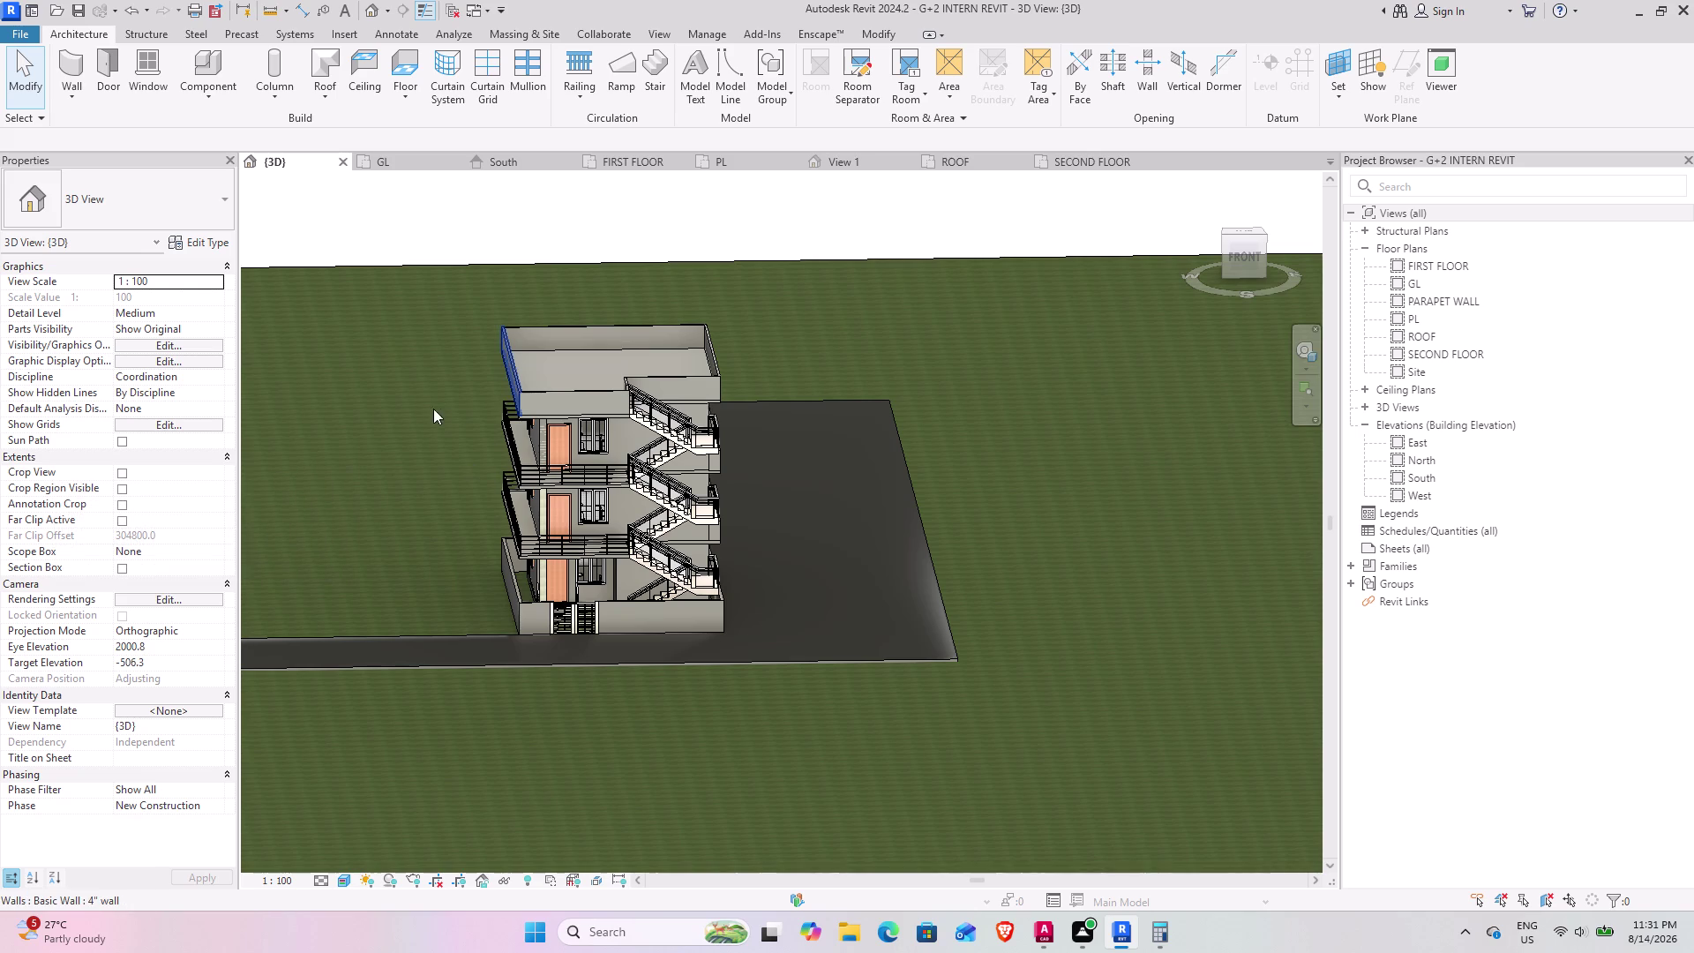
Orbit the 3D house model to view its other side and the staircase side.
middle_drag(466, 441, 423, 474)
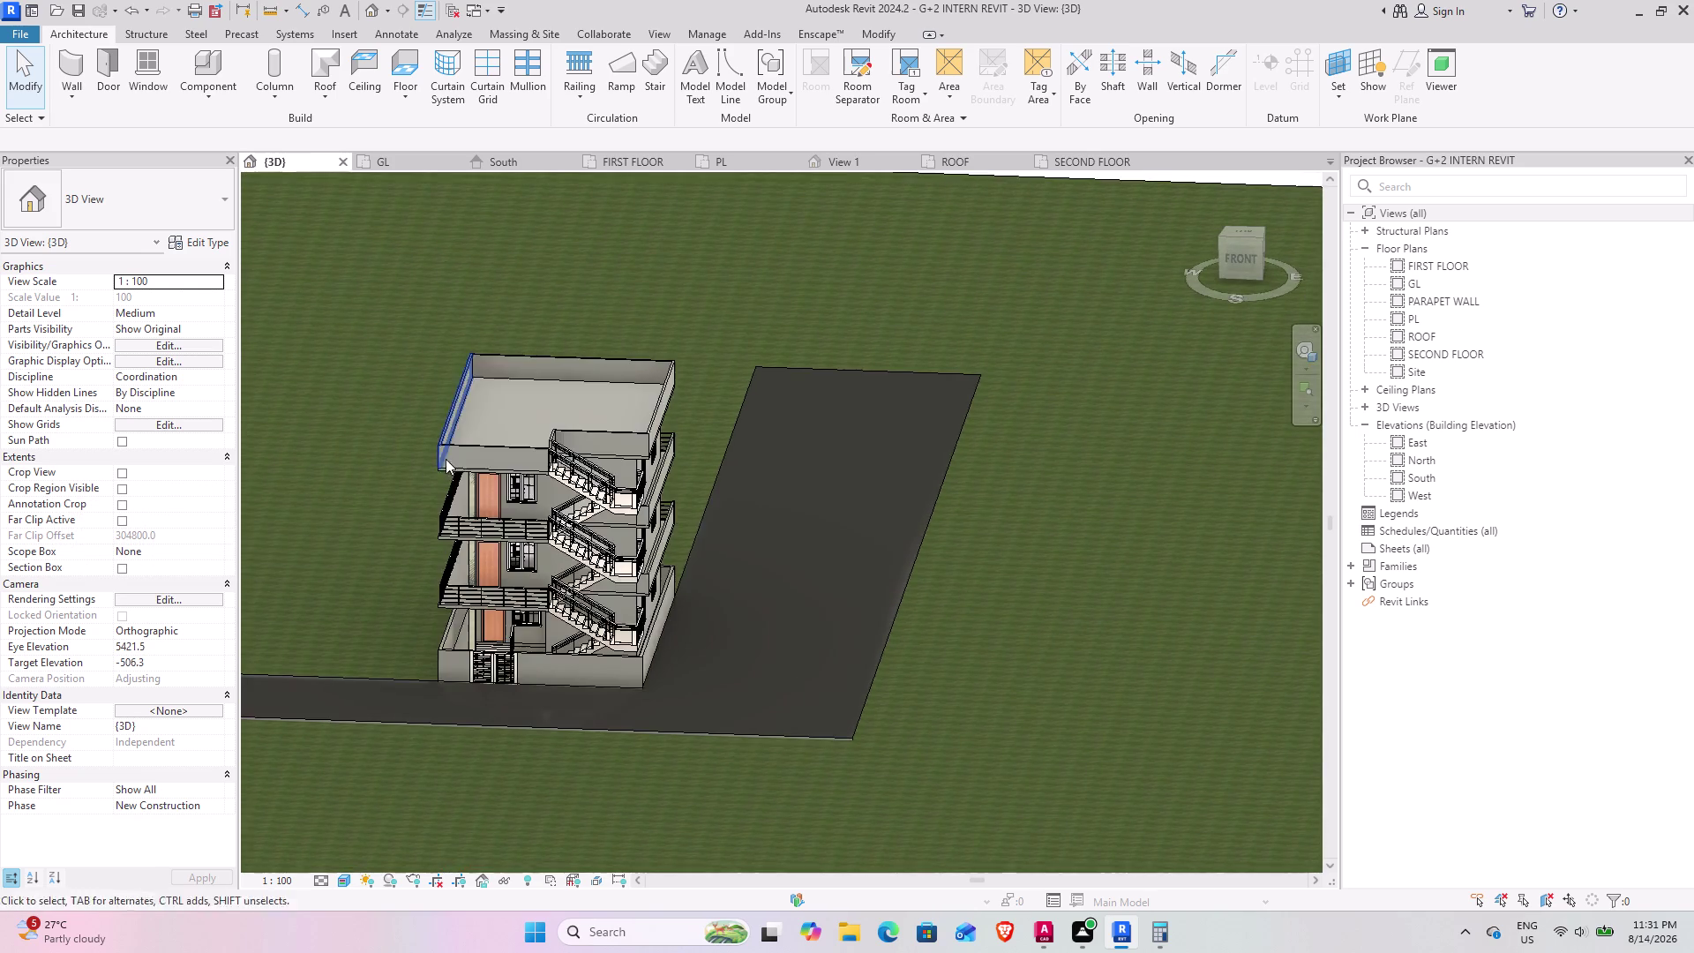
scroll(up, 3)
middle_drag(372, 476, 414, 353)
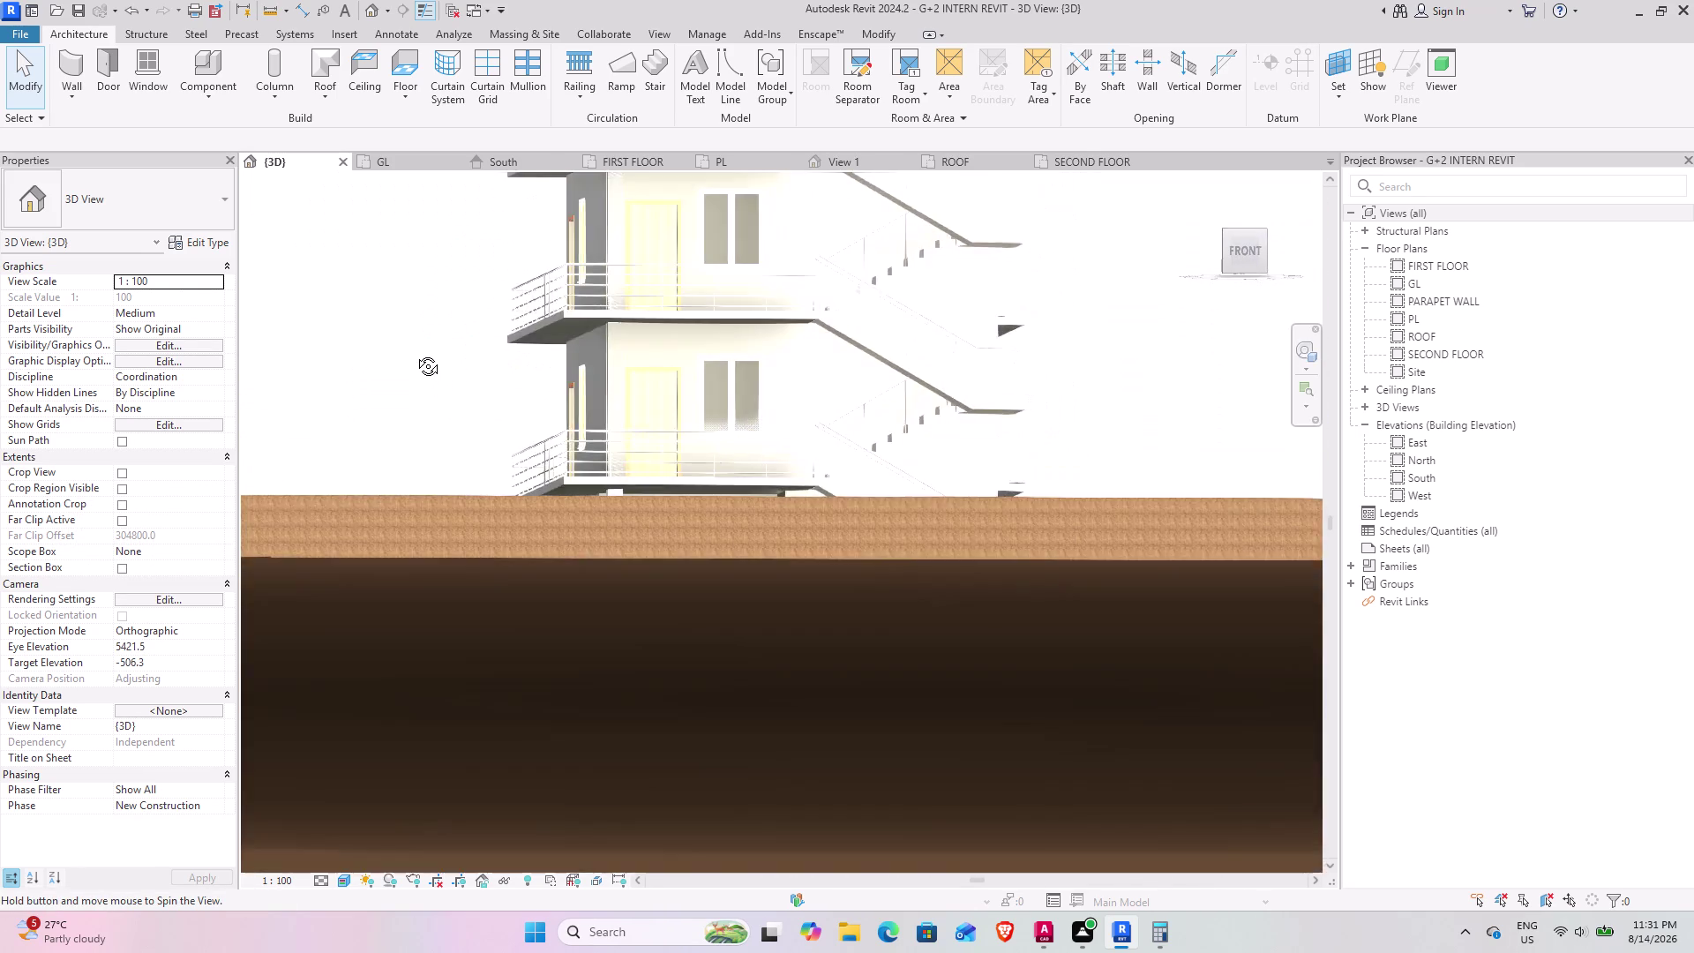
middle_drag(415, 353, 392, 409)
scroll(up, 3)
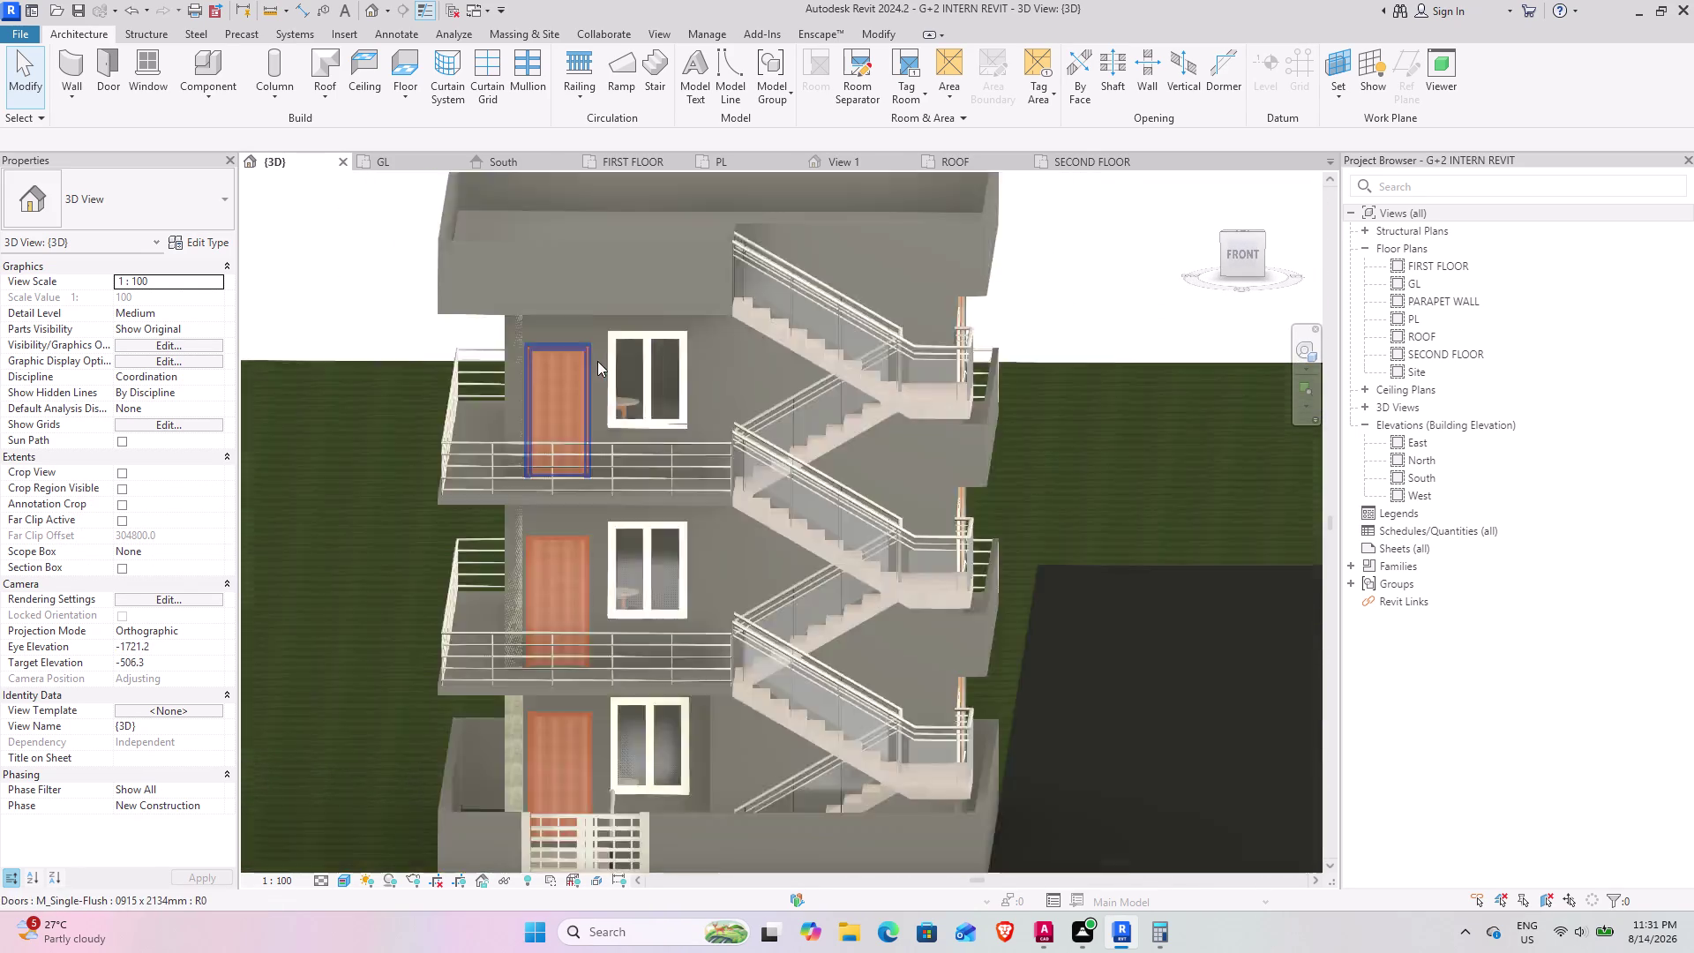
scroll(up, 3)
Turn the model toward the front and side facades, then open the PL floor plan.
middle_drag(612, 393, 622, 393)
scroll(down, 3)
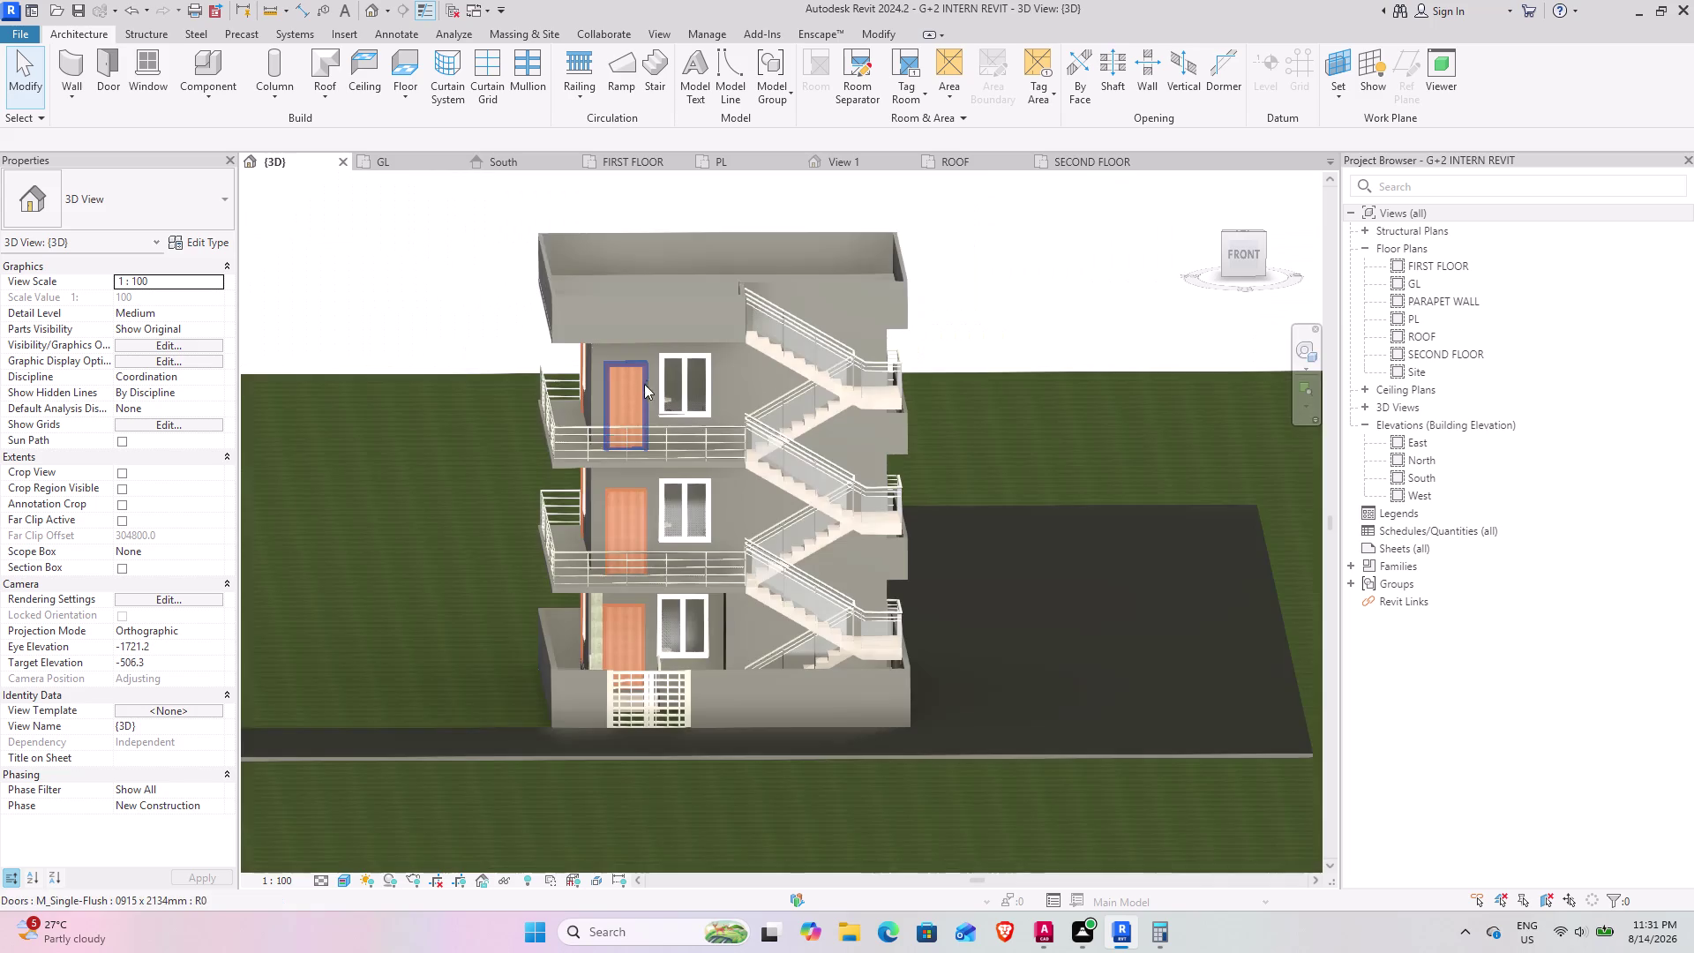
middle_drag(646, 372, 641, 431)
middle_drag(582, 445, 648, 356)
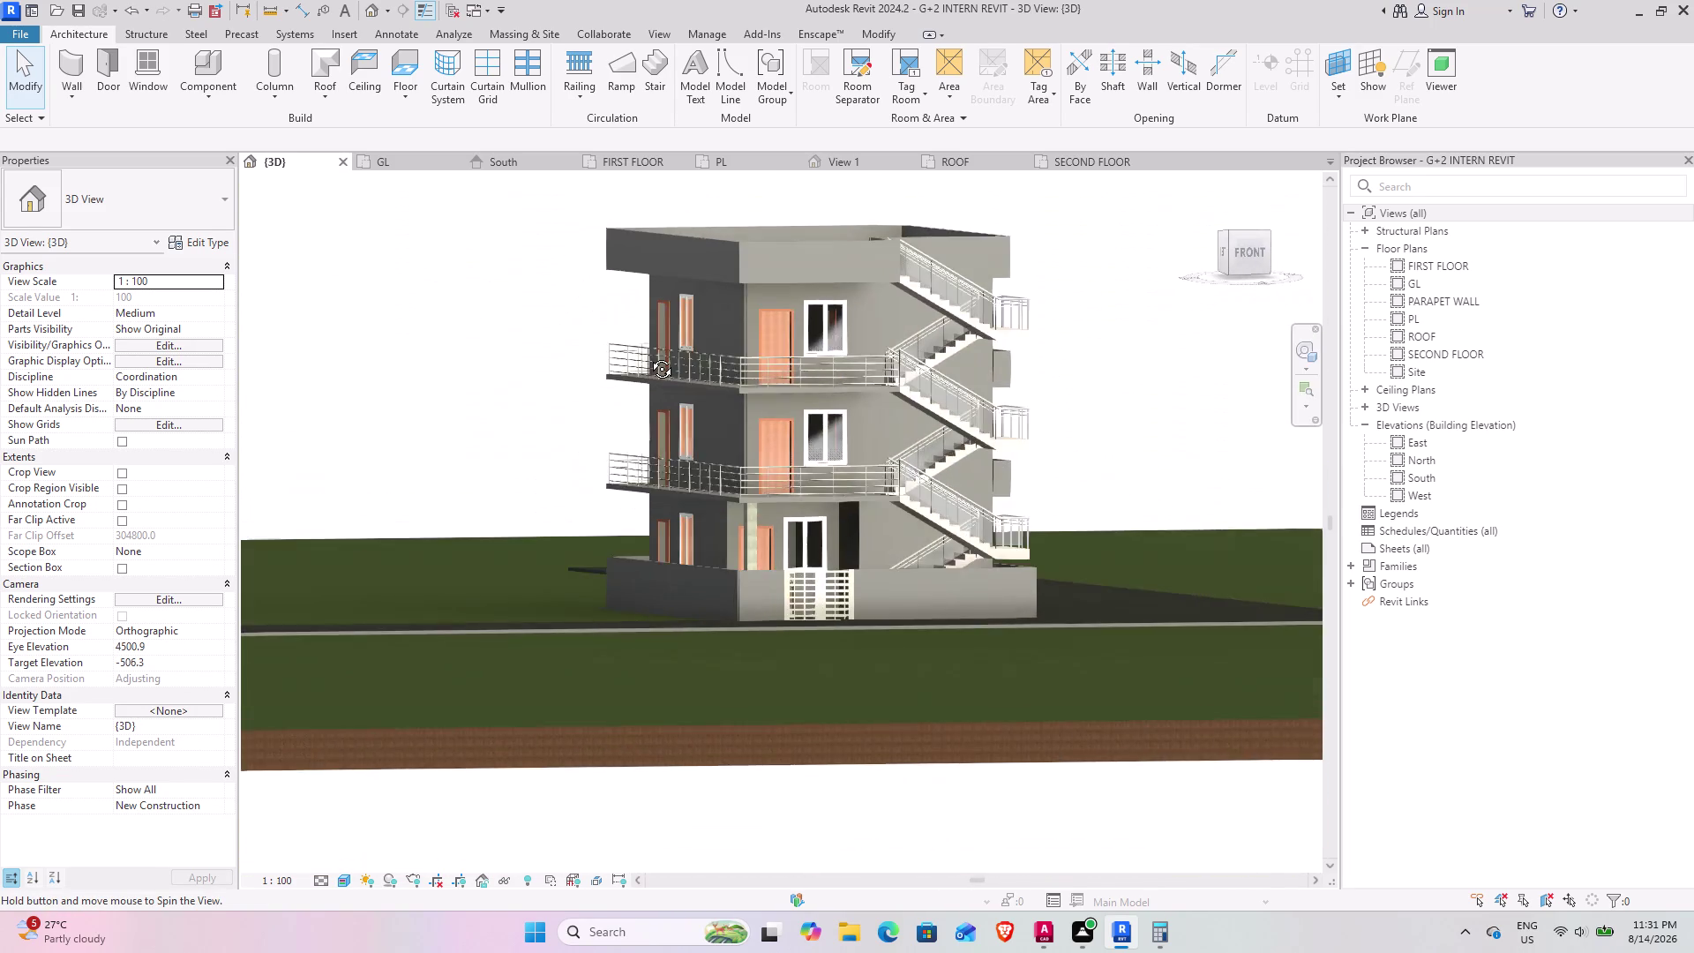
middle_drag(648, 355, 574, 393)
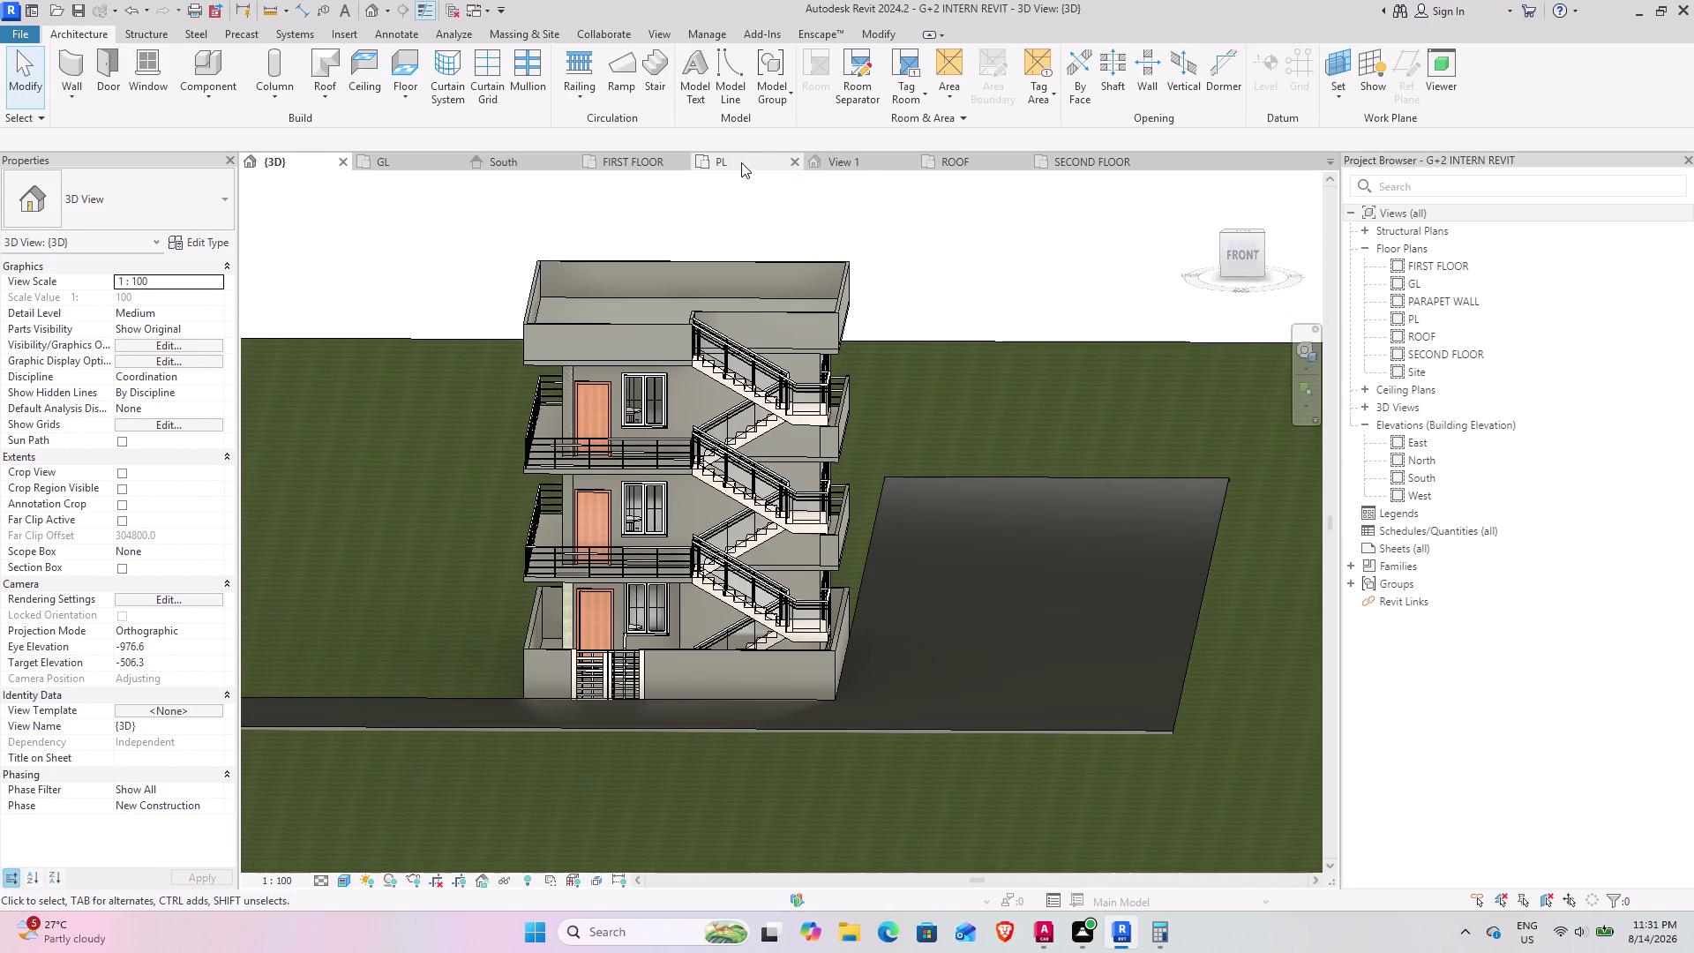
click(742, 163)
scroll(down, 3)
Draw the first, north–south building section from above to below the building.
middle_drag(700, 263, 652, 450)
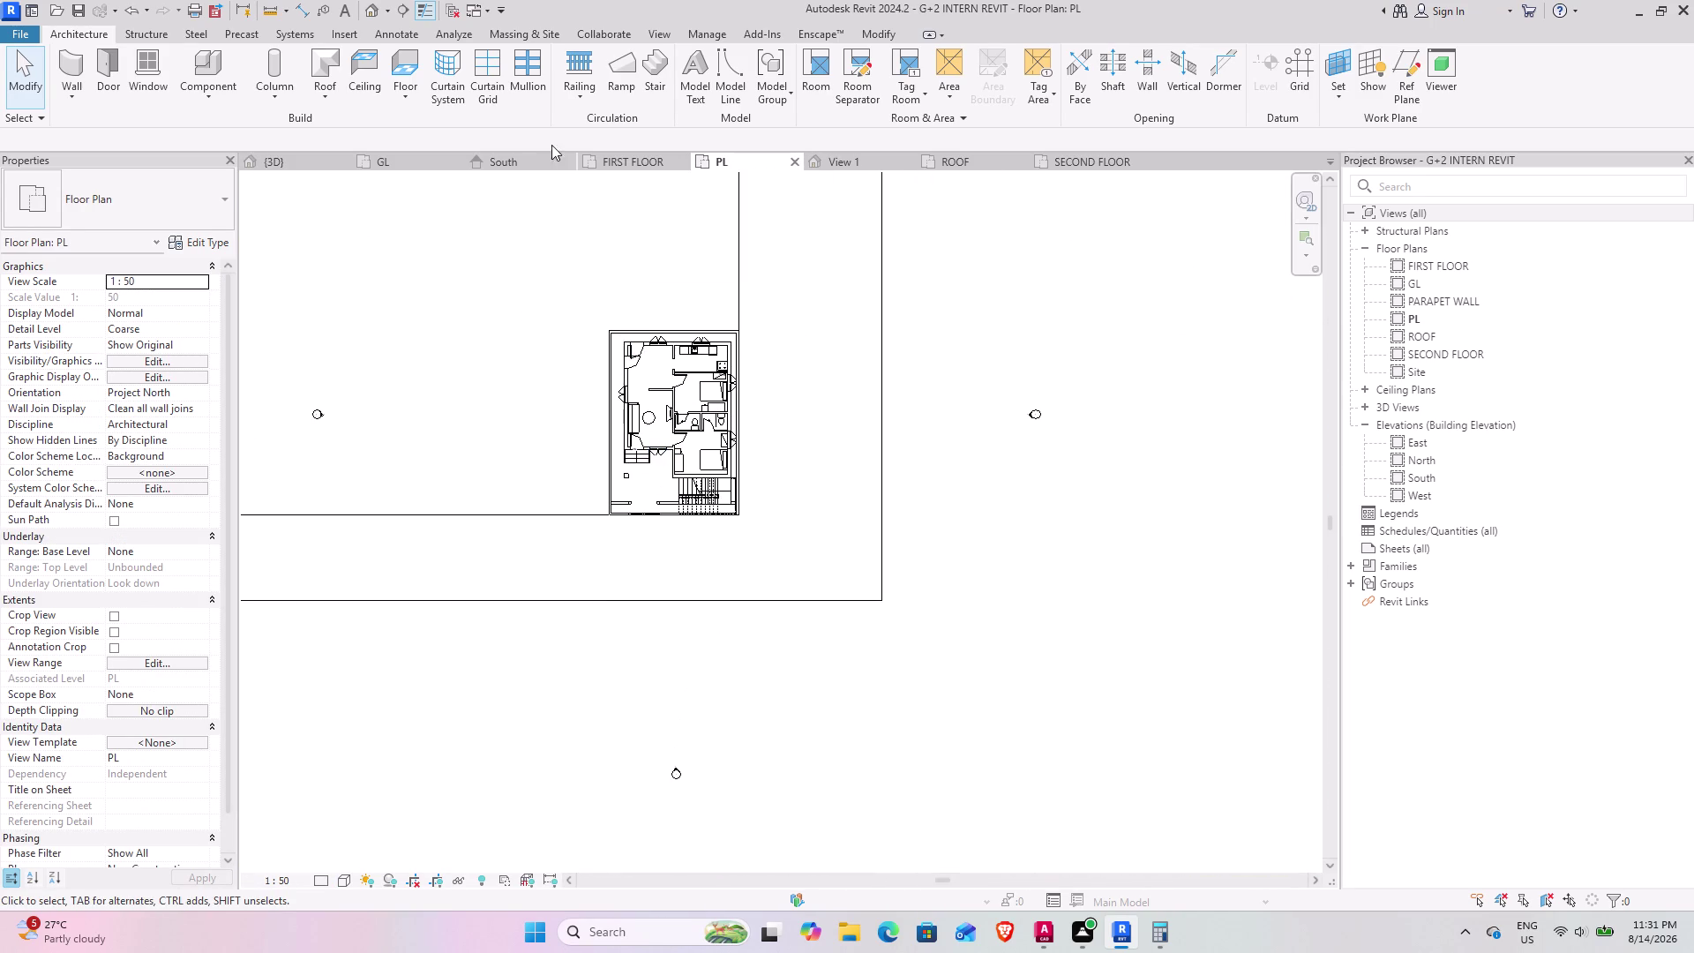
click(402, 4)
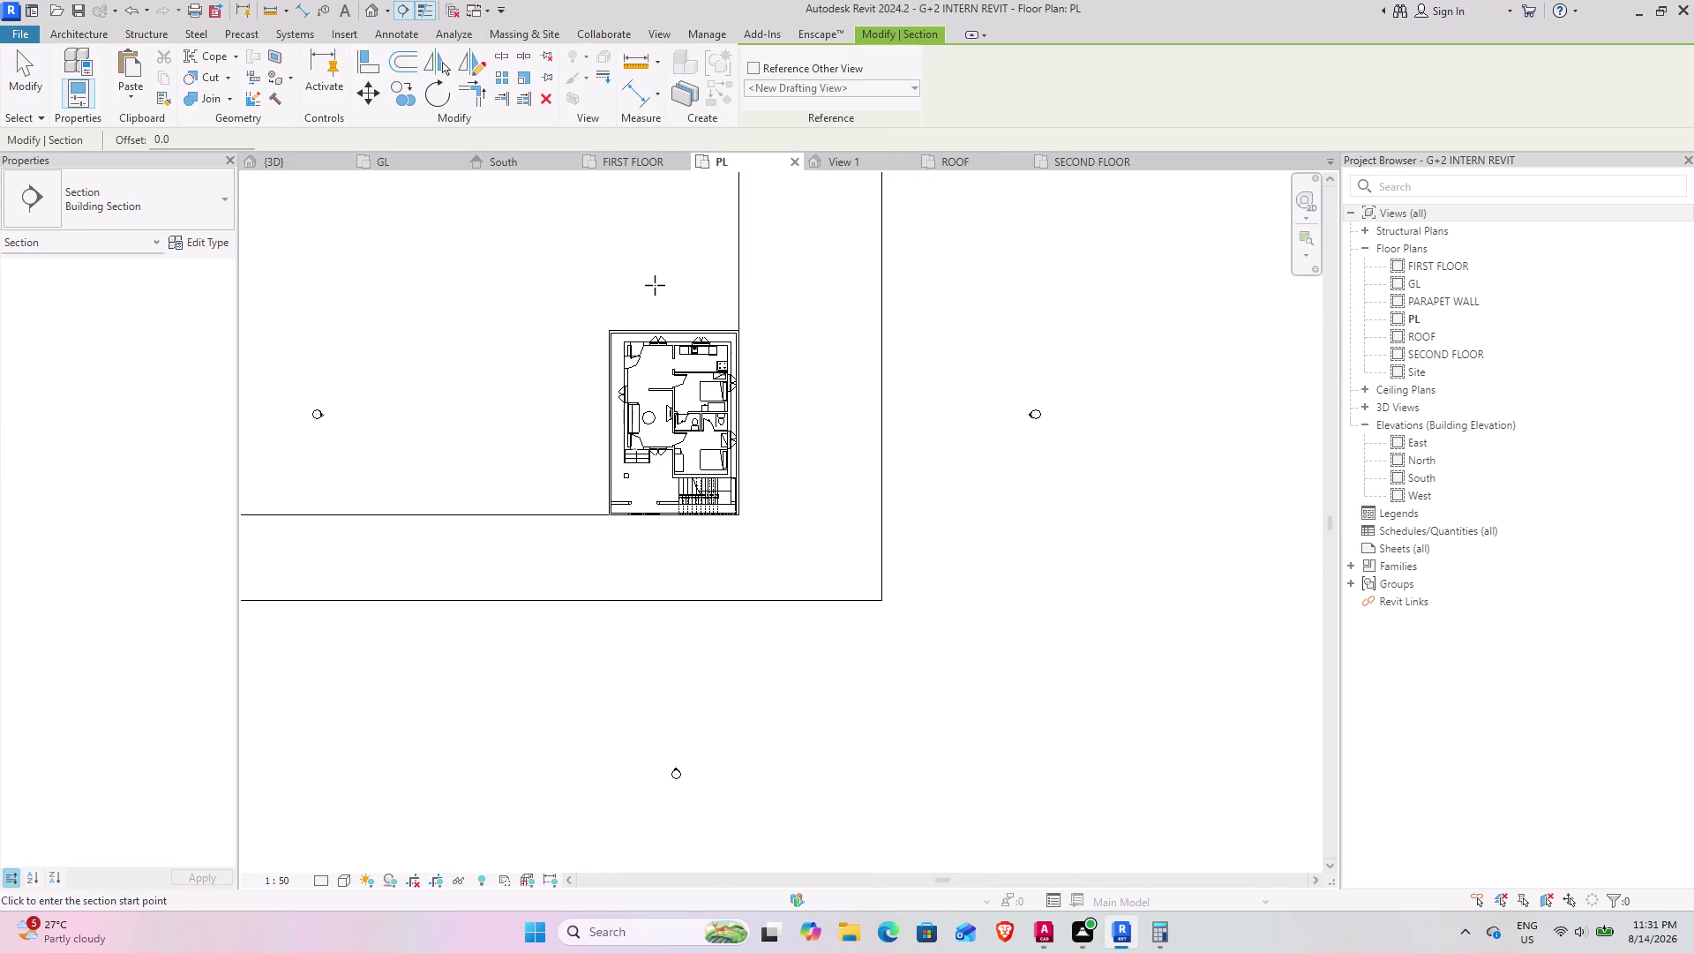
scroll(up, 3)
scroll(up, 3)
middle_drag(667, 353, 662, 270)
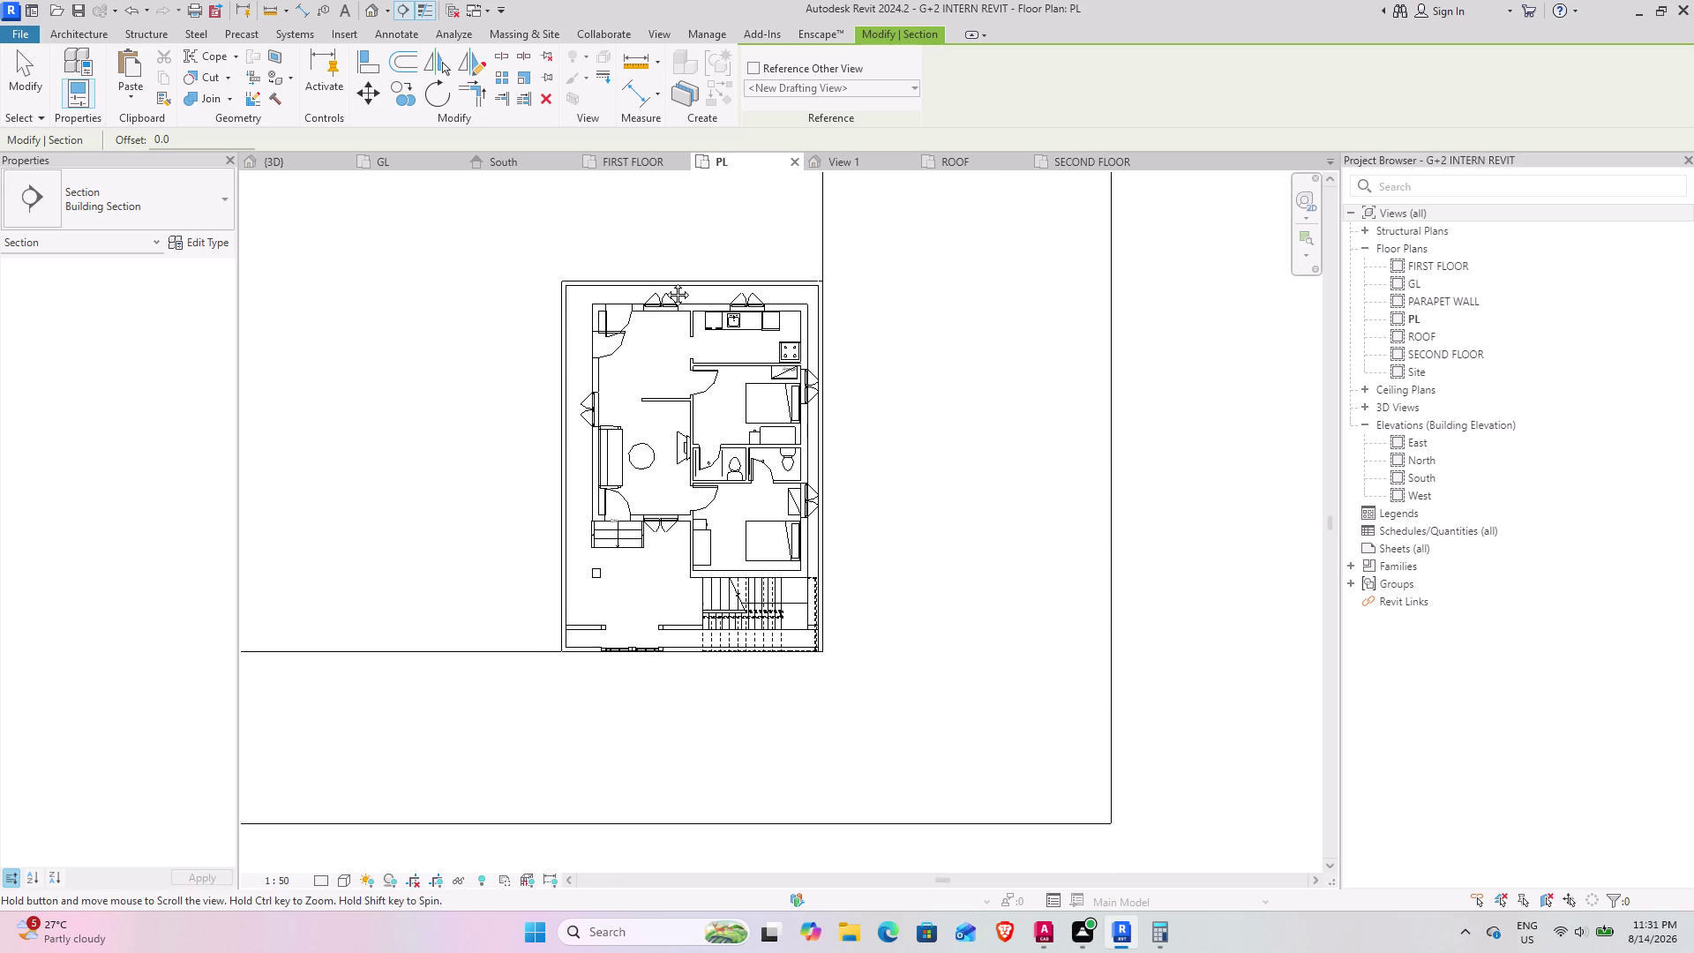
middle_drag(662, 270, 670, 294)
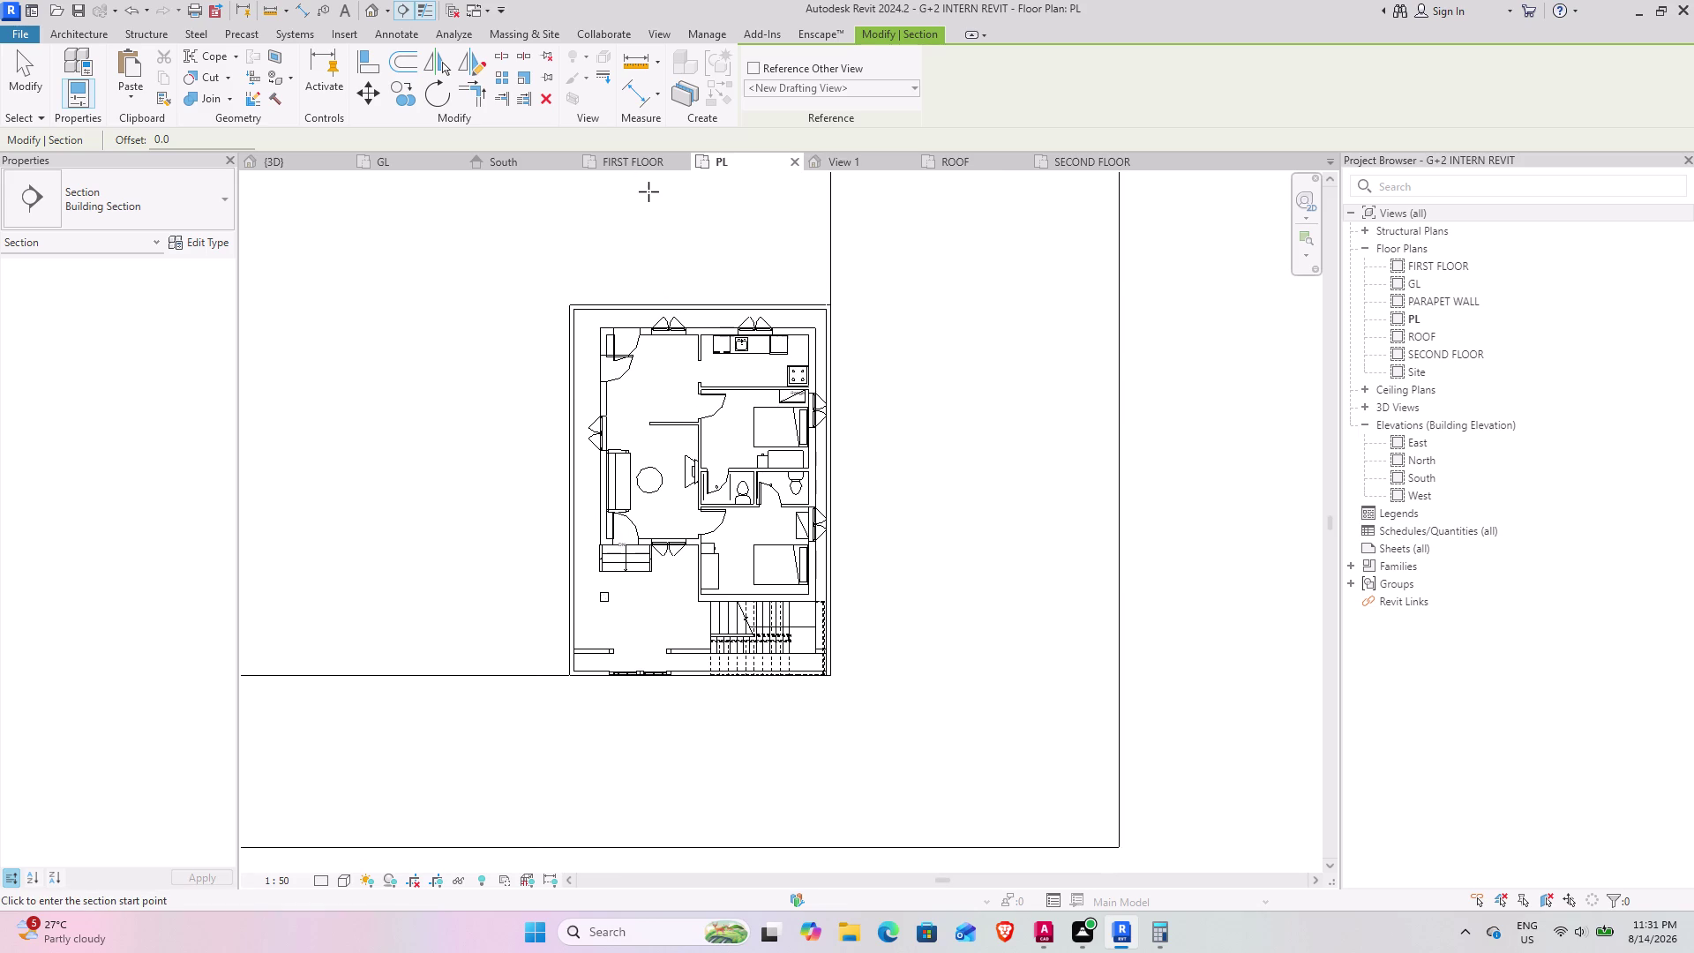
click(653, 189)
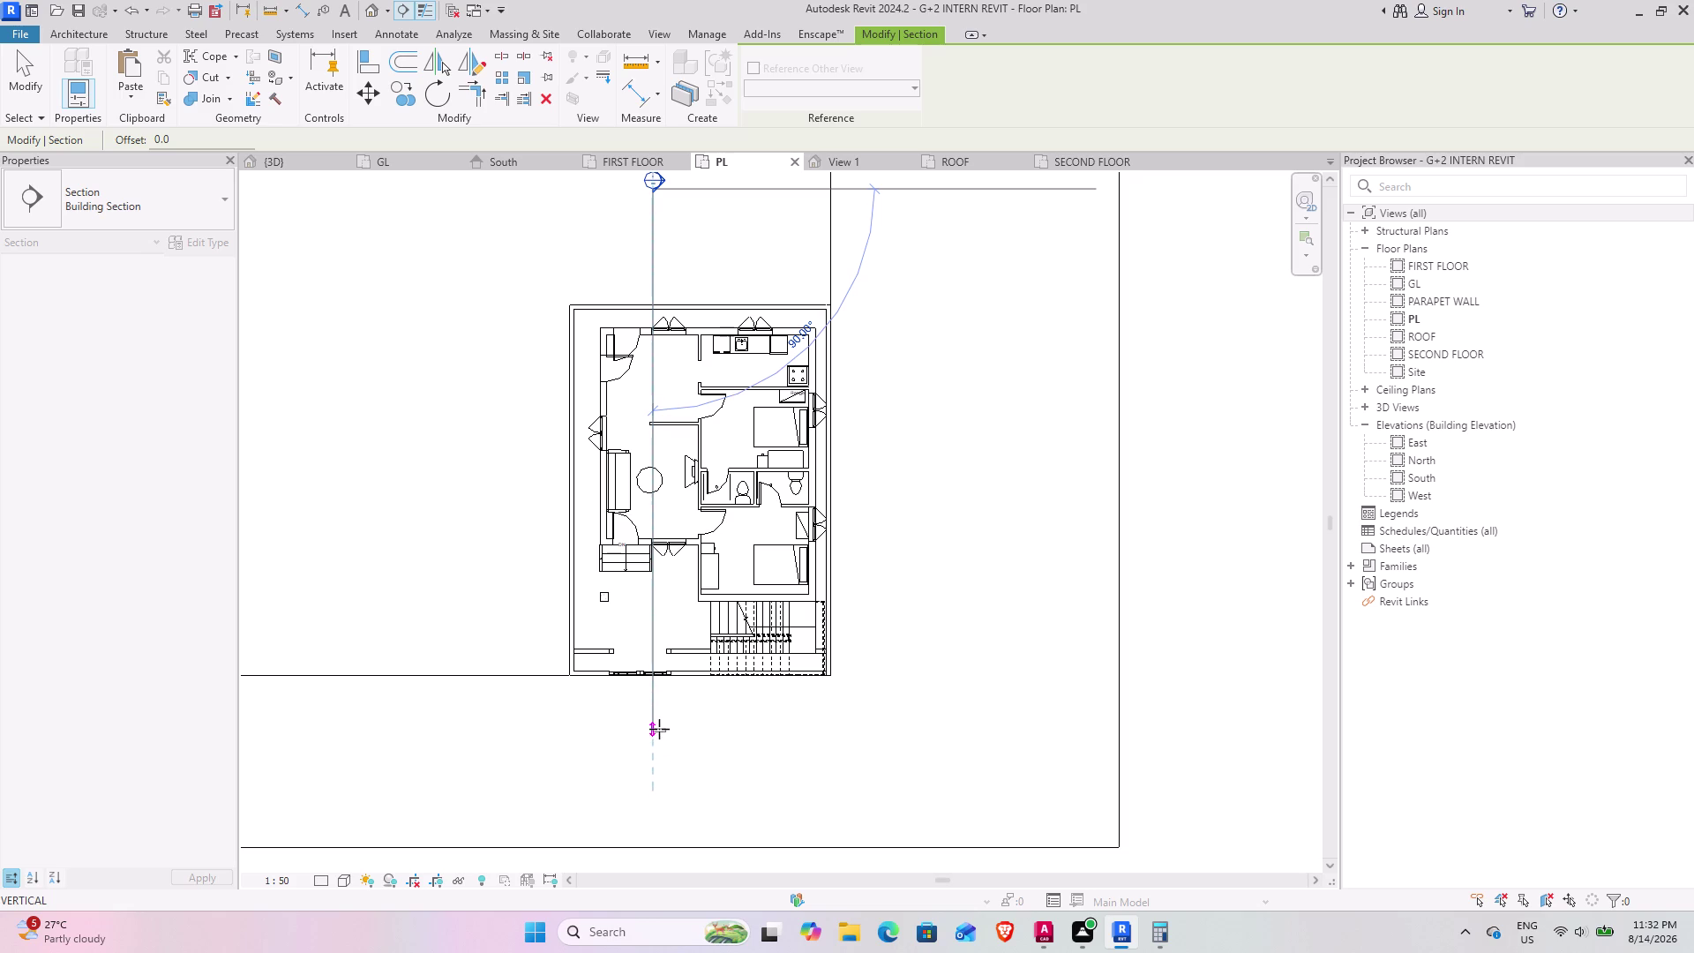
click(659, 729)
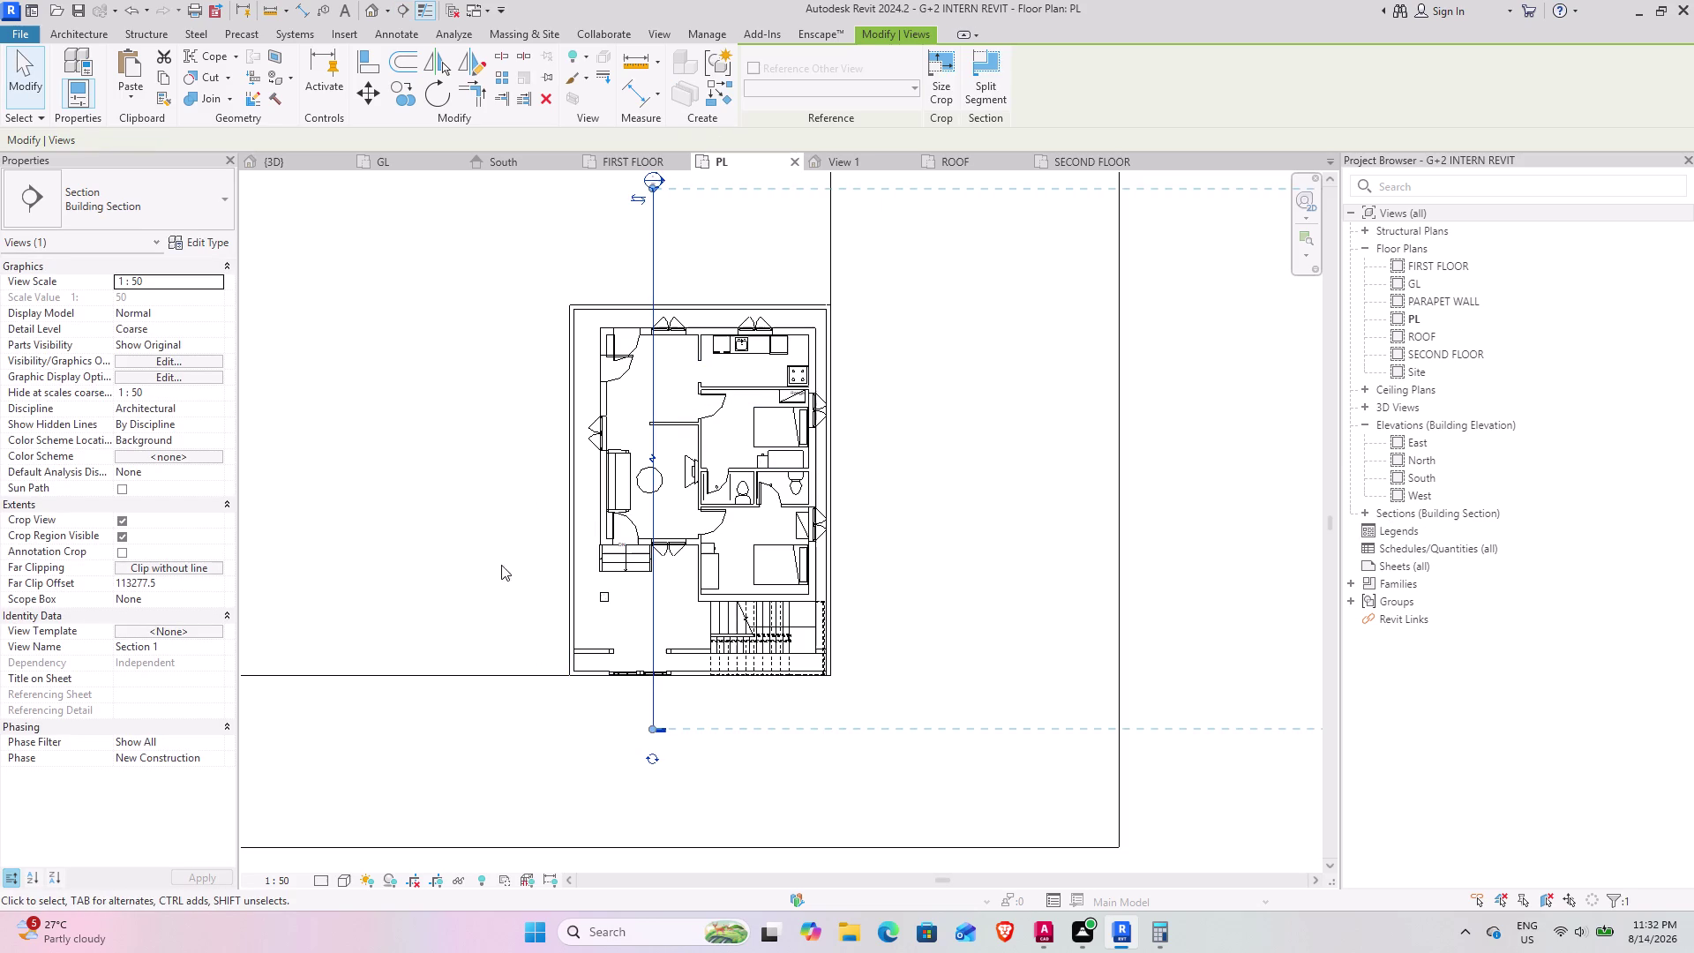
click(507, 493)
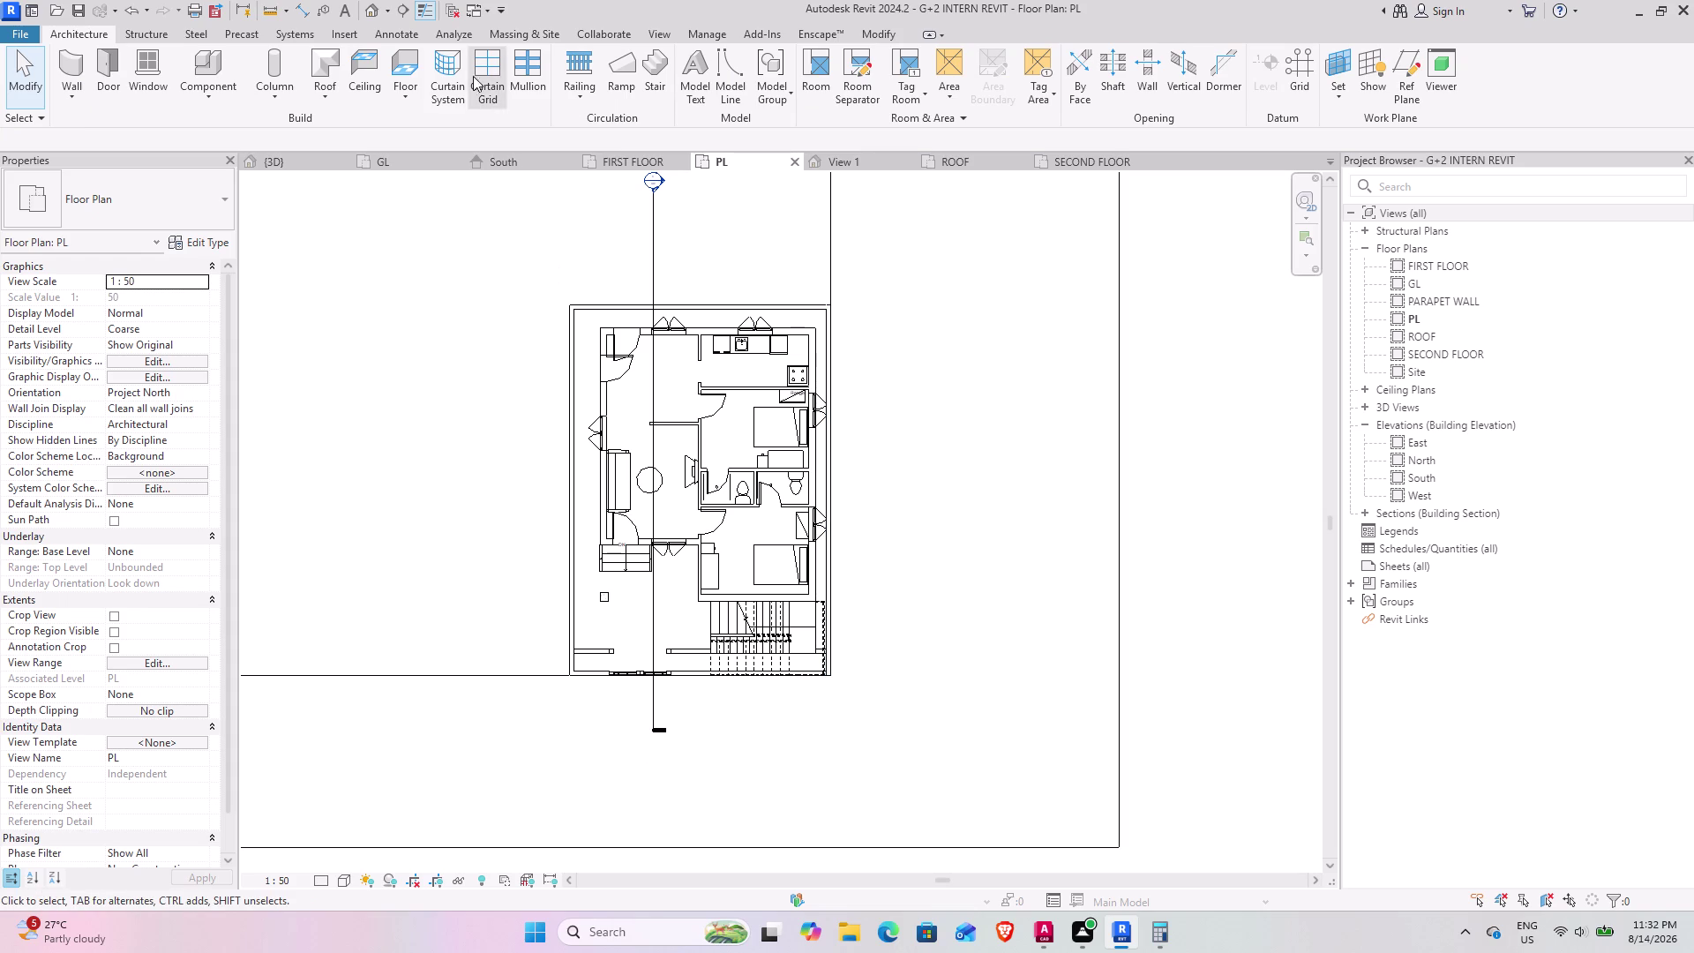
Draw the second, east–west building section from left to right of the building.
click(401, 7)
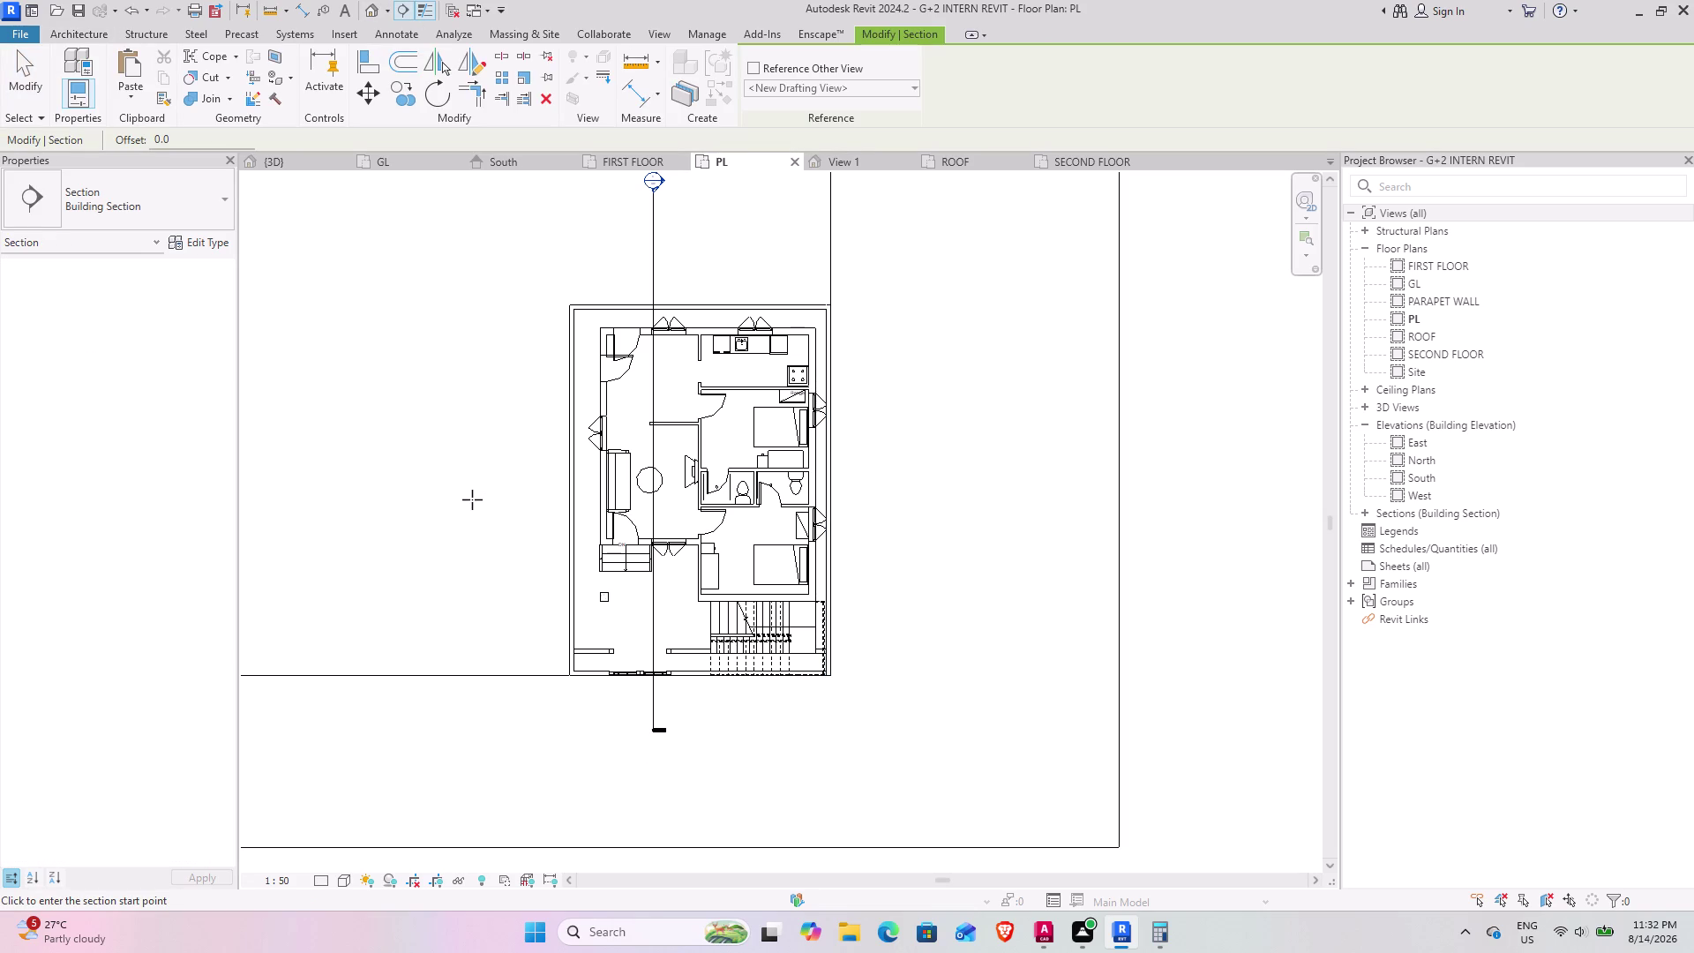
click(472, 500)
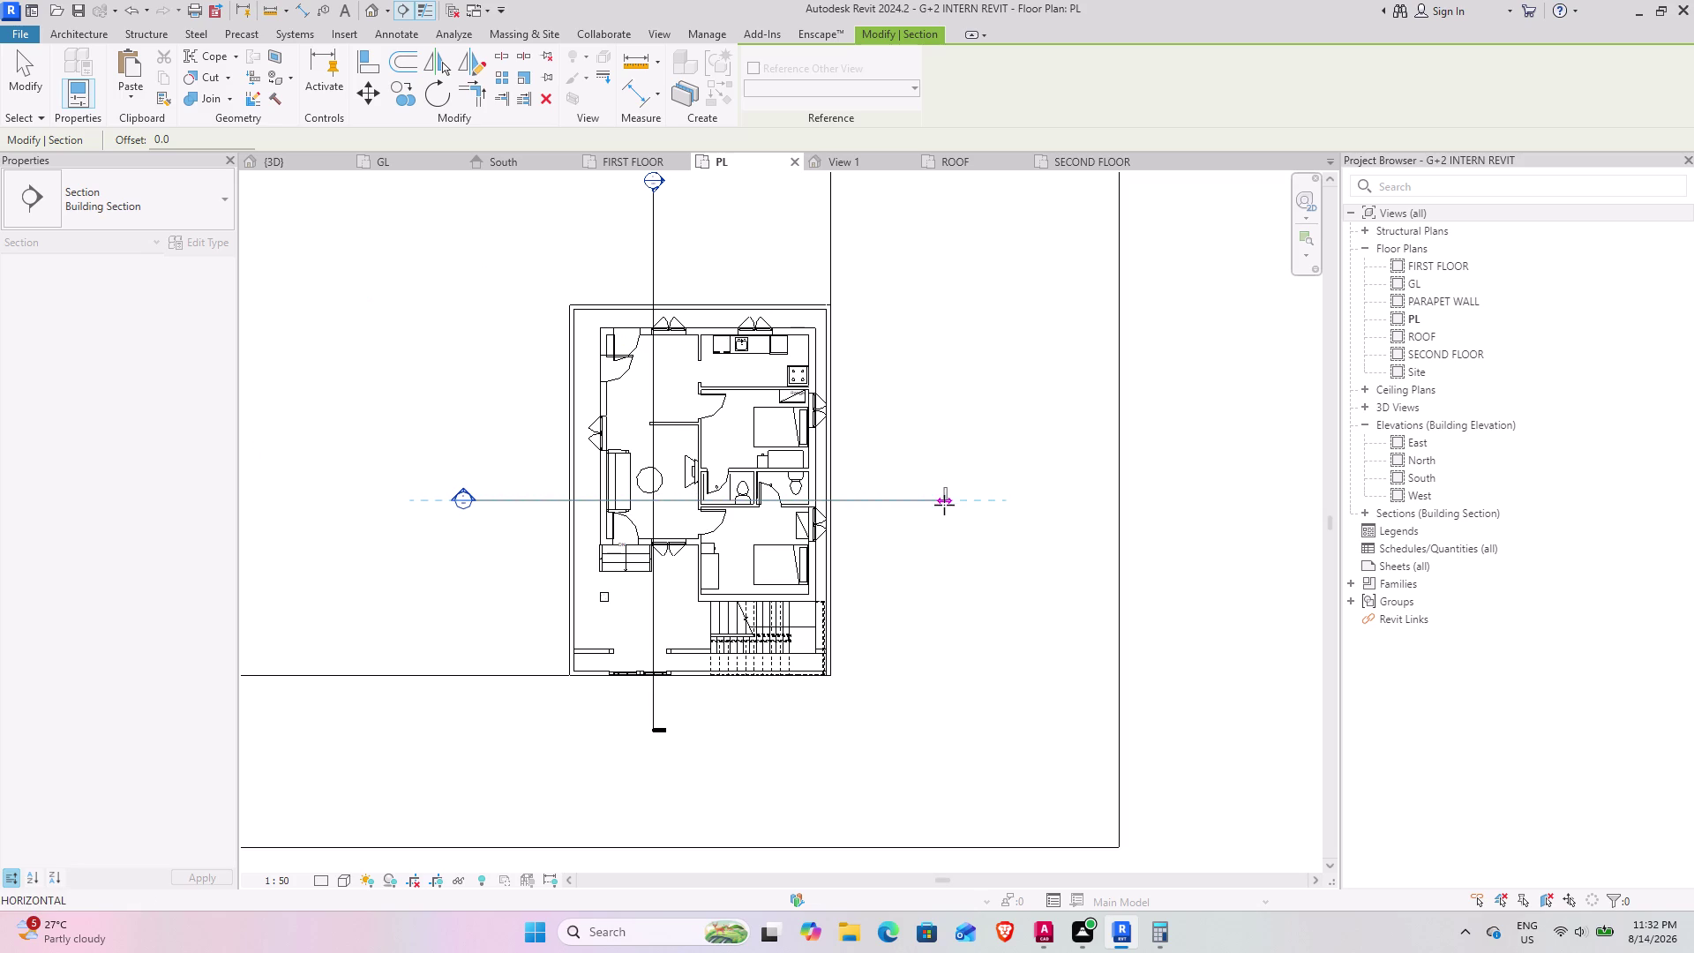
click(944, 505)
scroll(down, 3)
middle_drag(764, 281, 733, 539)
scroll(down, 3)
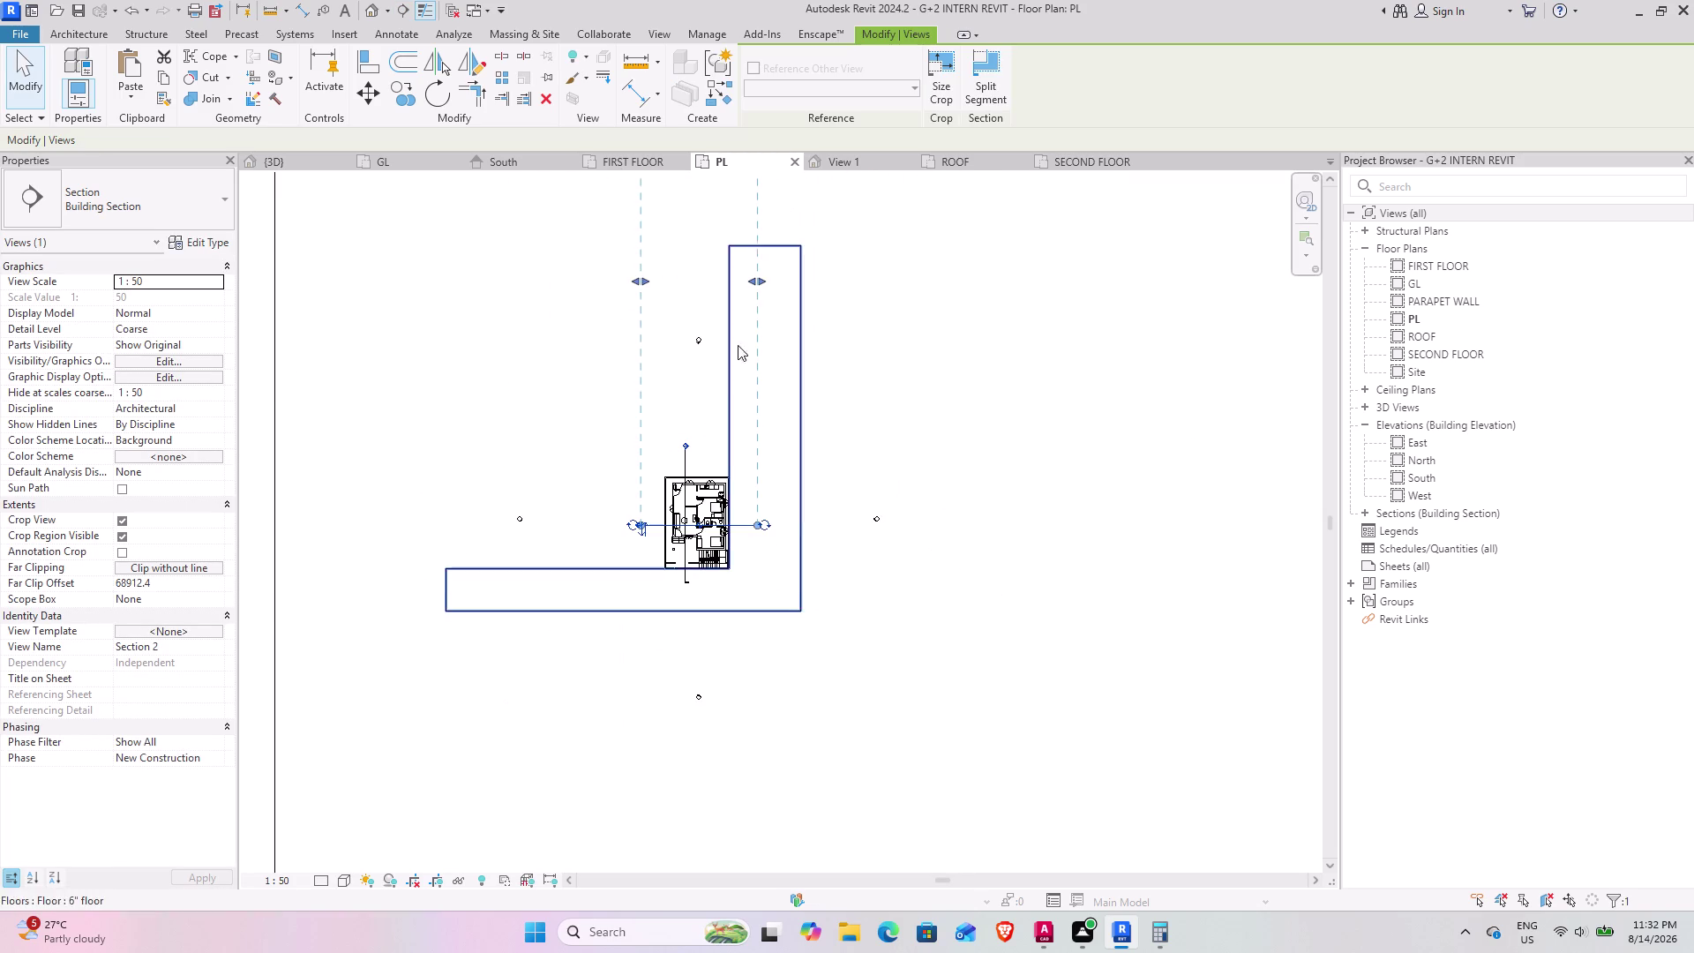
scroll(down, 3)
scroll(down, 3)
Pull both sections' far clip handles in so their view depths stop at the building.
drag(734, 244, 729, 304)
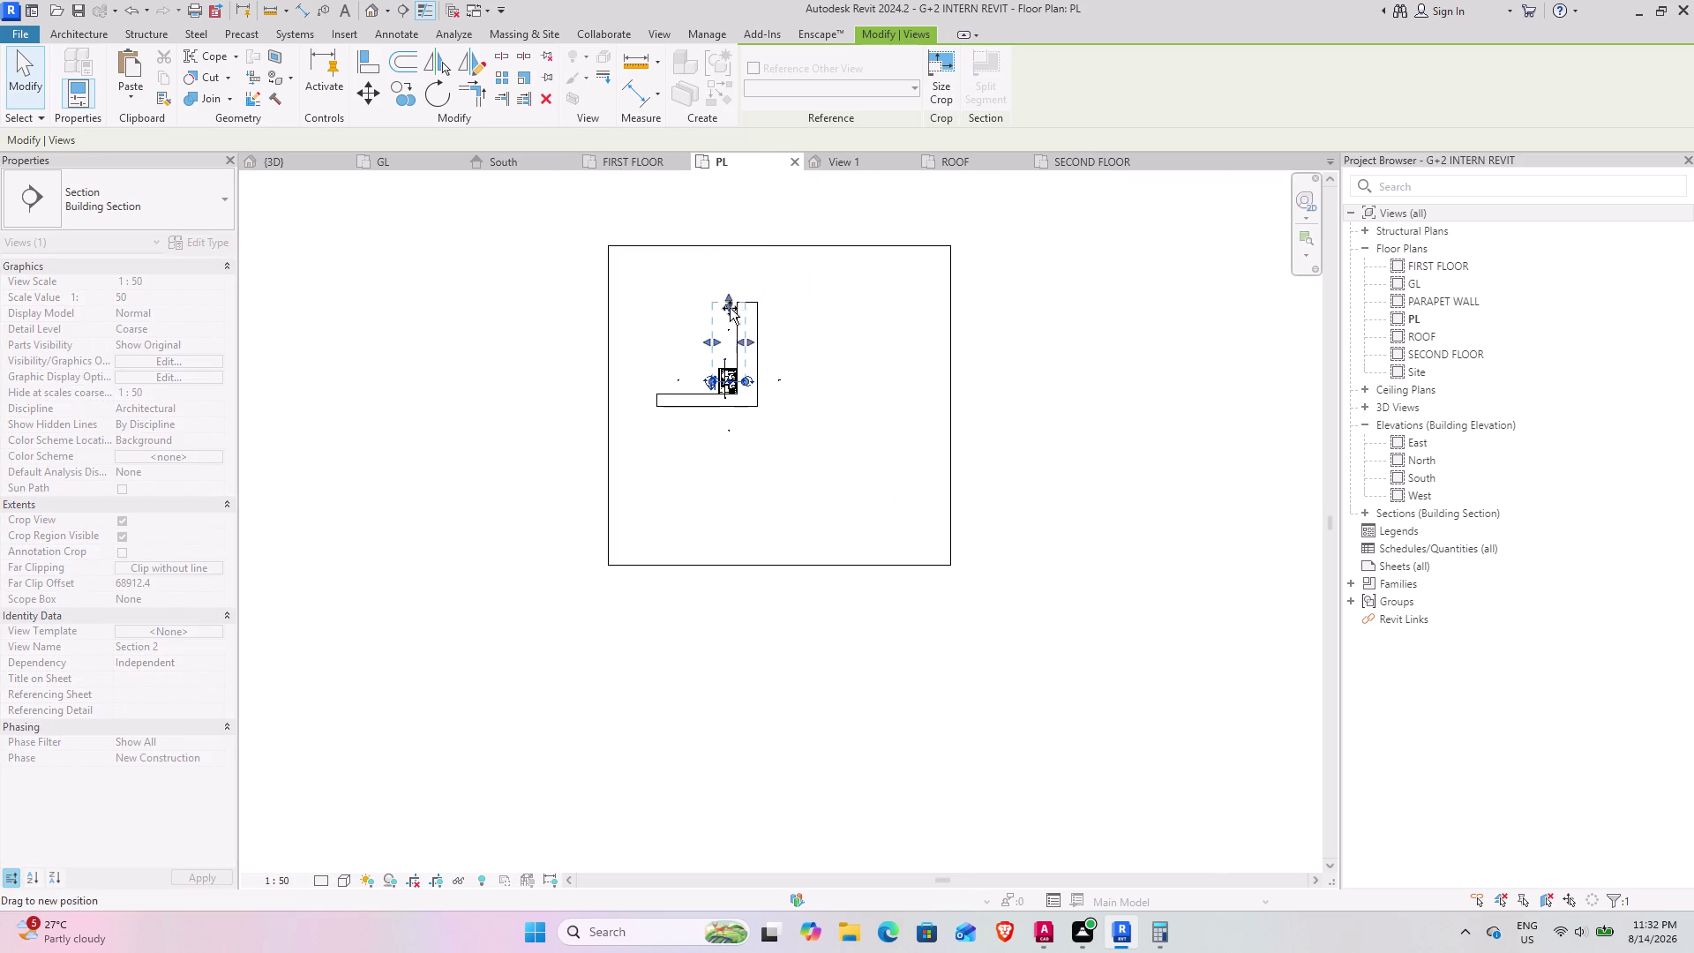
drag(730, 304, 729, 358)
scroll(up, 3)
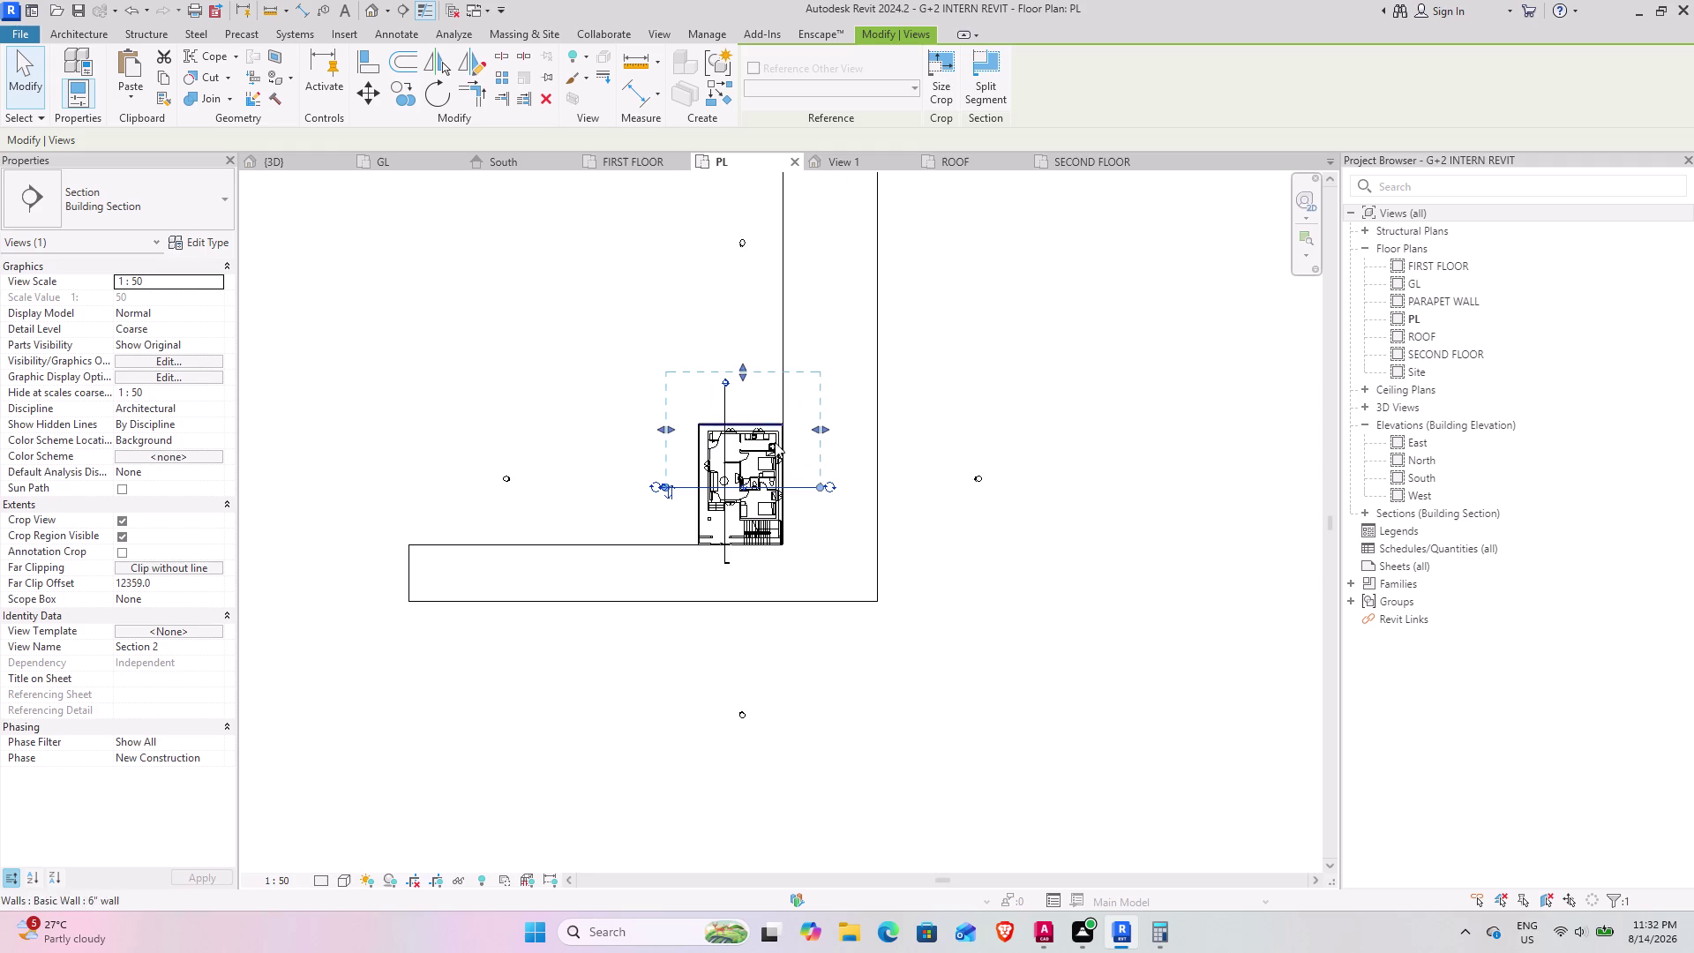
click(719, 400)
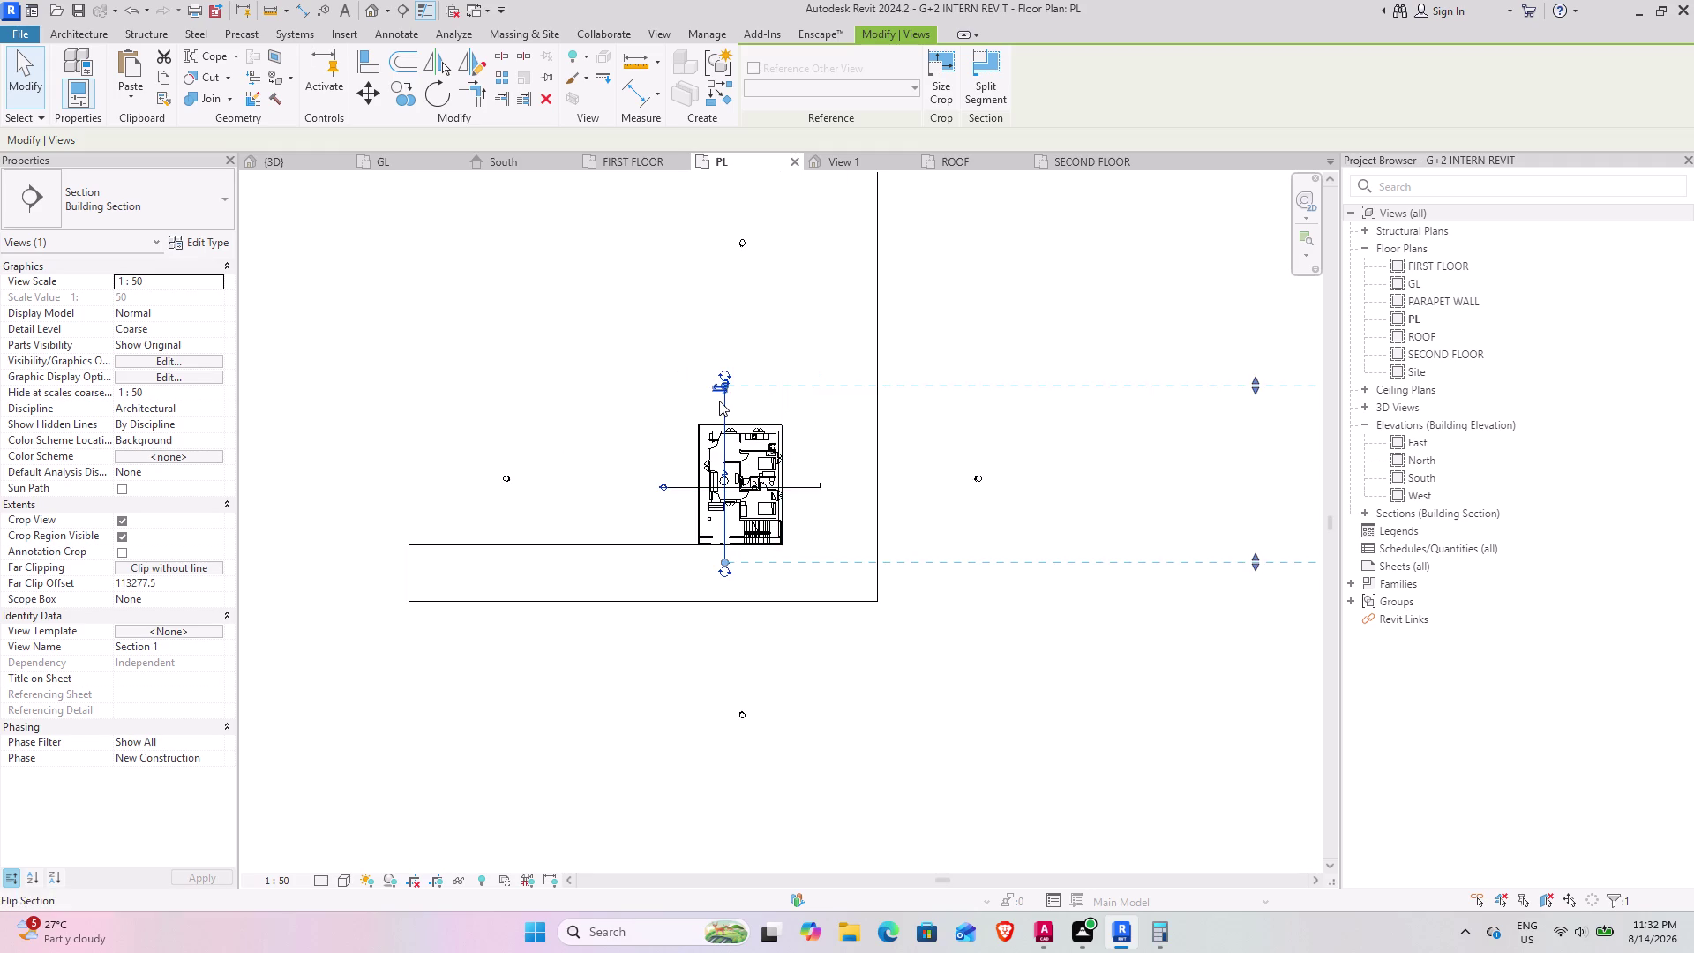
scroll(down, 3)
middle_drag(1010, 453, 742, 469)
scroll(down, 3)
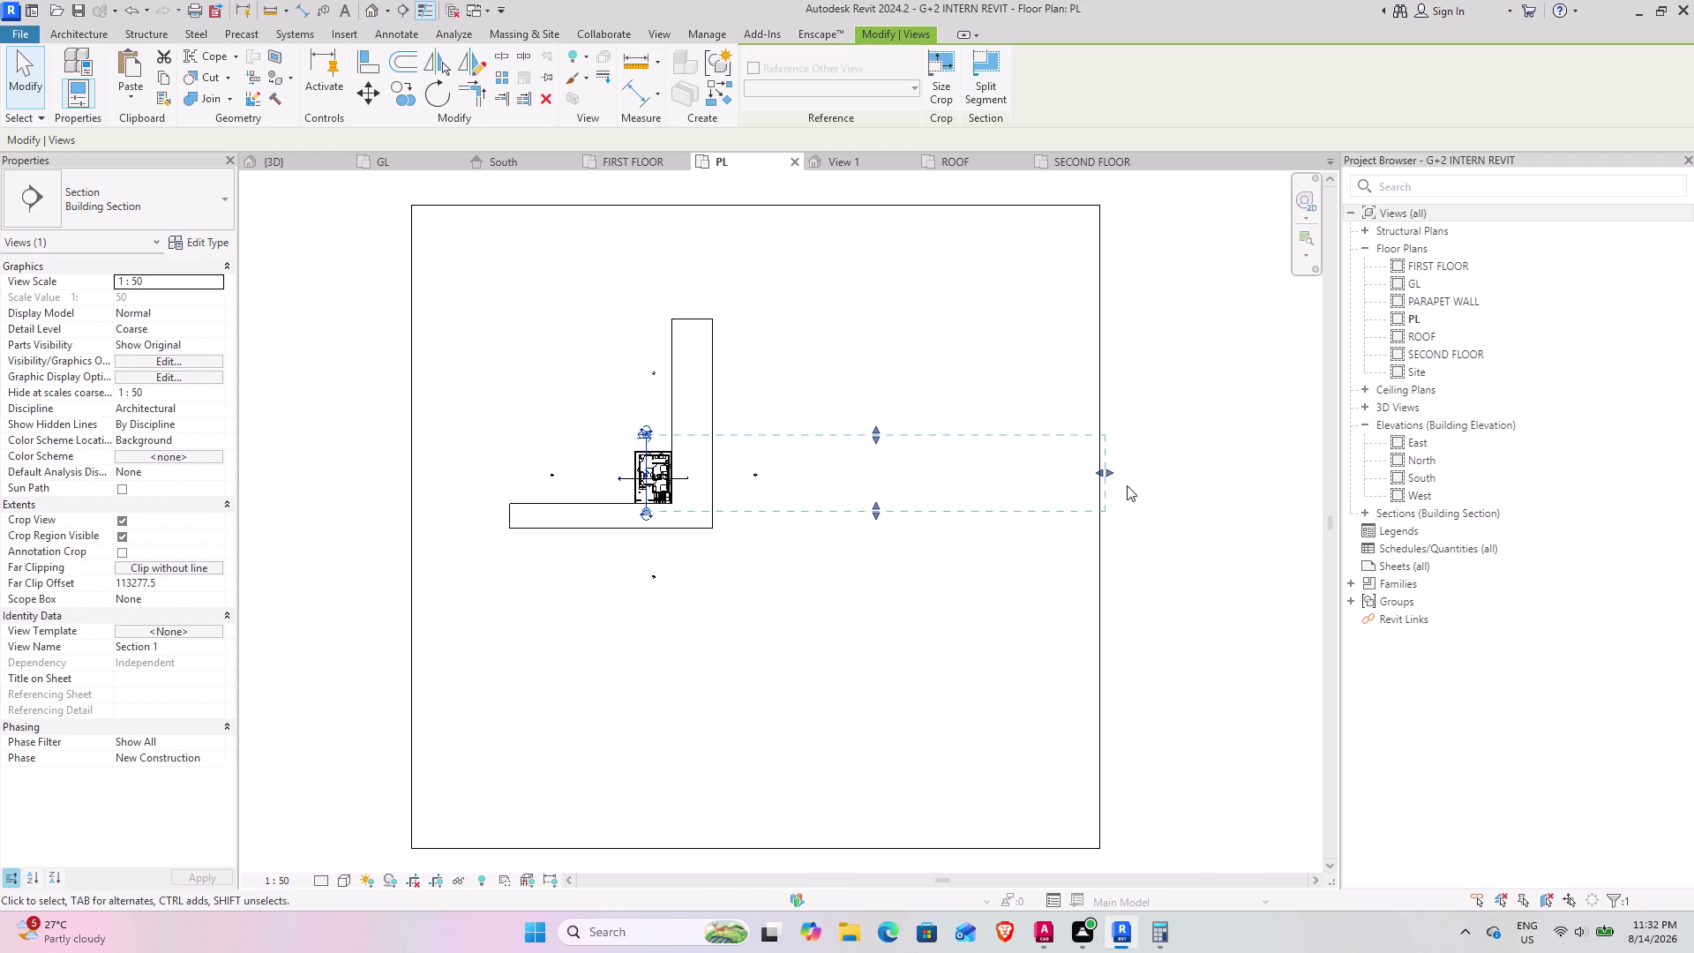
drag(1107, 473, 685, 477)
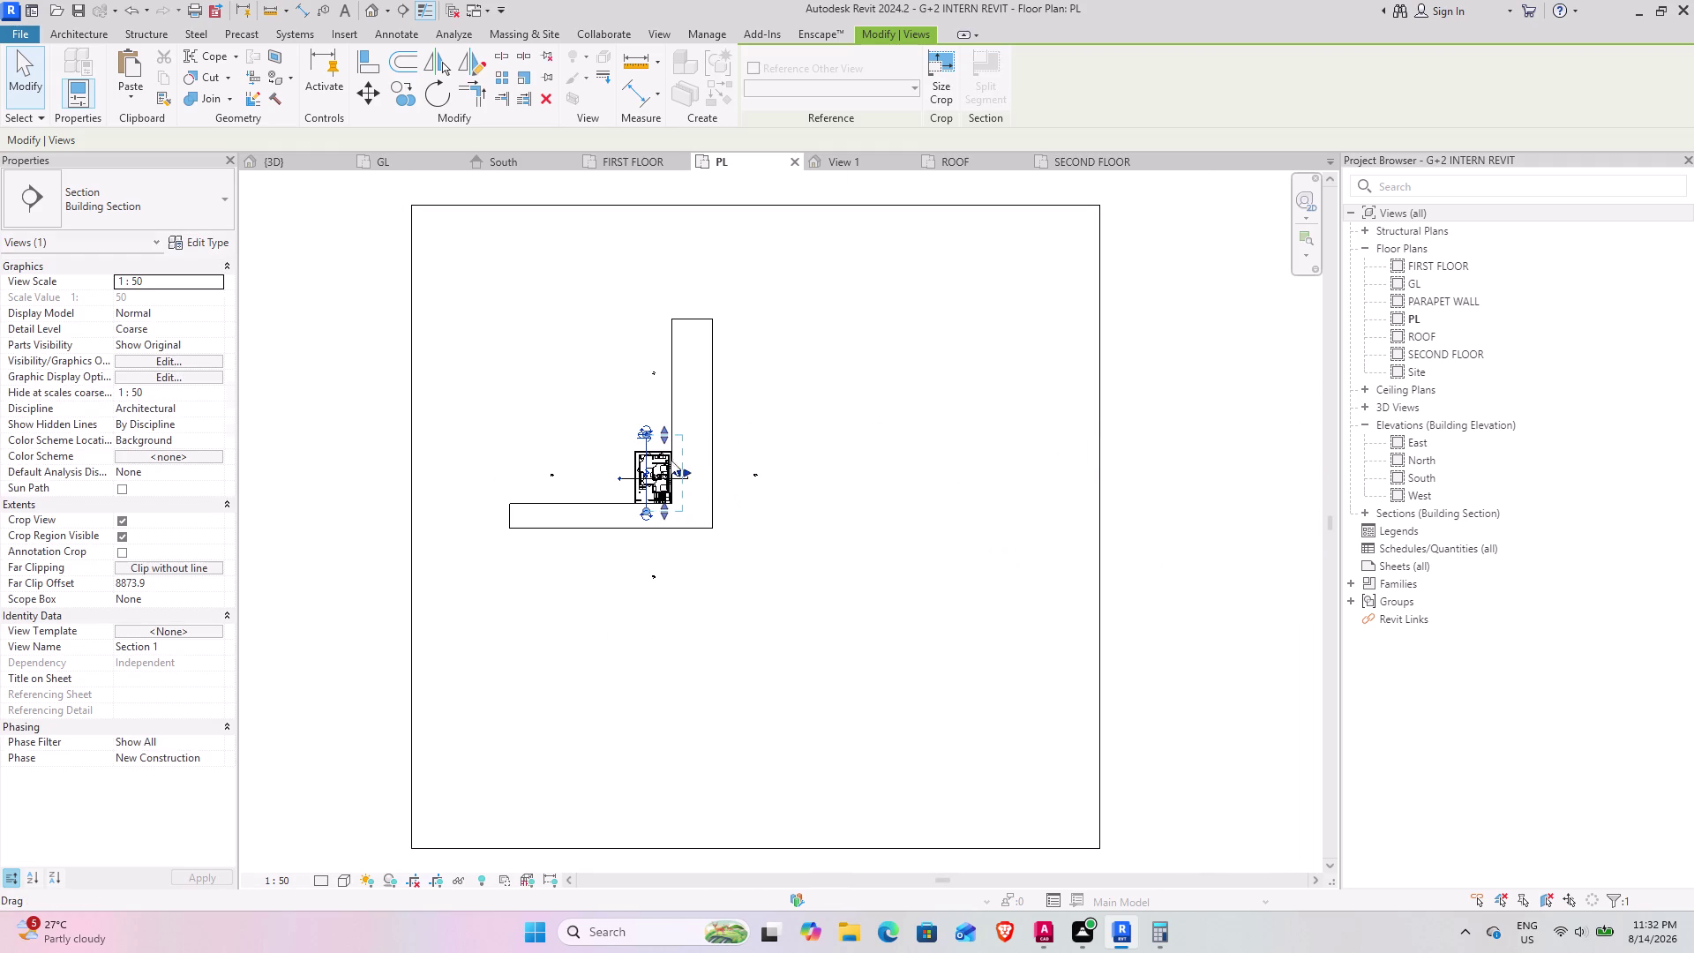
scroll(up, 3)
scroll(up, 3)
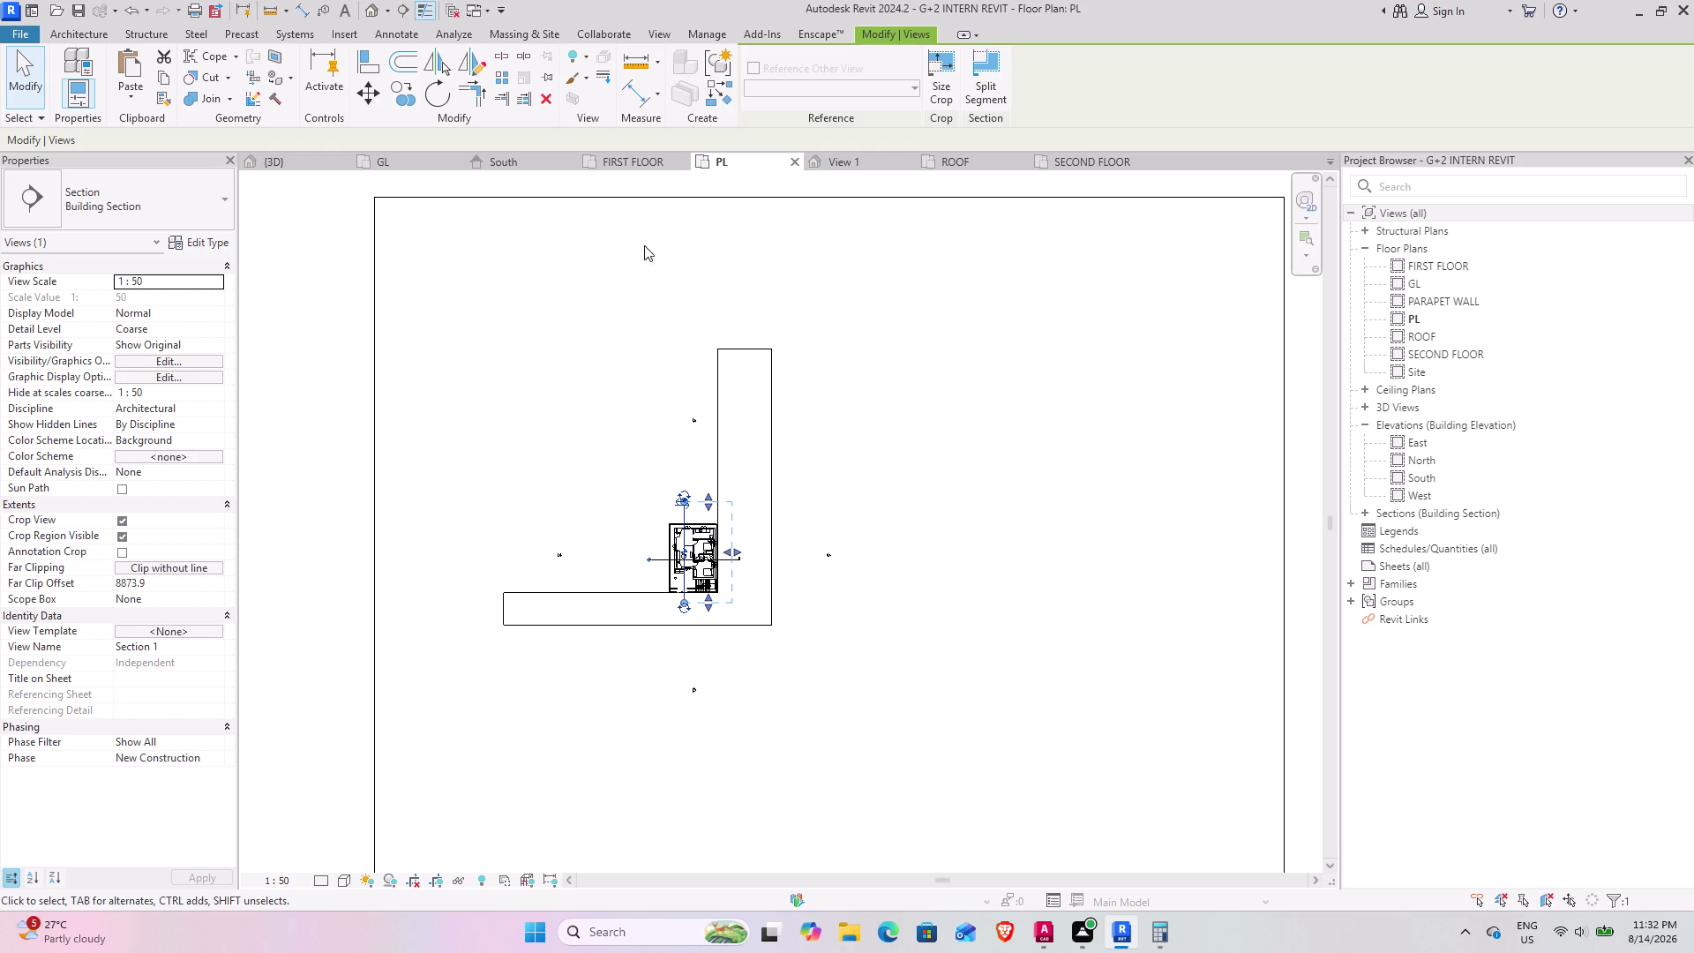
Expand the Sections list in the Project Browser and open Section 1.
click(1448, 516)
click(1448, 516)
double_click(1448, 516)
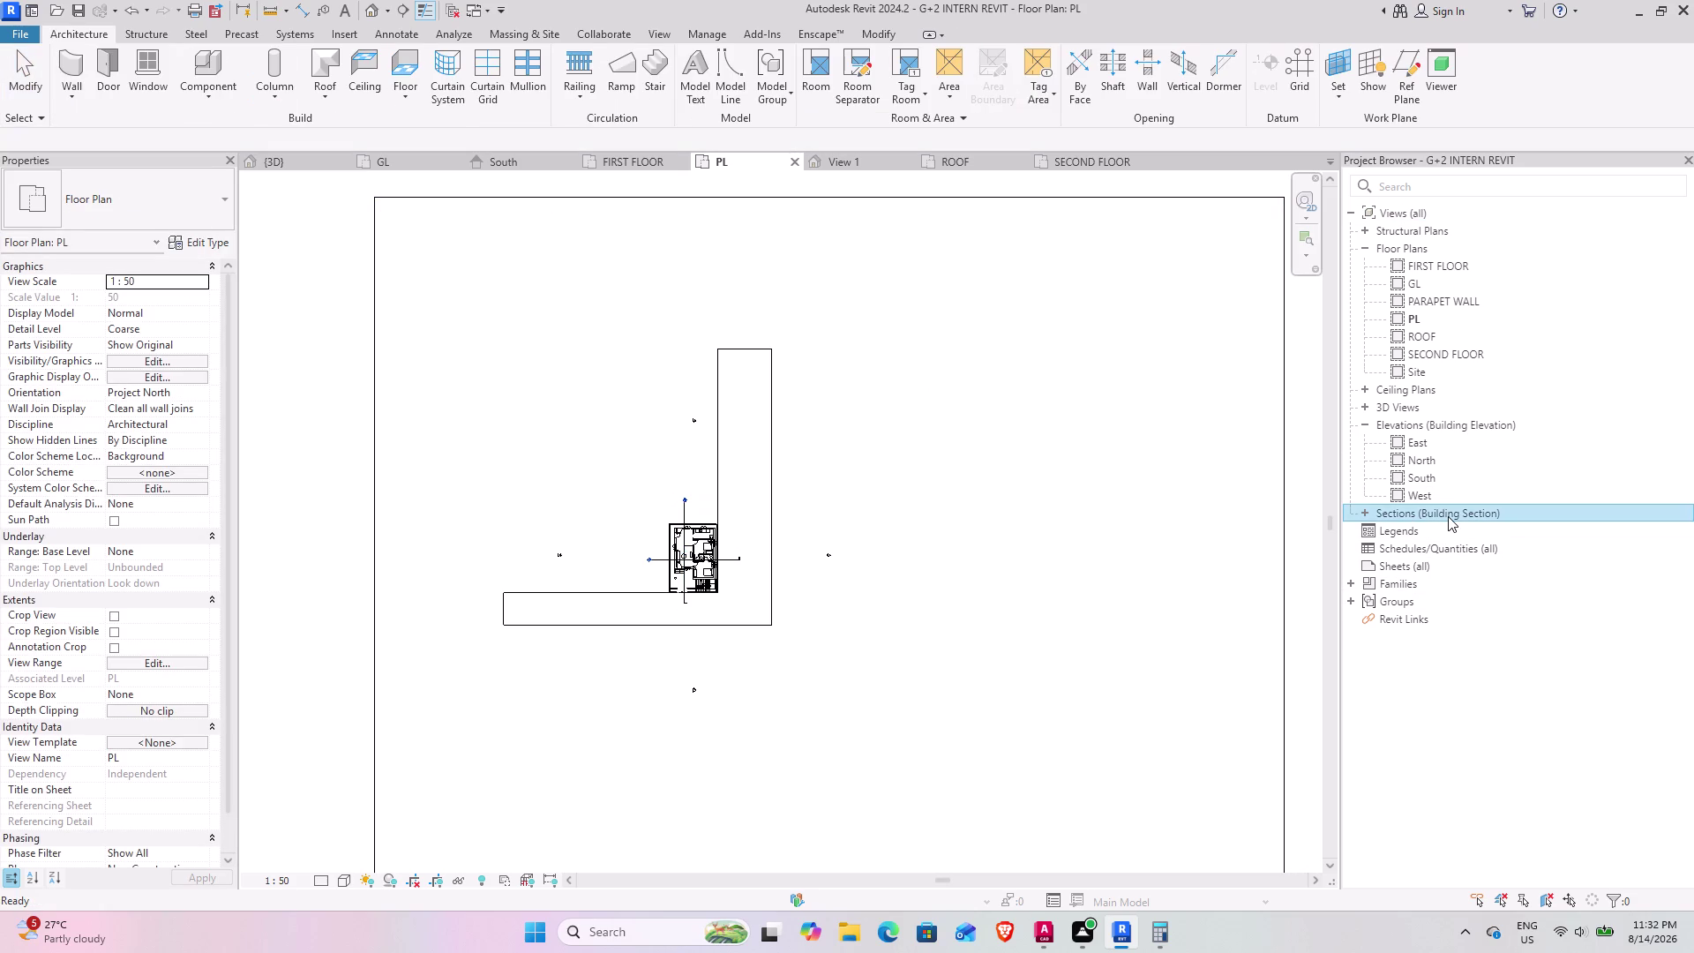
double_click(1439, 532)
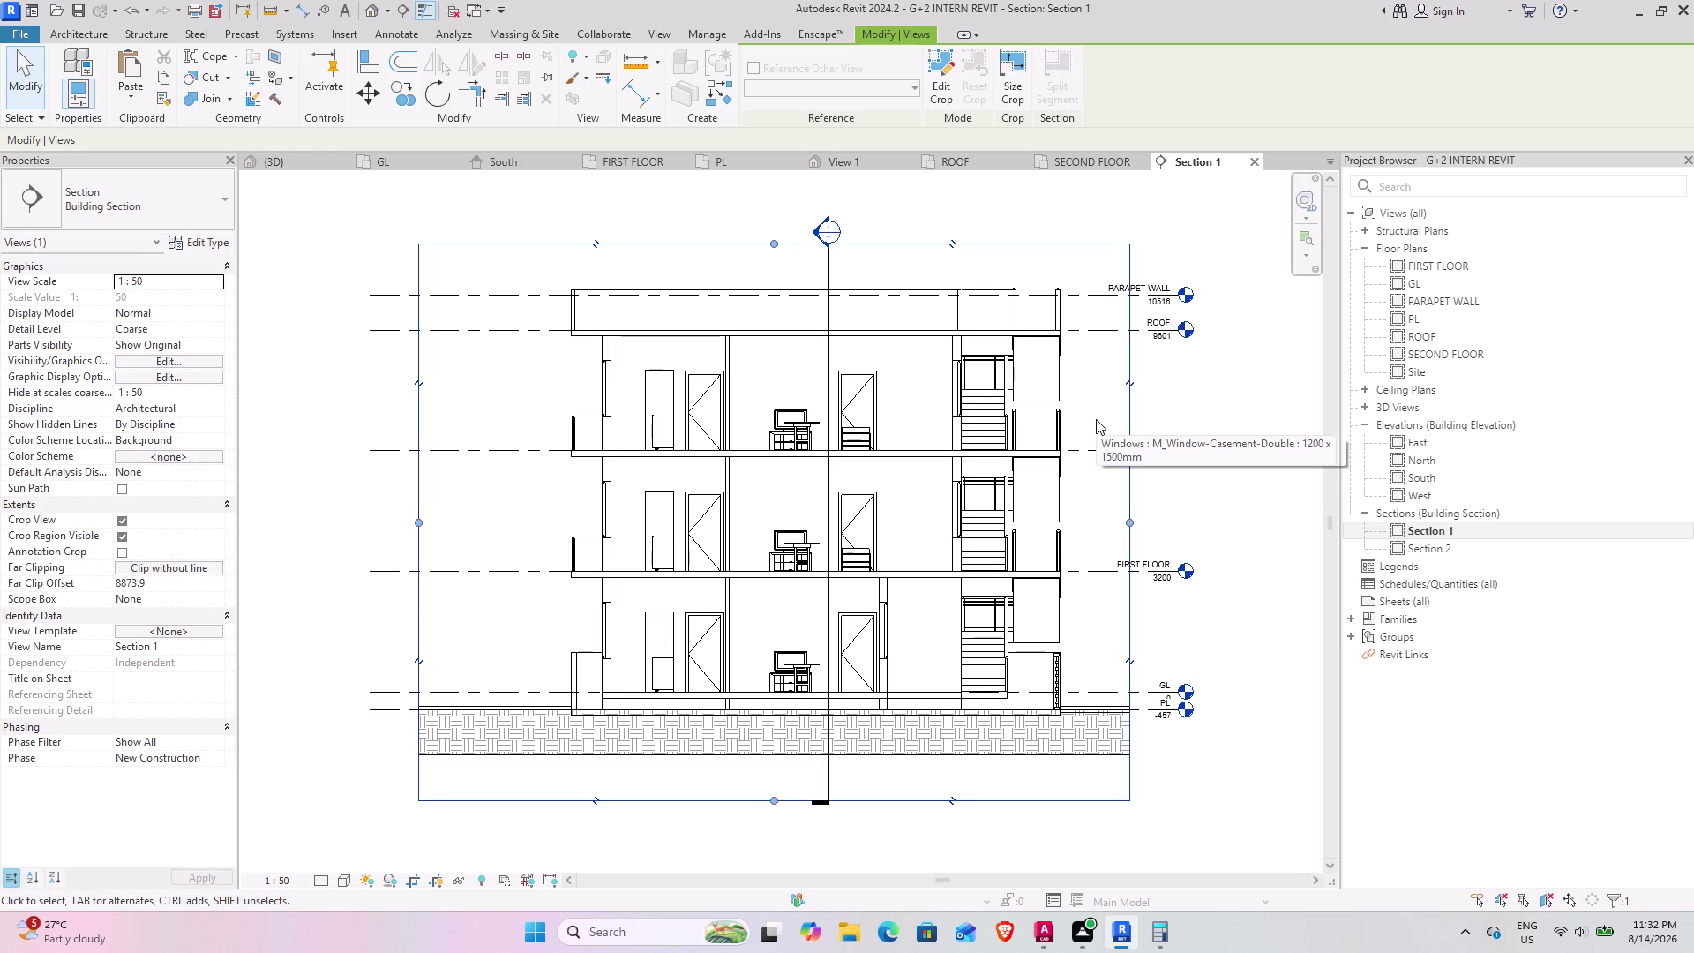
Use UN to set project length units to Inches, rounded to 1 decimal place.
text(UN)
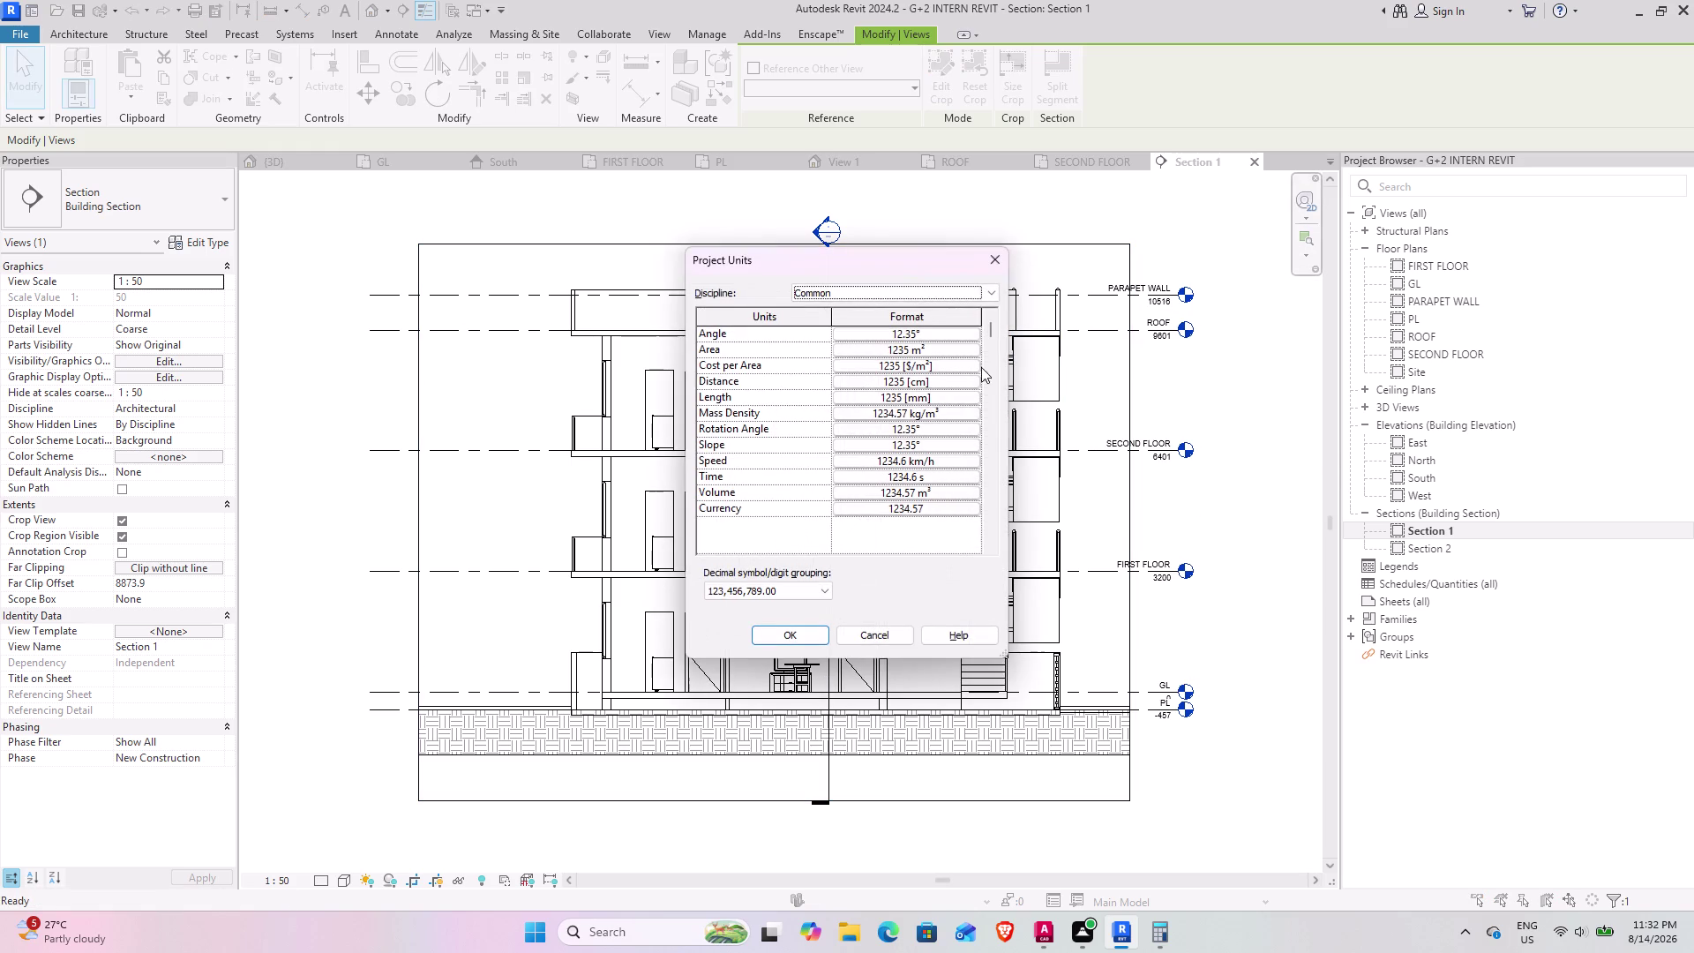
click(938, 397)
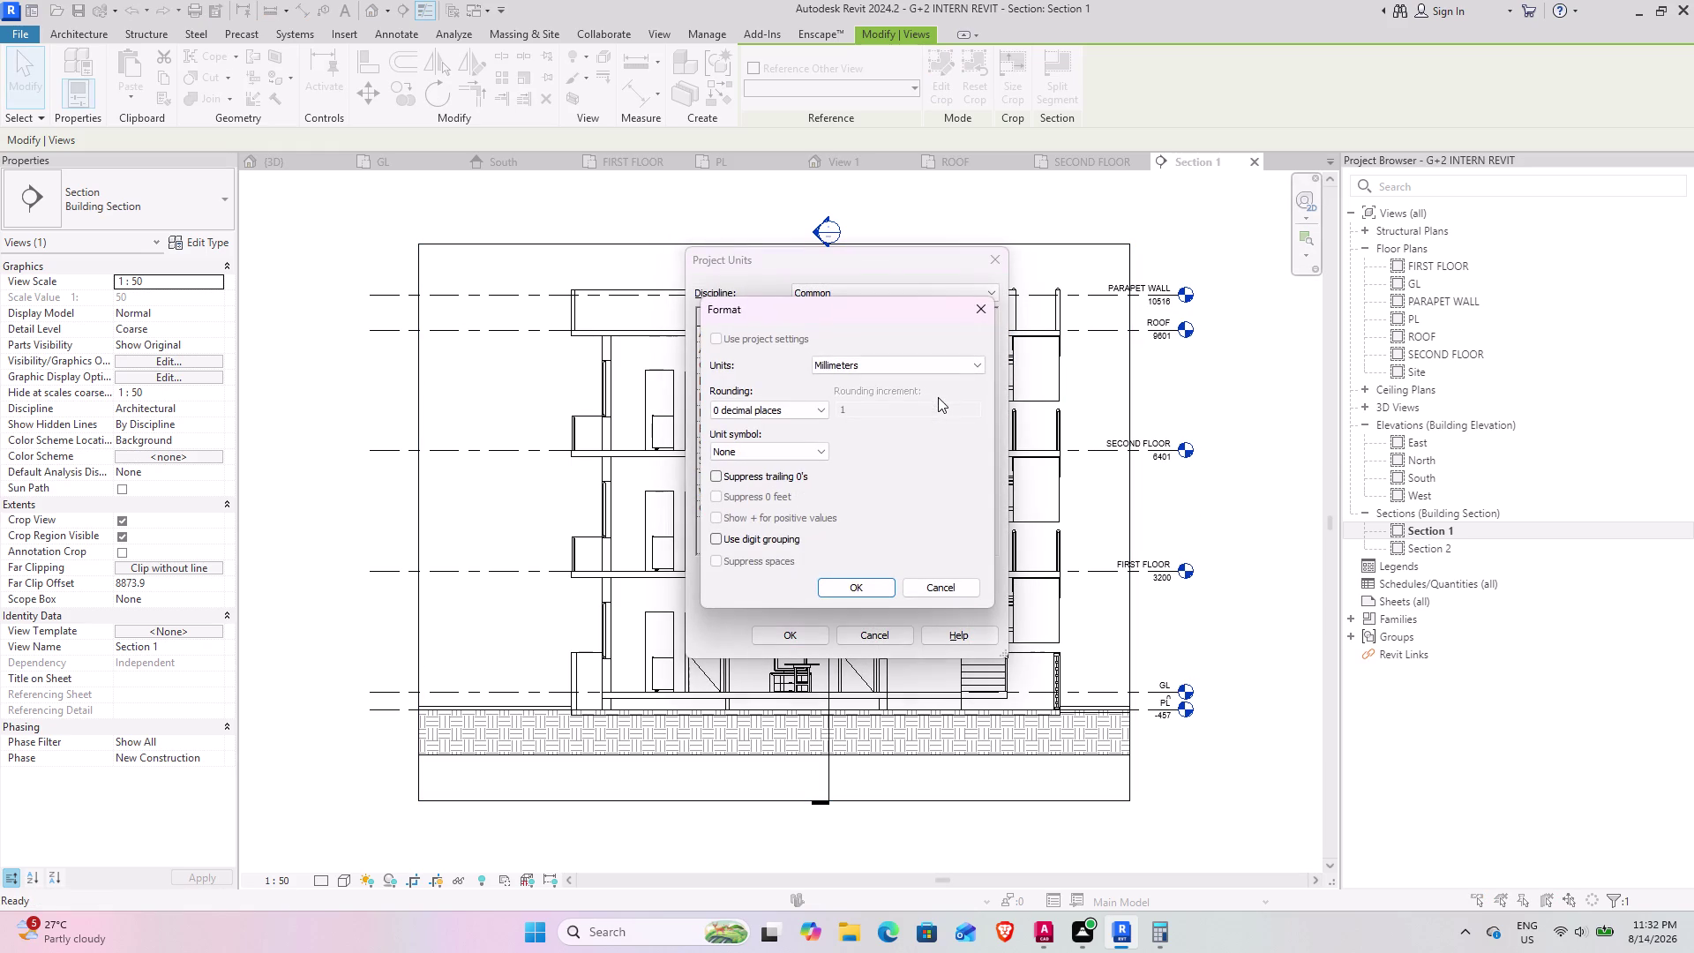
click(898, 363)
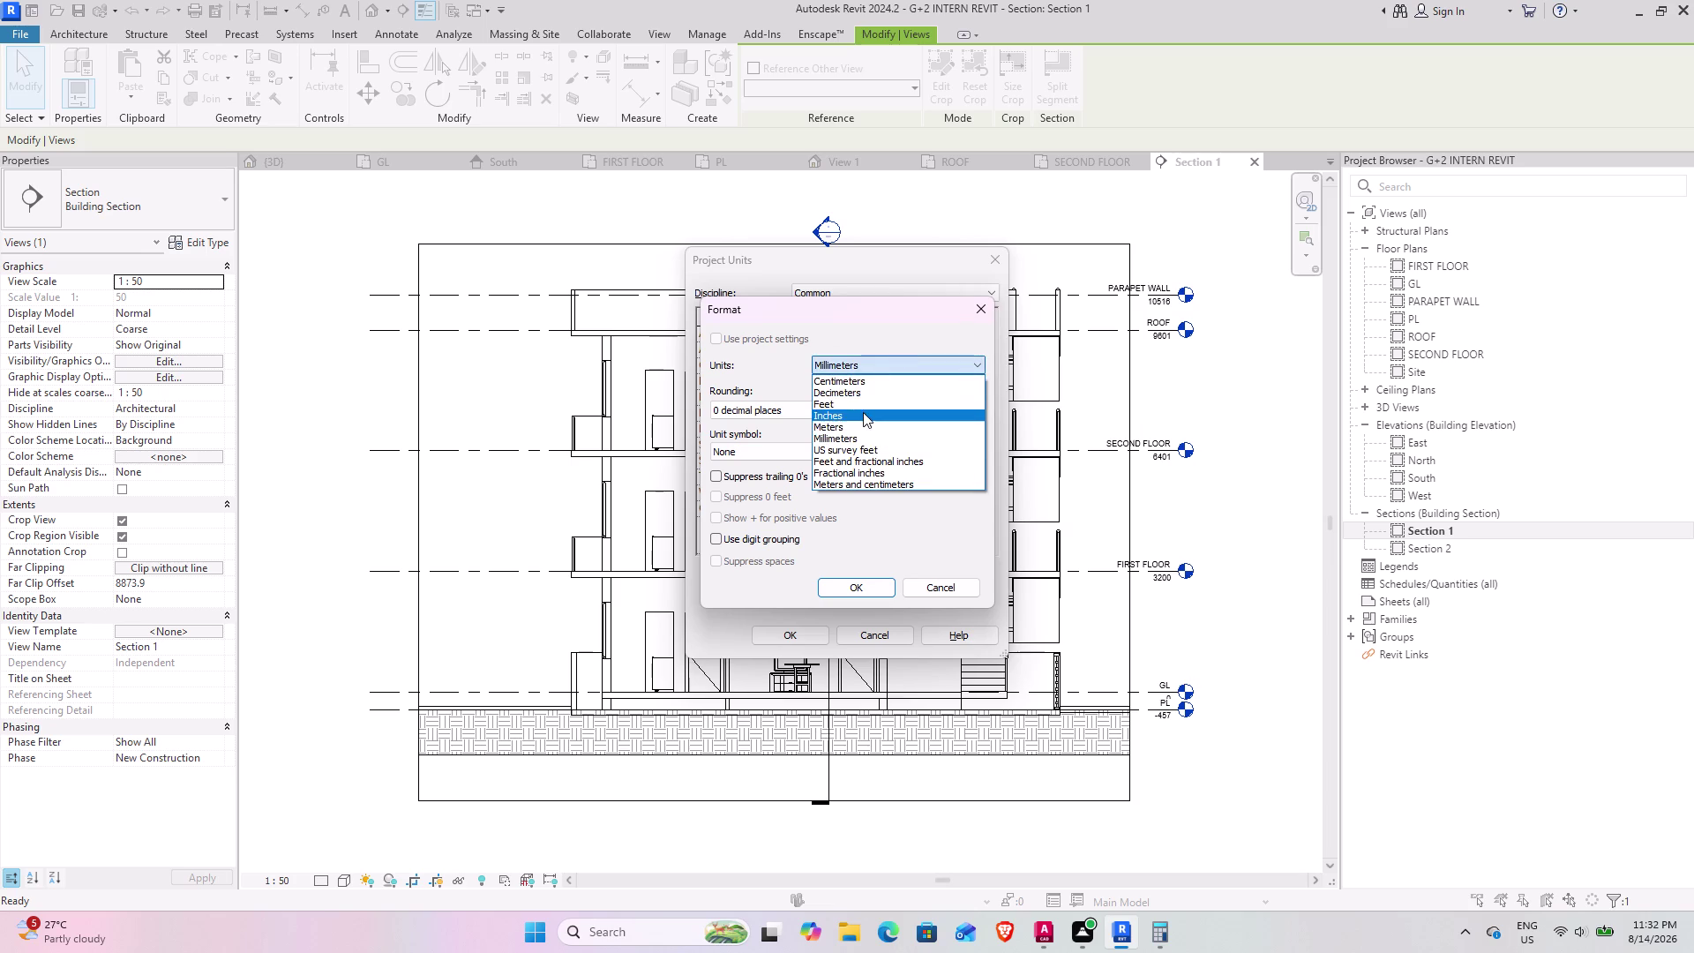
click(863, 412)
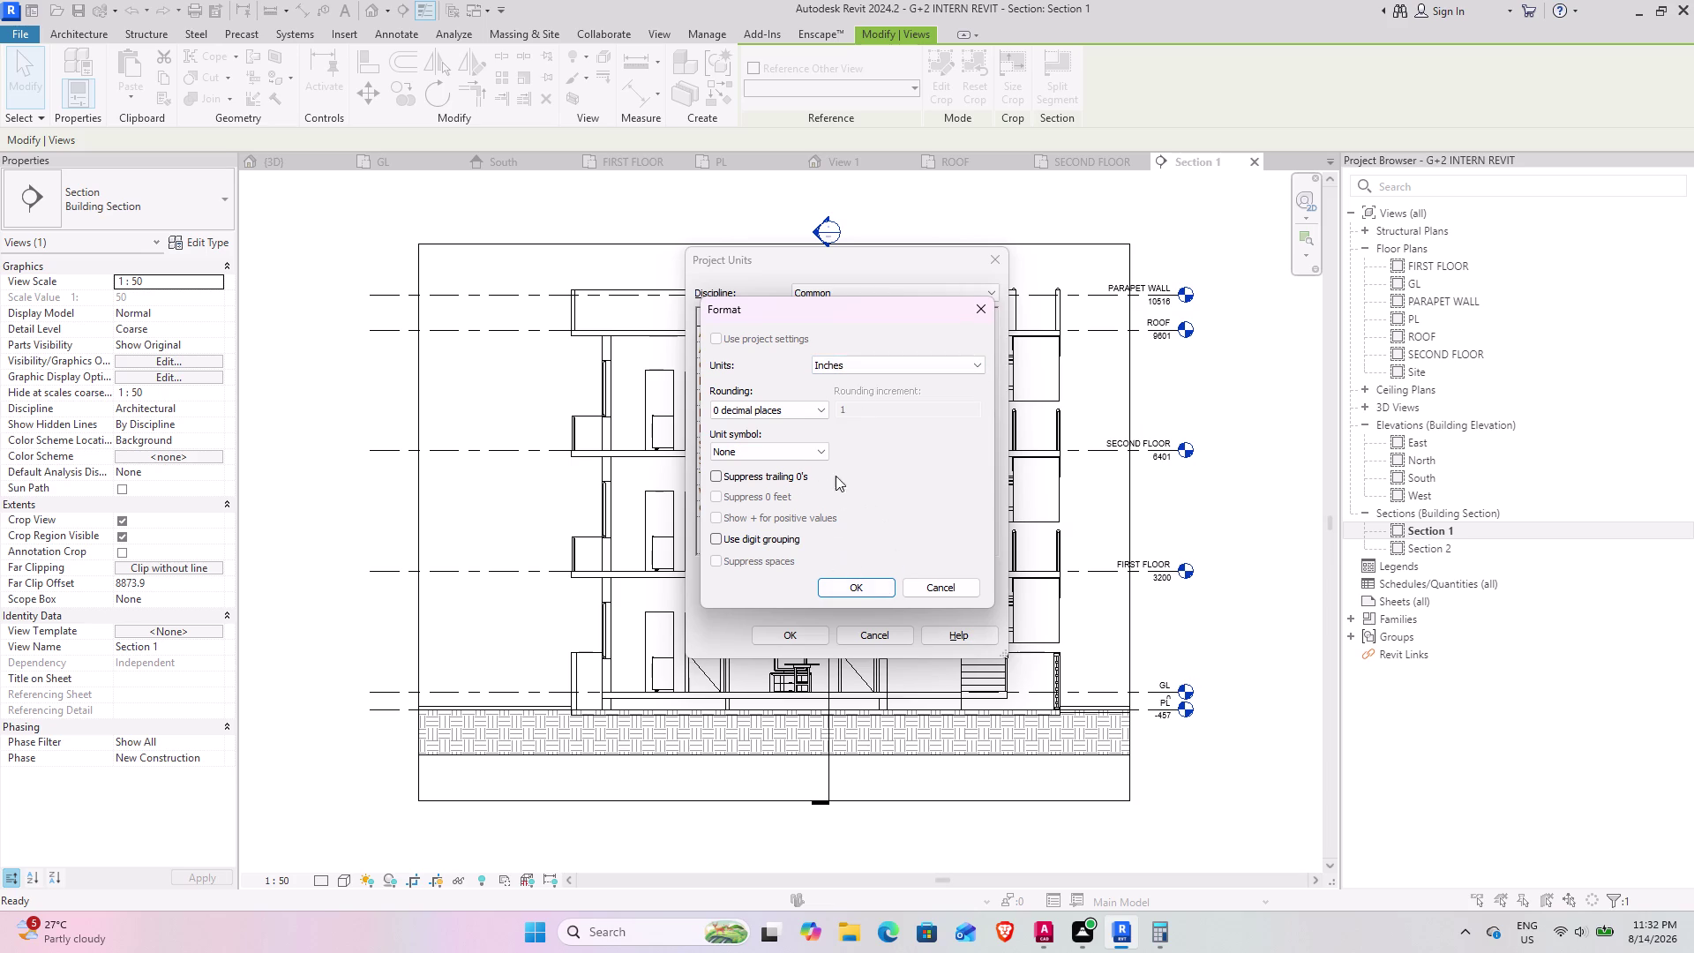
click(778, 417)
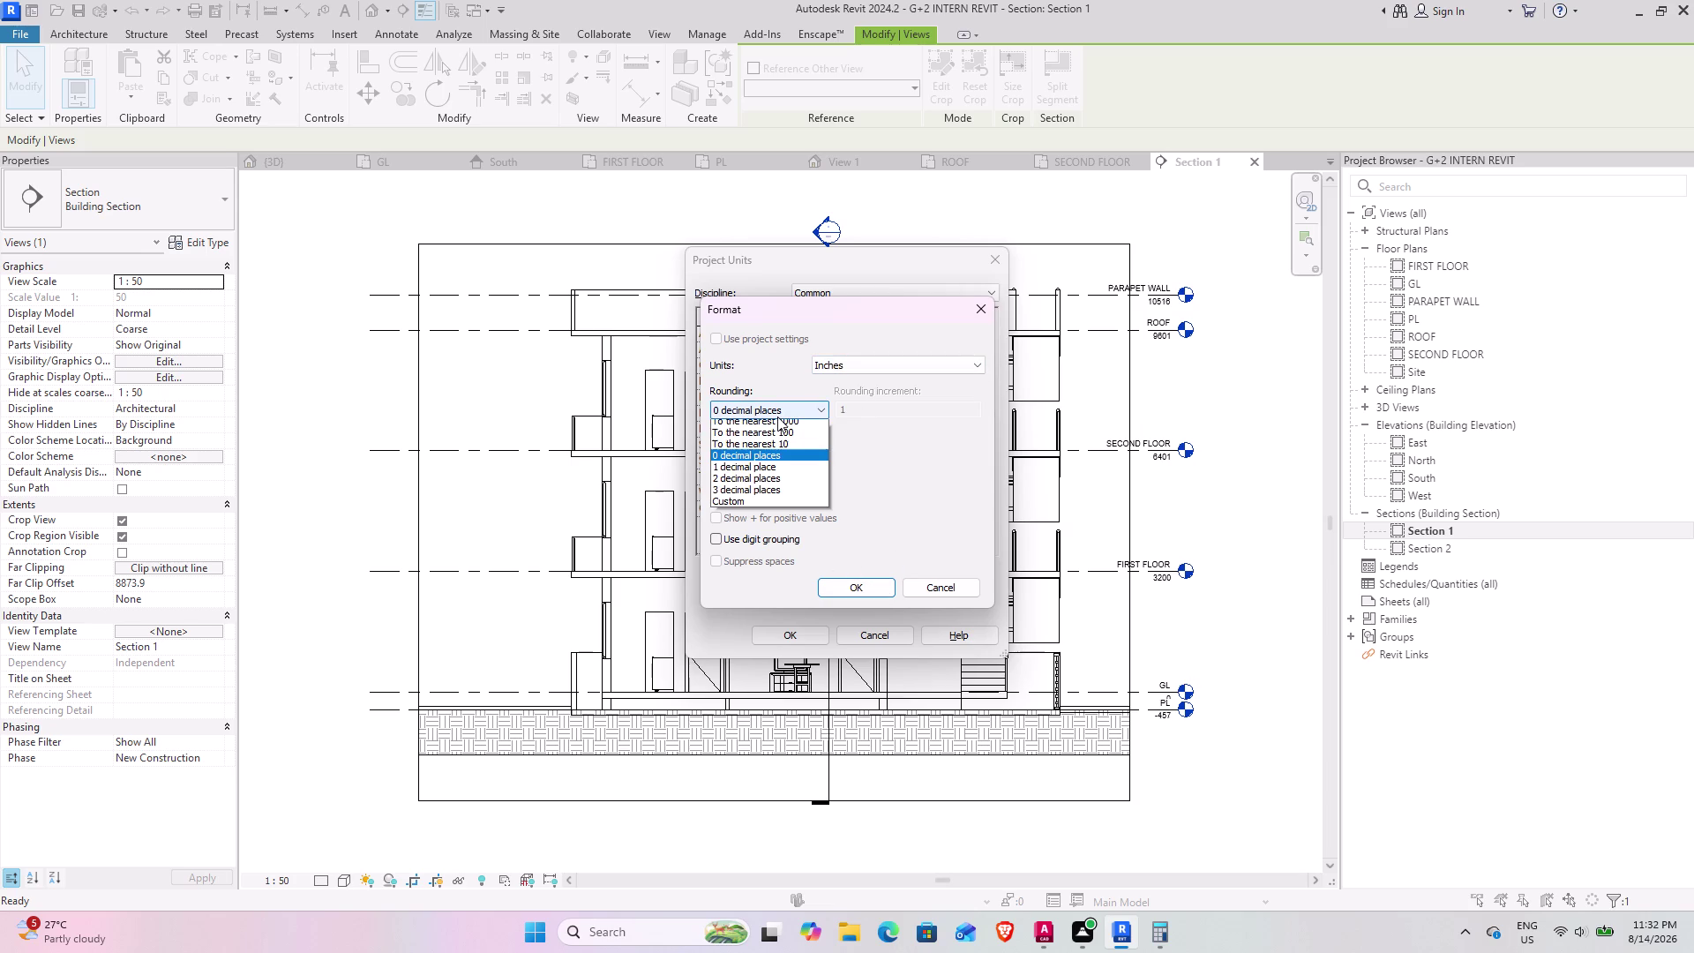
click(754, 474)
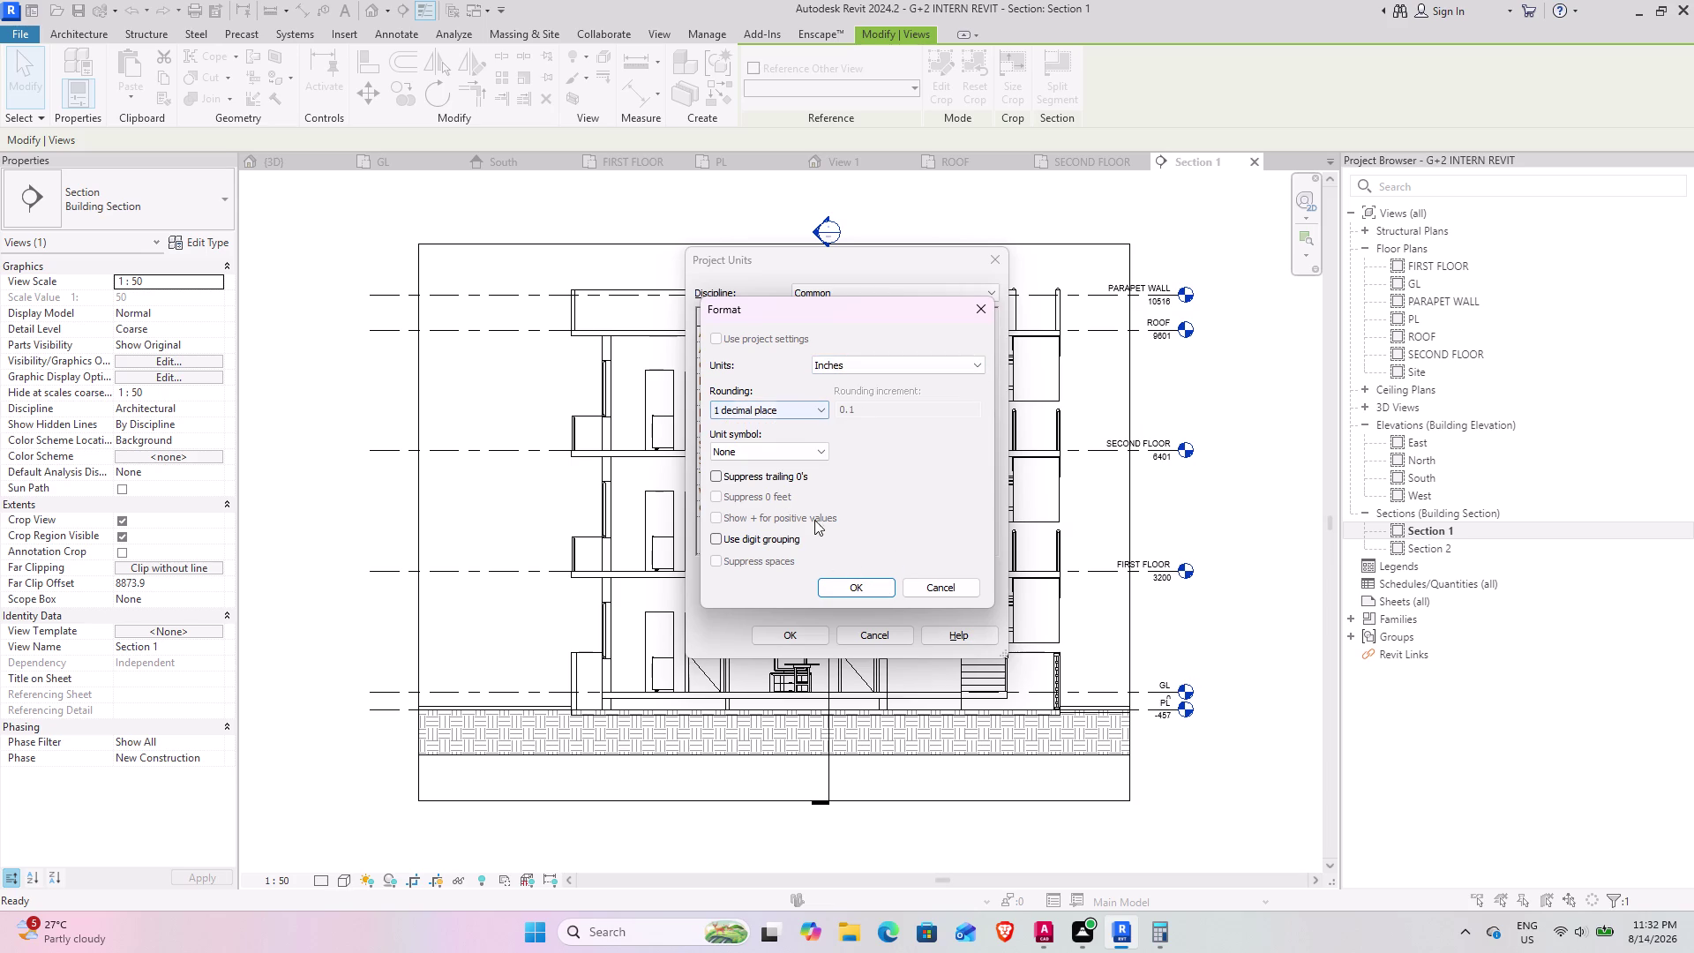
click(847, 582)
click(800, 625)
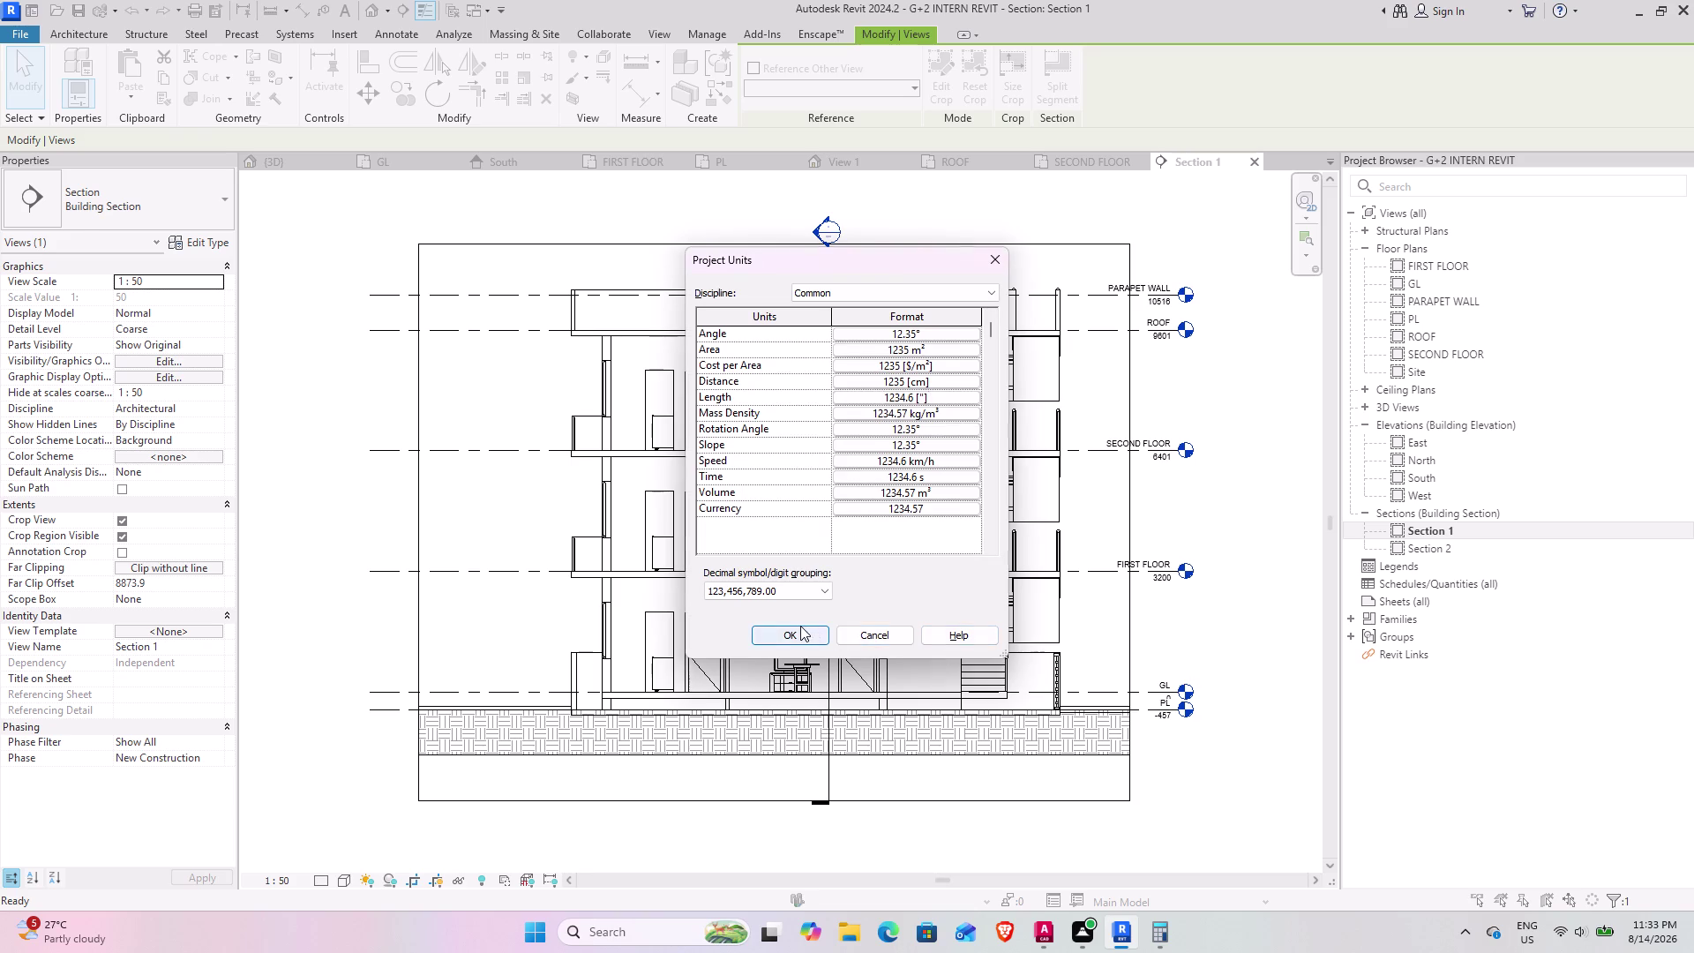
scroll(up, 3)
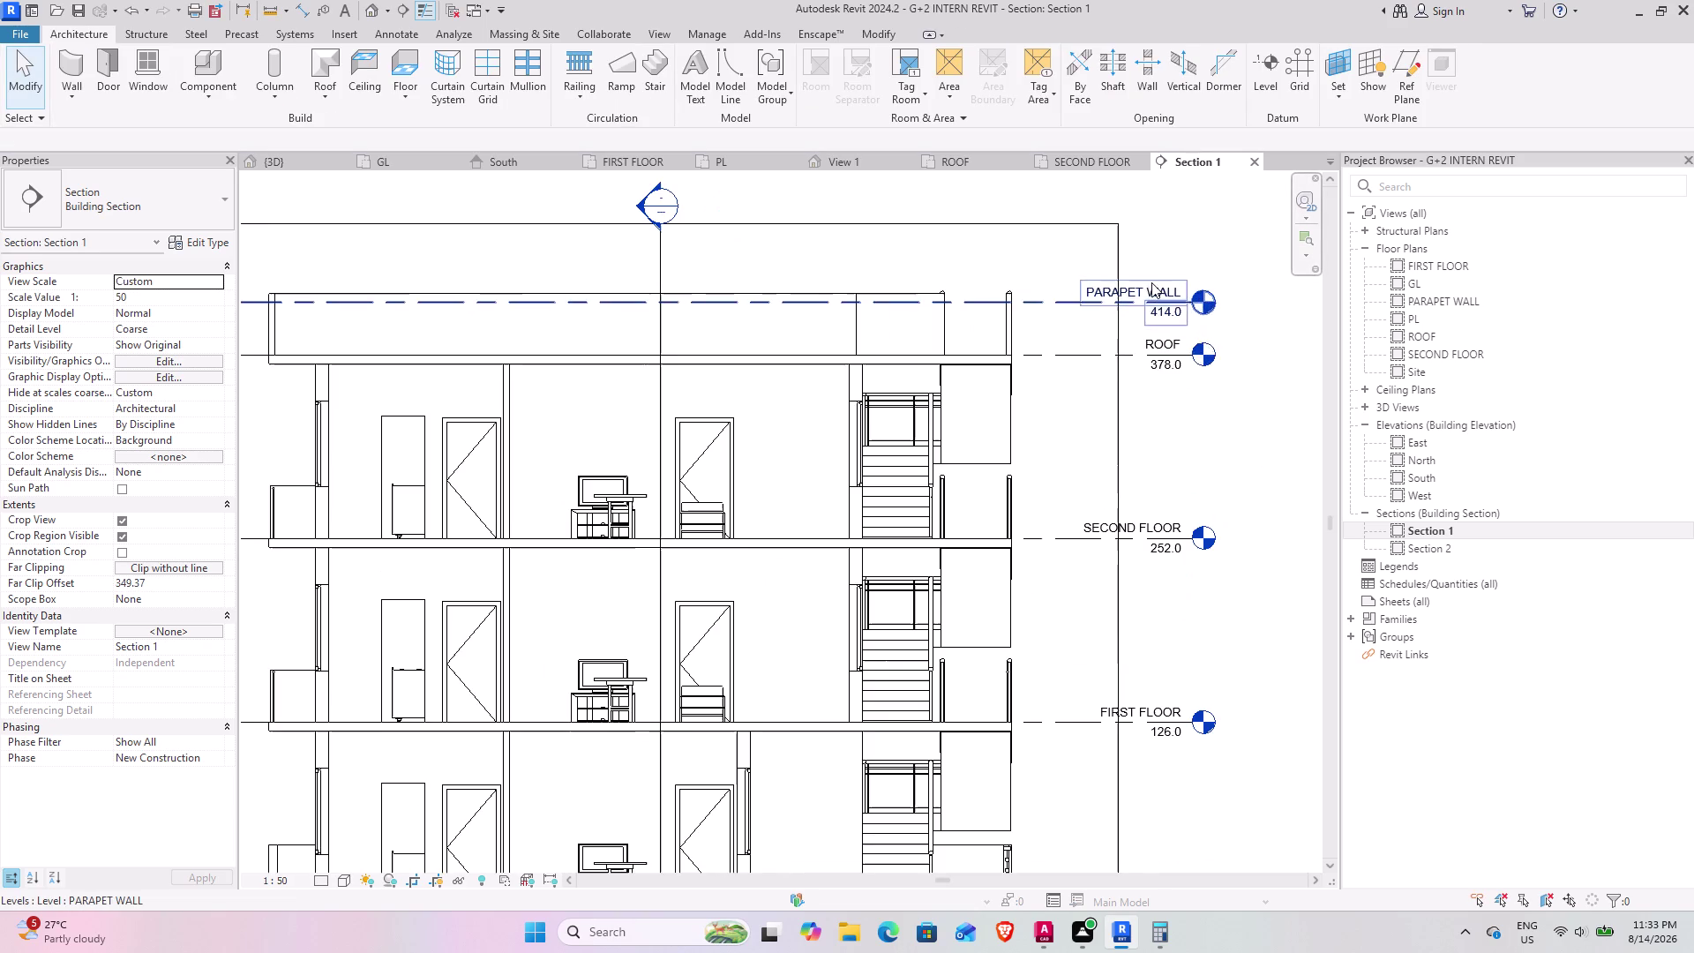
Zoom and pan around Section 1 to frame the whole building.
scroll(down, 3)
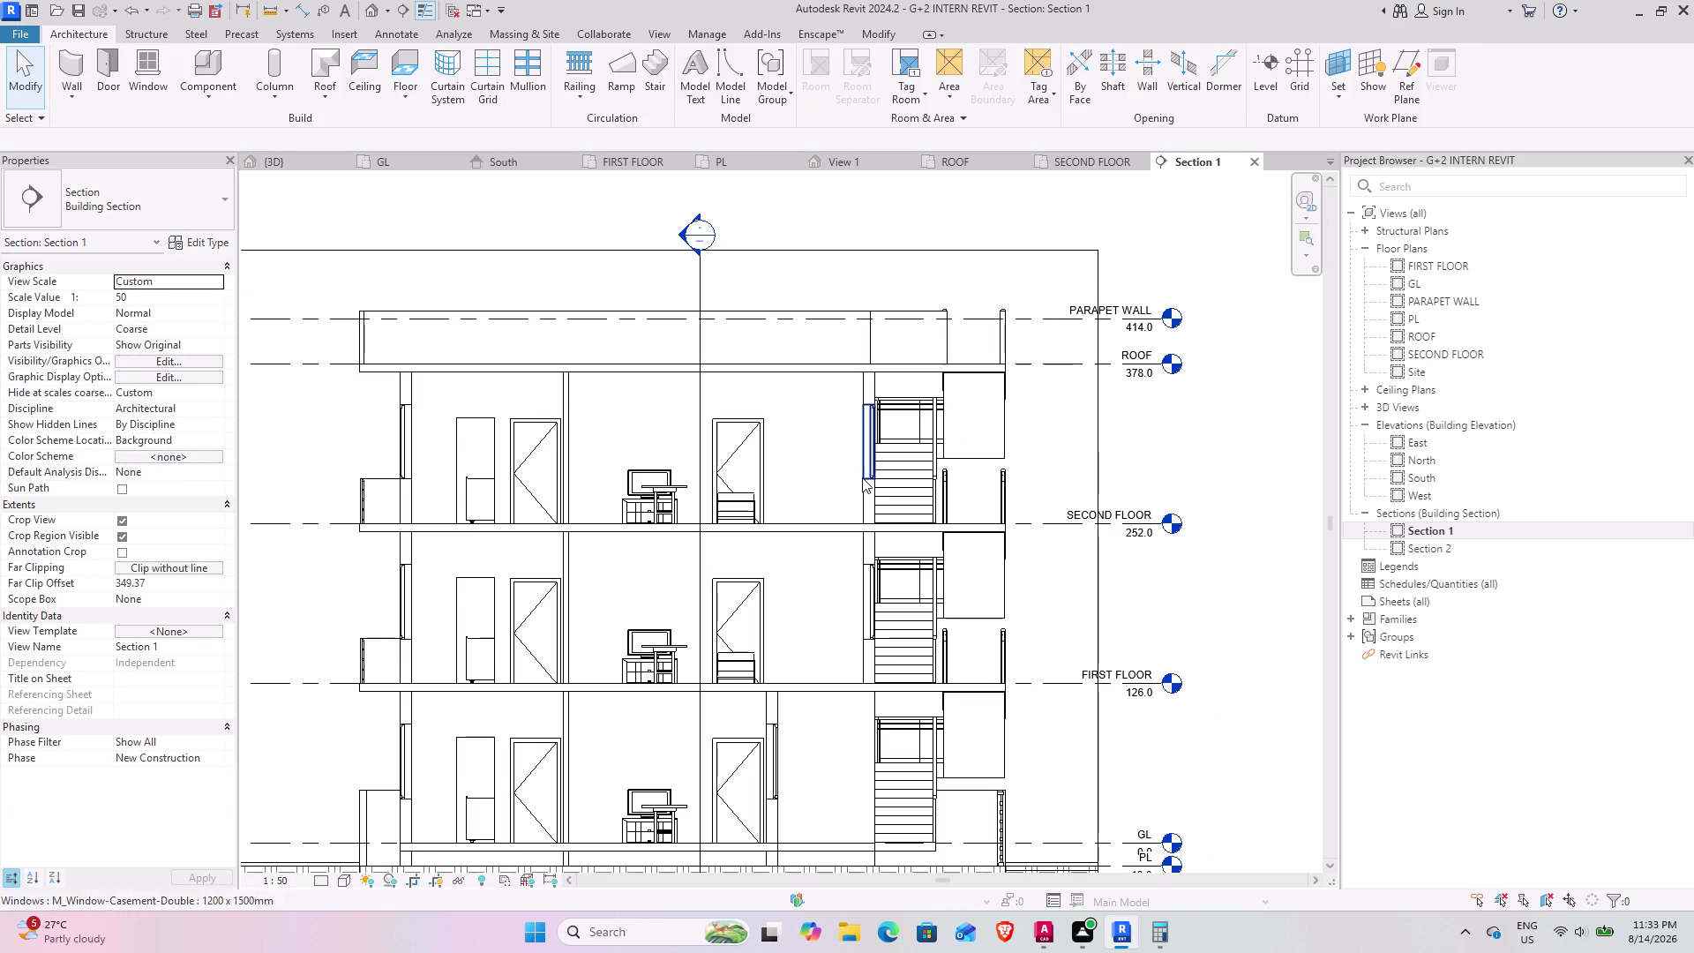
middle_drag(749, 502, 814, 378)
scroll(down, 3)
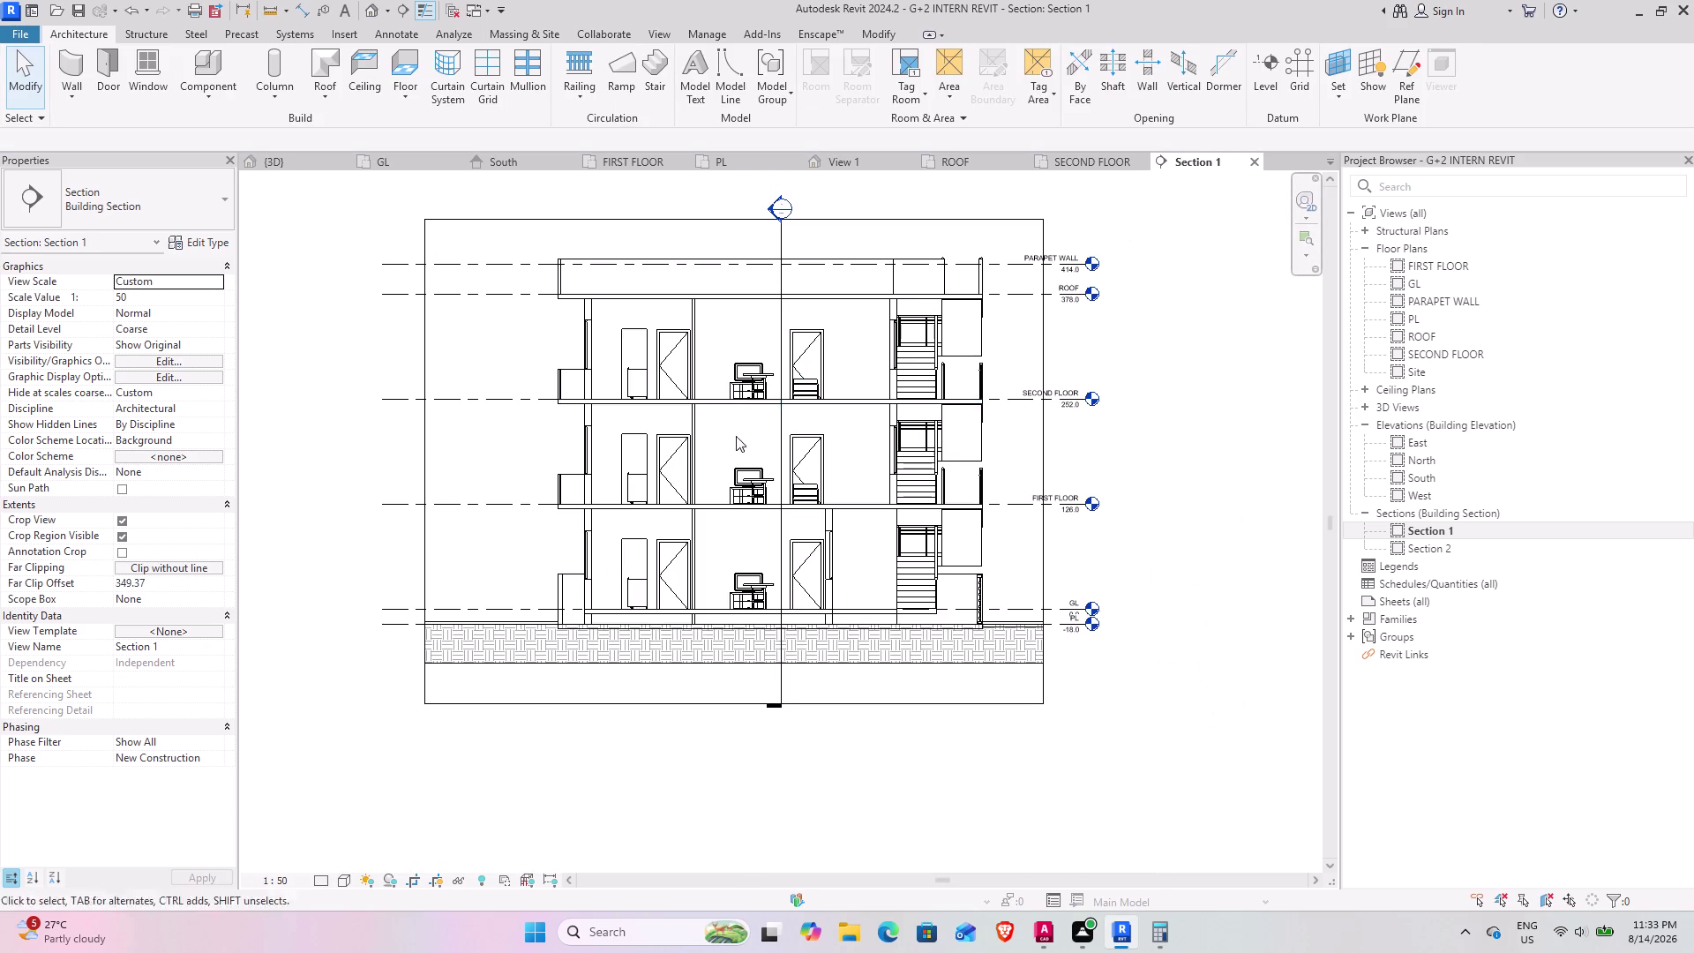
scroll(up, 3)
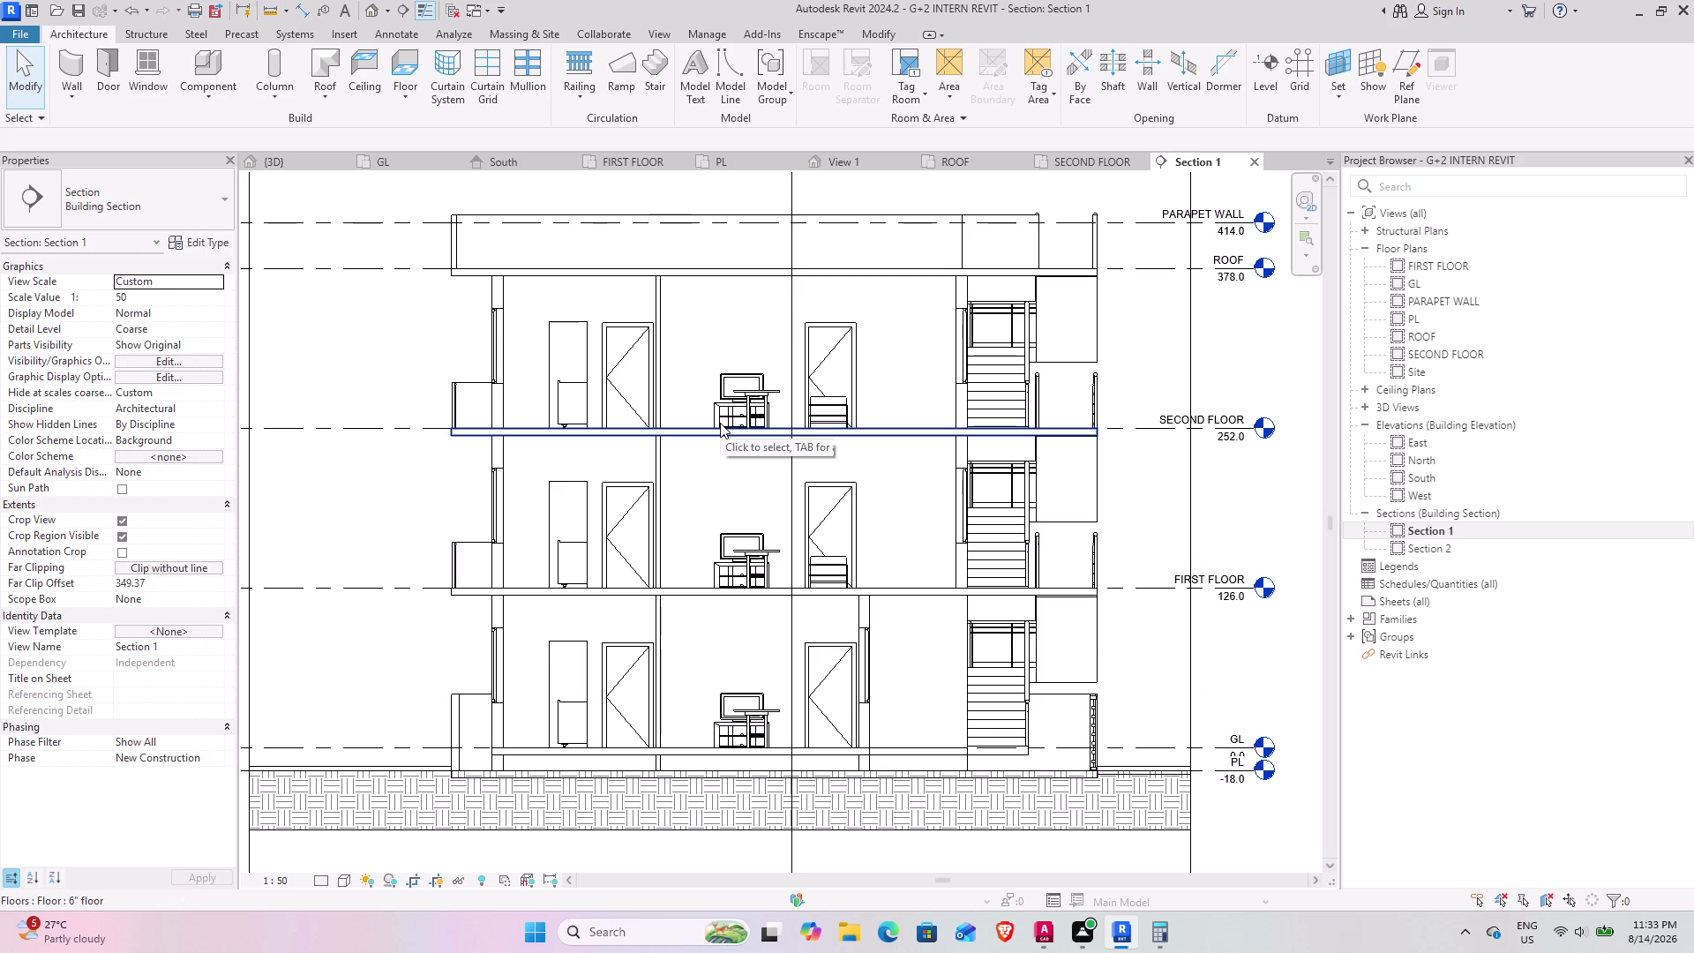
scroll(down, 3)
middle_drag(860, 484, 812, 503)
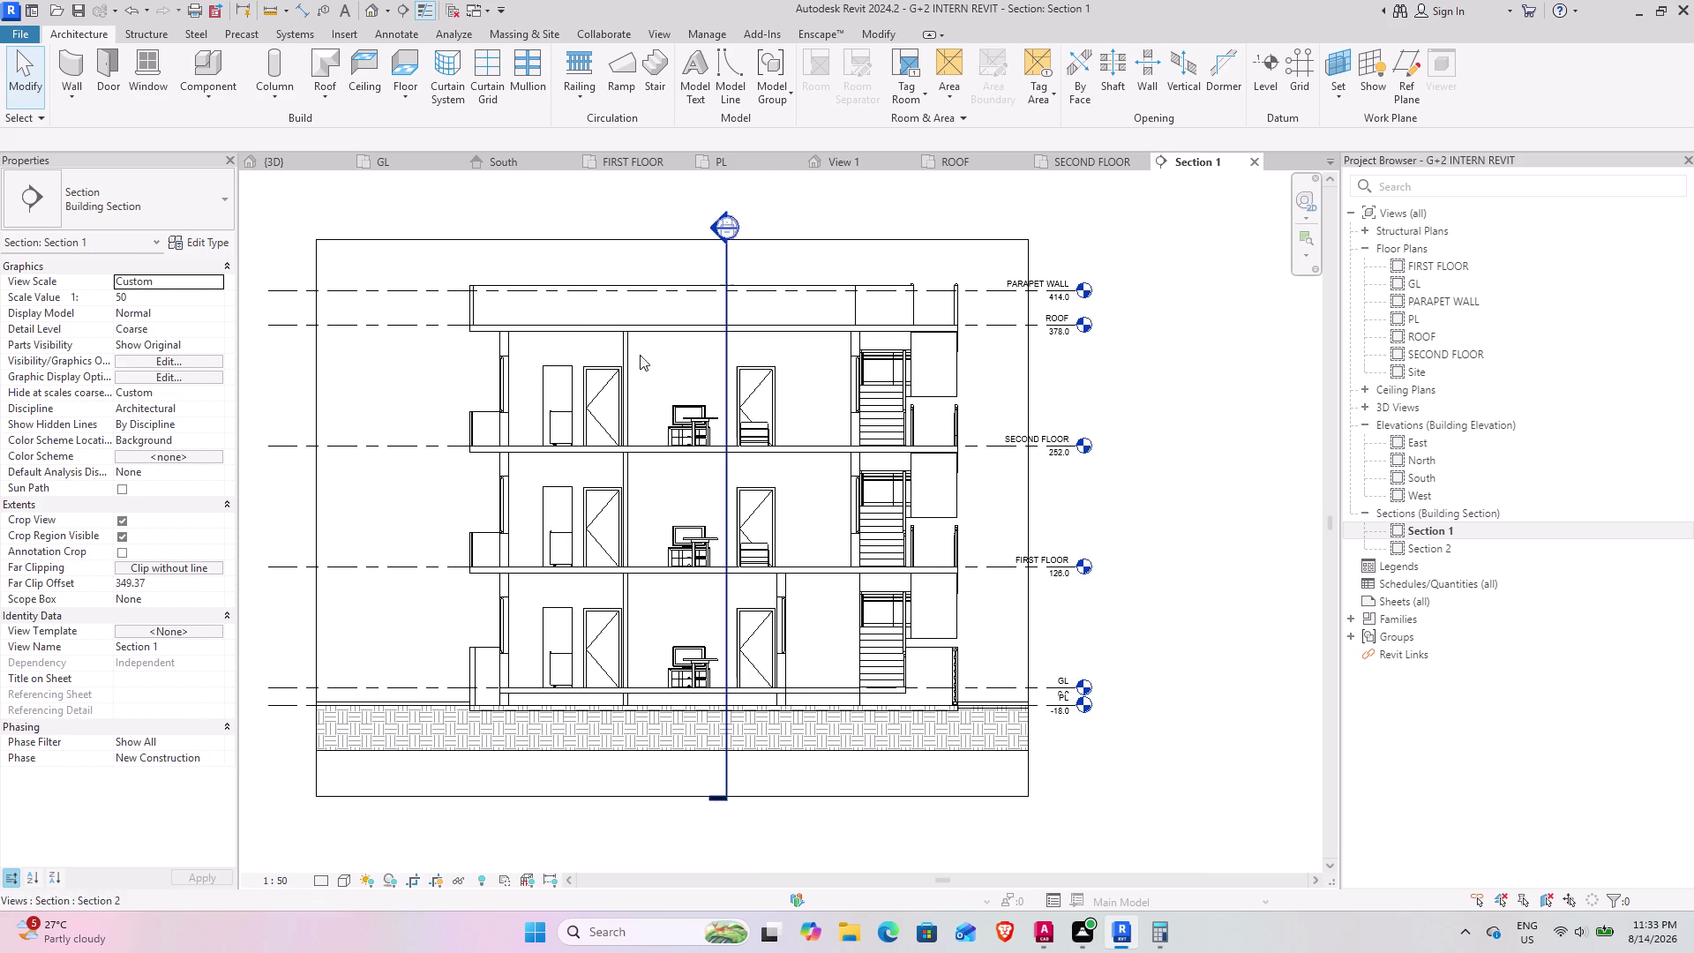
Open Section 2 to check its inch levels, then return to the PL floor plan.
double_click(1429, 552)
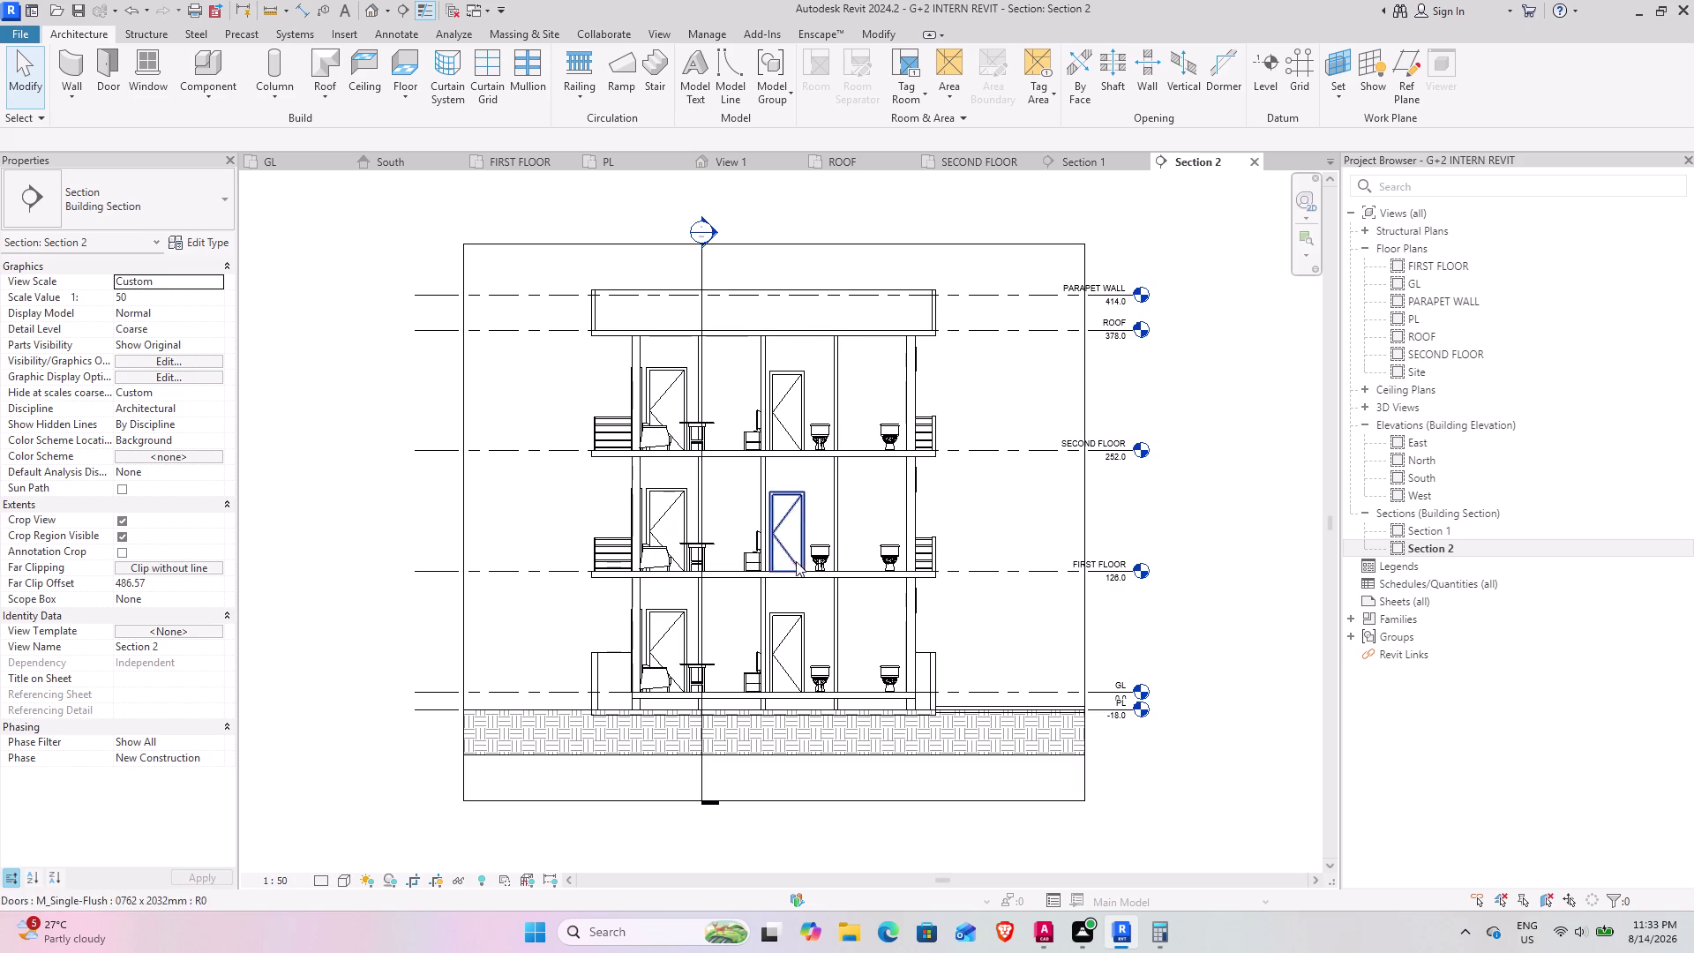
scroll(up, 3)
scroll(up, 3)
scroll(down, 3)
scroll(down, 3)
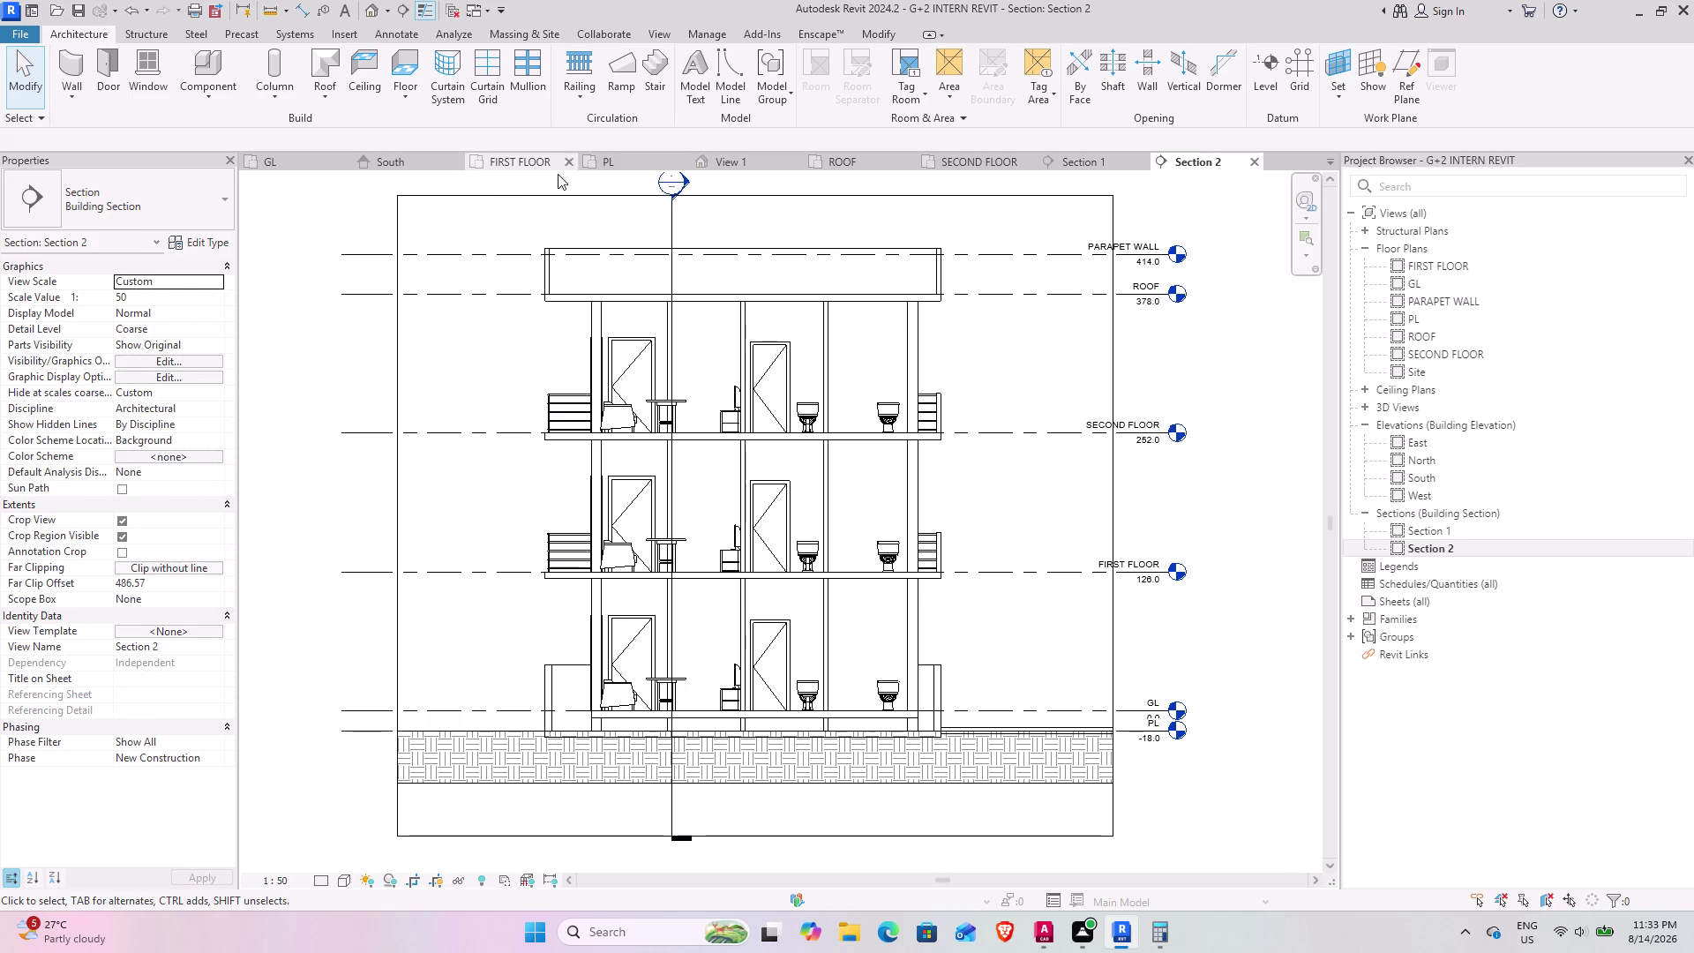
click(611, 167)
scroll(up, 3)
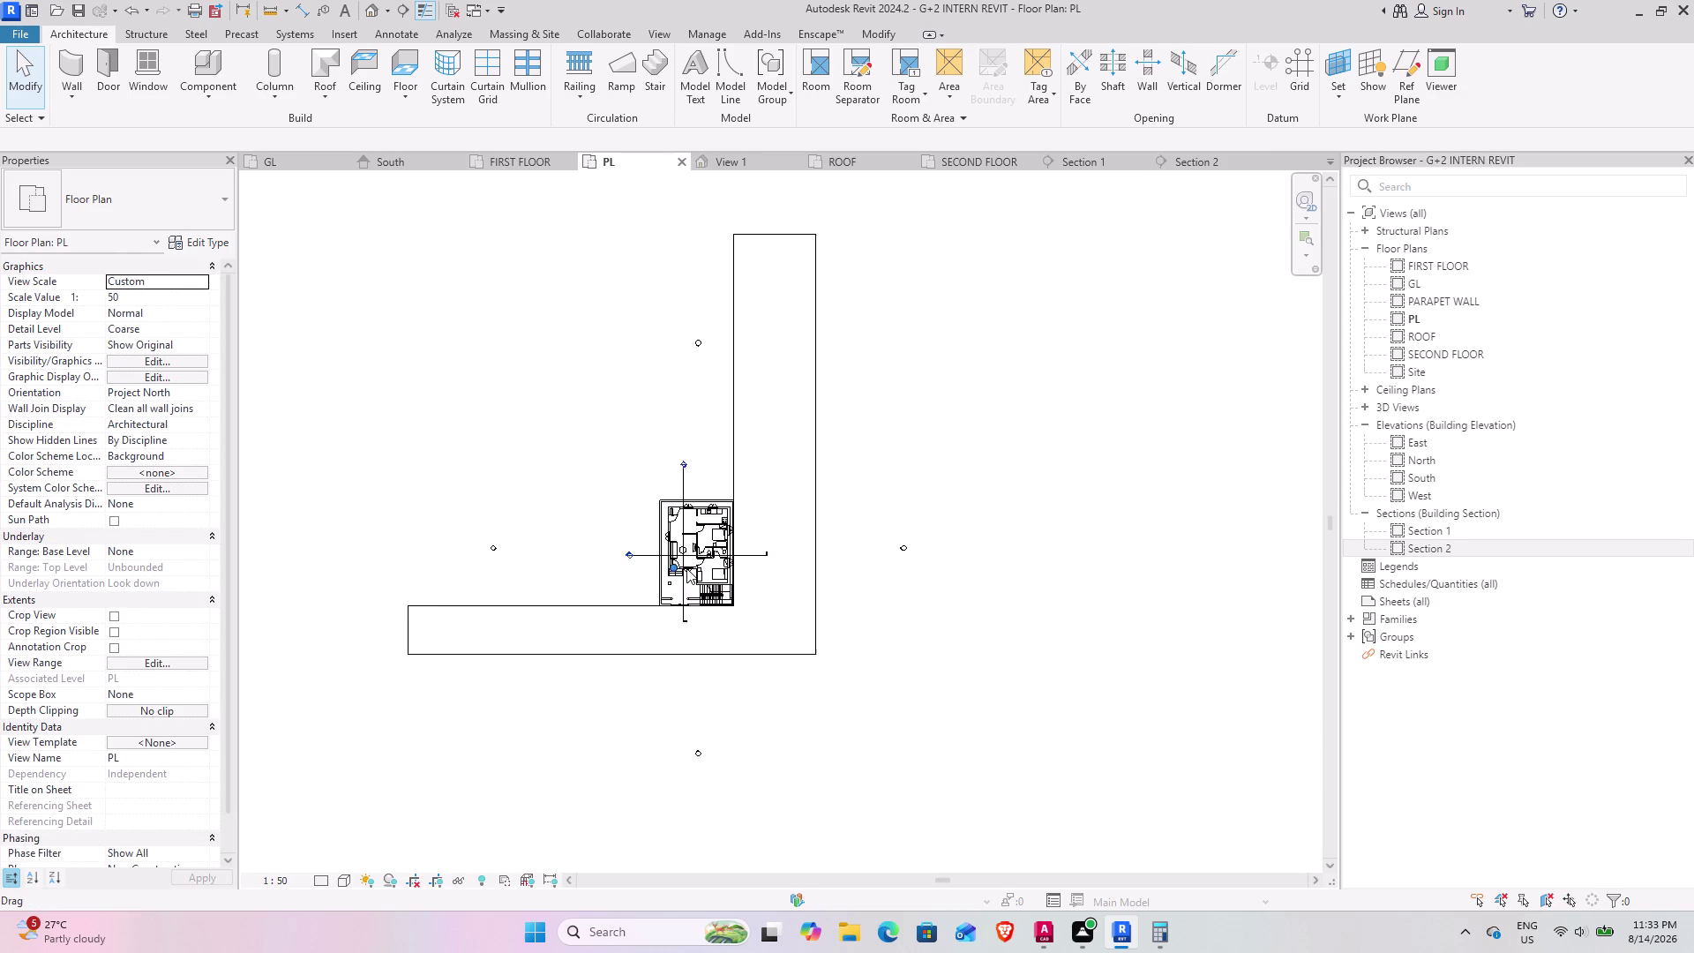
Drag Section 2's cut line down across the staircase, then view Section 2.
scroll(up, 3)
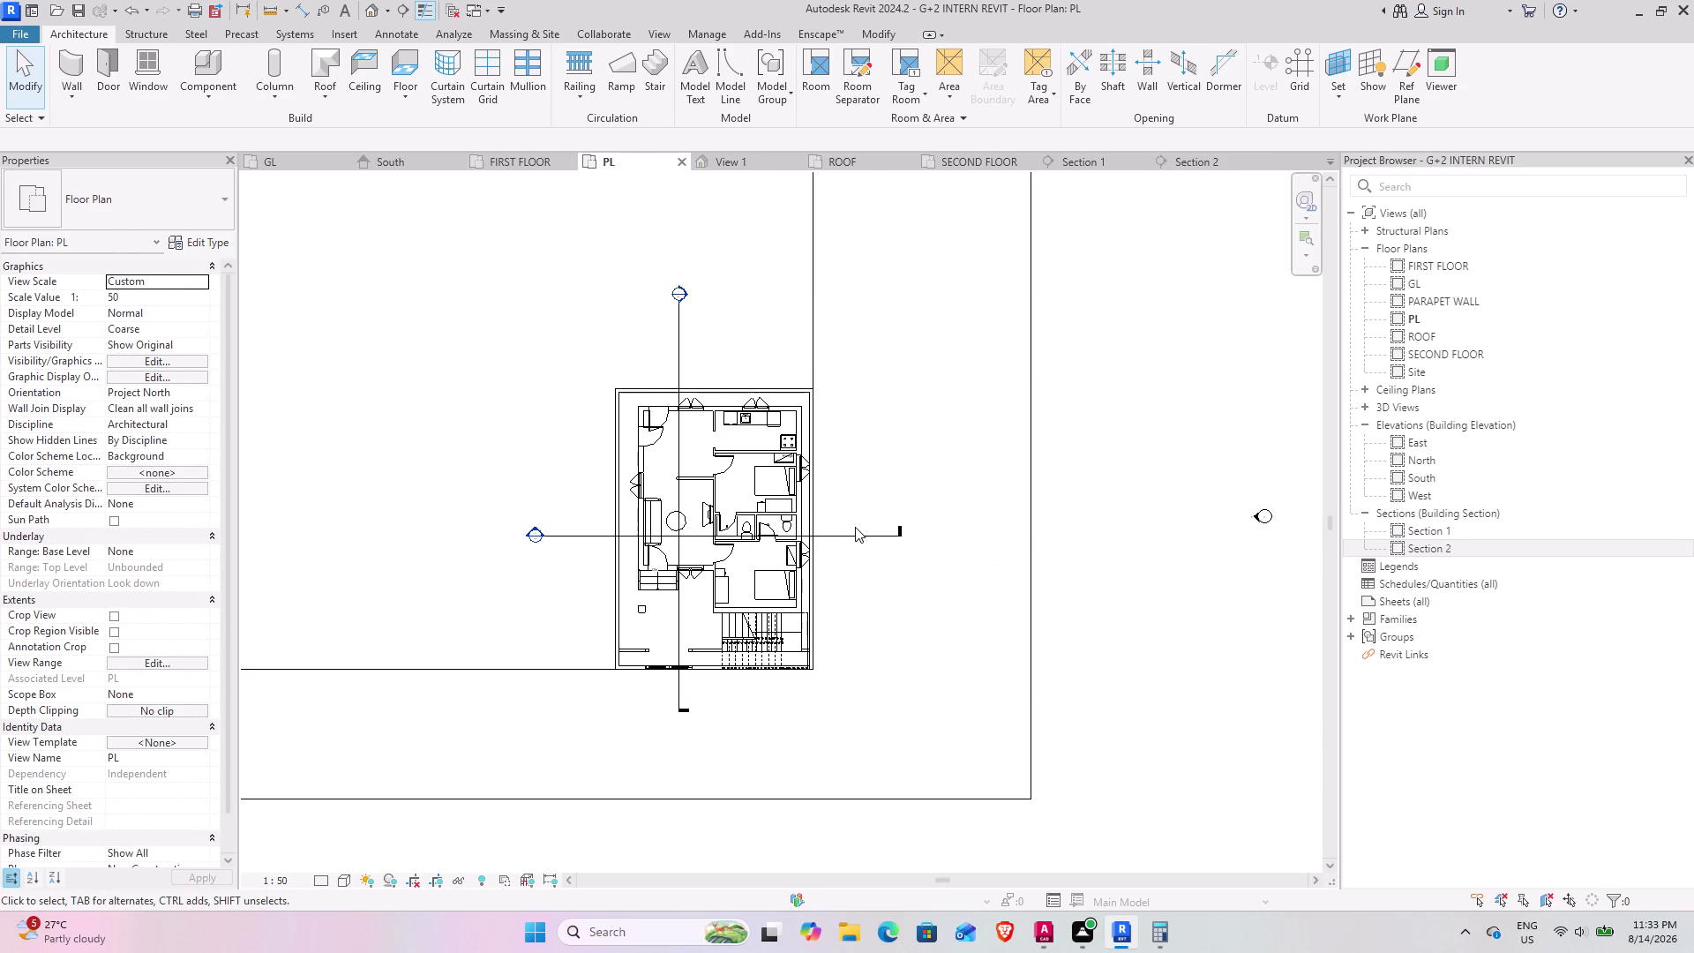
click(863, 535)
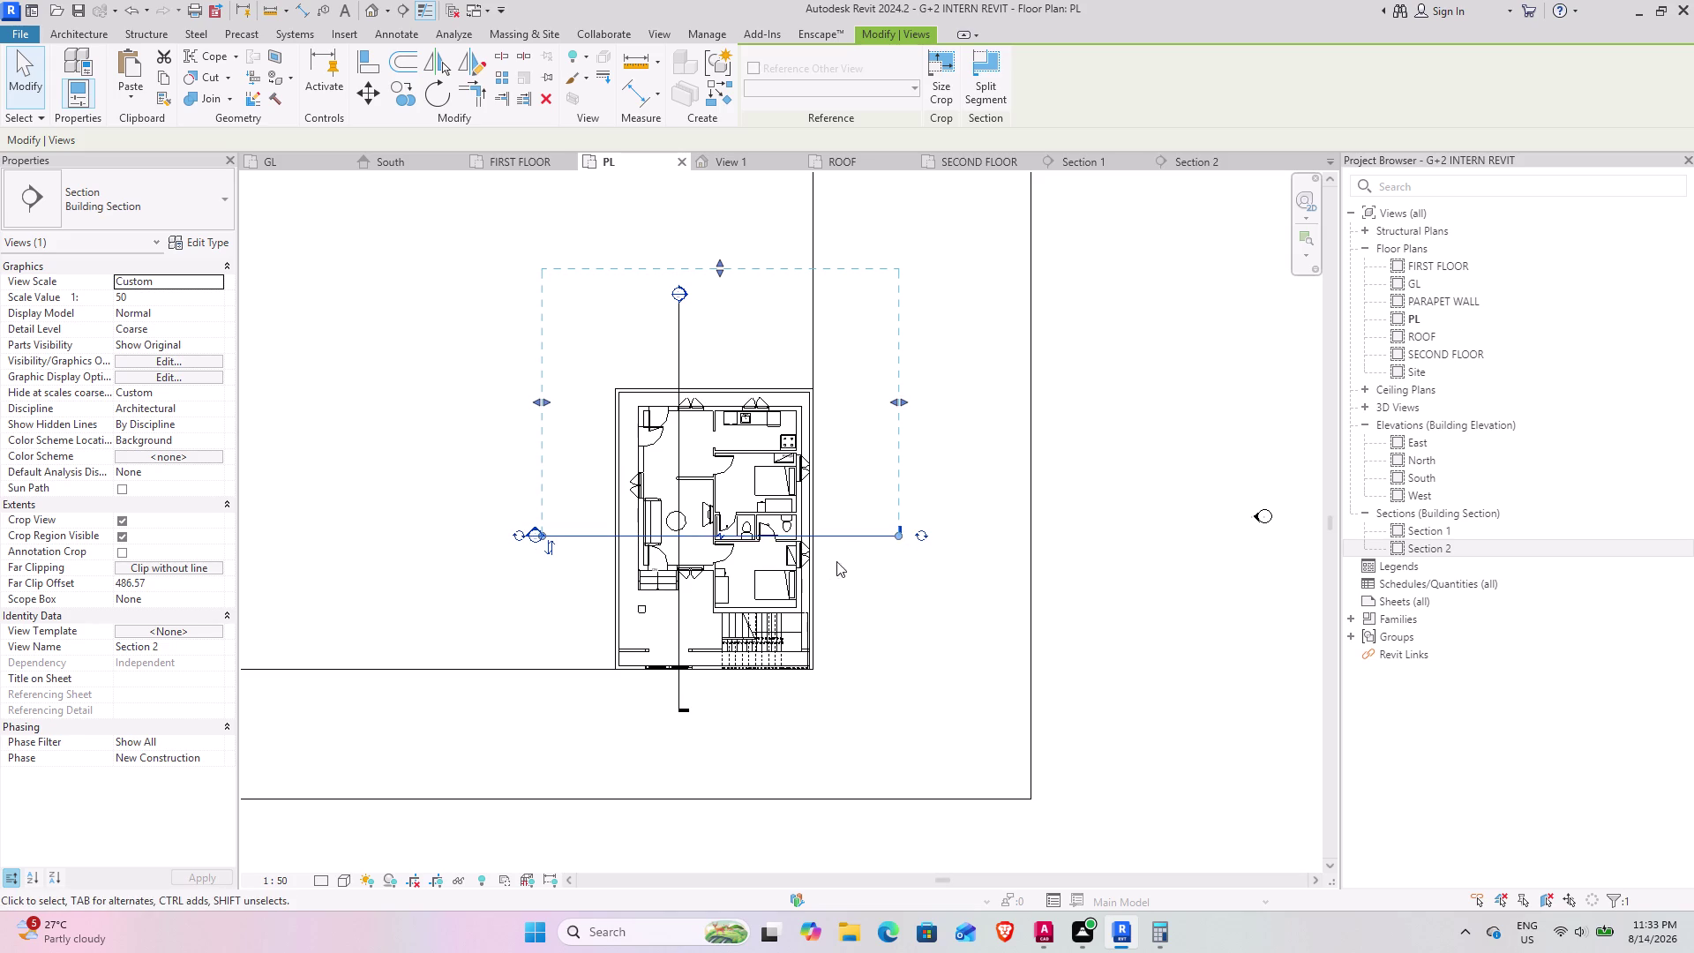
drag(858, 536, 852, 642)
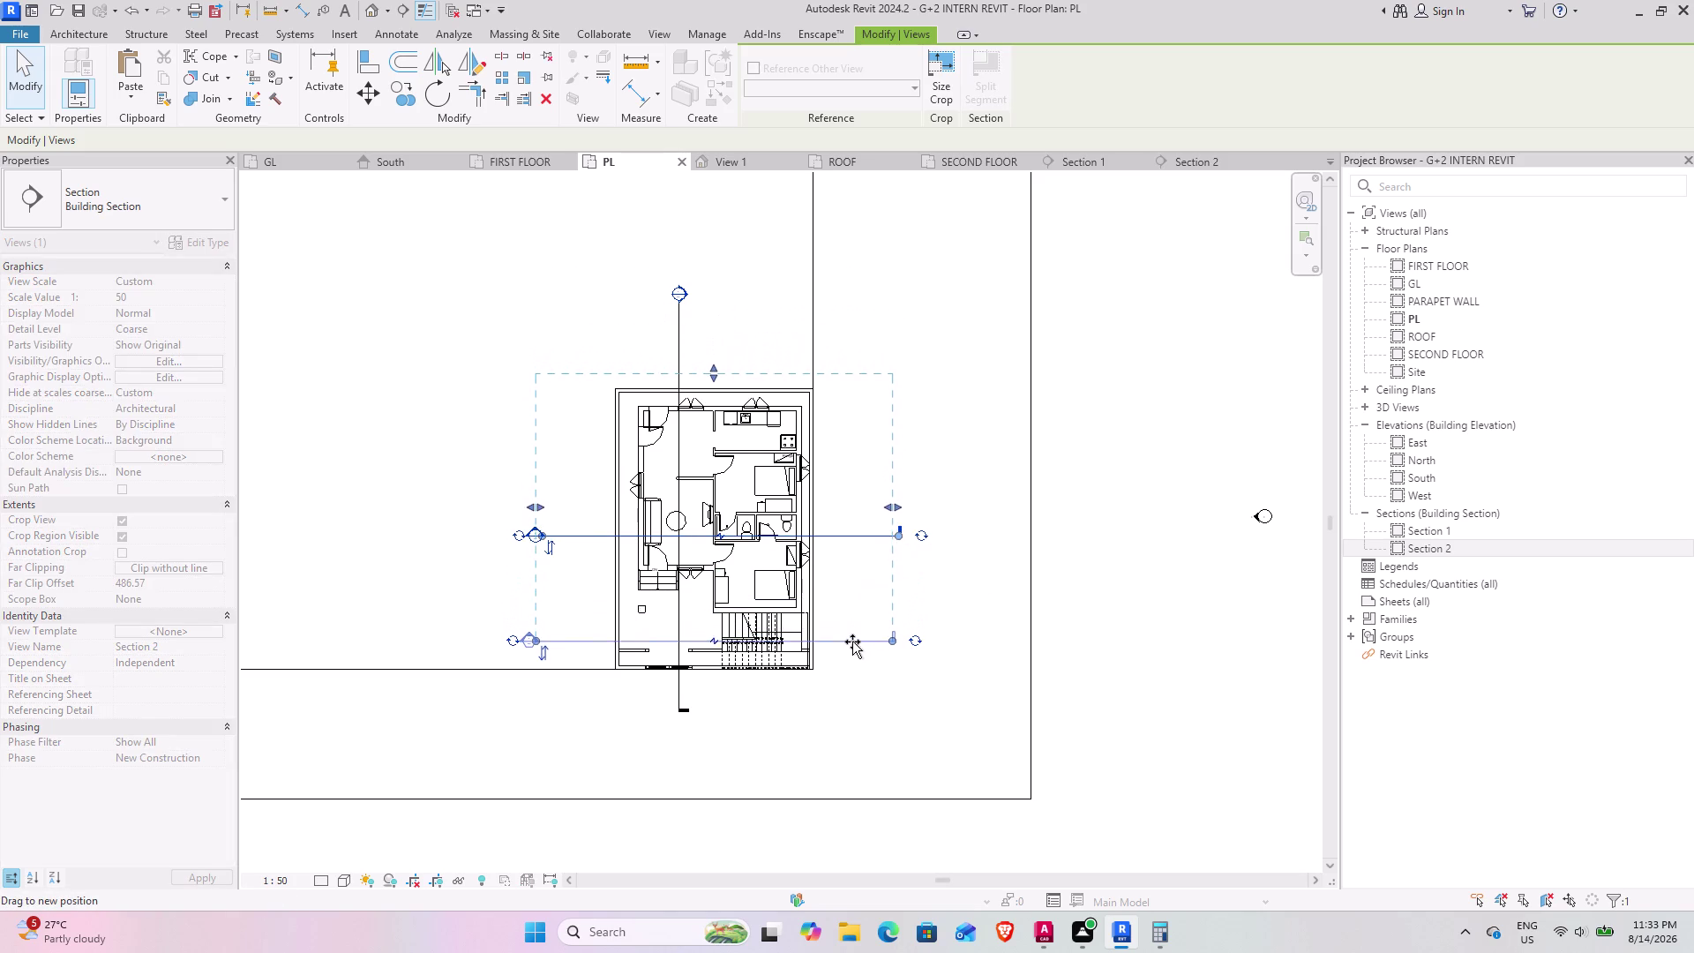
drag(852, 642, 852, 647)
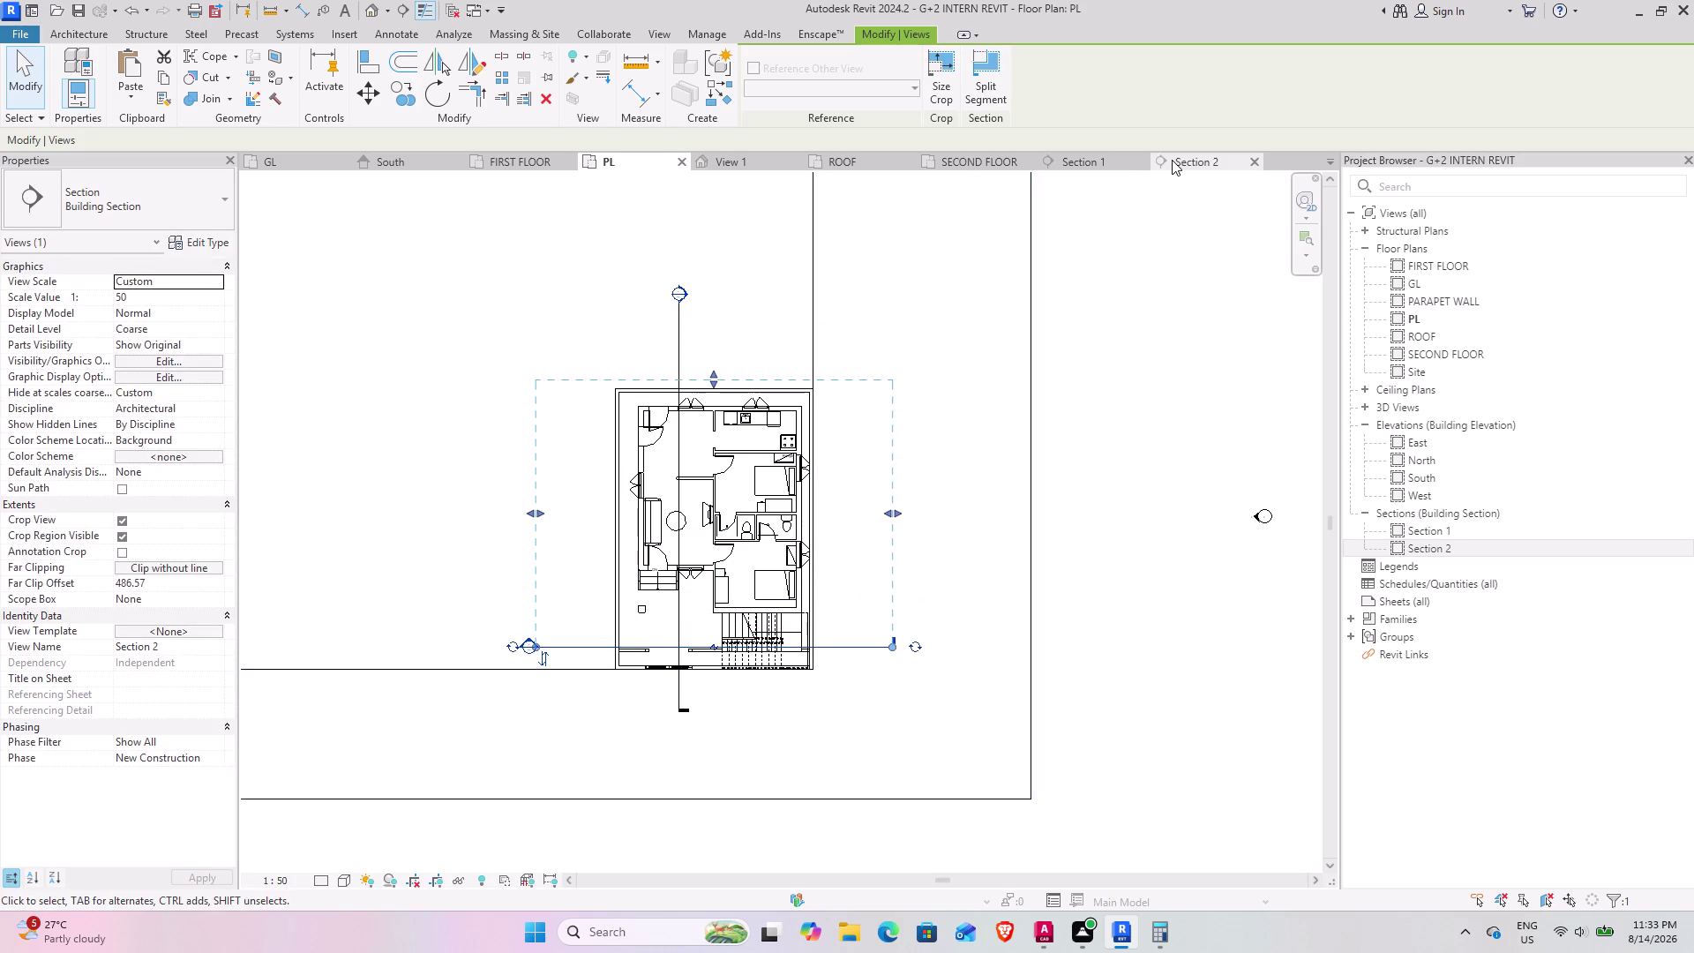
click(1172, 159)
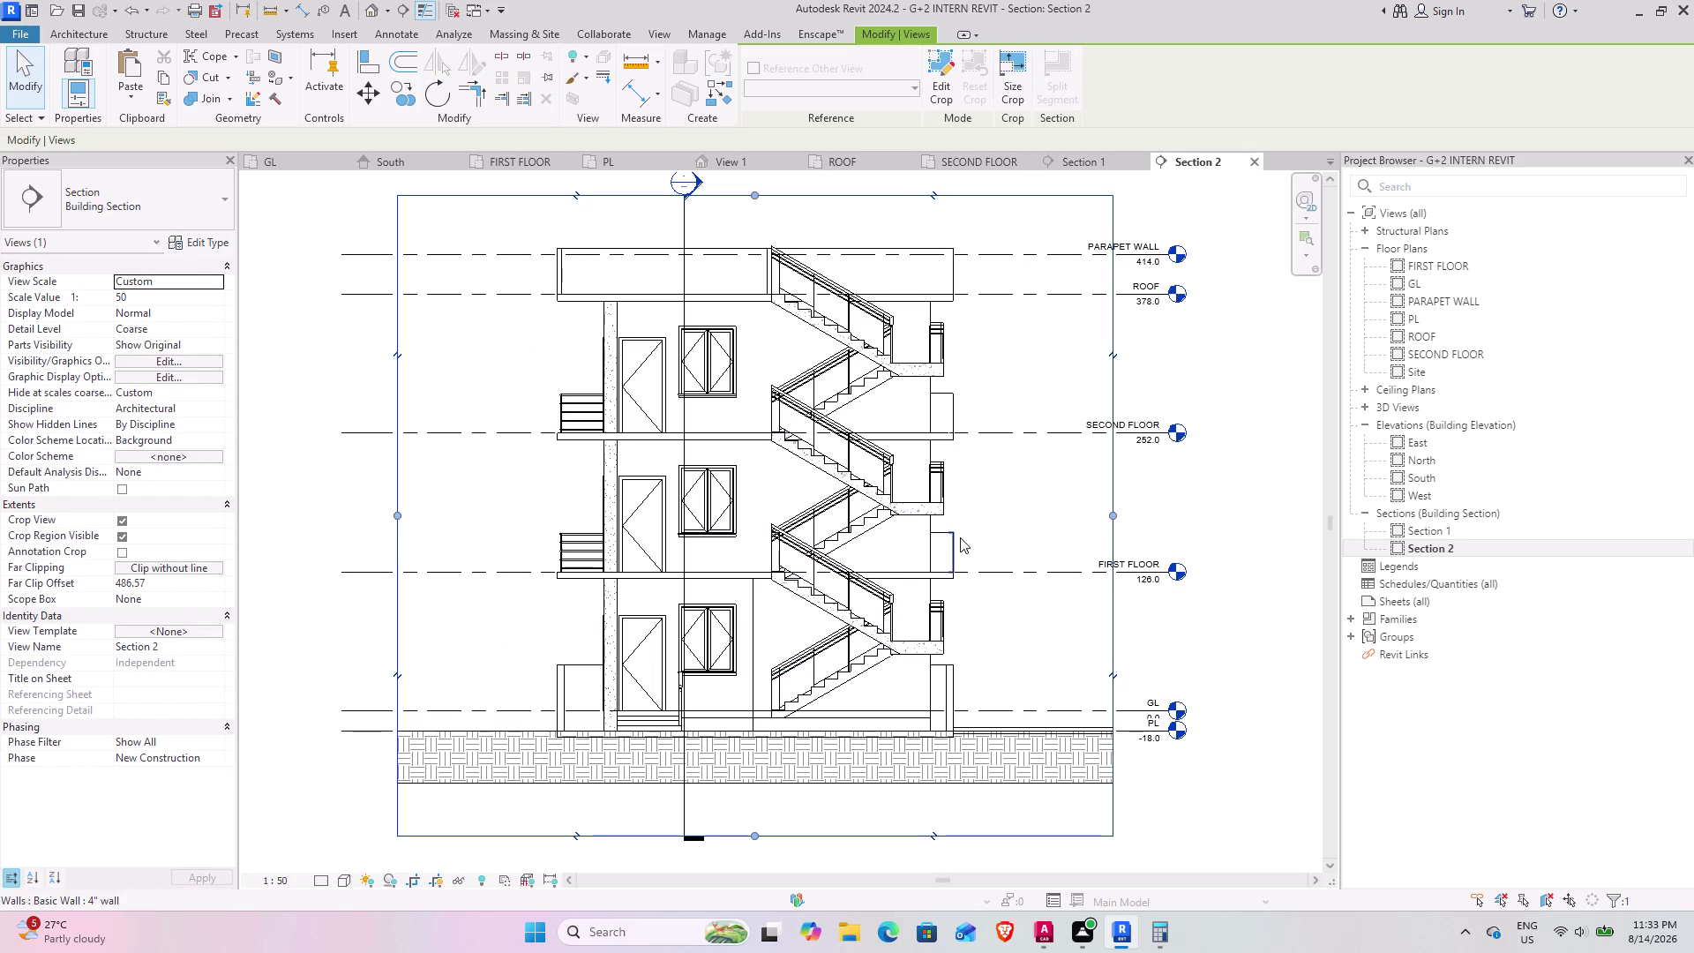
scroll(down, 3)
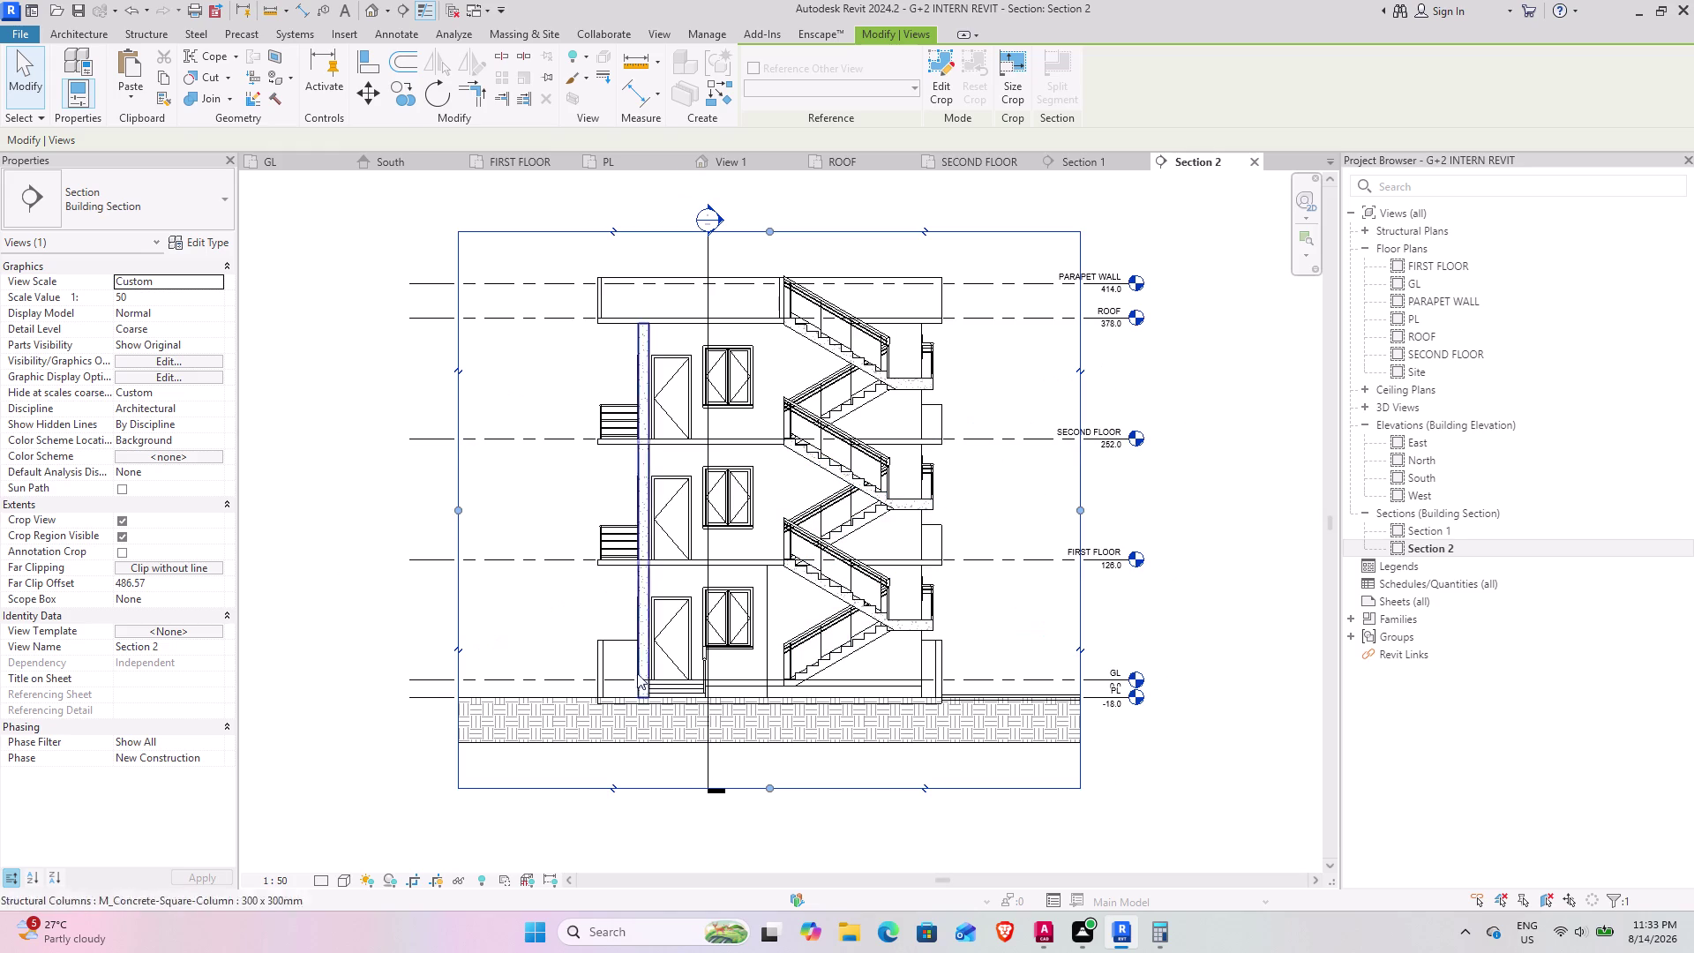
Use UN to switch project length units to Feet with 1 decimal place.
text(U)
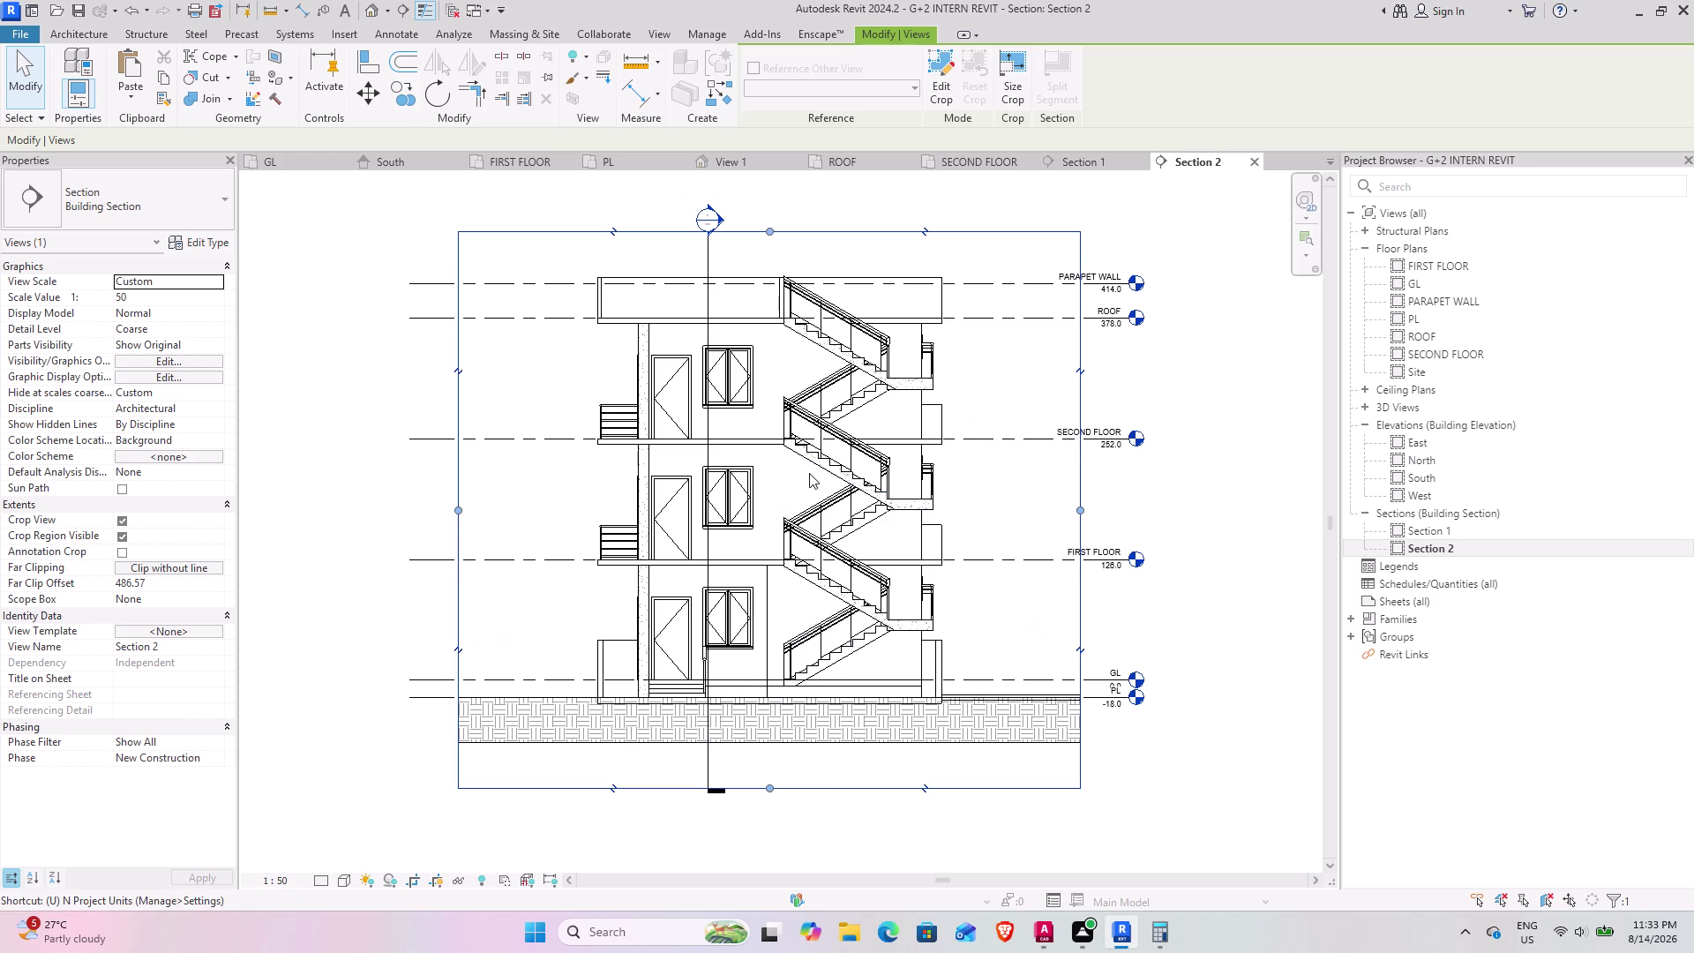
text(N)
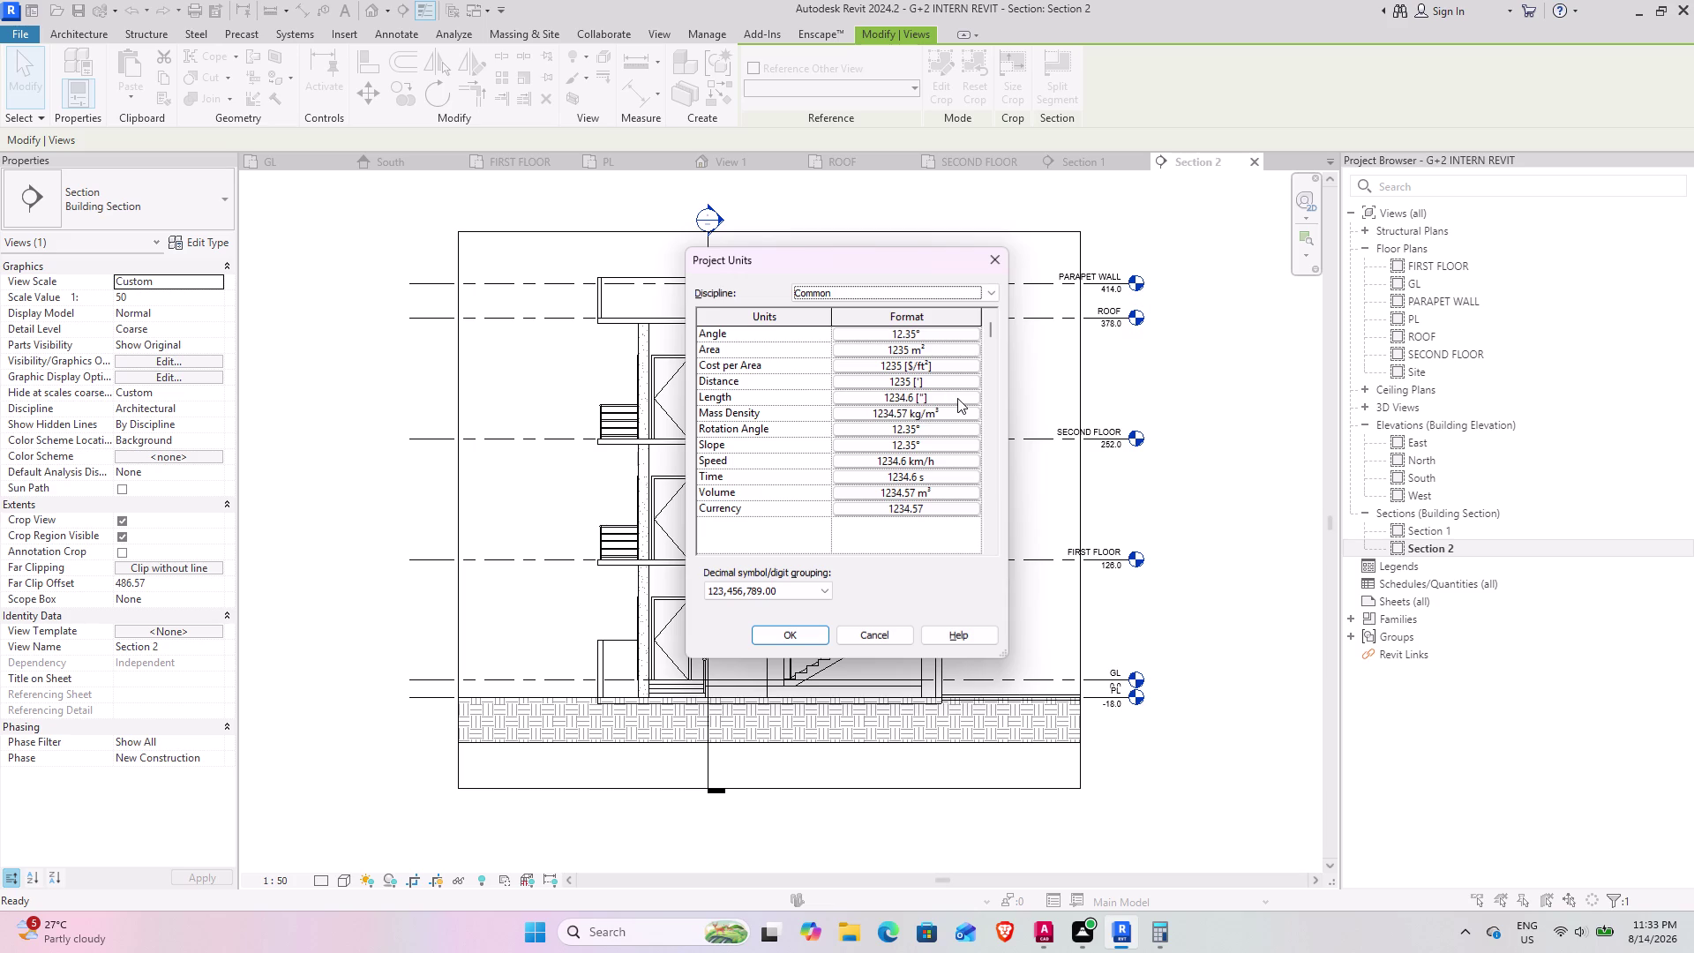
click(965, 398)
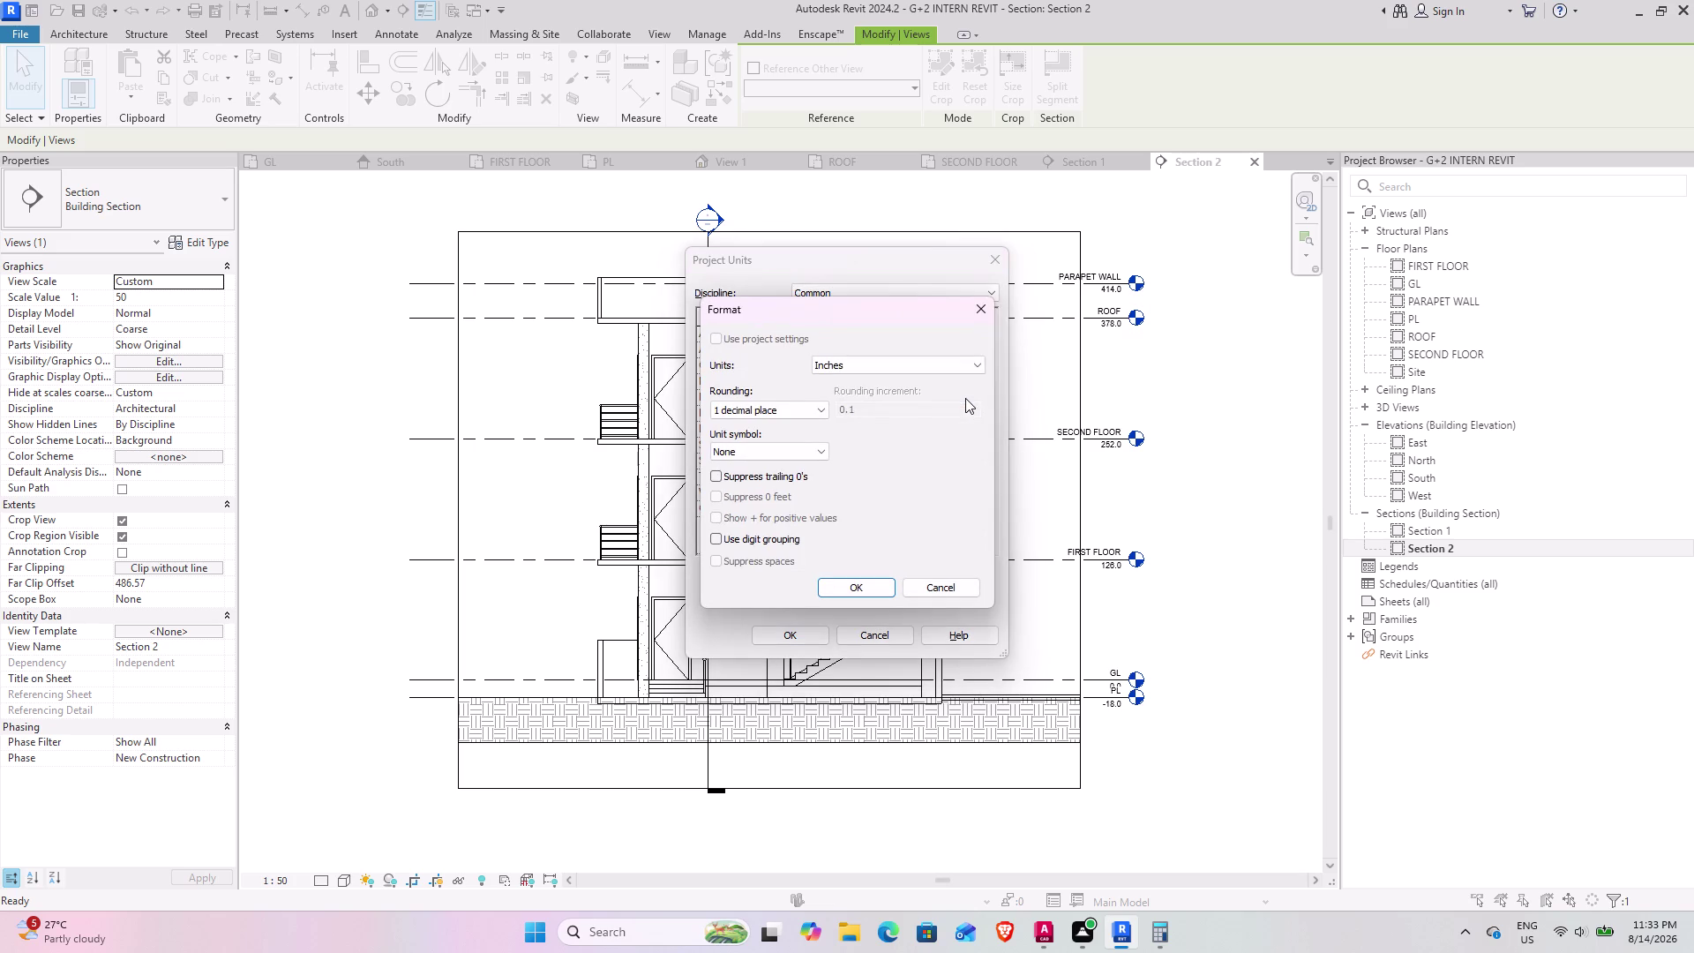
click(934, 364)
click(877, 401)
click(849, 591)
click(804, 626)
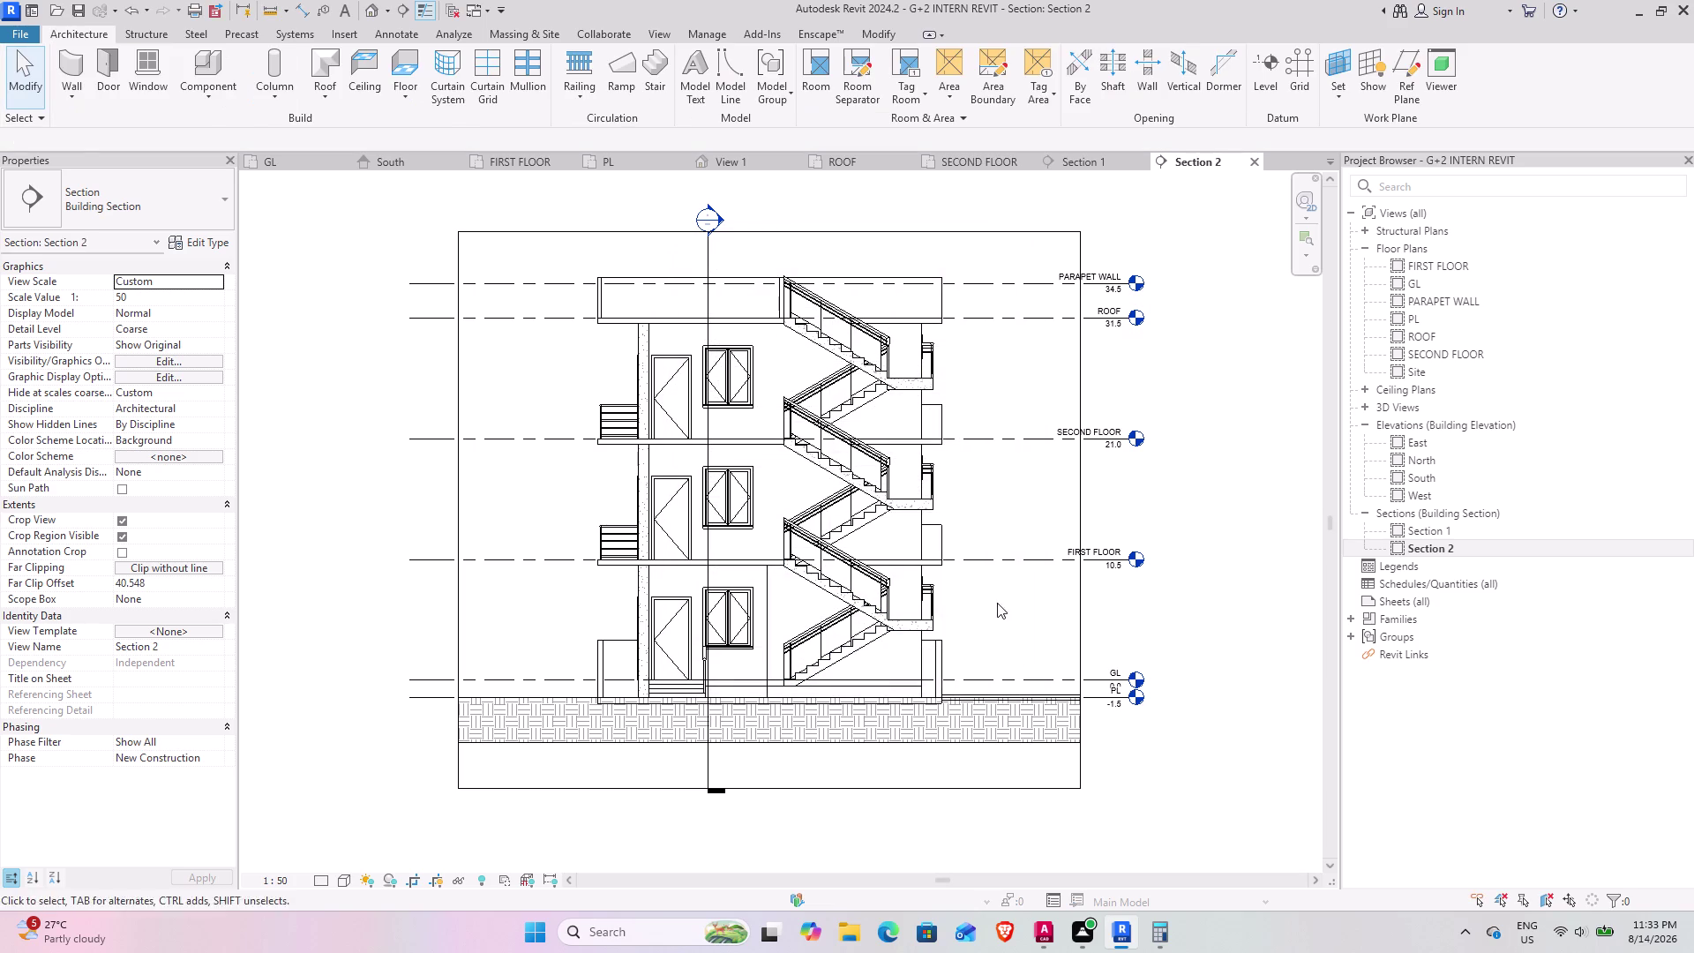
Zoom and pan to frame the whole Section 2 drawing down to ground level.
scroll(up, 3)
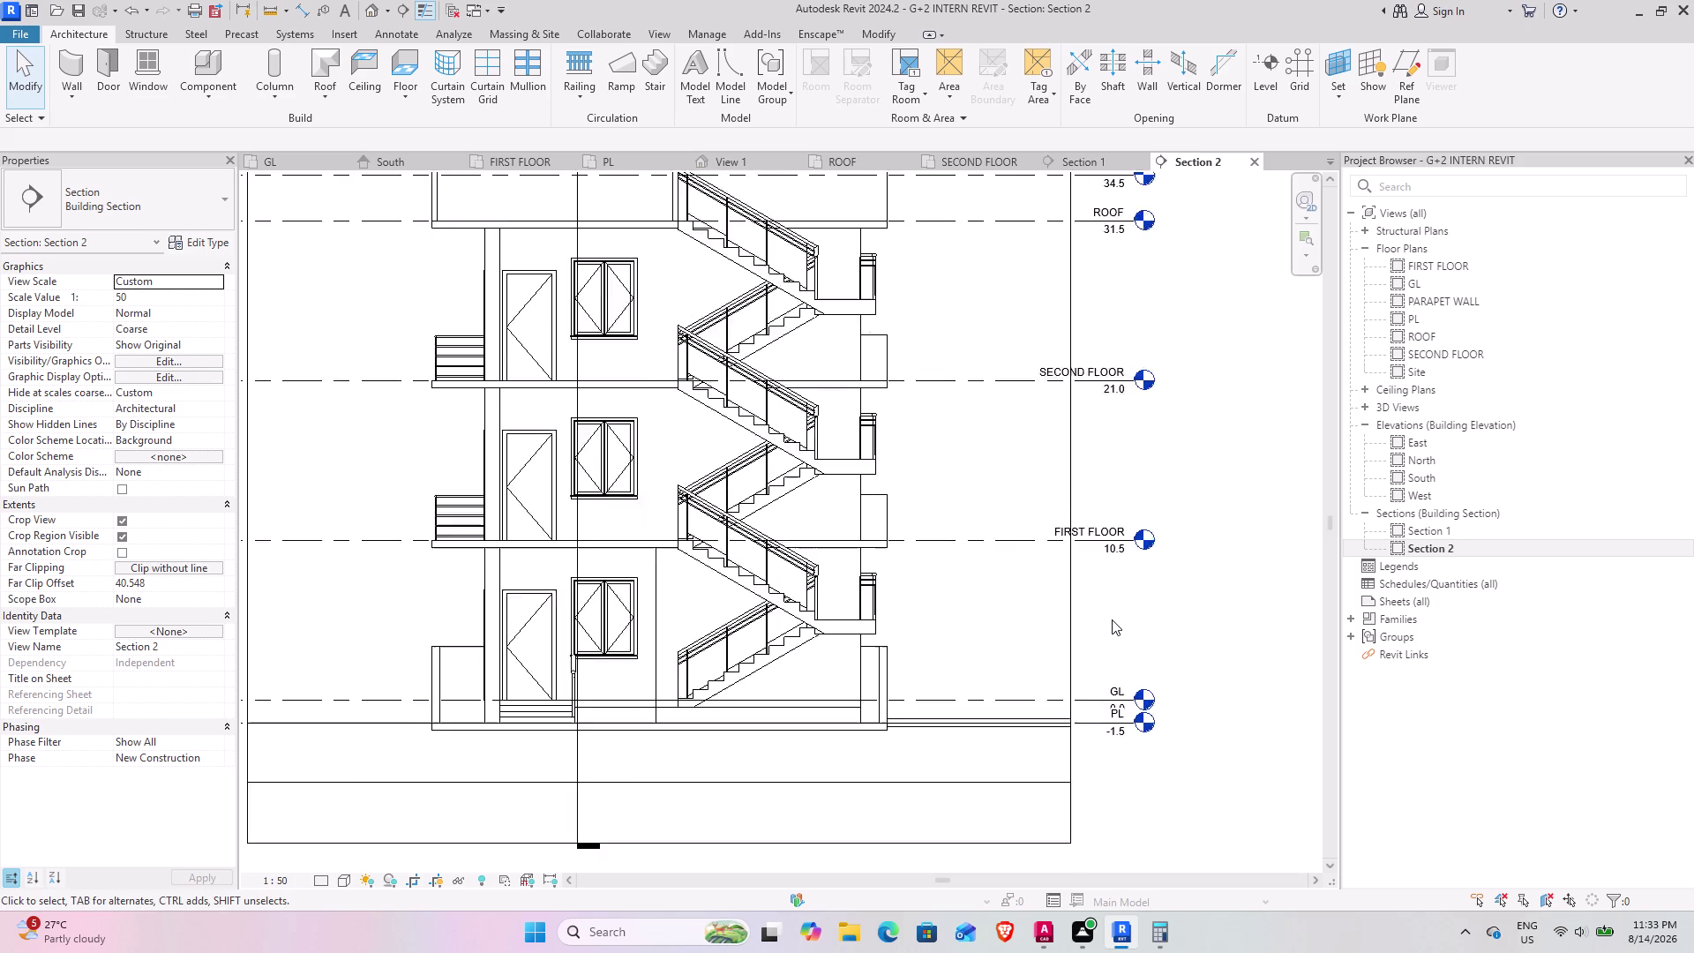
scroll(up, 3)
scroll(up, 3)
scroll(down, 3)
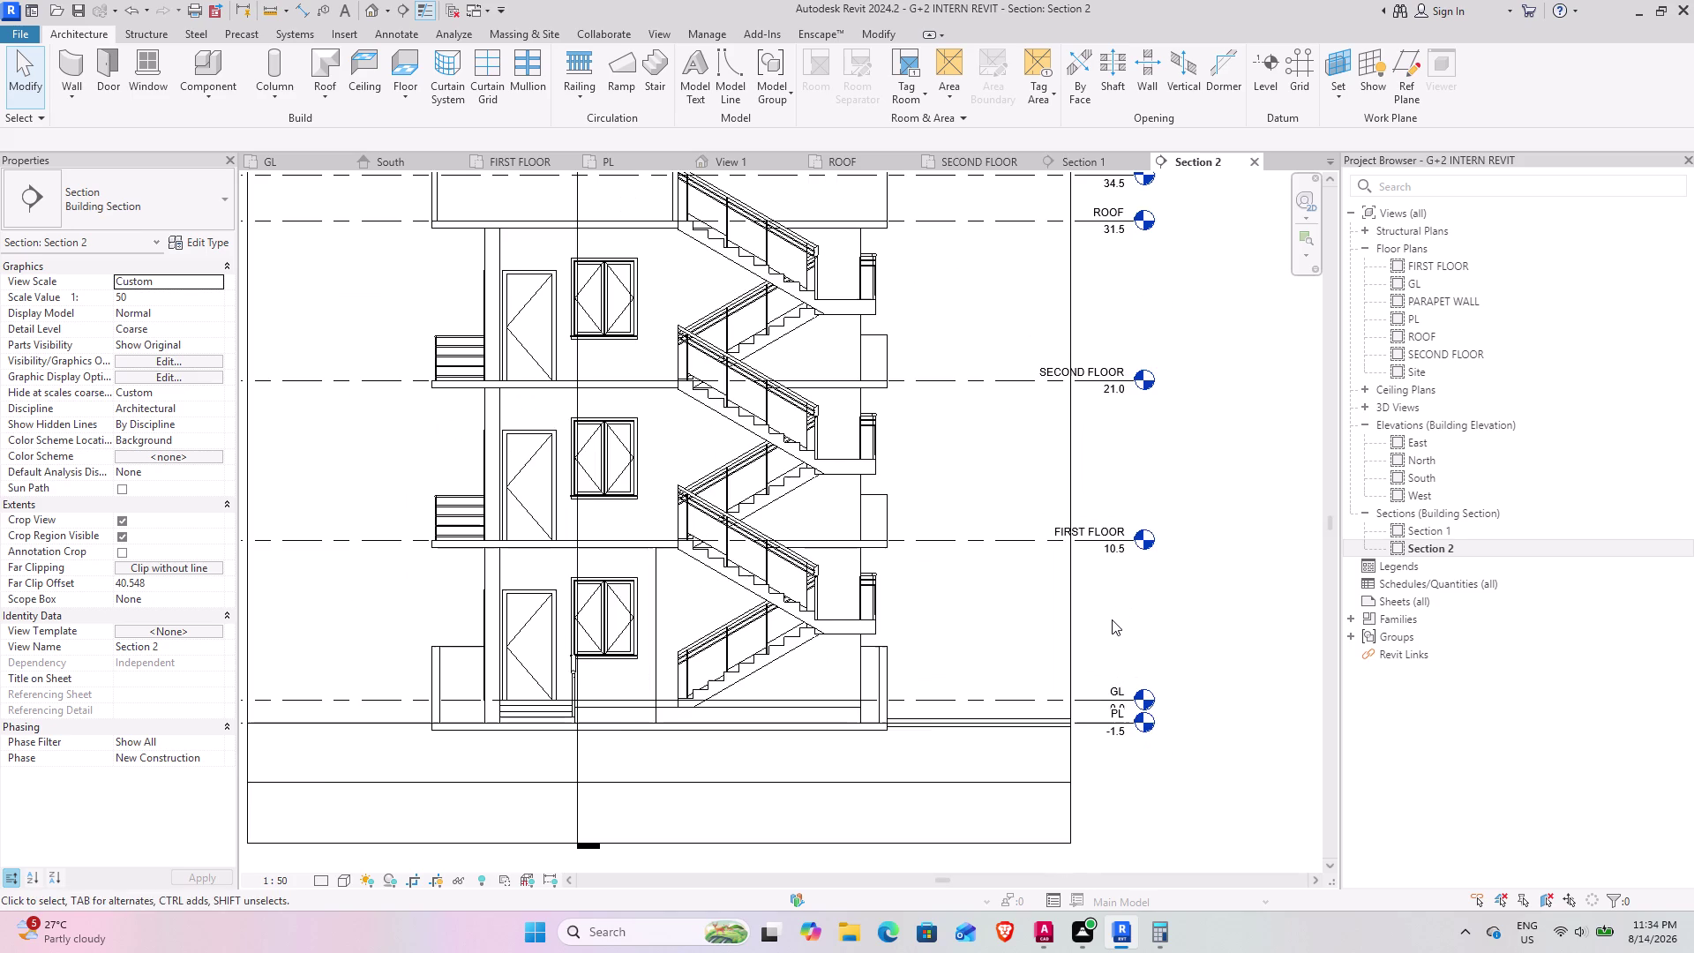
scroll(down, 3)
middle_drag(932, 627, 966, 668)
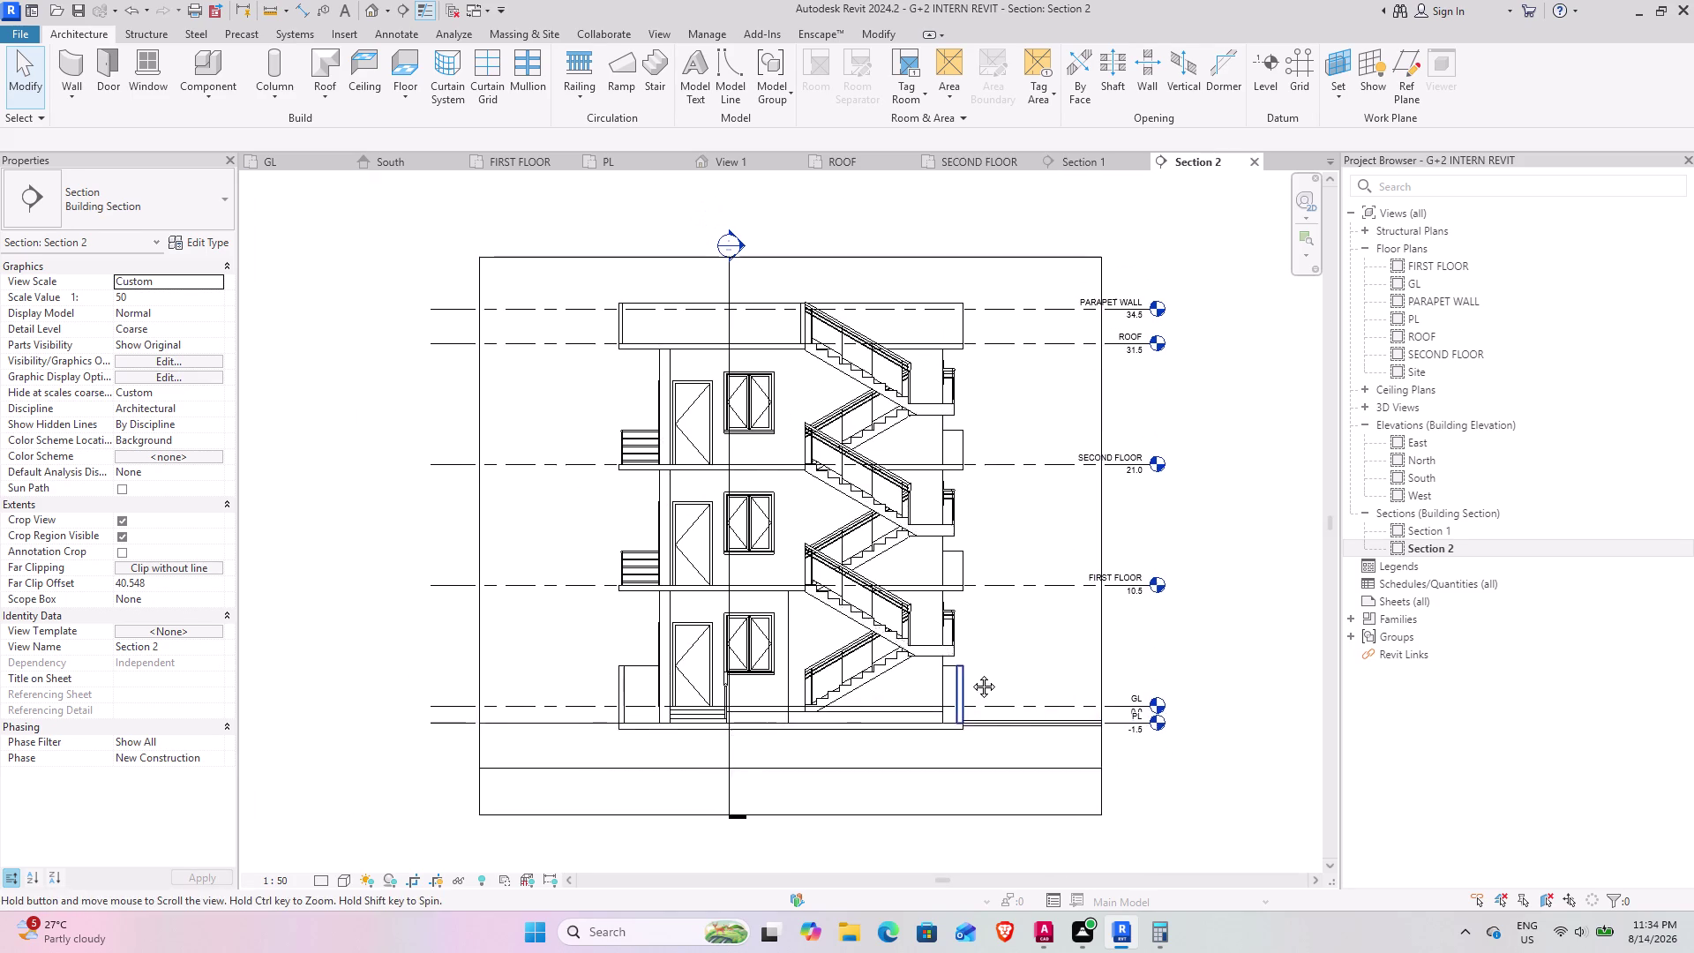
middle_drag(966, 668, 975, 683)
scroll(up, 3)
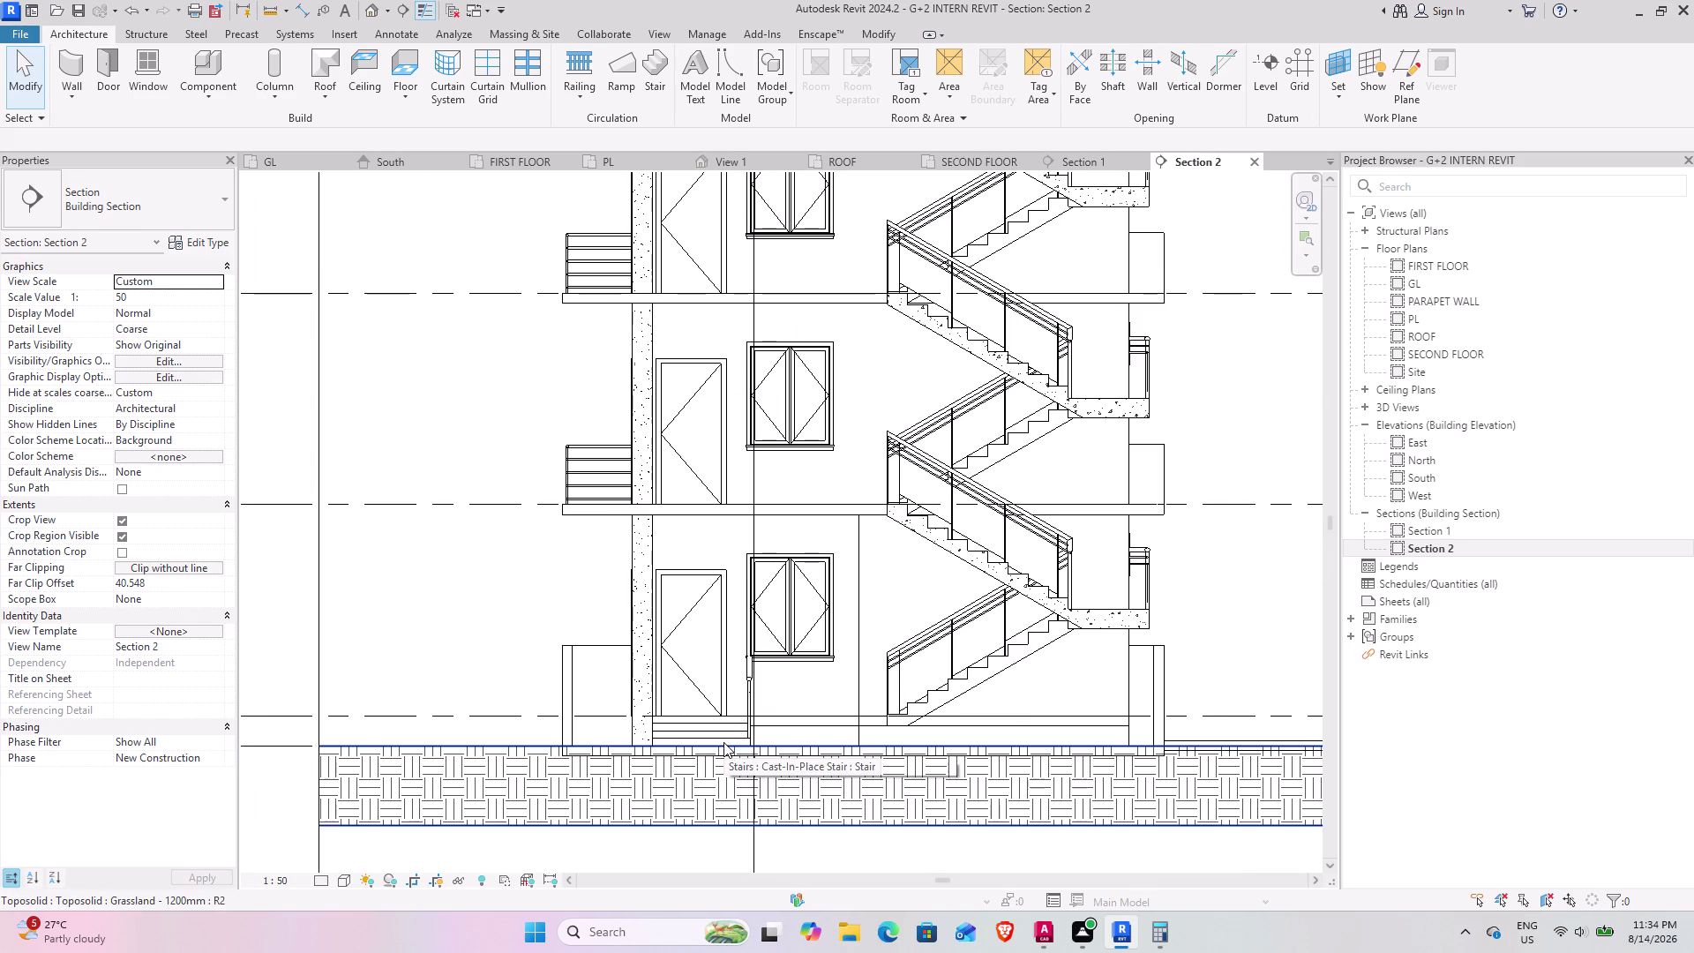
scroll(down, 3)
scroll(down, 3)
middle_drag(1048, 594, 1019, 594)
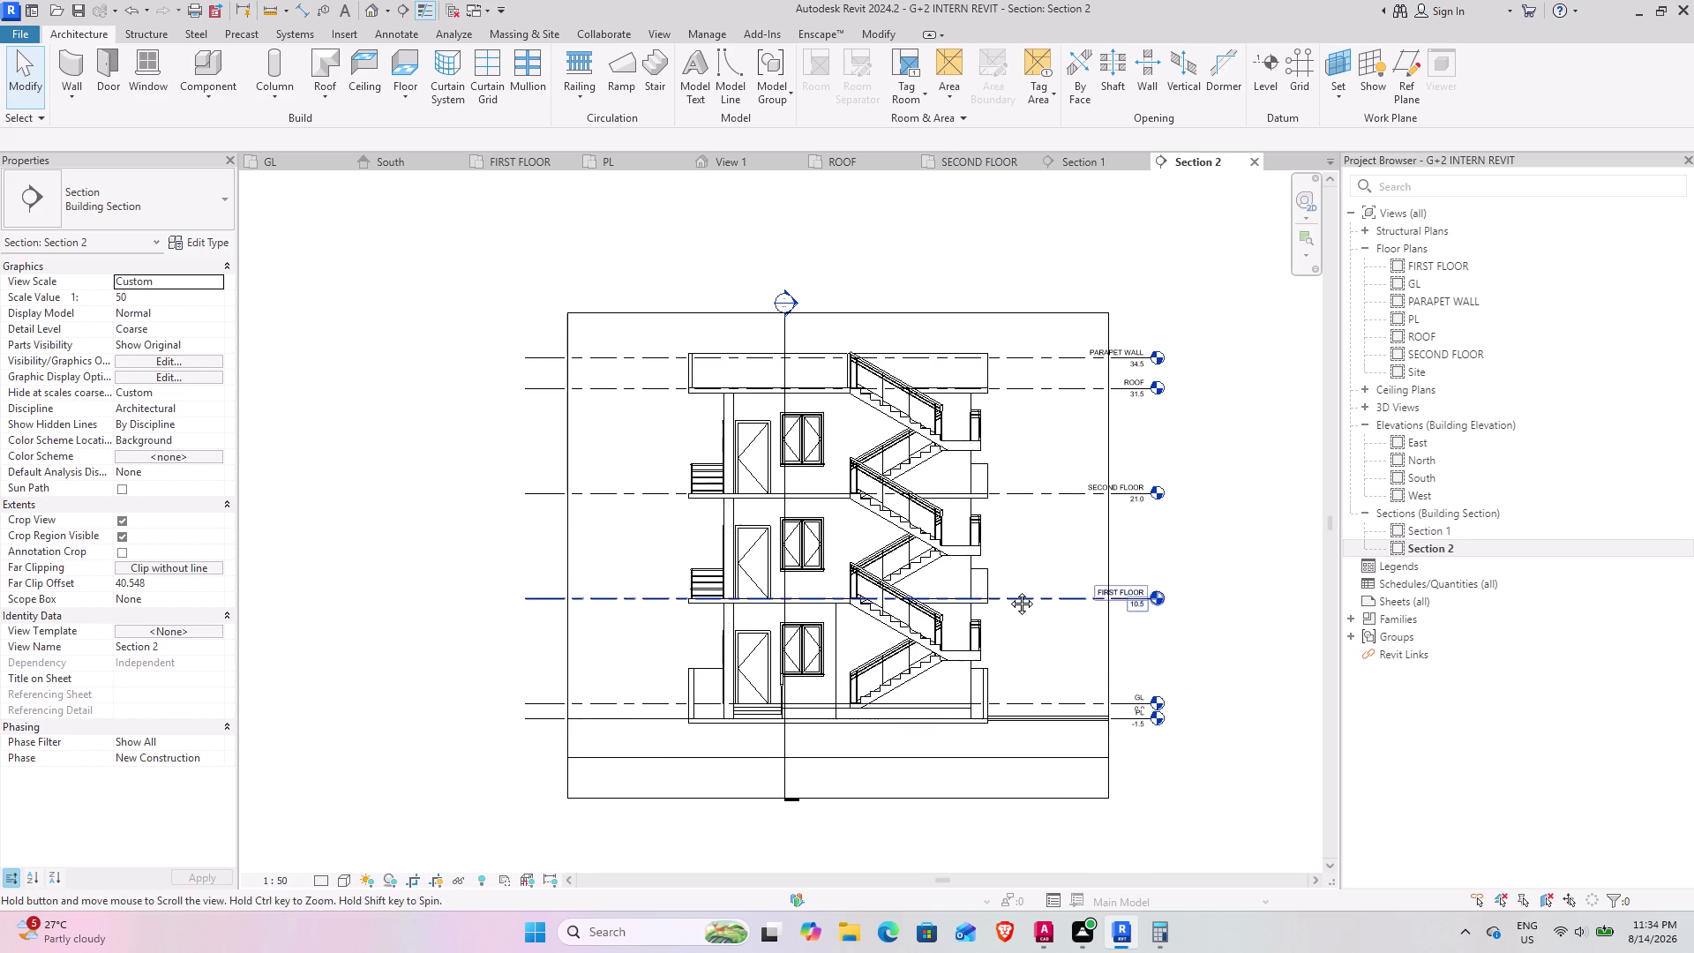
middle_drag(1019, 594, 929, 535)
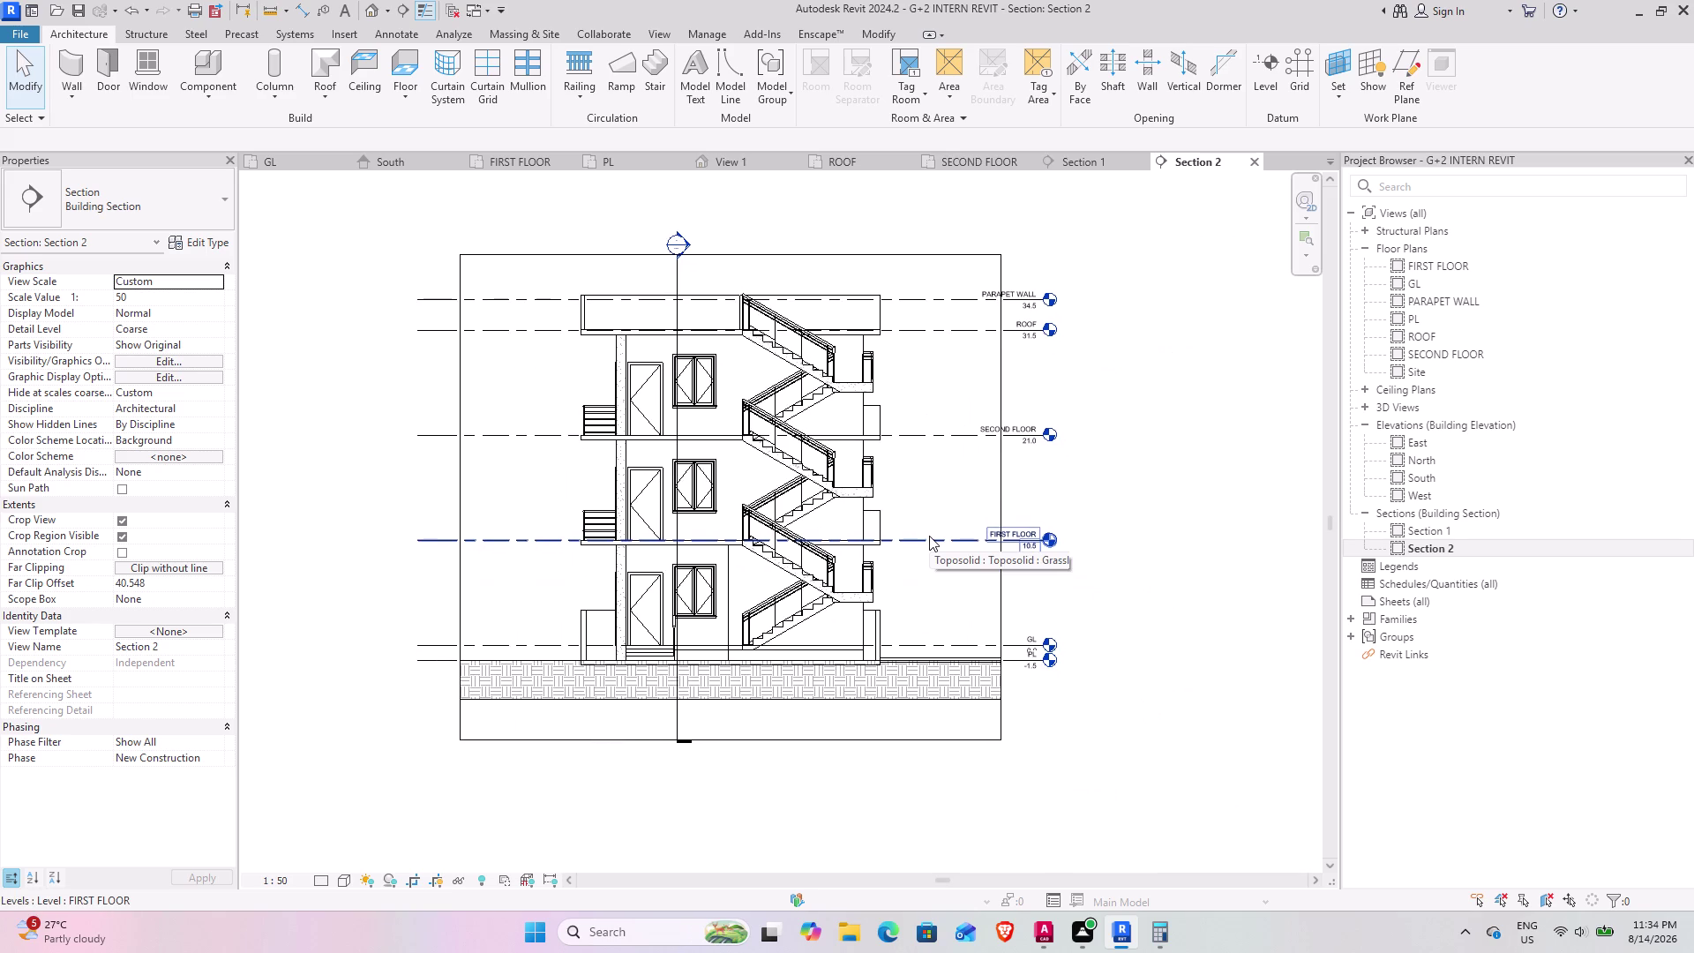
Zoom in and pan over Section 2's lower floors and stair flights.
scroll(up, 3)
scroll(up, 3)
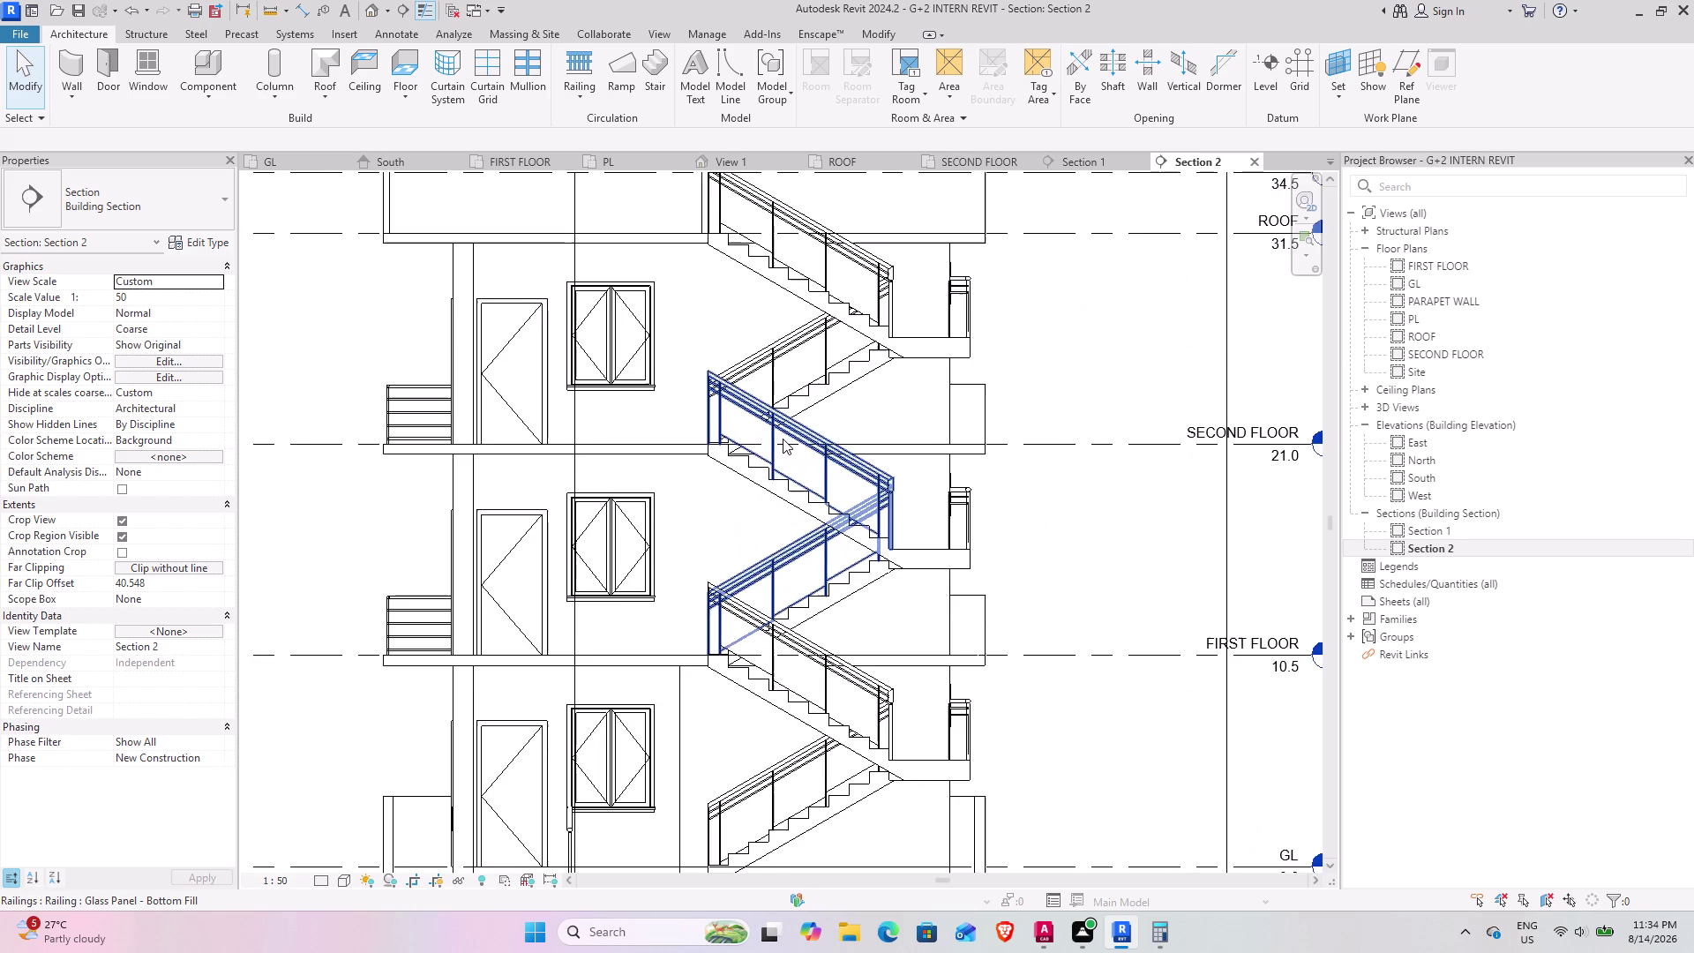
scroll(down, 3)
scroll(down, 3)
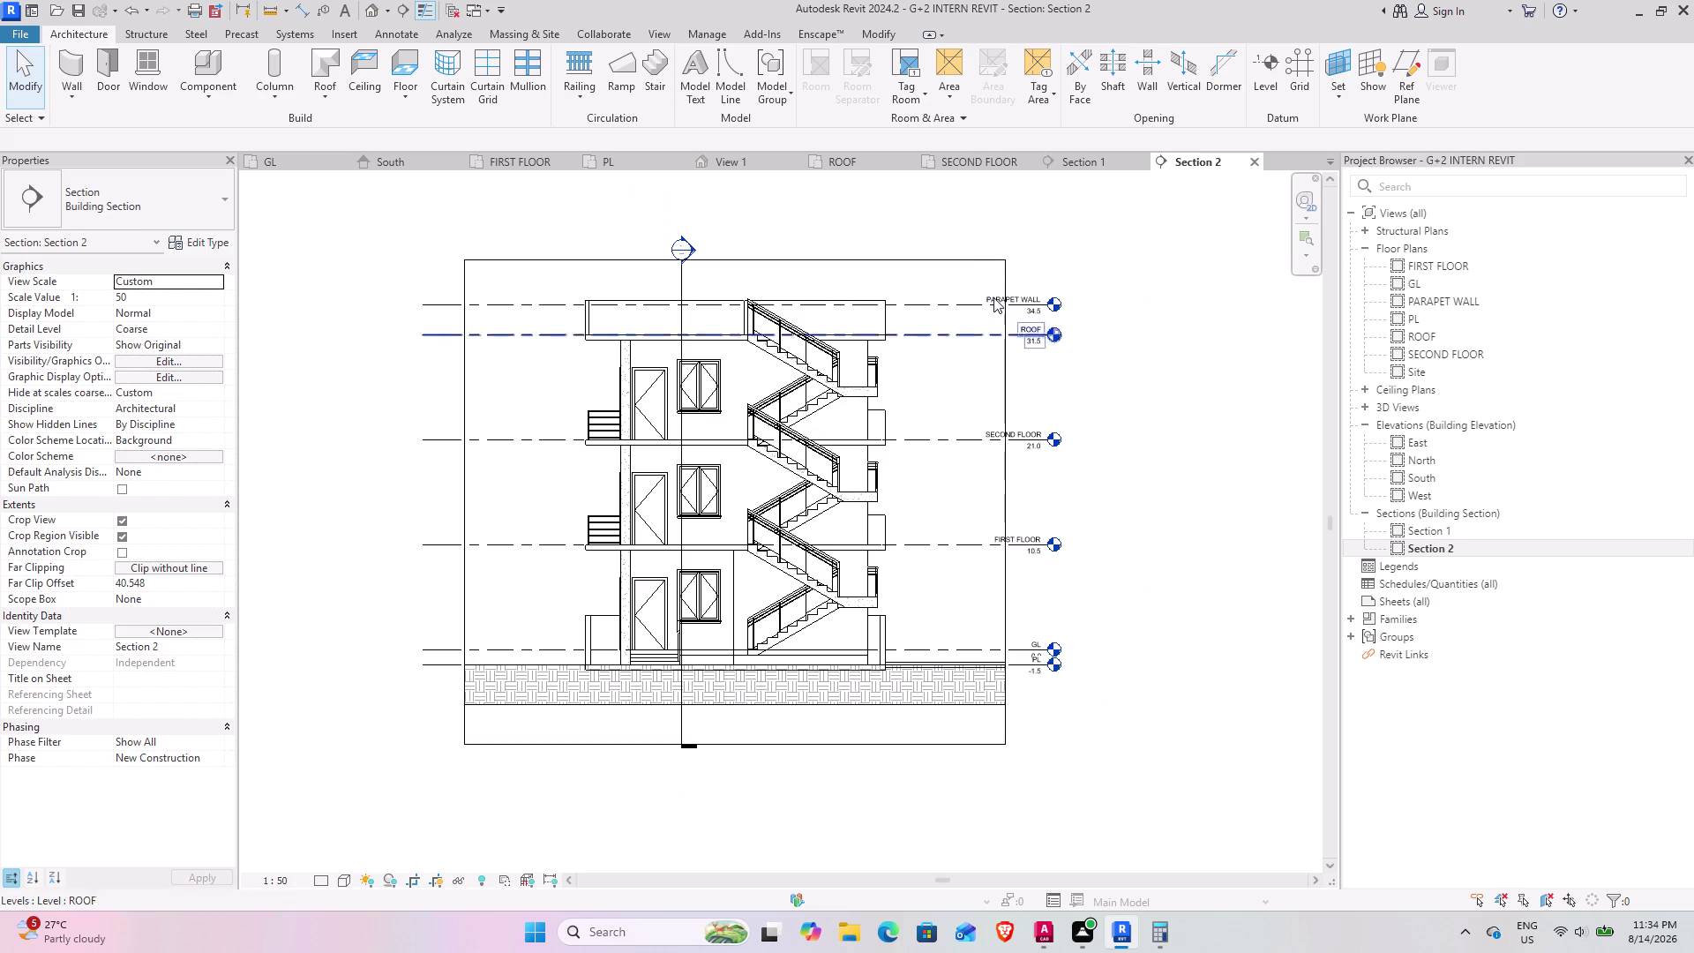
scroll(up, 3)
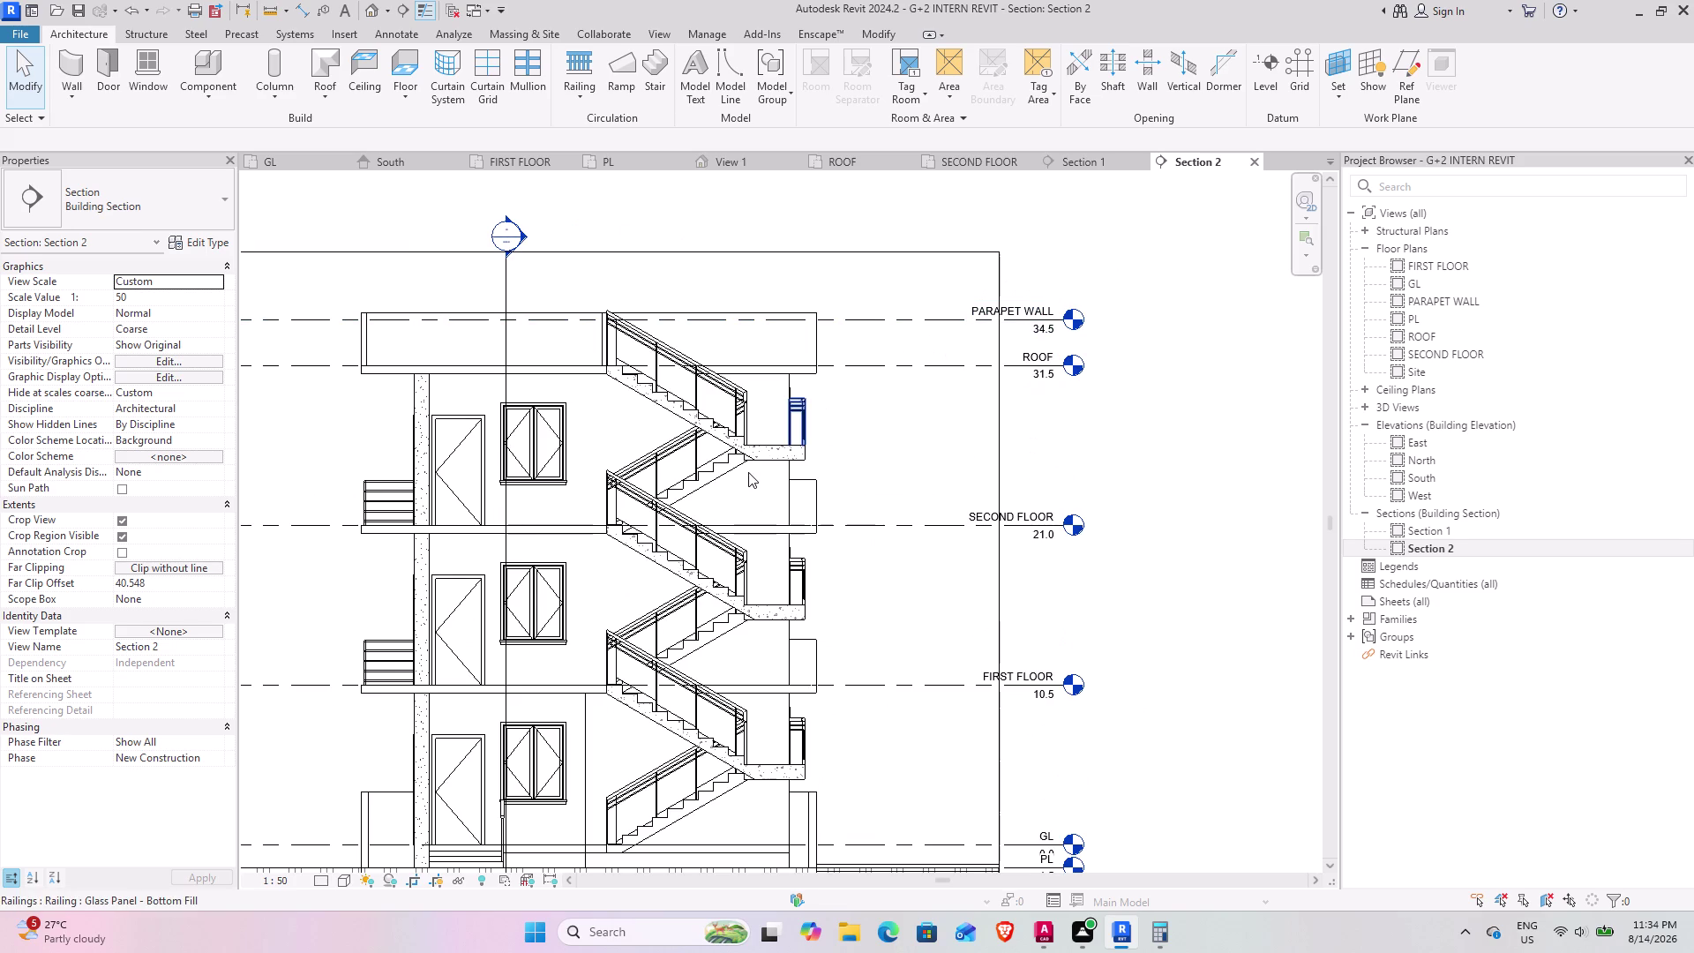
middle_drag(699, 479, 914, 302)
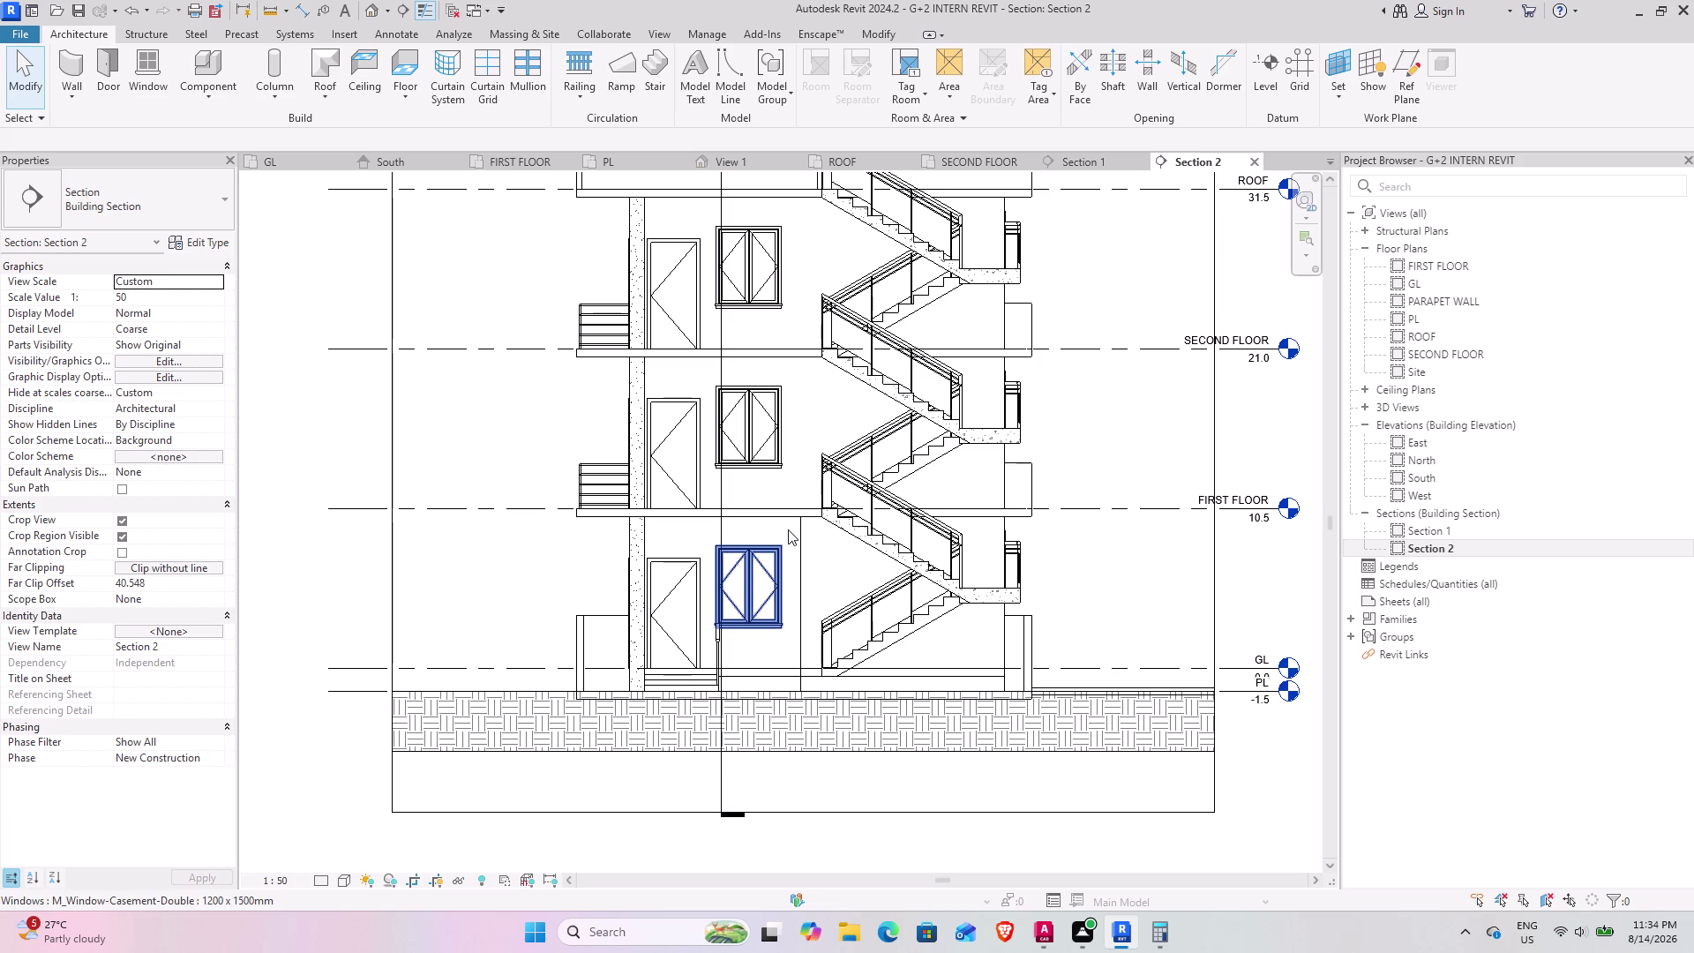
scroll(down, 3)
middle_drag(1130, 397, 1038, 508)
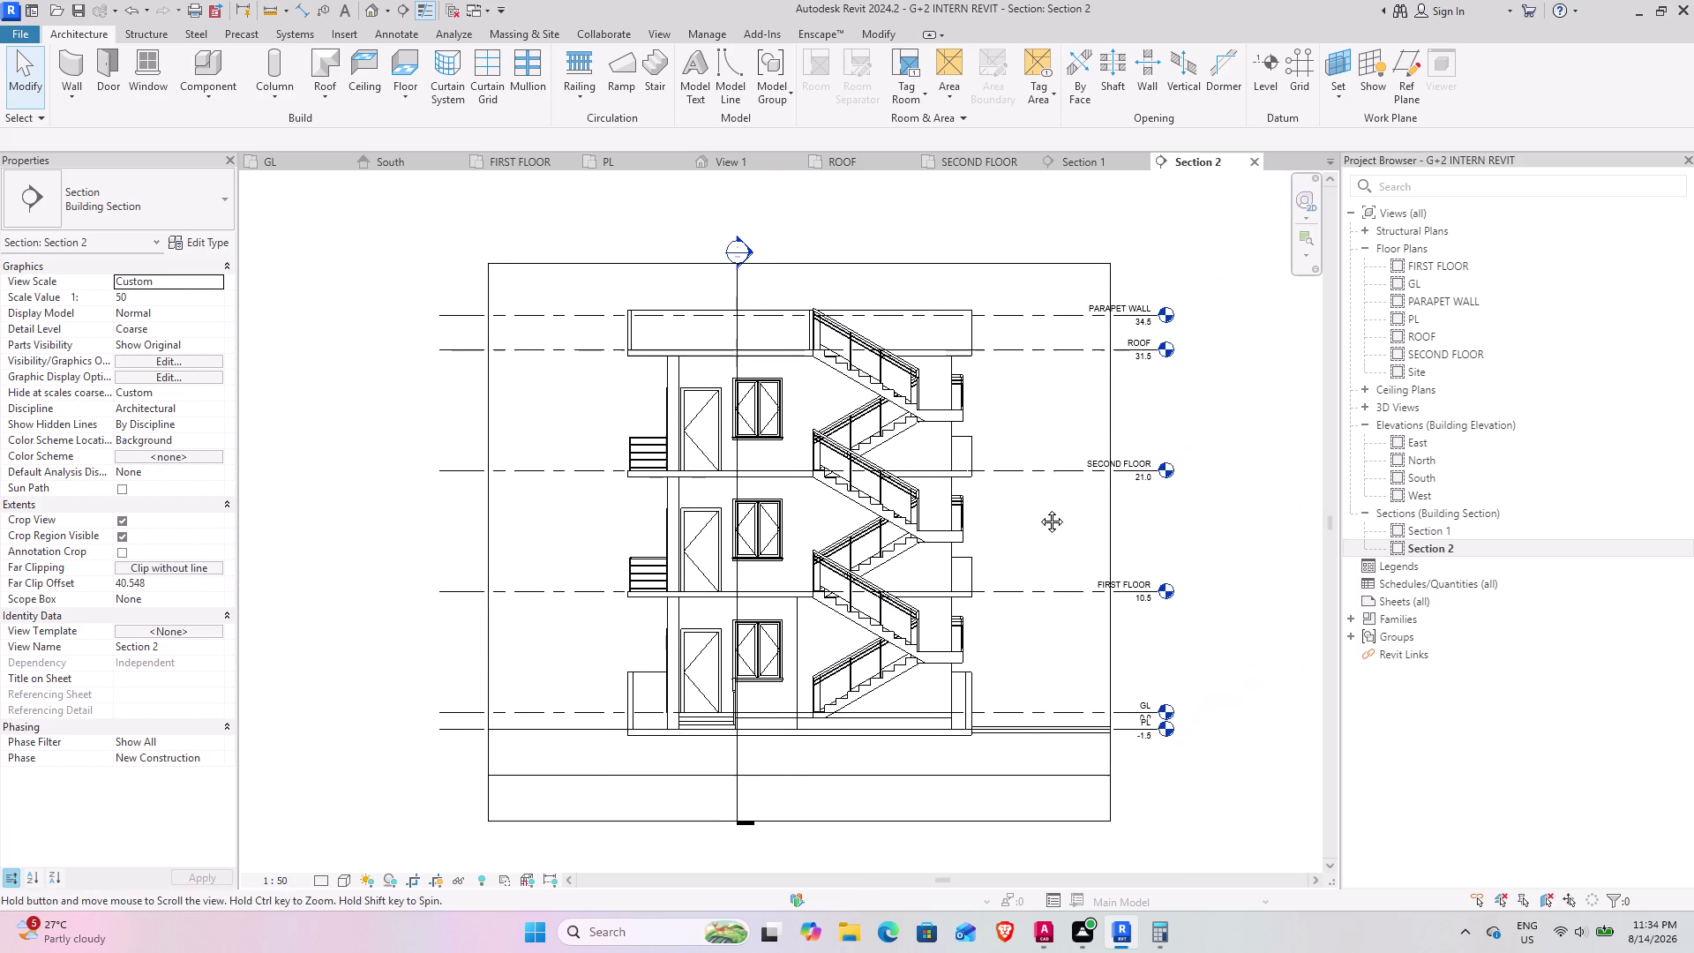
middle_drag(1039, 508, 1038, 509)
Create sheet A101 with the A1 metric title block, leaving the Owner label unedited.
click(1422, 598)
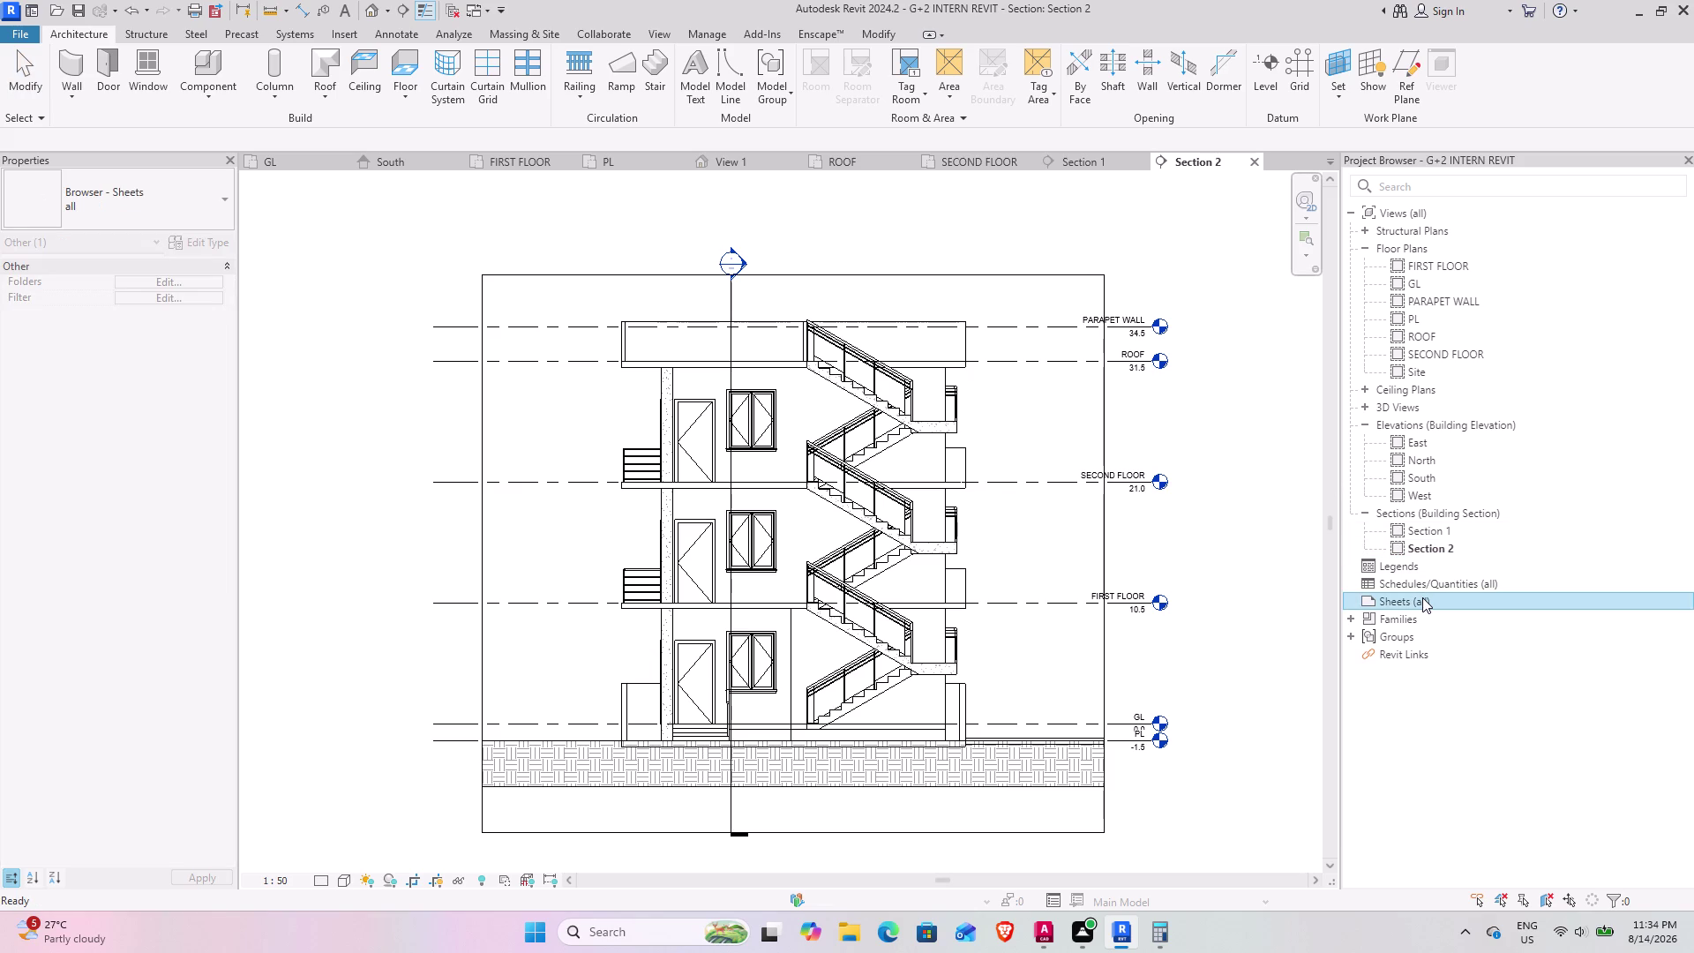
double_click(1422, 597)
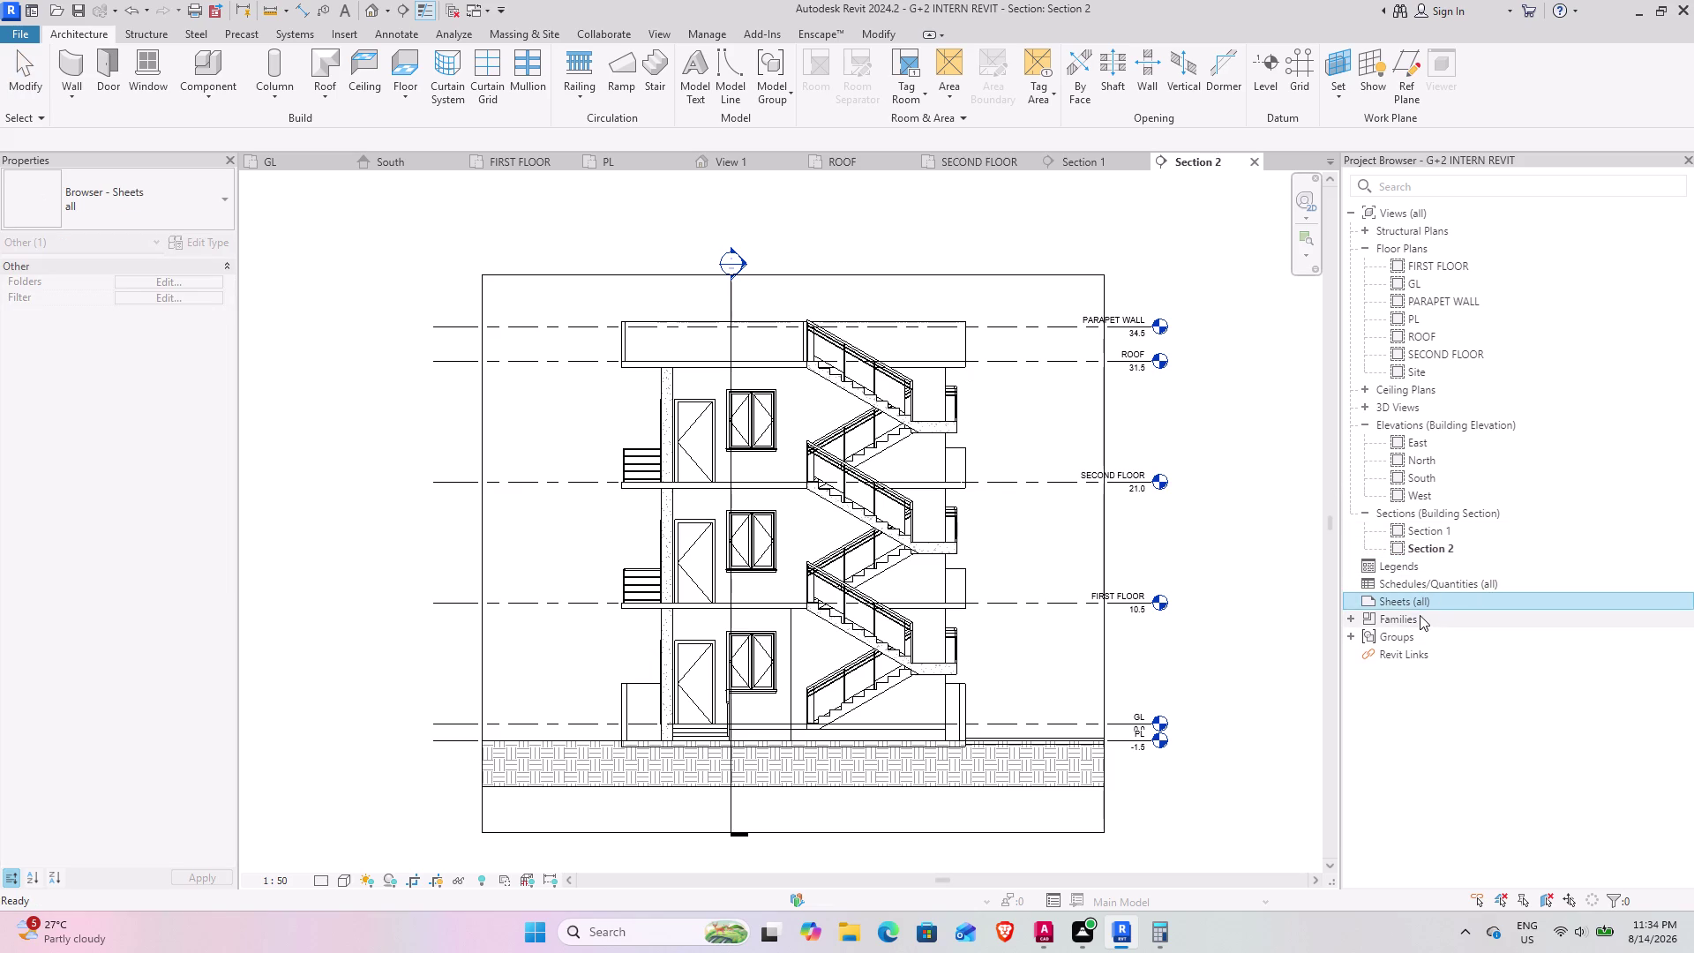
right_click(1415, 605)
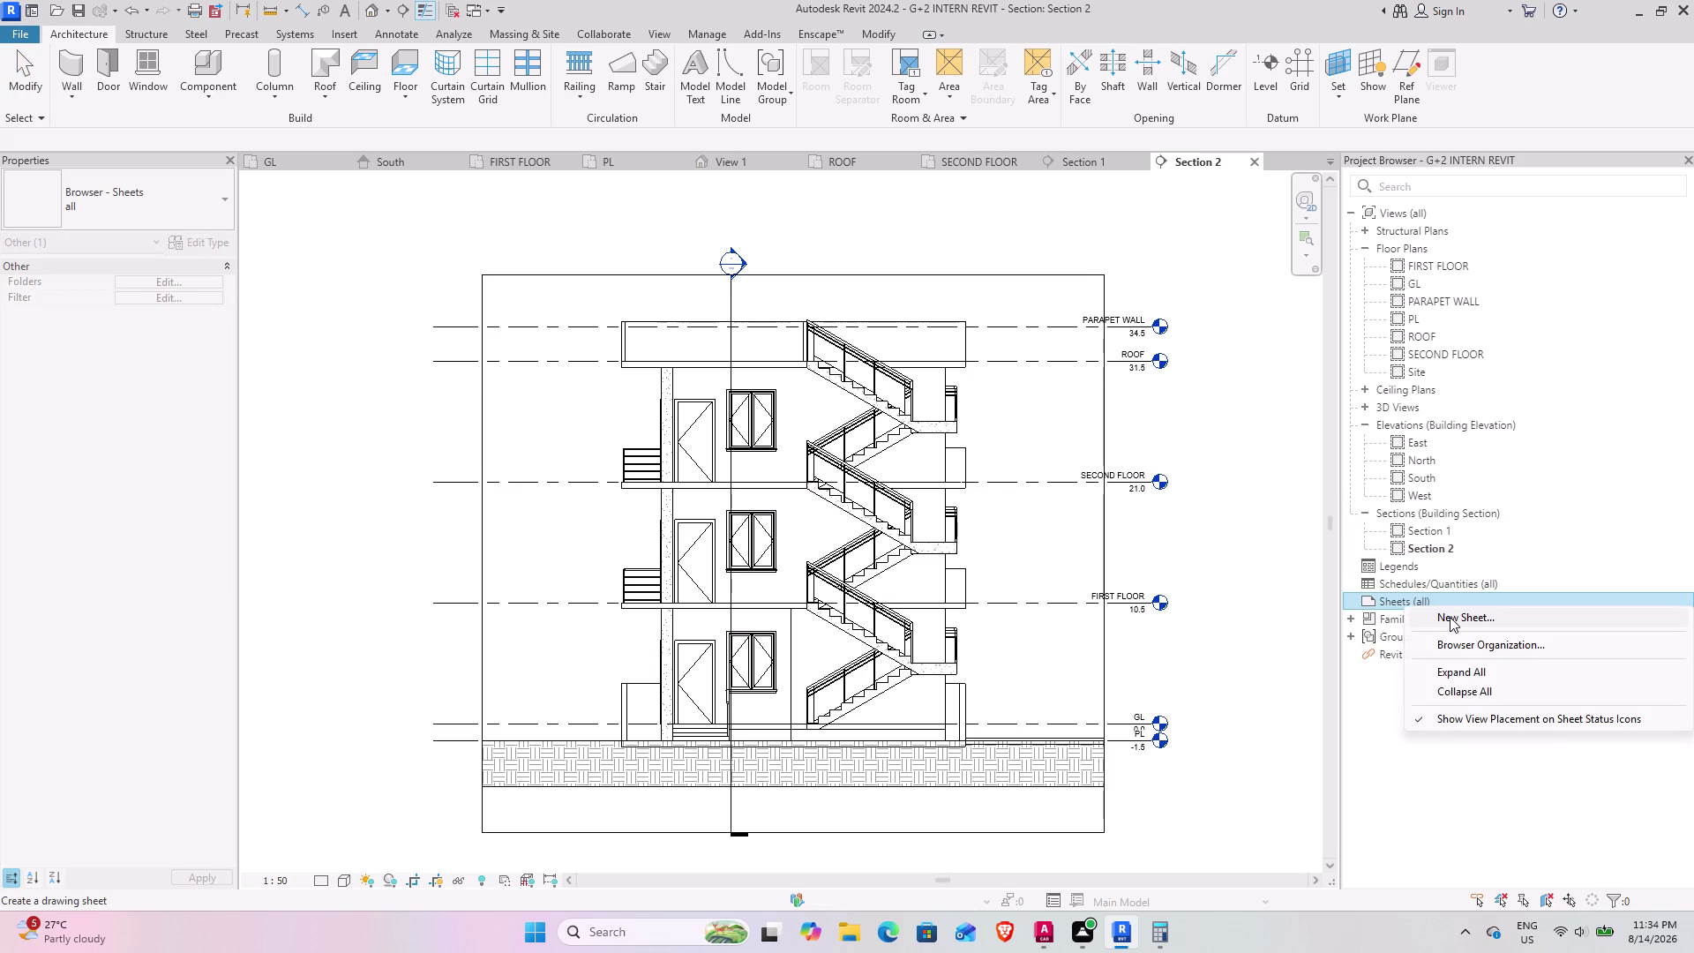
click(1449, 617)
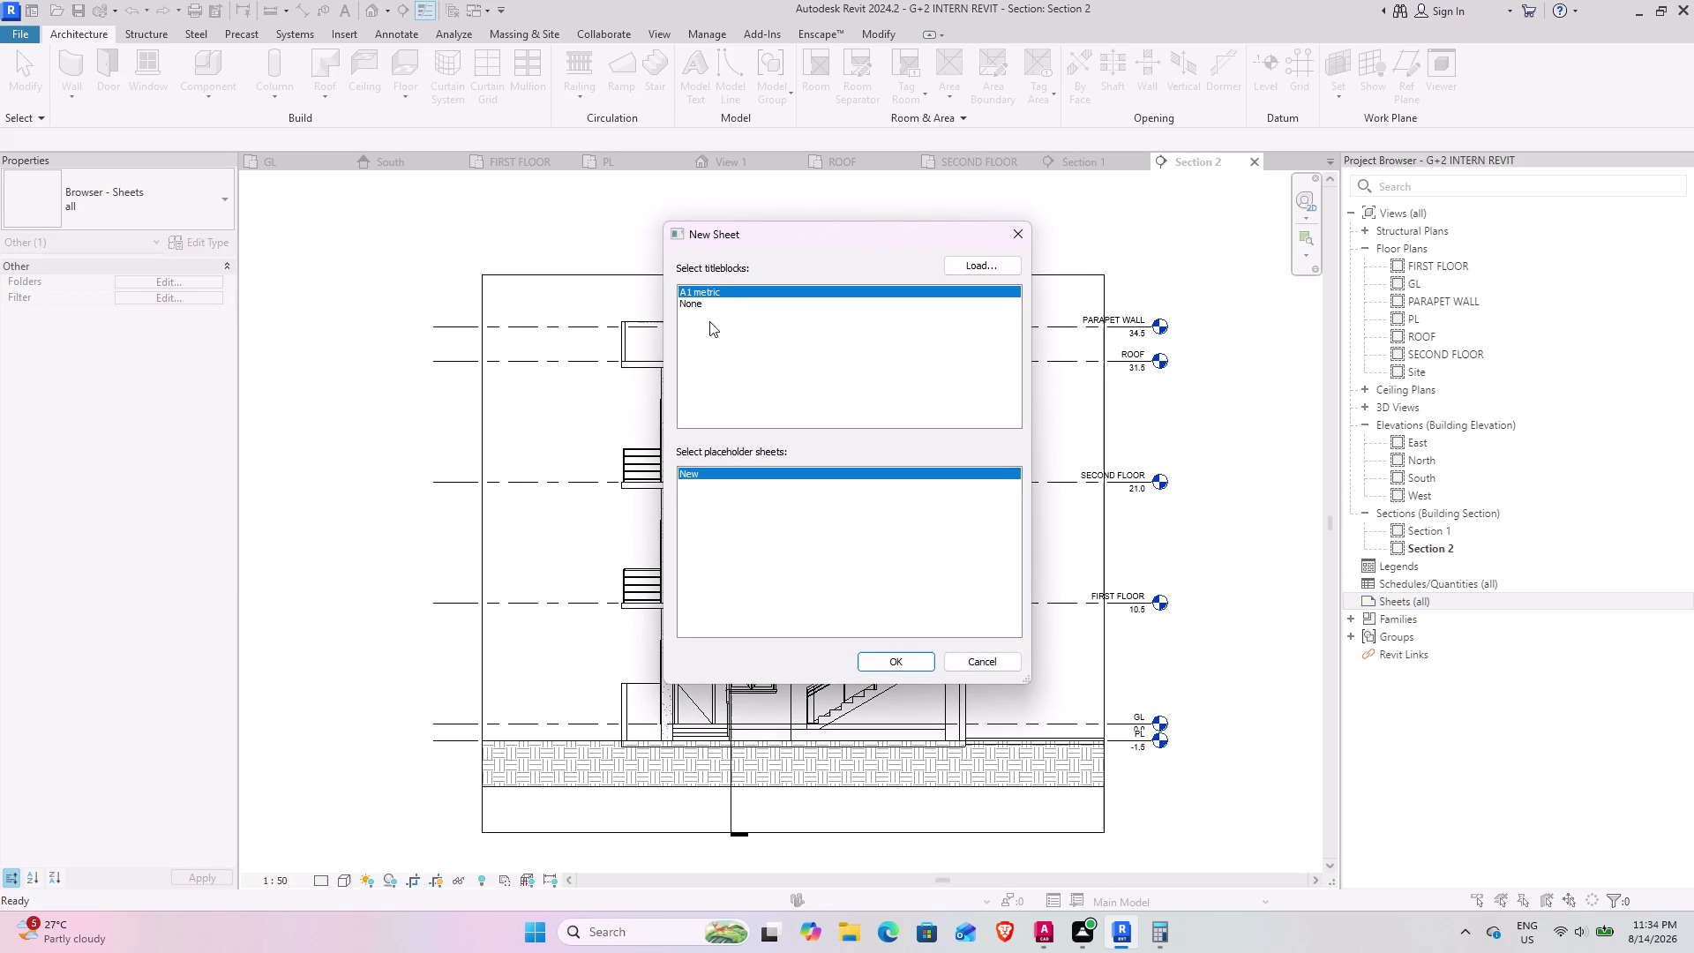
click(901, 662)
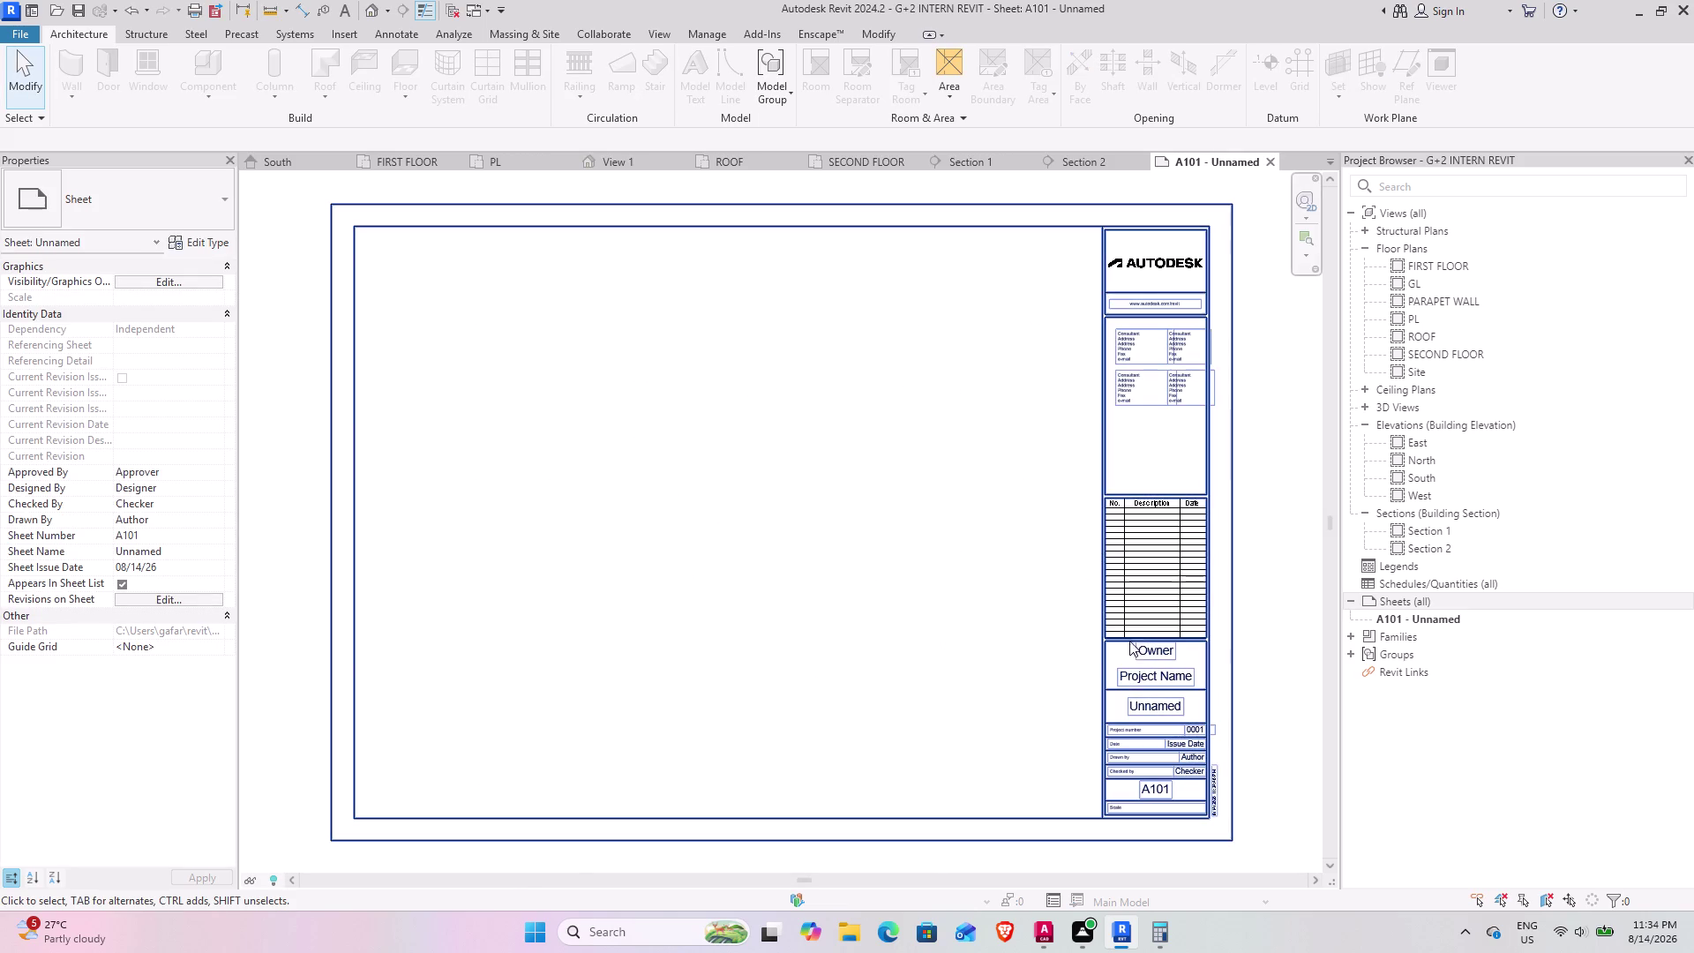
click(1156, 648)
click(1156, 648)
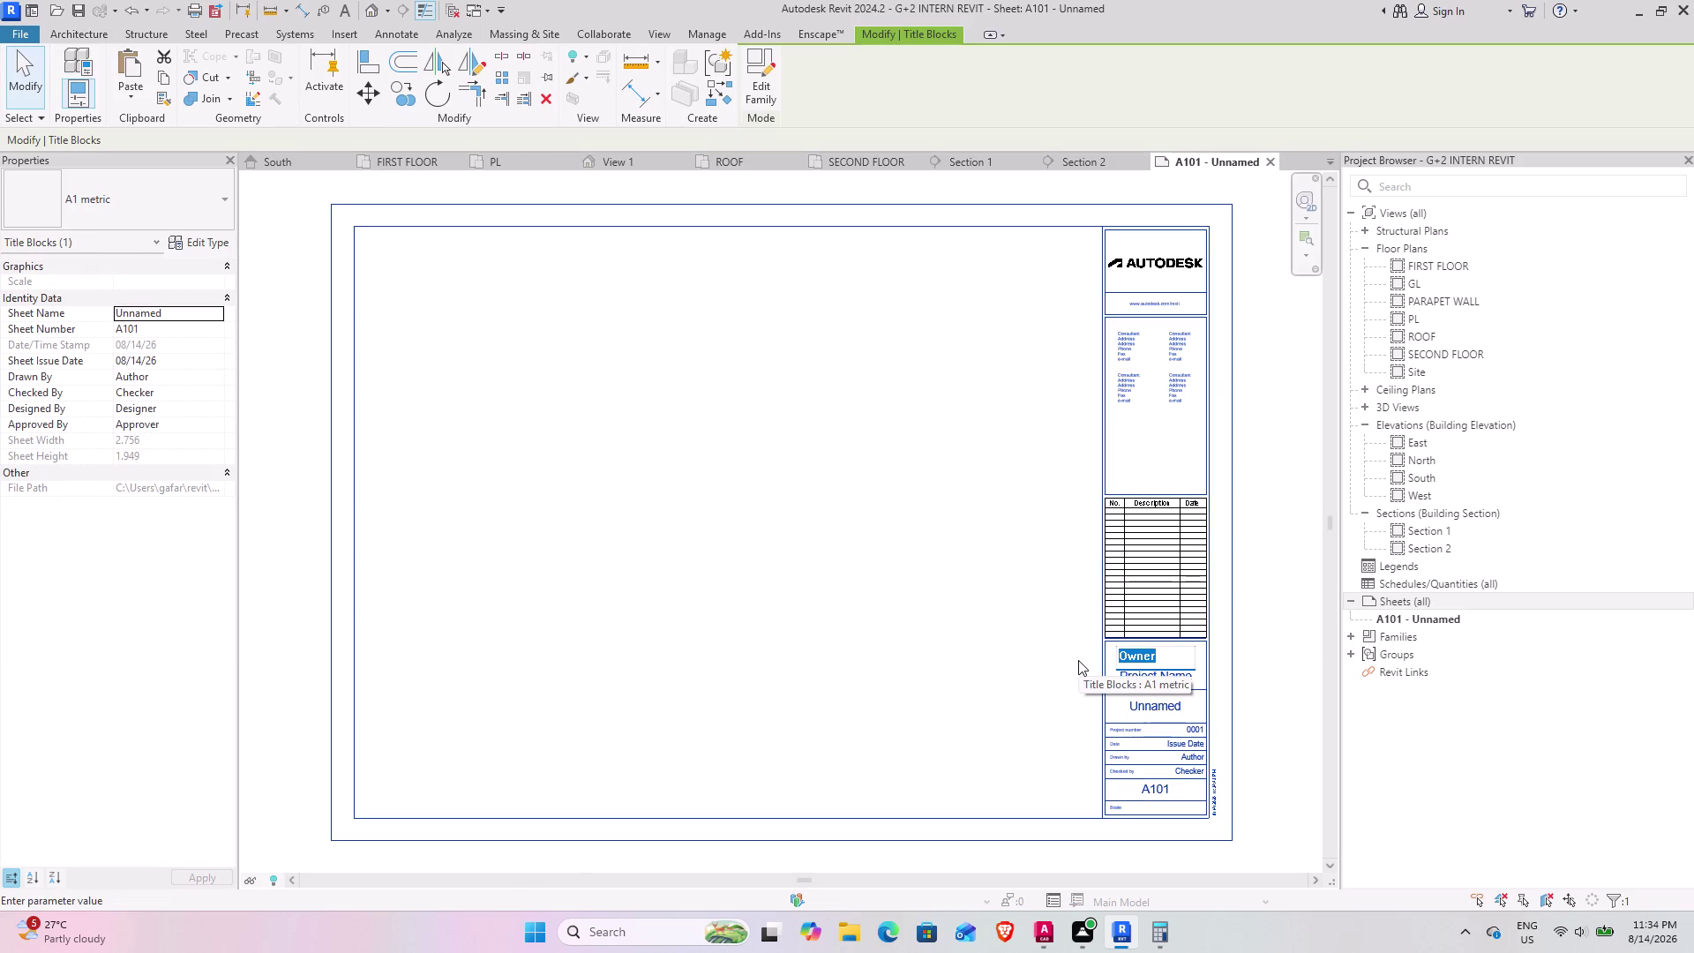
key(Escape)
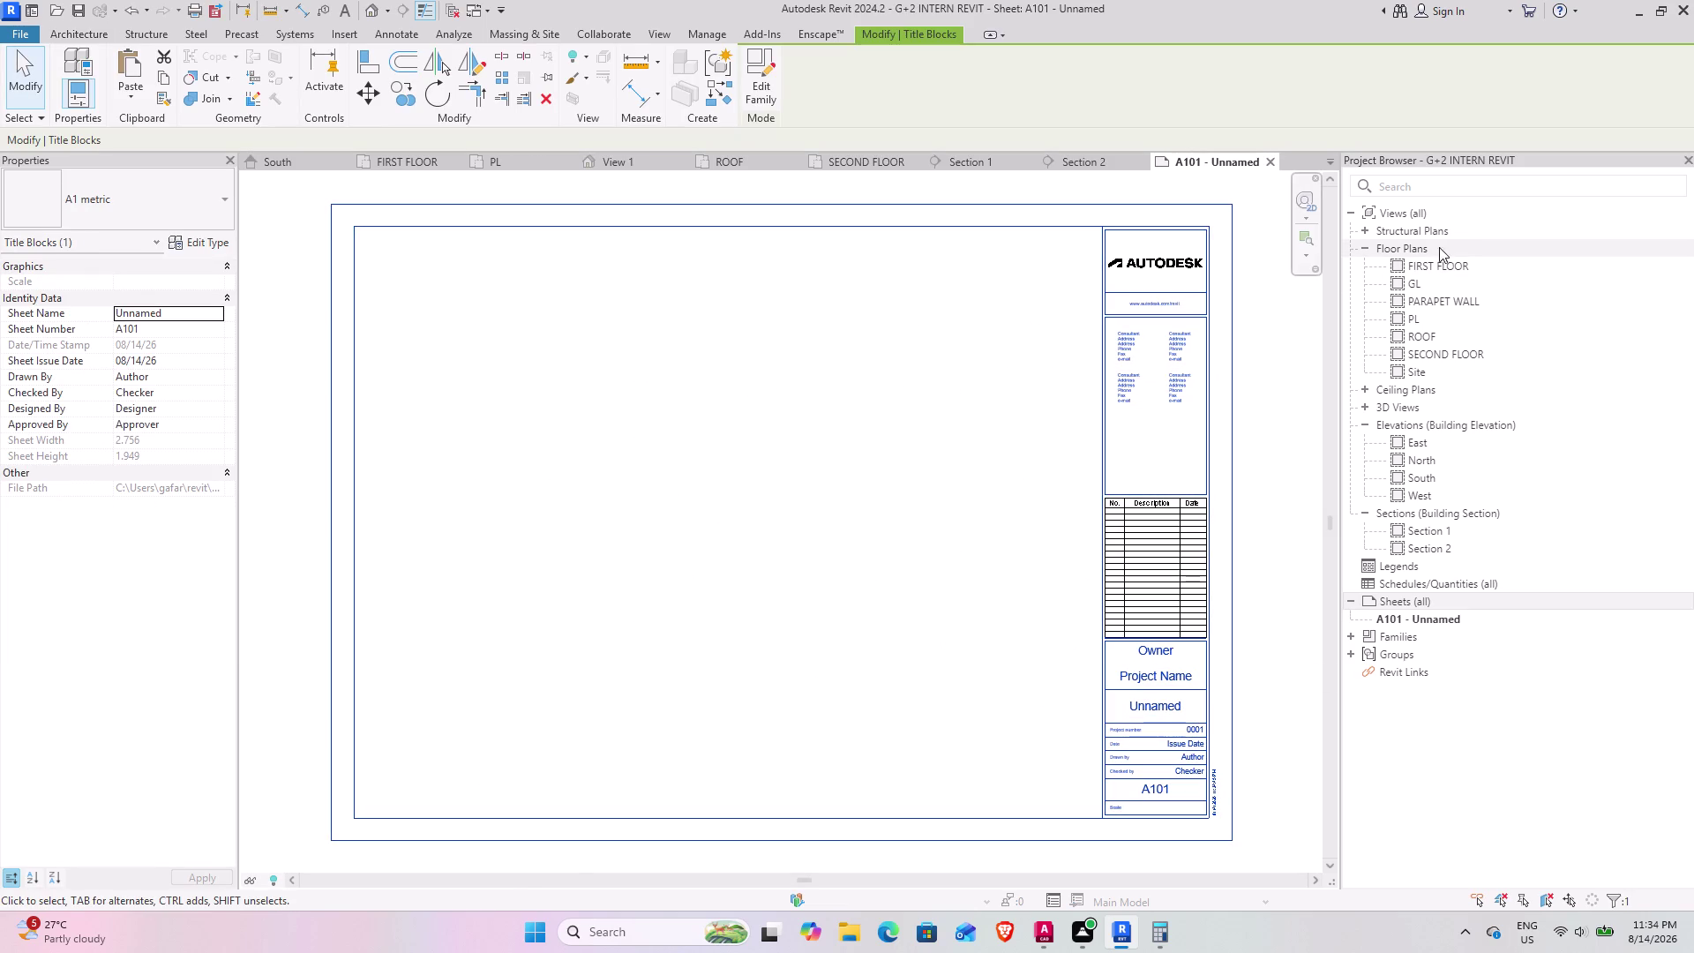
drag(1449, 536, 1440, 535)
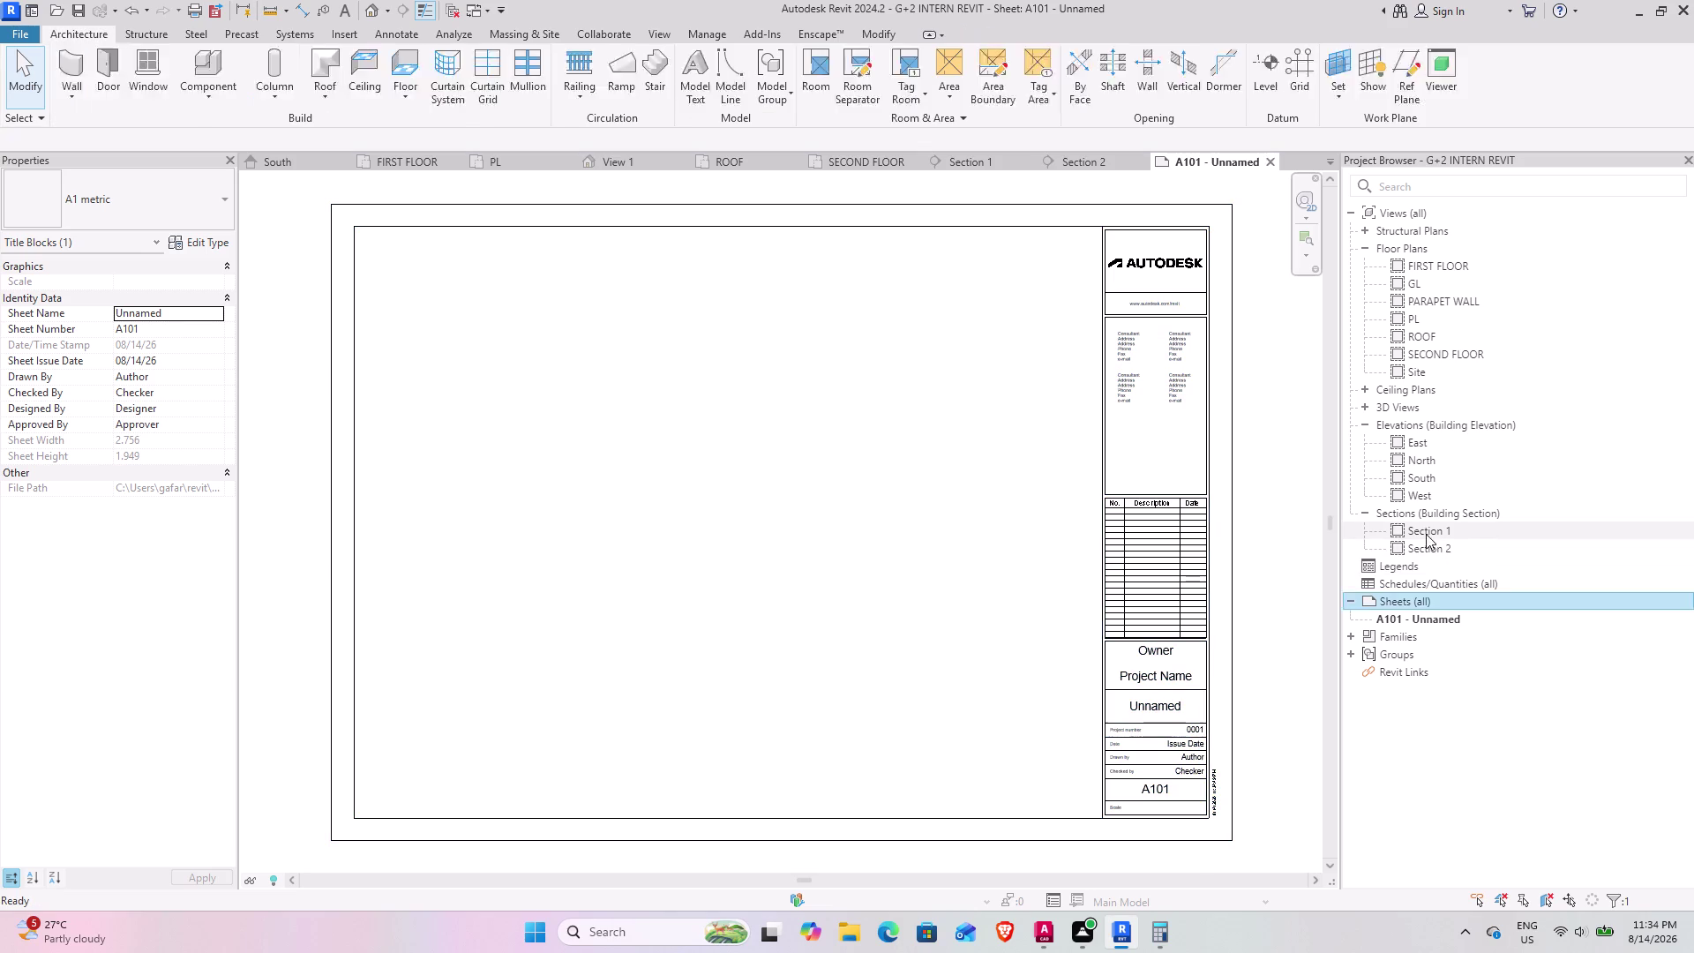
Drag Section 1 onto sheet A101 and place its 1:50 viewport.
drag(1439, 535, 421, 291)
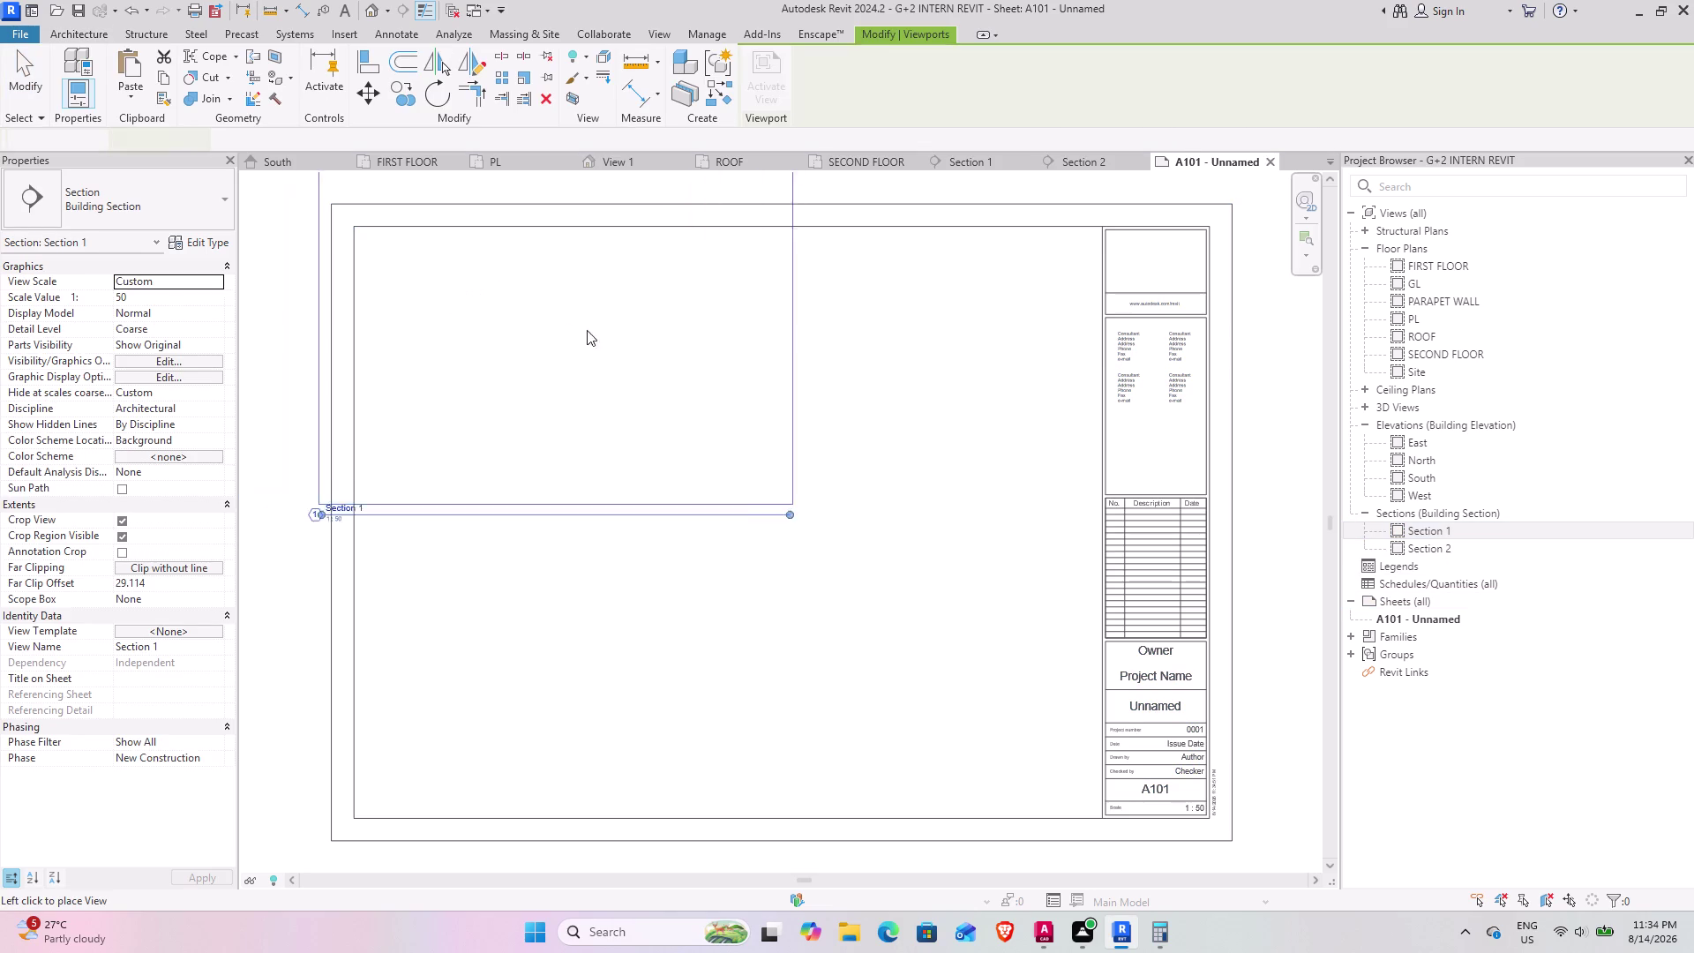
click(604, 416)
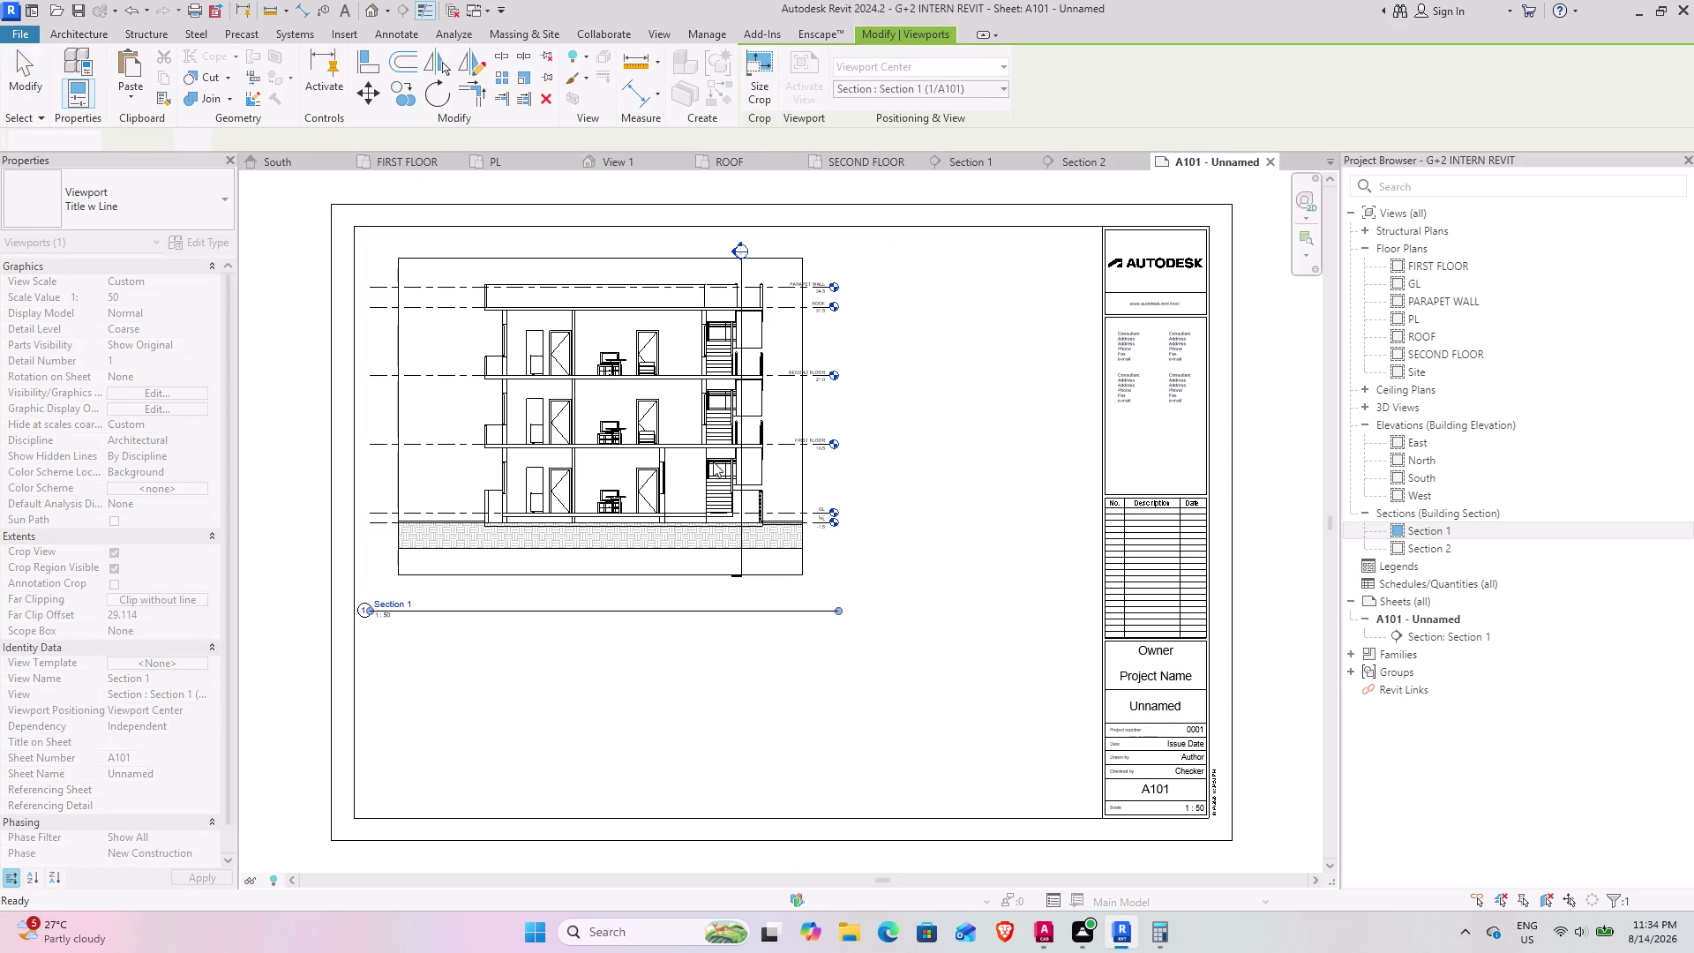
scroll(up, 3)
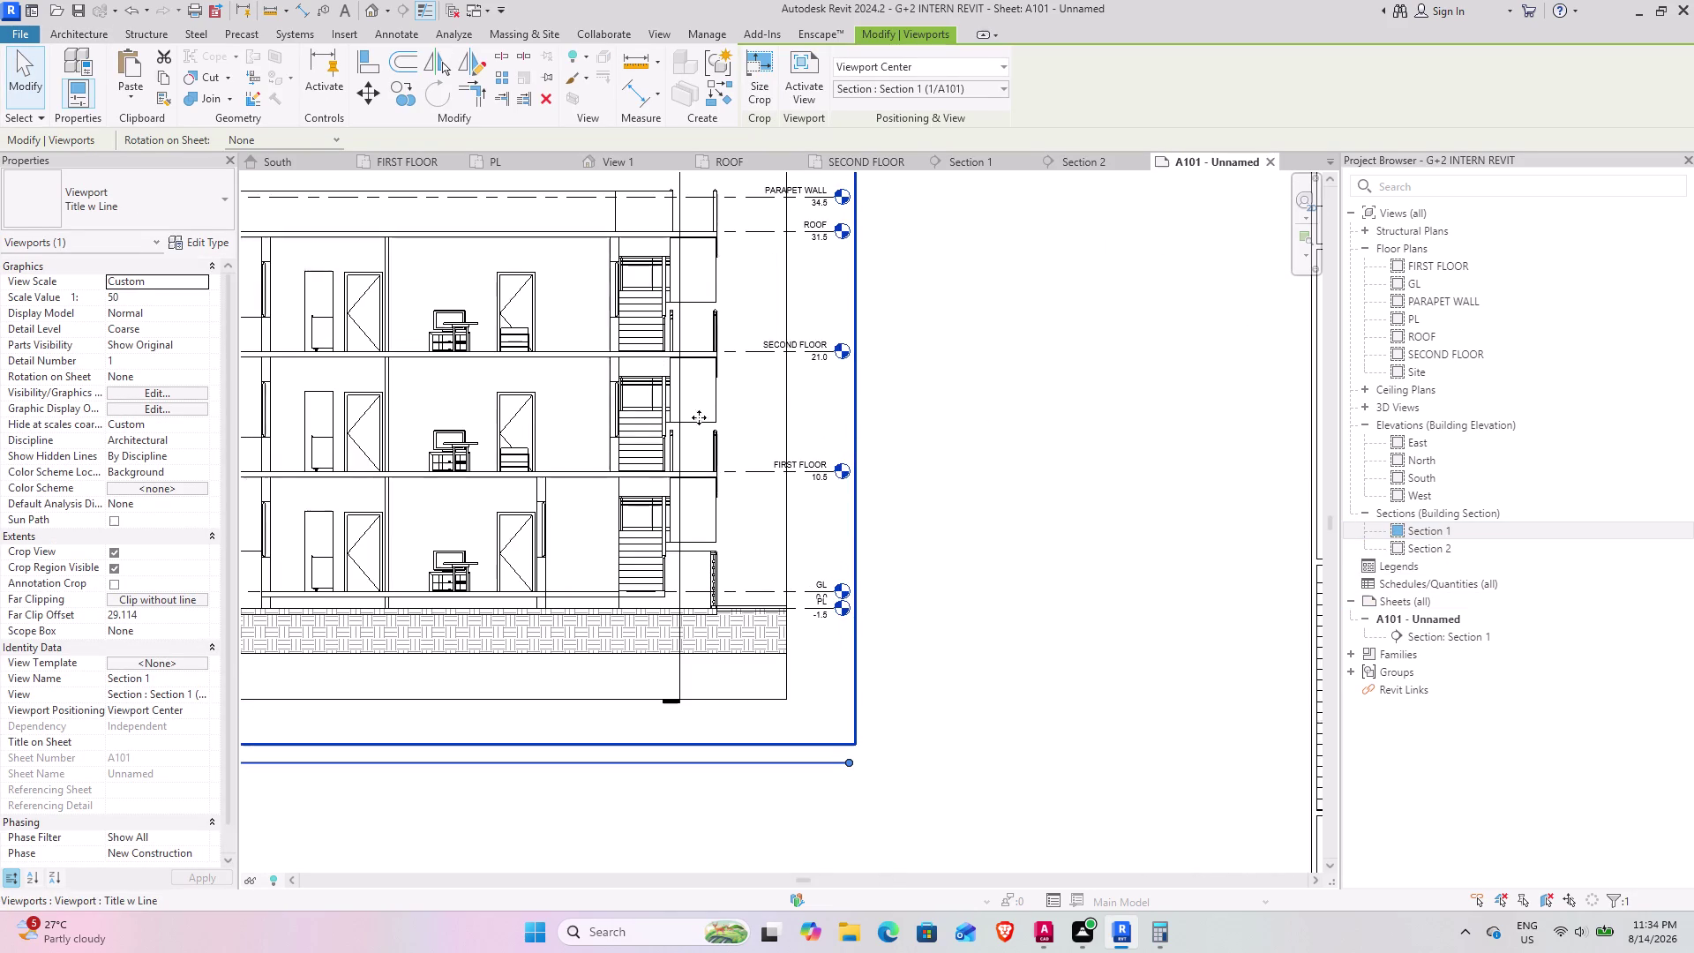
scroll(down, 3)
scroll(down, 3)
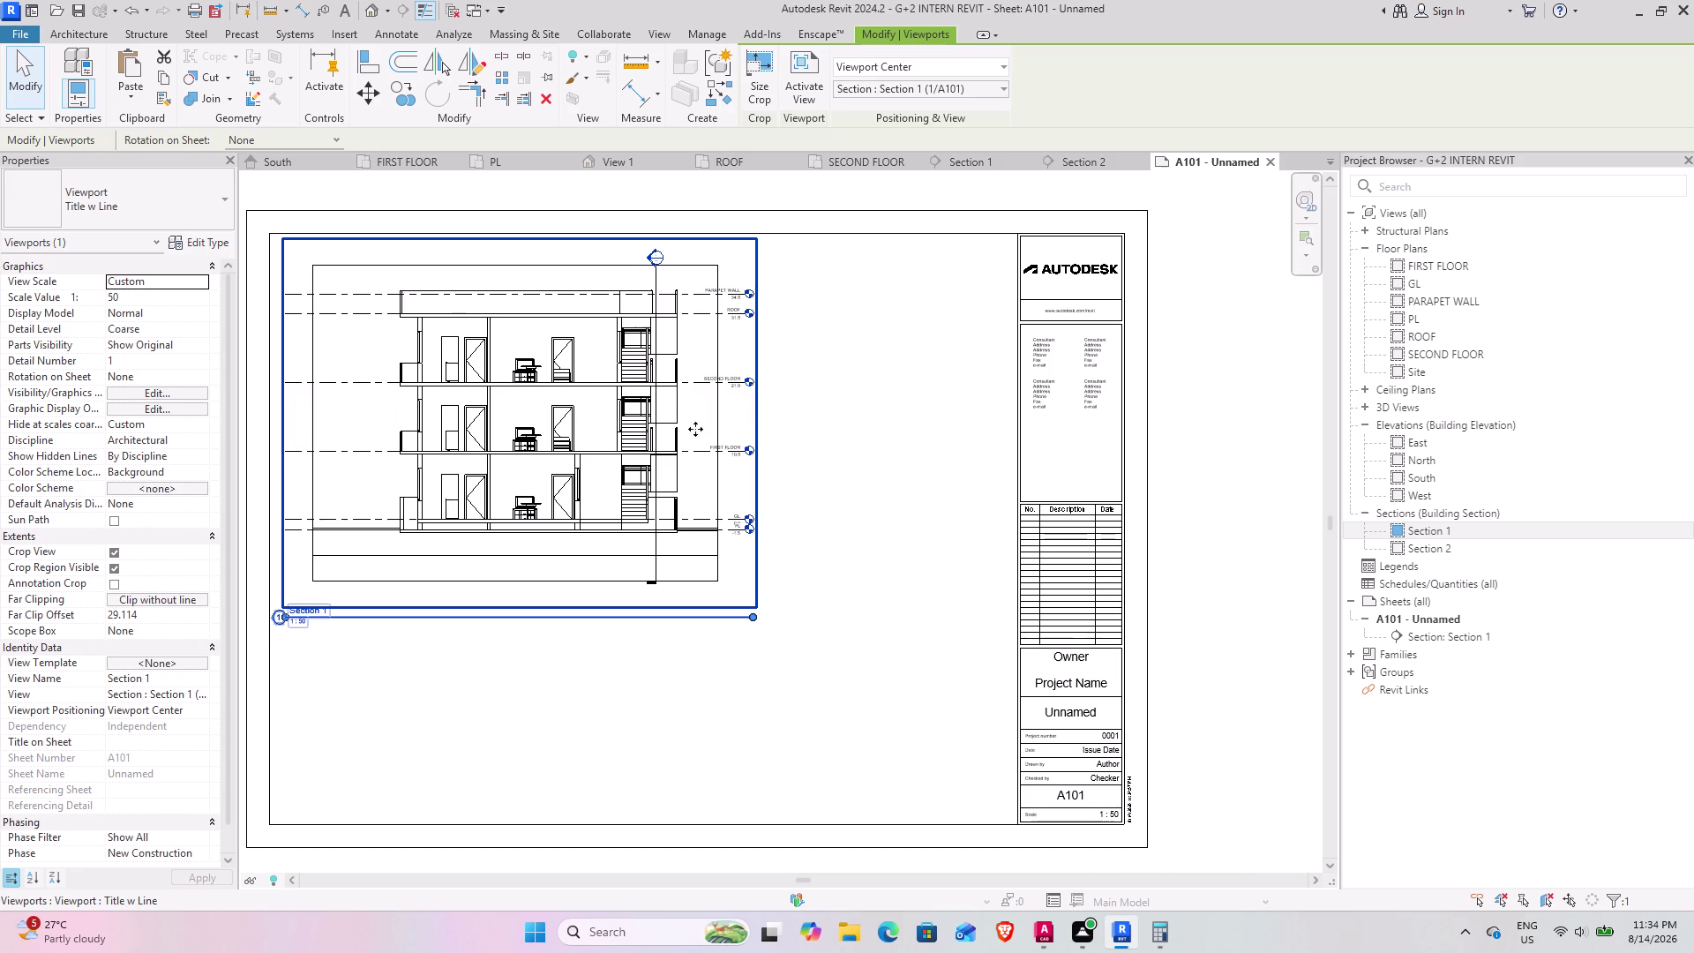
click(697, 622)
Pan and zoom around the sheet to check where Section 1 sits.
middle_drag(450, 634, 500, 633)
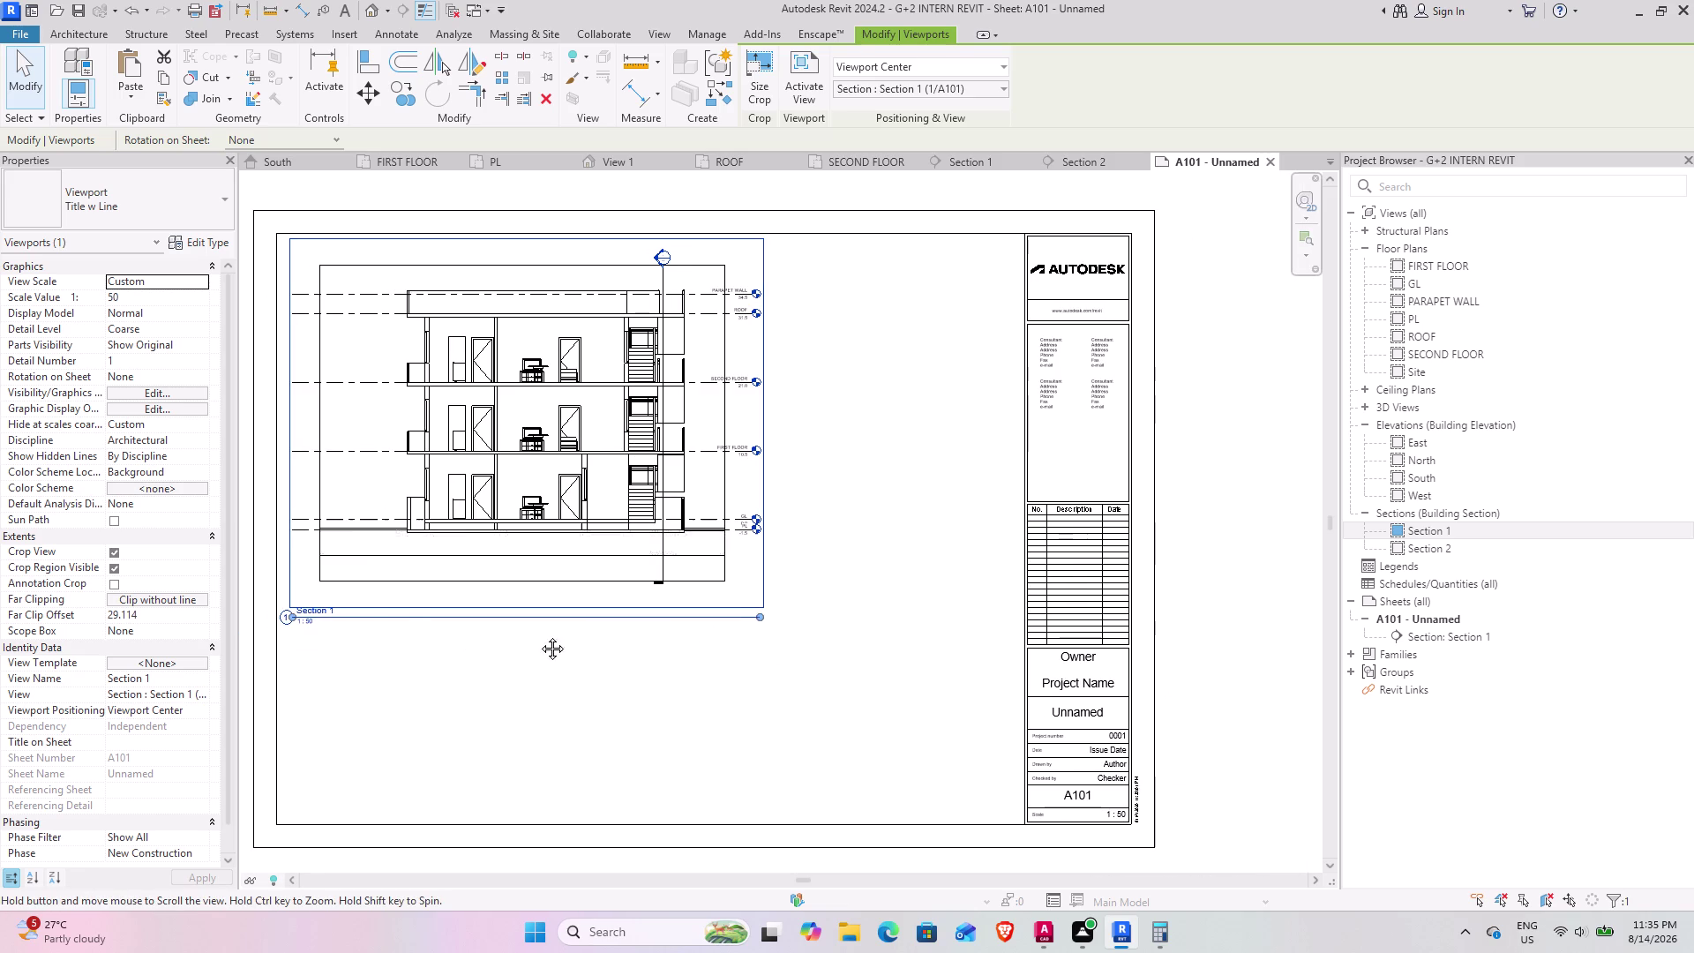
middle_drag(500, 634, 687, 640)
scroll(up, 3)
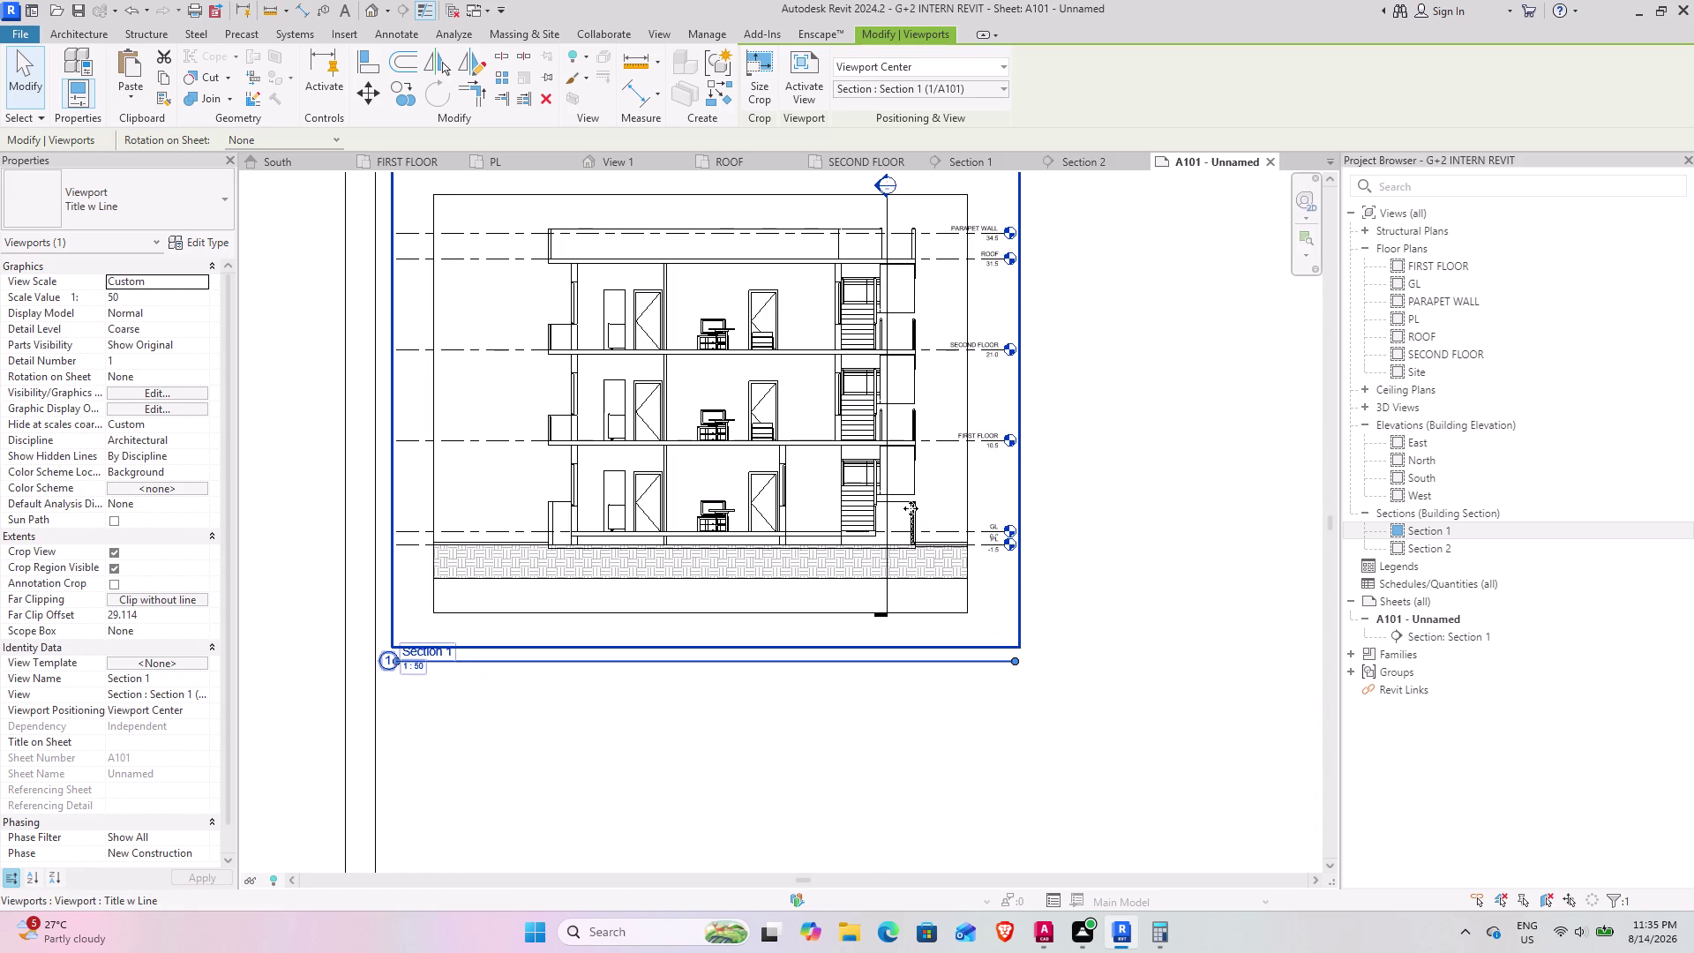
scroll(down, 3)
scroll(down, 3)
middle_drag(1079, 505, 1048, 505)
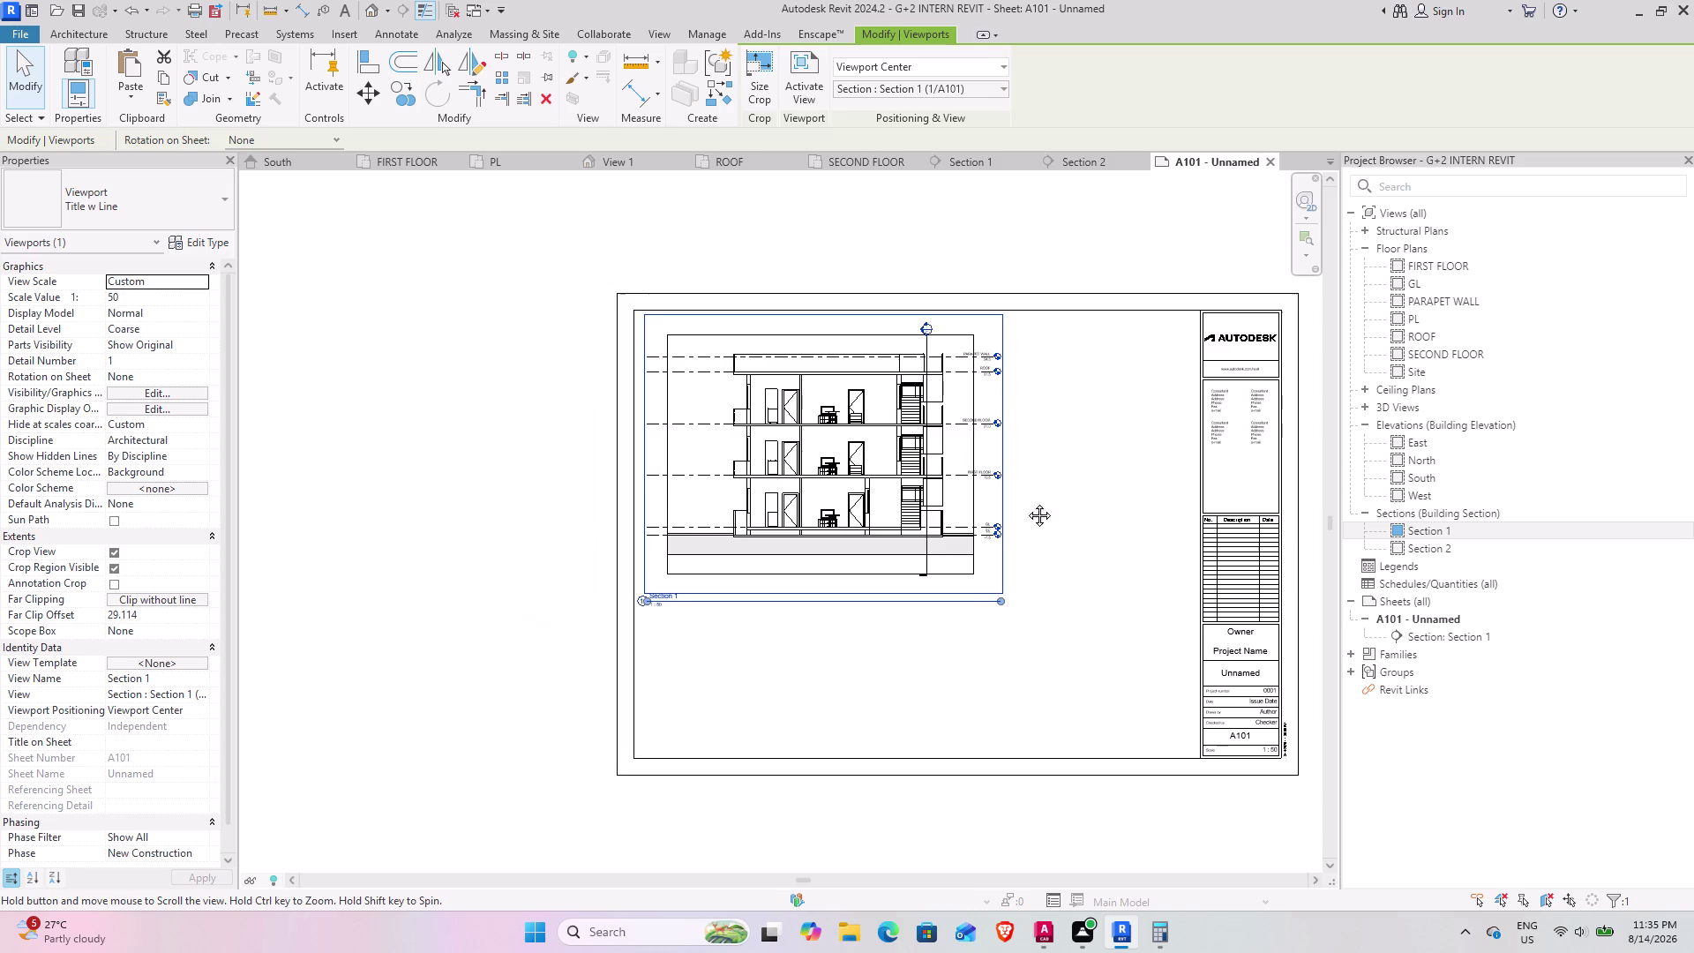
middle_drag(1048, 505, 915, 471)
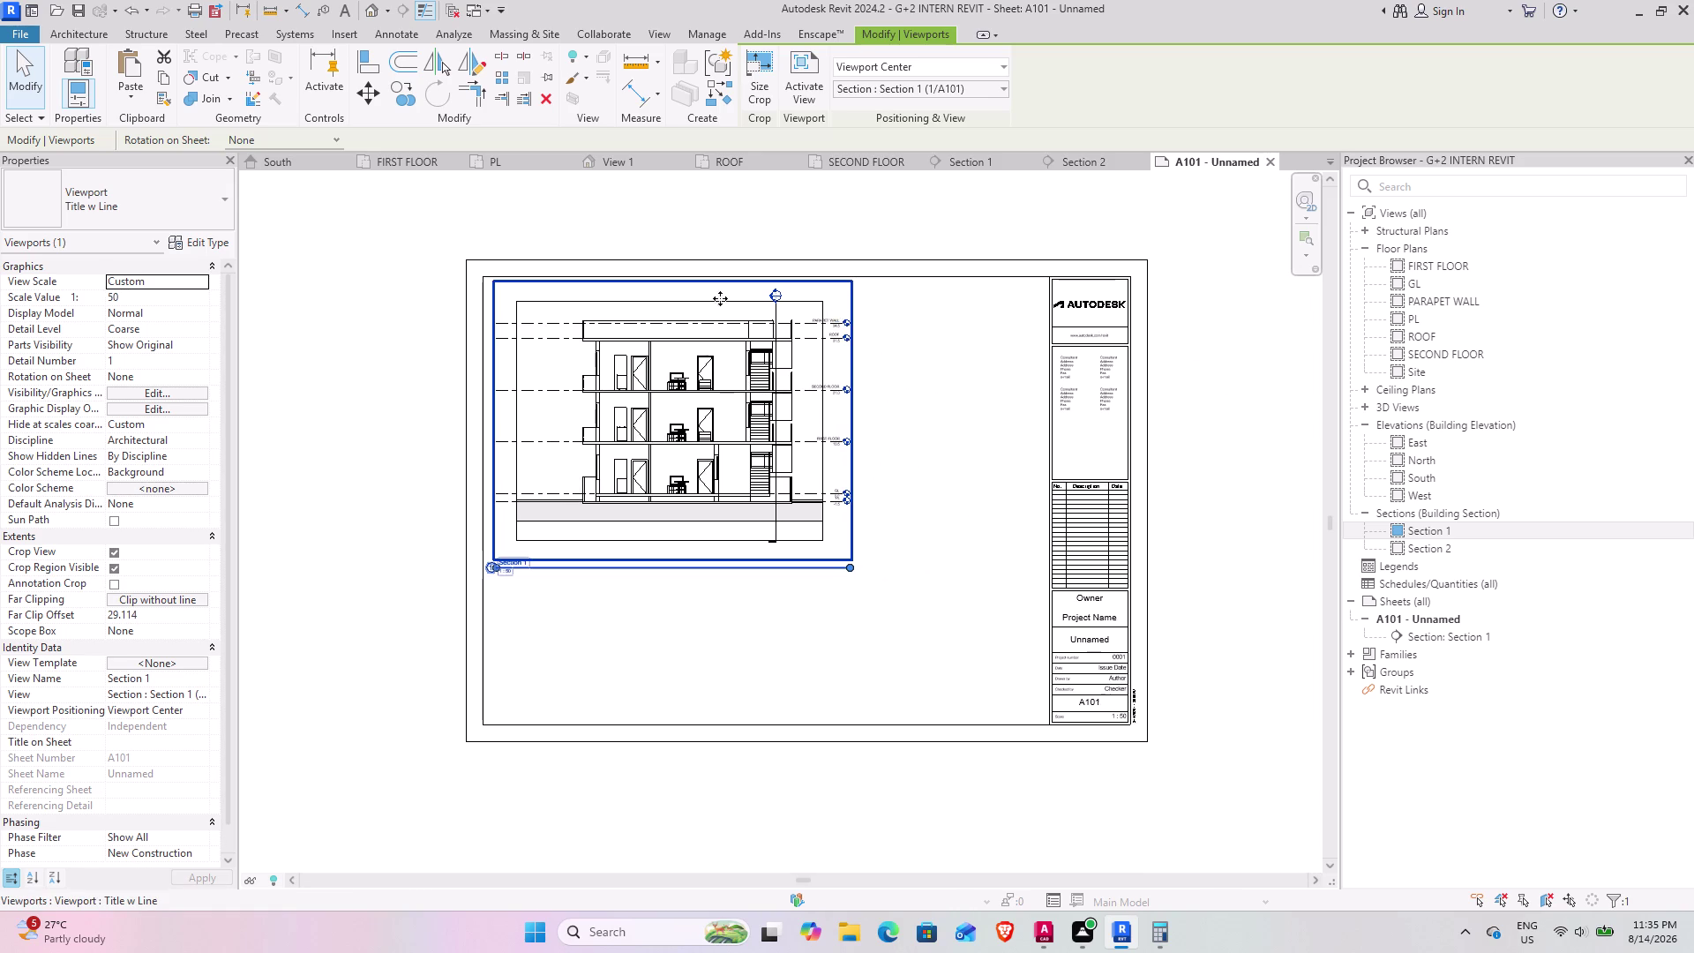
Review the sheet layout, then activate the Section 1 viewport for editing.
scroll(up, 3)
scroll(up, 3)
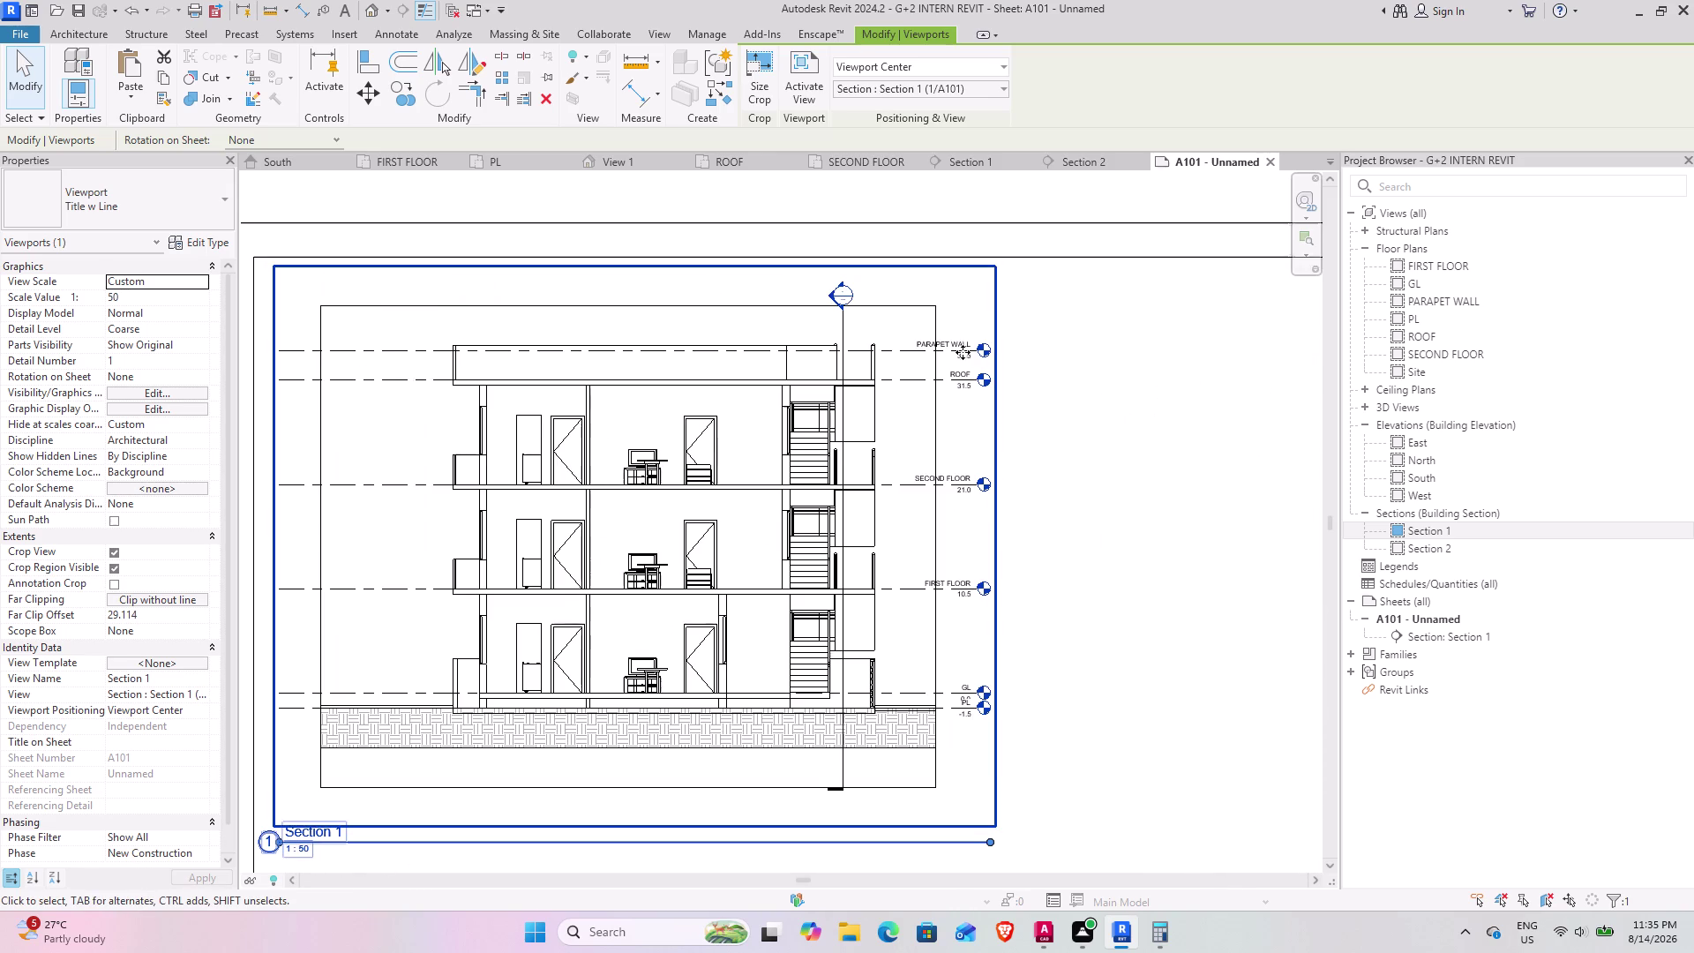
scroll(down, 3)
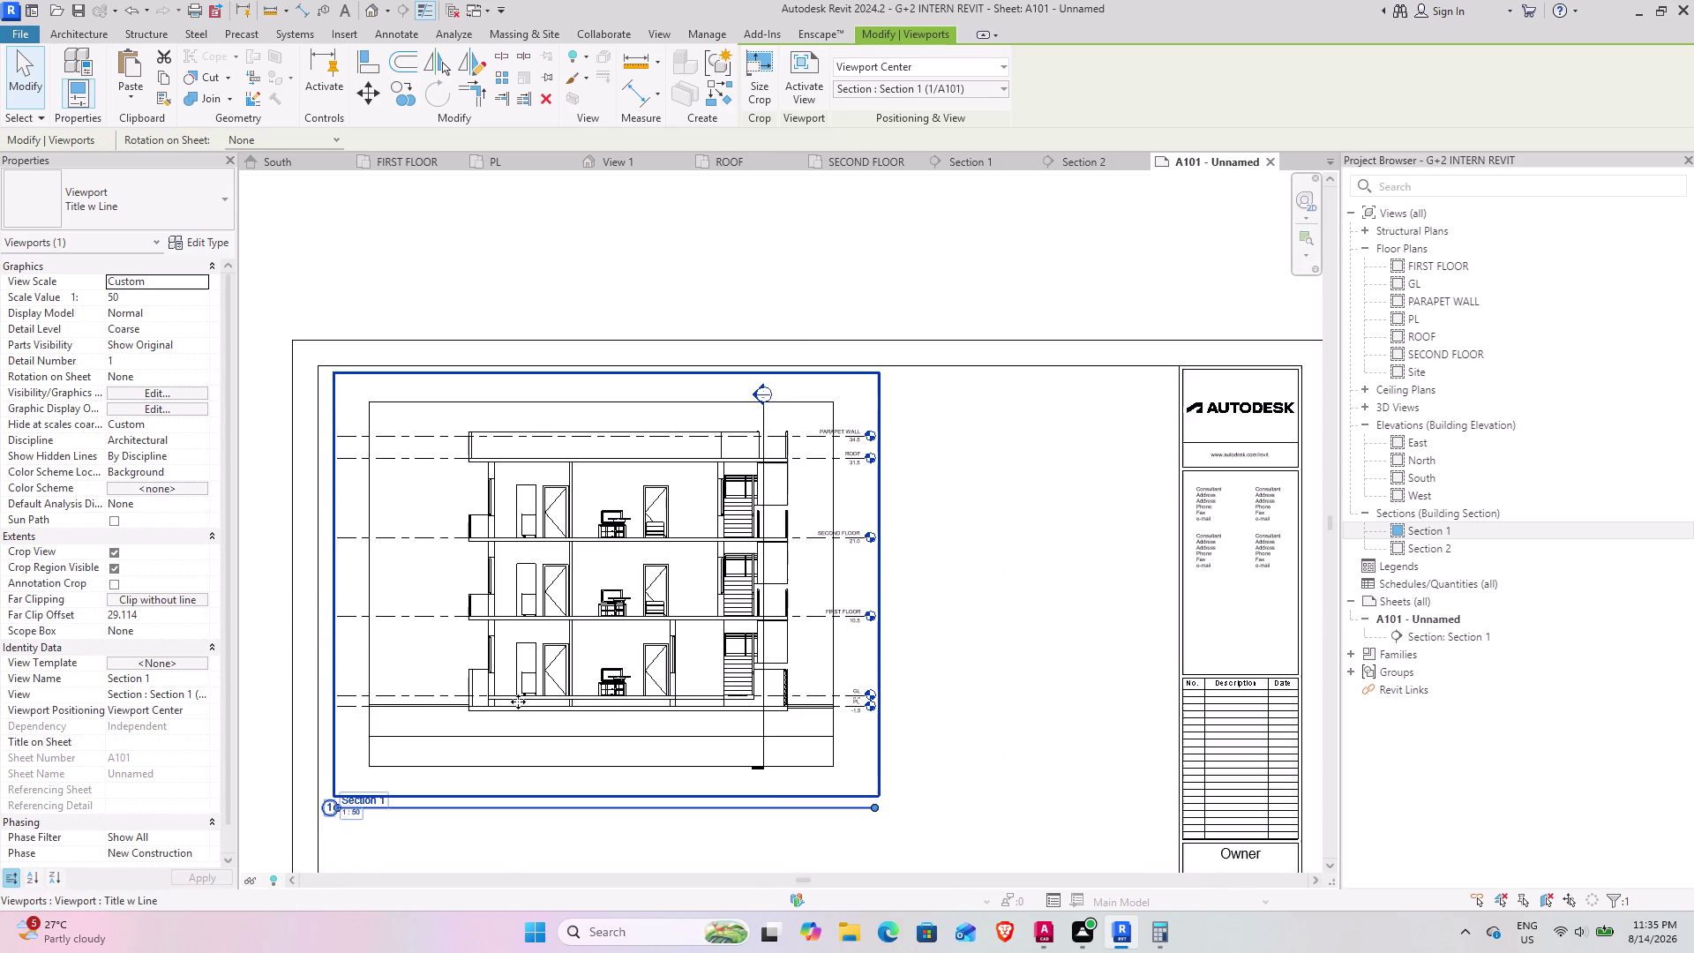
scroll(down, 3)
middle_drag(478, 676, 691, 476)
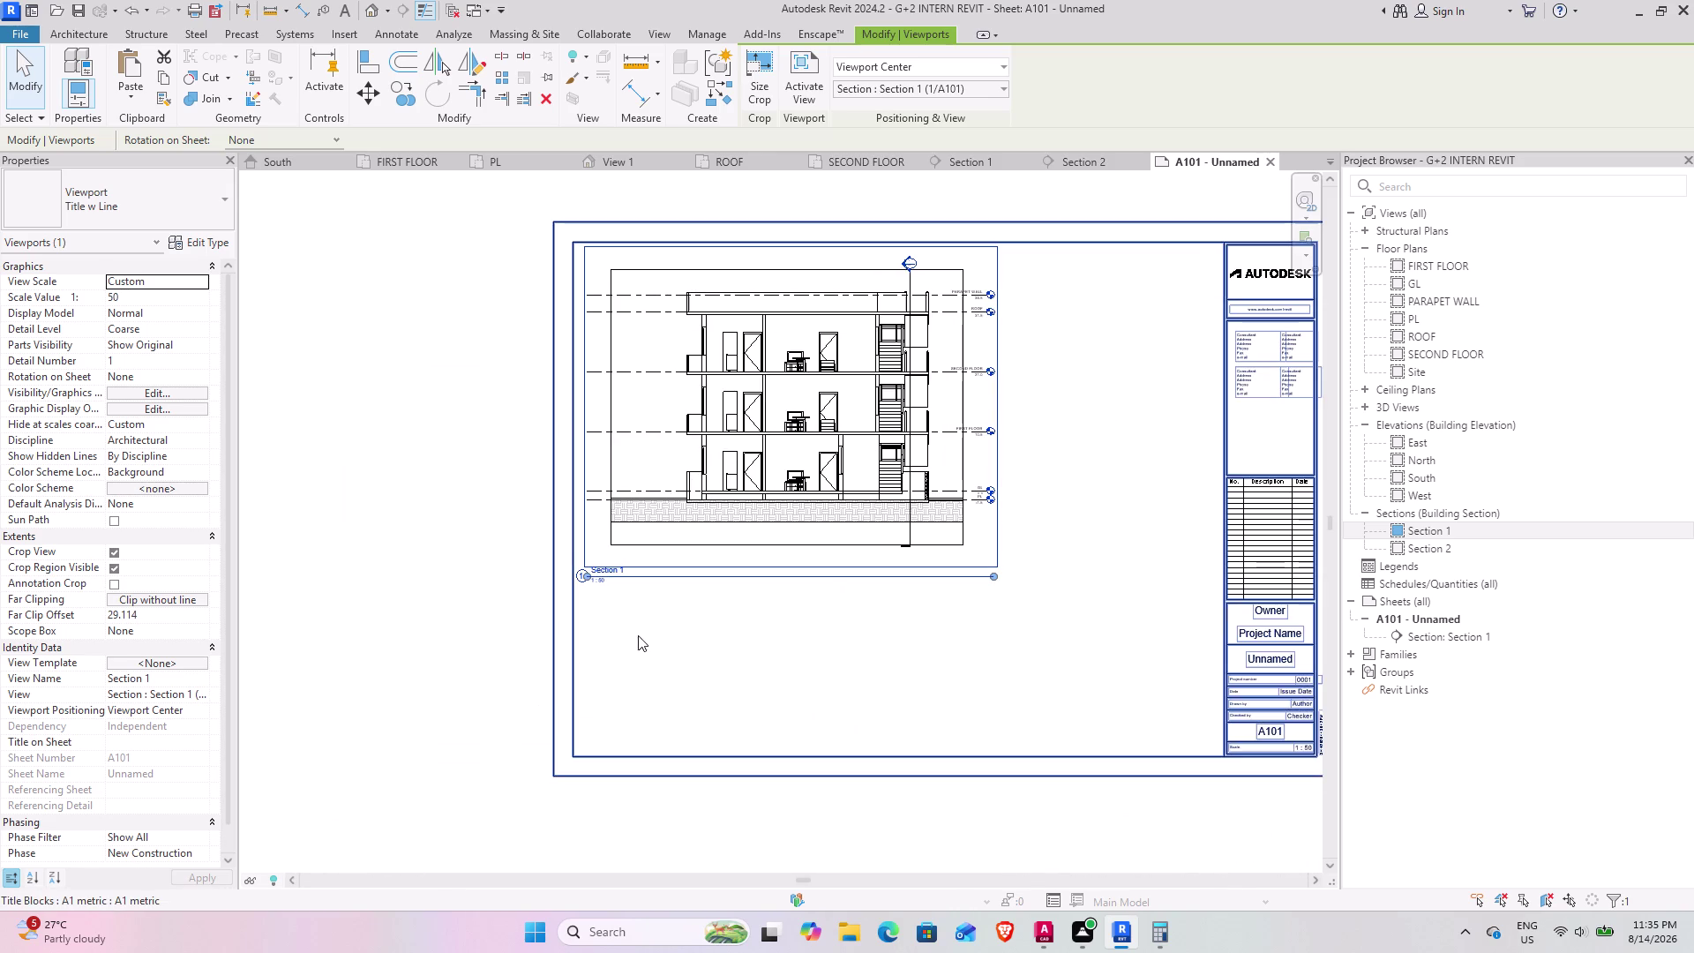
scroll(up, 3)
click(602, 603)
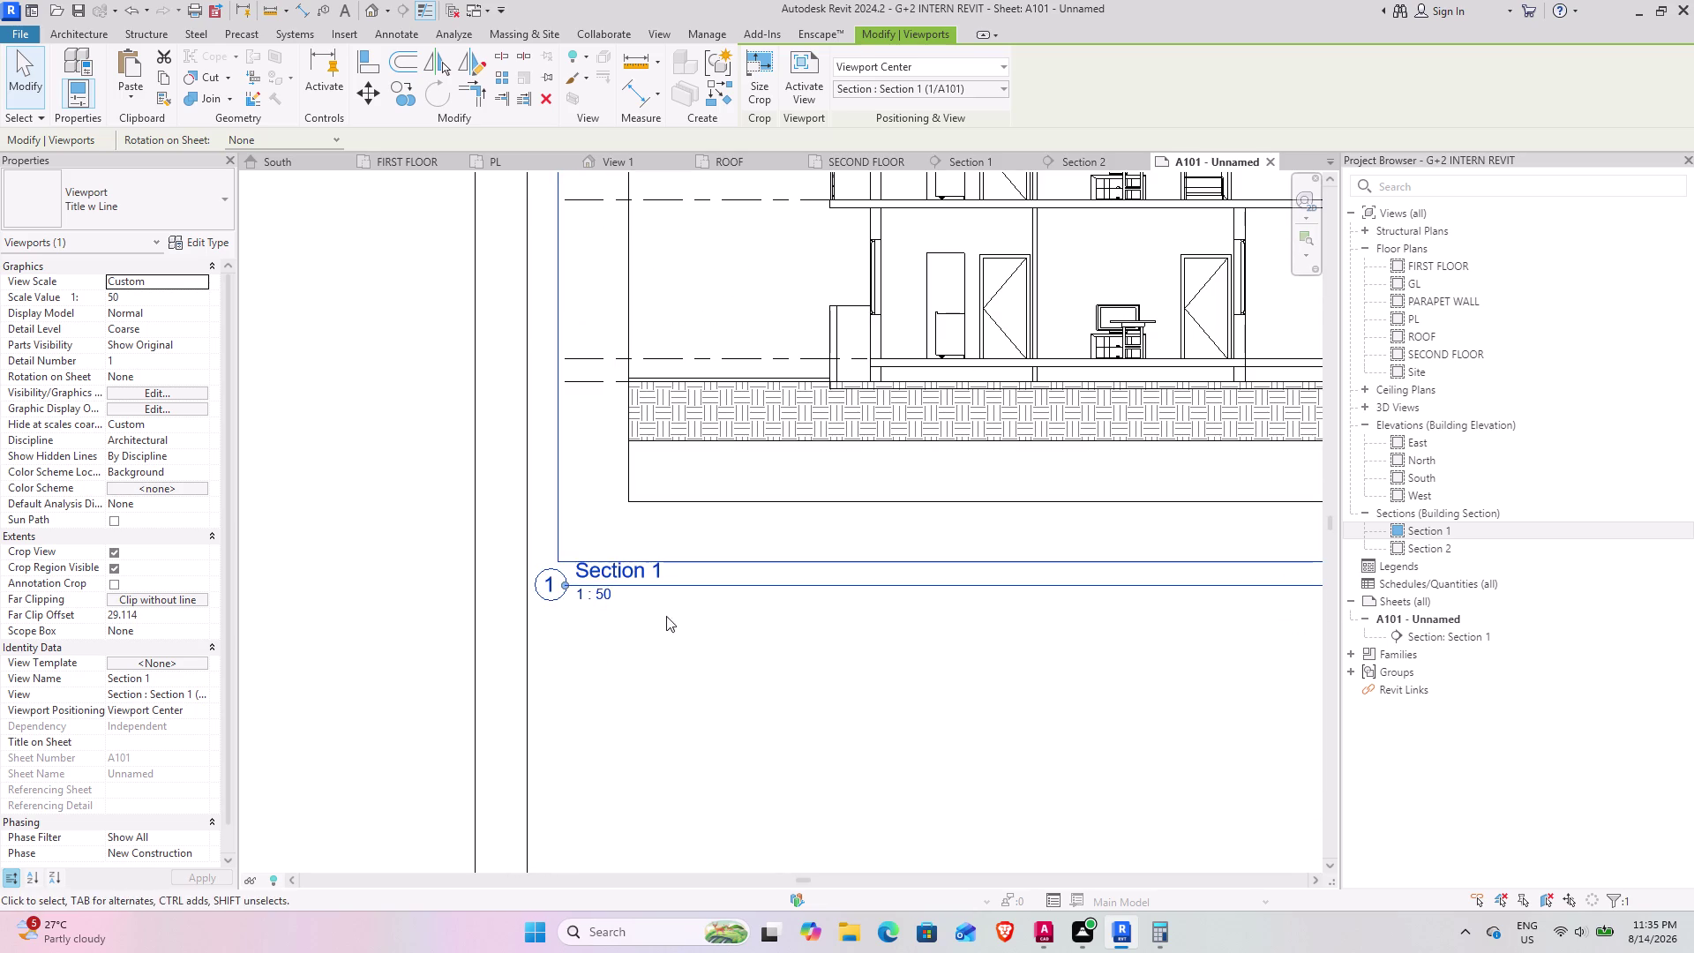
double_click(609, 601)
scroll(down, 3)
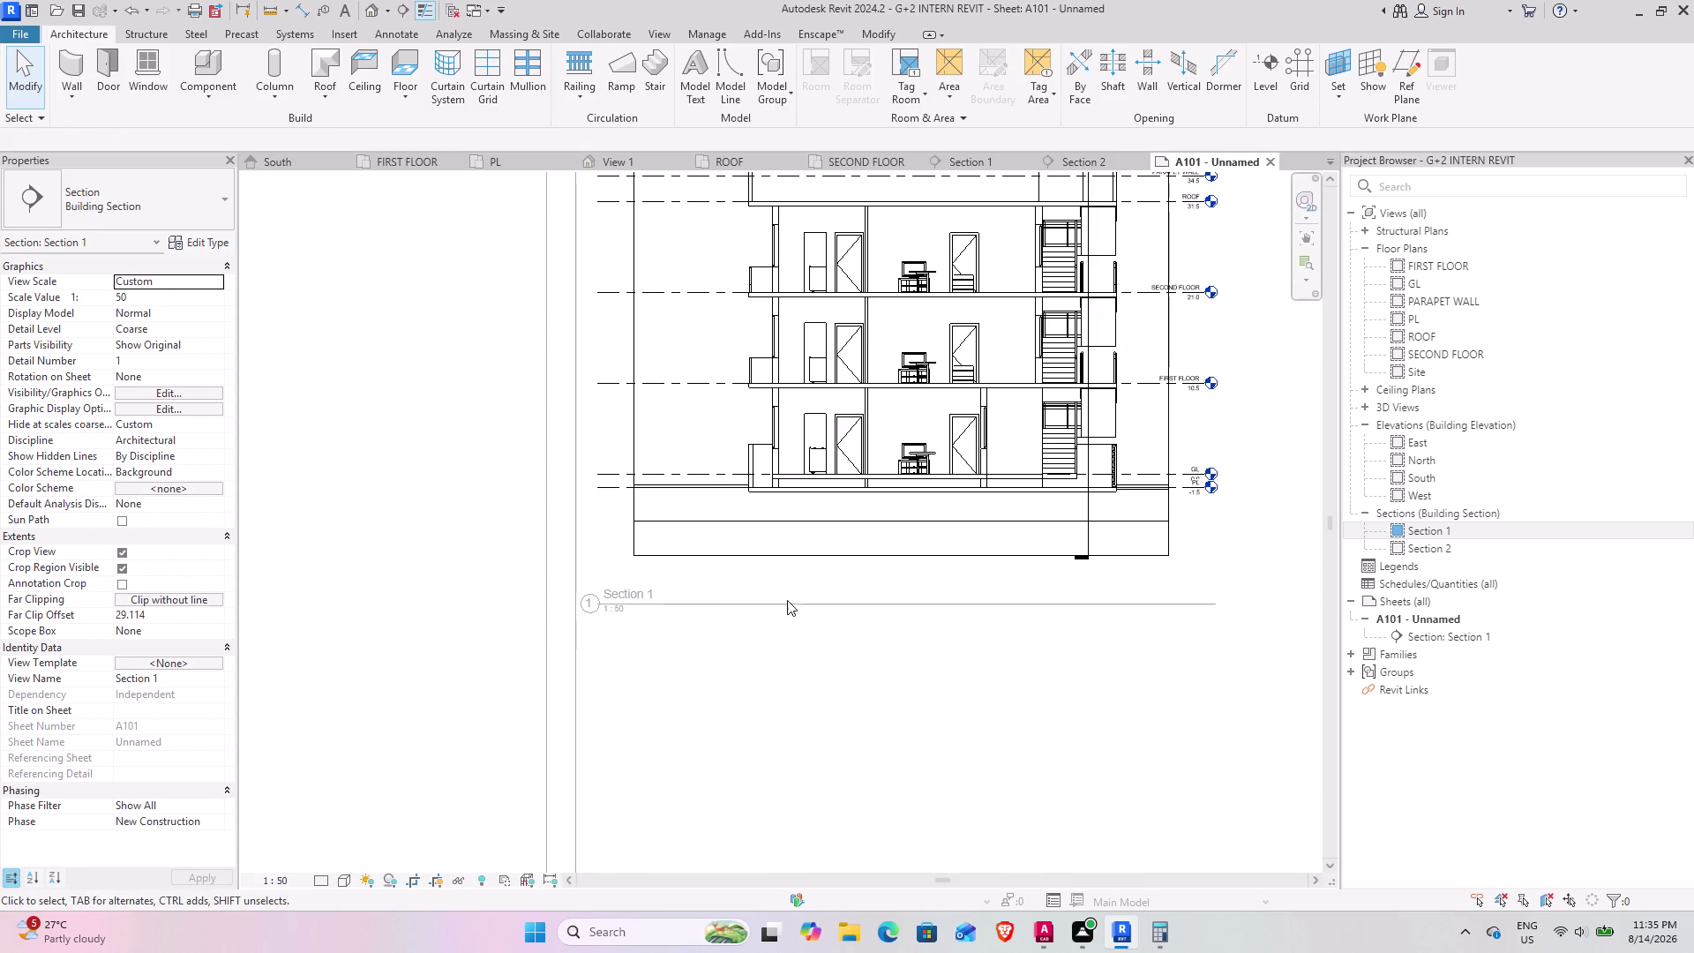
Set Section 1's view scale to 3/16" = 1'-0", after trying 1" = 100'-0" and 1" = 400'-0".
click(274, 885)
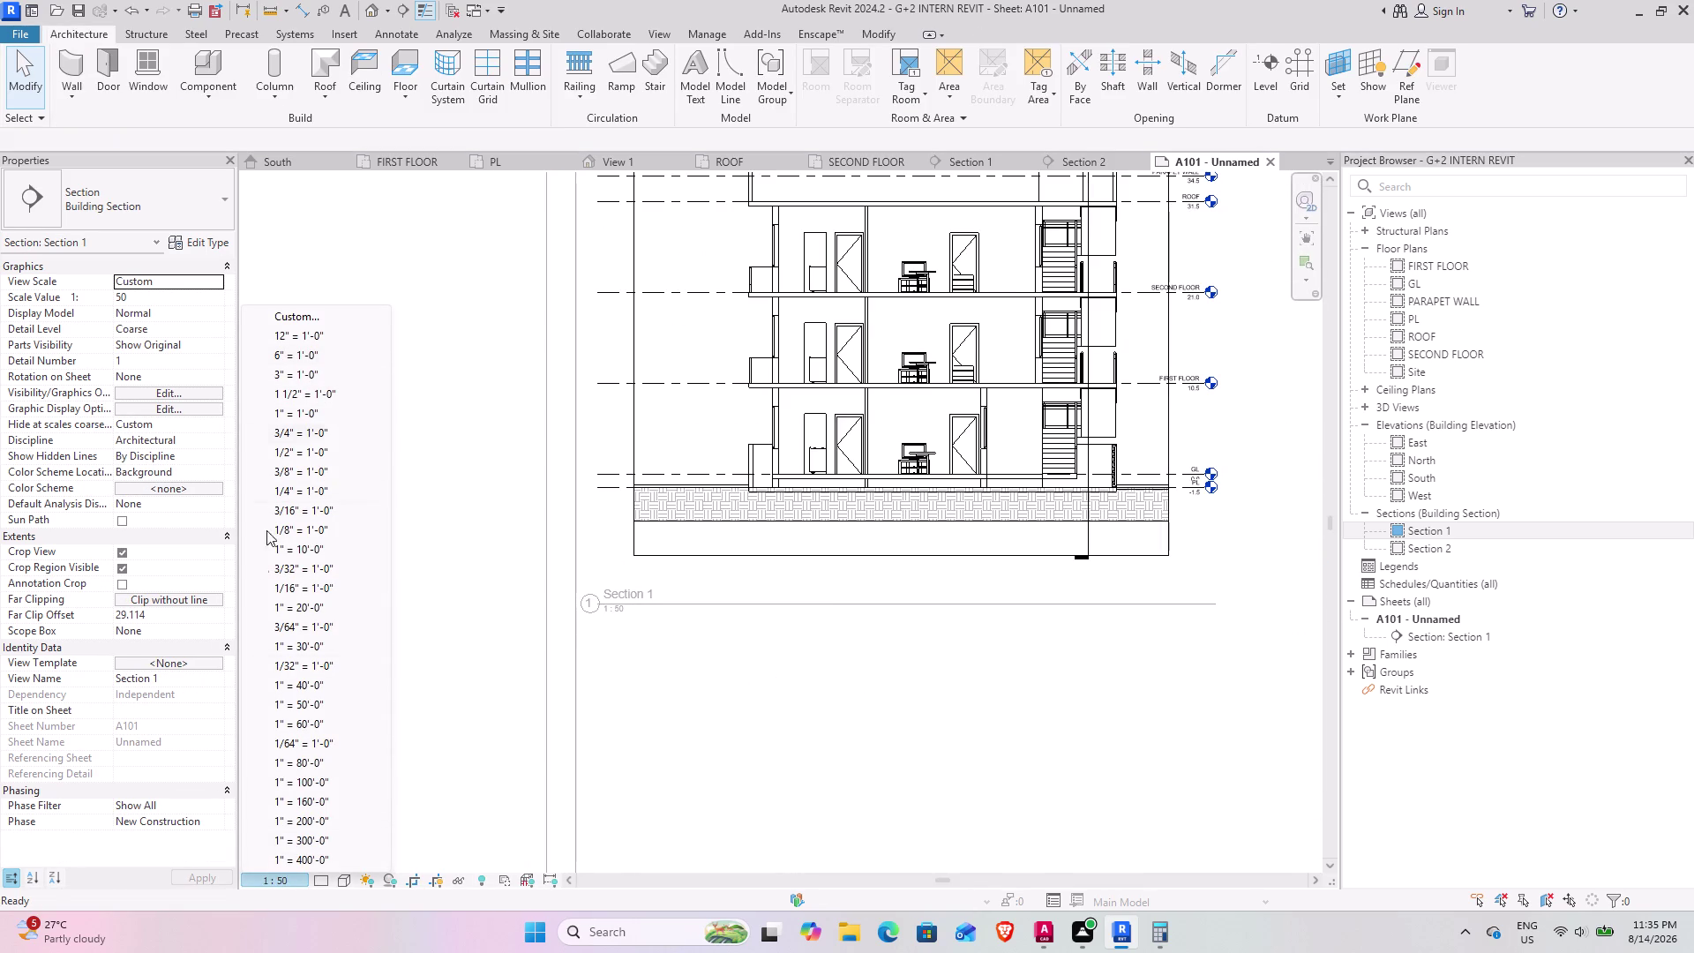
click(336, 791)
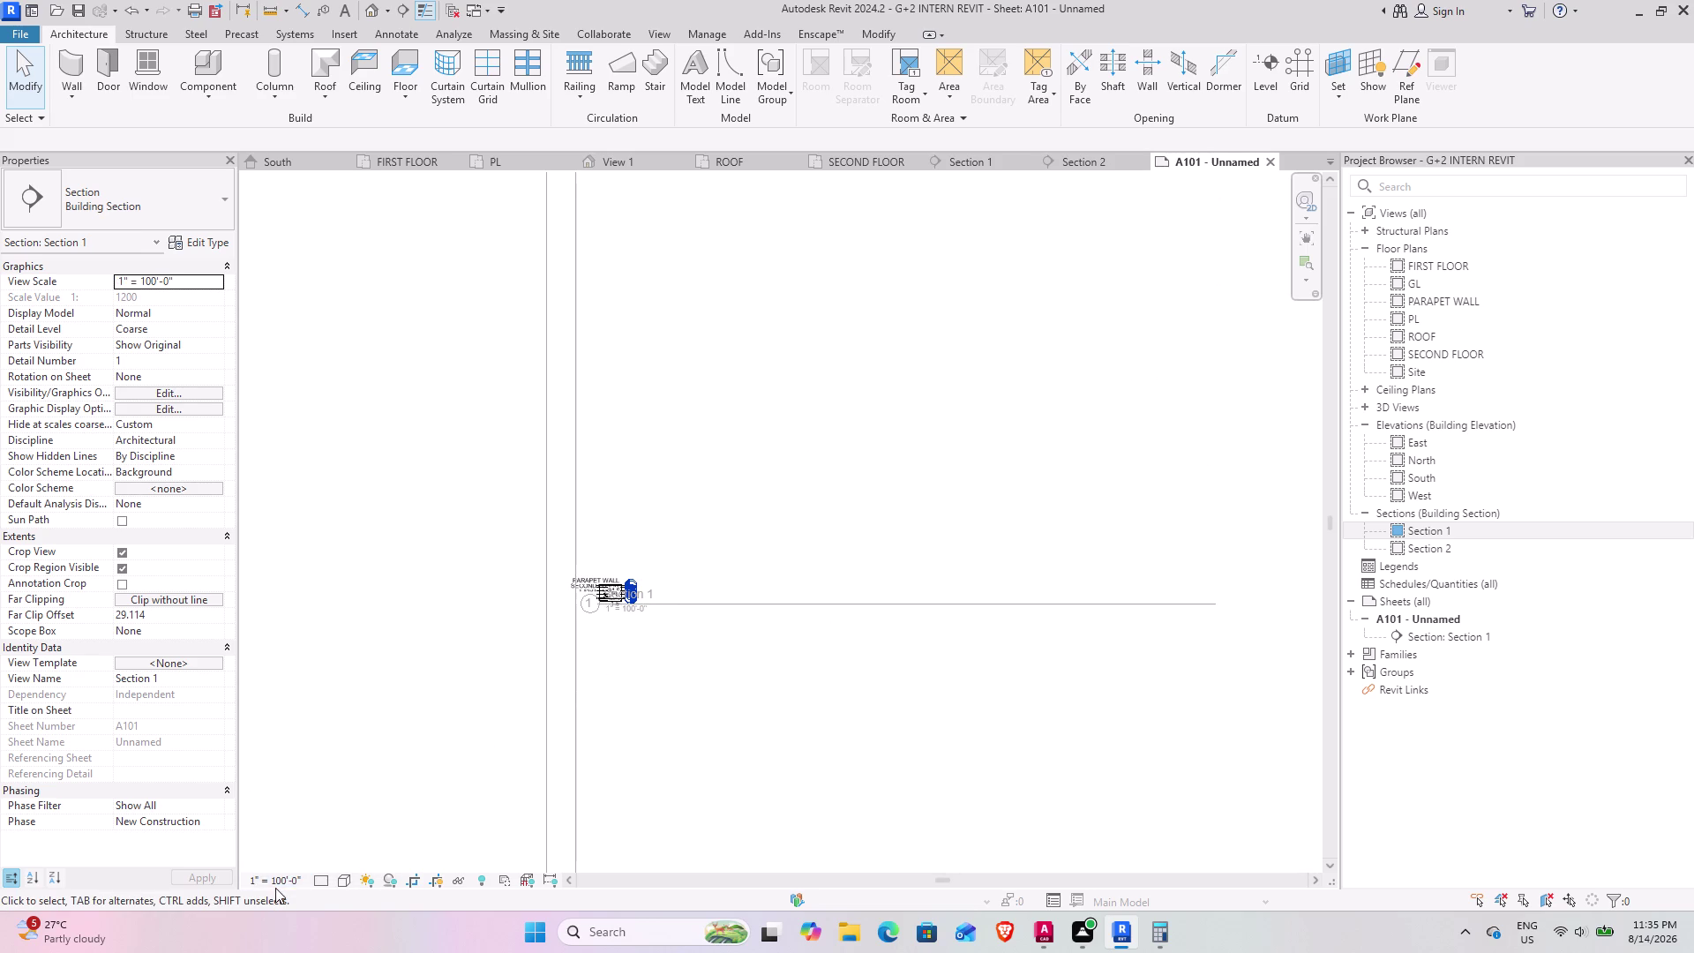
click(276, 877)
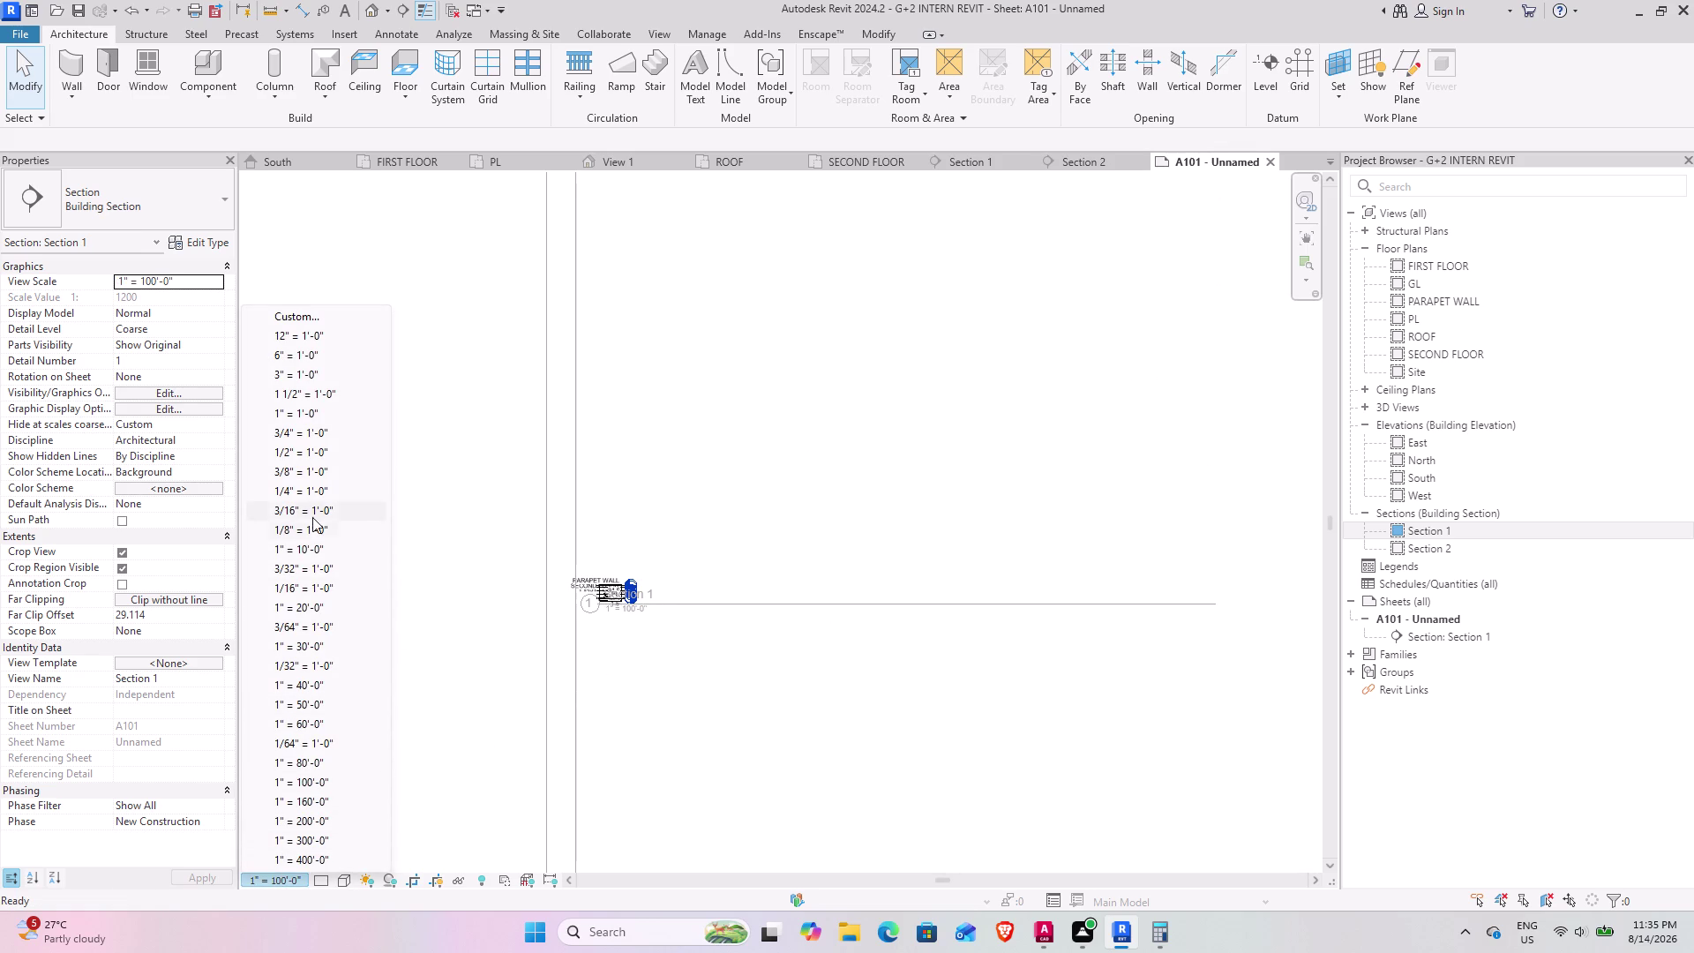
scroll(down, 3)
scroll(up, 3)
click(323, 862)
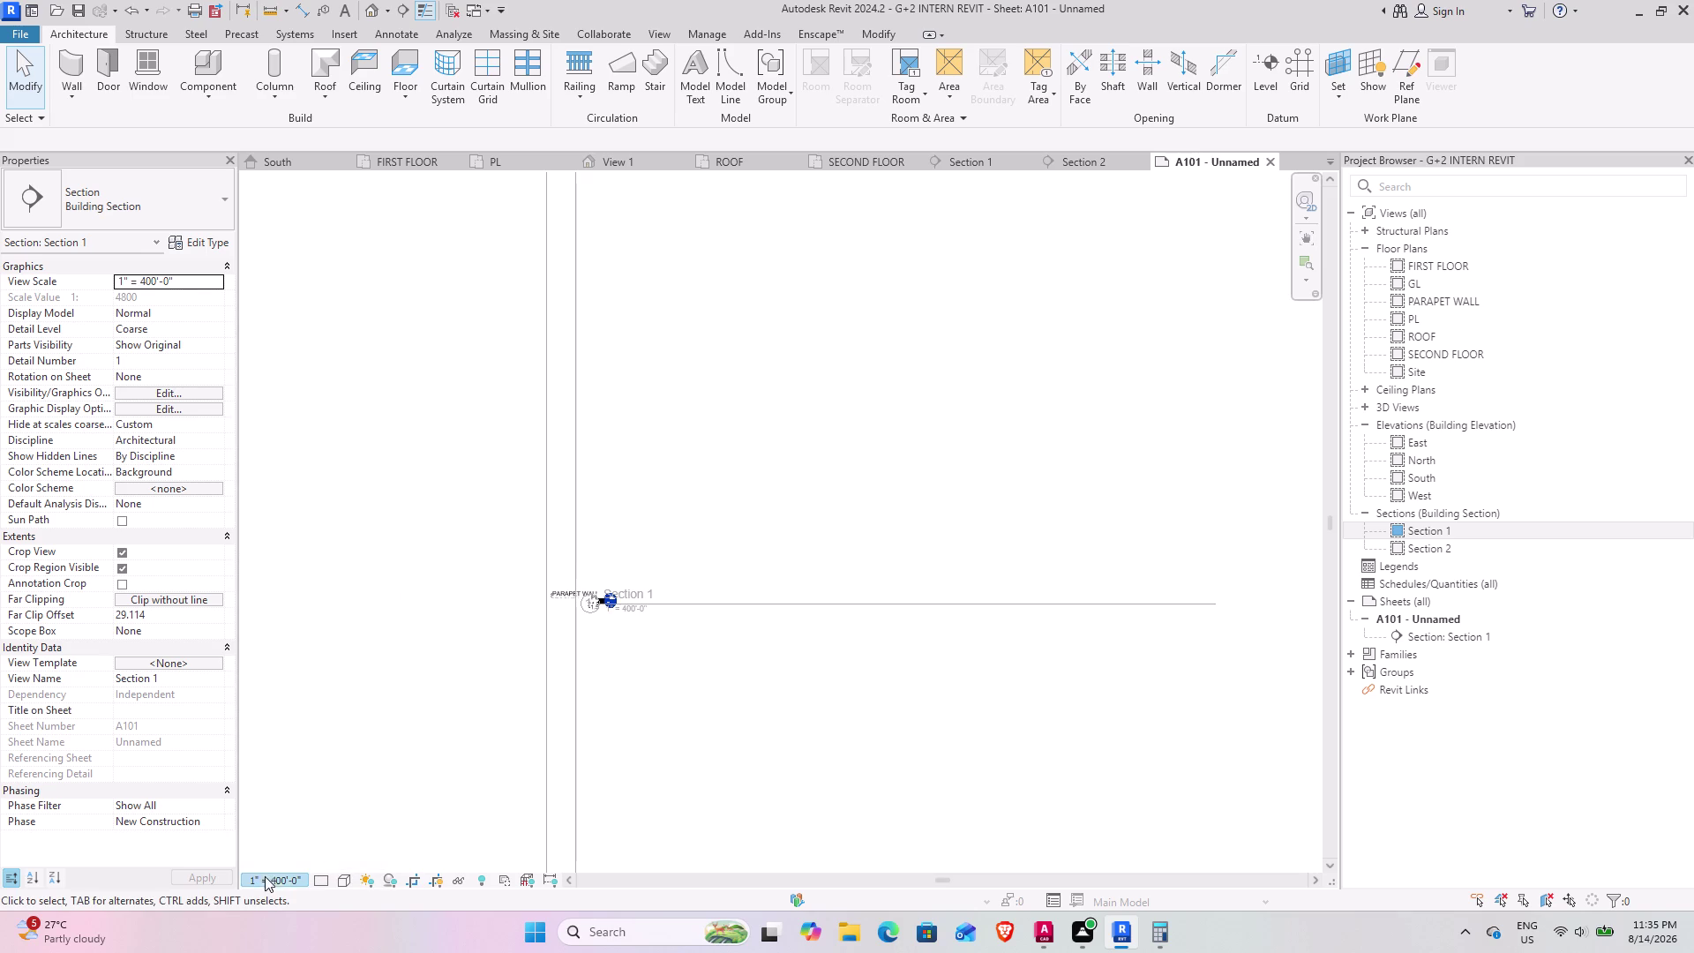
click(270, 879)
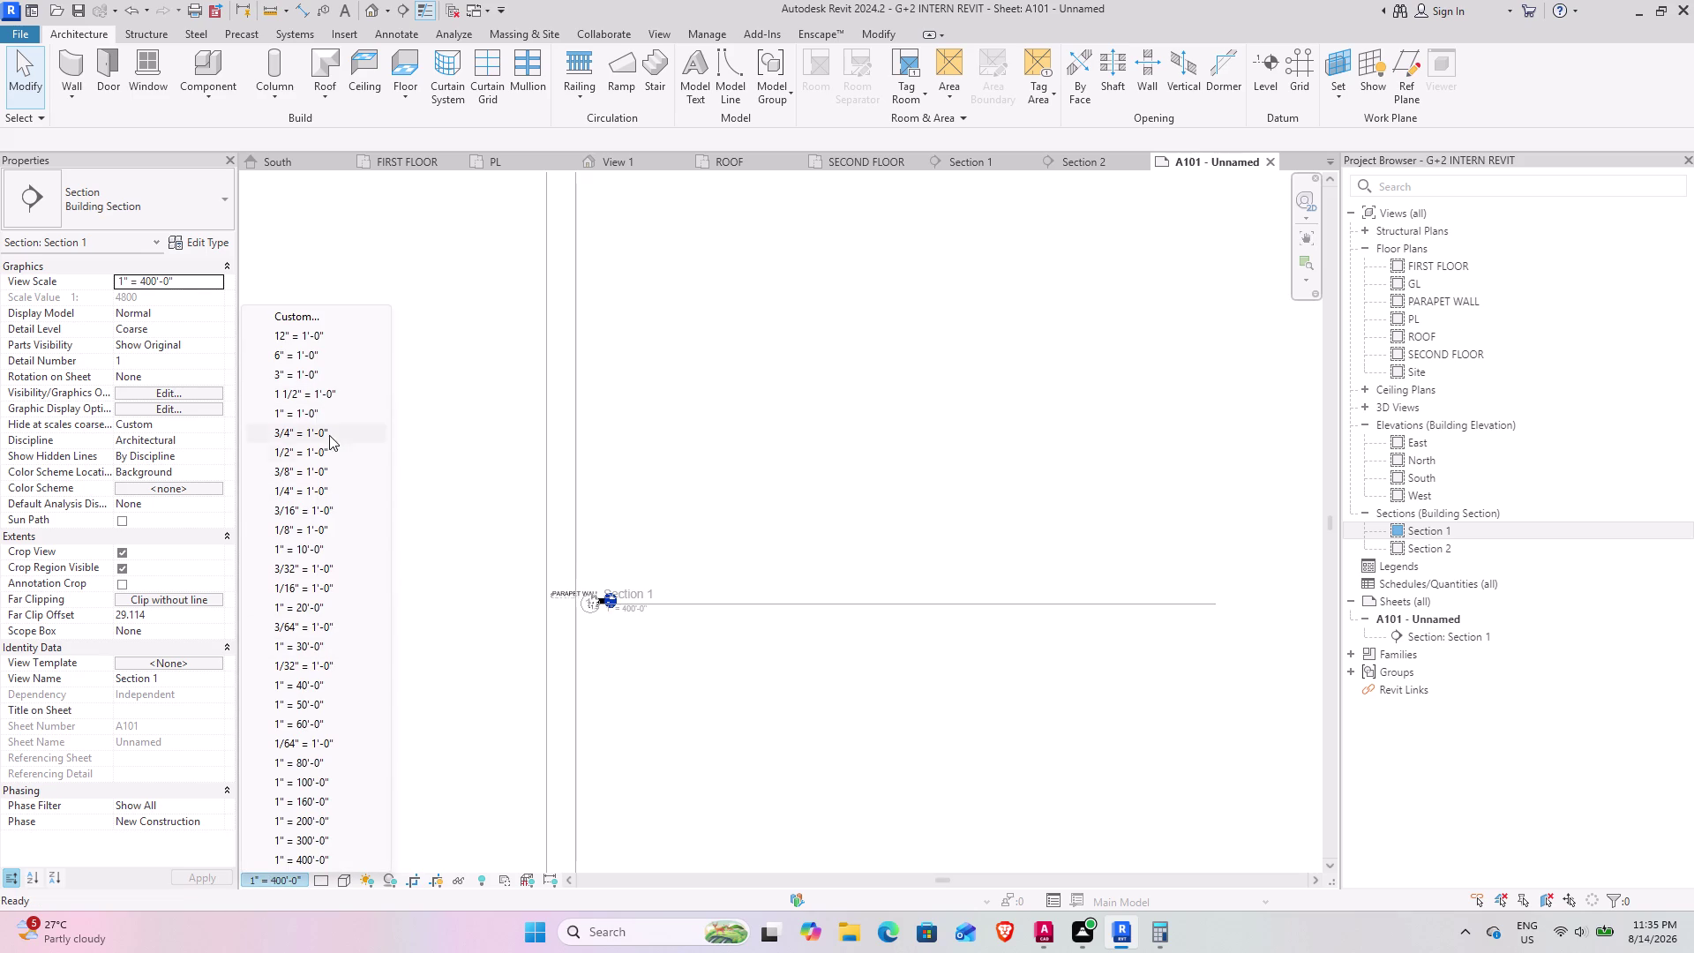
click(327, 503)
Zoom and pan out until the whole A101 sheet and Section 1 viewport show.
scroll(down, 3)
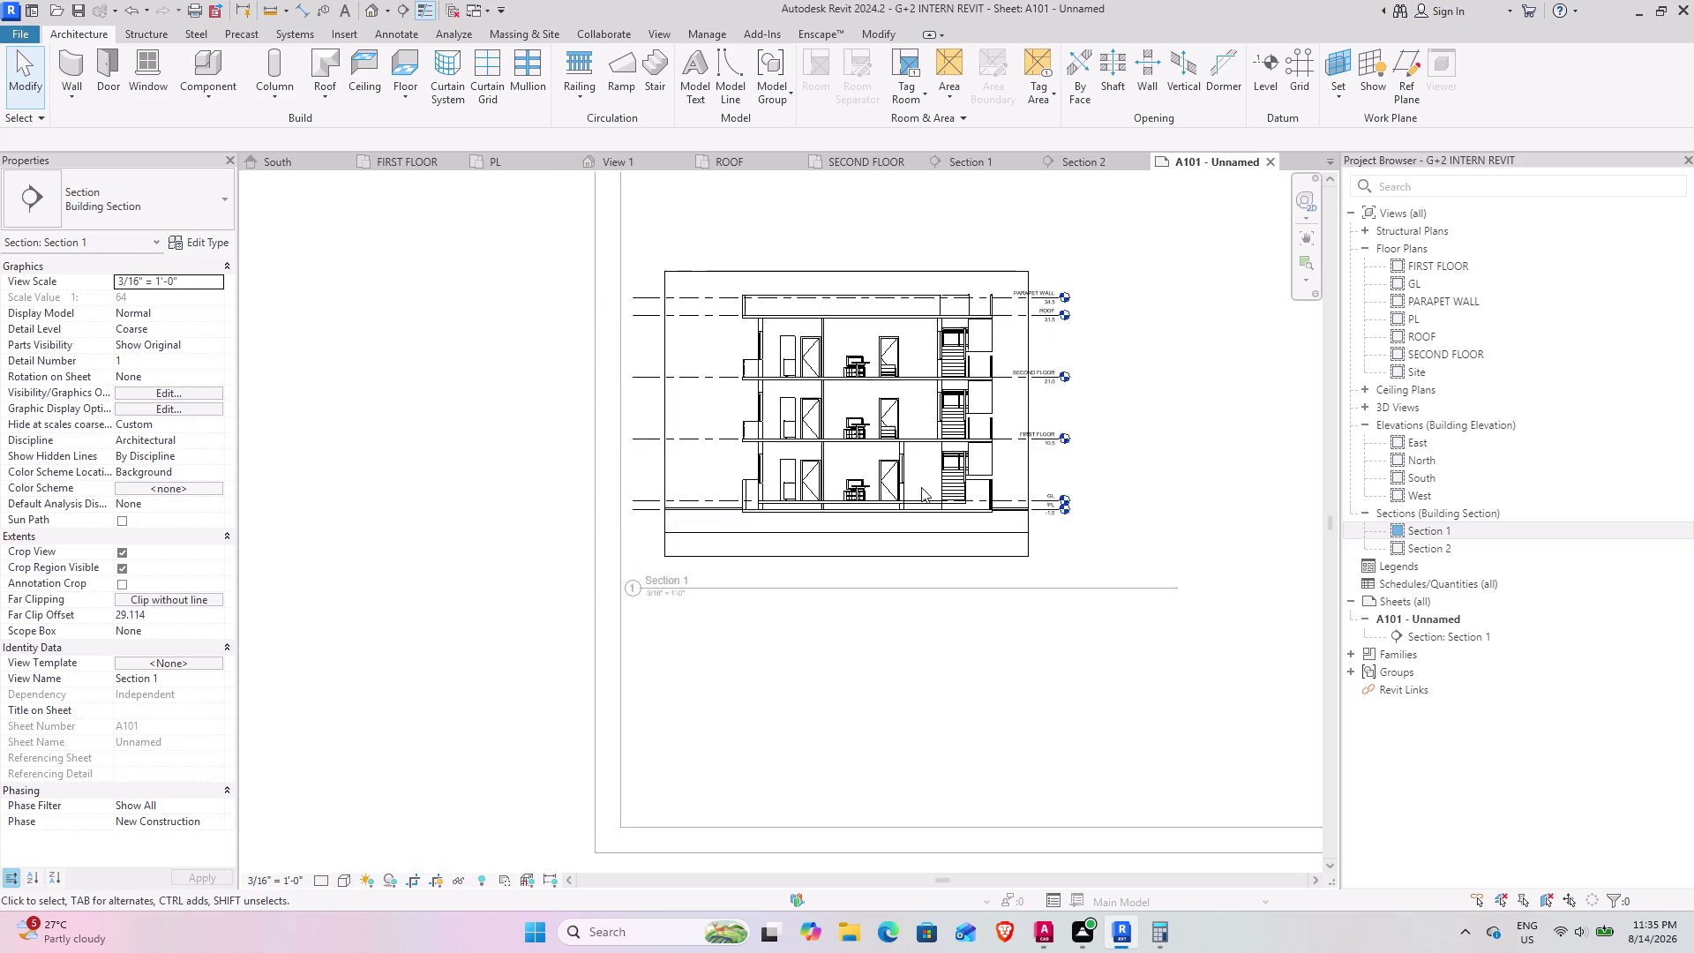
scroll(down, 3)
scroll(down, 3)
middle_drag(1068, 505, 723, 616)
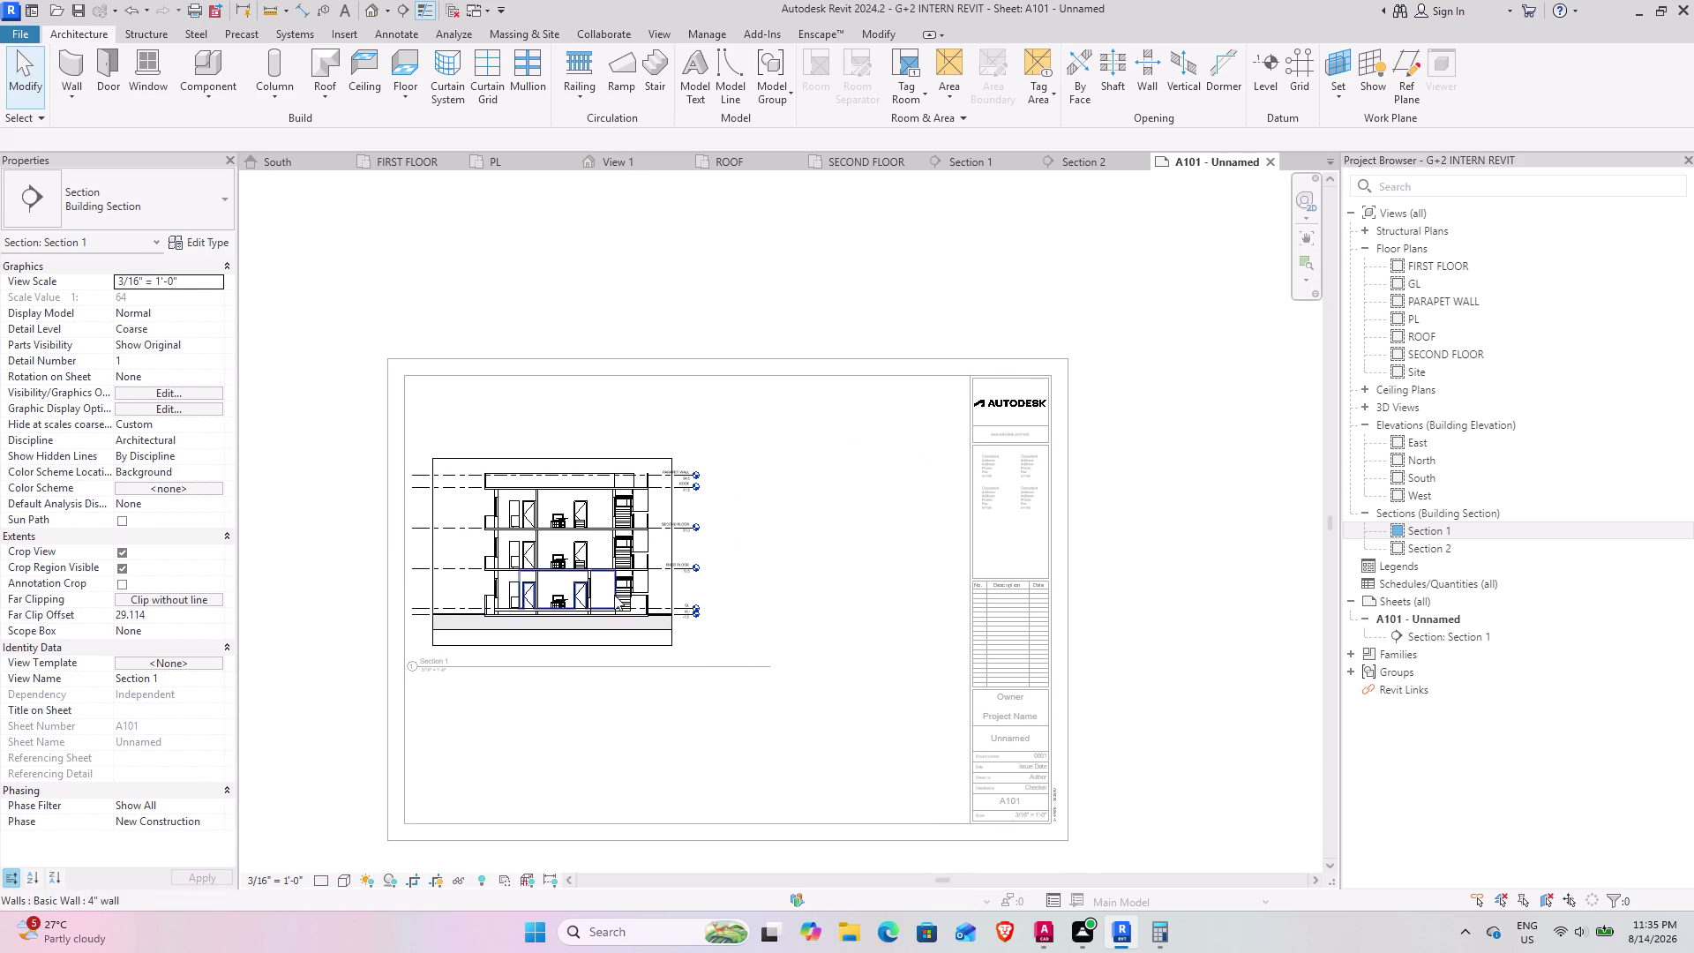
middle_drag(598, 555, 680, 531)
scroll(up, 3)
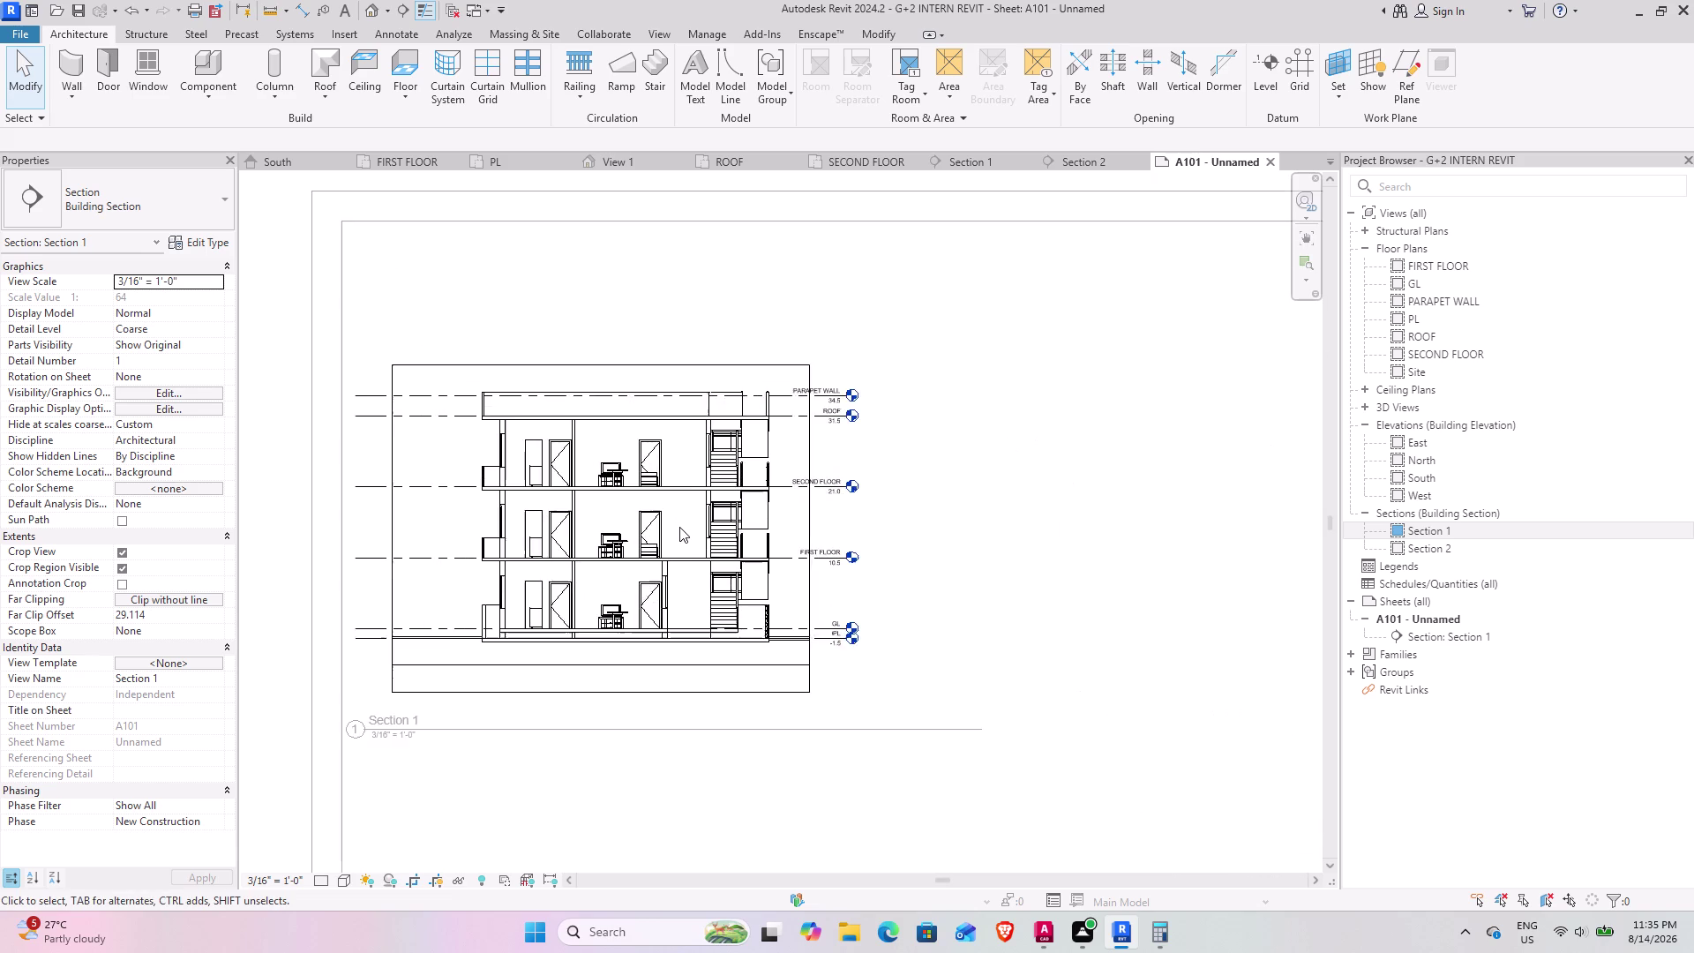
scroll(up, 3)
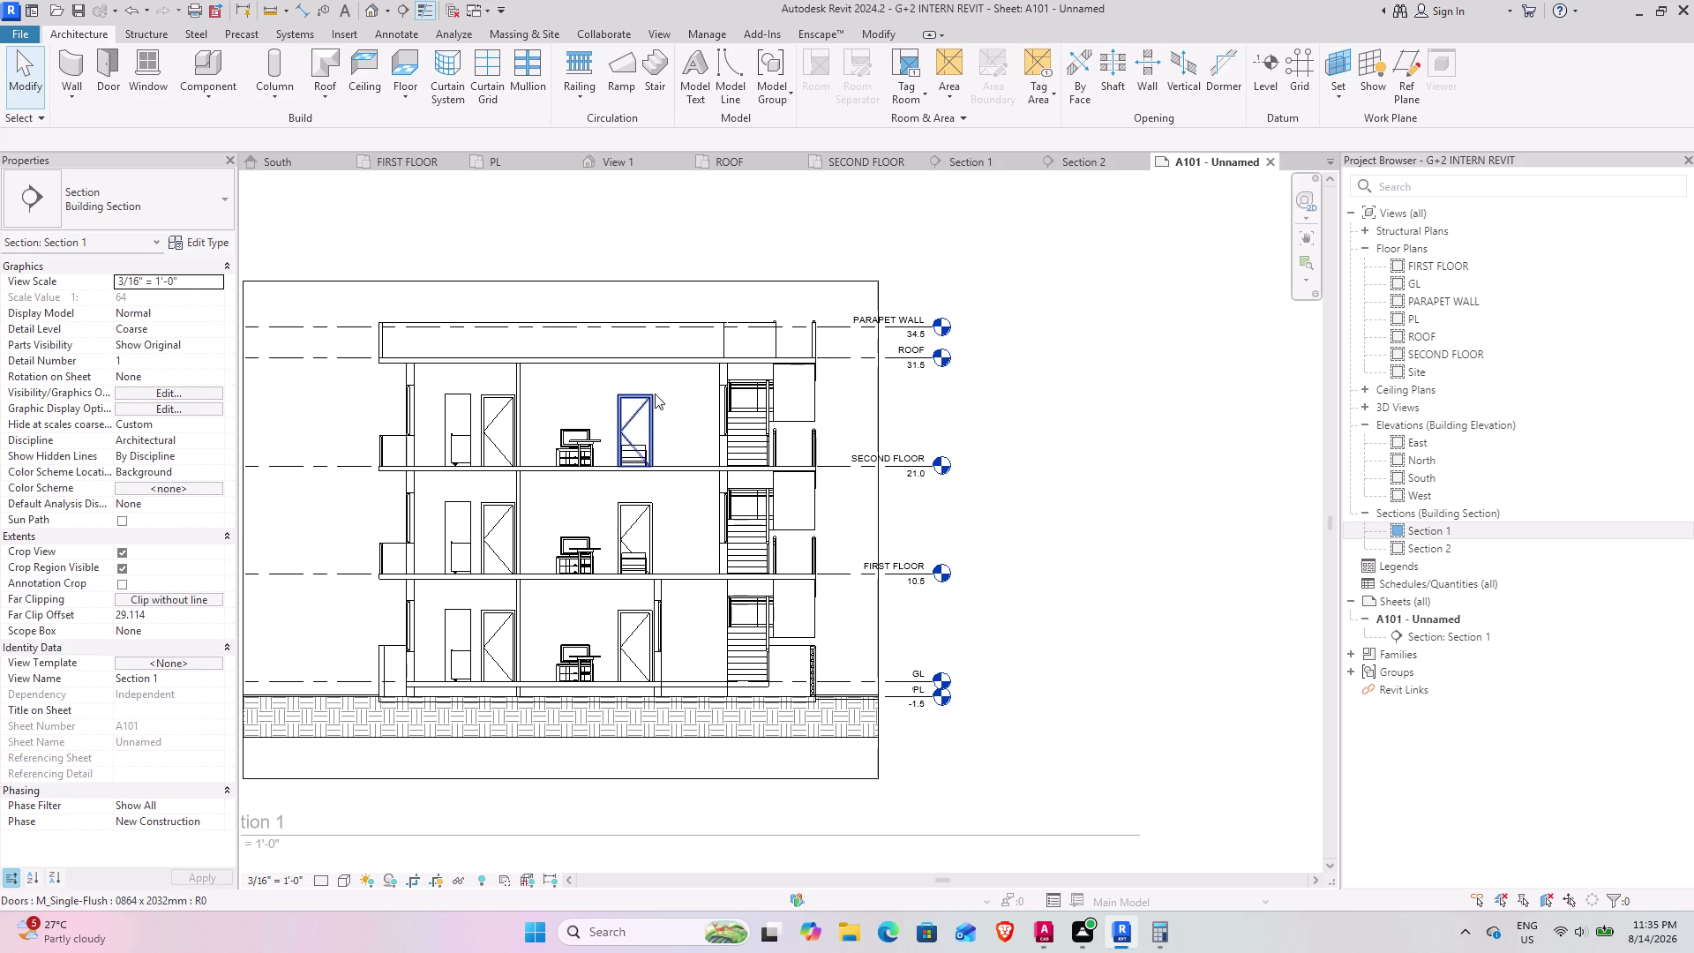
scroll(down, 3)
scroll(down, 3)
middle_drag(584, 557, 610, 529)
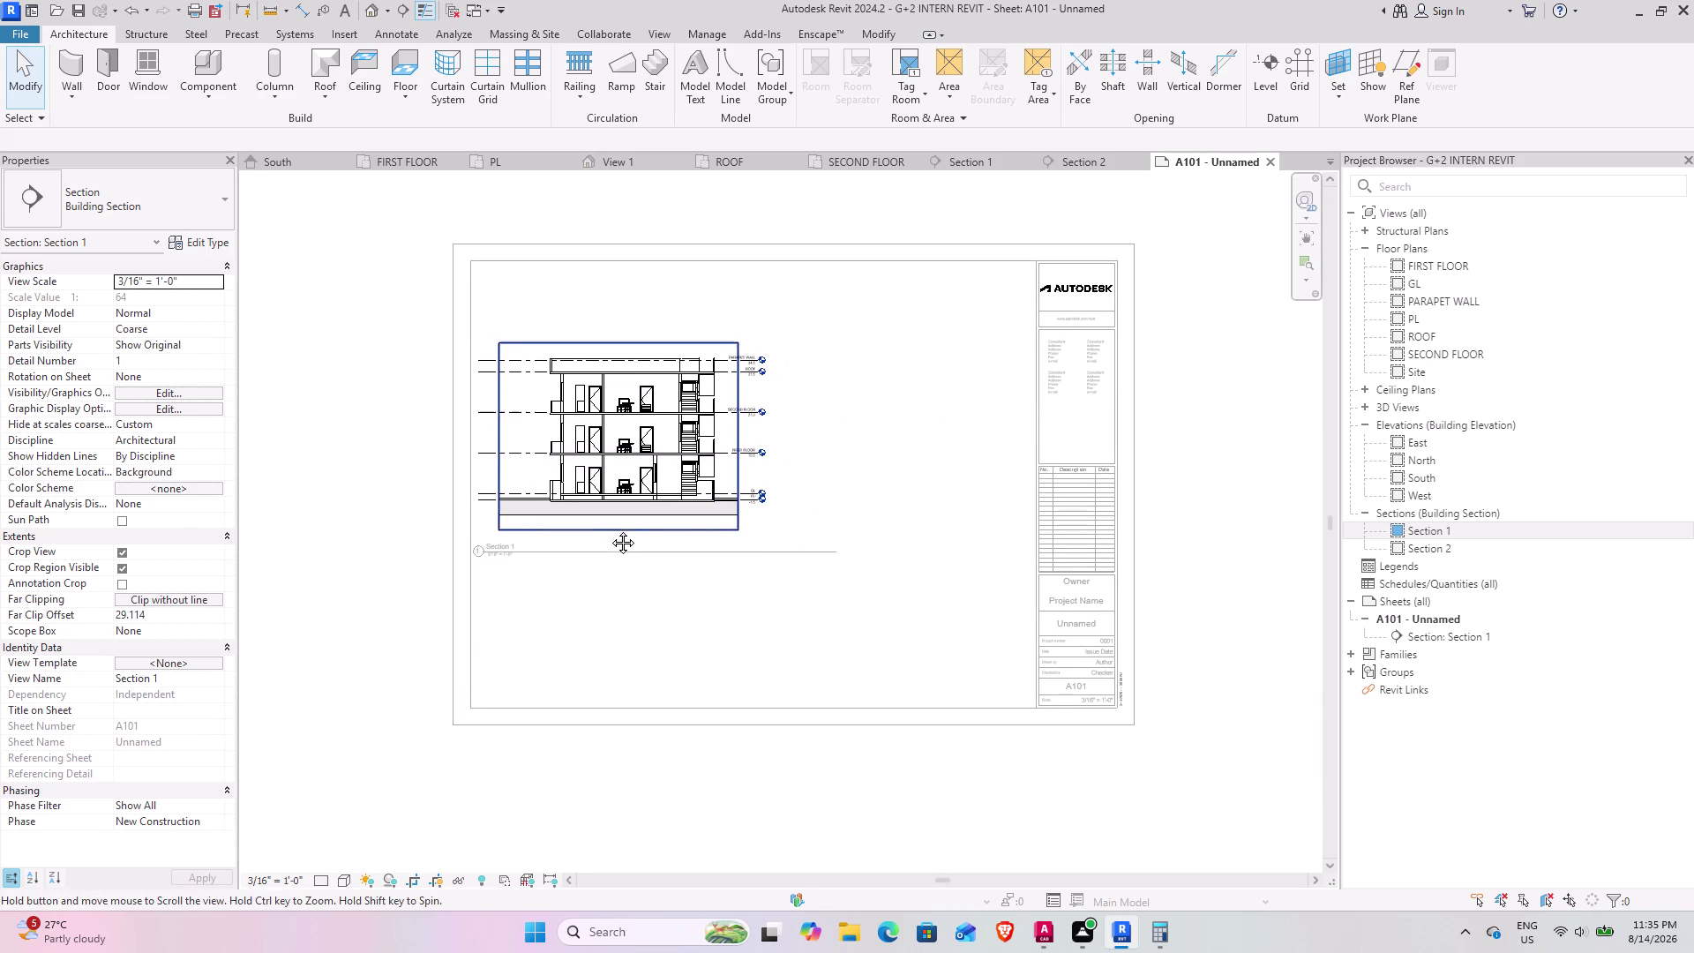
Select the Section 1 viewport on A101 and adjust its crop boundaries.
middle_drag(610, 530, 610, 531)
click(698, 533)
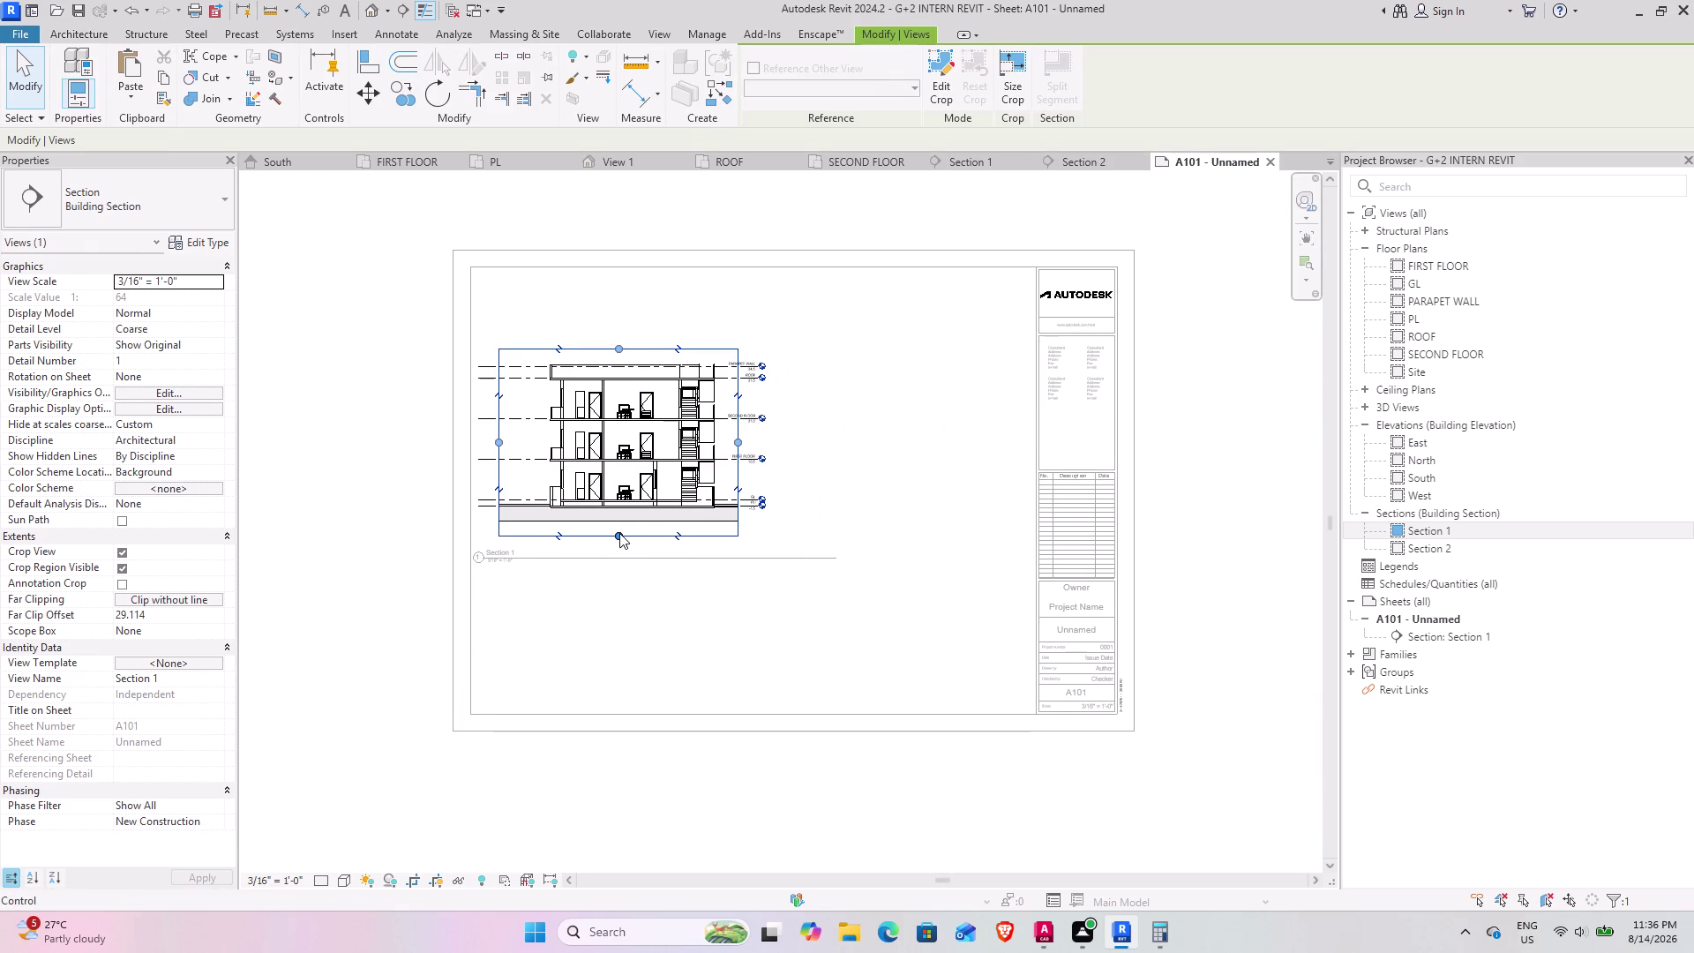
drag(618, 533, 614, 506)
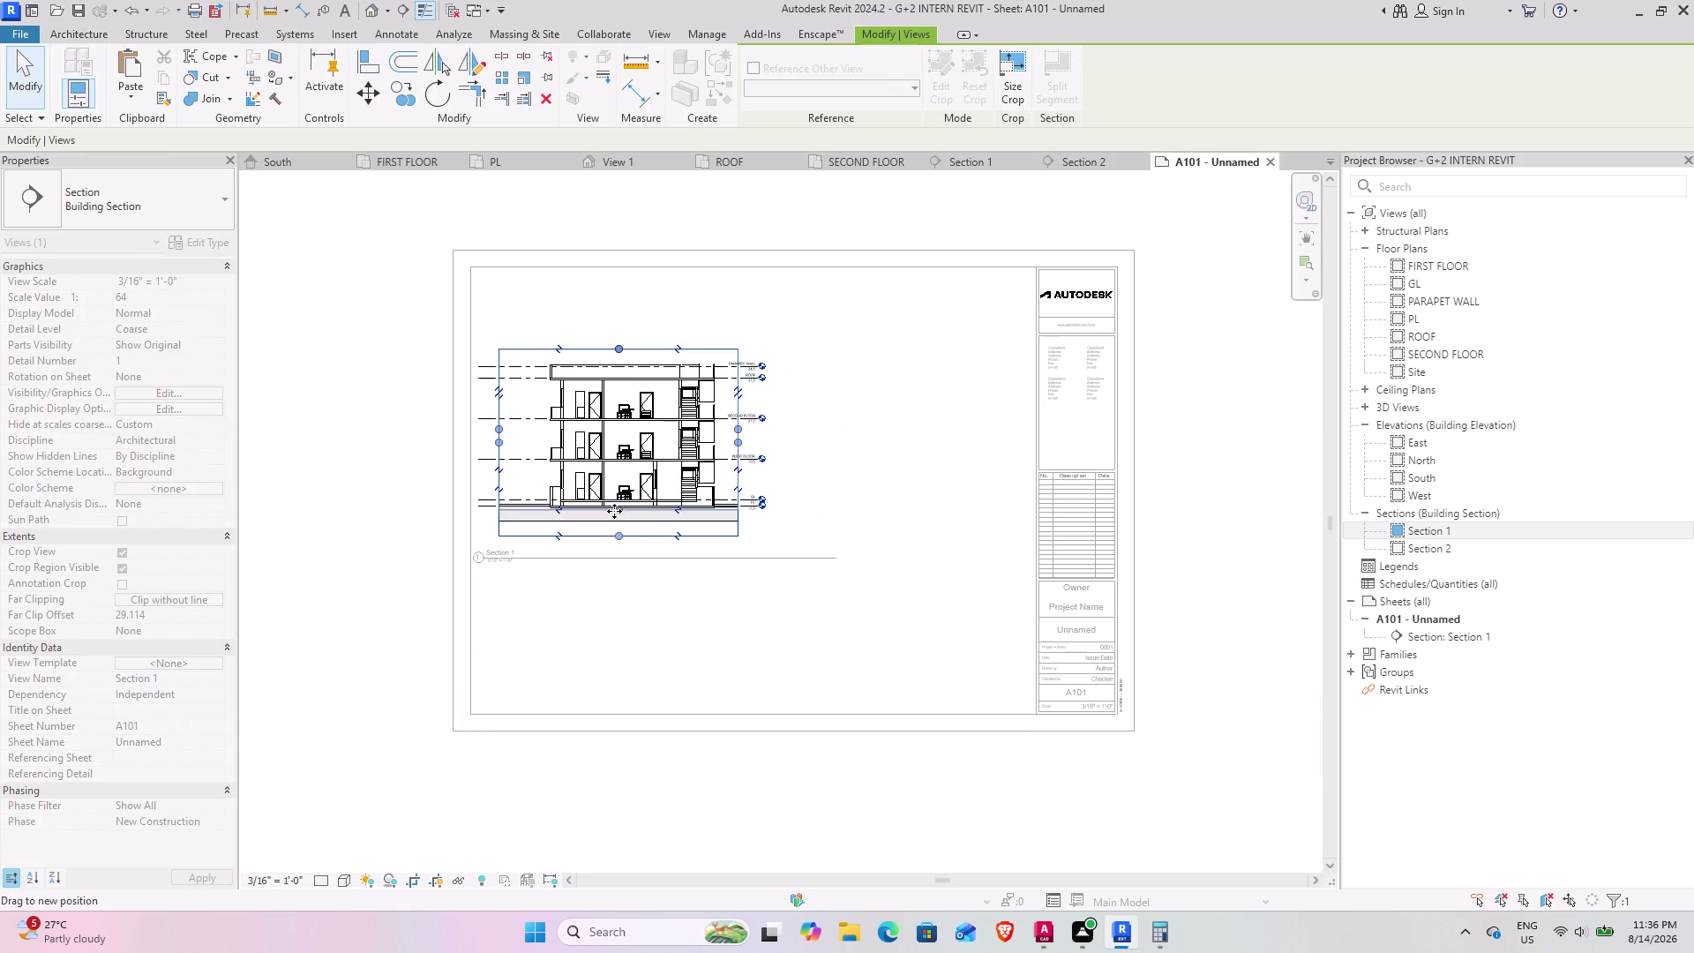
drag(614, 506, 615, 520)
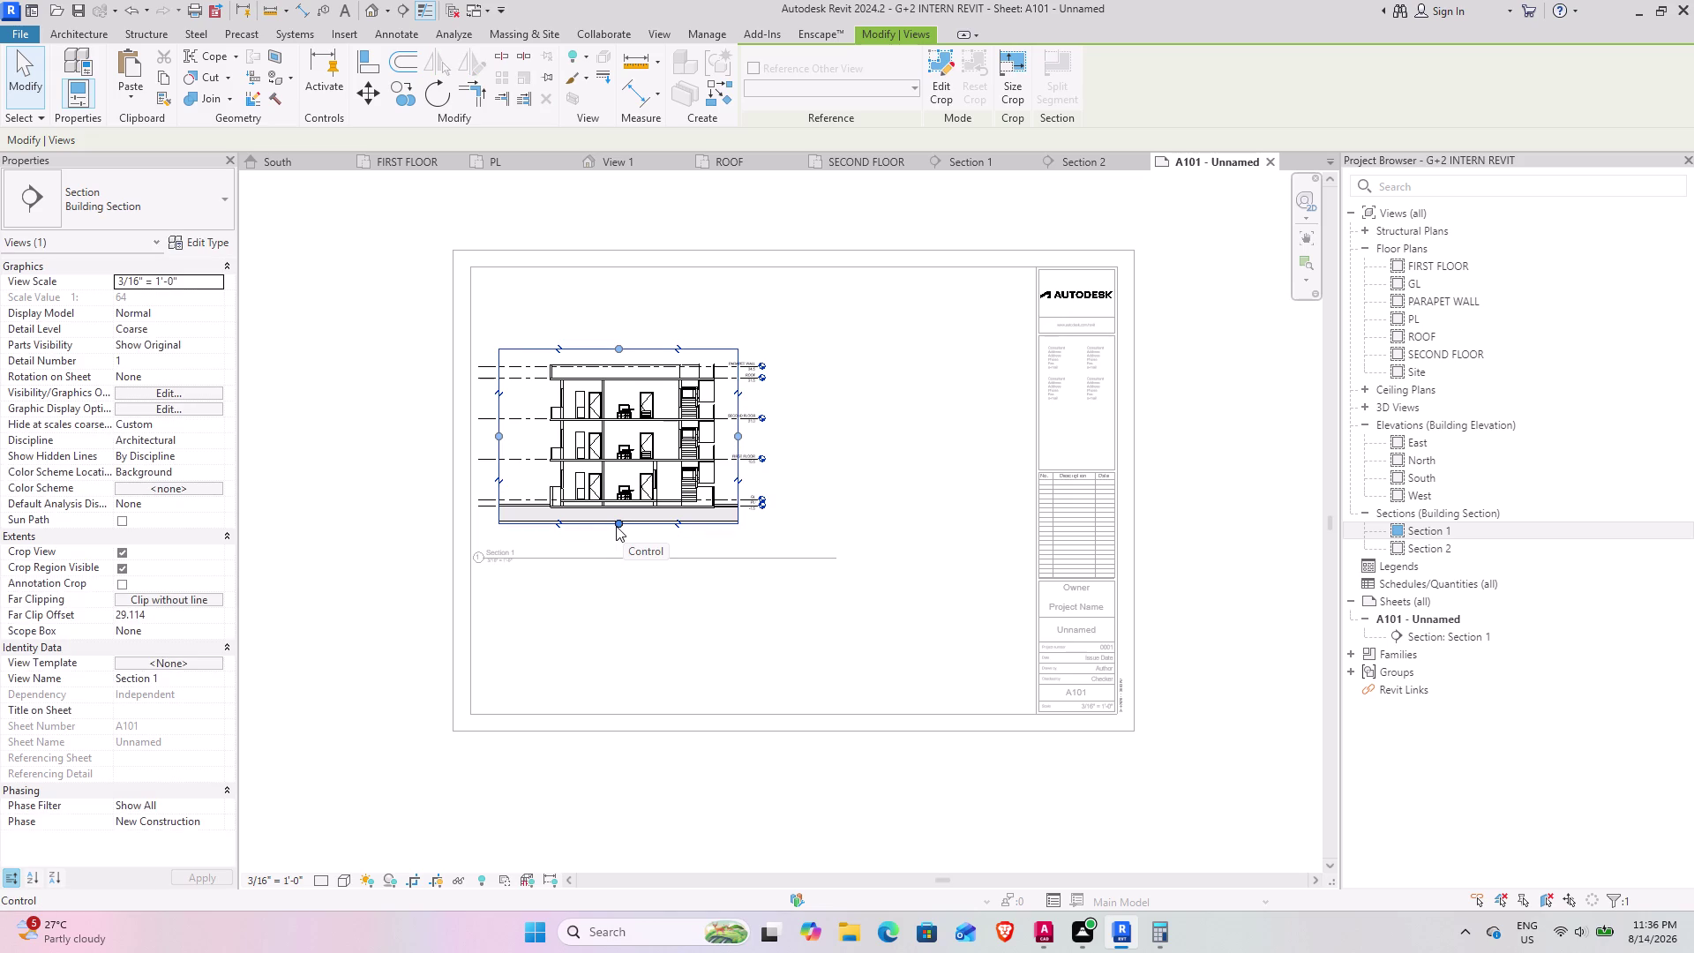
drag(616, 526, 622, 536)
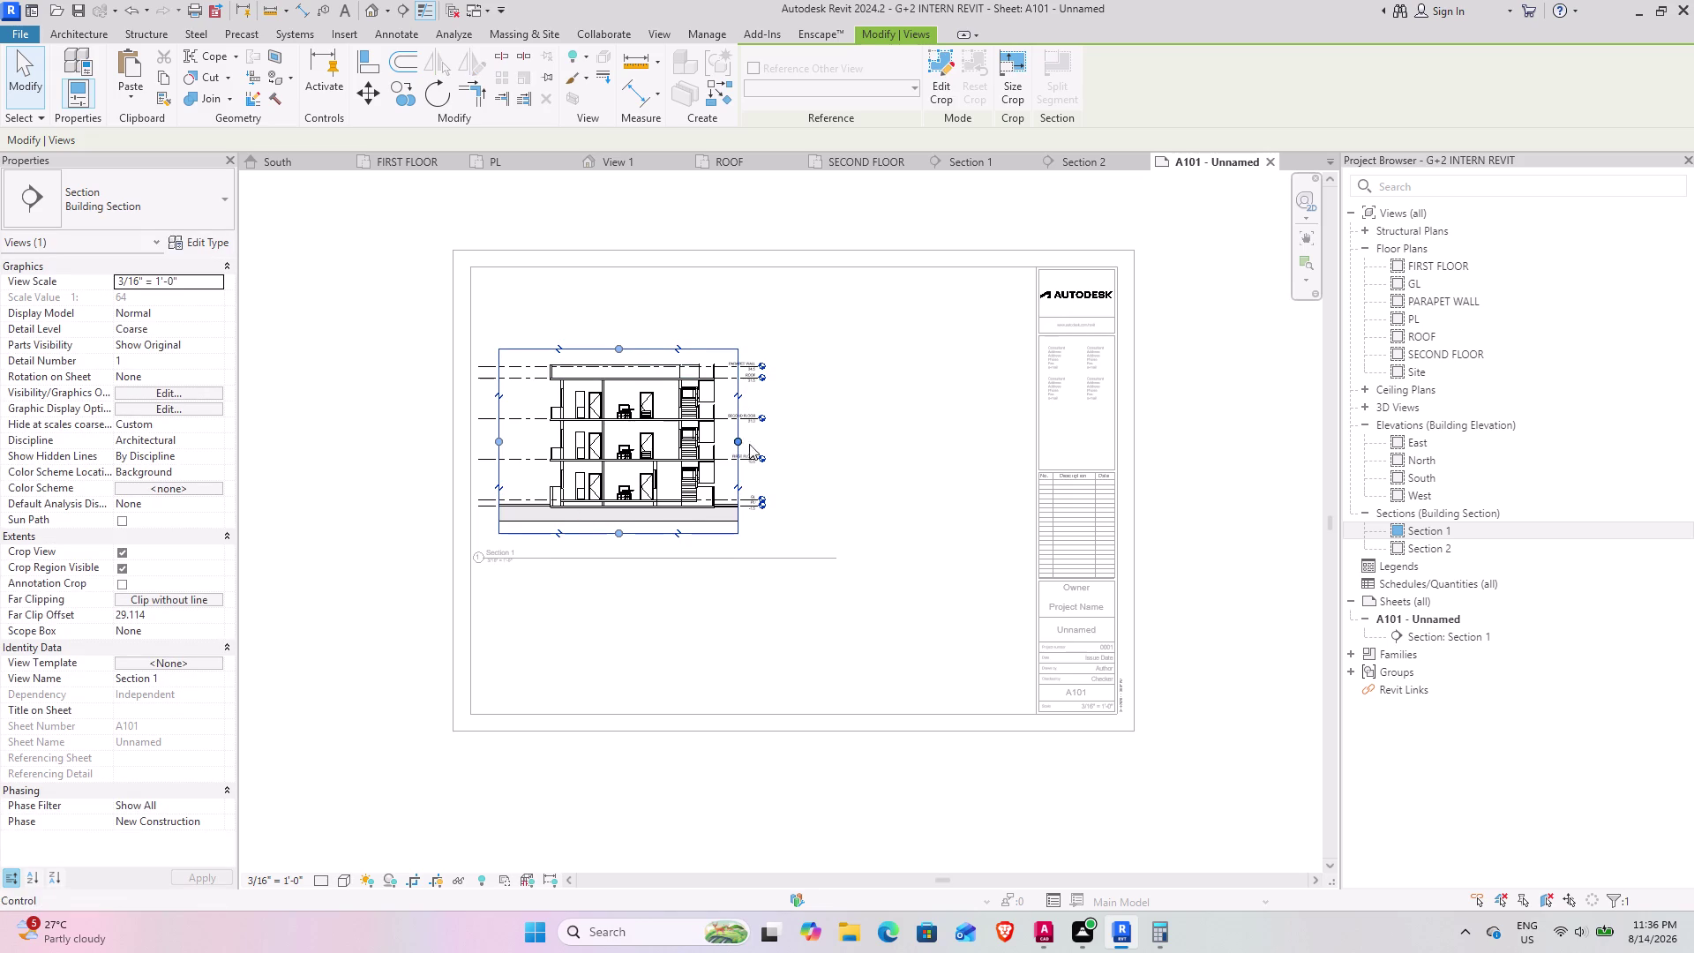
click(749, 535)
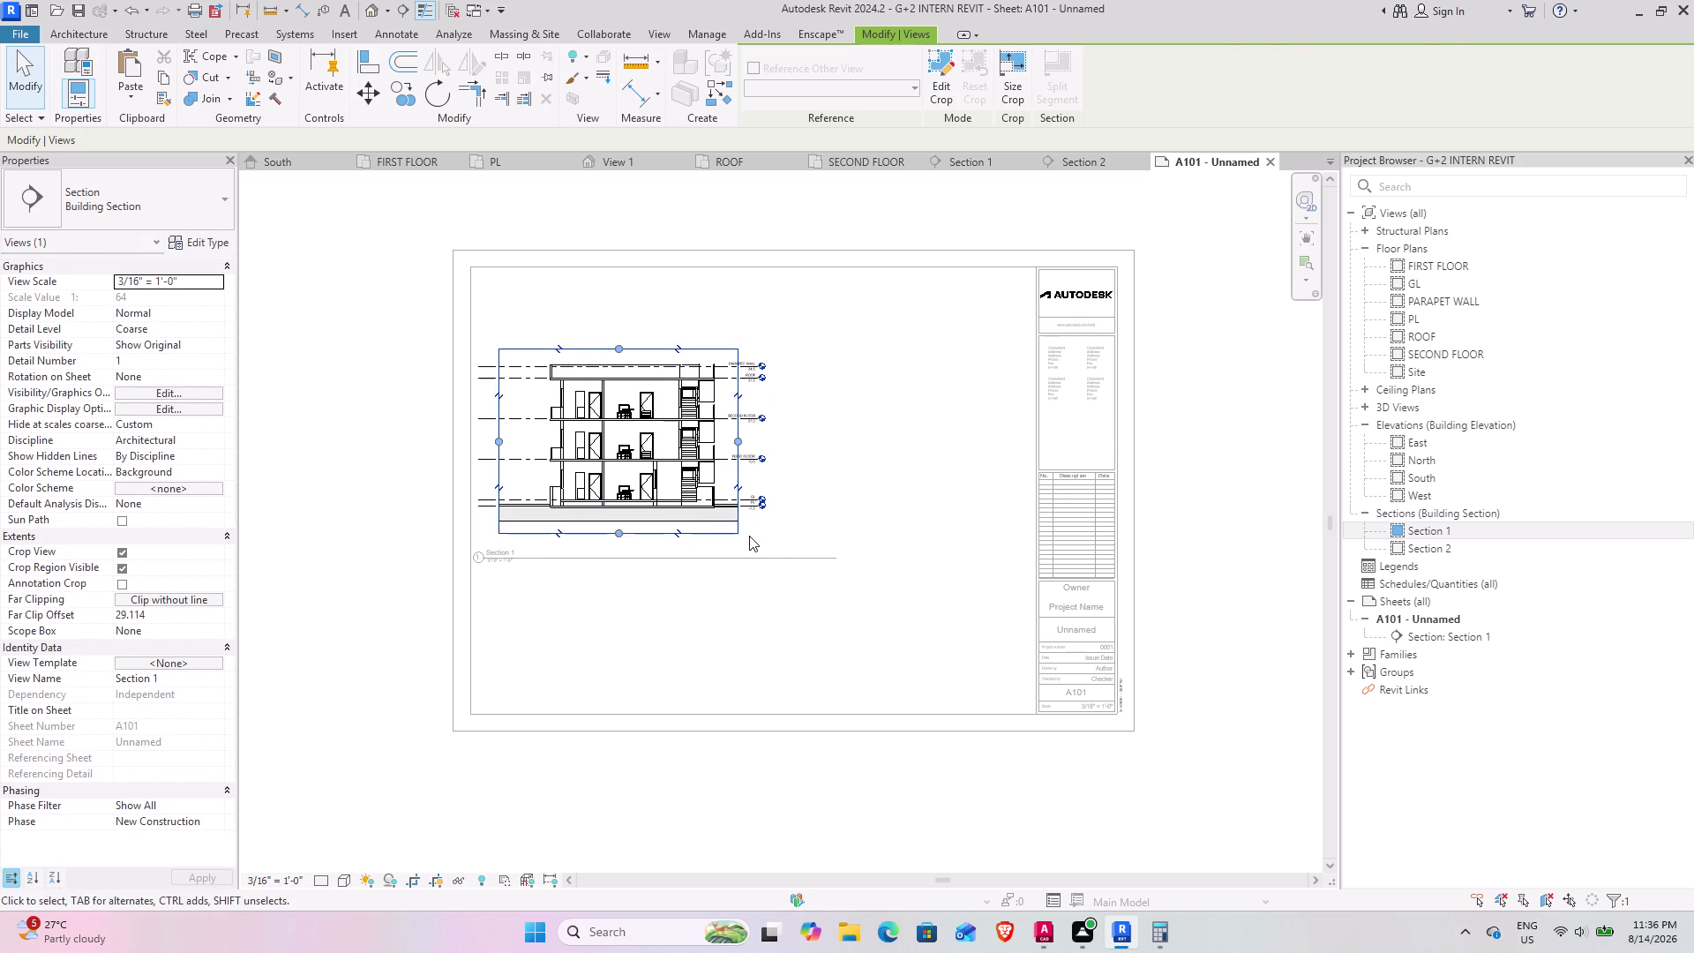
click(735, 532)
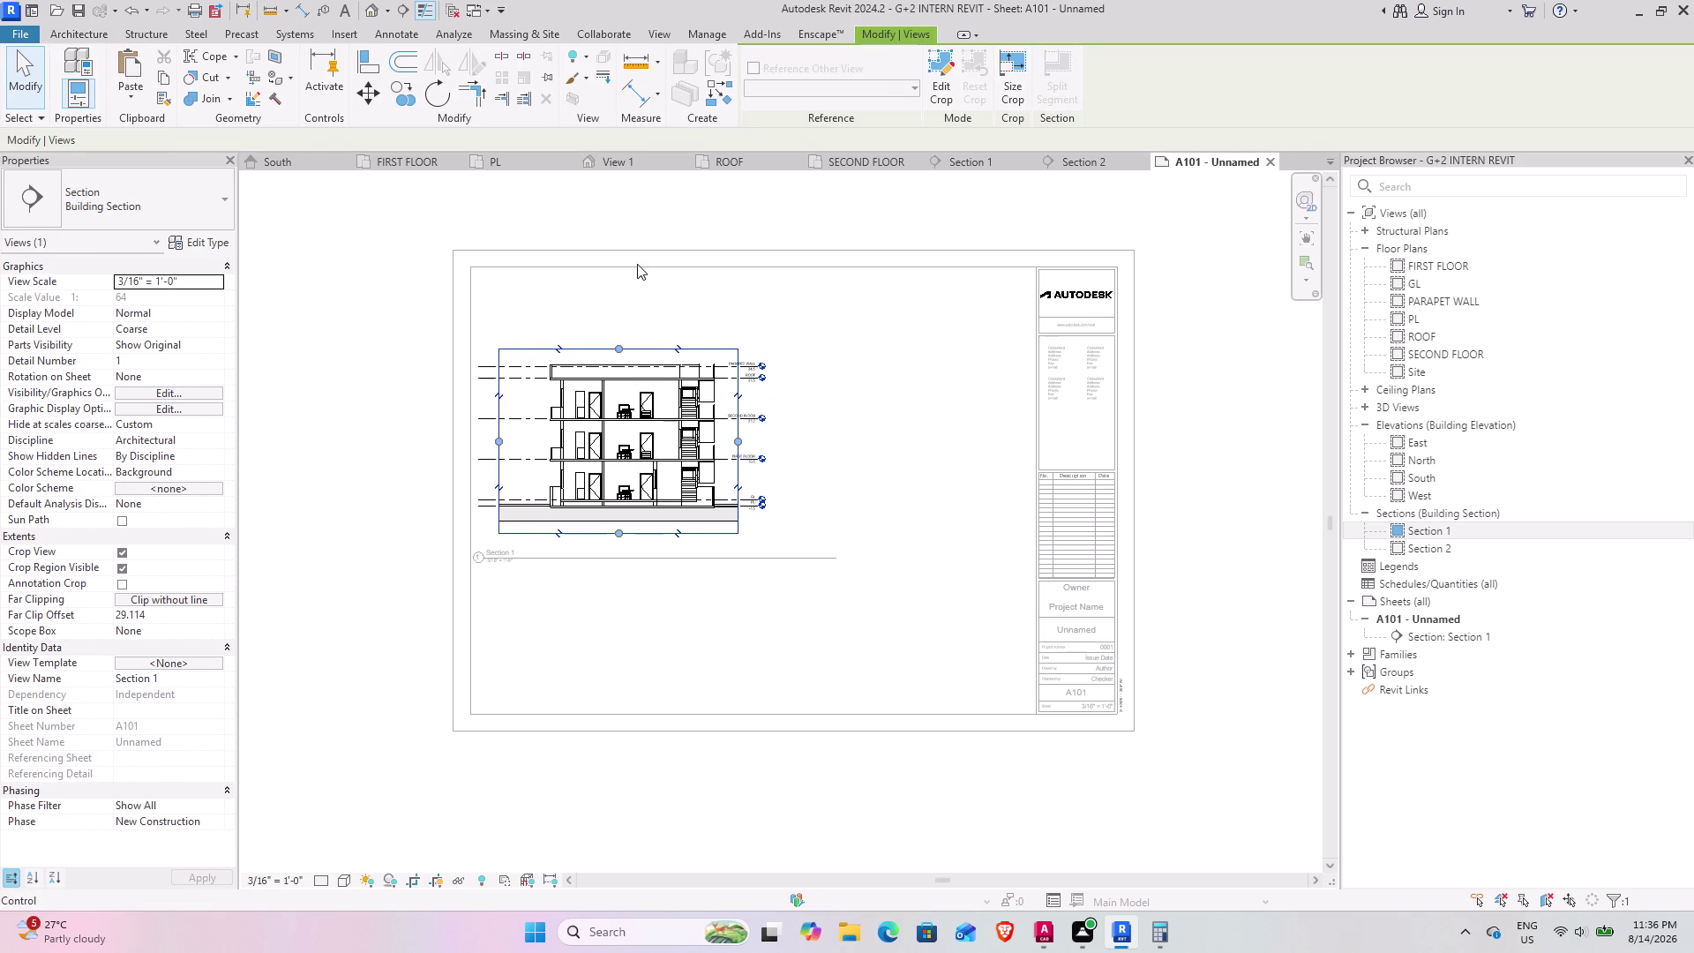
Window-select the section's elements and dismiss the invalid import error.
drag(387, 263, 849, 622)
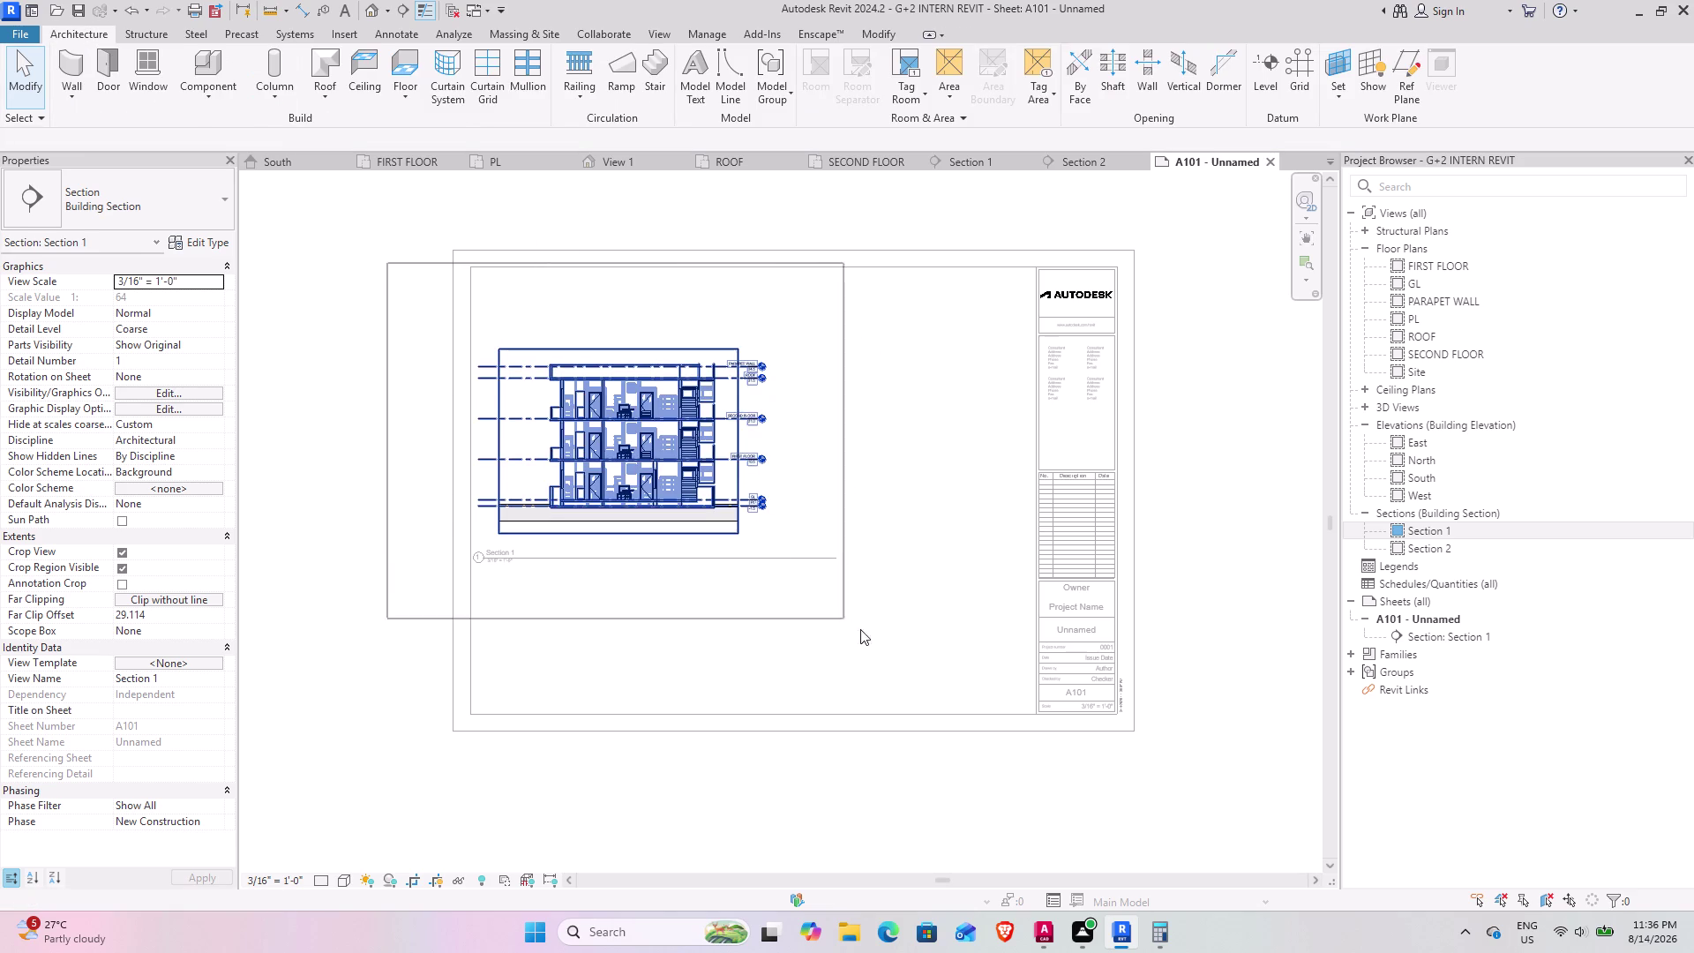
drag(849, 622, 872, 636)
click(551, 100)
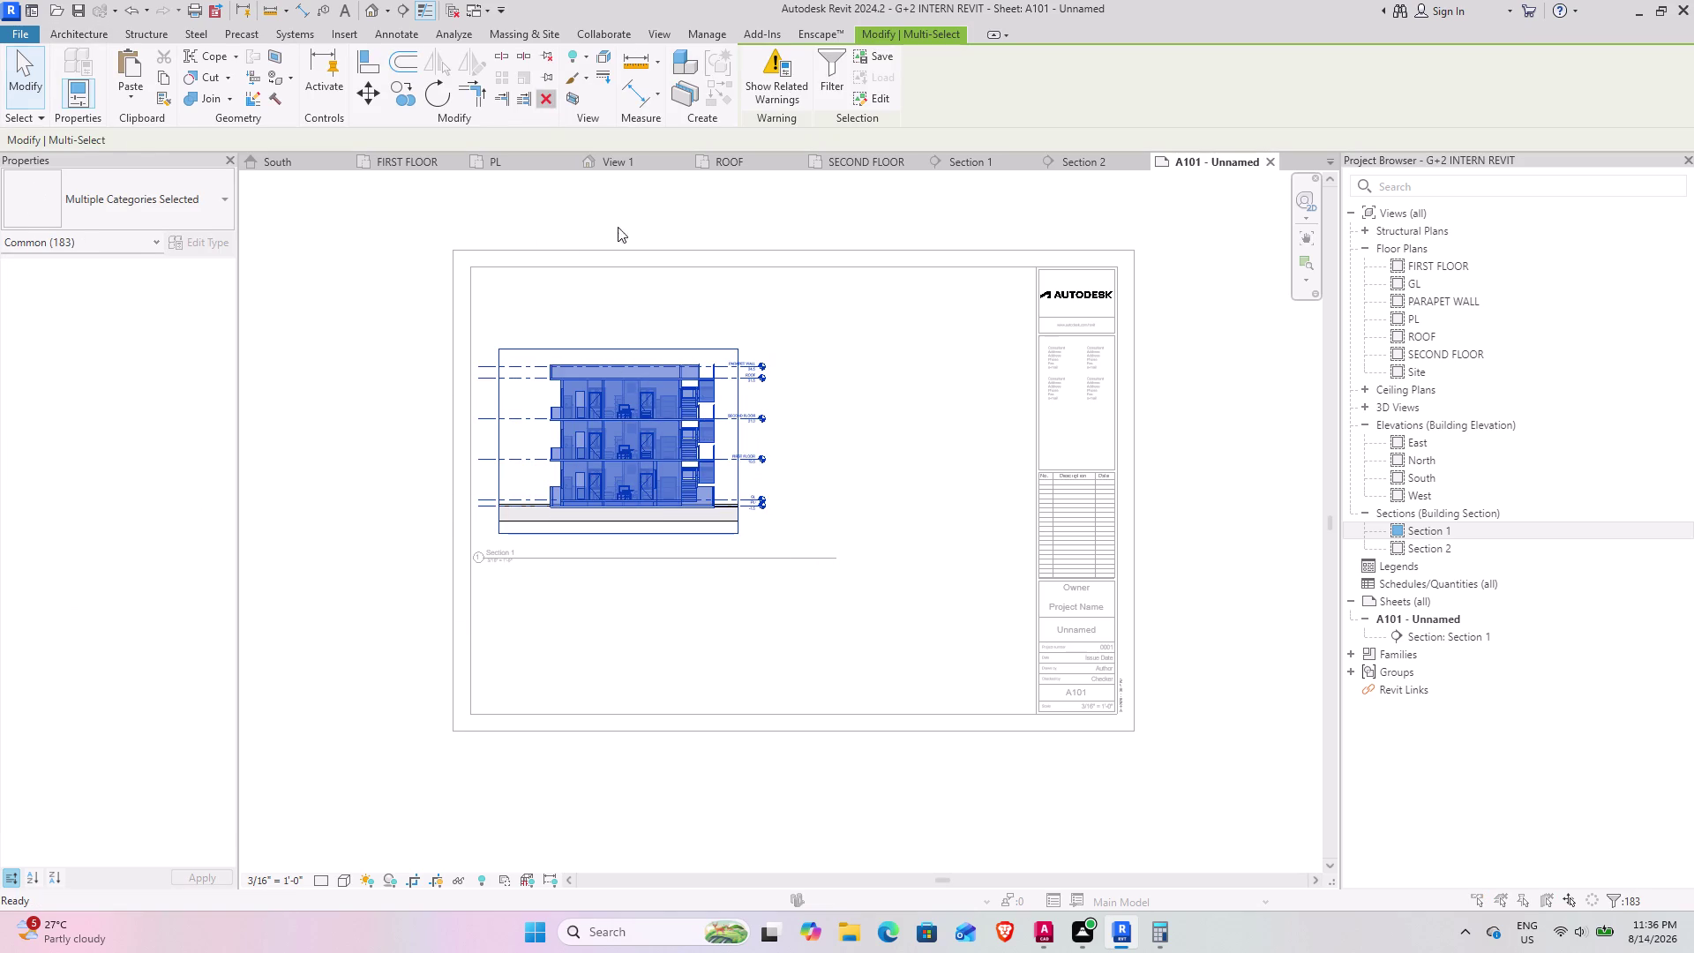
click(929, 520)
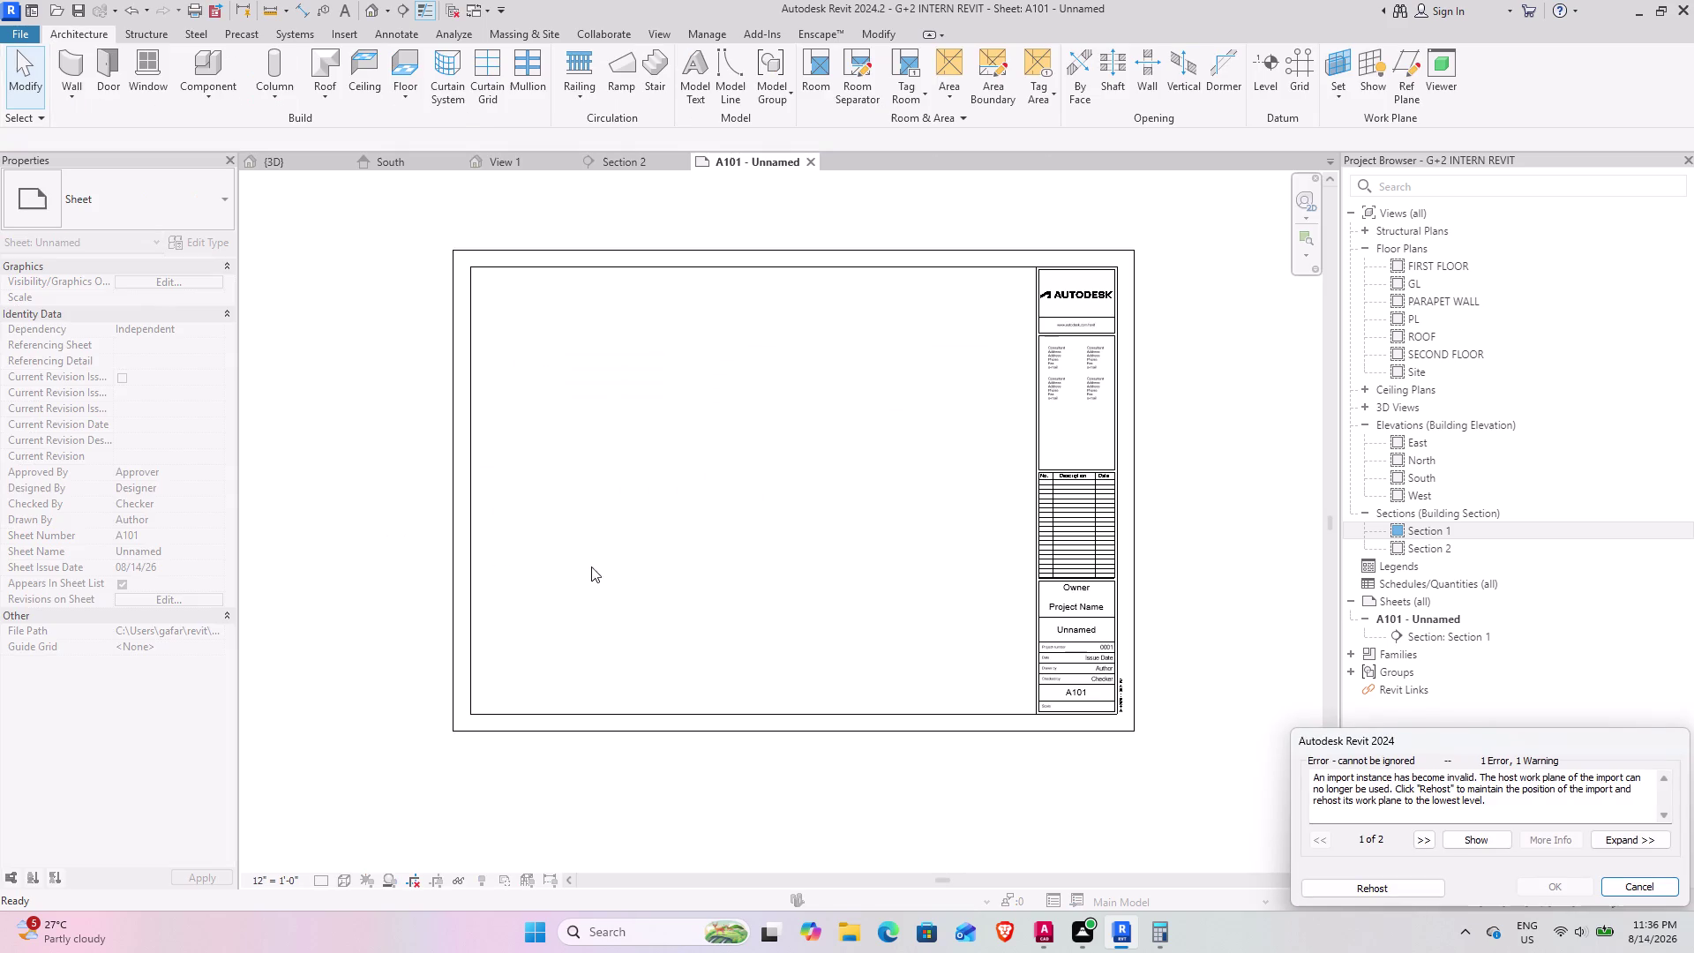
click(1650, 893)
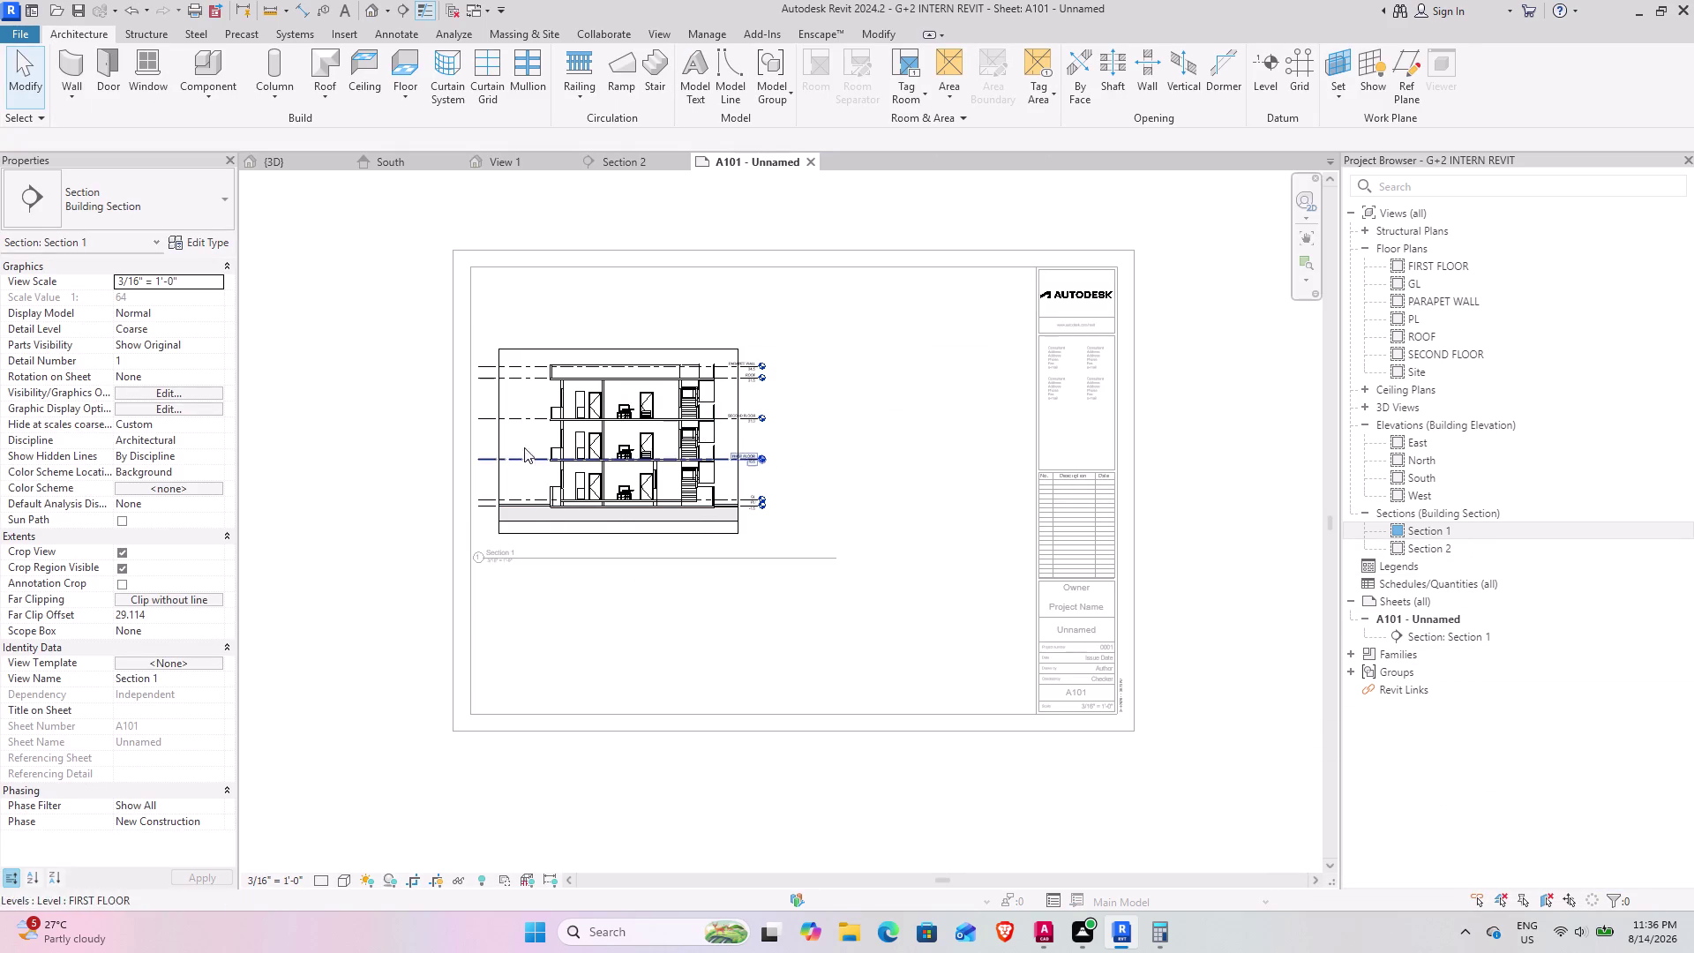
Move the Section 1 viewport upward, then undo the move.
click(618, 349)
click(365, 99)
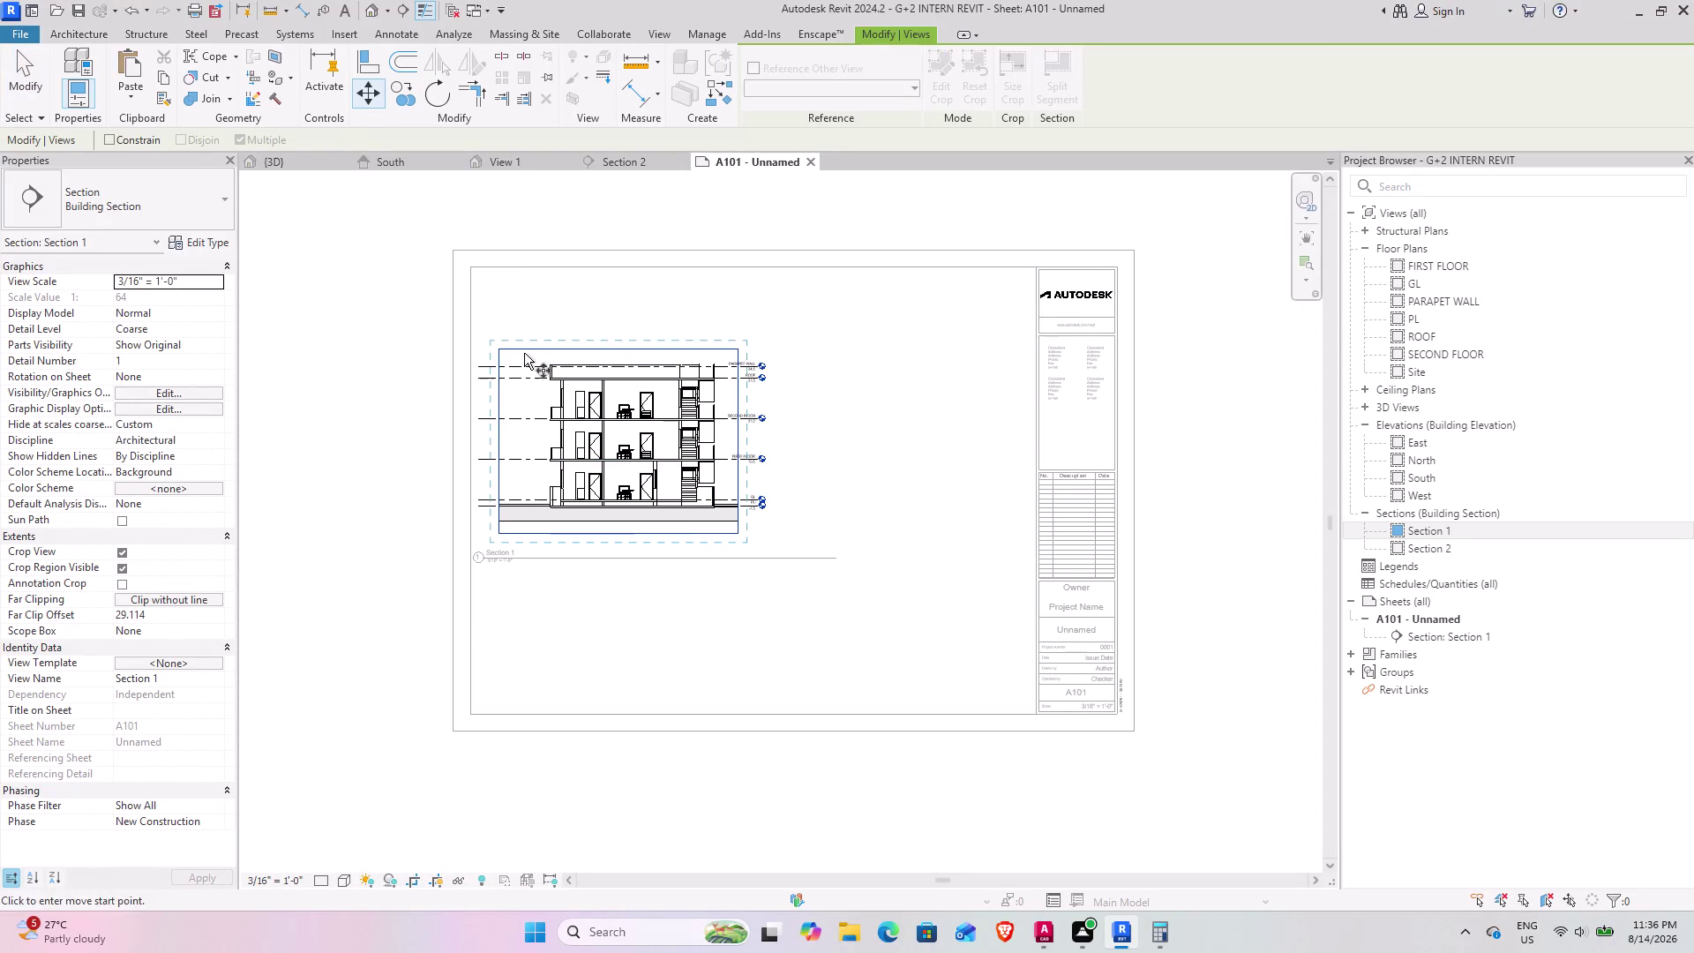
click(499, 345)
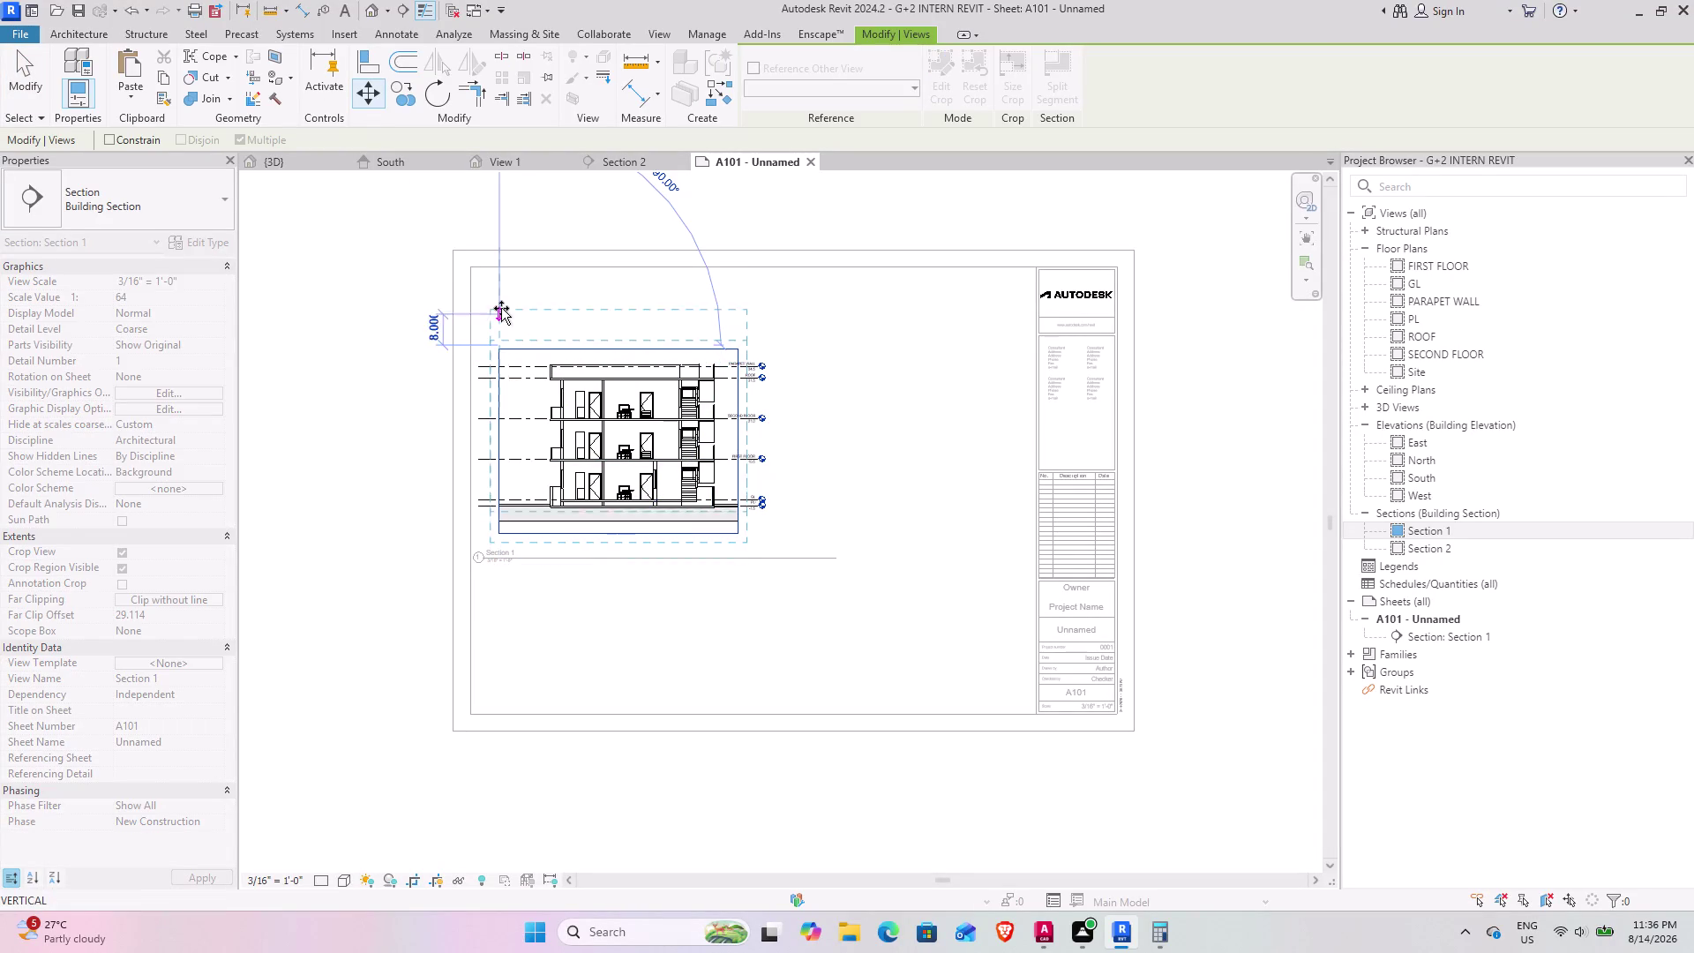
click(501, 285)
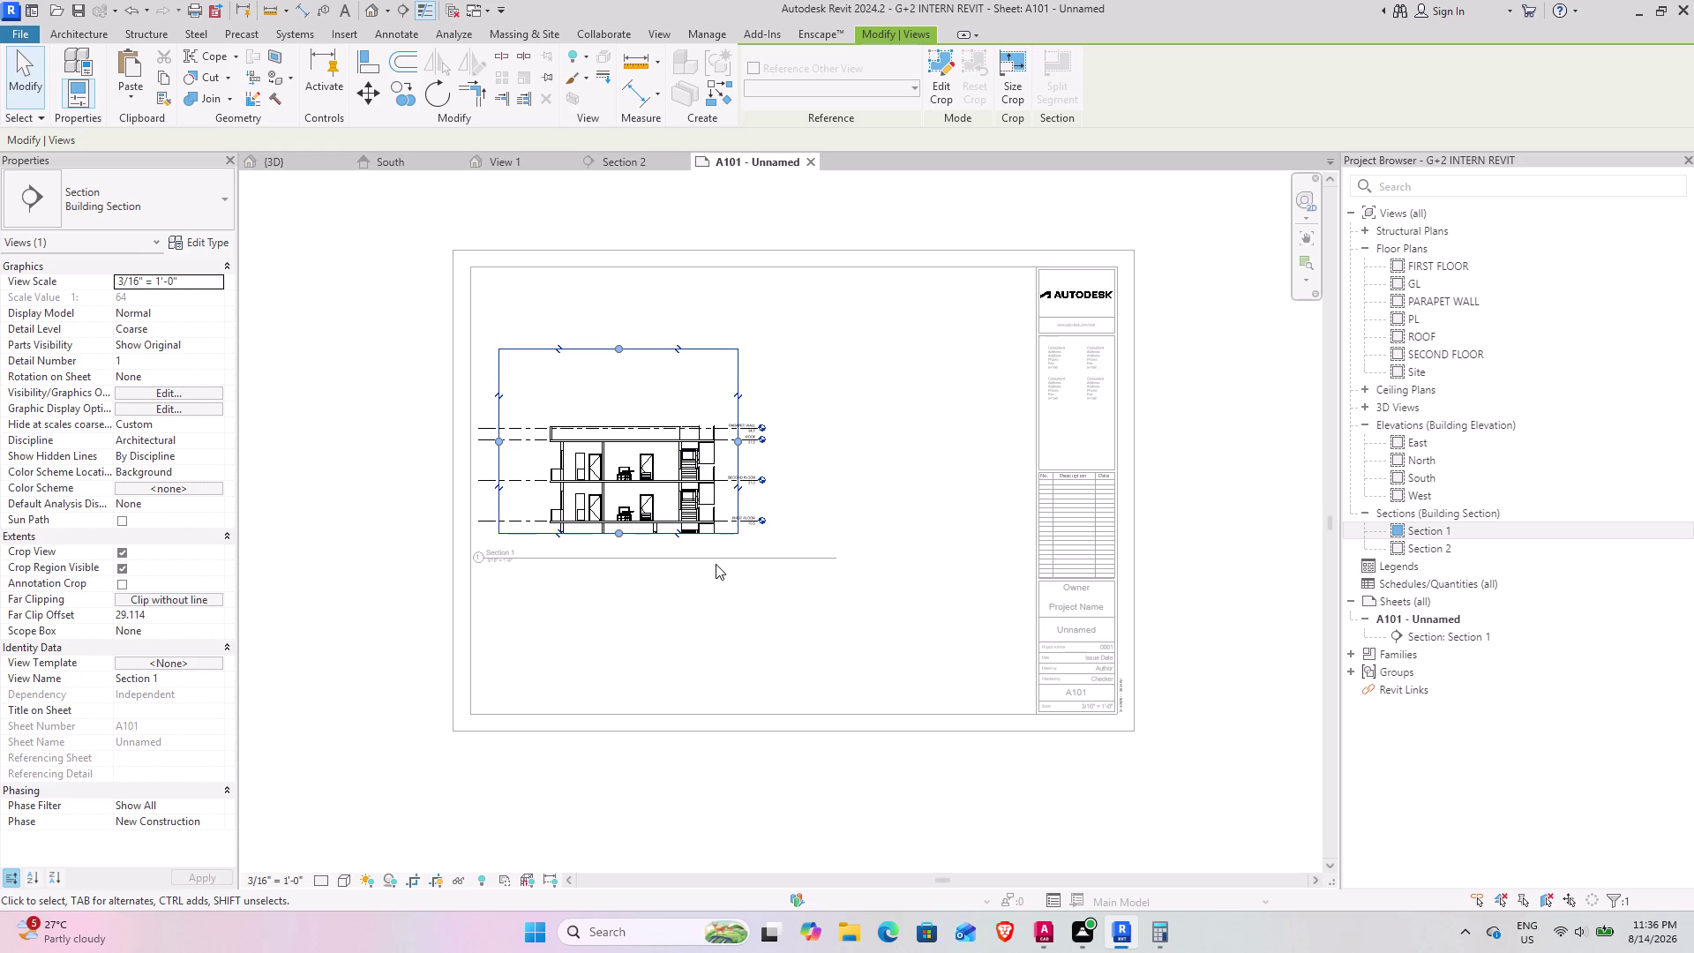
key(ctrl+z)
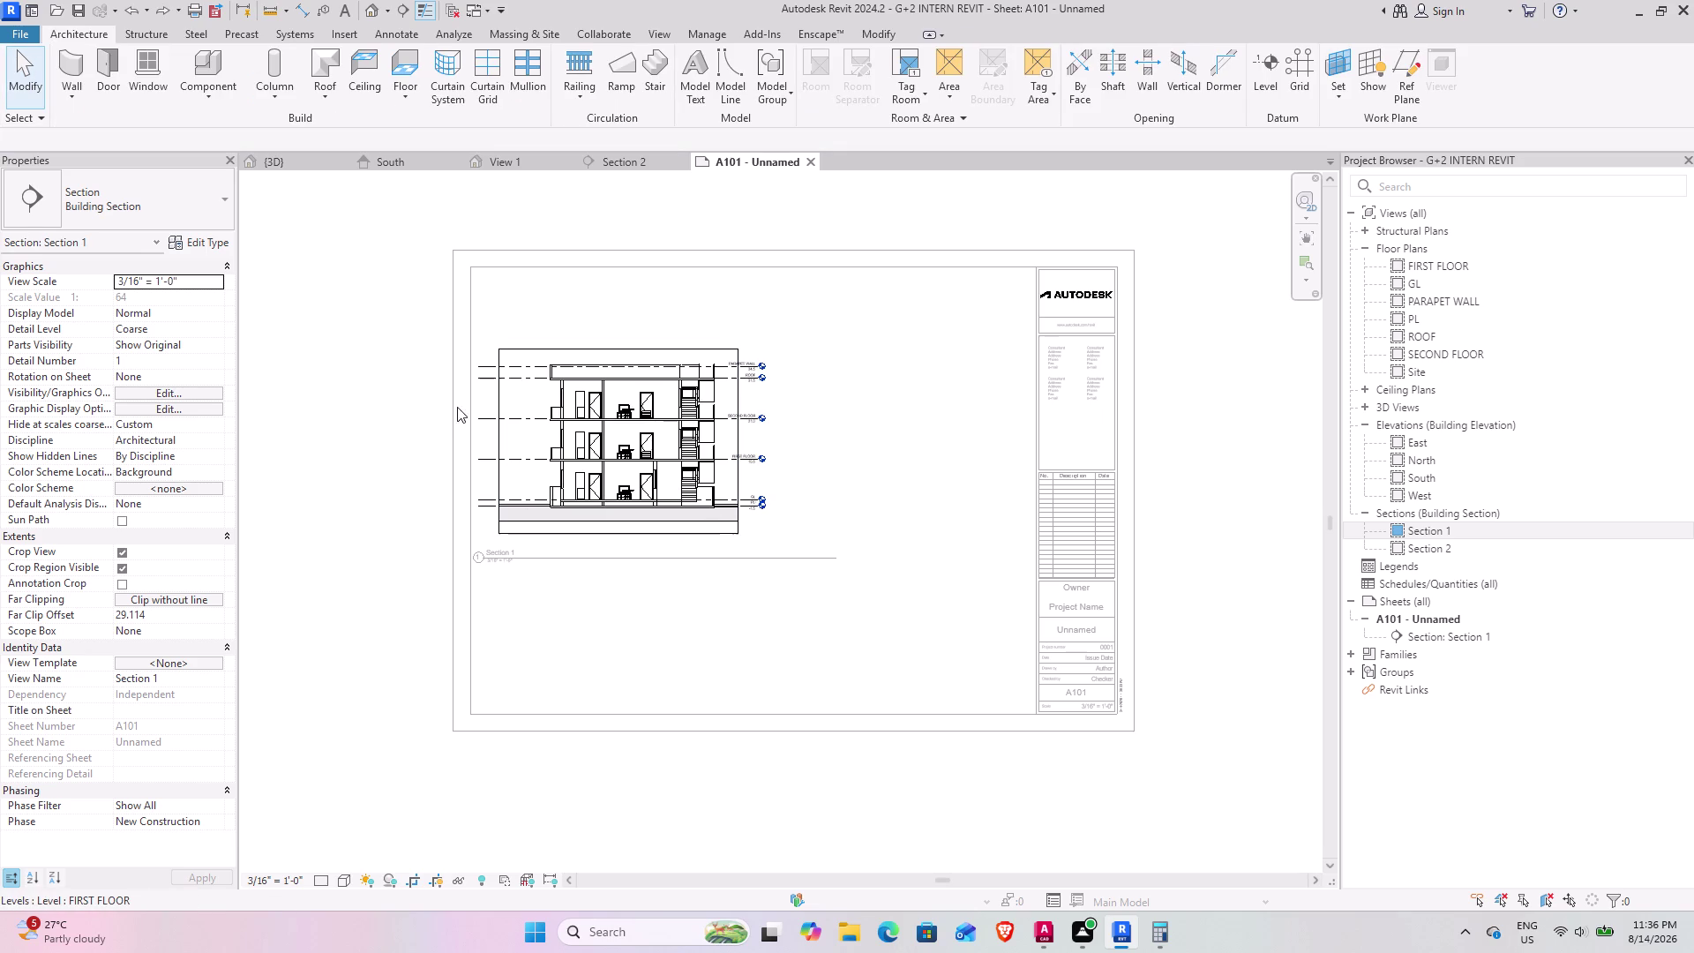
Window-select the section's building elements and begin a Move, then cancel it.
drag(418, 290, 866, 623)
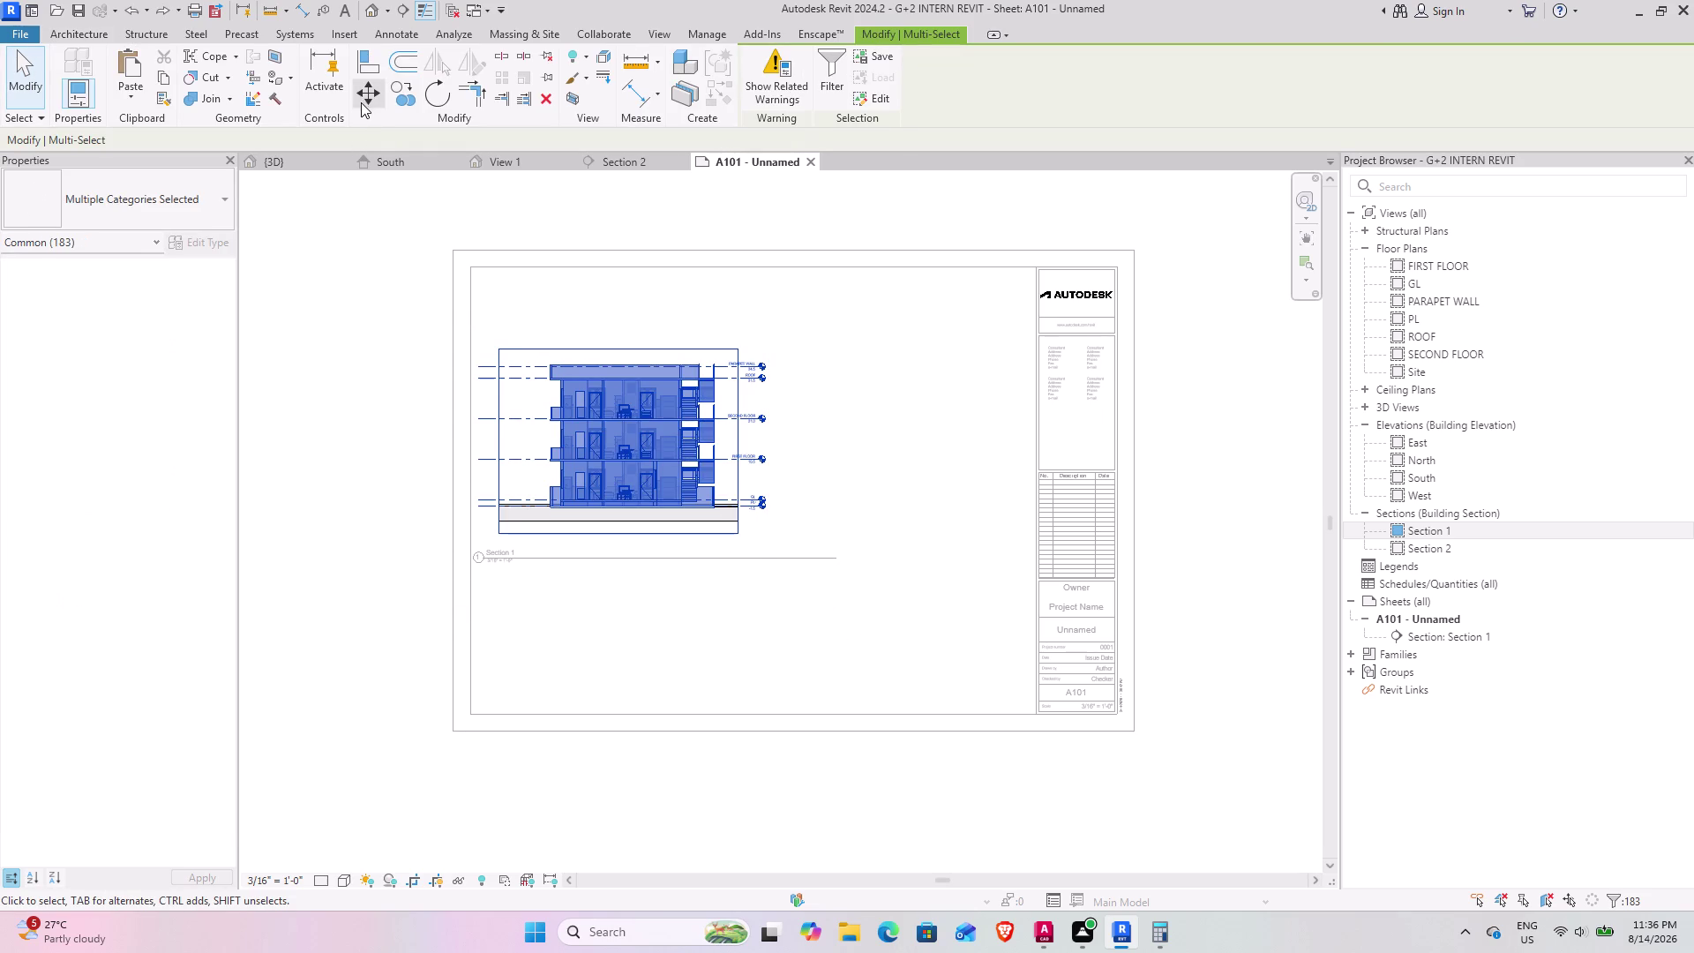
click(361, 101)
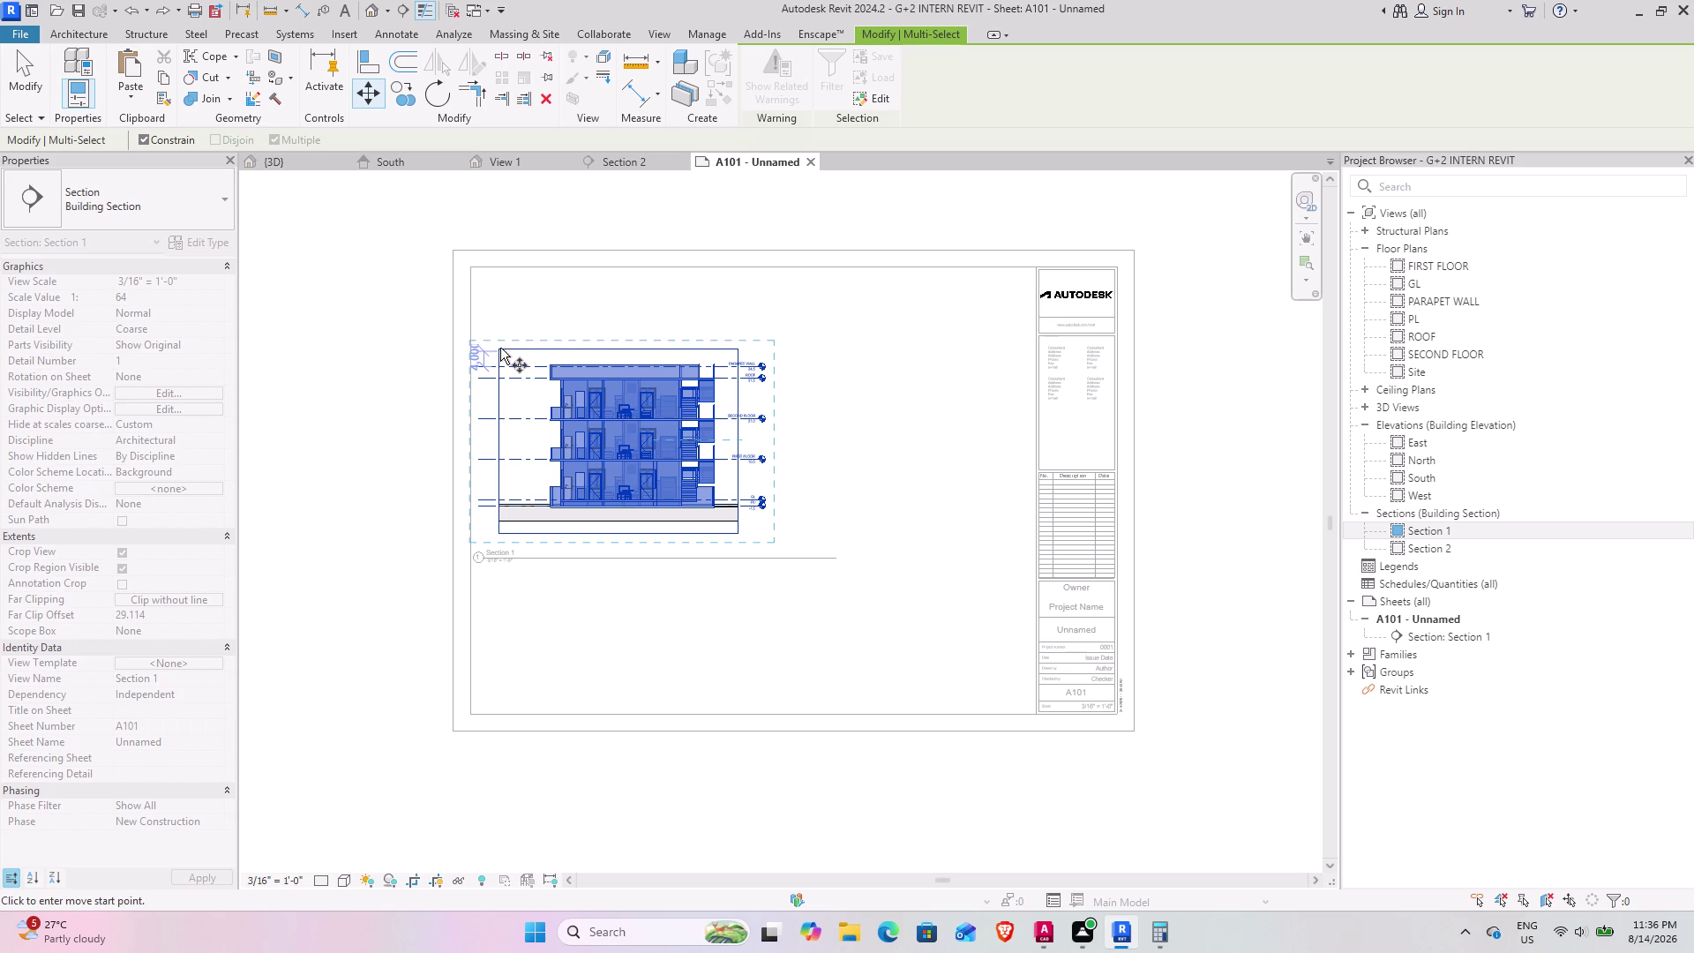
click(496, 348)
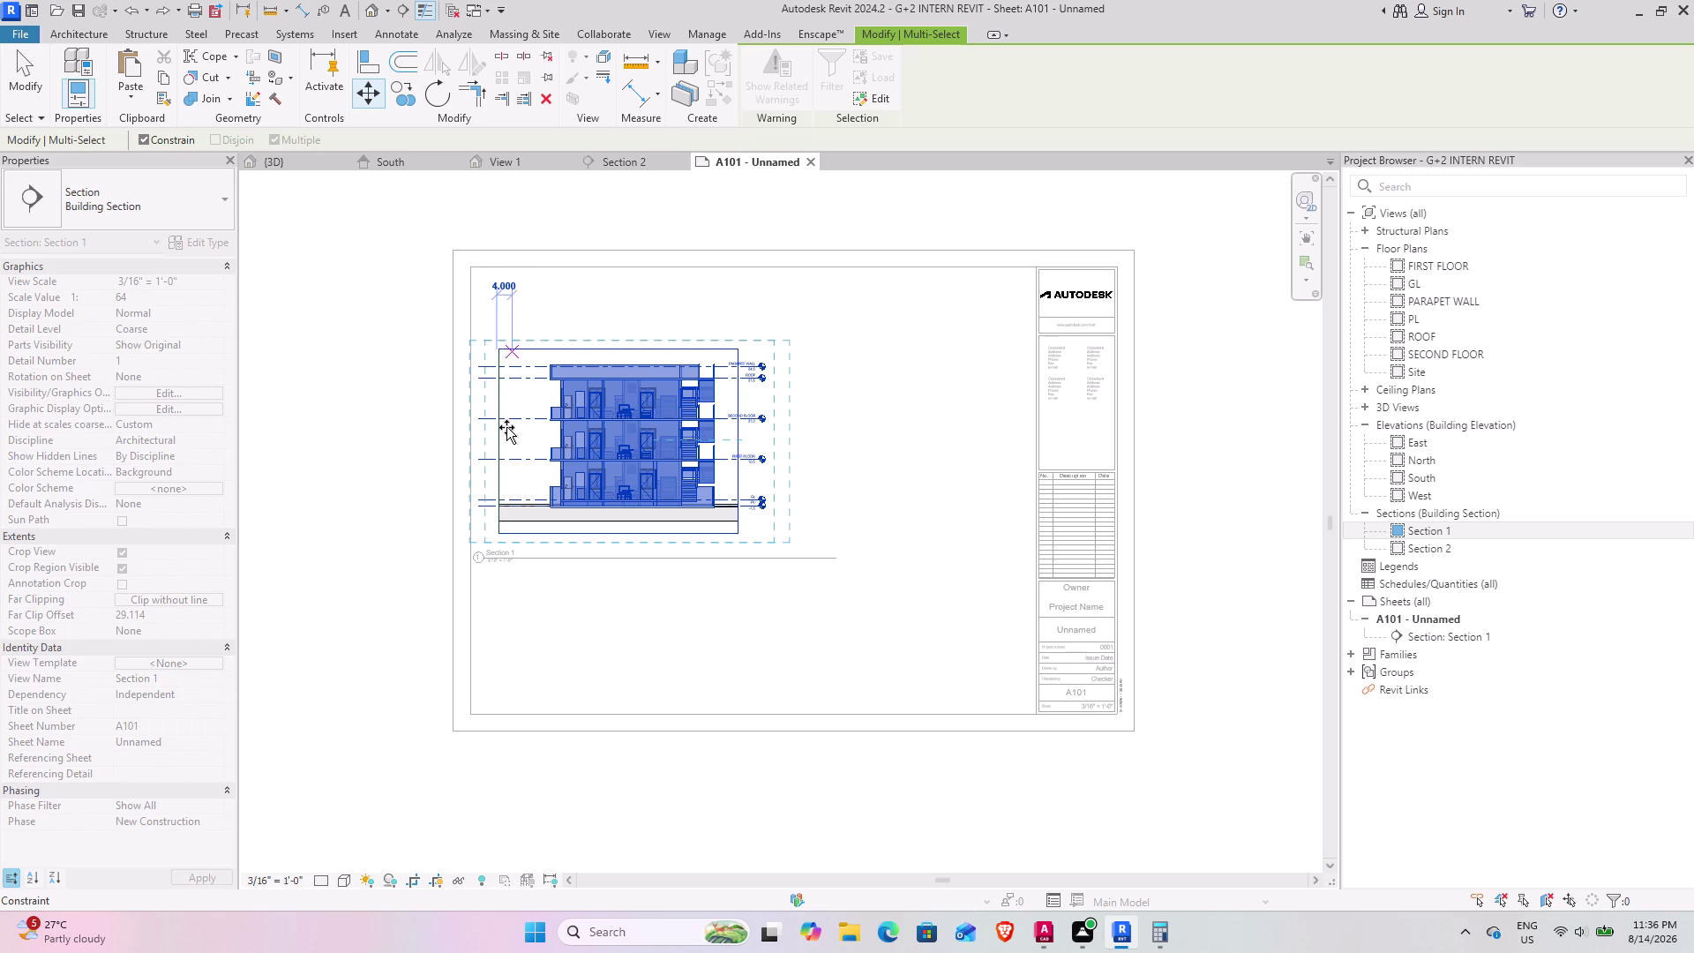
key(Escape)
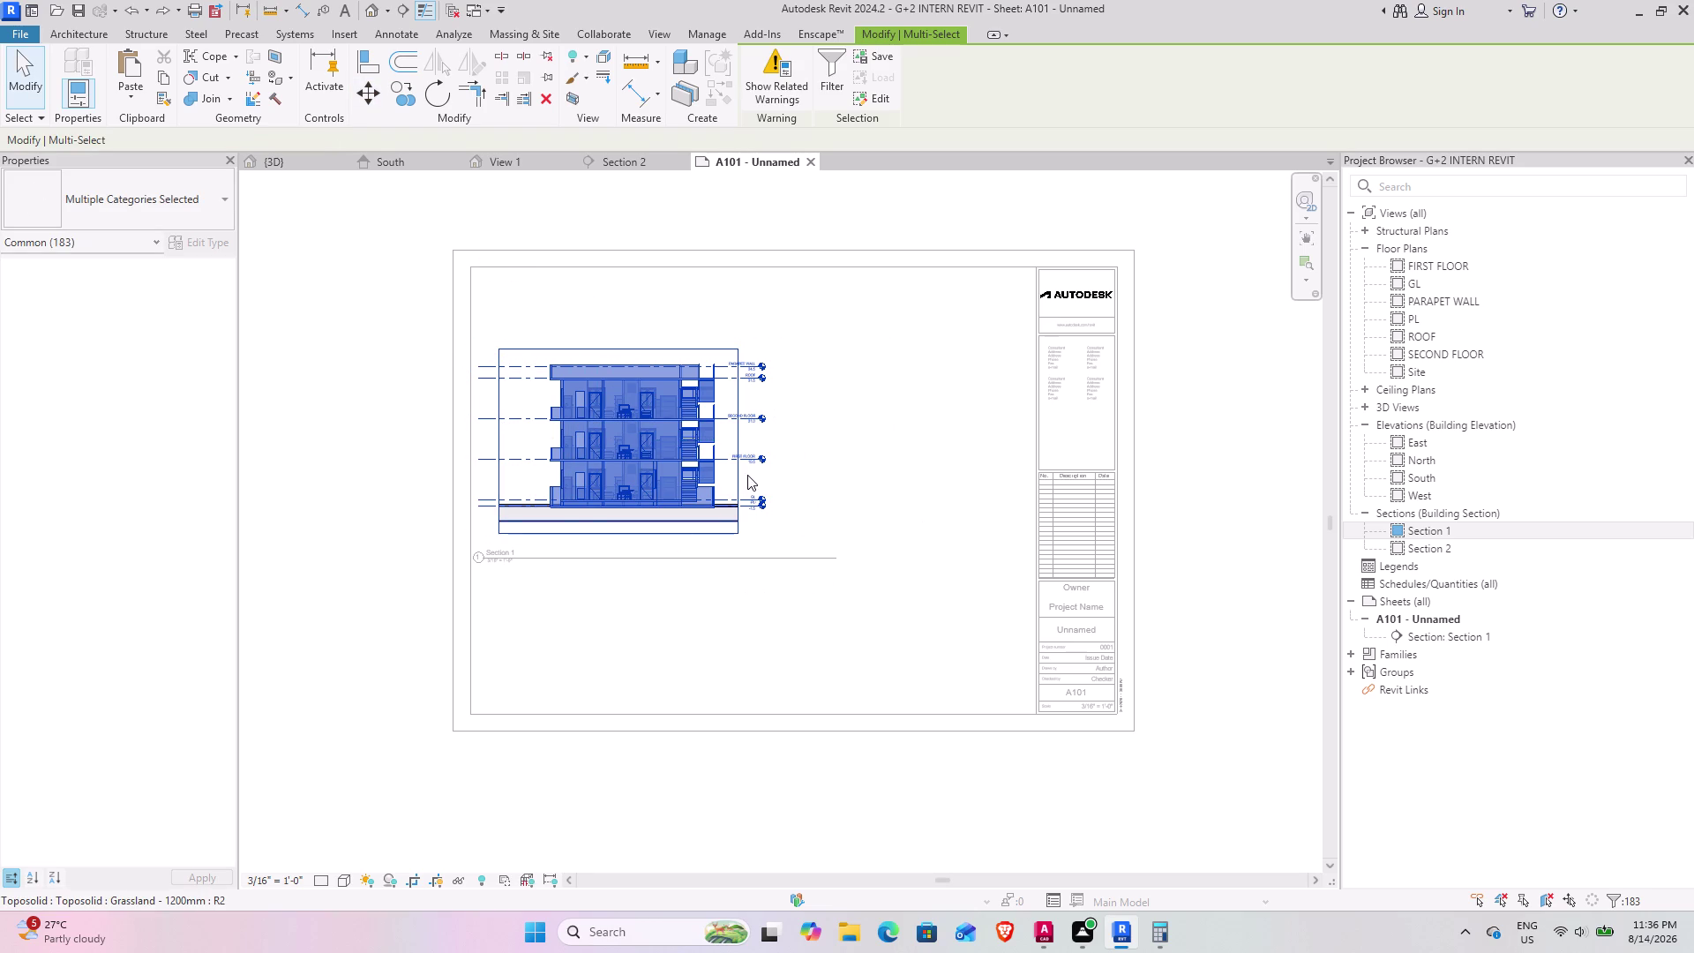
Reselect the section's elements and move them from a chair endpoint, triggering the pinned-element error.
click(735, 536)
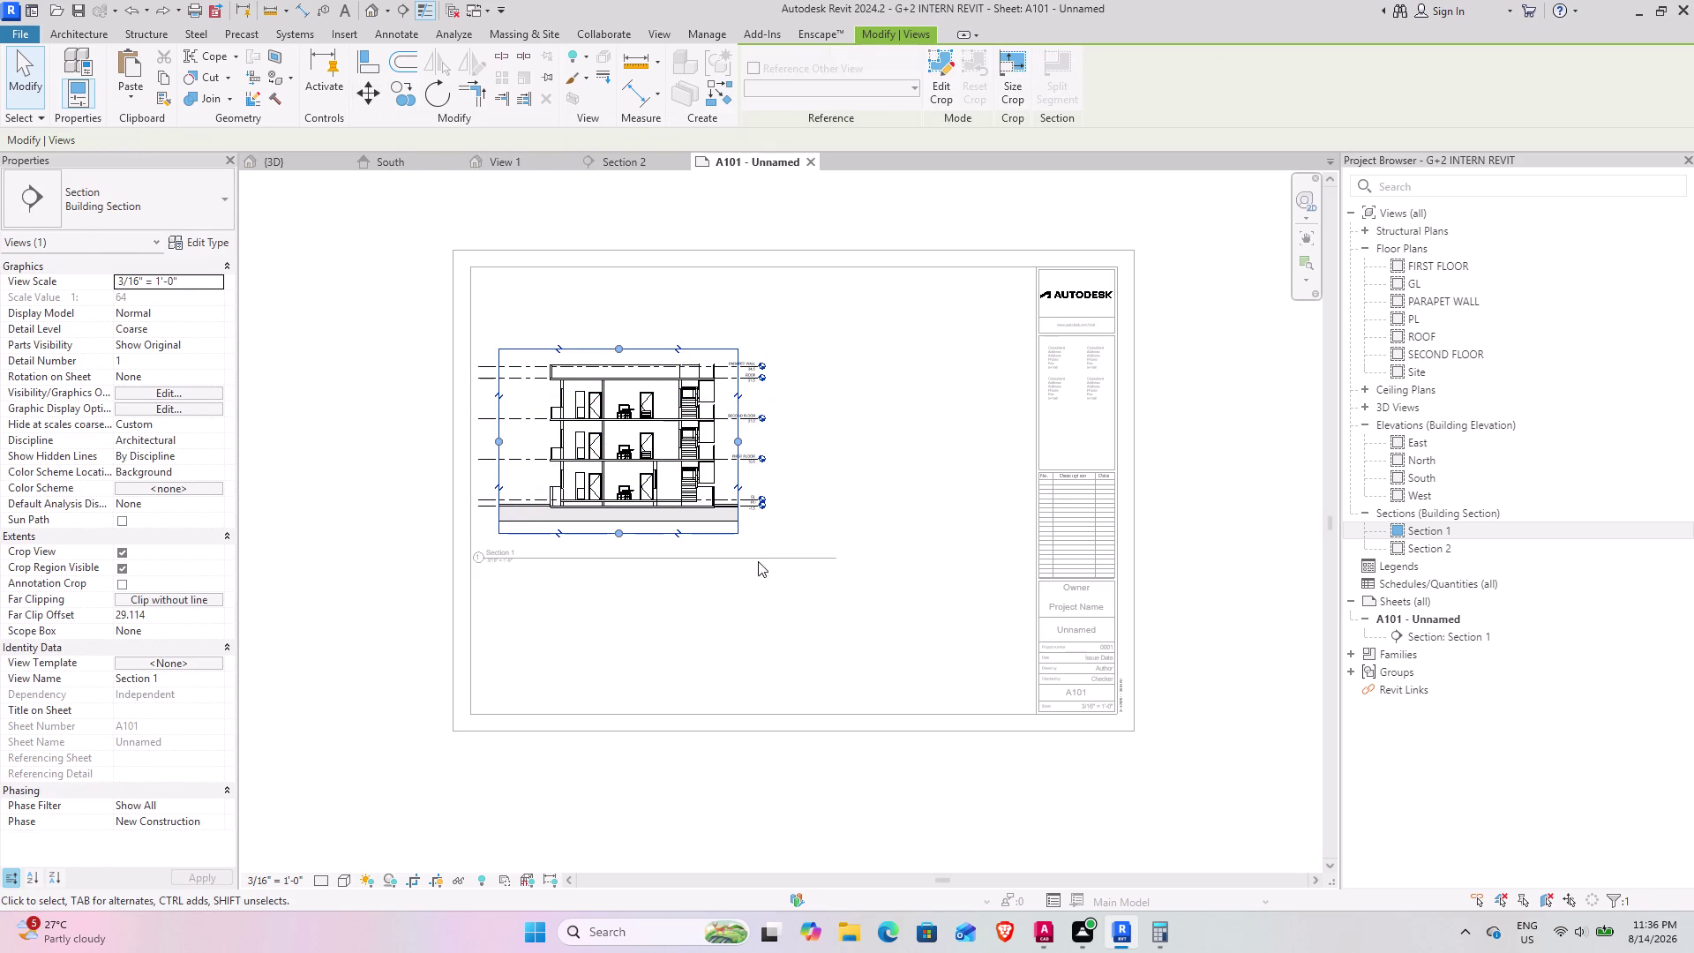
key(Escape)
click(773, 592)
drag(771, 592, 479, 300)
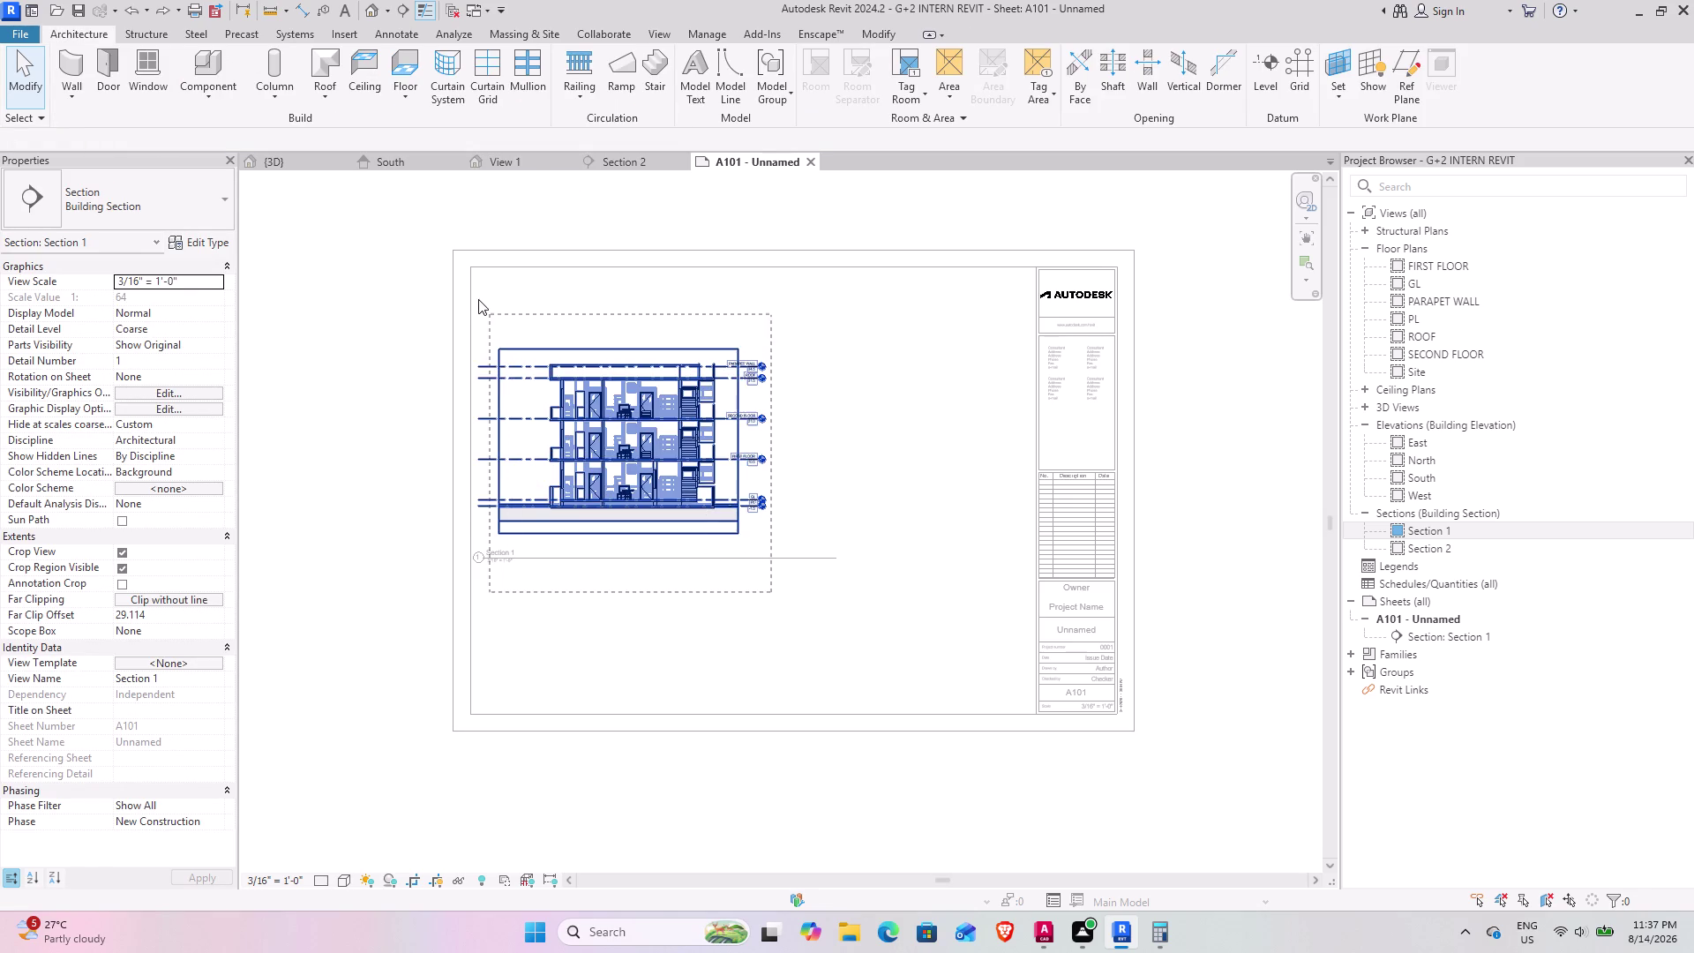
drag(479, 300, 479, 299)
click(377, 89)
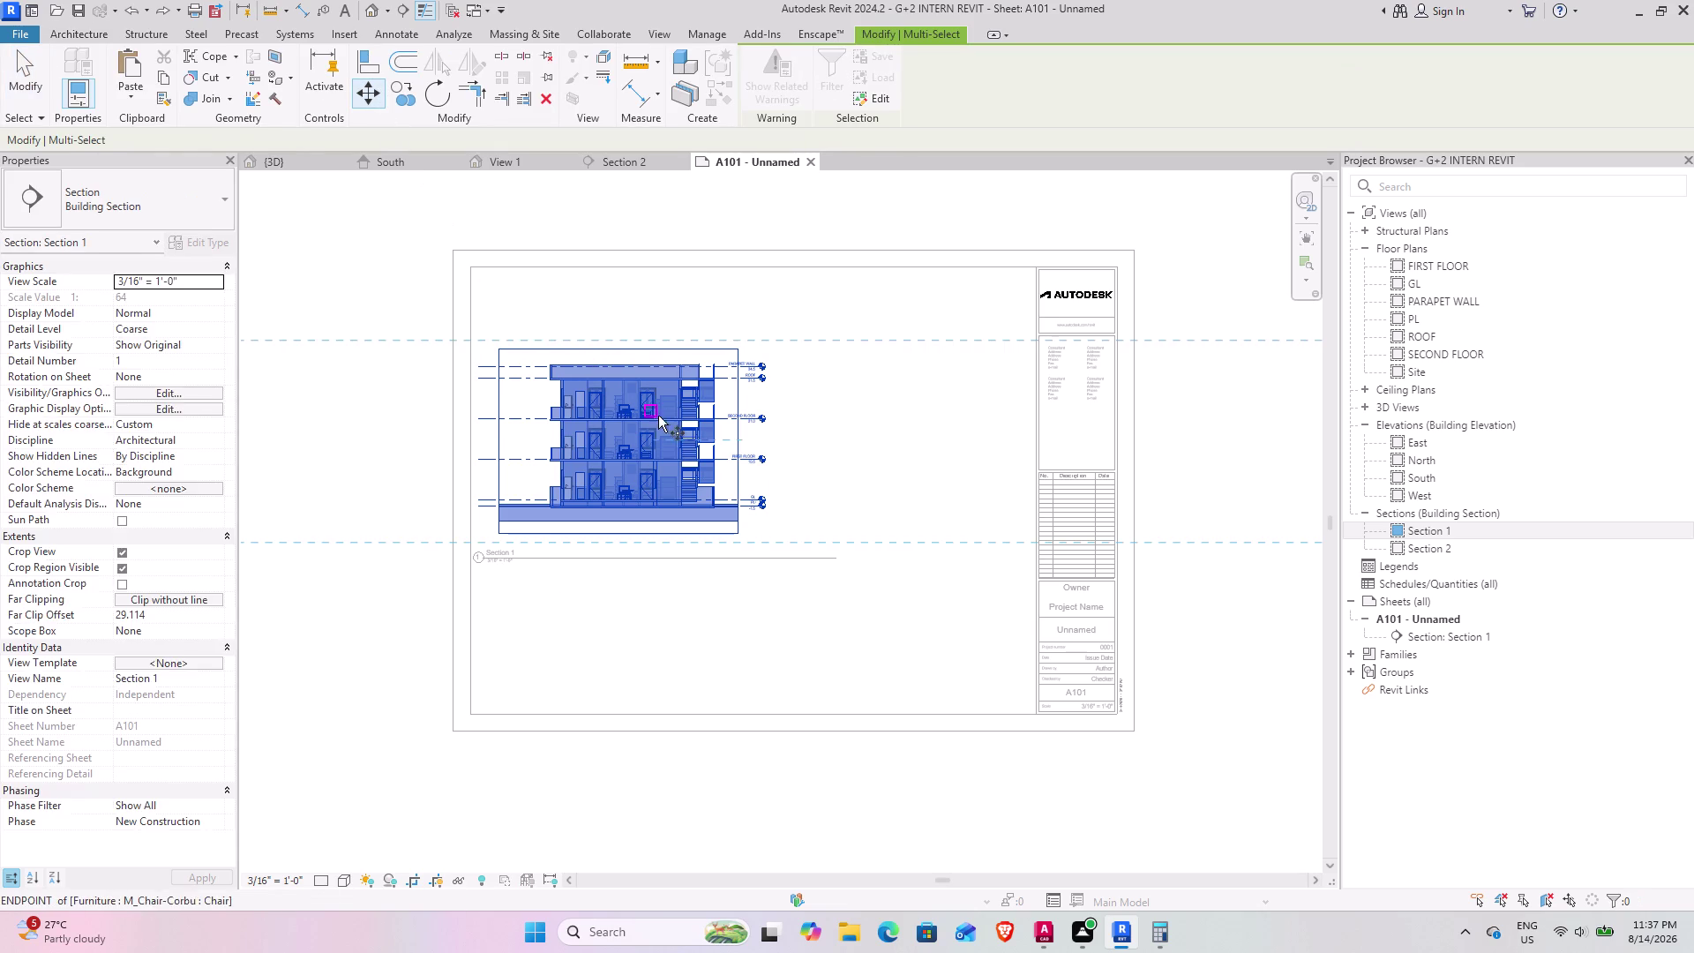
click(621, 425)
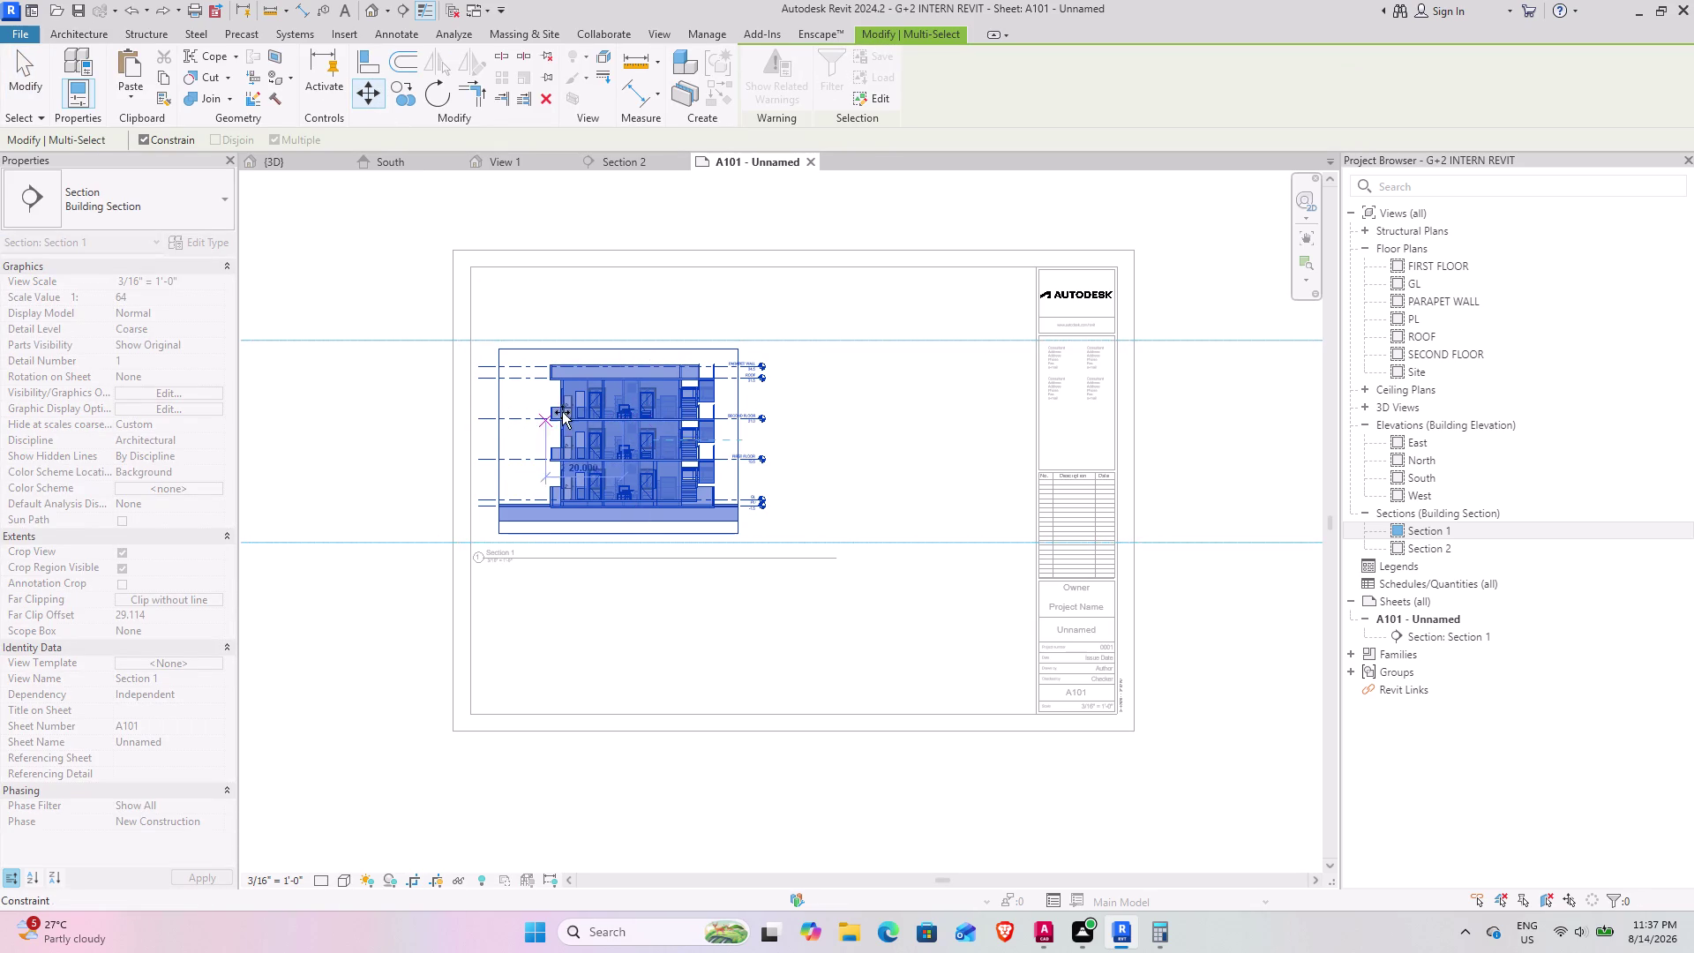
click(769, 436)
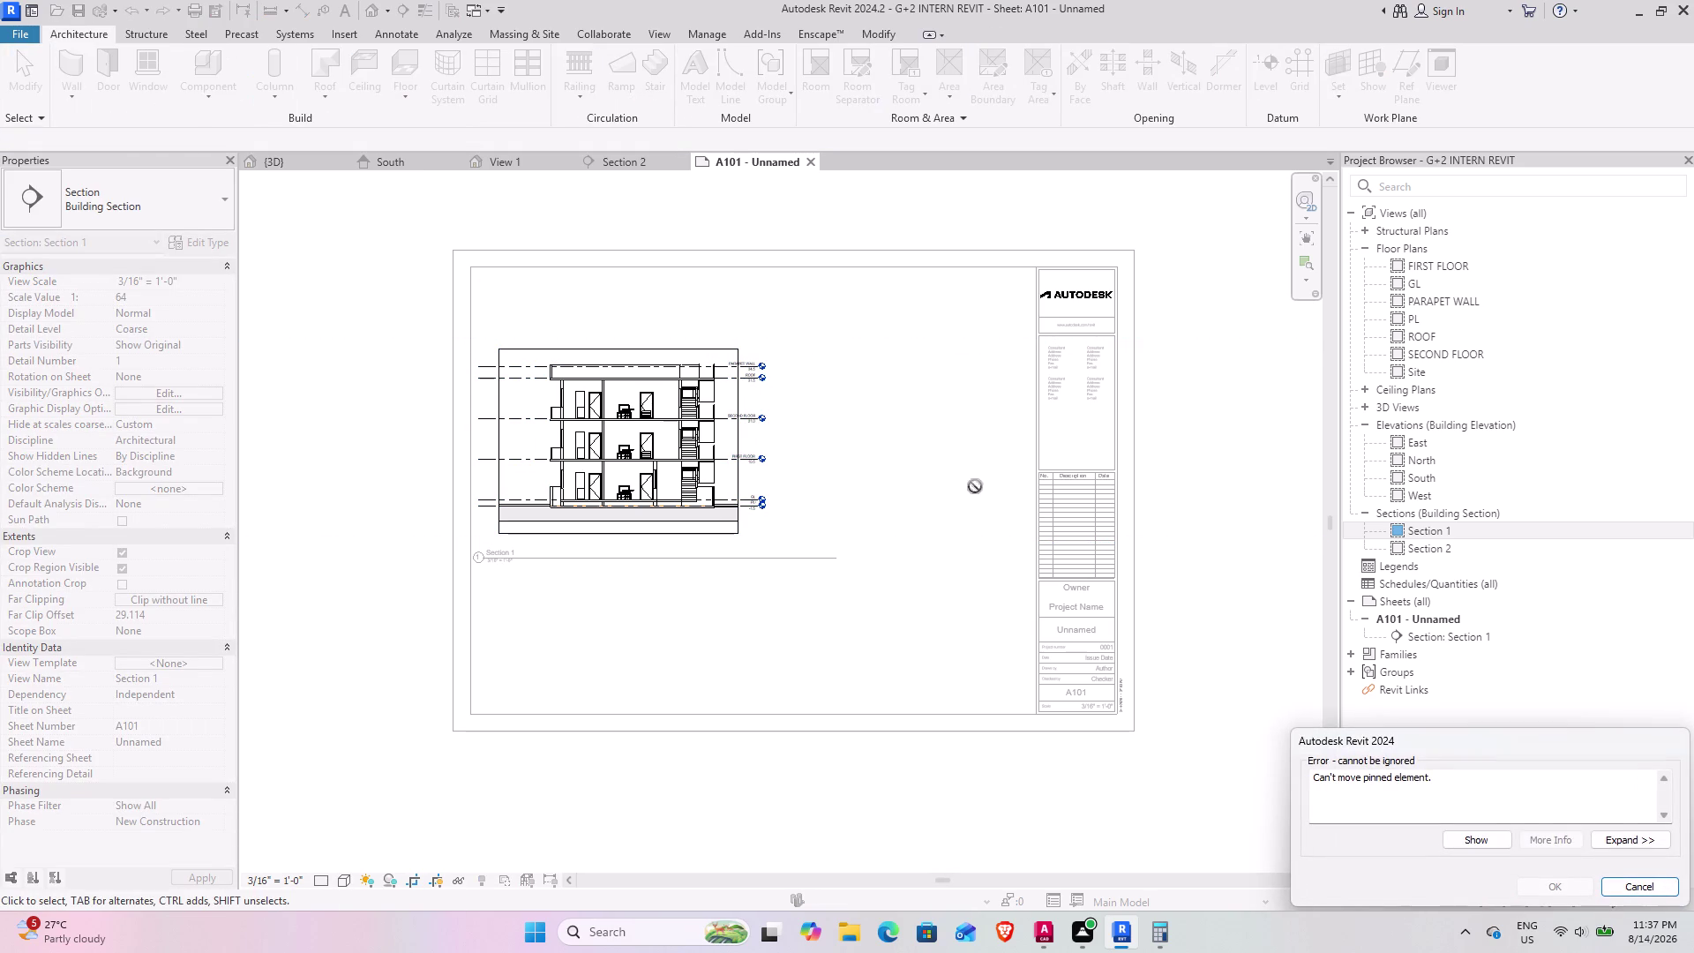
Dismiss the pinned-element error and undo until Section 1 is removed from the sheet.
click(1651, 891)
scroll(down, 3)
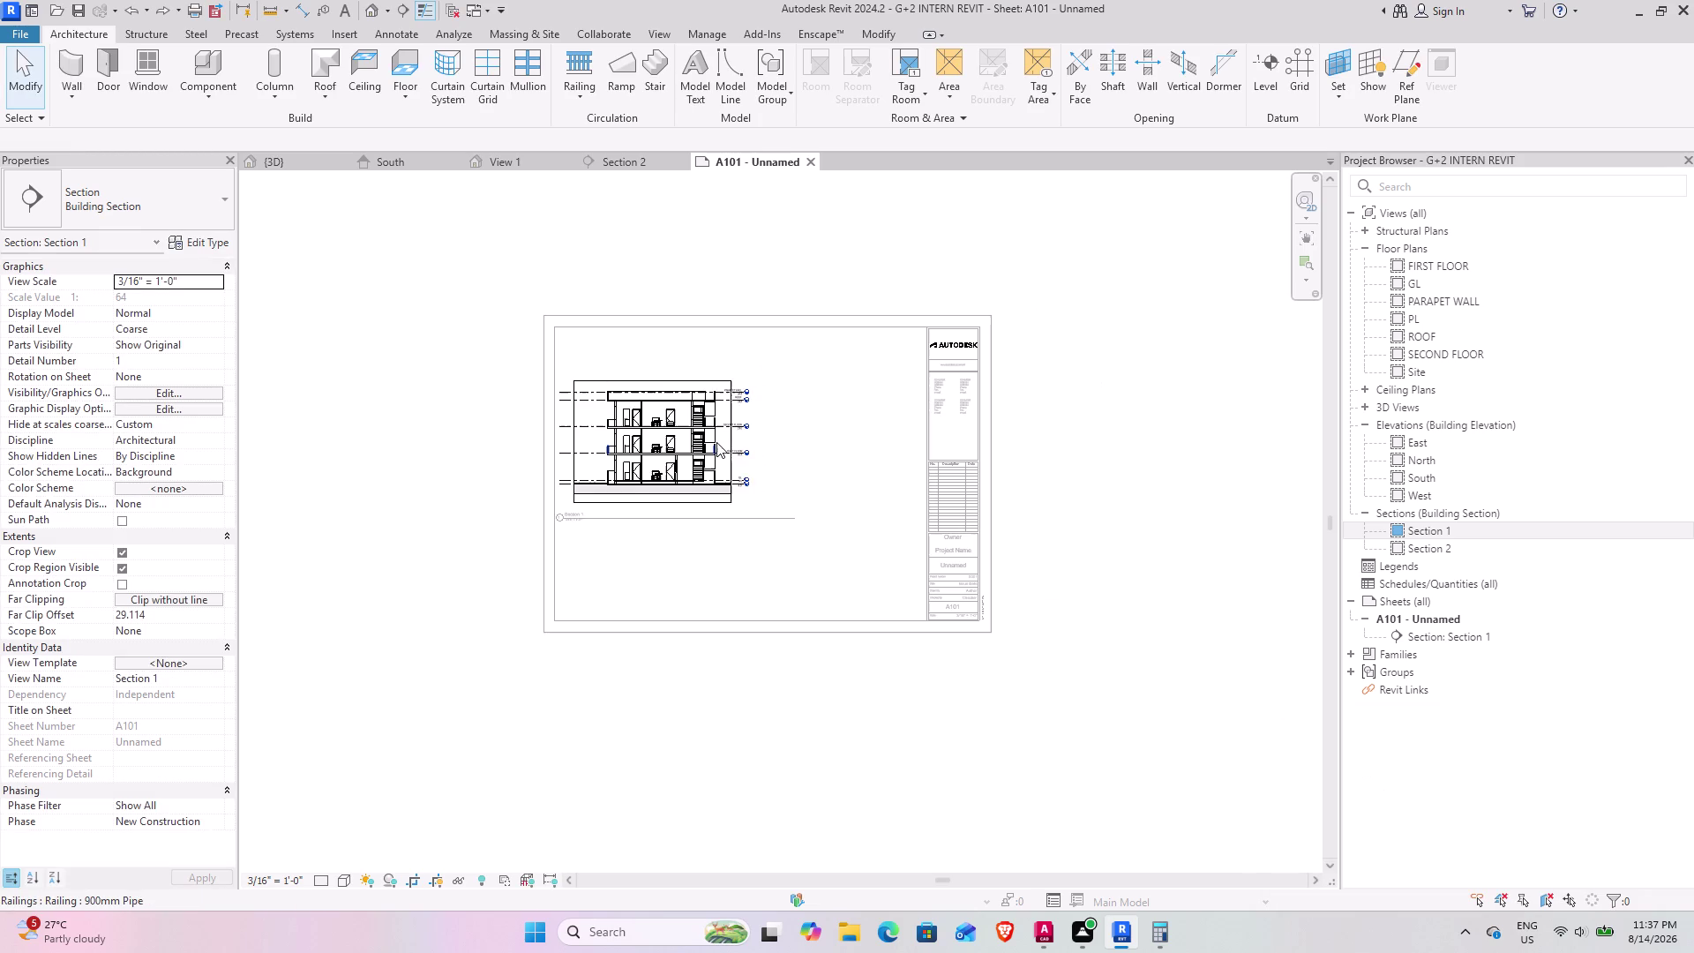
key(ctrl+z)
key(ctrl+z)
key(ctrl+z)
key(ctrl+z)
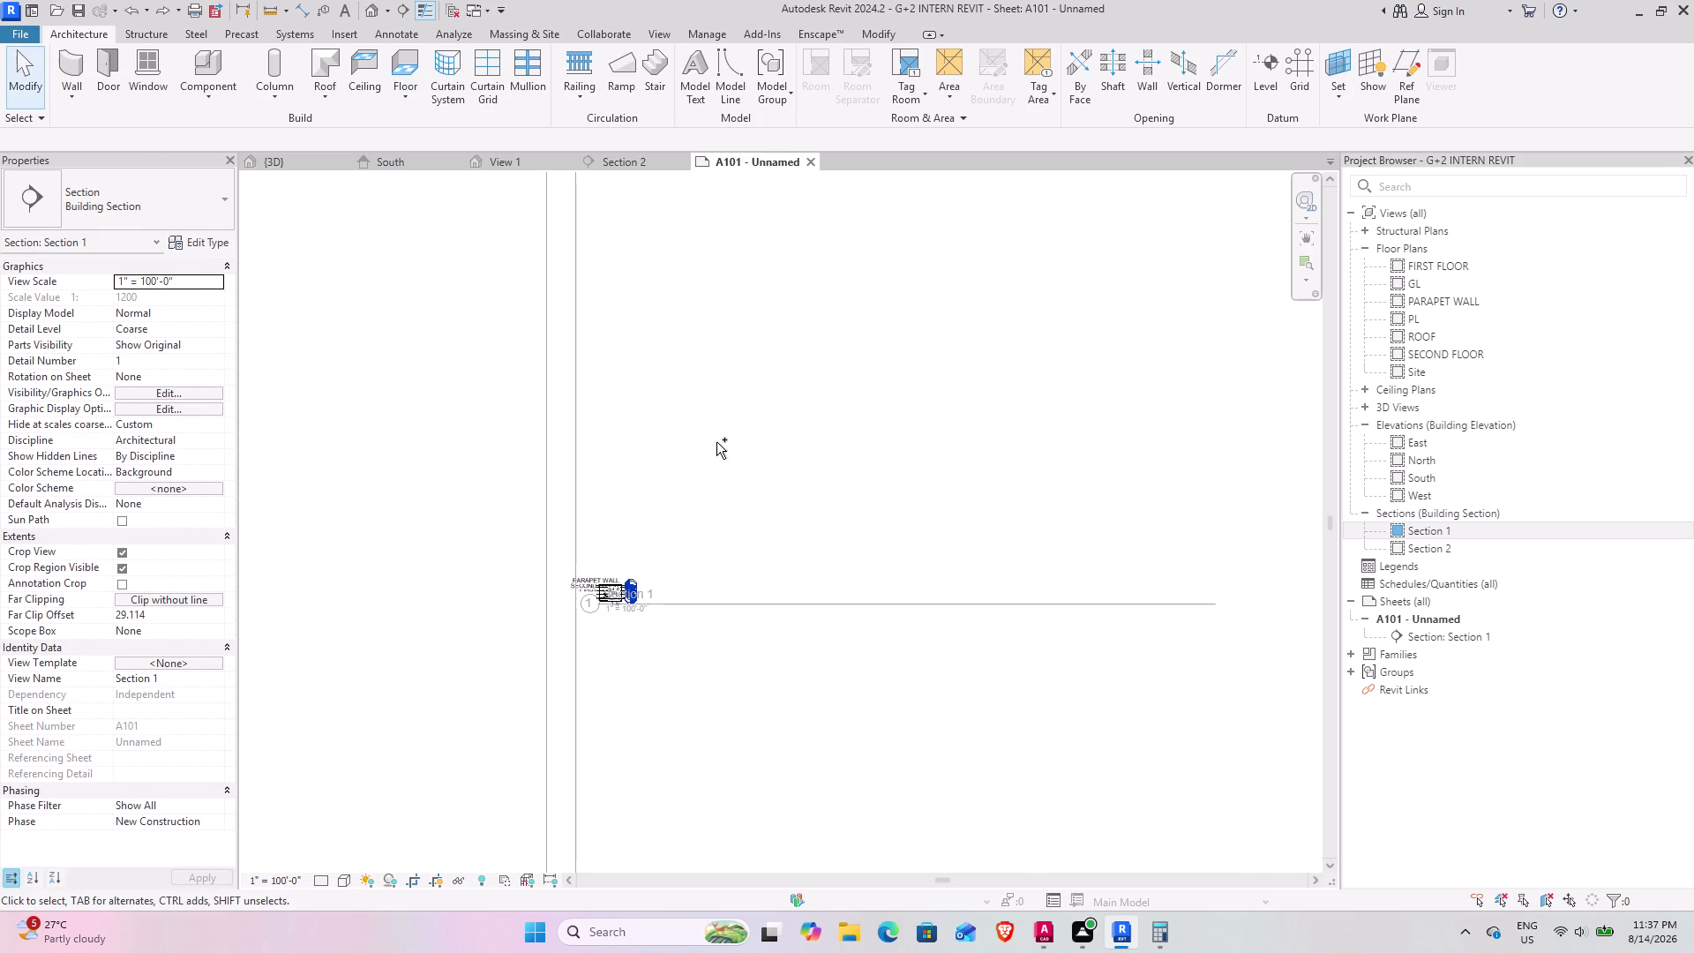
key(ctrl+z)
key(ctrl+z)
scroll(down, 3)
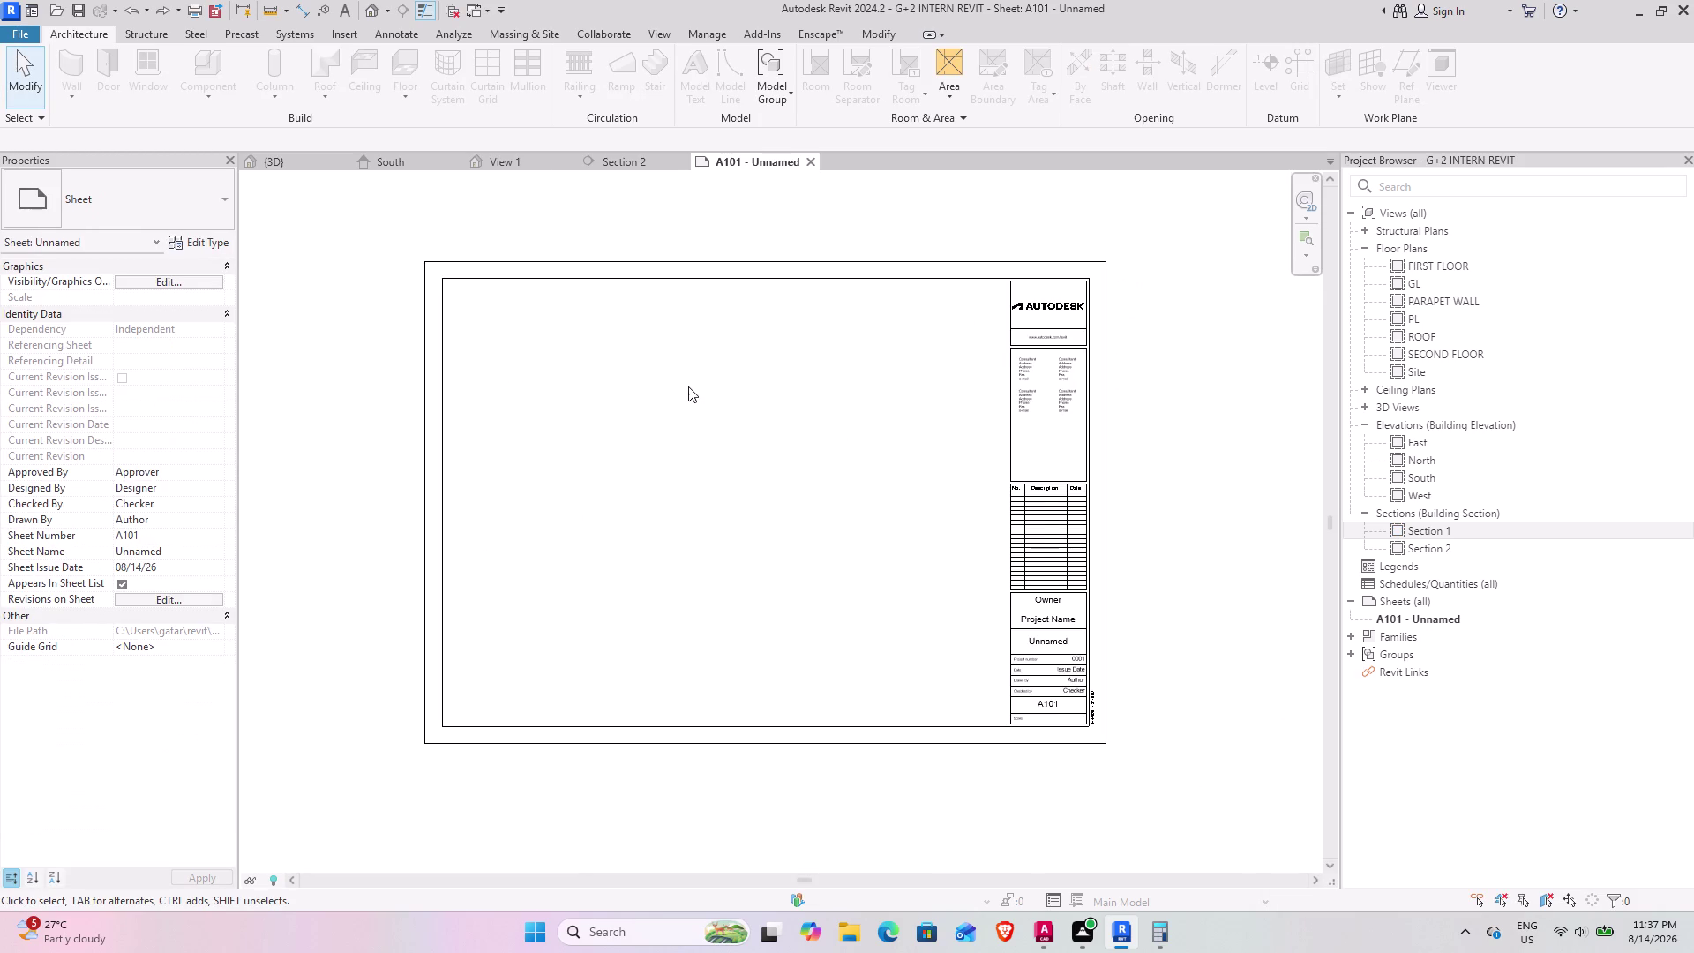
middle_drag(835, 502, 906, 544)
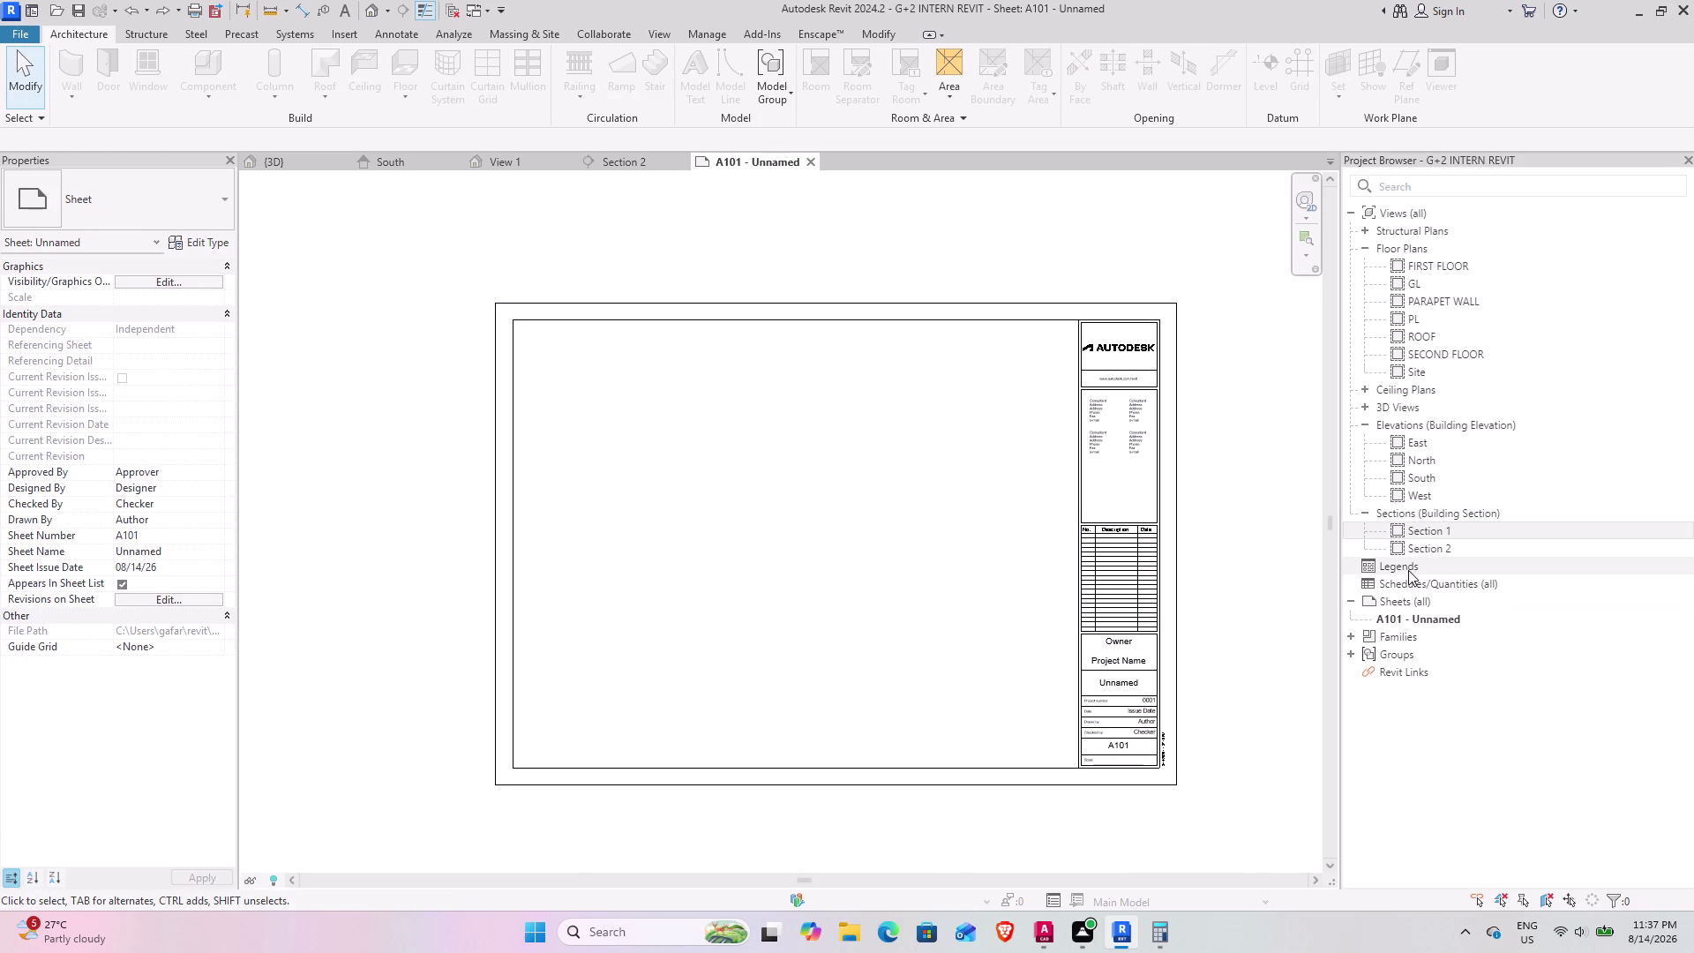
Drag Section 1 from the Project Browser back onto sheet A101 and place it.
drag(1444, 530, 683, 391)
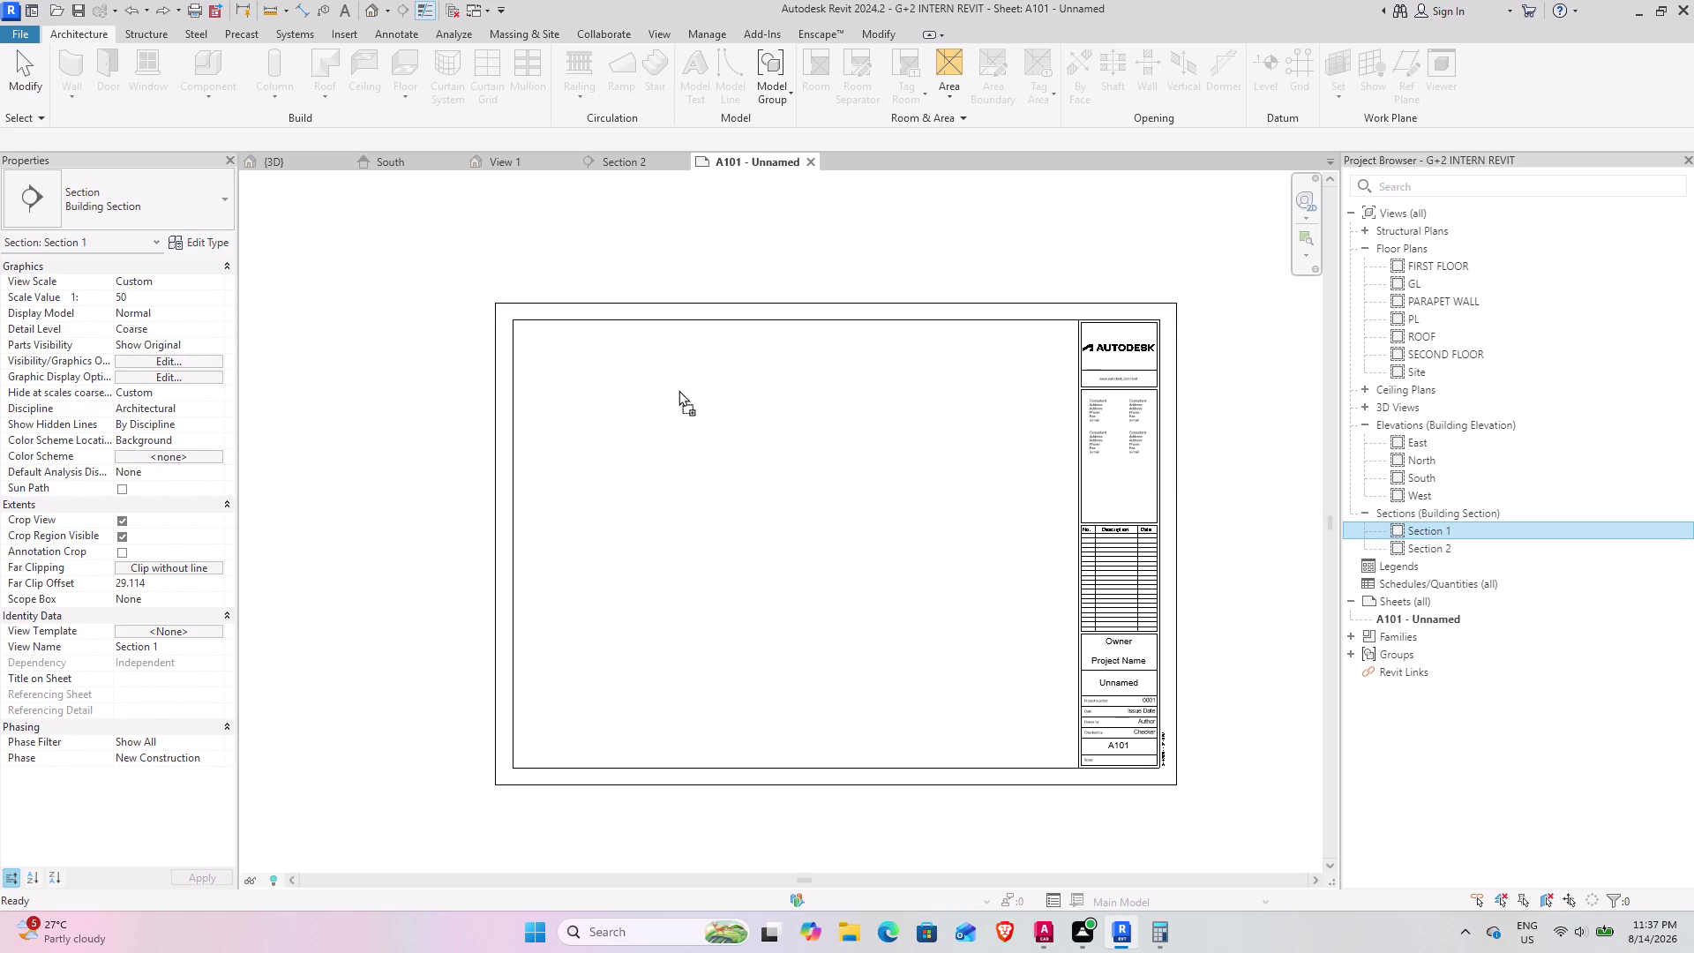
drag(682, 391, 613, 364)
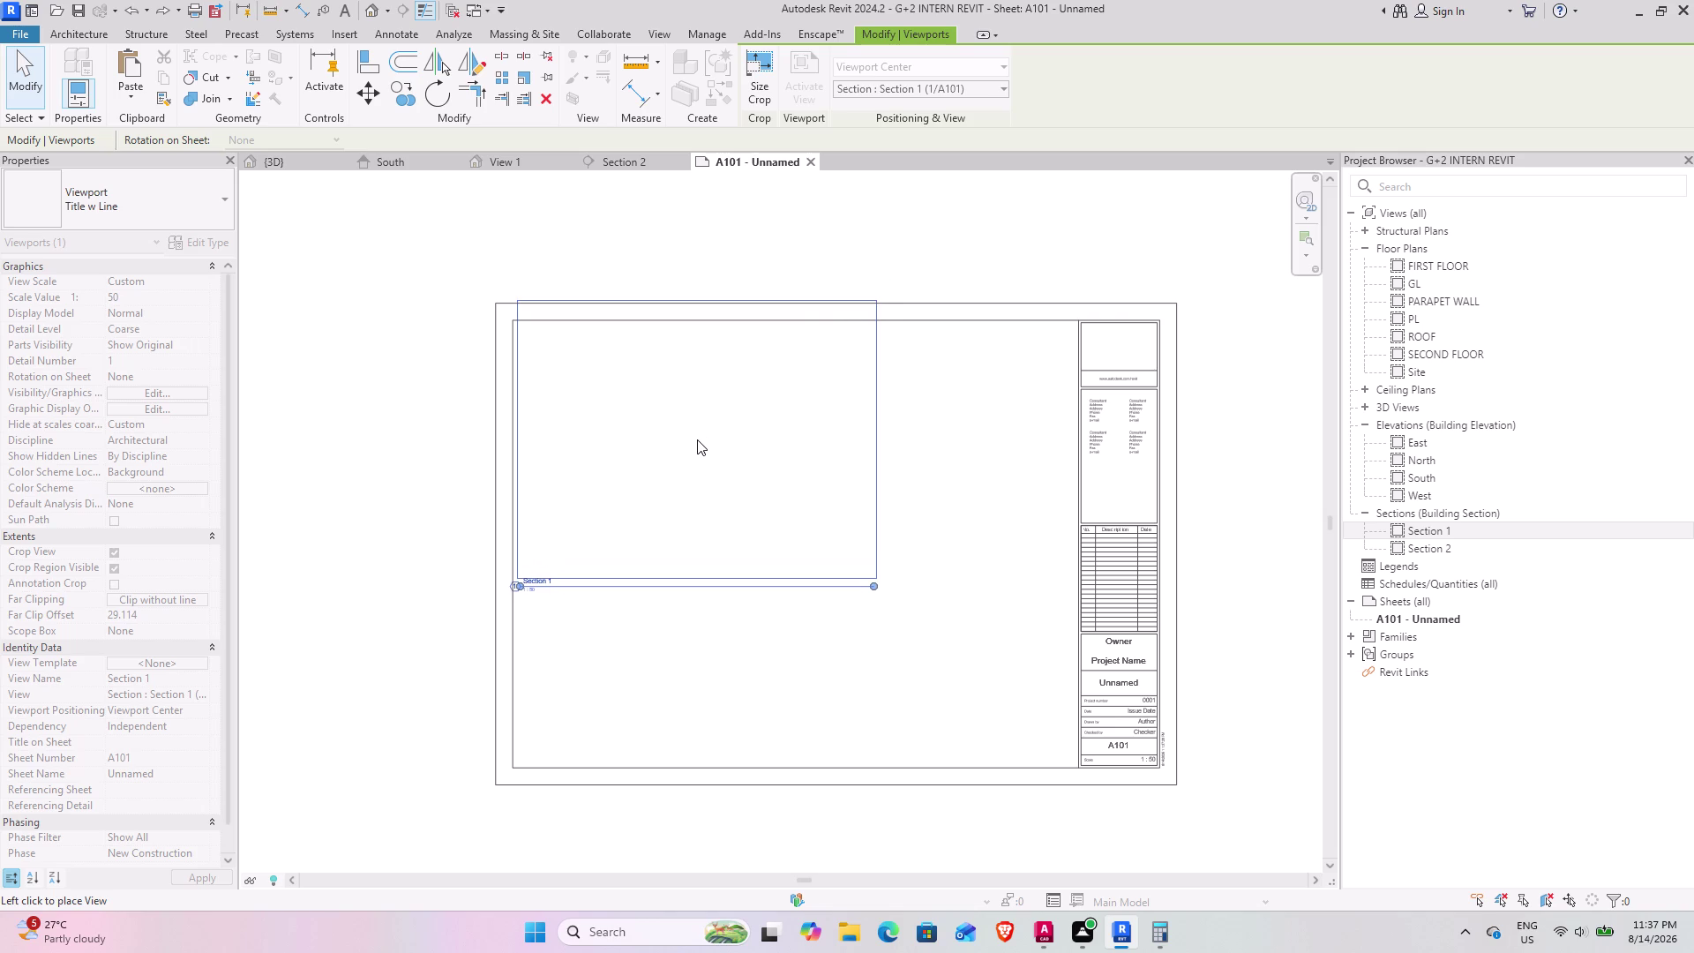
click(697, 440)
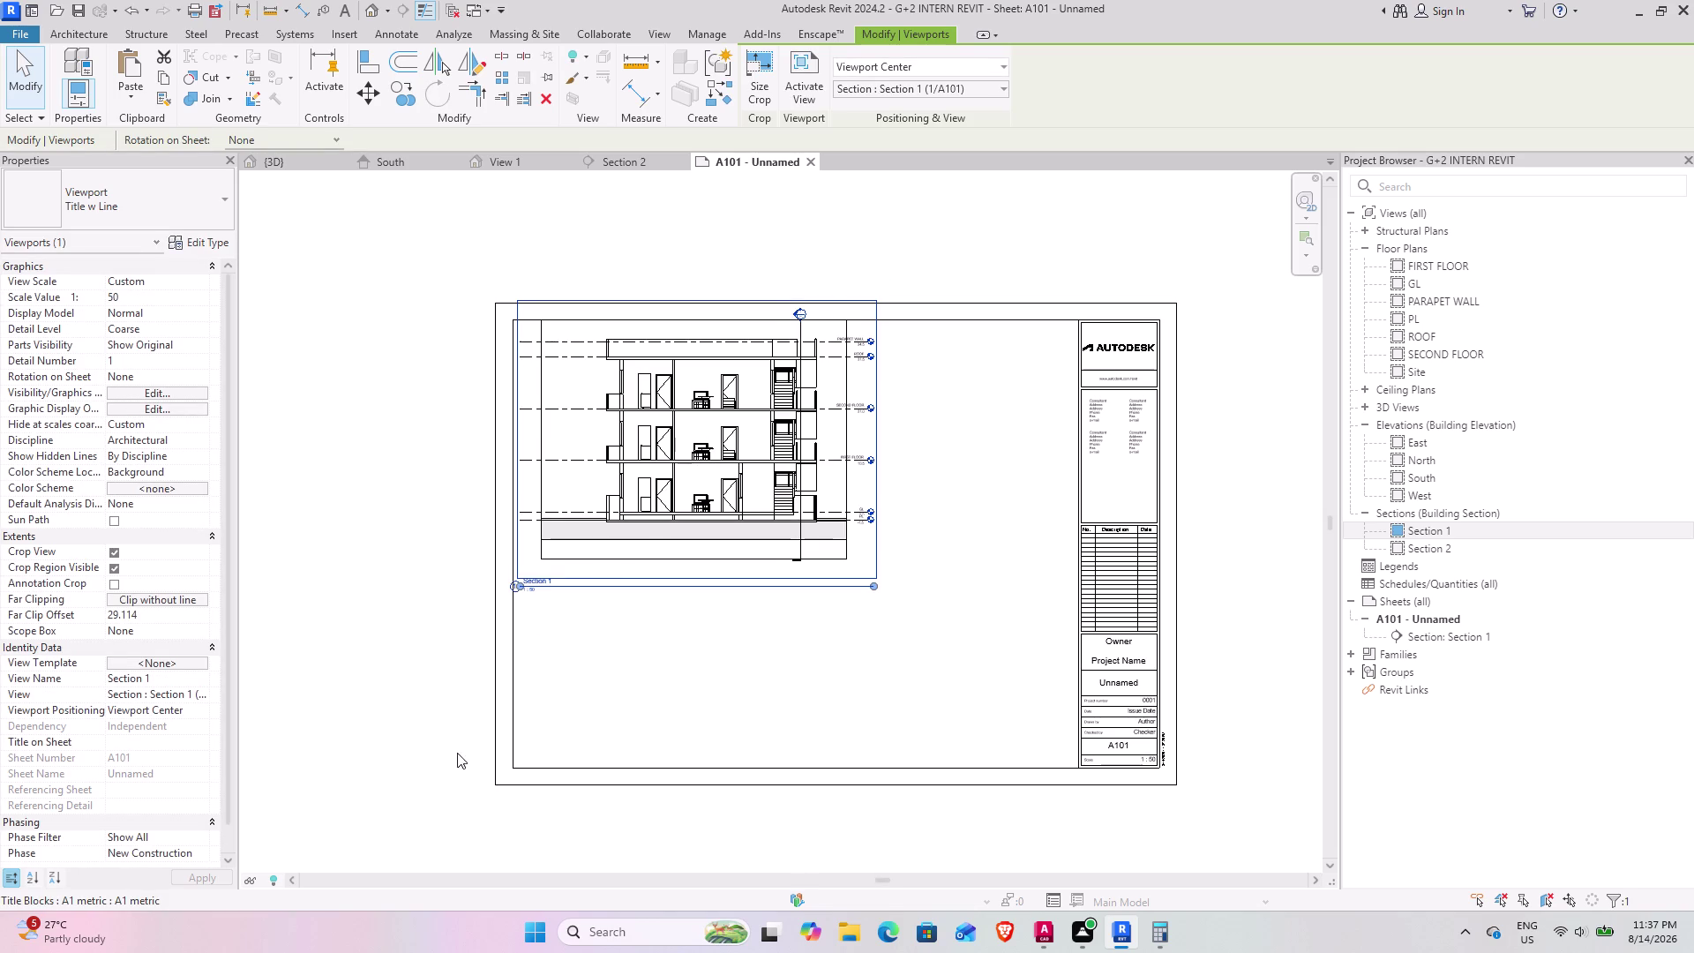
click(428, 610)
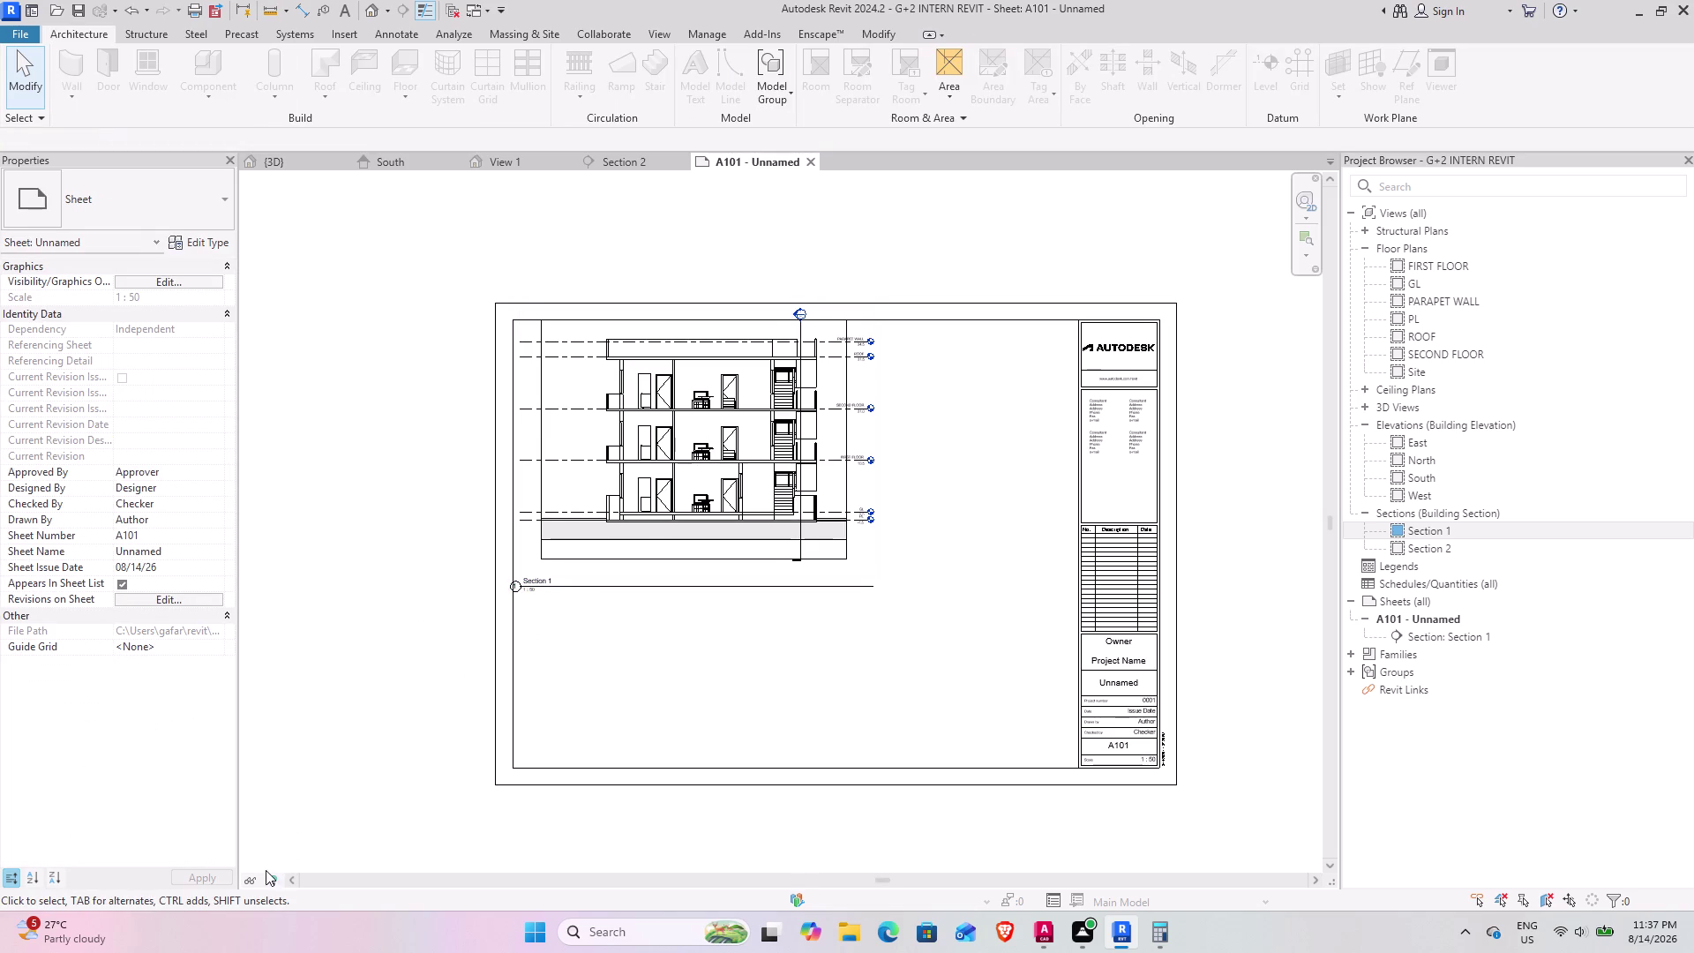
Set the Section 1 viewport's Scale Value to 100 (1 : 100).
scroll(down, 3)
click(577, 589)
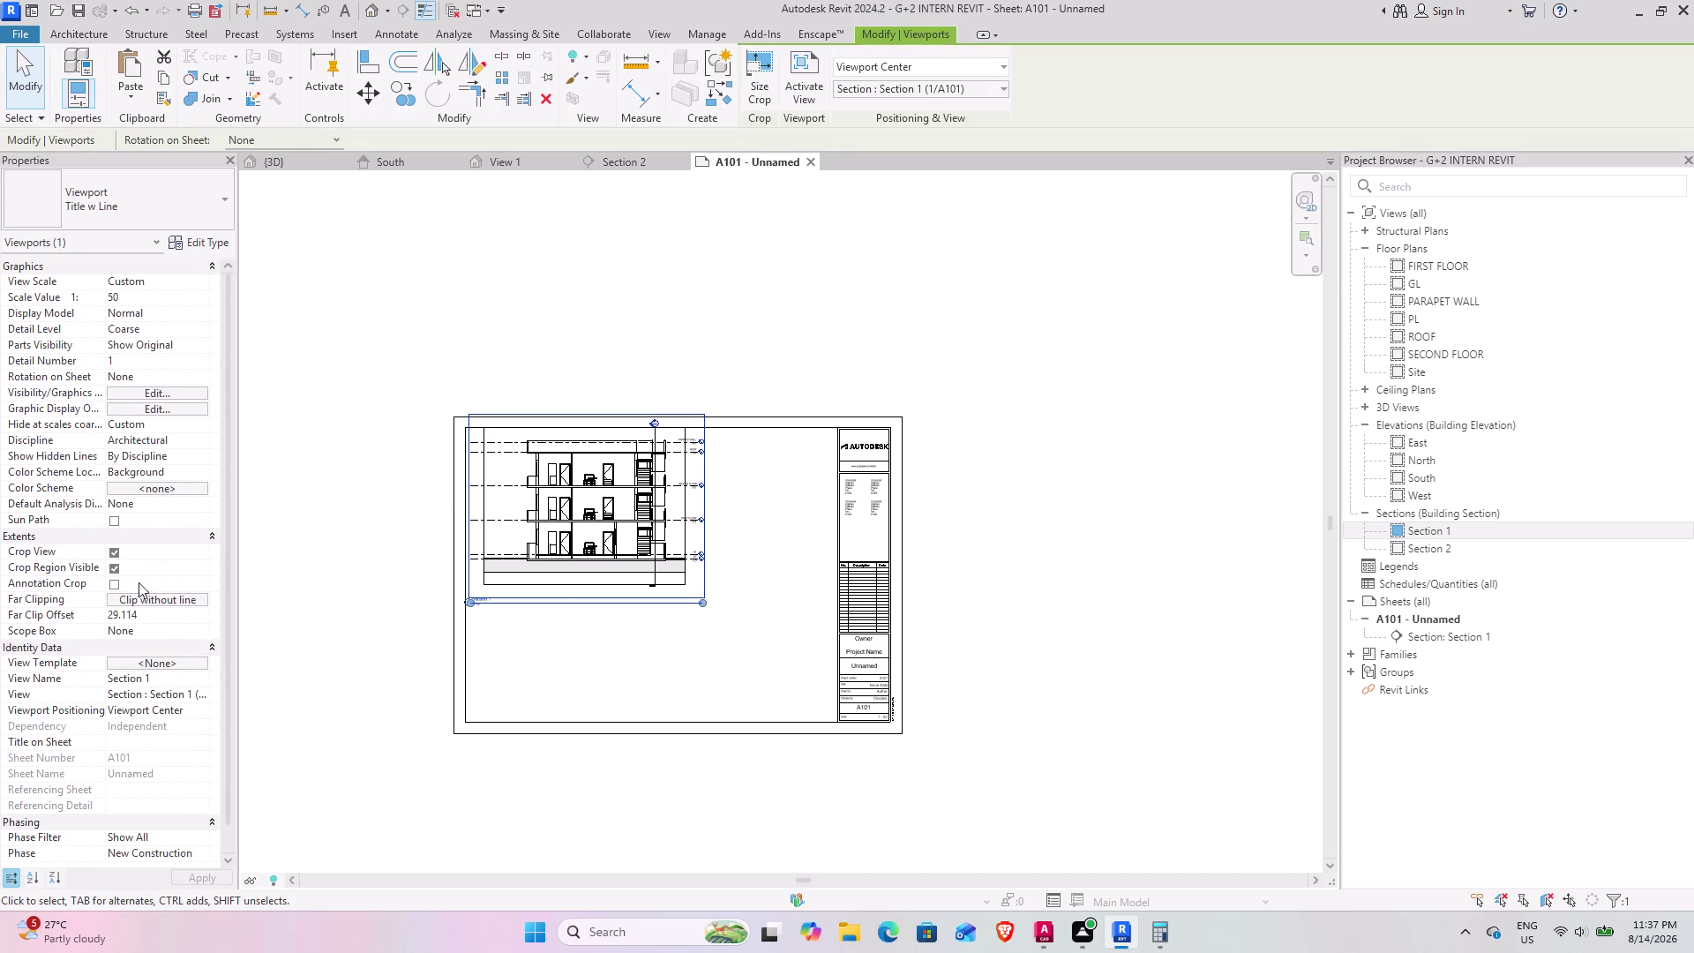
scroll(down, 3)
scroll(up, 3)
click(146, 302)
text(100)
key(Return)
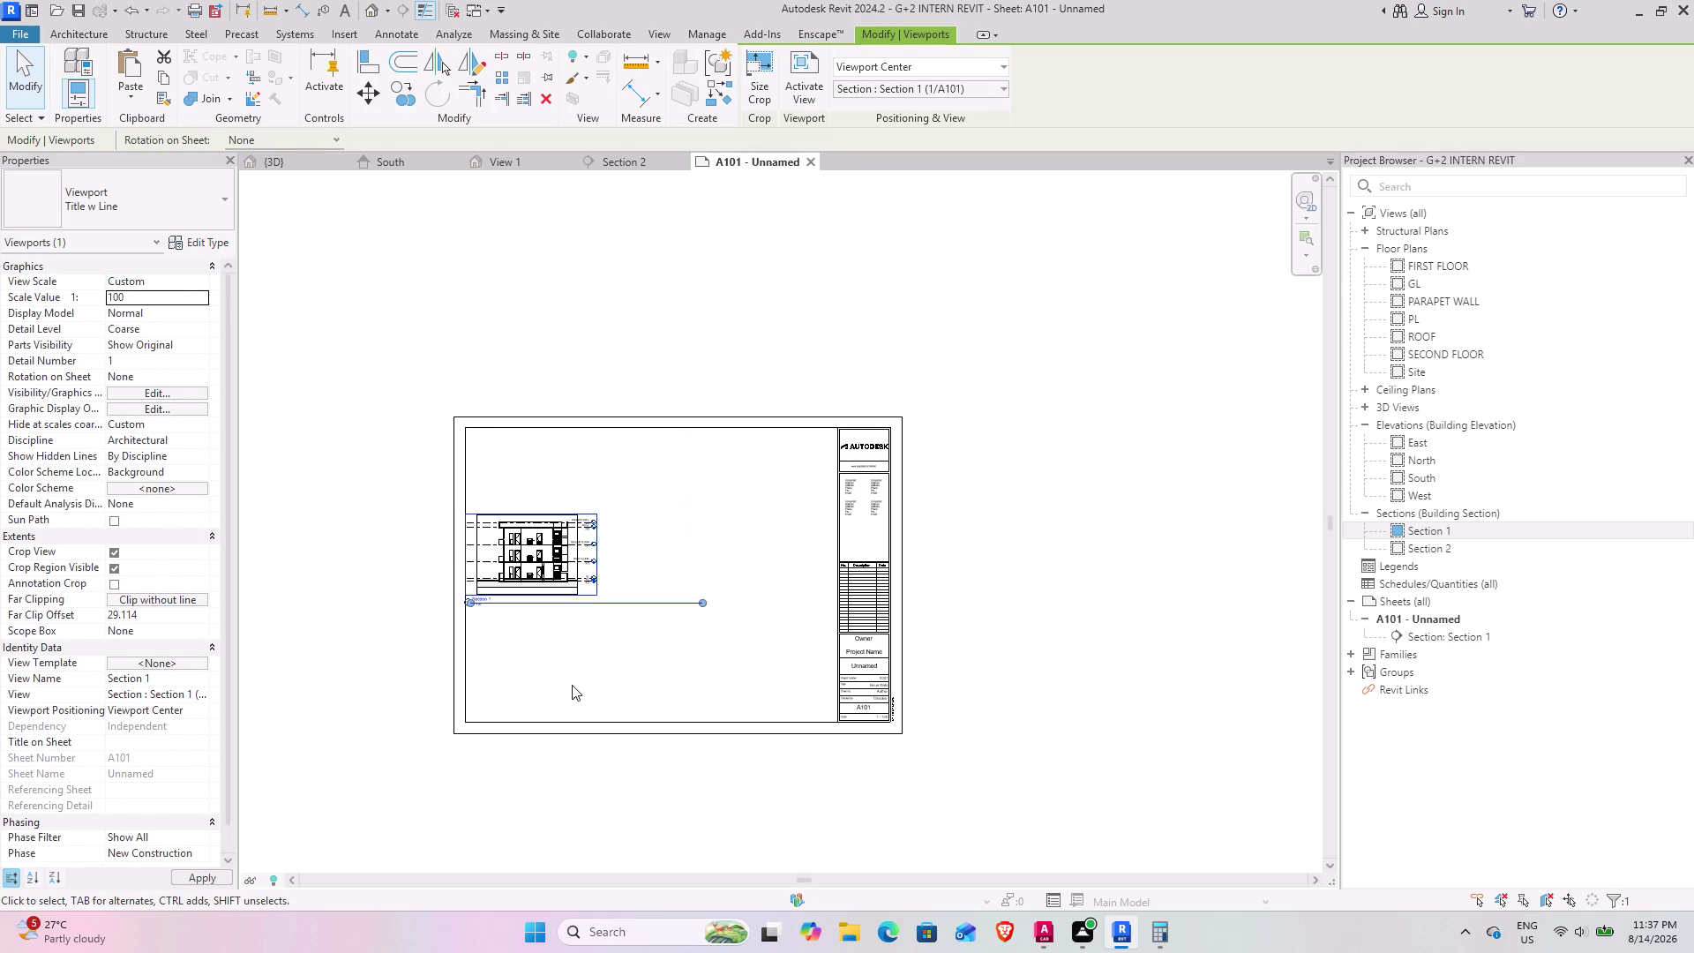
Drag the Section 1 viewport toward the sheet's upper left corner.
scroll(up, 3)
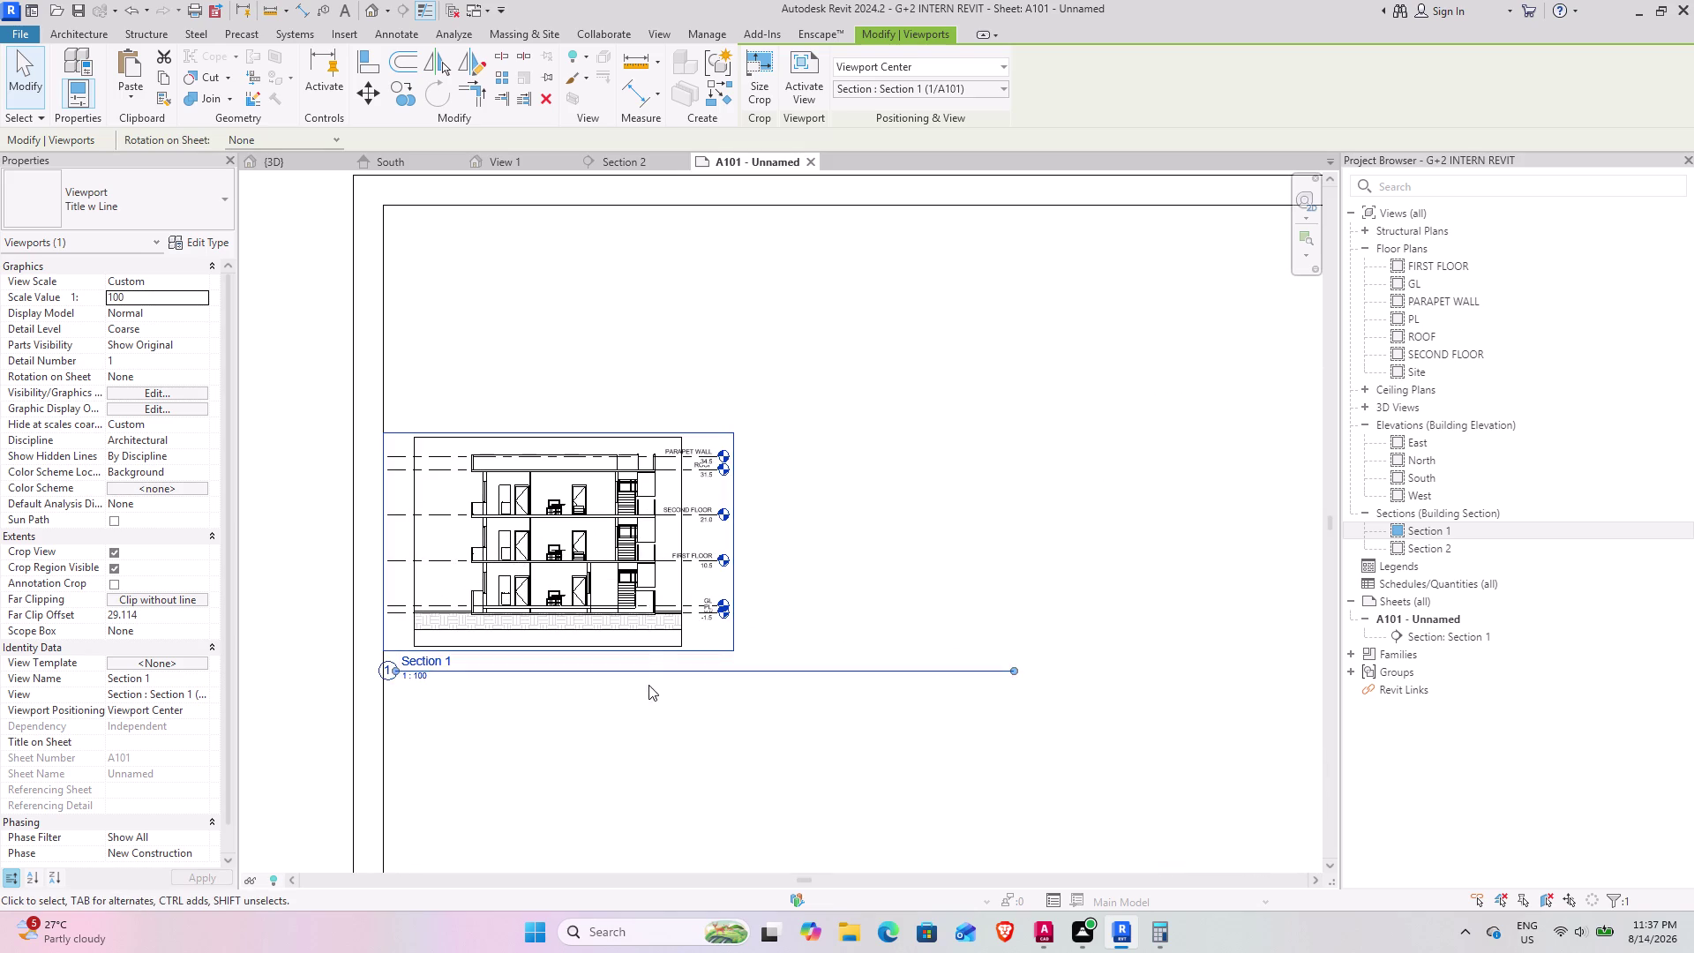
drag(645, 652, 666, 438)
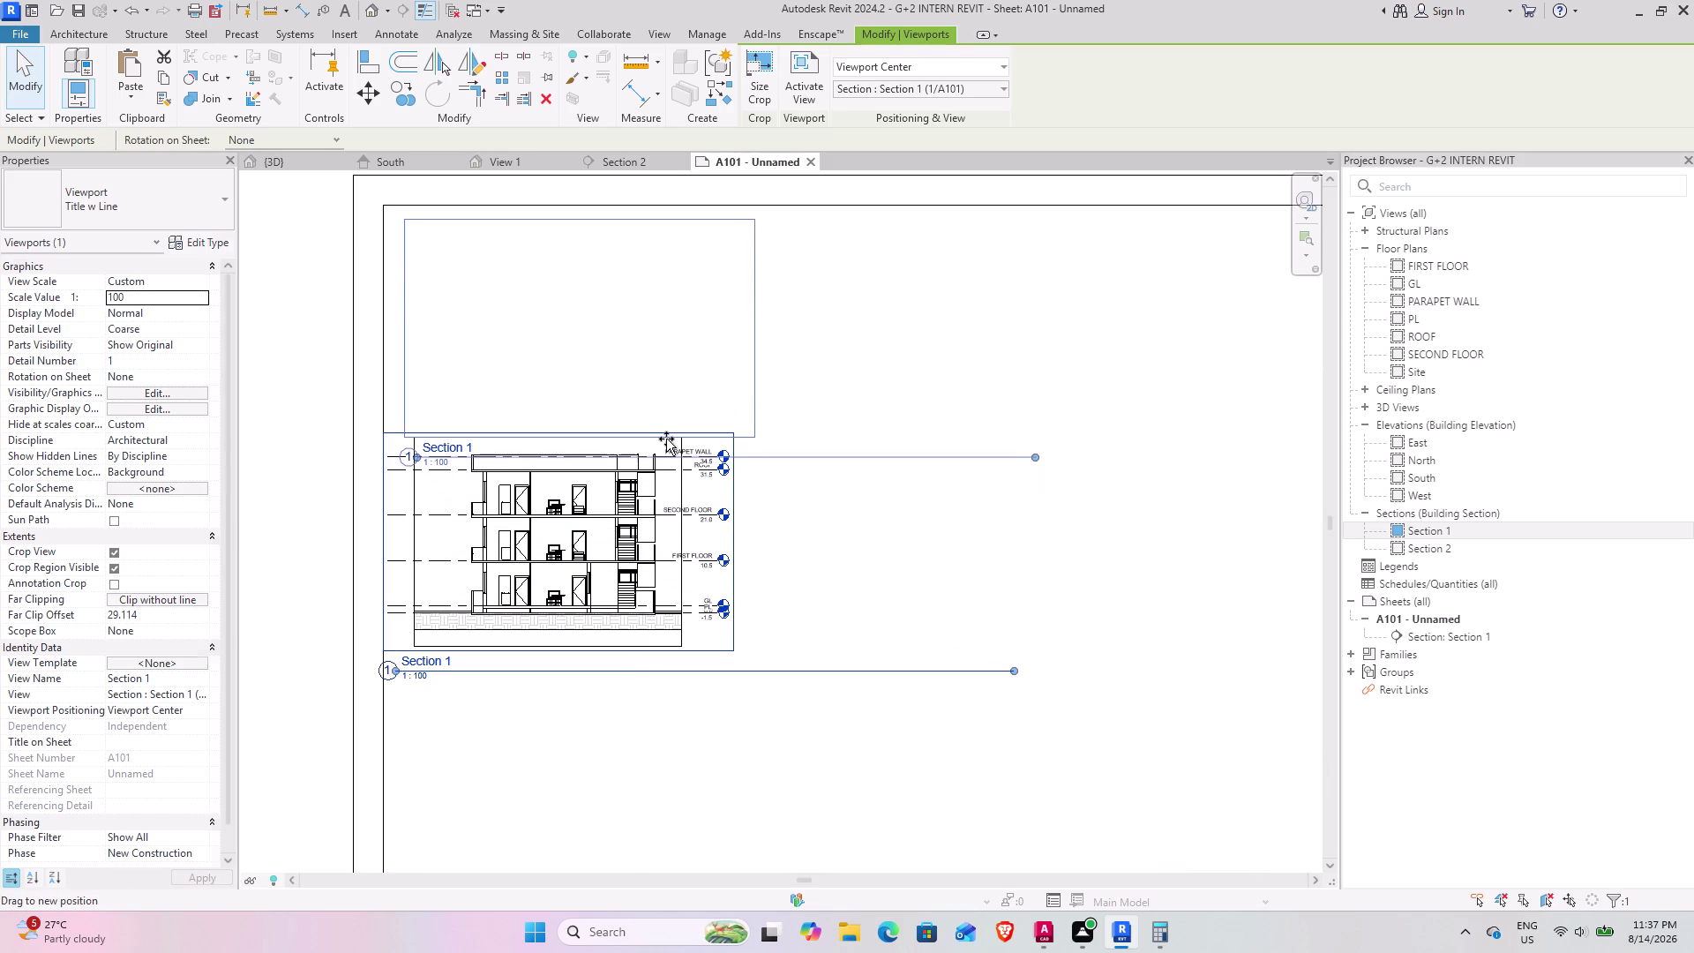
drag(666, 438, 653, 438)
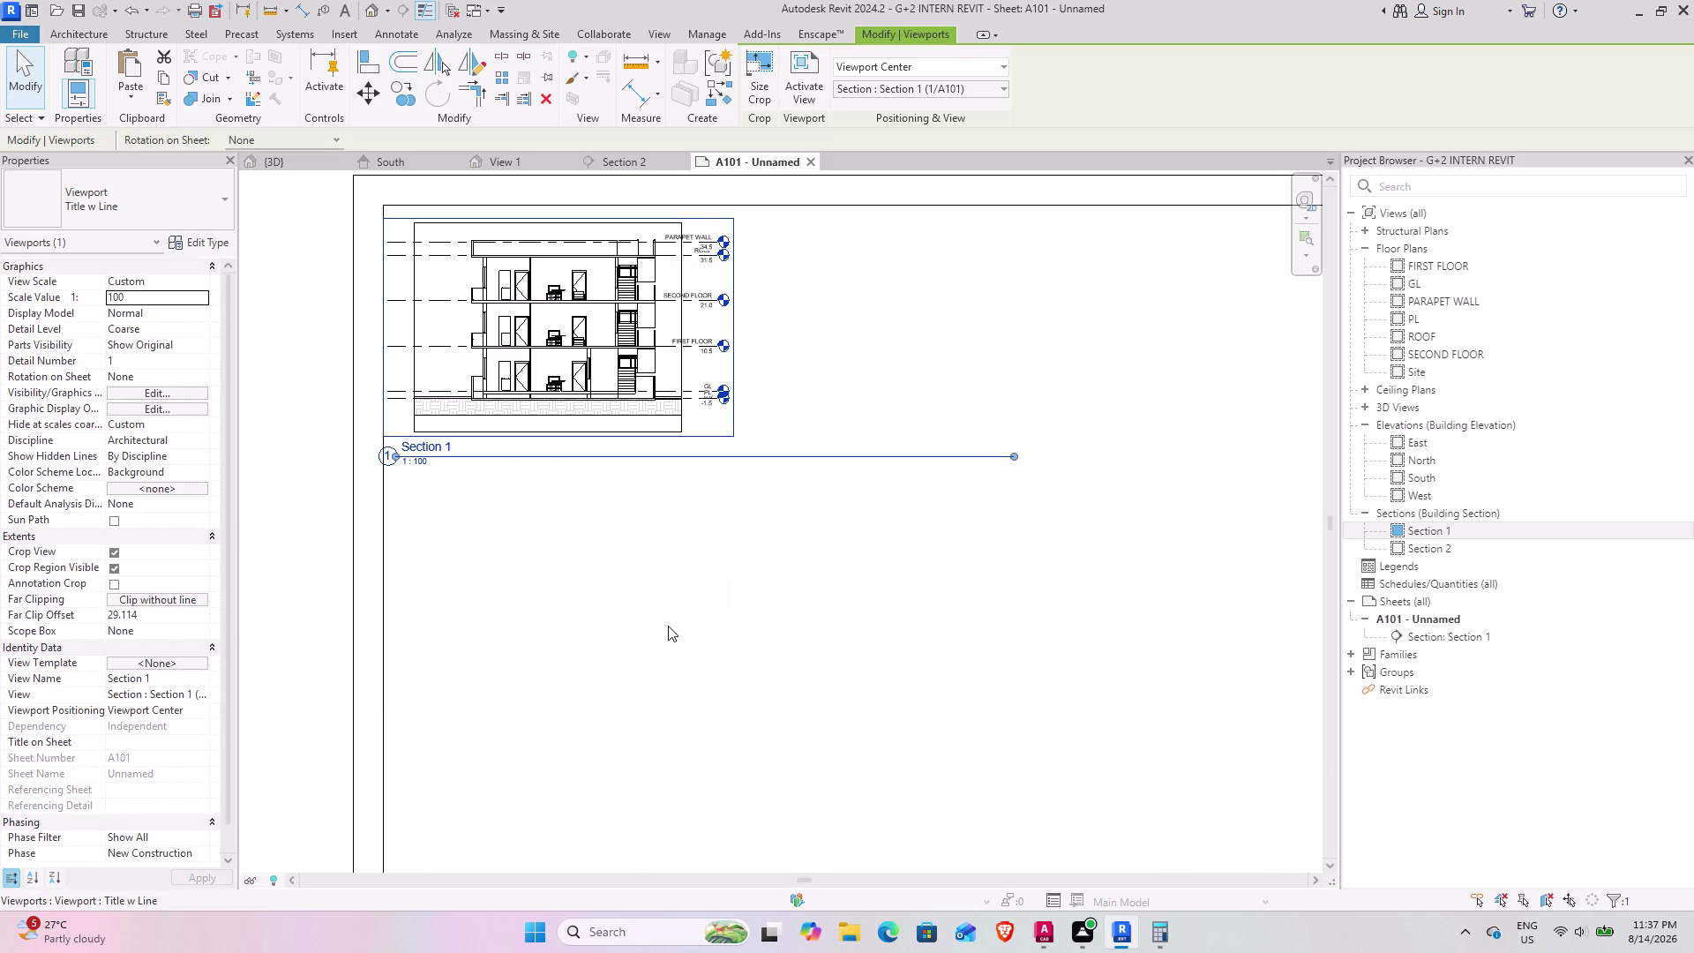
scroll(down, 3)
scroll(down, 3)
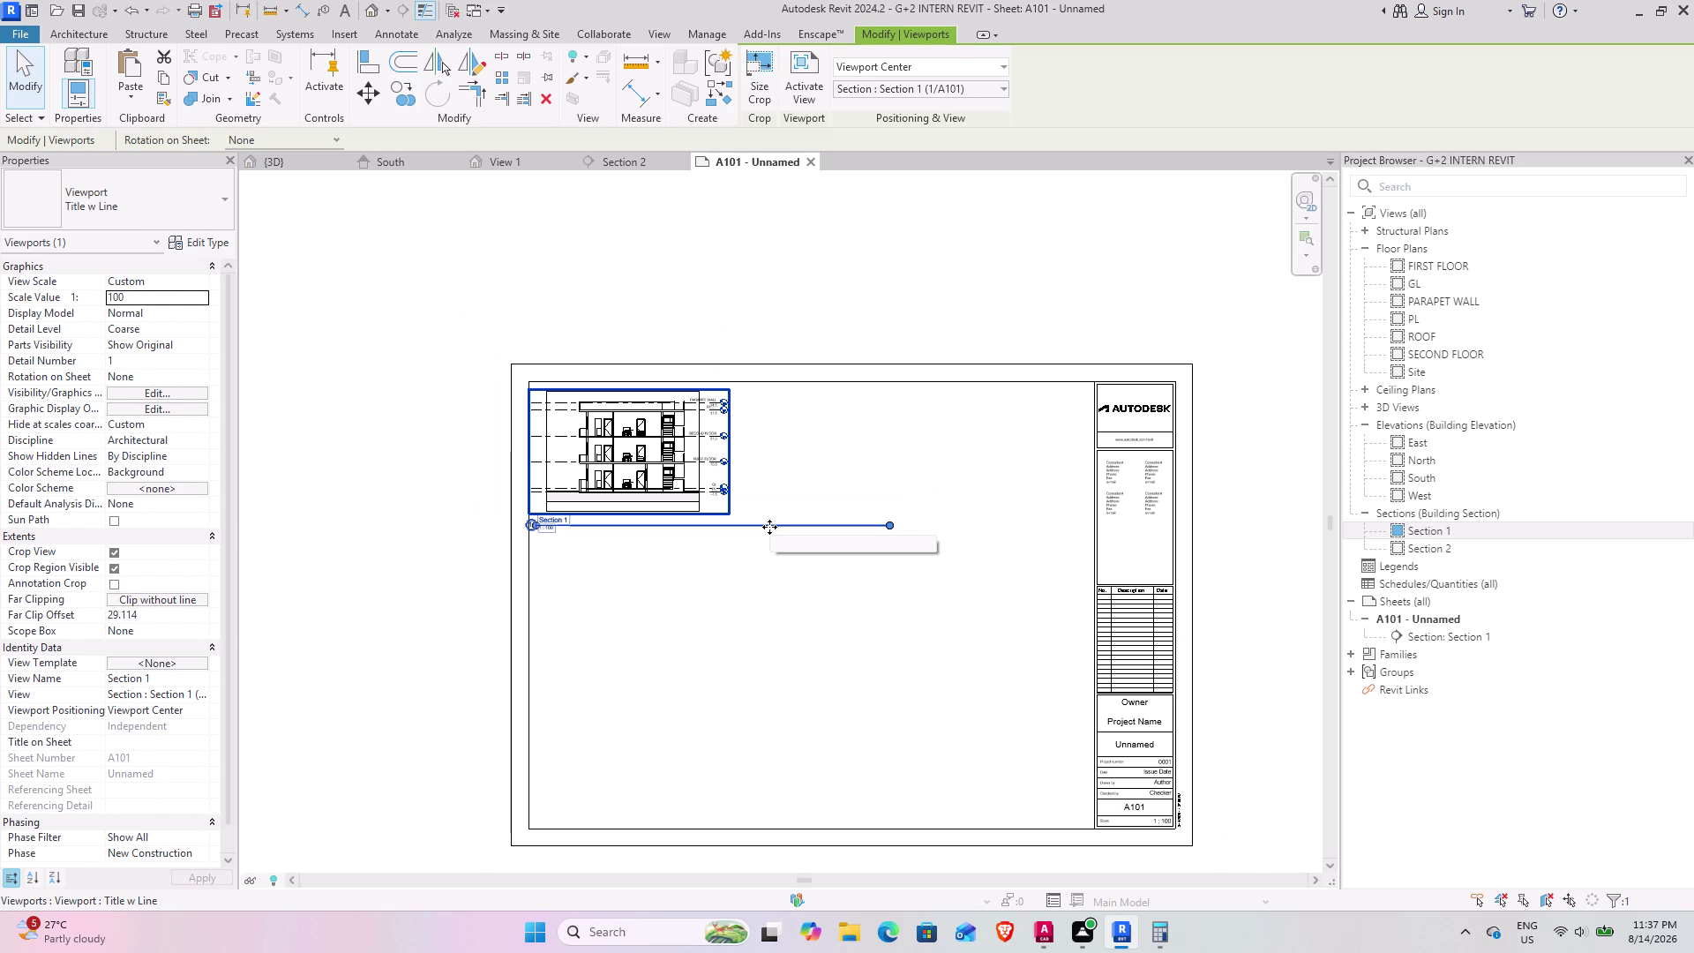
scroll(up, 3)
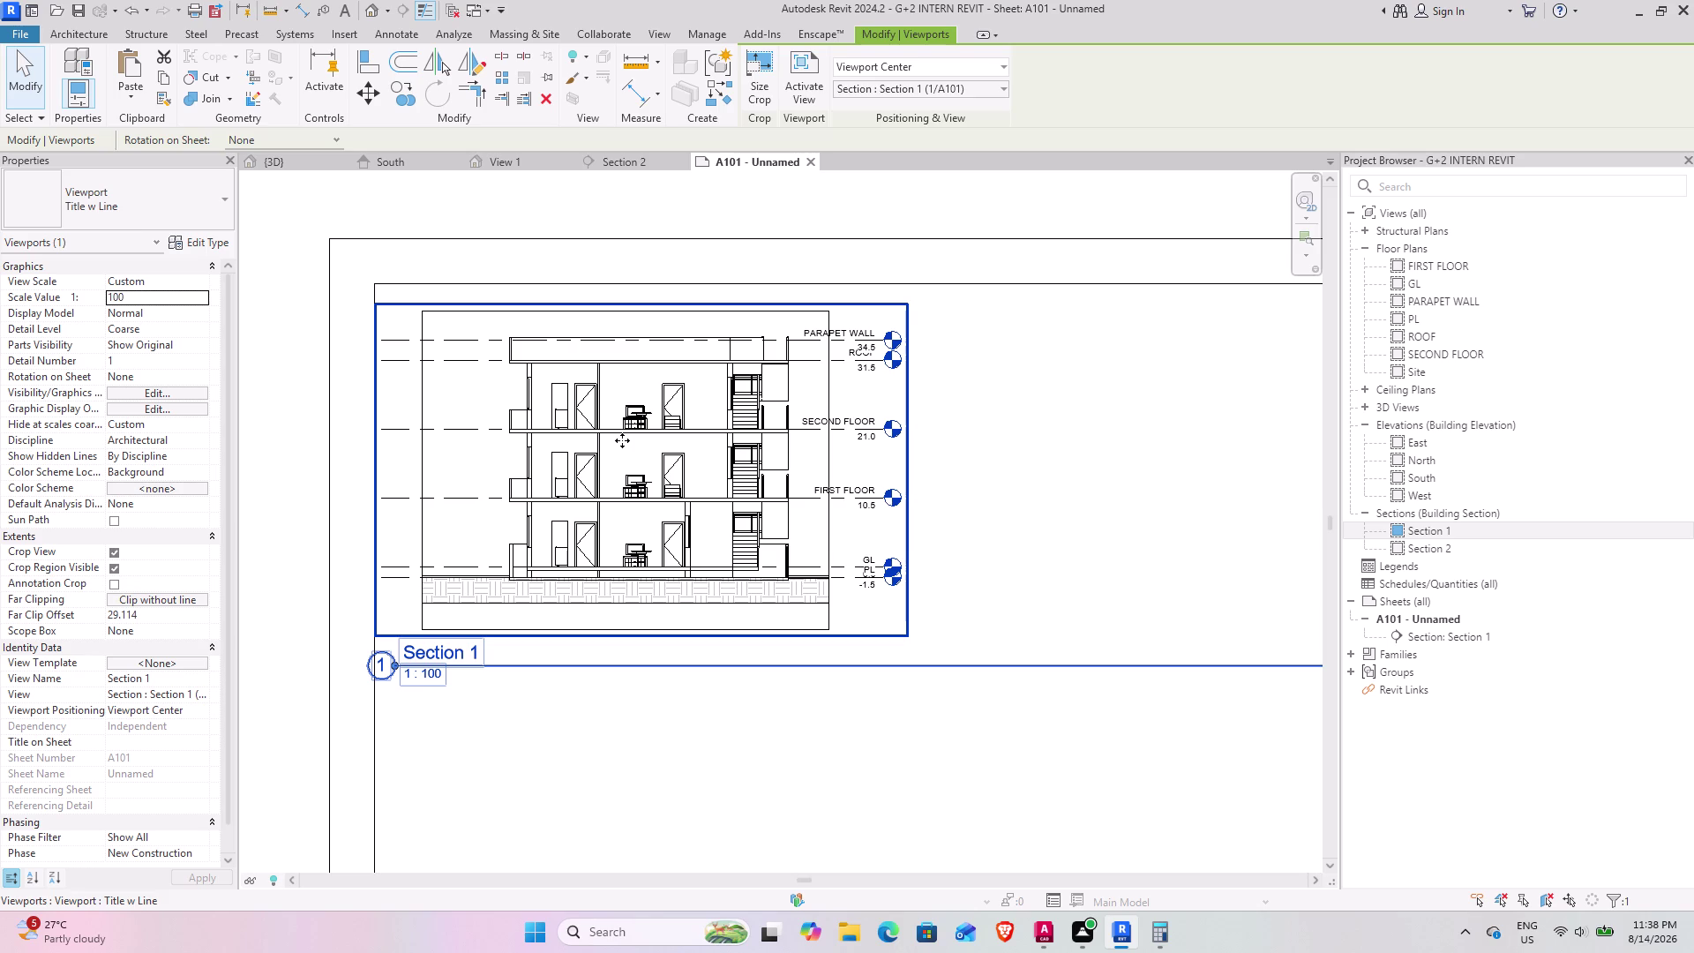
scroll(down, 3)
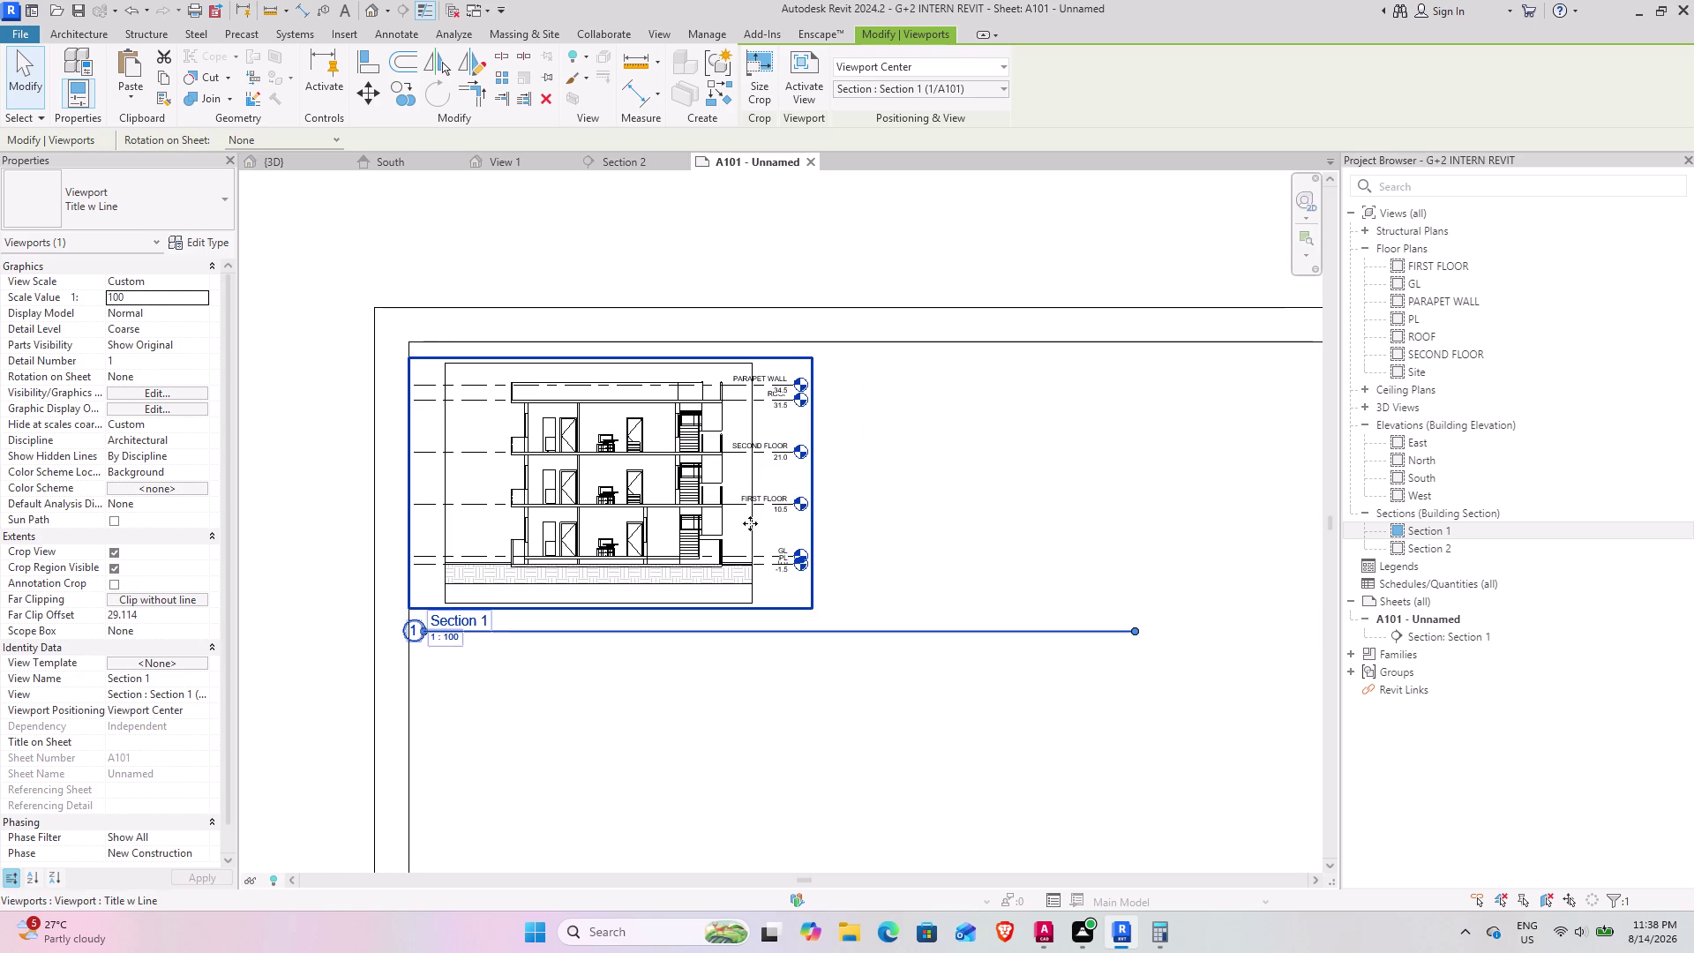
drag(1441, 551, 1427, 554)
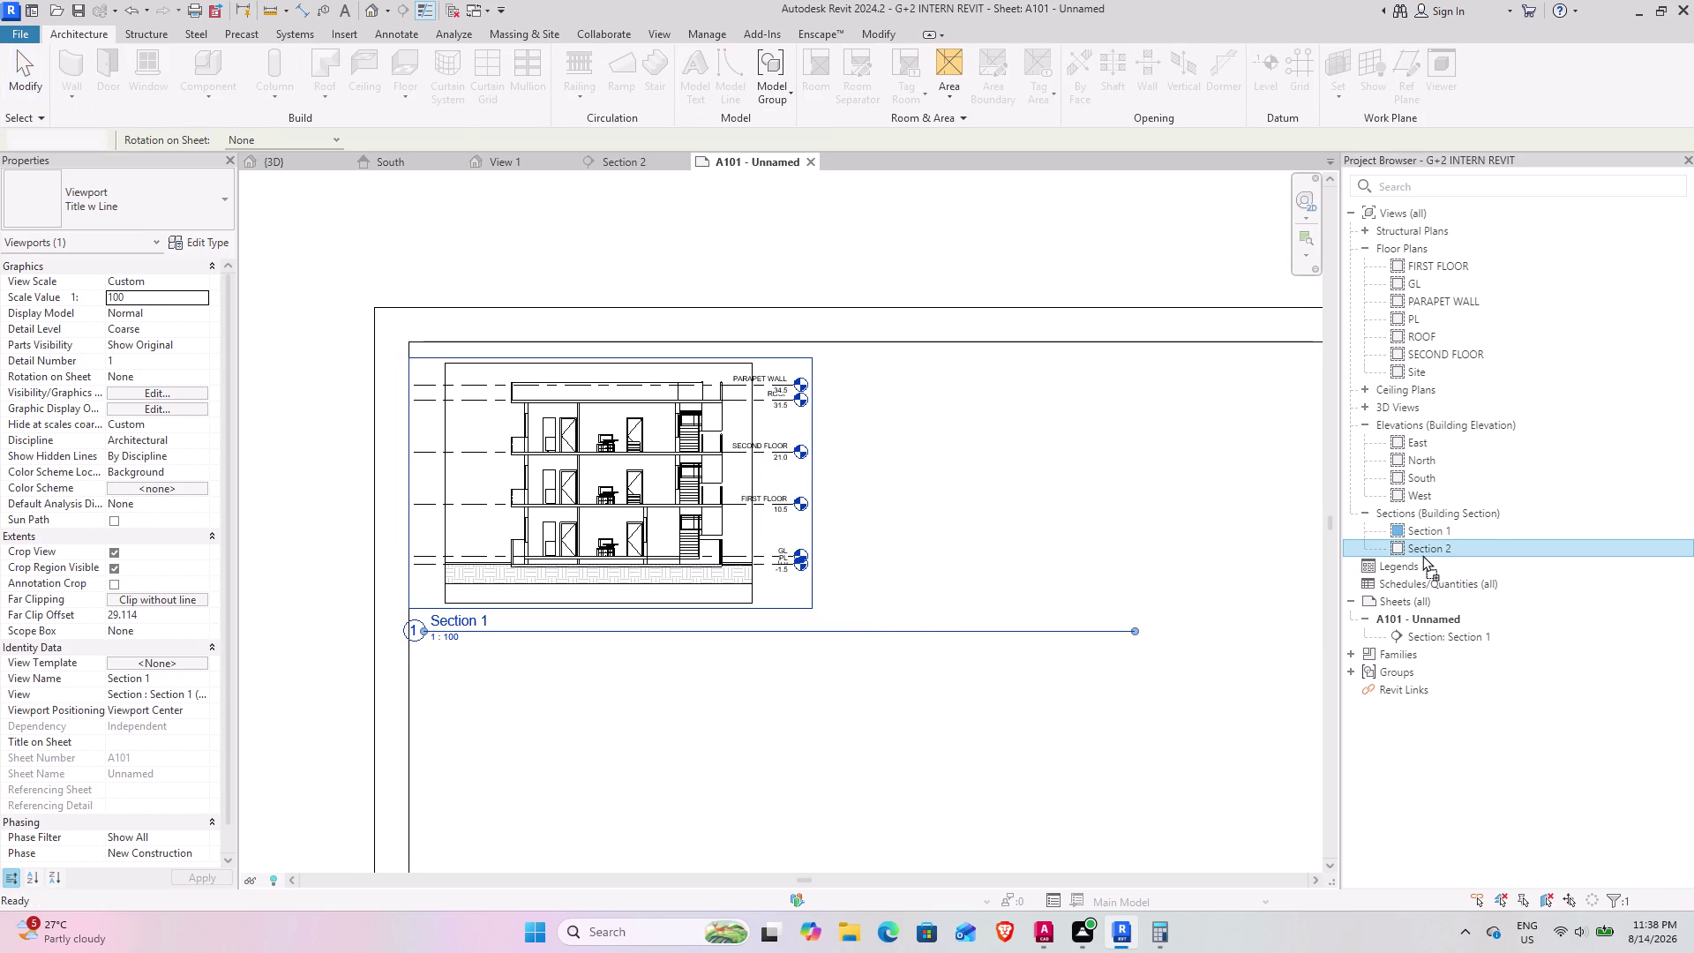
Place Section 2 on sheet A101 below Section 1 with Scale Value 100.
drag(1427, 554, 612, 758)
scroll(down, 3)
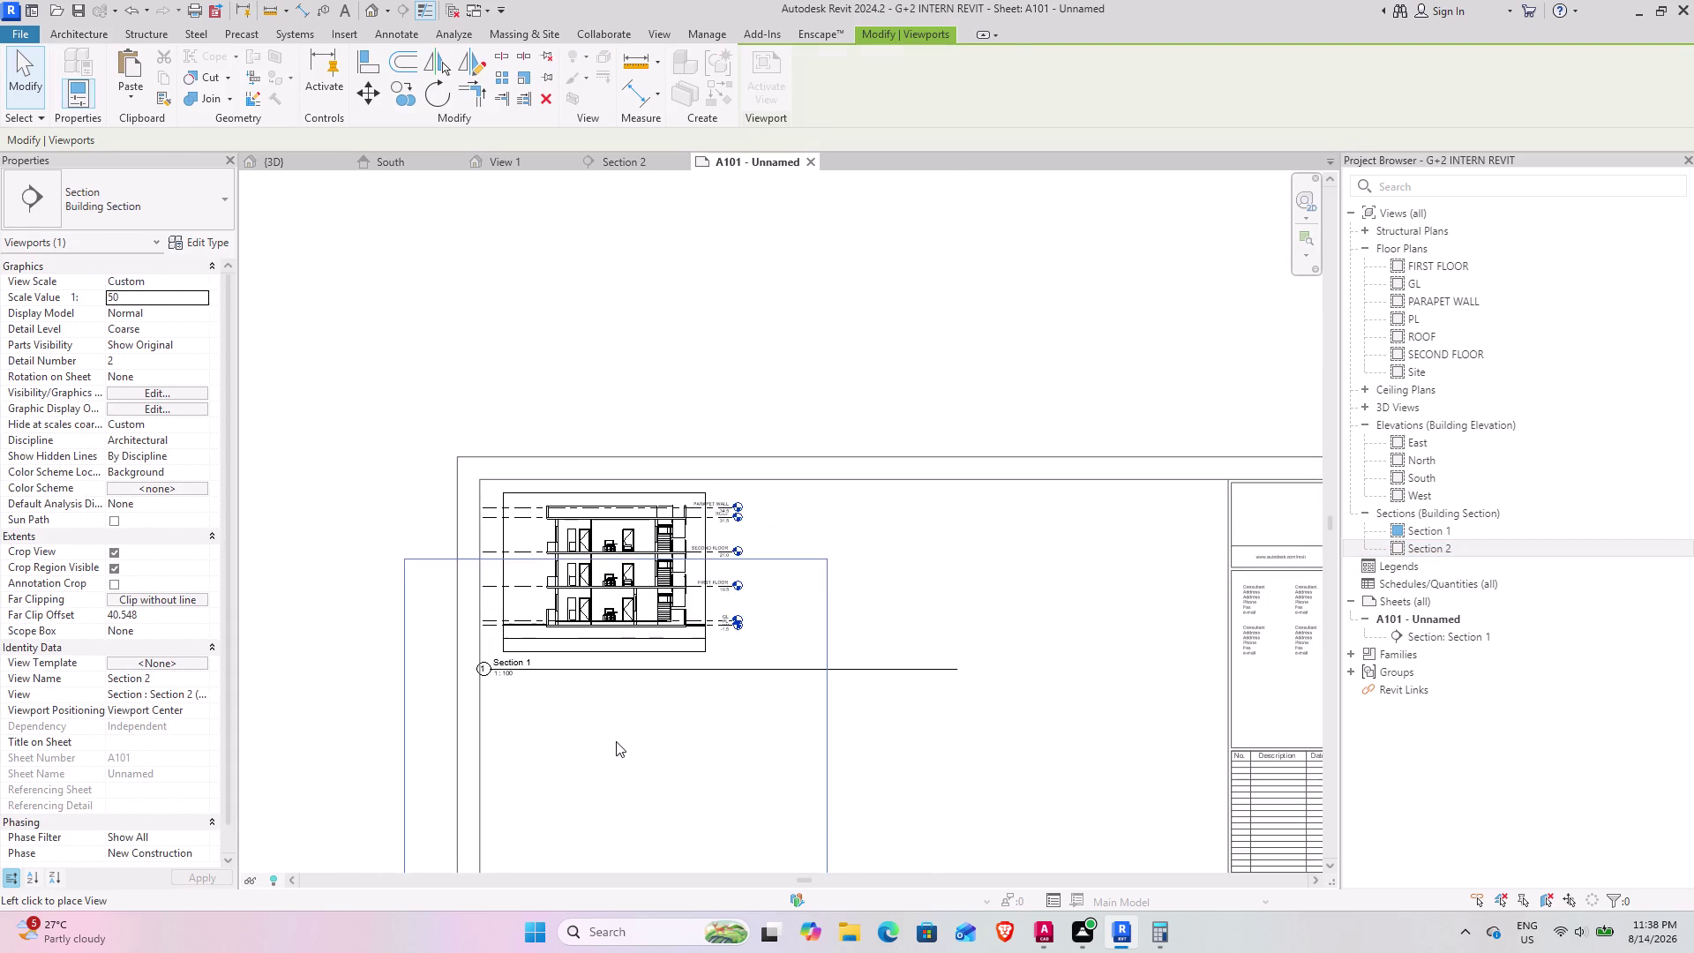
middle_drag(608, 712, 674, 489)
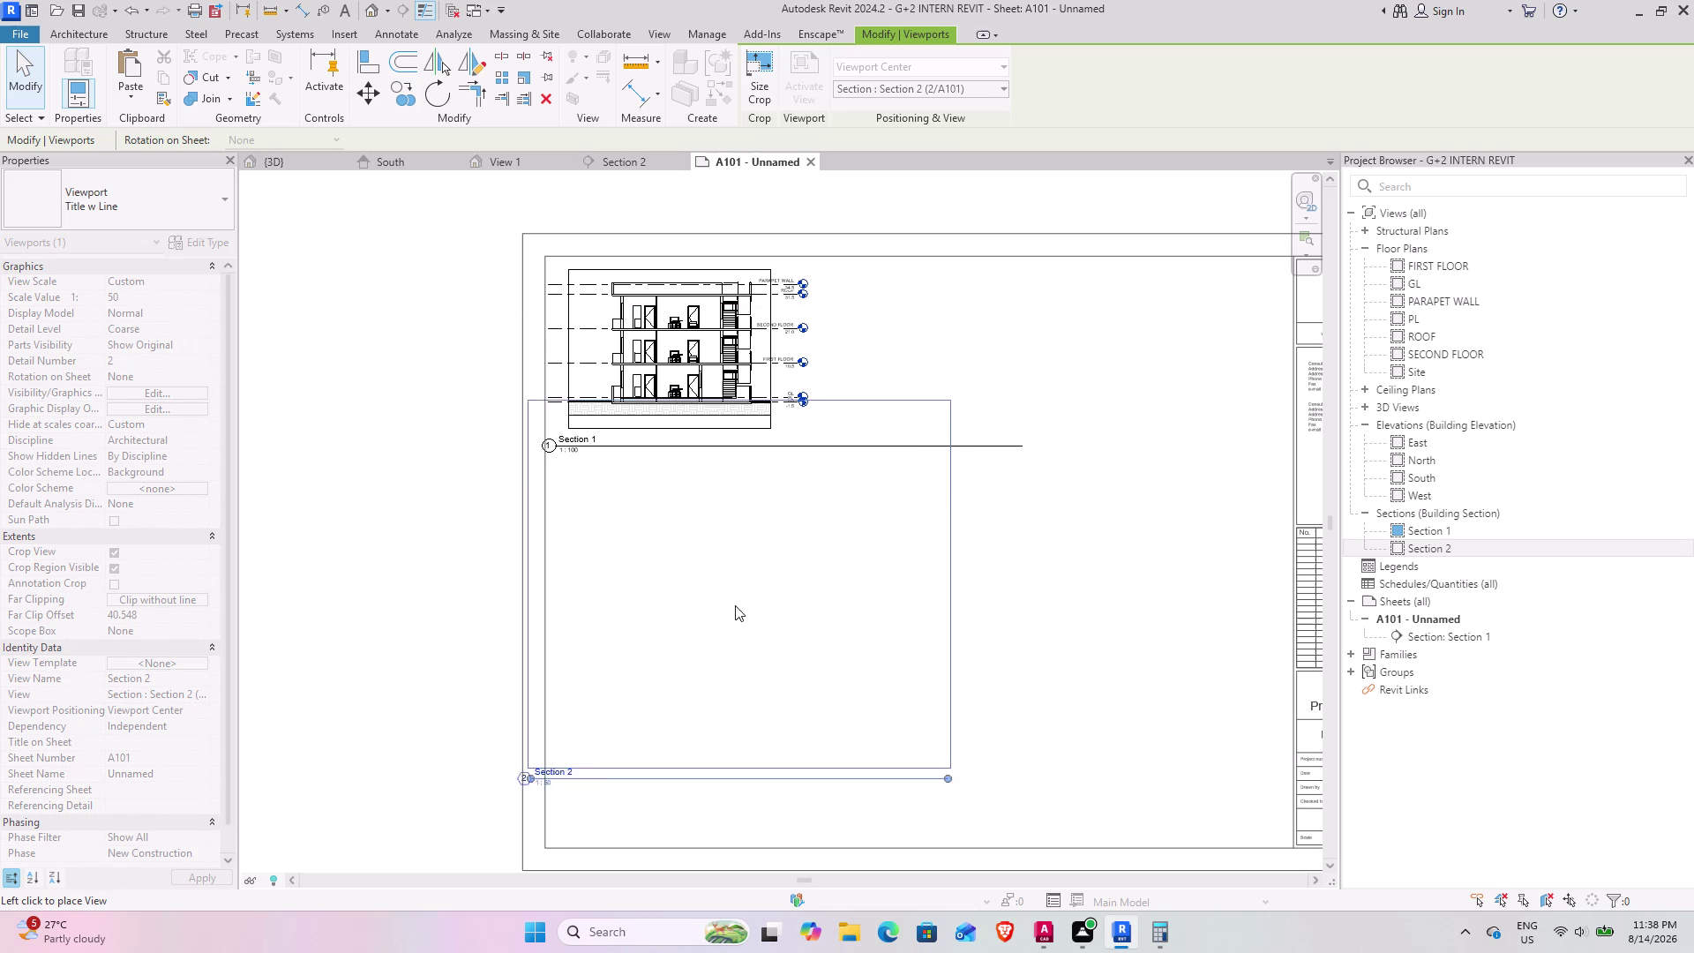
click(794, 630)
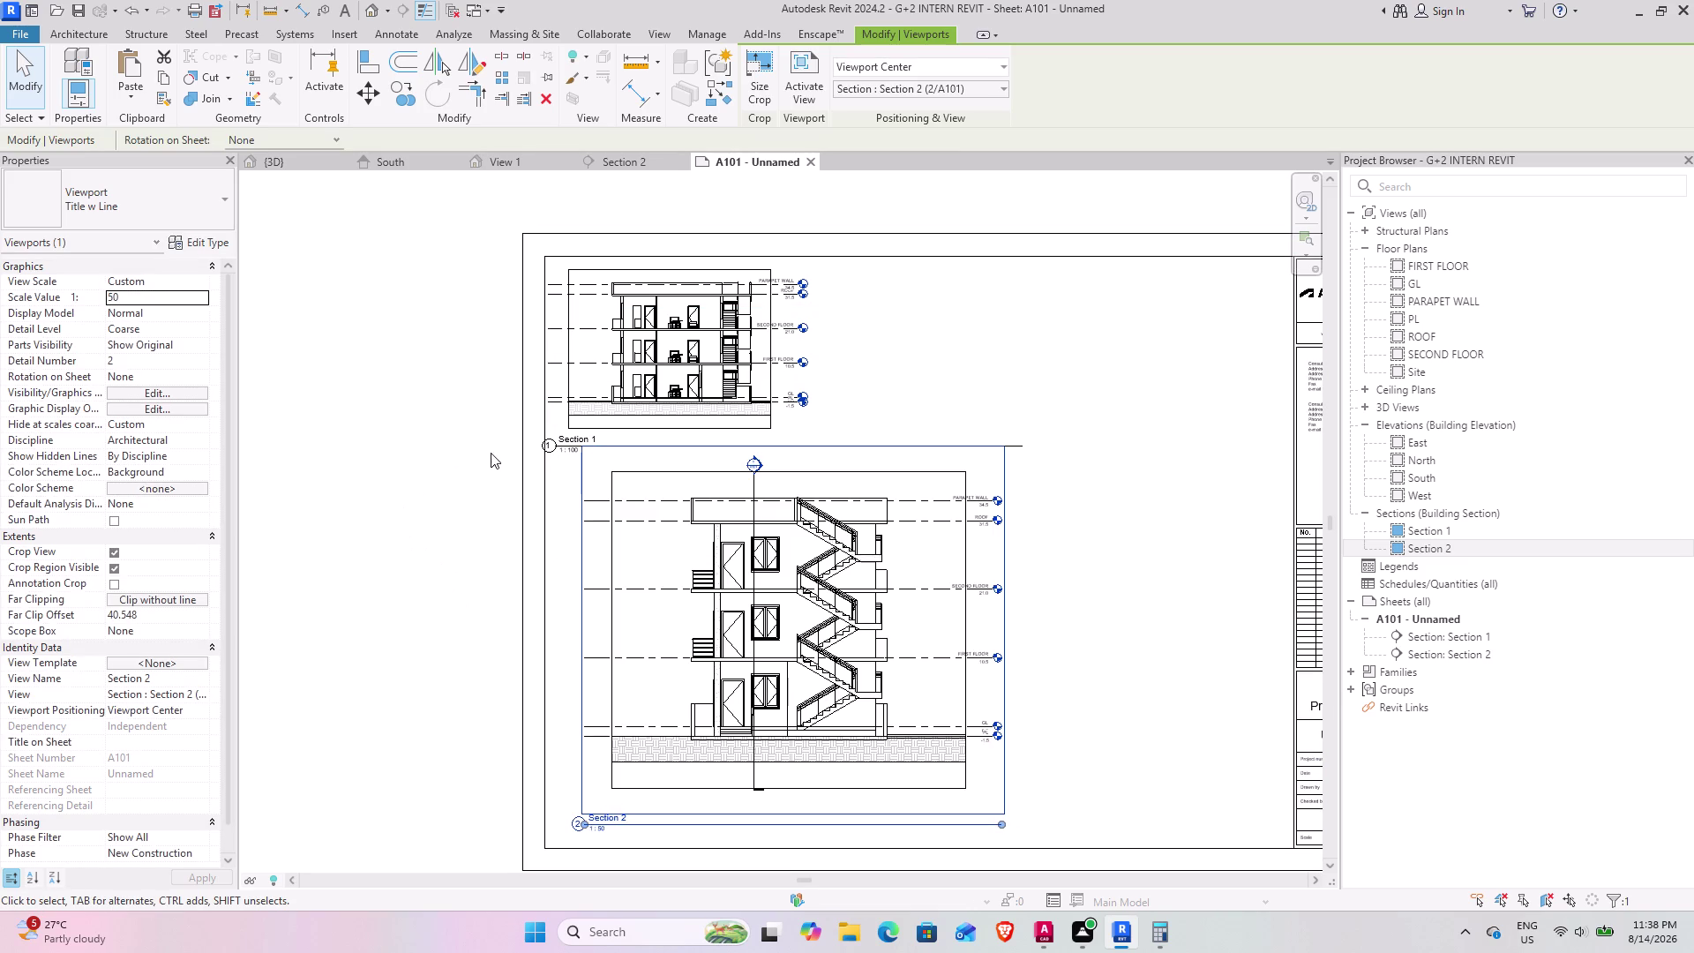
click(180, 300)
text(100)
key(Return)
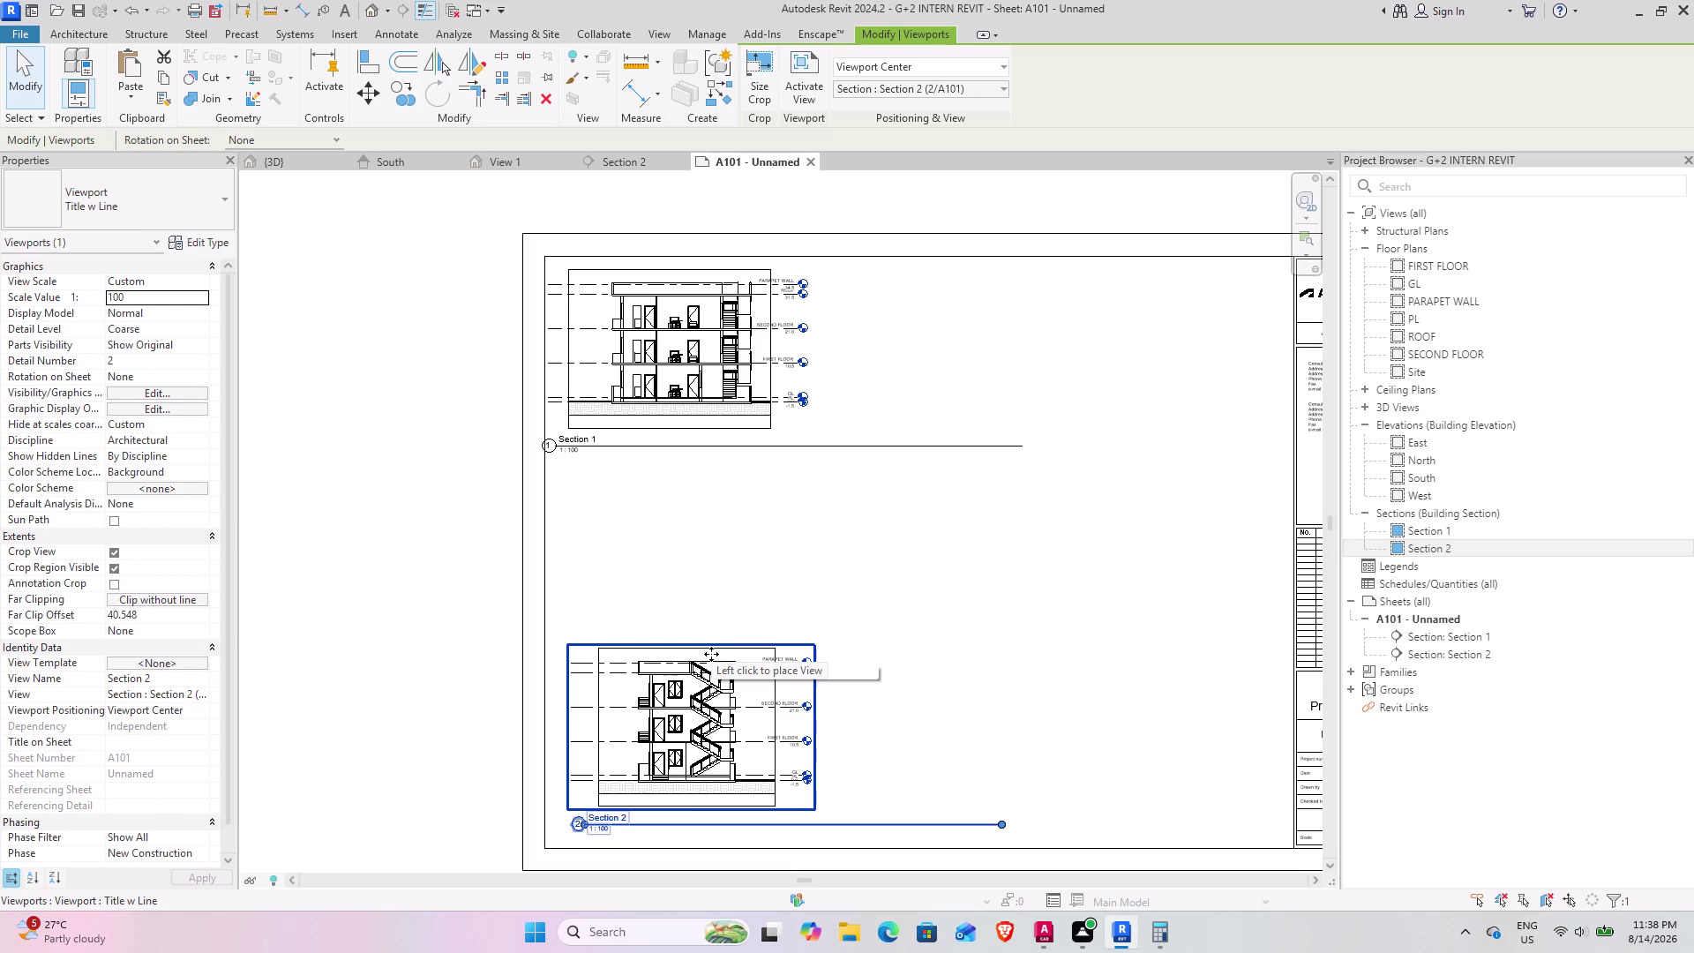
Move Section 2 just beneath Section 1, then open the PL floor plan.
drag(685, 828, 689, 649)
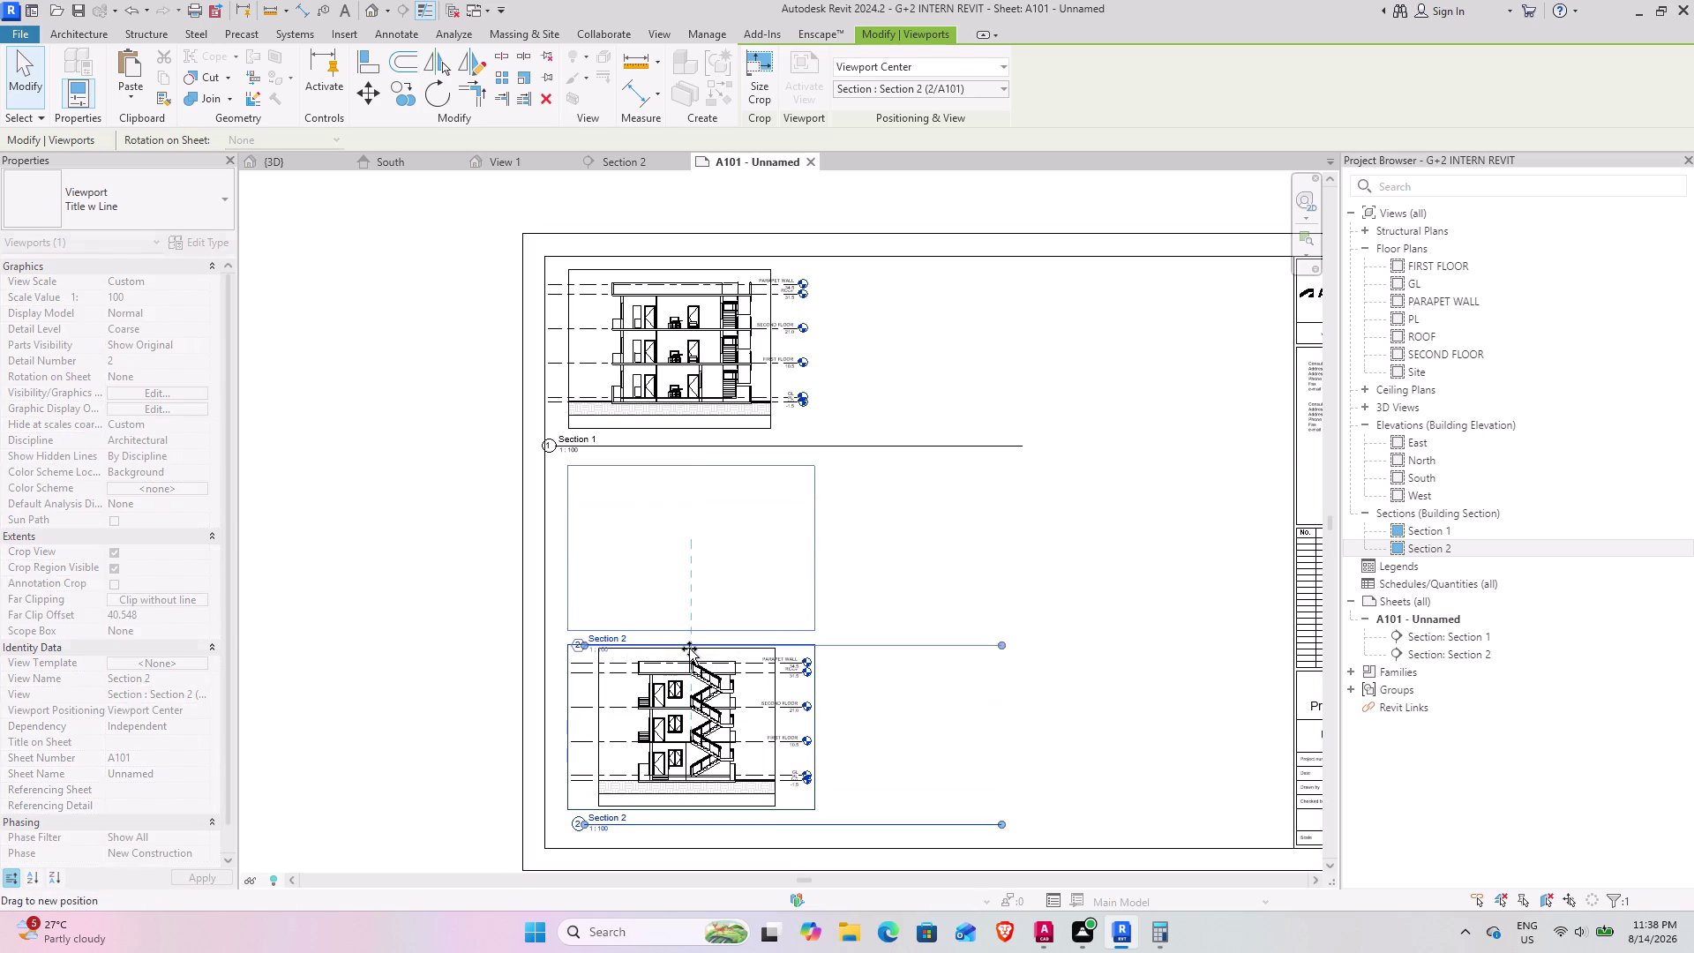
drag(689, 648, 671, 647)
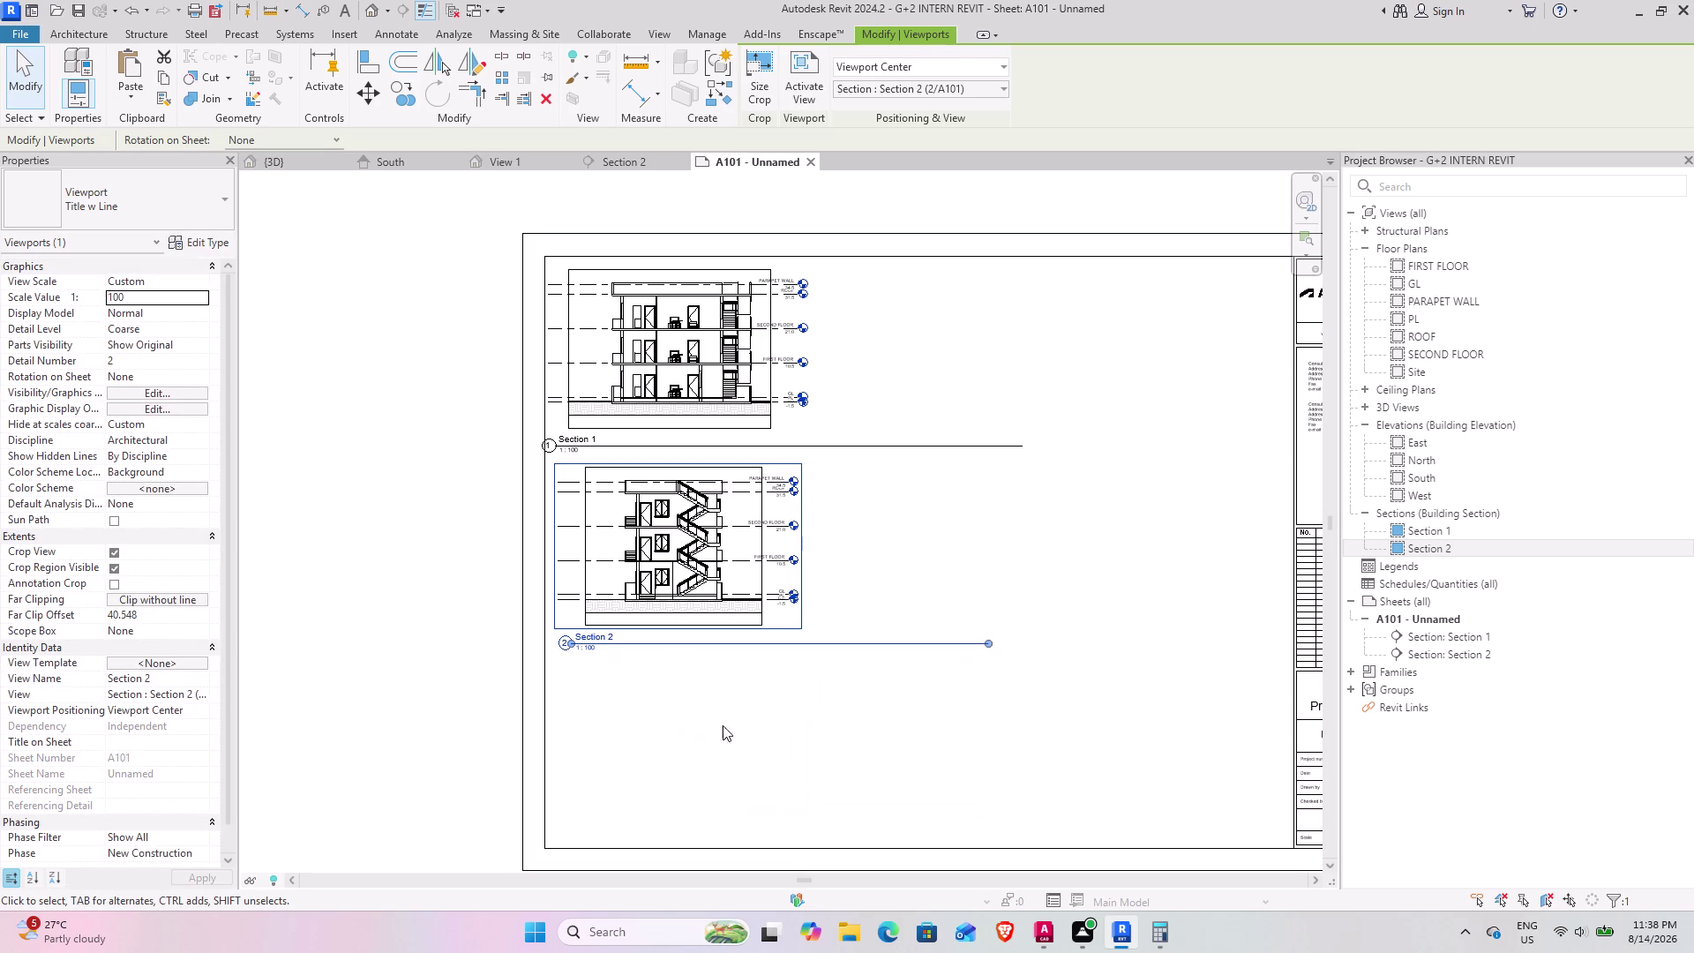
scroll(up, 3)
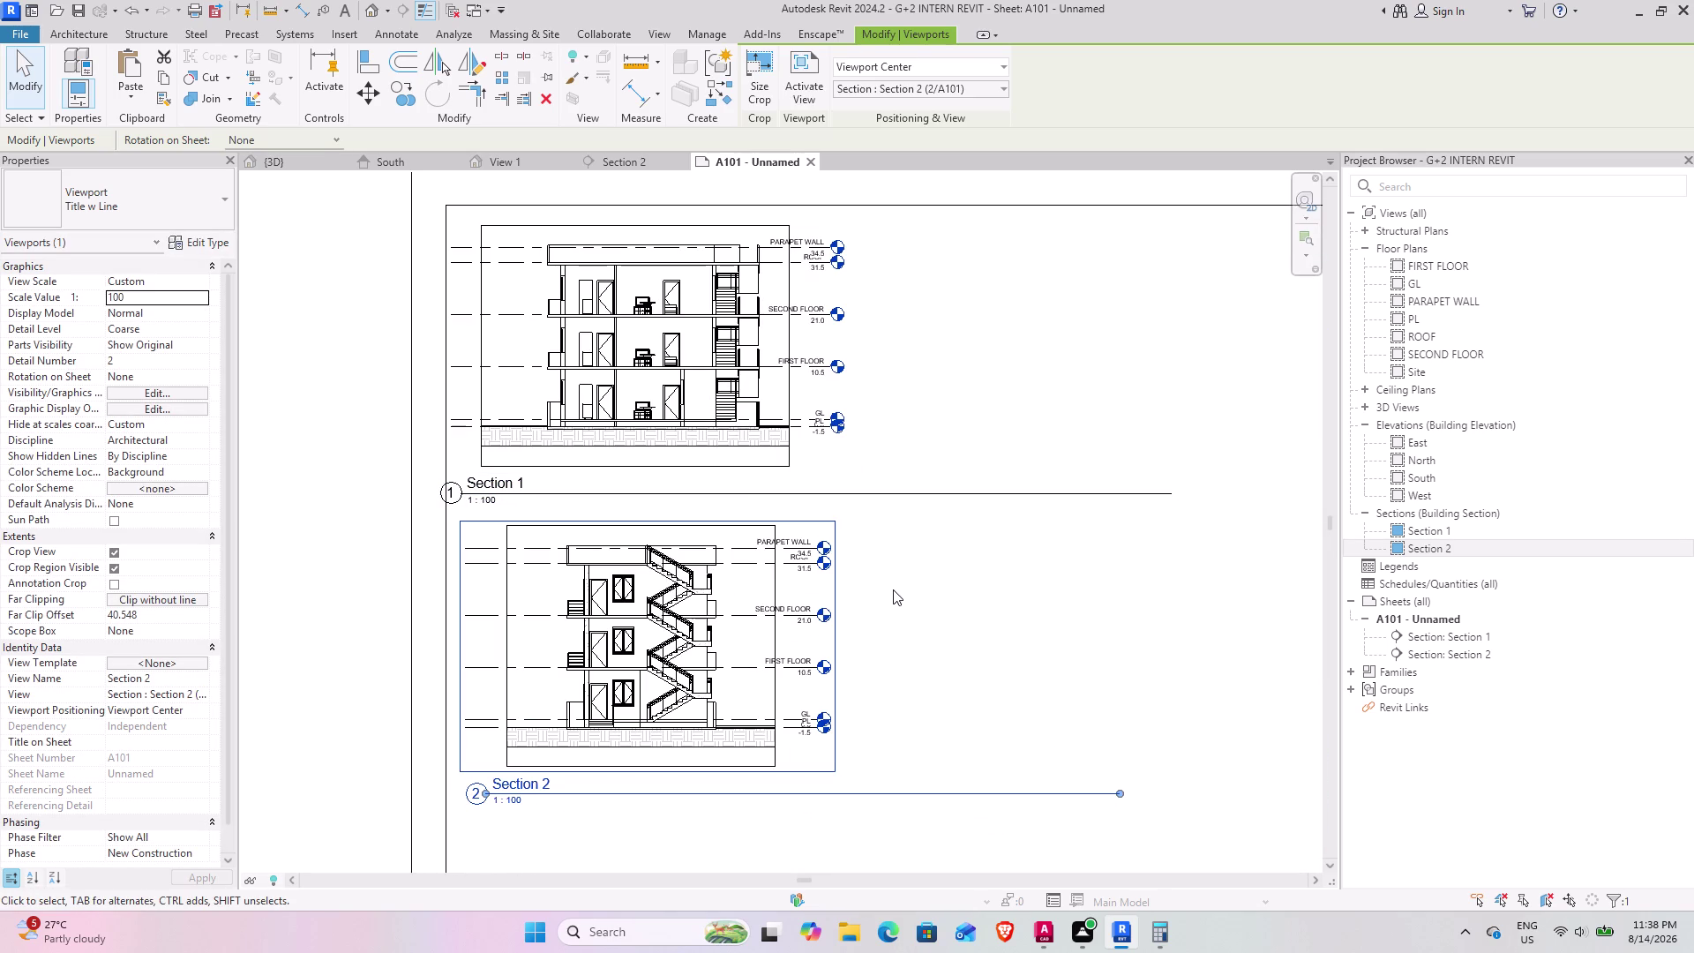
scroll(up, 3)
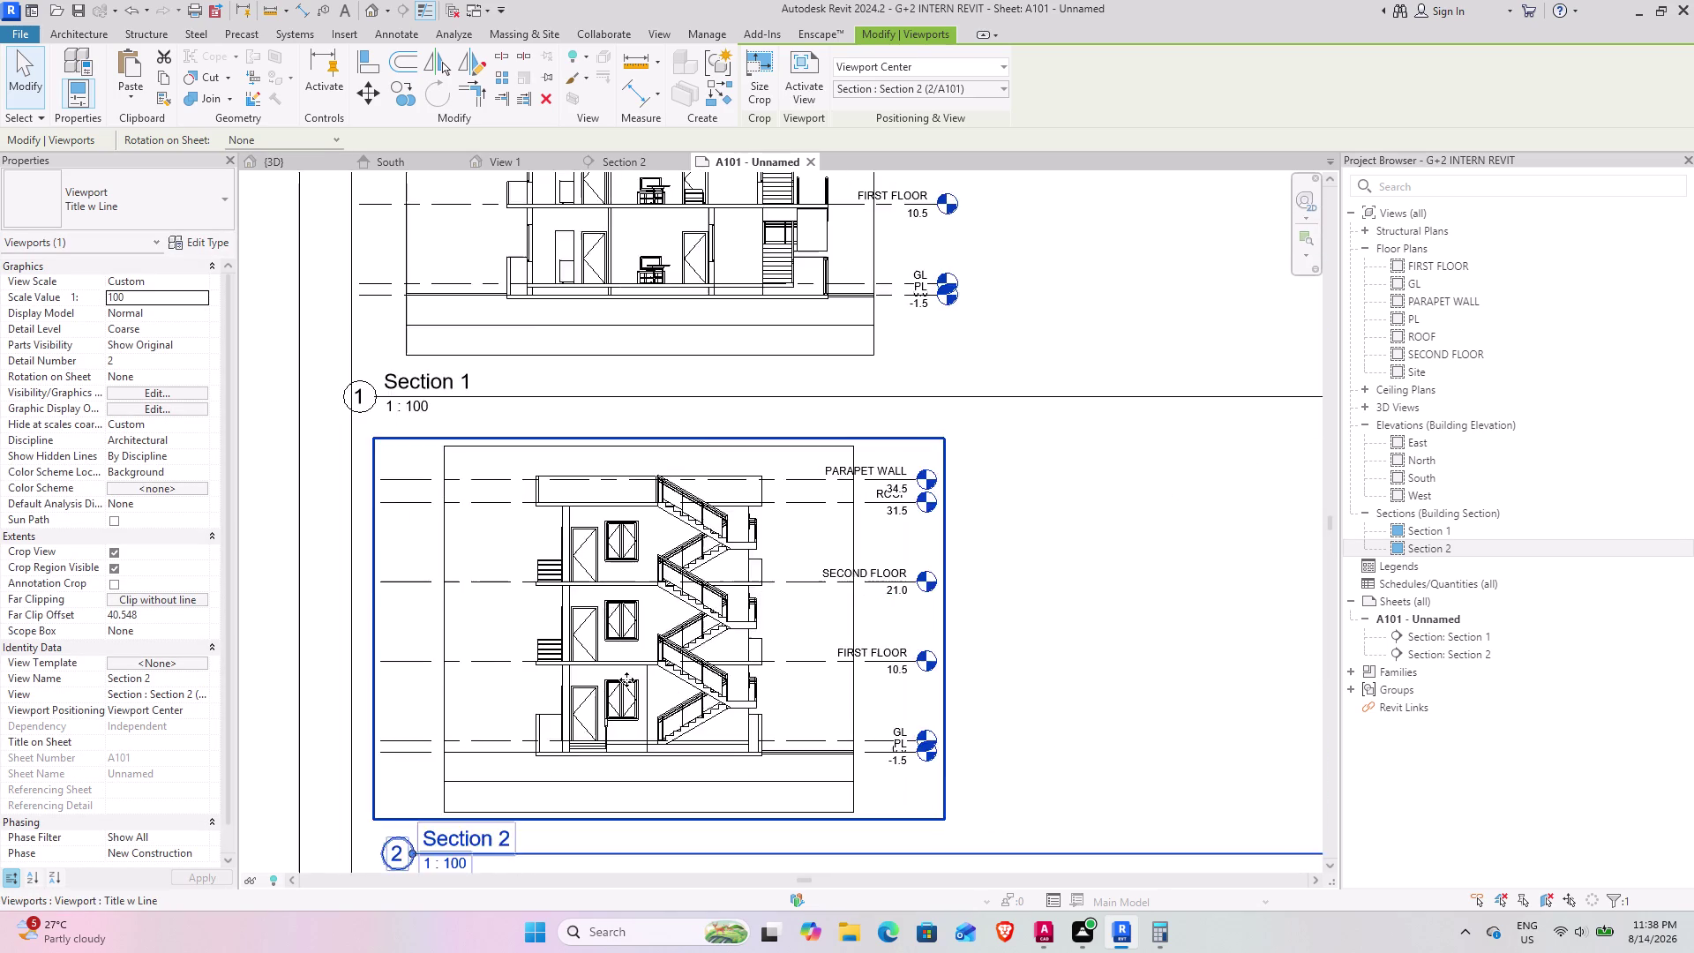
scroll(up, 3)
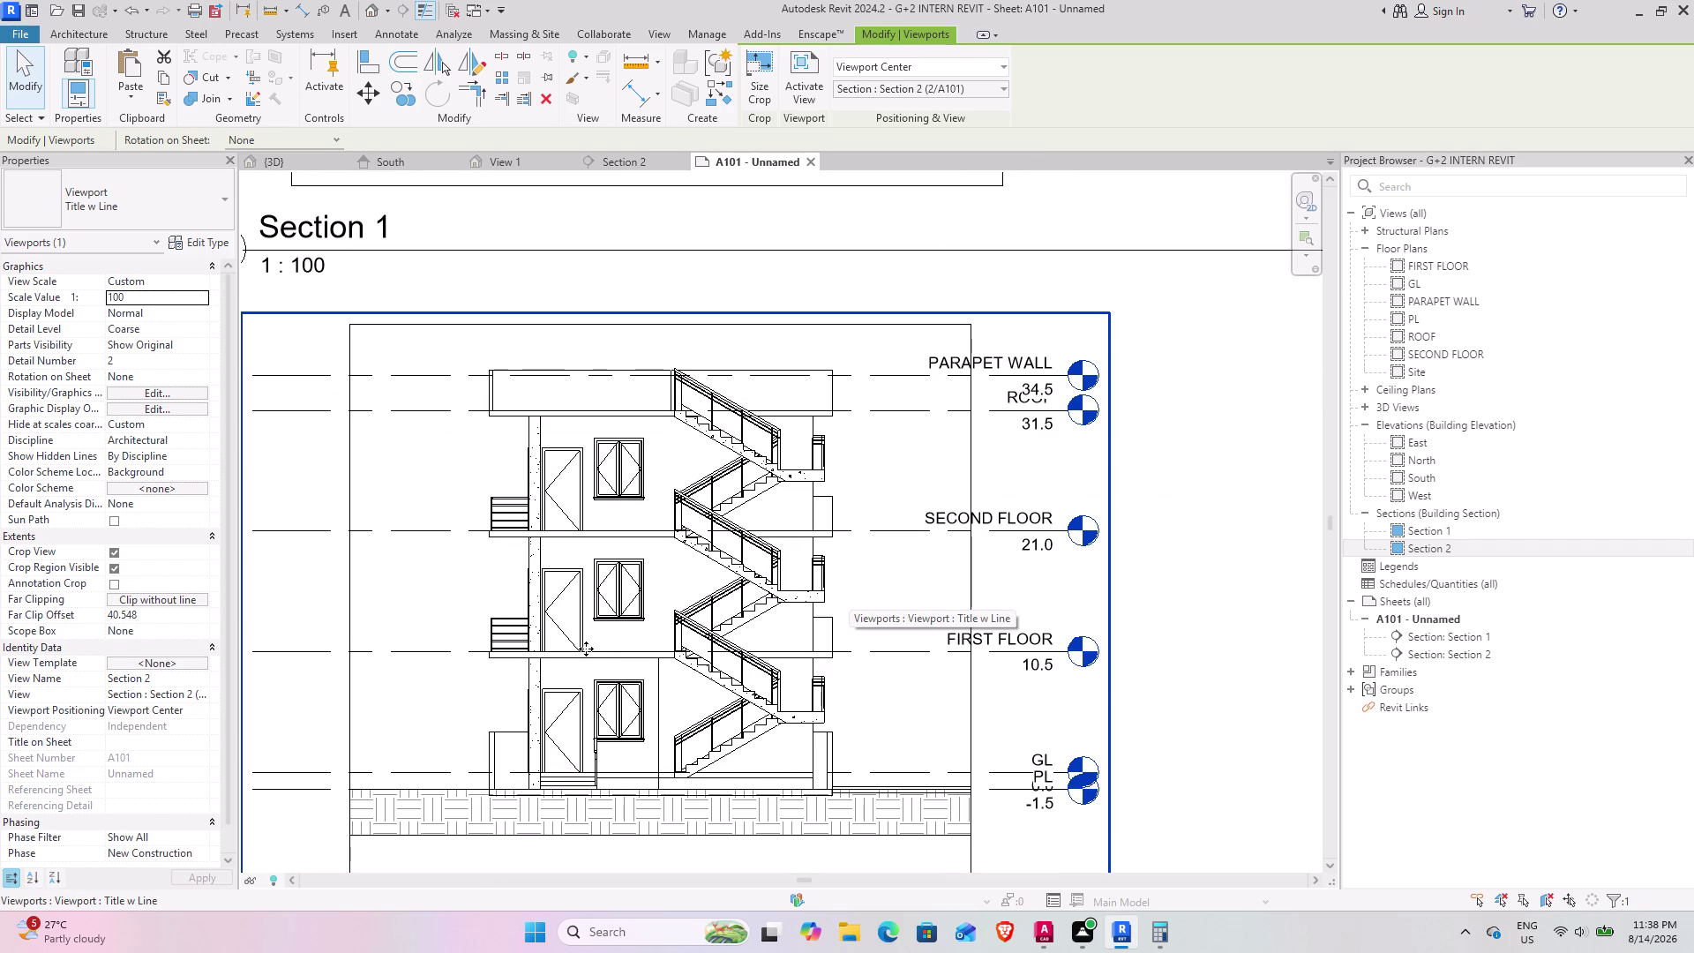
scroll(down, 3)
scroll(down, 3)
scroll(up, 3)
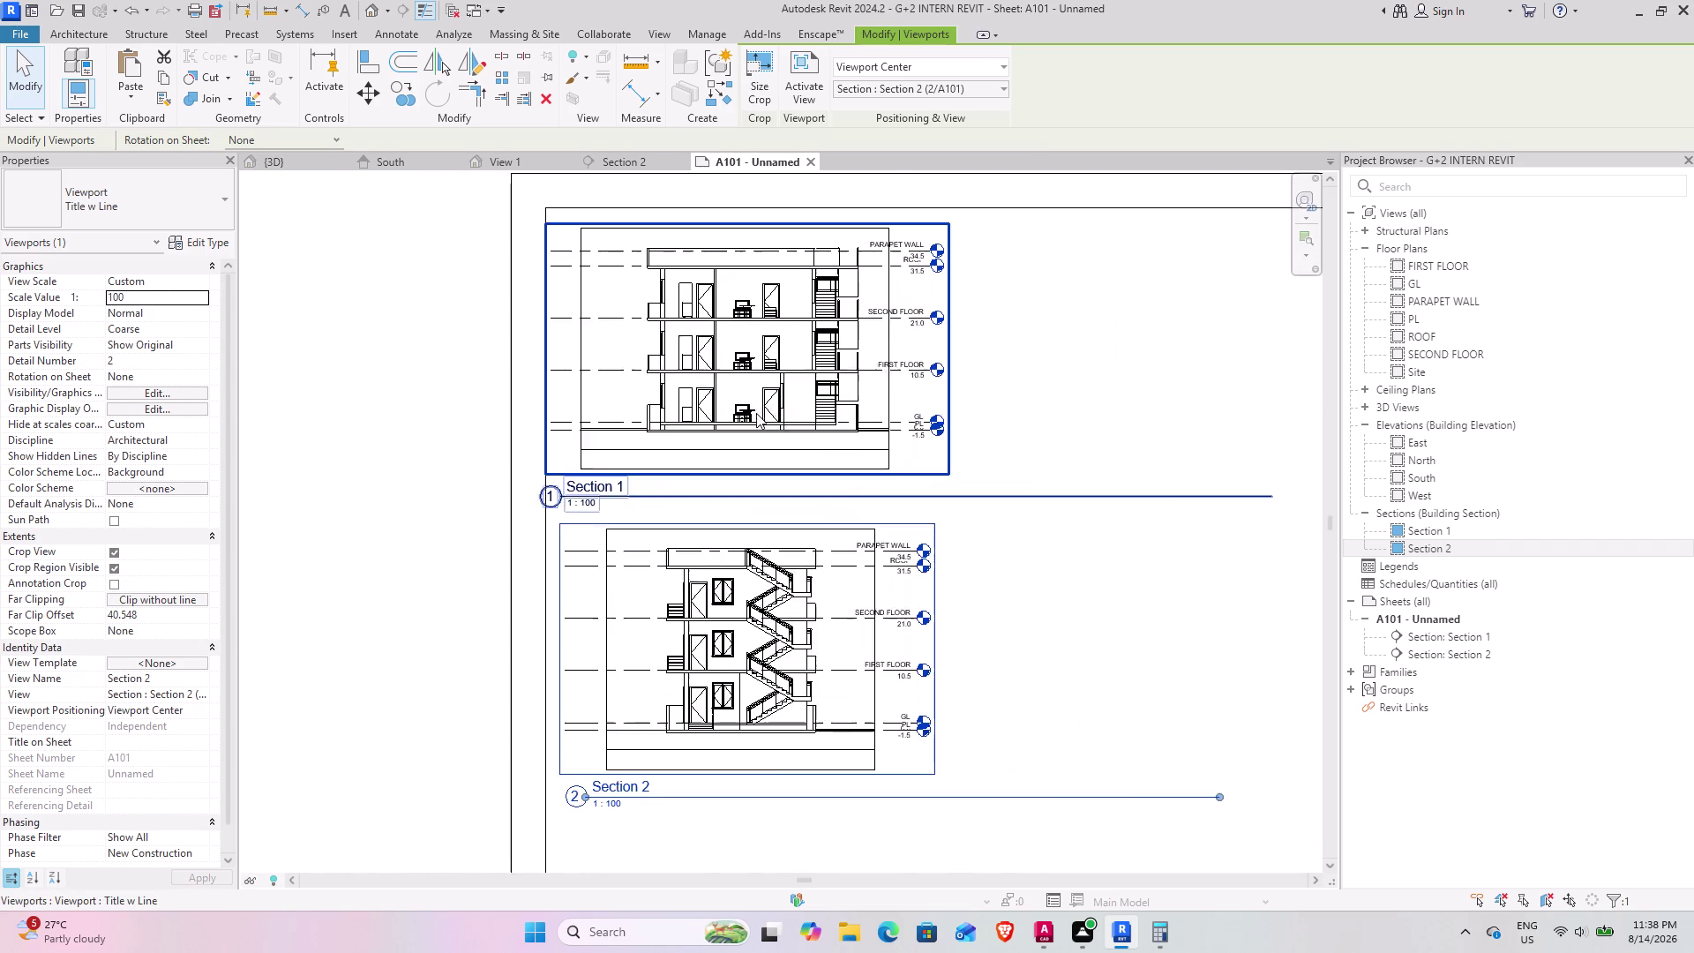
scroll(up, 3)
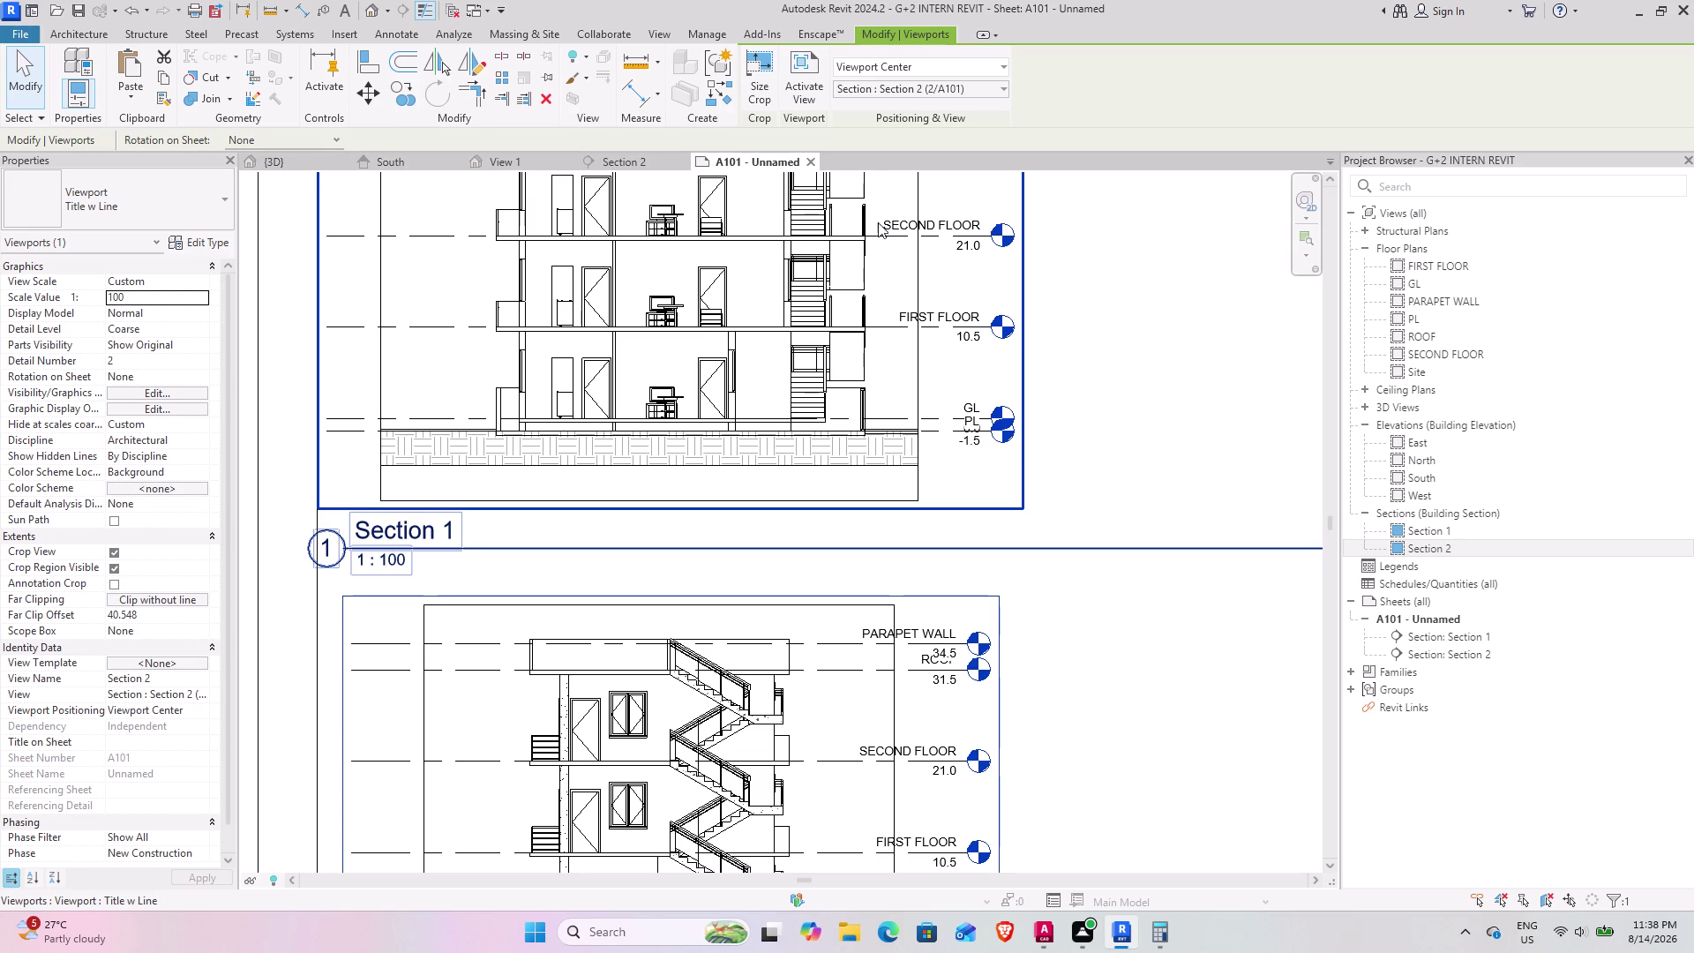
double_click(1469, 317)
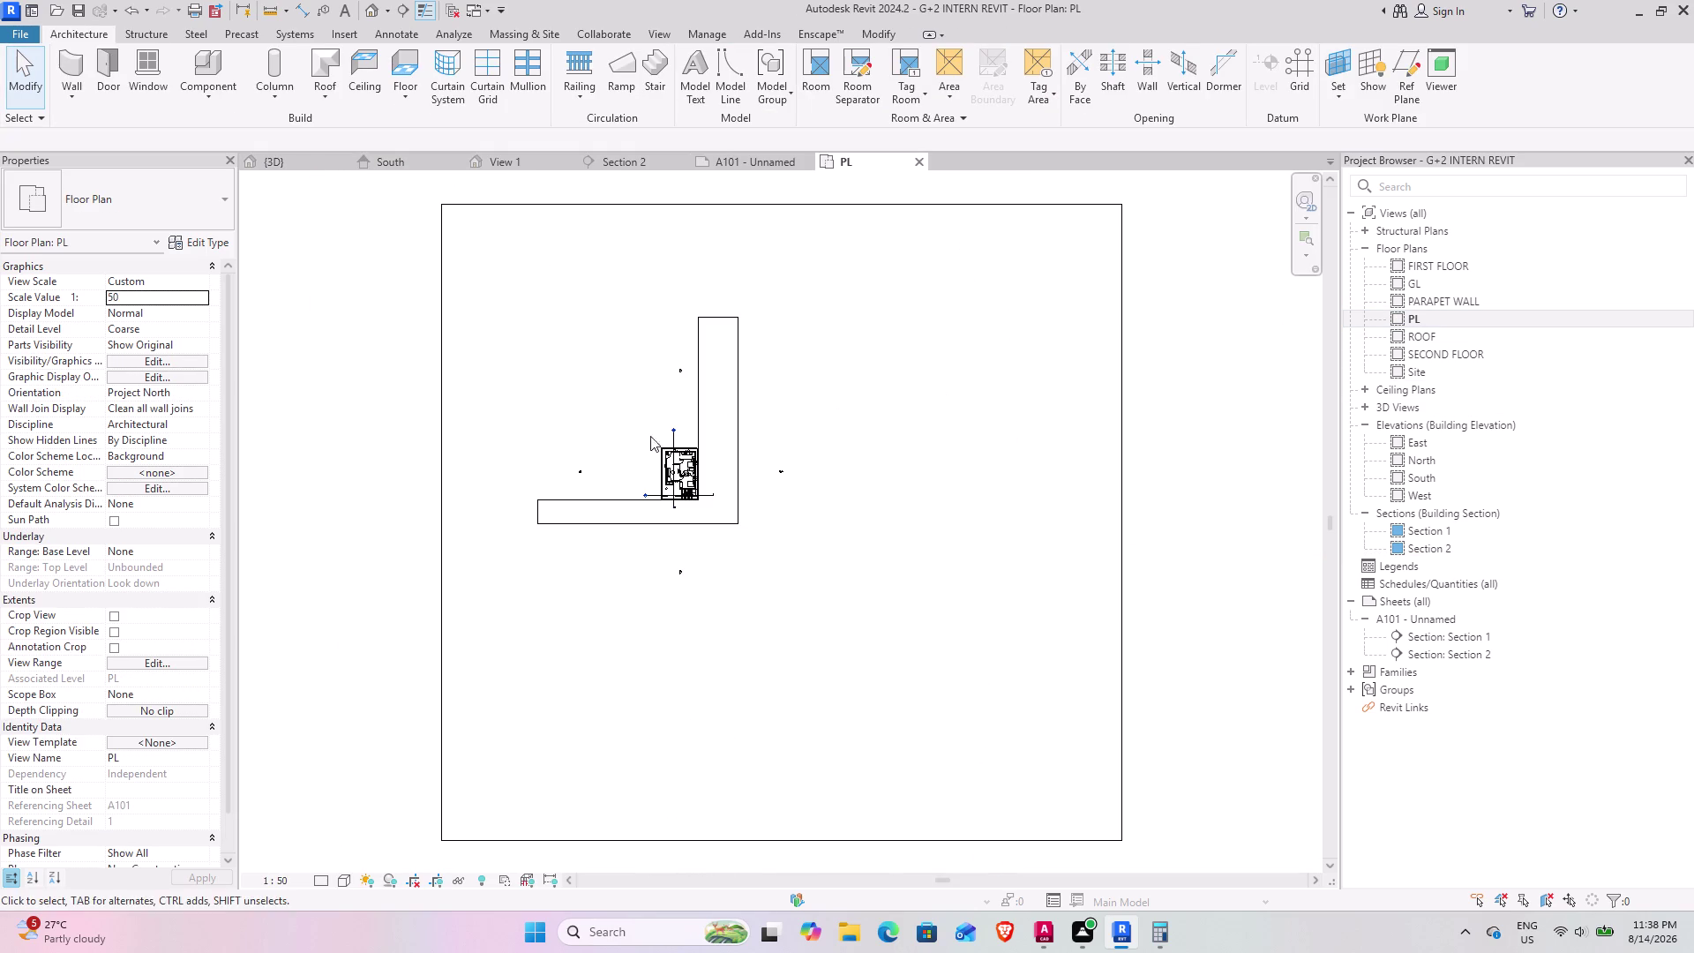
Draw Section 3 north–south across the PL plan, from above to below the building, and open it.
scroll(up, 3)
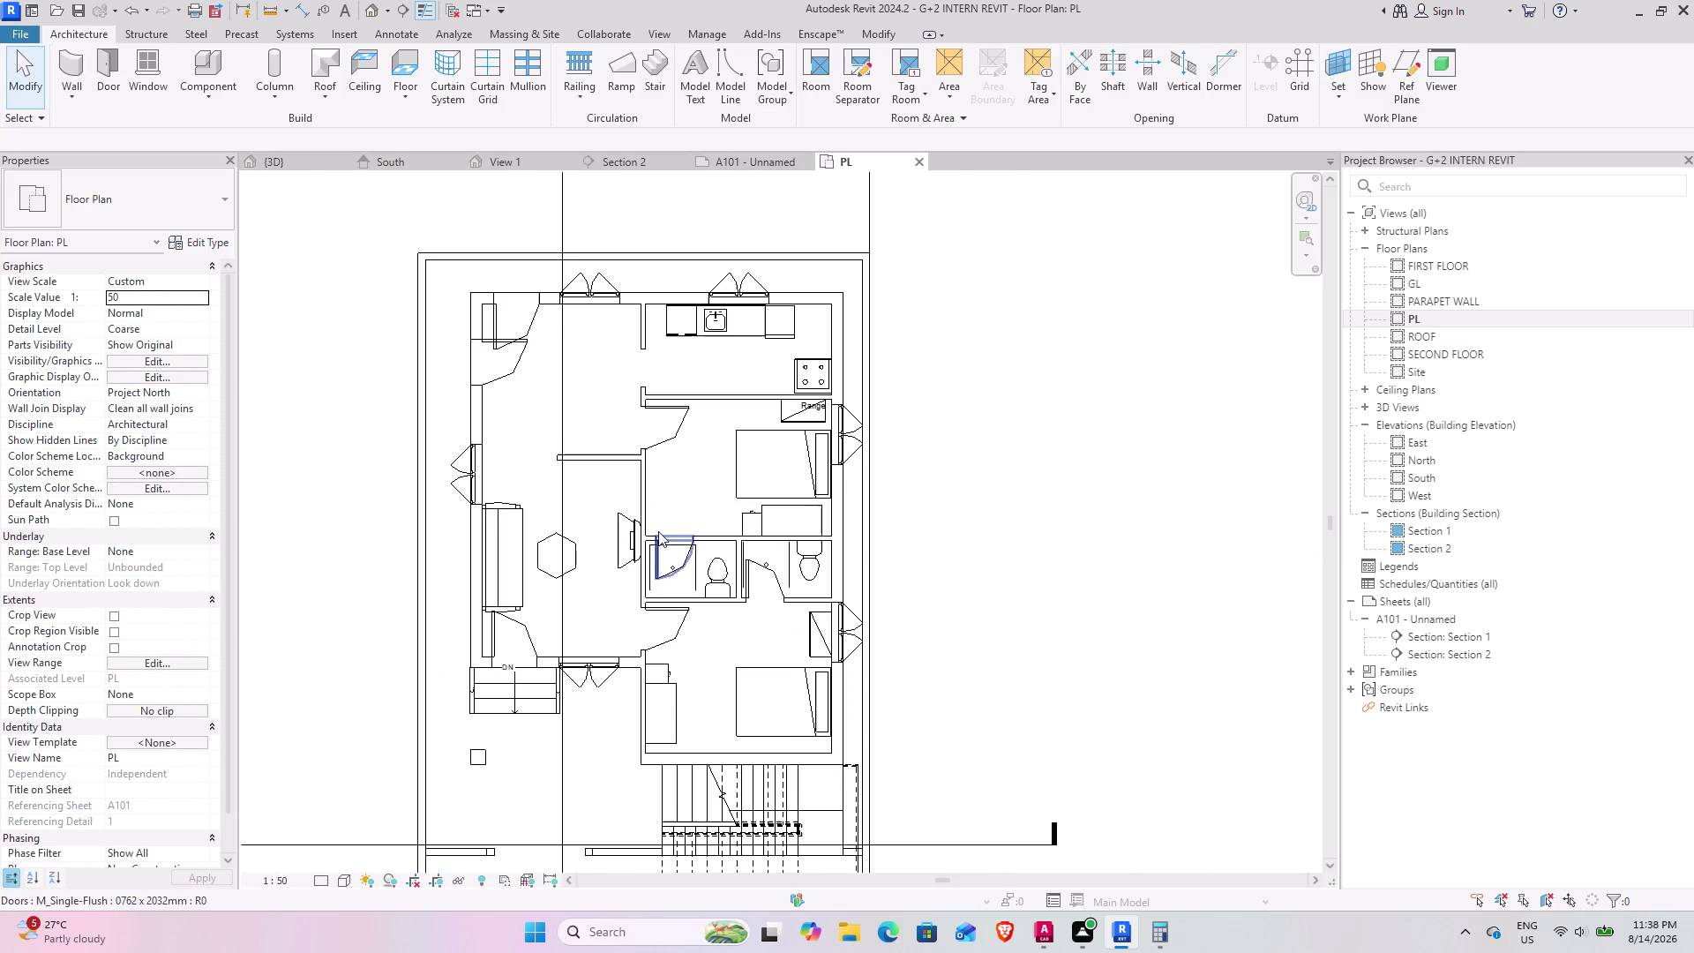
middle_drag(564, 549, 518, 467)
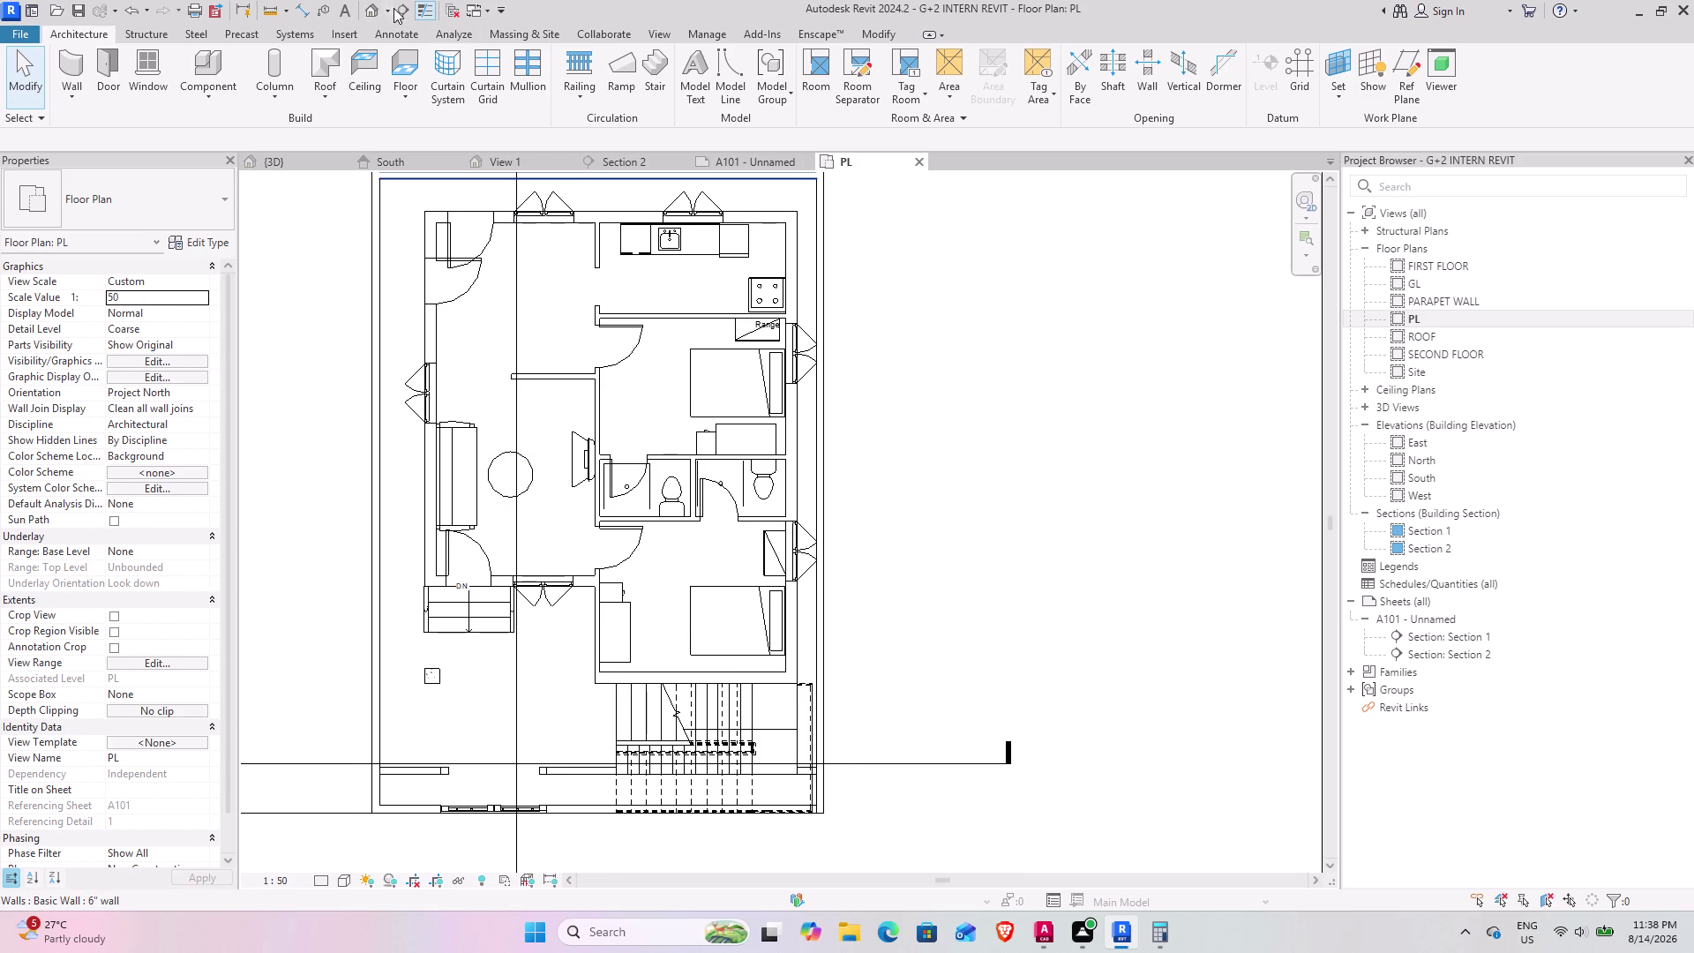
click(413, 9)
scroll(down, 3)
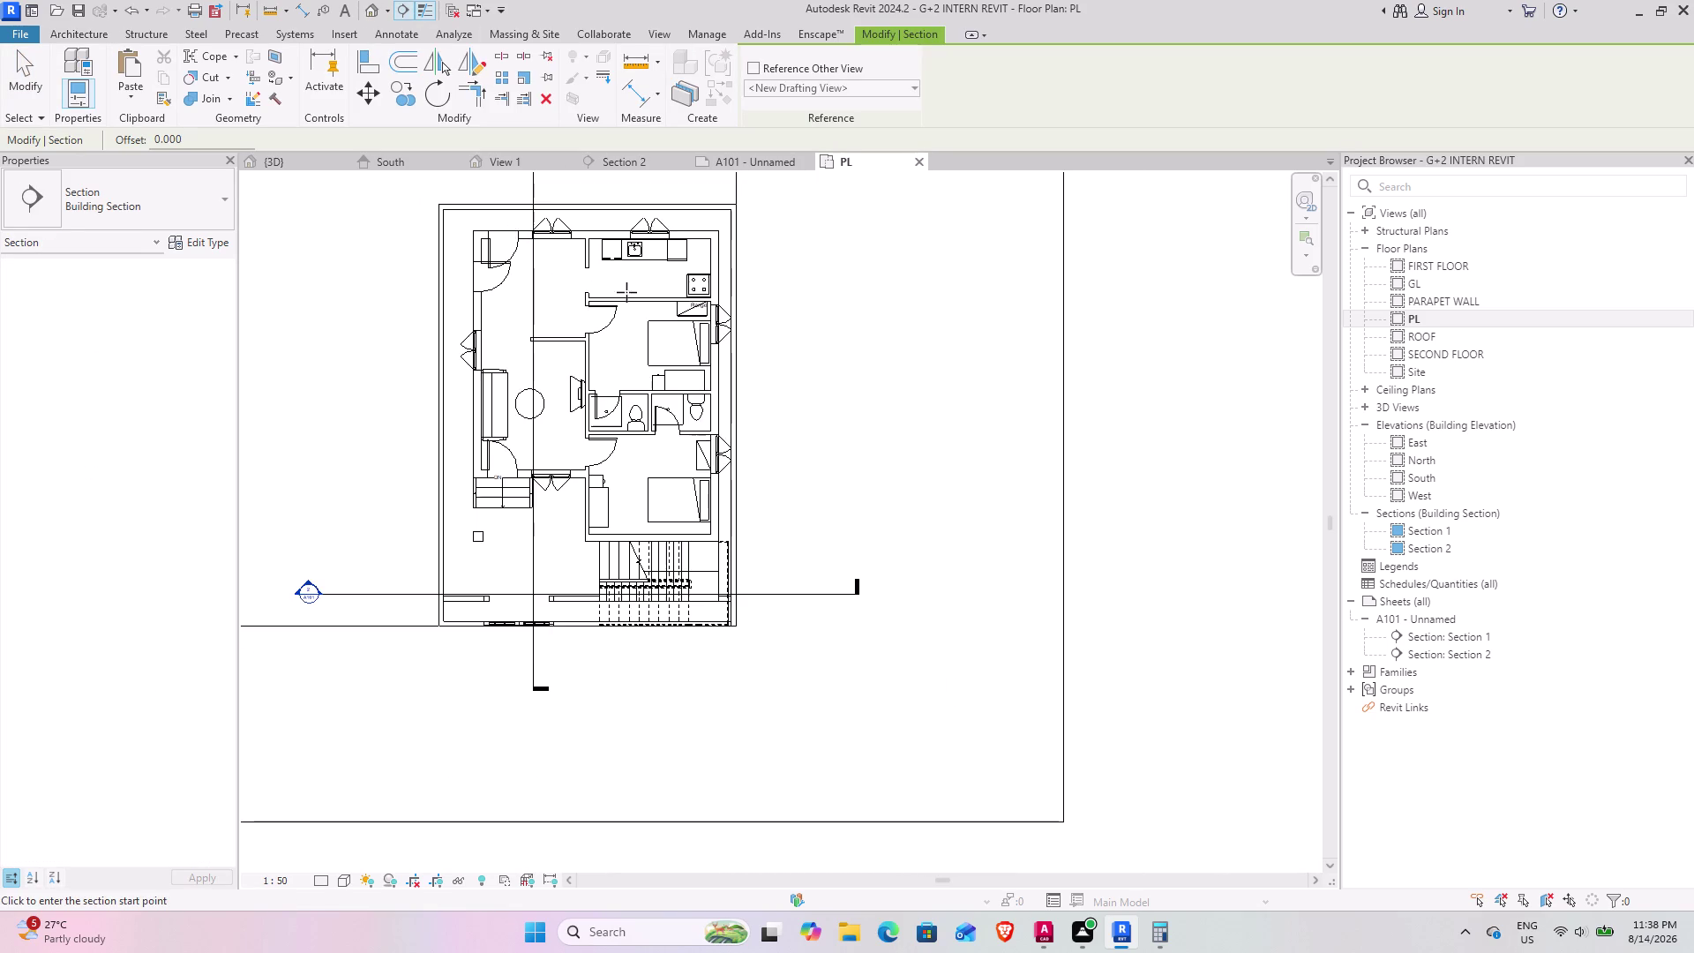
middle_drag(643, 273, 640, 421)
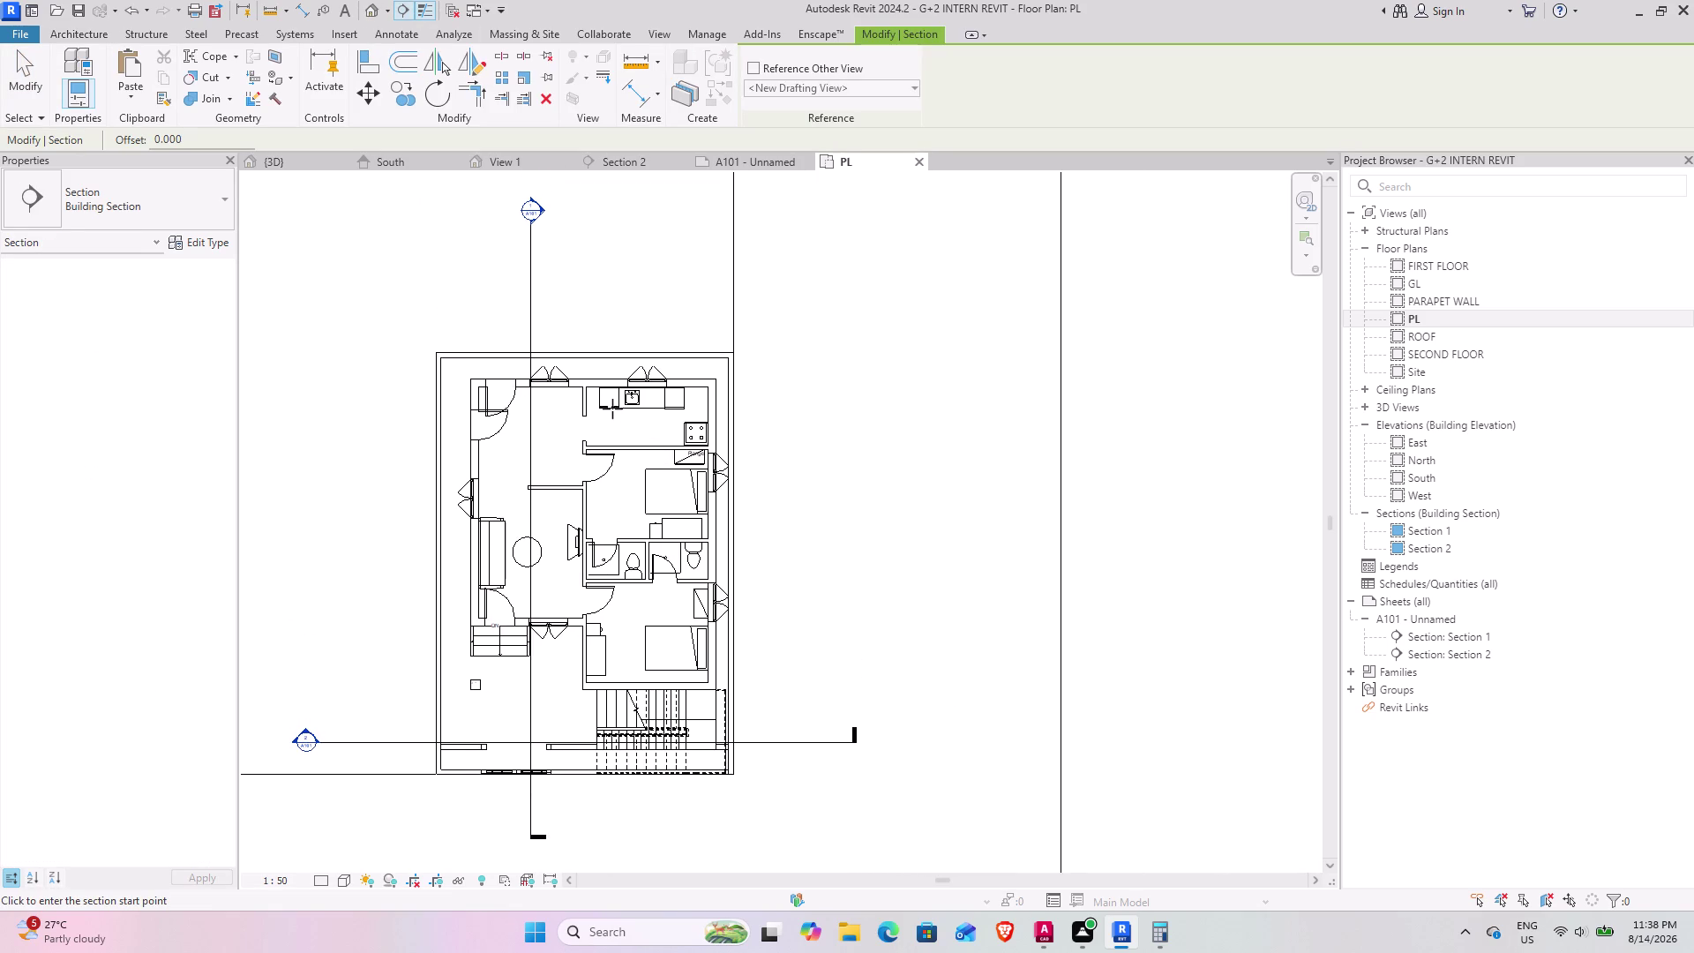
click(607, 263)
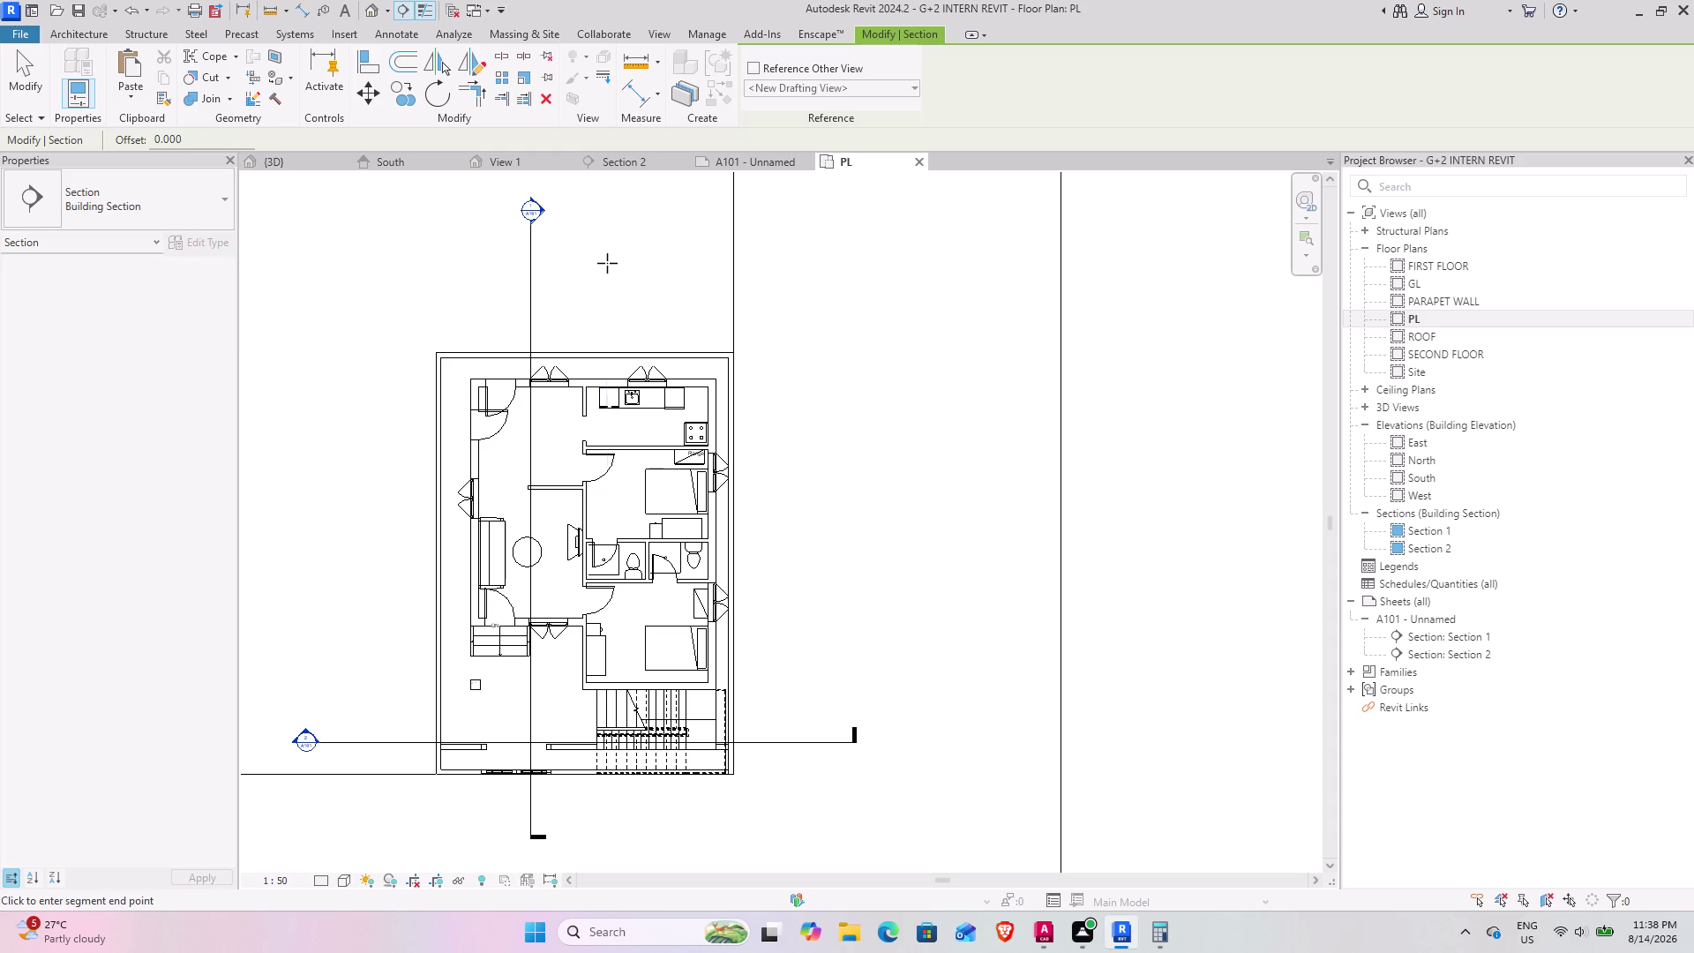
click(607, 807)
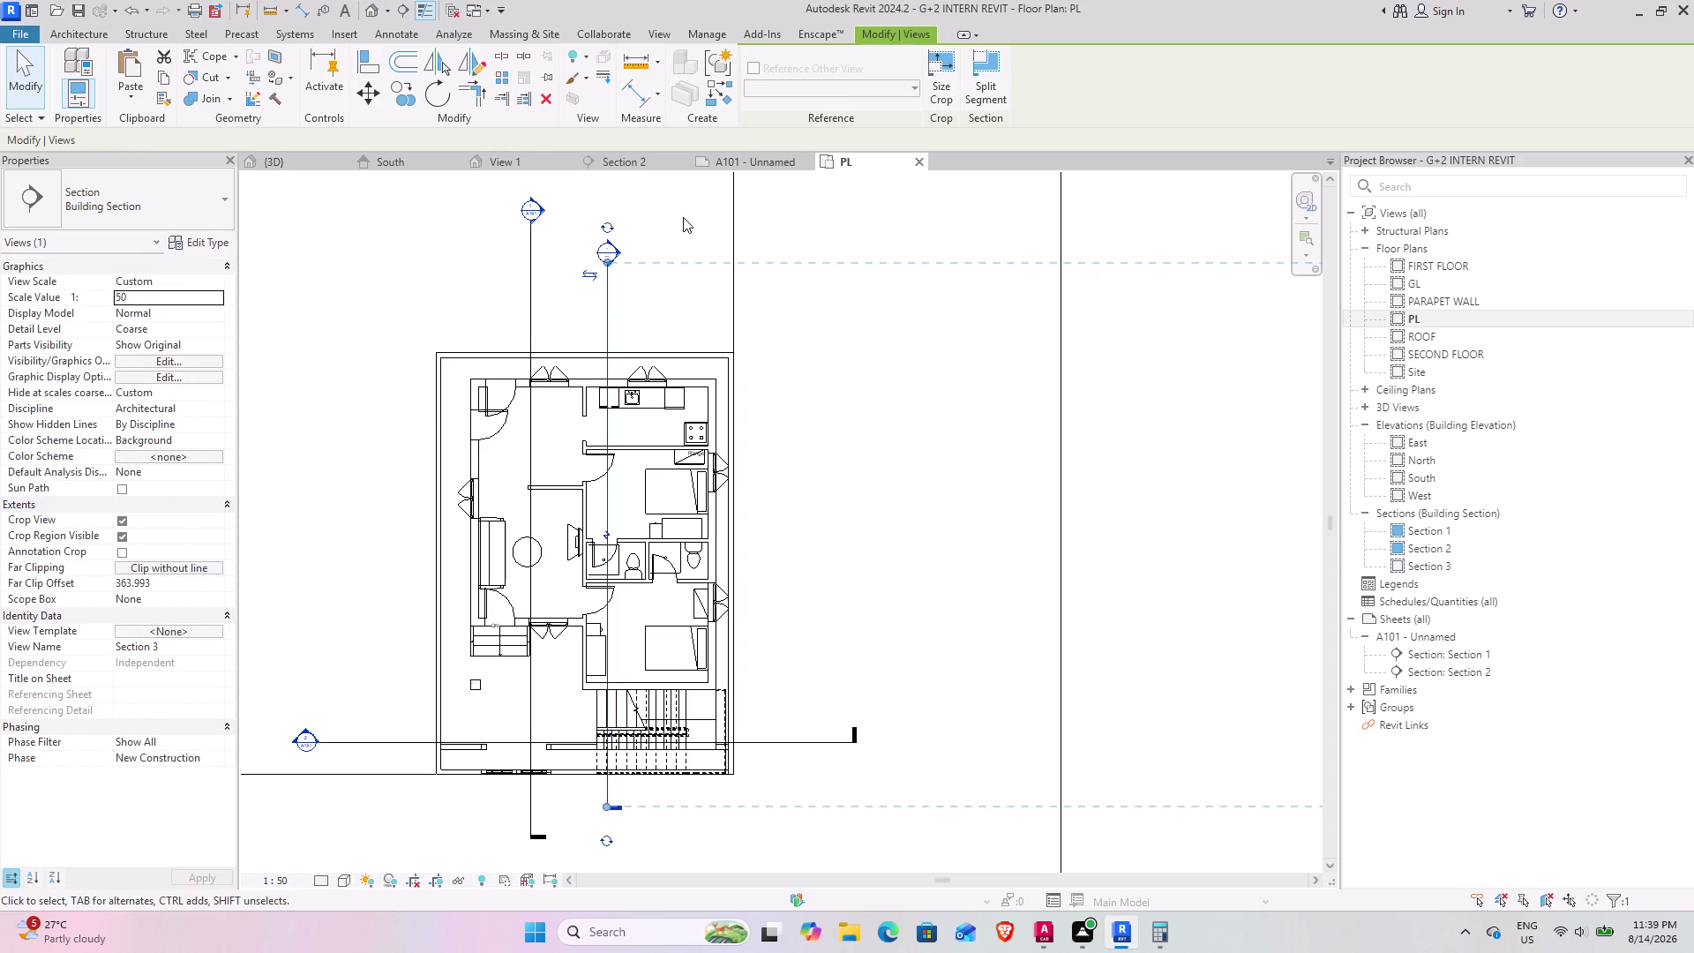
double_click(1420, 573)
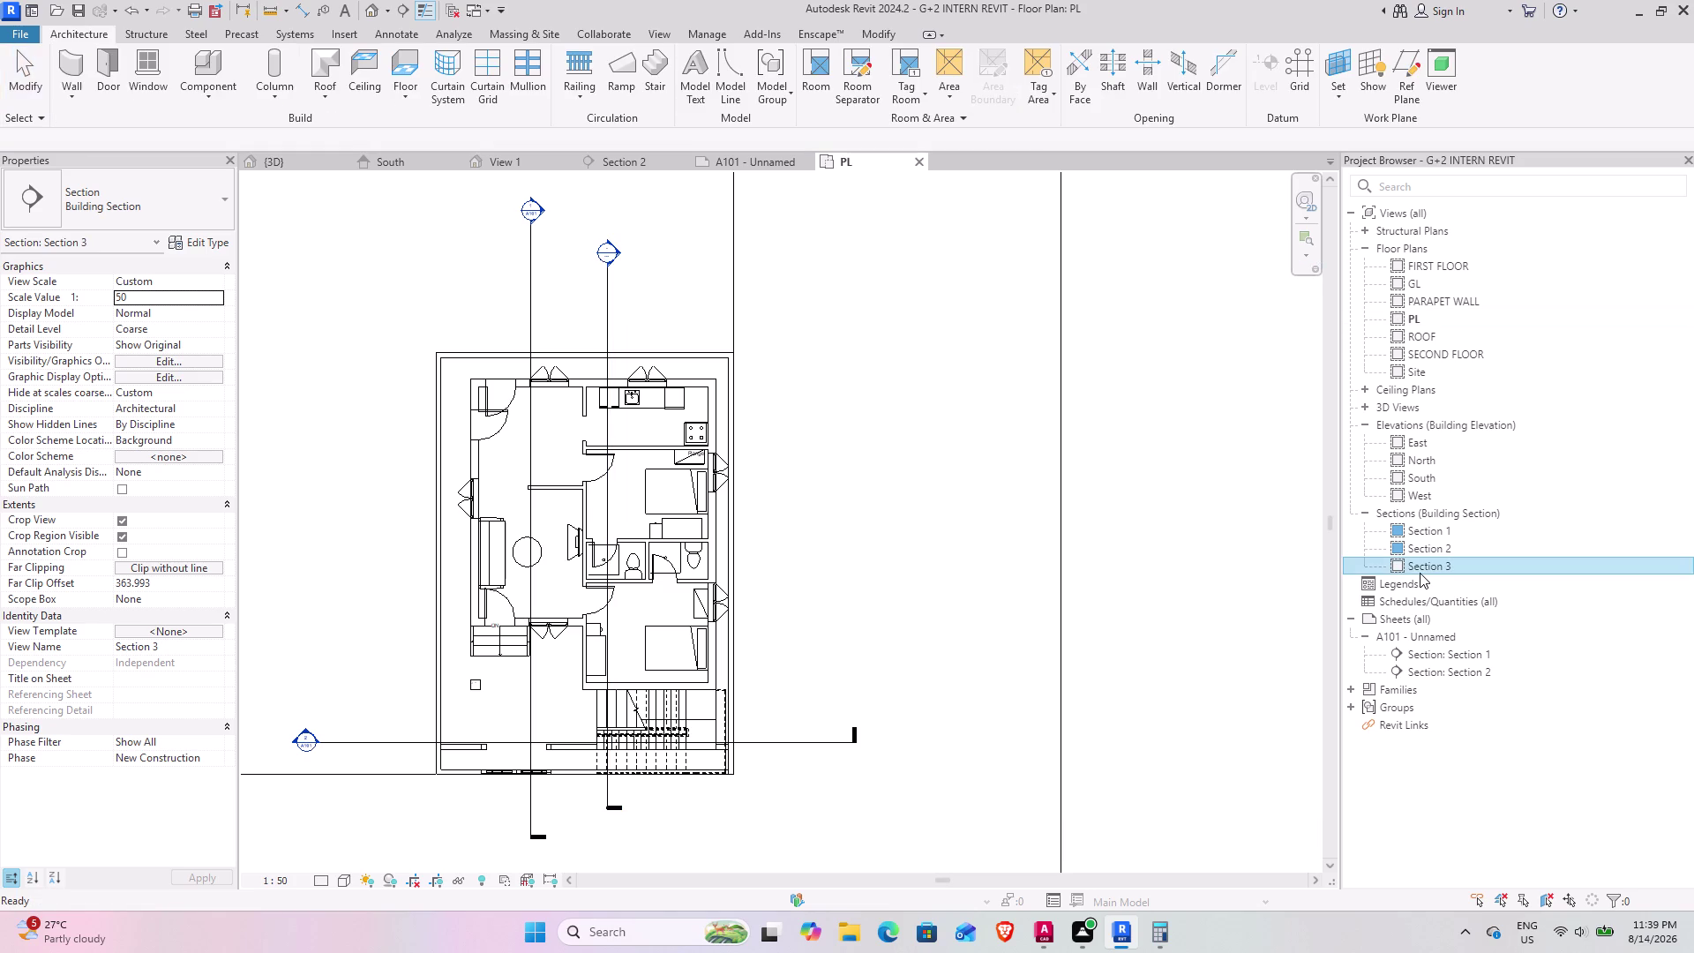
Zoom around Section 3's three storeys, stairs and level markers, then return to sheet A101.
scroll(up, 3)
scroll(up, 3)
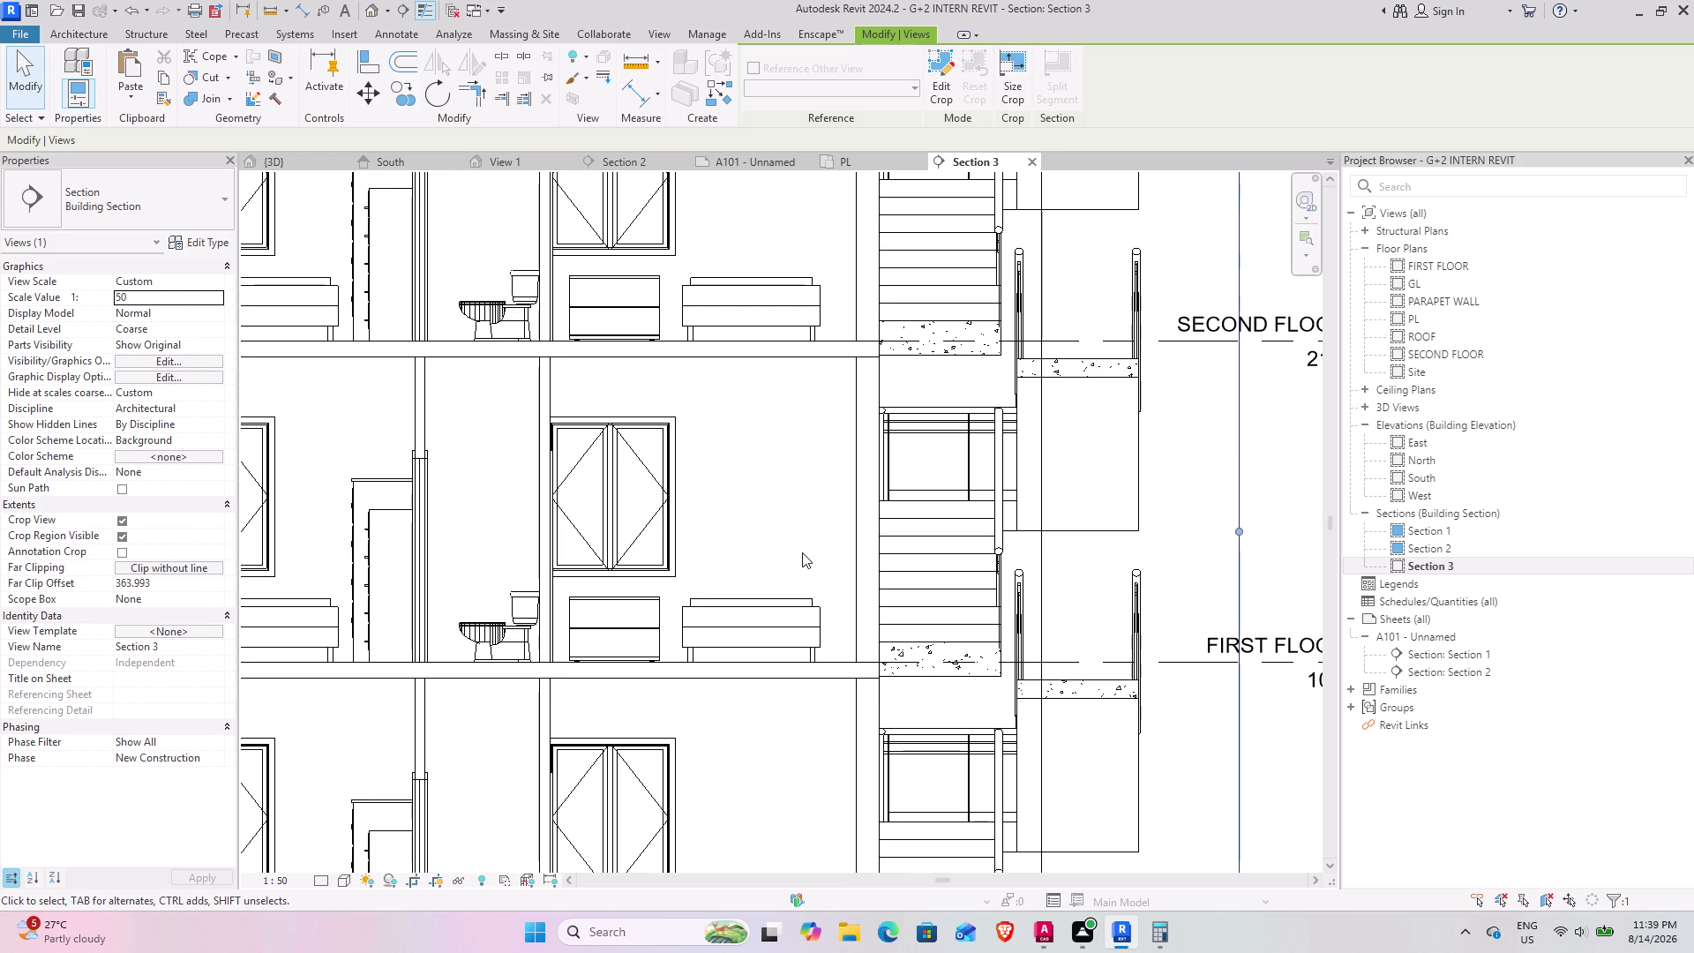
scroll(down, 3)
scroll(down, 3)
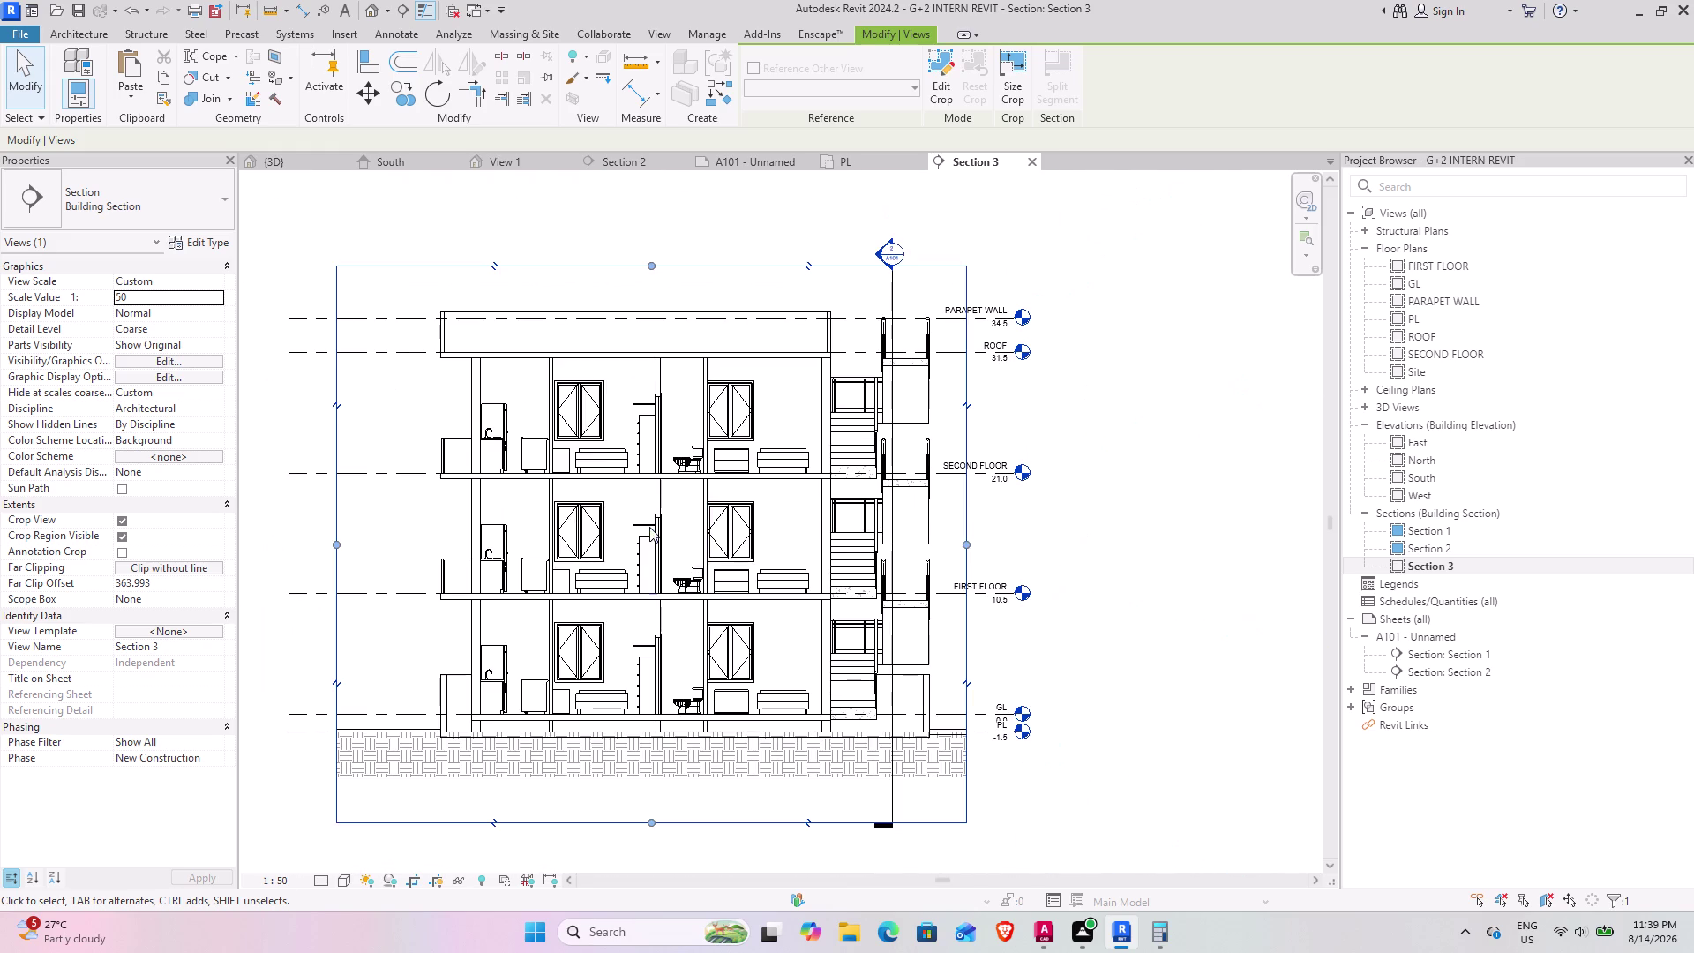
scroll(up, 3)
scroll(up, 3)
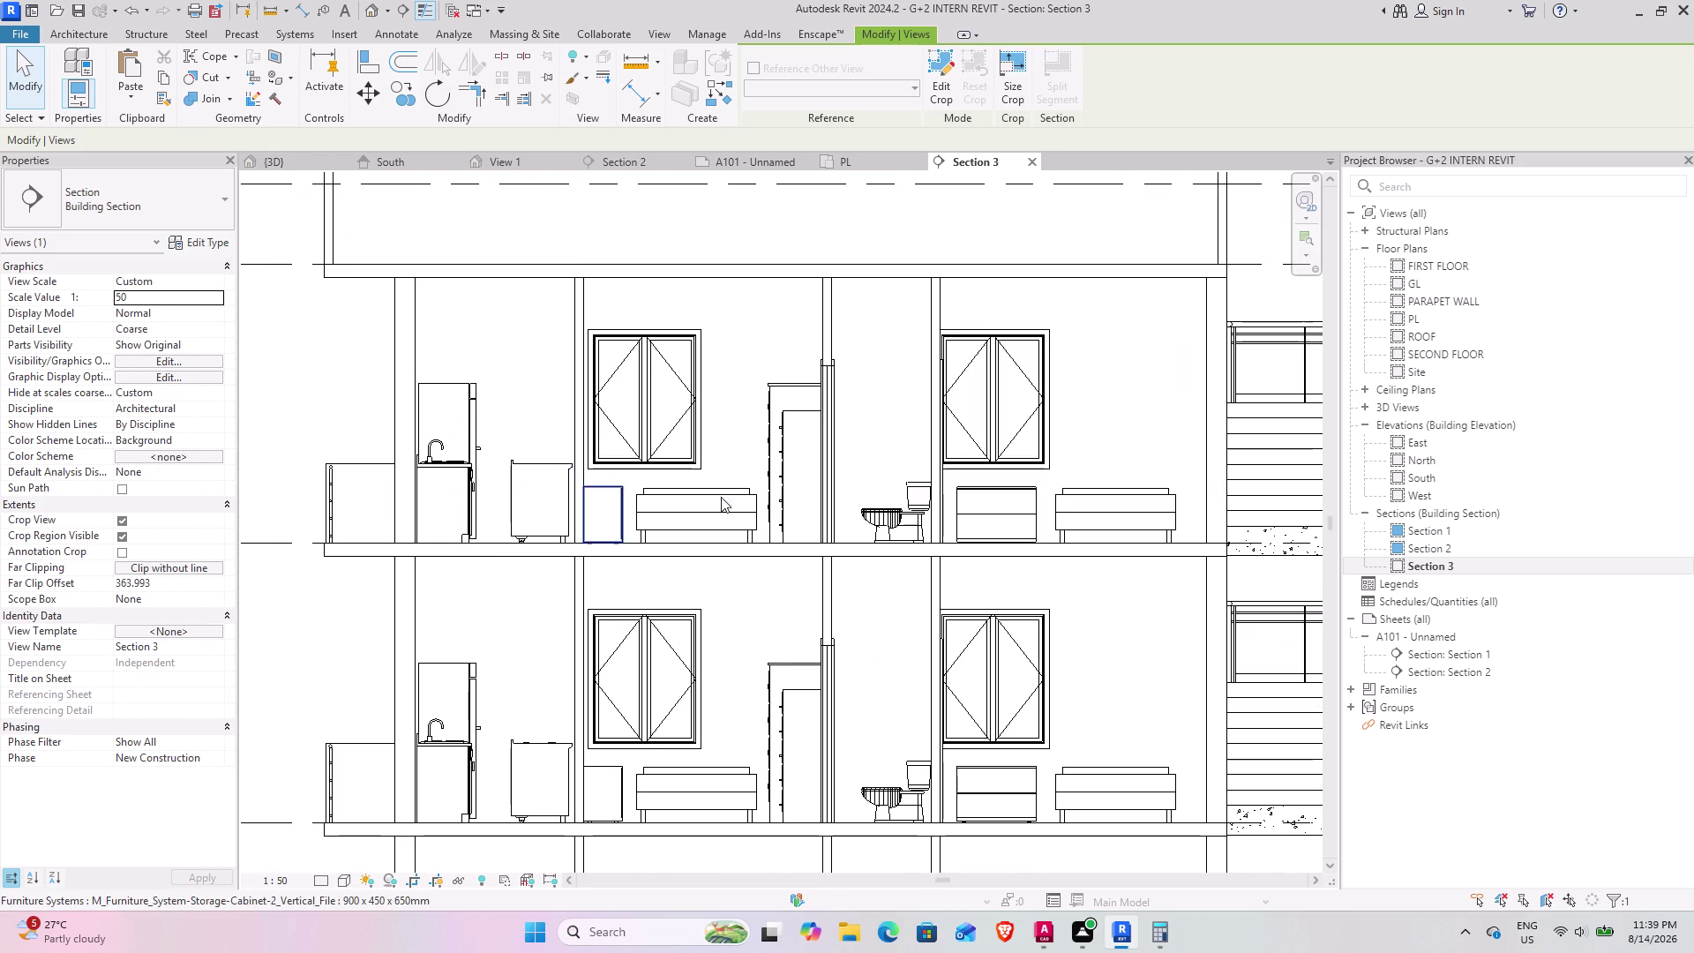
scroll(down, 3)
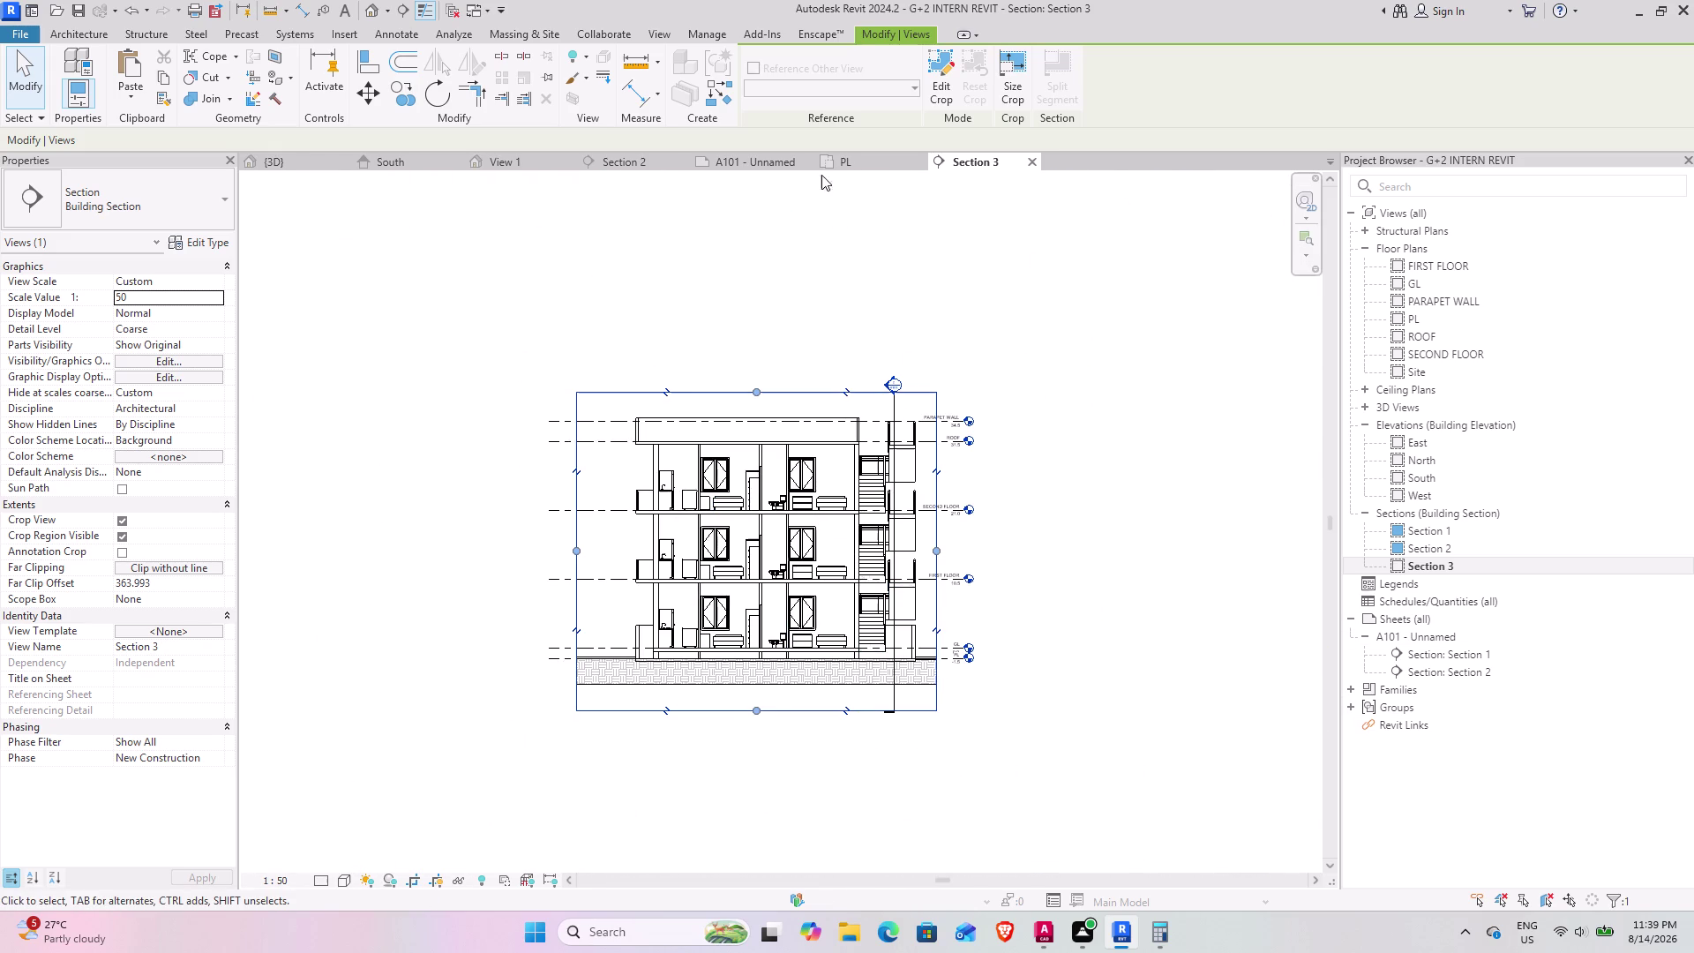
click(752, 164)
Drop Section 3 onto sheet A101 to the right of Sections 1 and 2.
scroll(down, 3)
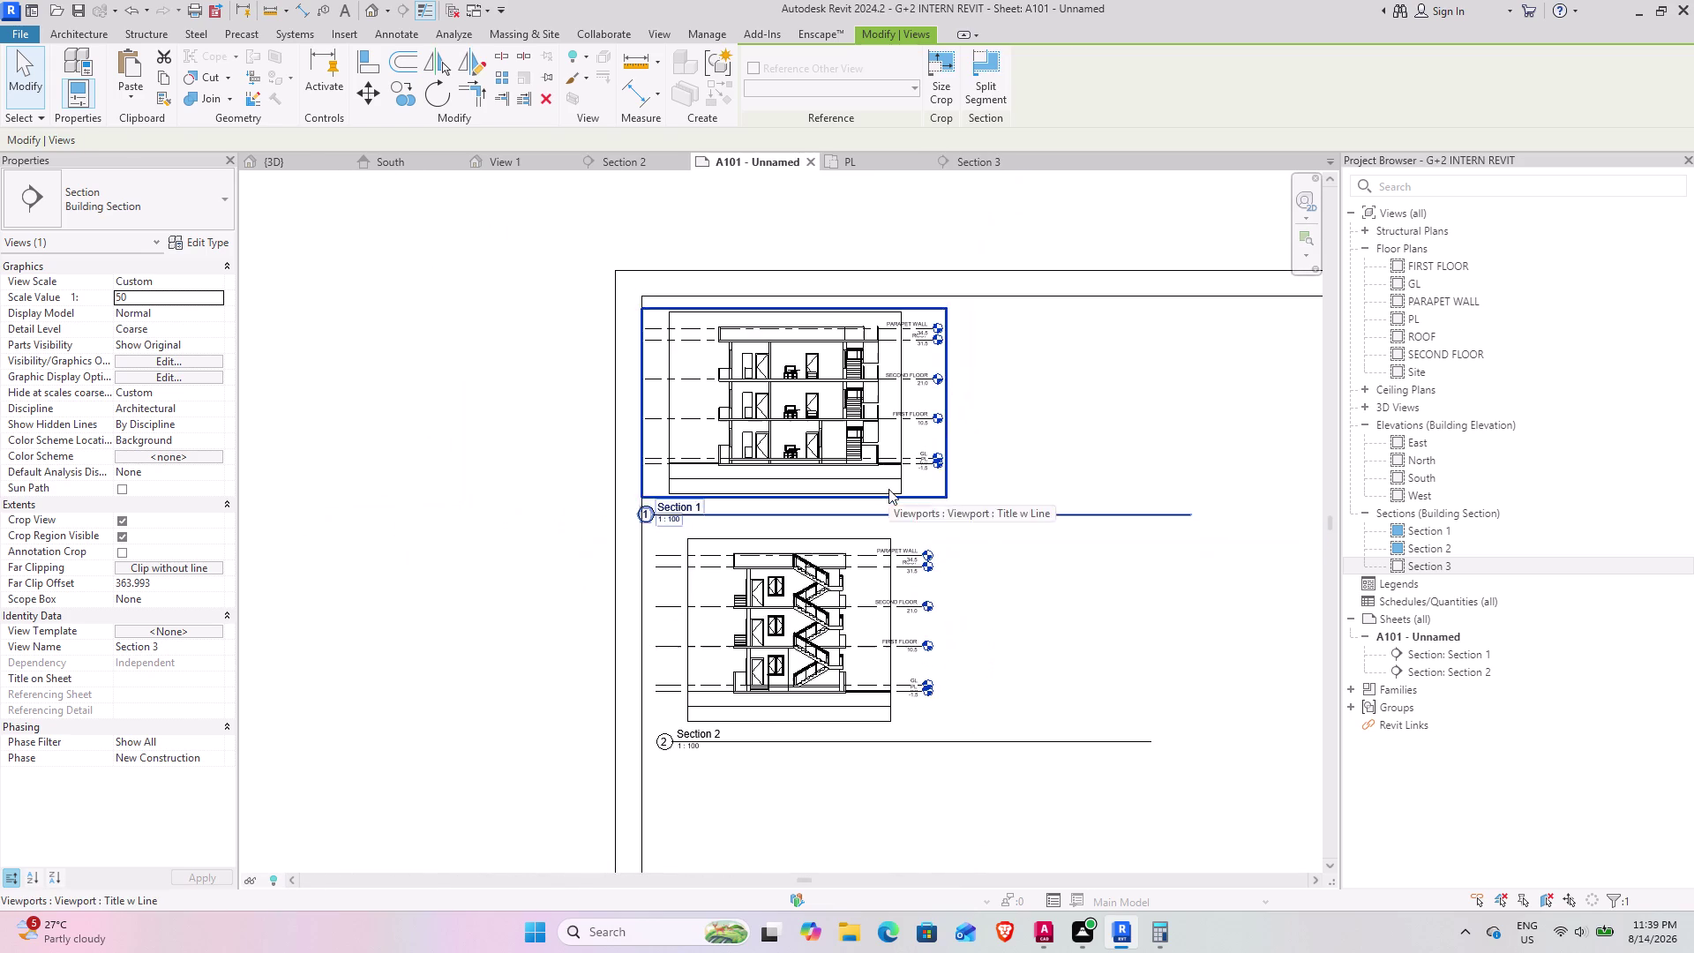
middle_drag(1038, 592, 917, 553)
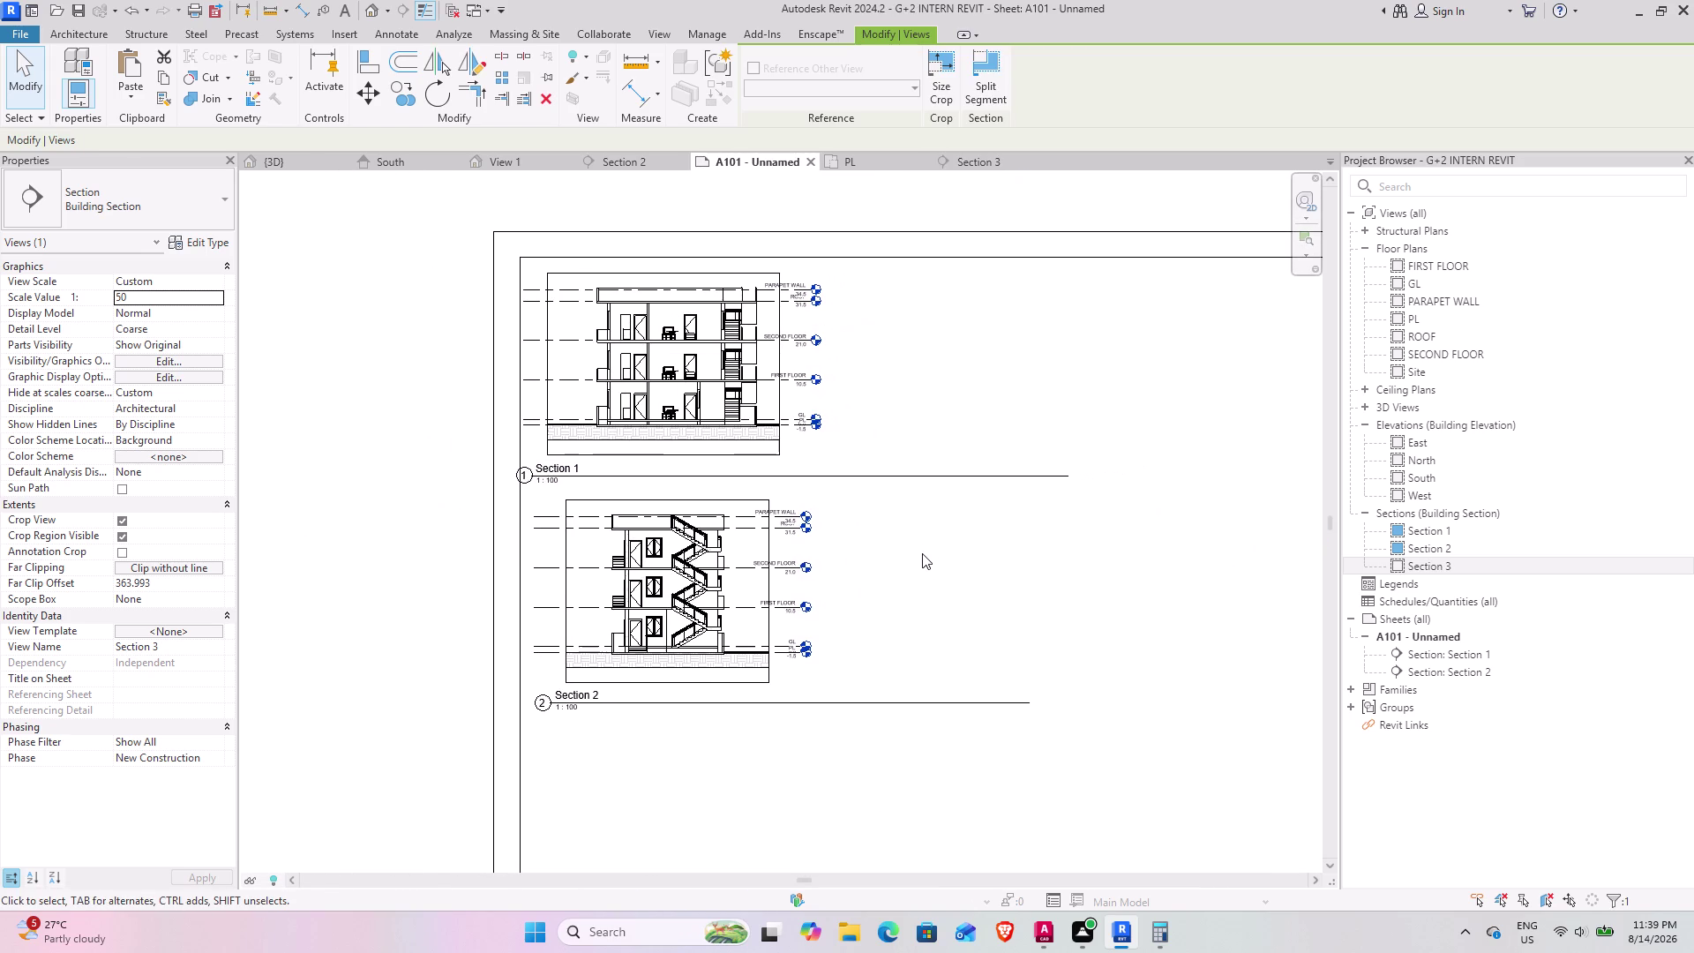
middle_drag(1022, 584, 809, 497)
scroll(down, 3)
middle_drag(920, 529, 904, 529)
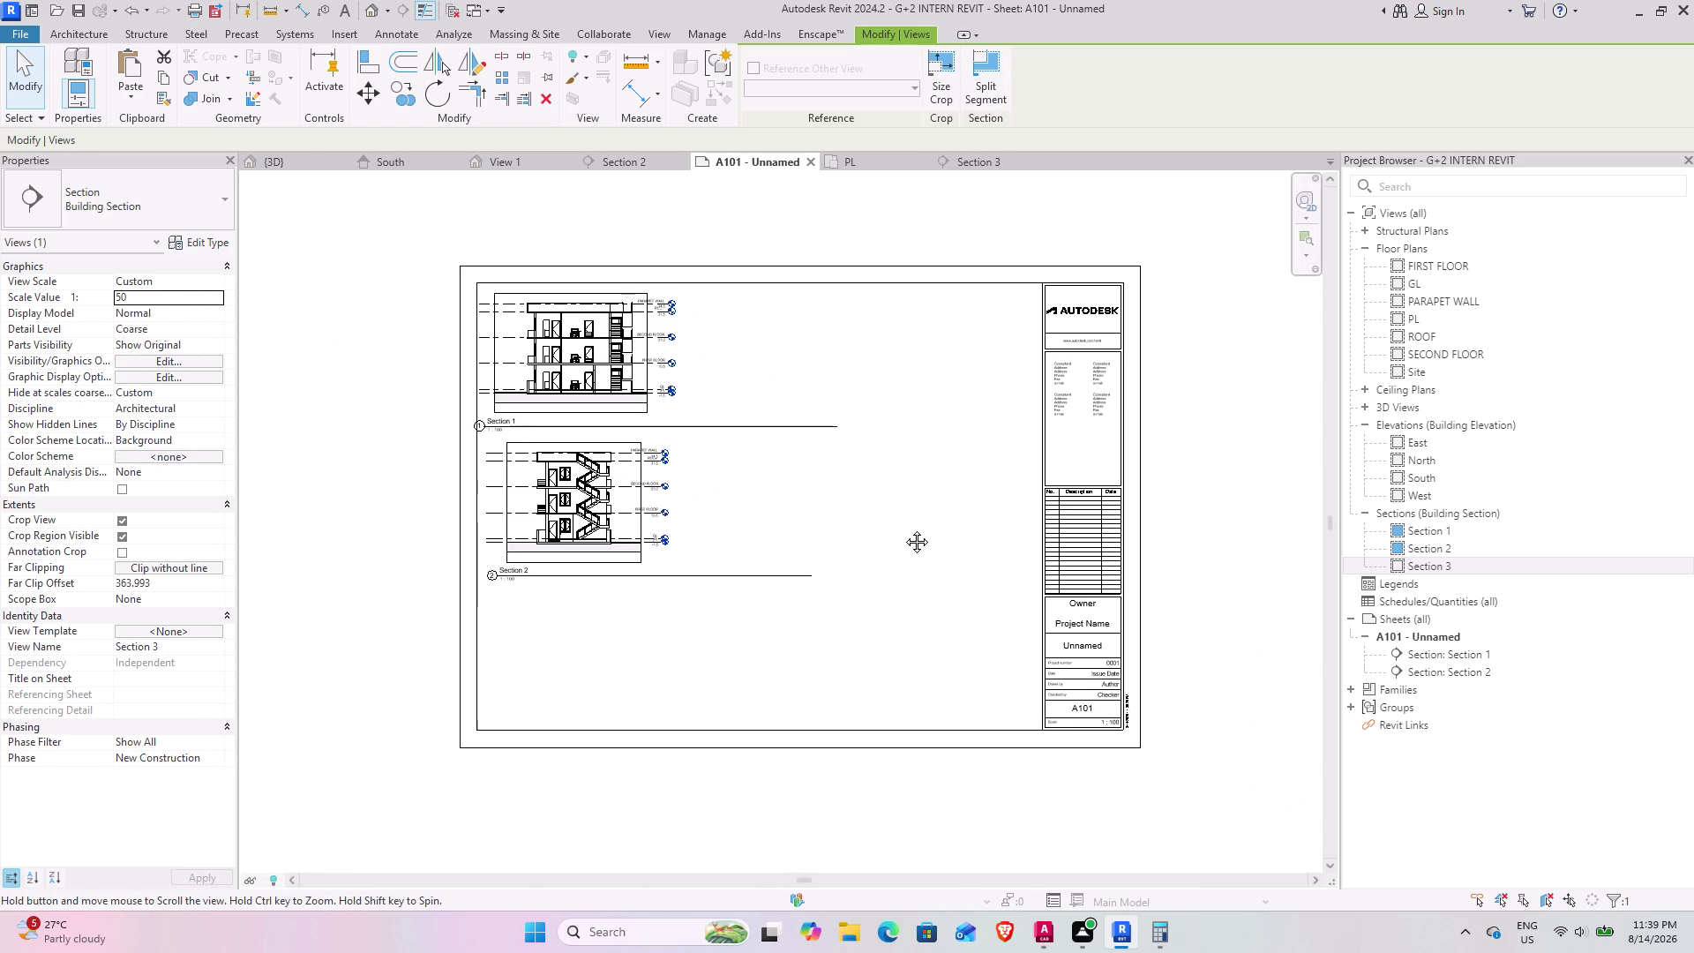
middle_drag(905, 528, 829, 529)
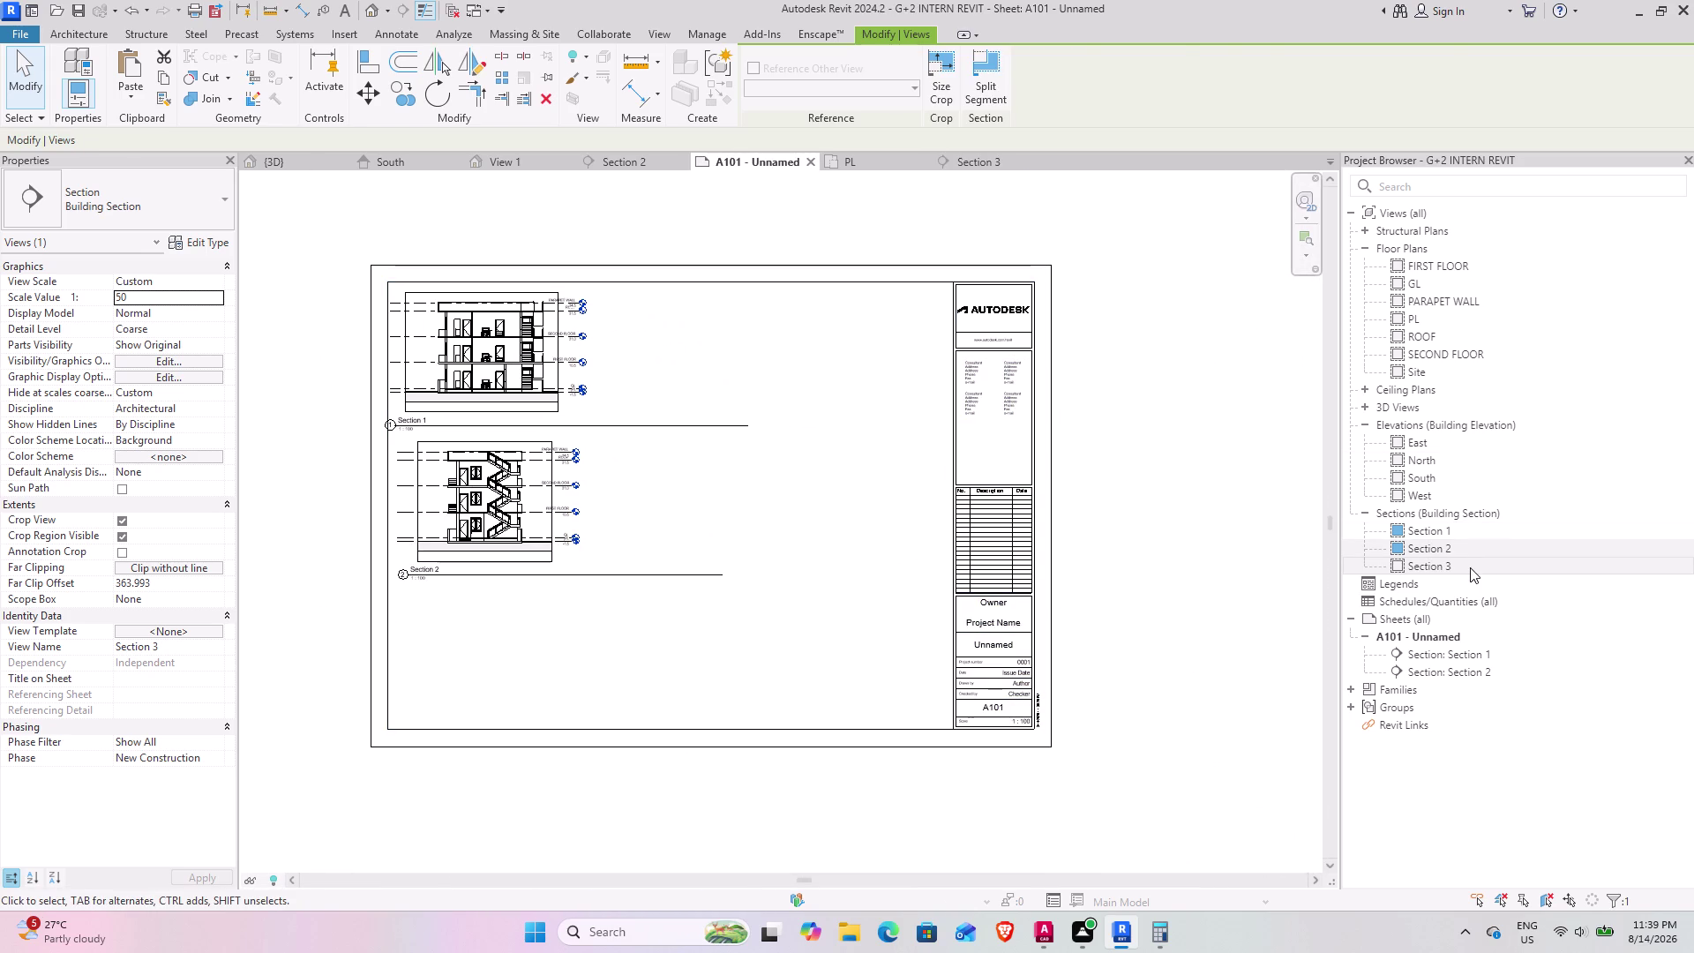
drag(1469, 568, 726, 341)
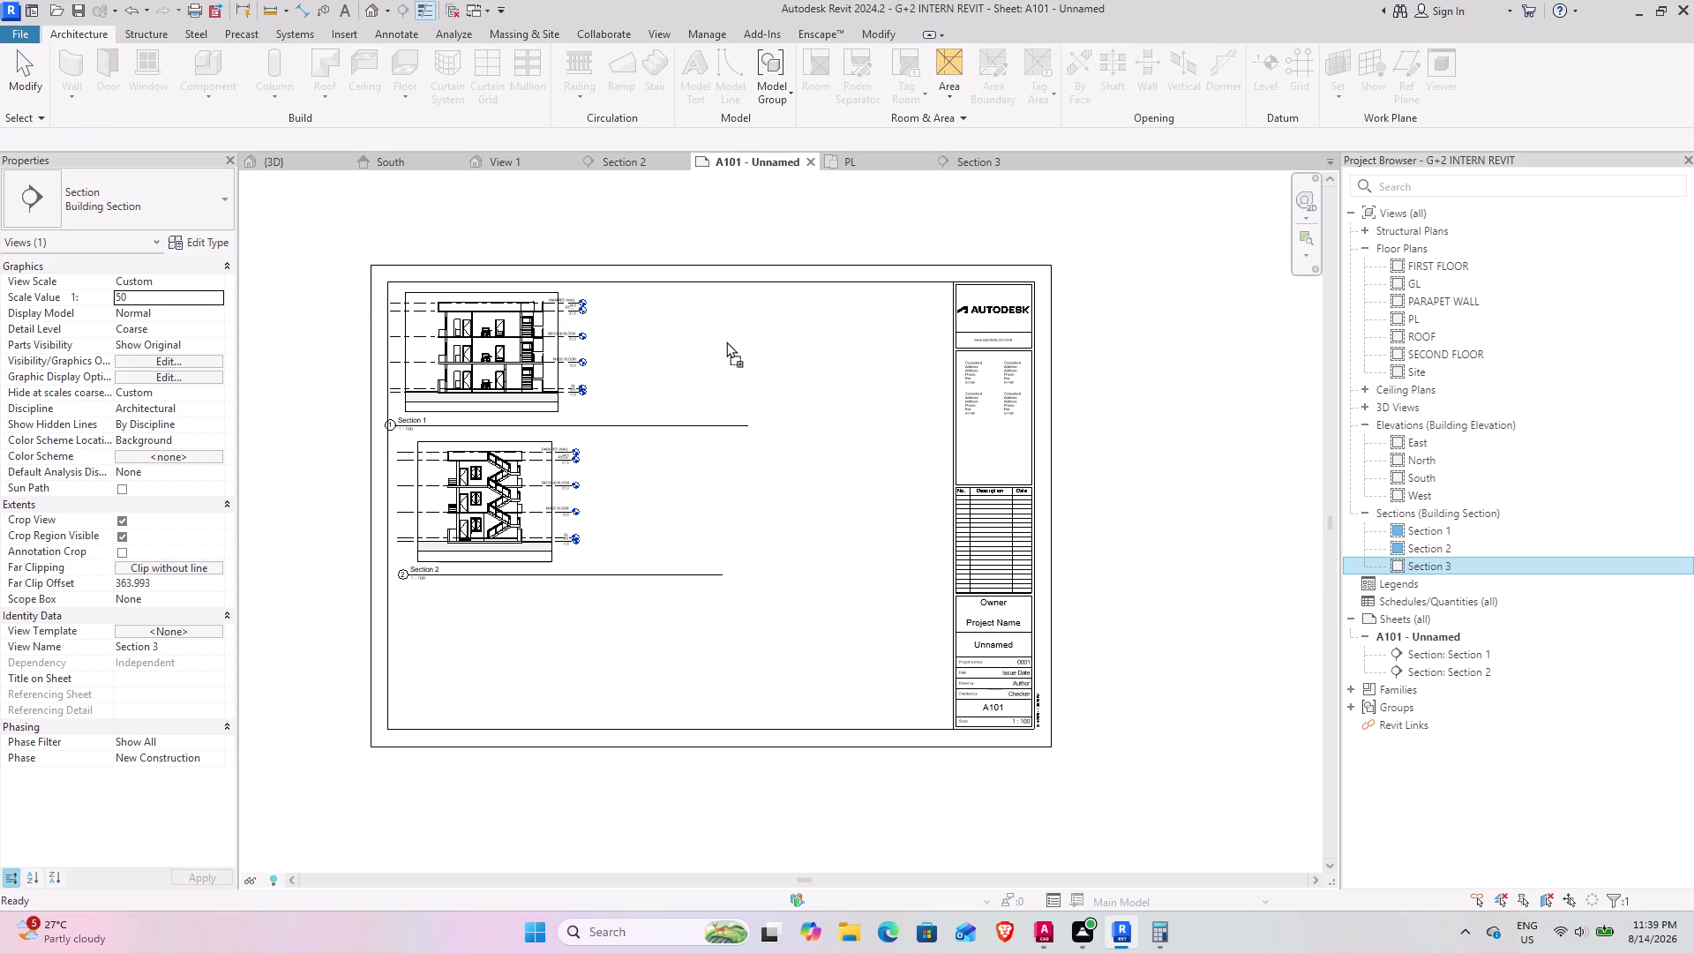
drag(726, 342, 726, 342)
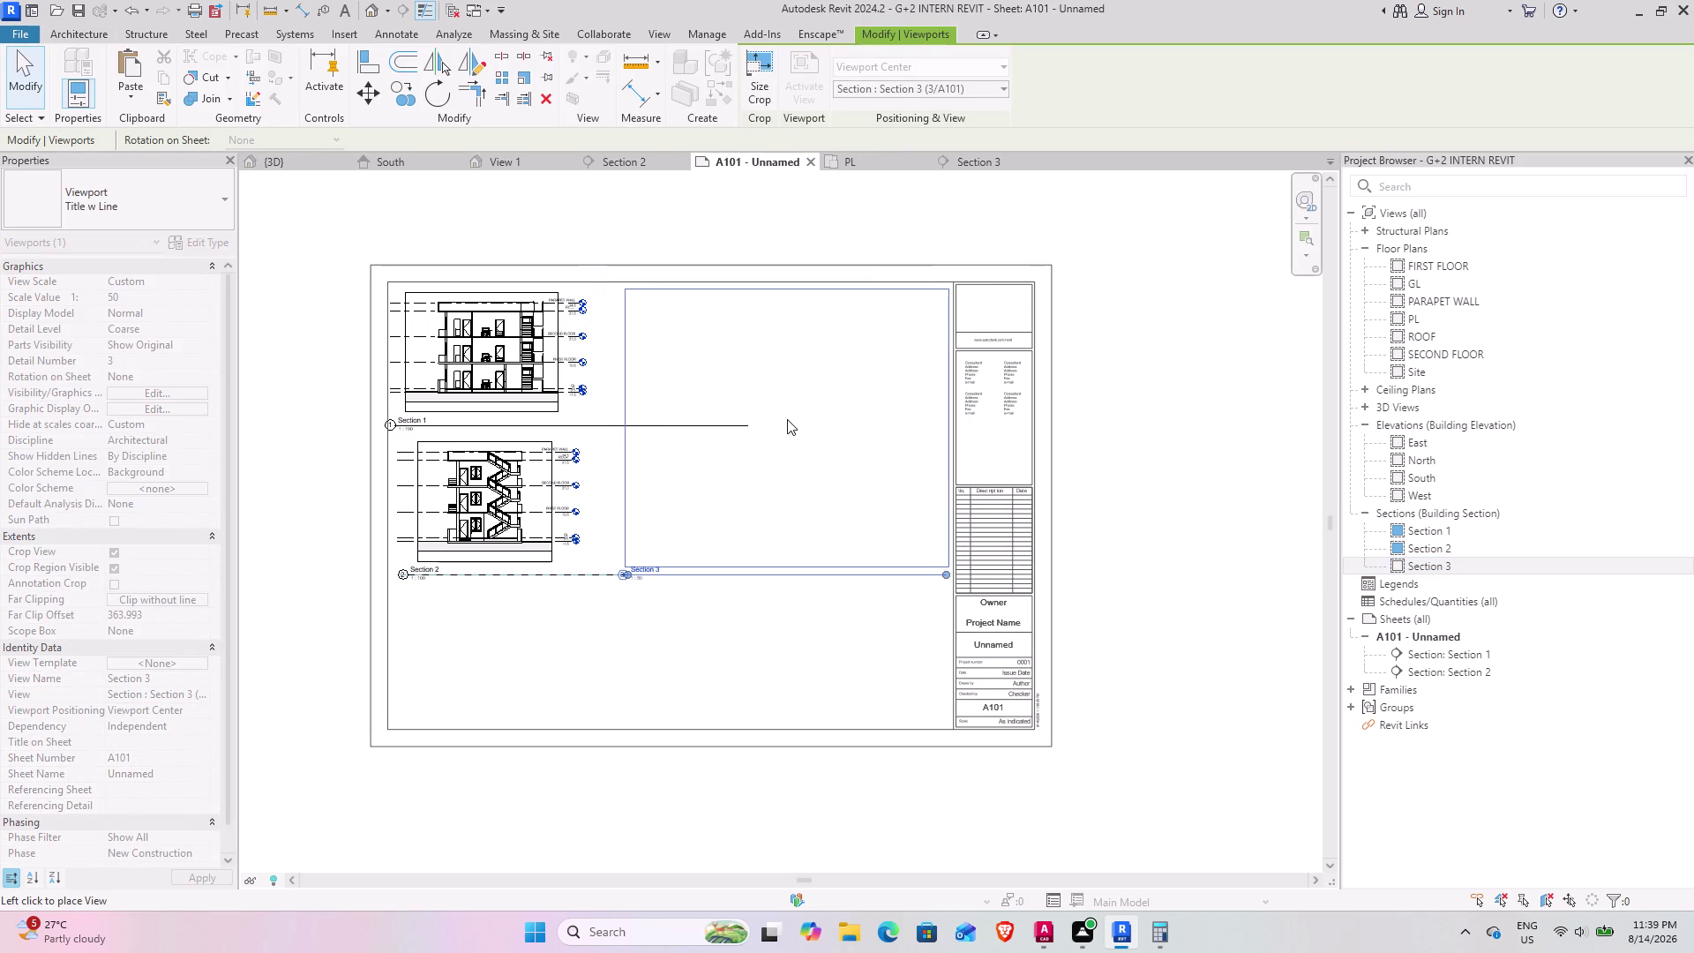
click(776, 423)
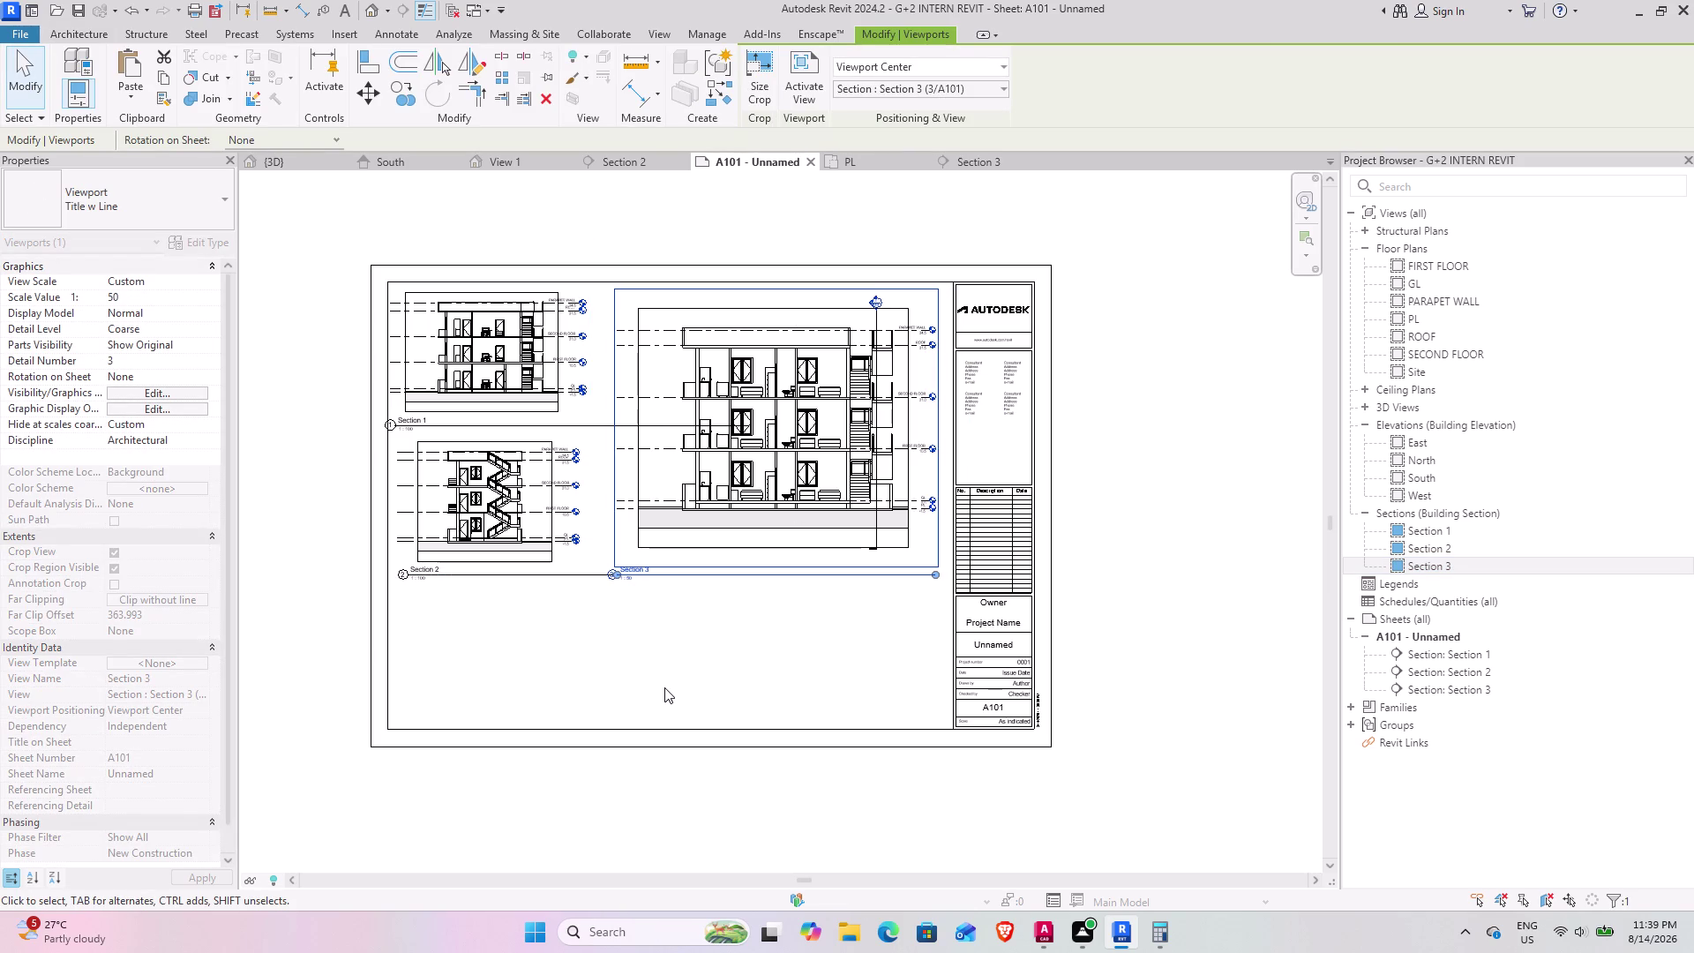
click(749, 655)
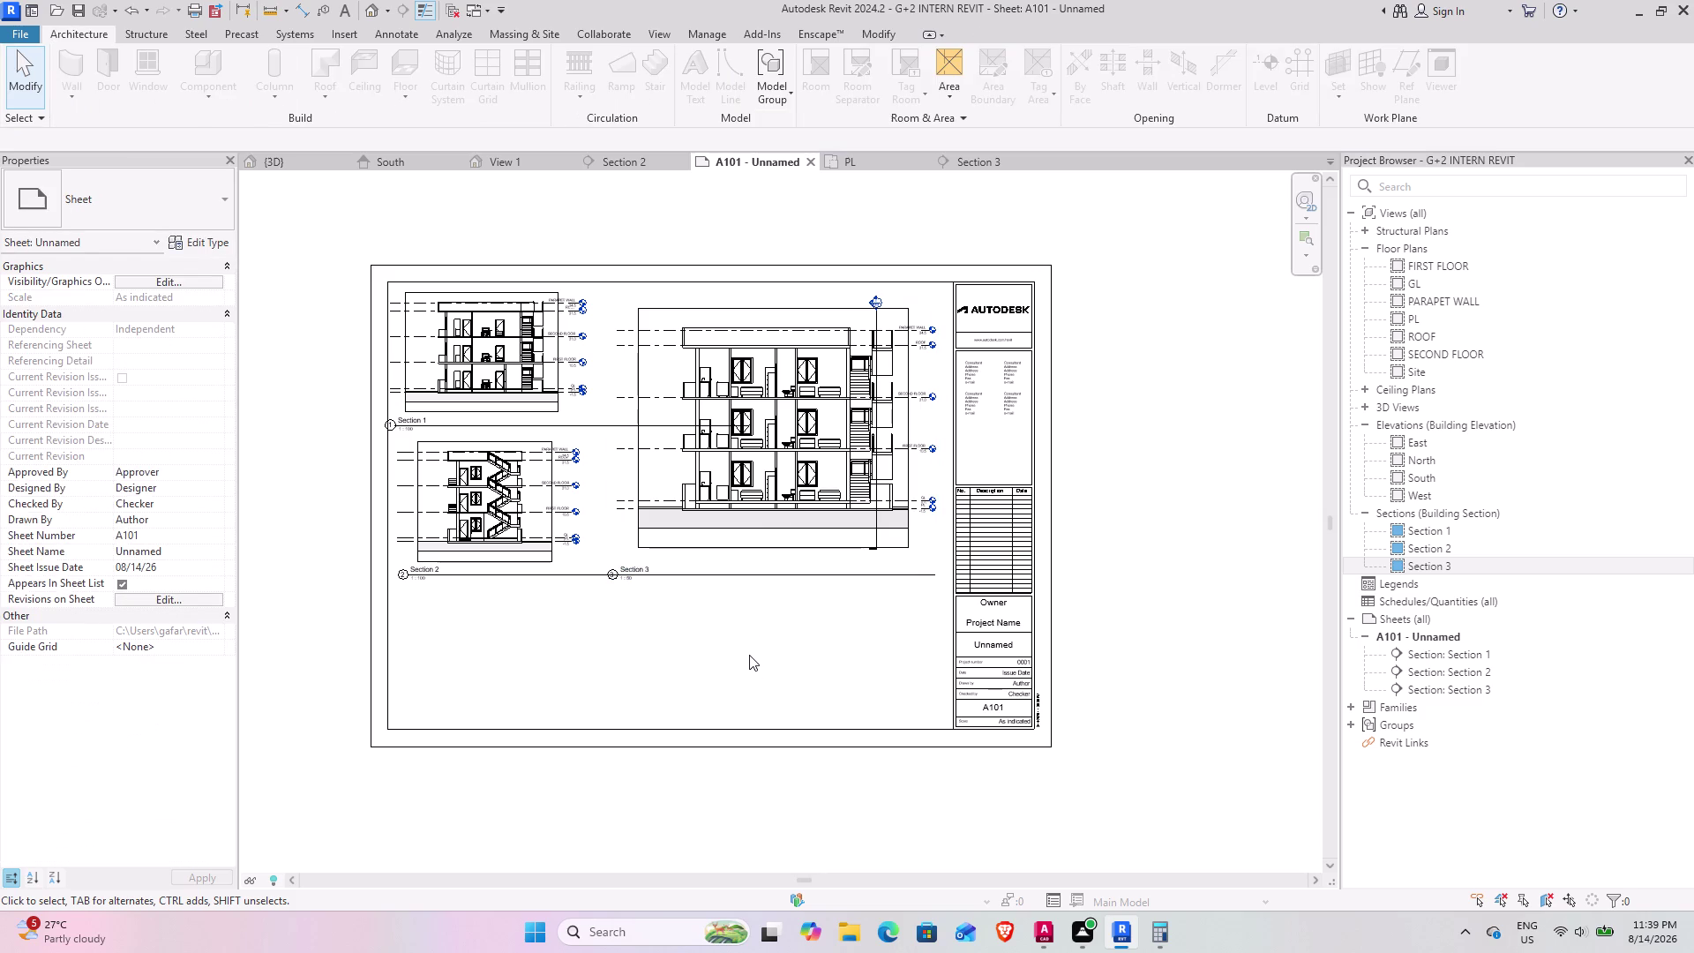
Zoom in and pan across the placed Section 3 drawing to inspect it.
scroll(up, 3)
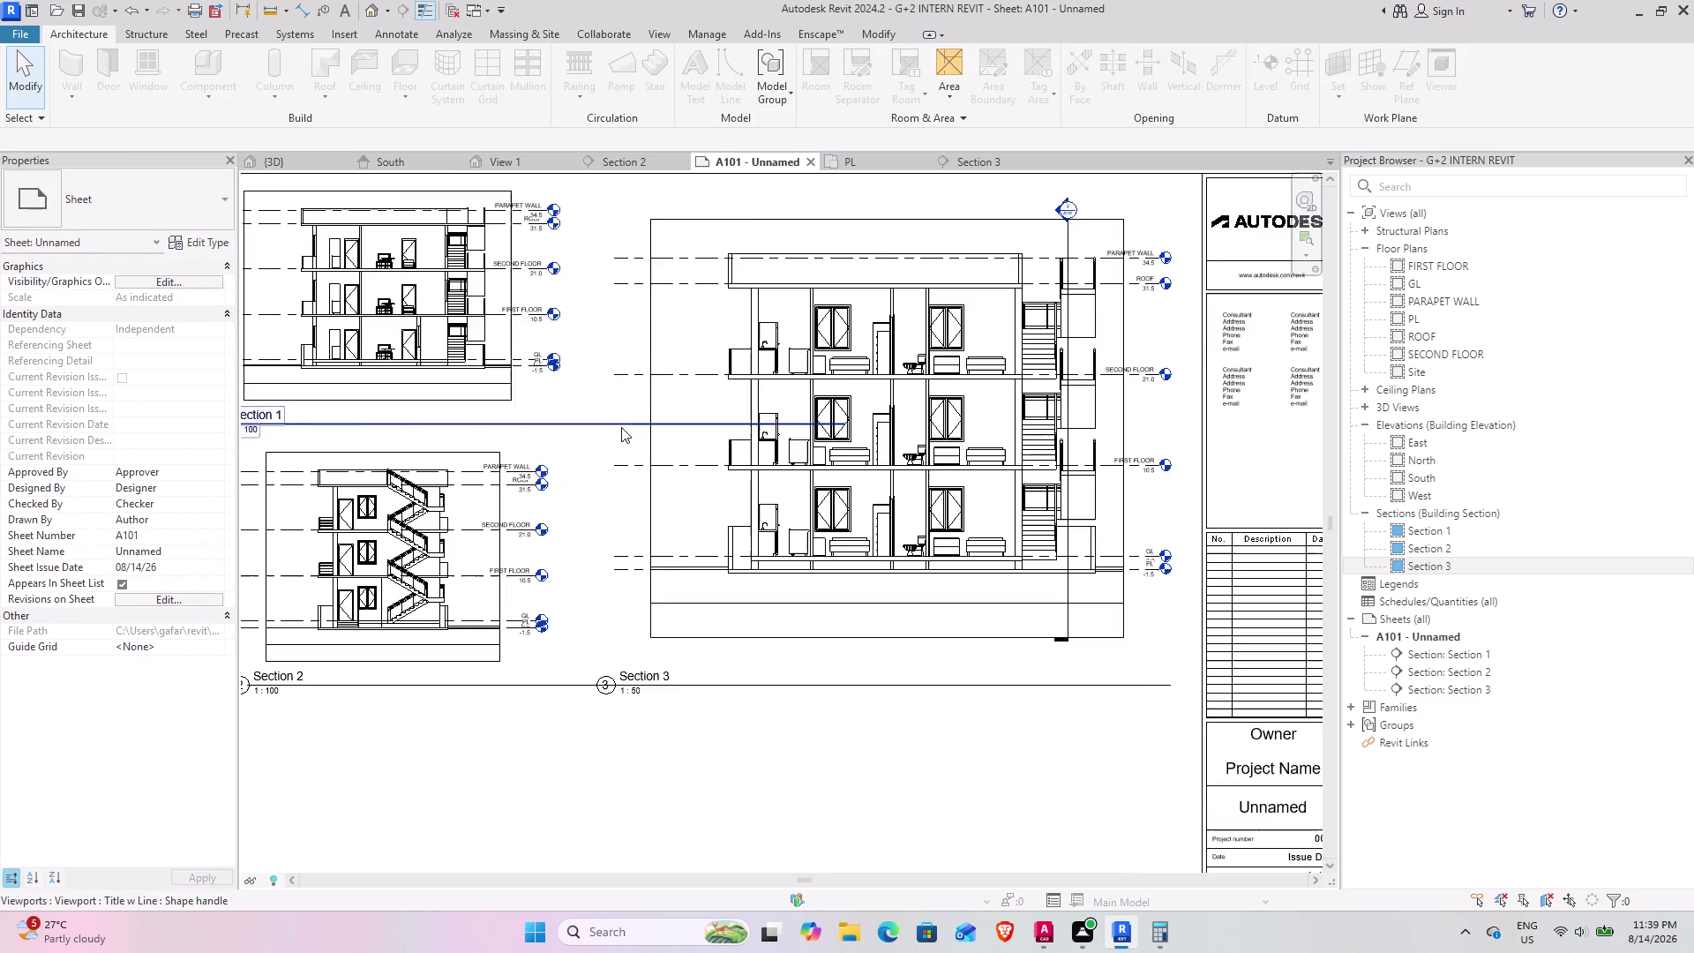
scroll(up, 3)
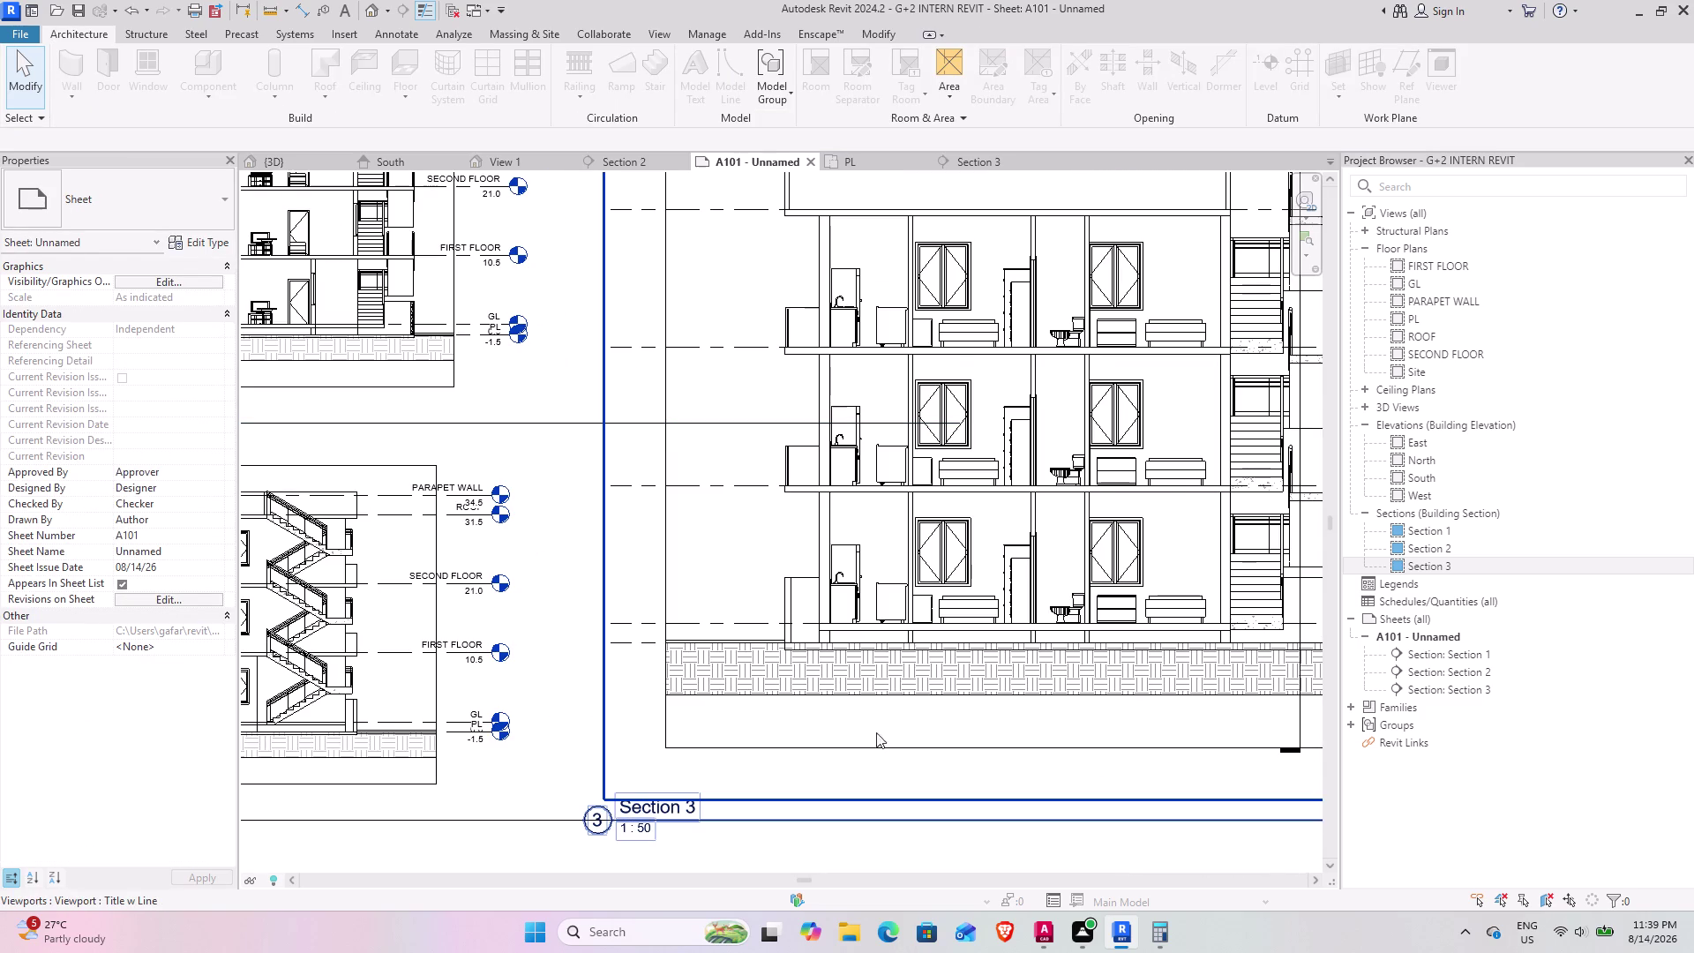
scroll(down, 3)
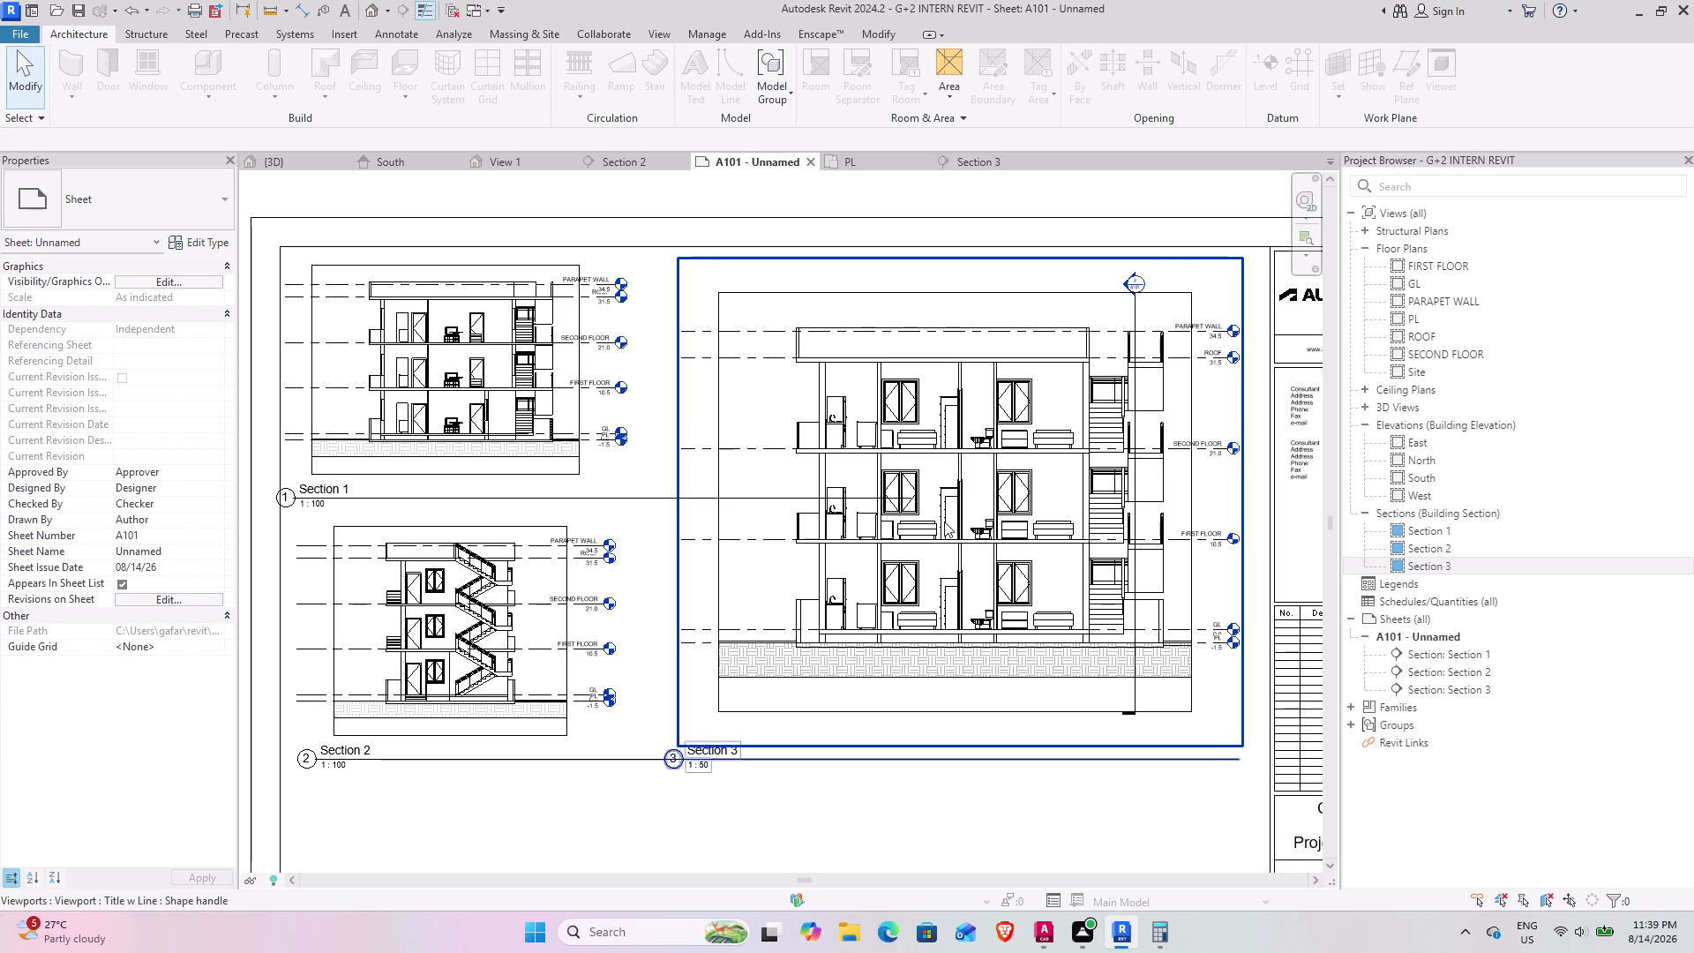
scroll(up, 3)
scroll(up, 3)
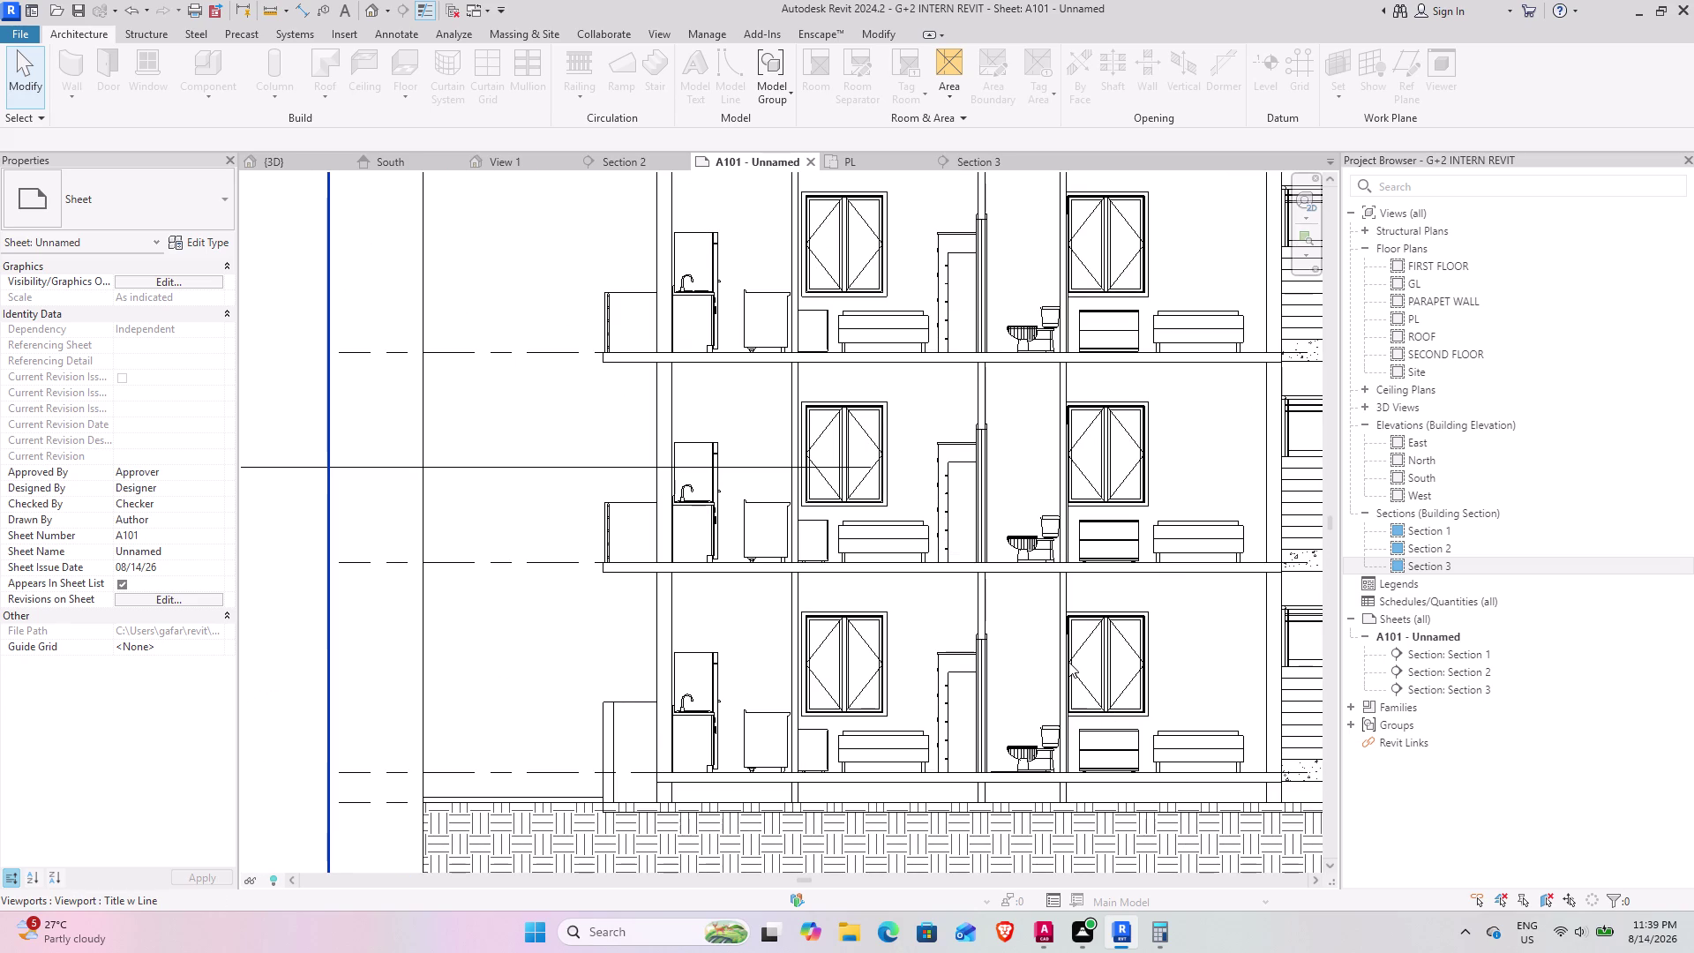
scroll(up, 3)
scroll(up, 3)
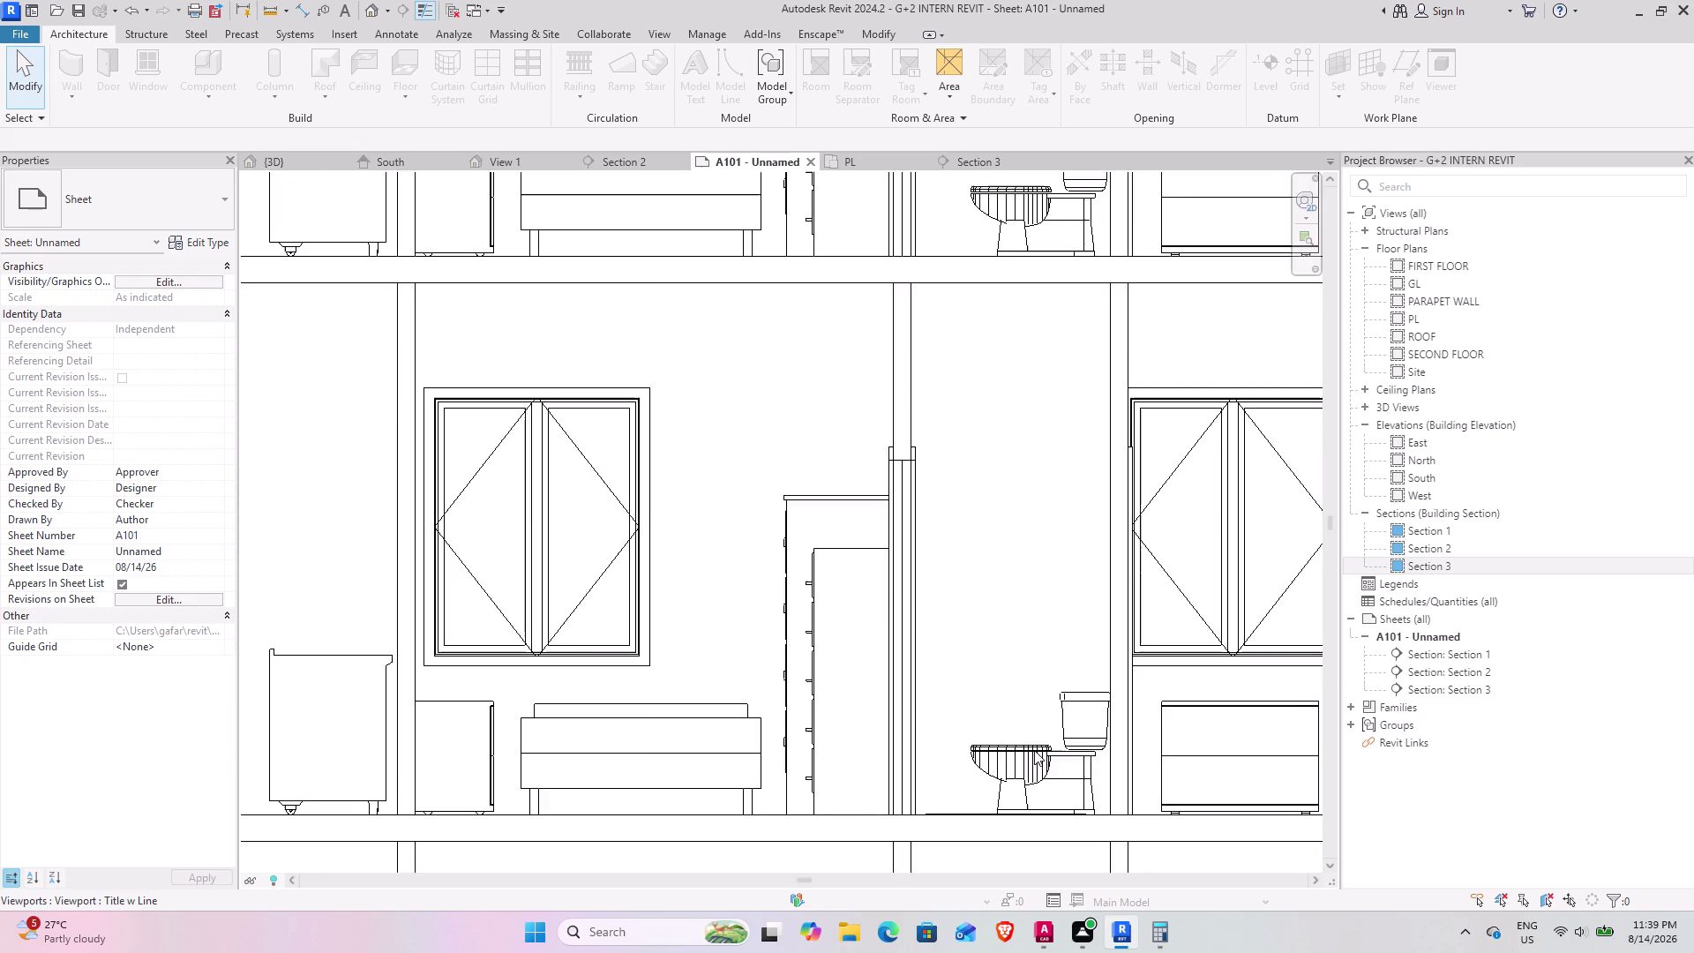
scroll(up, 3)
scroll(down, 3)
scroll(down, 3)
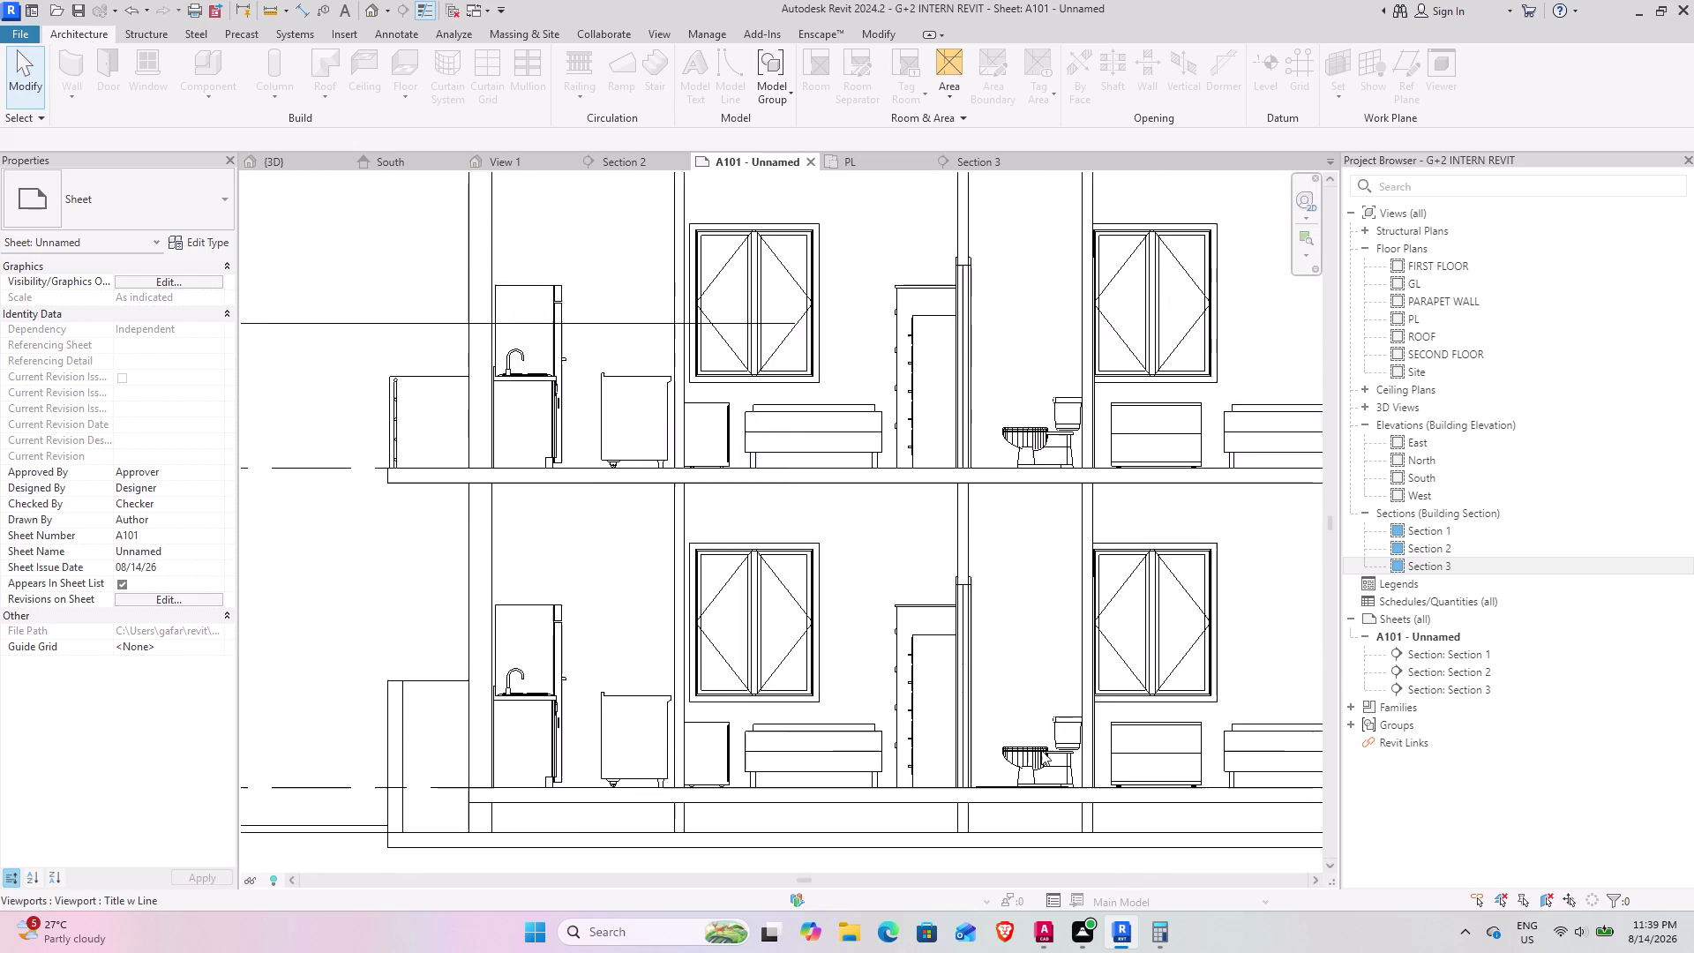
scroll(down, 3)
scroll(down, 3)
scroll(down, 3)
middle_drag(901, 672, 822, 497)
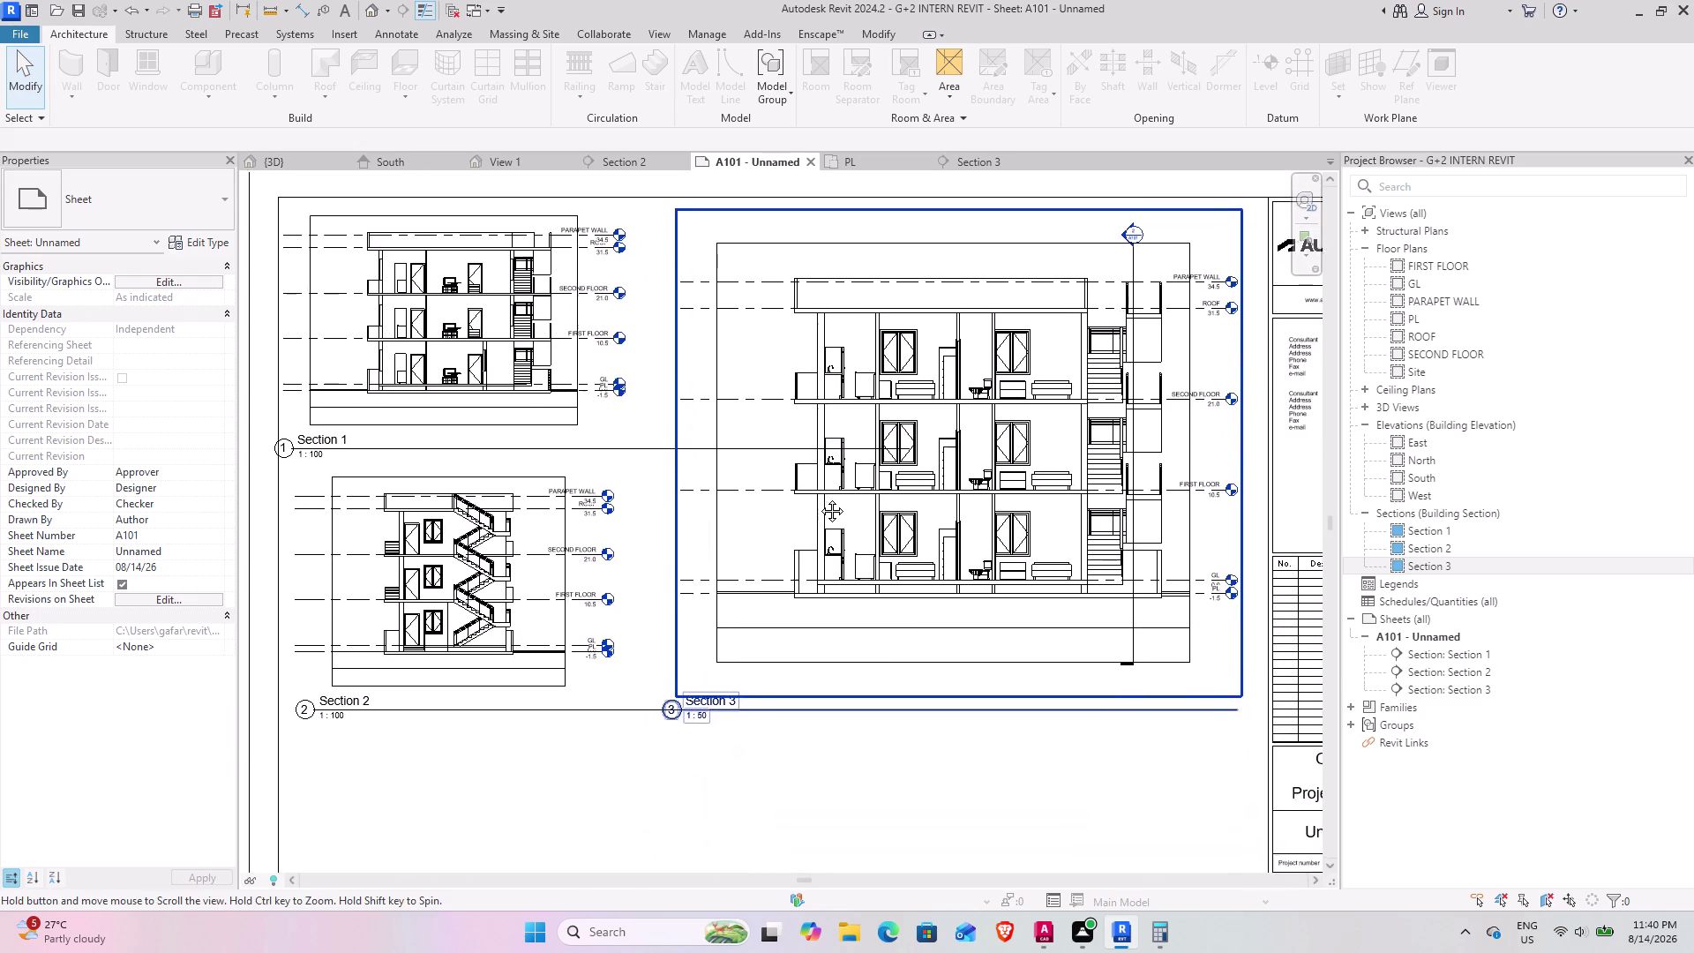
middle_drag(821, 497, 808, 504)
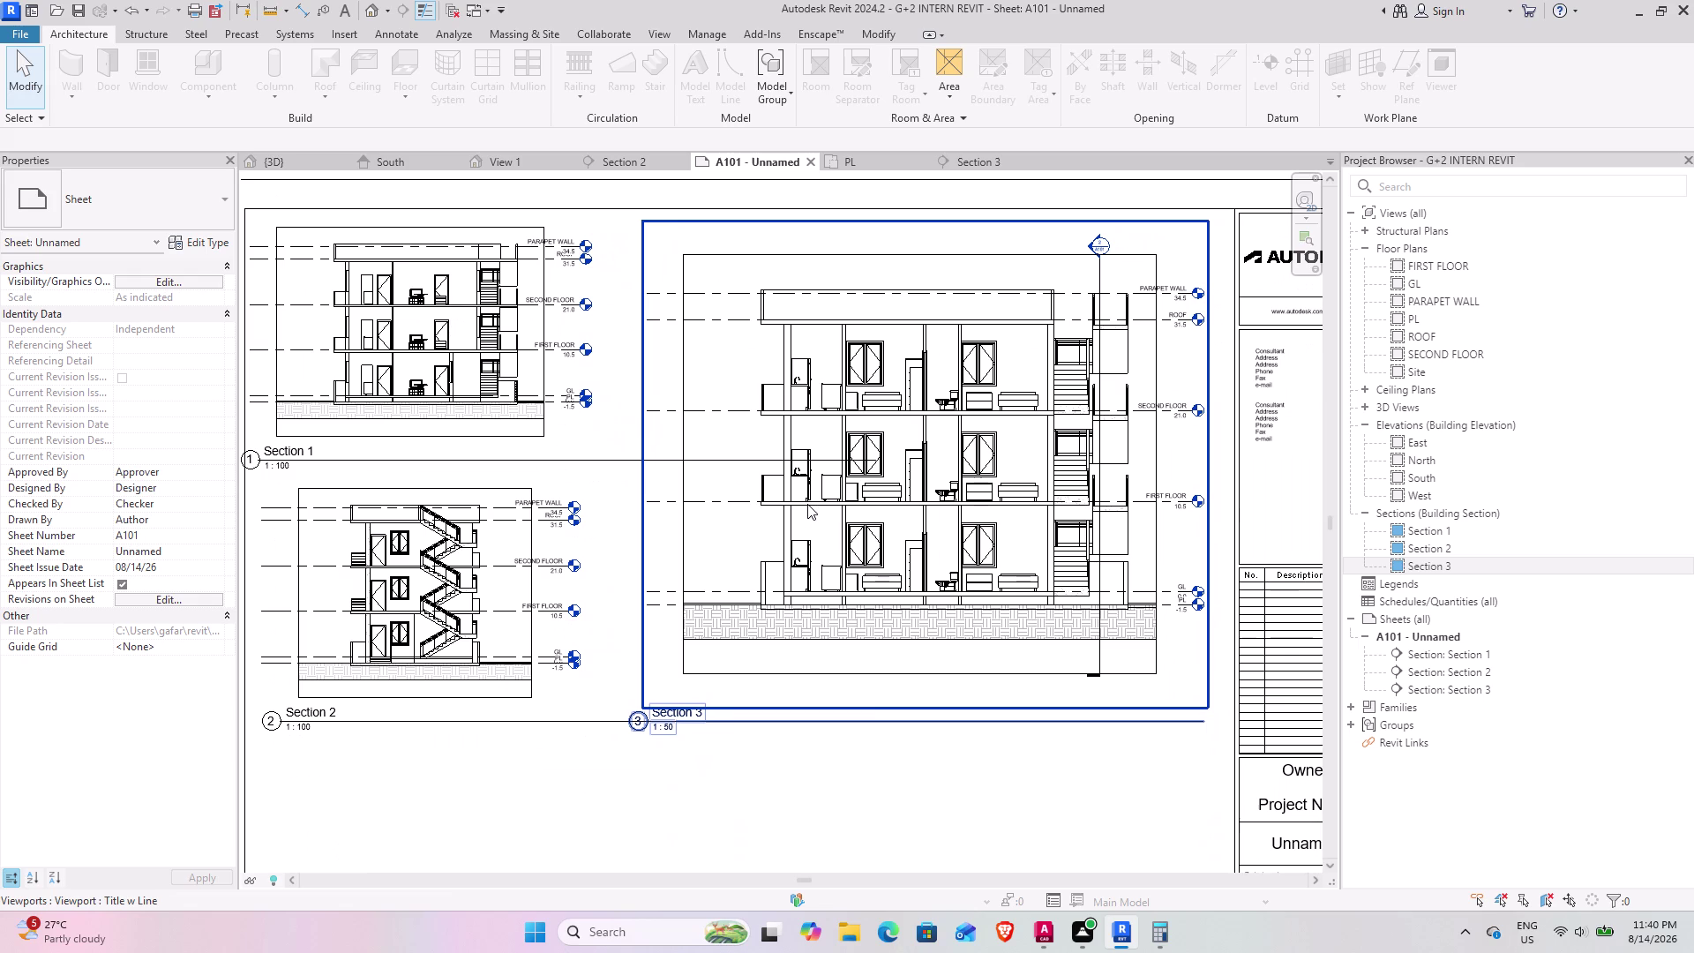
Zoom out to the full A101 sheet and bring up Windows search.
scroll(down, 3)
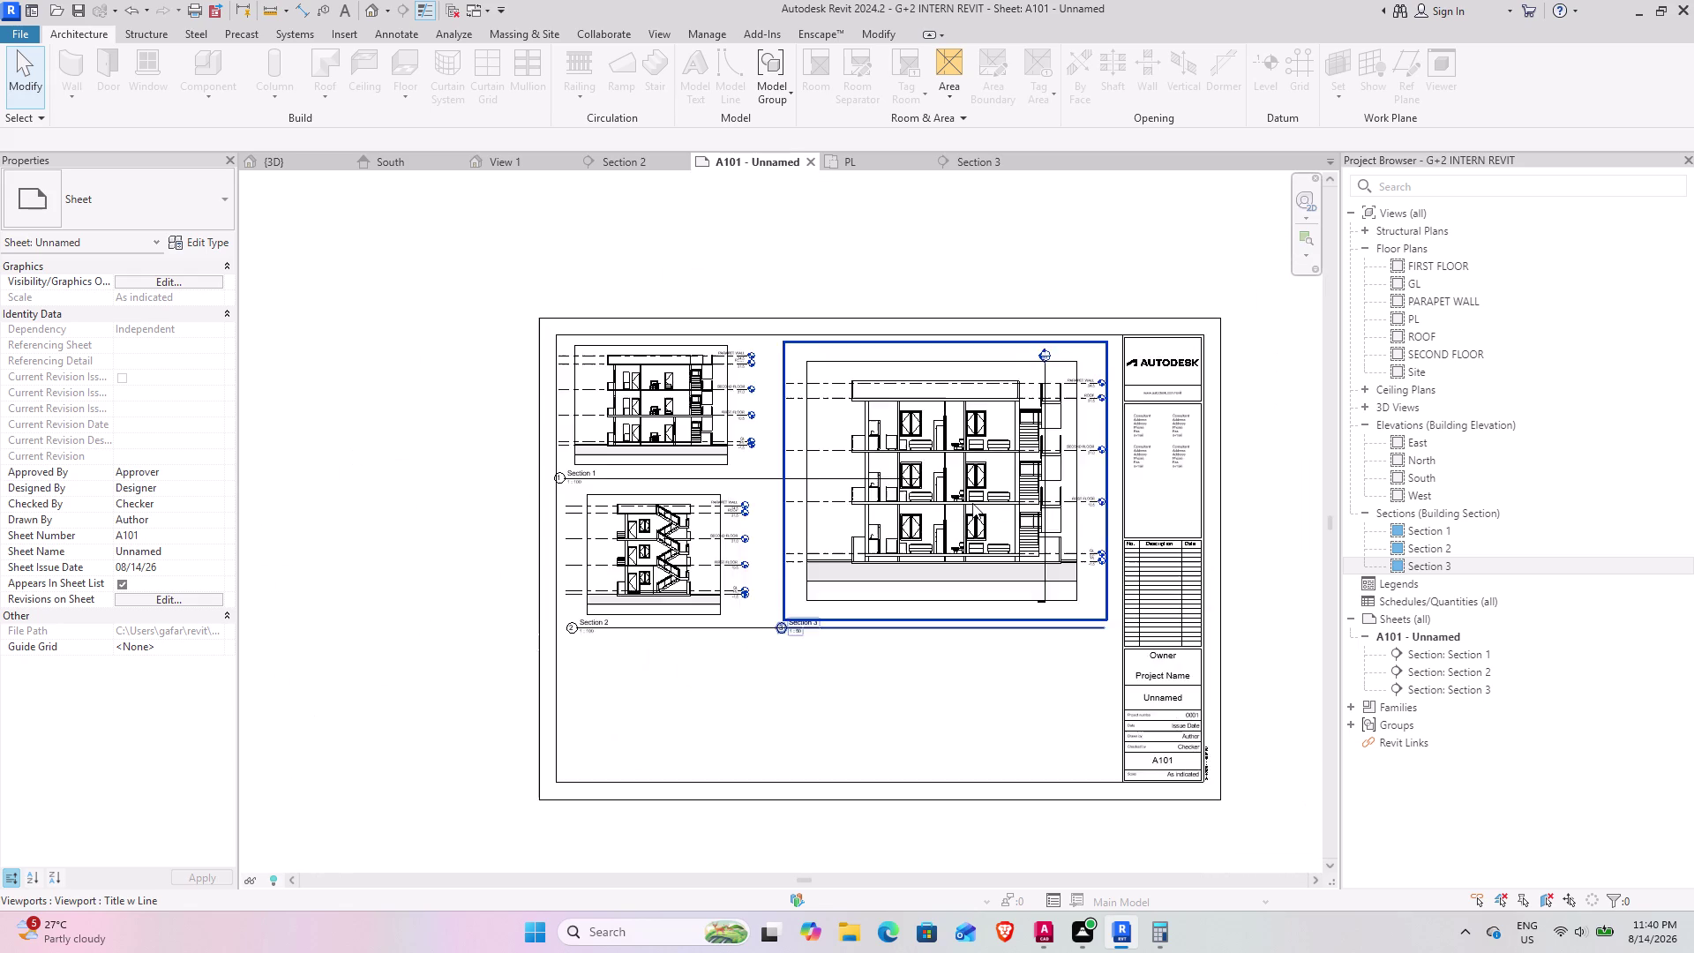
scroll(down, 3)
middle_drag(1036, 579, 882, 537)
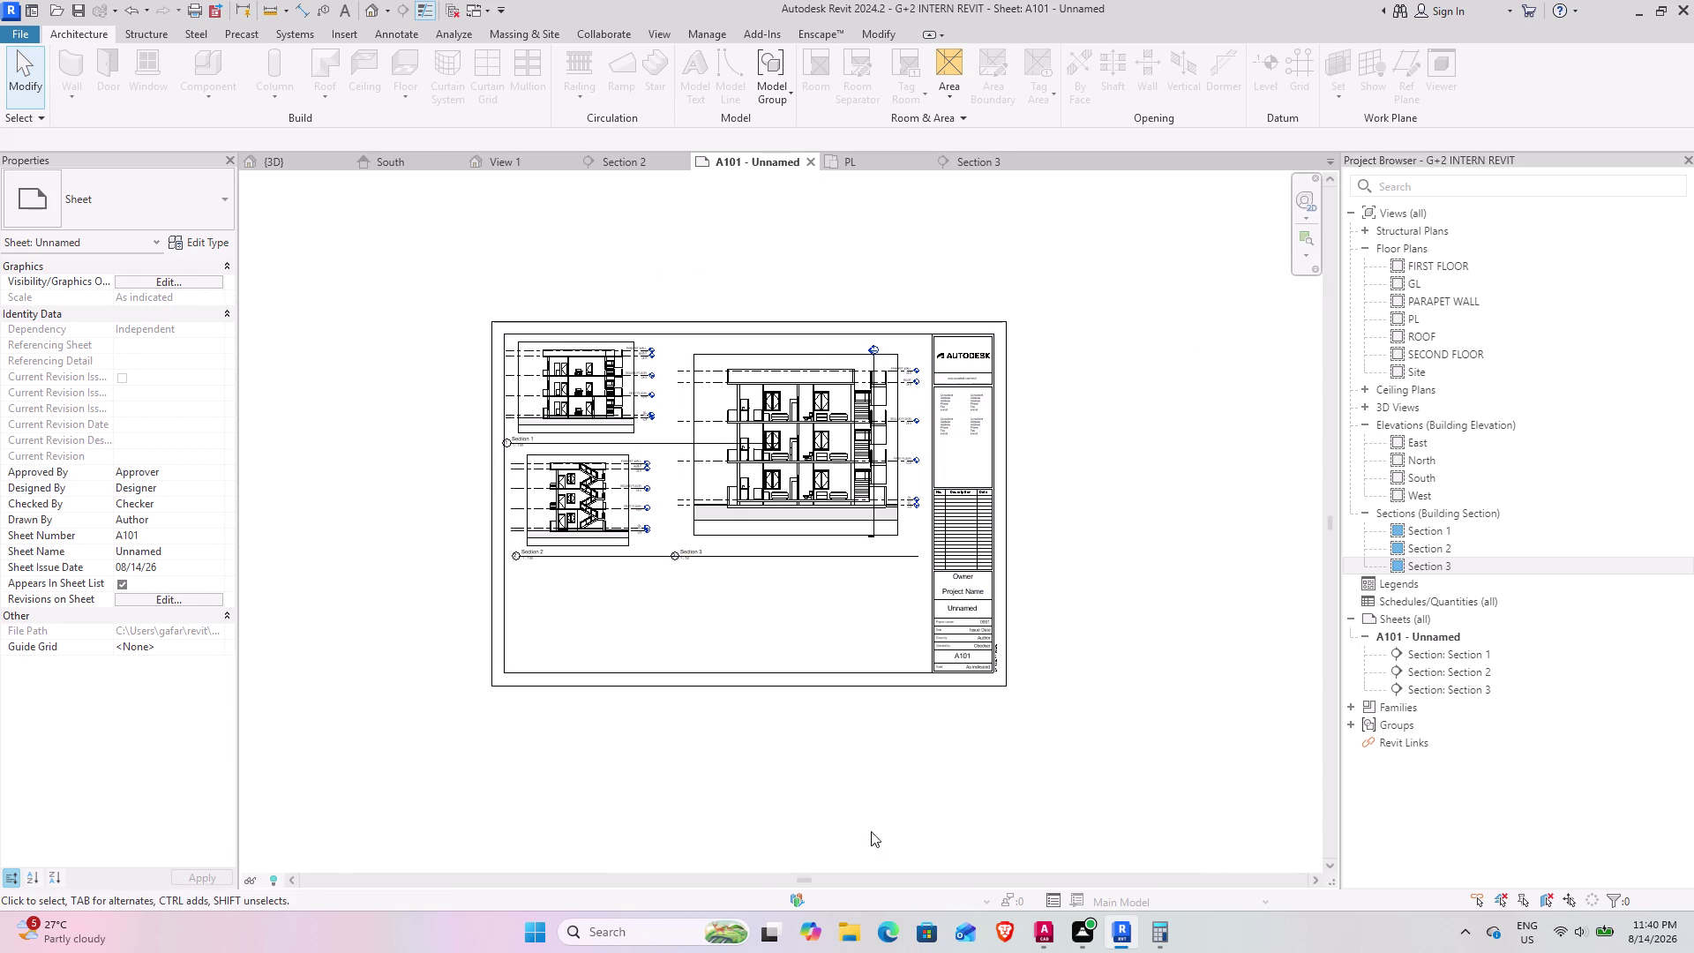
click(633, 925)
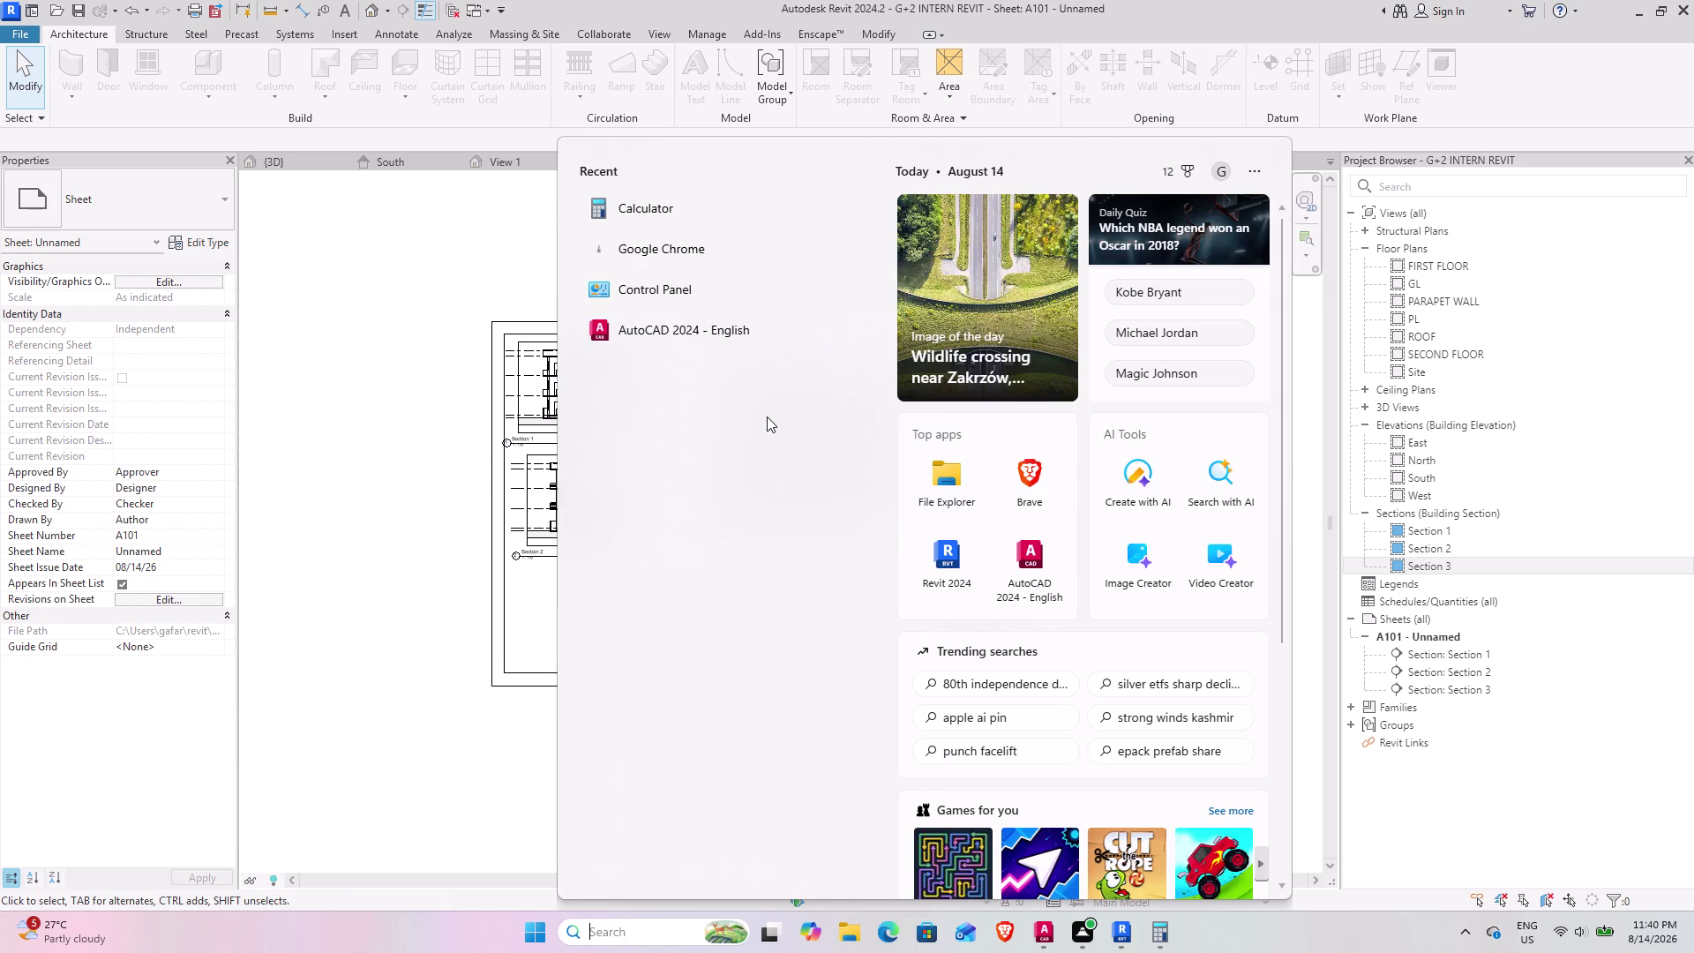
Start the Windows Clock stopwatch, then return to Revit's sheet A101.
text(CL)
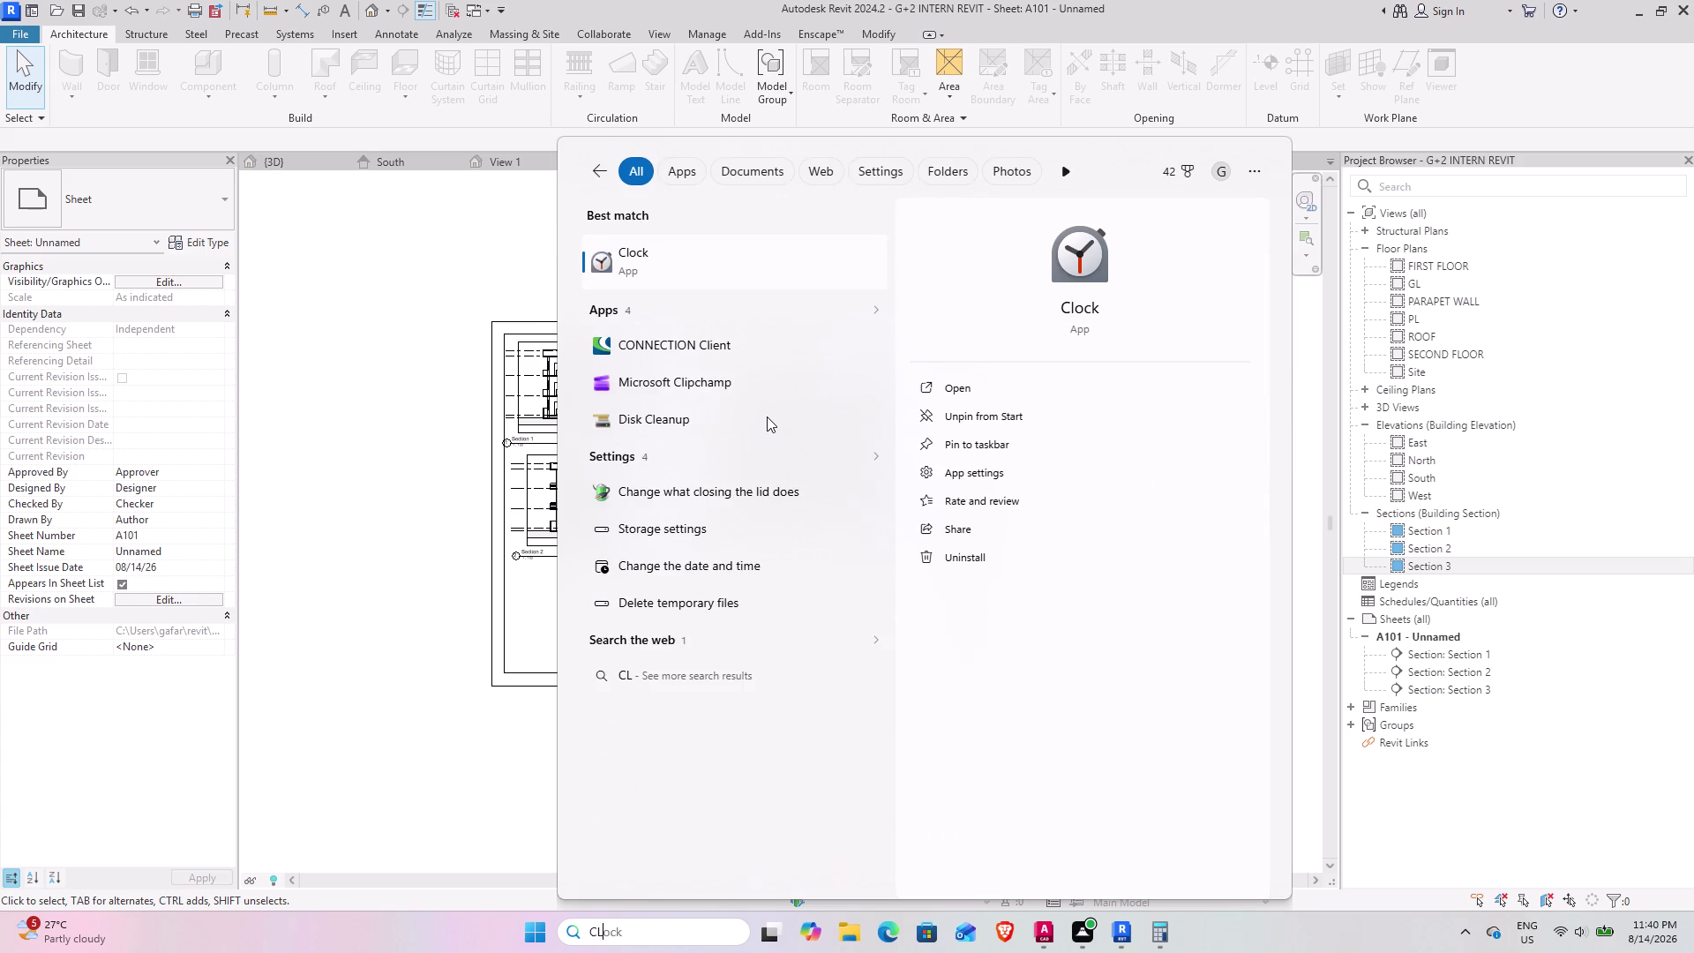
click(686, 246)
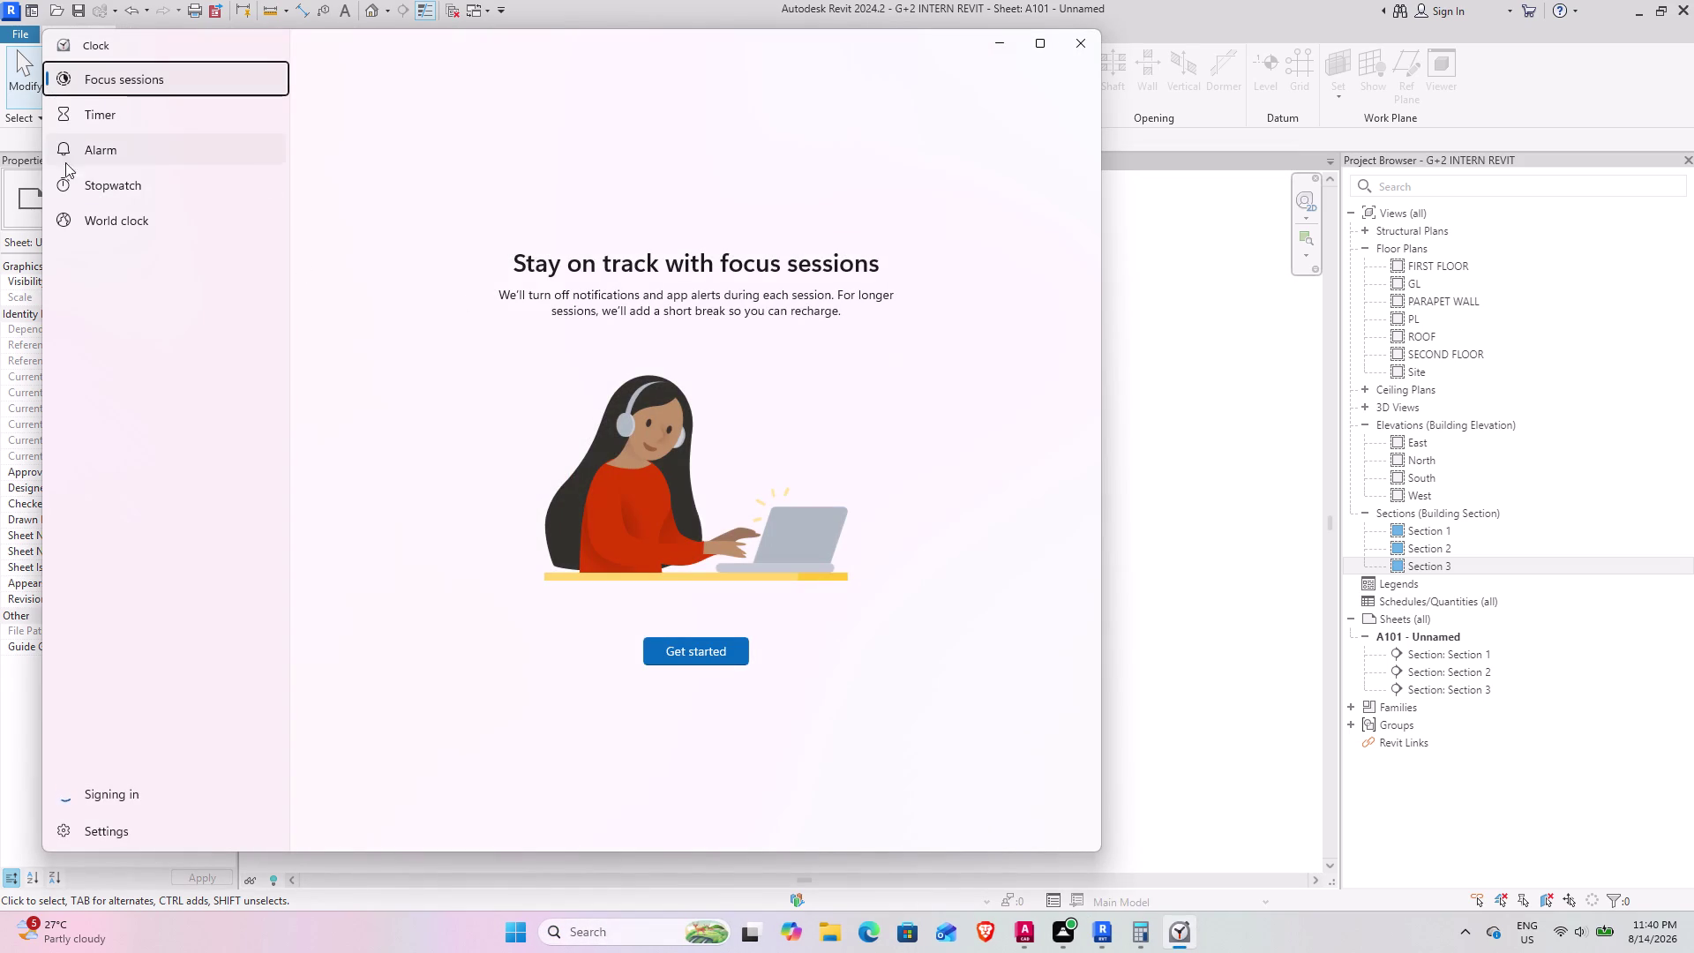
click(102, 197)
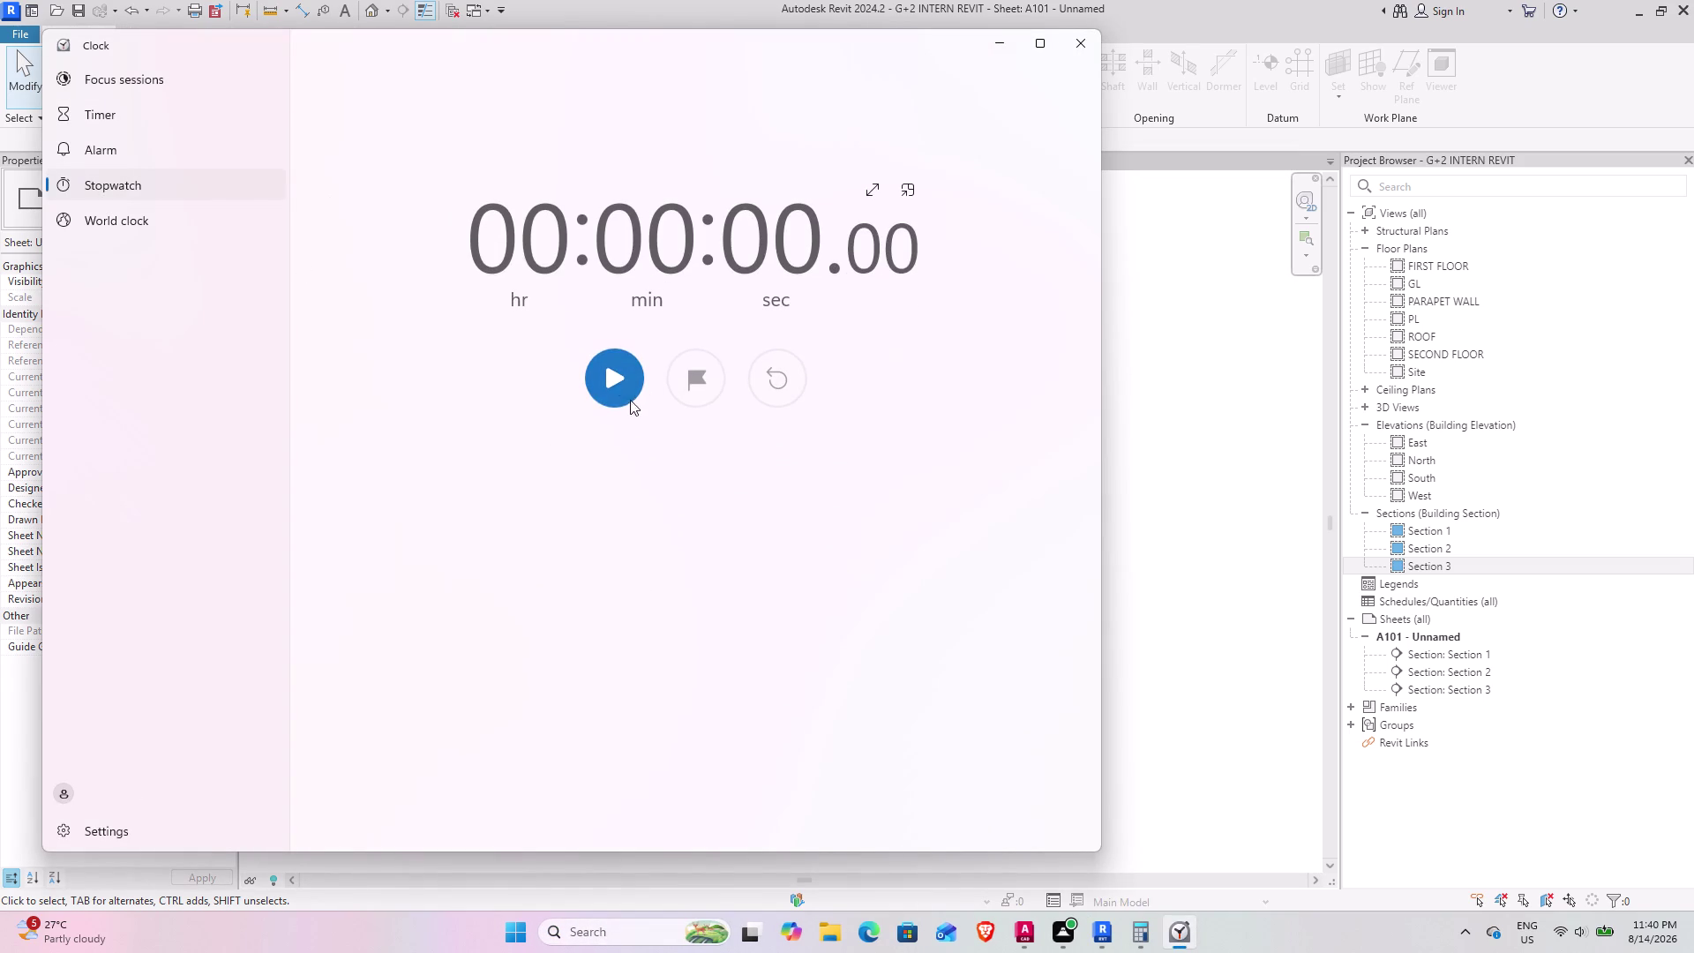
click(1076, 46)
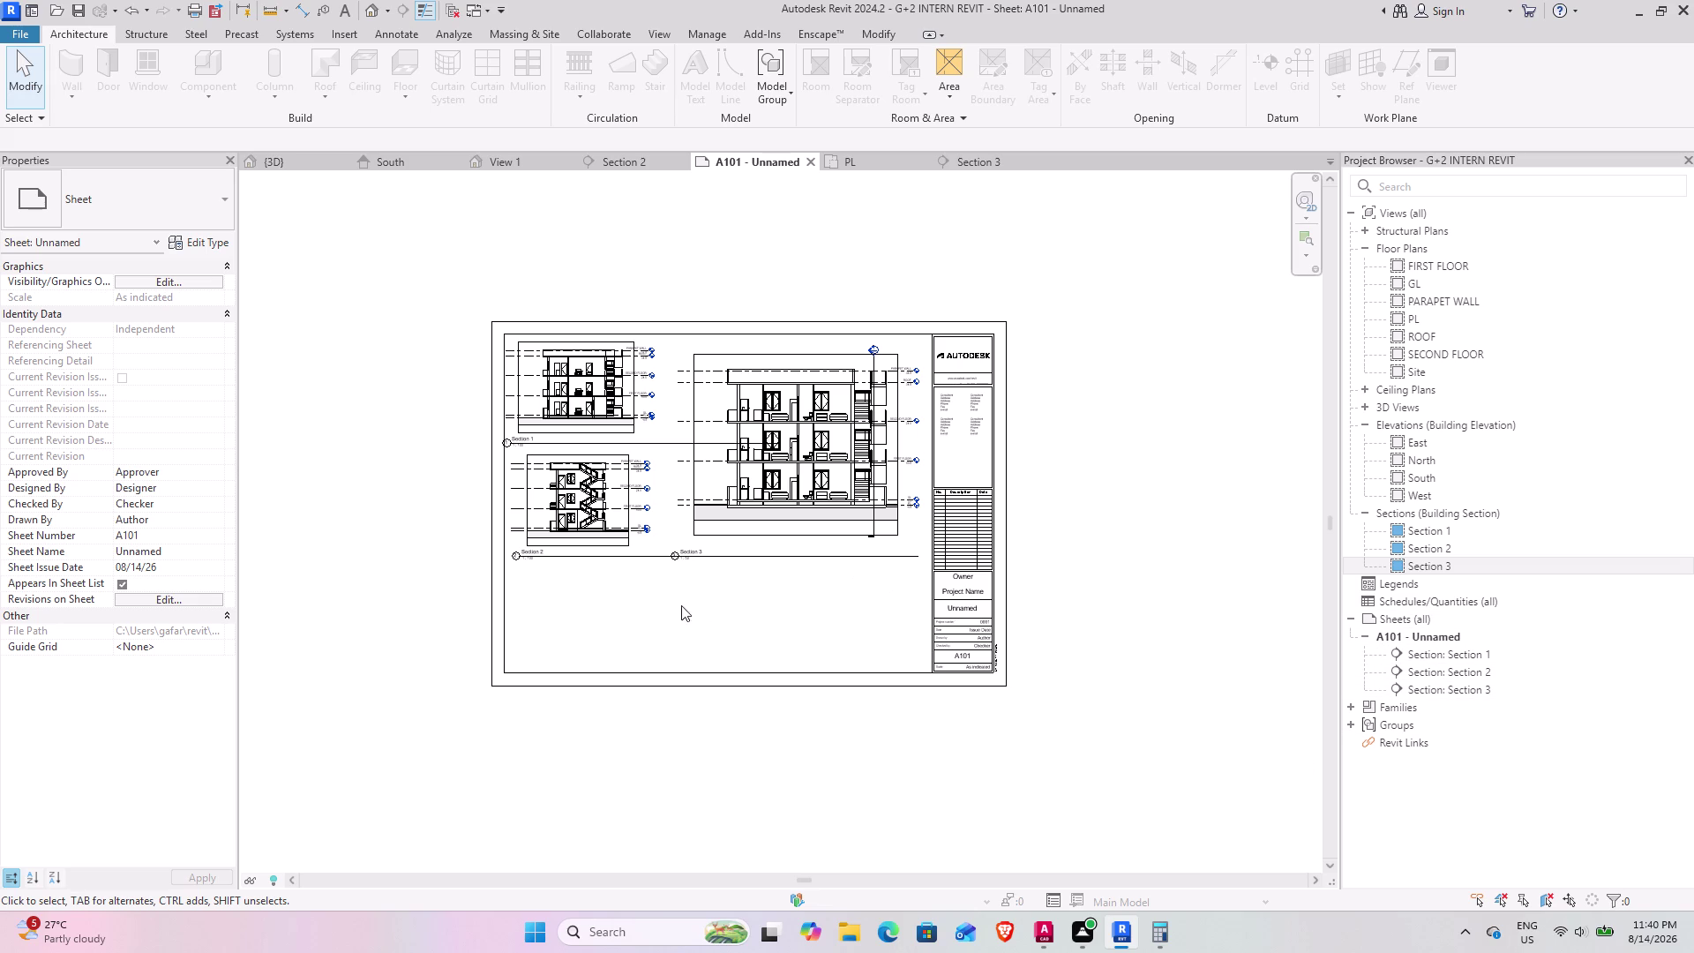
scroll(up, 3)
scroll(down, 3)
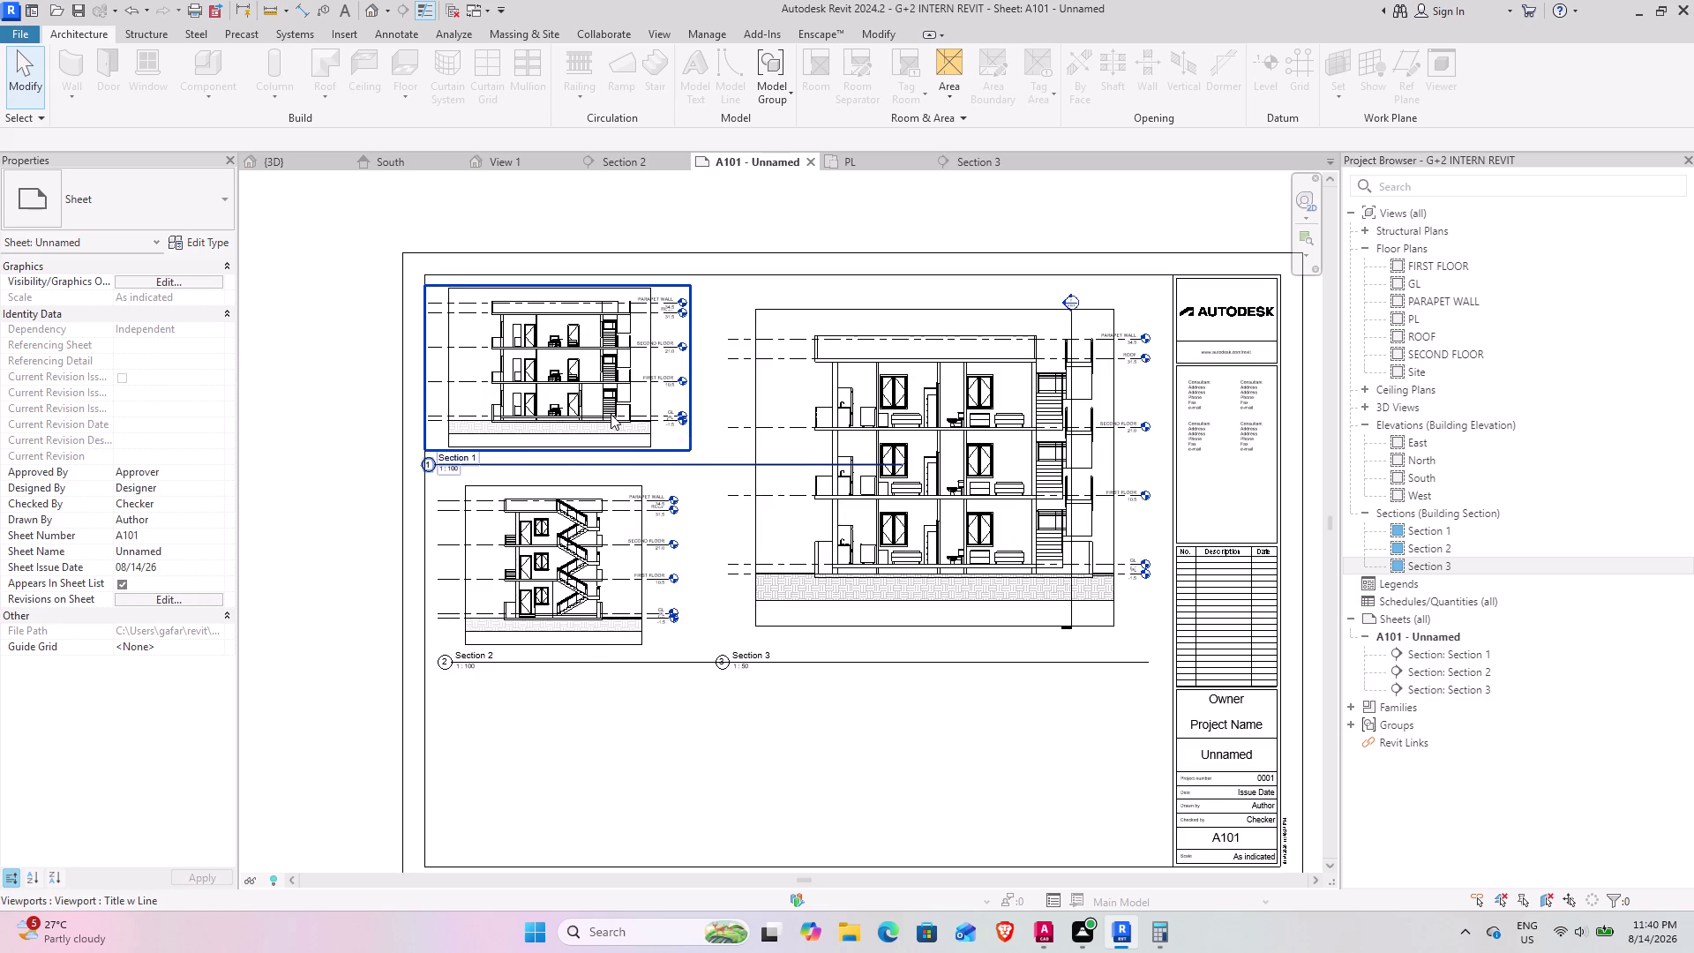
scroll(up, 3)
scroll(down, 3)
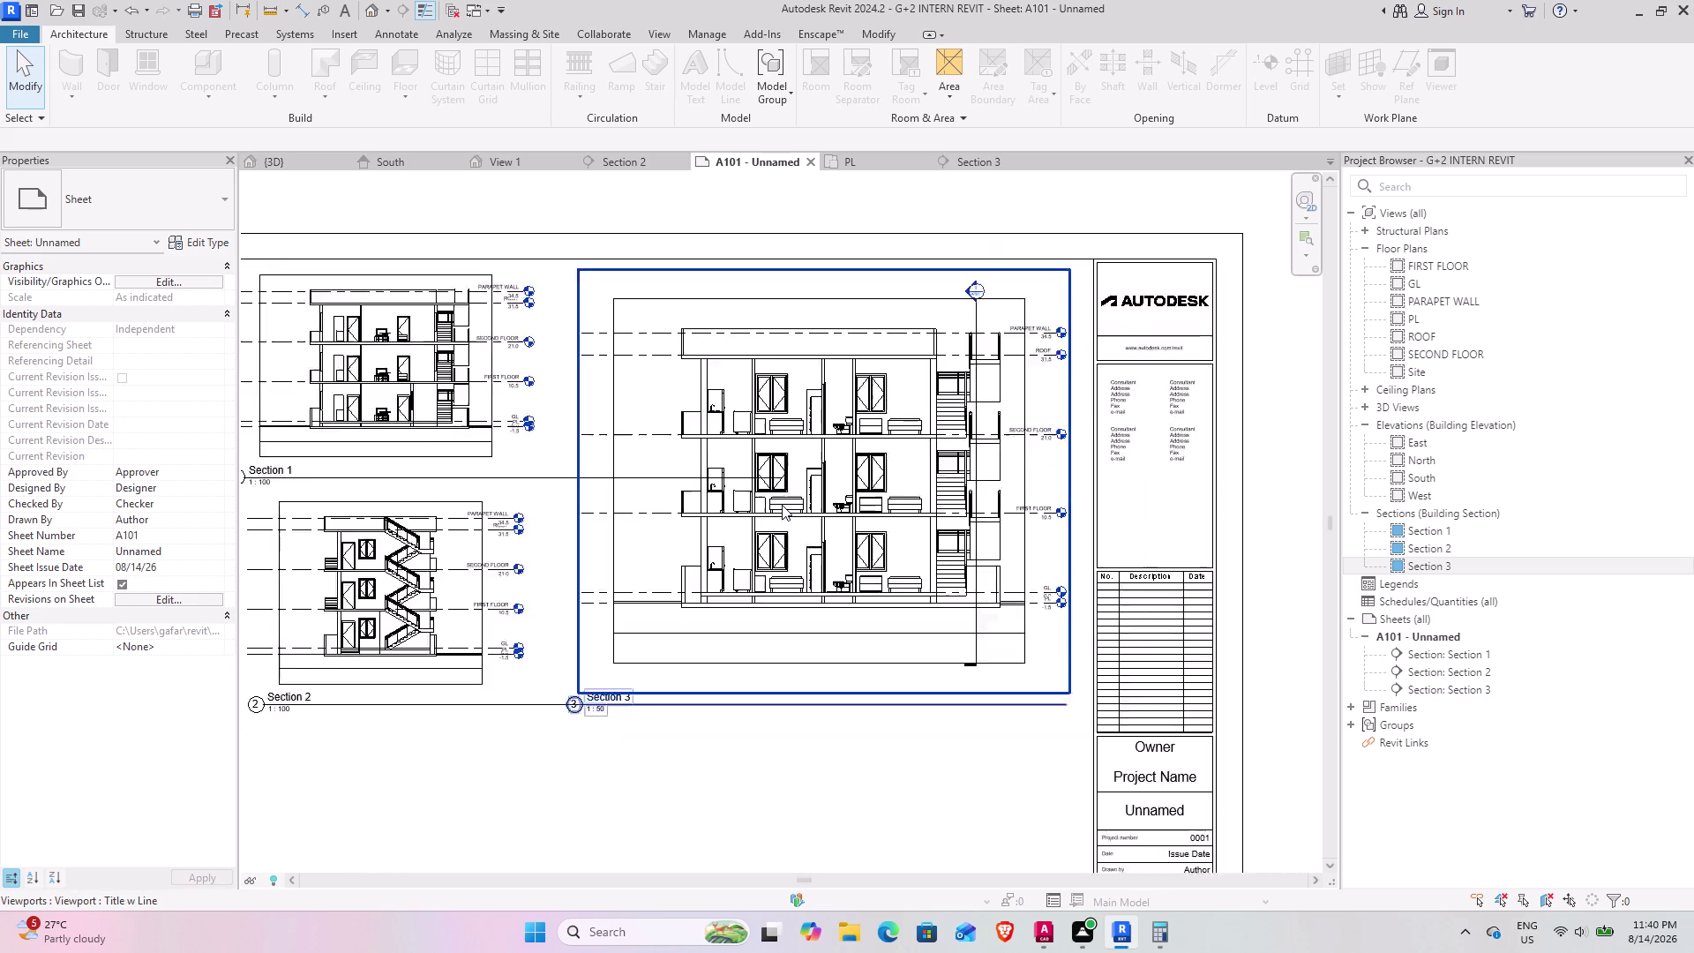
scroll(down, 3)
scroll(down, 3)
middle_drag(690, 536, 749, 435)
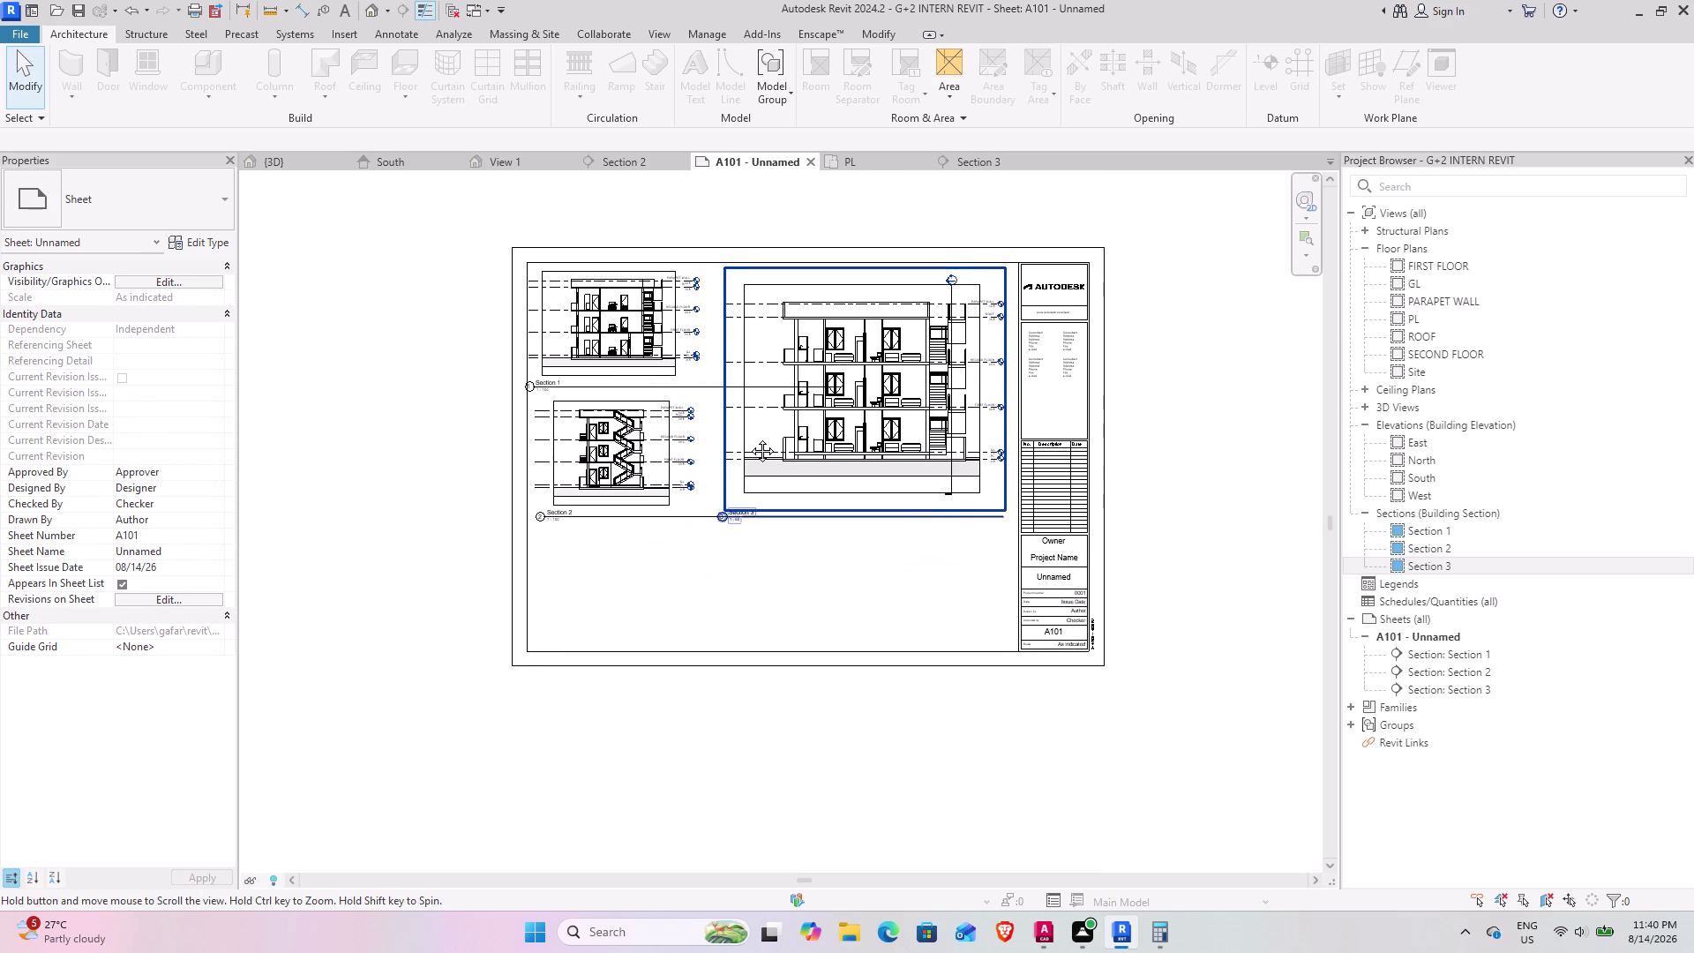
middle_drag(749, 436, 749, 440)
scroll(up, 3)
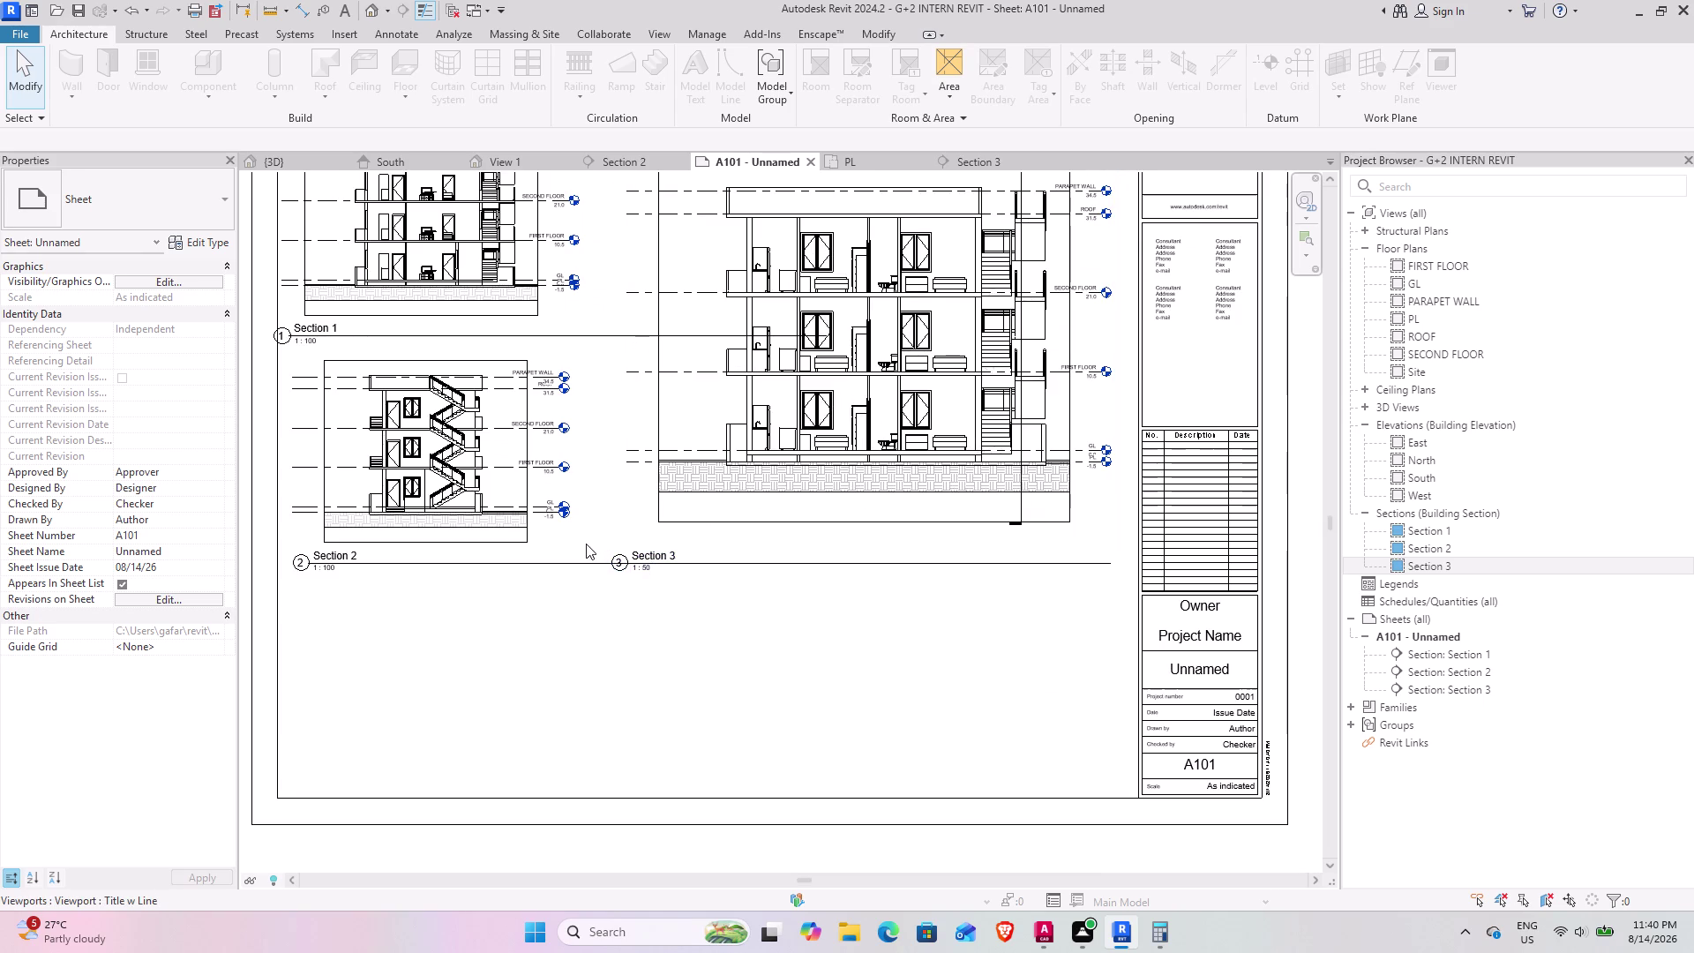
scroll(down, 3)
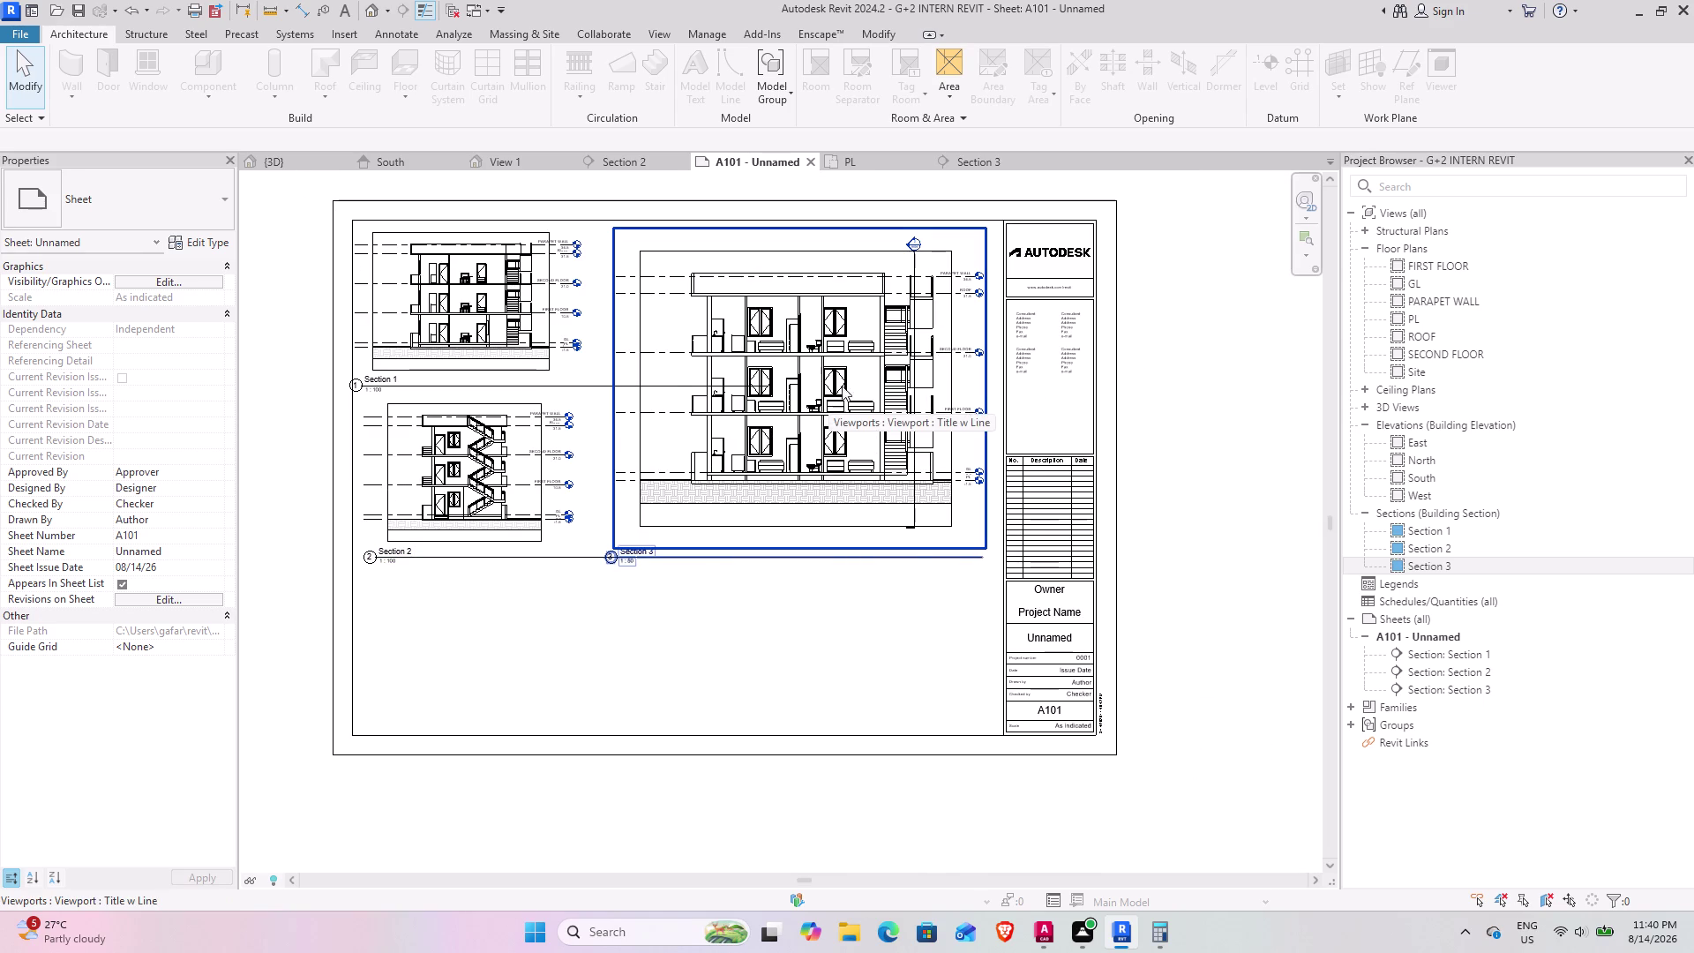
scroll(up, 3)
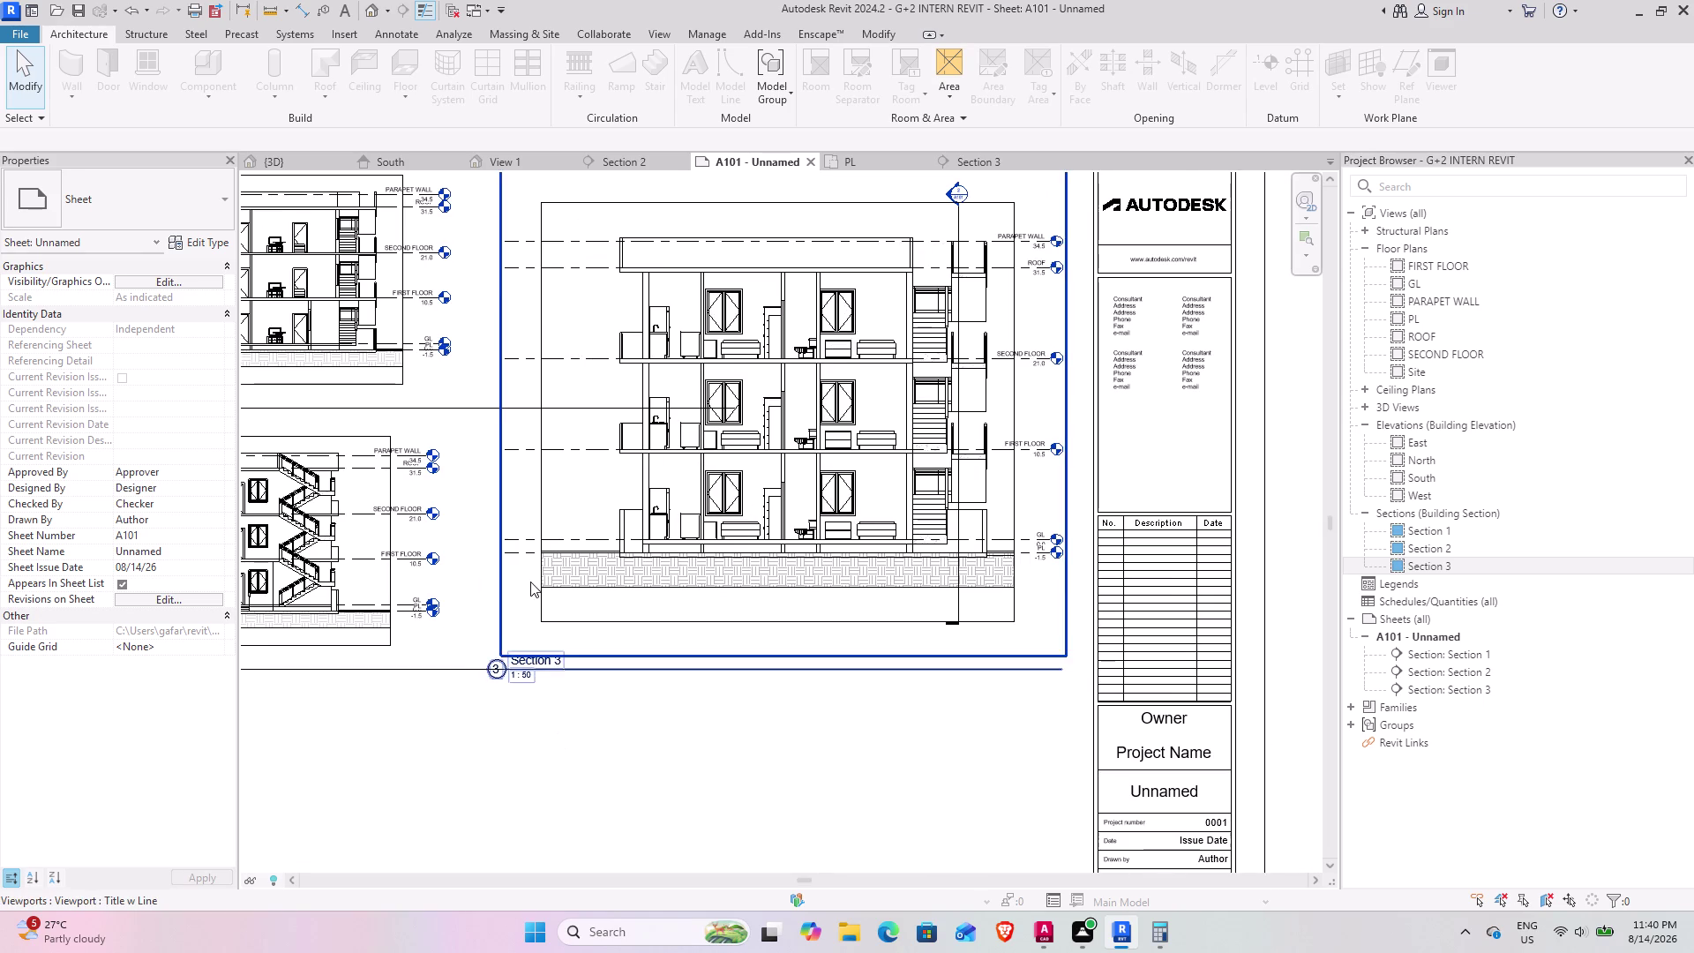
scroll(down, 3)
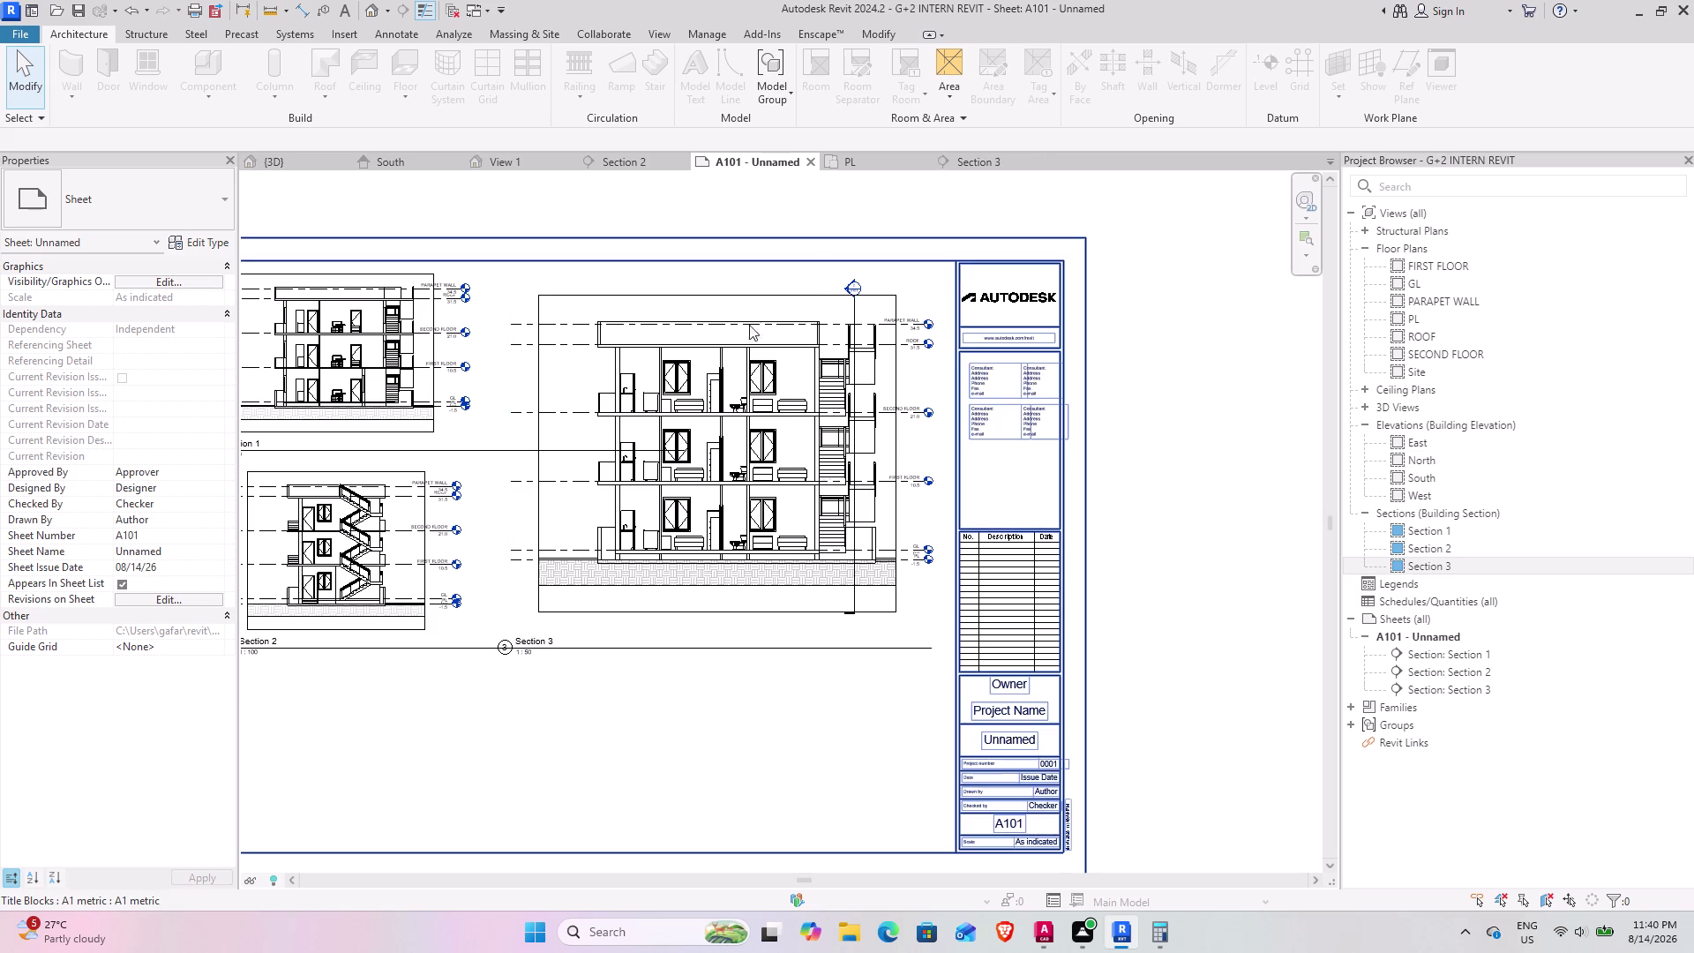
click(815, 276)
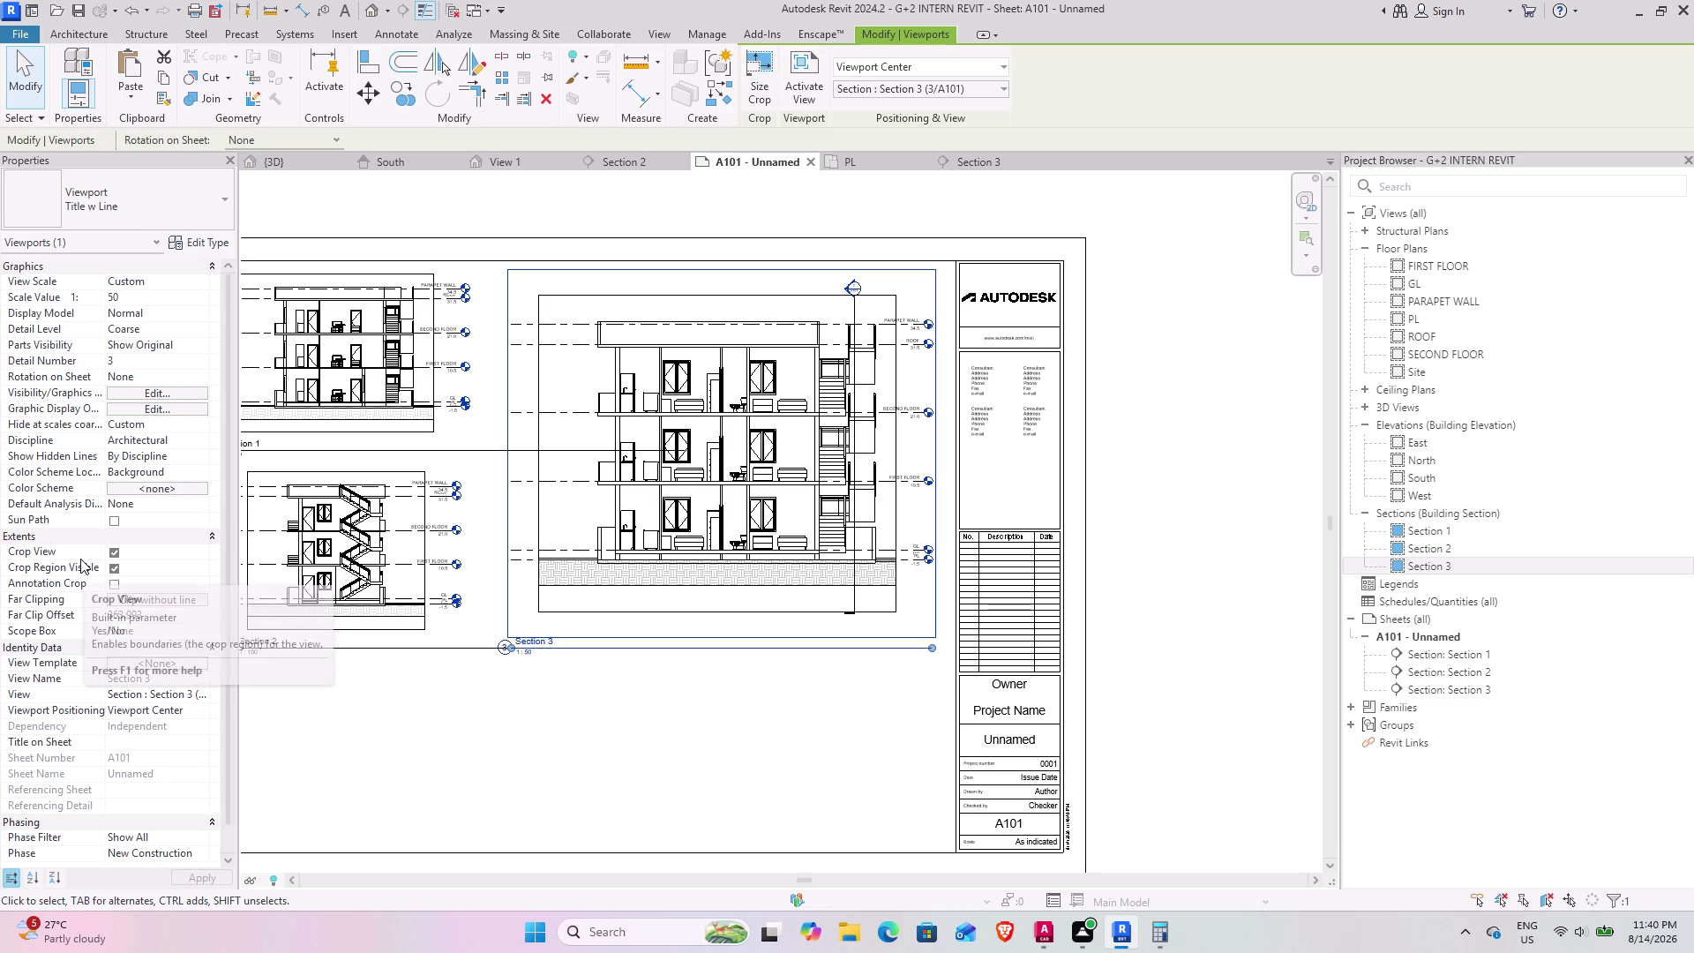
Select the Section 3 viewport, keeping Section 3 as its view with Normal display.
scroll(down, 3)
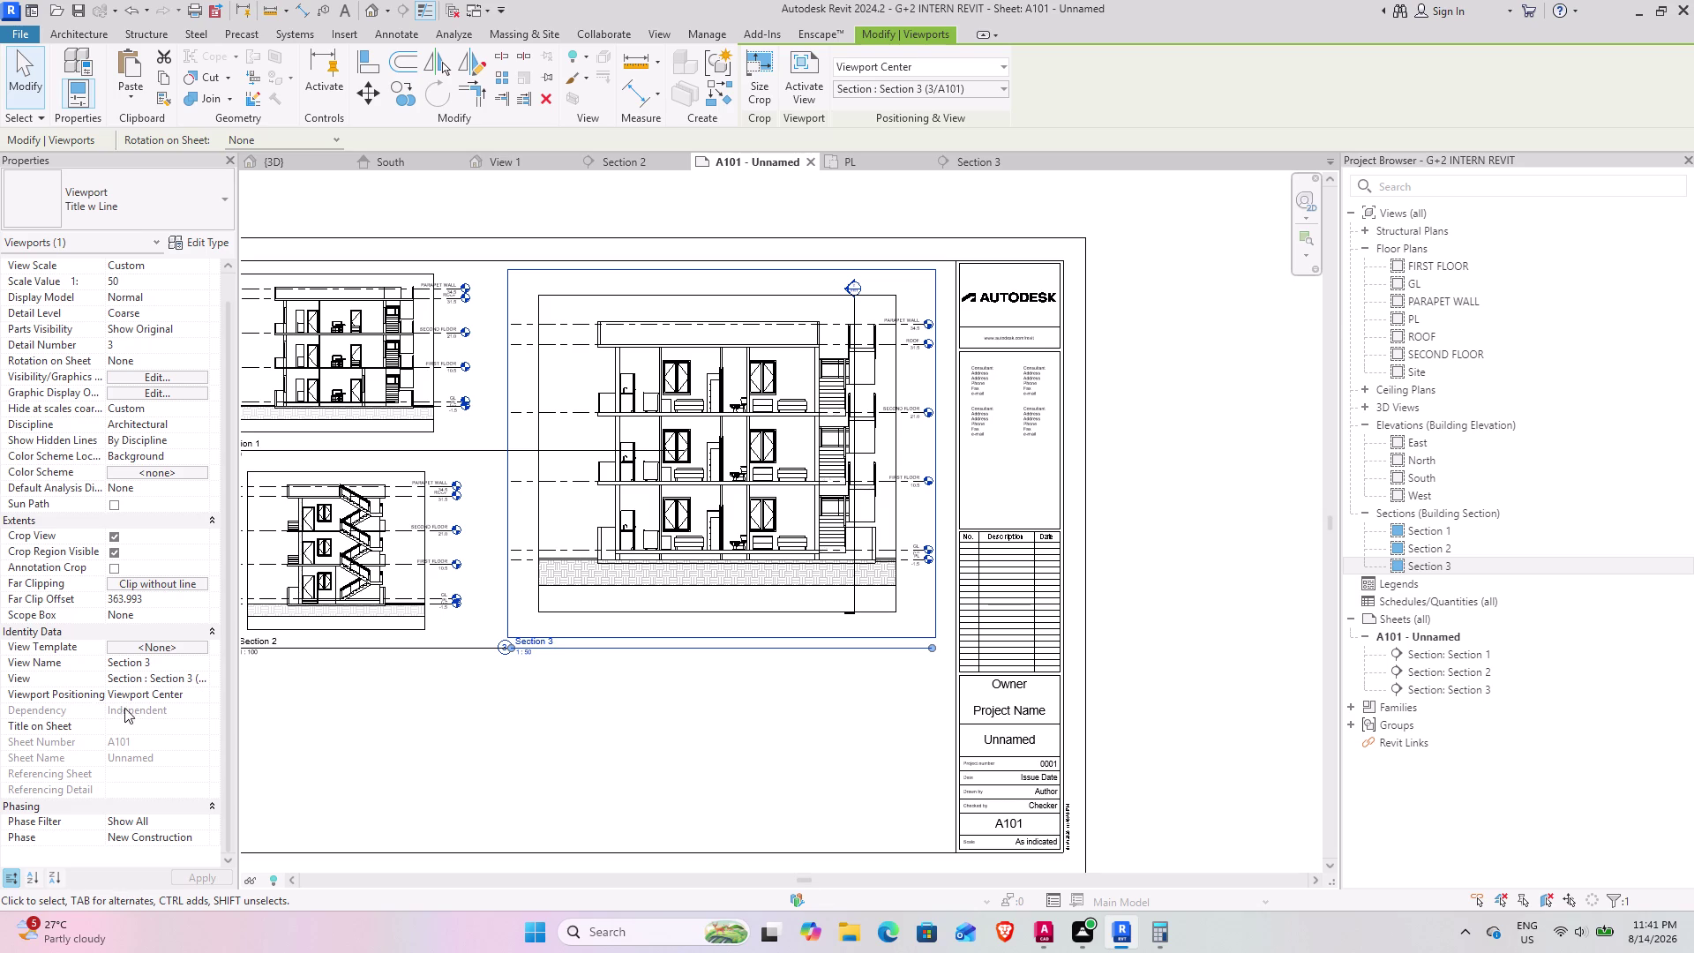
click(204, 678)
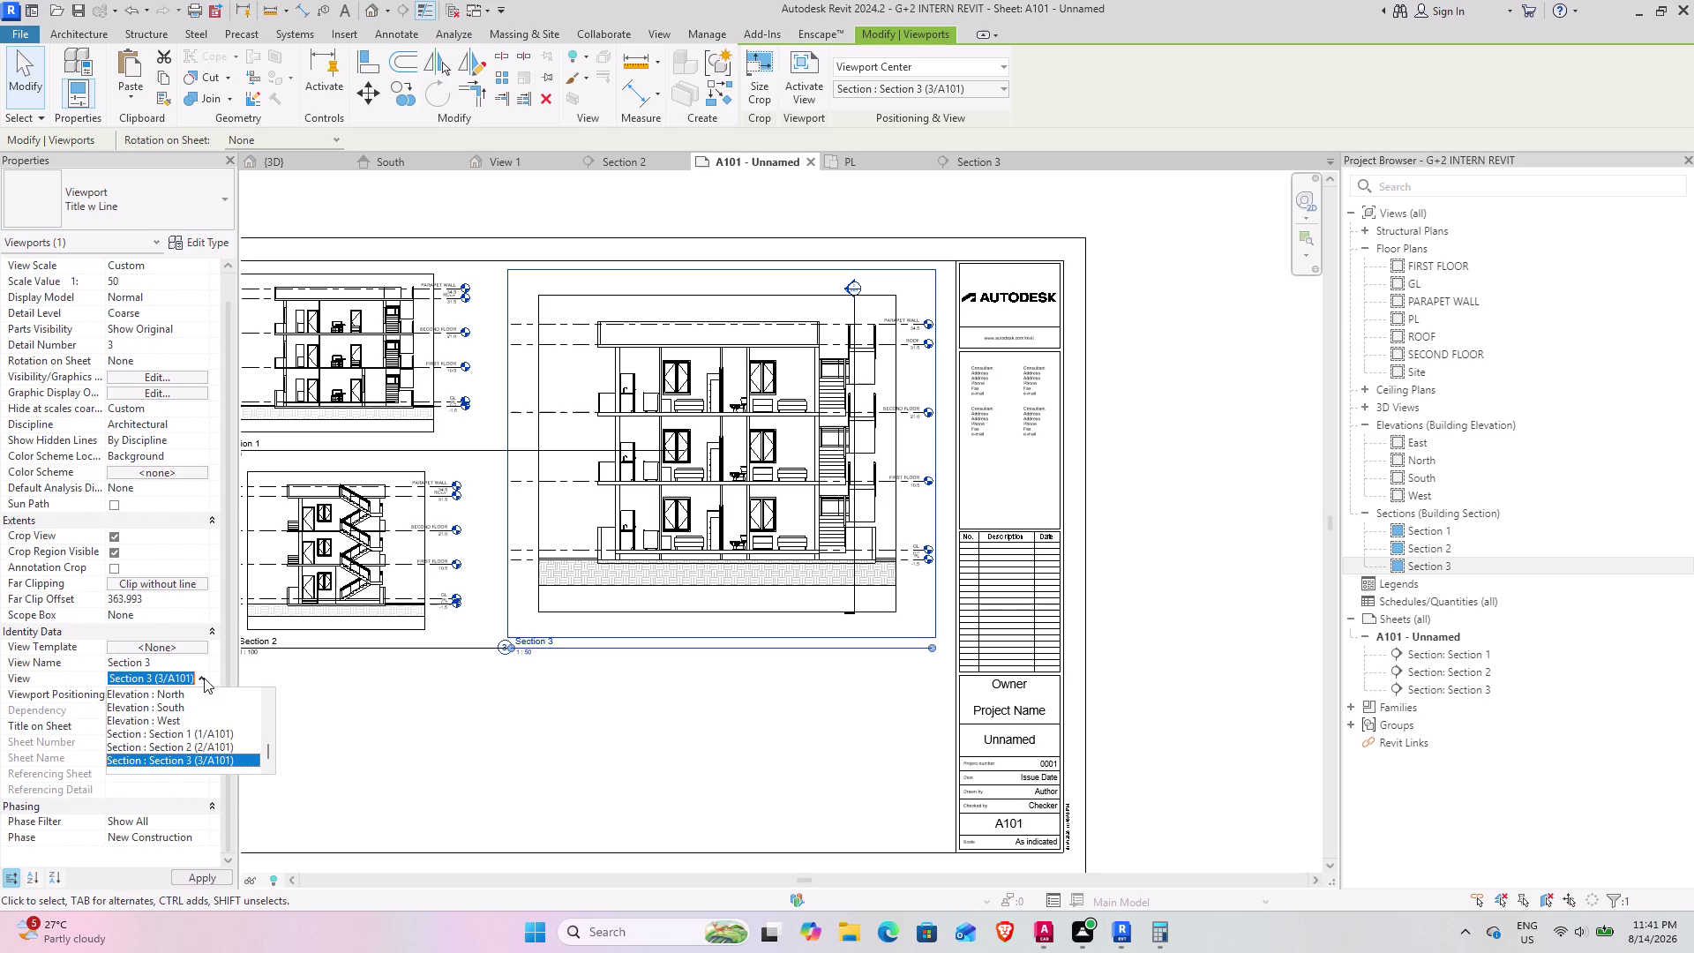
click(203, 678)
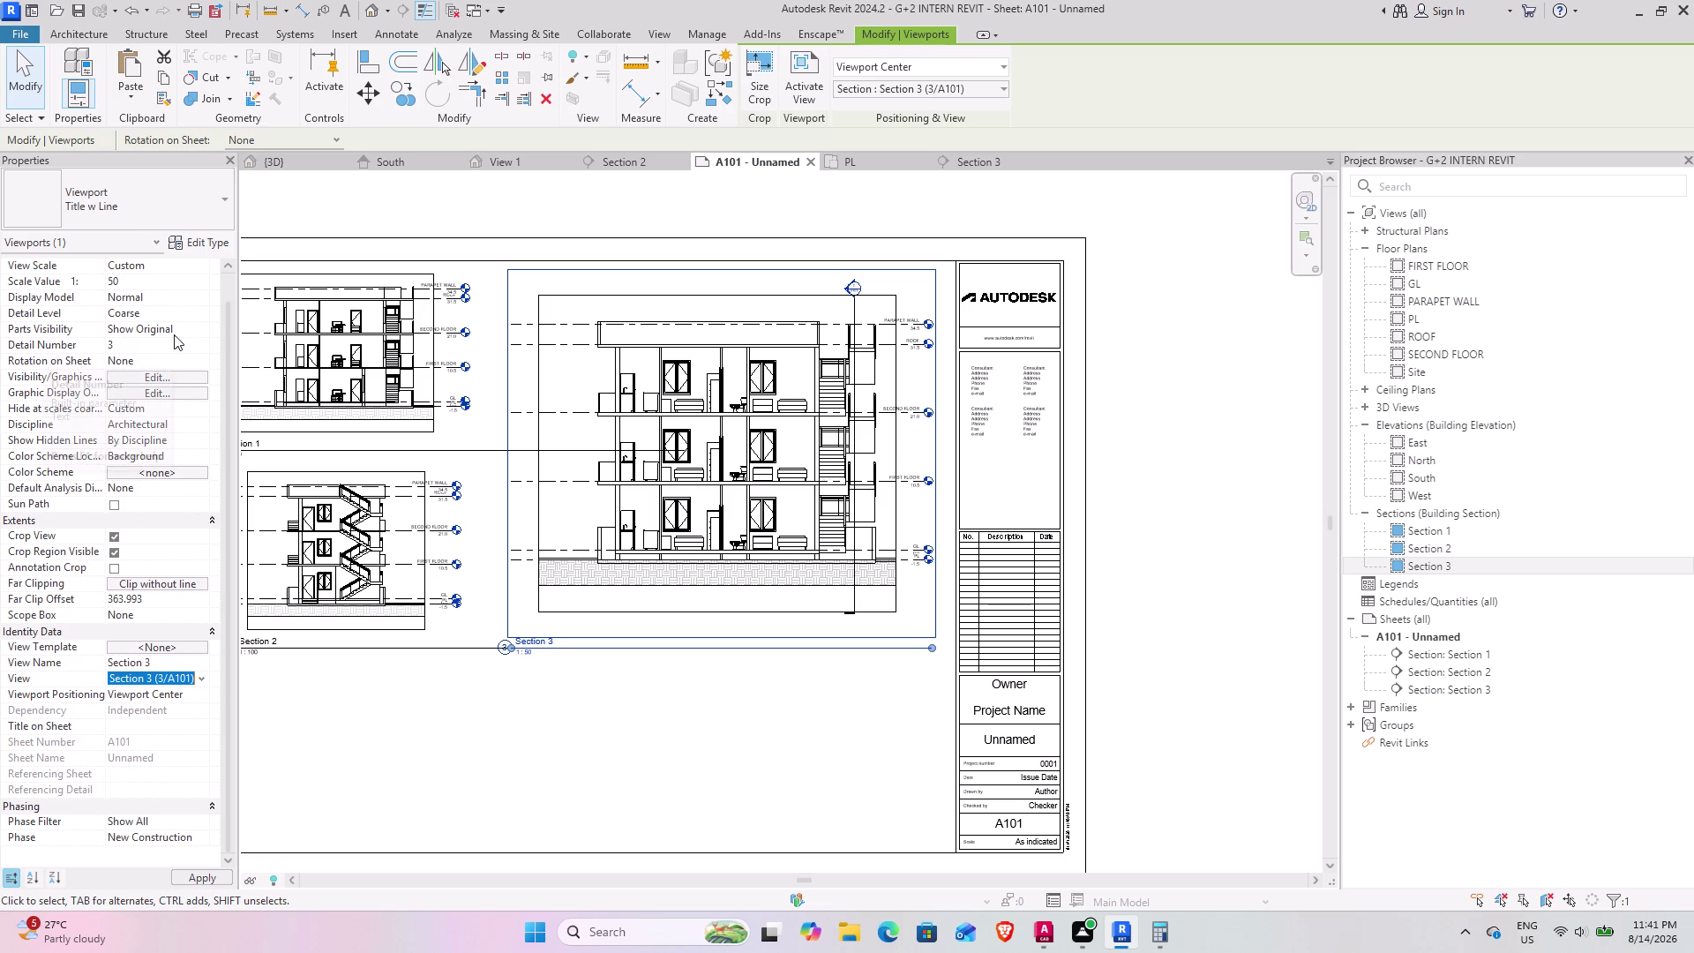
click(202, 326)
click(202, 326)
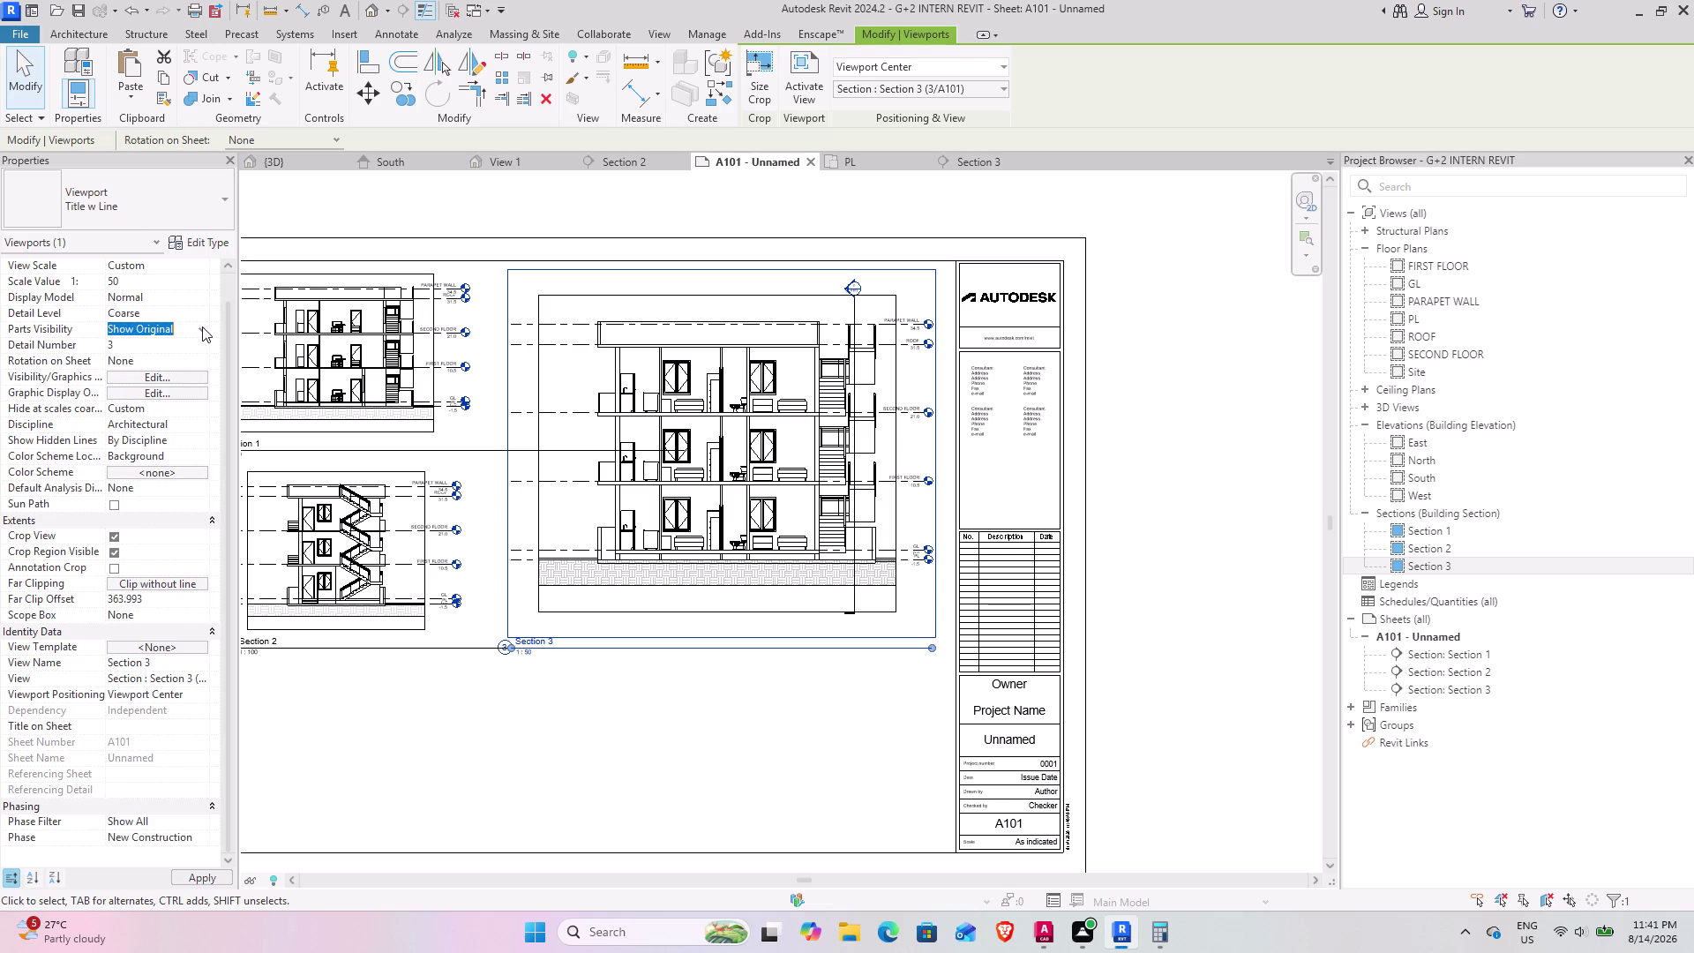
double_click(194, 297)
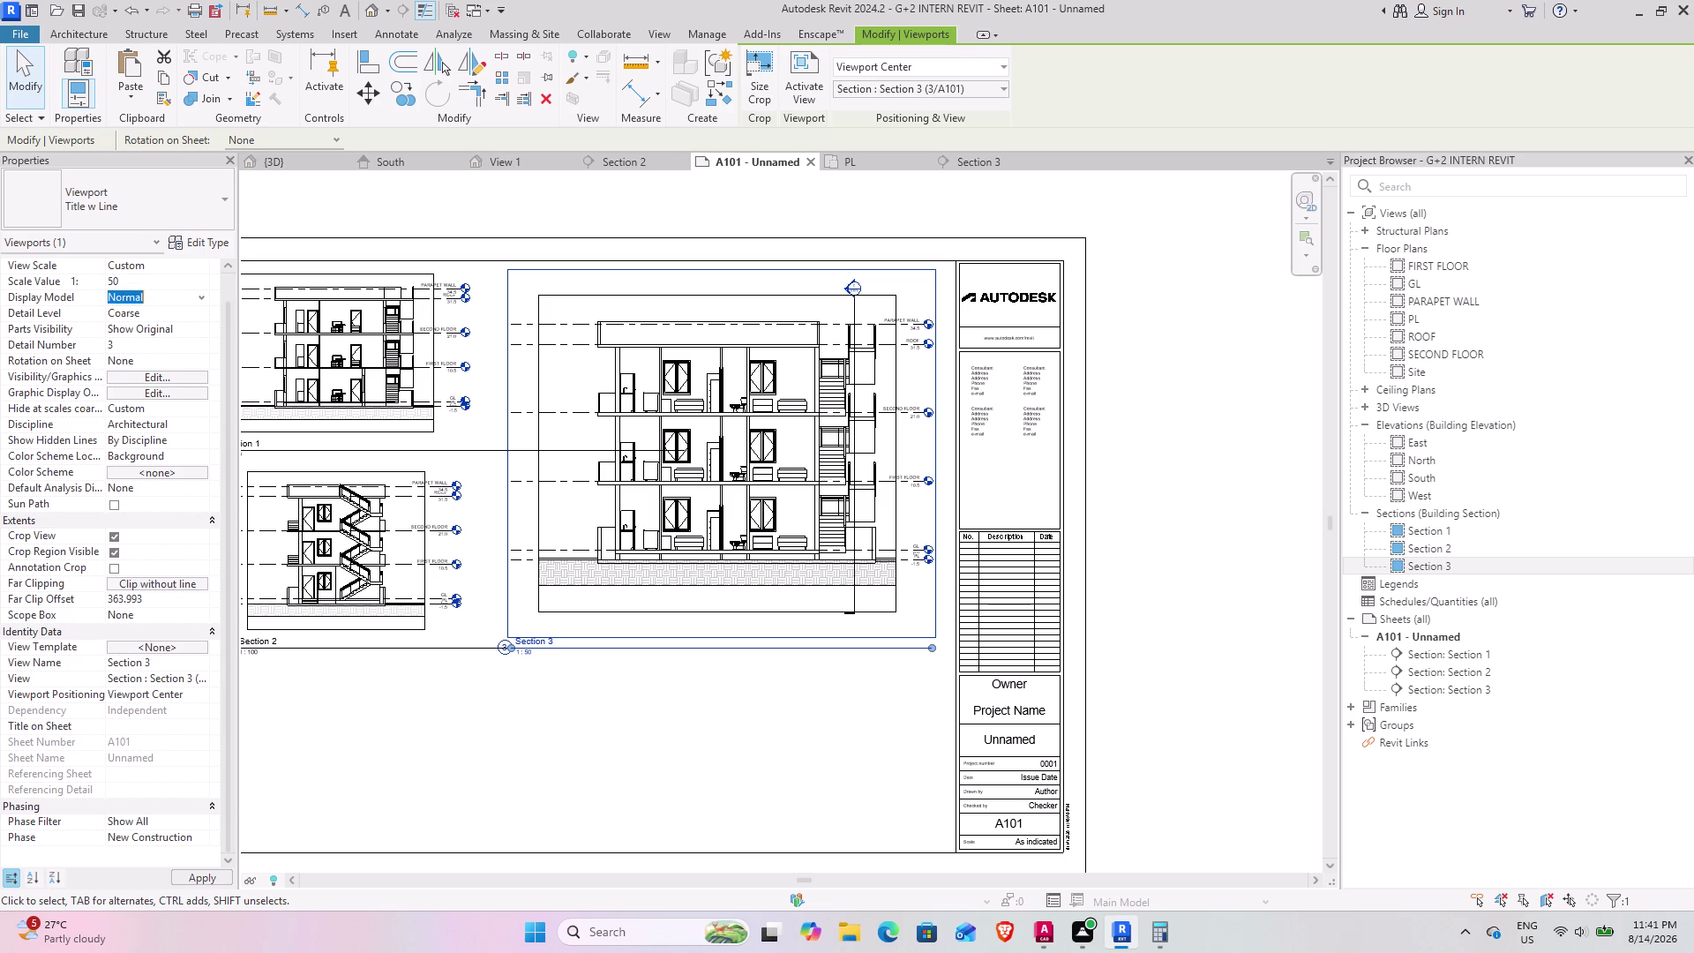
click(200, 296)
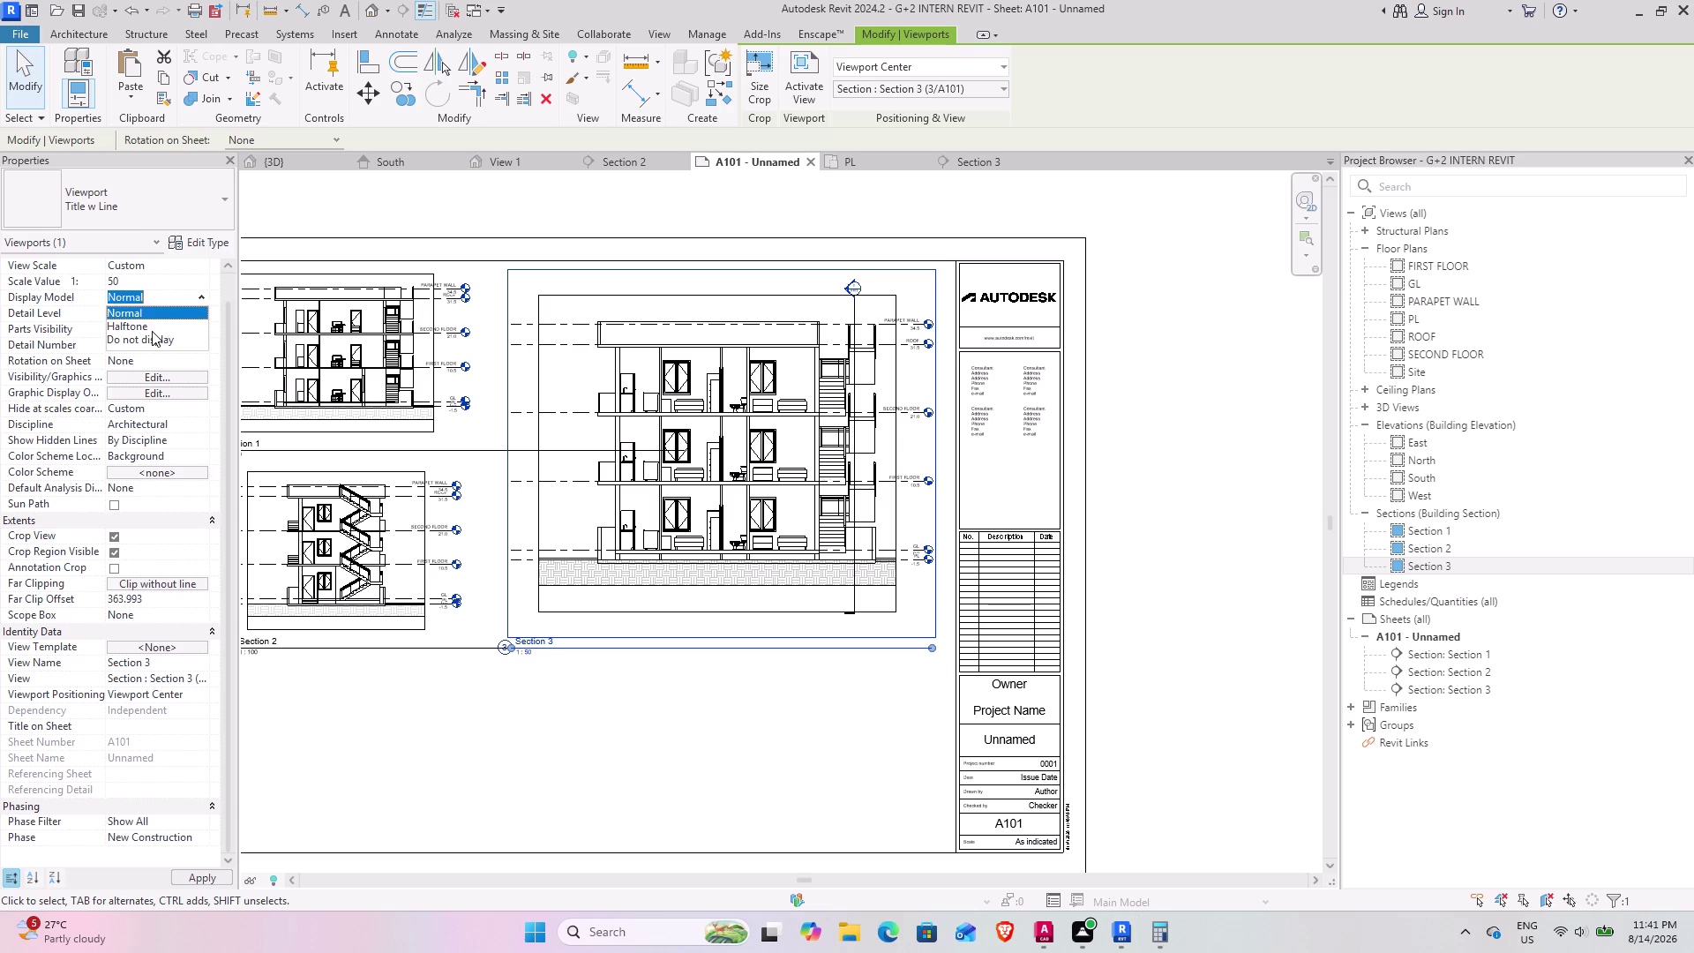
click(205, 296)
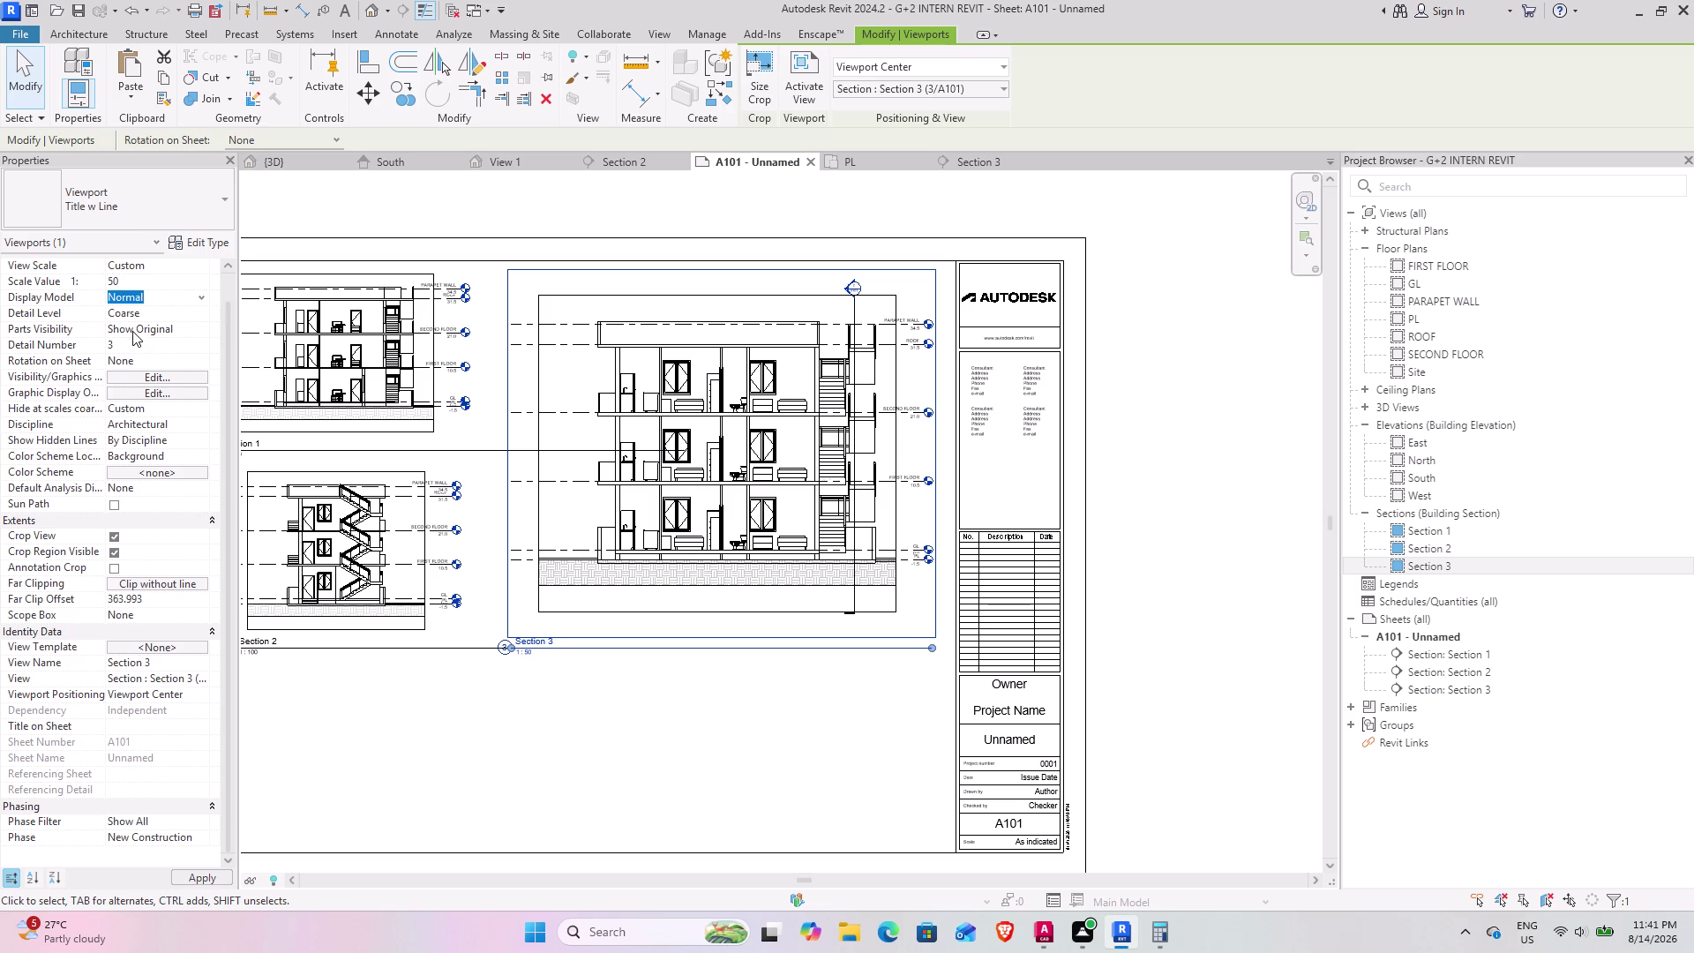
Set the Section 3 viewport's Detail Level to Fine and view the whole sheet.
click(193, 310)
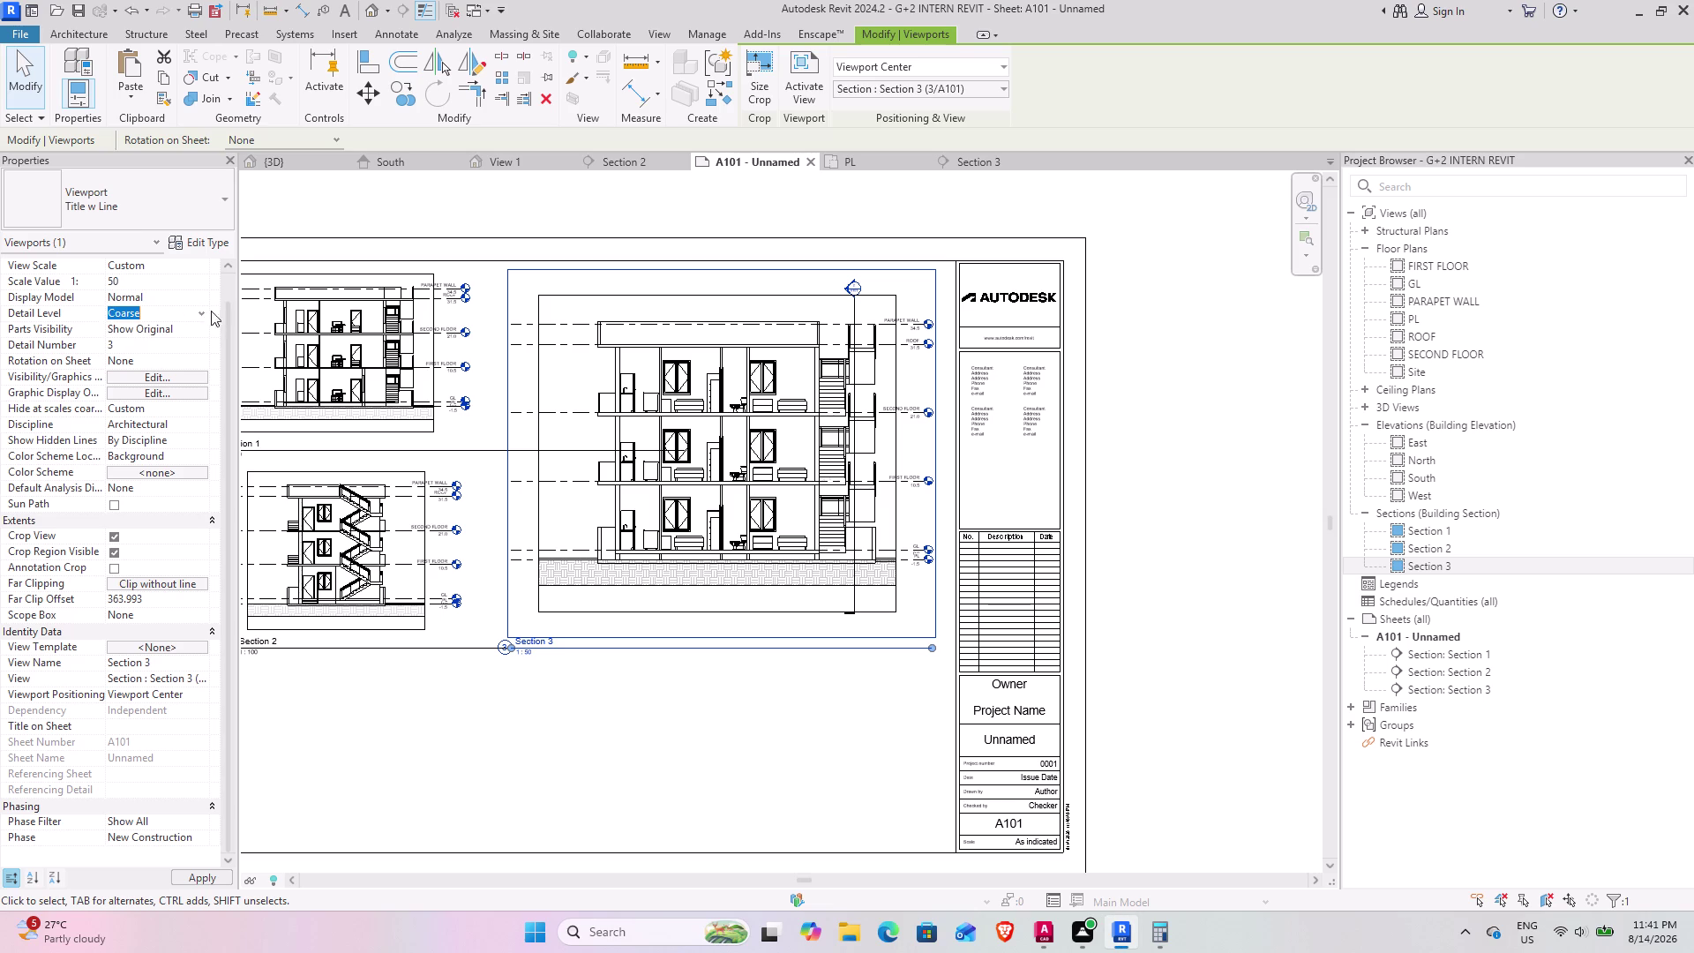
click(201, 312)
click(132, 358)
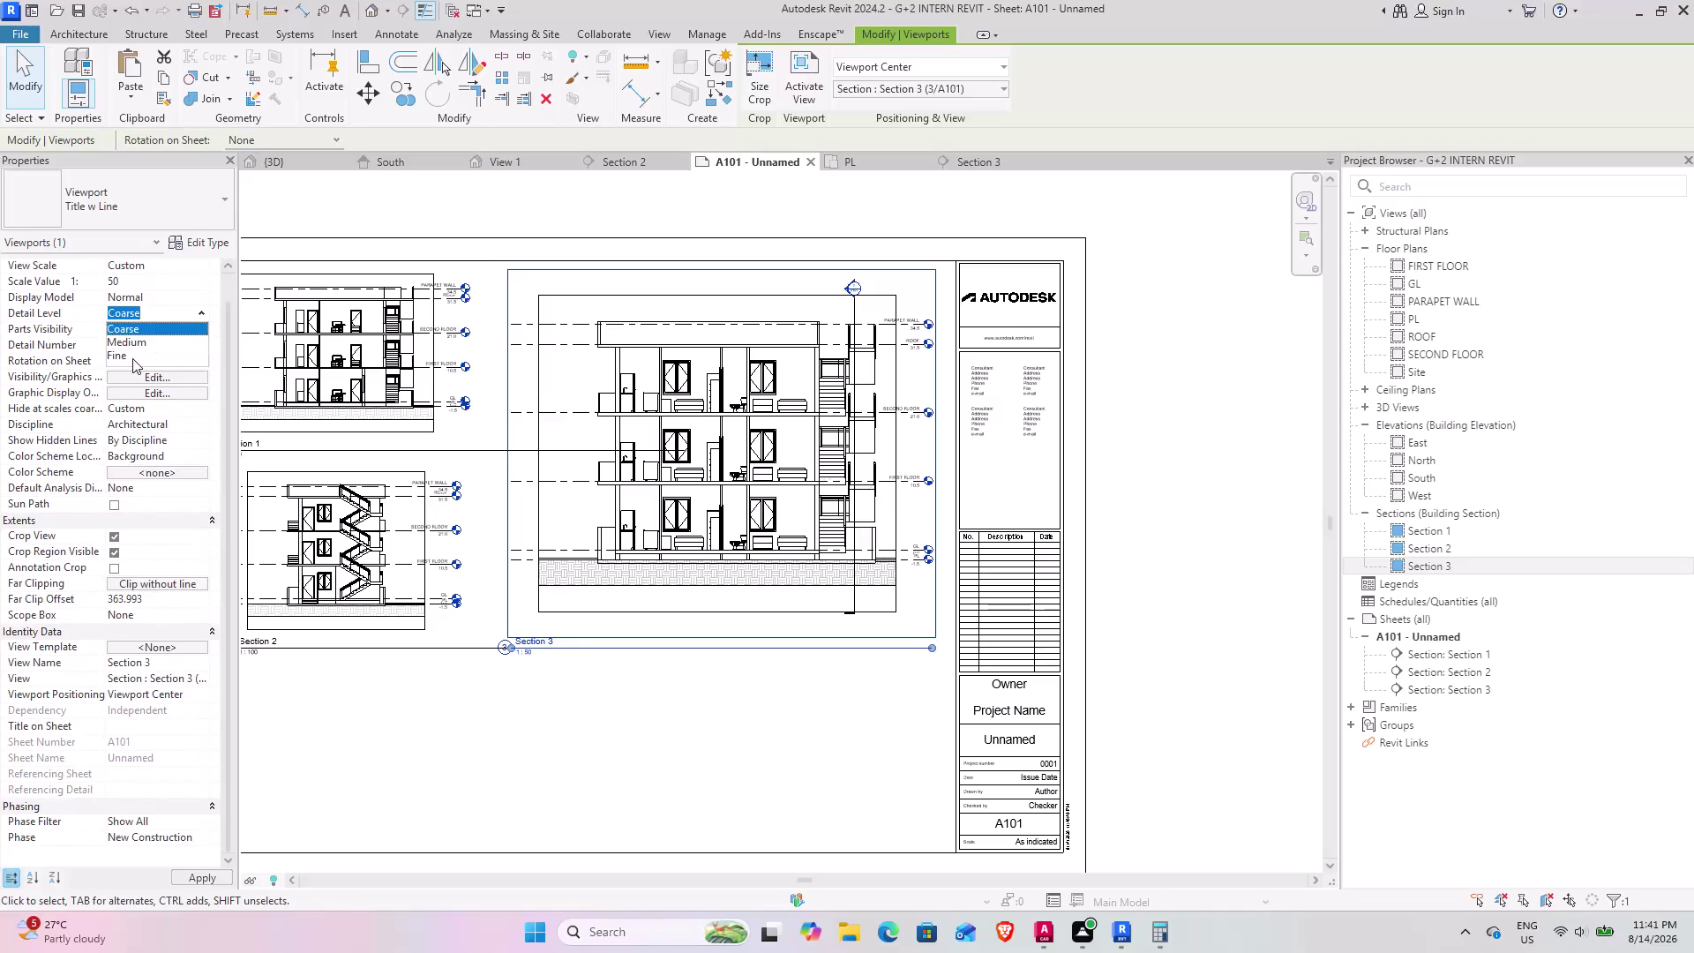
scroll(up, 3)
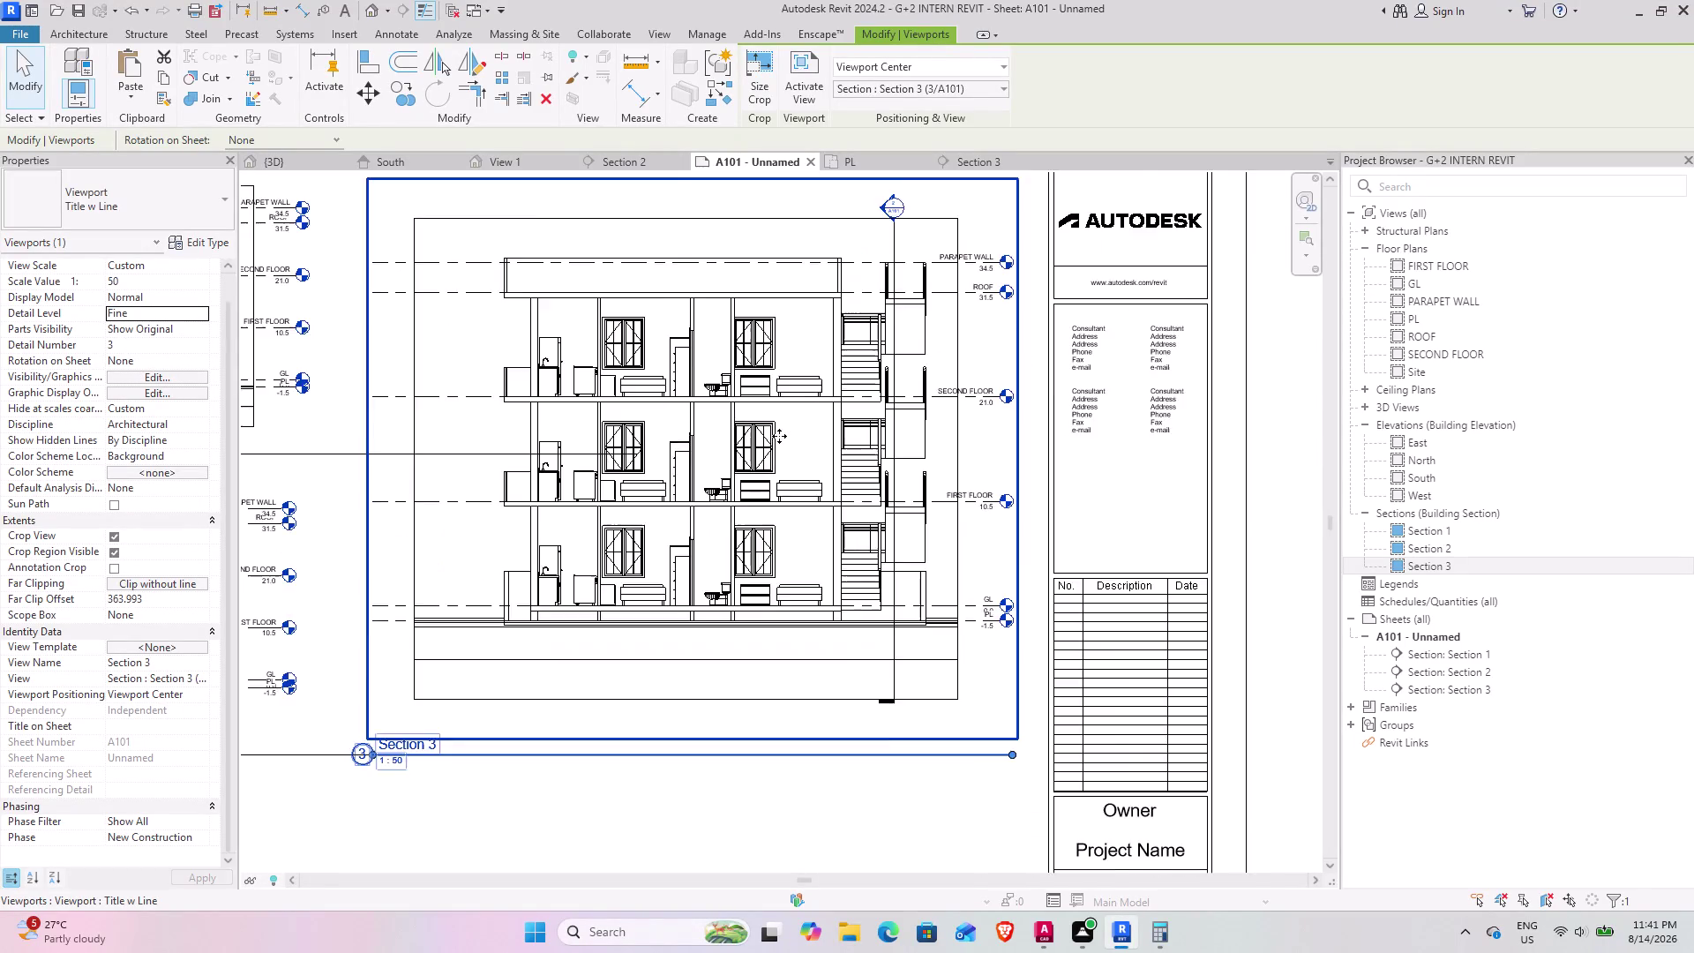
scroll(up, 3)
scroll(down, 3)
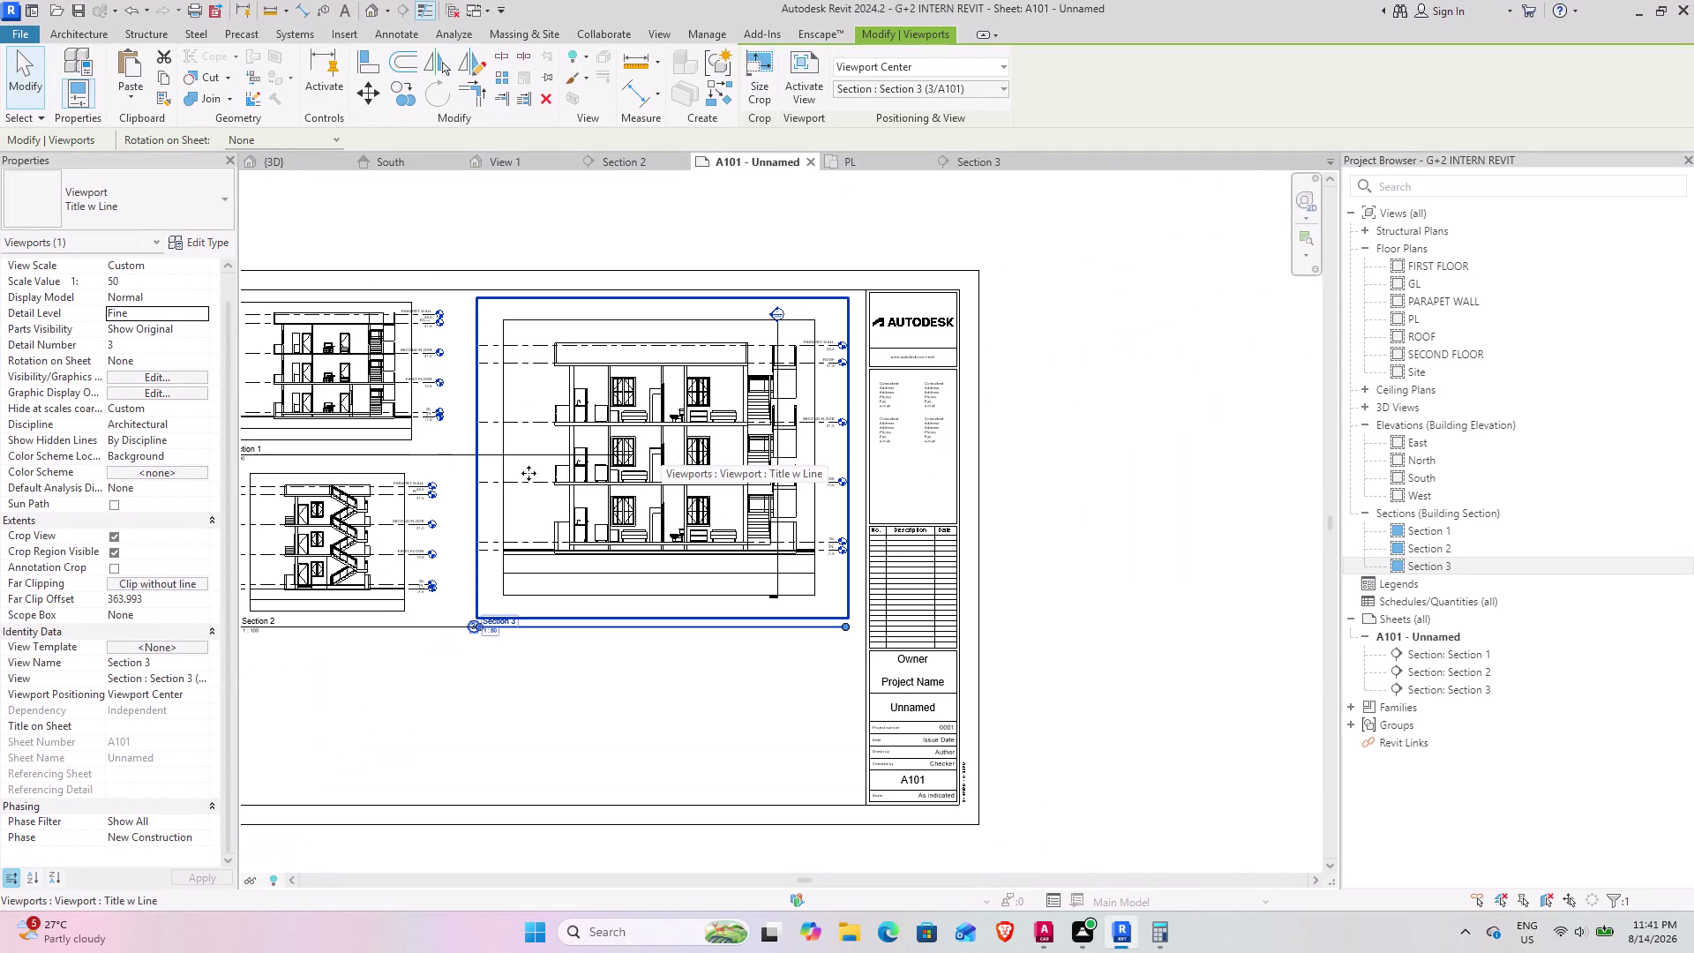
middle_drag(514, 474, 640, 459)
Set the Detail Level of the Section 1 and Section 2 viewports to Fine.
click(504, 421)
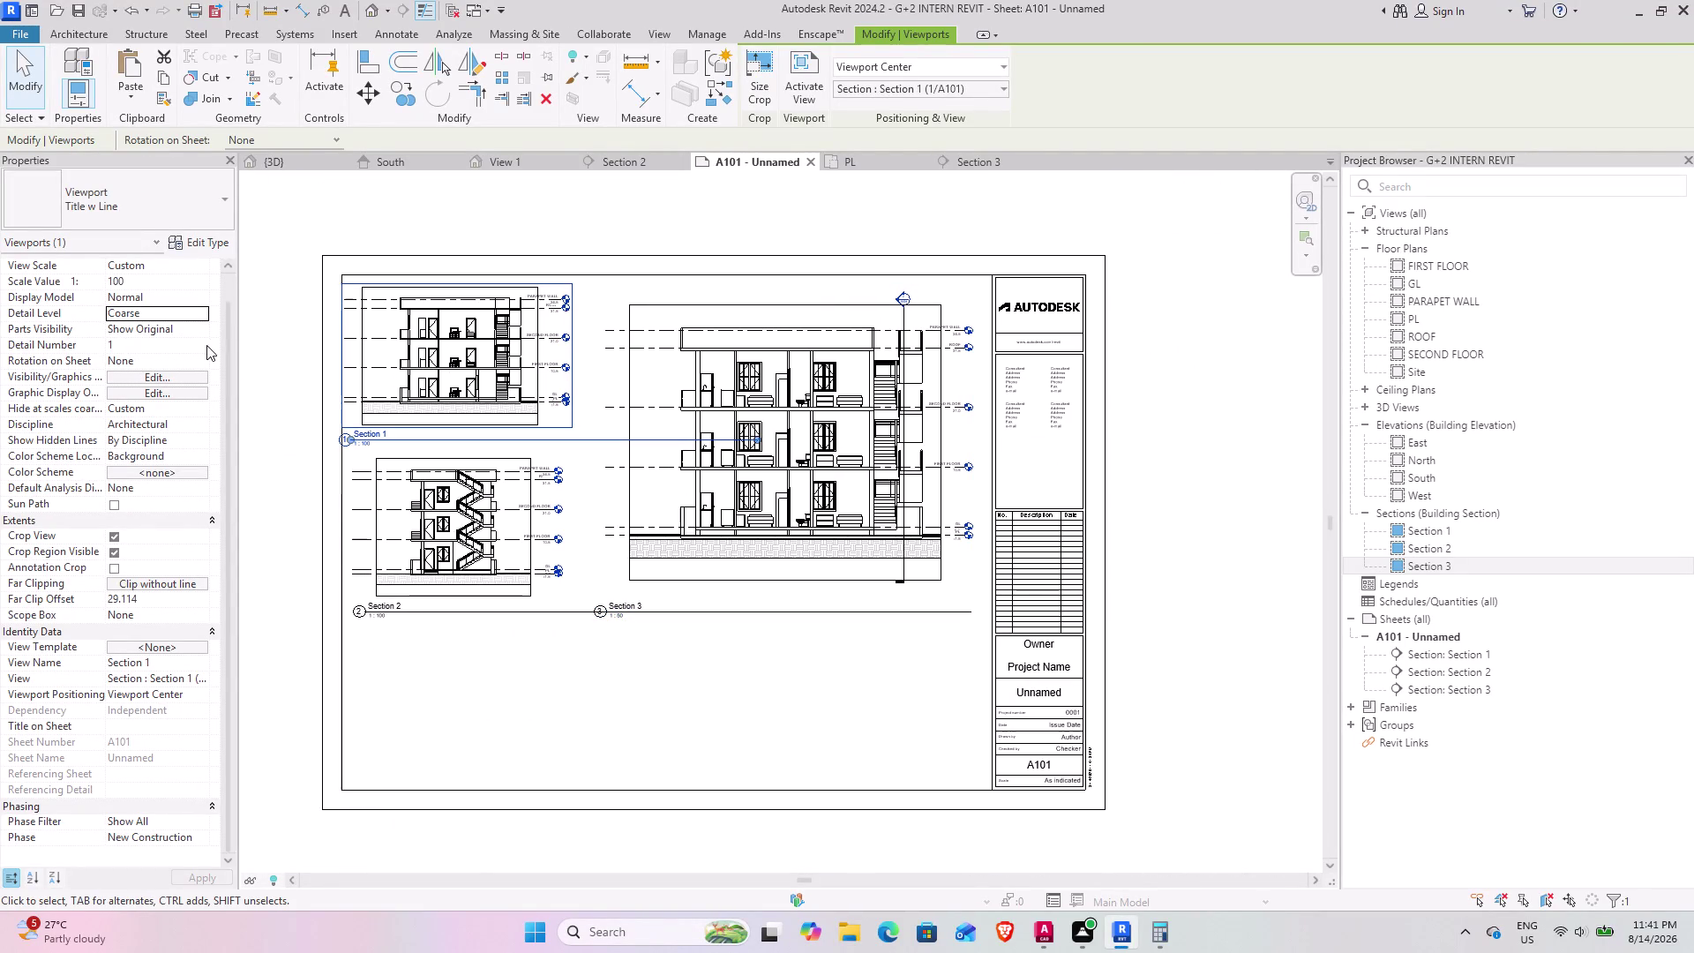
click(199, 318)
click(117, 361)
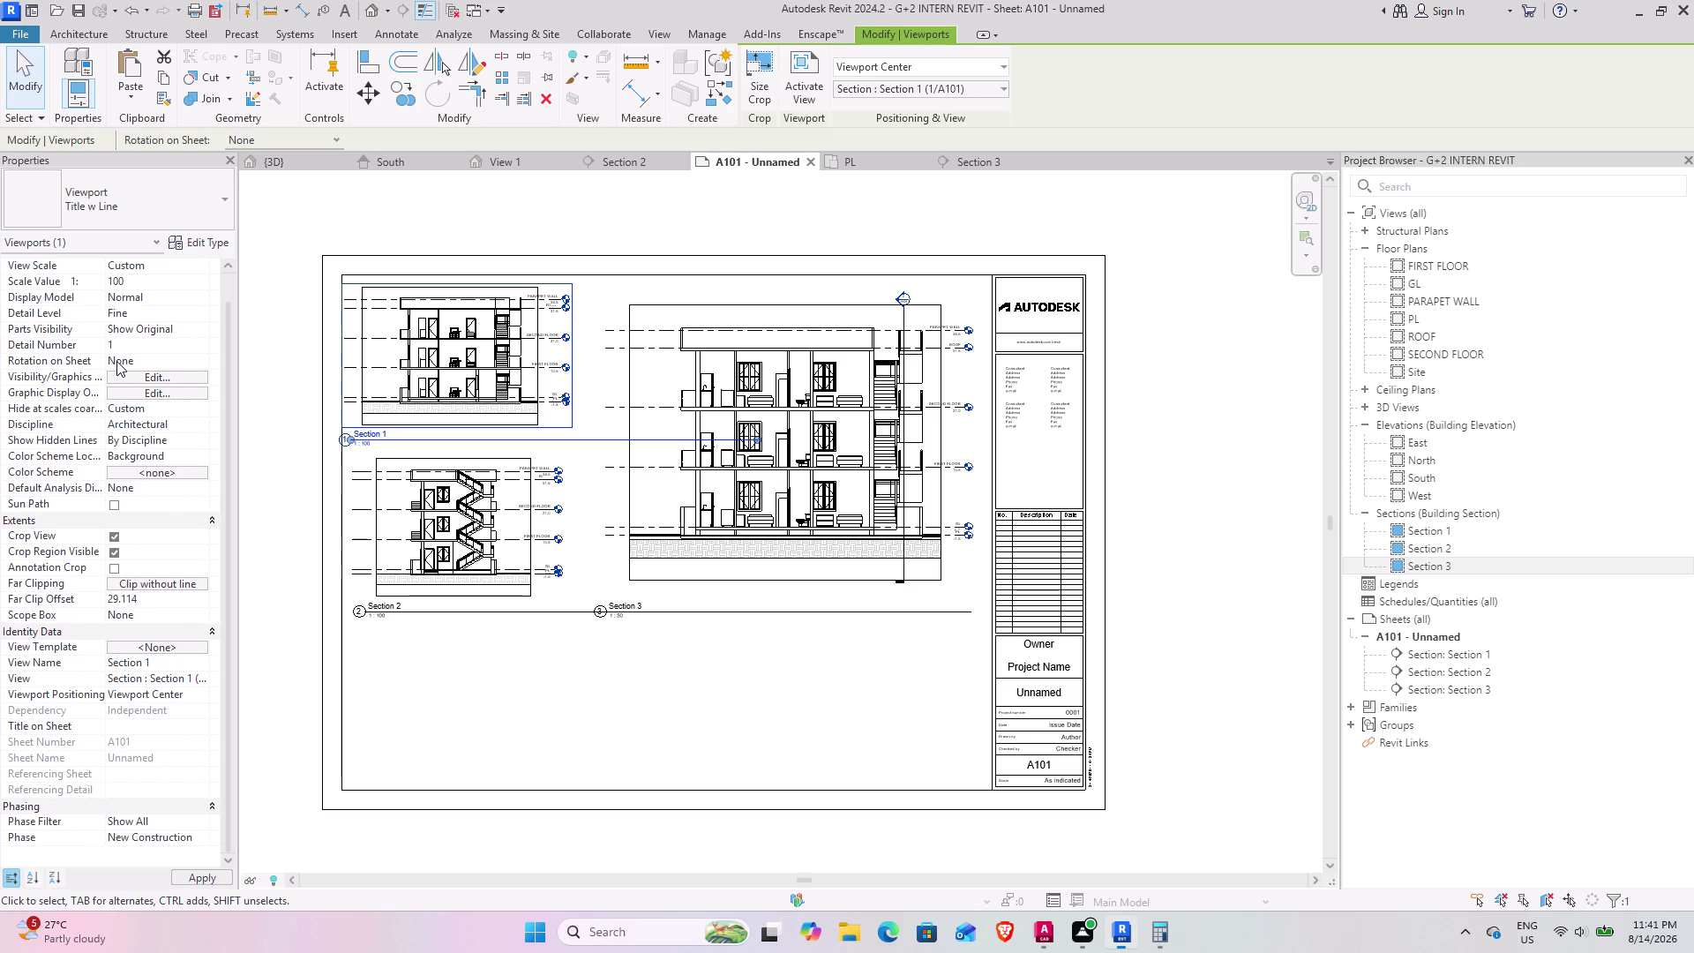
click(532, 602)
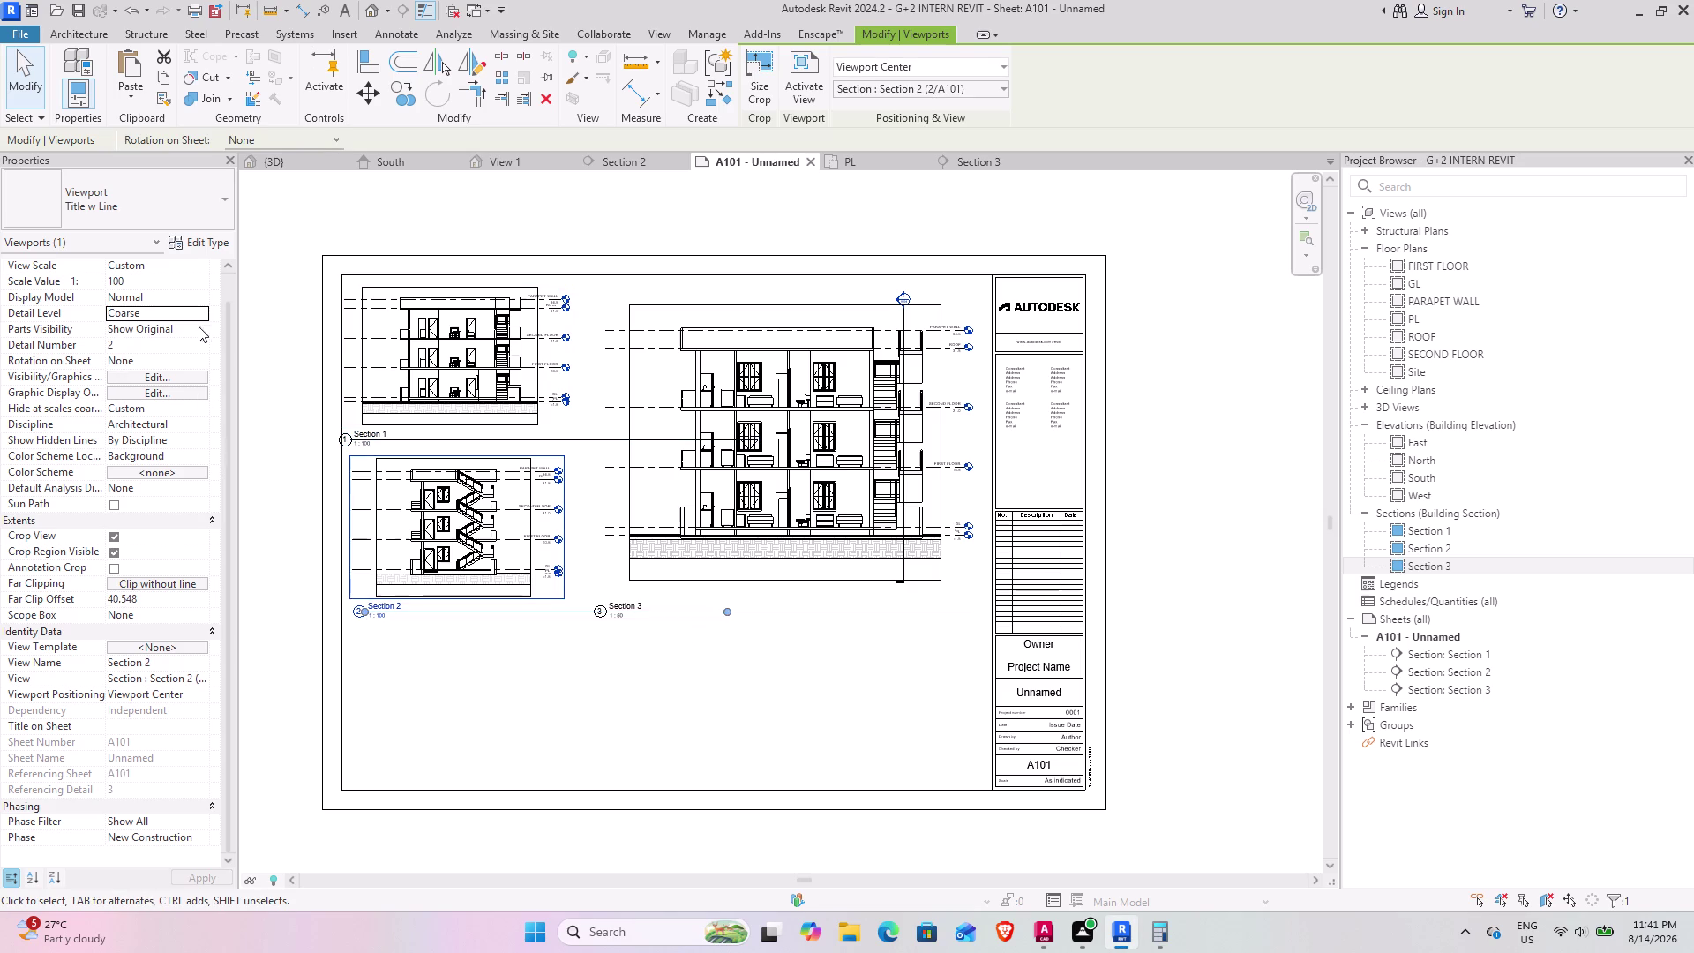
click(199, 322)
click(201, 310)
click(135, 359)
Open the Edit Color Scheme settings and close them without changes.
click(195, 455)
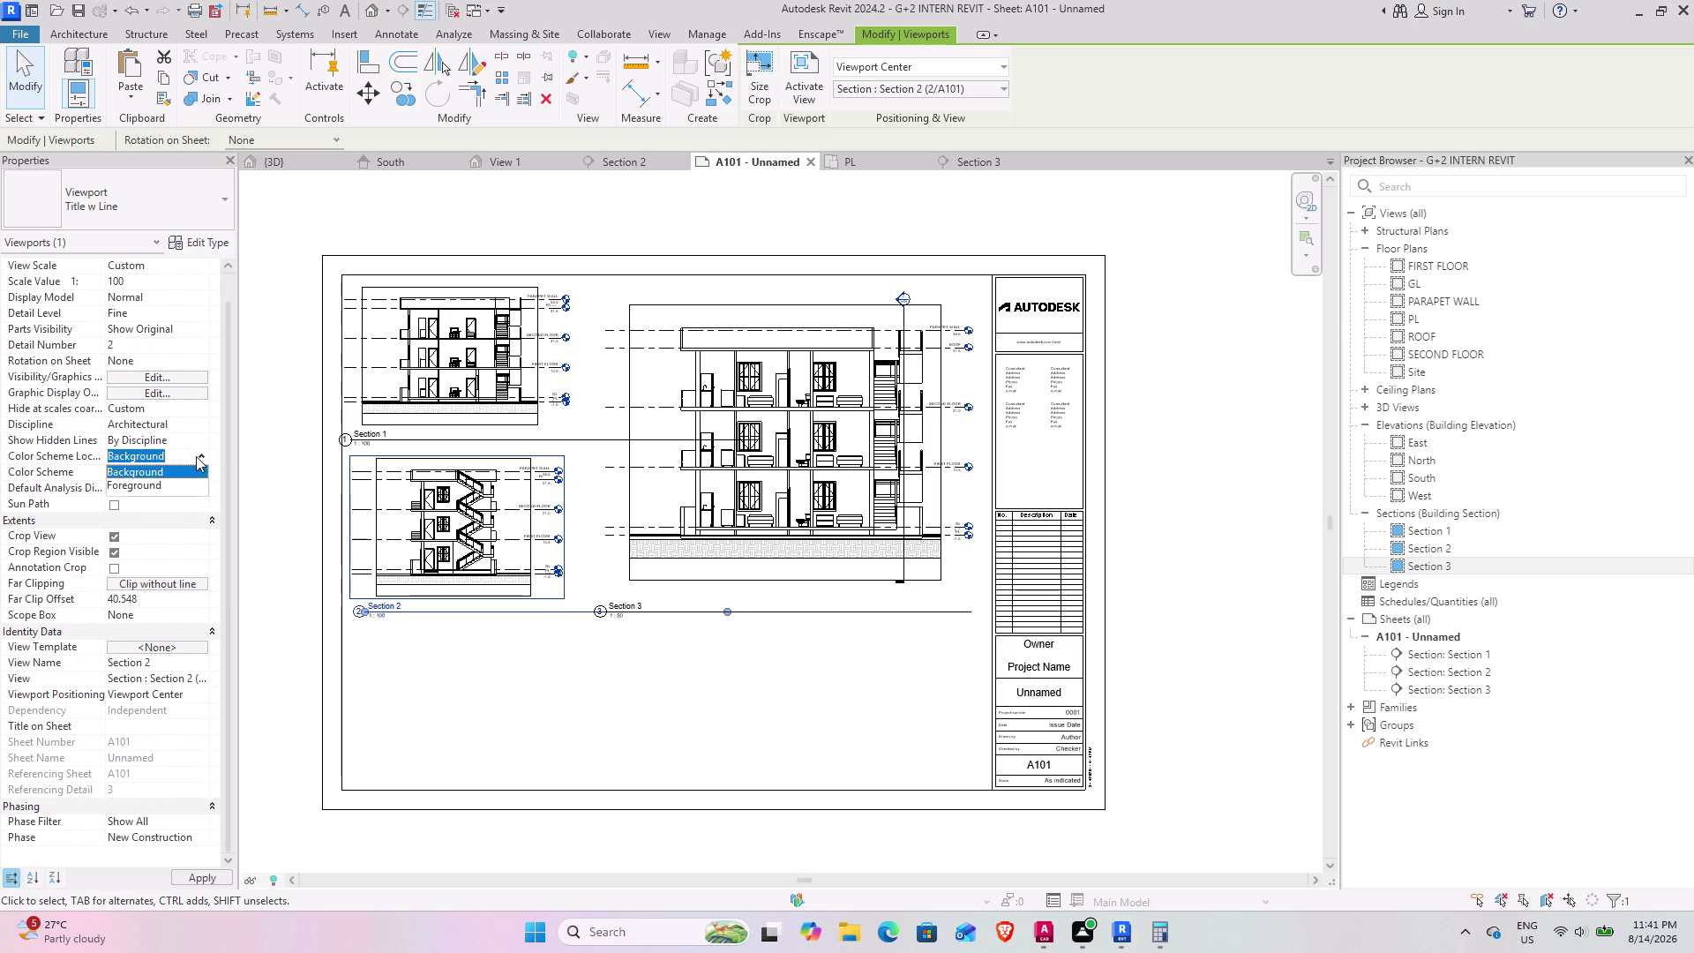
click(196, 456)
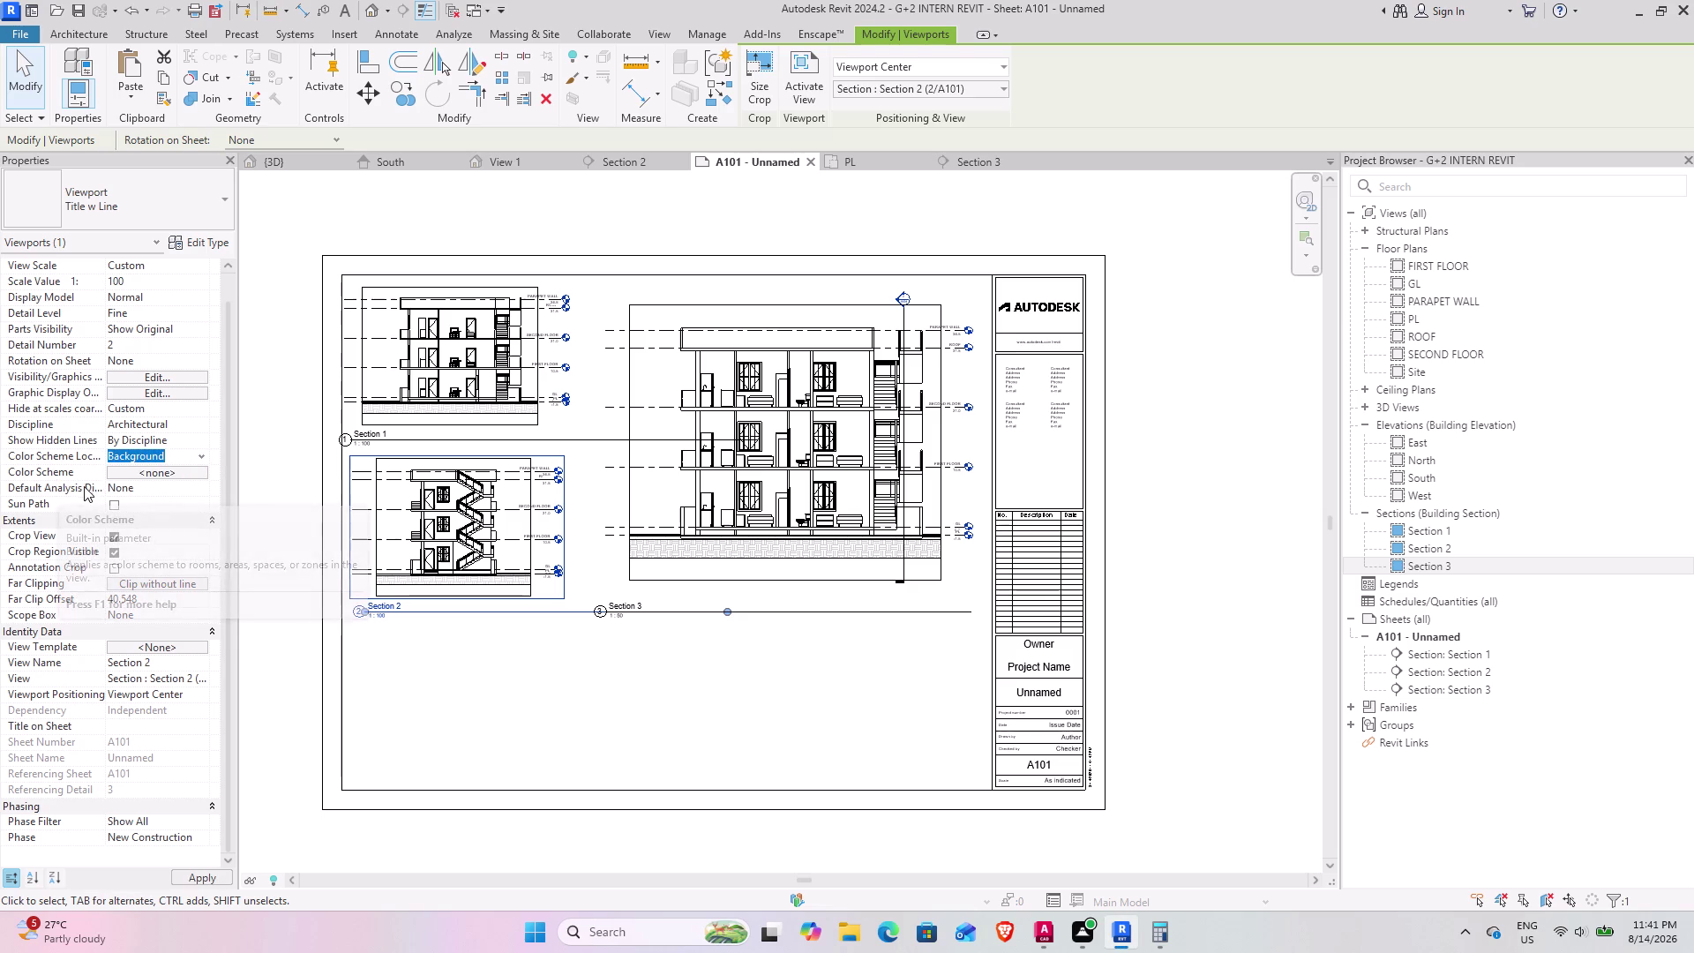
click(199, 470)
click(199, 470)
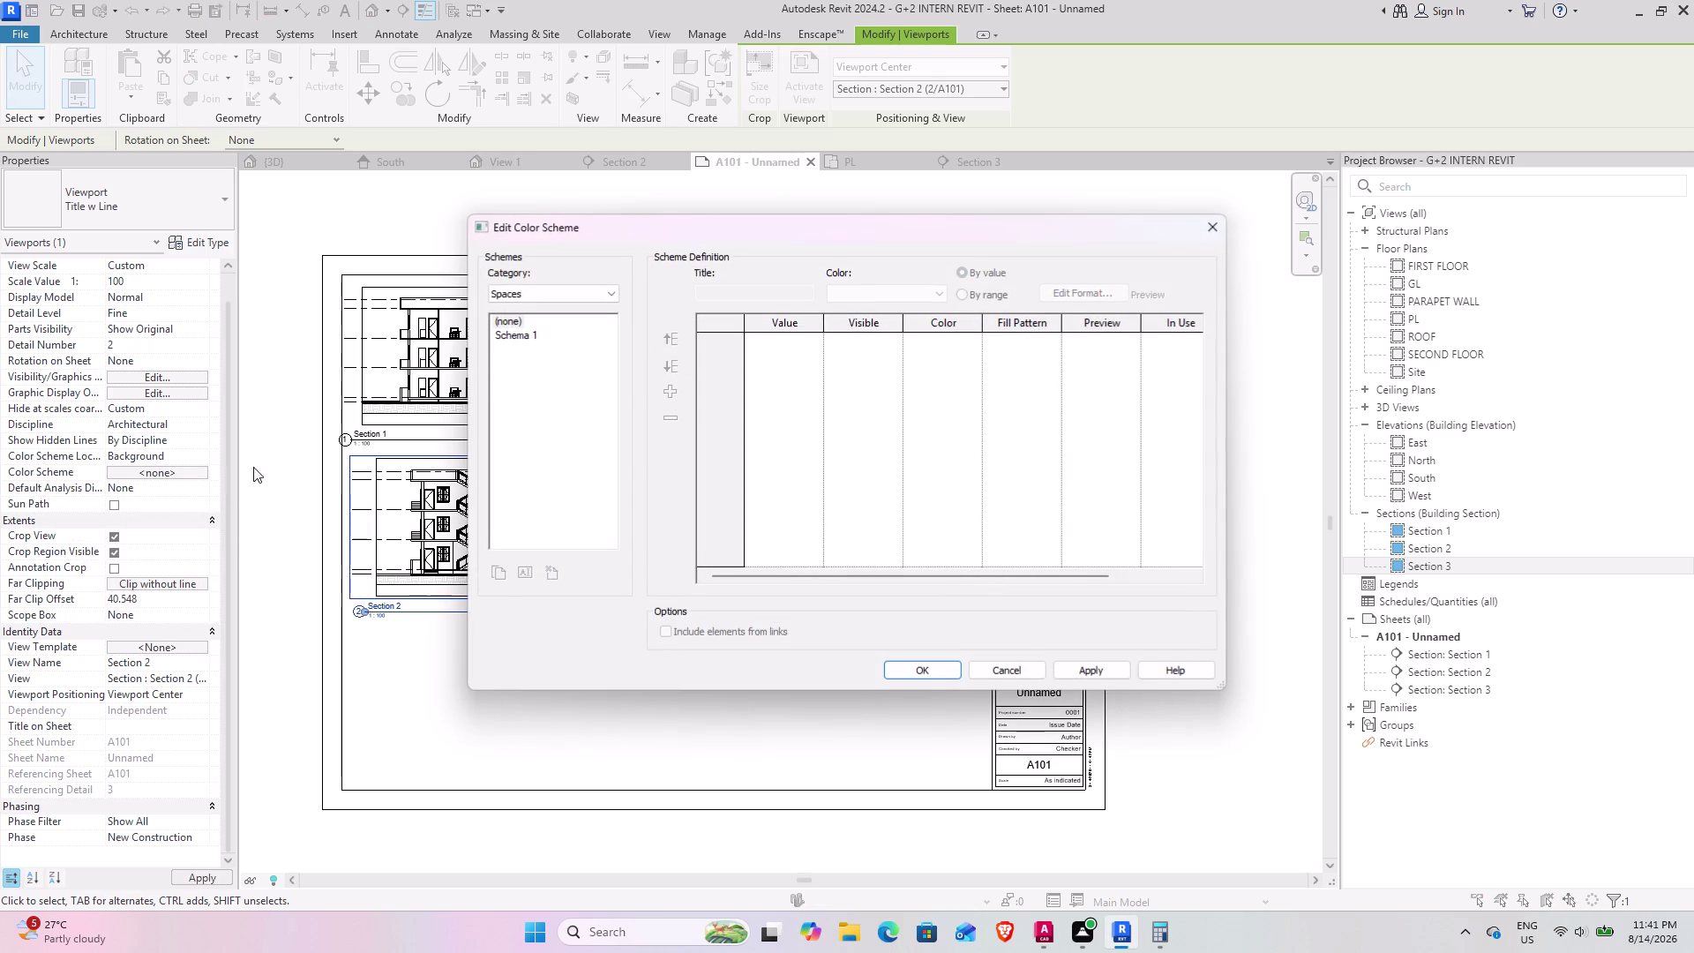
click(1015, 671)
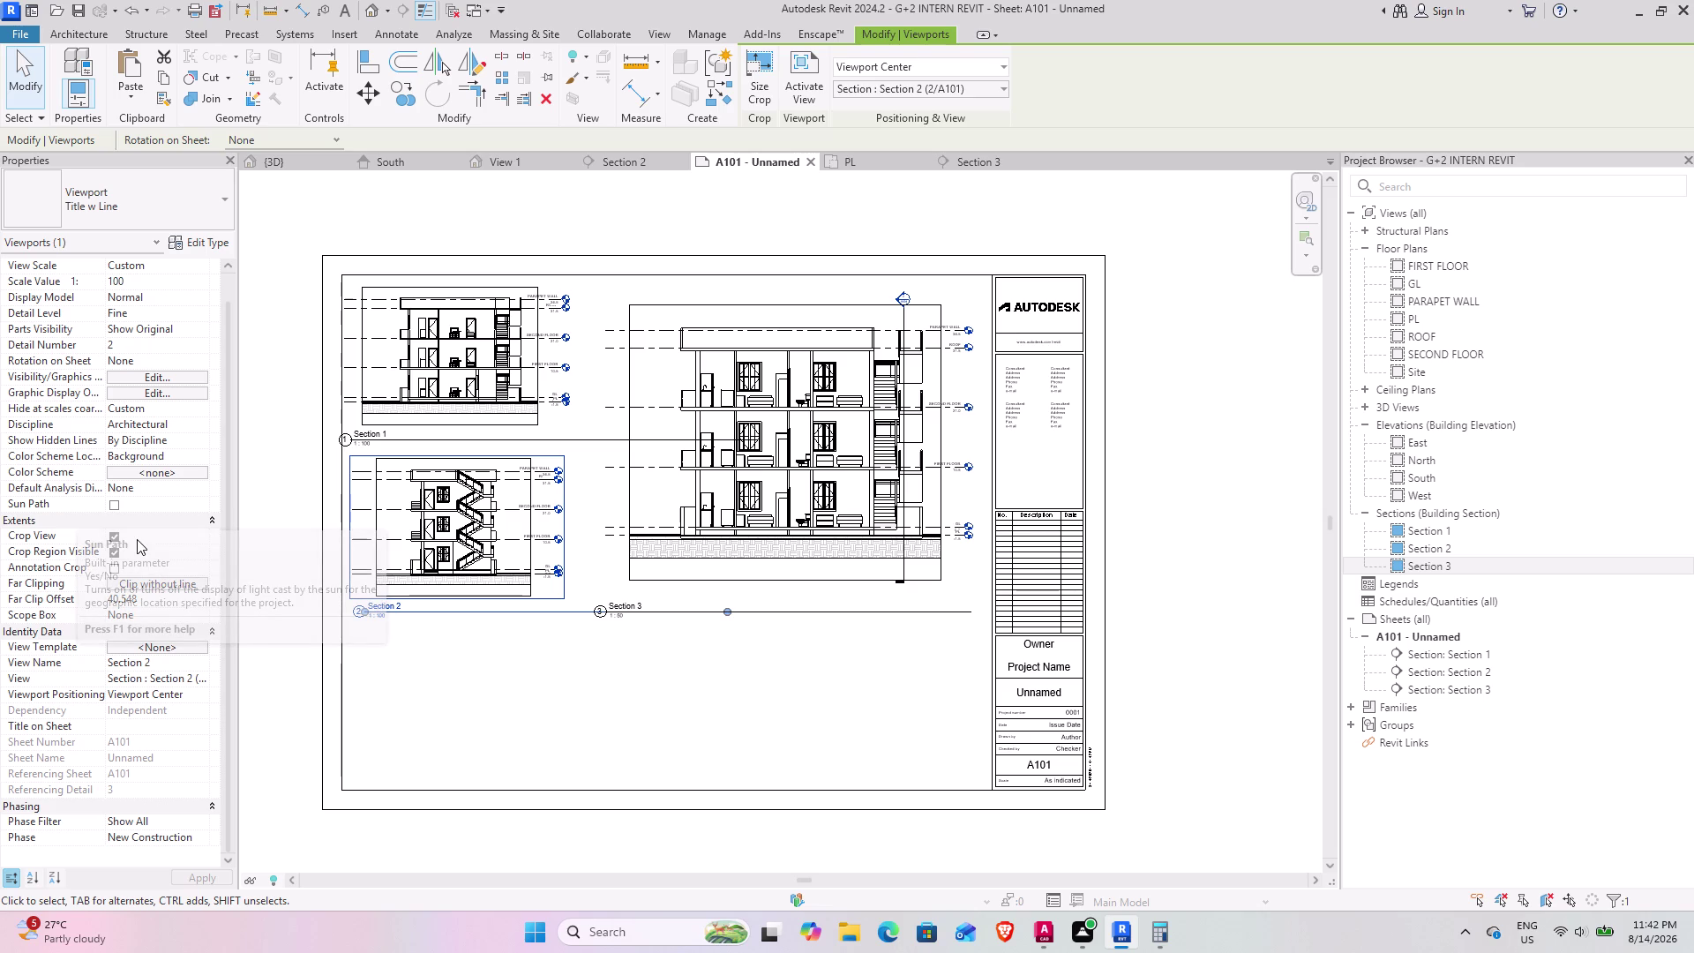
scroll(down, 3)
scroll(down, 3)
scroll(up, 3)
scroll(down, 3)
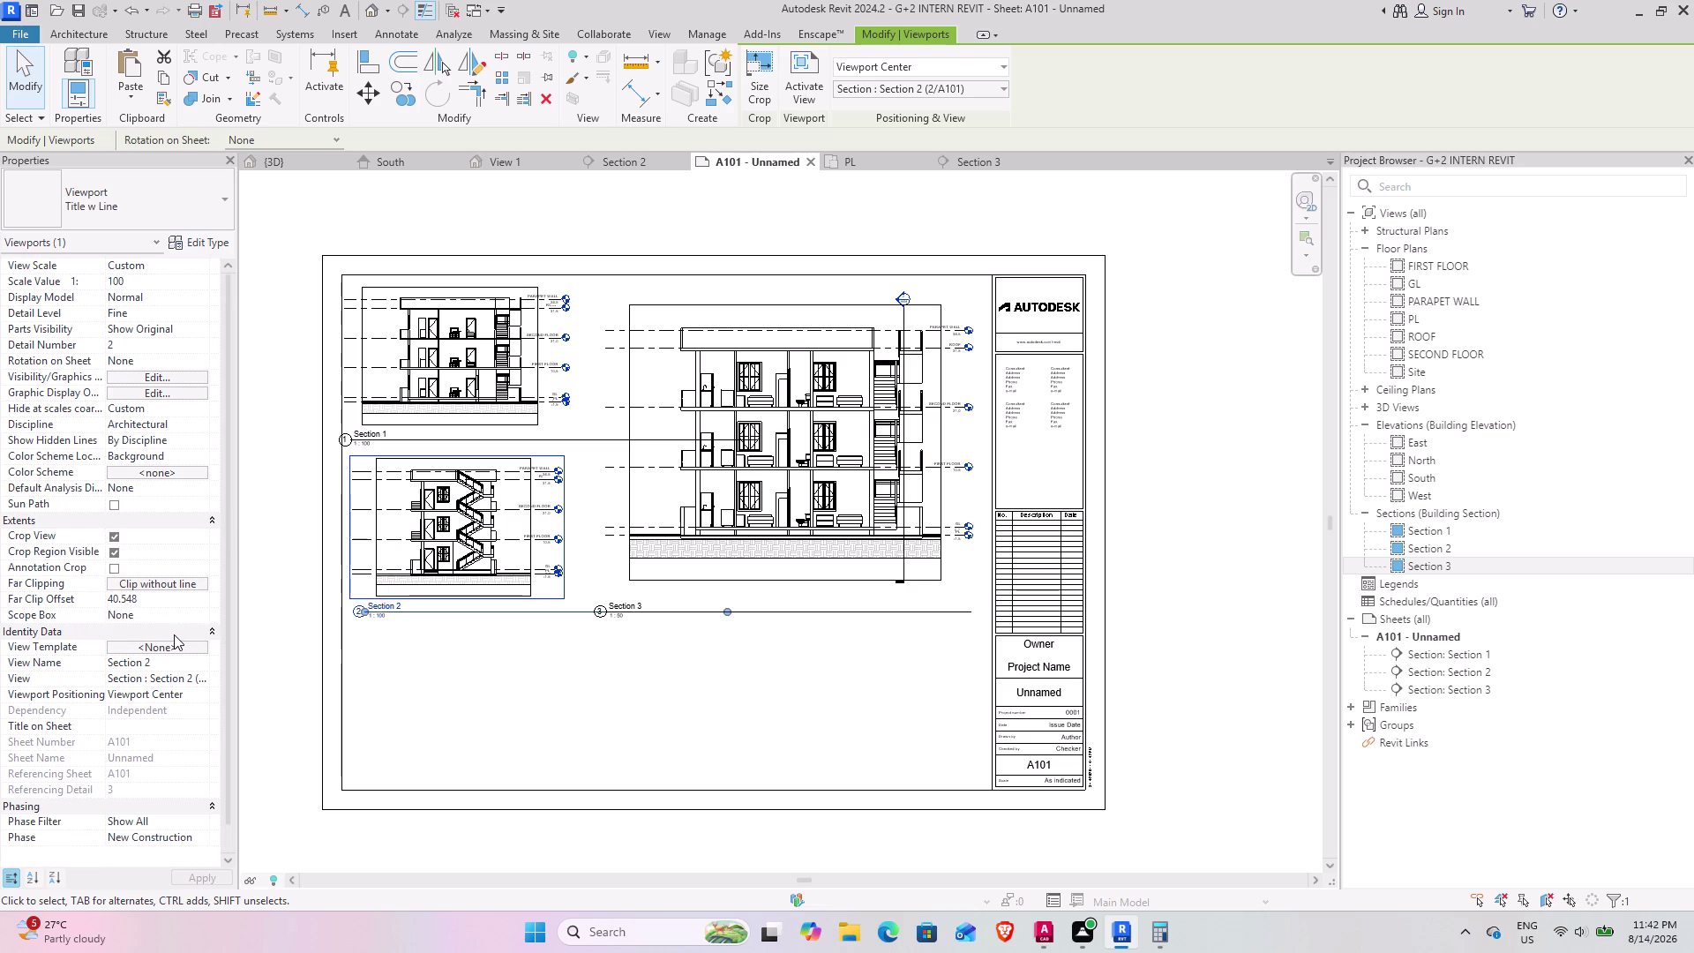
scroll(up, 3)
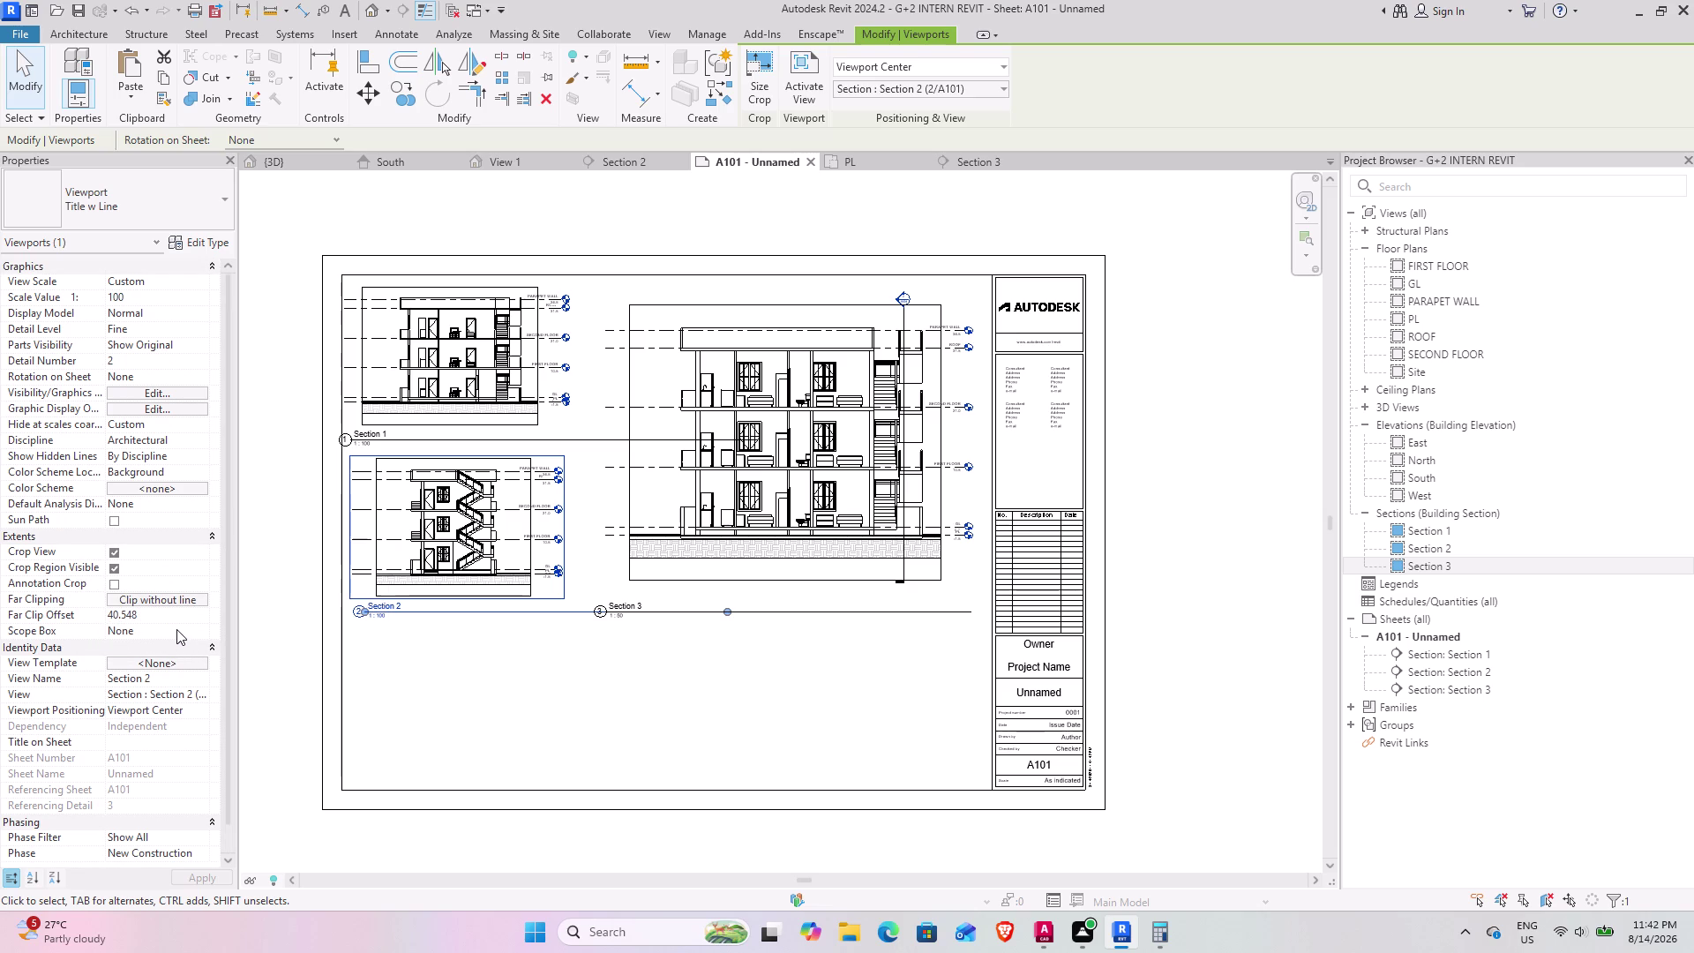
Keep Section 2's Display Model set to Normal.
click(207, 280)
click(207, 280)
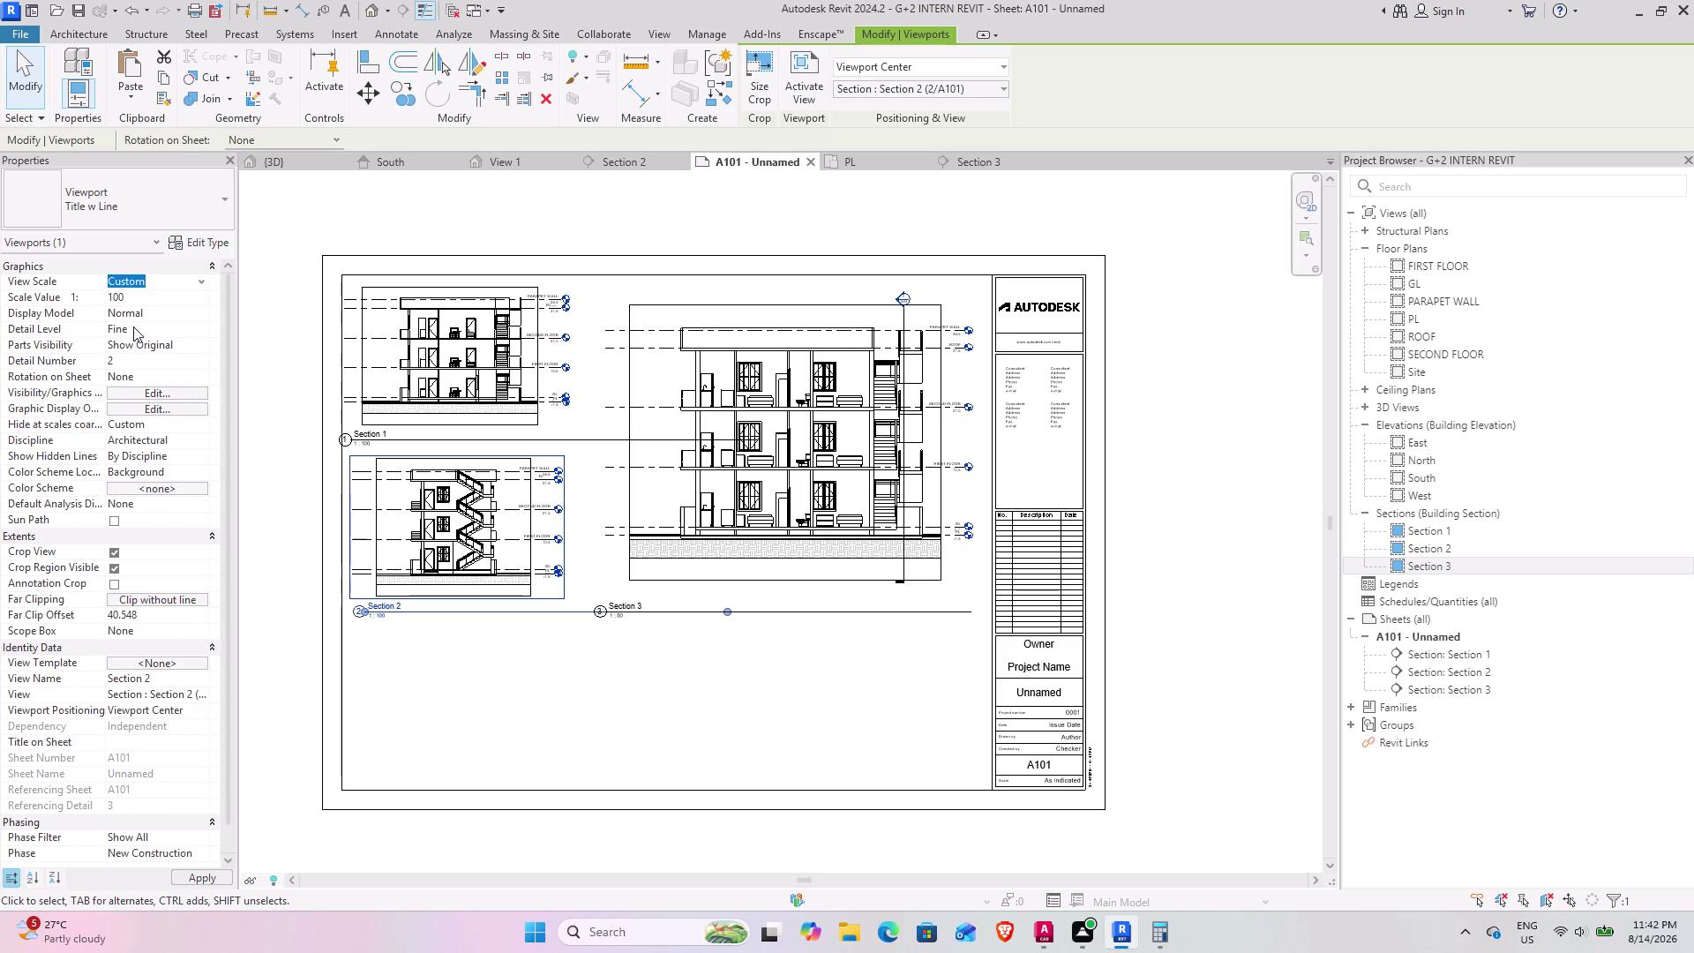
click(201, 311)
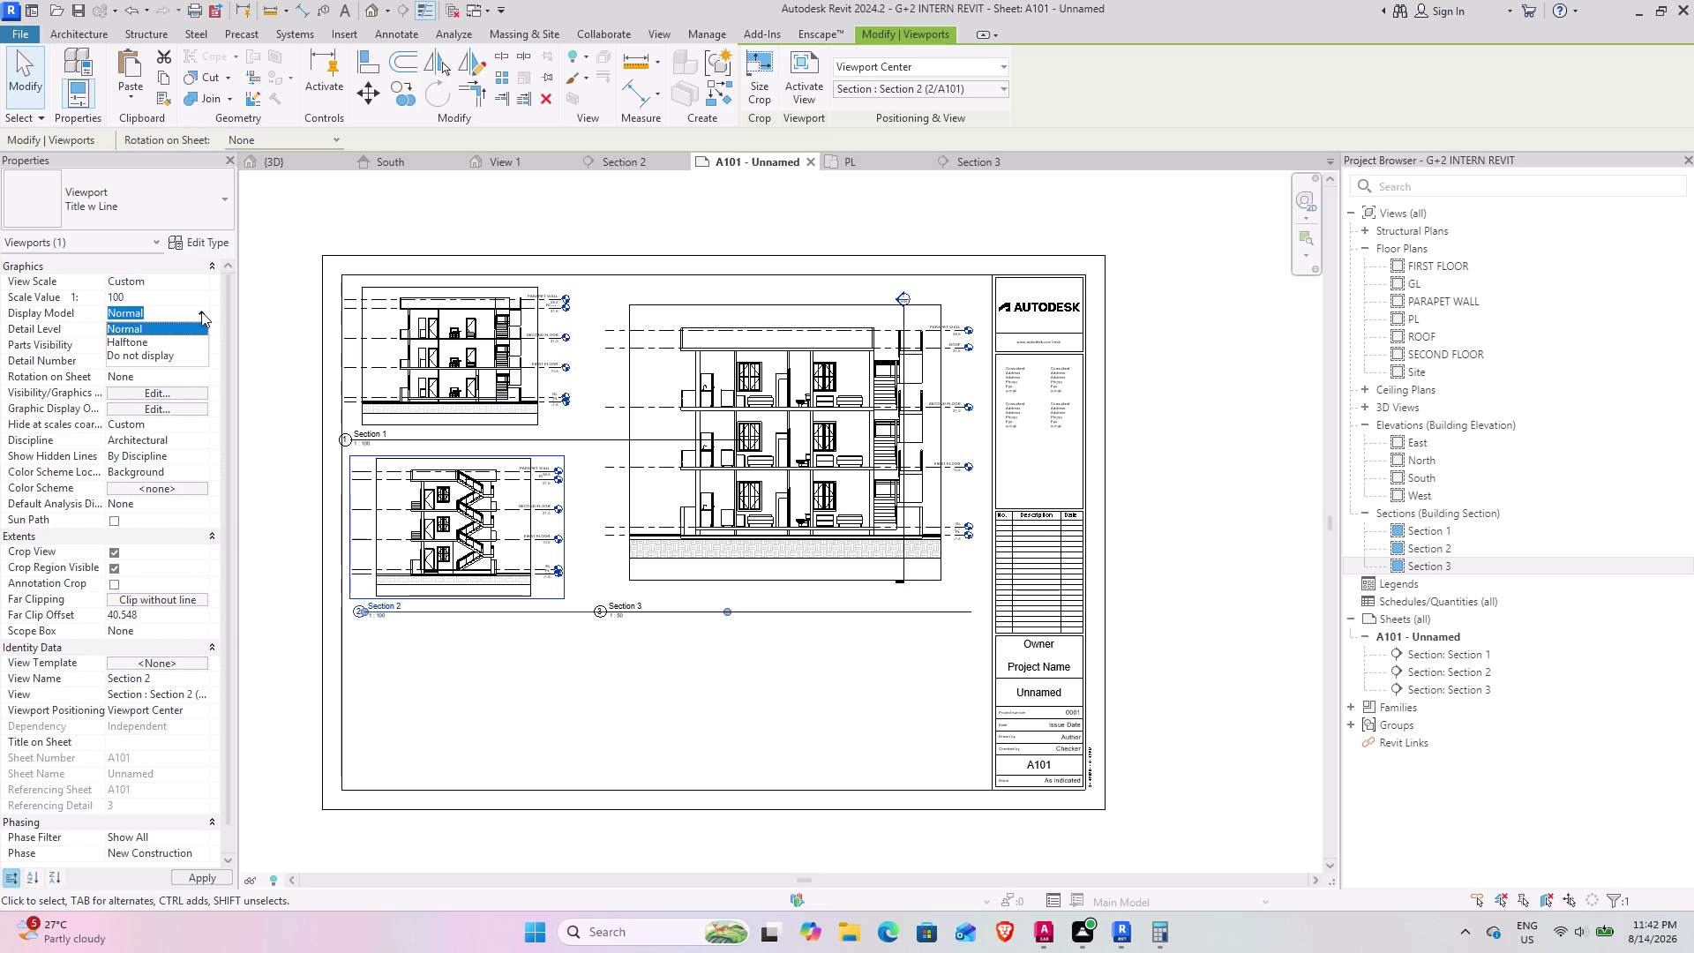
click(201, 311)
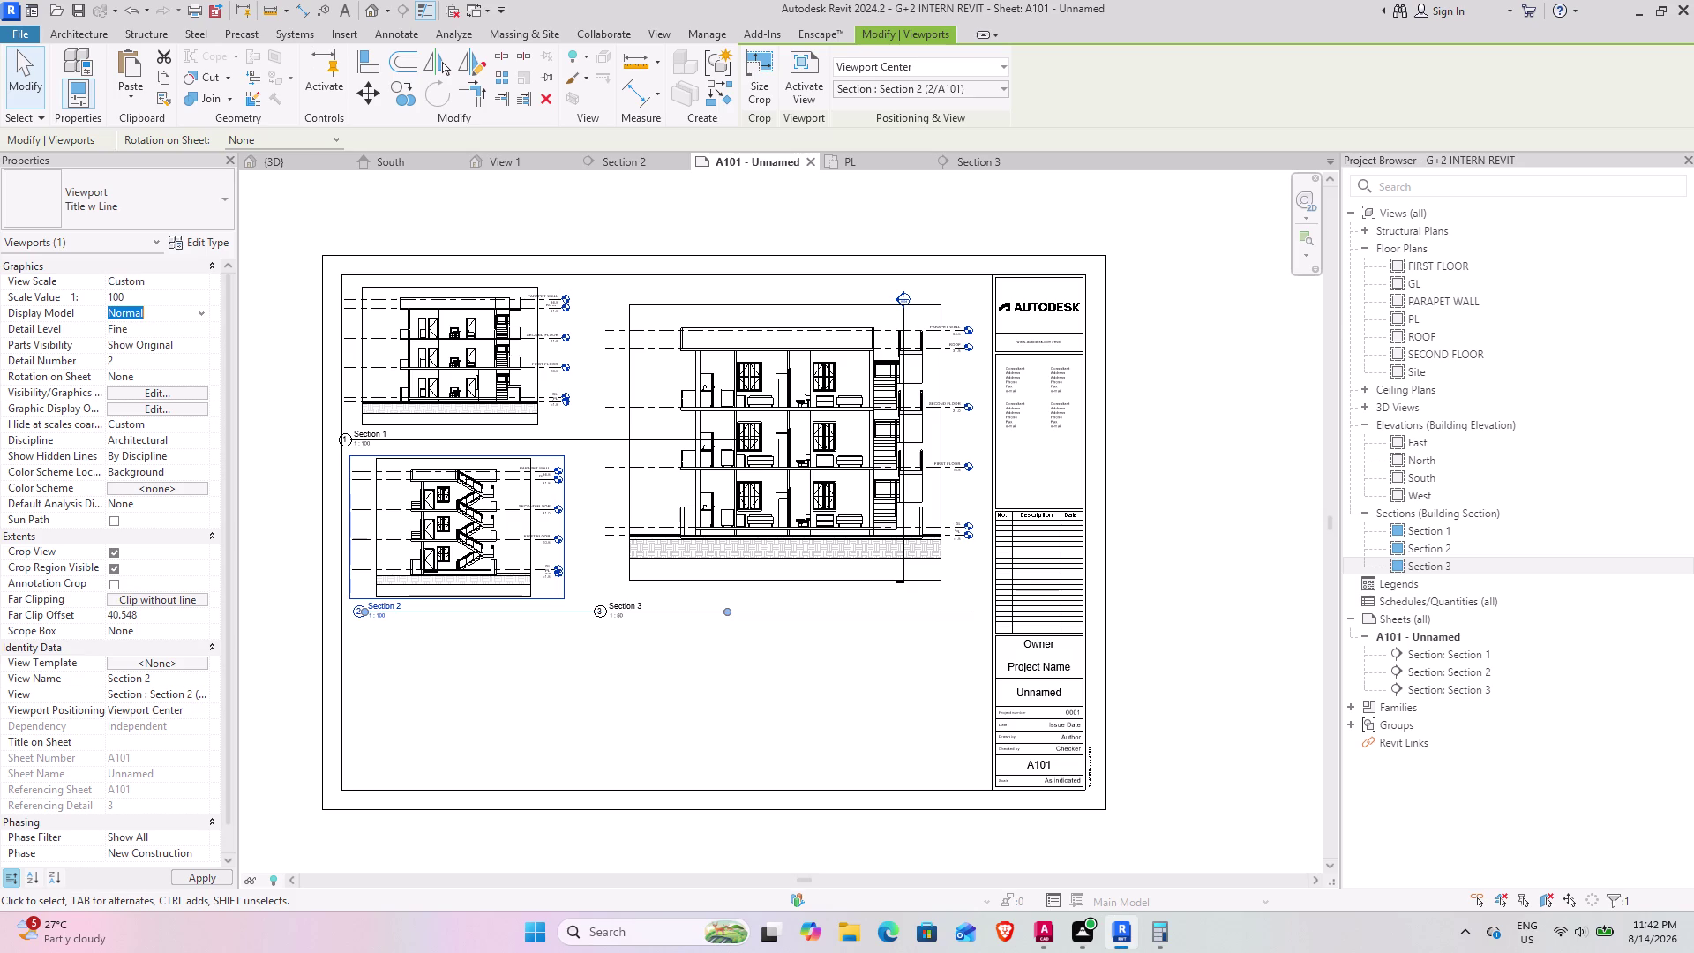
scroll(down, 3)
scroll(down, 3)
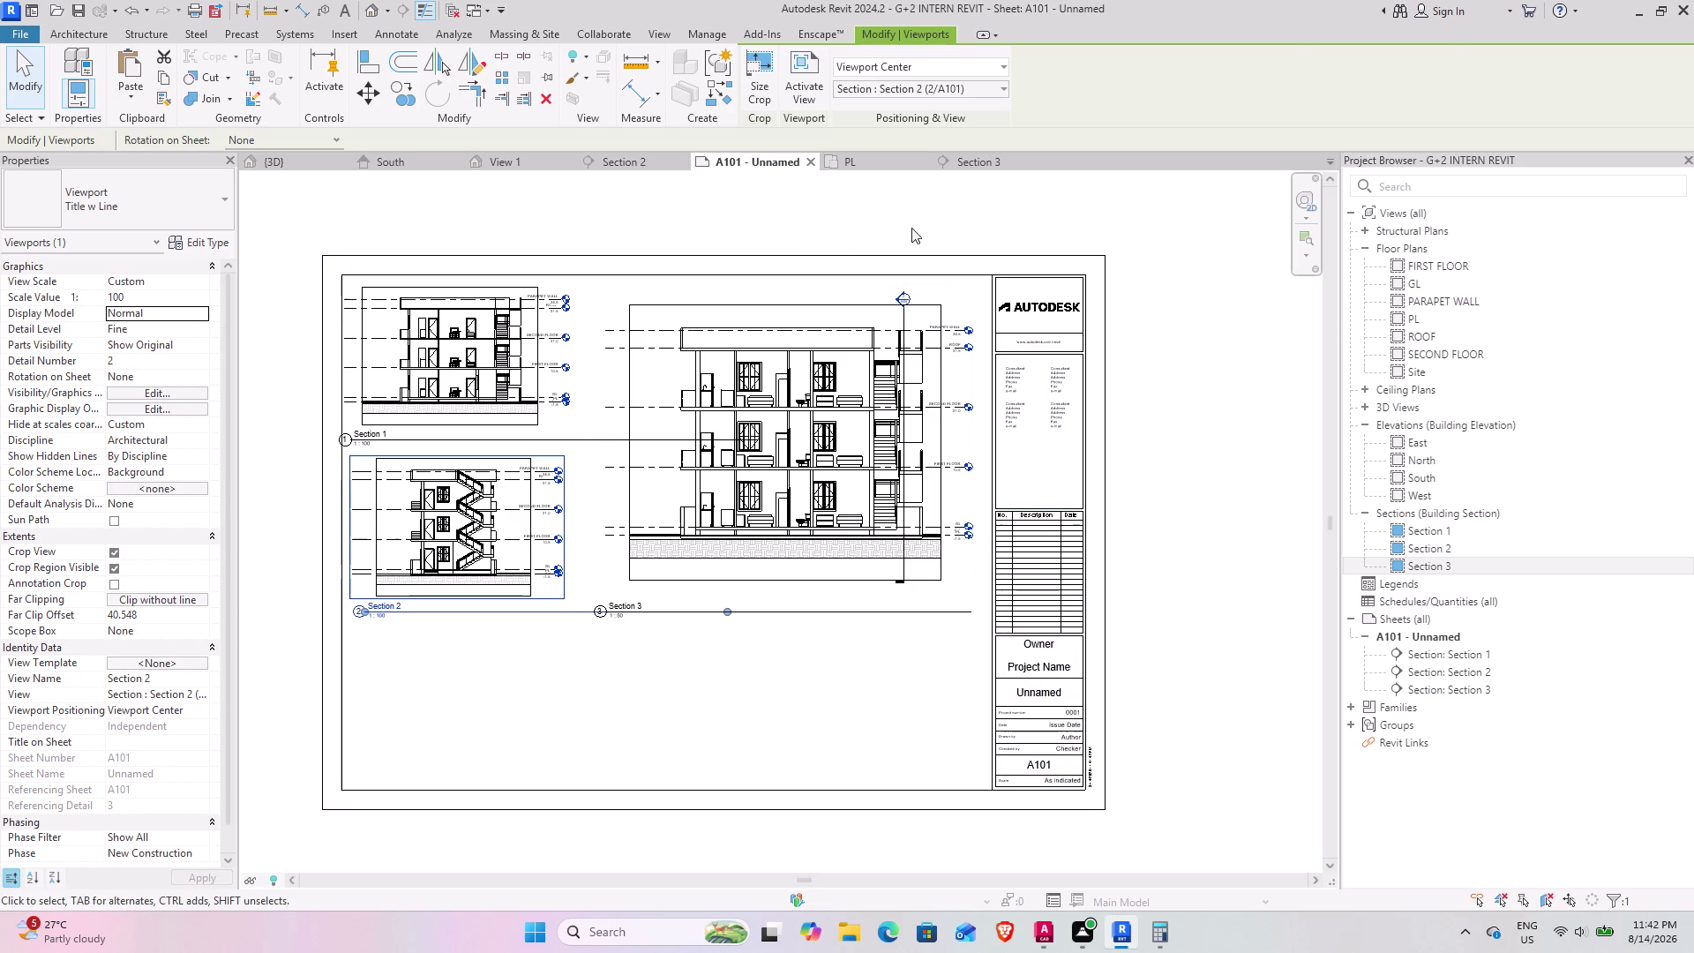
click(933, 218)
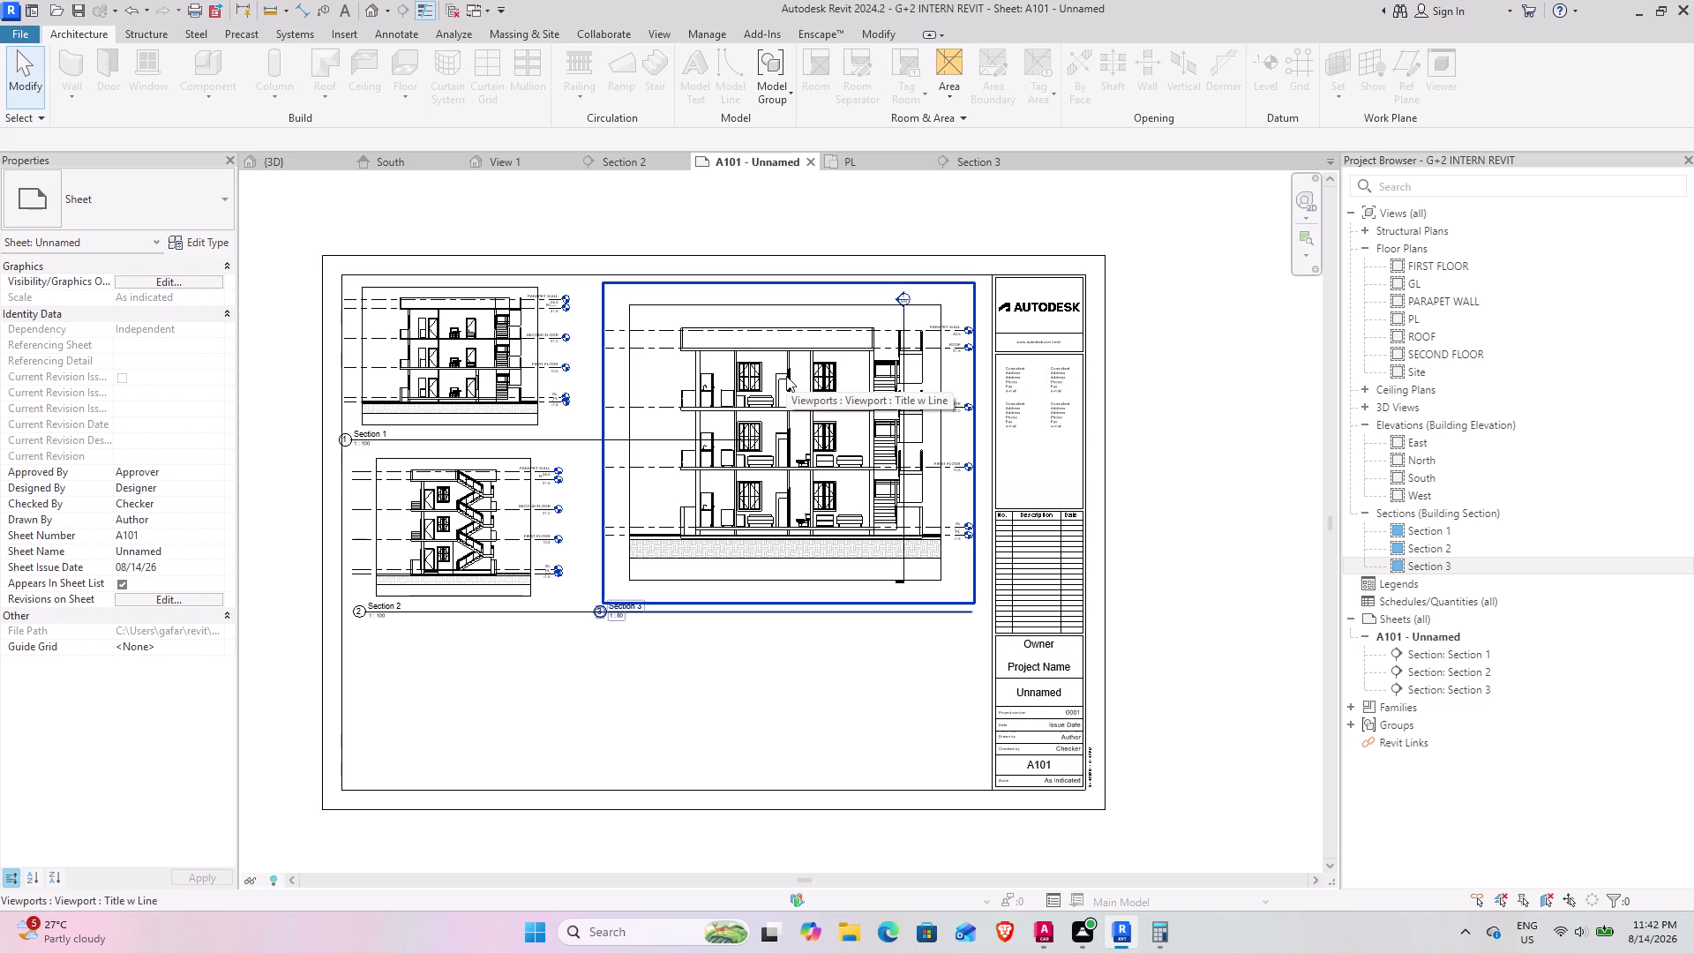
Set the Section 3 view's Visual Style to Realistic.
click(786, 376)
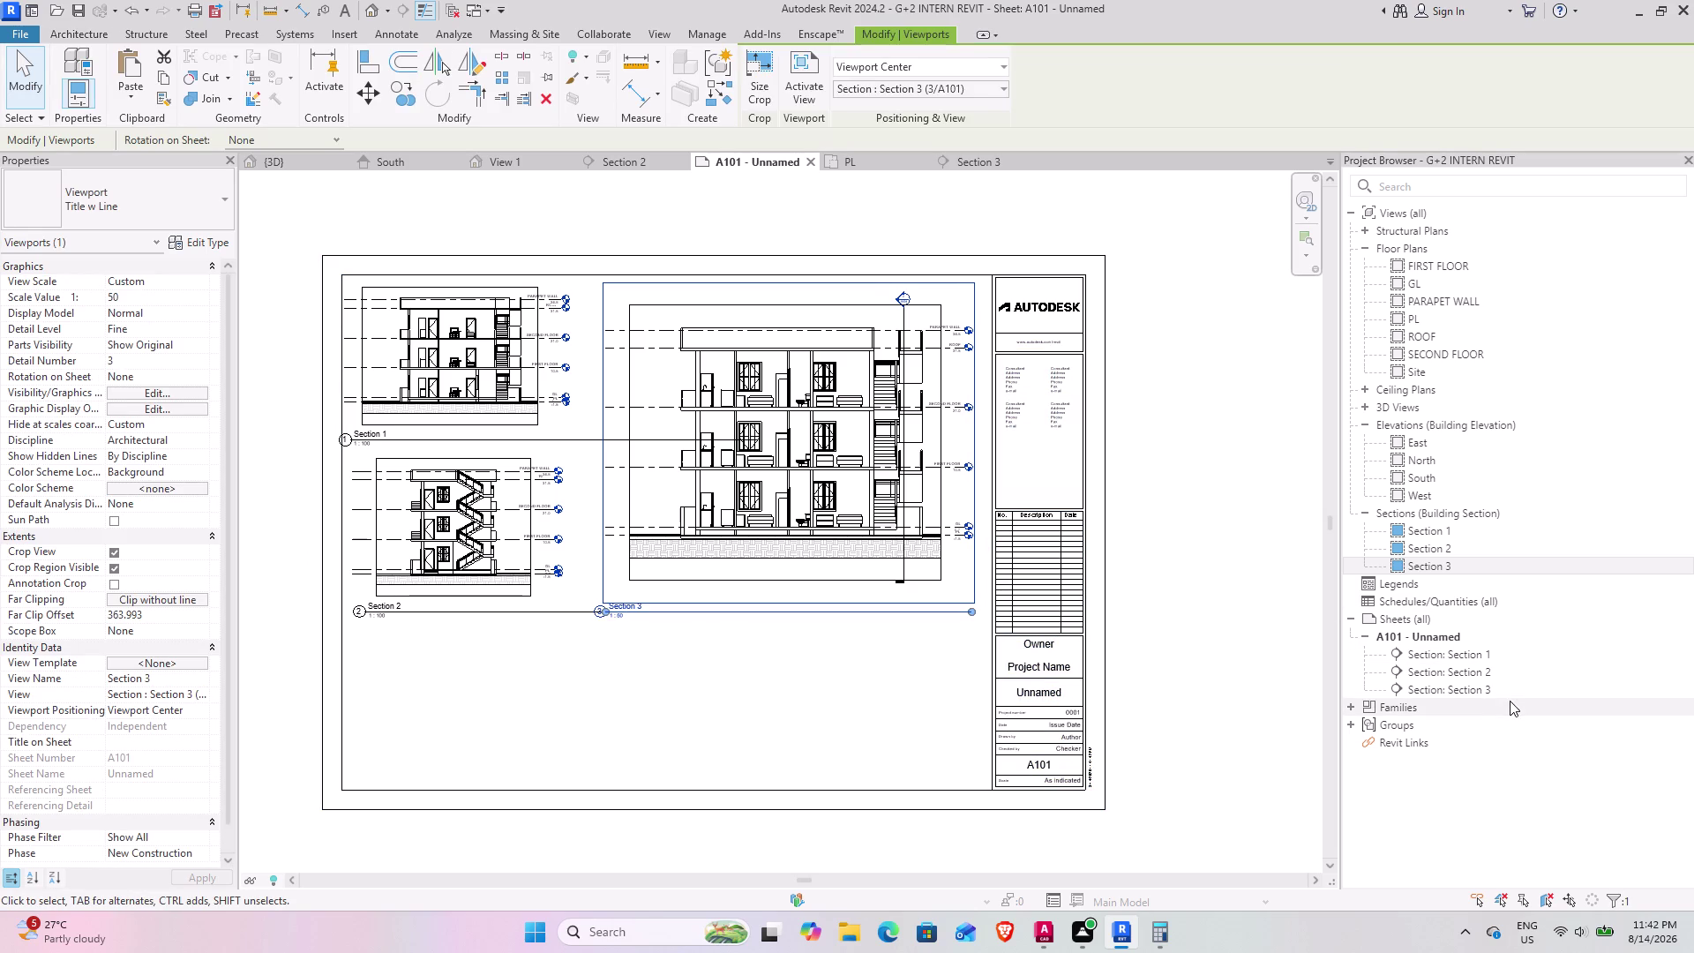
click(977, 157)
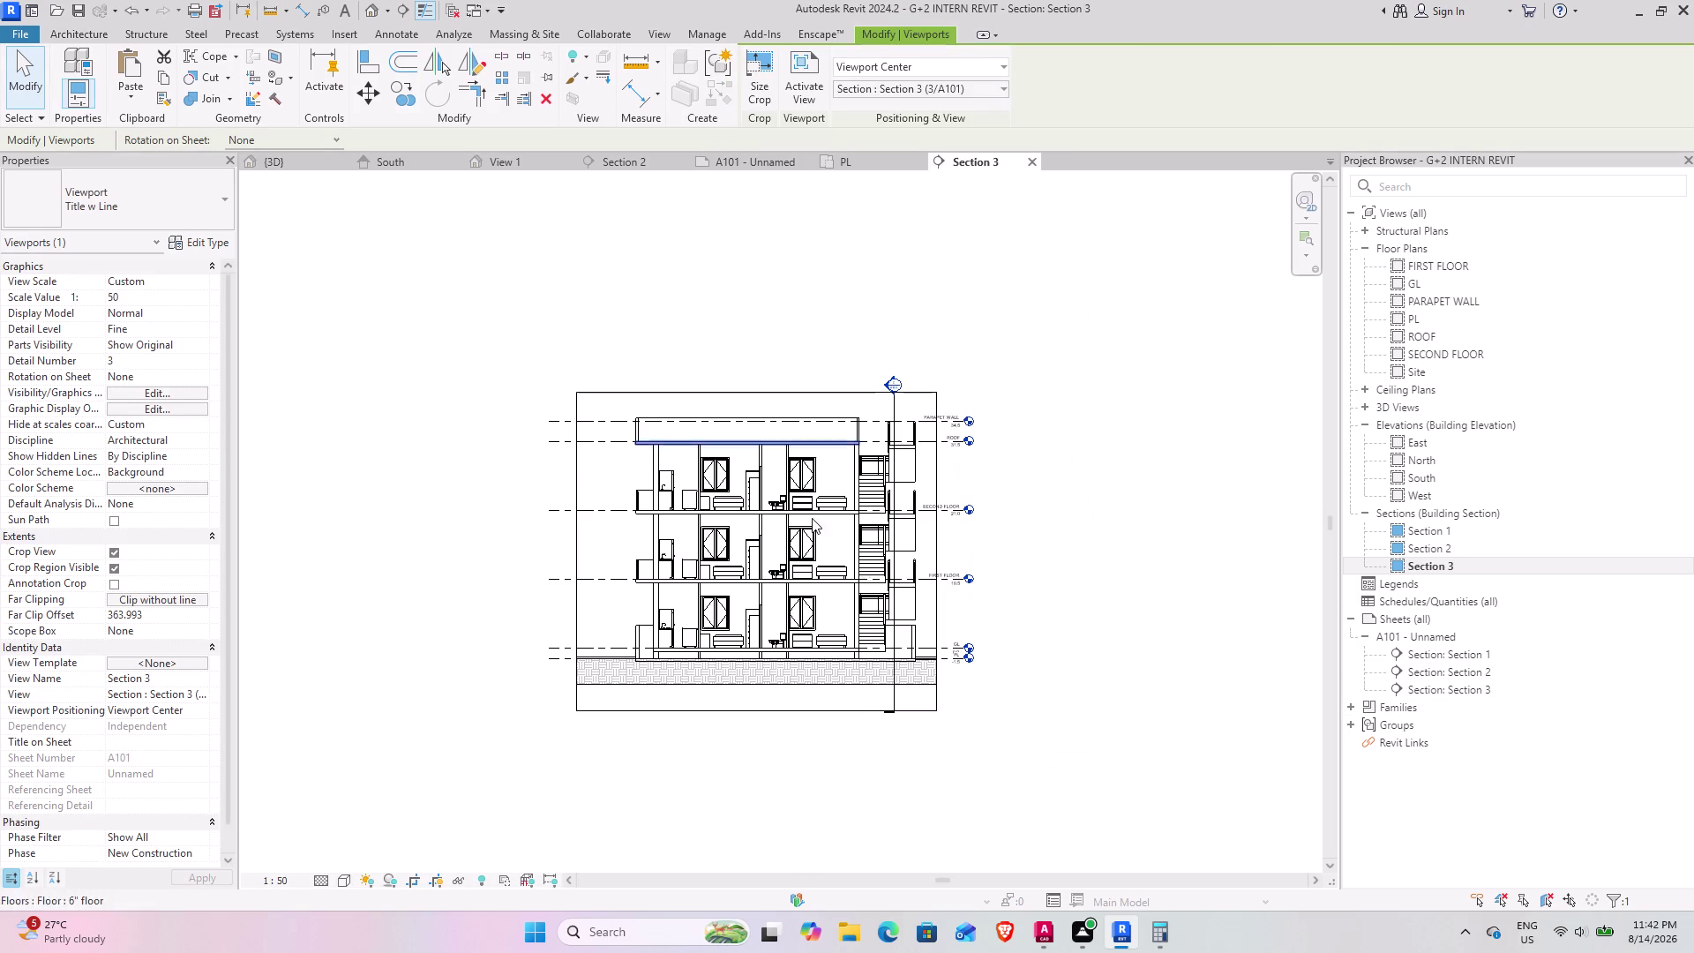
click(338, 872)
click(342, 881)
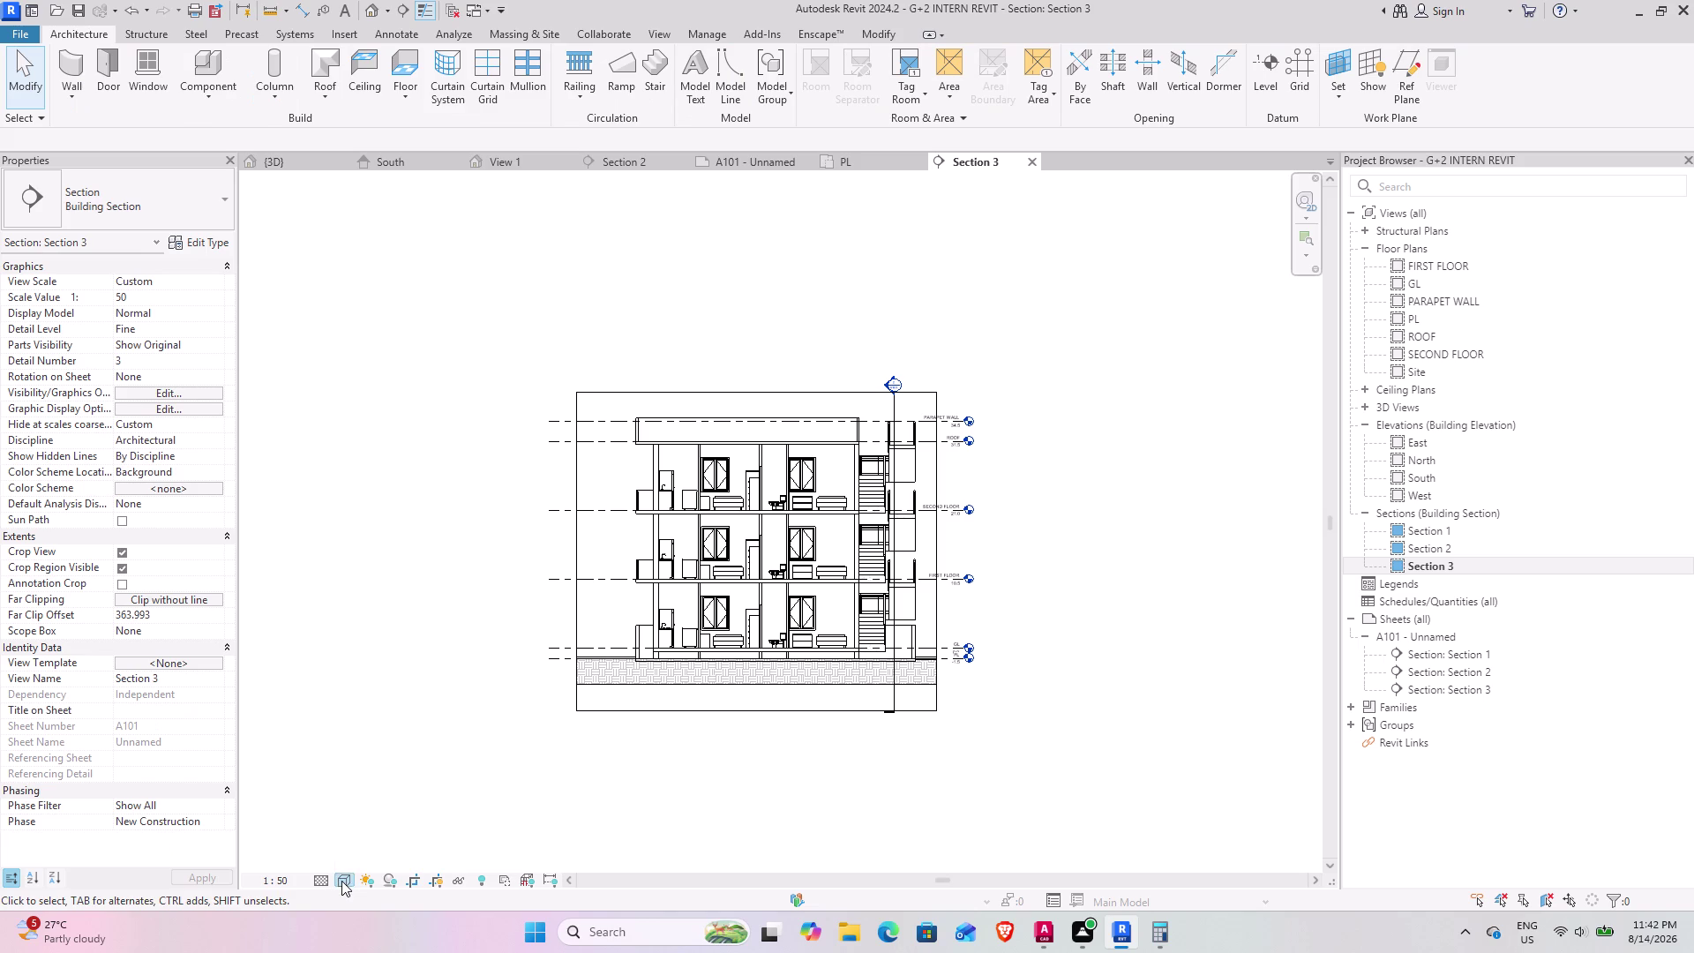
click(365, 865)
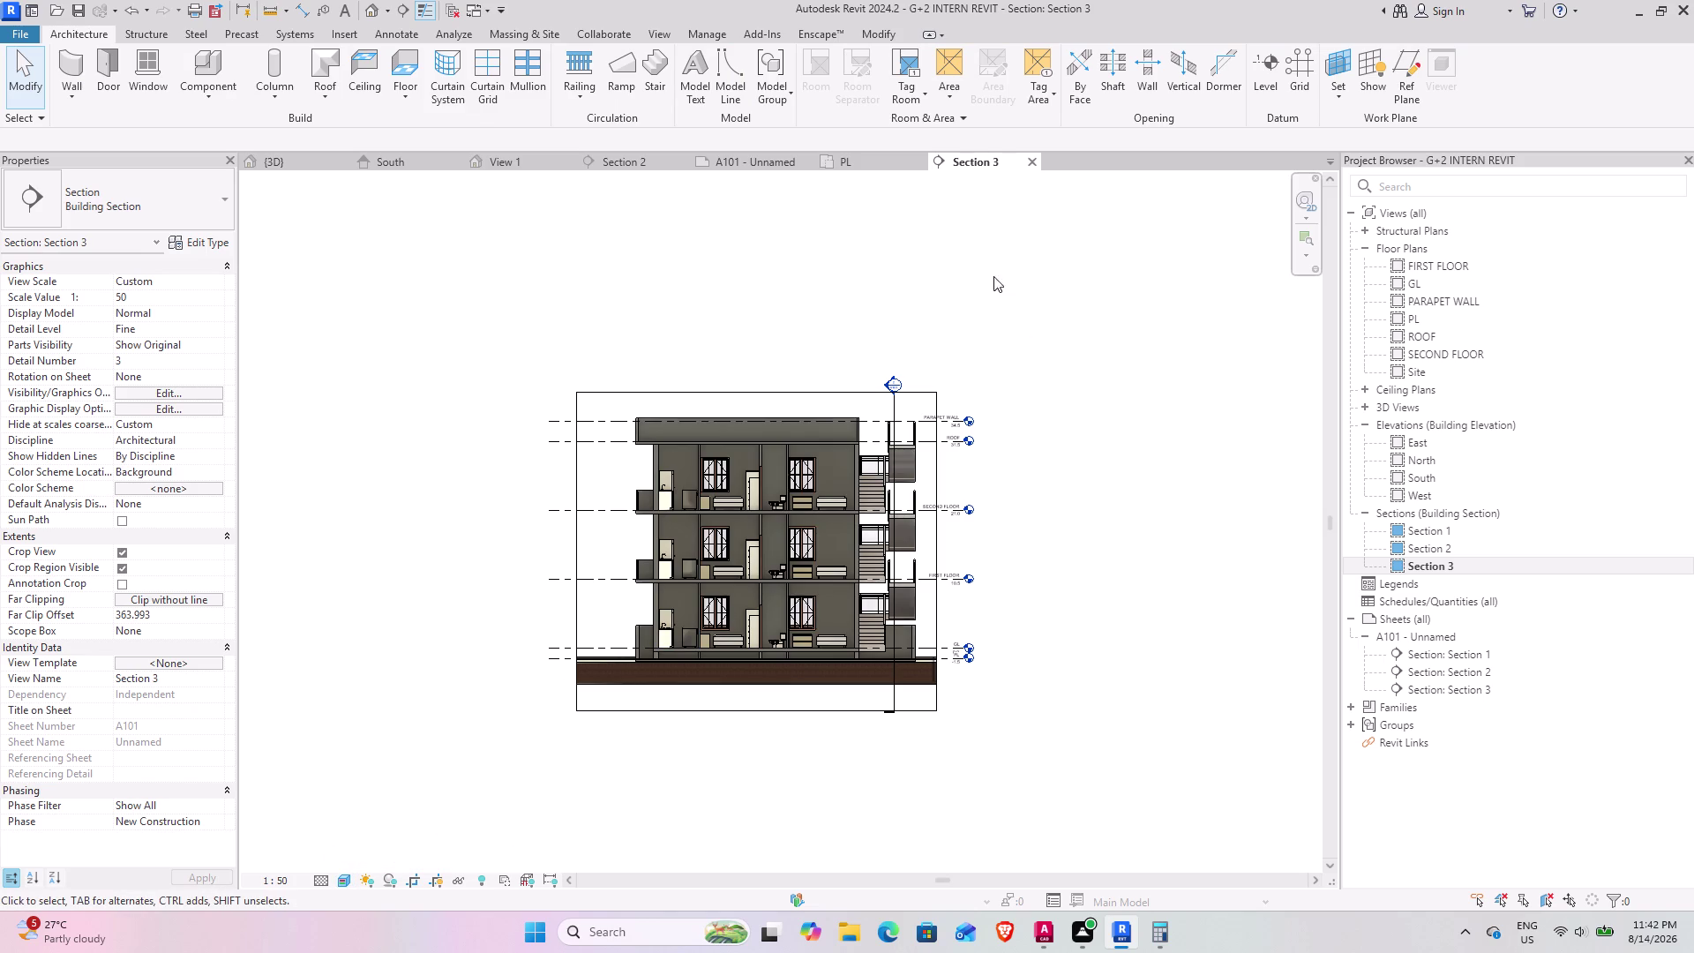
Return to sheet A101 and recentre the whole sheet in view.
click(770, 166)
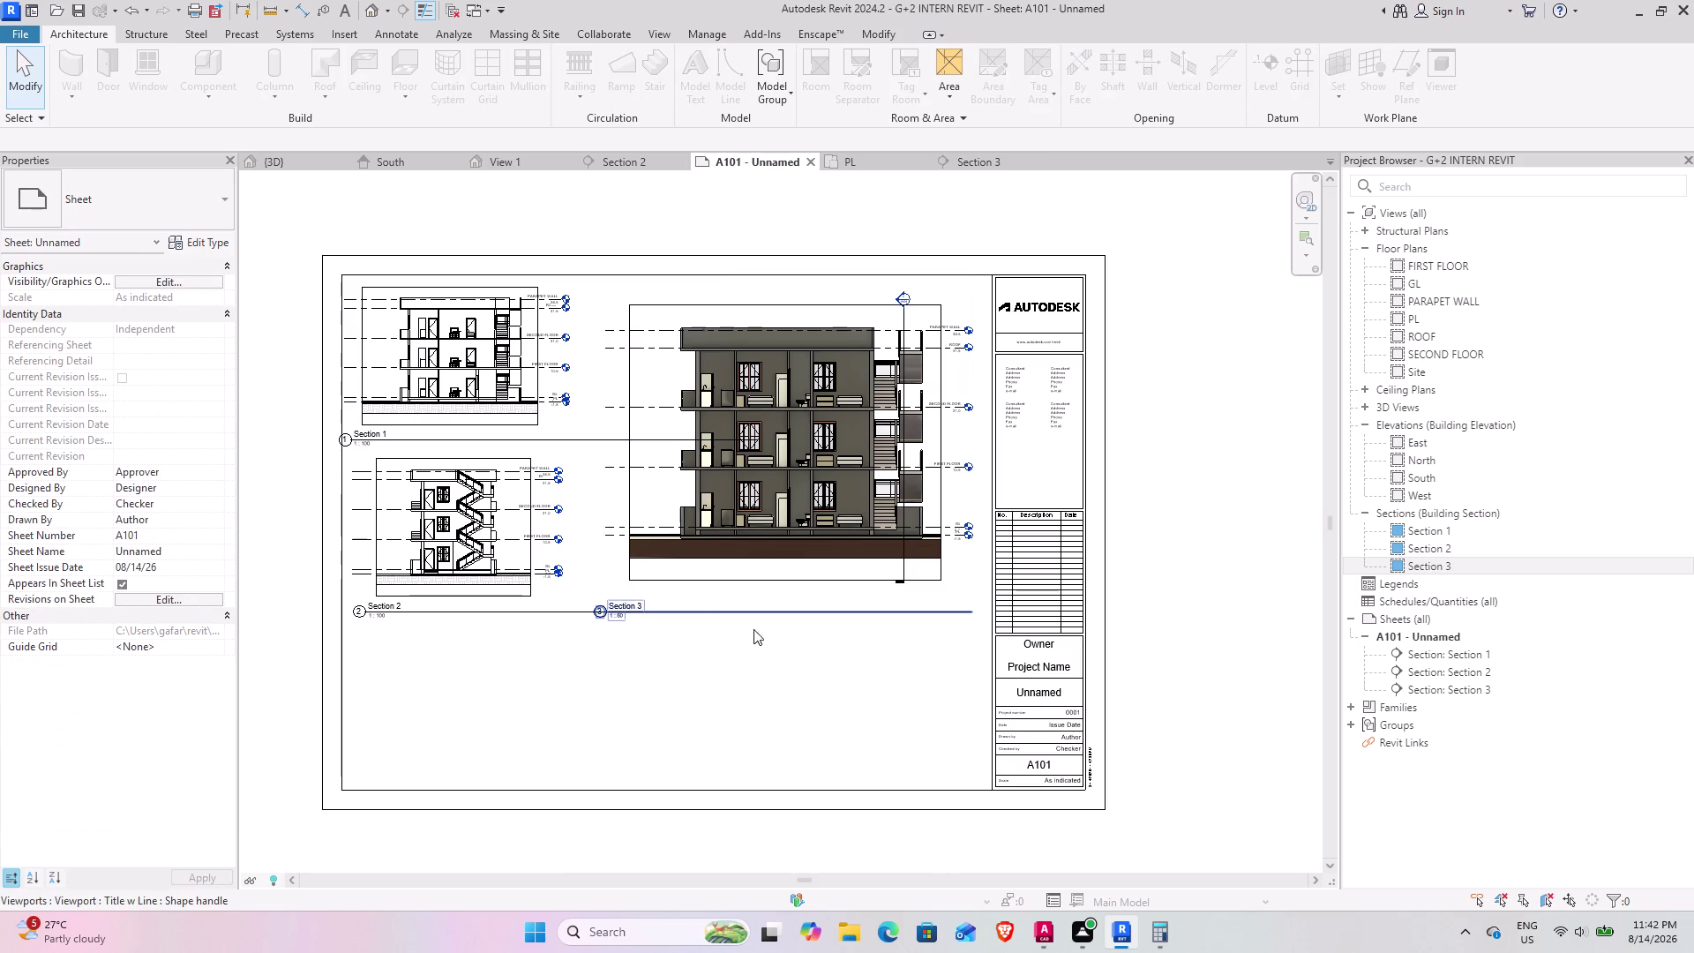
scroll(up, 3)
scroll(up, 3)
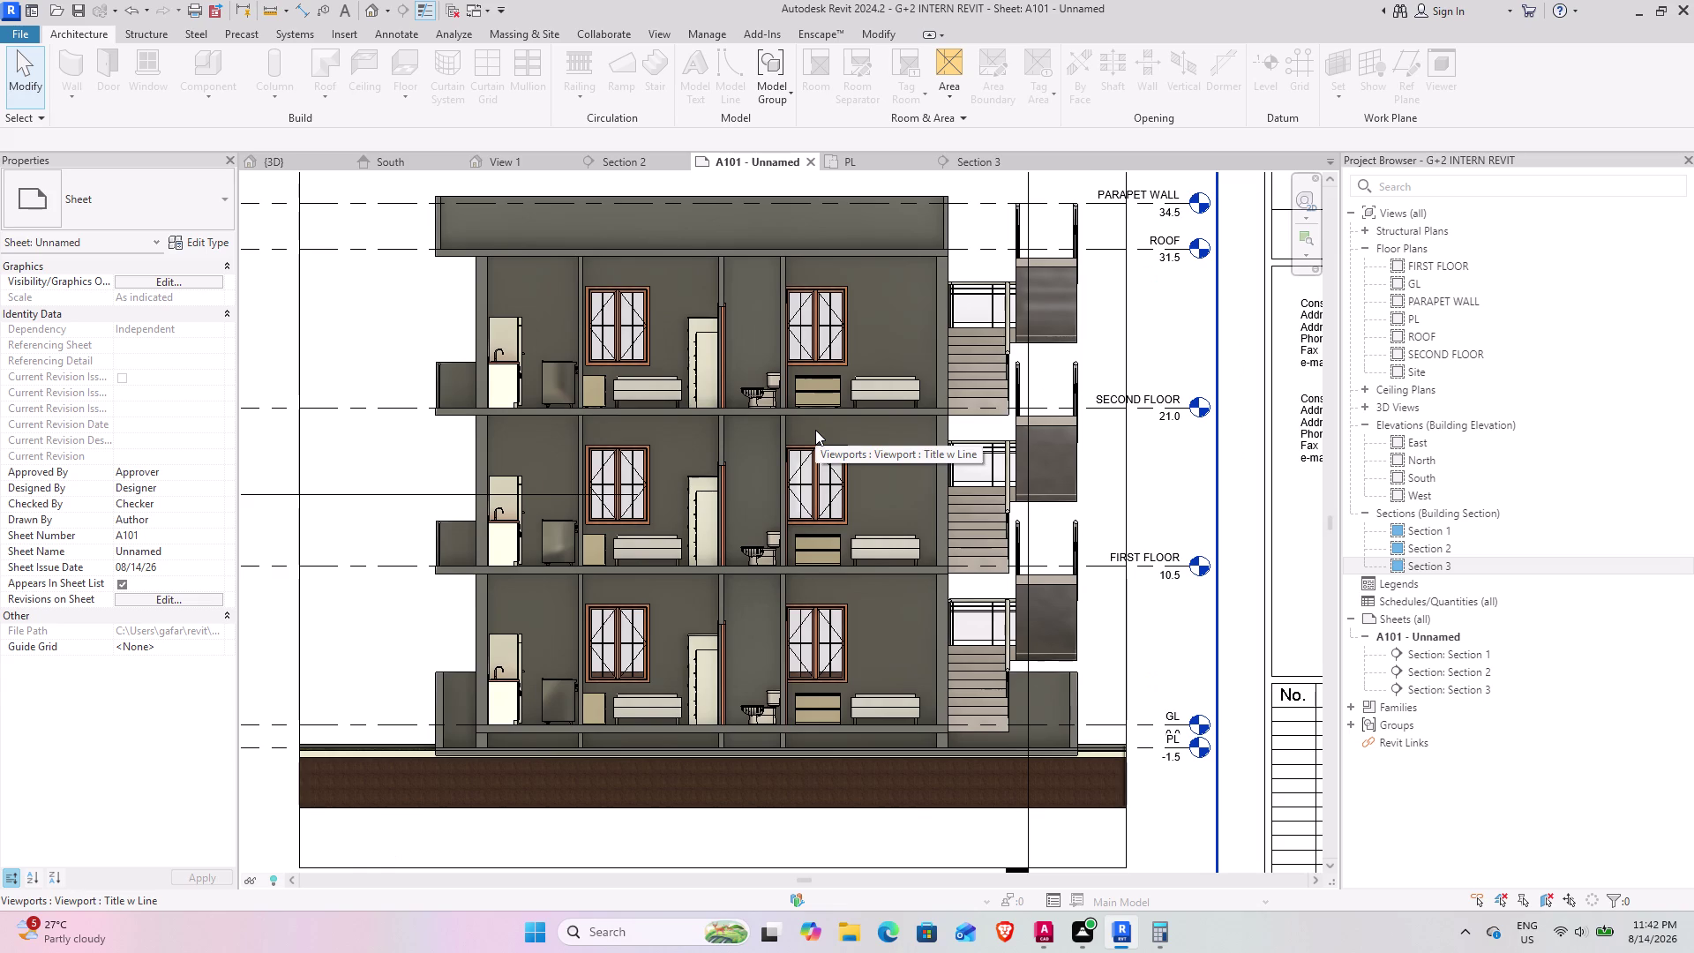
scroll(down, 3)
scroll(down, 3)
middle_drag(715, 432, 732, 424)
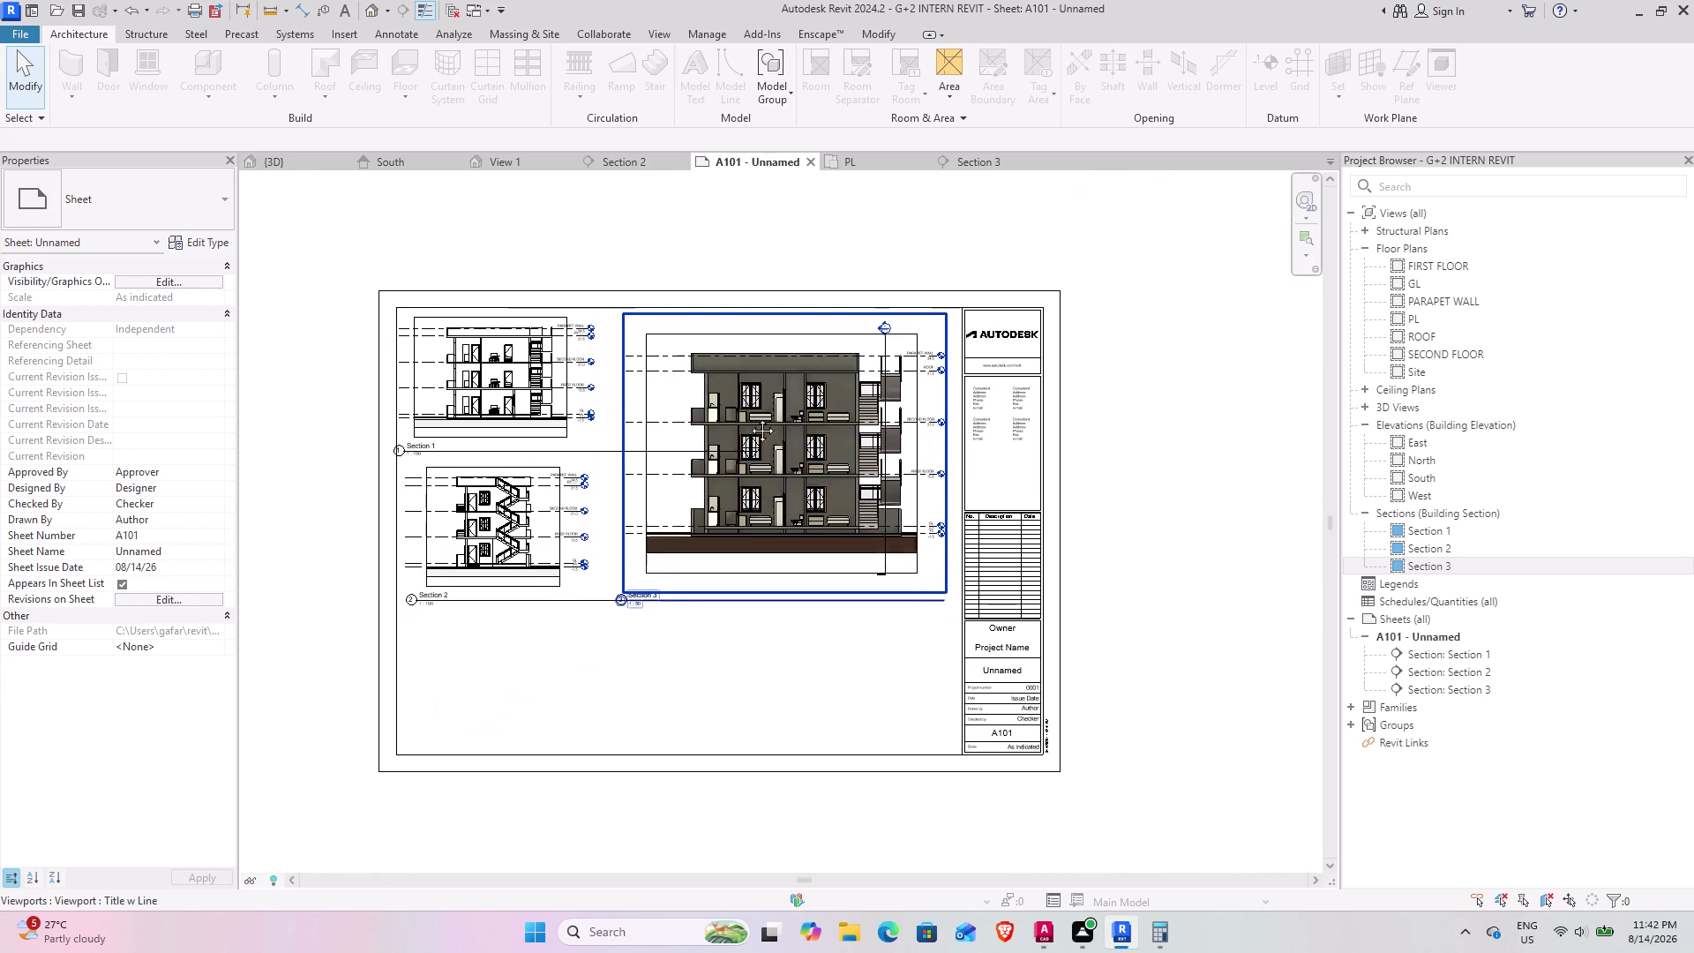
middle_drag(733, 424, 774, 413)
Set the Section 2 view's Visual Style to Realistic.
click(606, 529)
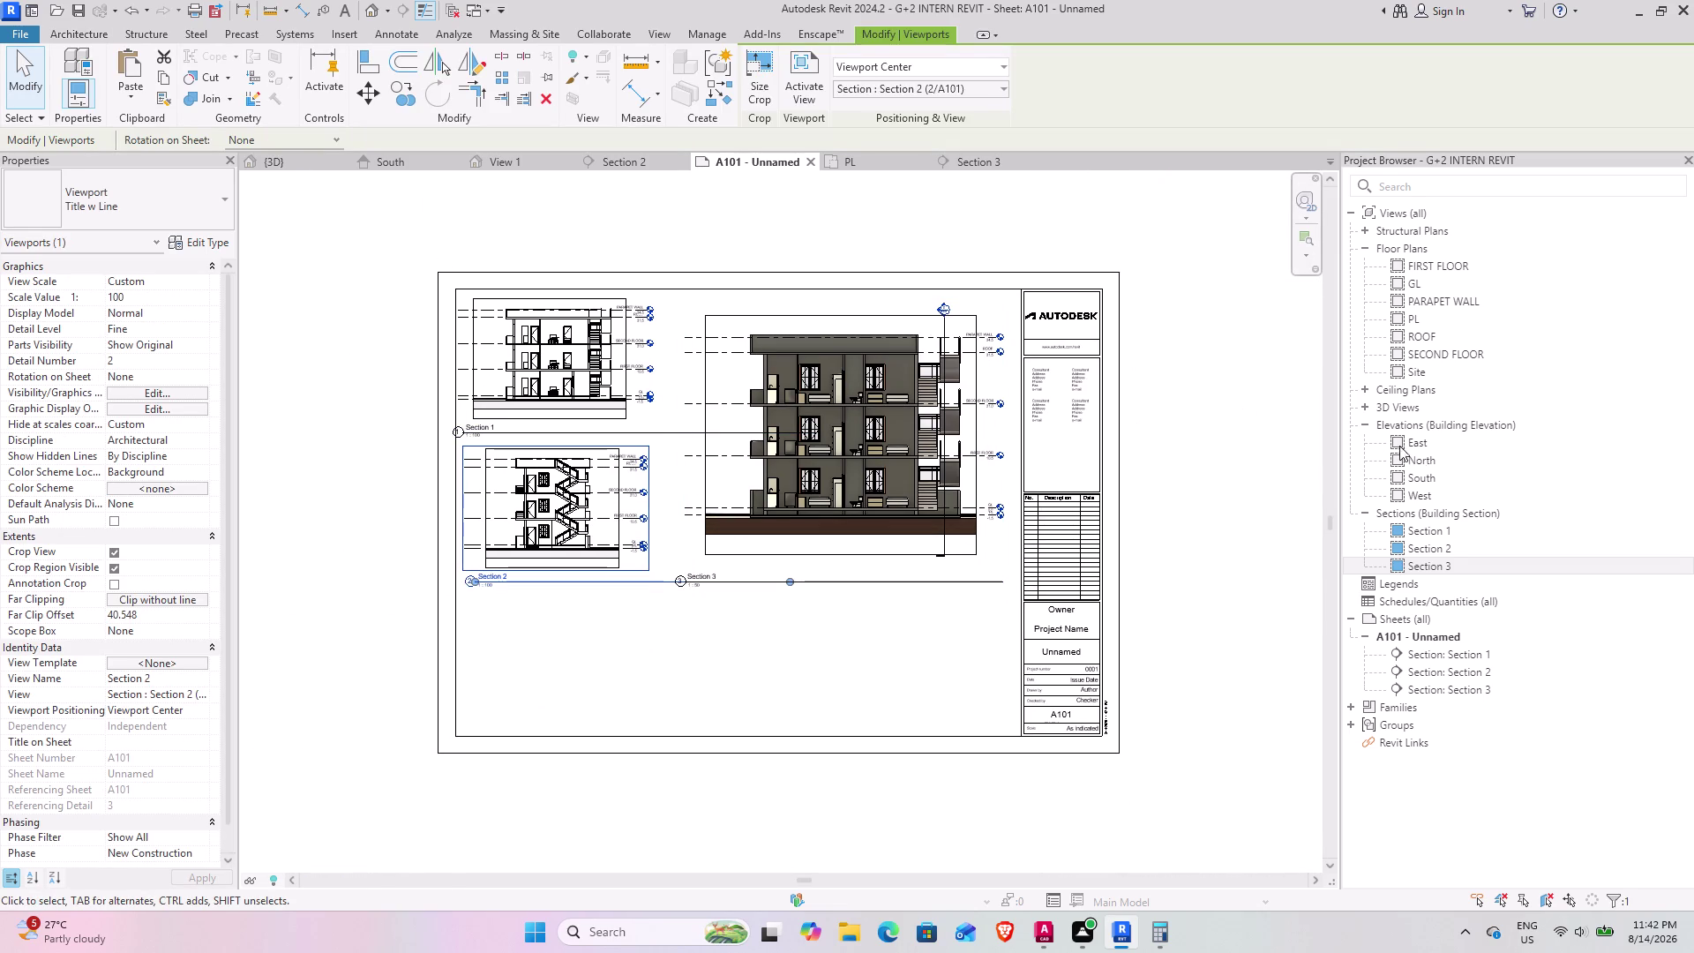
click(1447, 551)
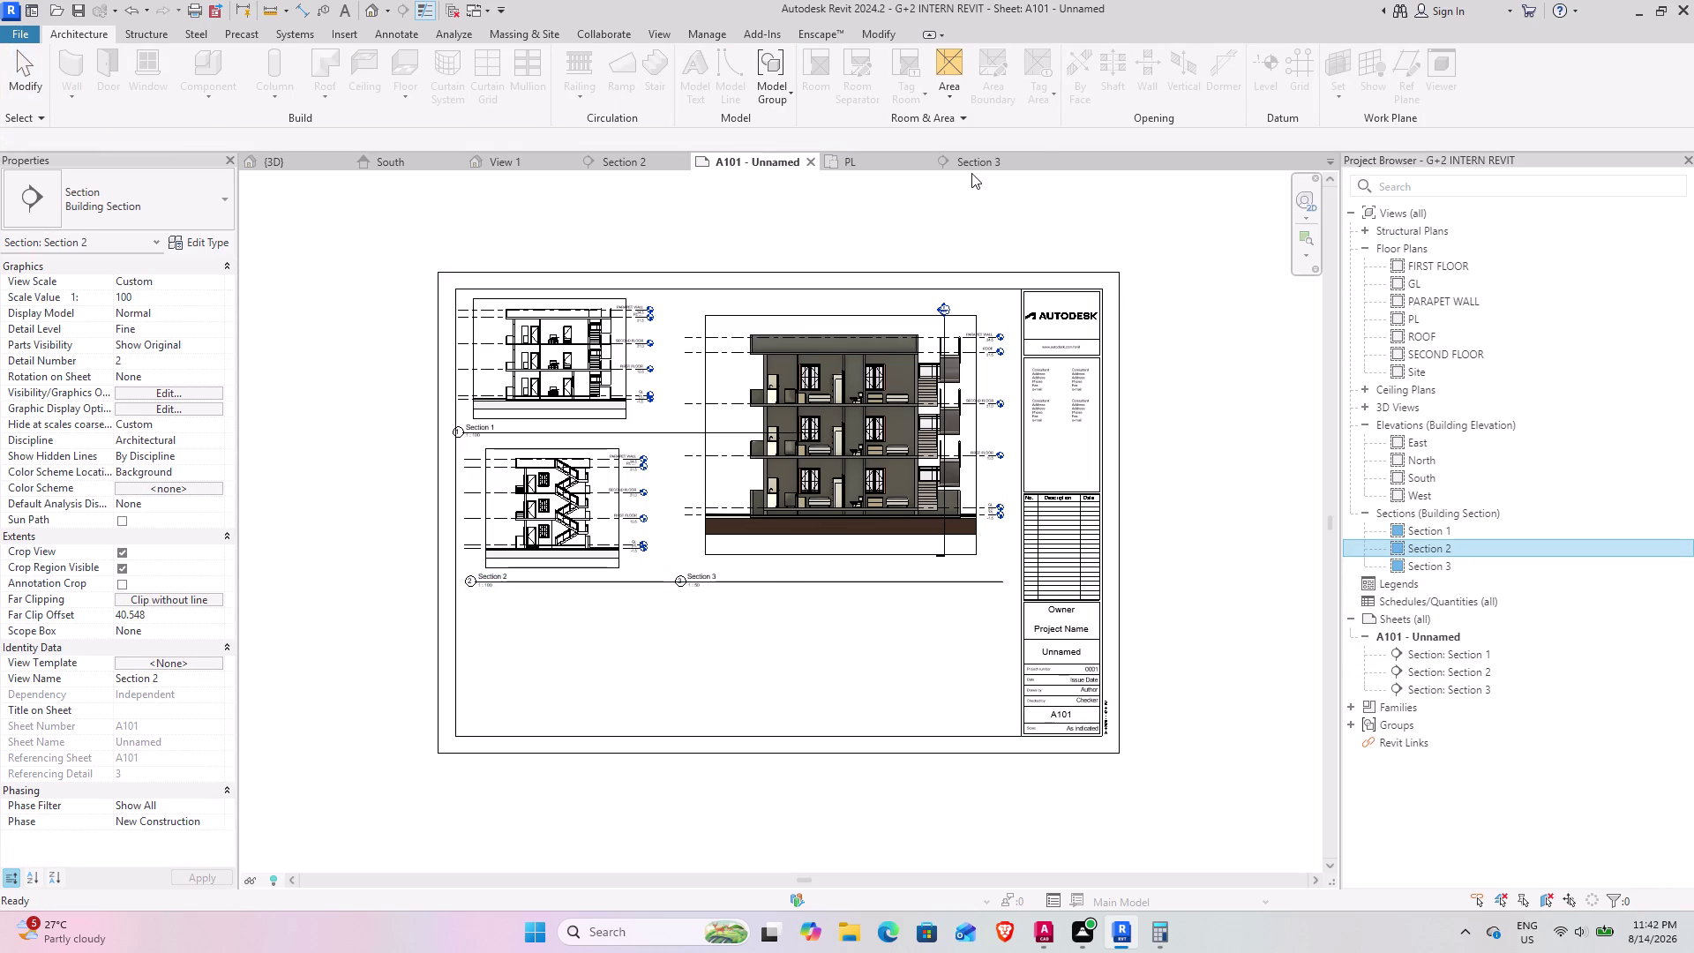
click(631, 169)
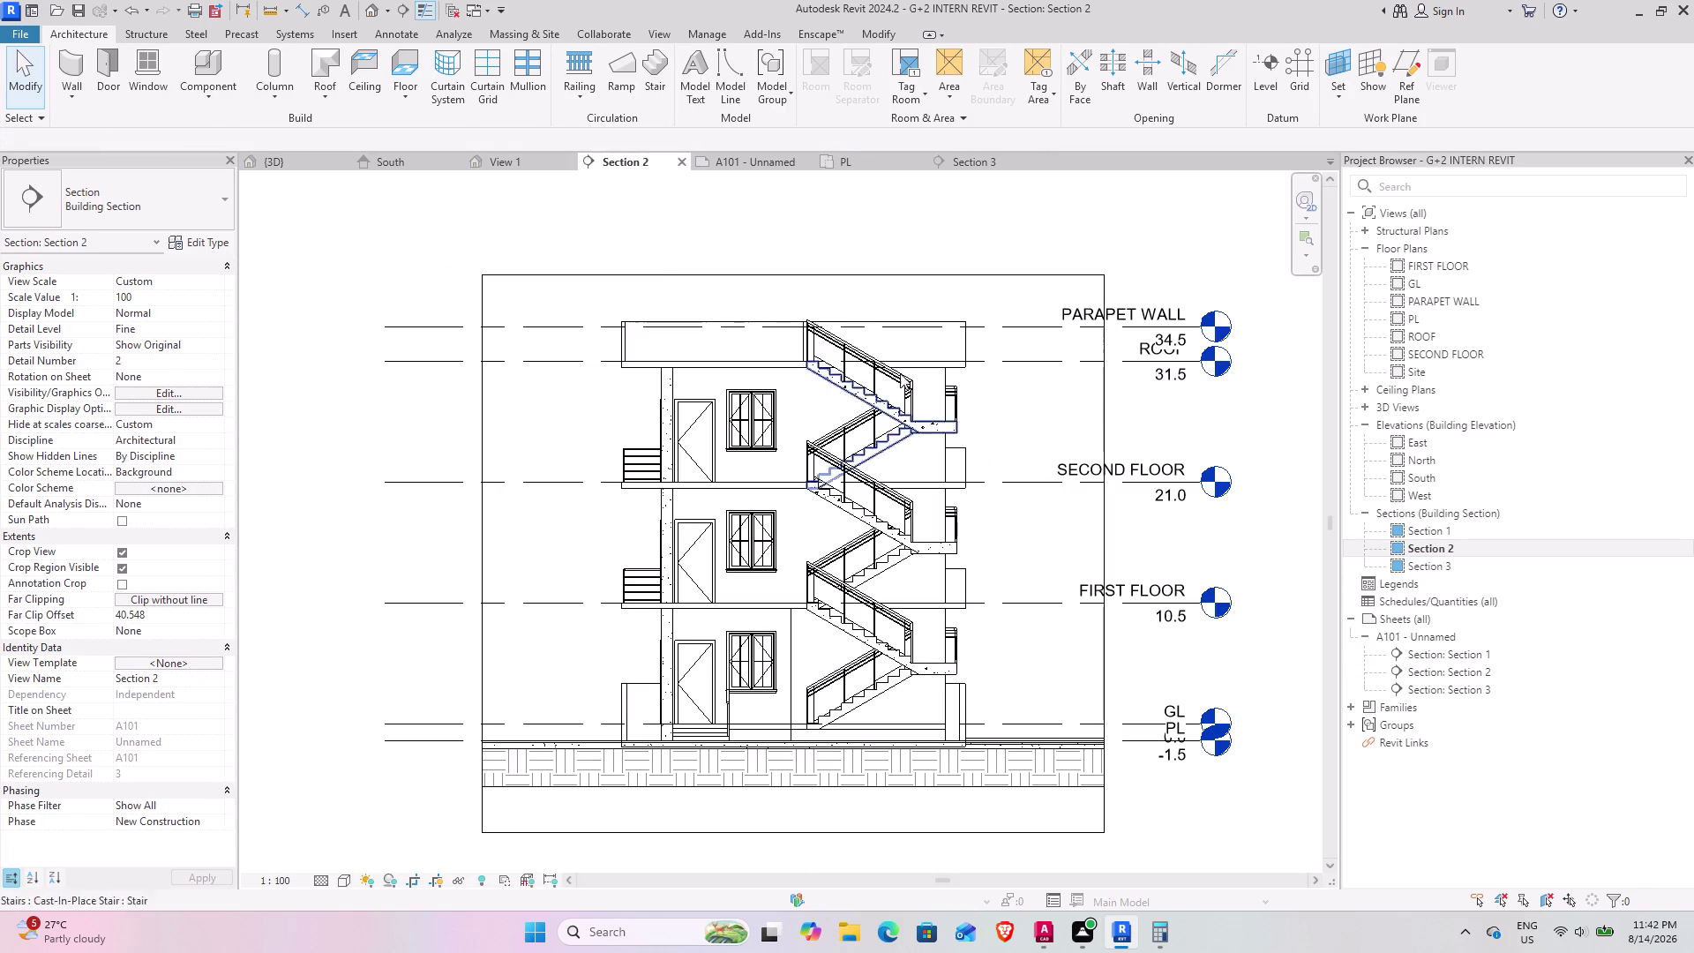
click(344, 874)
click(360, 856)
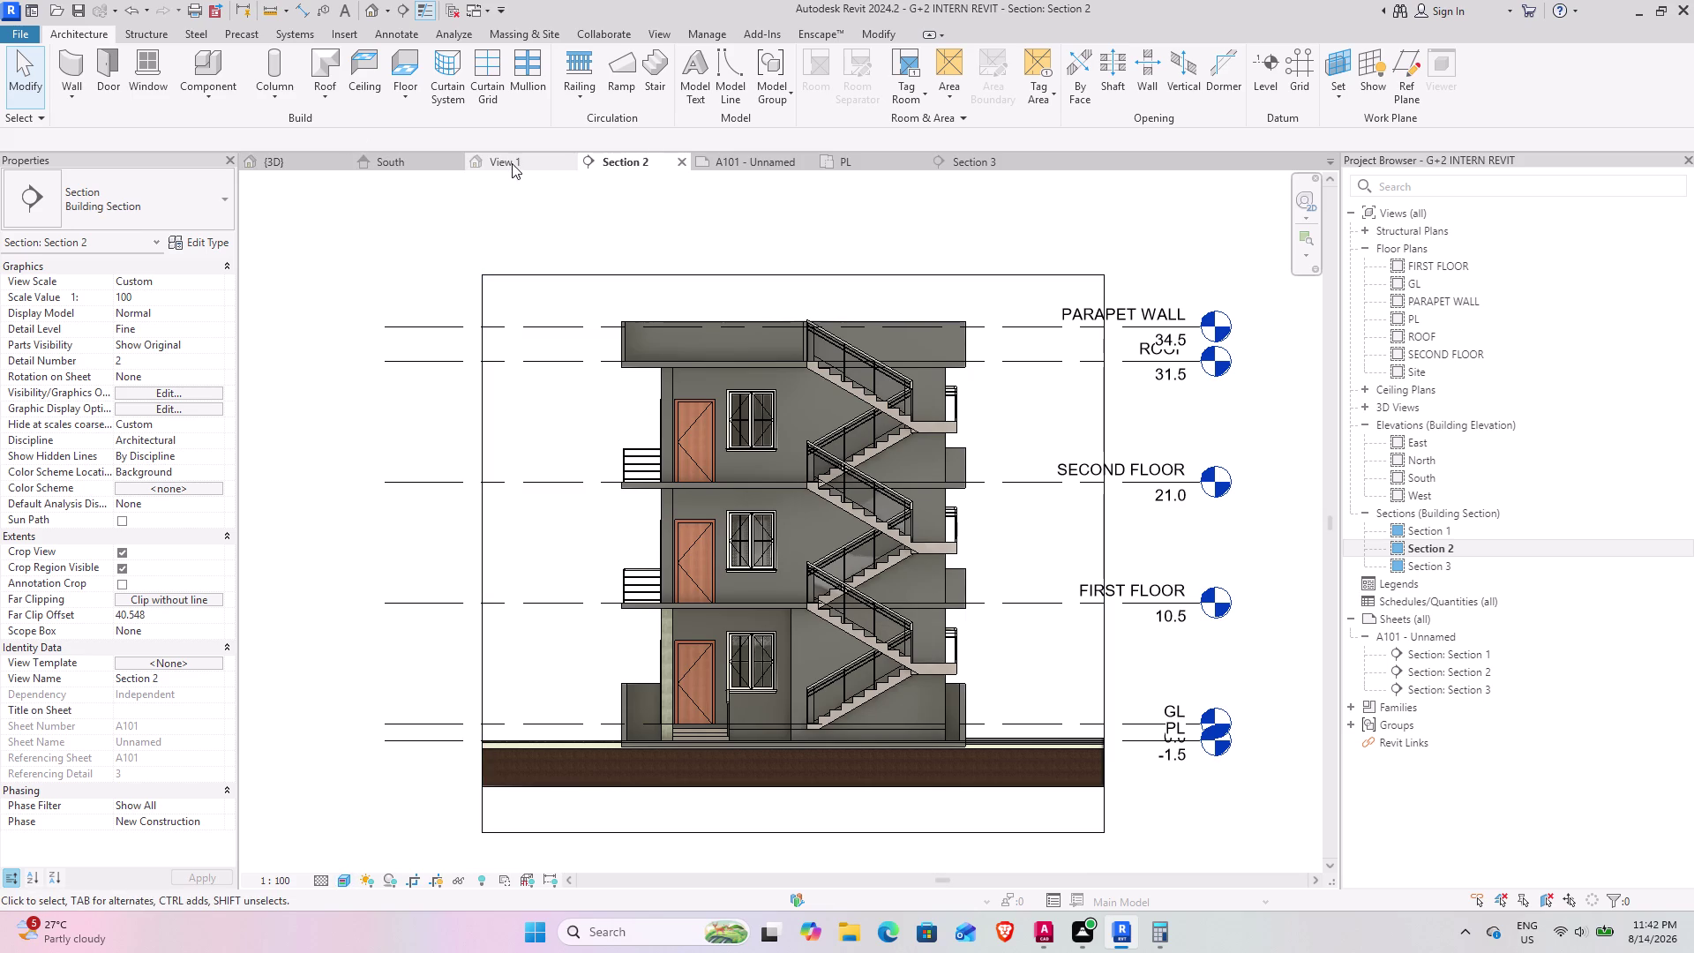
Set the Section 1 view's Visual Style to Realistic and return to sheet A101.
double_click(1438, 652)
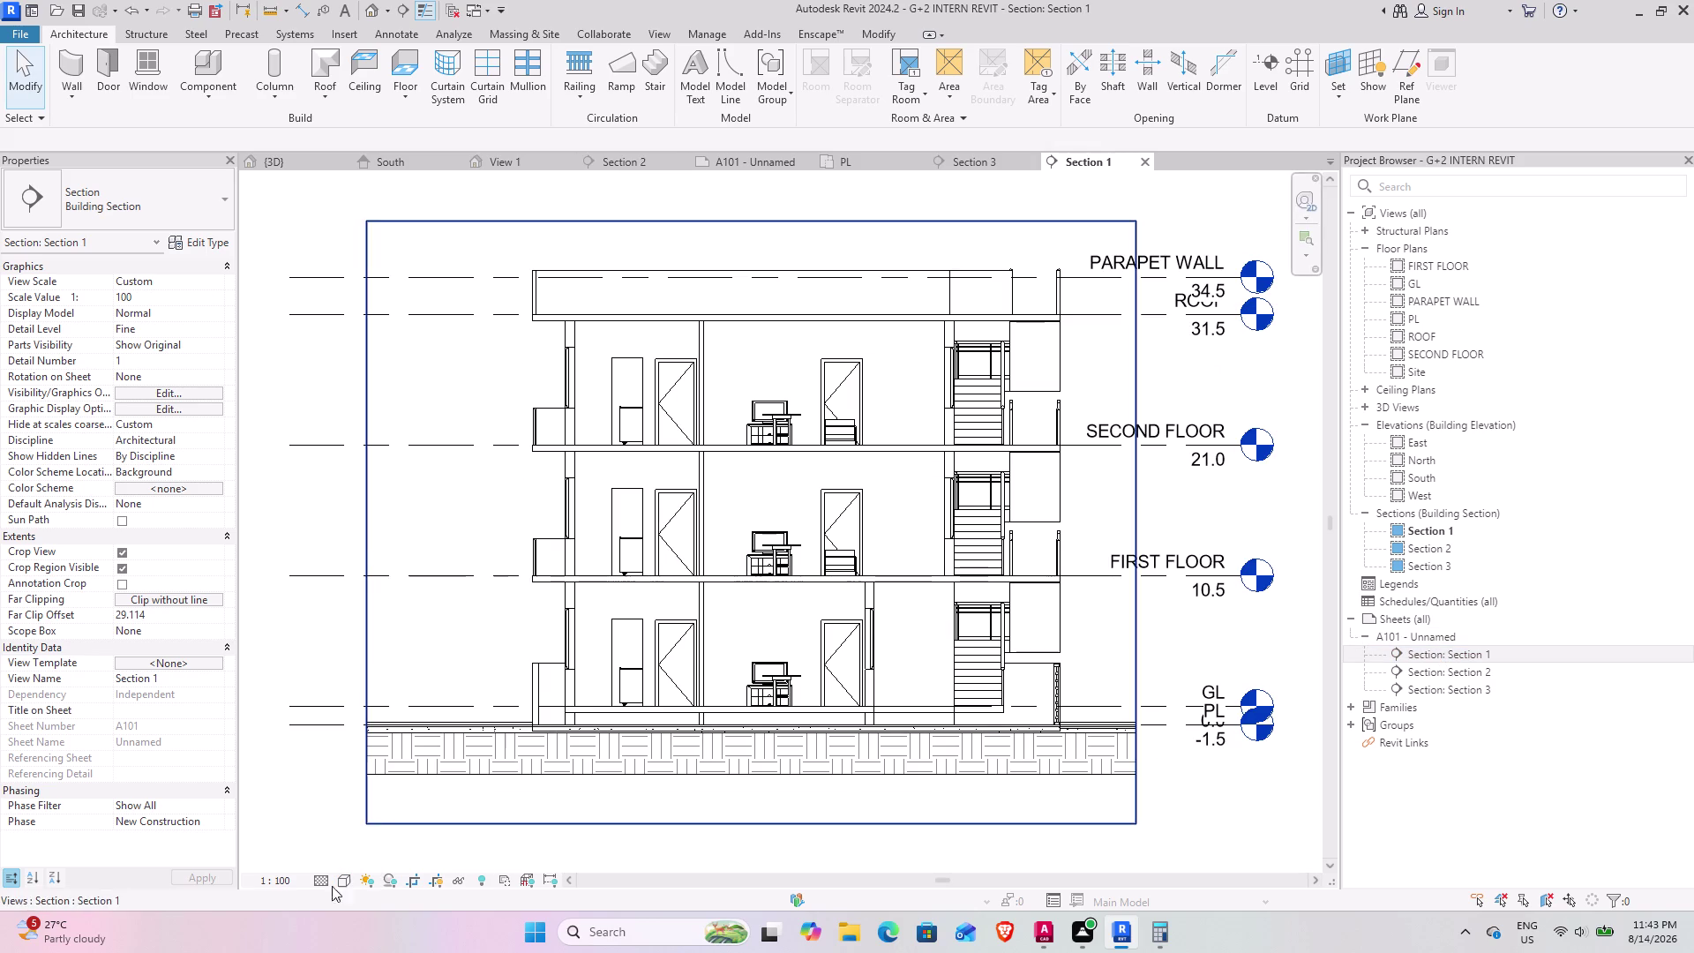
click(336, 879)
click(351, 857)
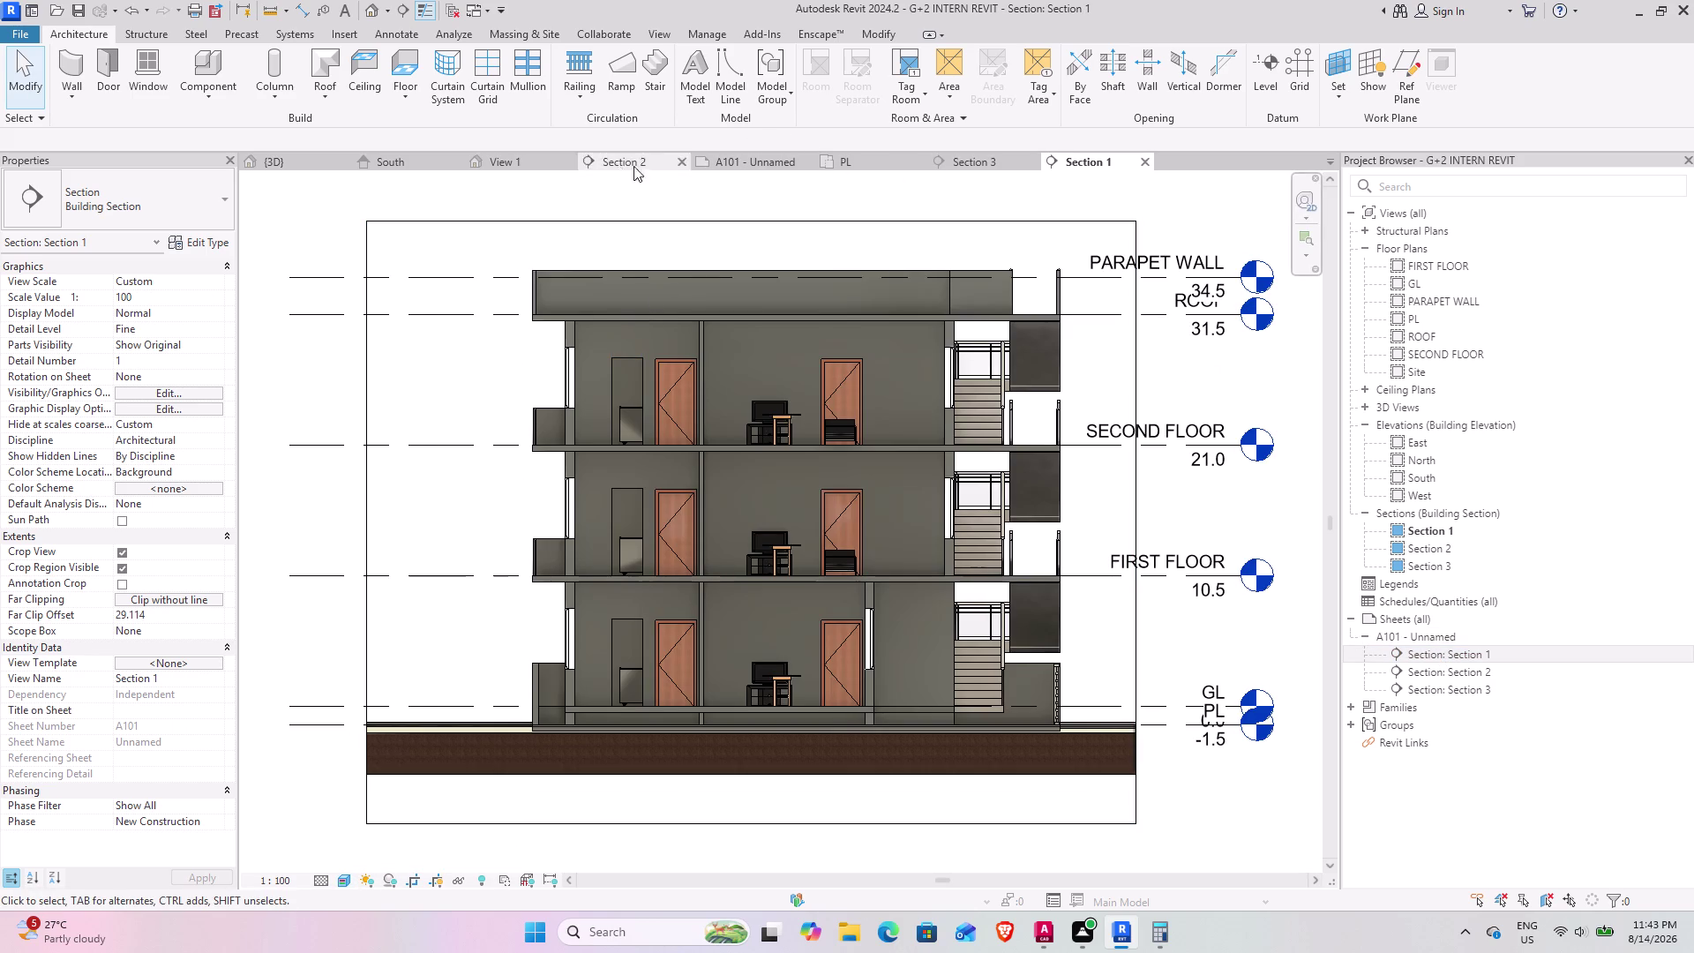
click(745, 166)
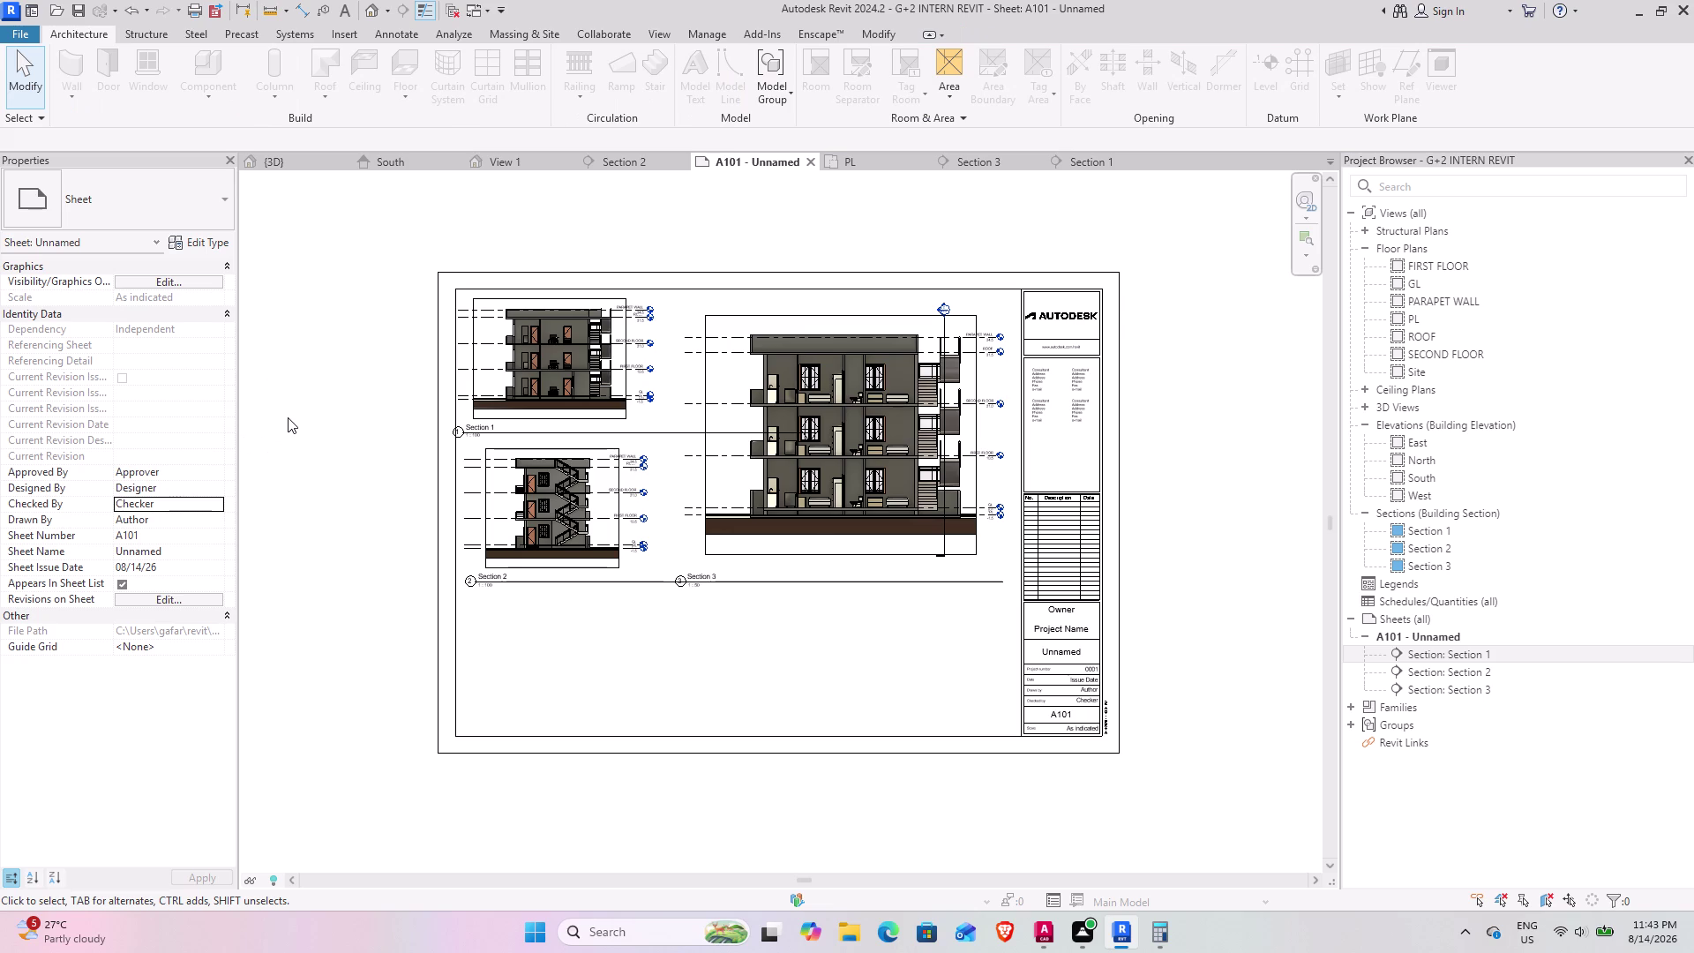
Zoom around the sheet and switch to the {3D} view of the building.
scroll(up, 3)
scroll(up, 3)
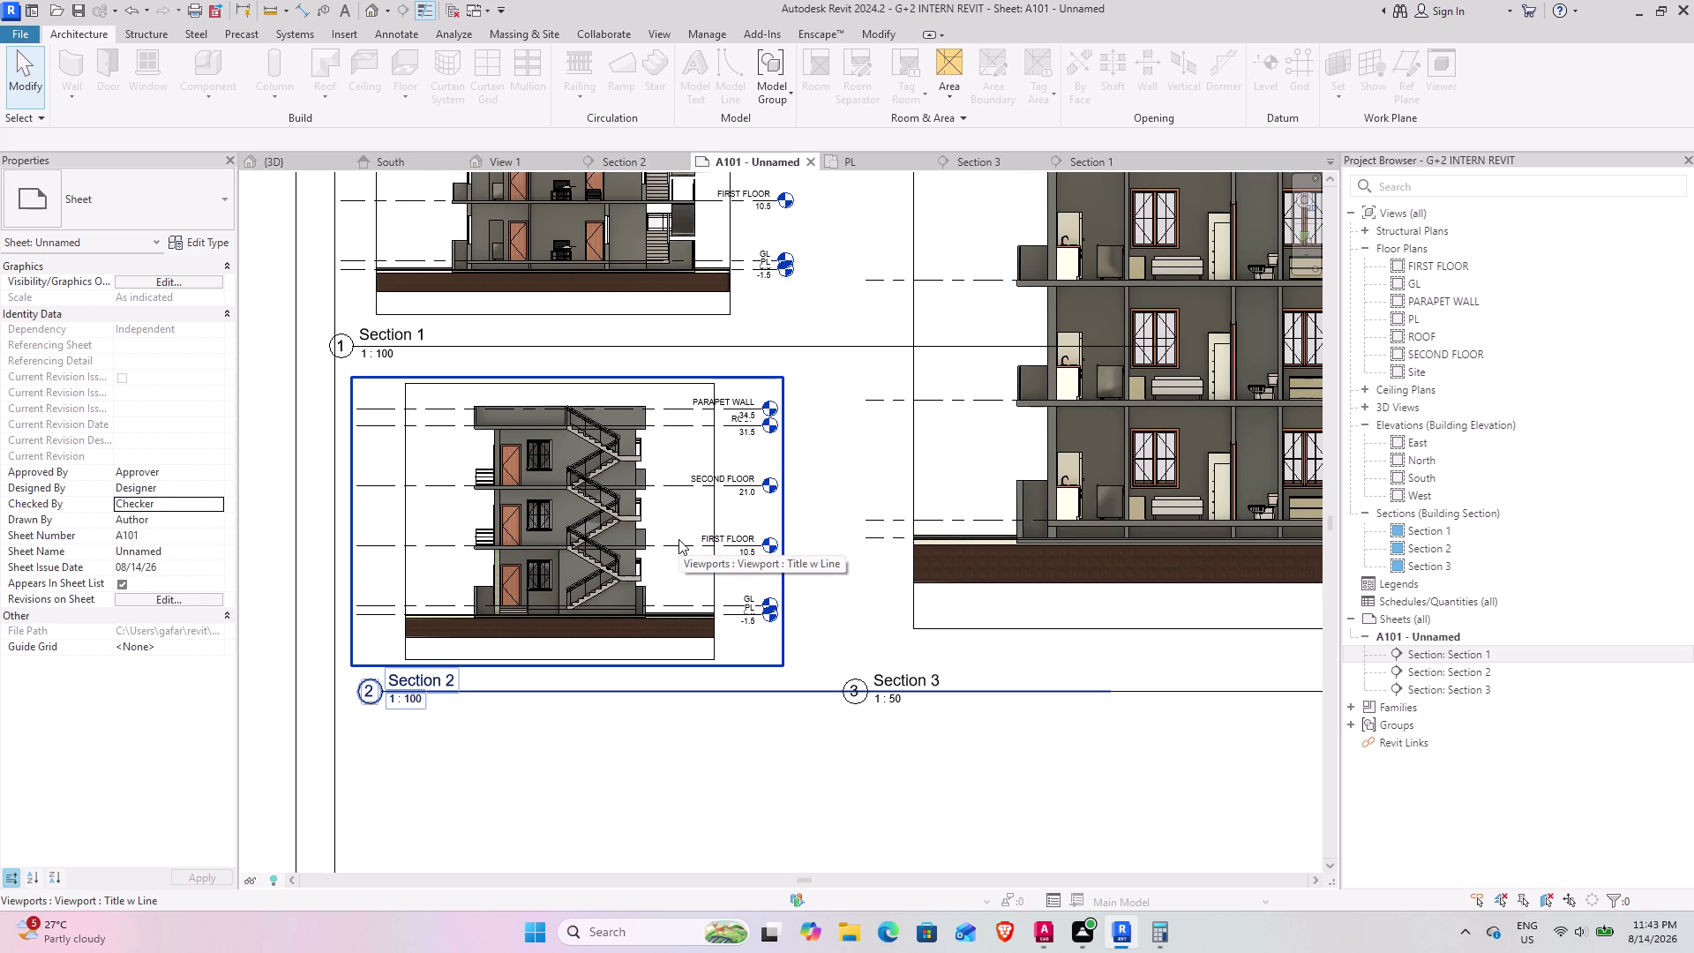
scroll(down, 3)
scroll(down, 3)
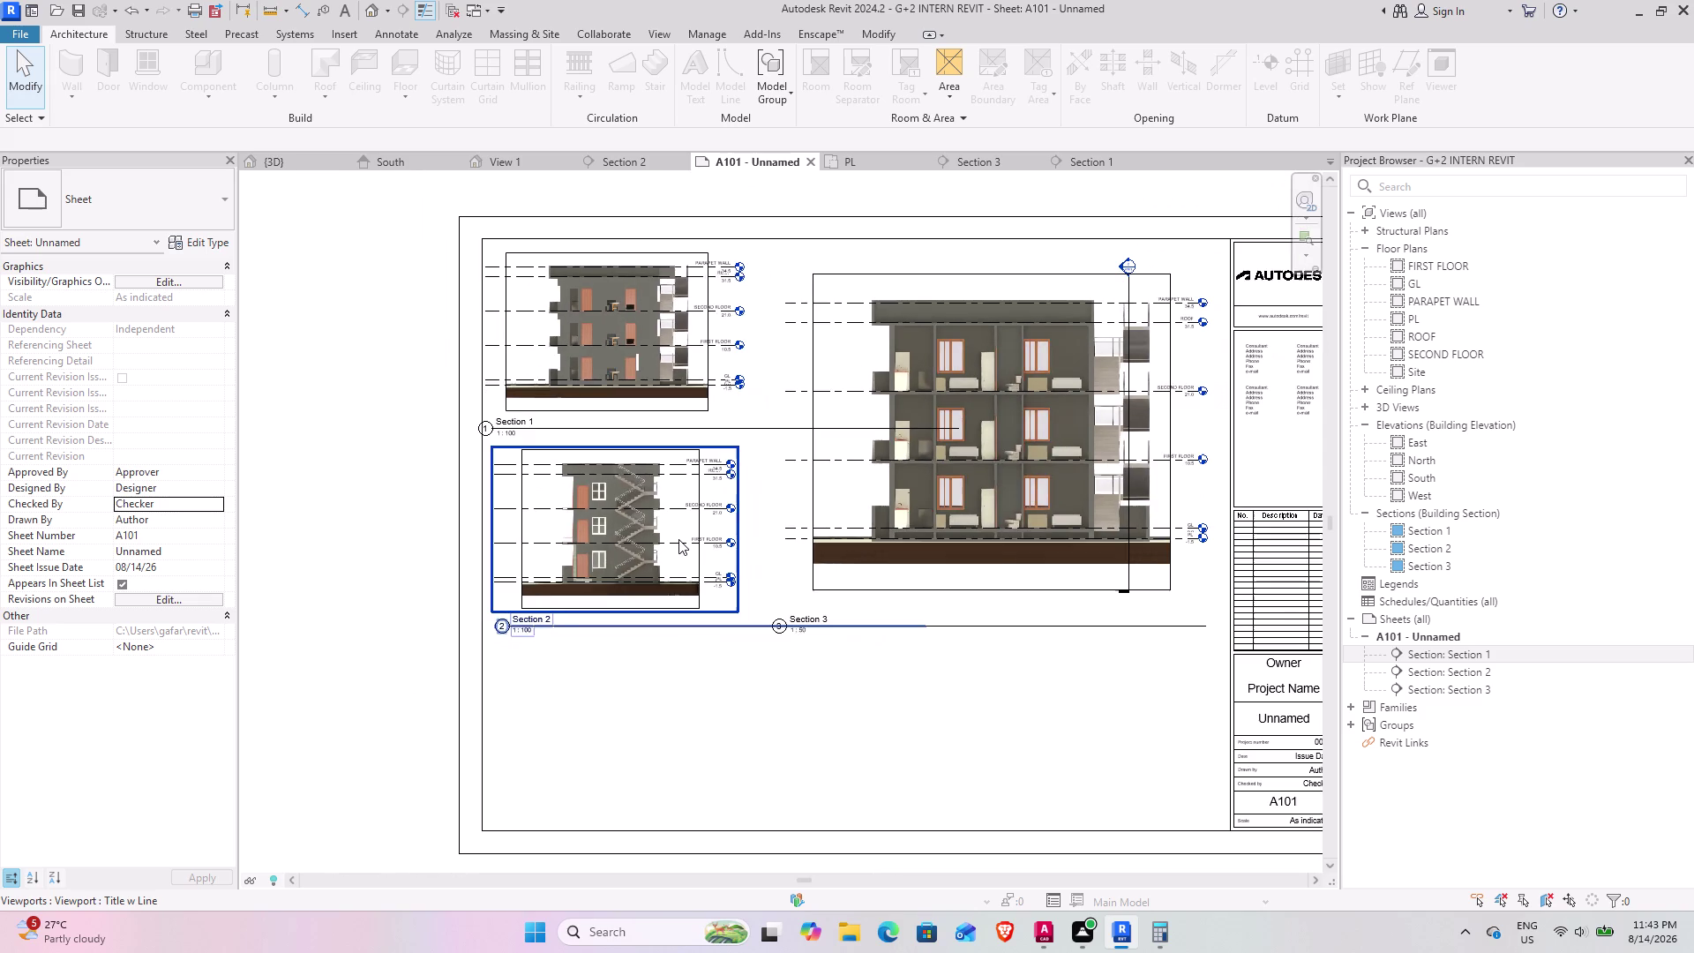
scroll(down, 3)
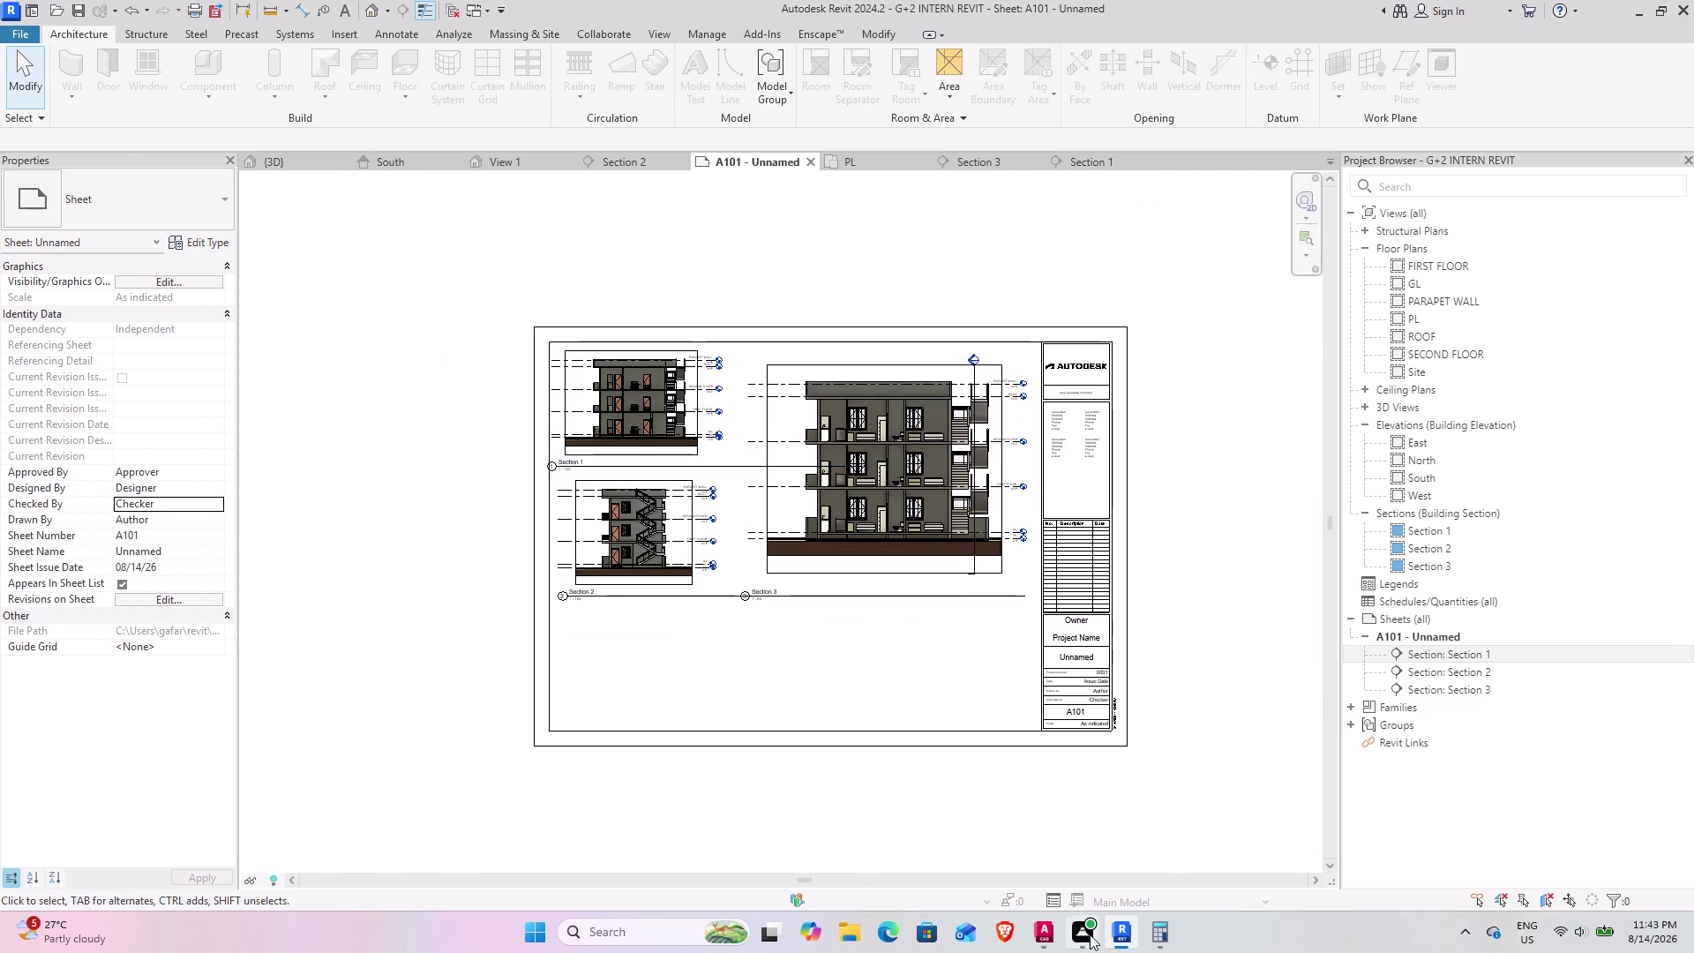
click(291, 163)
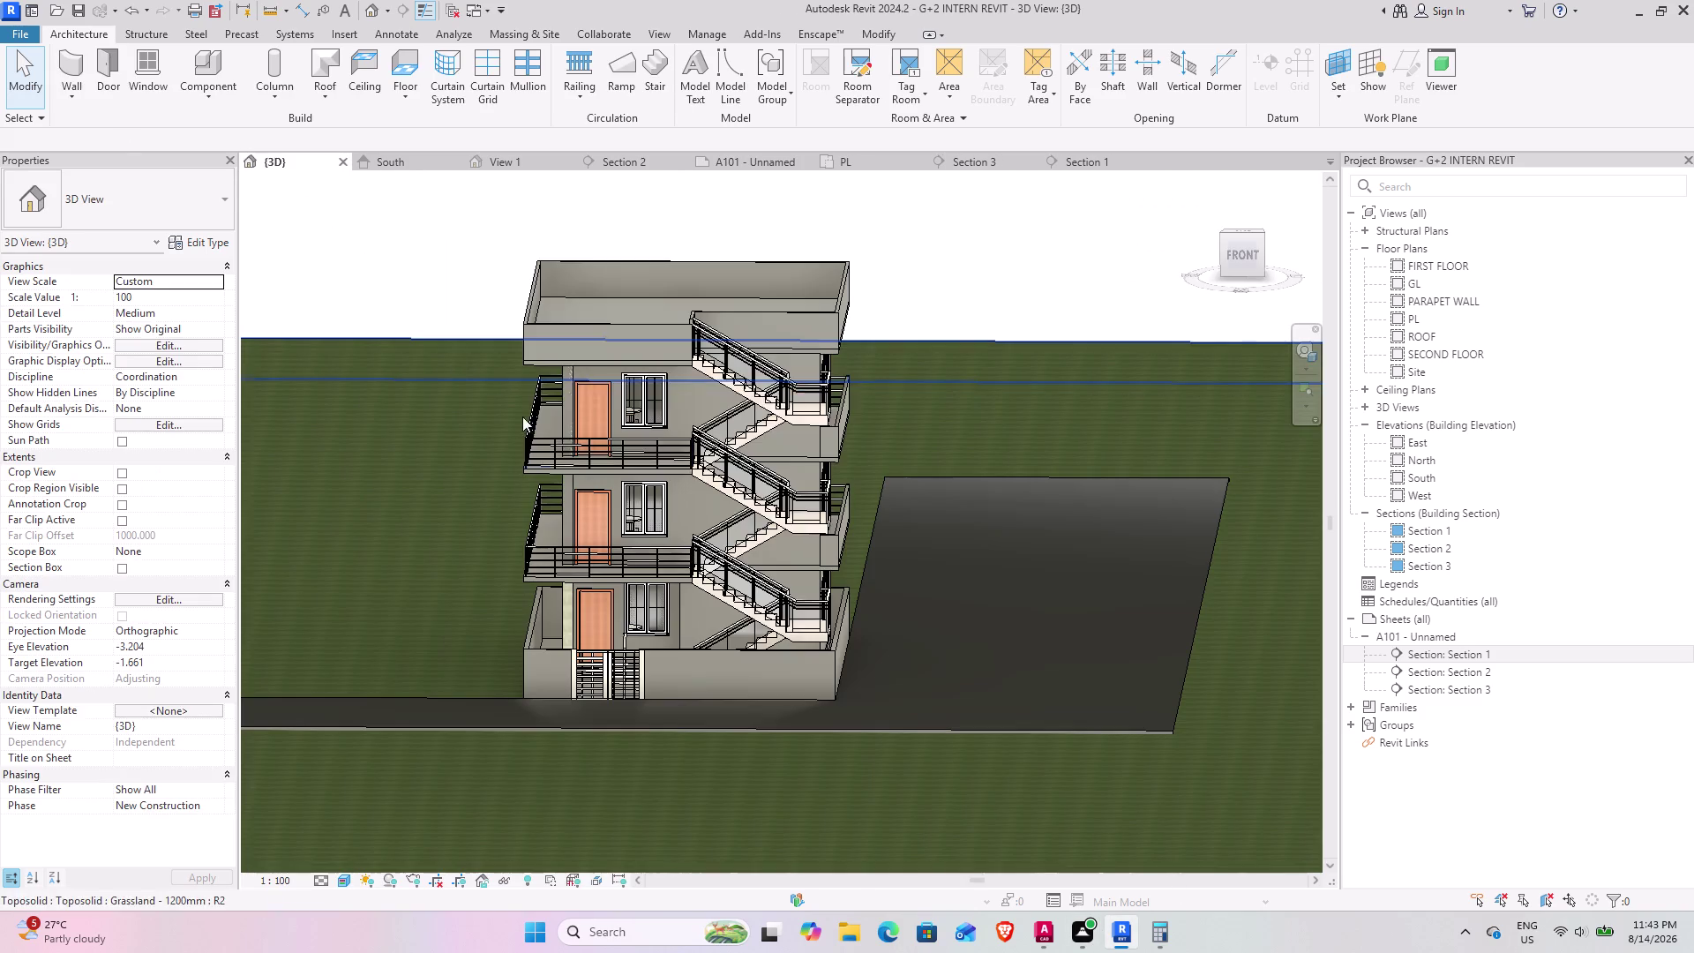
Remove the painted material from the site road, leaving it light grey.
scroll(down, 3)
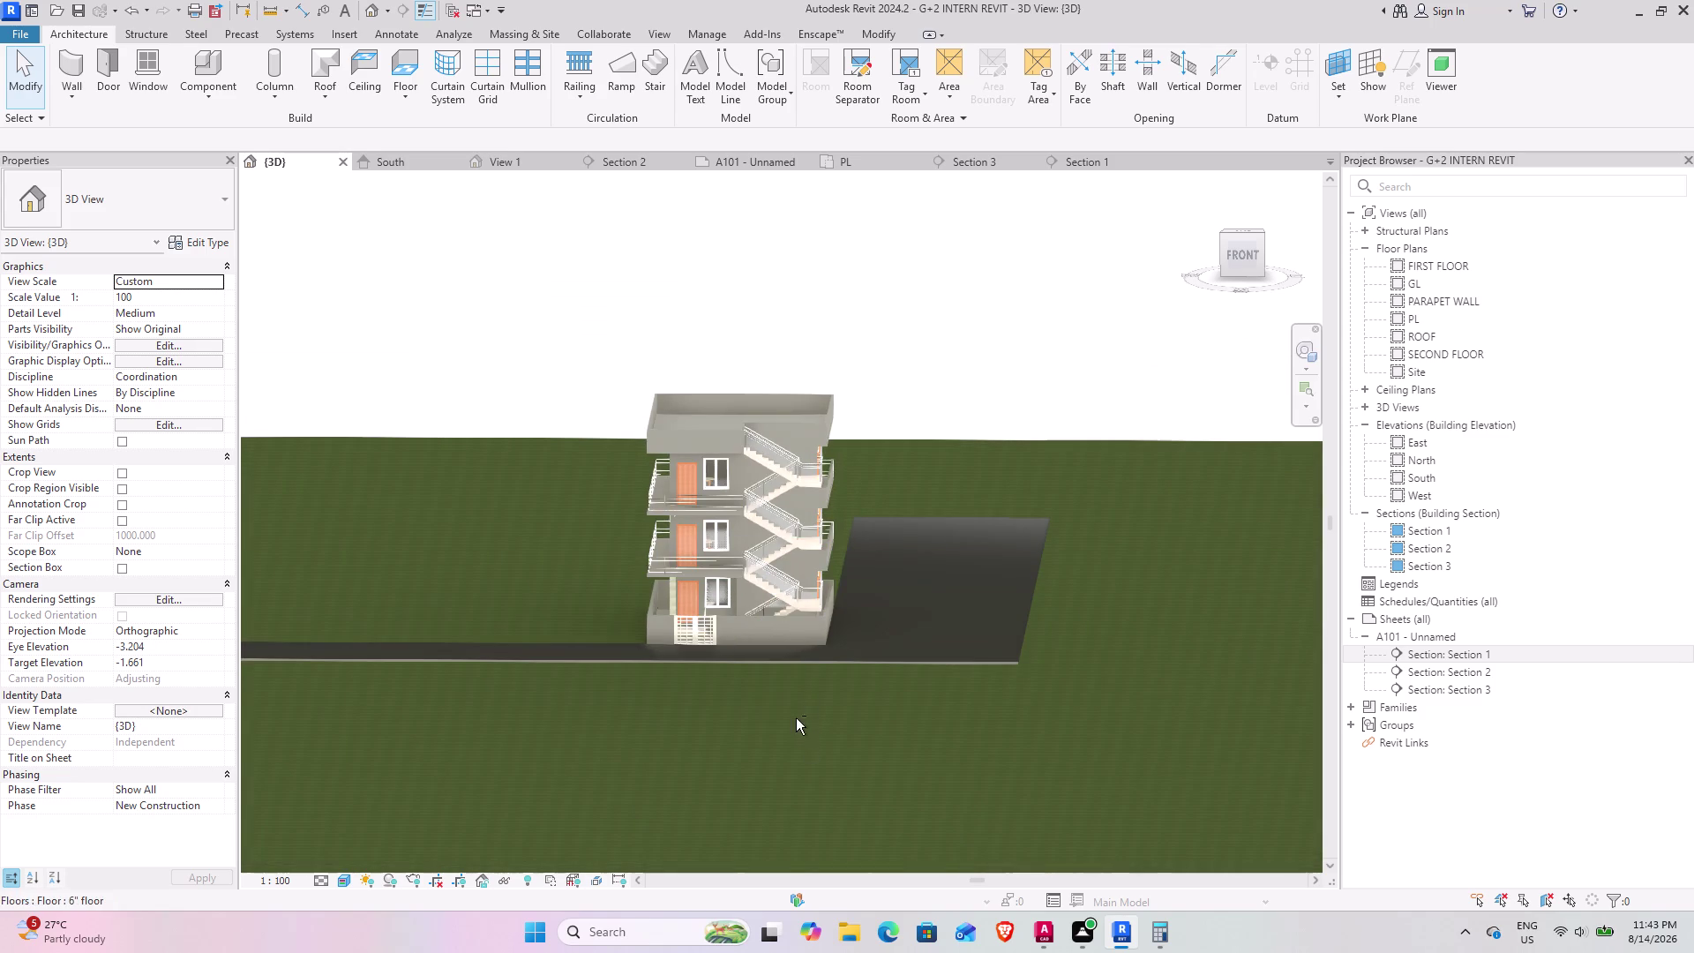
middle_drag(796, 718, 766, 710)
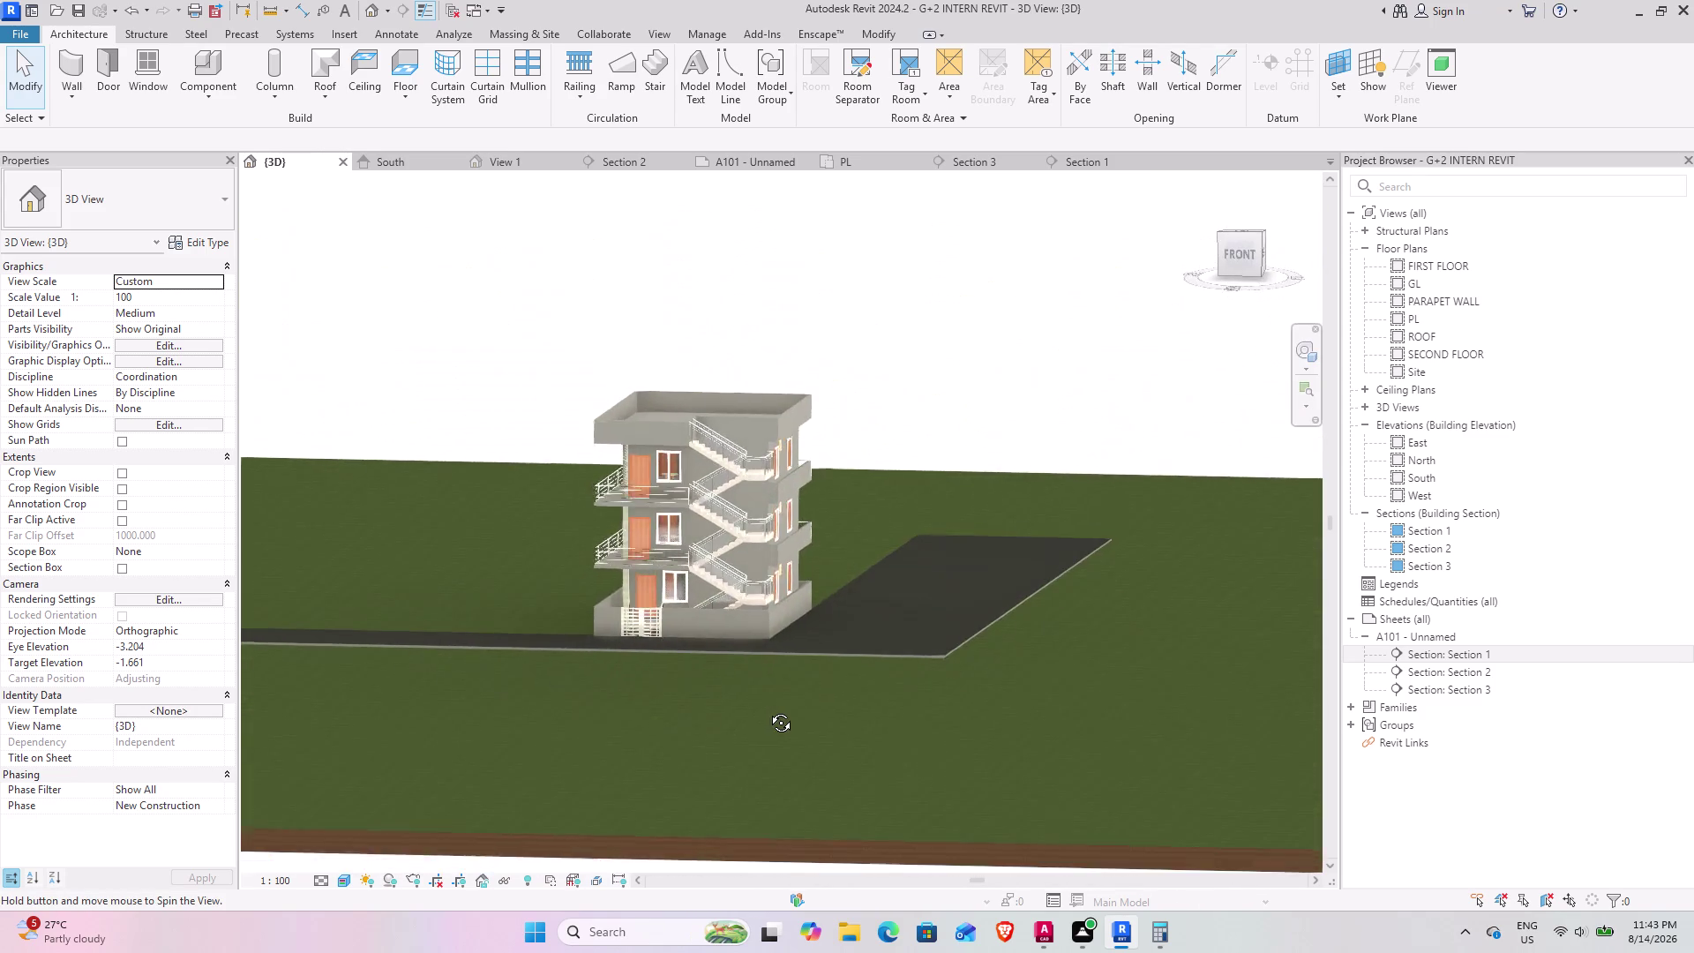
middle_drag(766, 710, 796, 750)
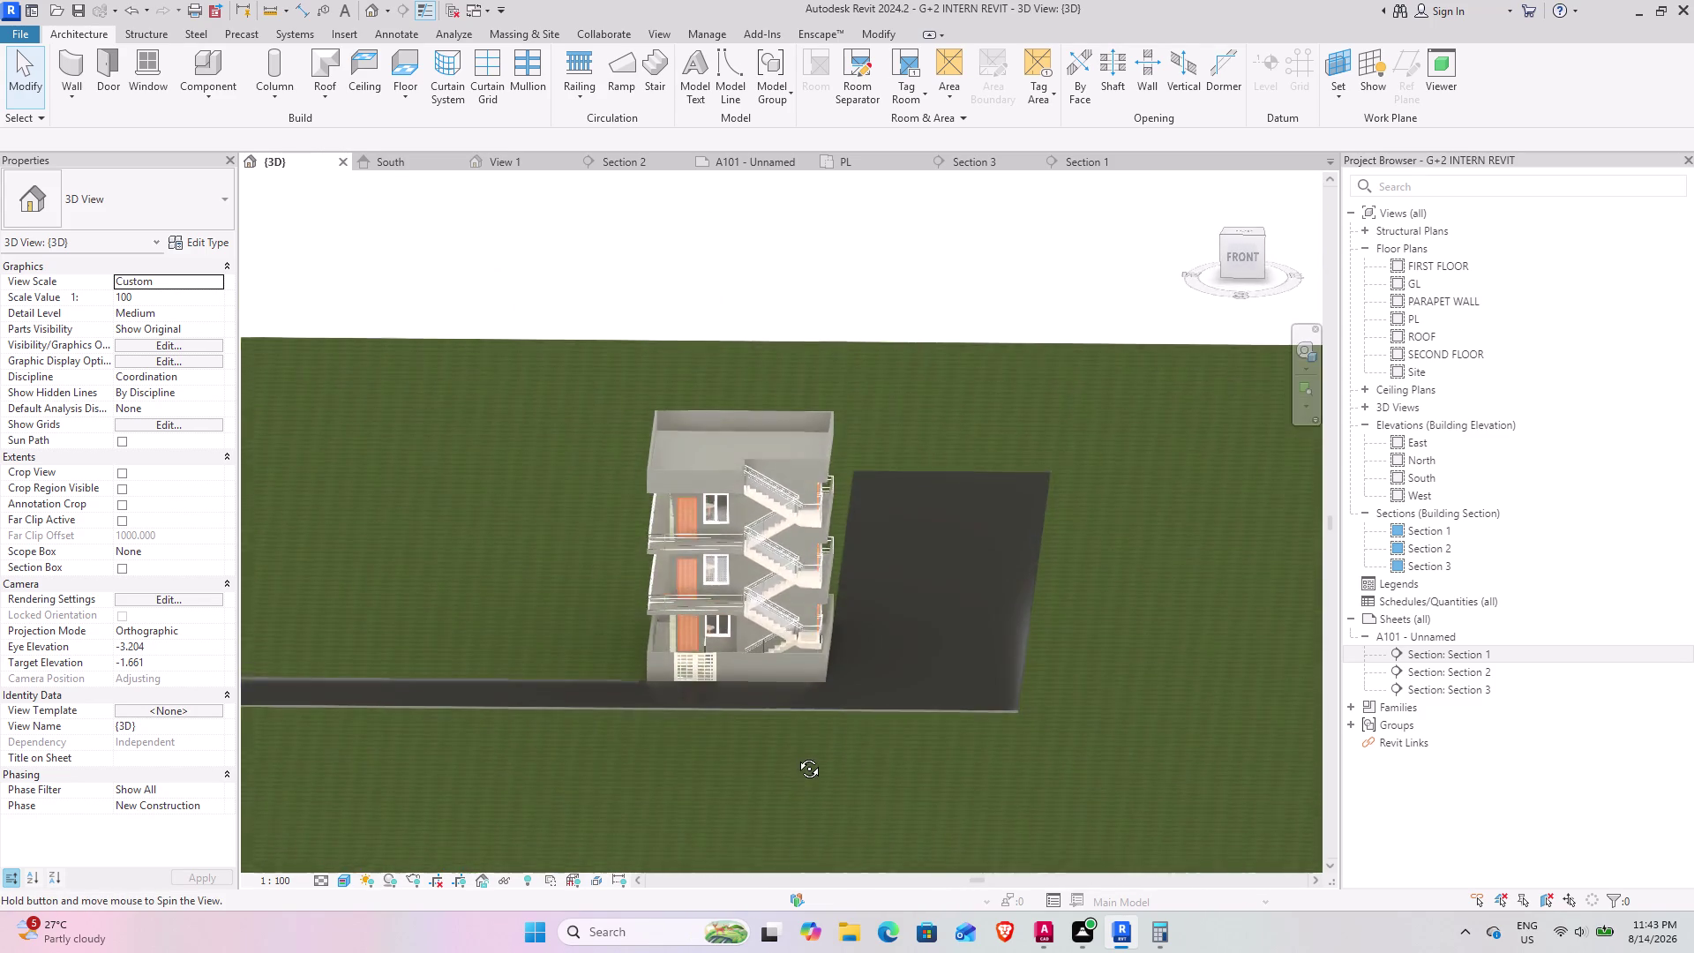
middle_drag(796, 750, 796, 785)
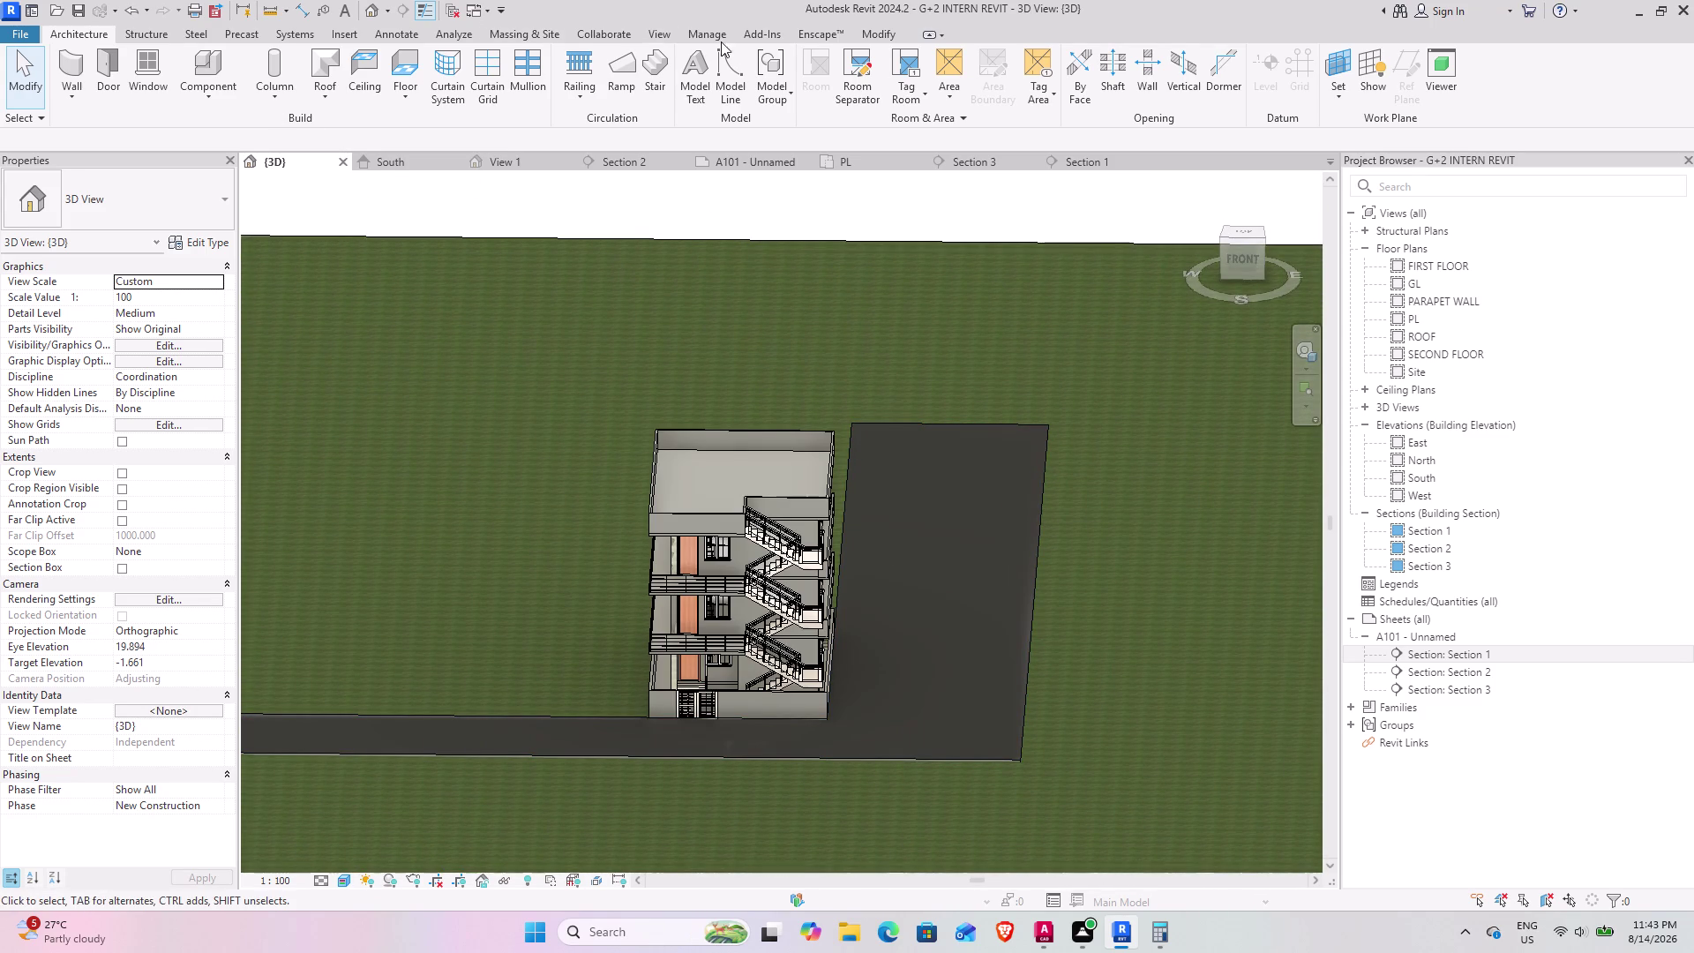
click(868, 28)
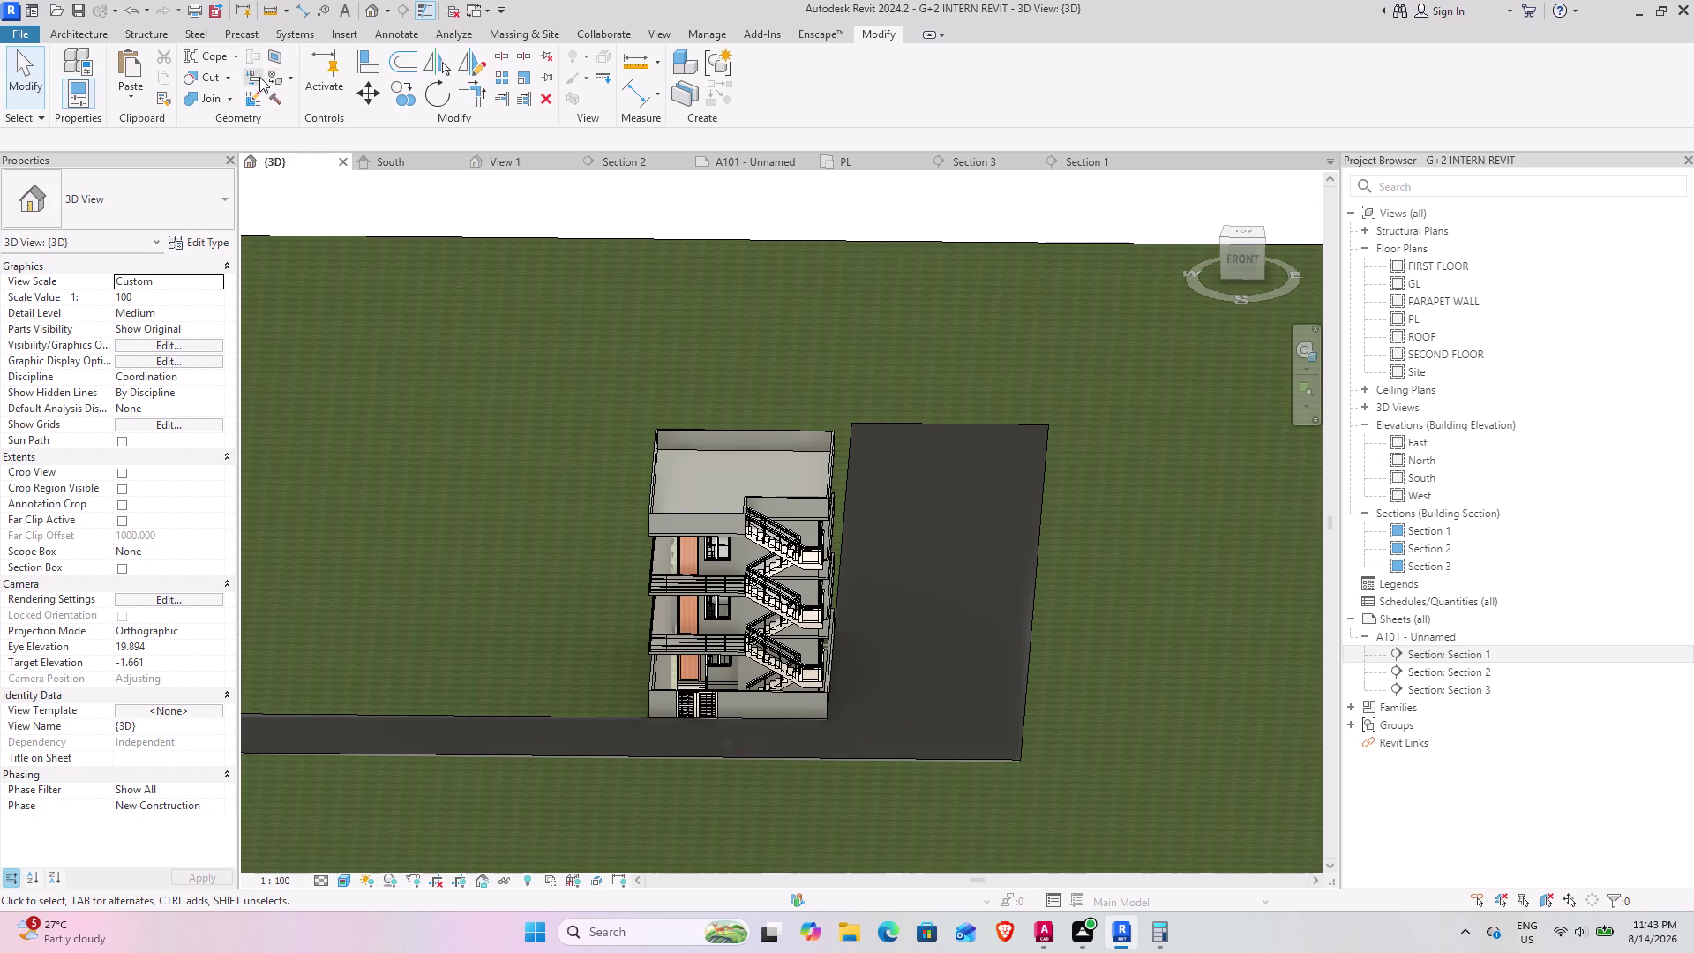
click(295, 79)
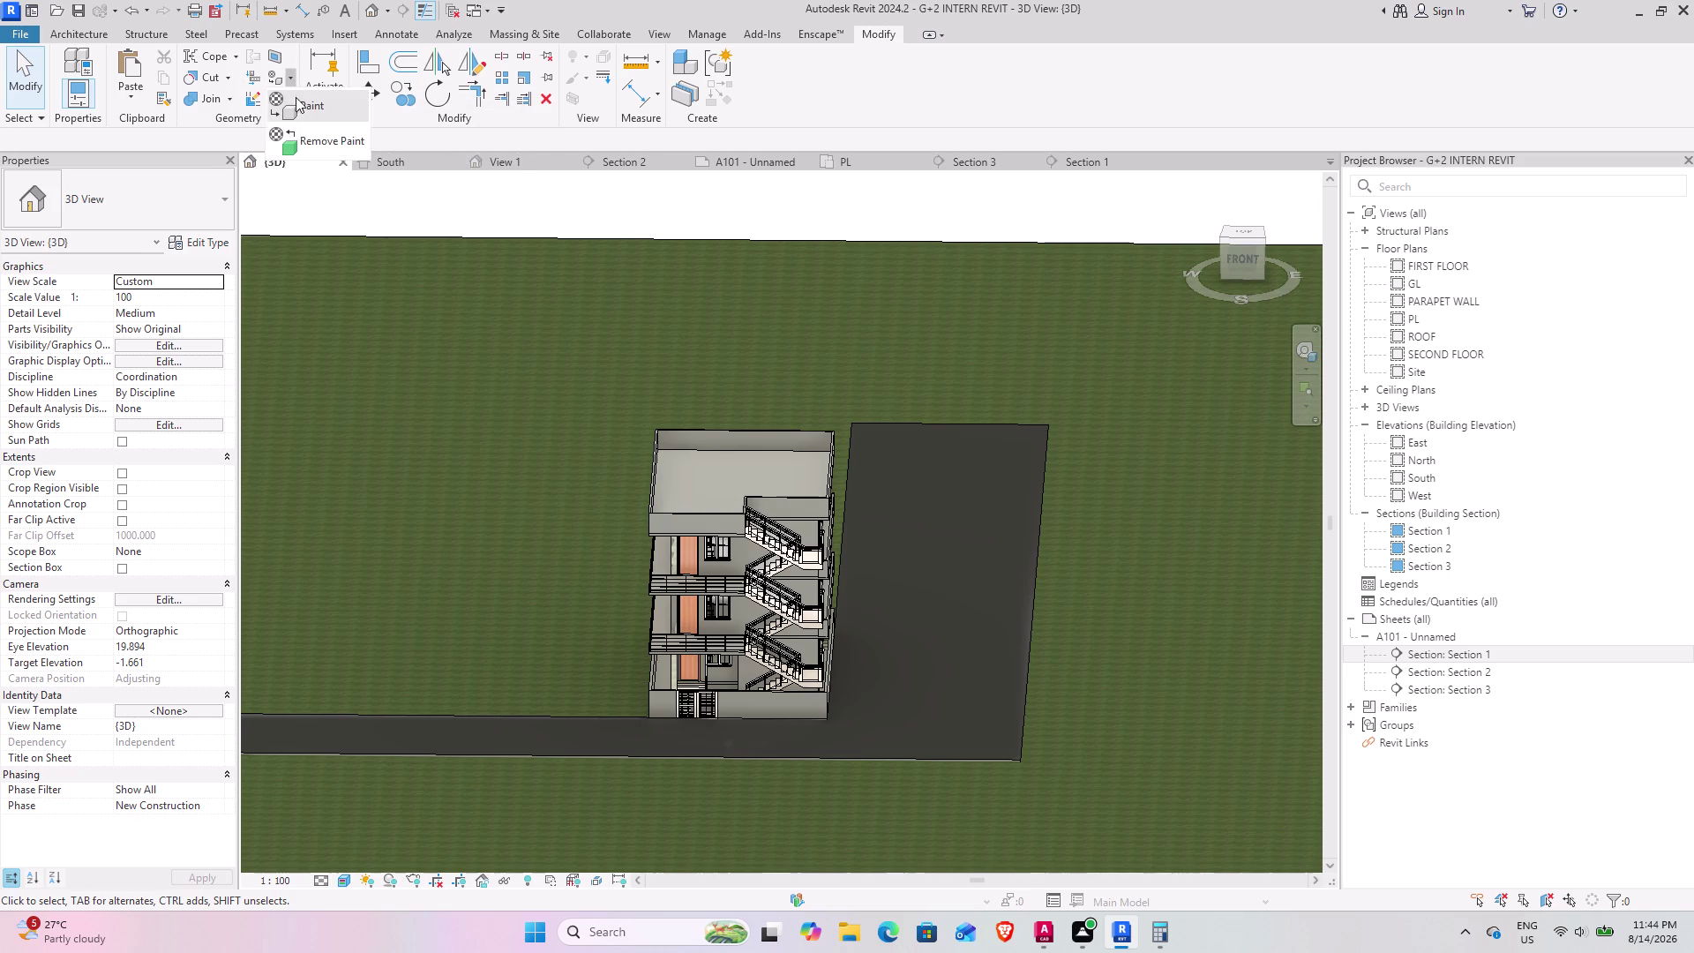
click(305, 141)
click(921, 633)
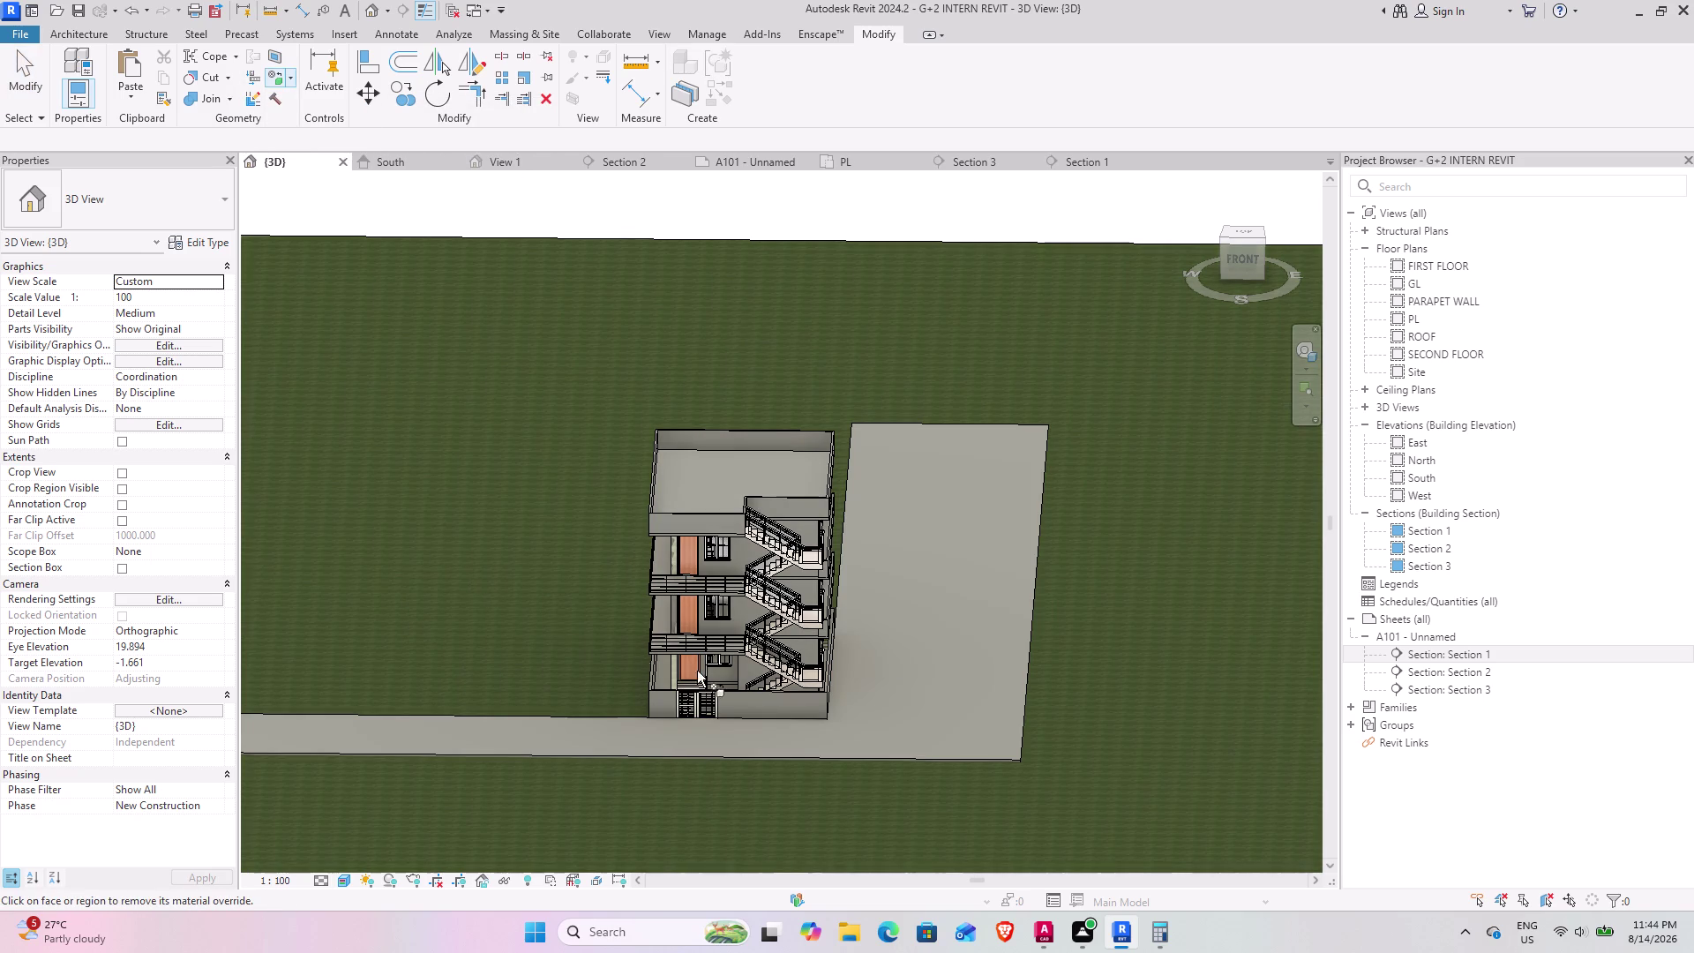
click(37, 81)
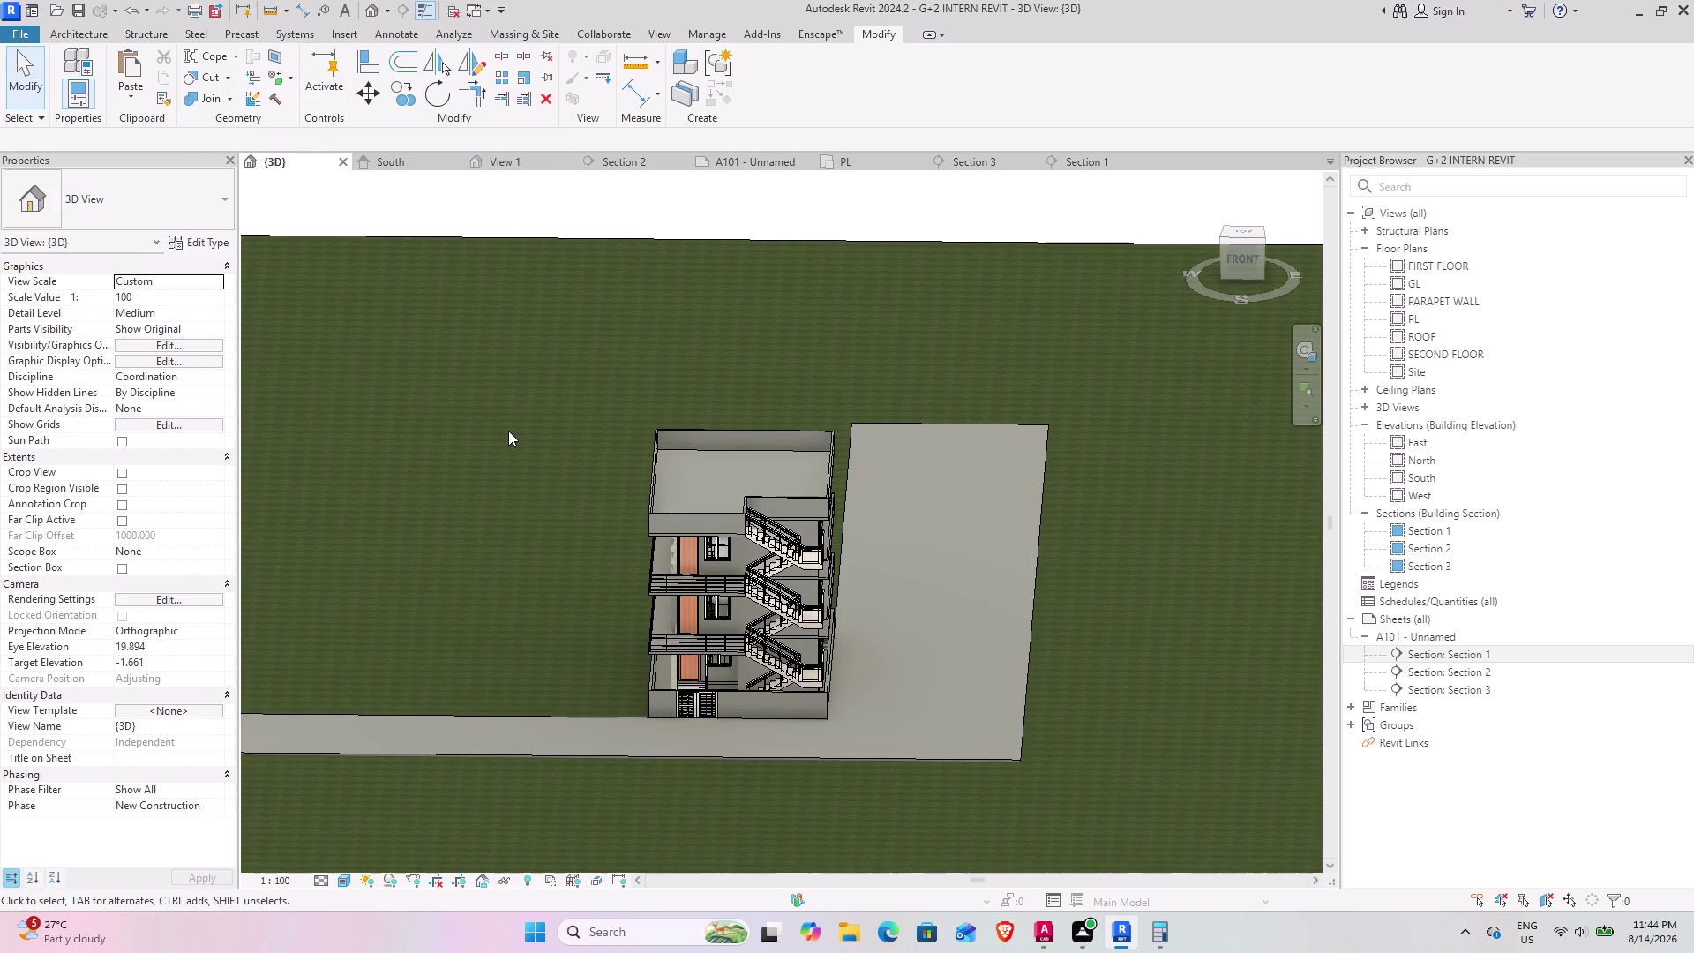
Orbit the model round to a front view of the building and road.
scroll(down, 3)
middle_drag(647, 485, 902, 555)
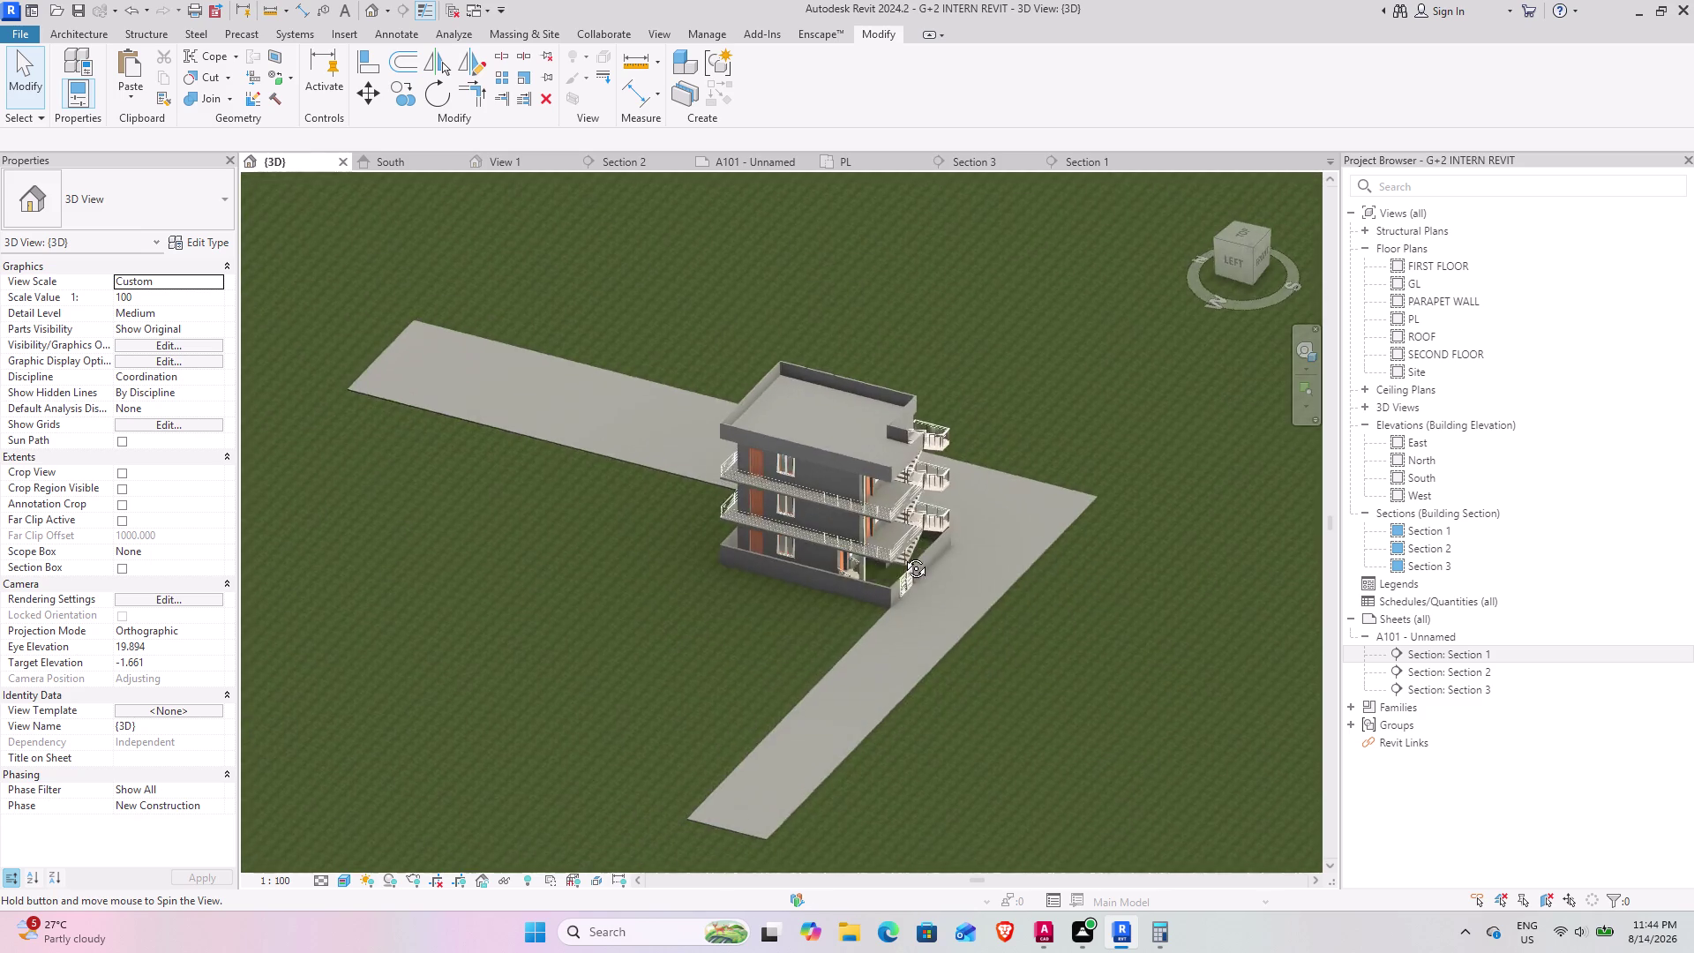
middle_drag(903, 555, 688, 531)
middle_drag(623, 465, 511, 416)
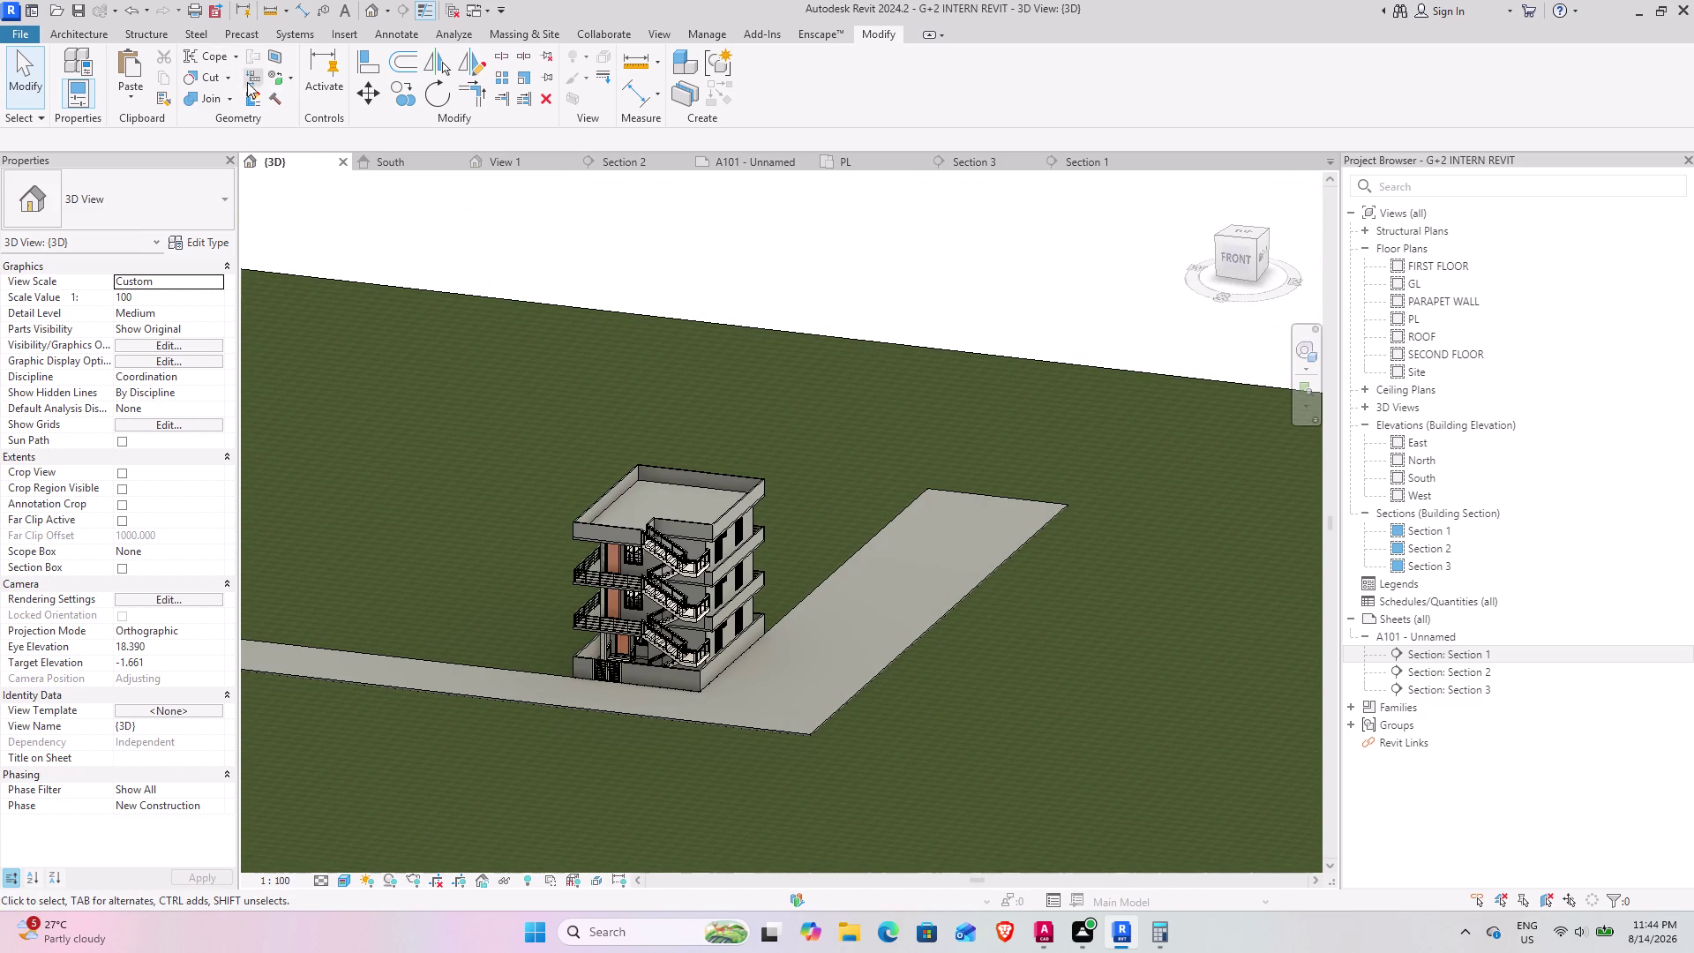
double_click(298, 78)
click(287, 102)
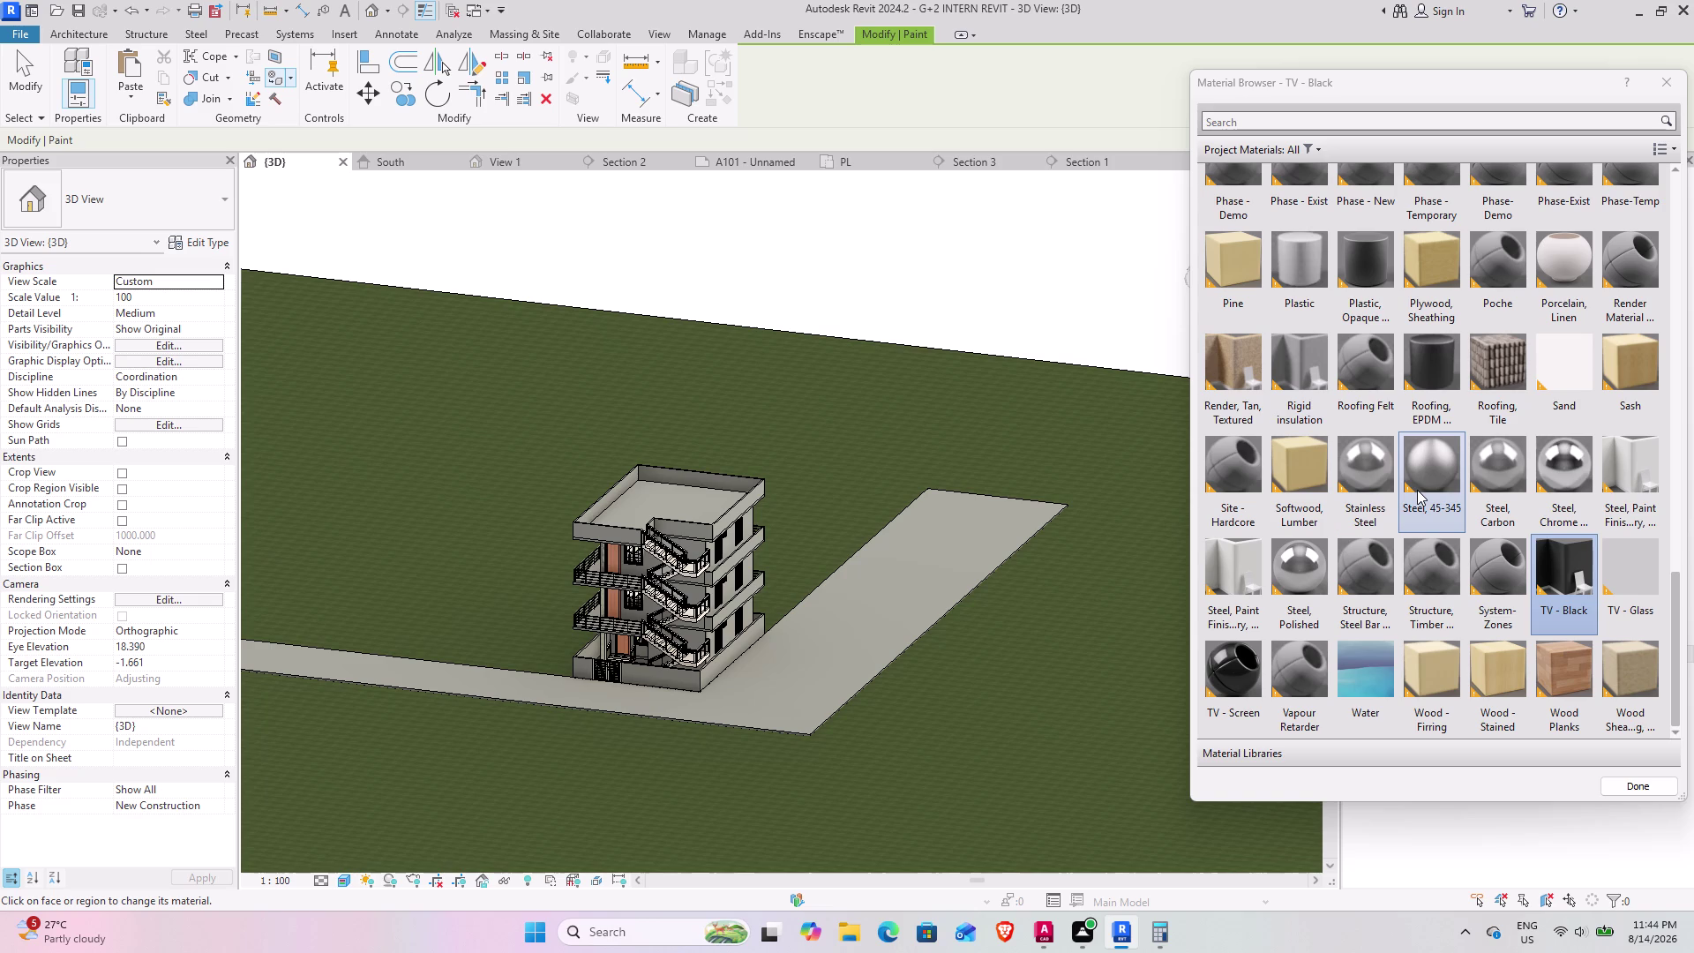
scroll(down, 3)
scroll(up, 3)
scroll(up, 3)
scroll(down, 3)
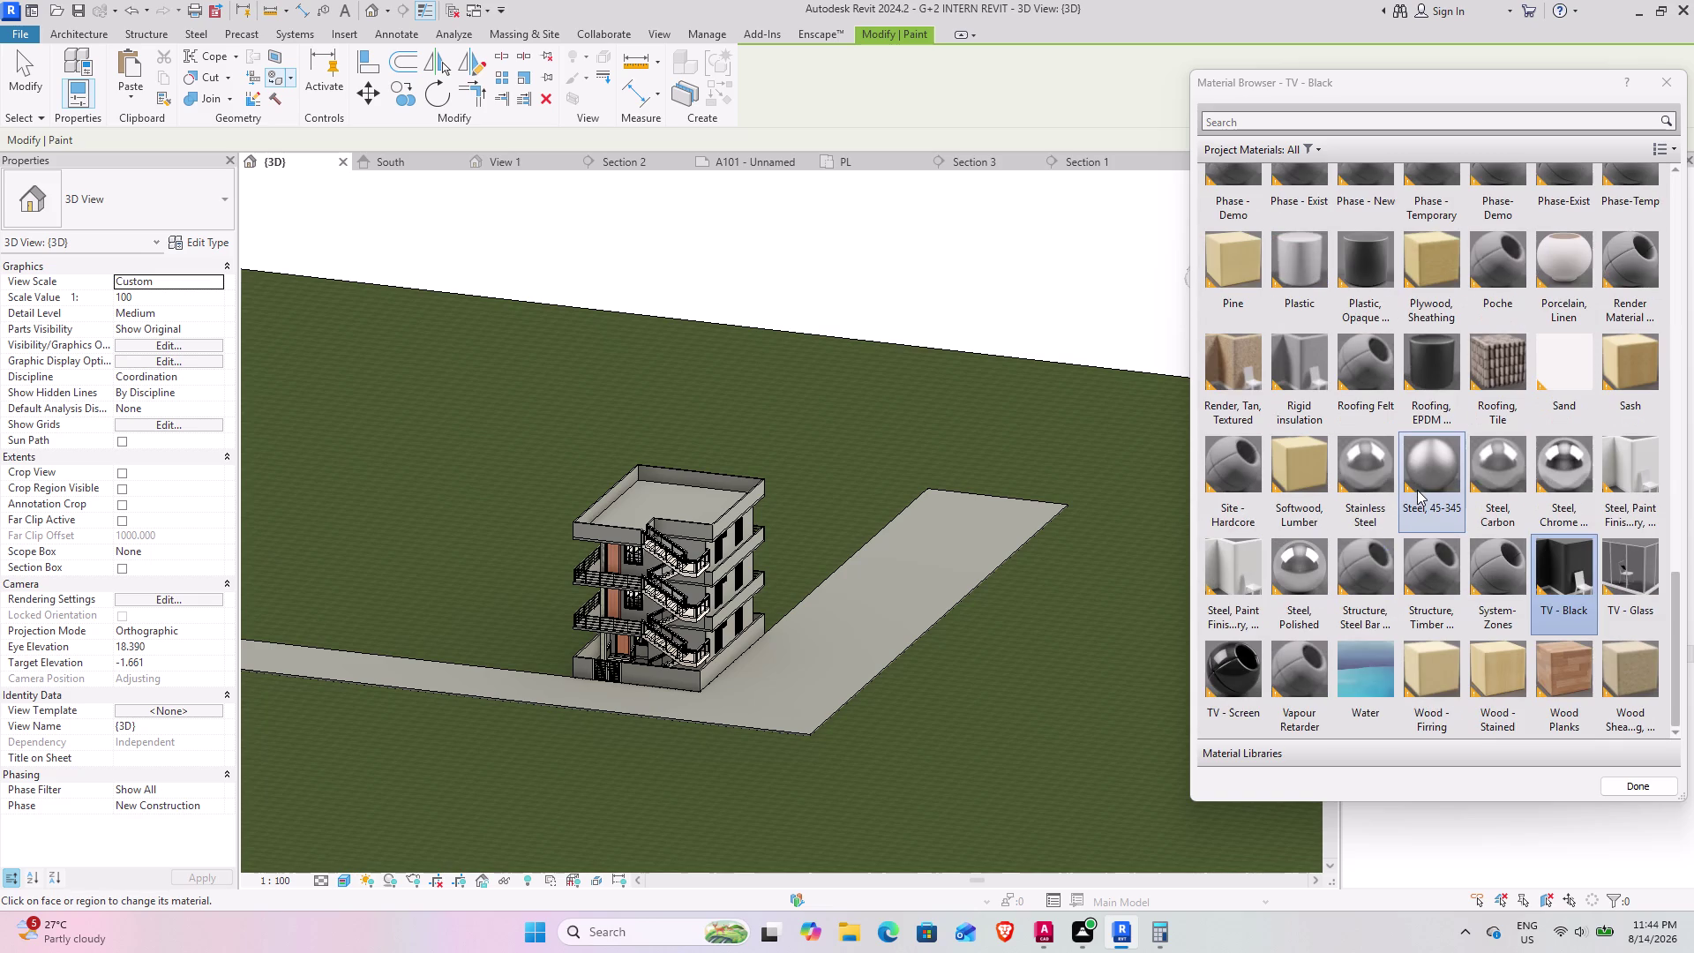
scroll(up, 3)
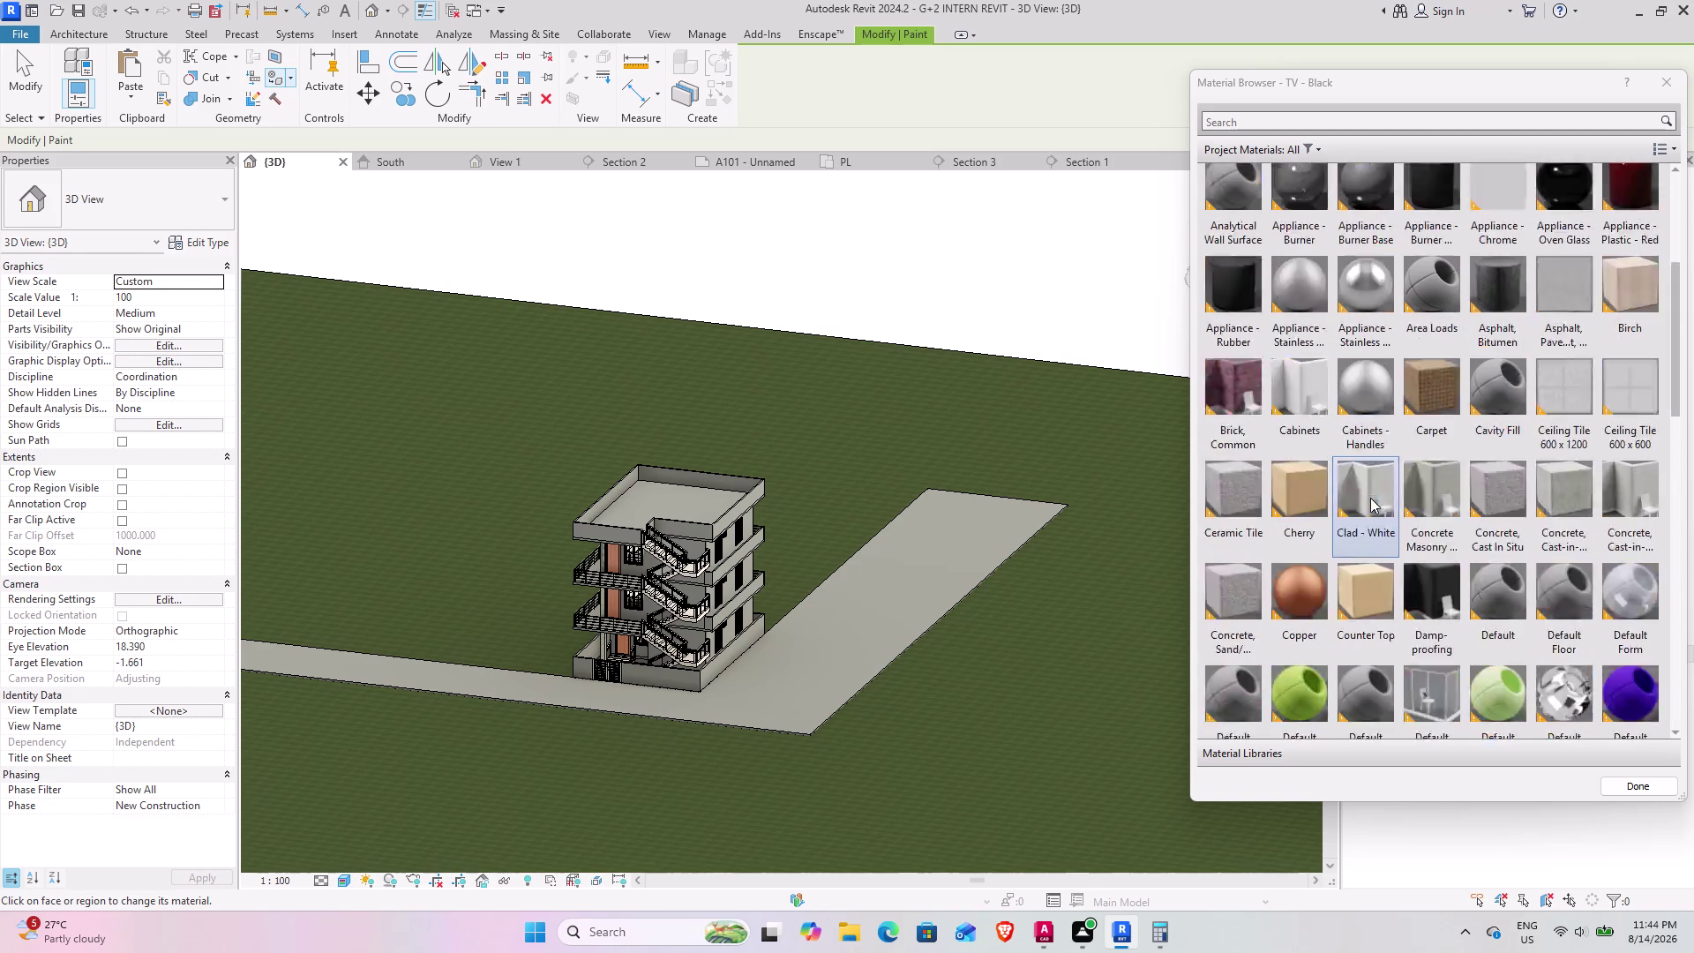
scroll(up, 3)
scroll(down, 3)
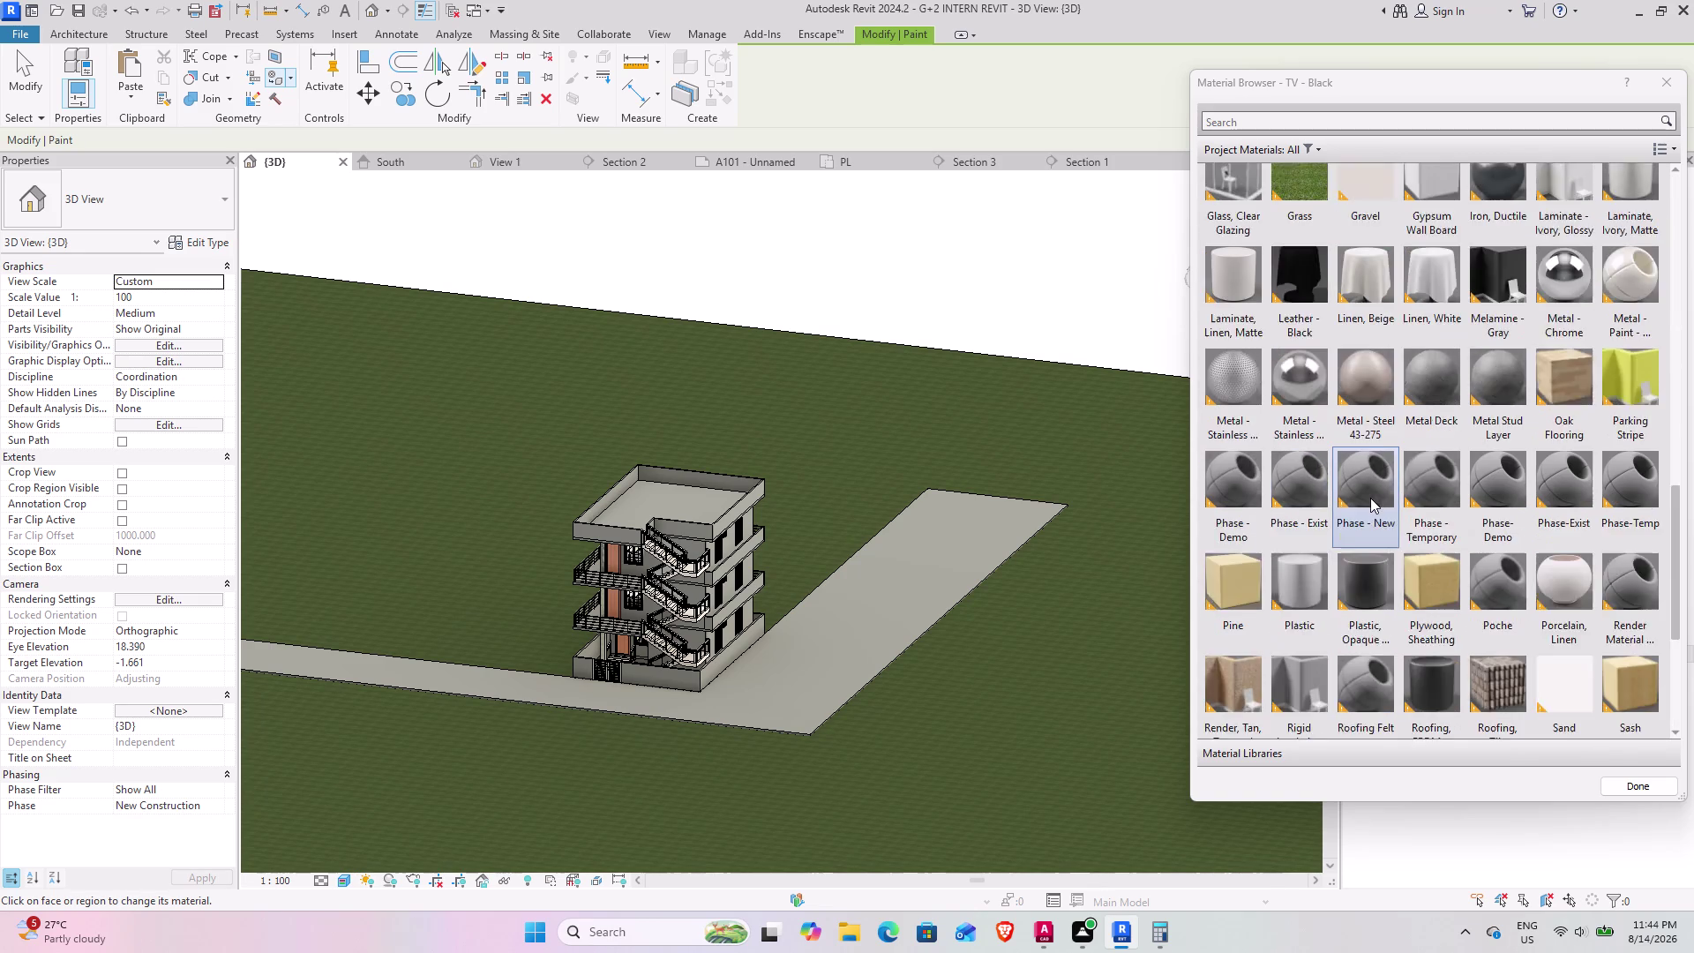
scroll(down, 3)
scroll(down, 3)
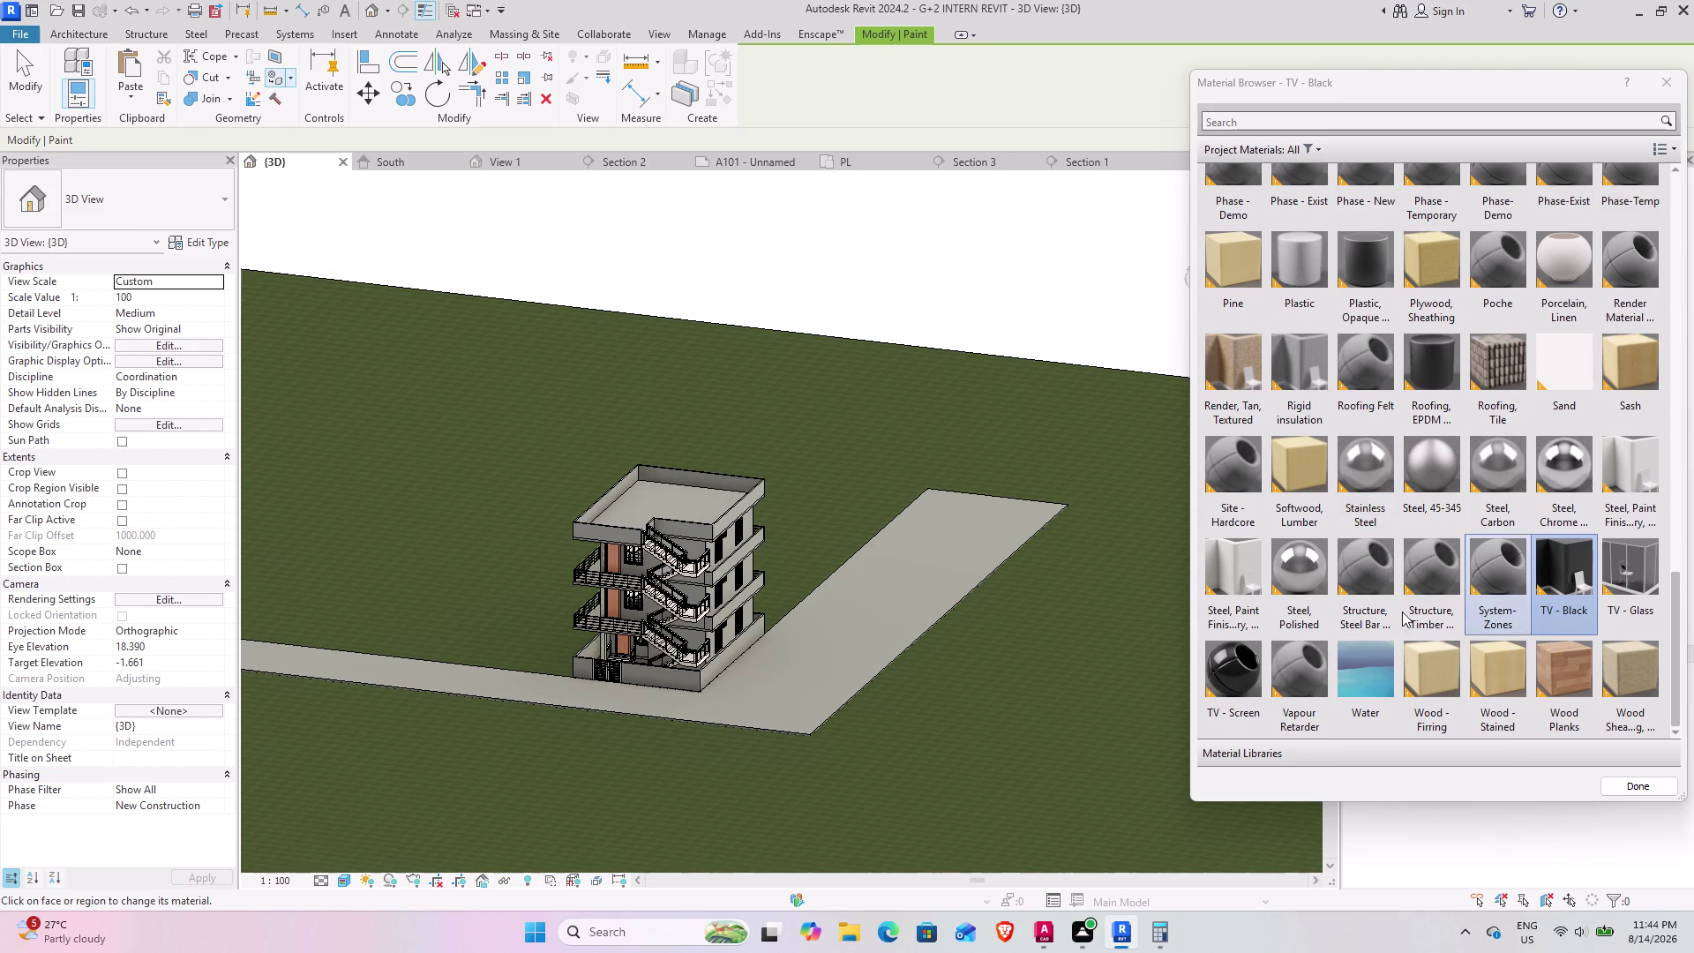
scroll(up, 3)
scroll(up, 3)
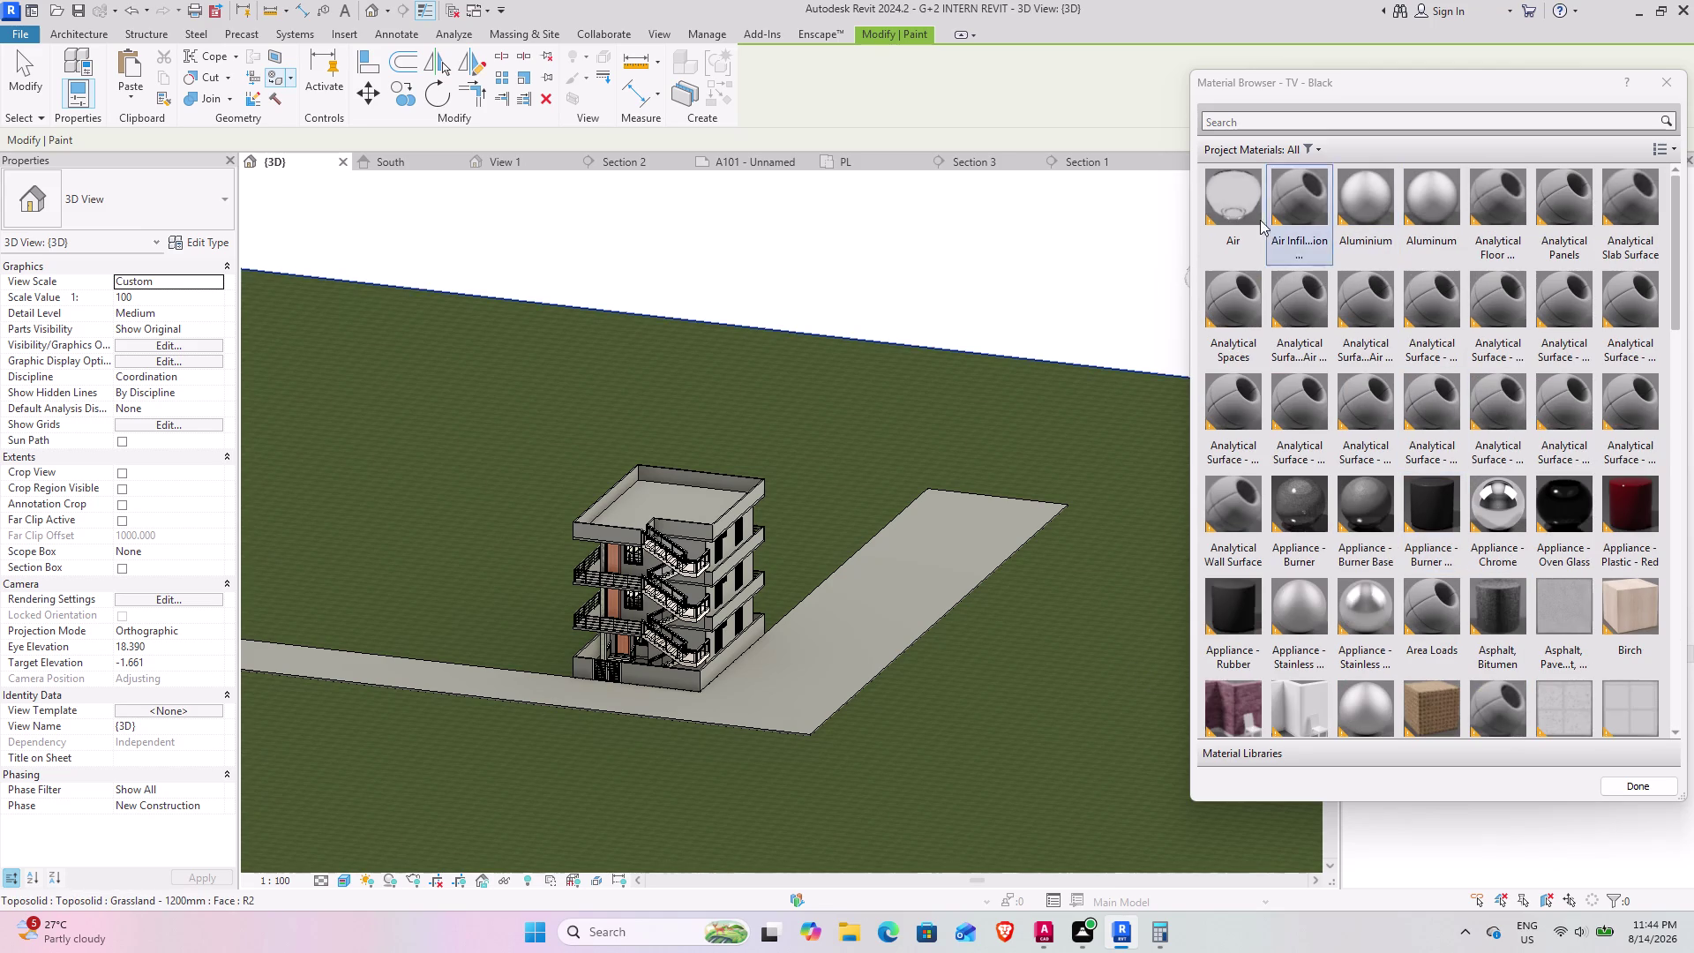
click(1309, 150)
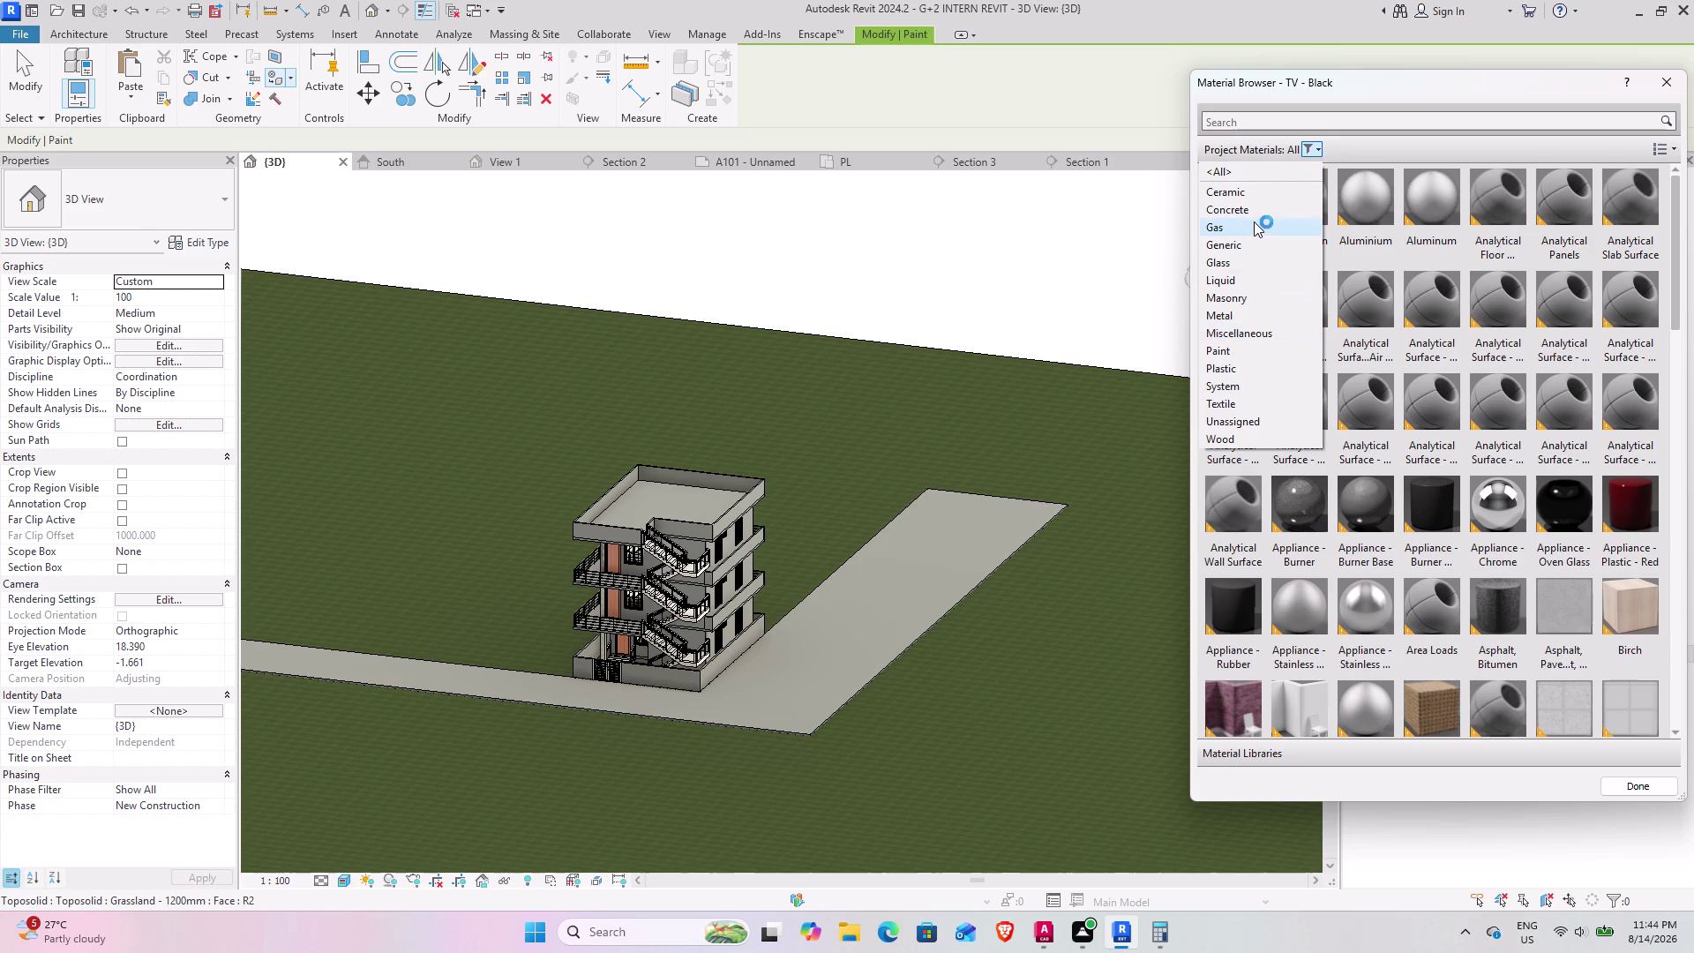
click(1244, 151)
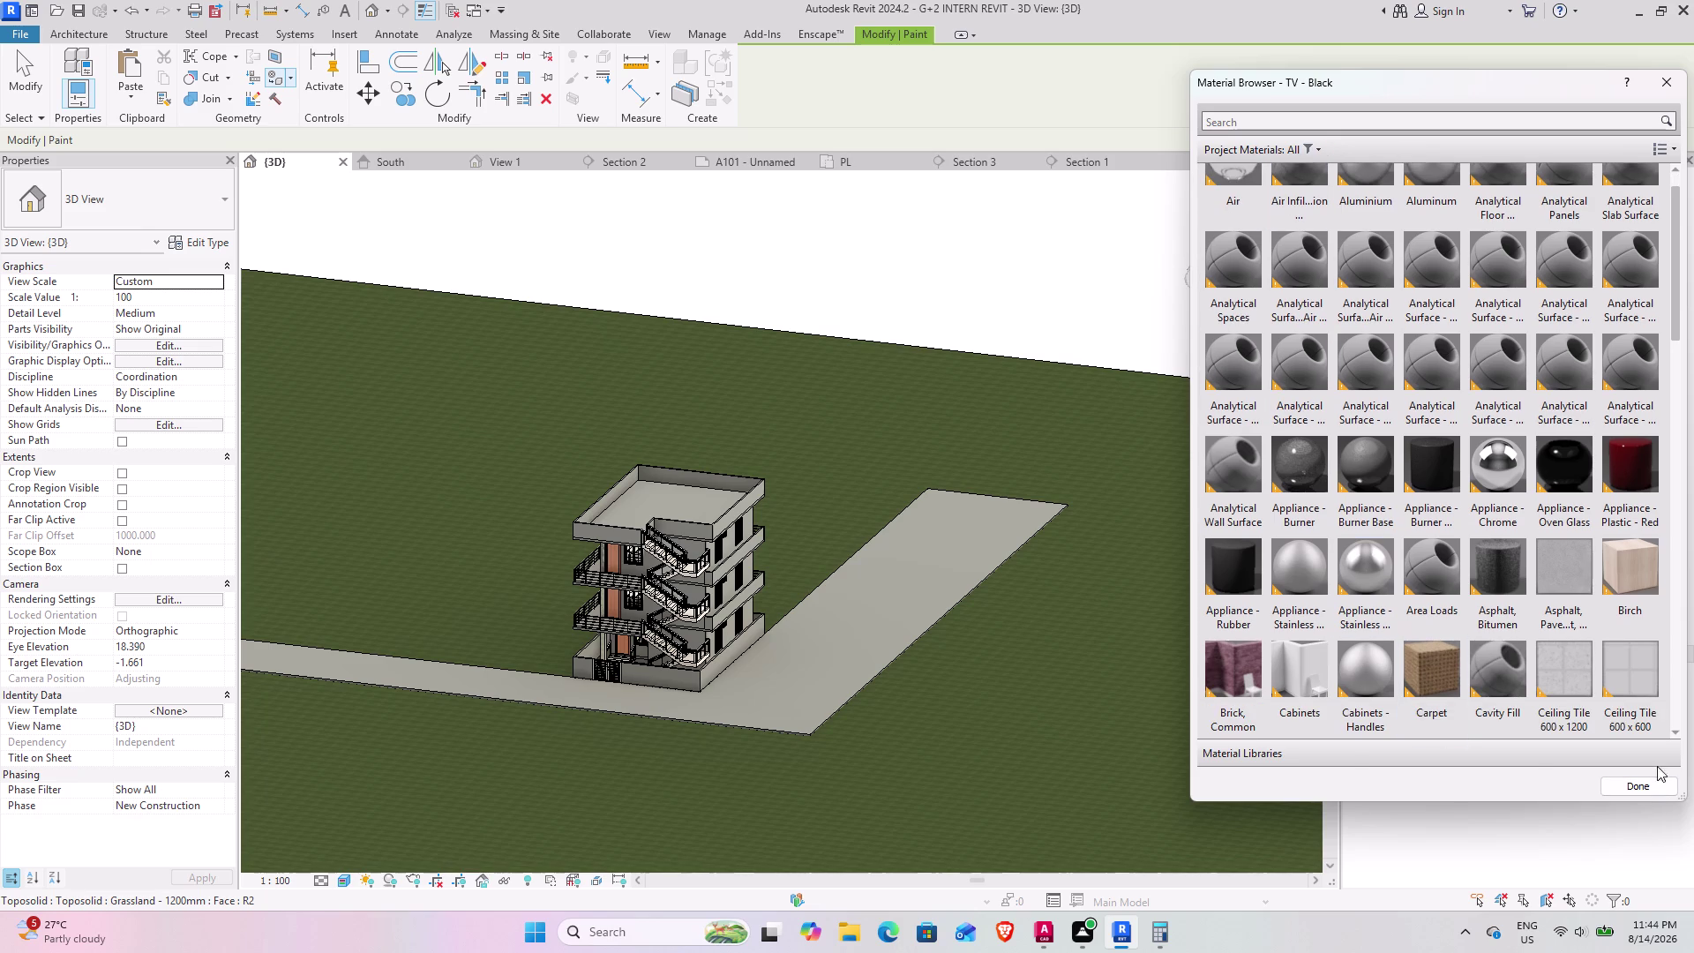
drag(1288, 755, 1315, 750)
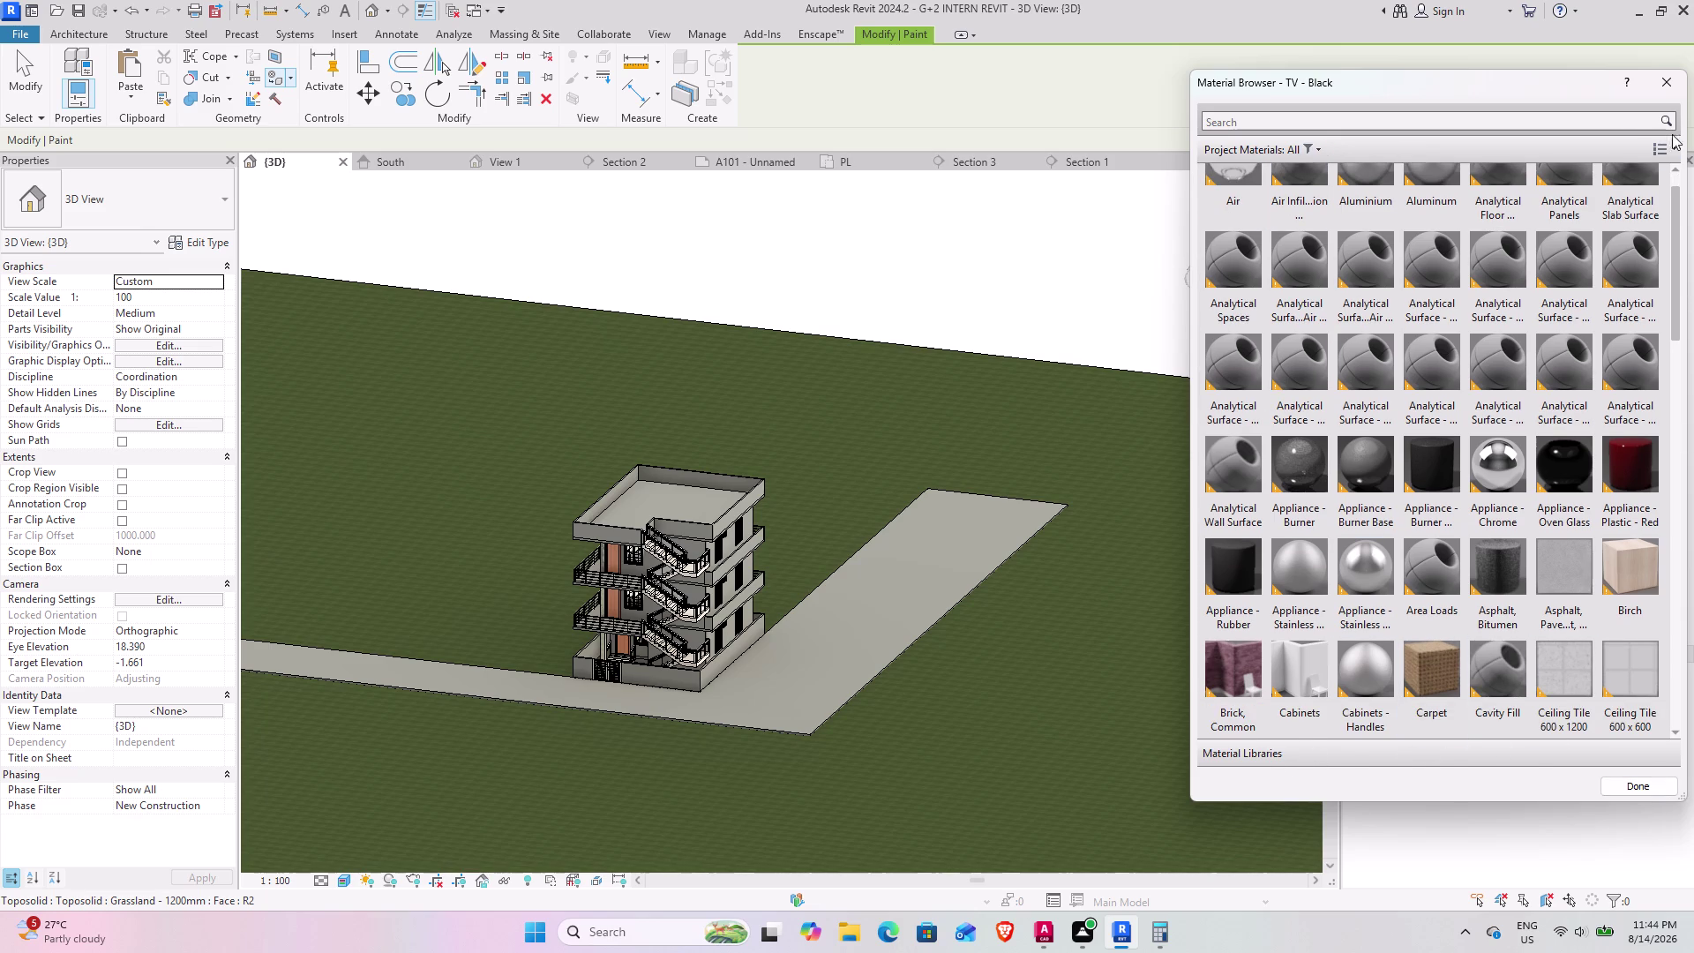
click(1672, 147)
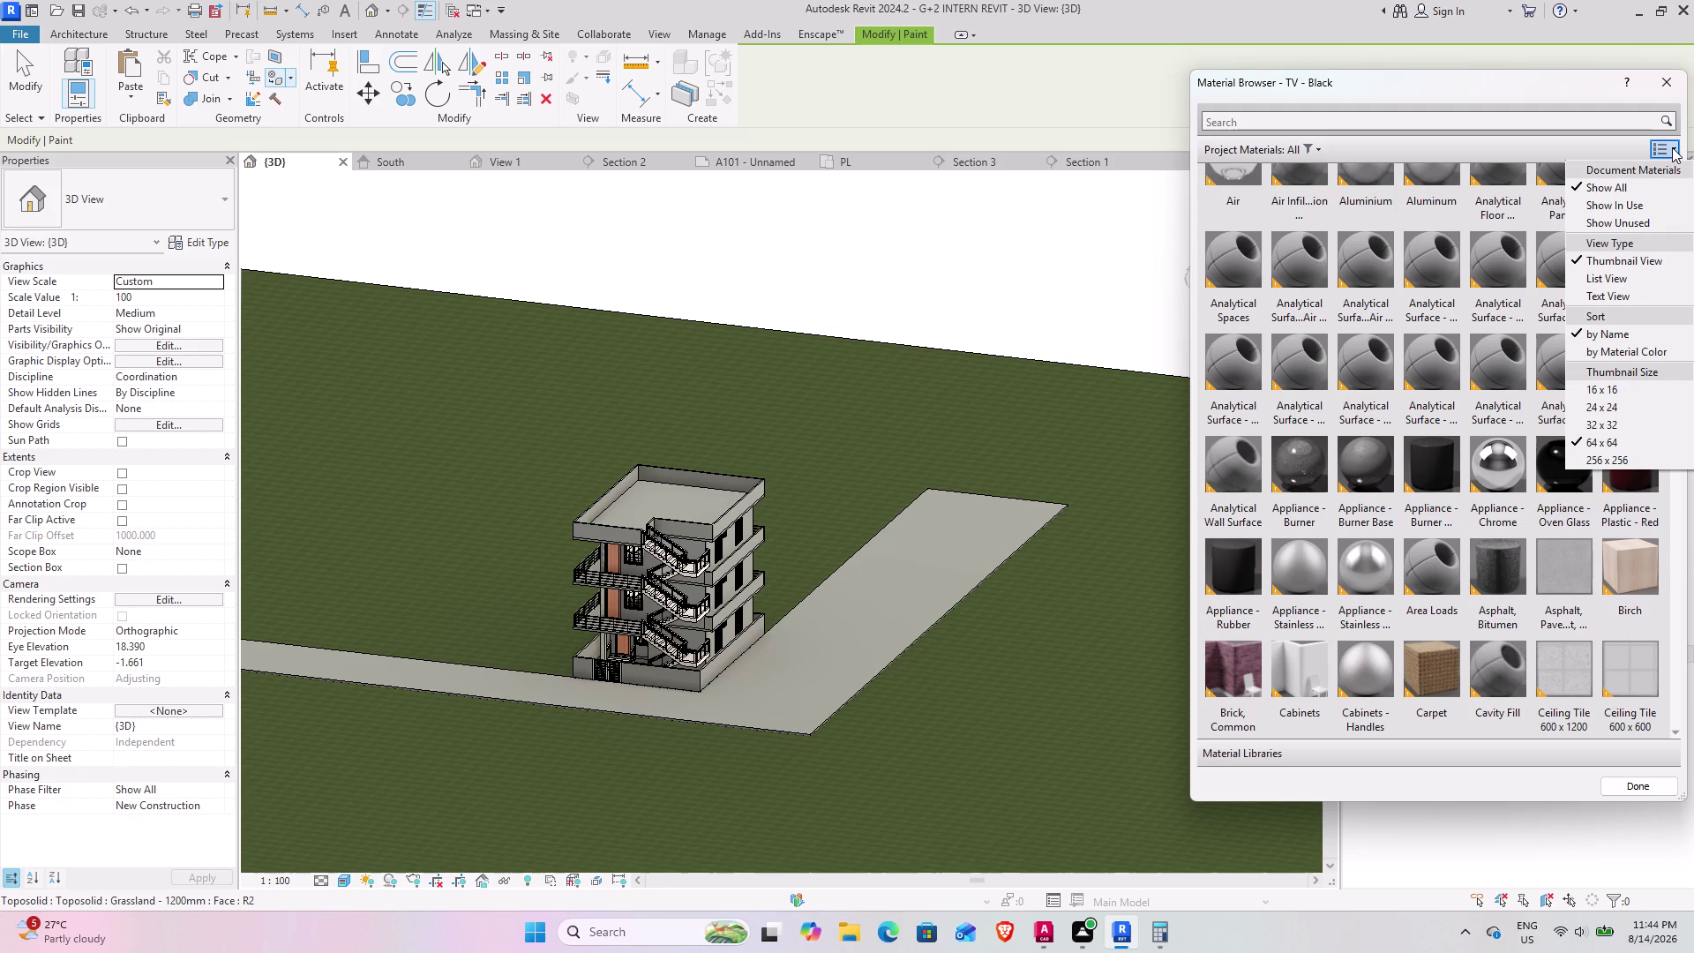
click(1312, 90)
click(1674, 86)
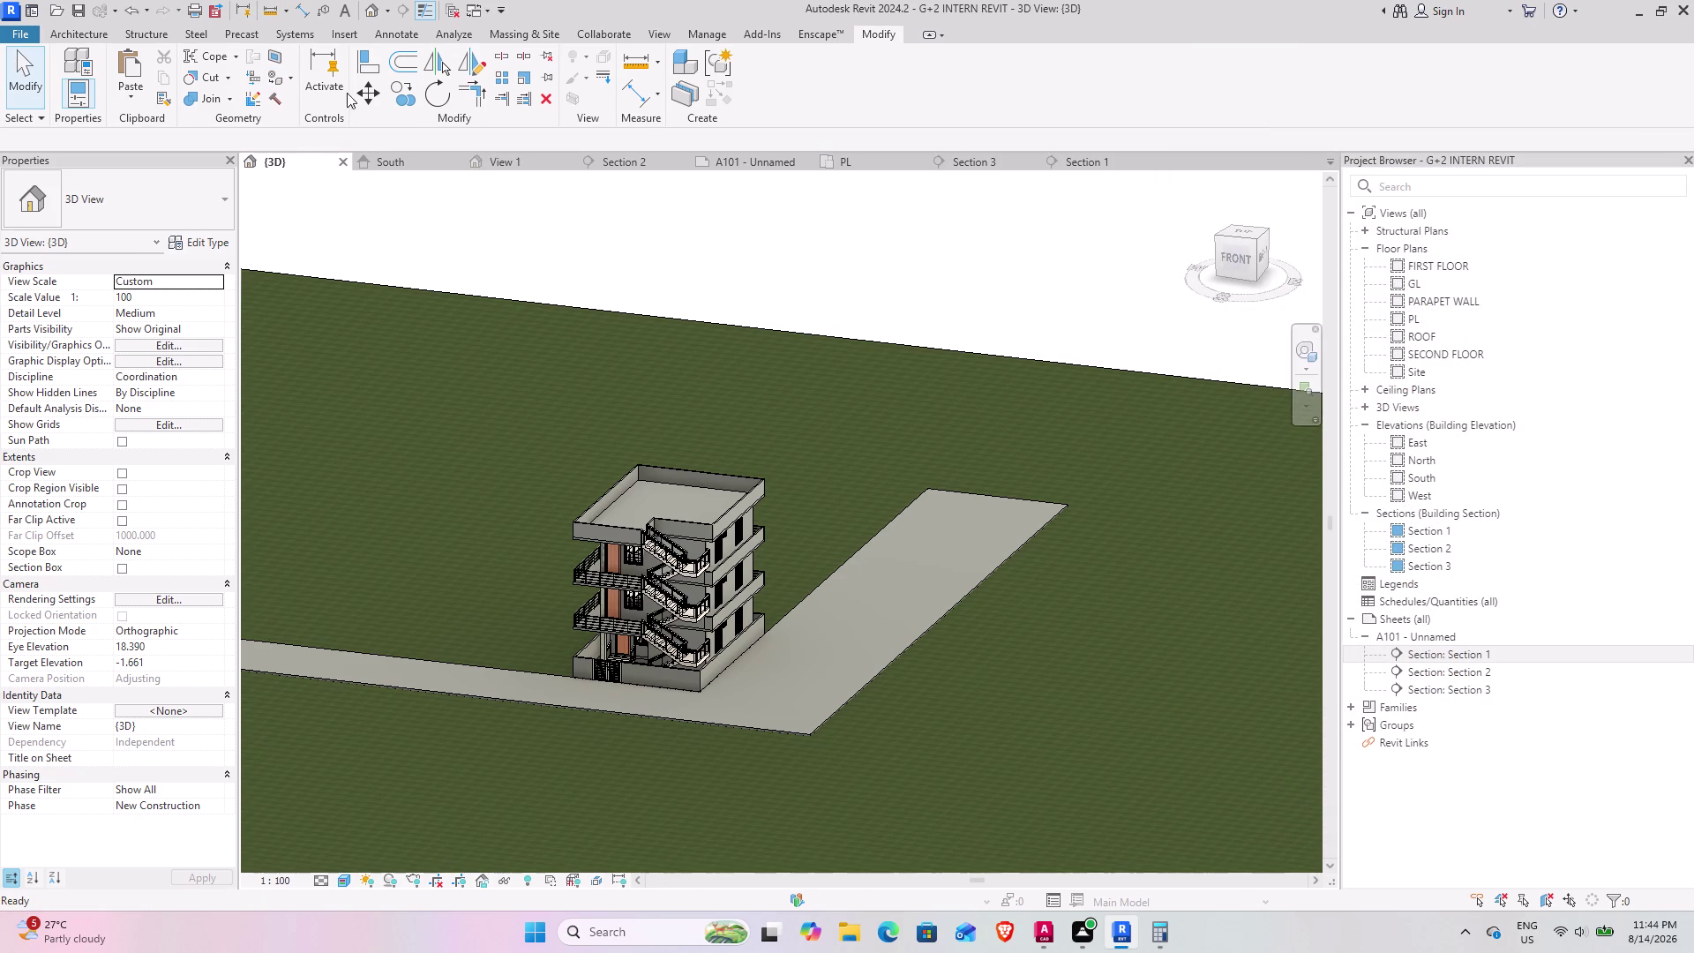
Check the road slab, deselect it, and bring up the Paint material list.
scroll(down, 3)
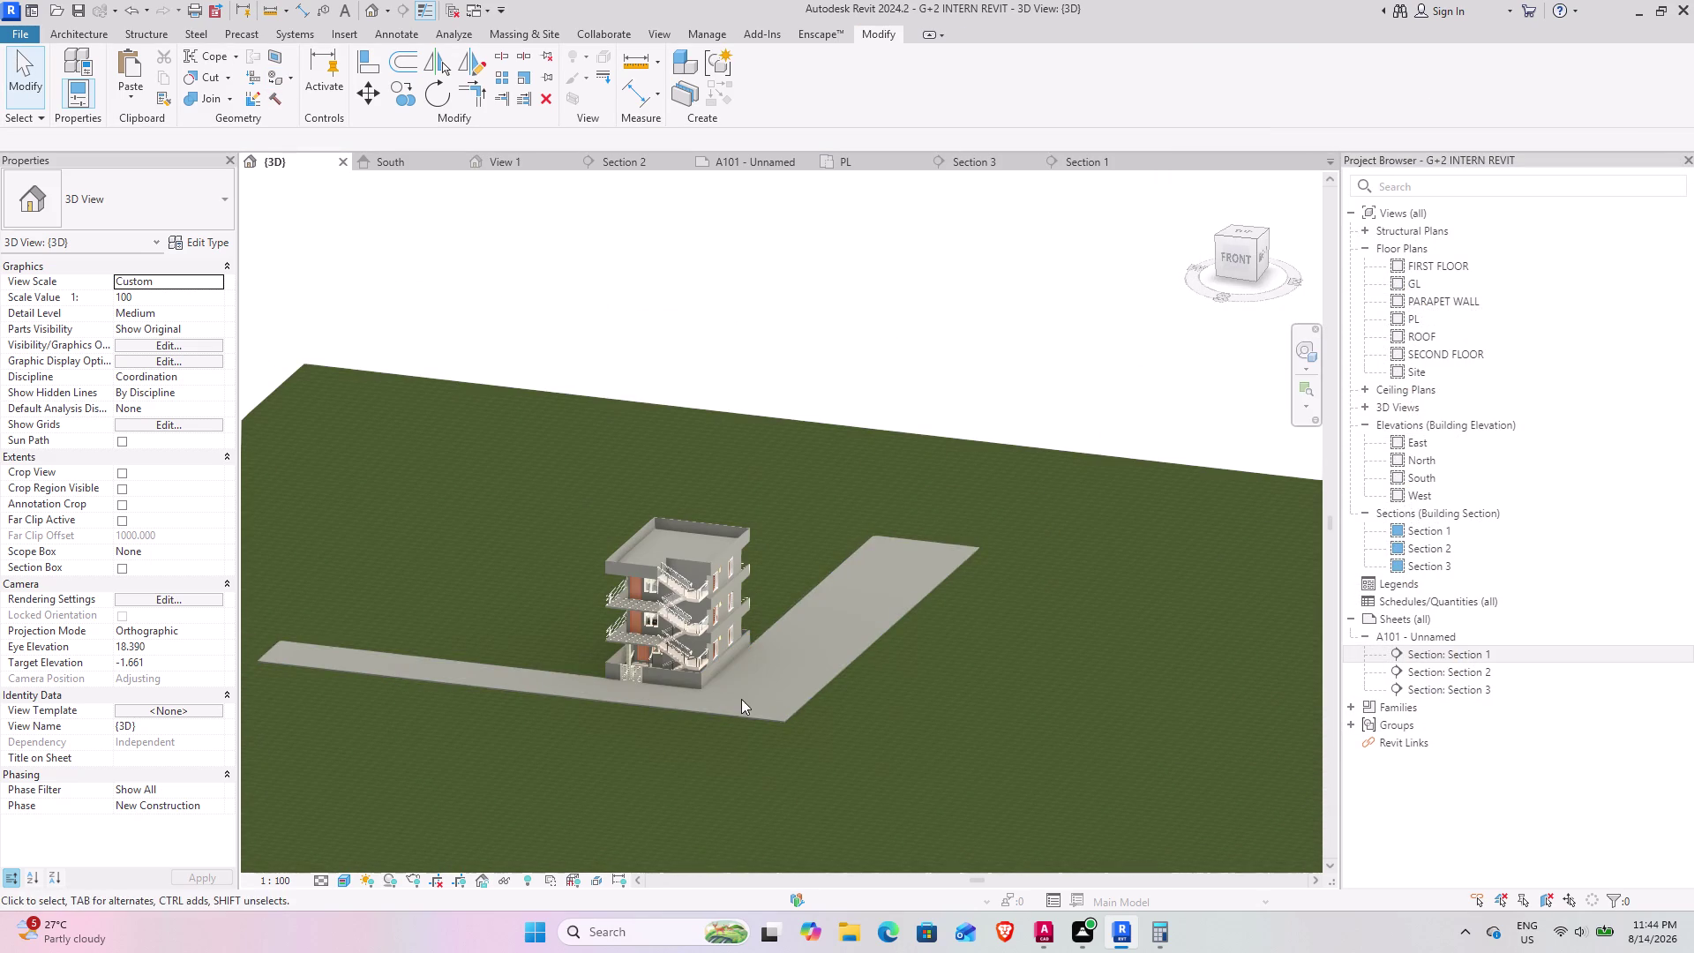
click(747, 709)
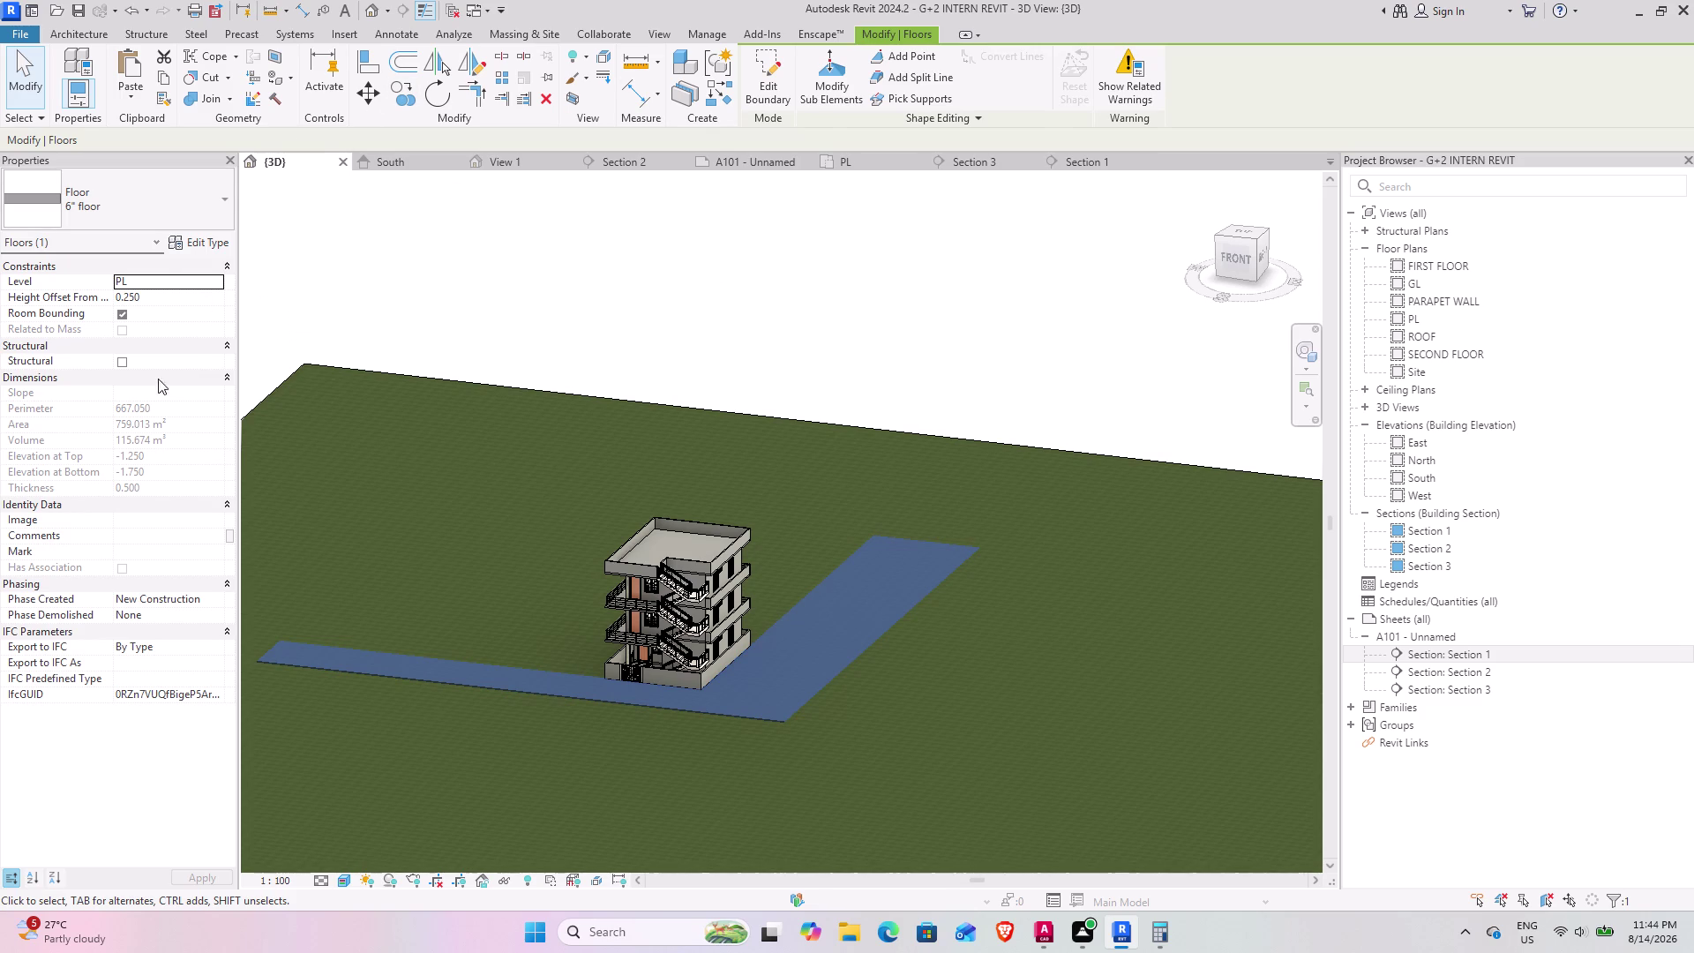
click(708, 326)
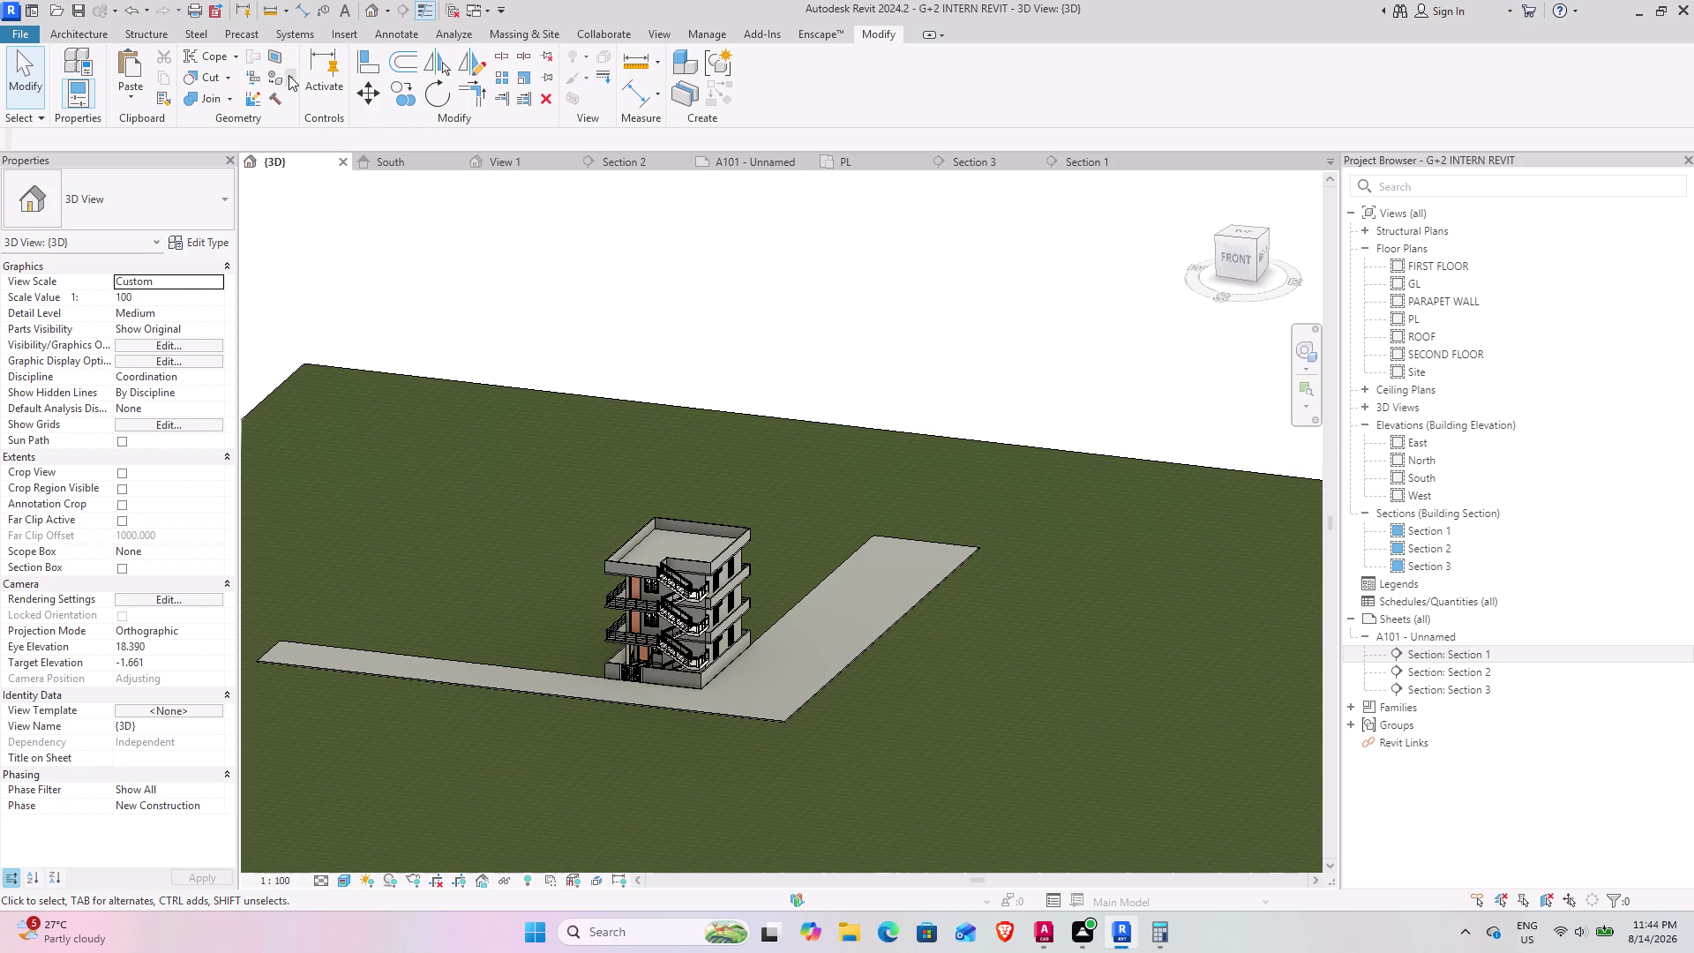
click(279, 75)
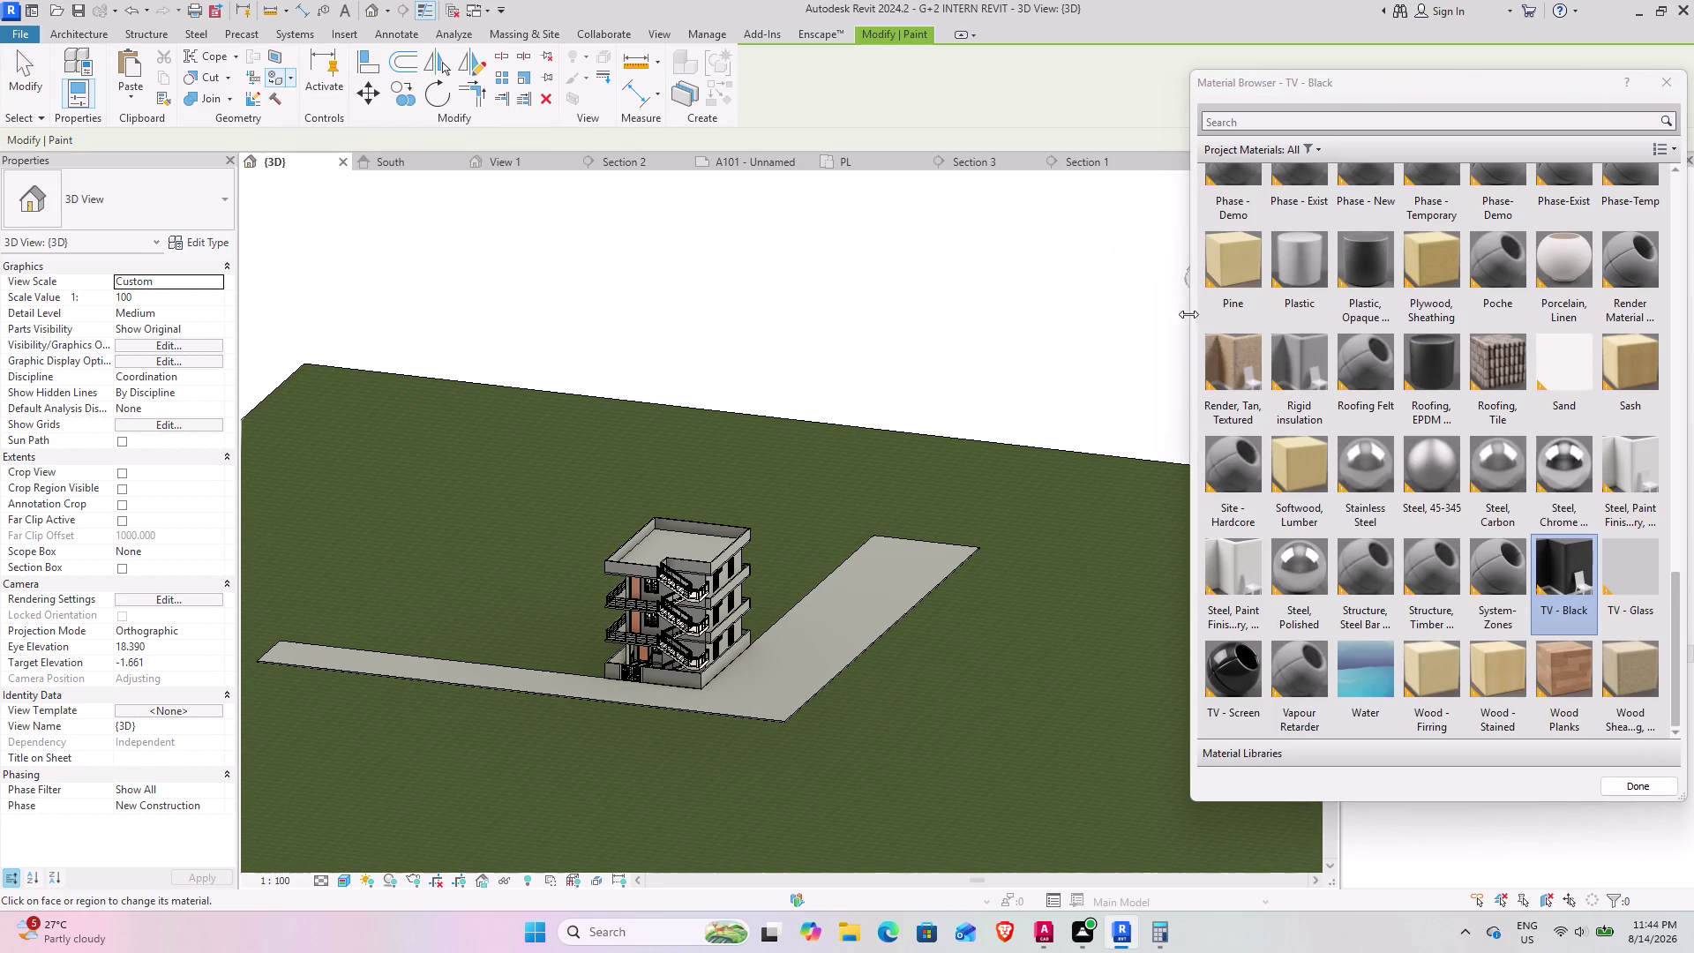
Choose Appliance - Rubber from the Material Browser list.
scroll(up, 3)
scroll(up, 3)
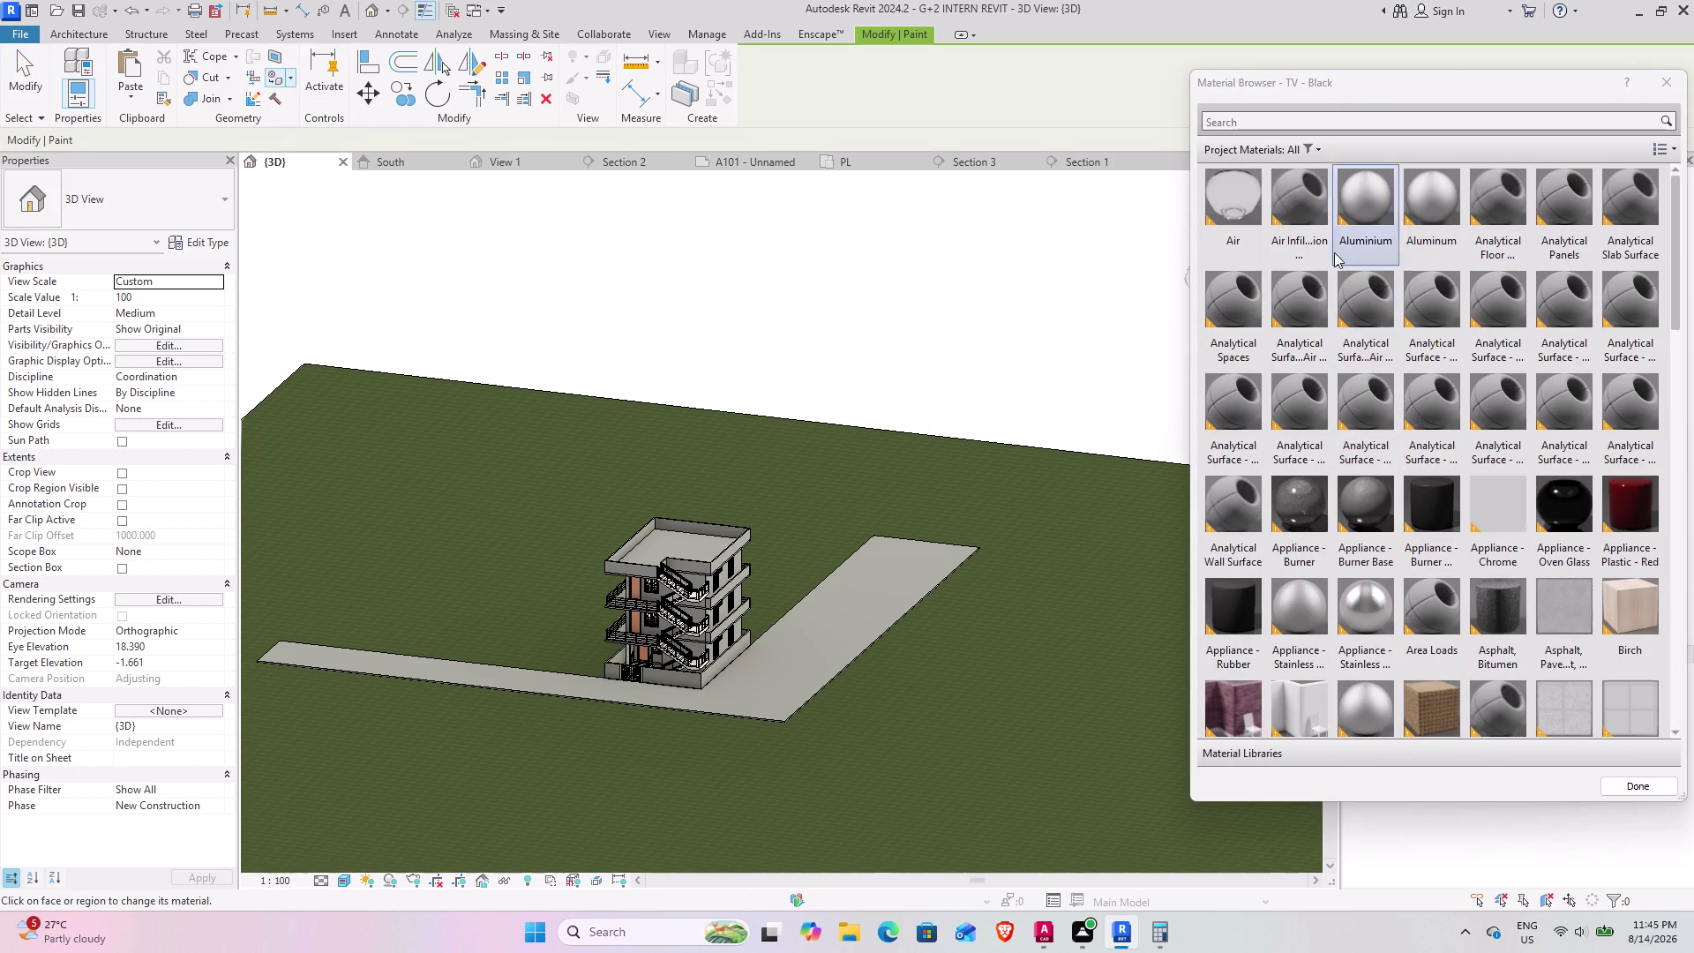
click(1283, 151)
click(1314, 143)
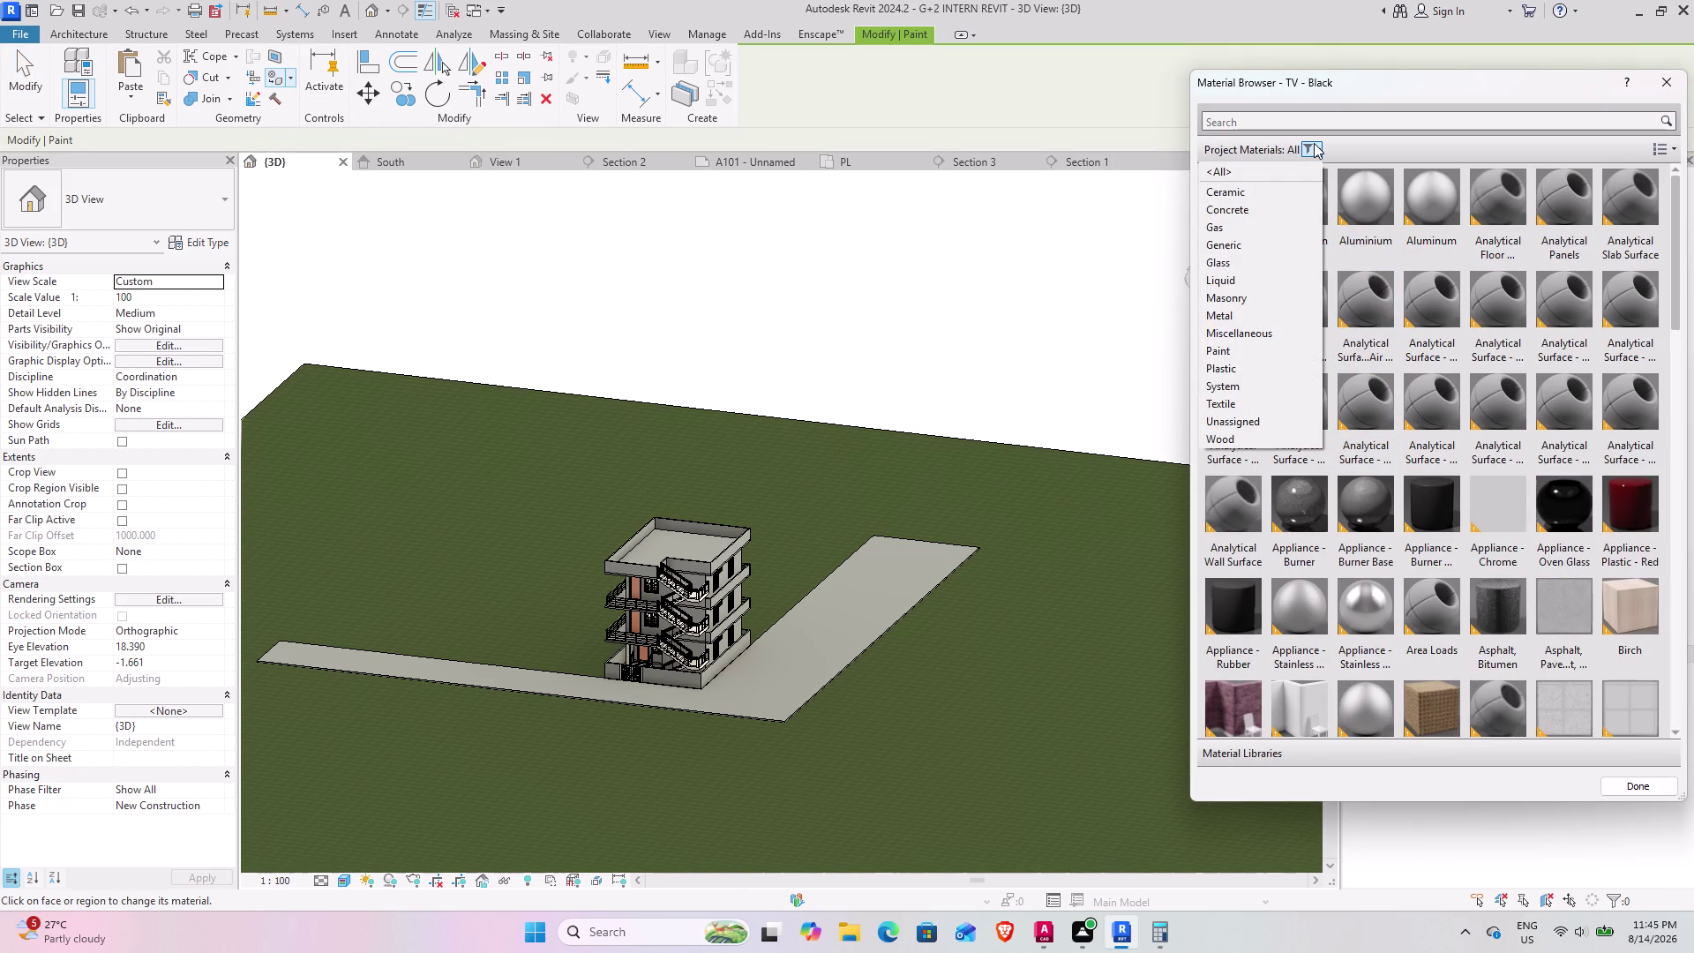
scroll(down, 3)
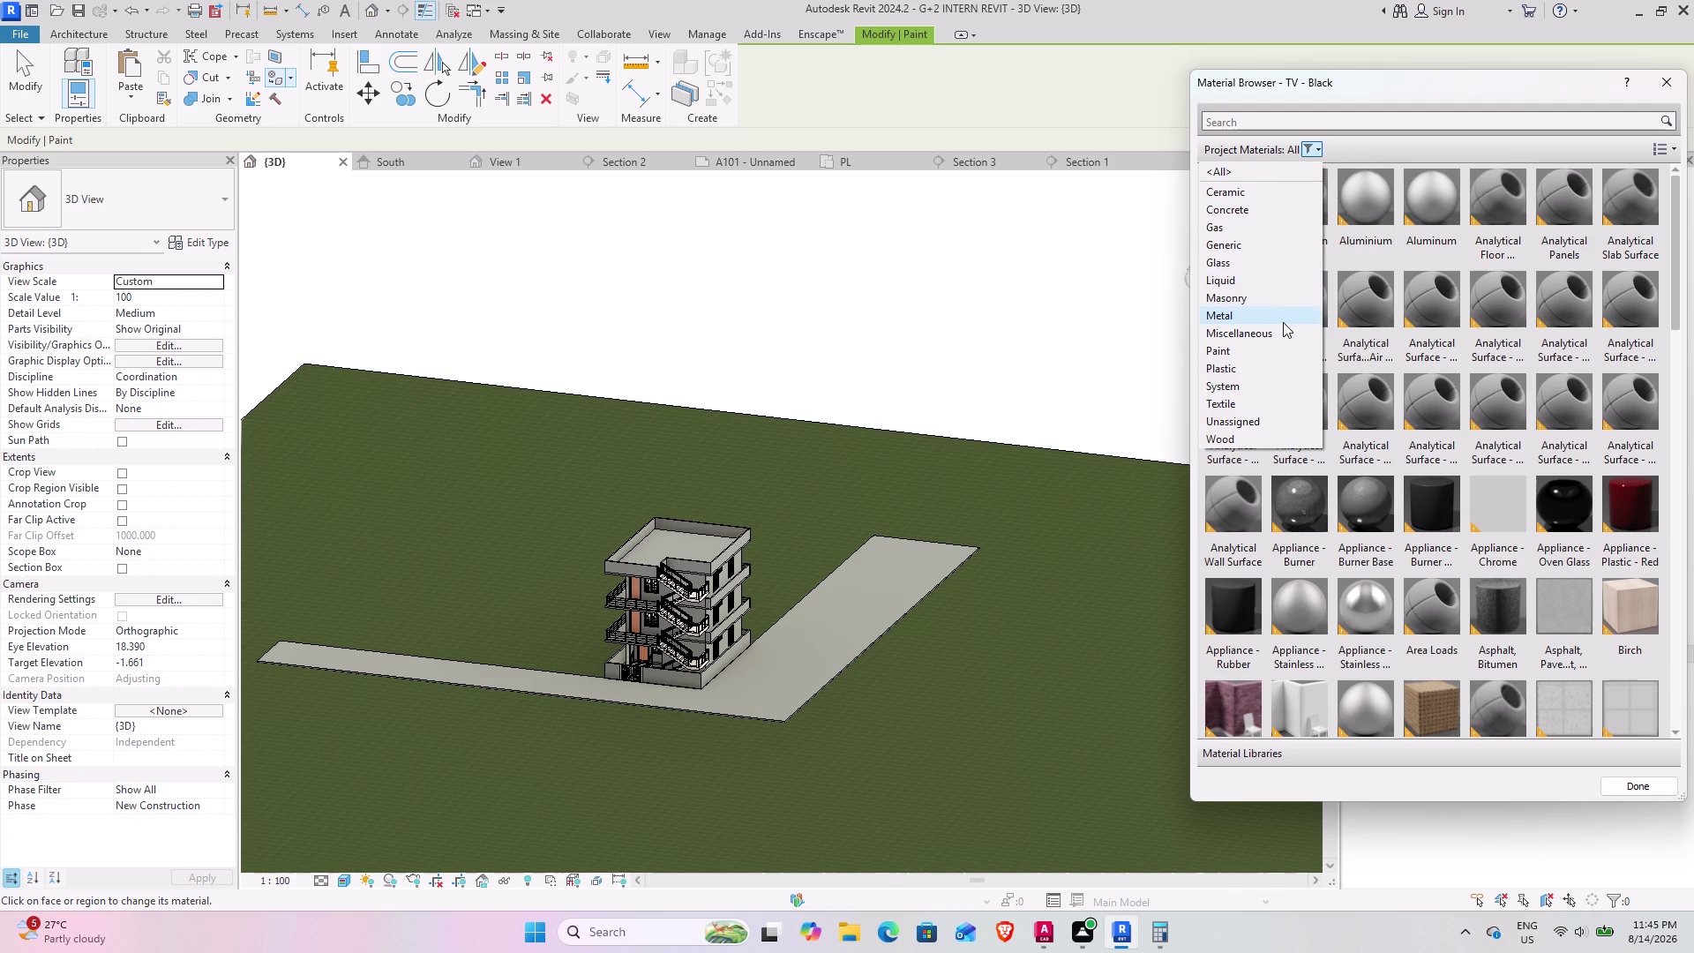
scroll(down, 3)
scroll(up, 3)
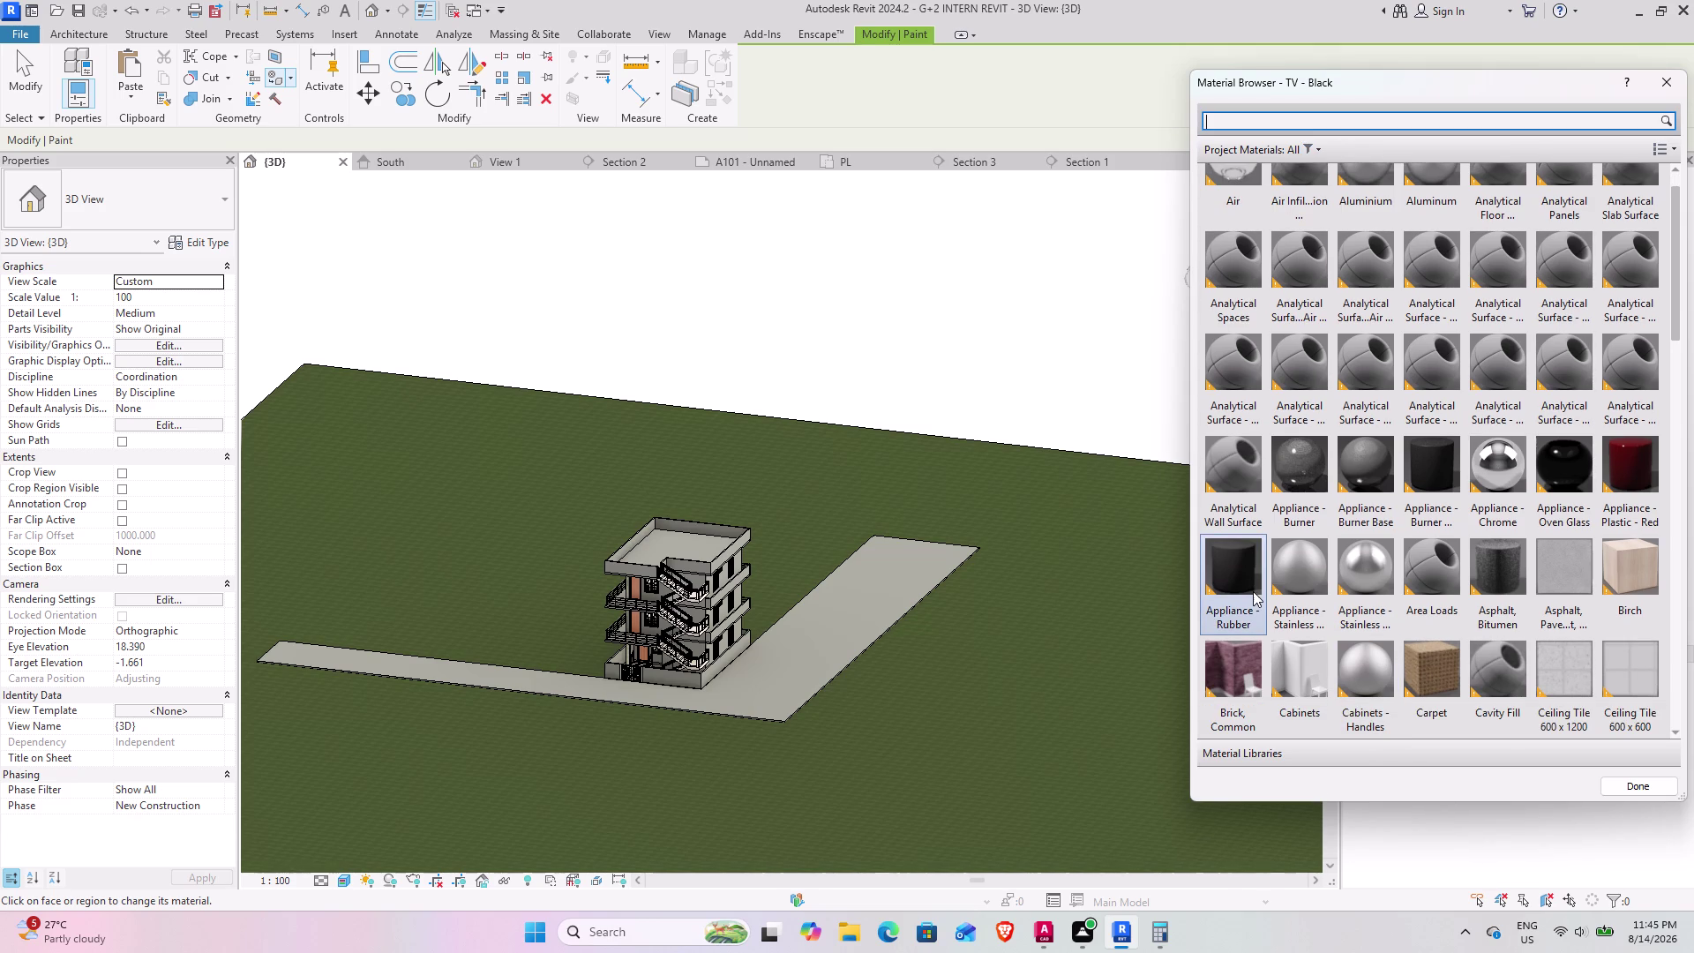
click(1248, 590)
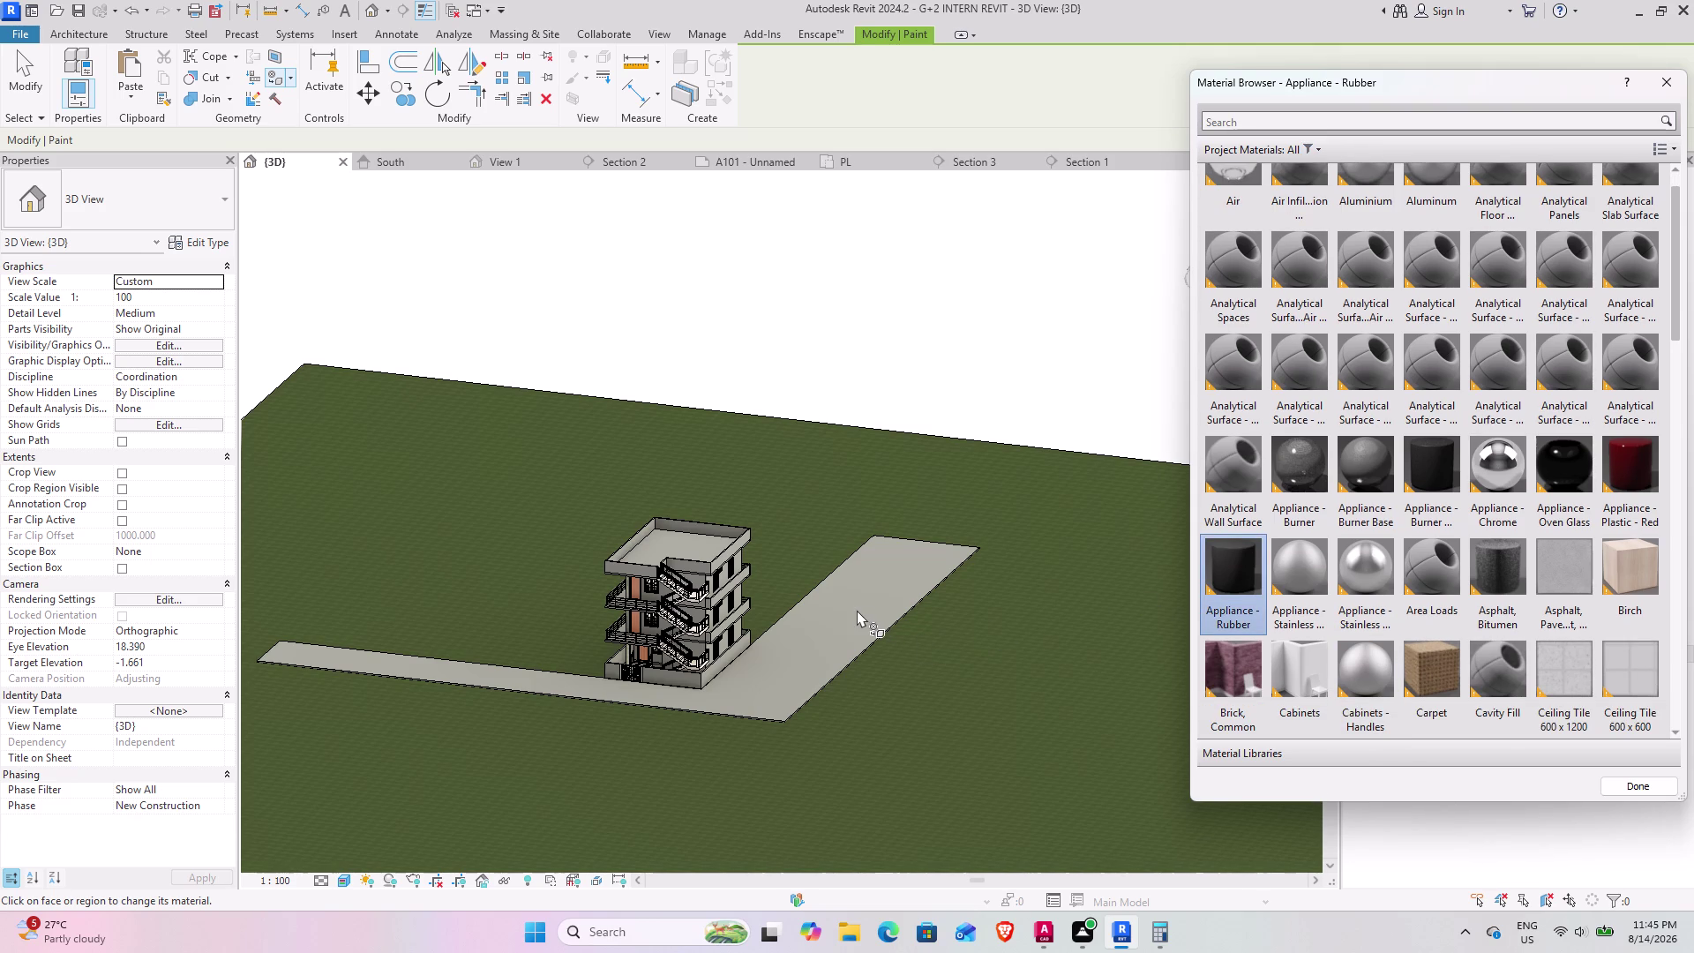
Paint the road slab faces with Appliance - Rubber and finish painting.
click(847, 612)
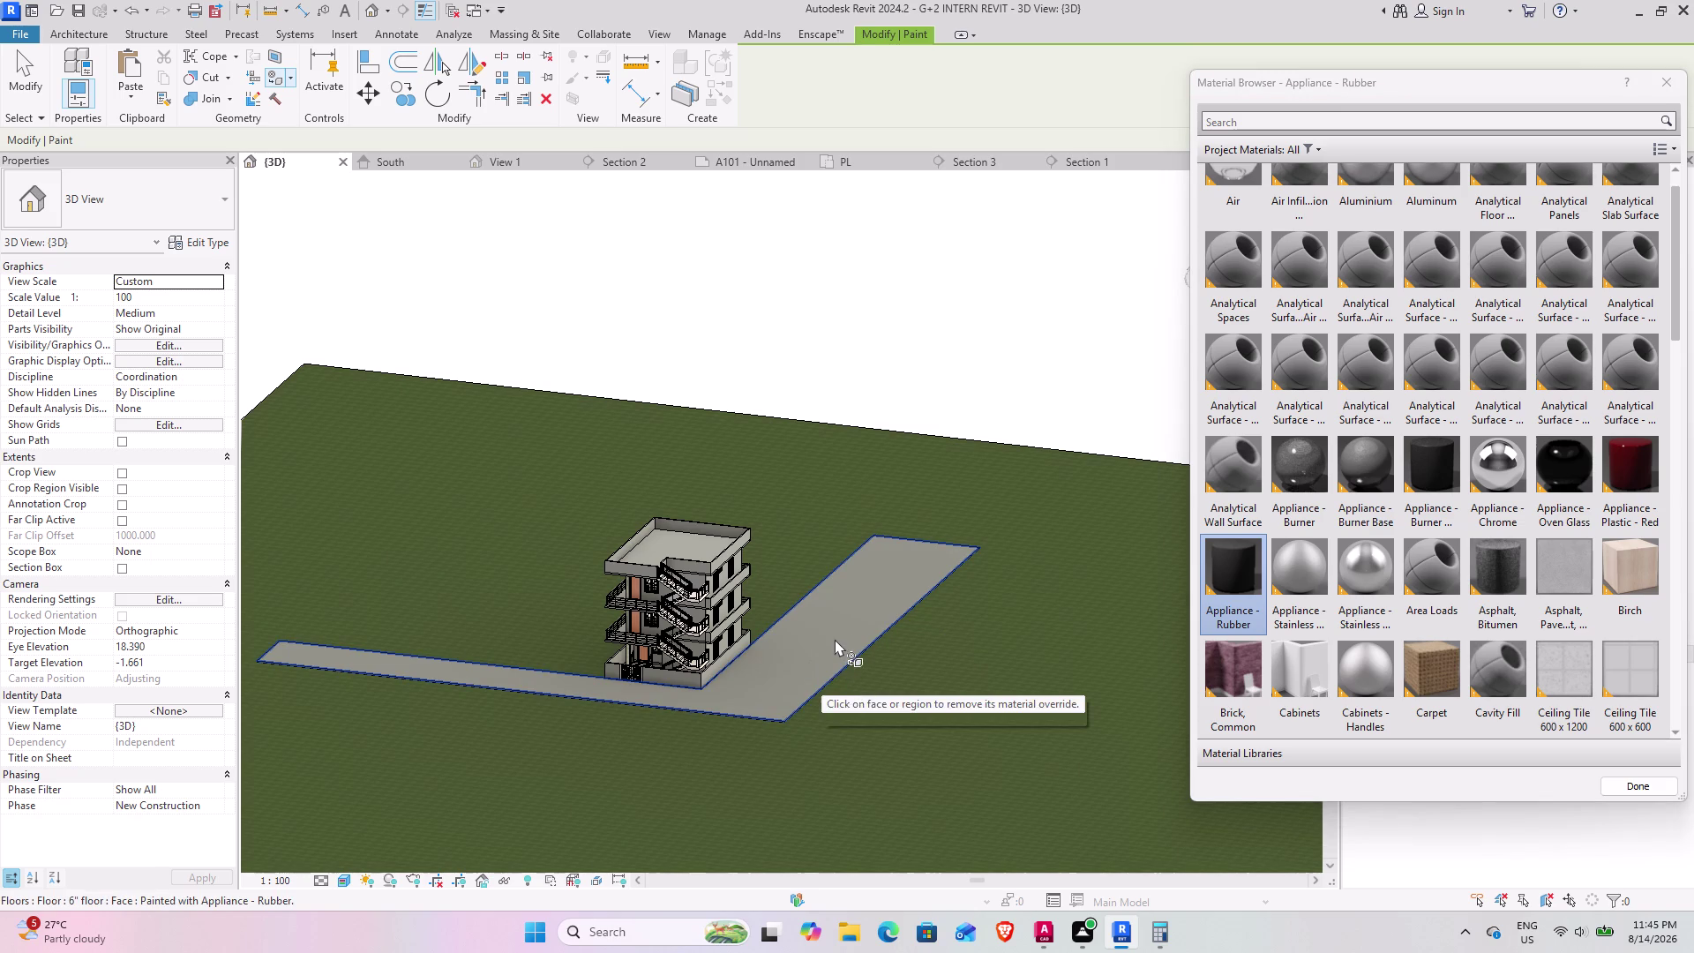
click(835, 638)
click(1243, 576)
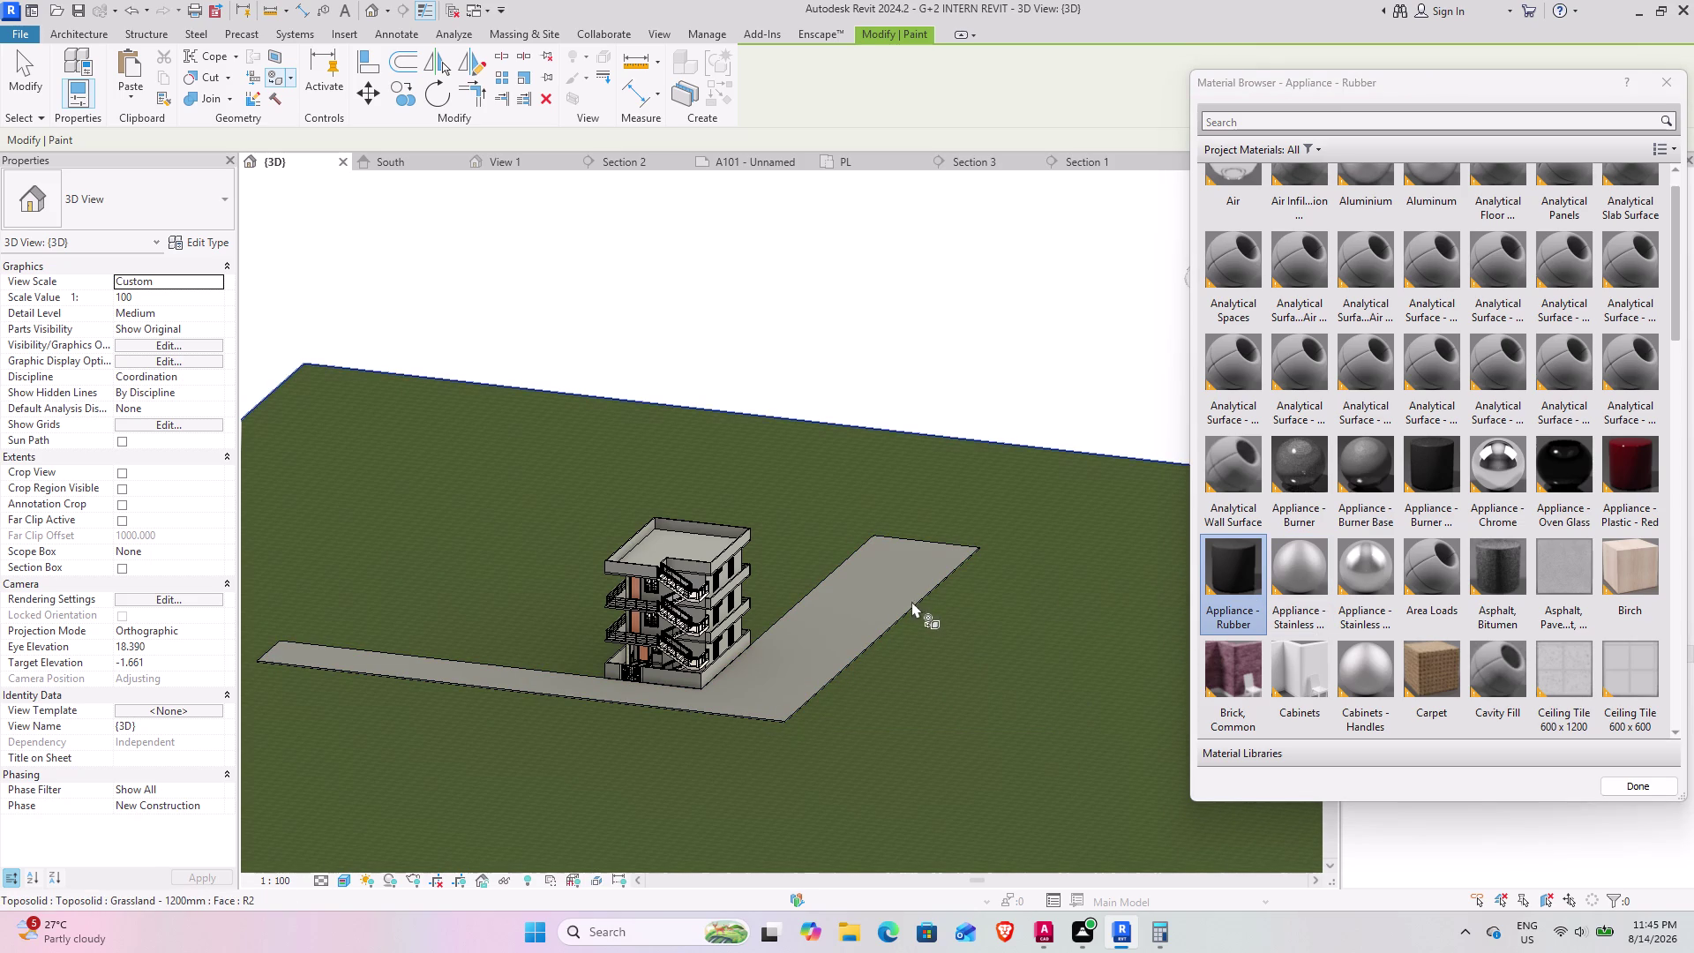
click(883, 594)
middle_drag(674, 661, 793, 785)
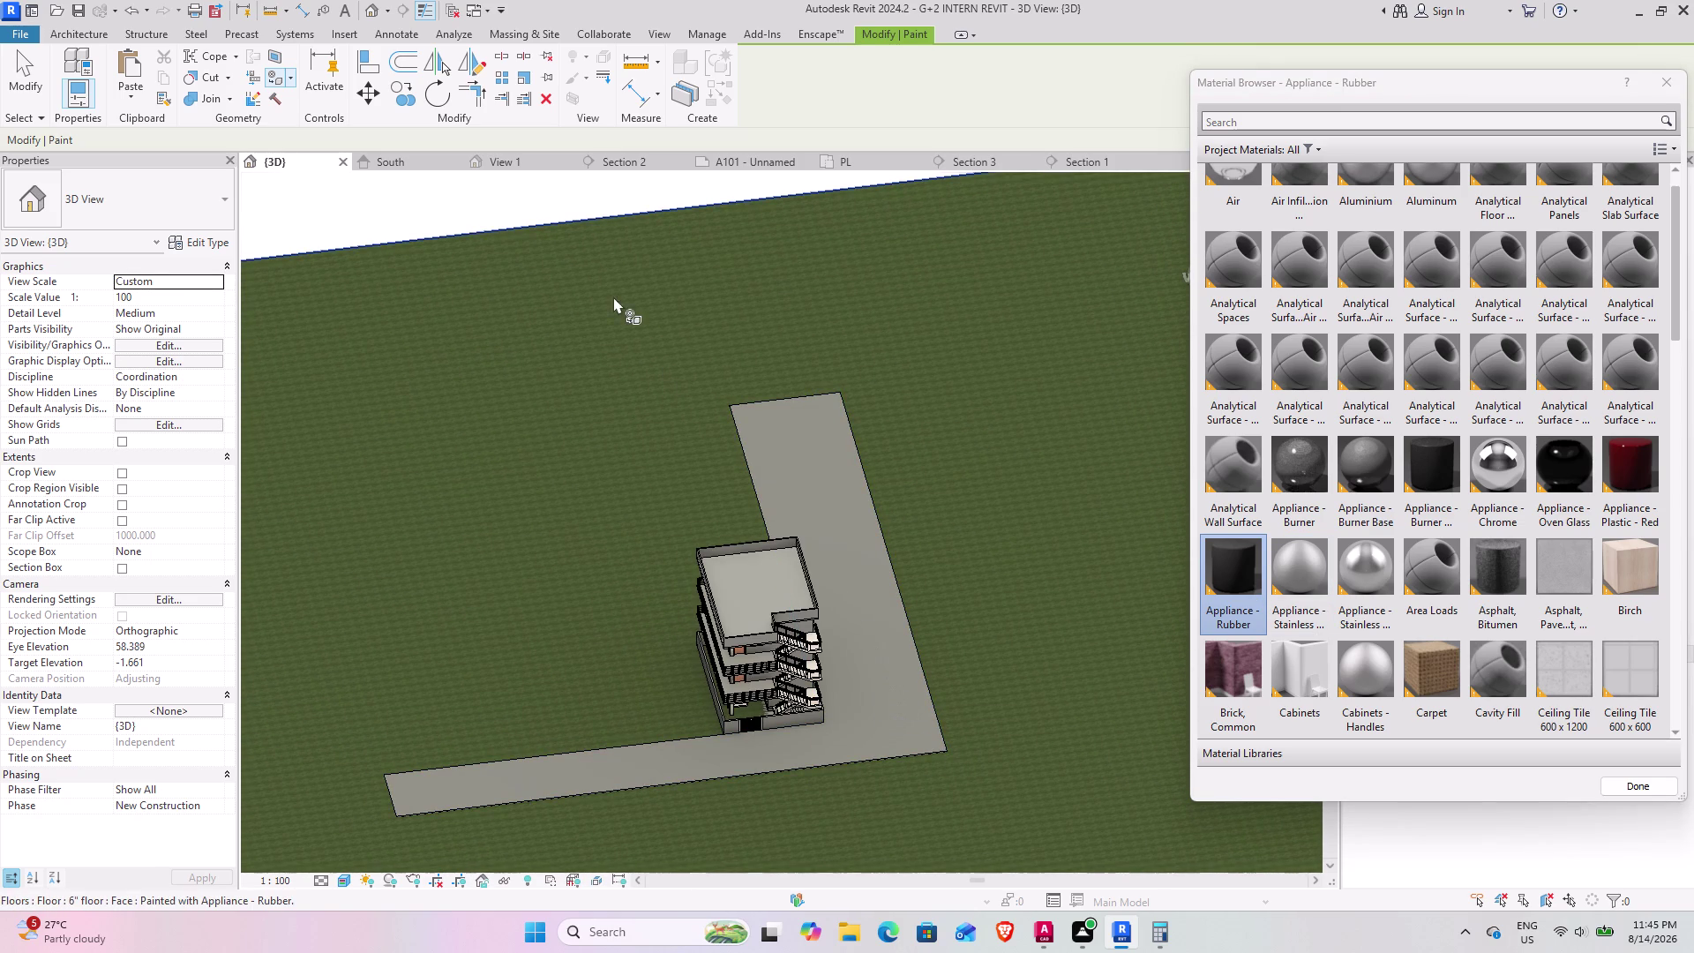
key(Escape)
key(Escape)
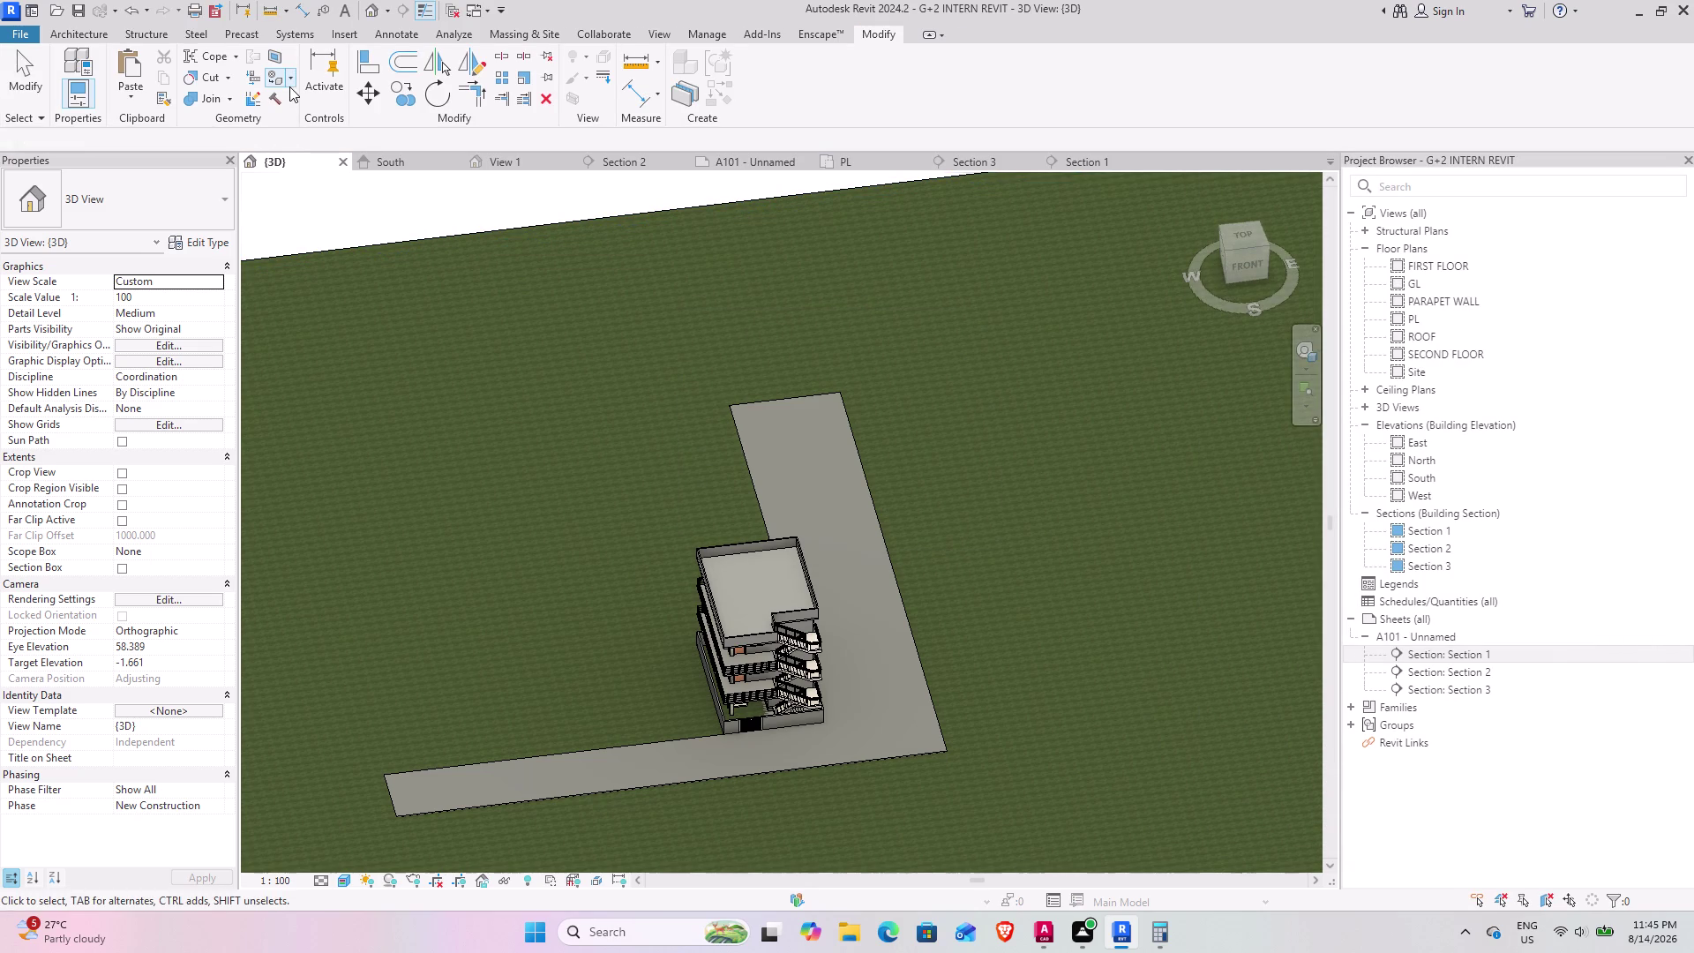
Try Remove Paint on the road, then reopen Paint with Asphalt, Bitumen selected.
click(290, 81)
click(301, 142)
click(793, 474)
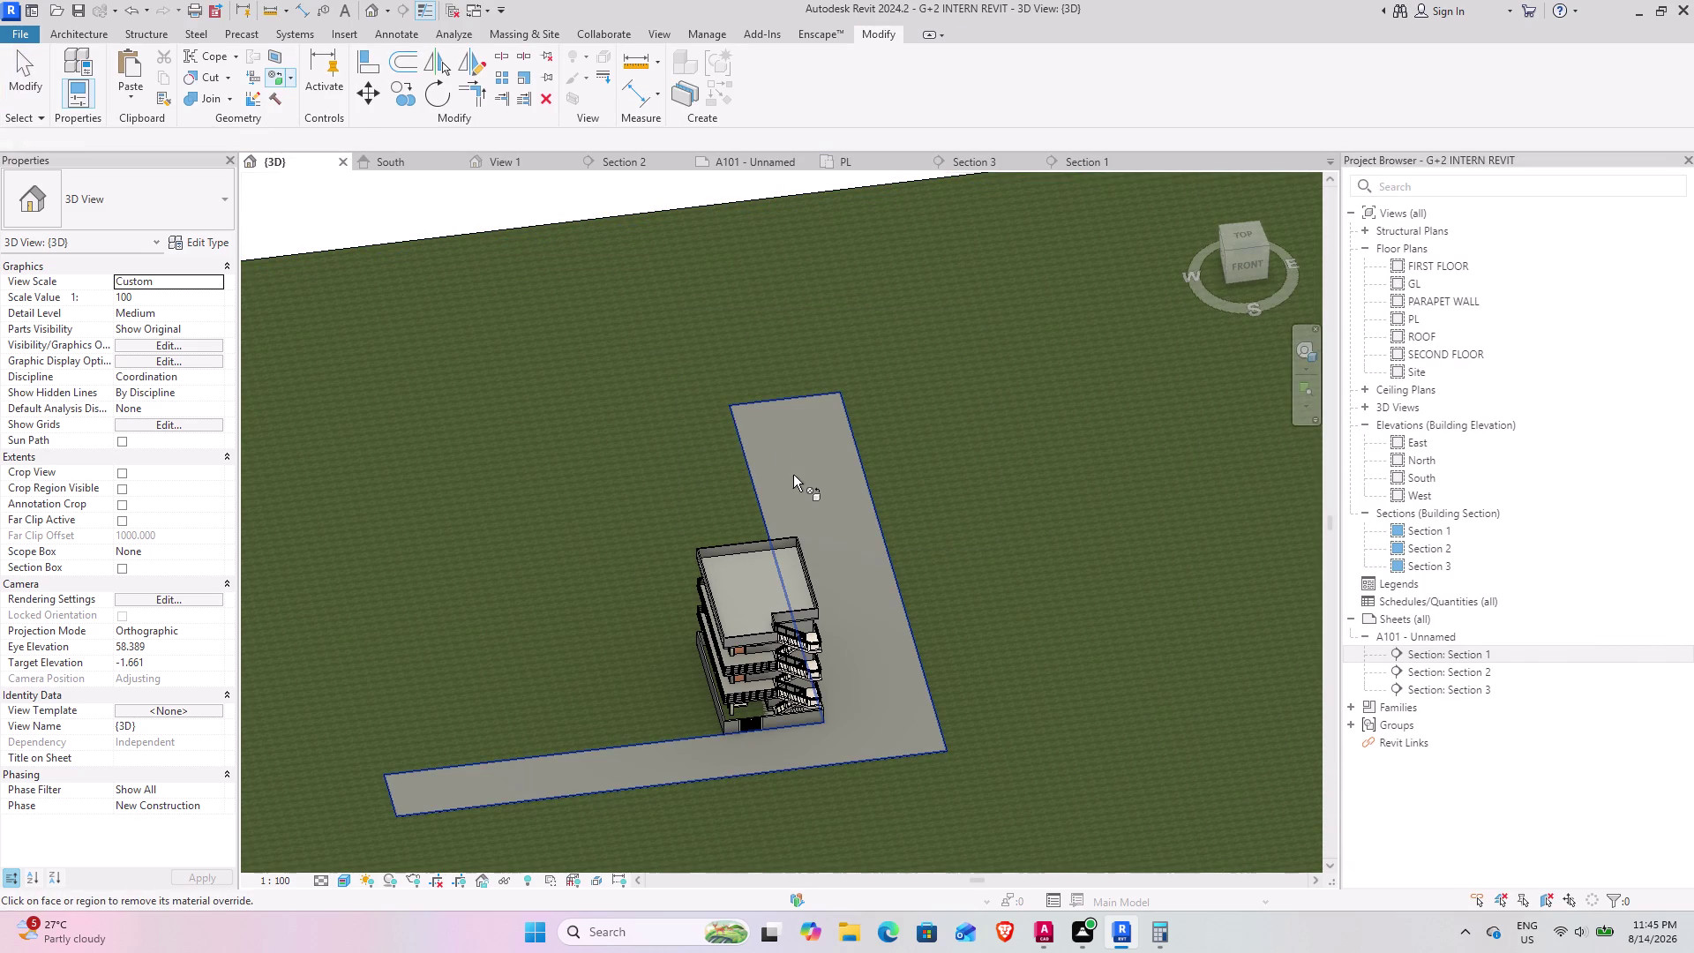
key(Escape)
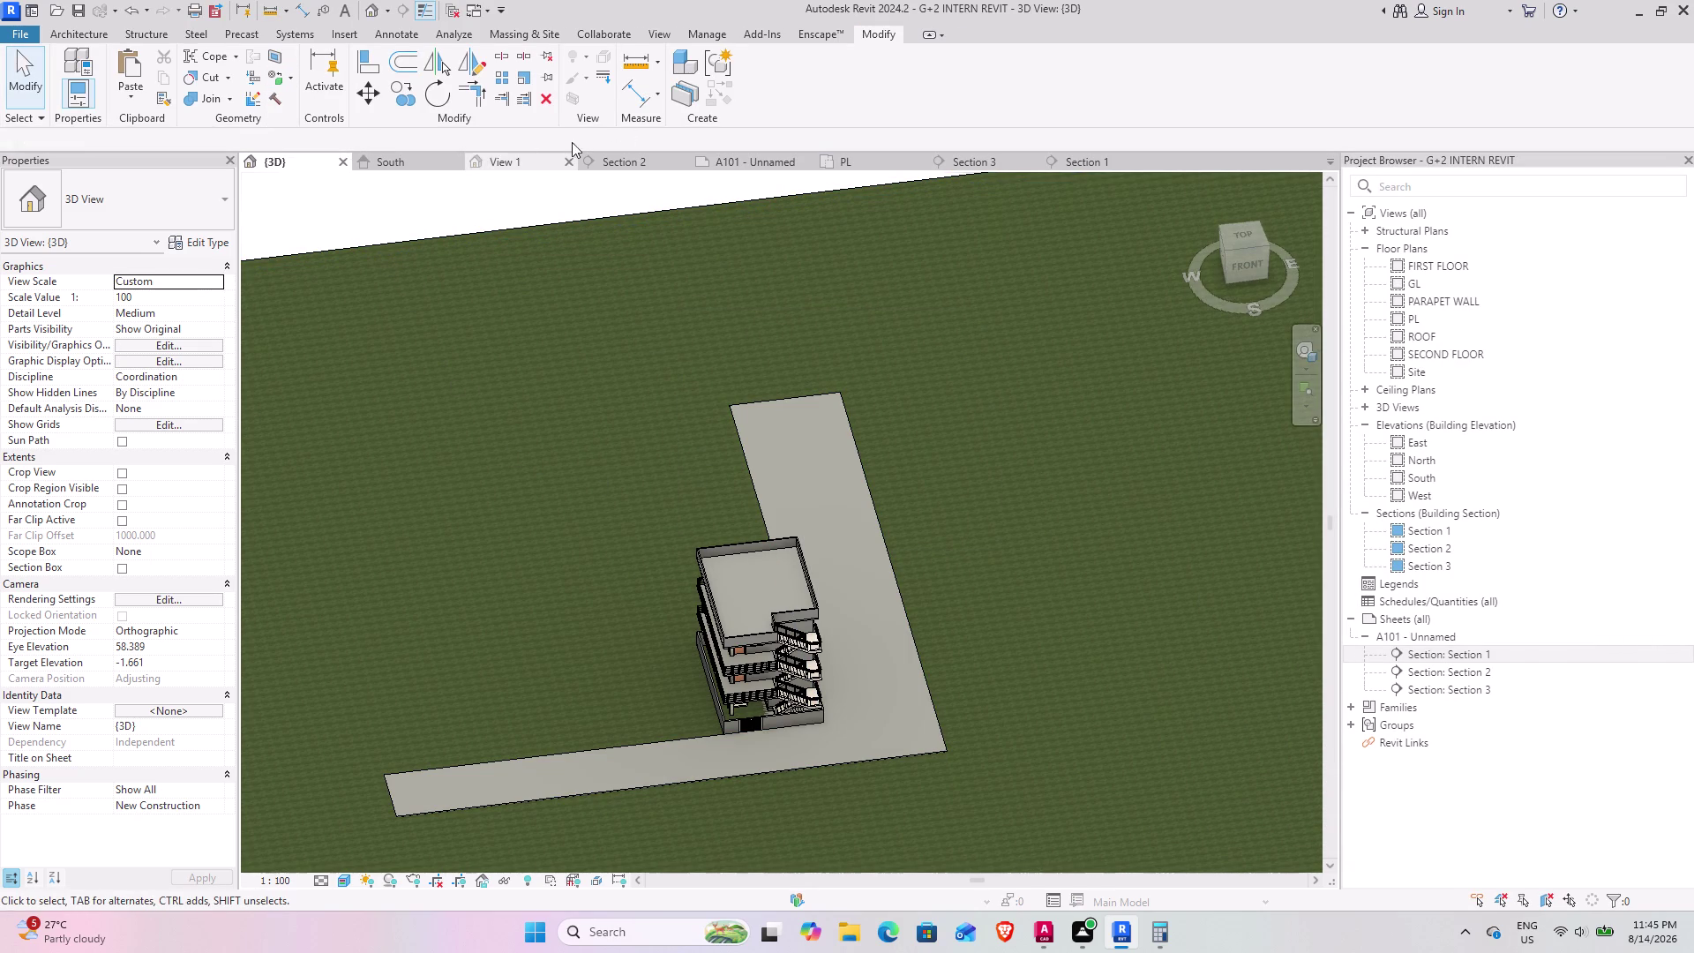
click(291, 74)
click(299, 100)
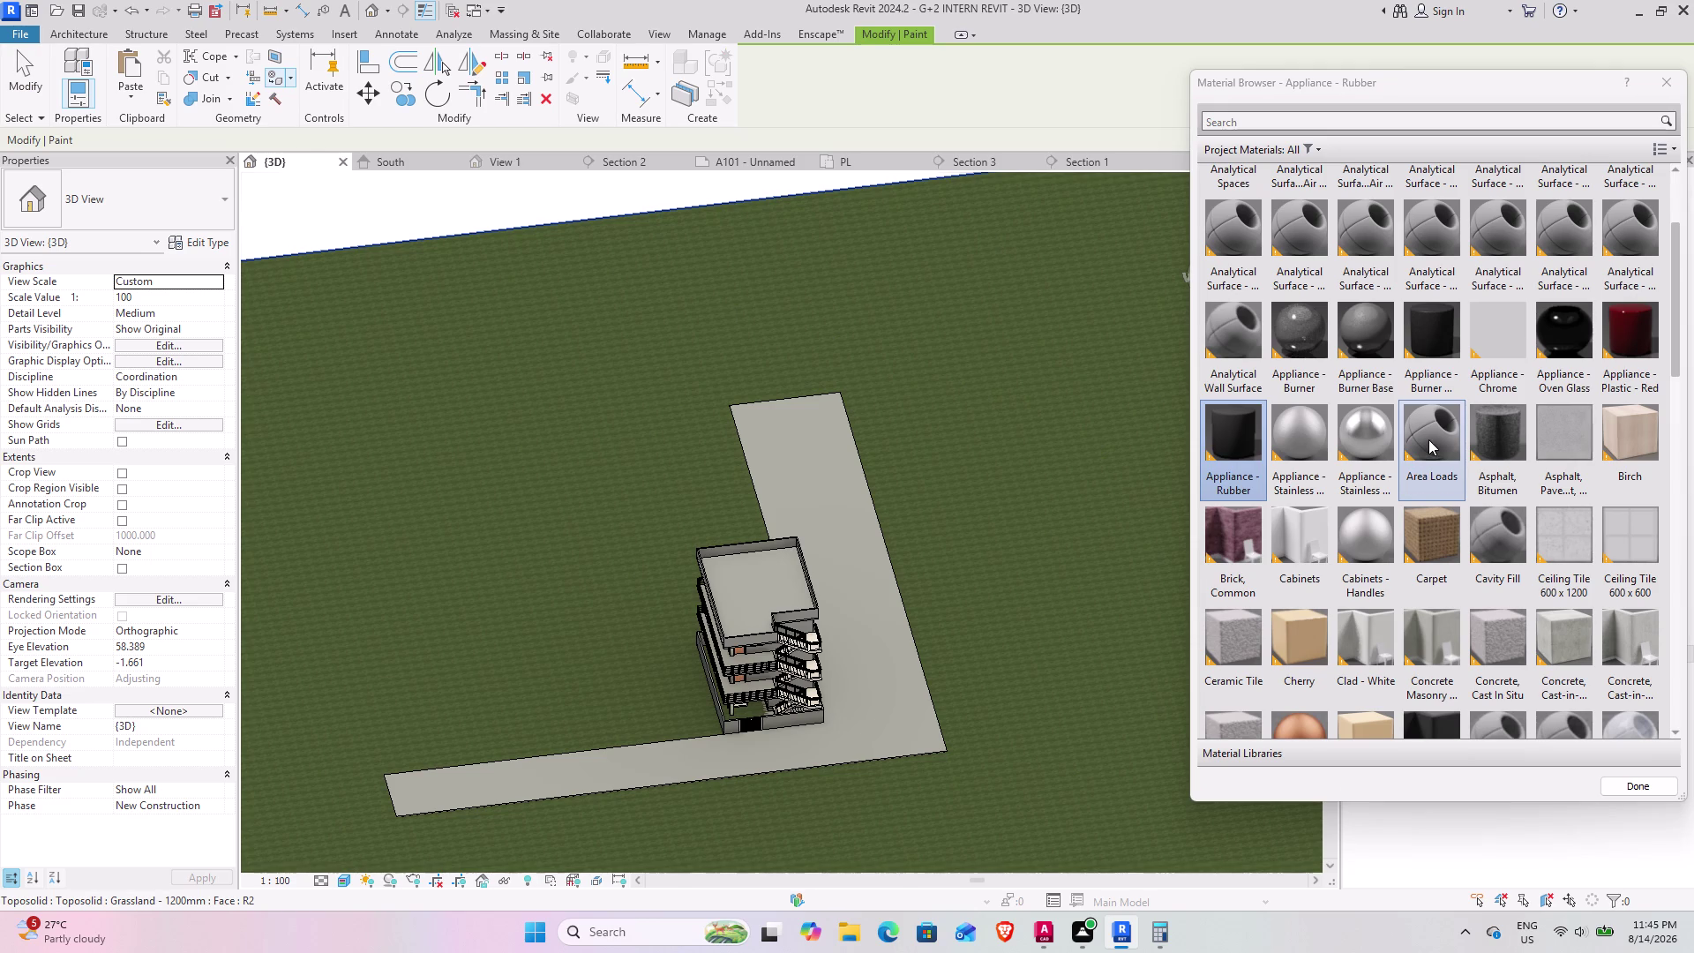
click(1493, 444)
Paint the path floor with Asphalt, Bitumen and close the Material Browser.
click(866, 566)
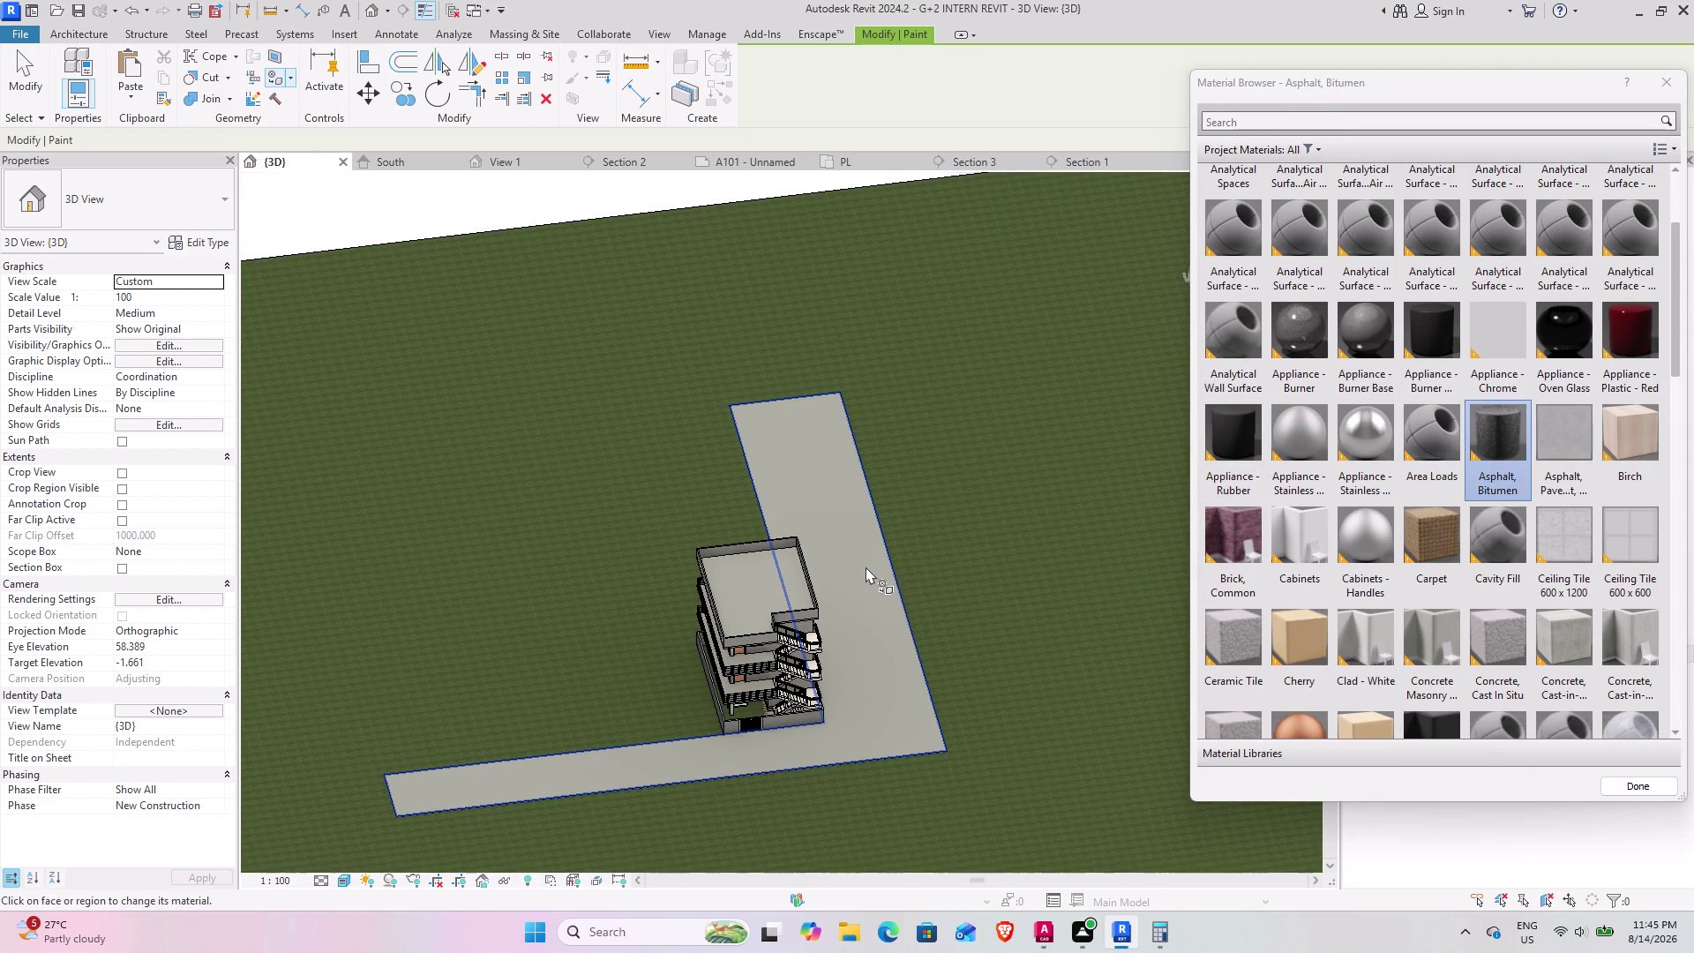
click(39, 78)
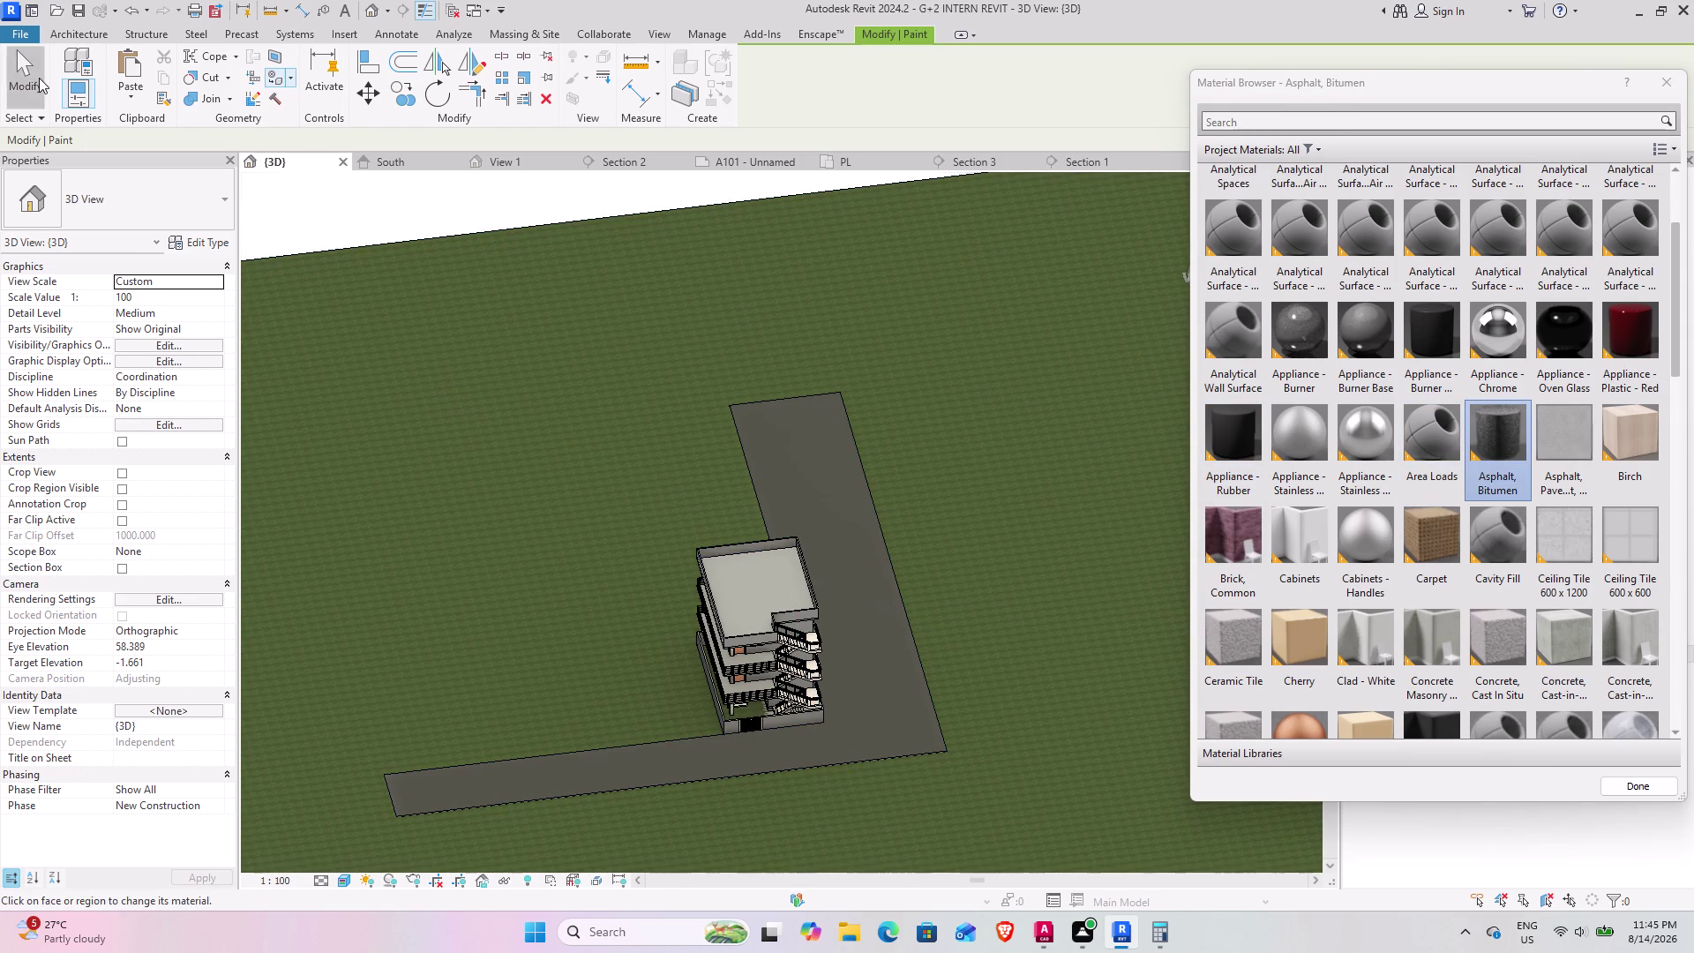
middle_drag(866, 606, 791, 522)
scroll(up, 3)
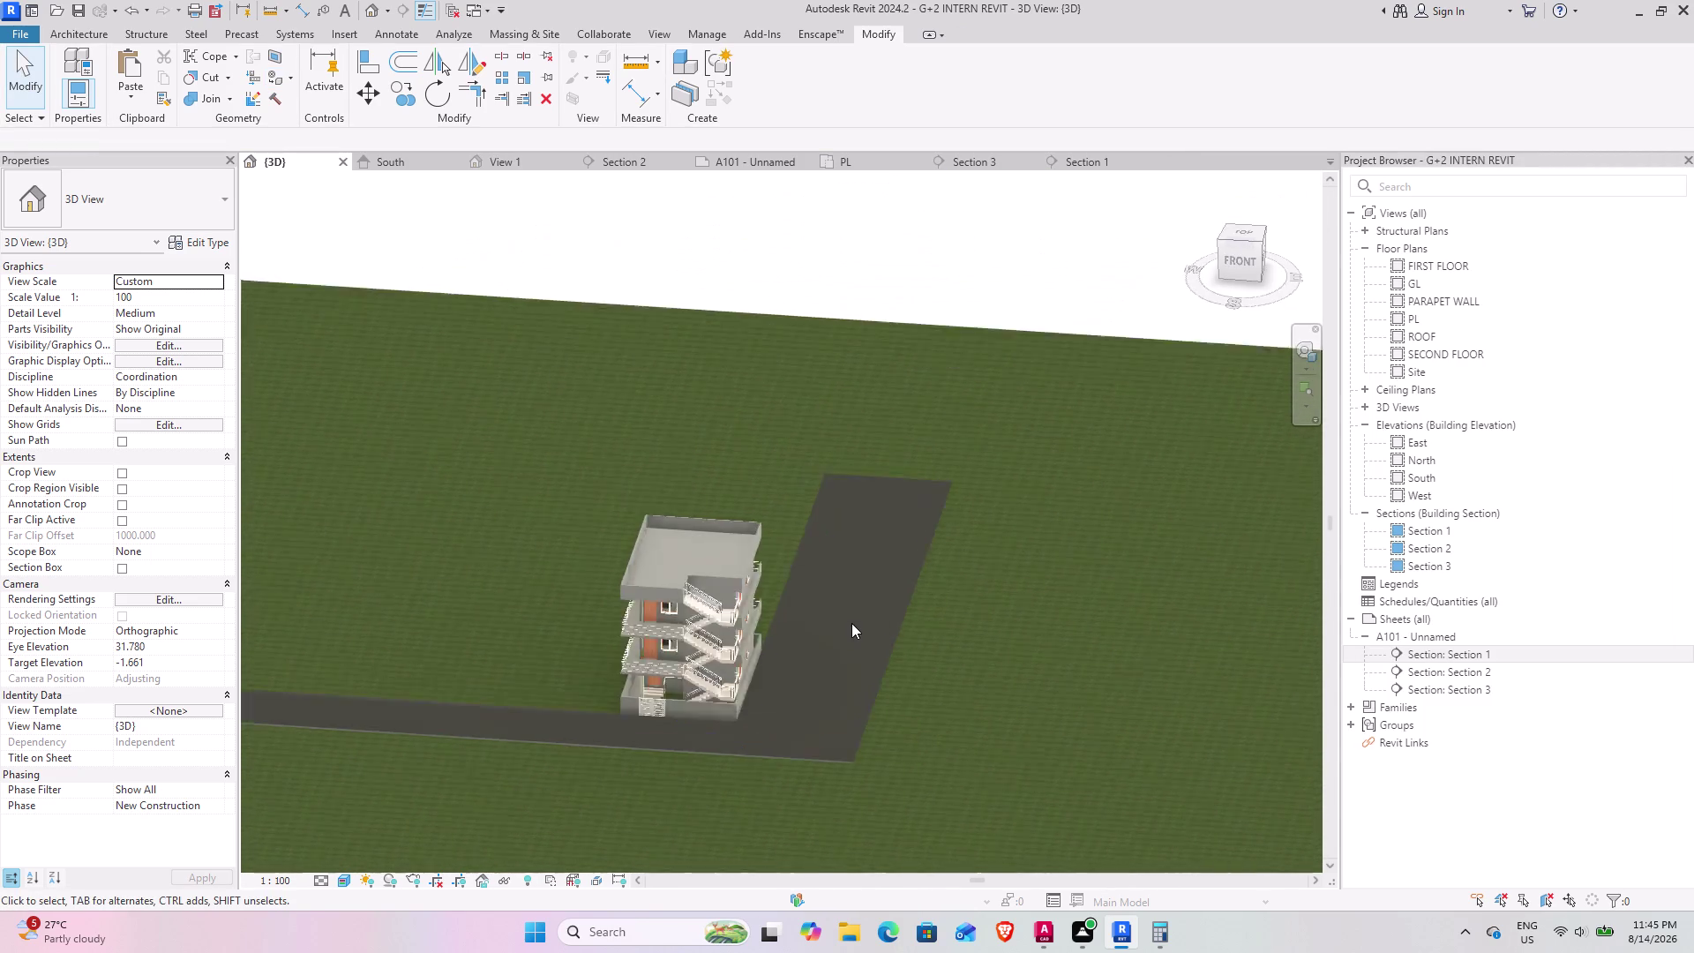
scroll(up, 3)
Select the path floor and open its 6" floor type properties.
middle_drag(825, 597, 859, 495)
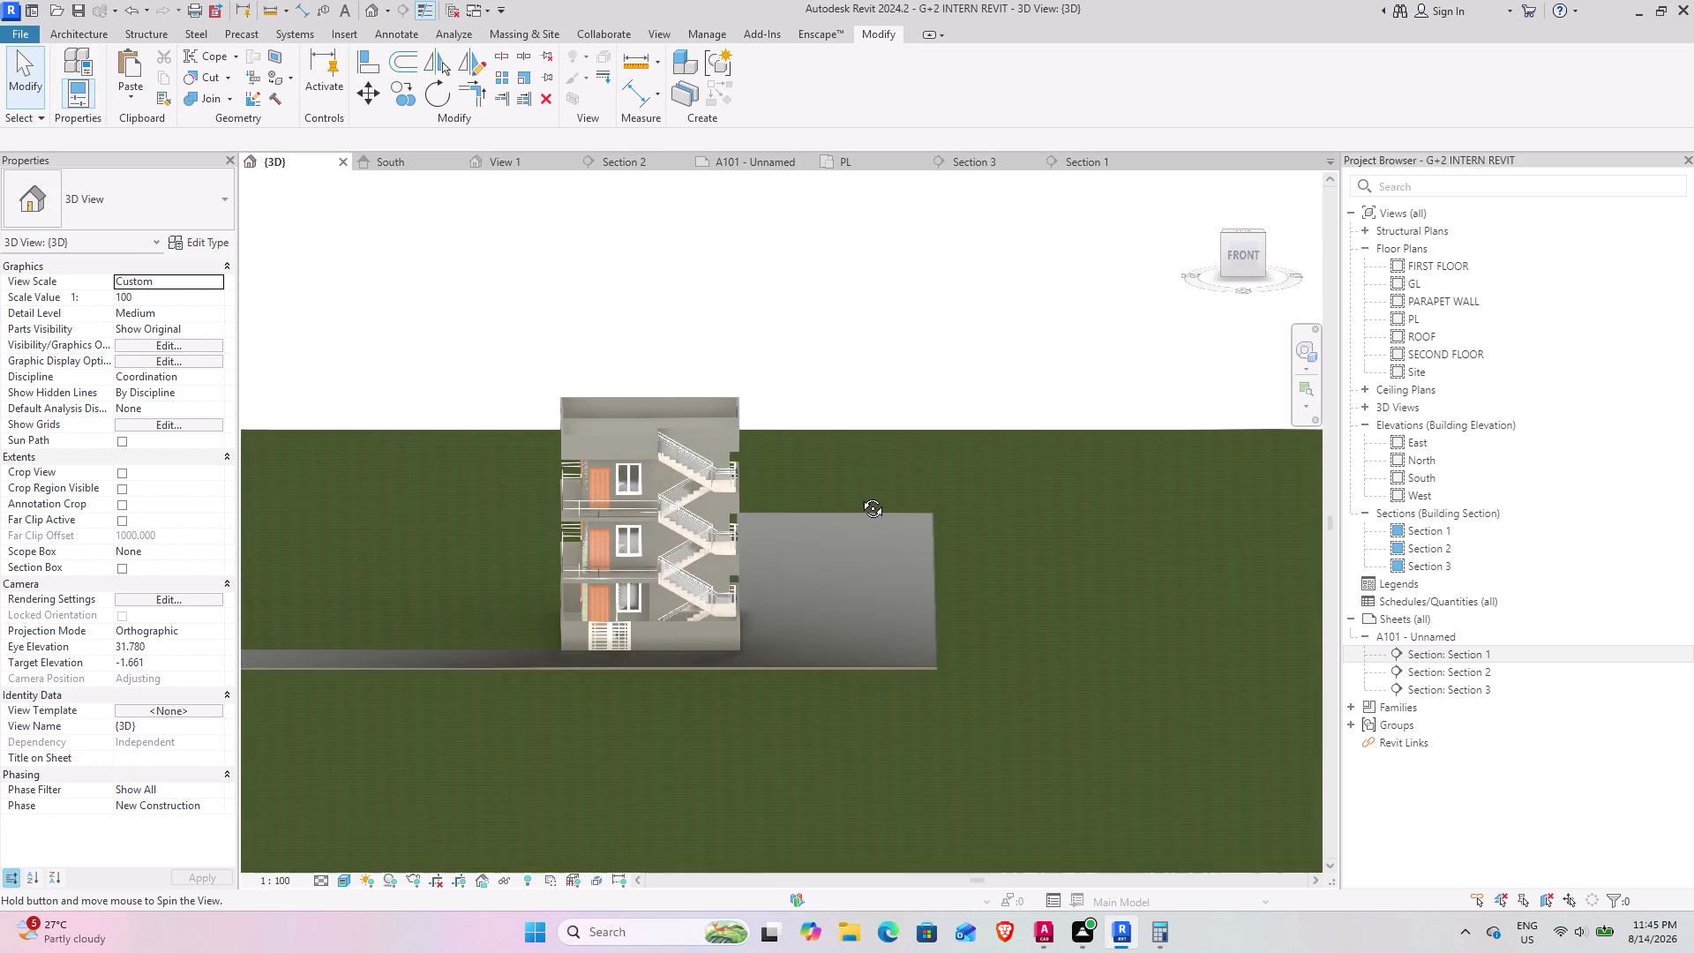
middle_drag(859, 495, 855, 500)
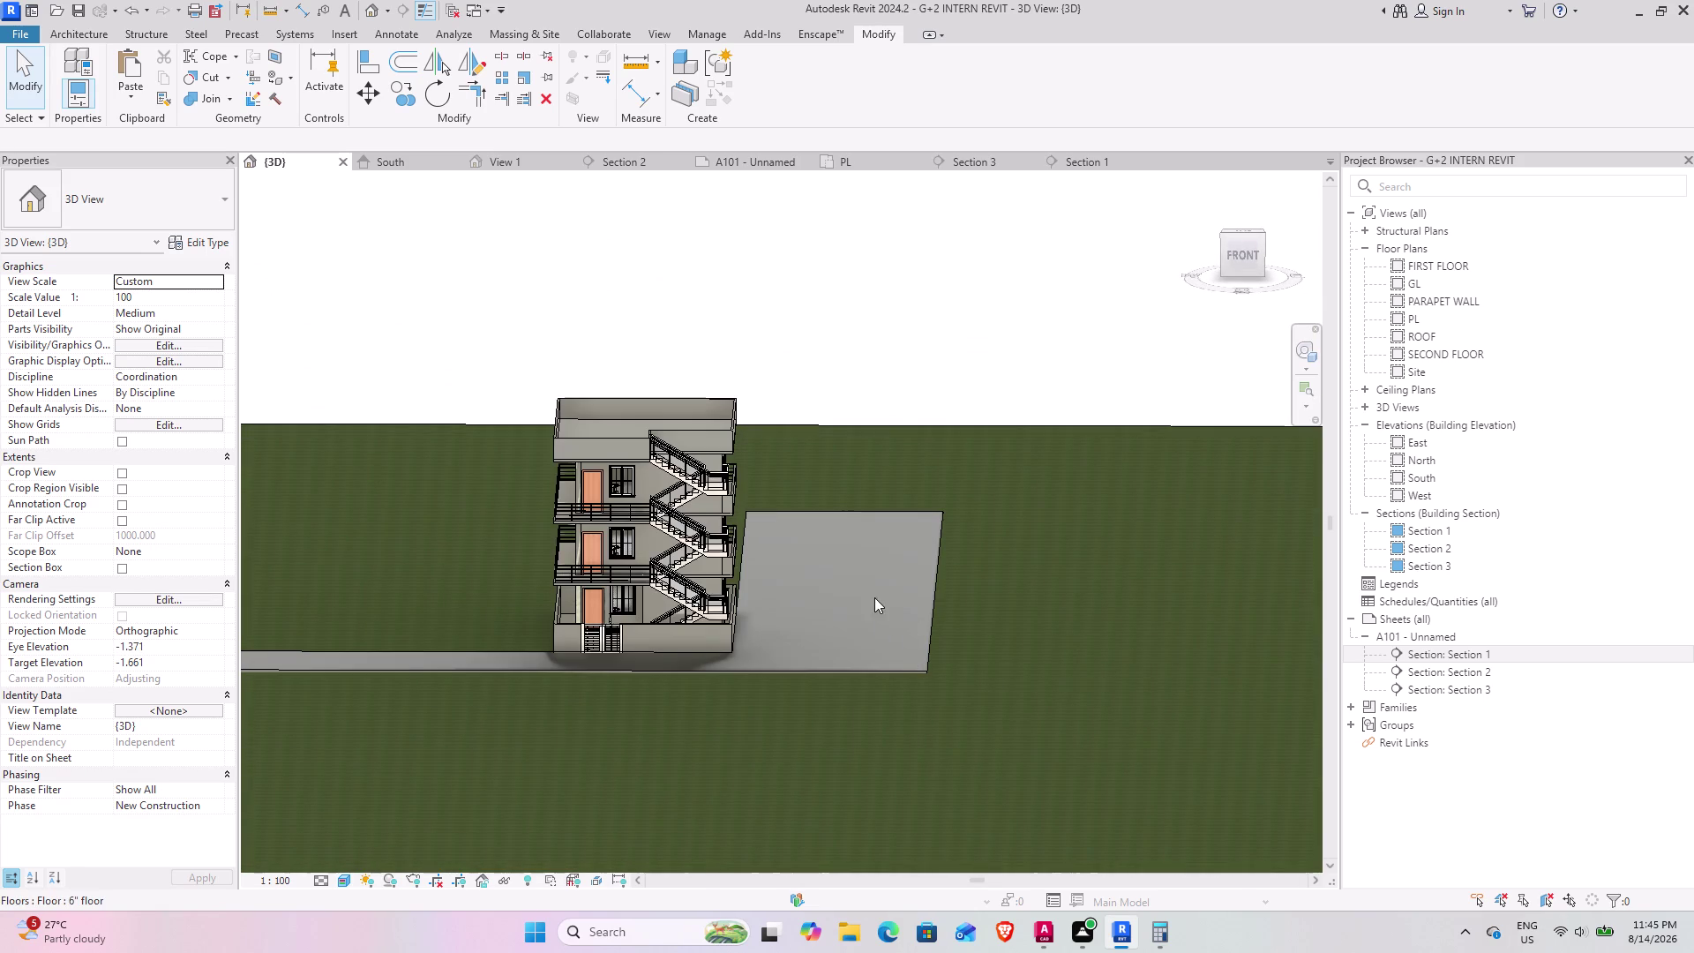
middle_drag(872, 597, 869, 667)
click(809, 765)
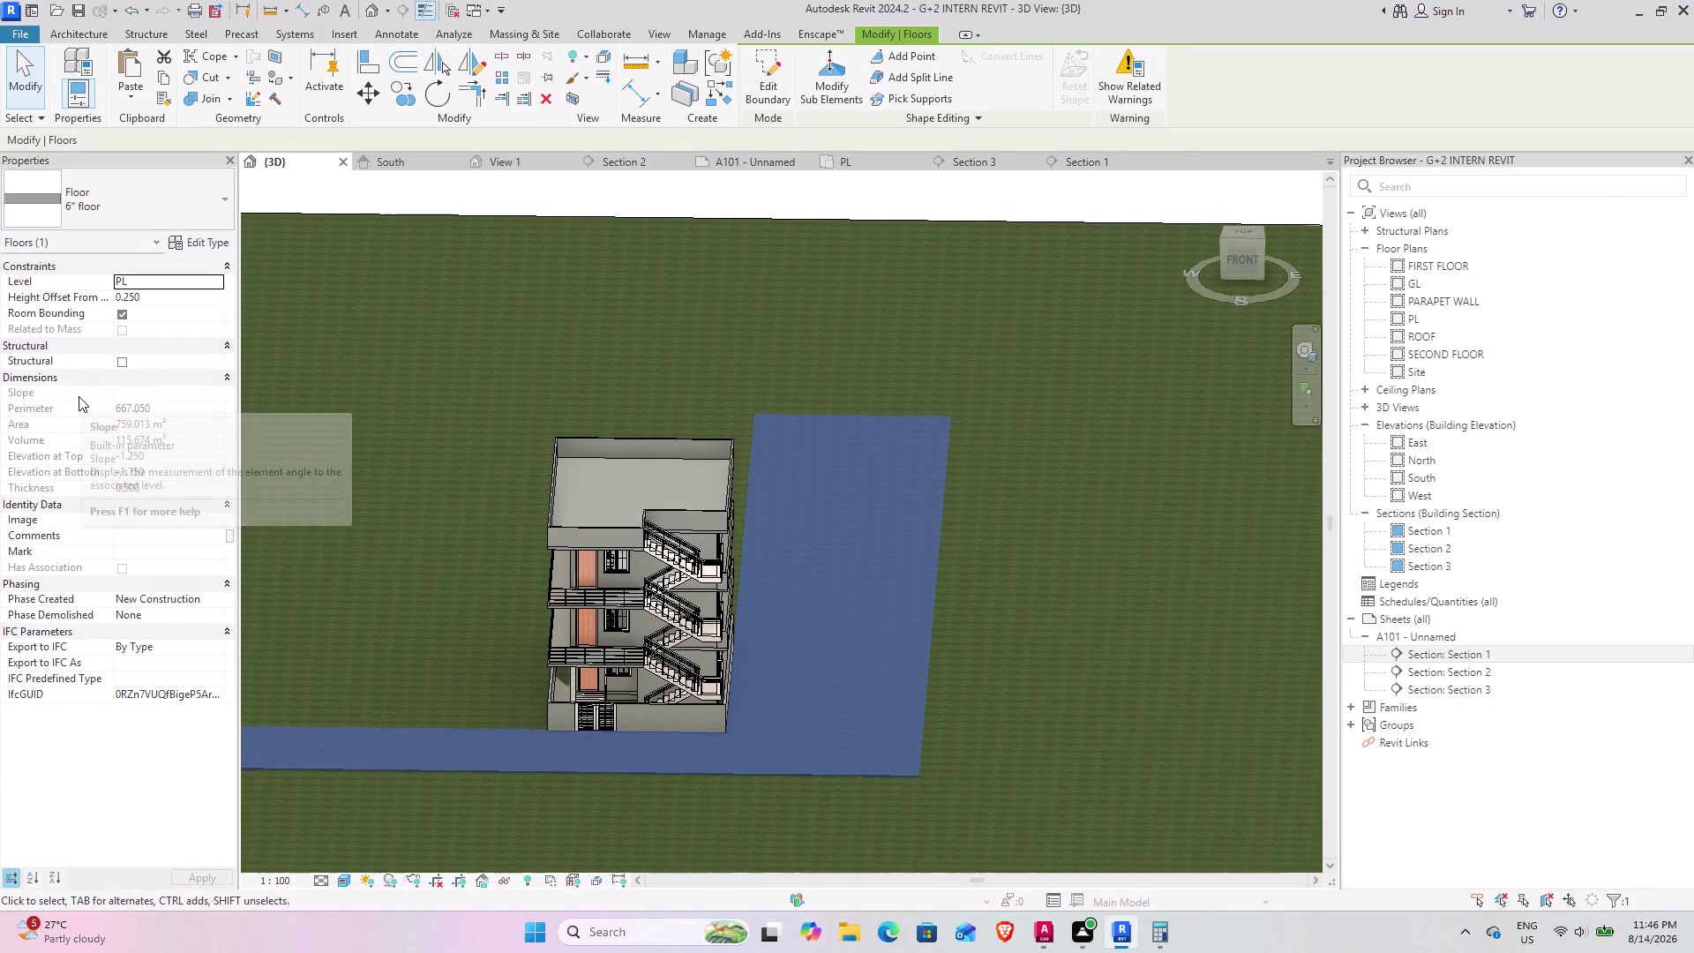
click(208, 249)
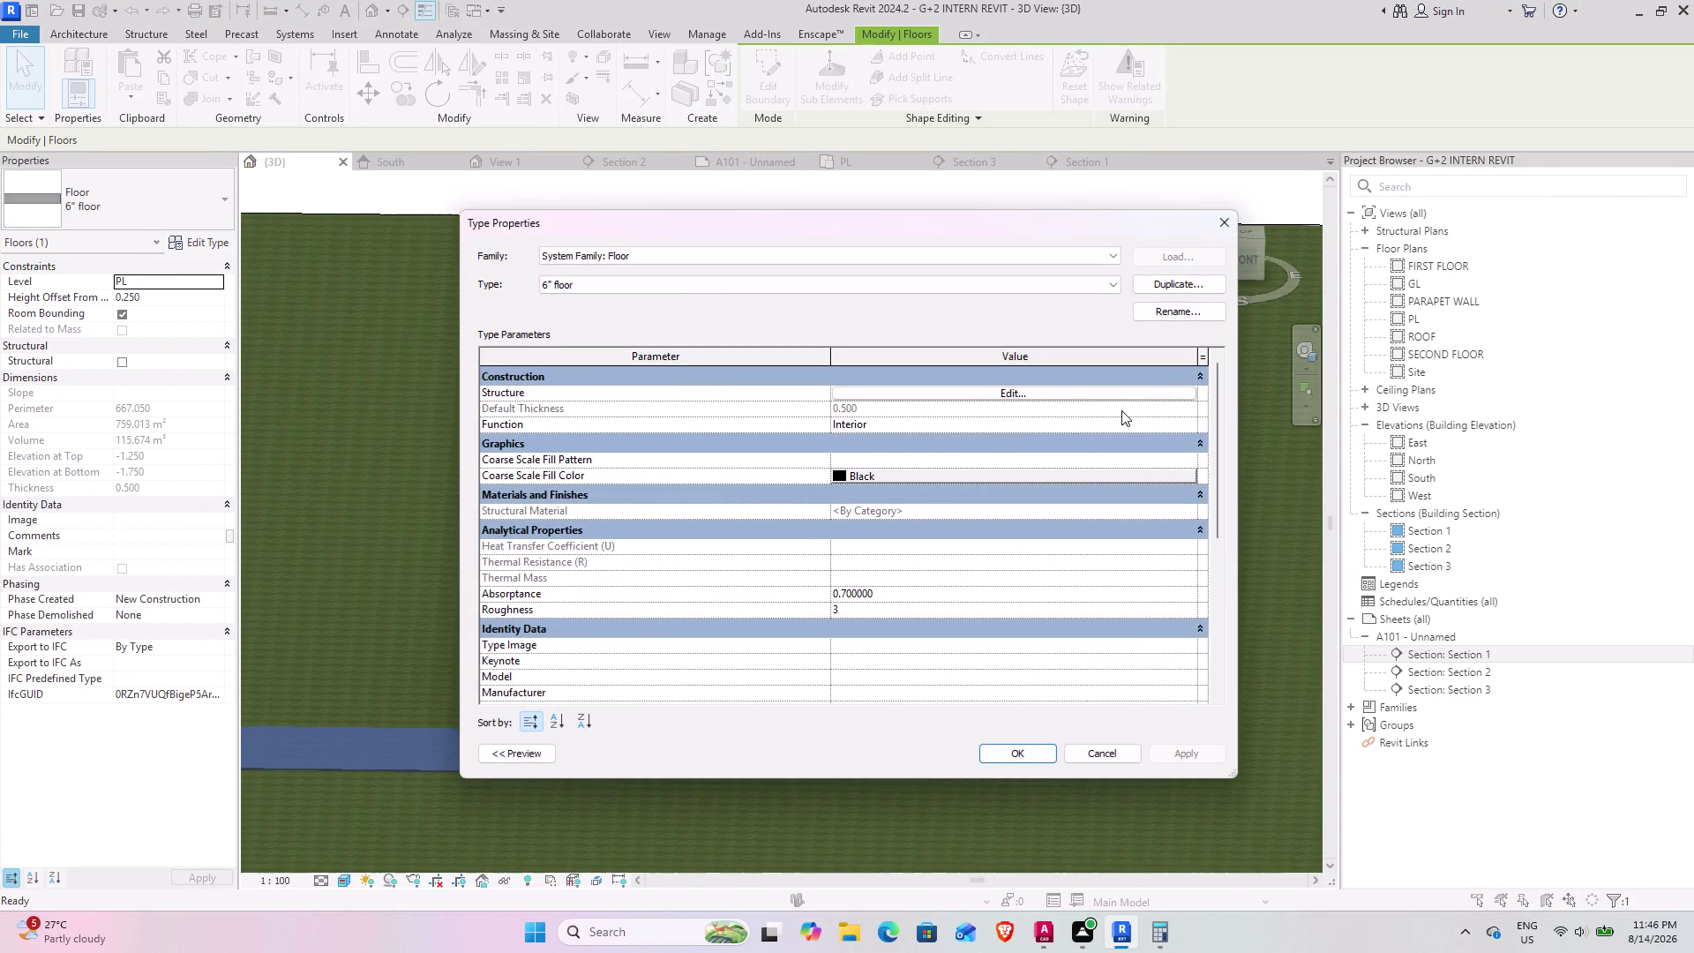
Open the 6" floor type's properties and check the coarse scale fill colour, leaving it unchanged.
click(1018, 396)
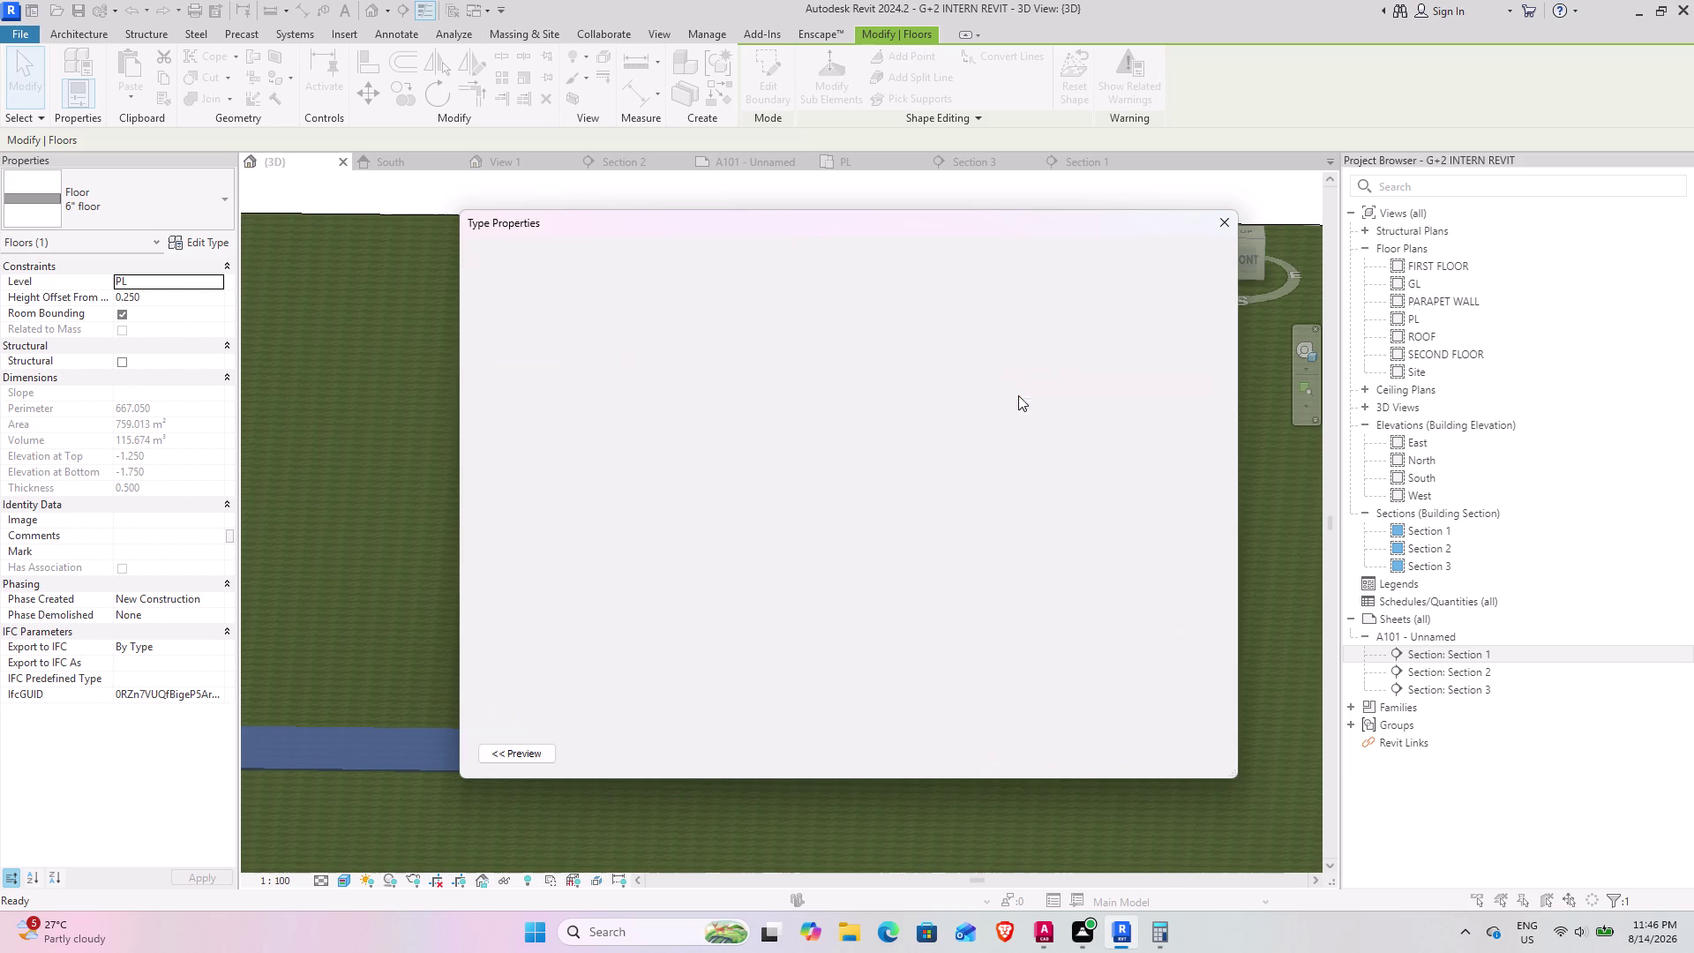
click(1104, 712)
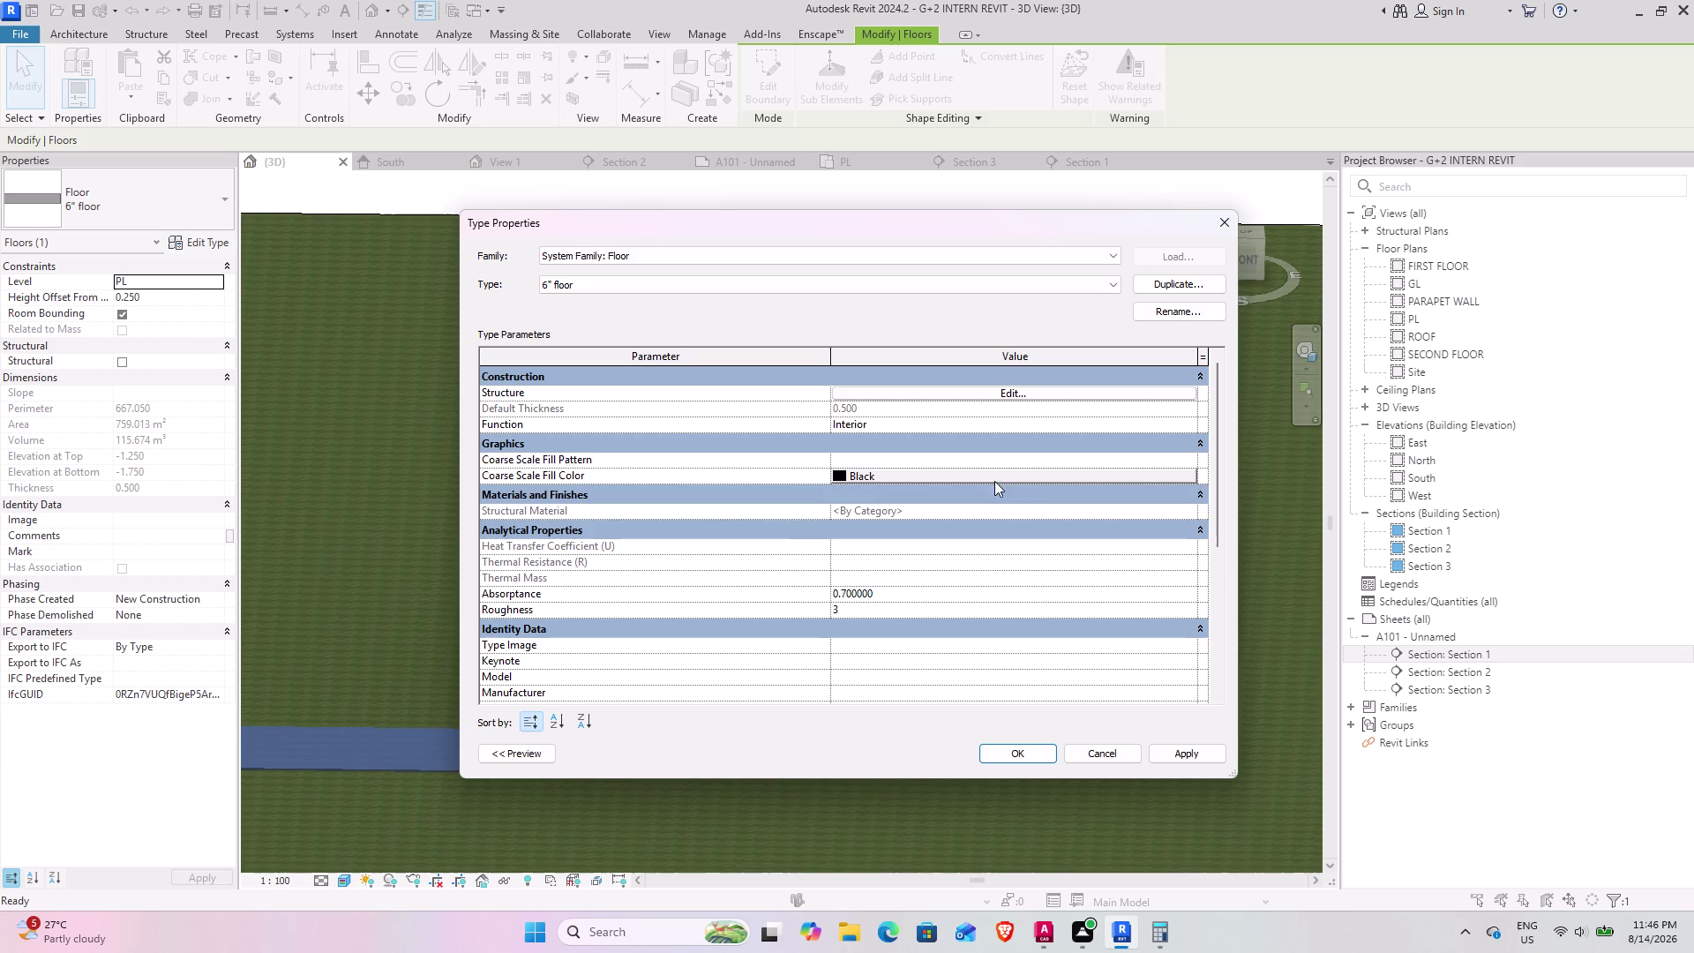
click(1192, 472)
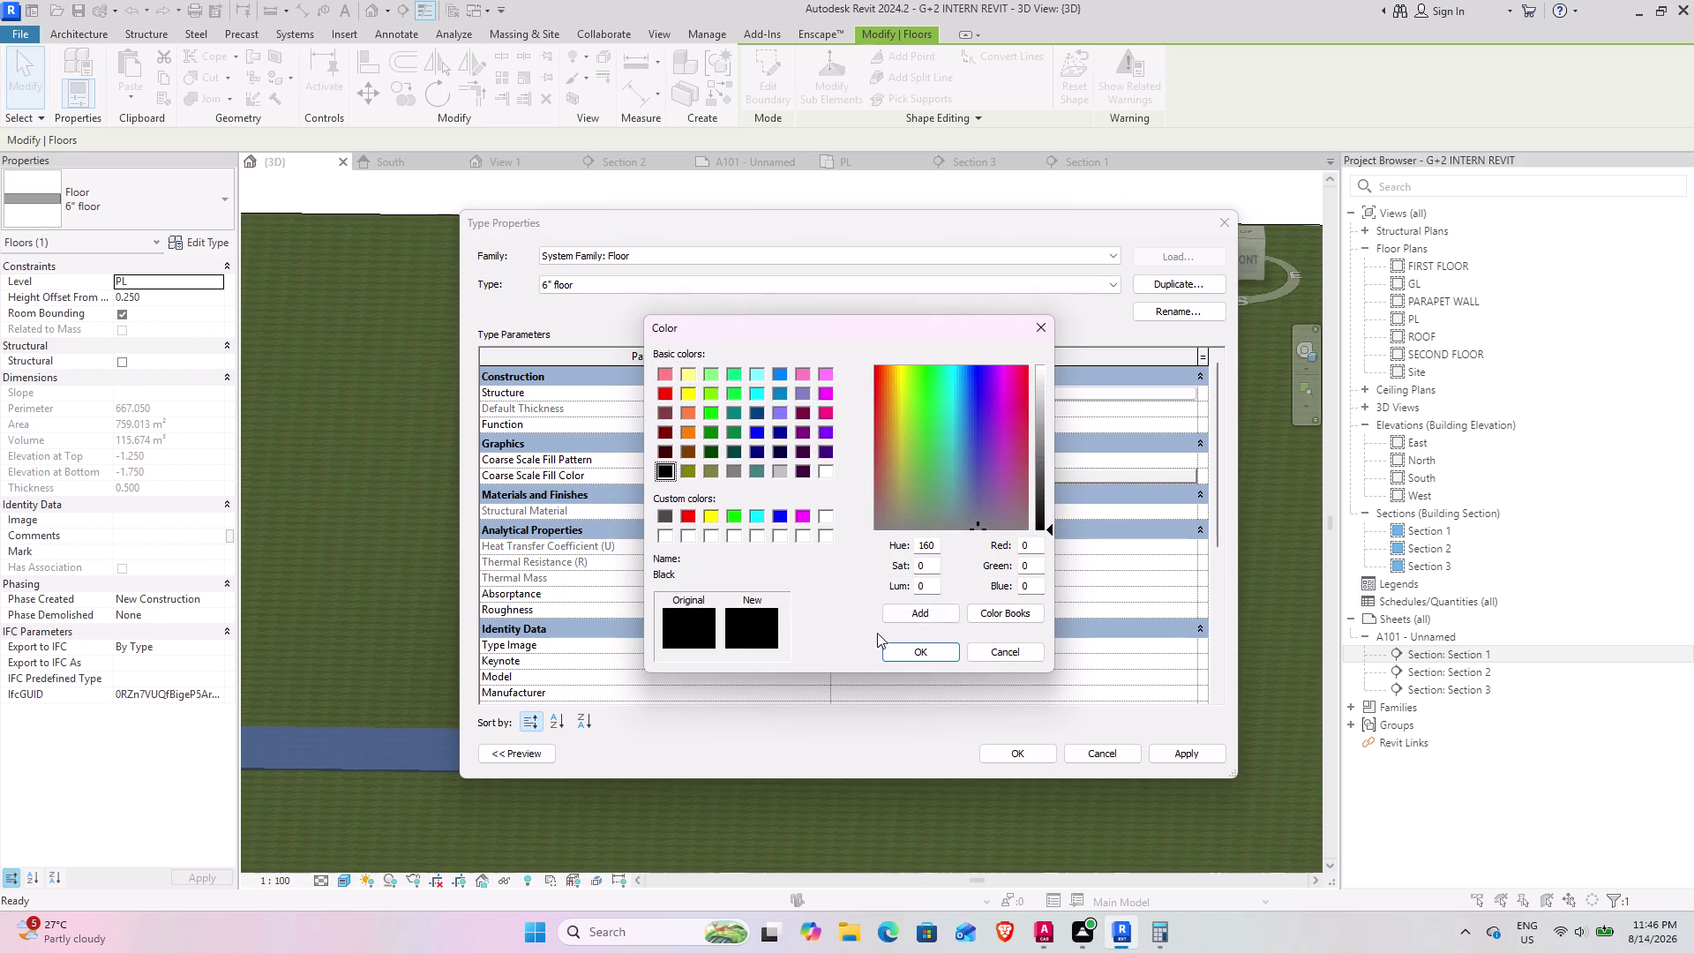
click(917, 649)
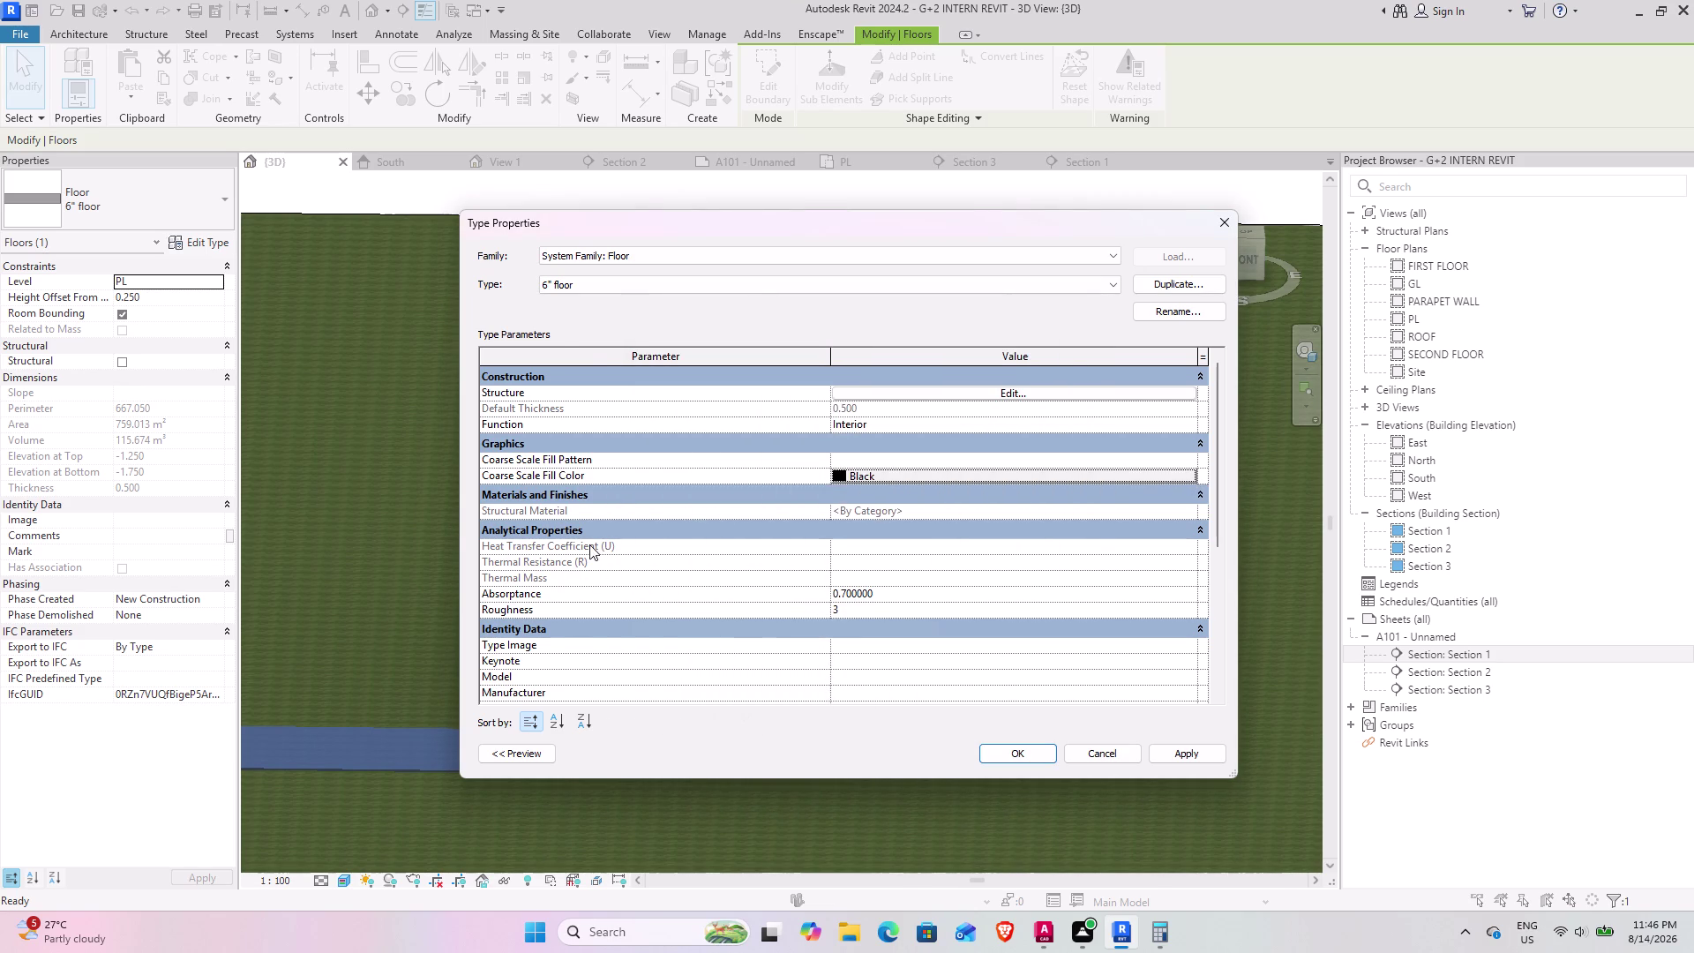
Choose Leather - Black as the floor's structural layer material.
click(1010, 395)
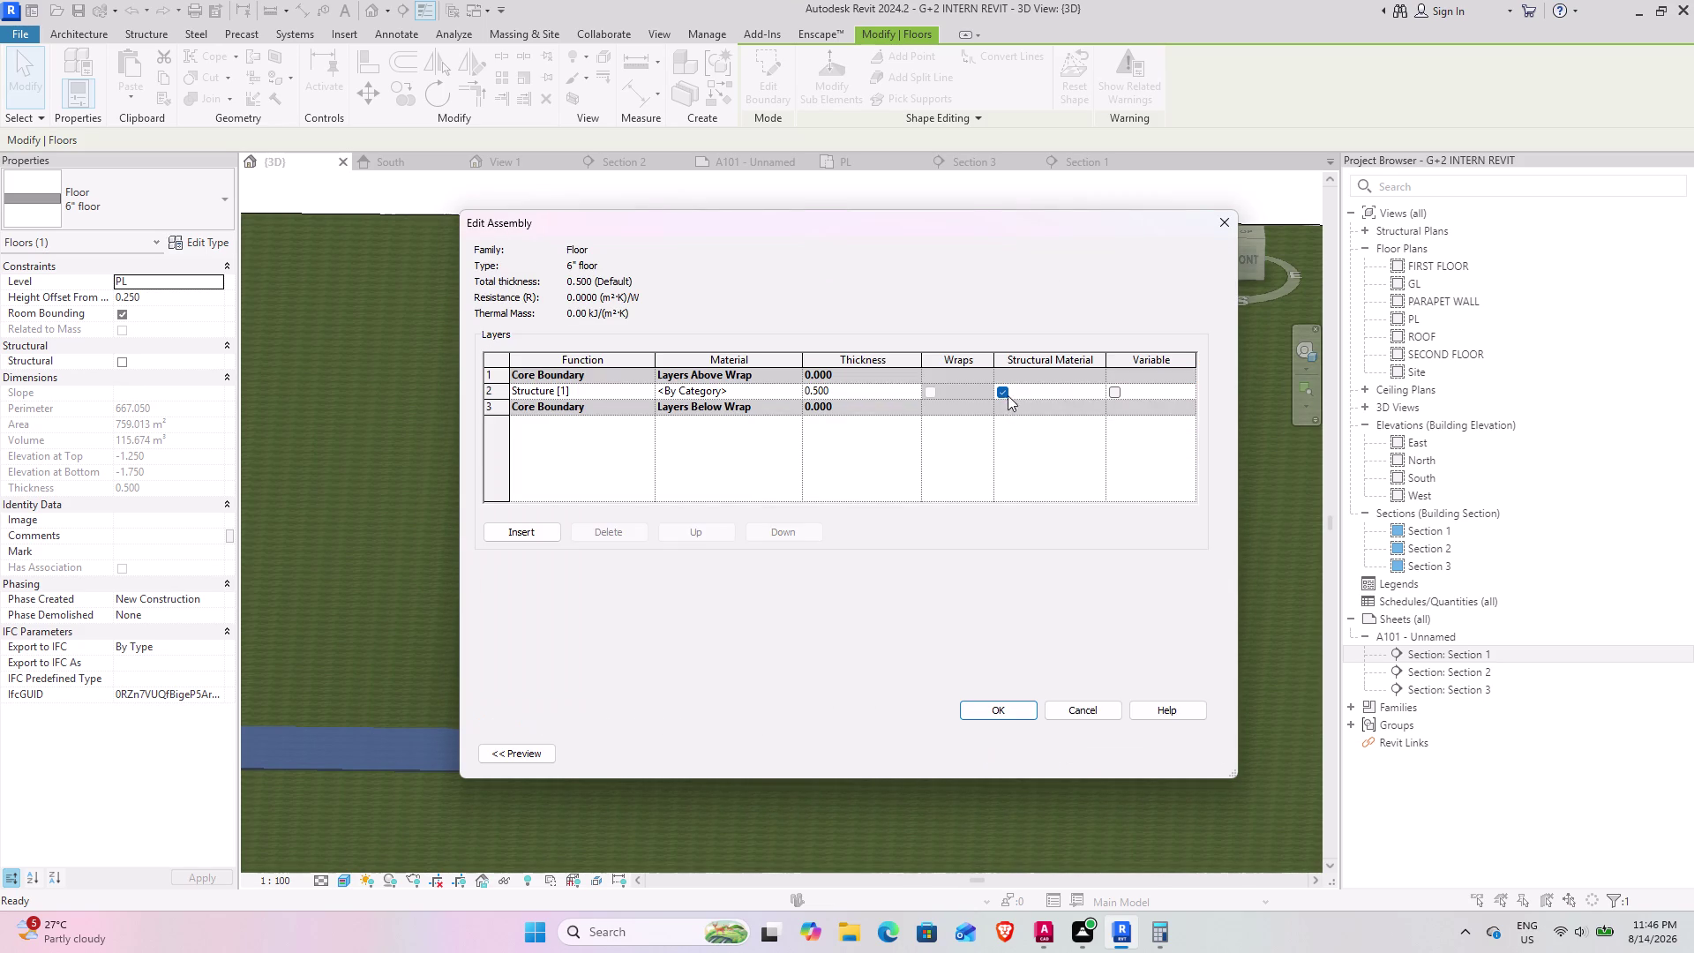
click(730, 387)
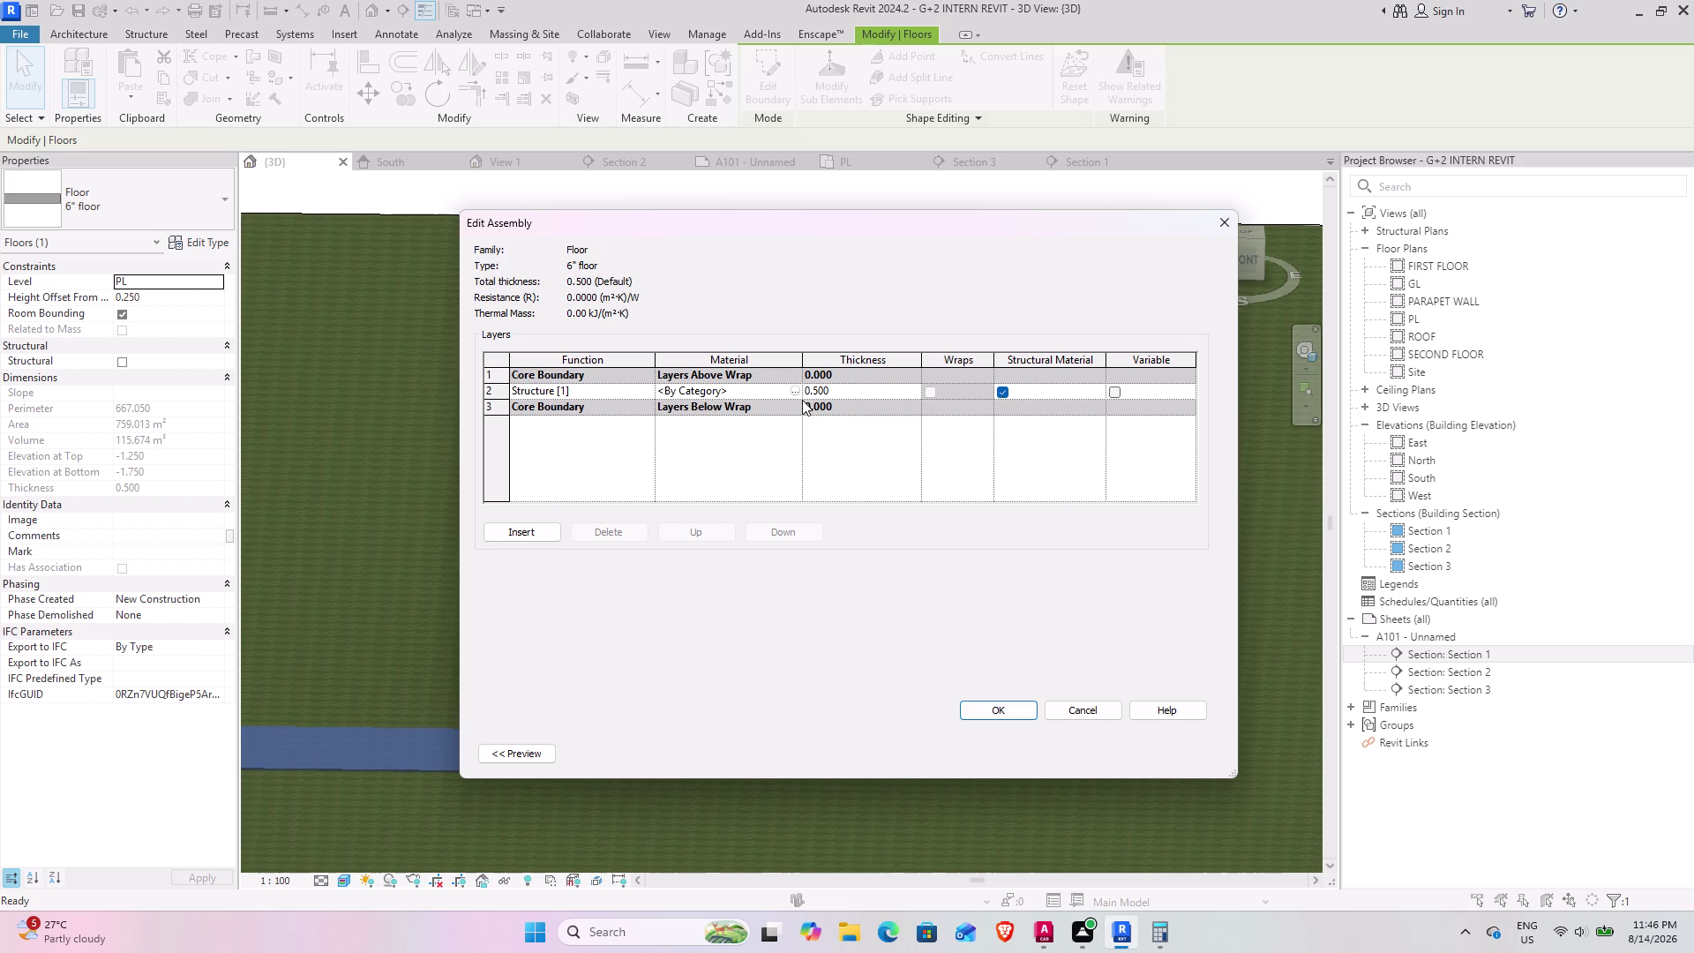
click(798, 392)
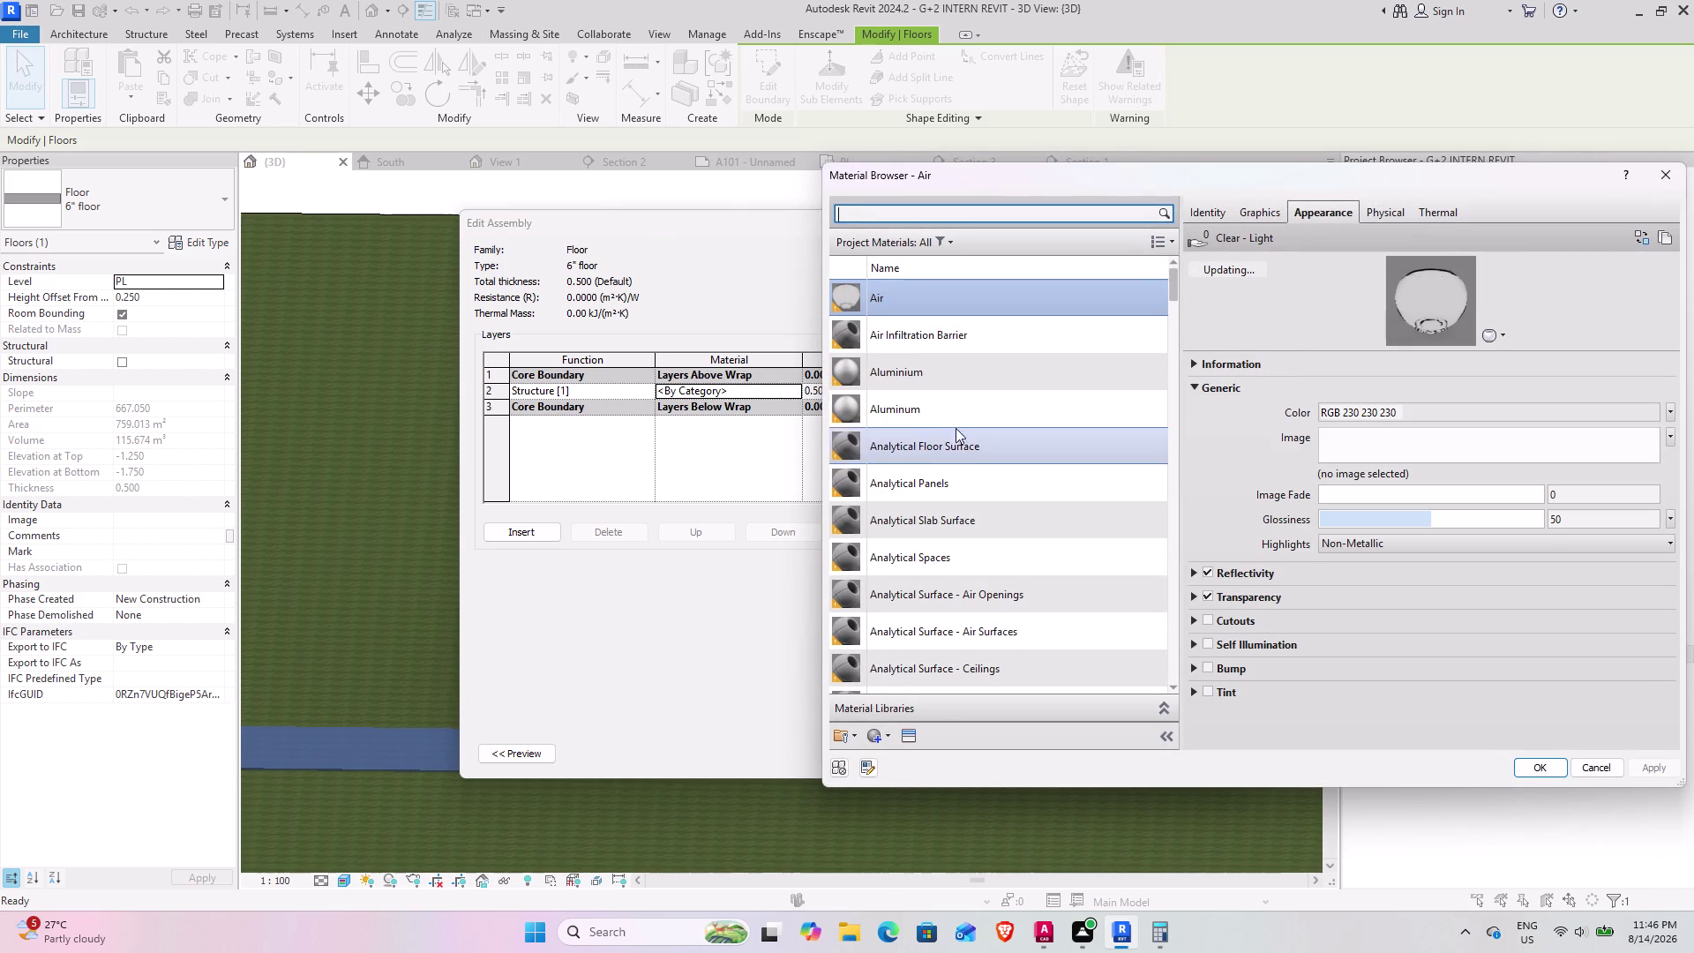
scroll(down, 3)
scroll(down, 3)
scroll(down, 3)
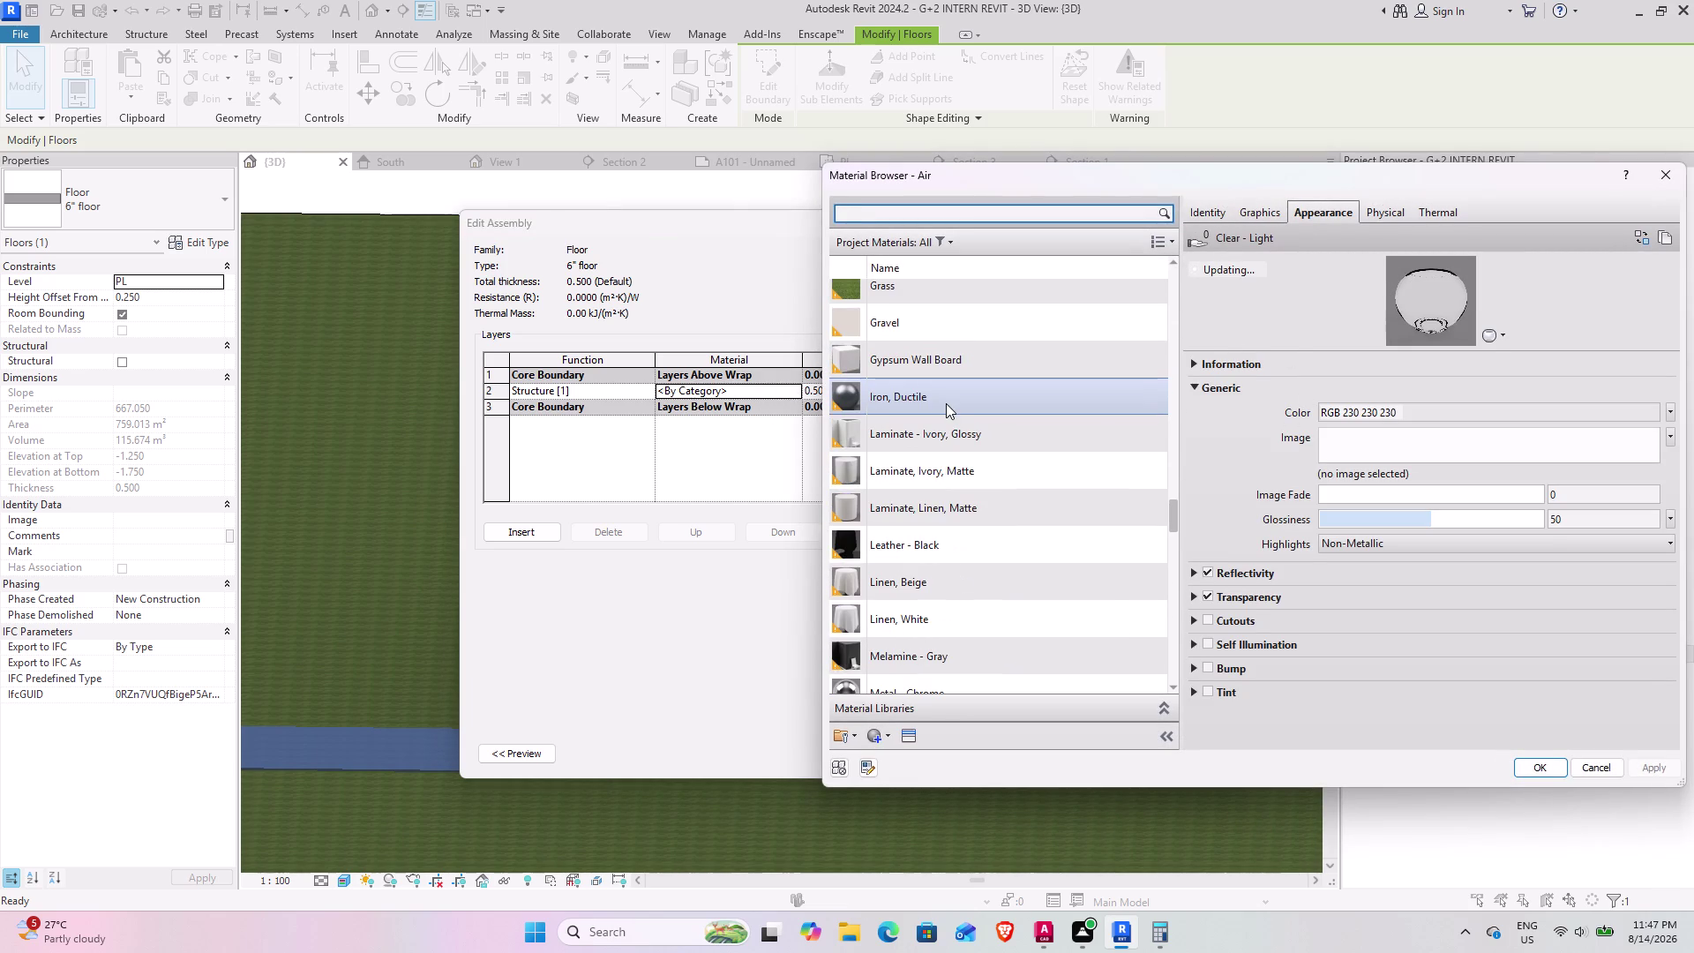
click(937, 549)
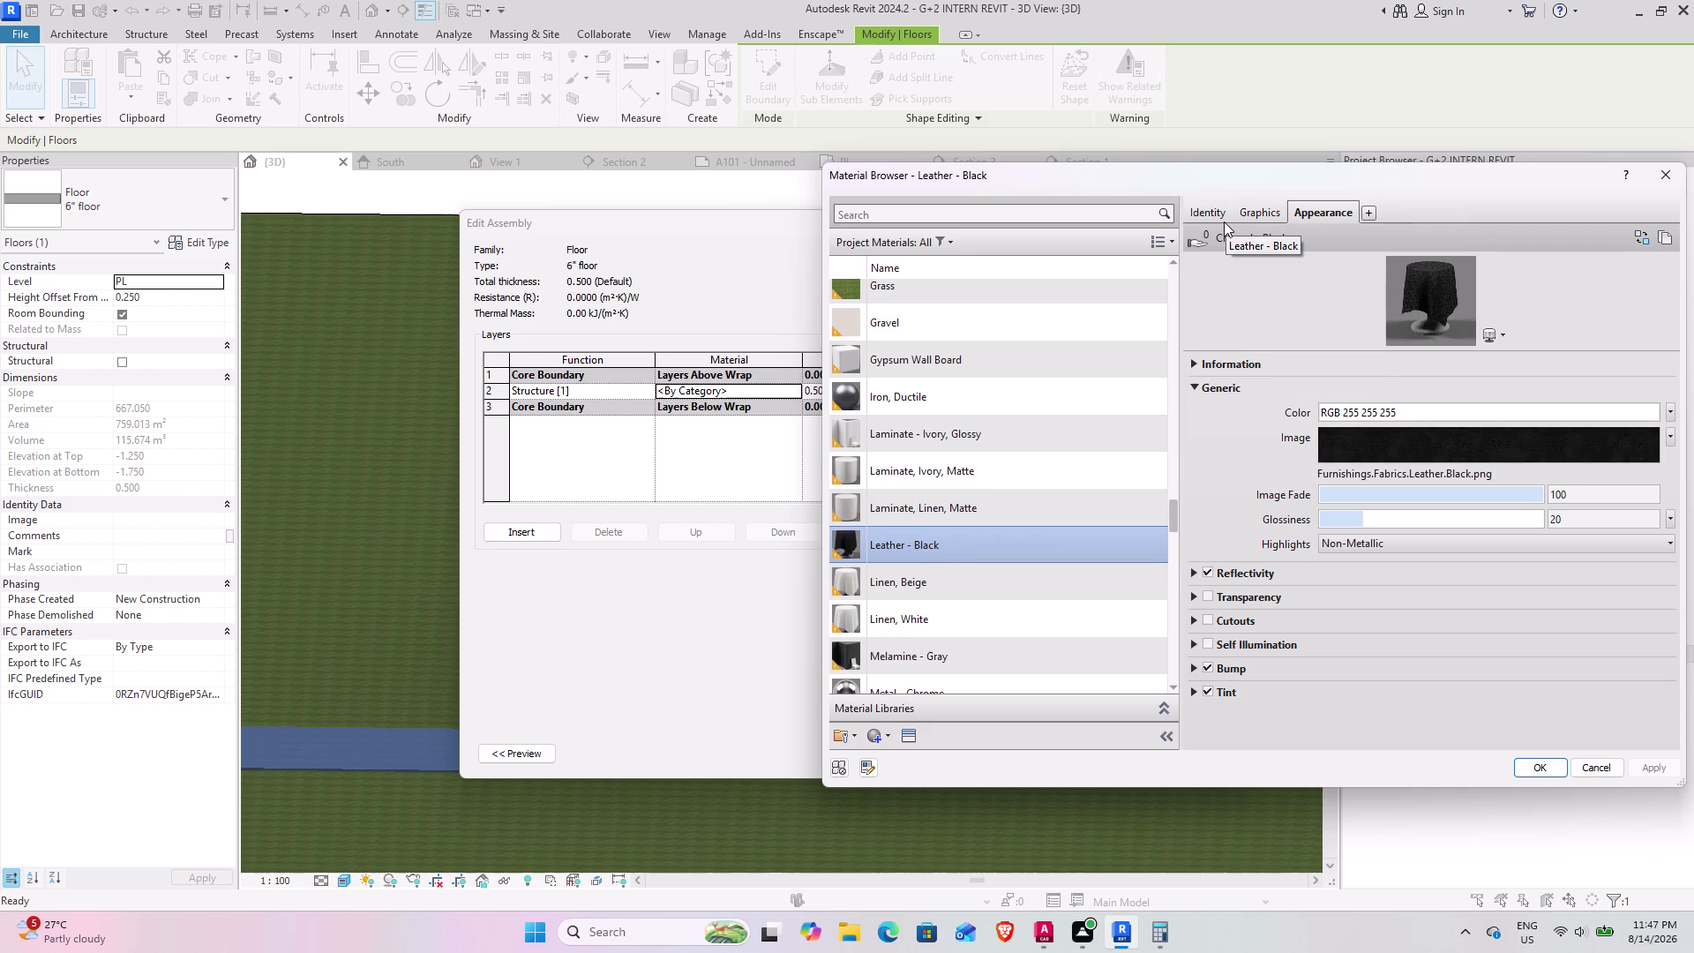
Turn off reflectivity for Leather - Black and confirm it as the layer material.
click(1200, 208)
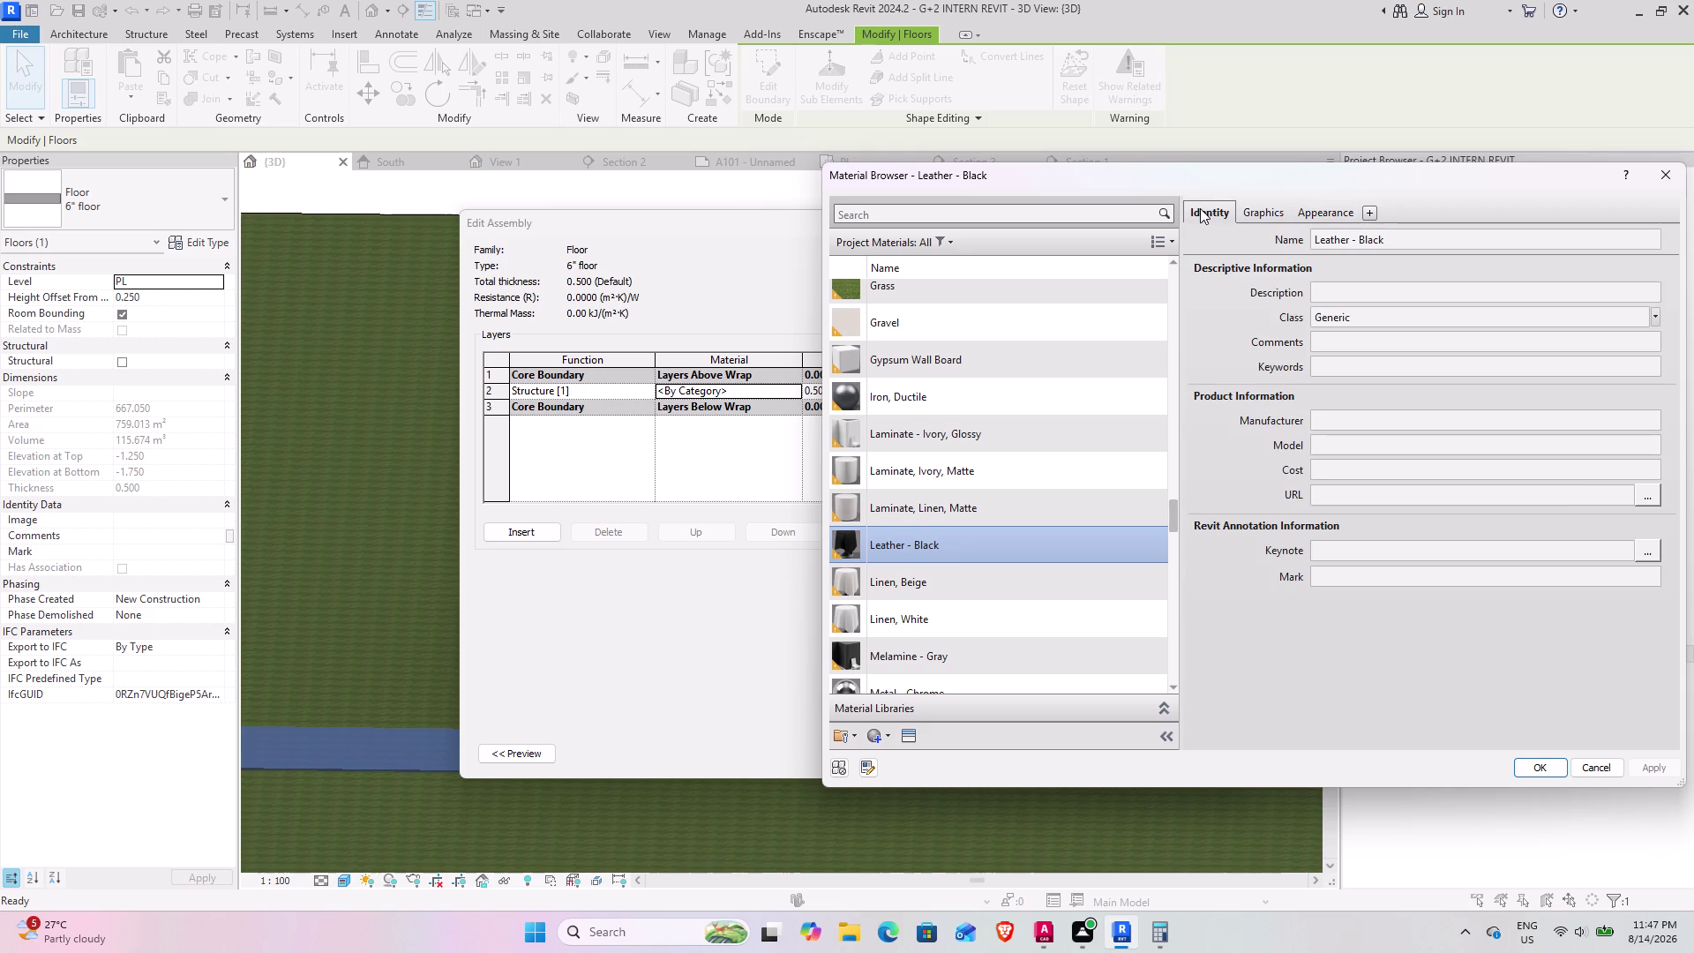
click(1245, 220)
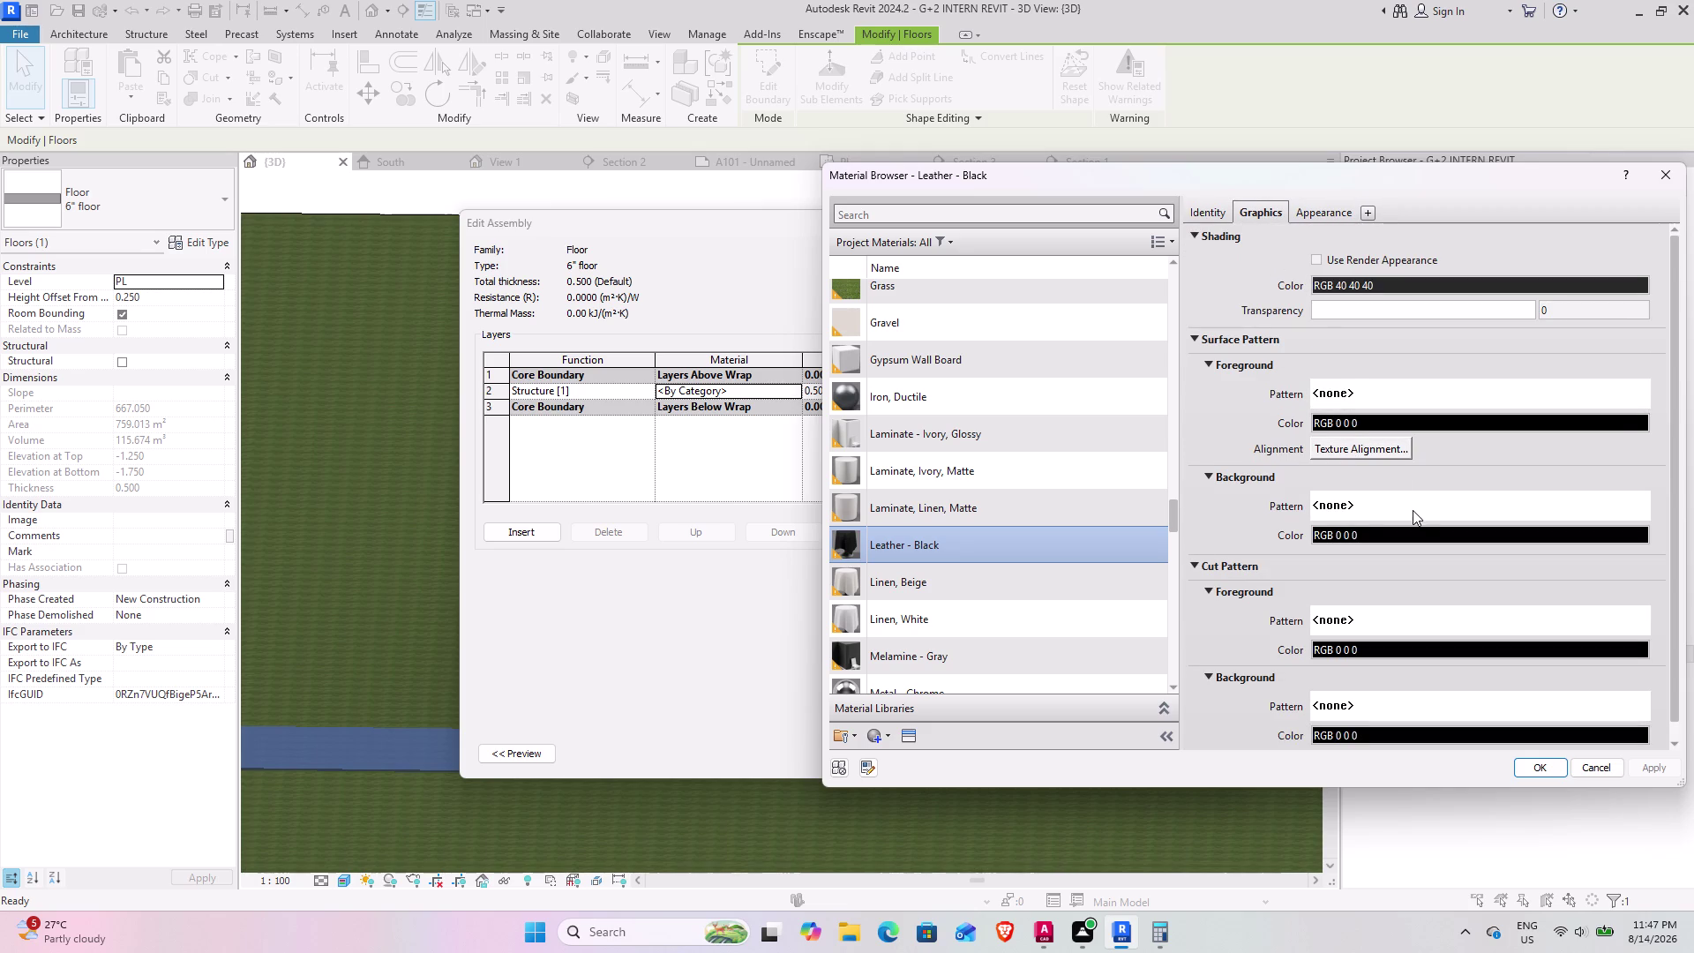
click(1313, 218)
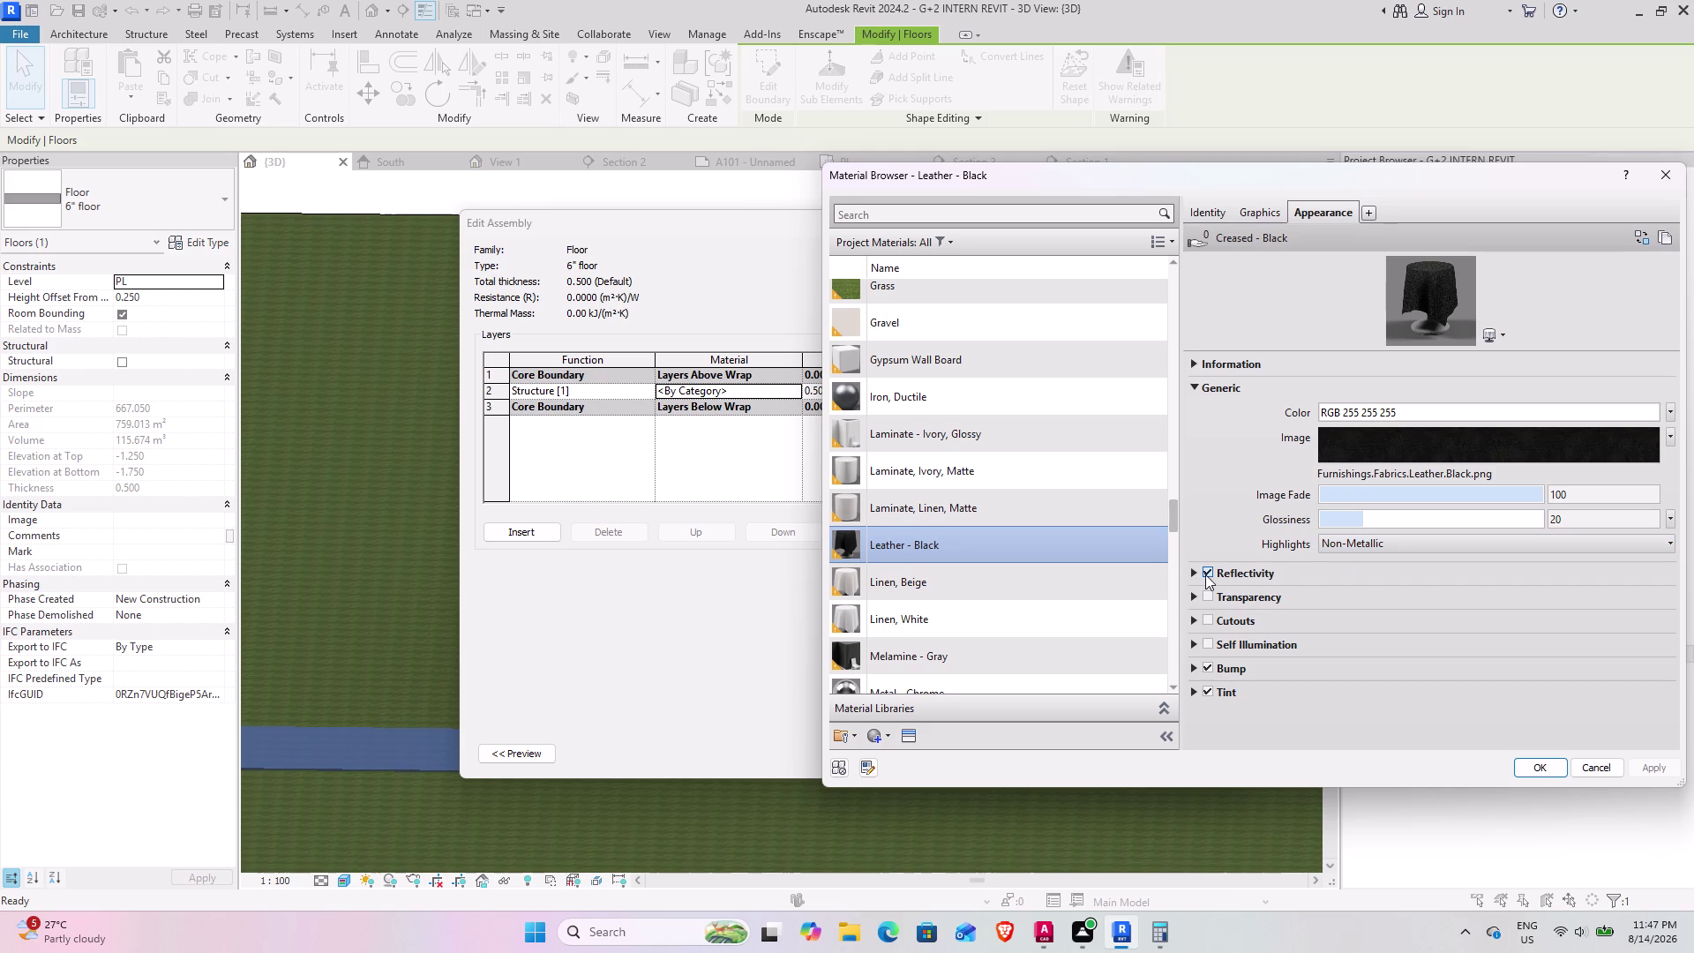
click(1206, 575)
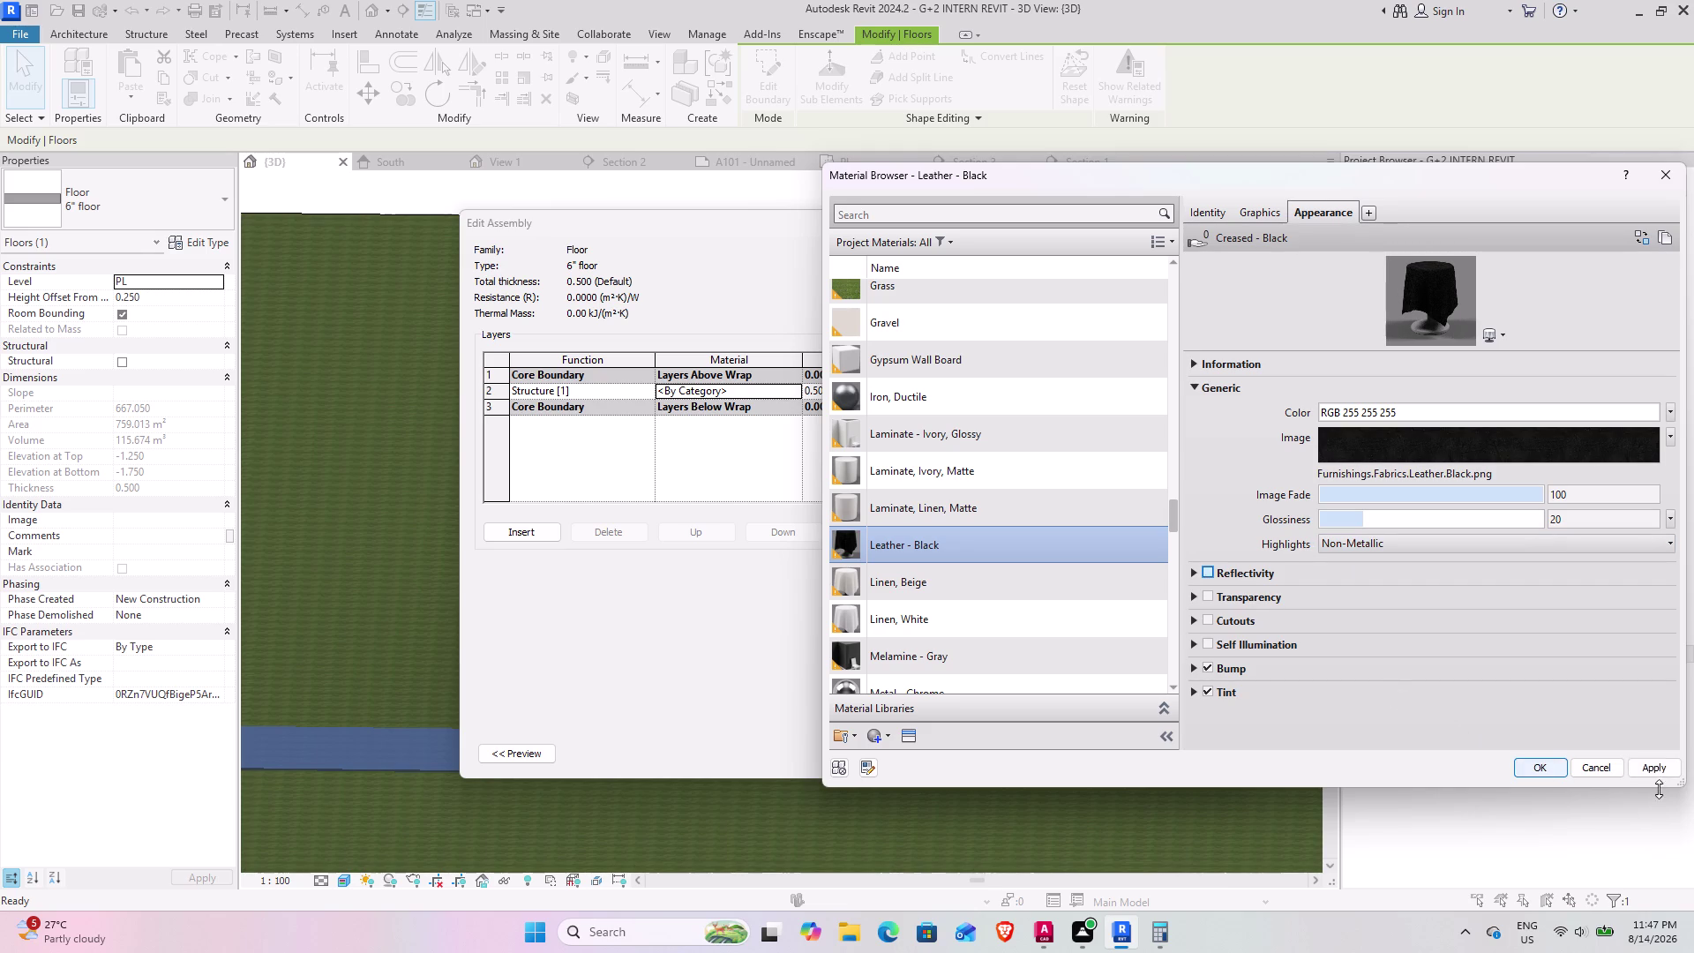
click(1669, 770)
click(1538, 766)
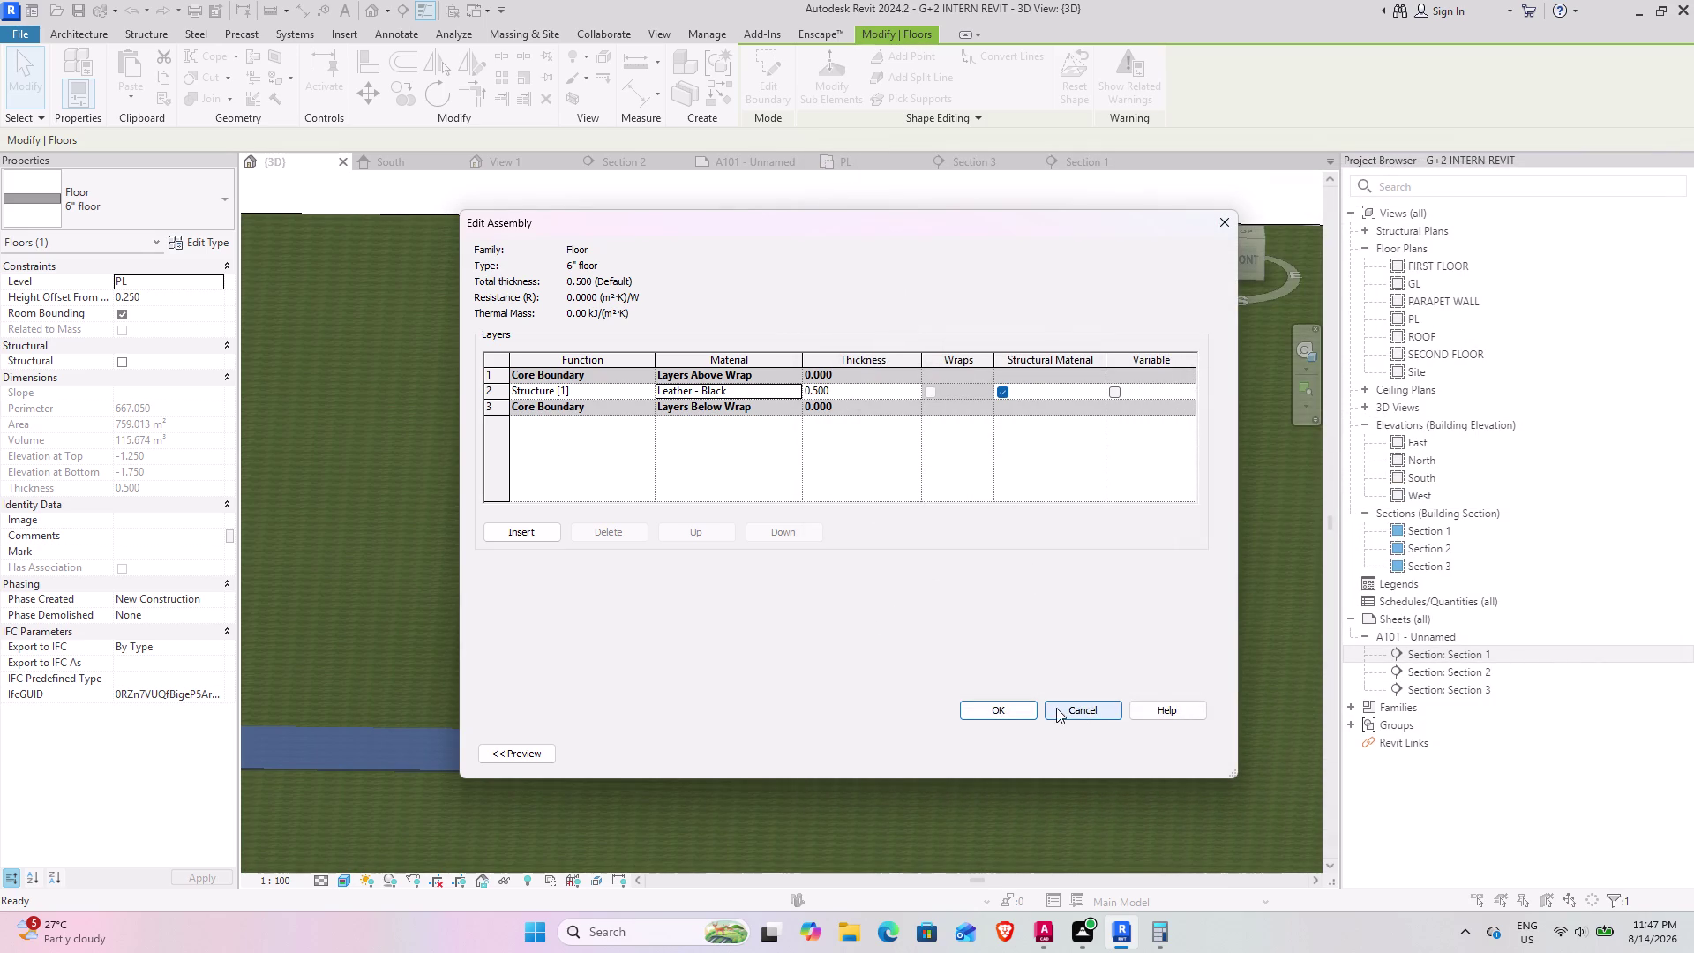
Accept the edited floor layers and apply the 6" floor type changes.
click(1024, 705)
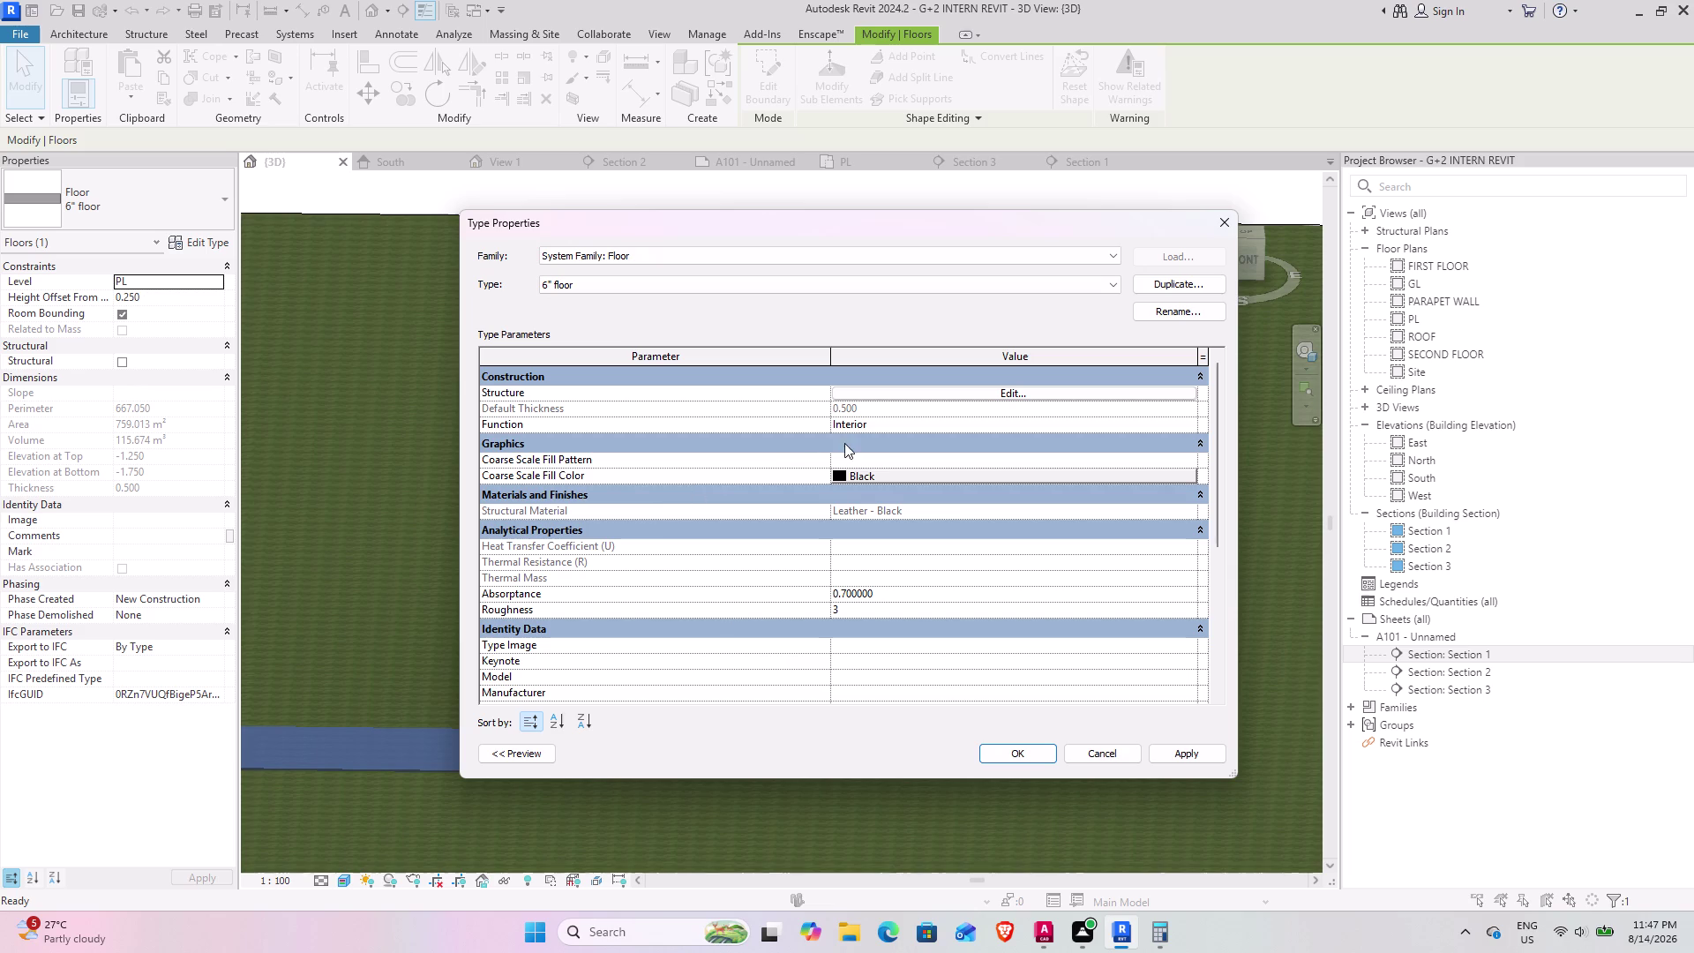
click(899, 477)
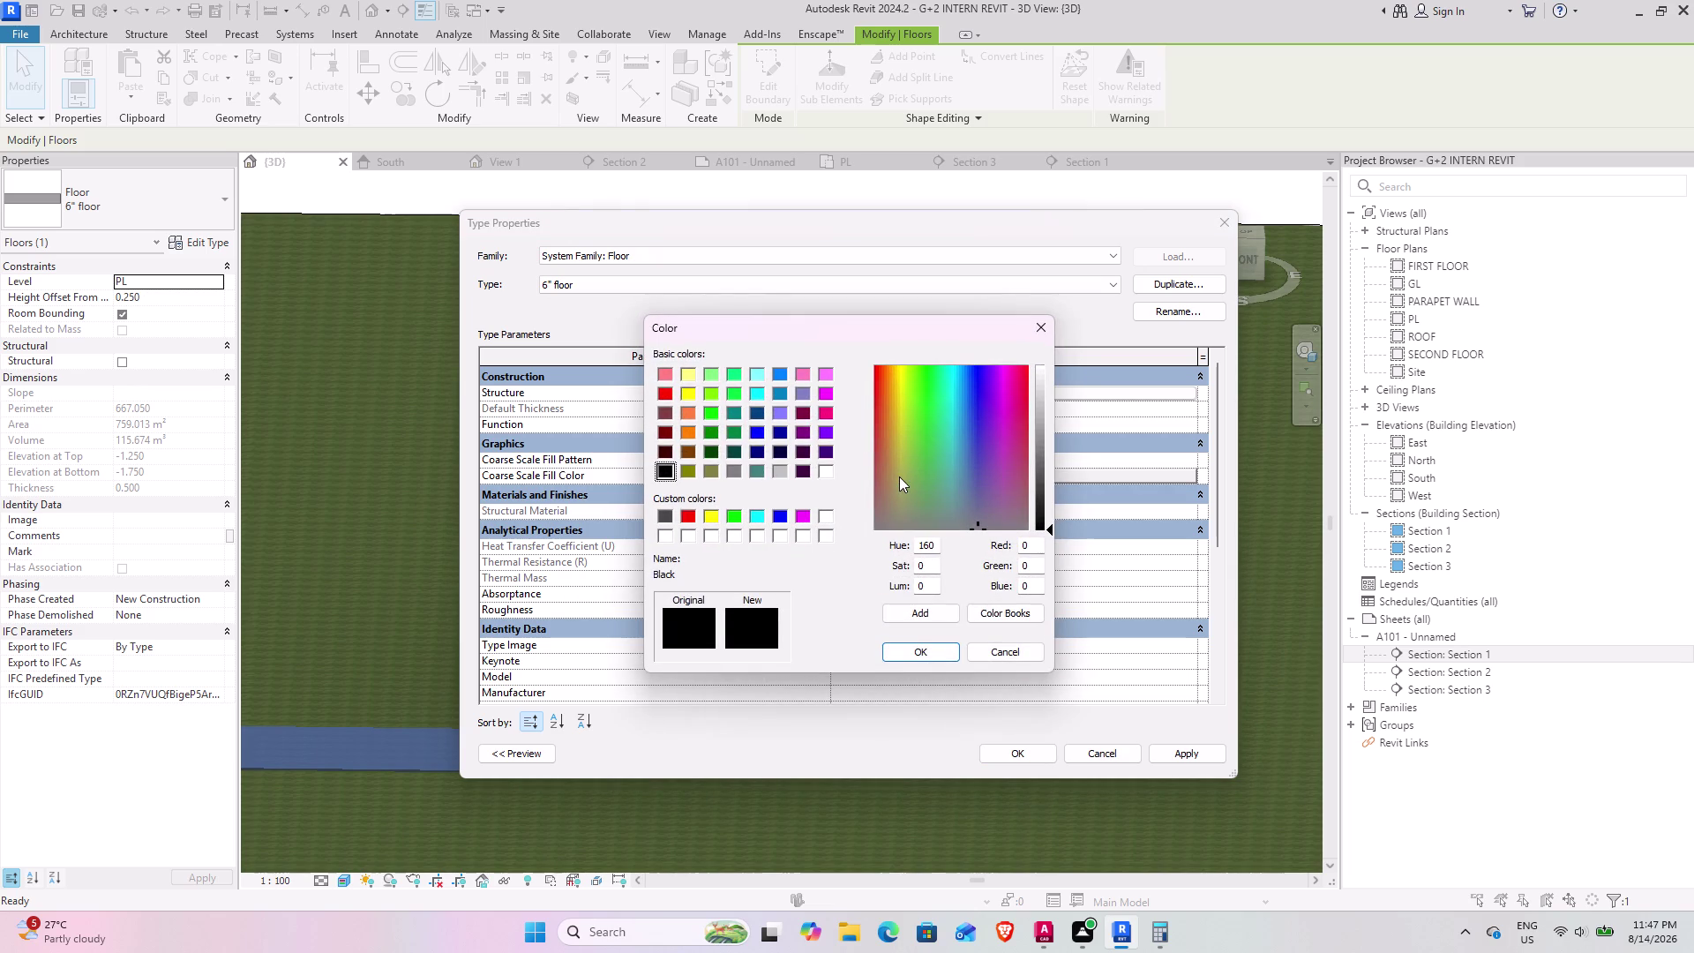
click(930, 644)
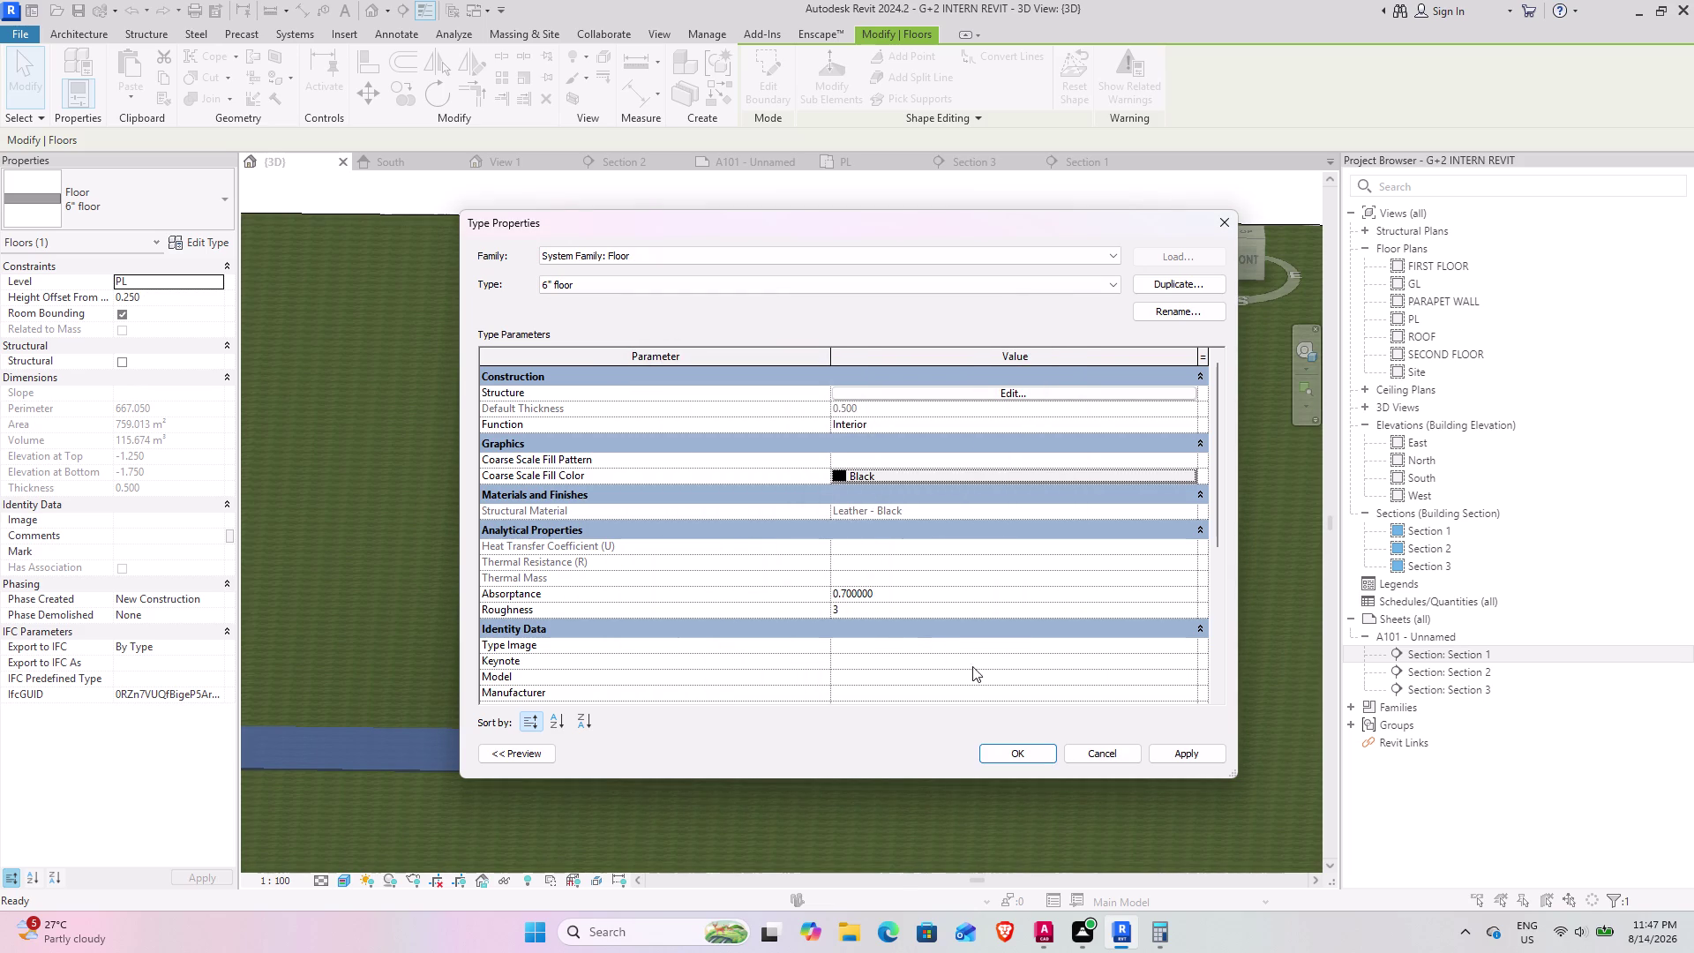
click(1185, 752)
click(1014, 754)
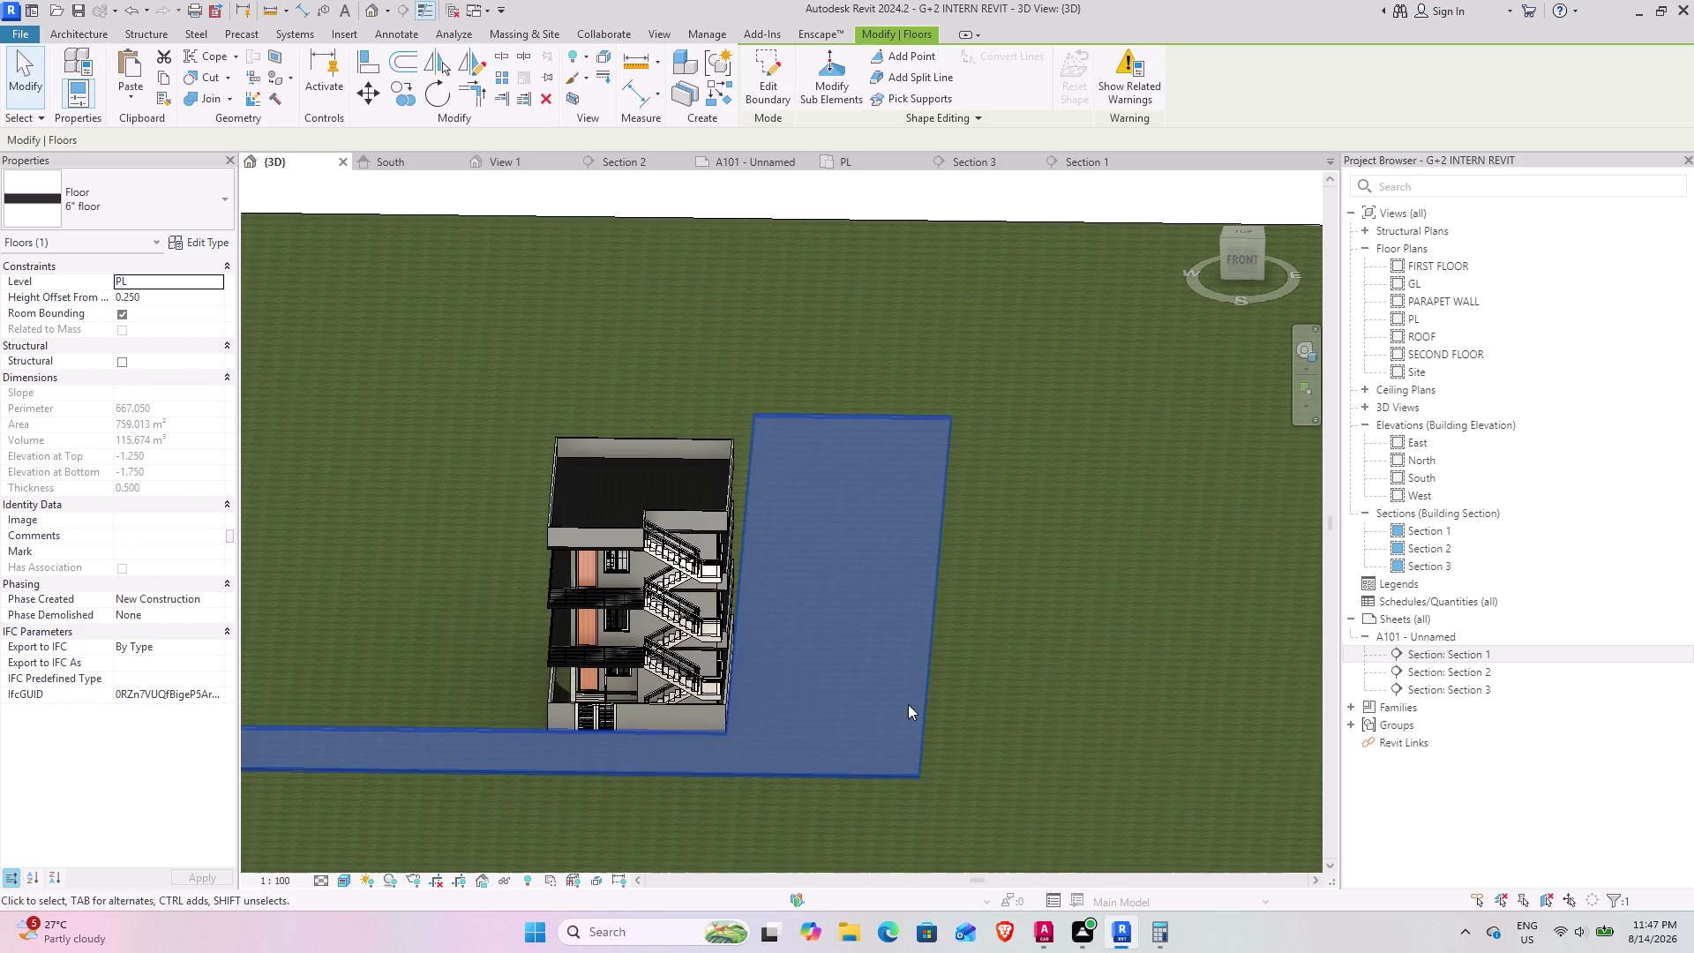
click(1064, 718)
middle_drag(751, 724, 750, 691)
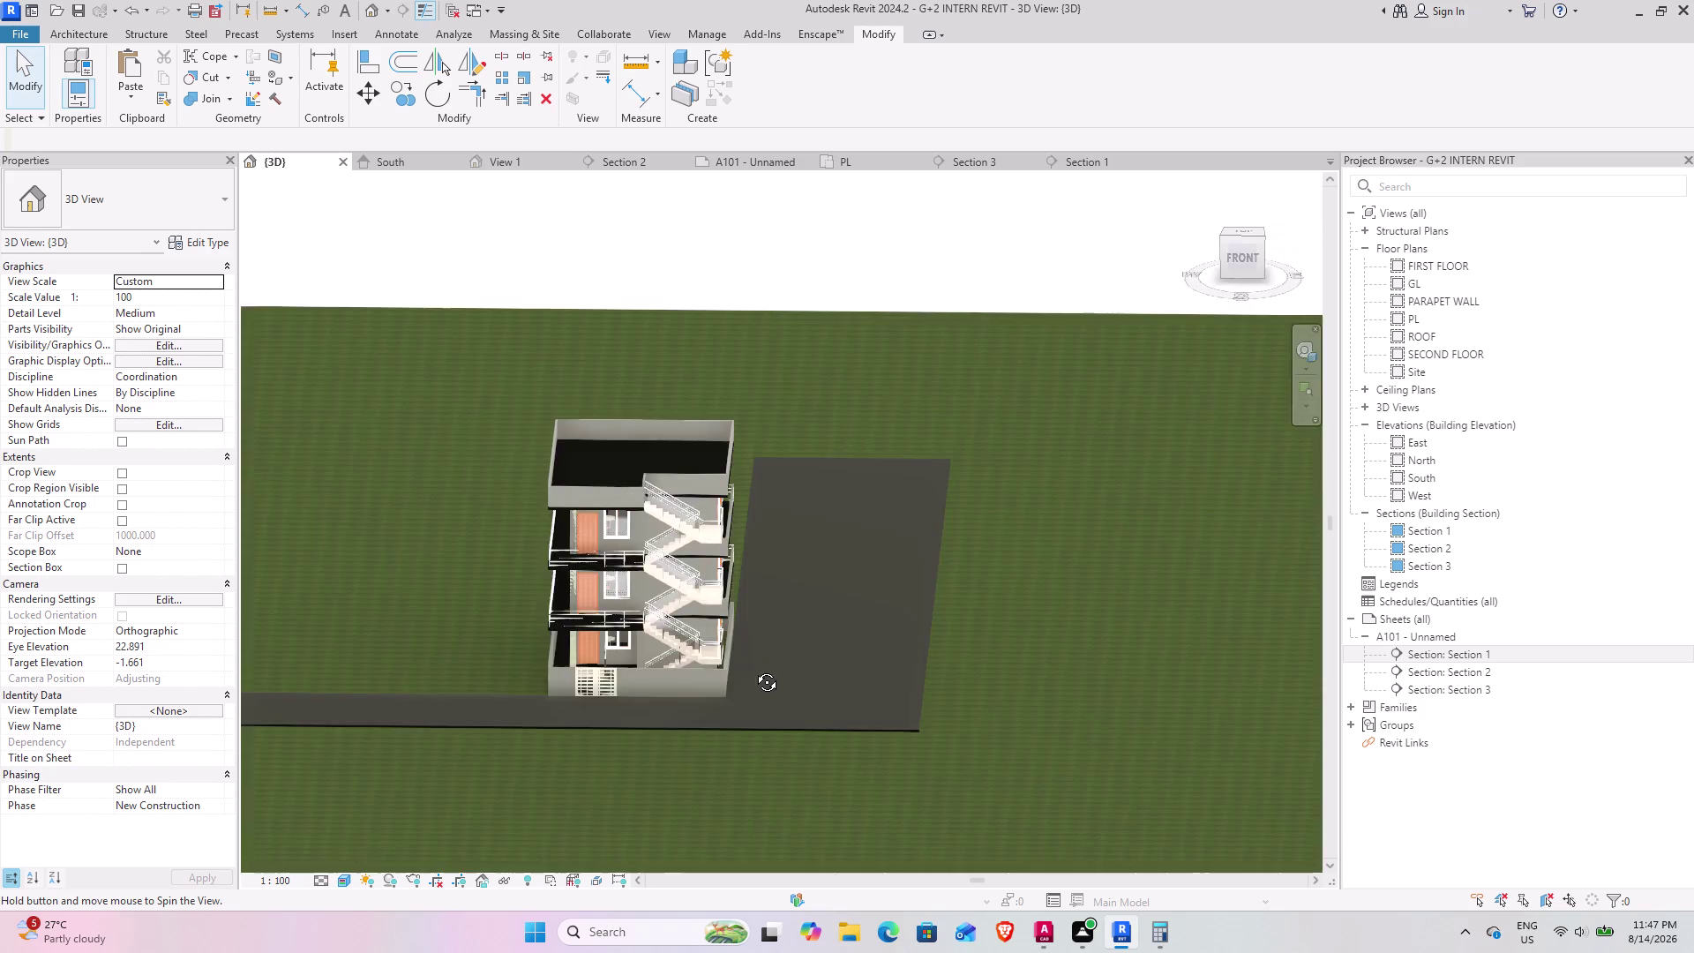
middle_drag(751, 691, 745, 630)
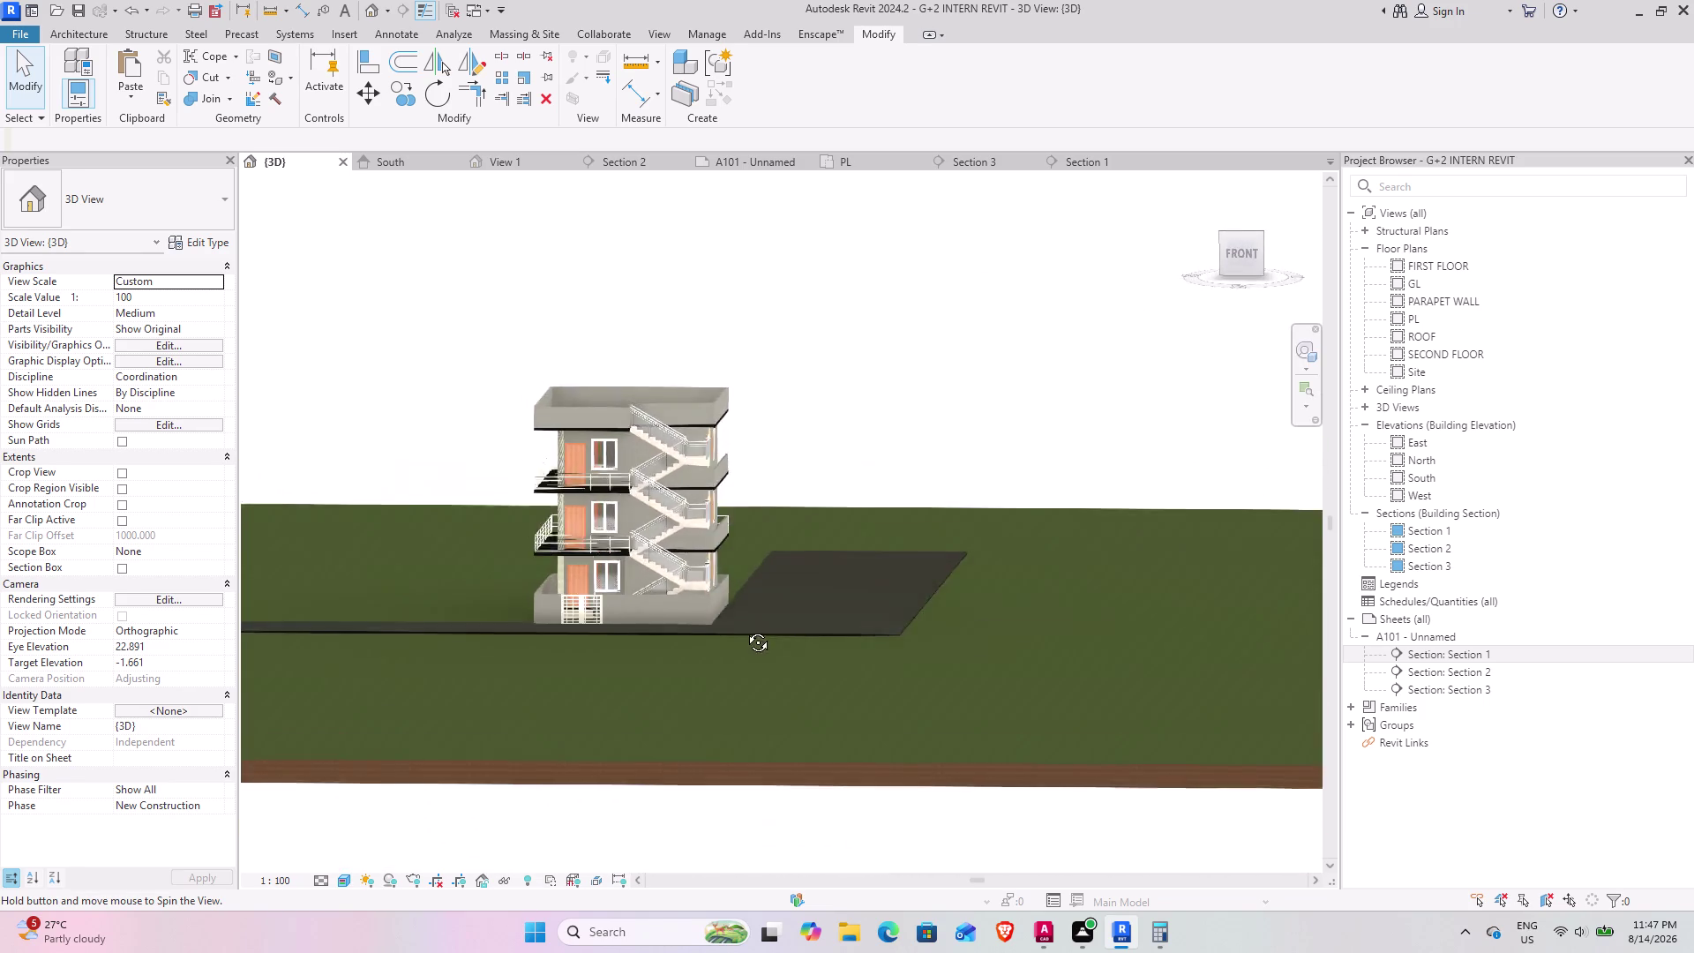
middle_drag(744, 629, 741, 726)
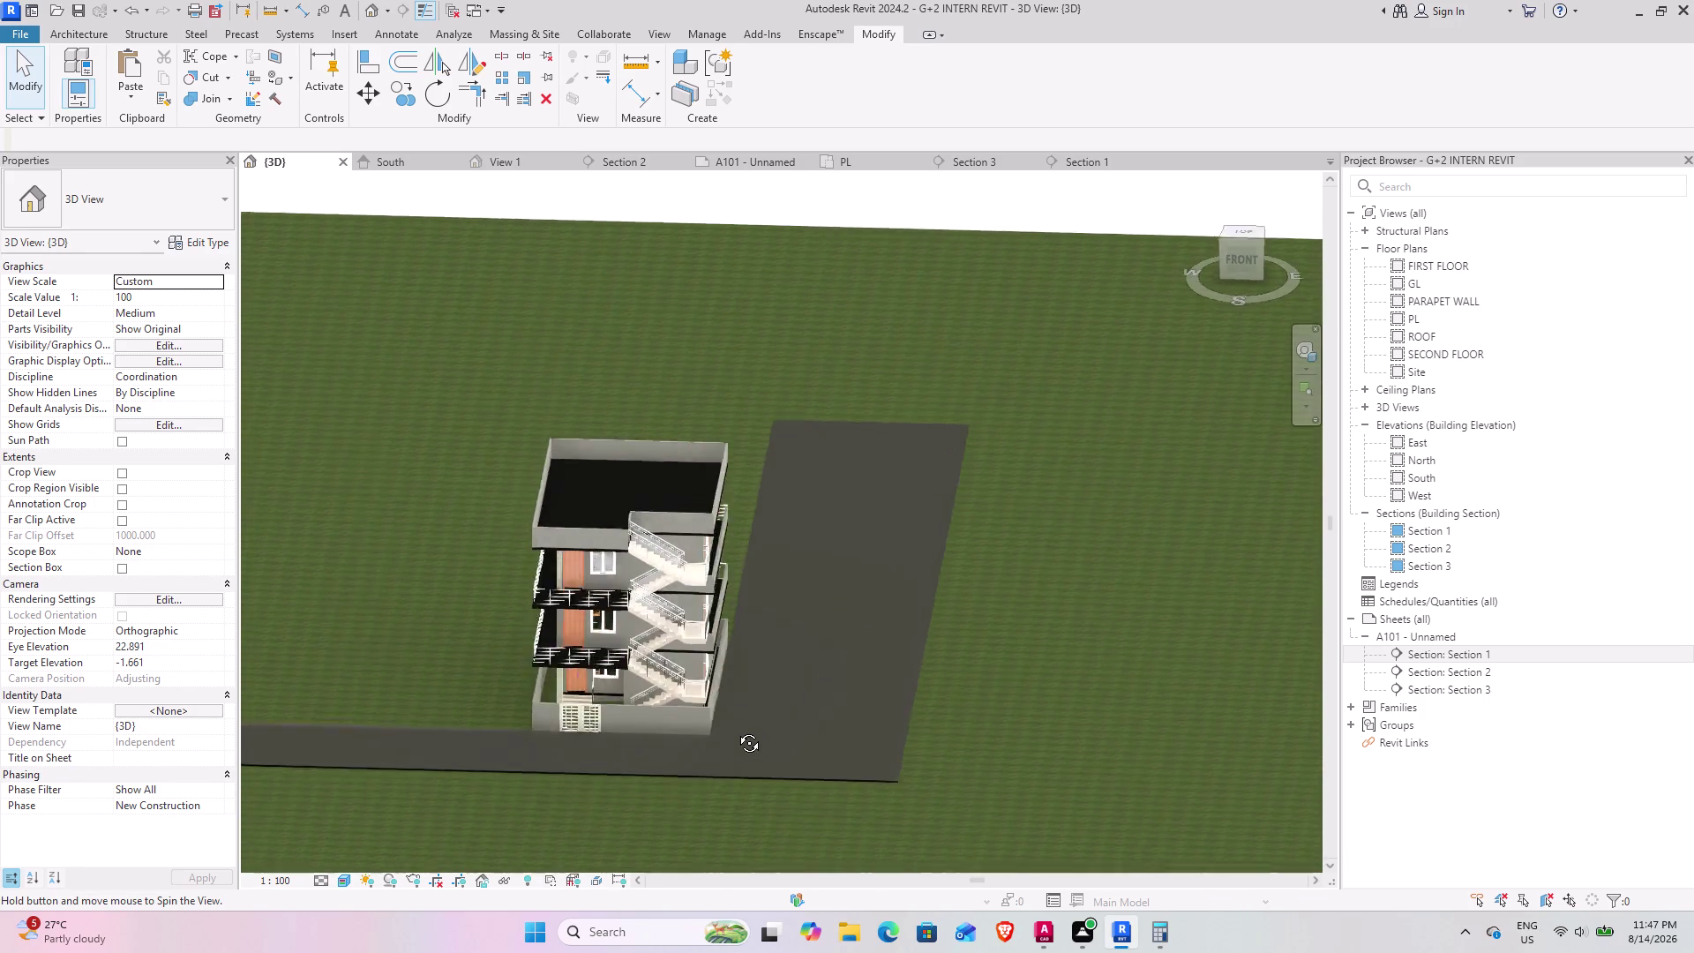
middle_drag(740, 726, 726, 734)
middle_drag(614, 618, 543, 644)
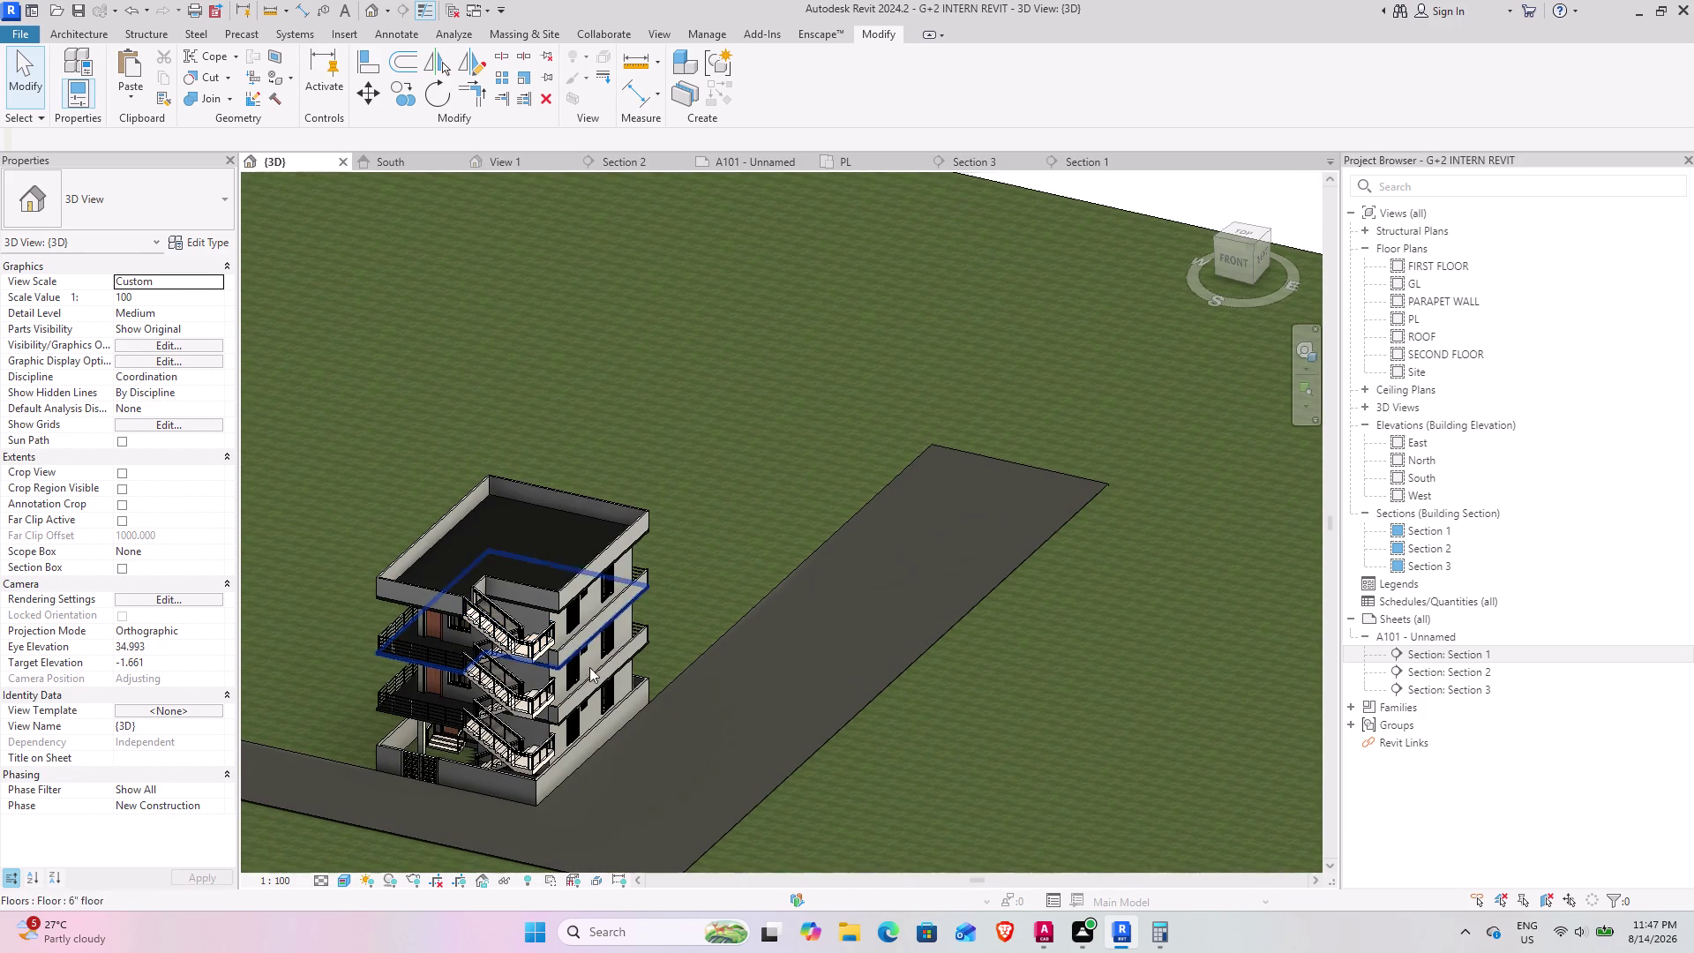
key(ctrl+z)
scroll(down, 3)
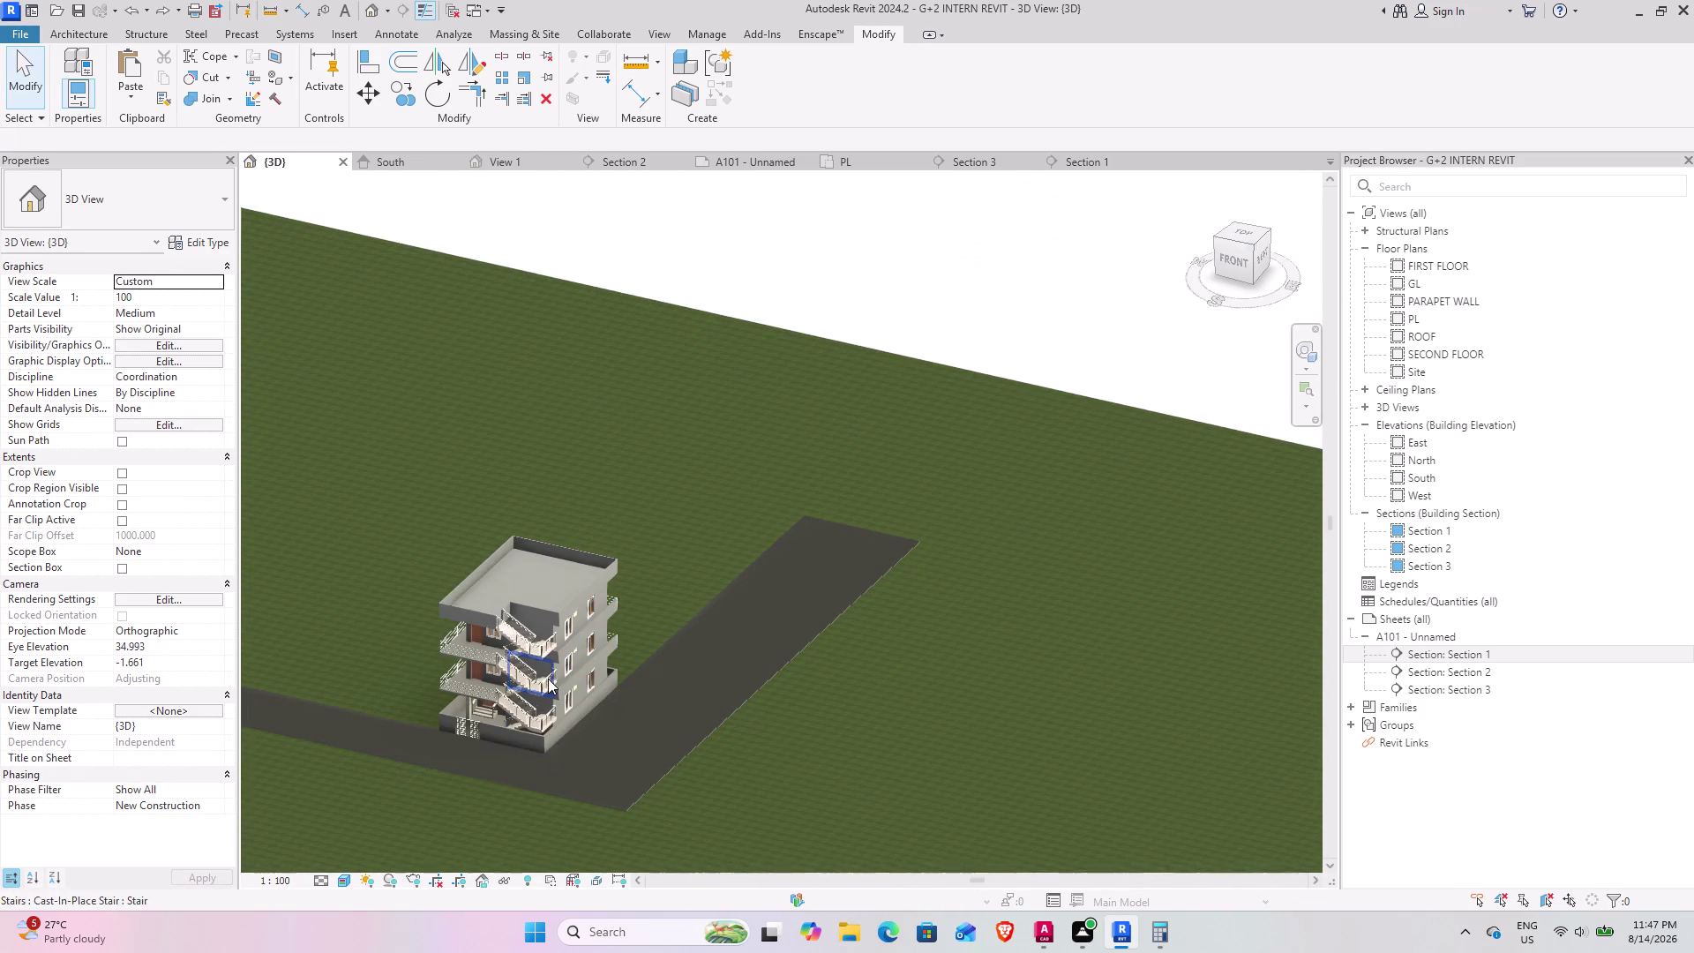
middle_drag(550, 760, 745, 624)
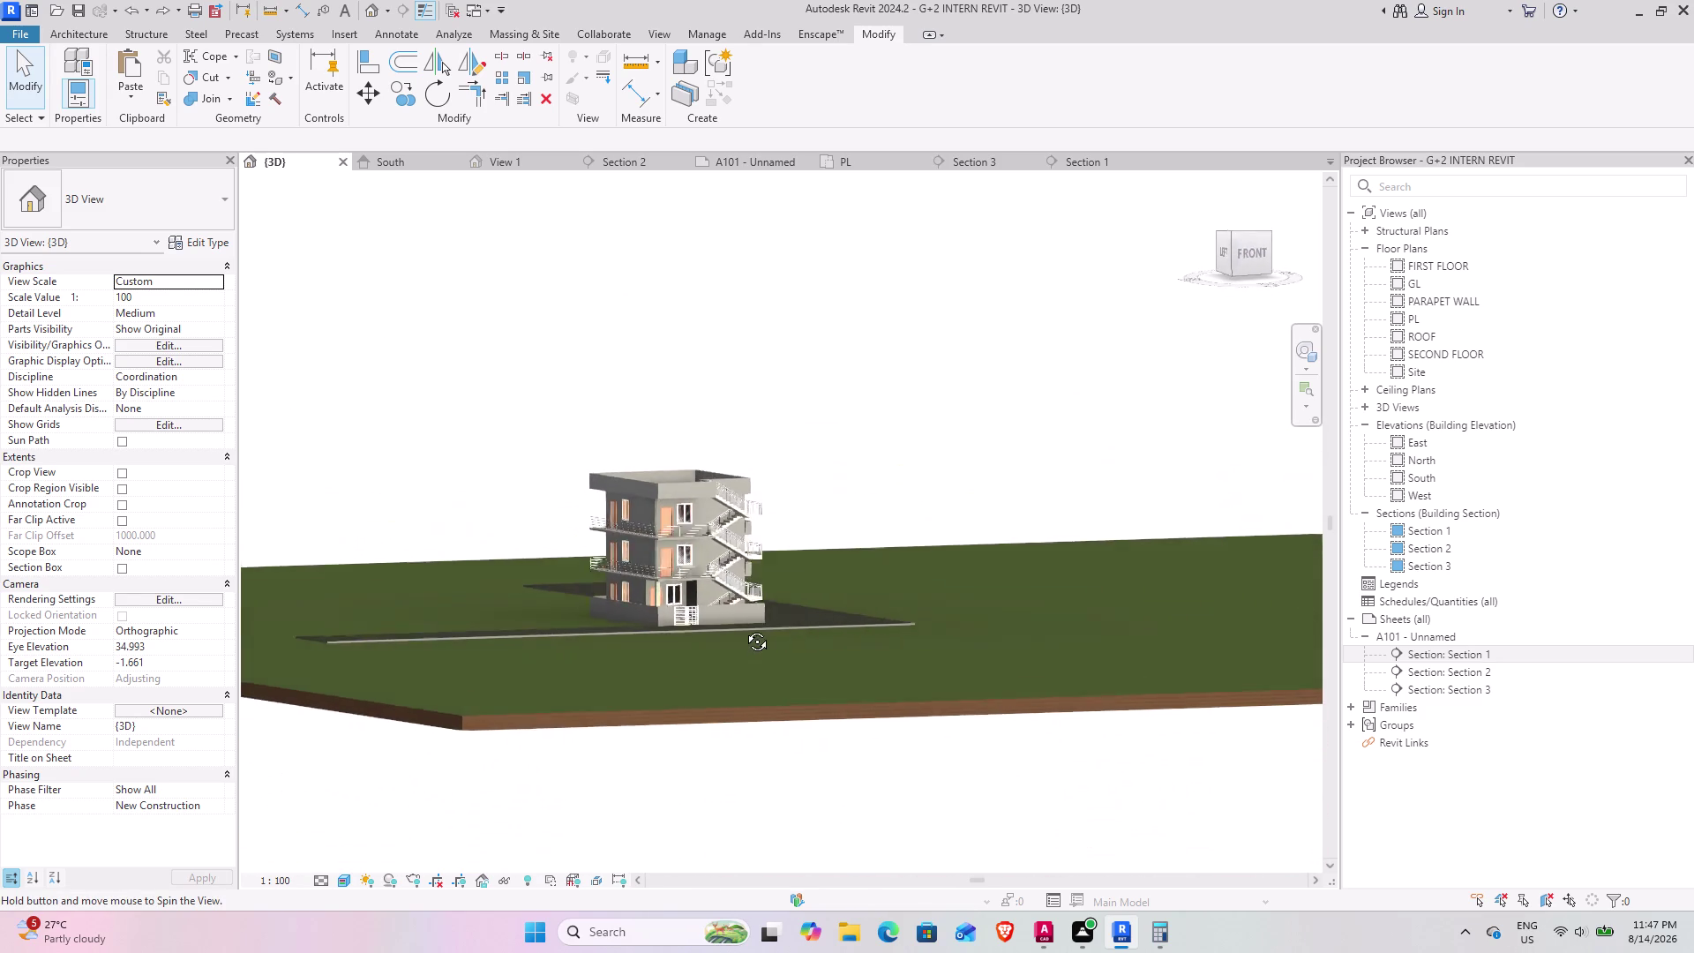
middle_drag(745, 625, 672, 746)
click(928, 749)
middle_drag(883, 721, 793, 661)
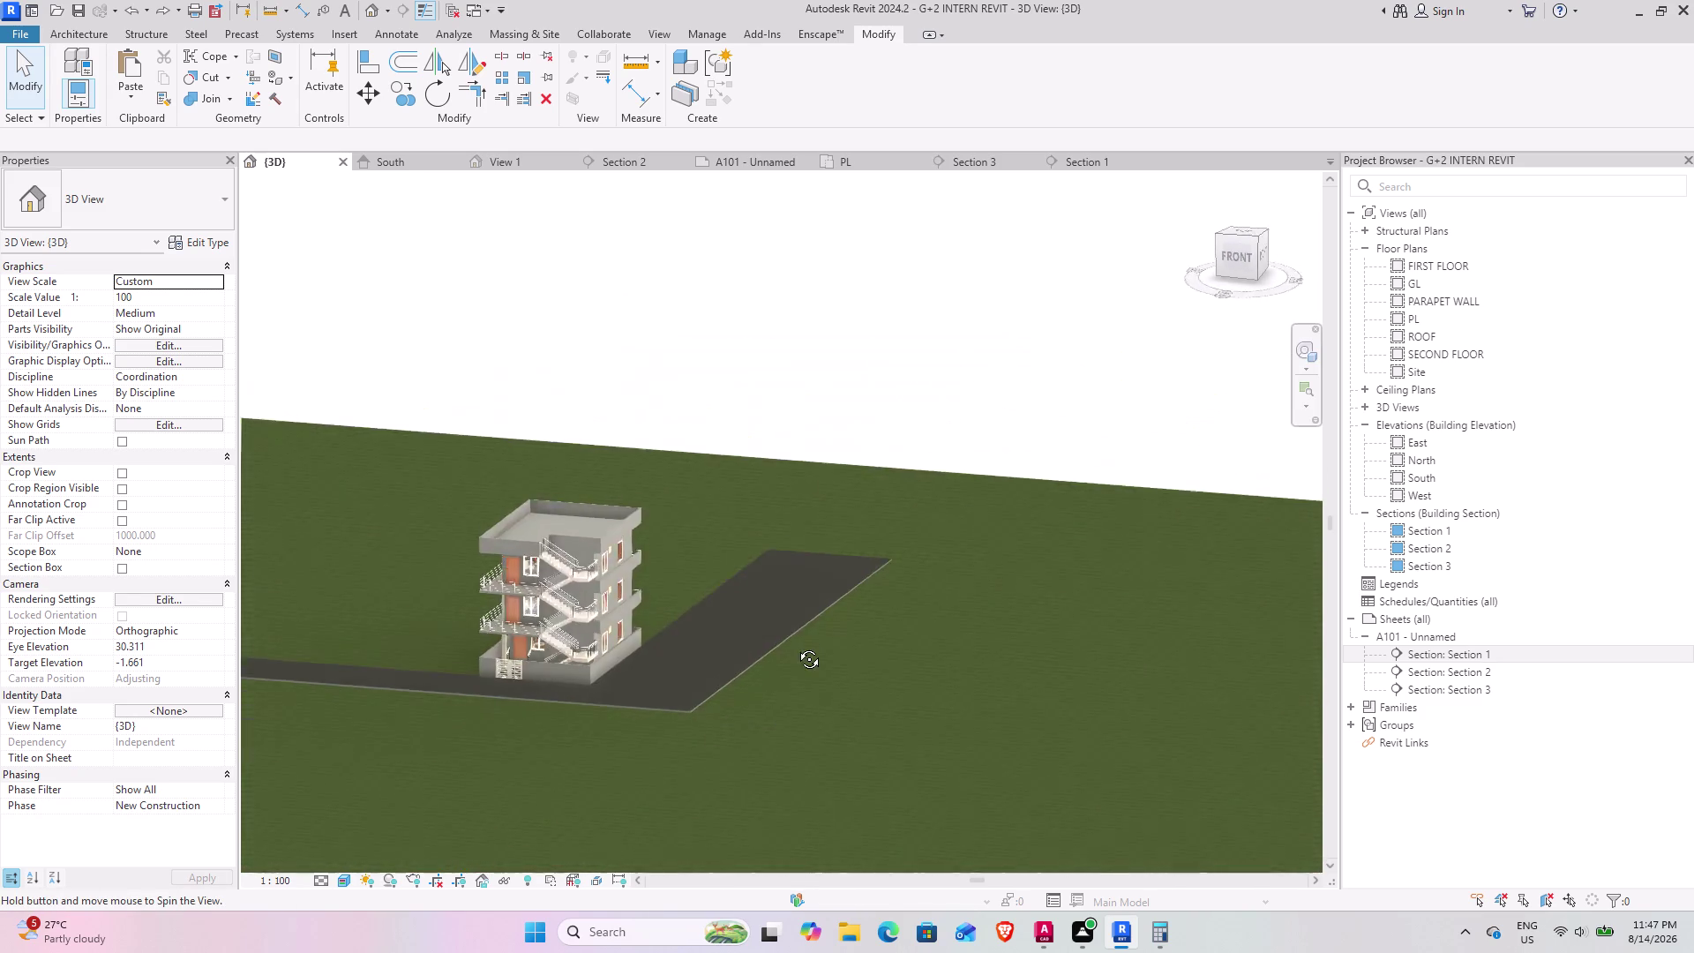
middle_drag(794, 661, 854, 727)
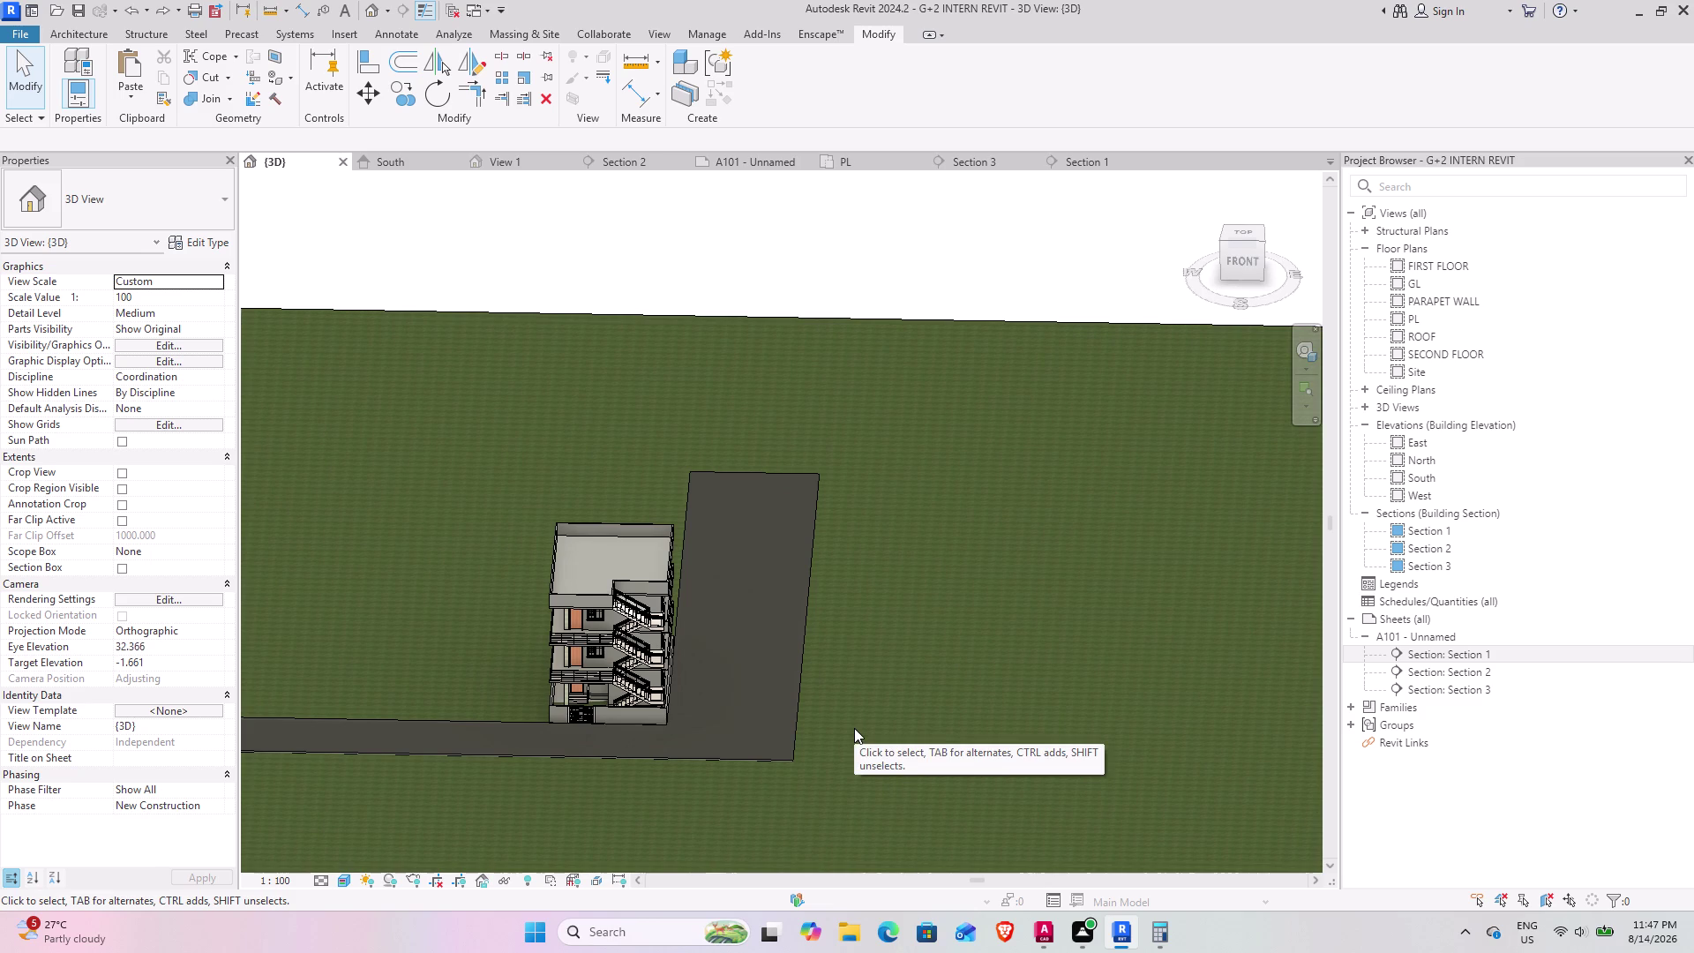
middle_drag(584, 738, 829, 679)
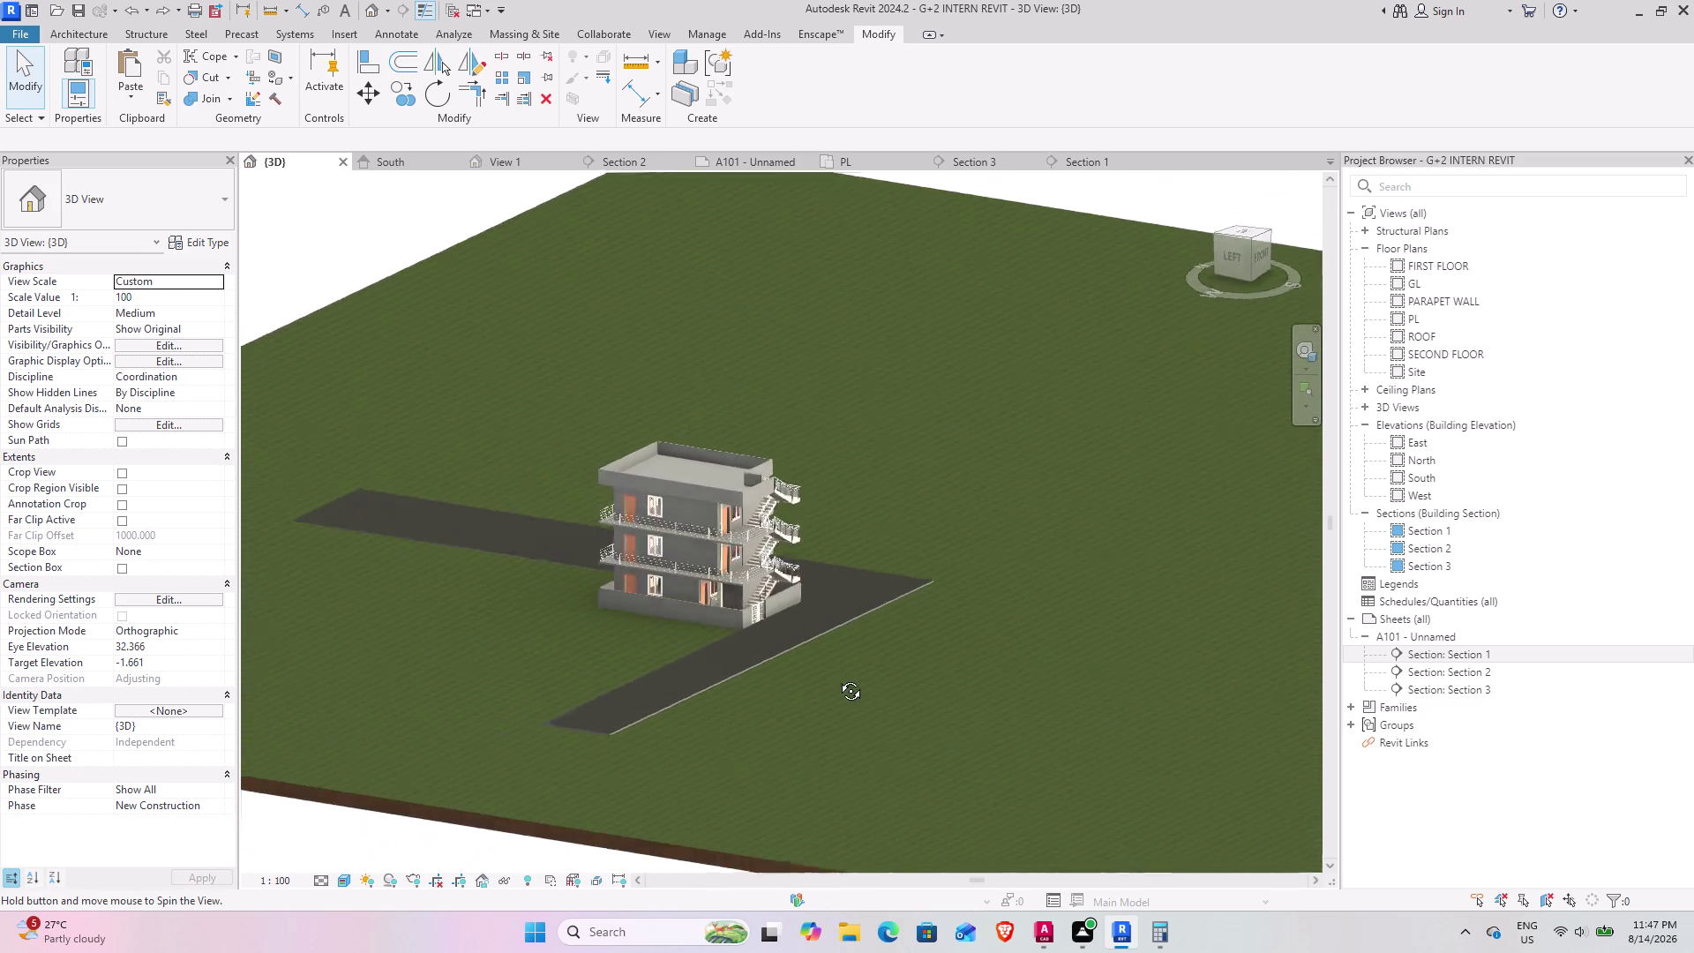
middle_drag(829, 680, 962, 630)
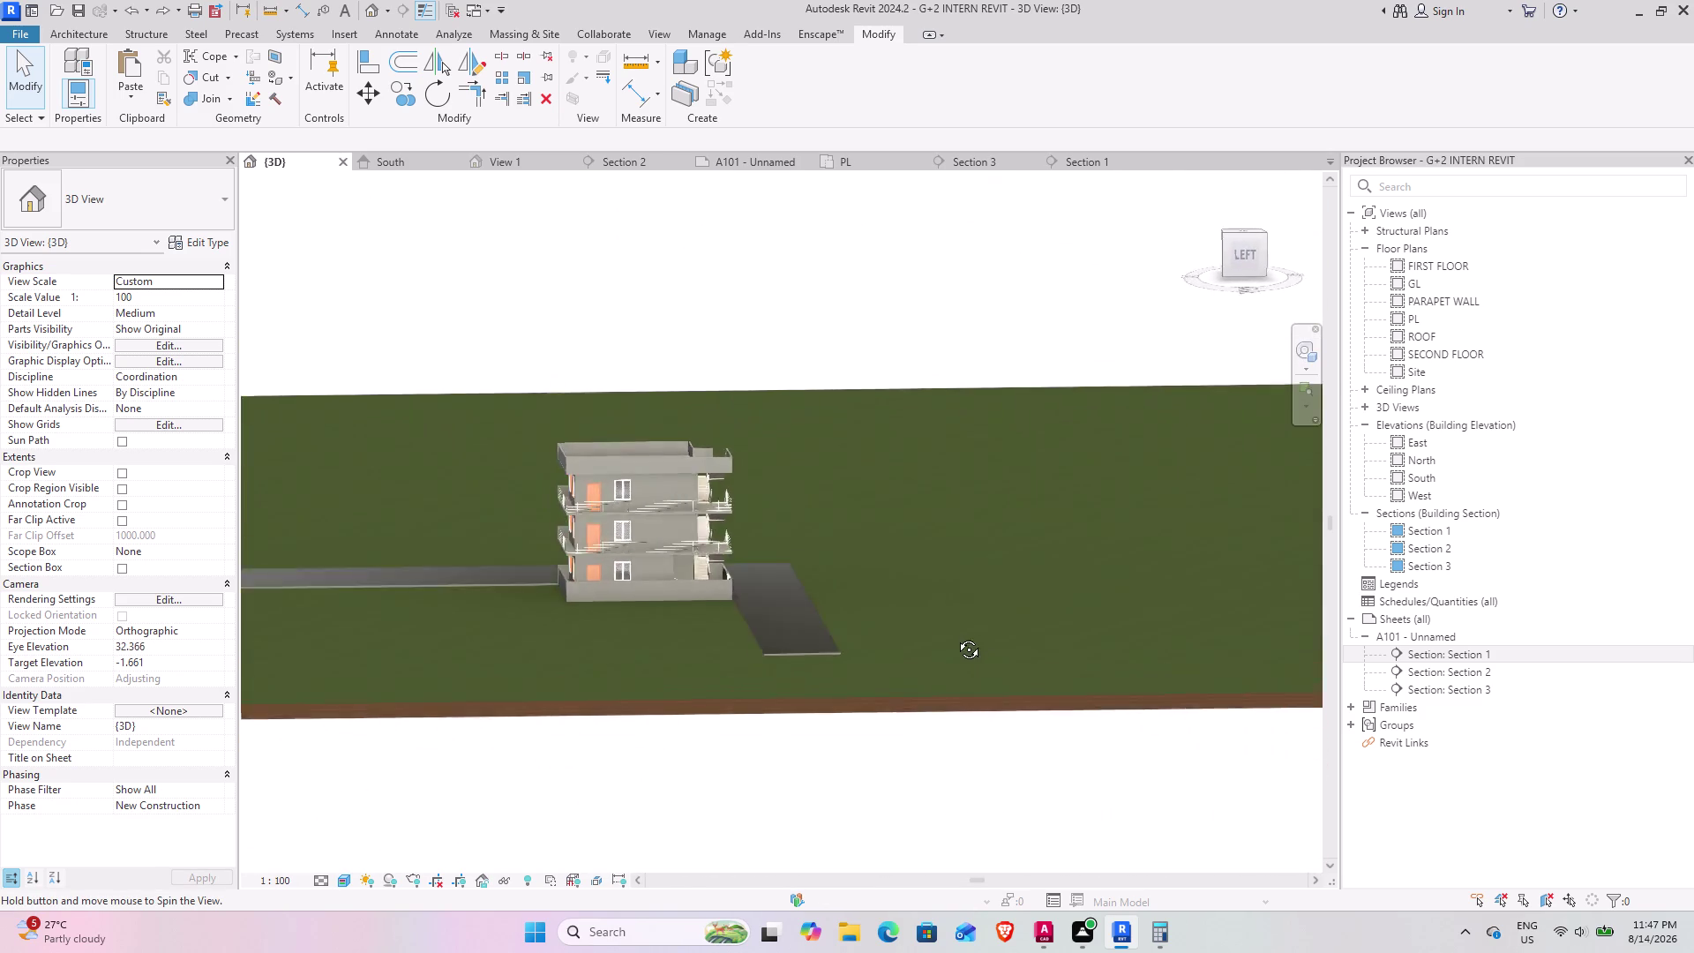
middle_drag(962, 631, 628, 719)
scroll(up, 3)
scroll(up, 3)
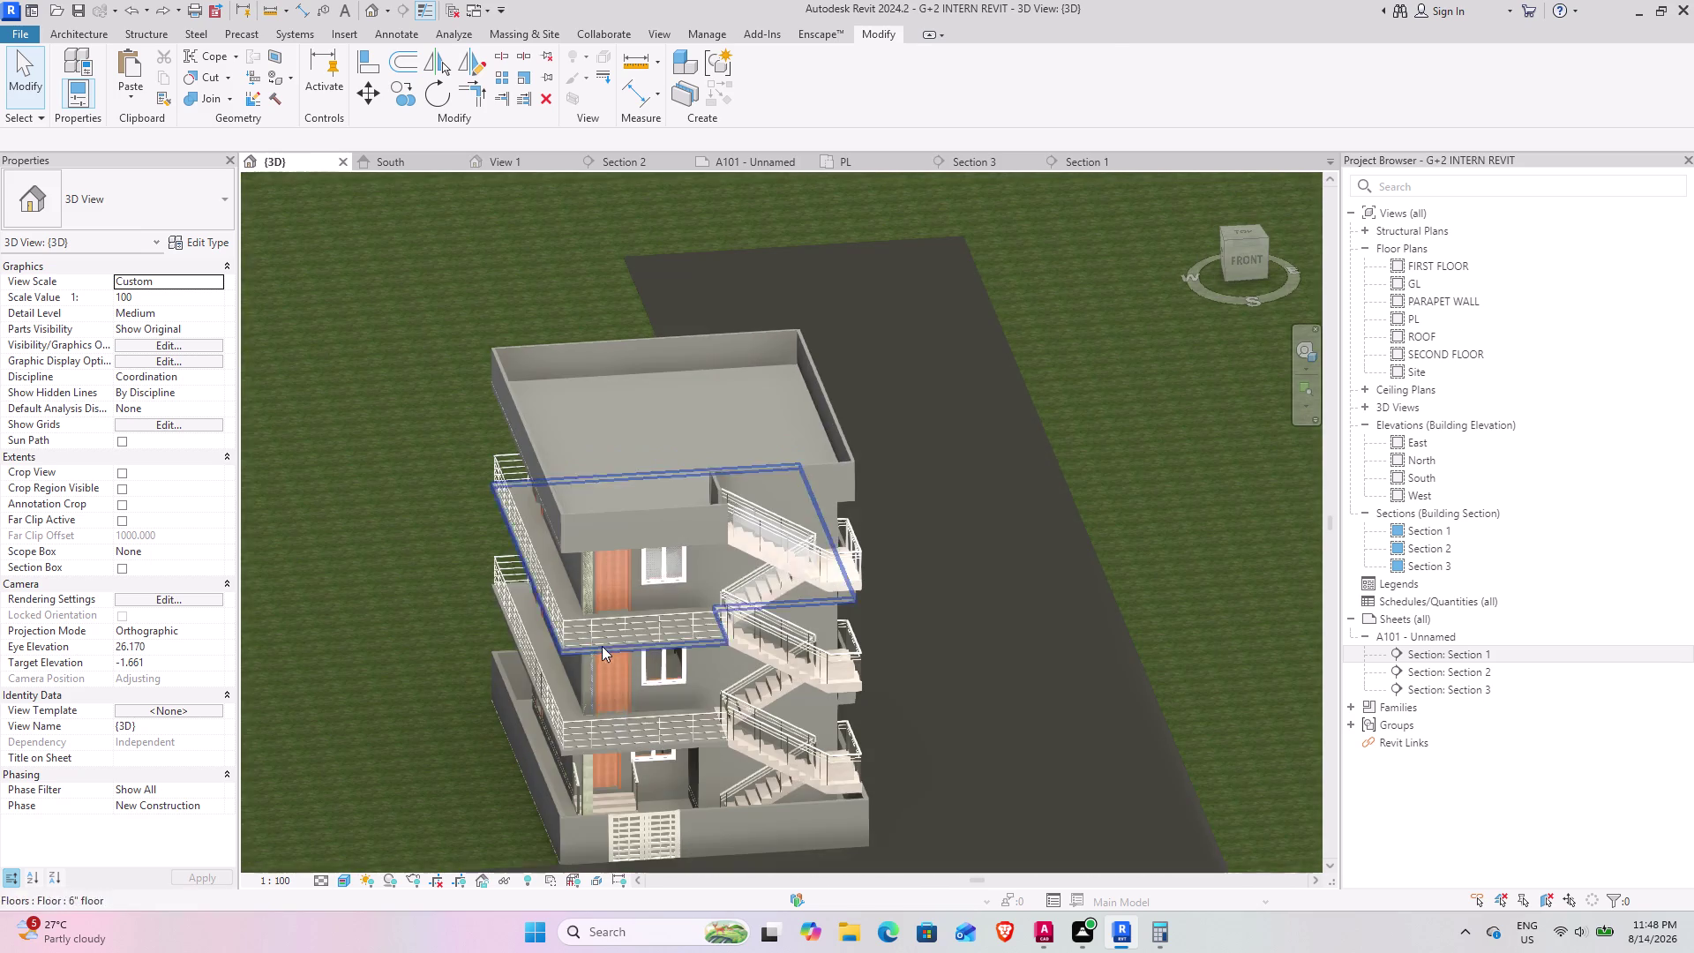
middle_drag(636, 749, 813, 859)
middle_drag(822, 763, 833, 789)
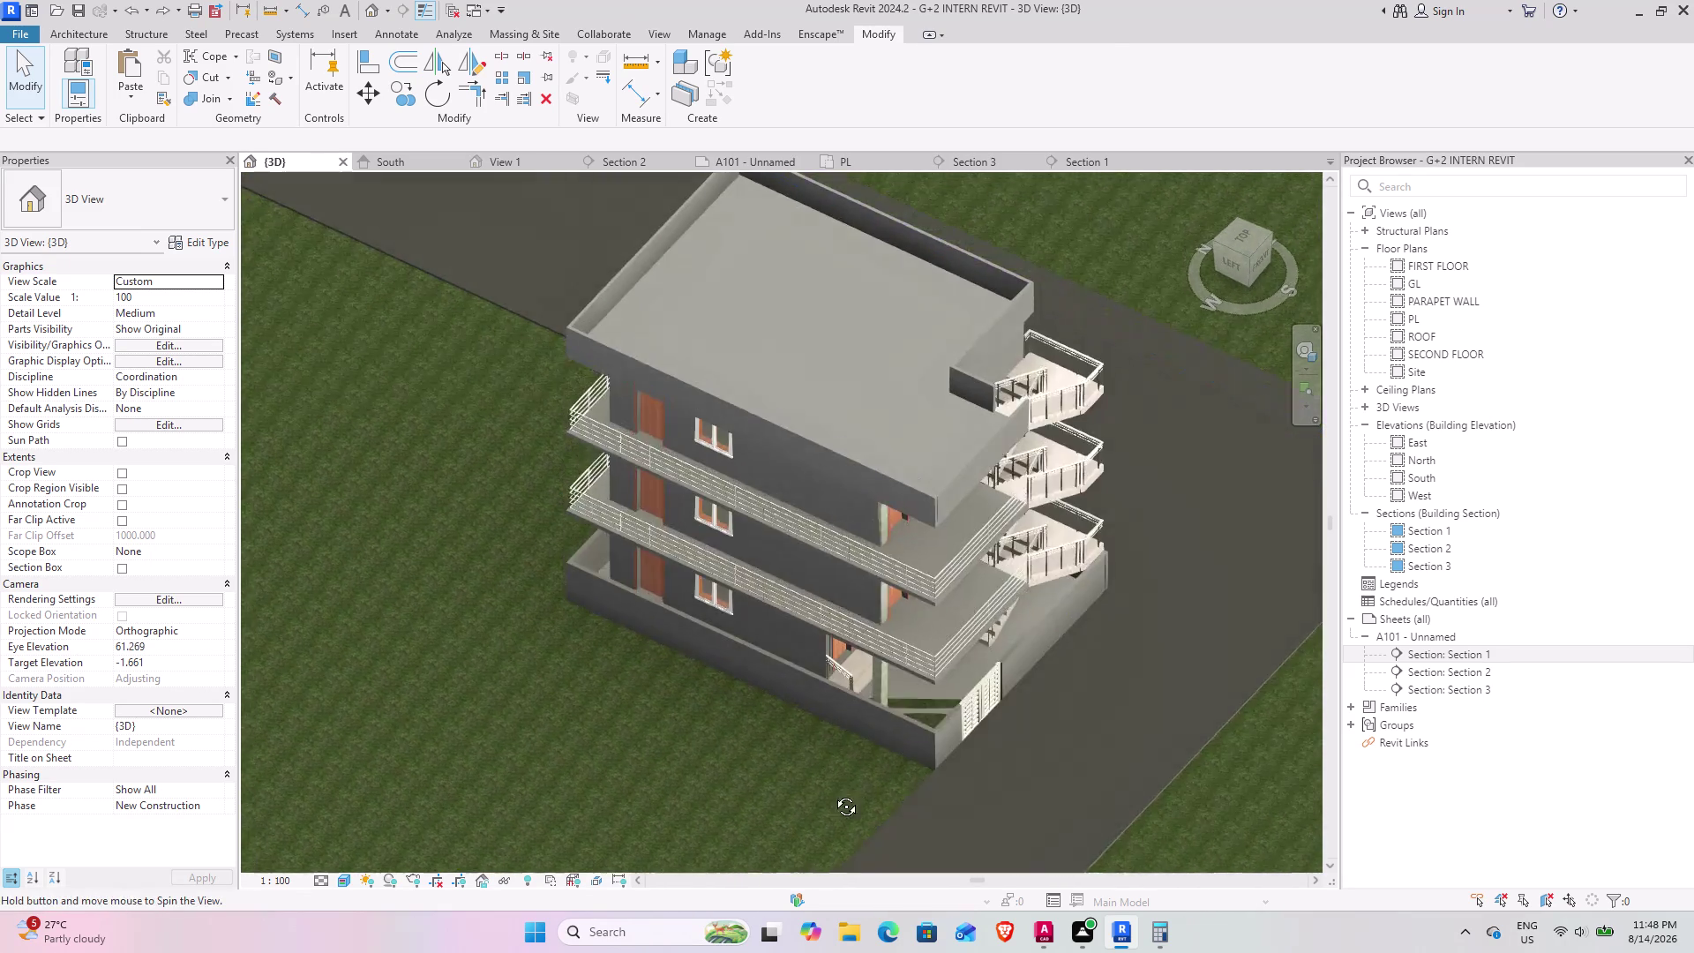
middle_drag(833, 789, 835, 813)
scroll(up, 3)
scroll(up, 3)
middle_drag(902, 730, 797, 716)
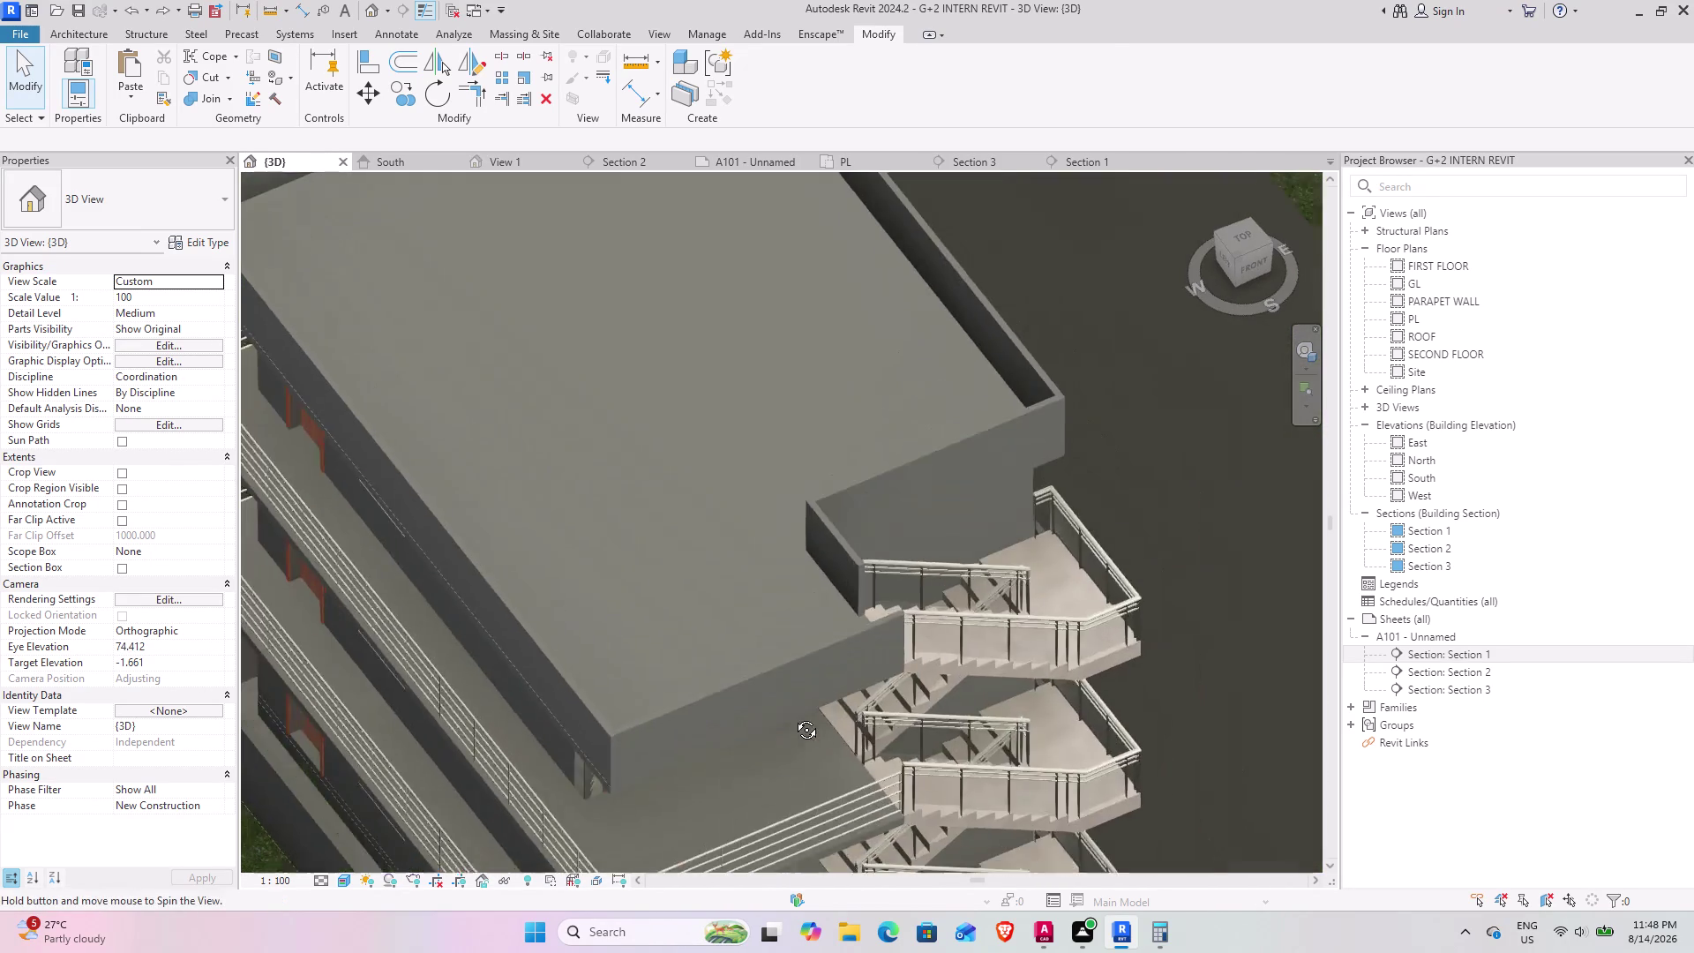
middle_drag(797, 717, 792, 716)
scroll(down, 3)
middle_drag(642, 778, 625, 632)
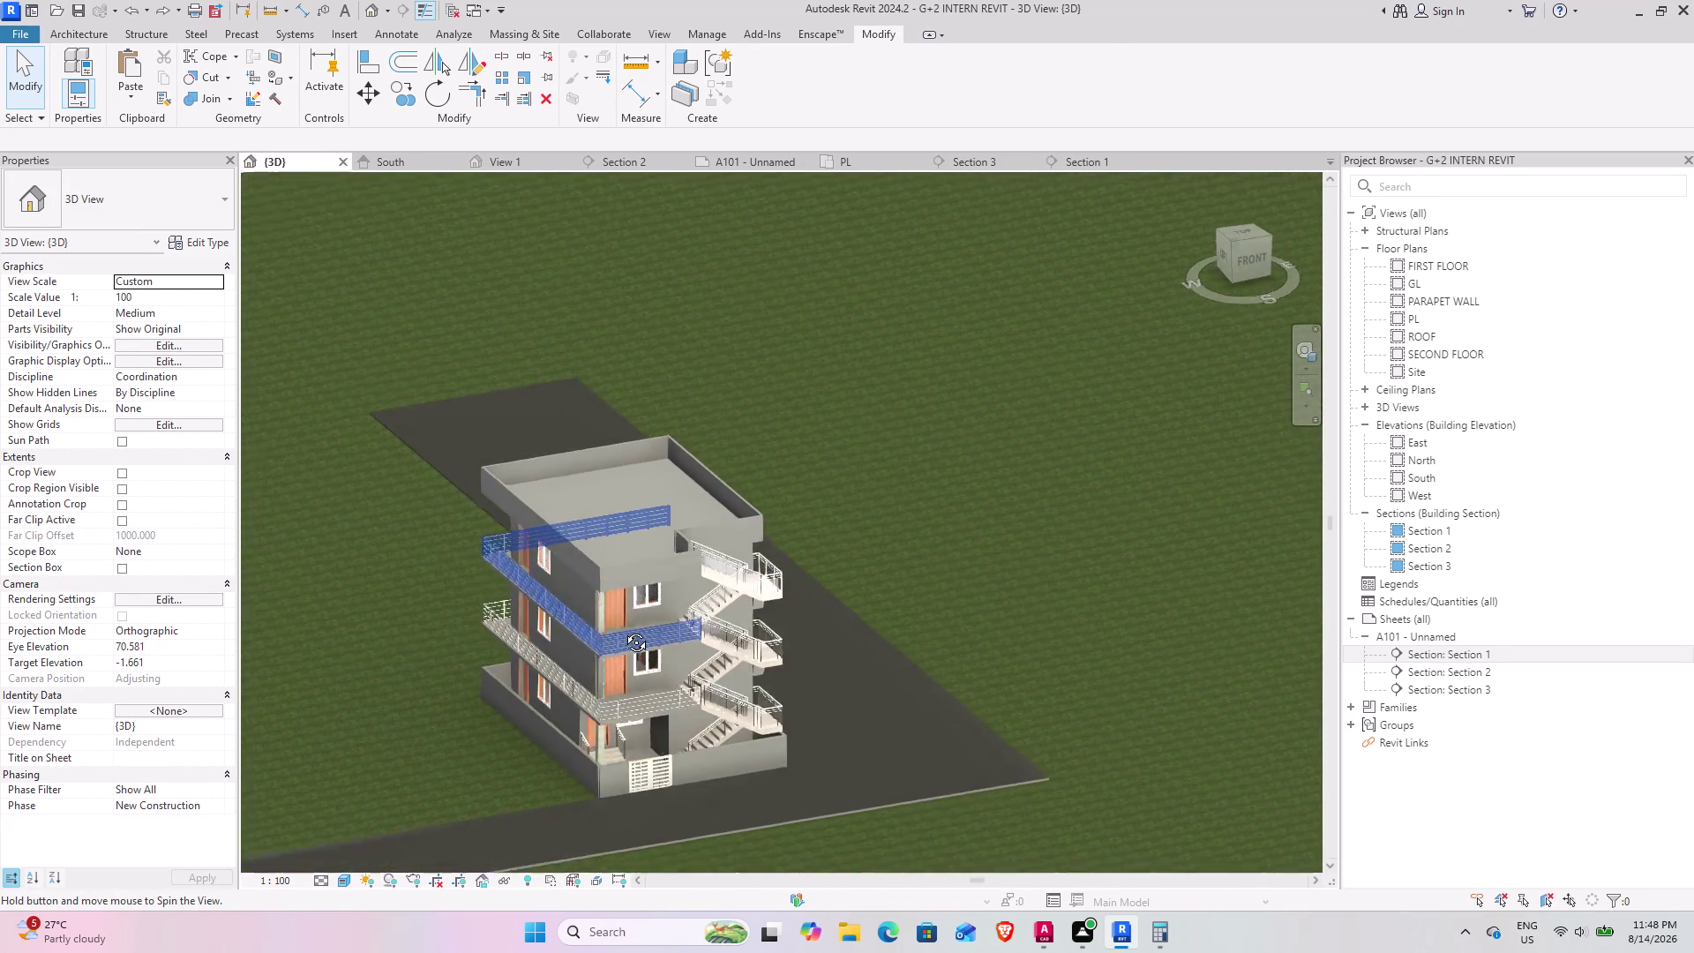
middle_drag(625, 632, 541, 595)
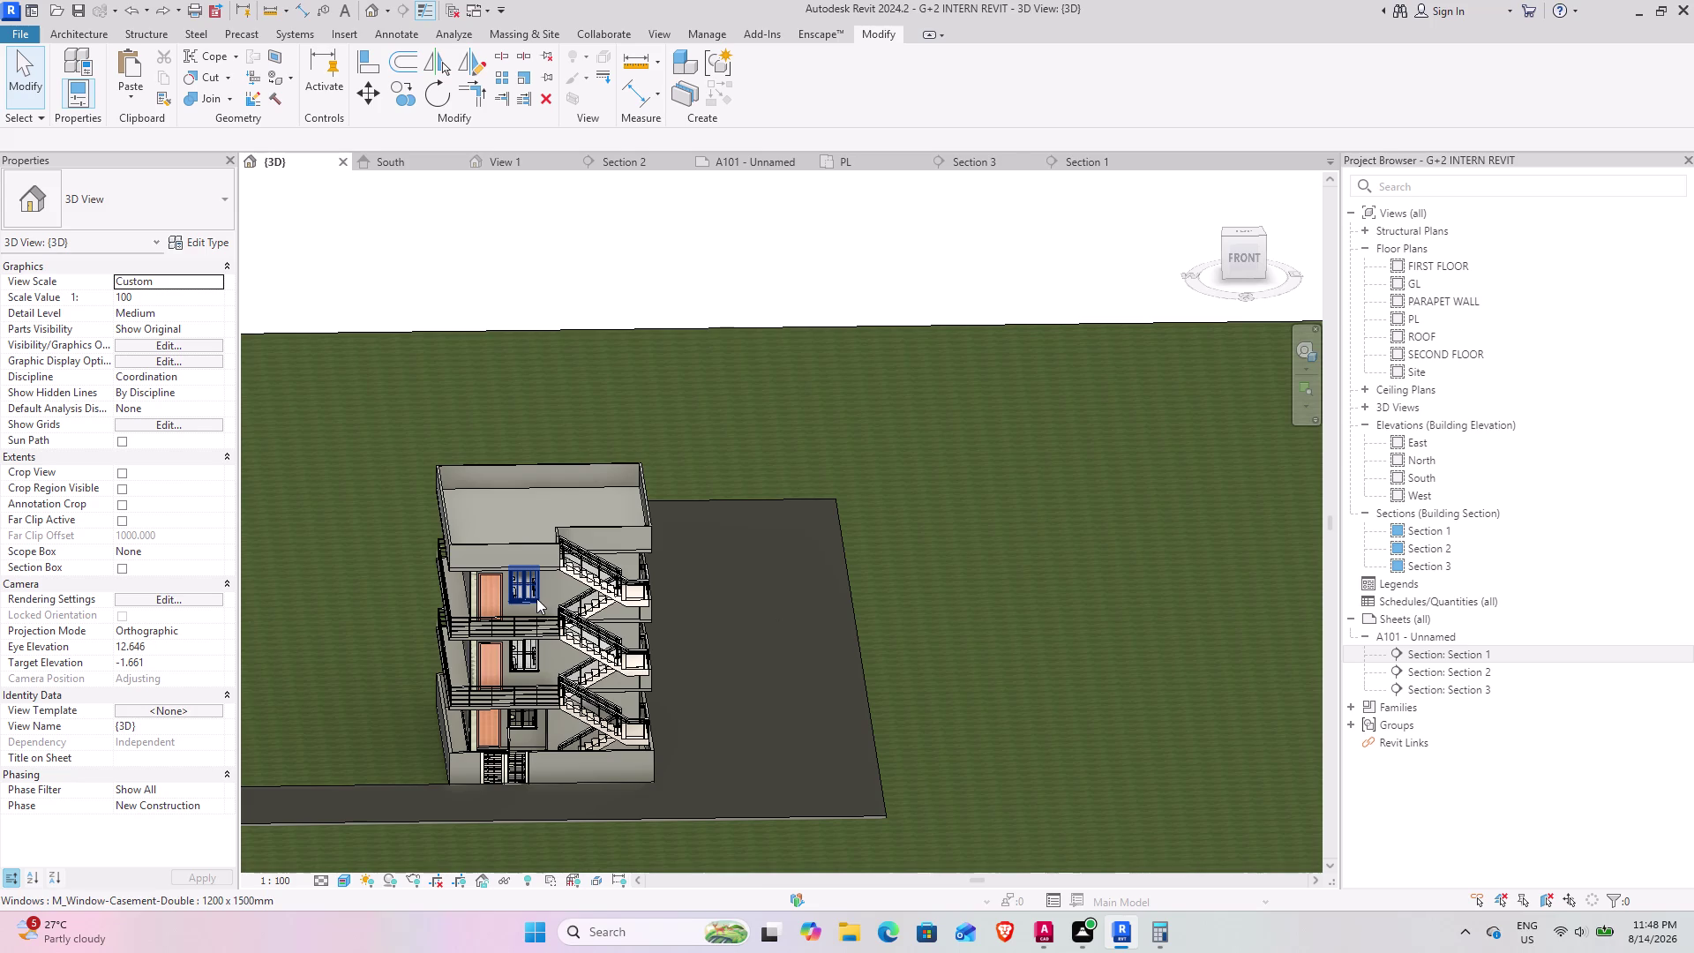
click(94, 37)
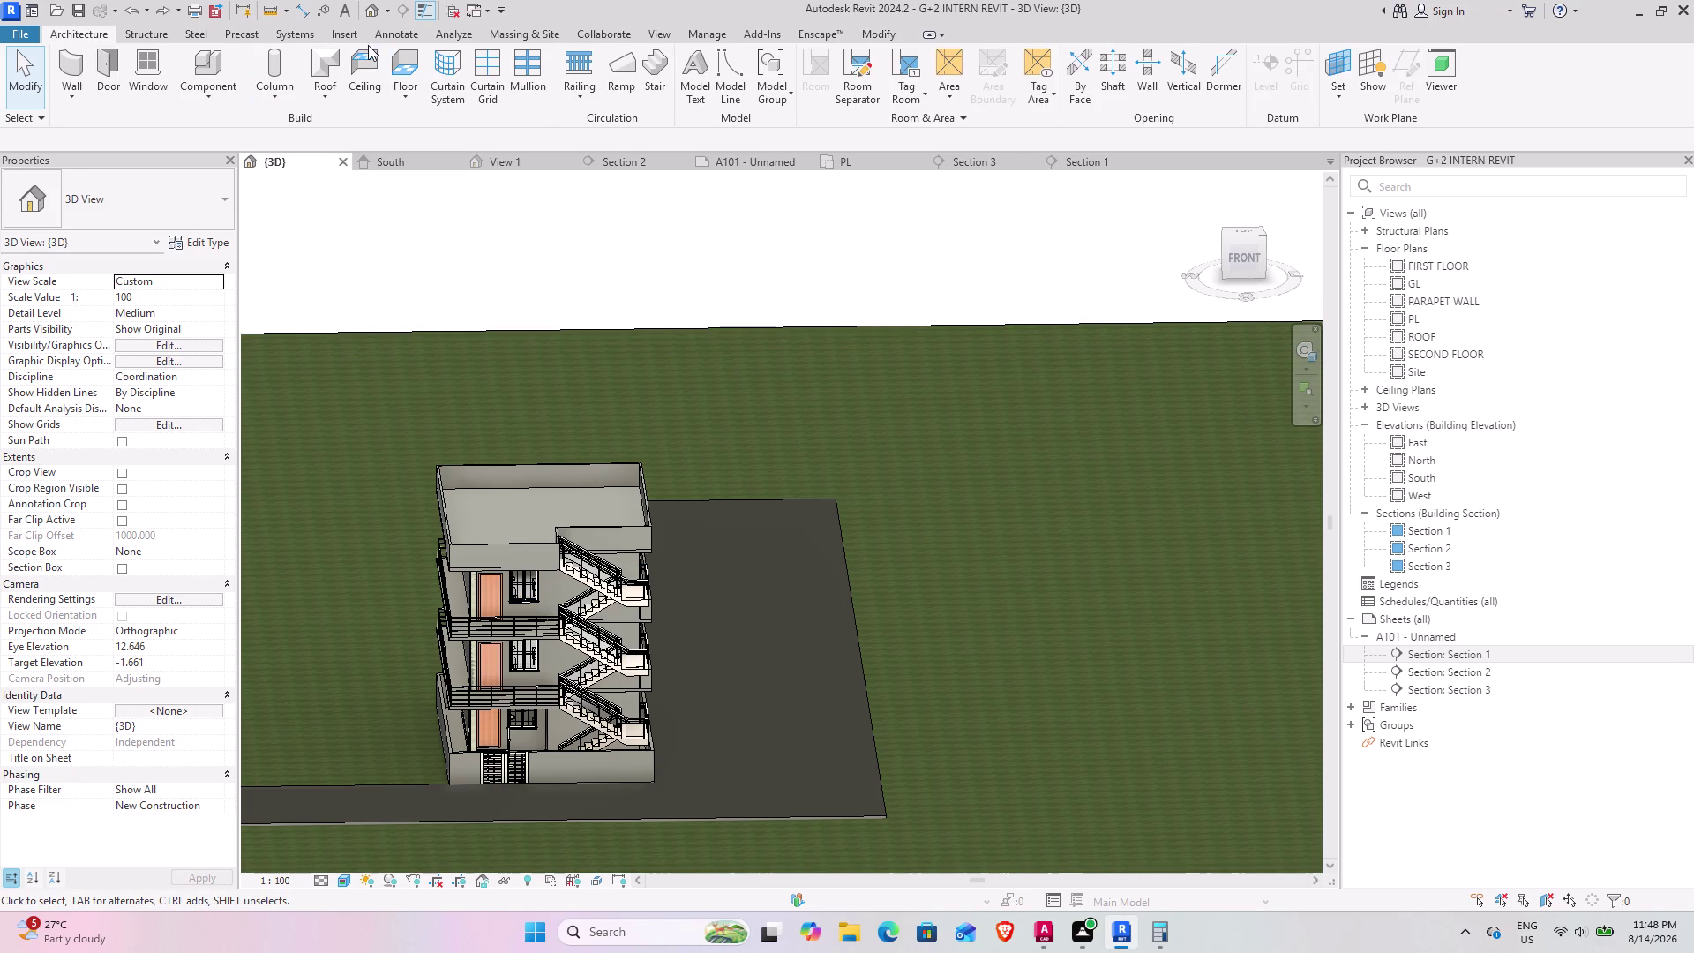
Start placing a component and browse via Load Family to the SHUBHAM CITY cars folder.
click(226, 59)
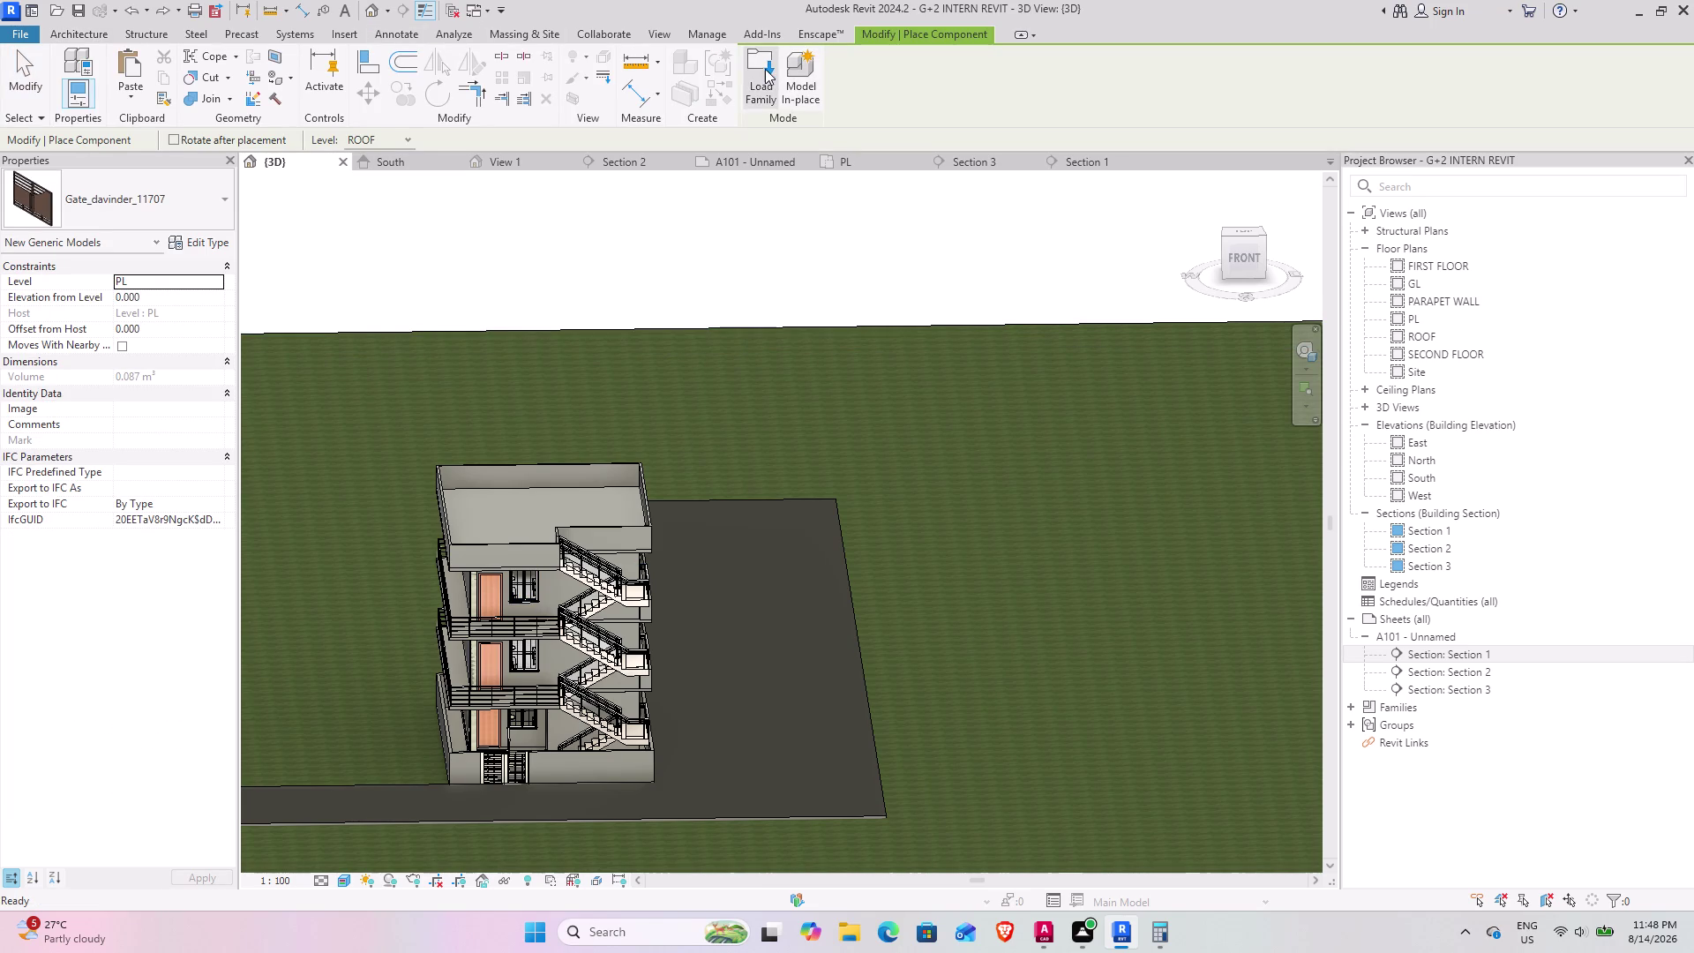
click(765, 69)
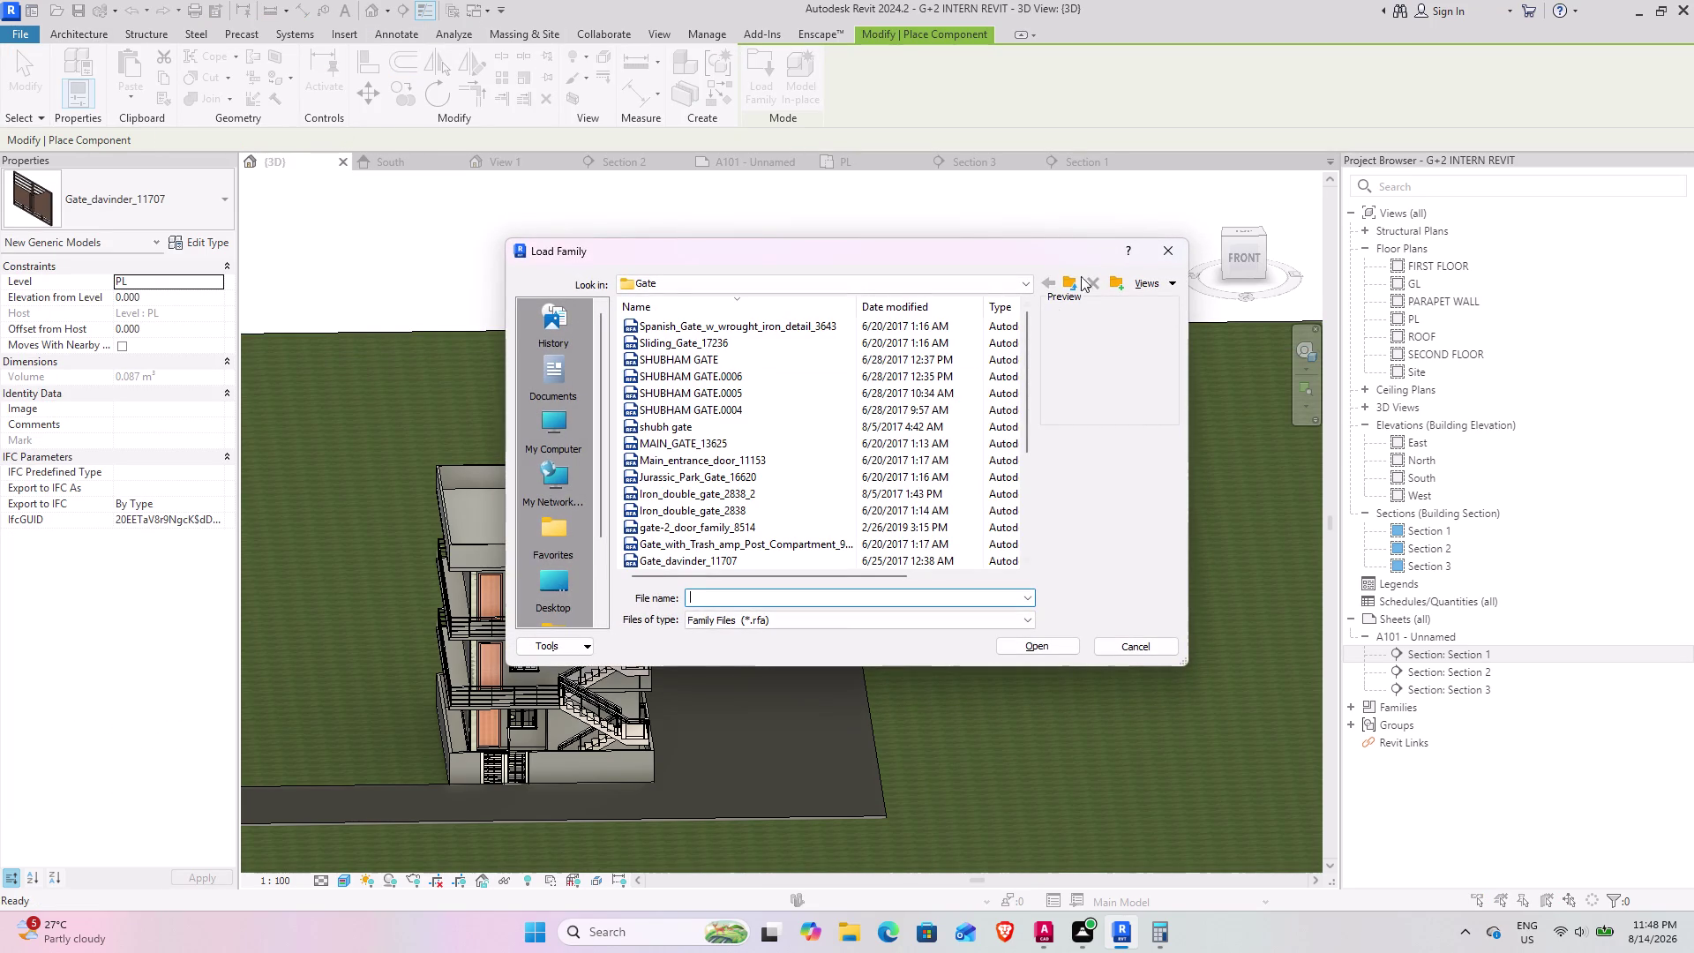
click(1075, 284)
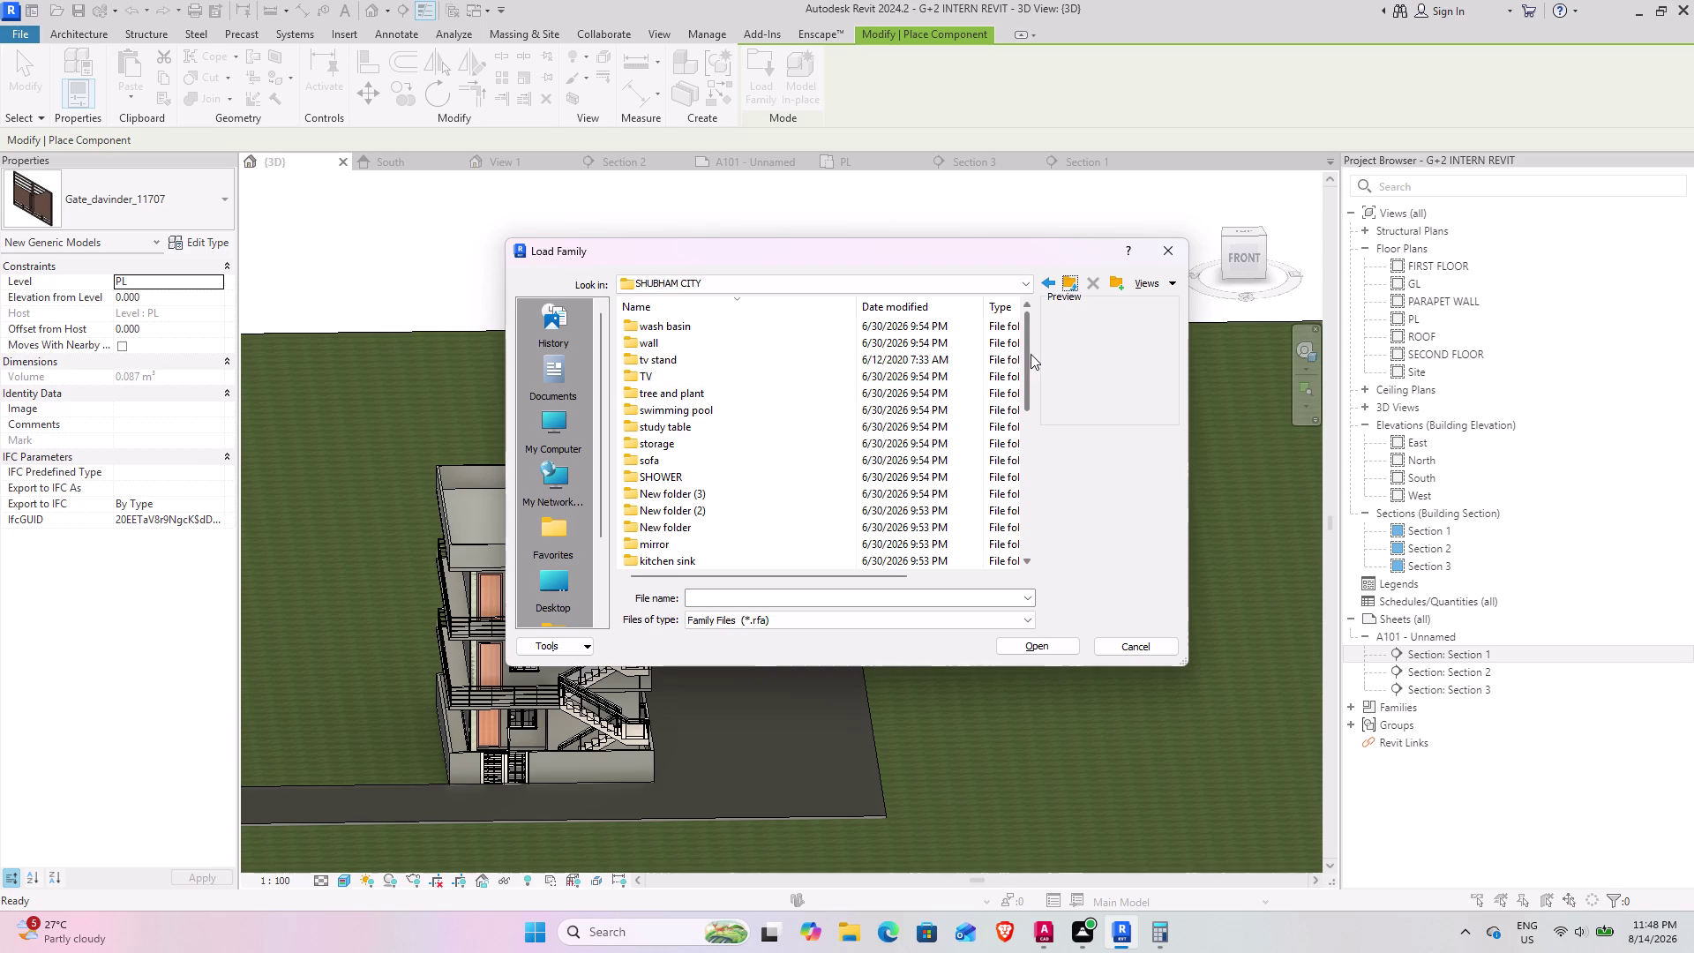
drag(1030, 354, 1031, 404)
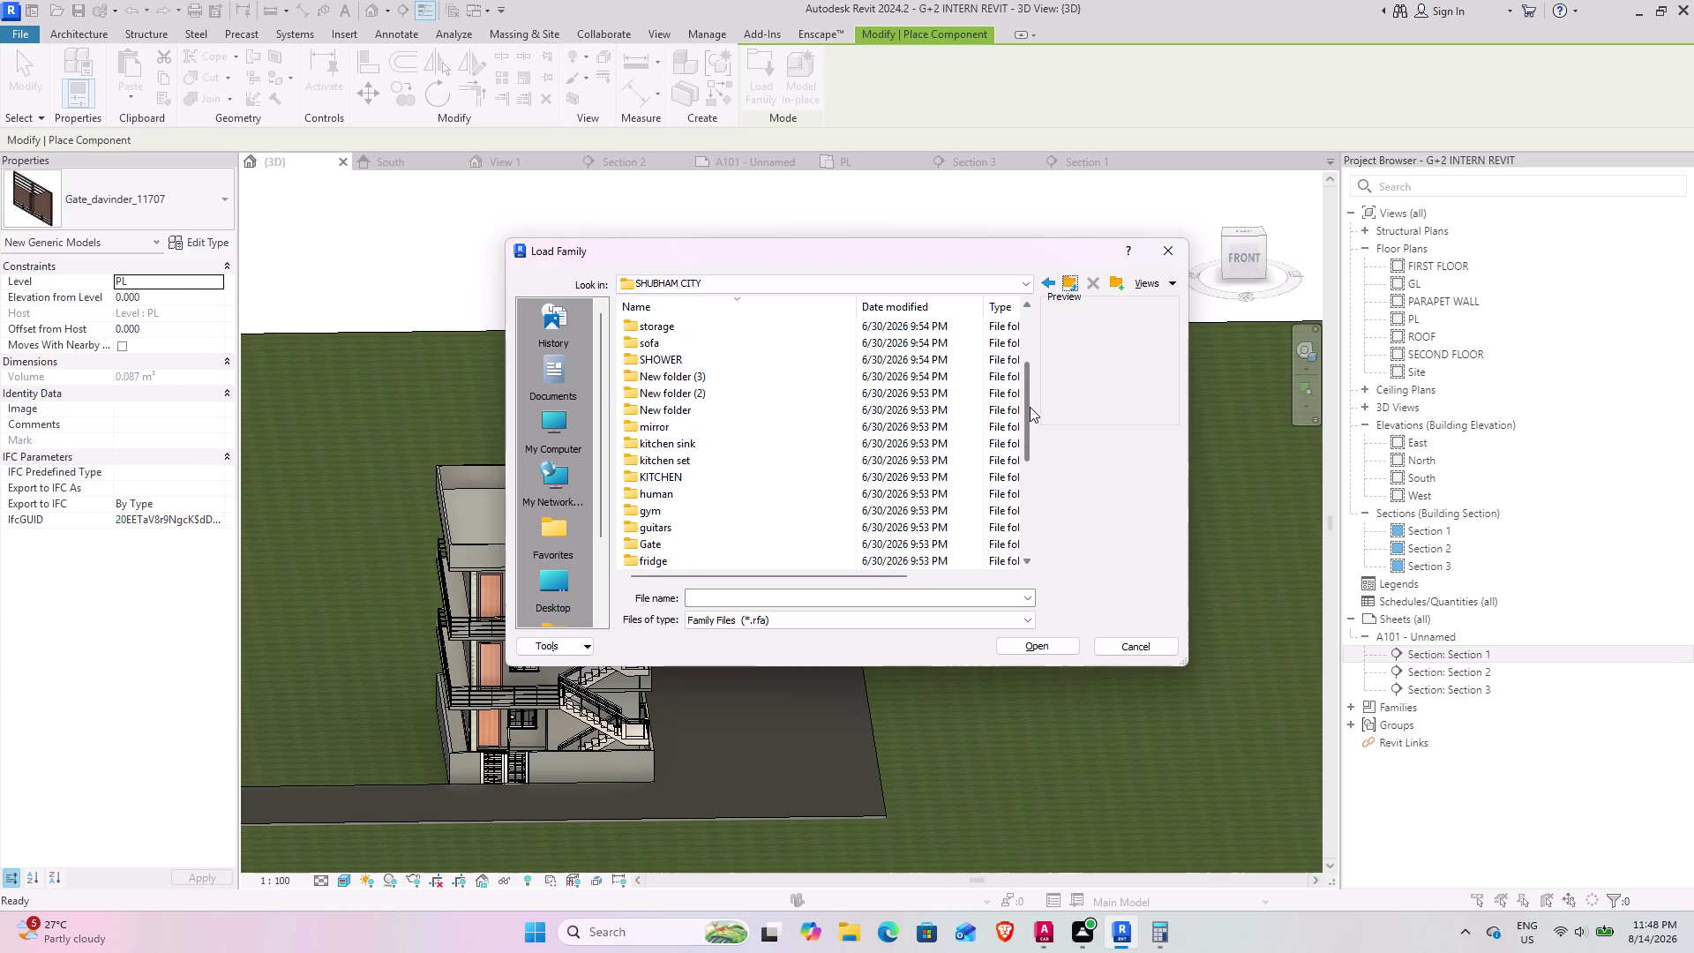
drag(1031, 404, 1025, 432)
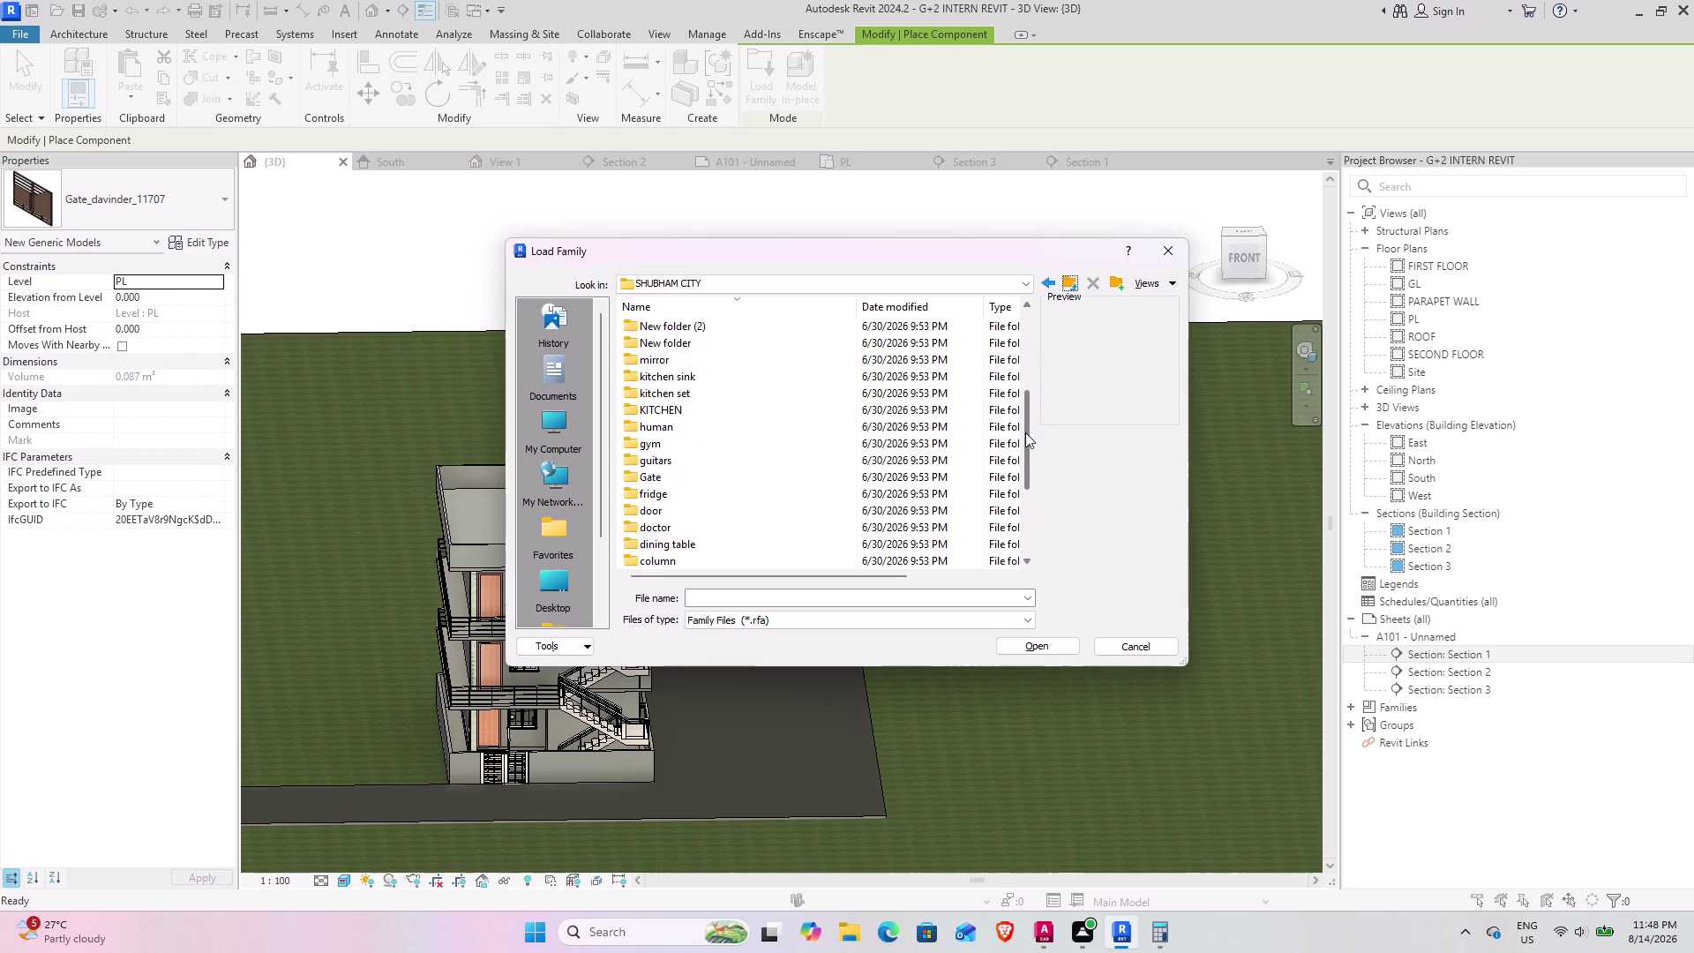
drag(1025, 432, 1022, 453)
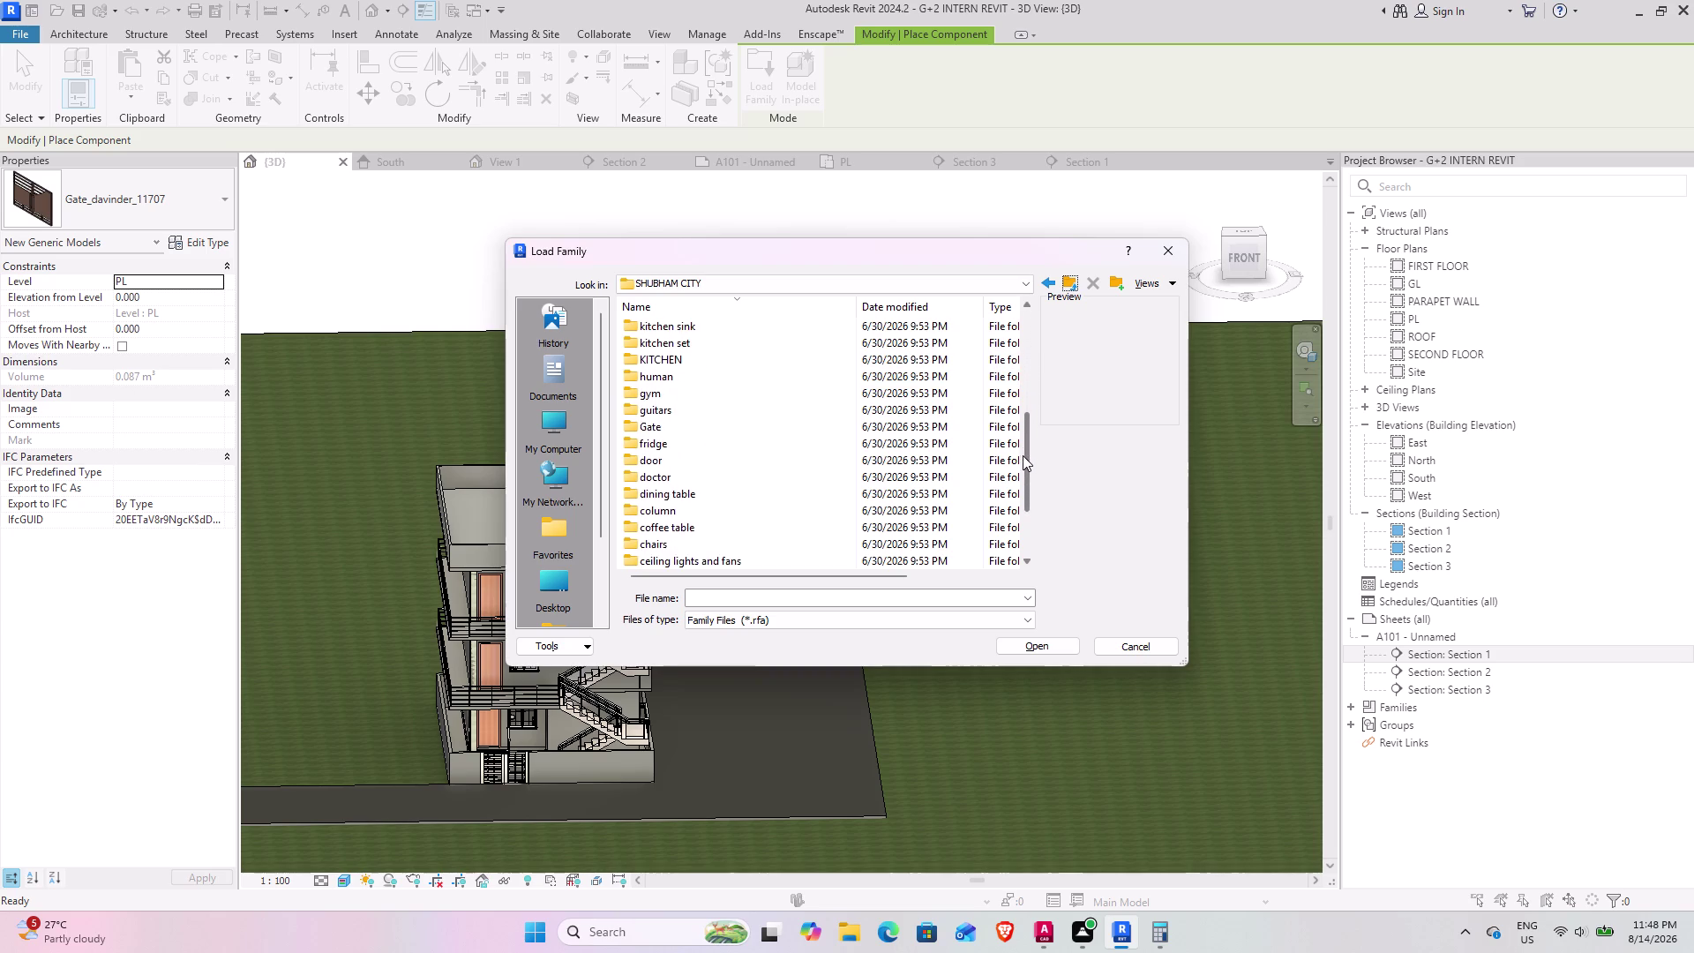
drag(1022, 453, 1013, 485)
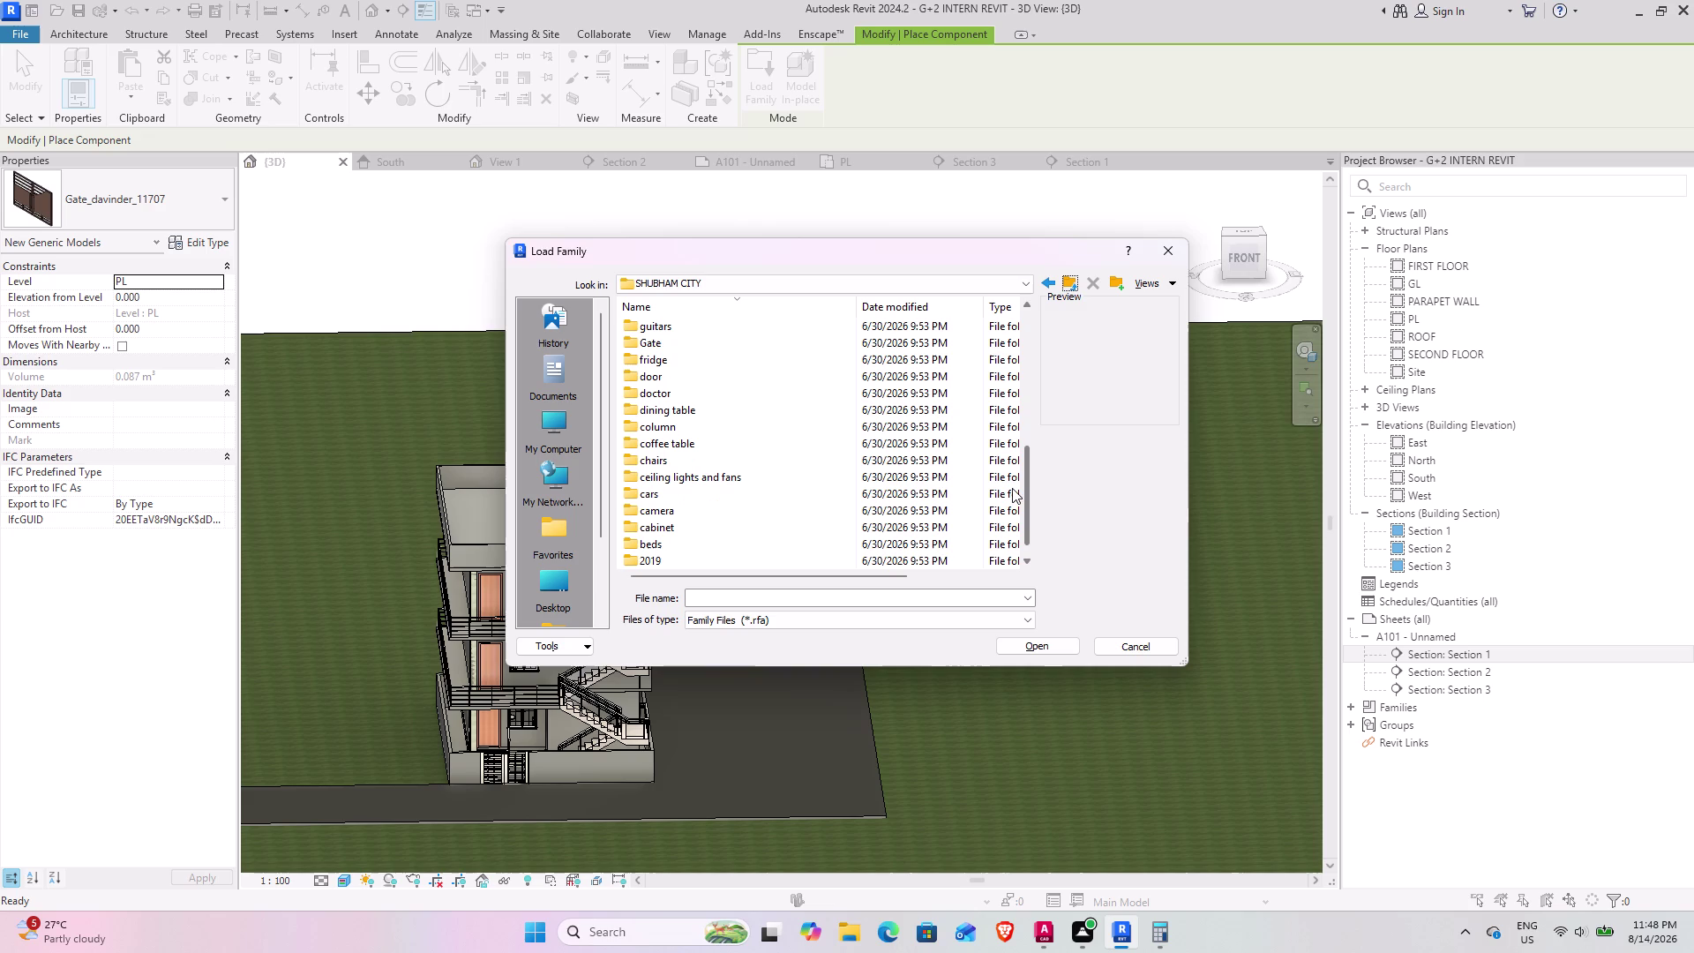
drag(1013, 485, 1009, 490)
double_click(783, 501)
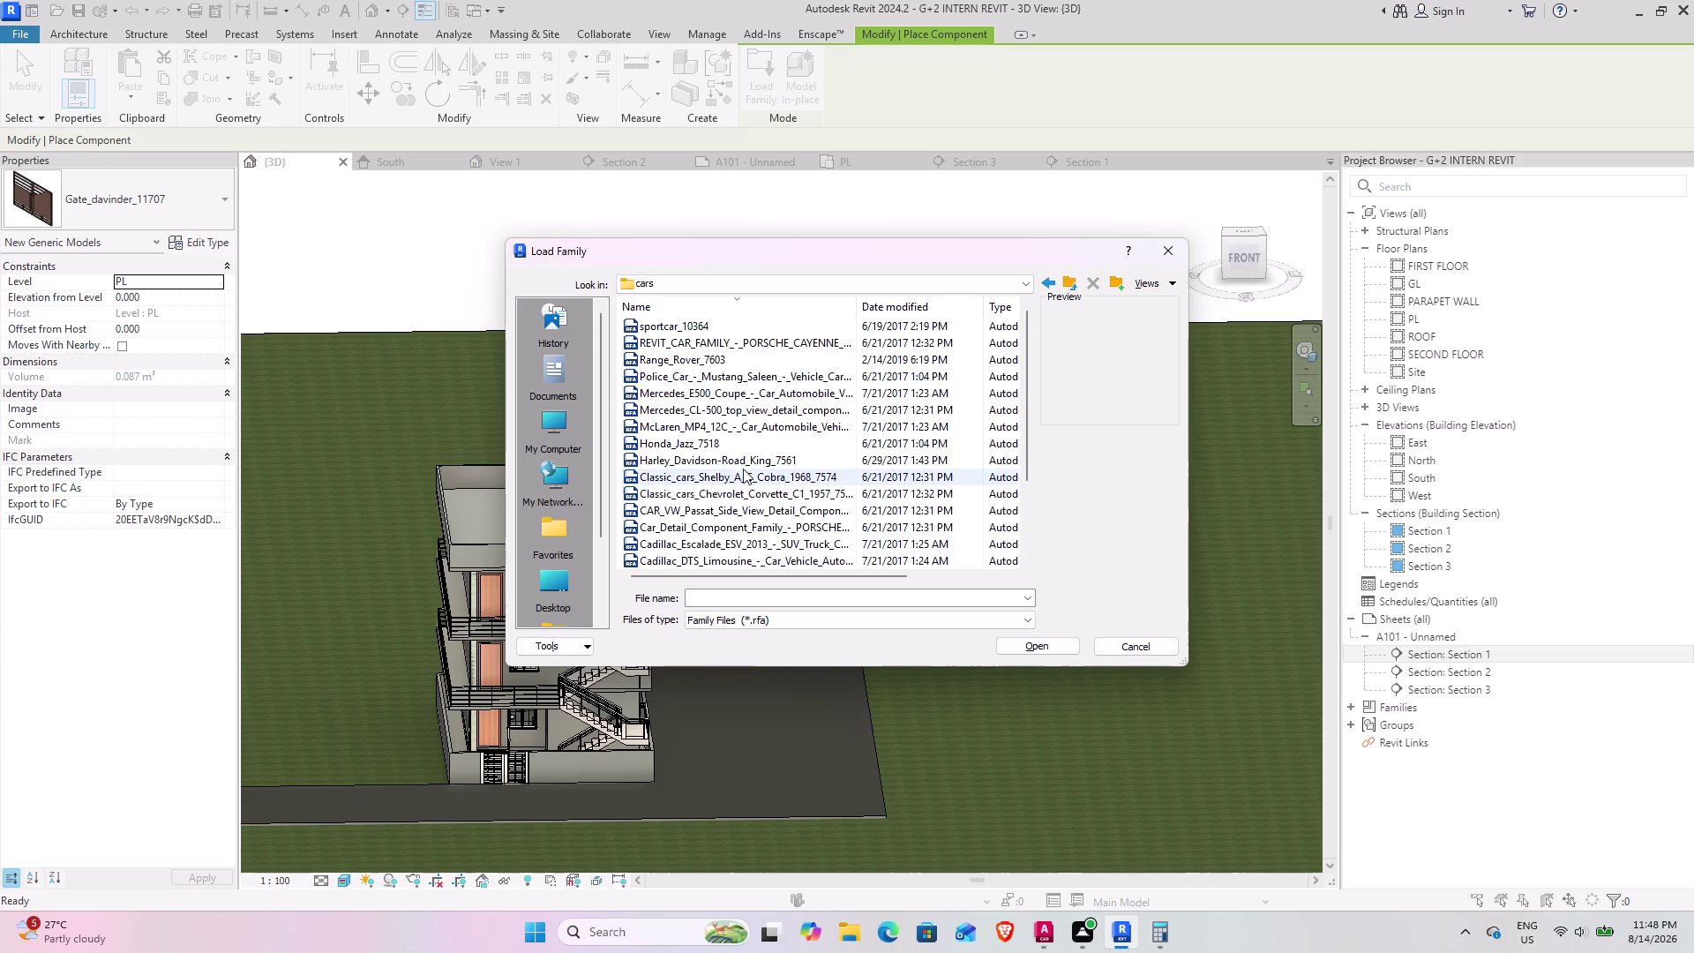
Select and load Harley_Davidson-Road_King_7561.rfa from the cars folder.
scroll(up, 3)
scroll(up, 3)
scroll(up, 3)
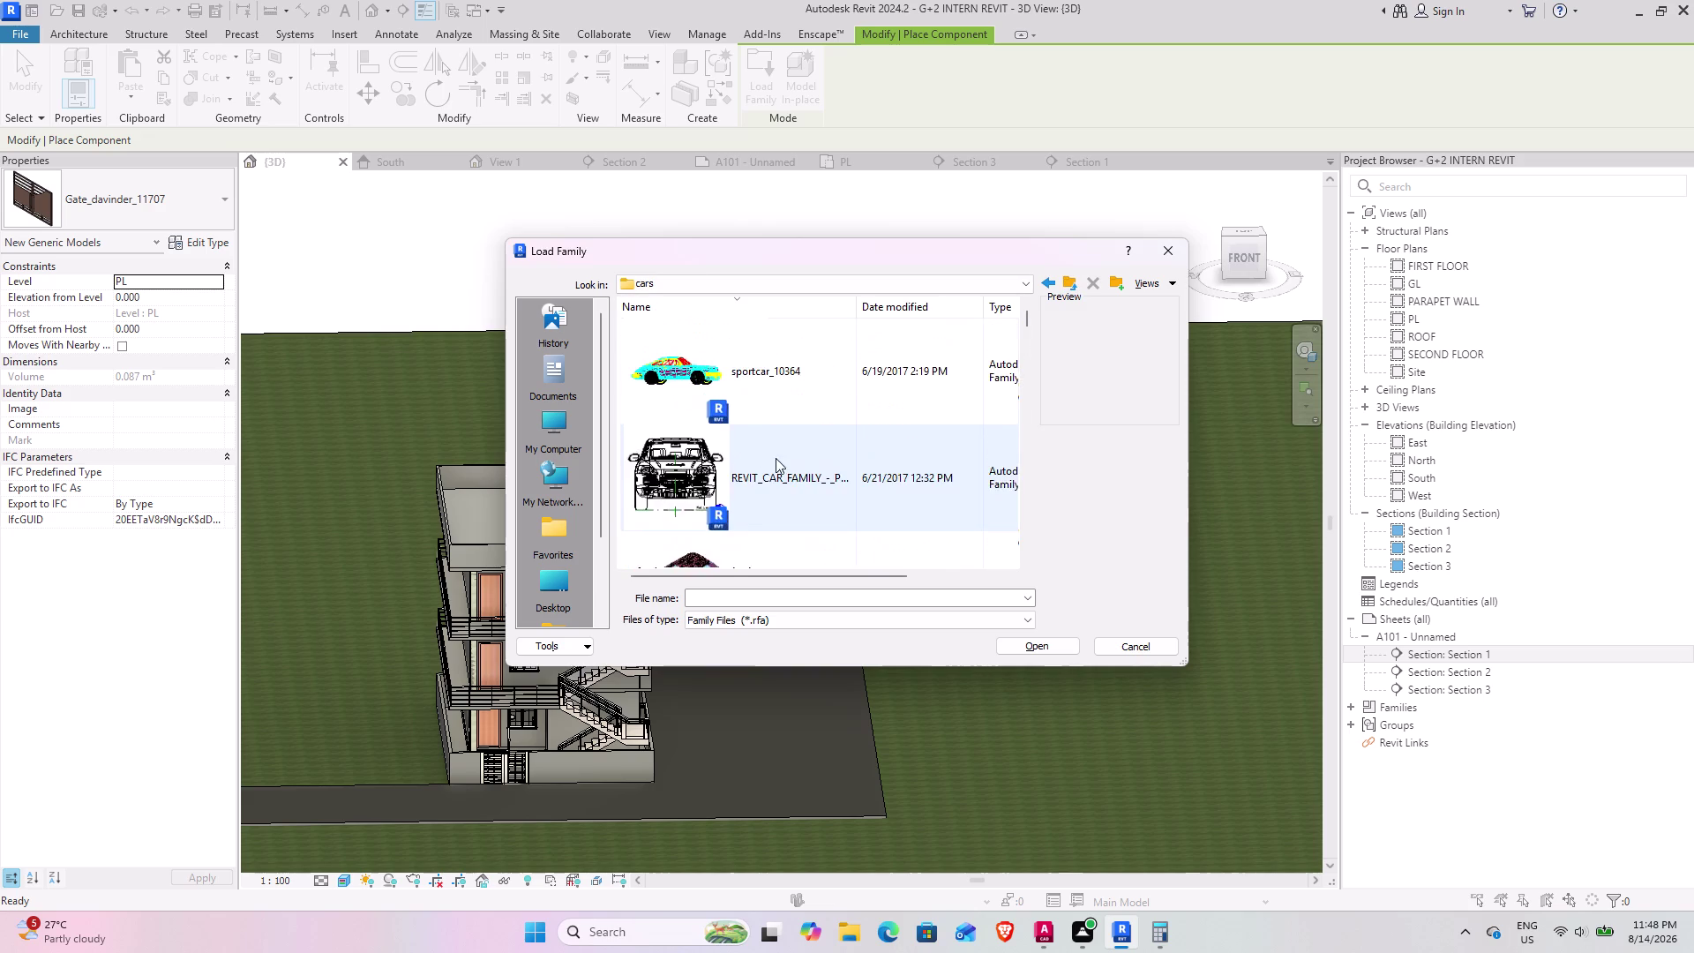
scroll(down, 3)
scroll(down, 3)
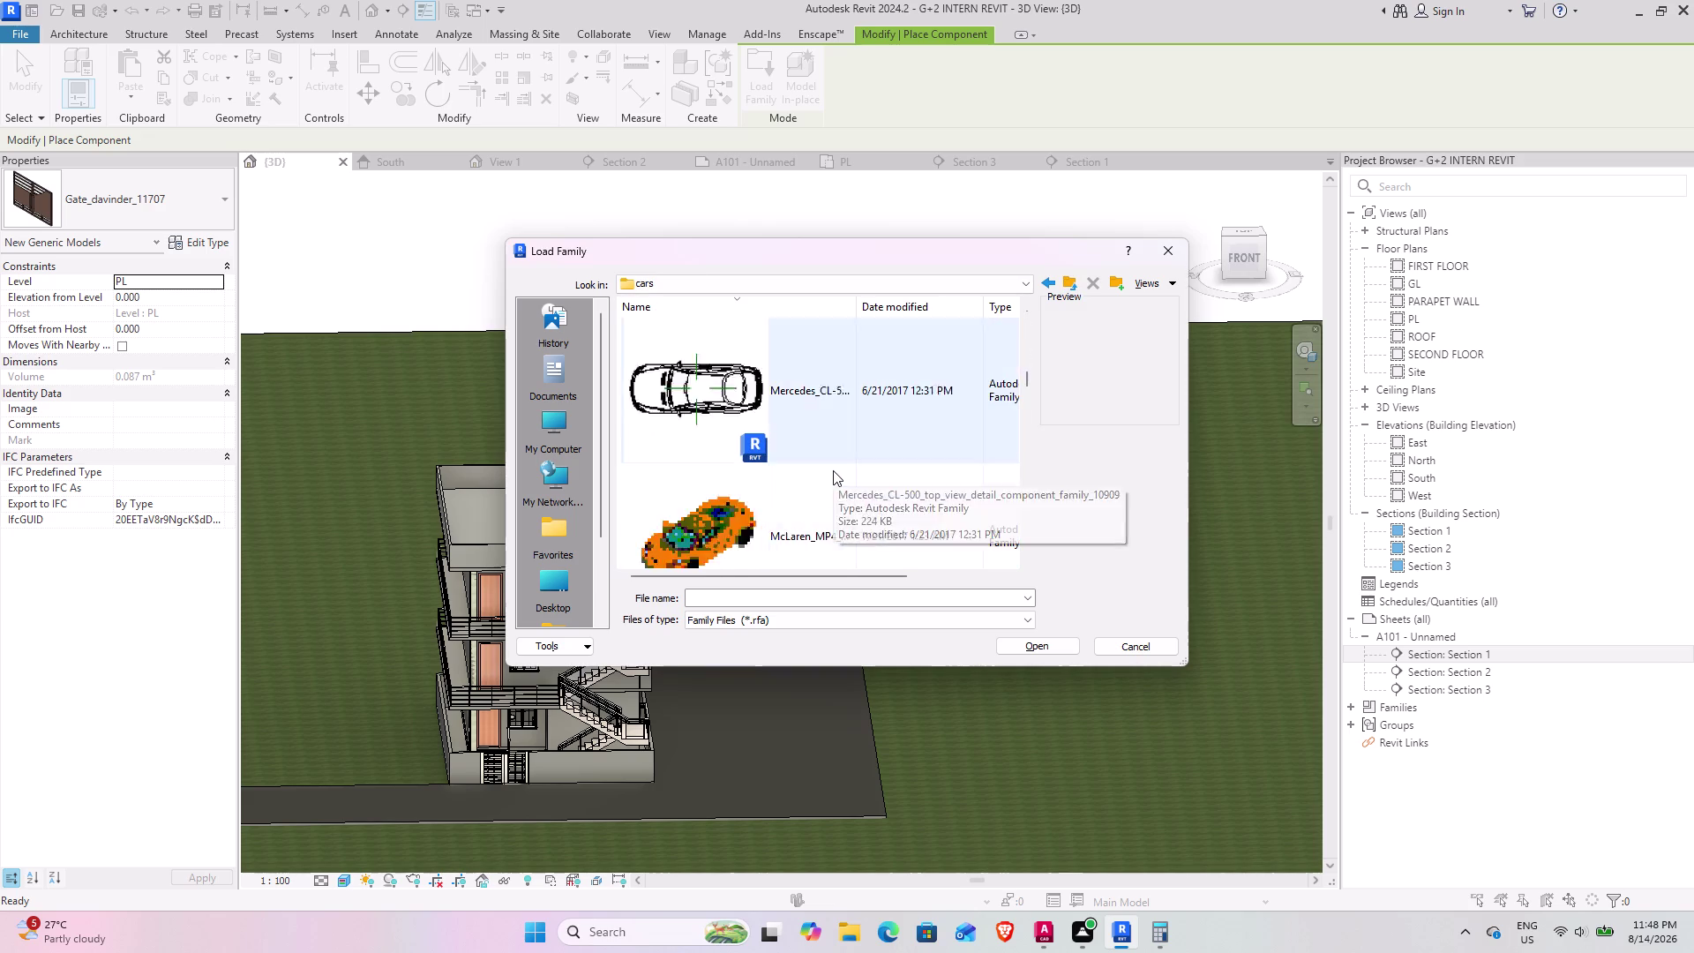
scroll(down, 3)
scroll(down, 3)
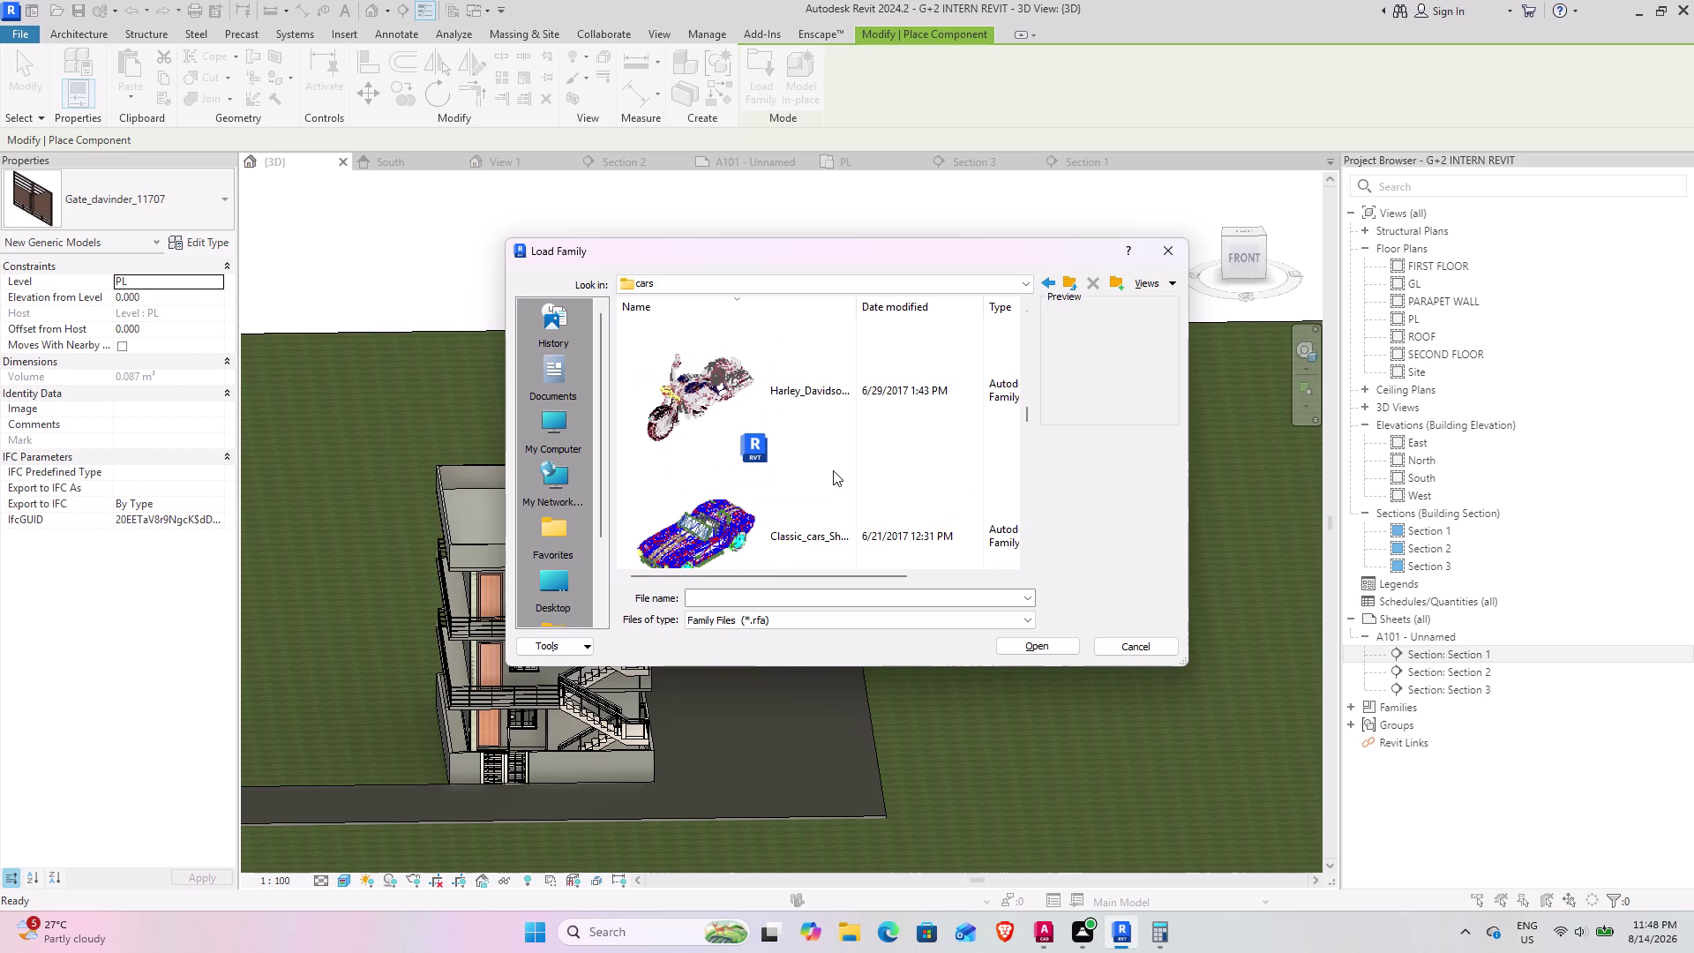
click(815, 383)
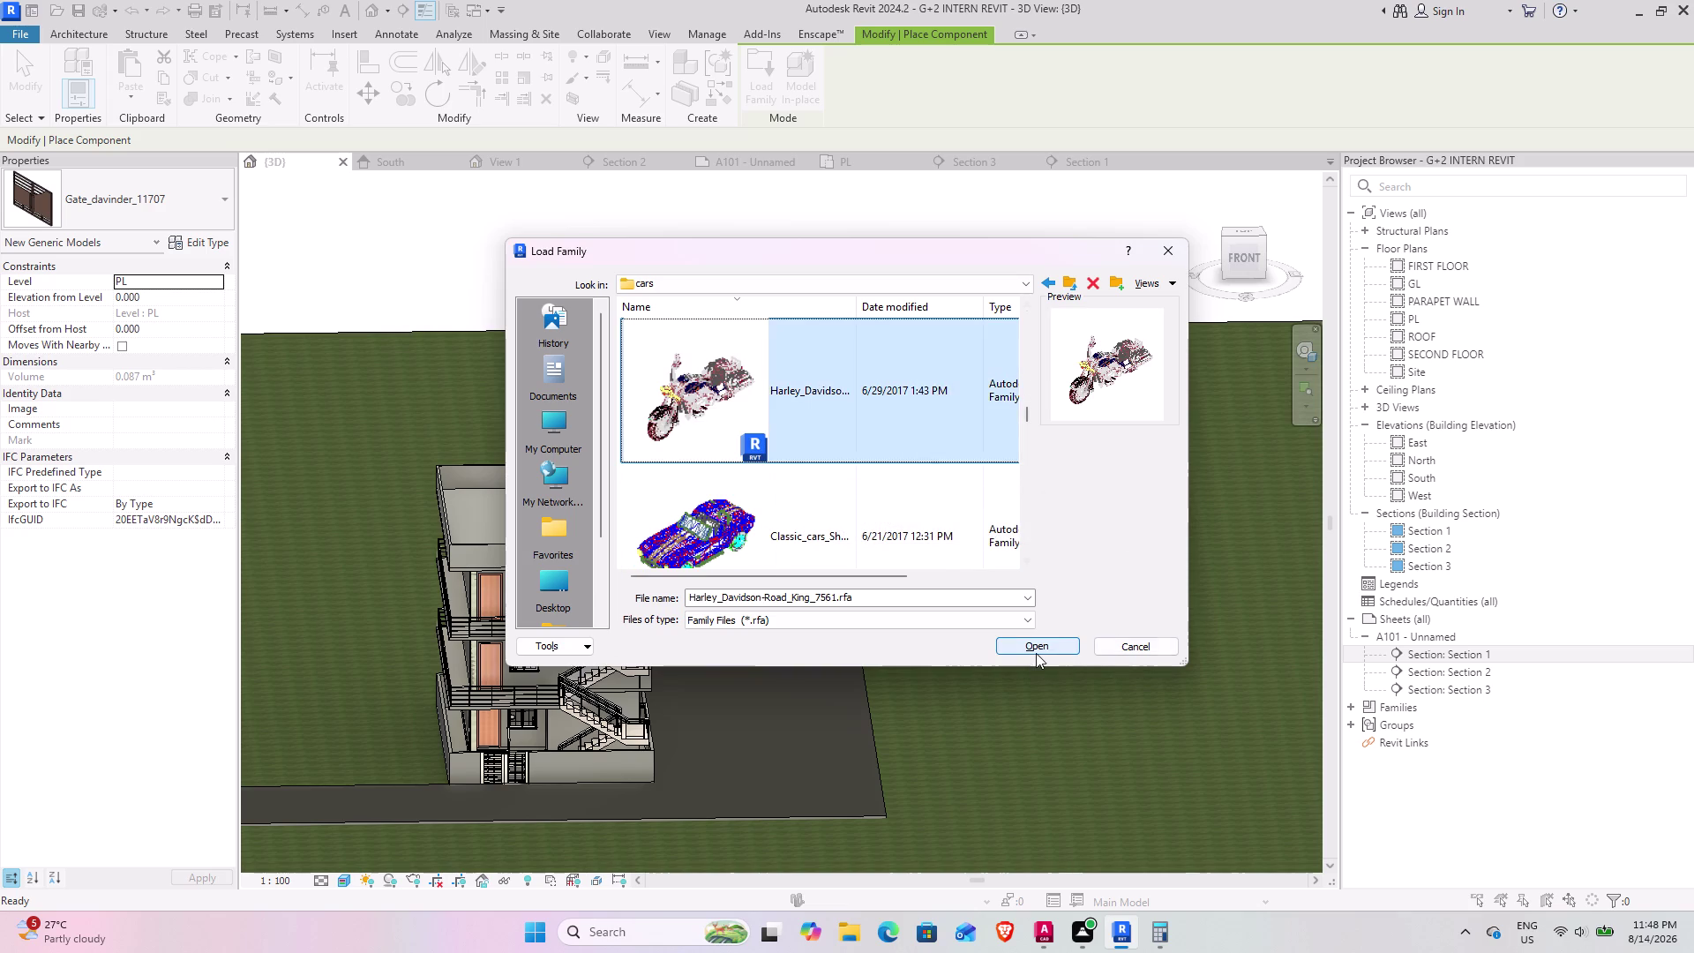
click(1035, 653)
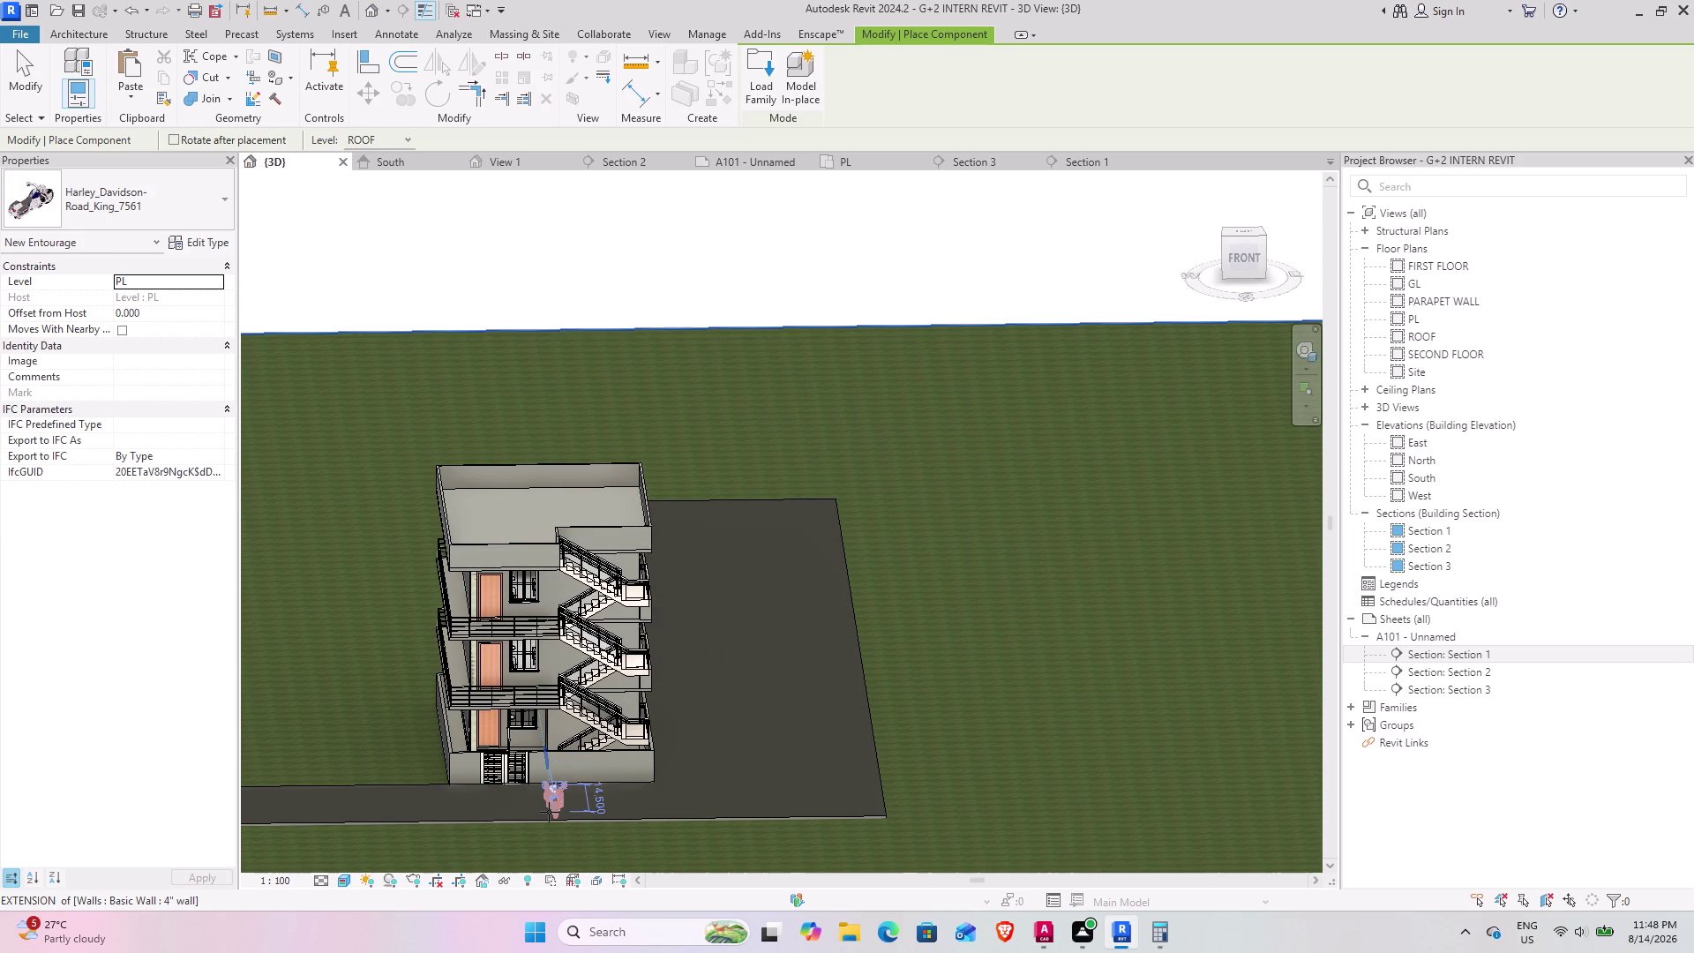
Bring up the PL floor plan for placing the motorcycle.
middle_drag(549, 812, 826, 882)
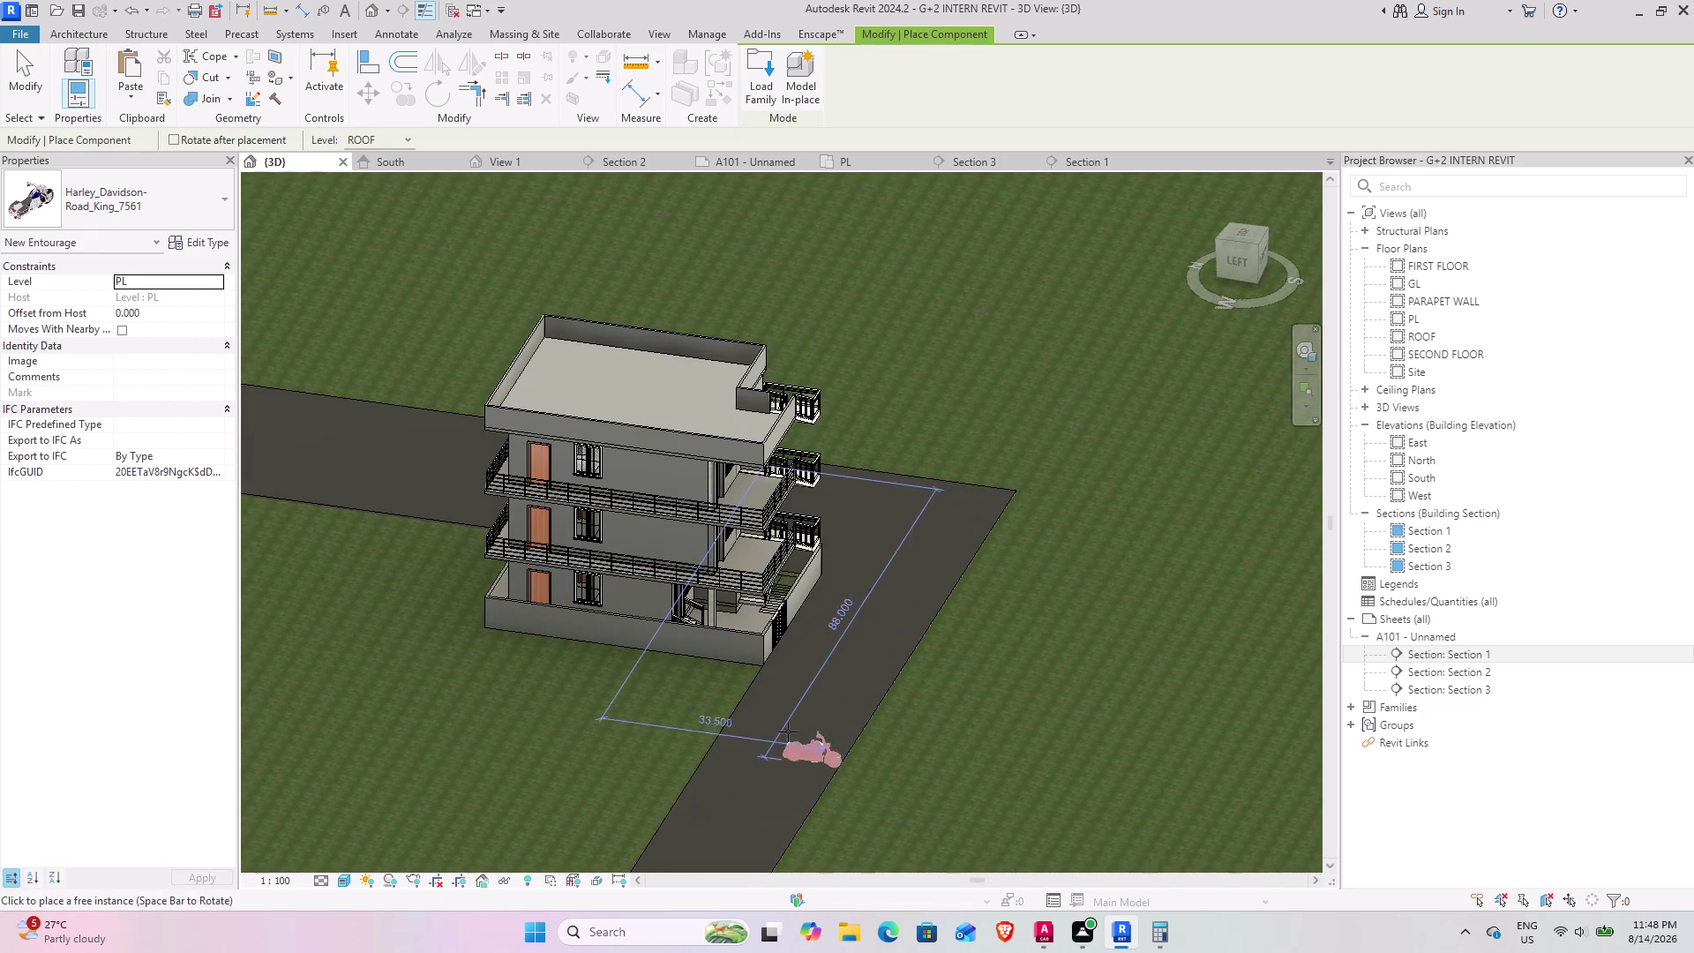
scroll(up, 3)
scroll(up, 3)
scroll(up, 3)
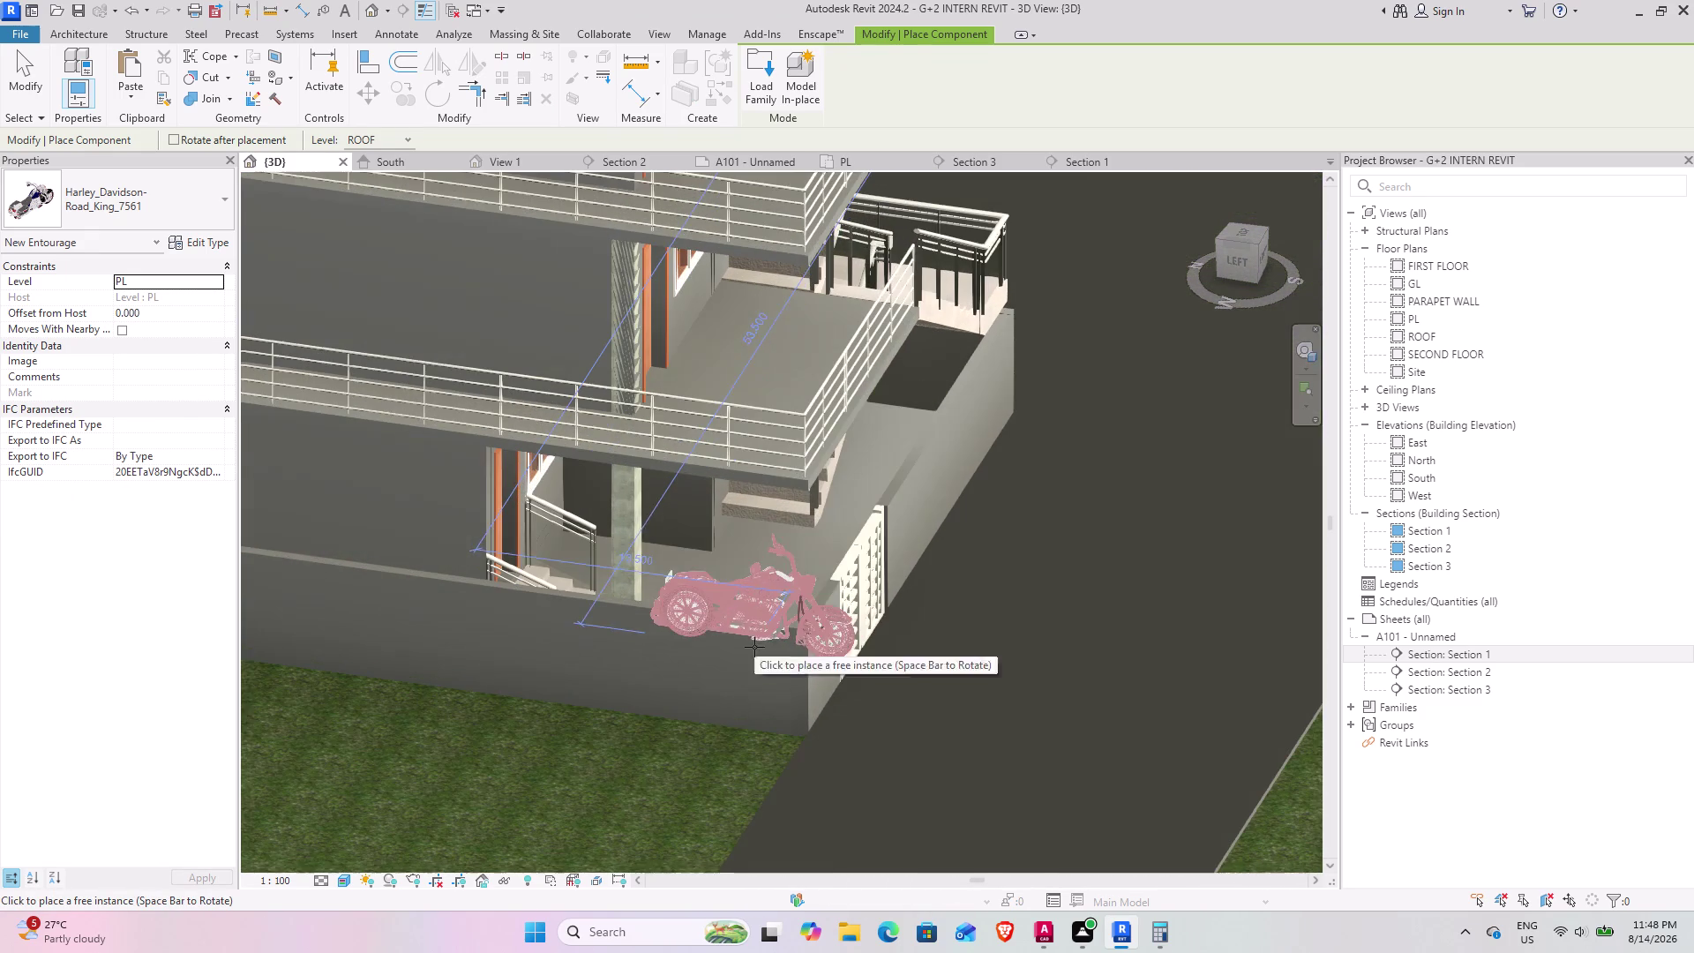
scroll(up, 3)
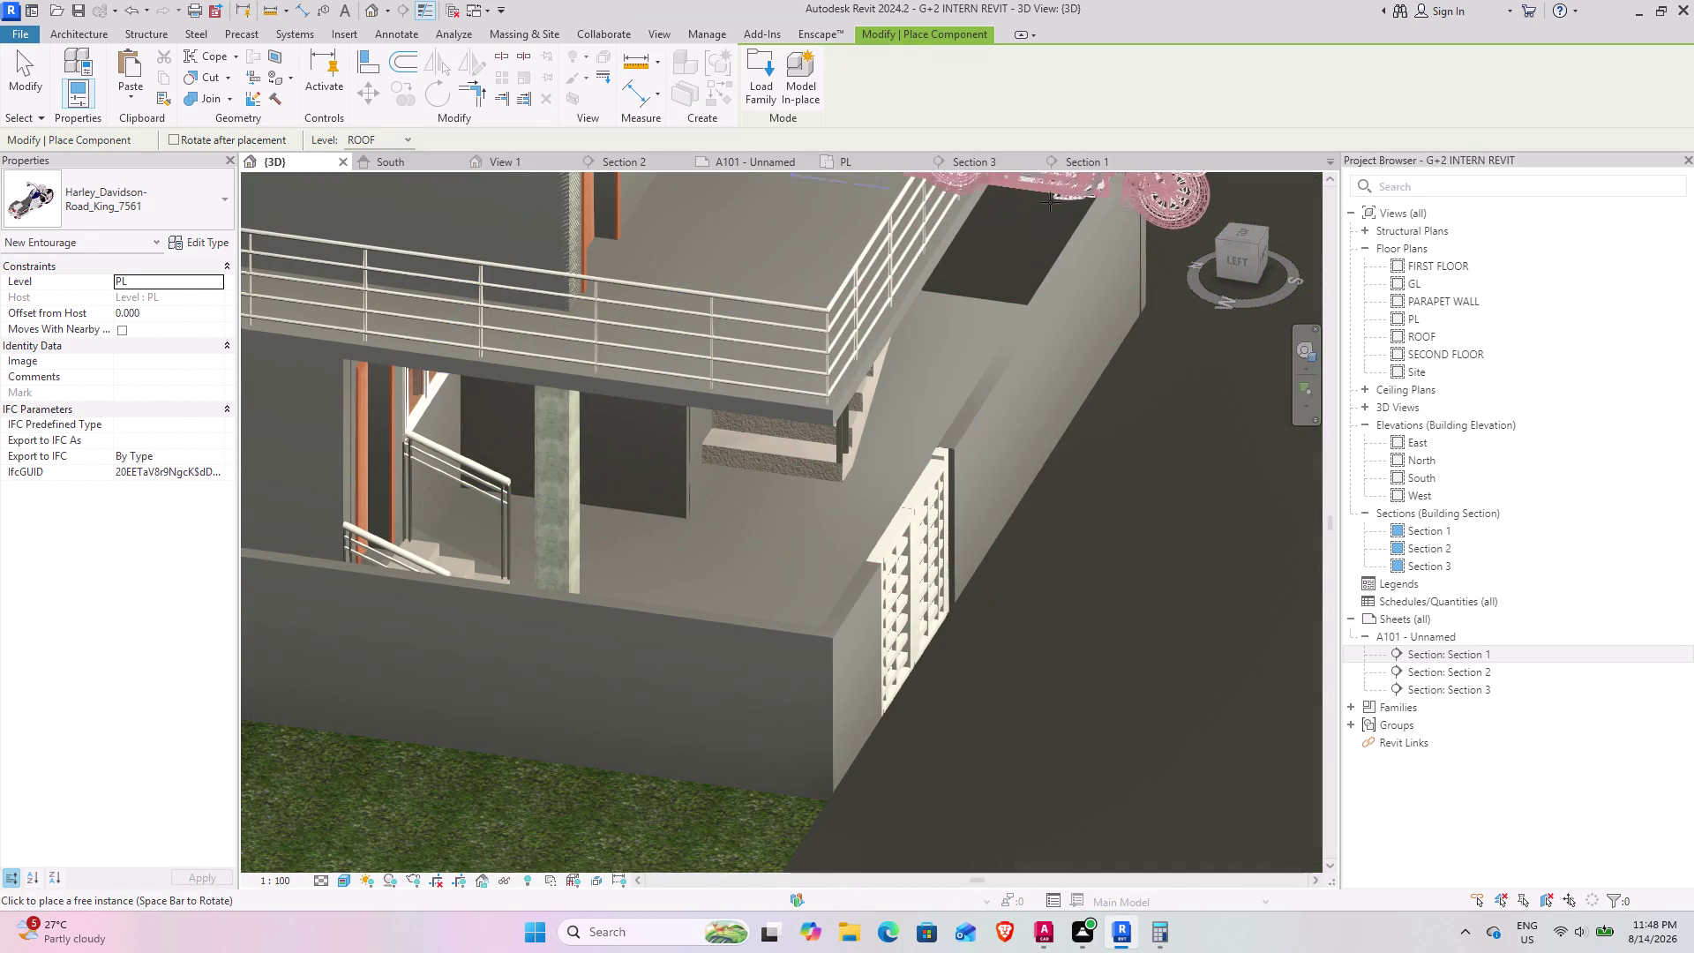
click(846, 162)
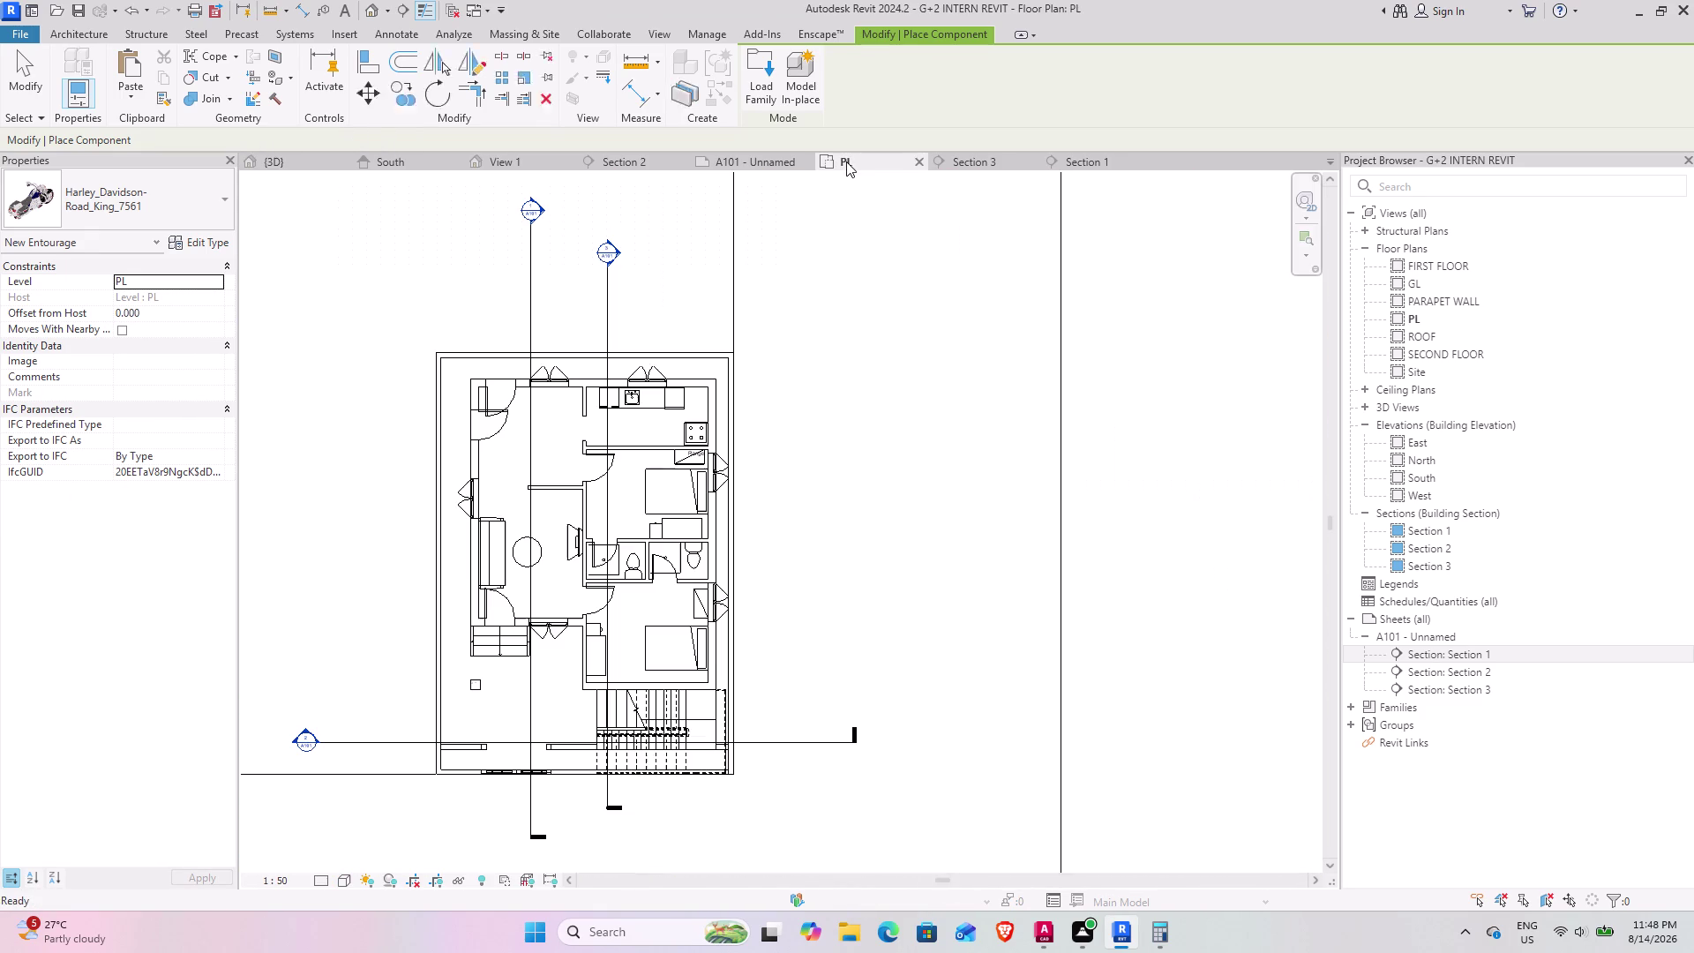
Place the Road King beside the stairs, finish placement, and view it in 3D.
scroll(up, 3)
scroll(up, 3)
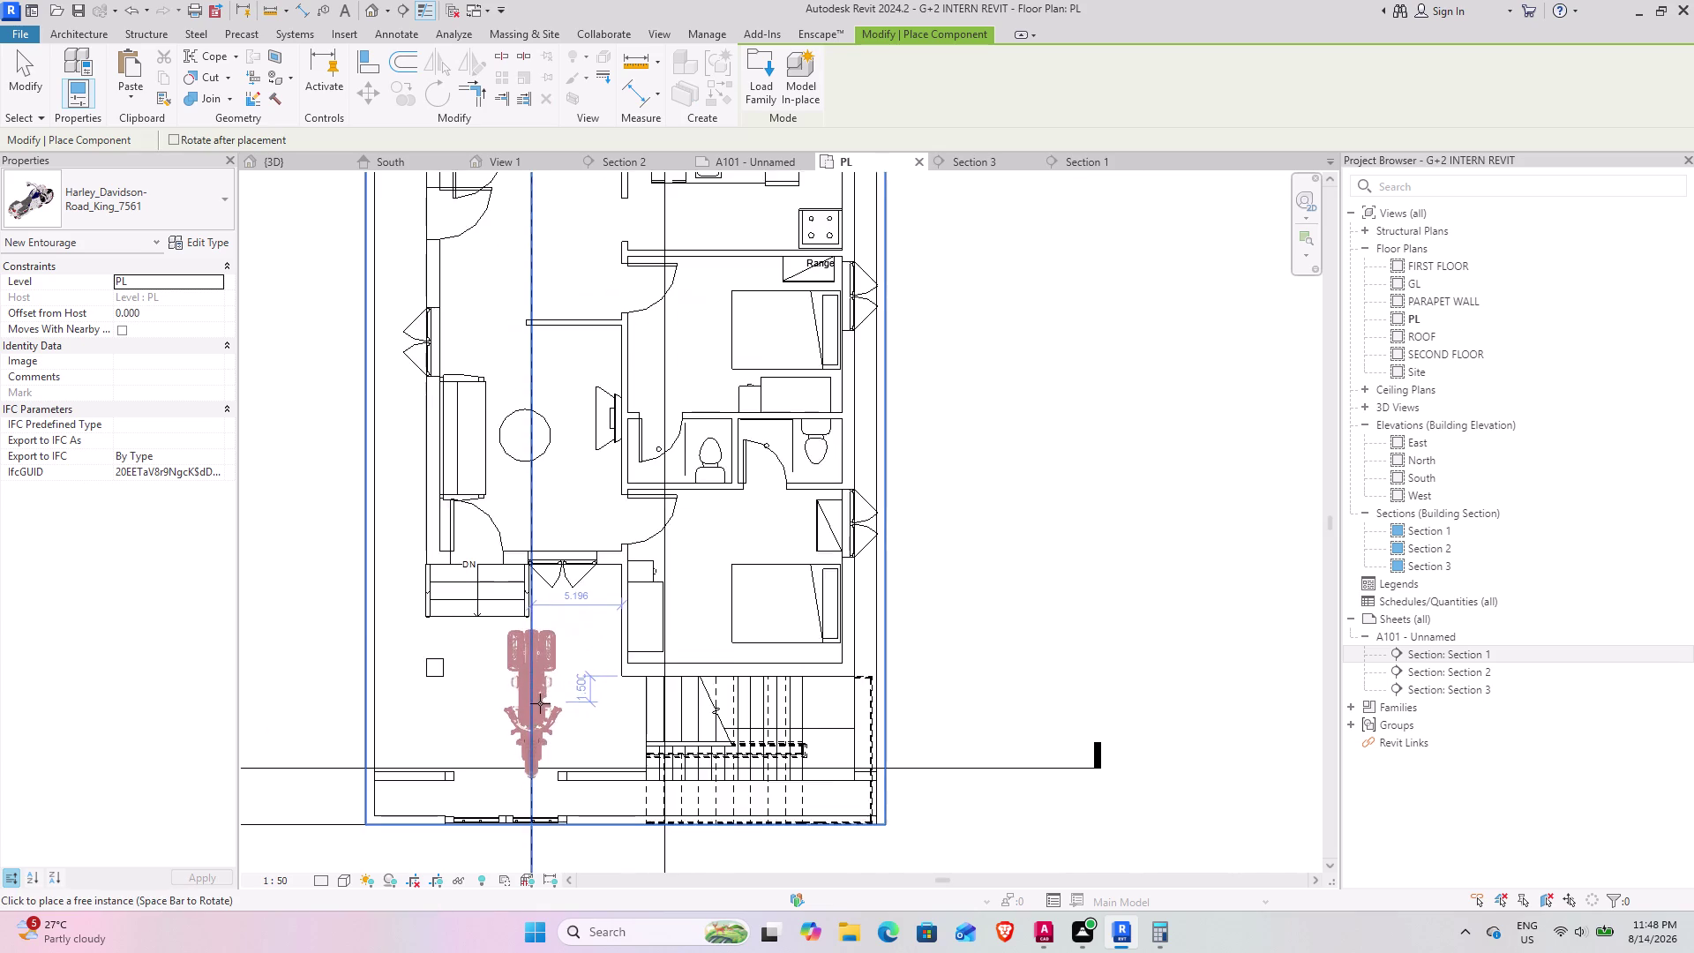
scroll(up, 3)
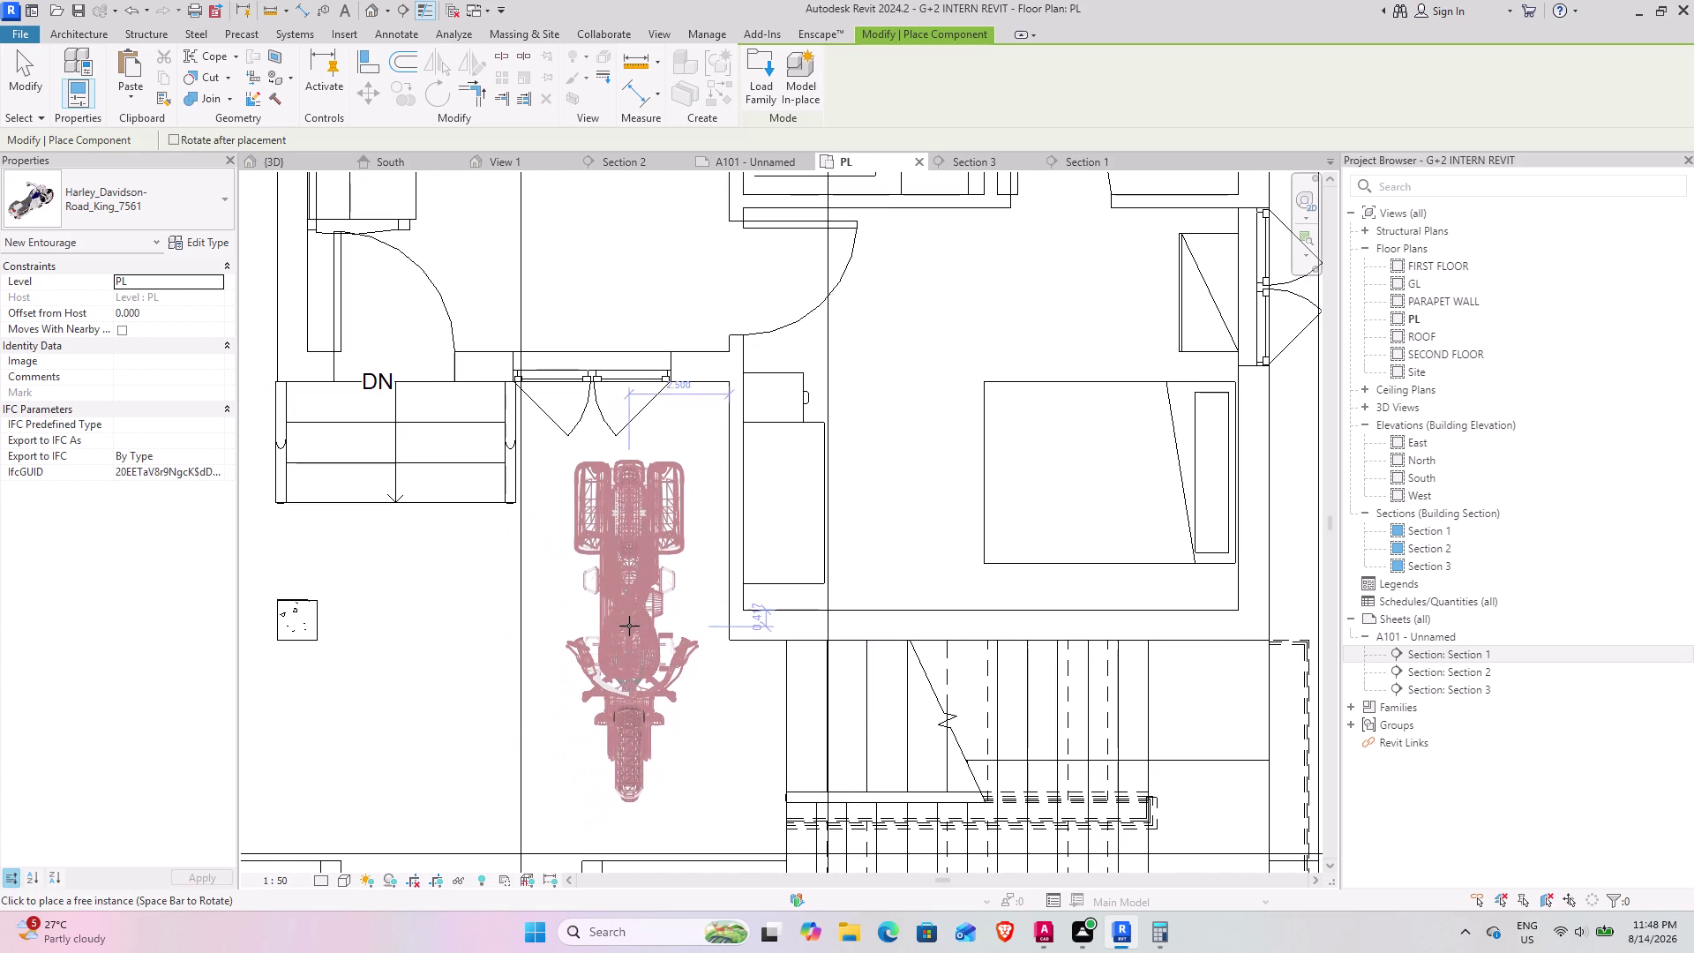
click(613, 616)
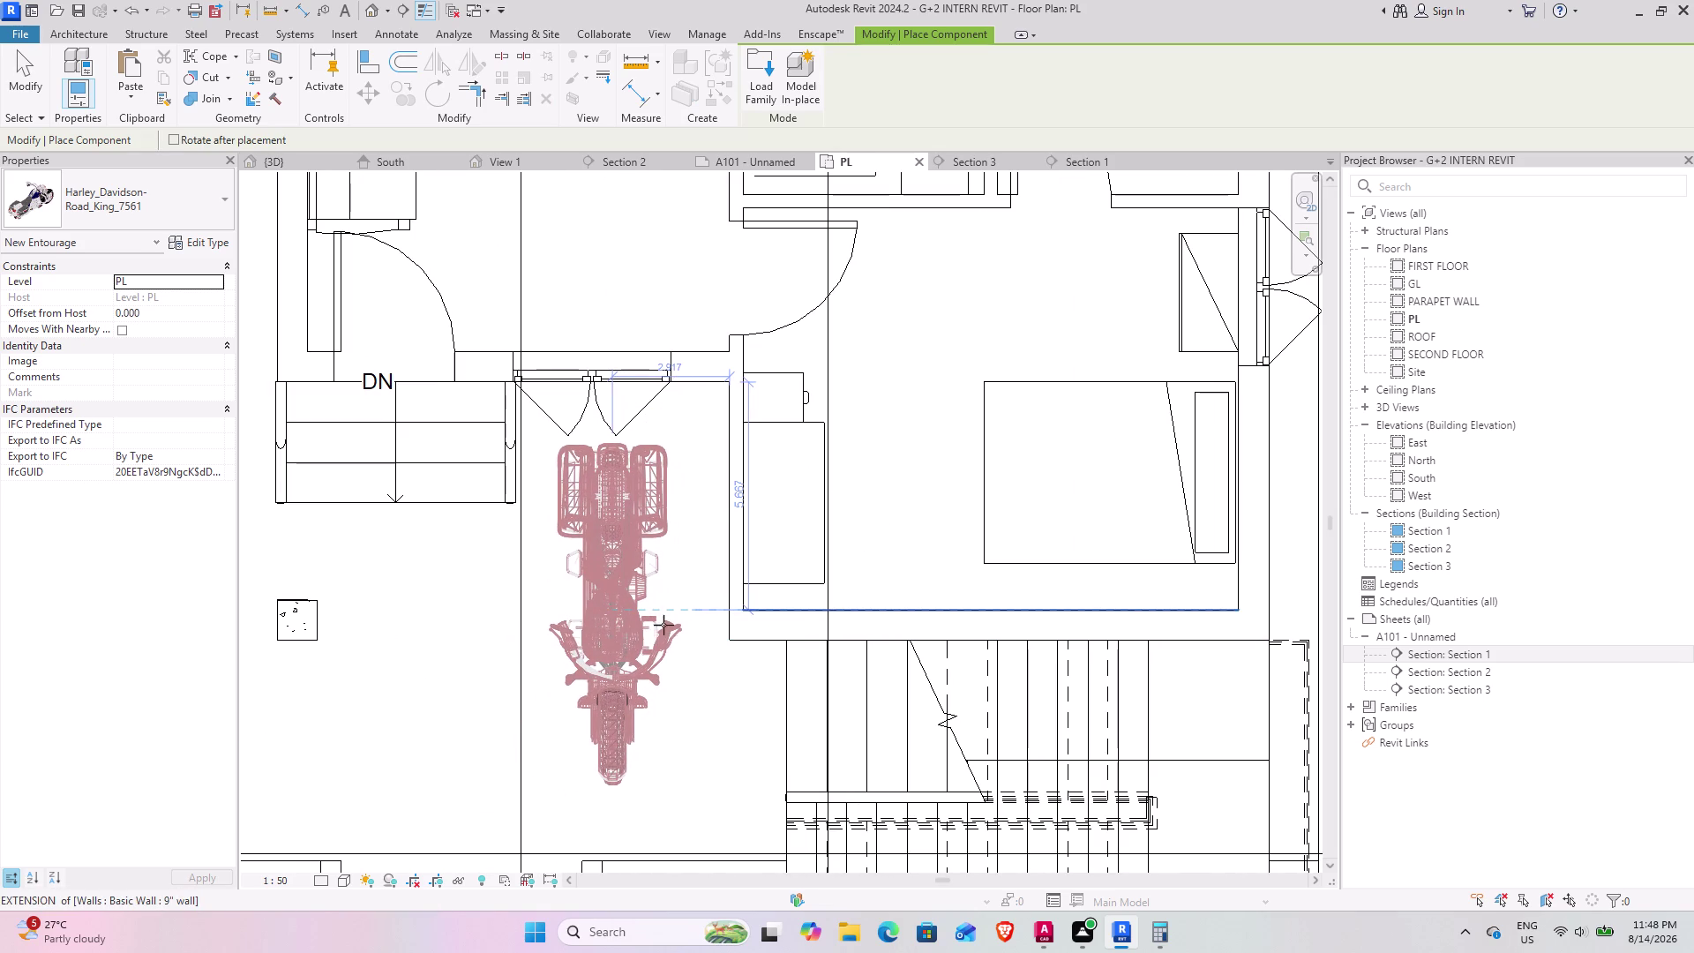
click(23, 72)
click(303, 156)
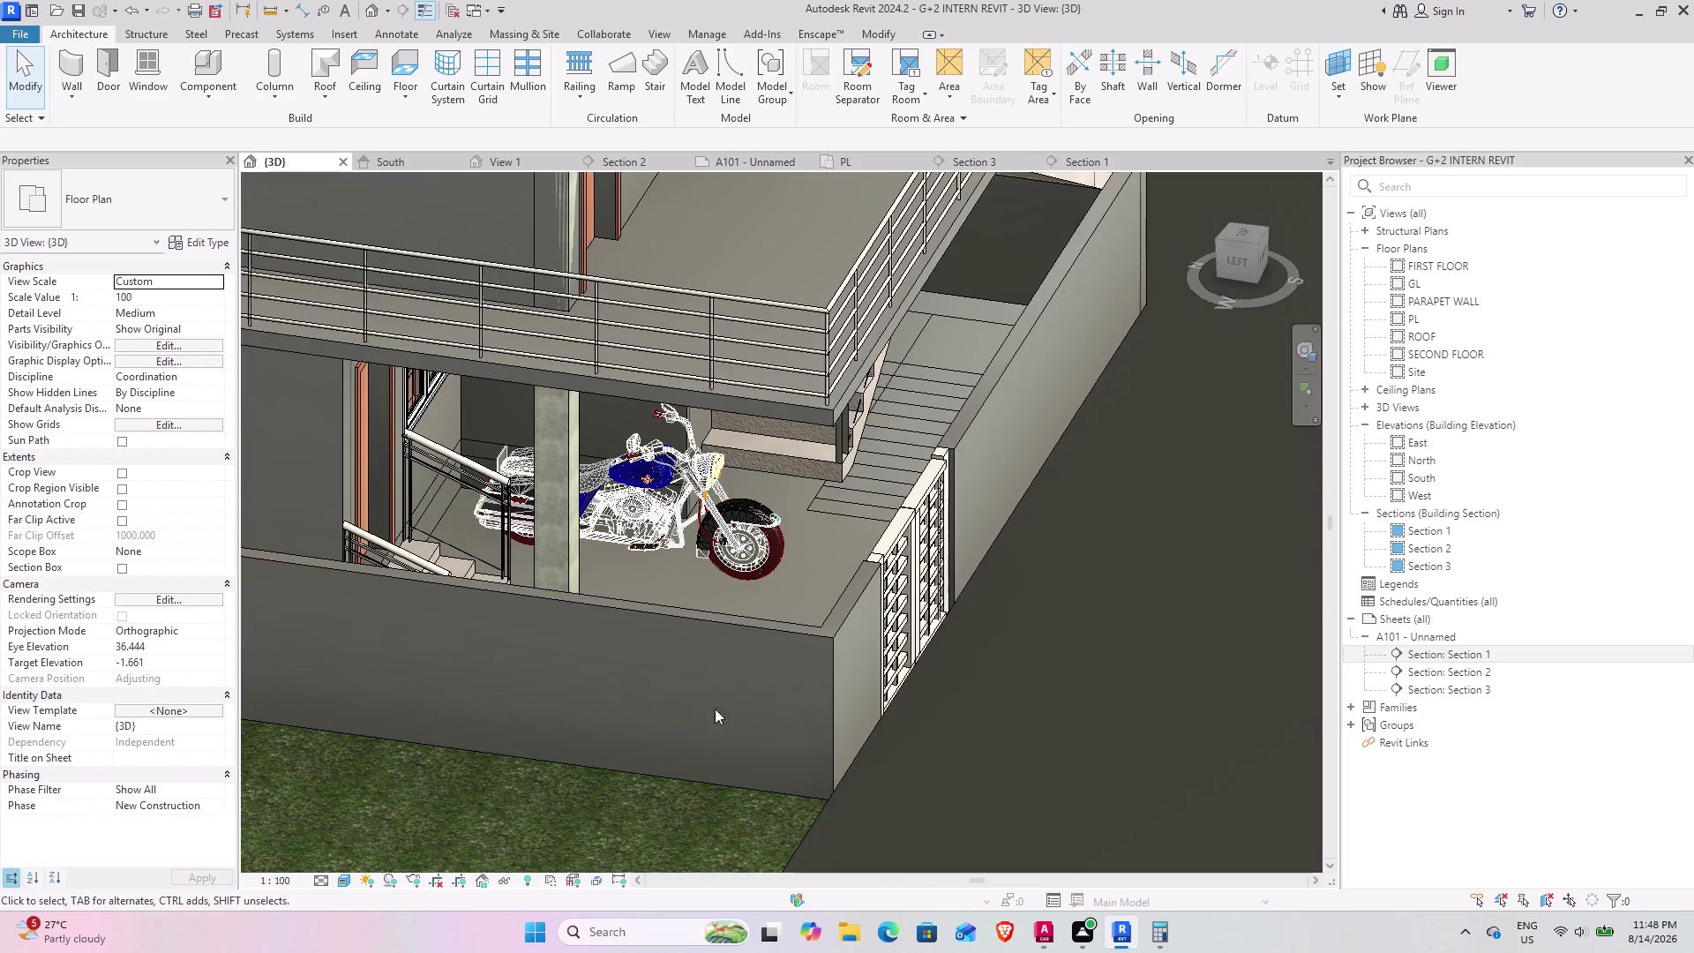
Orbit and zoom around the parked motorcycle, building, driveway and boundary wall.
scroll(up, 3)
scroll(down, 3)
middle_drag(739, 636, 682, 610)
middle_drag(687, 743, 703, 543)
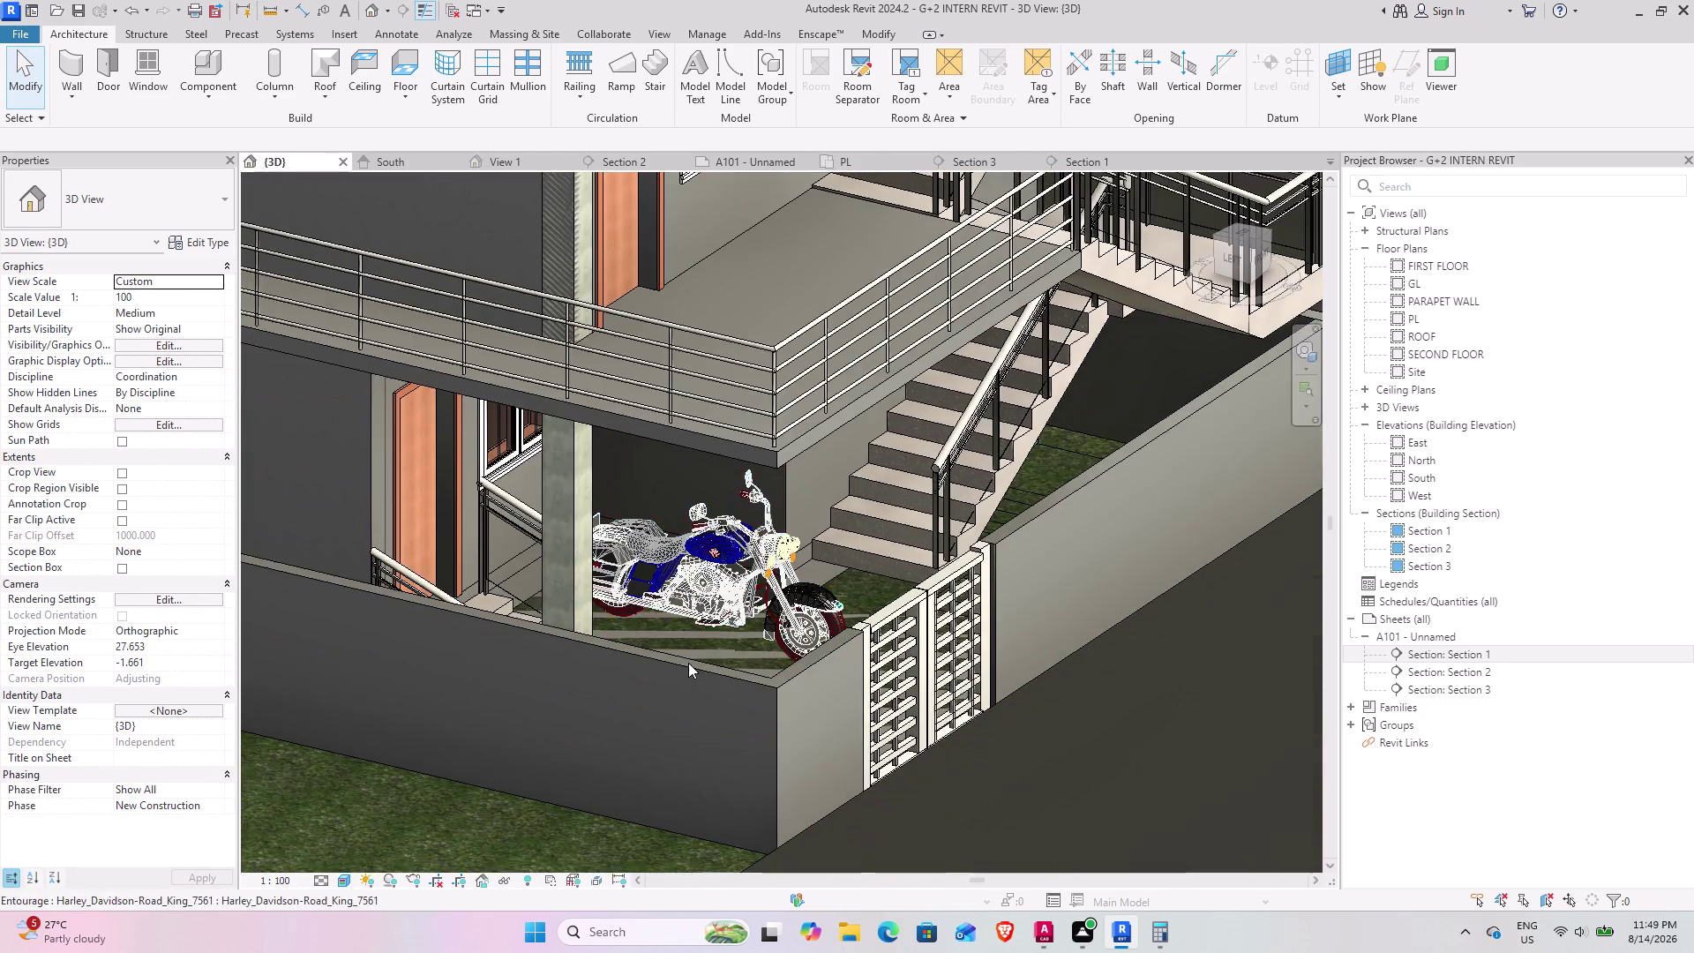
middle_drag(687, 683, 809, 544)
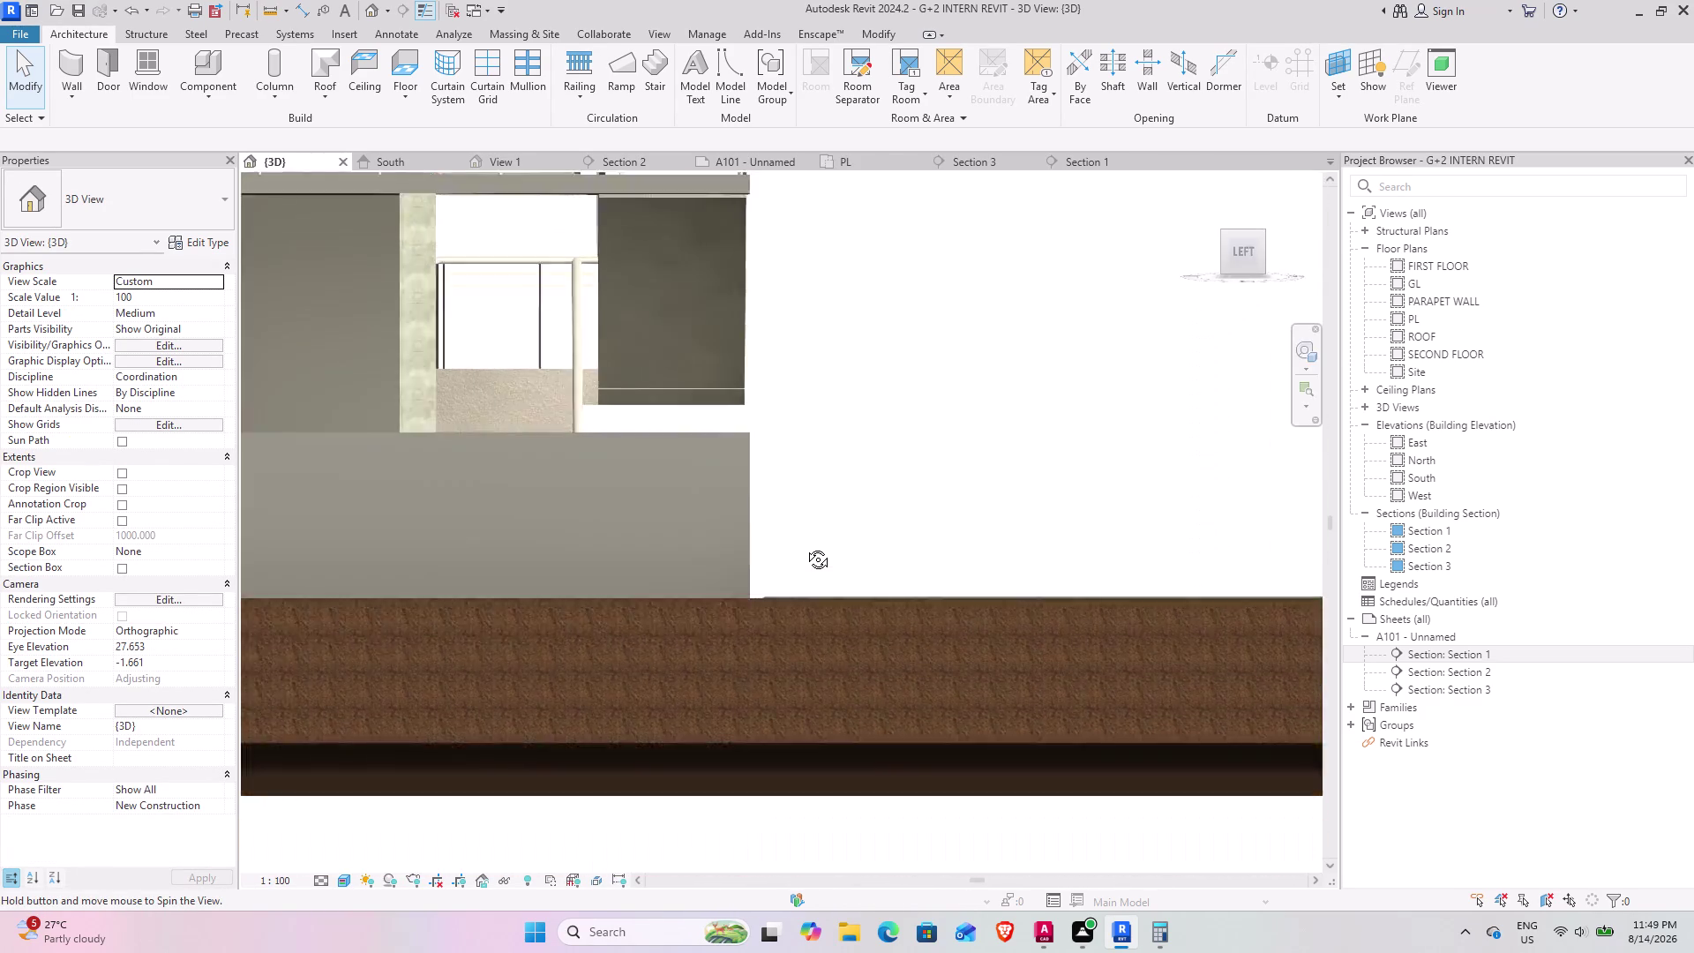
middle_drag(809, 544, 781, 612)
scroll(down, 3)
middle_drag(796, 602, 797, 601)
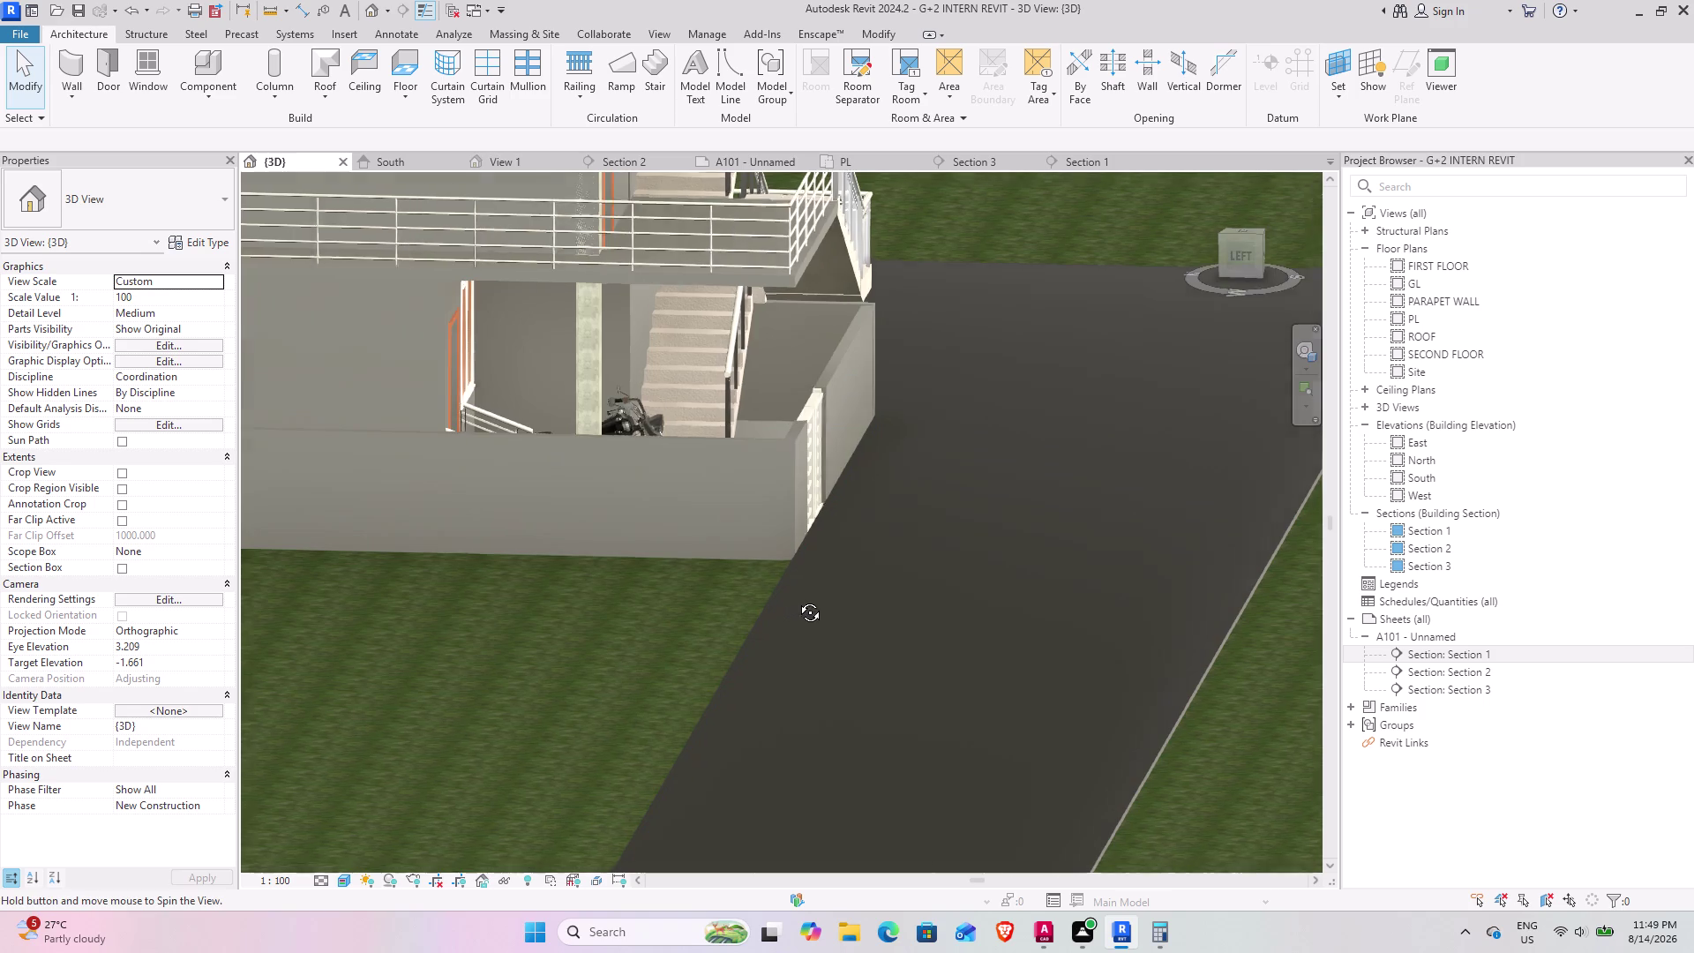
middle_drag(797, 600, 778, 569)
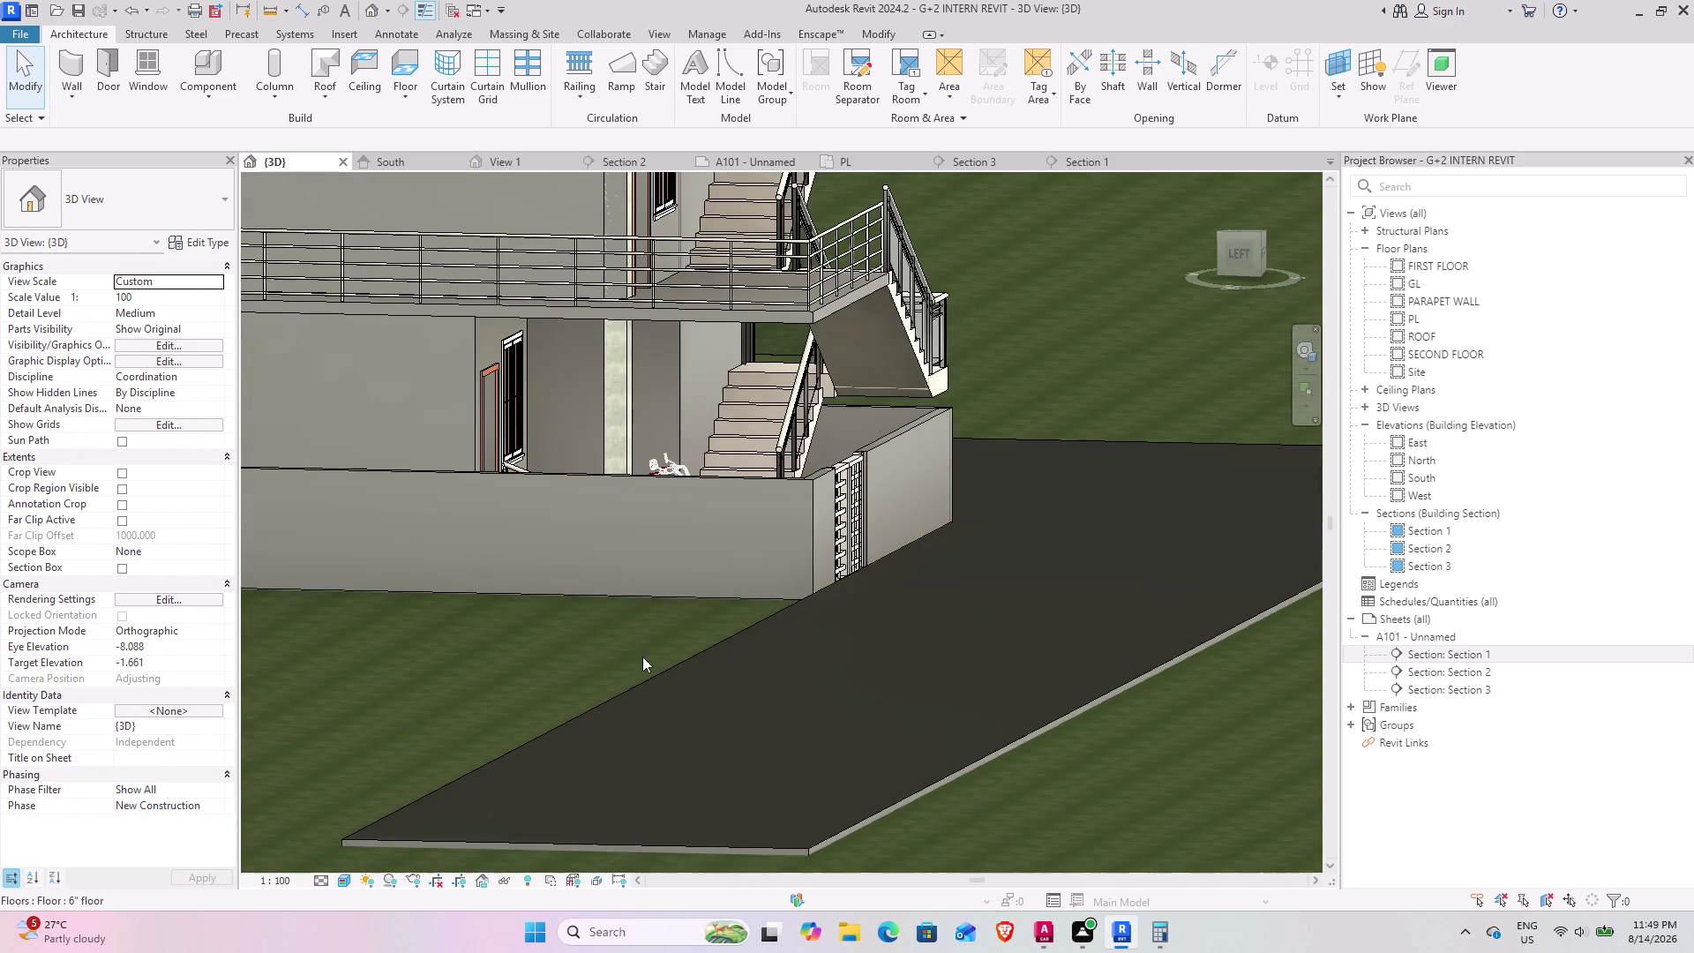
scroll(down, 3)
Select the Grassland toposolid and apply a Height Offset From Level of -0.333 (-4").
click(811, 827)
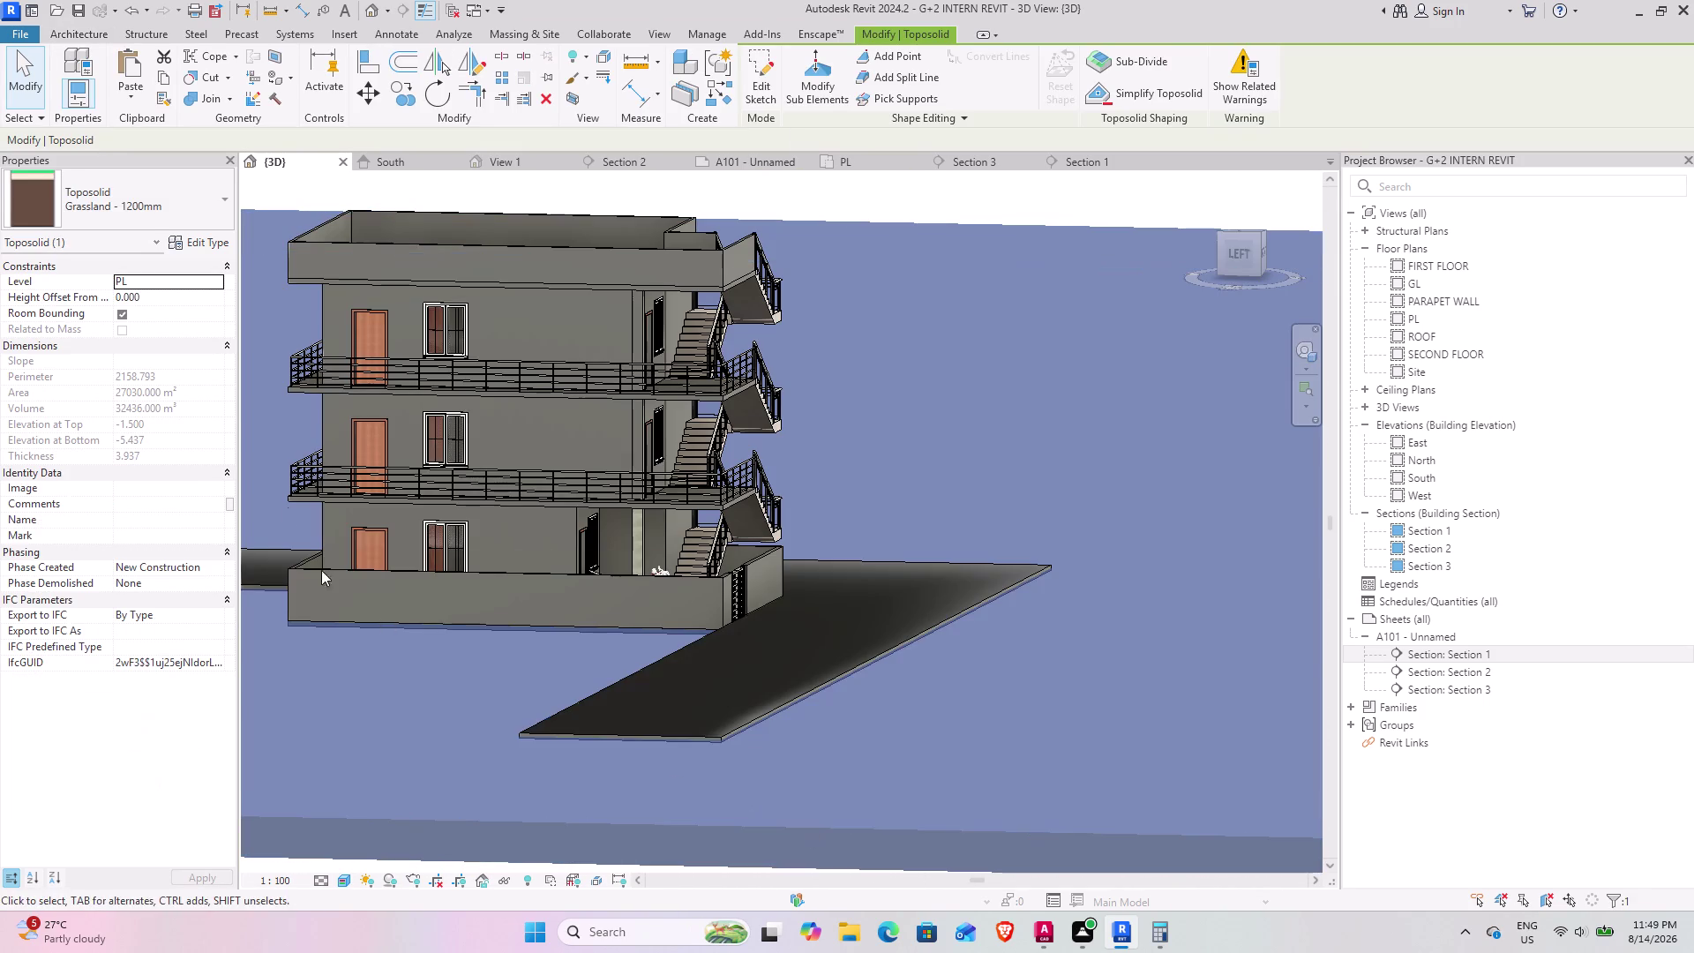
click(175, 300)
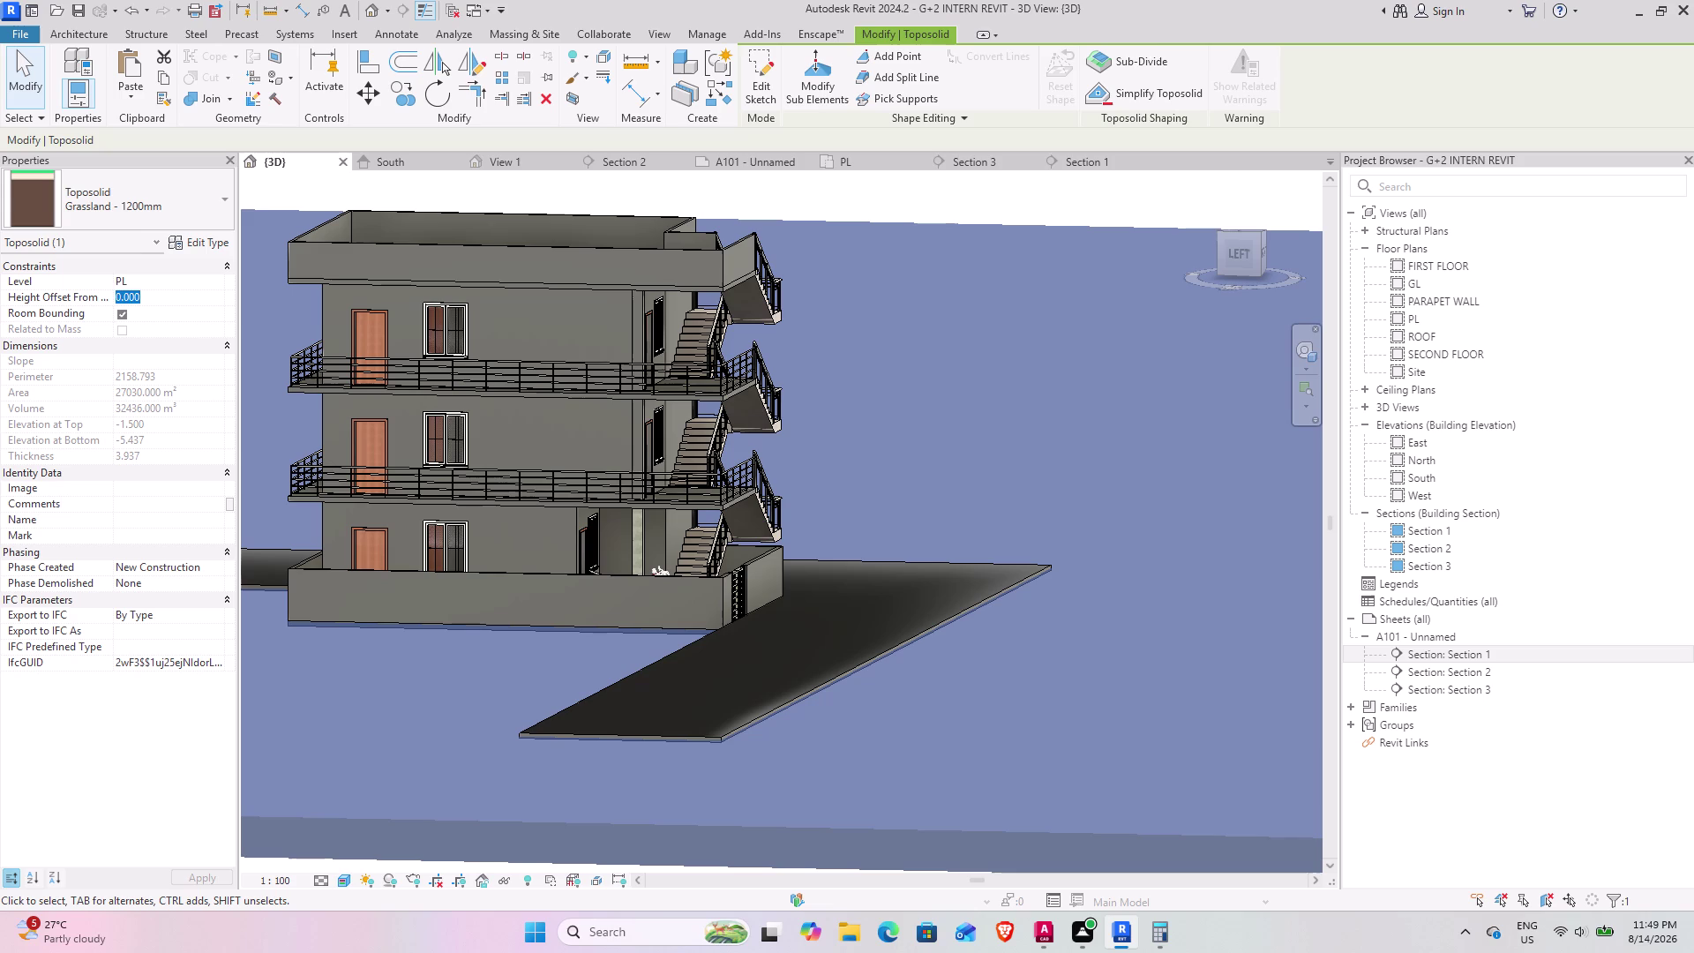
key(minus)
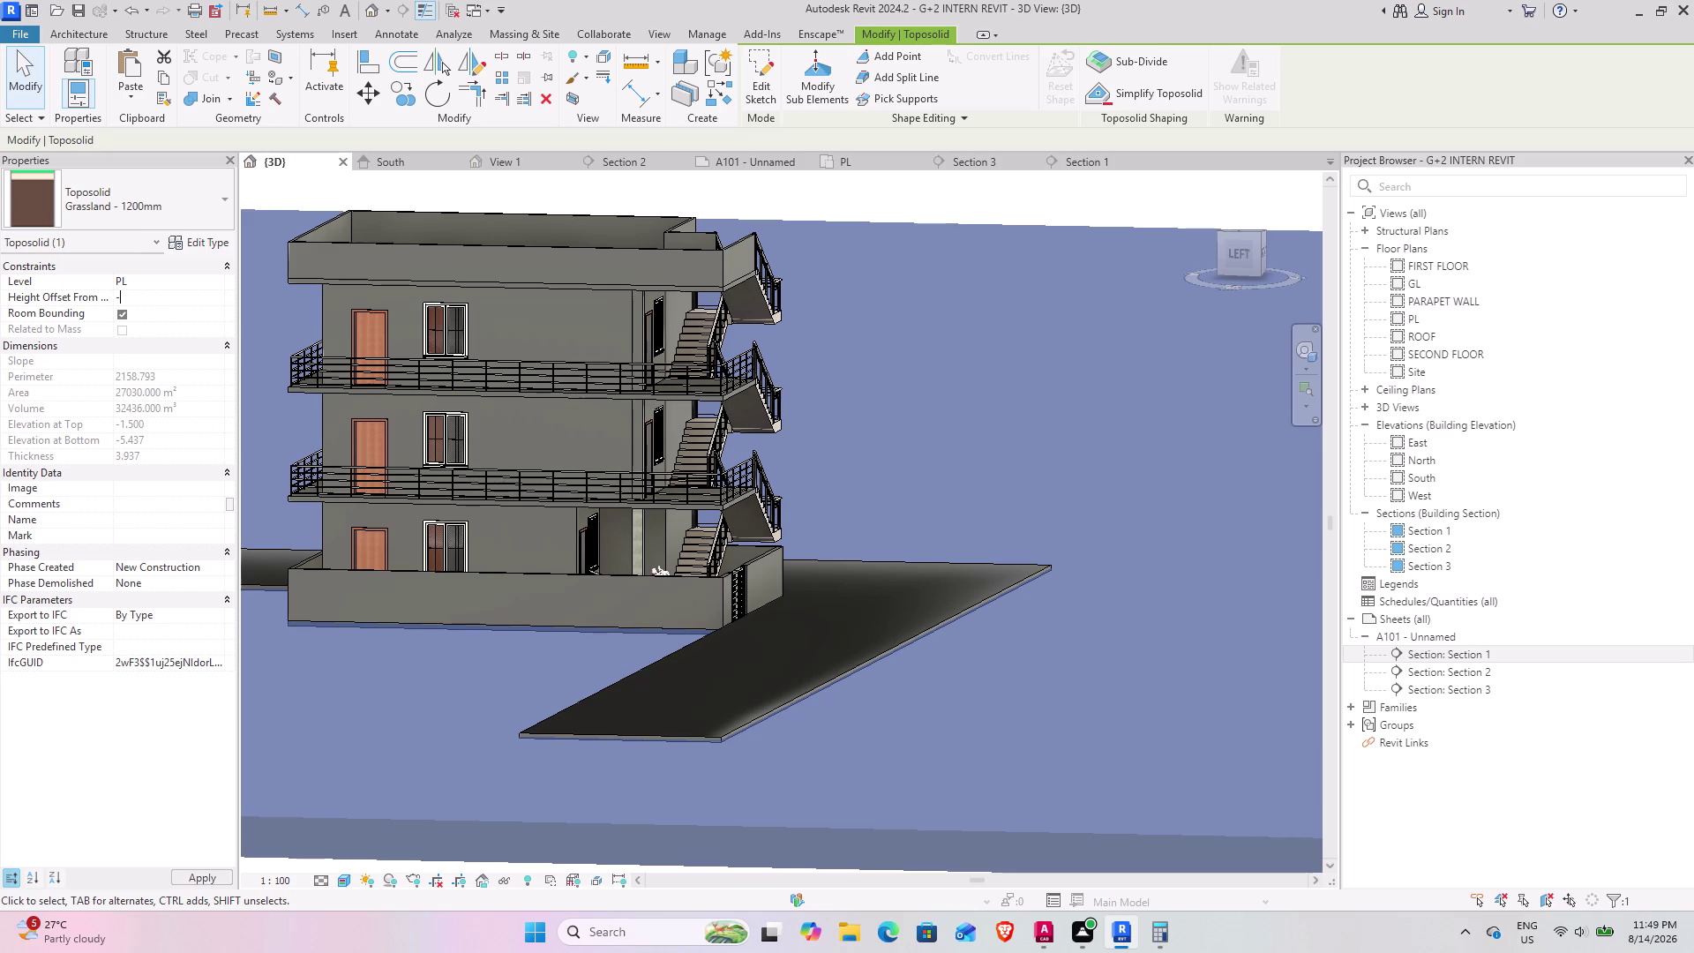
key(4)
key(shift+quotedbl)
key(Return)
click(848, 725)
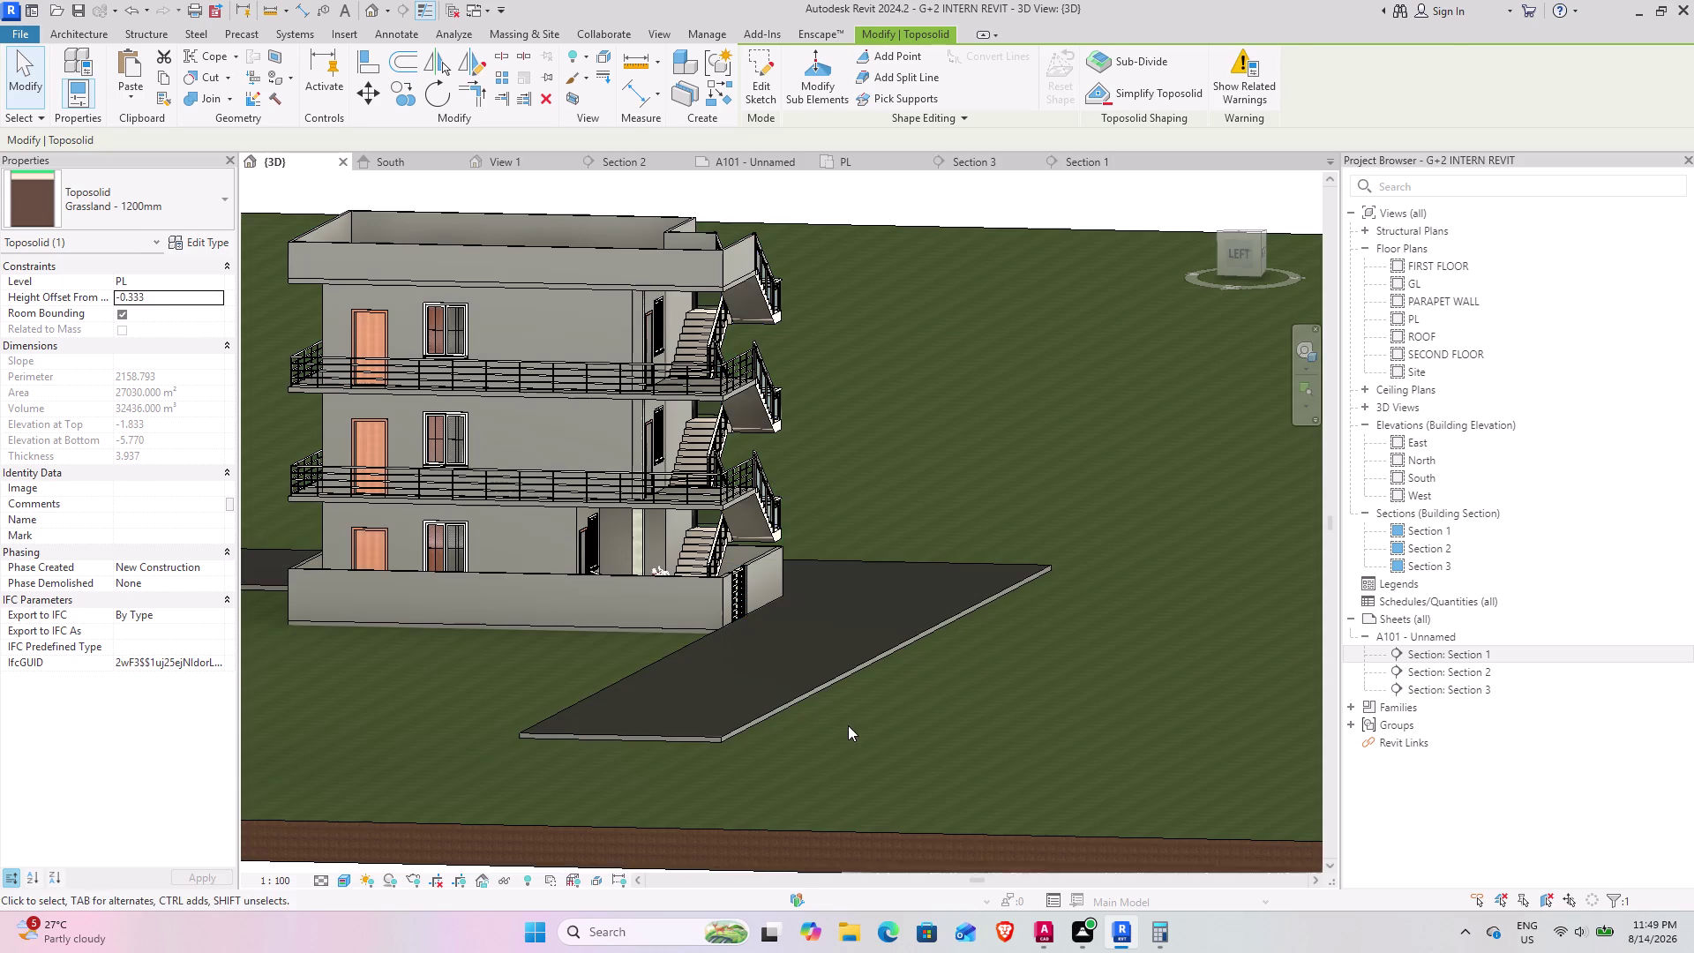
middle_drag(649, 658, 638, 759)
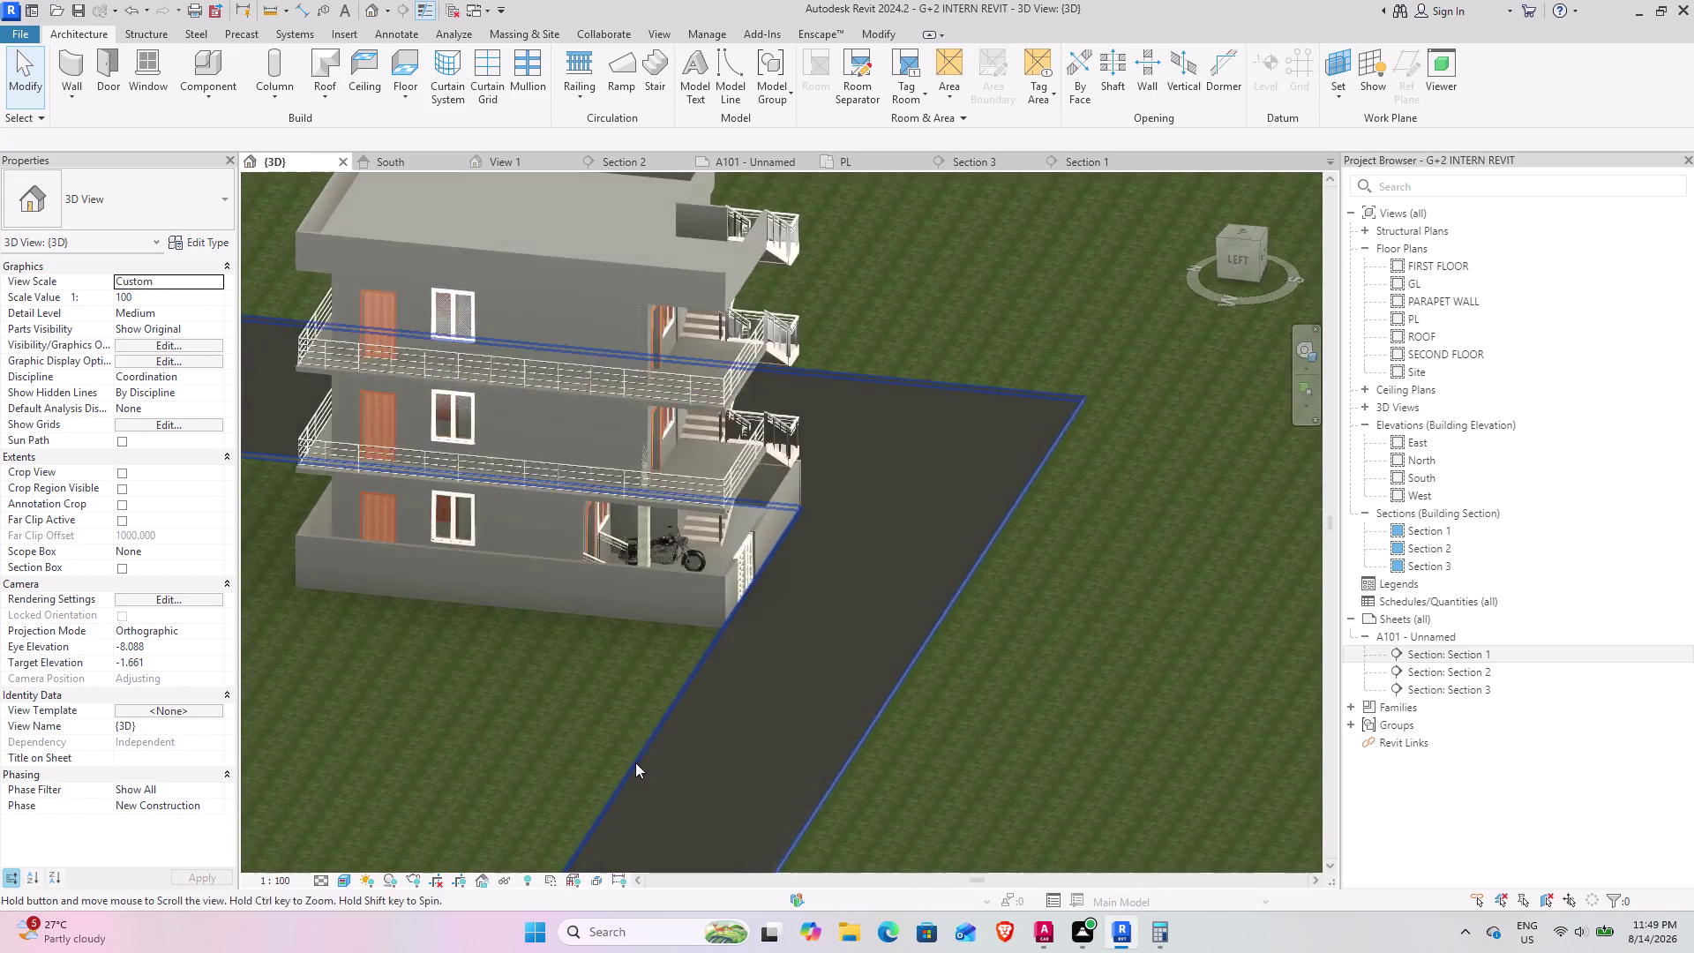
middle_drag(638, 759, 636, 762)
scroll(up, 3)
middle_drag(679, 632, 644, 719)
scroll(up, 3)
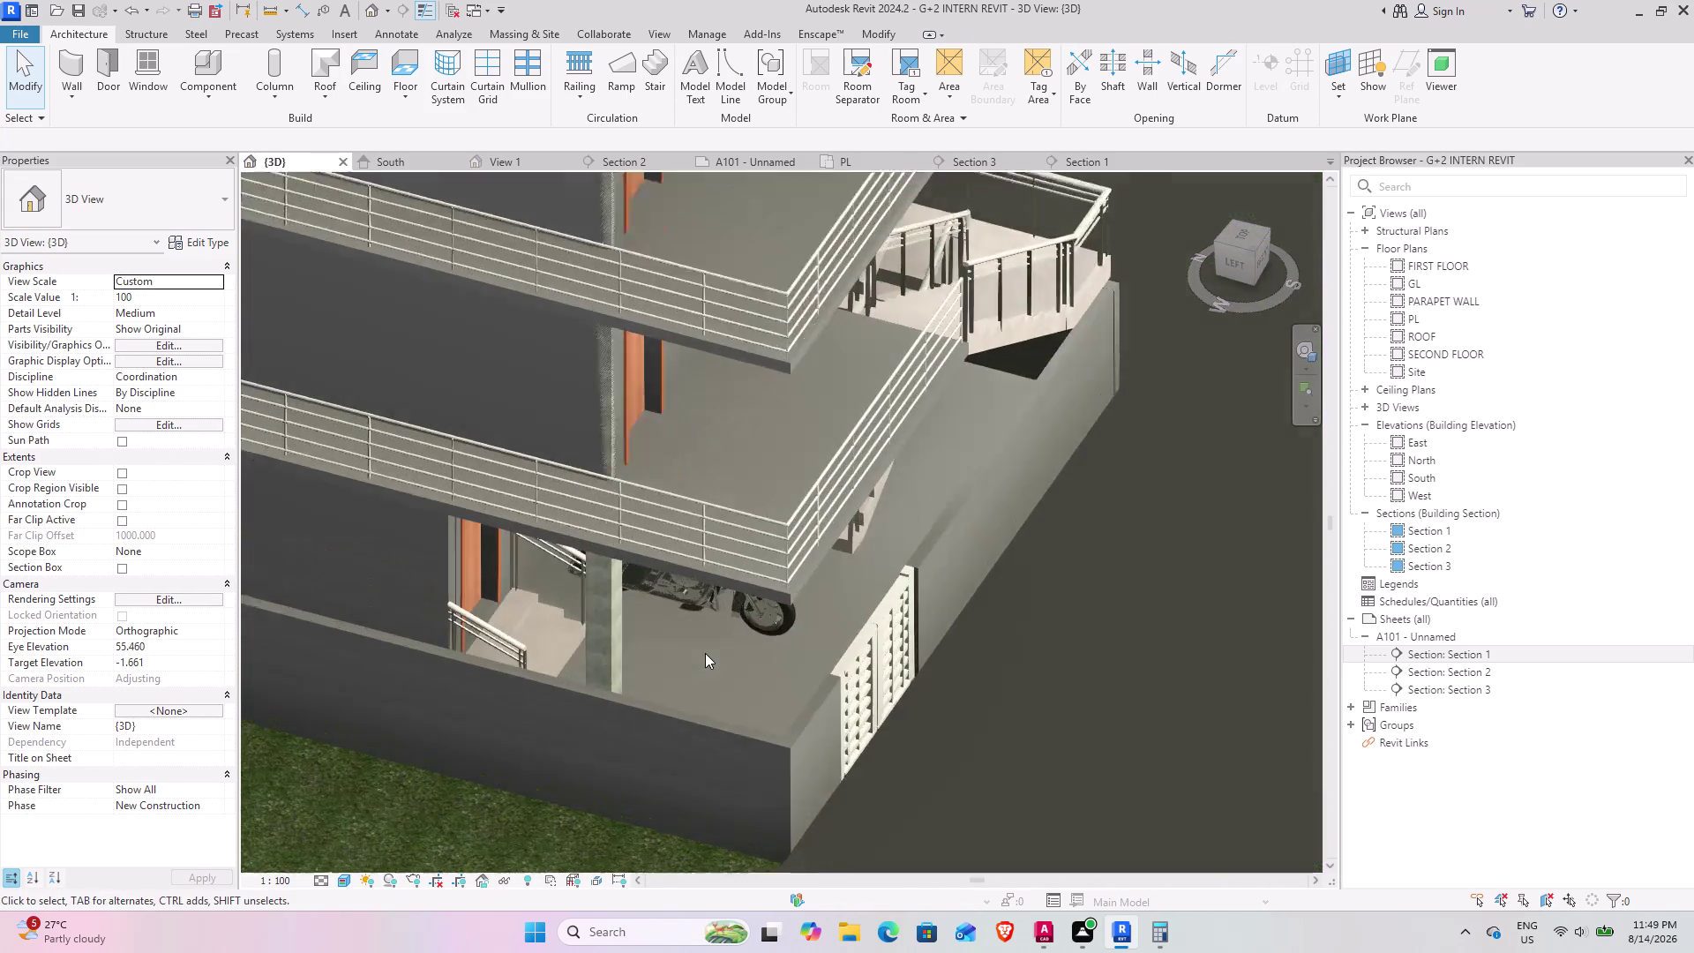
scroll(up, 3)
middle_drag(666, 674, 643, 571)
middle_drag(679, 673, 723, 594)
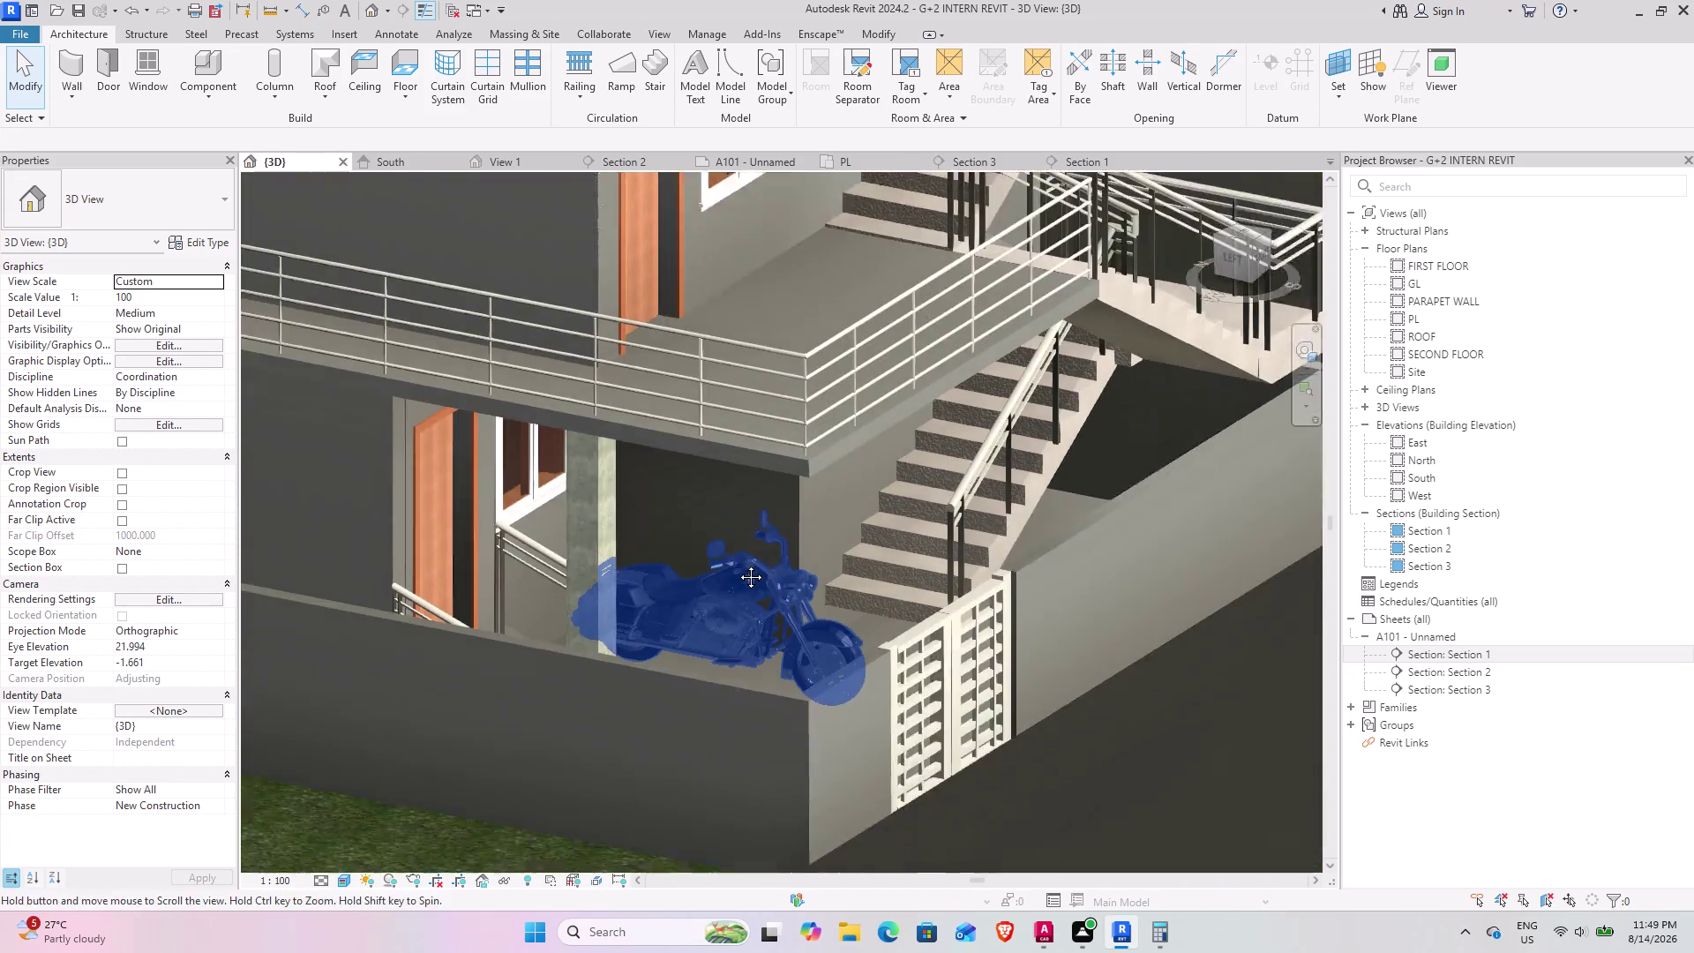
middle_drag(724, 594, 781, 444)
middle_drag(787, 639, 689, 682)
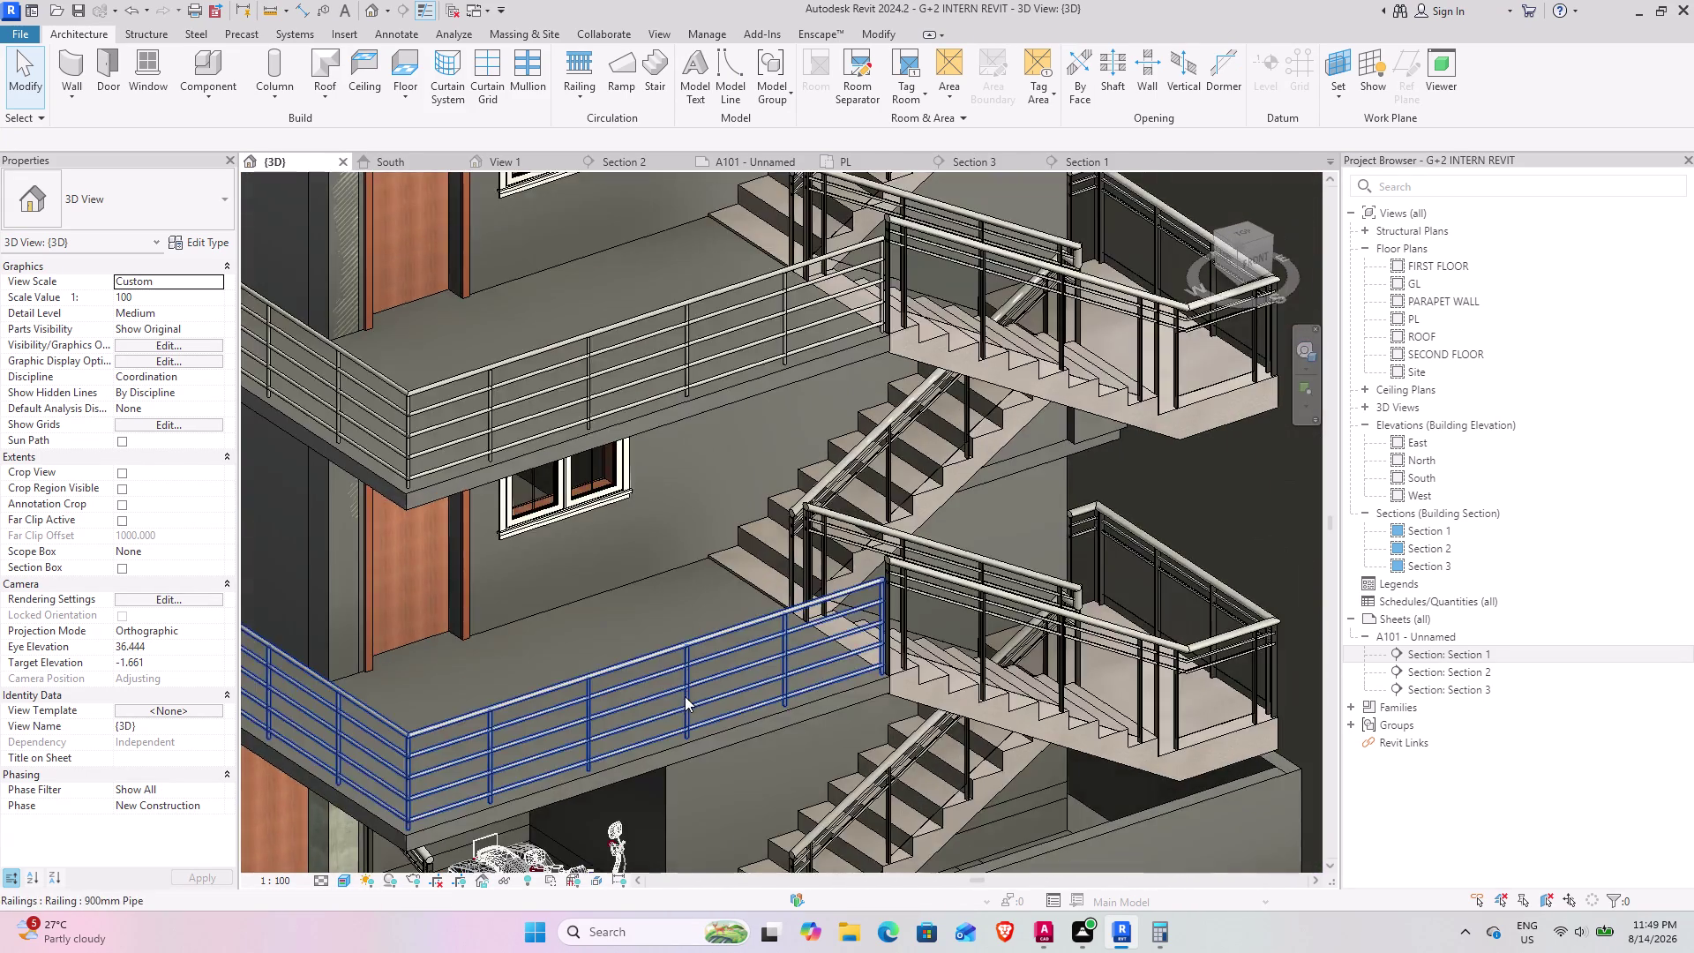
scroll(down, 3)
middle_drag(618, 753, 632, 687)
scroll(down, 3)
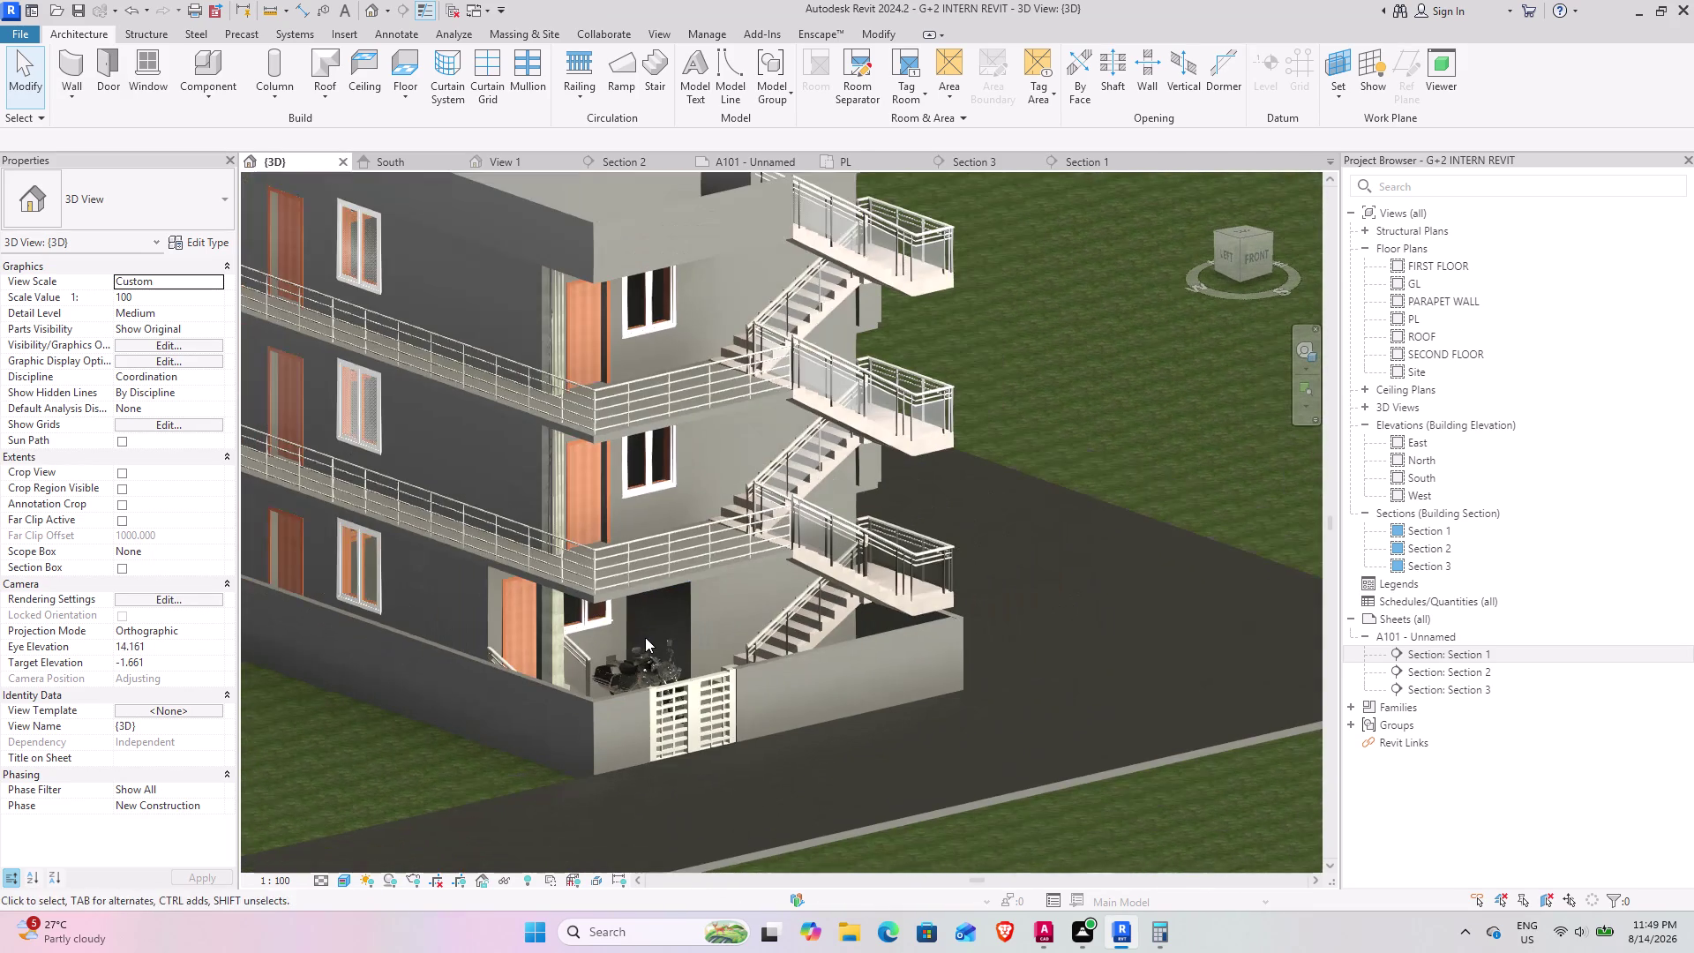
click(753, 163)
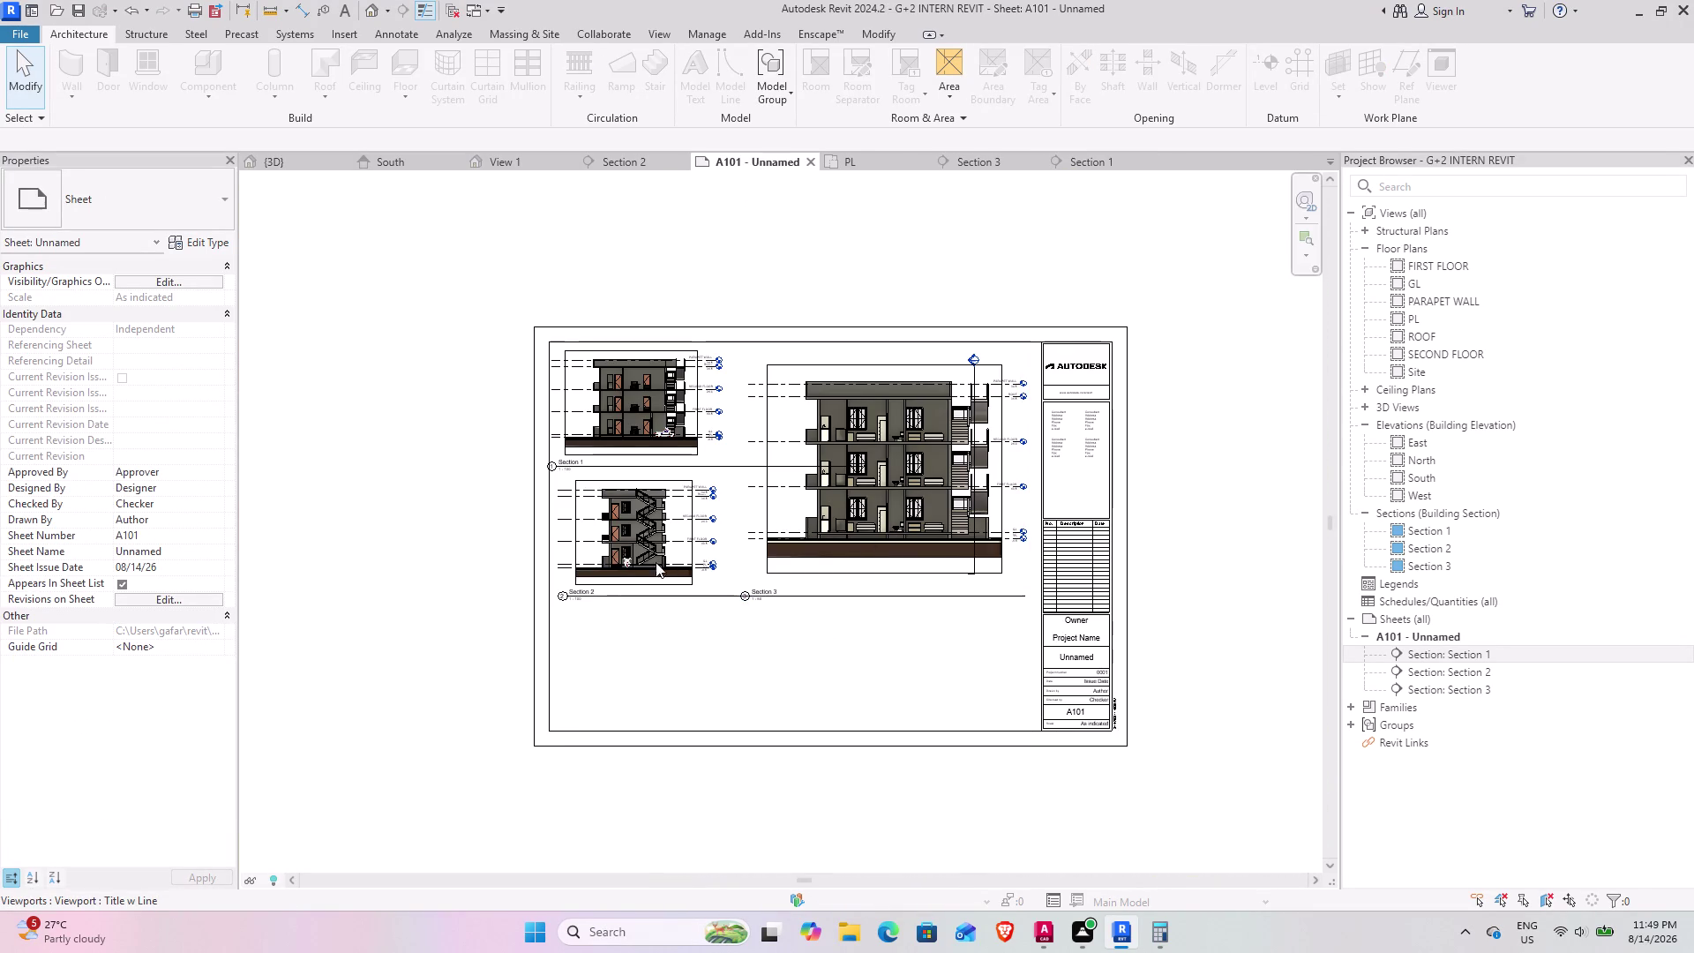
Zoom into sheet A101 and select, then deselect, the Section 2 viewport.
scroll(up, 3)
scroll(up, 3)
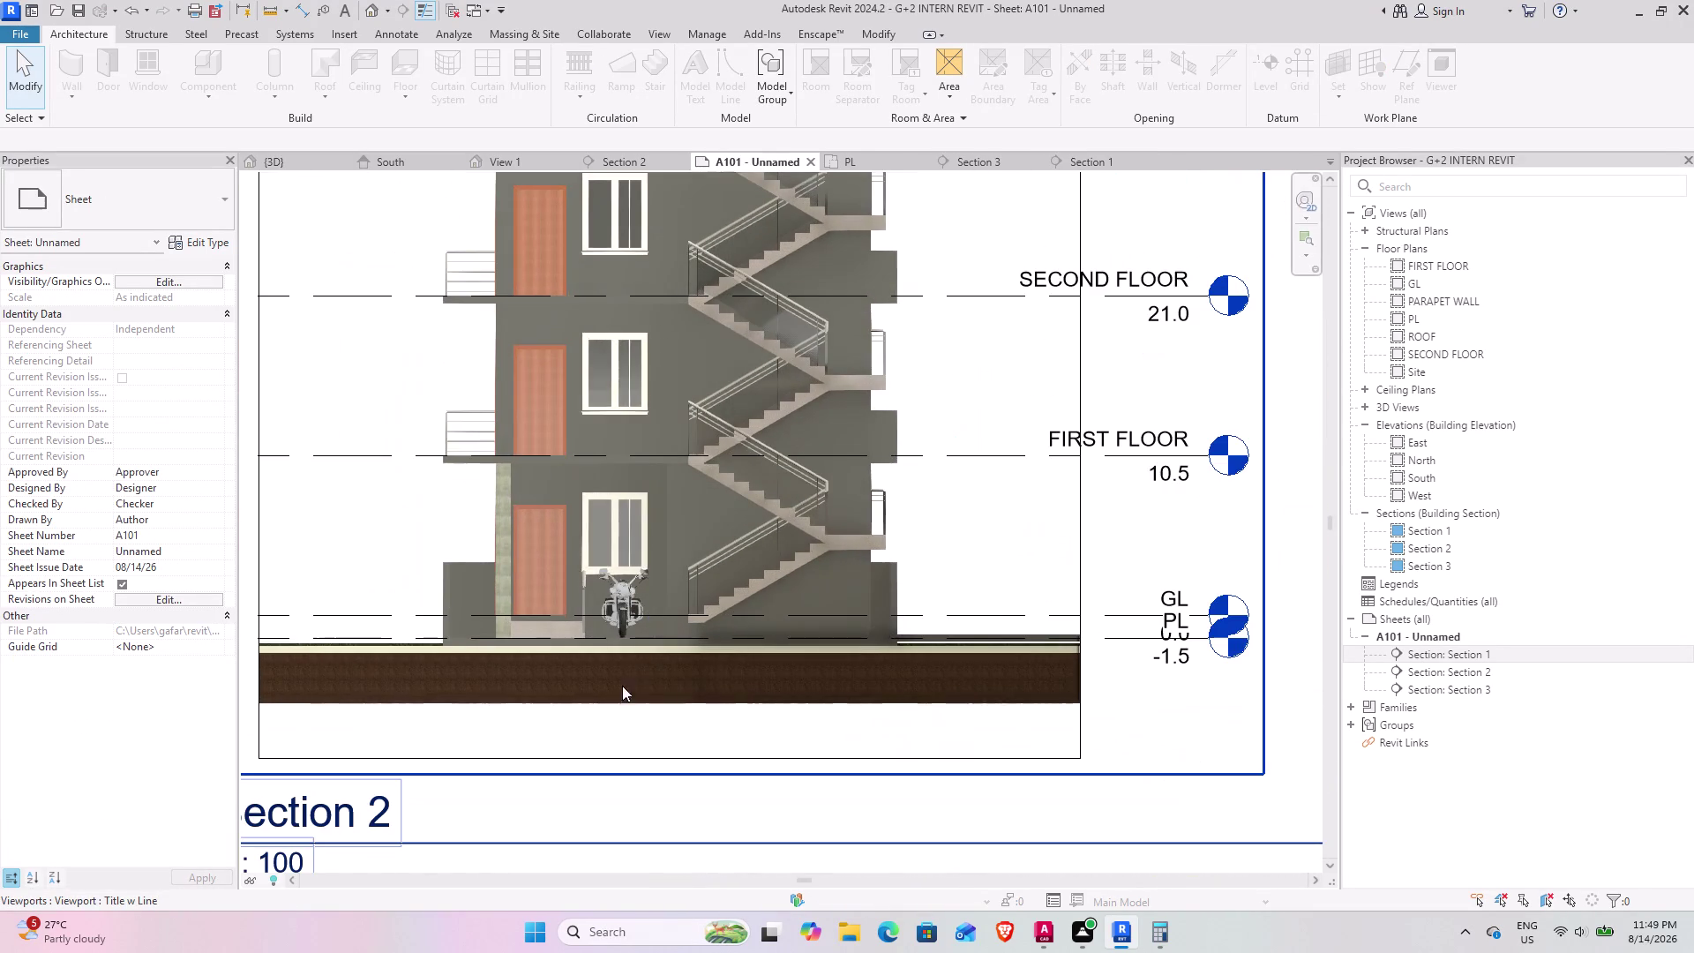
scroll(up, 3)
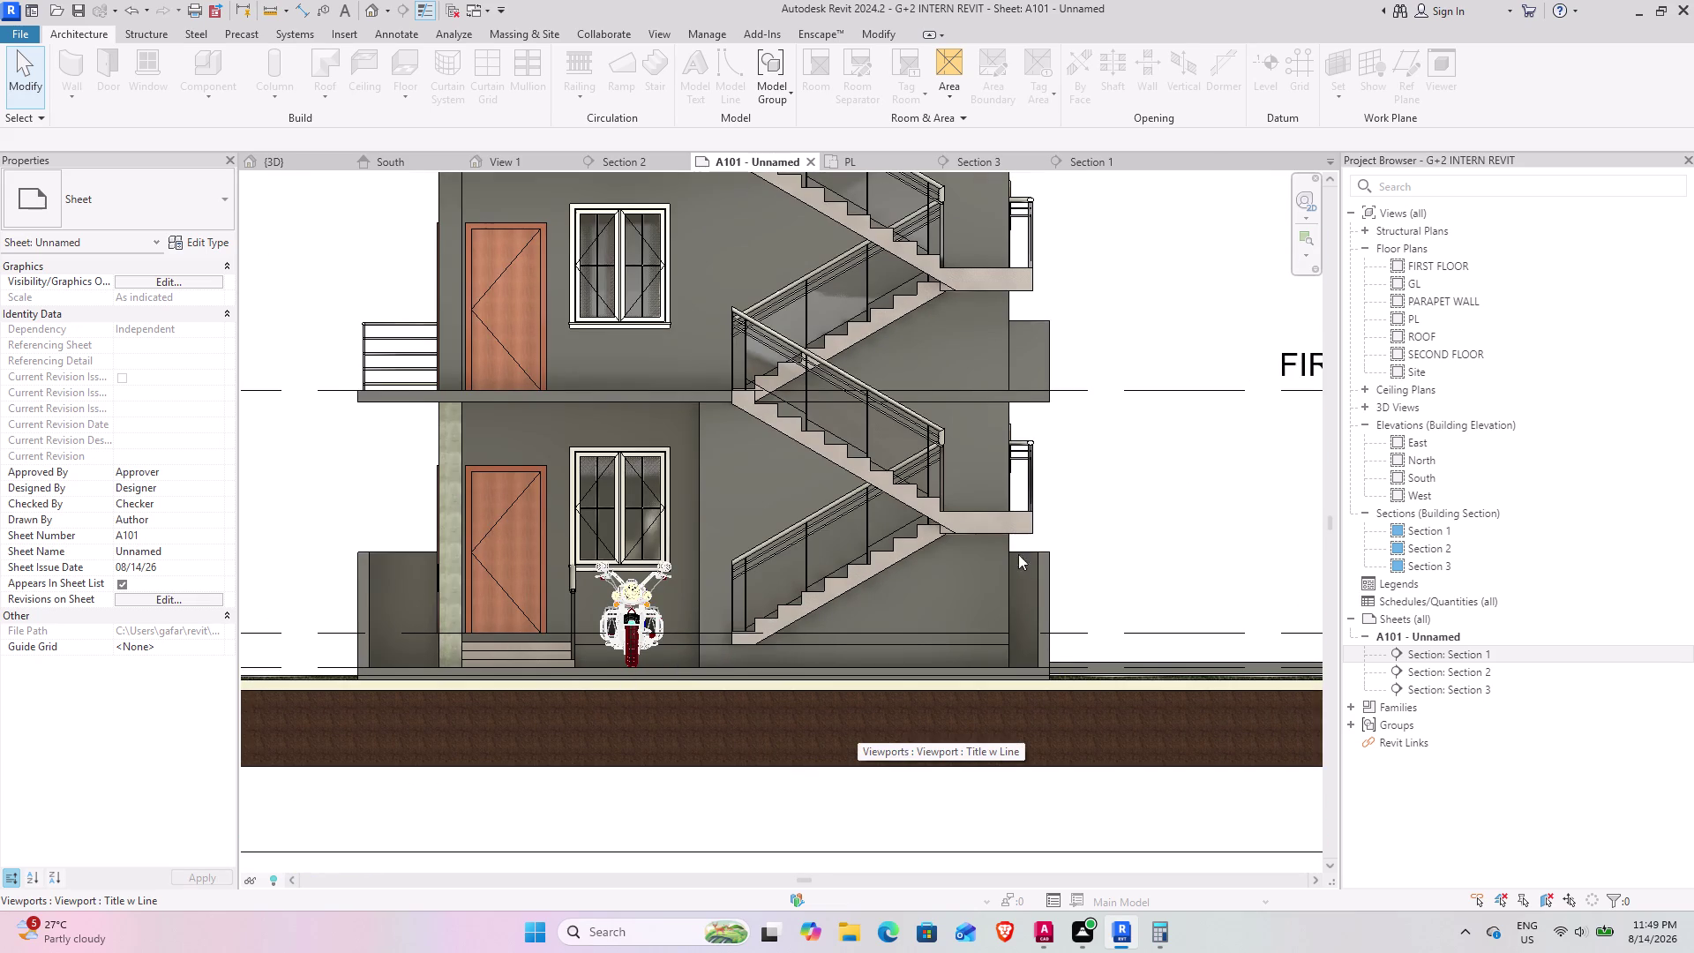
click(367, 496)
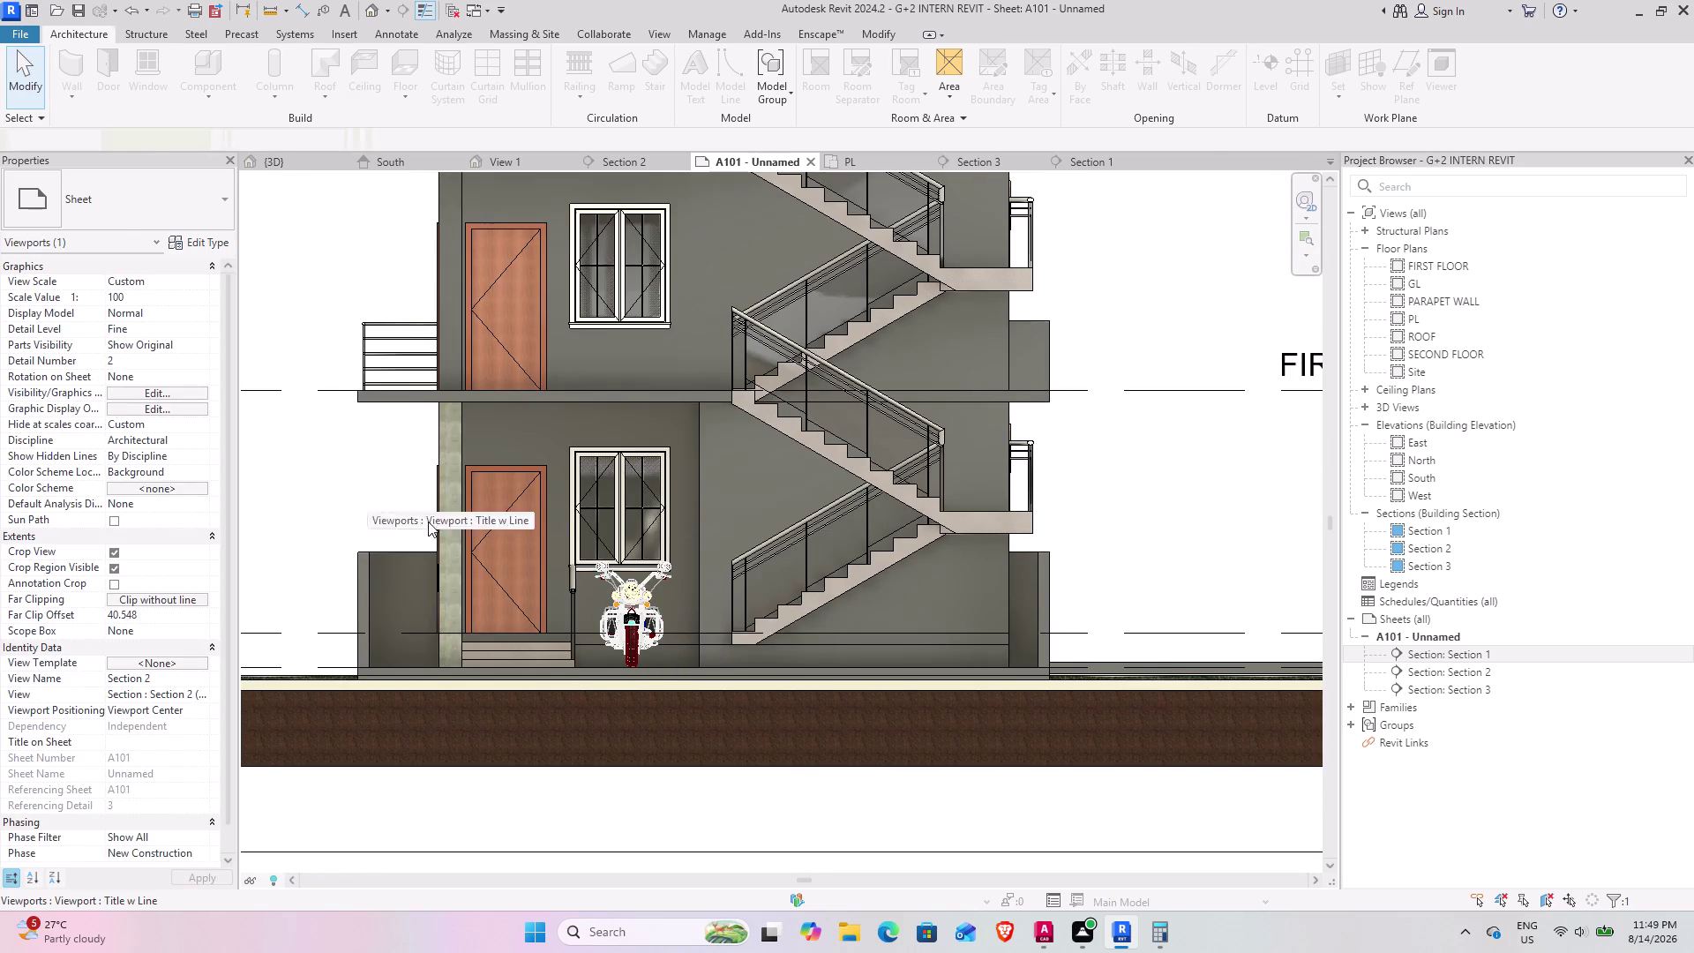
key(Escape)
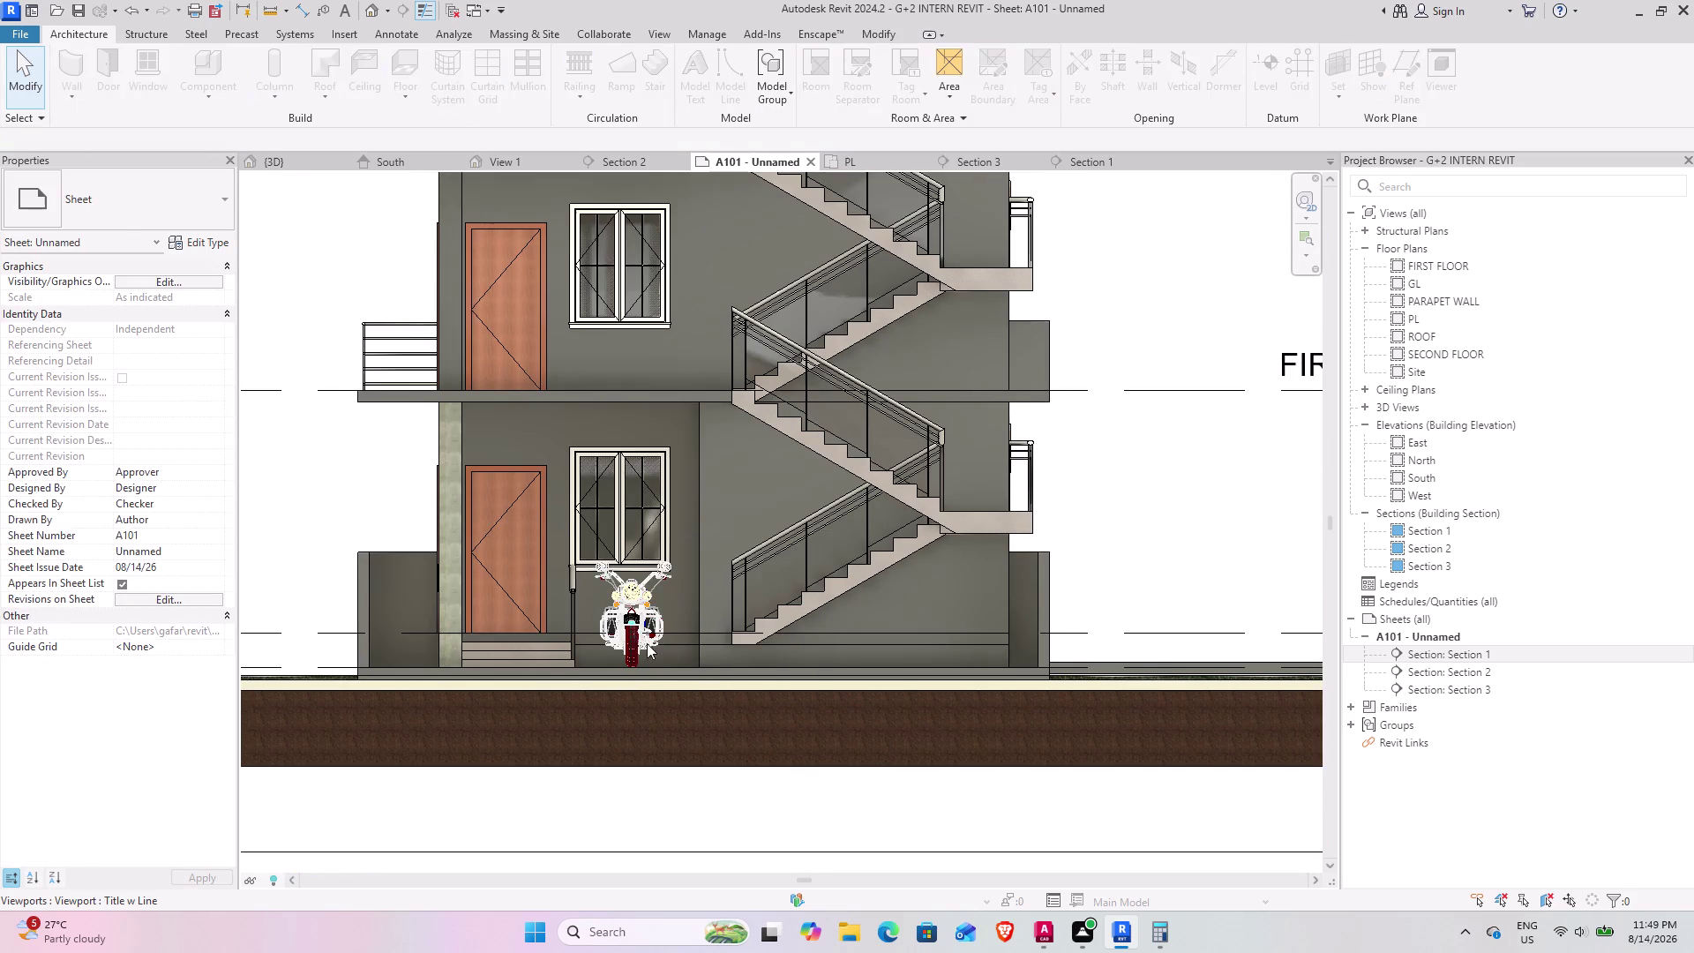
click(630, 614)
key(Escape)
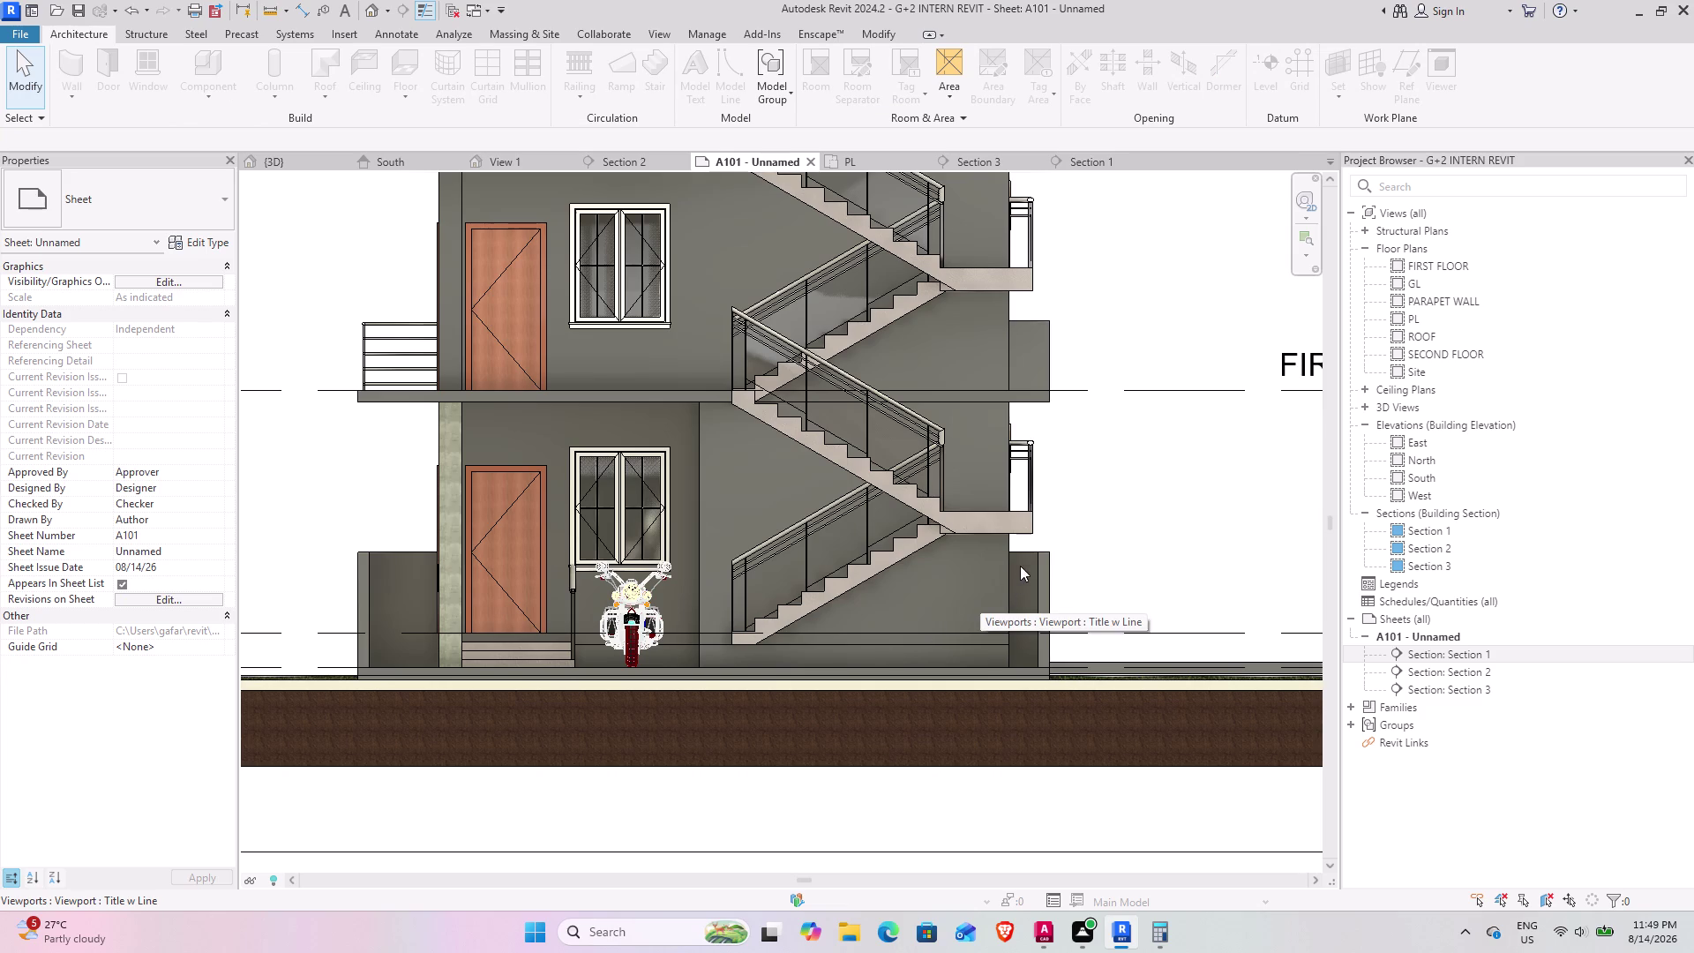
Recheck the Section 2 viewport, then open the Section 2 view.
scroll(down, 3)
scroll(down, 3)
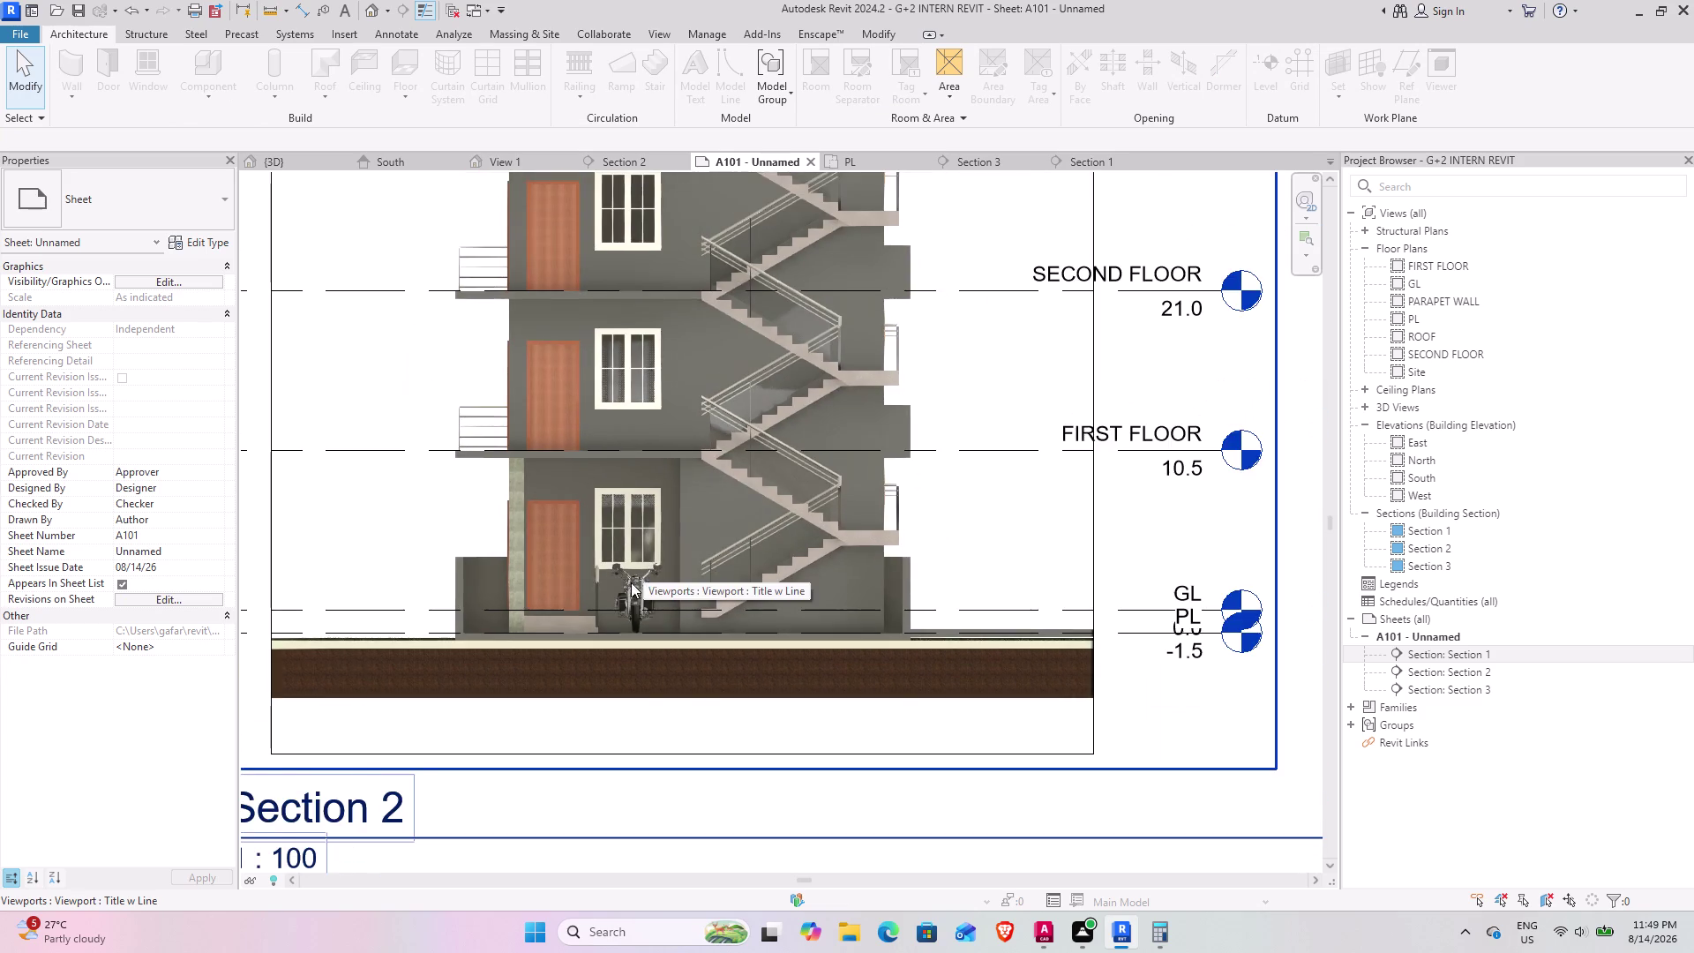
click(818, 741)
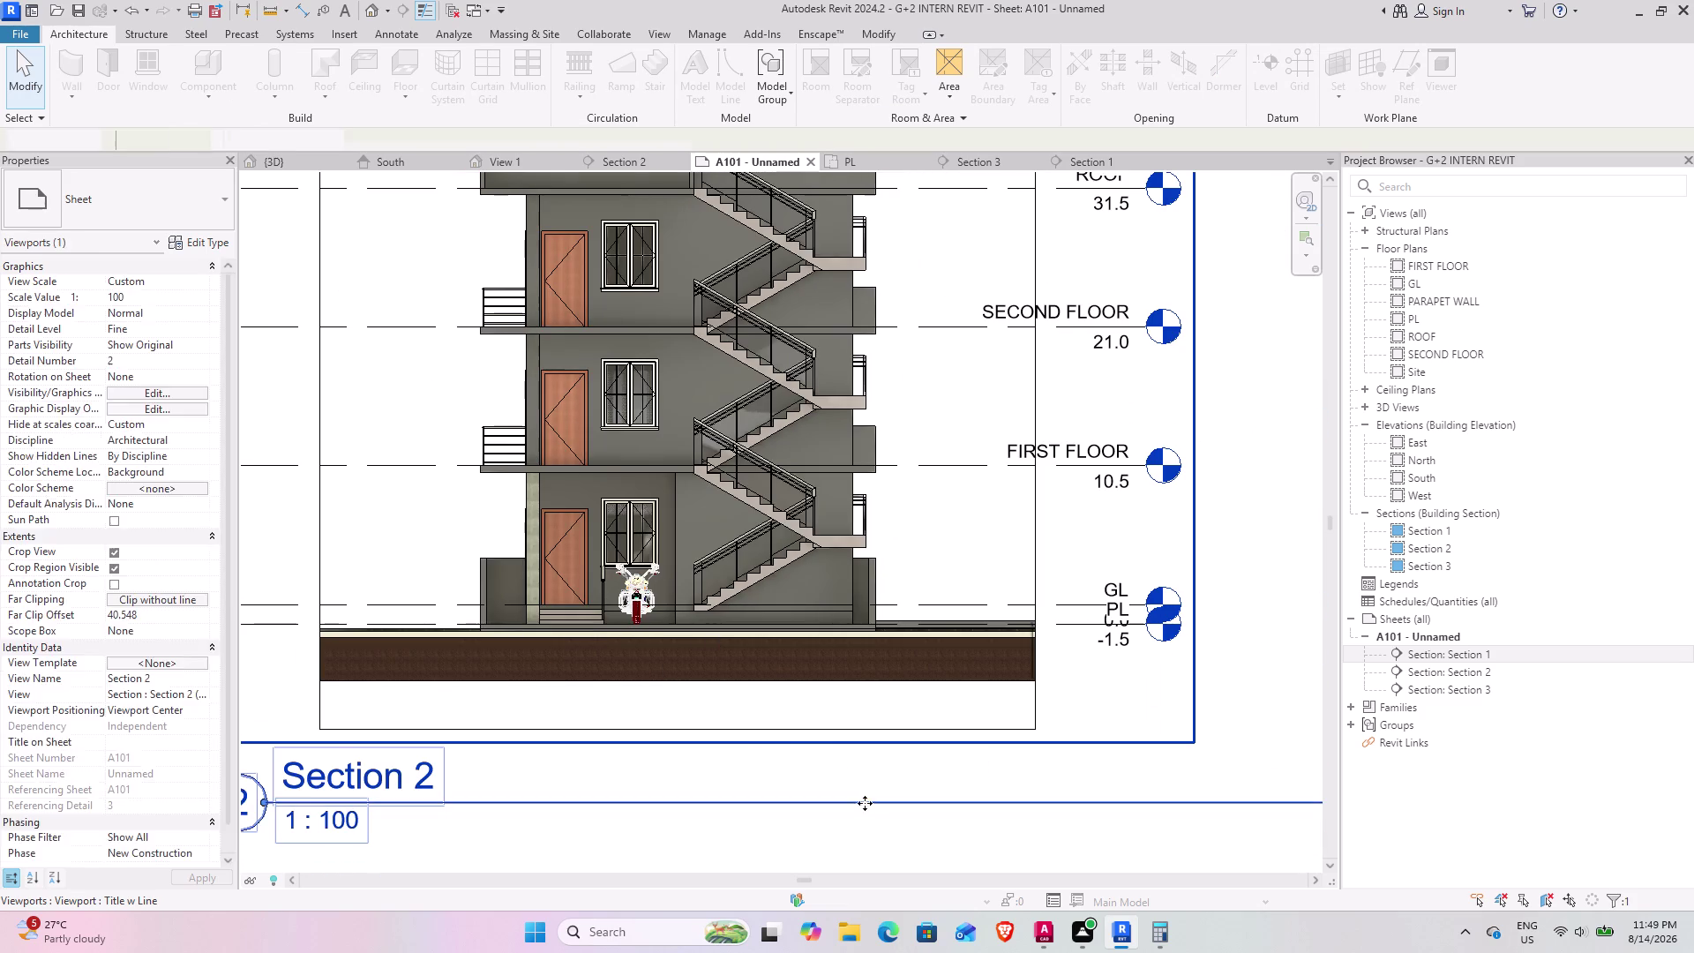
click(871, 816)
key(Escape)
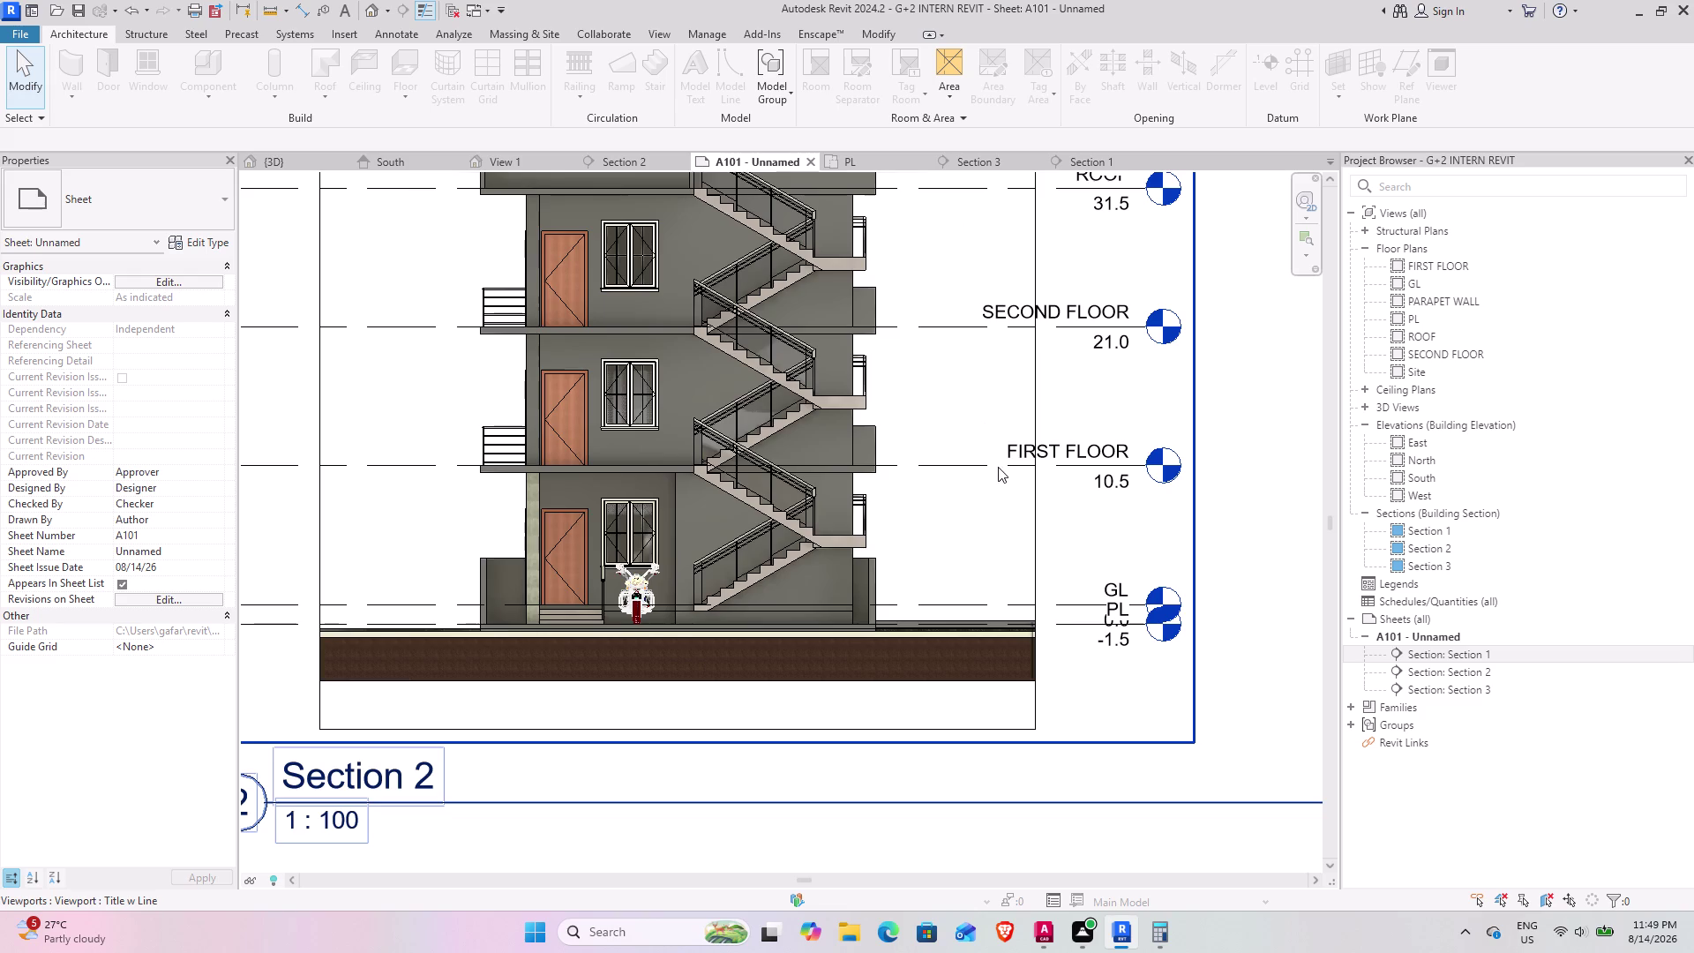
scroll(down, 3)
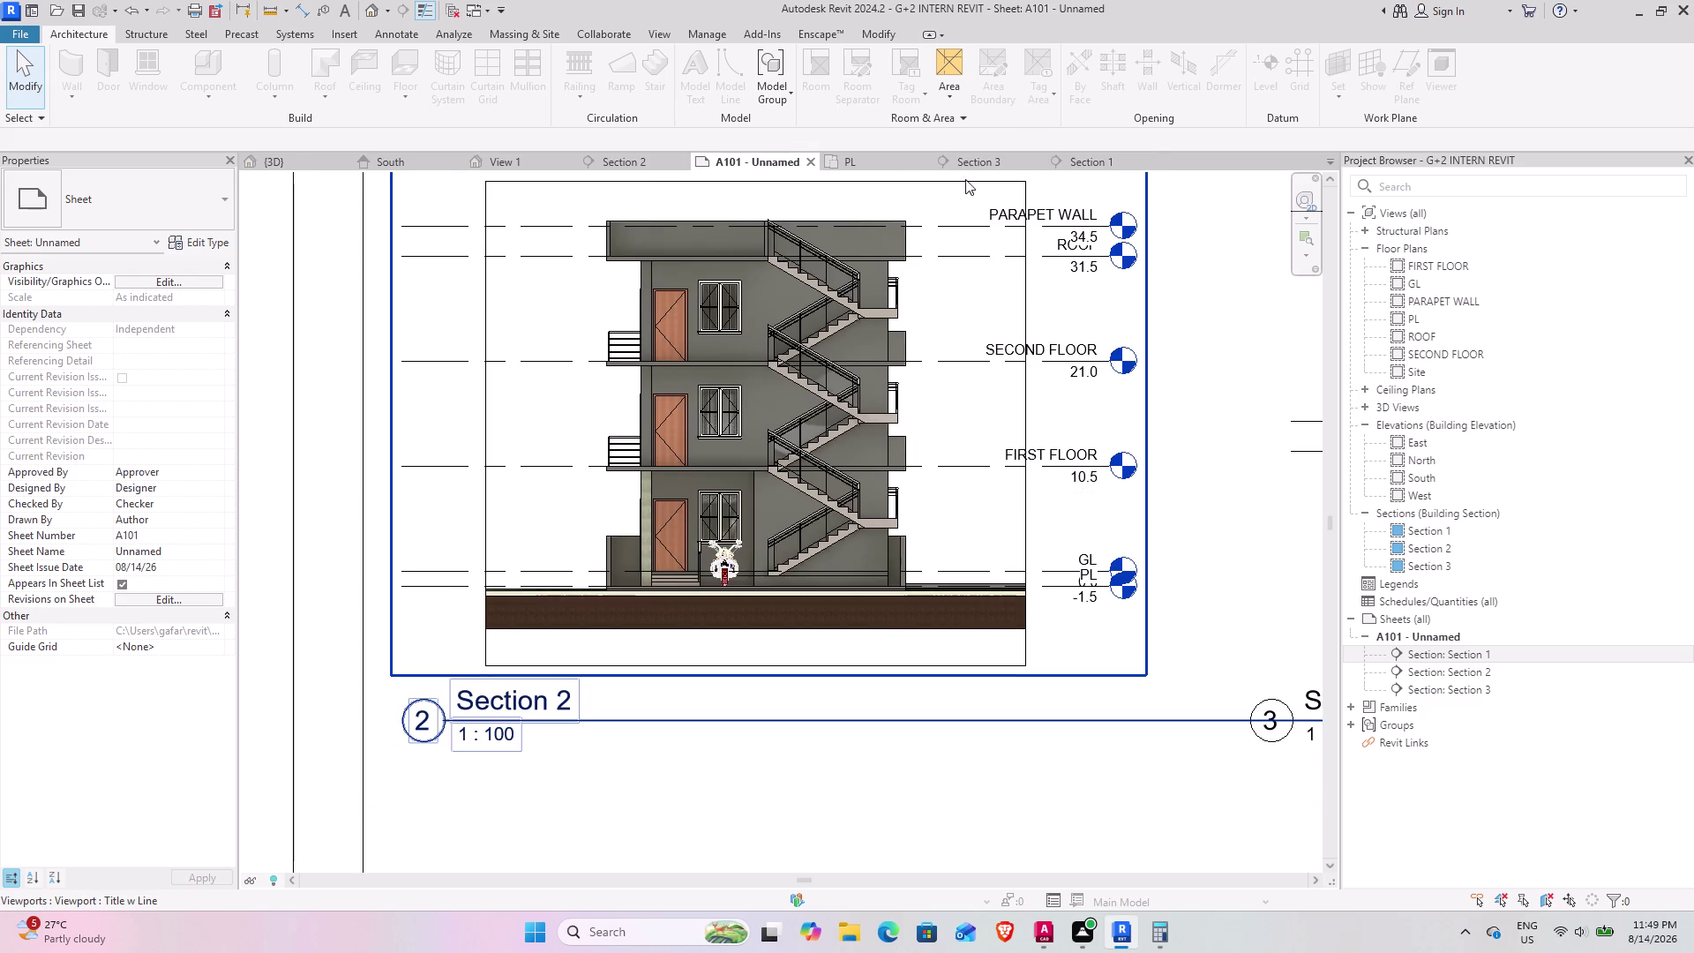
click(647, 168)
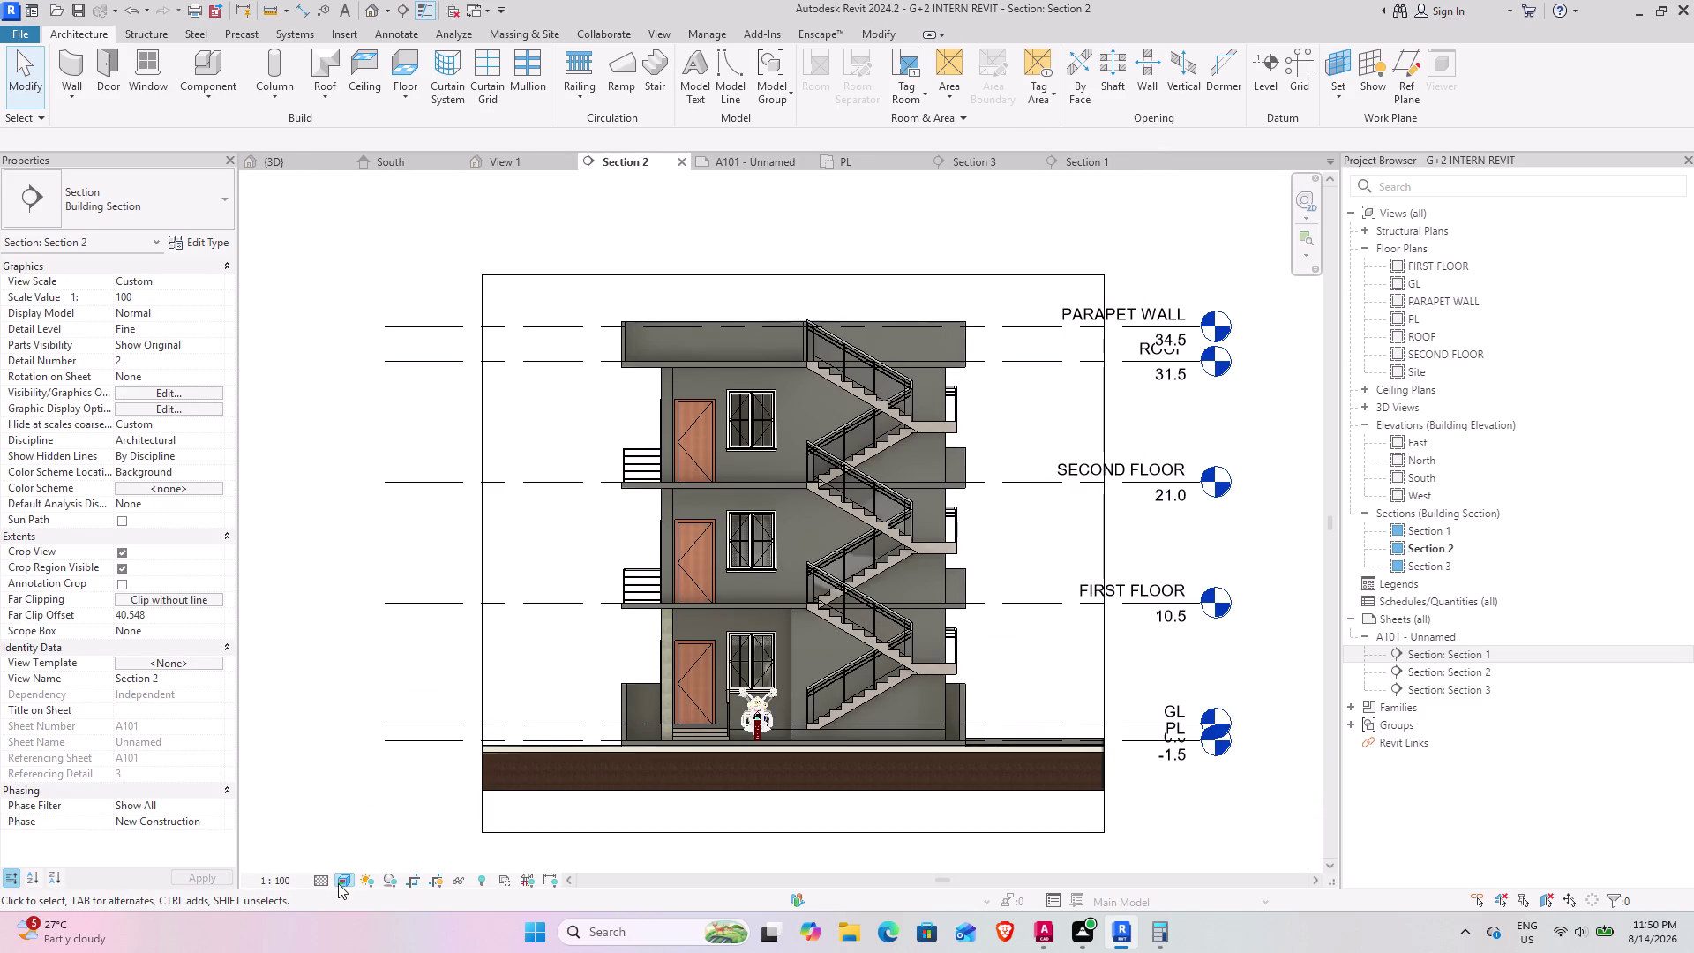
Switch Section 2's visual style to Hidden Line, then to Wireframe.
click(339, 882)
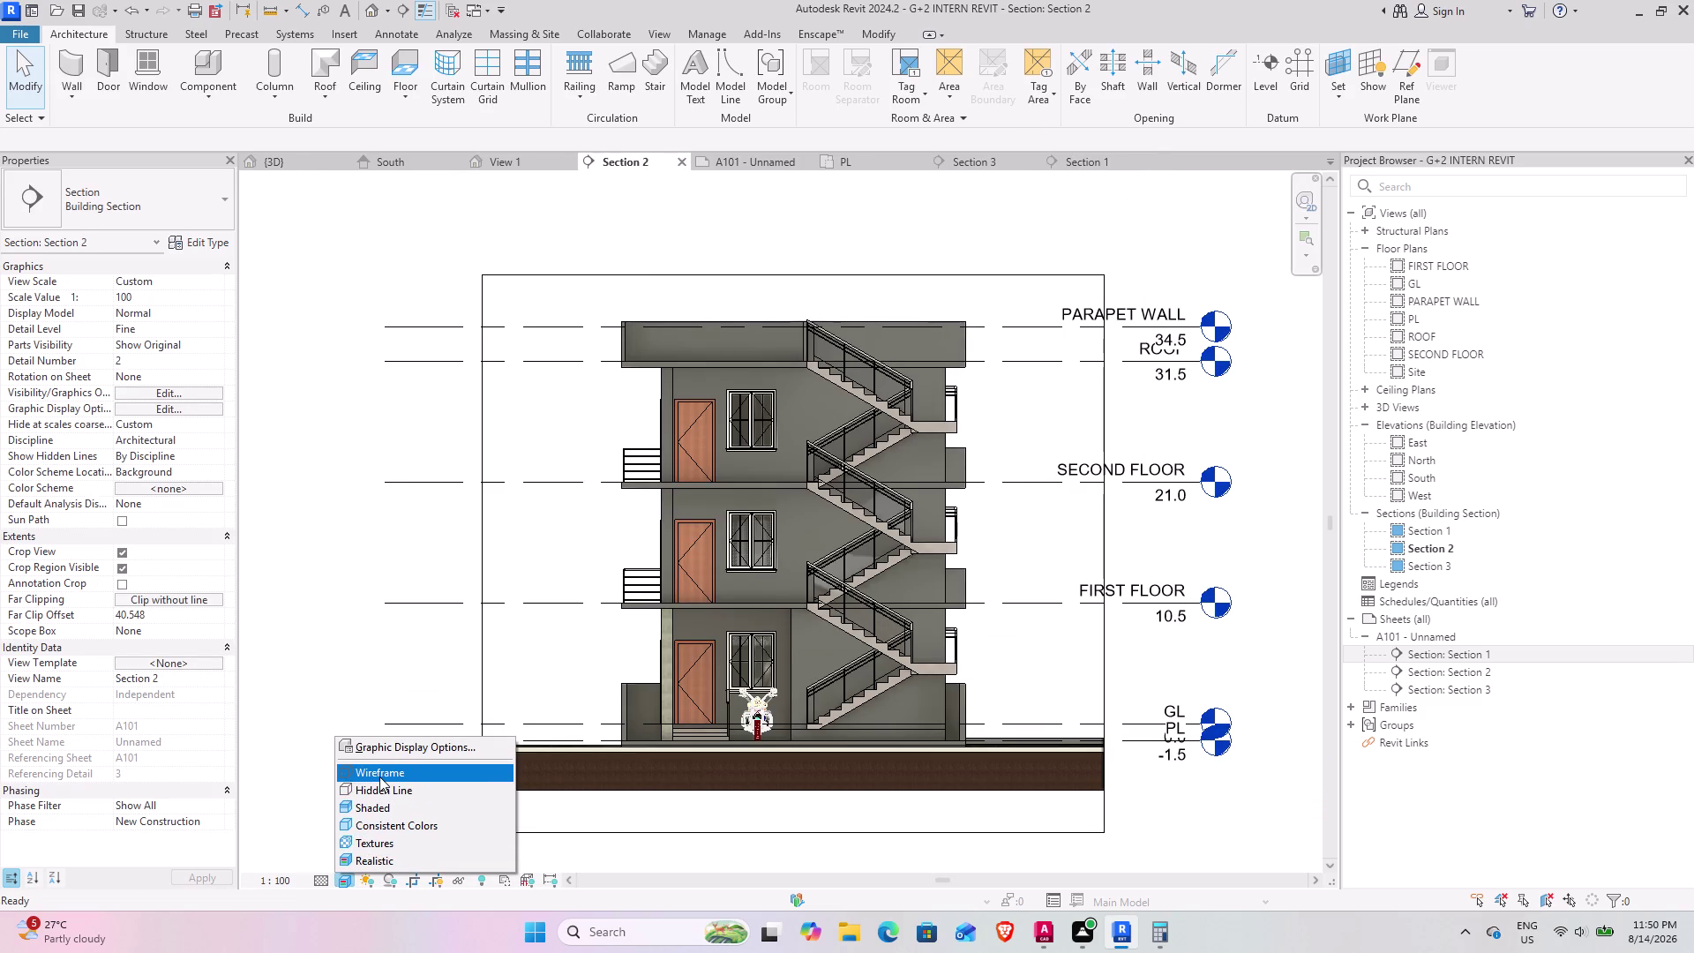
click(379, 793)
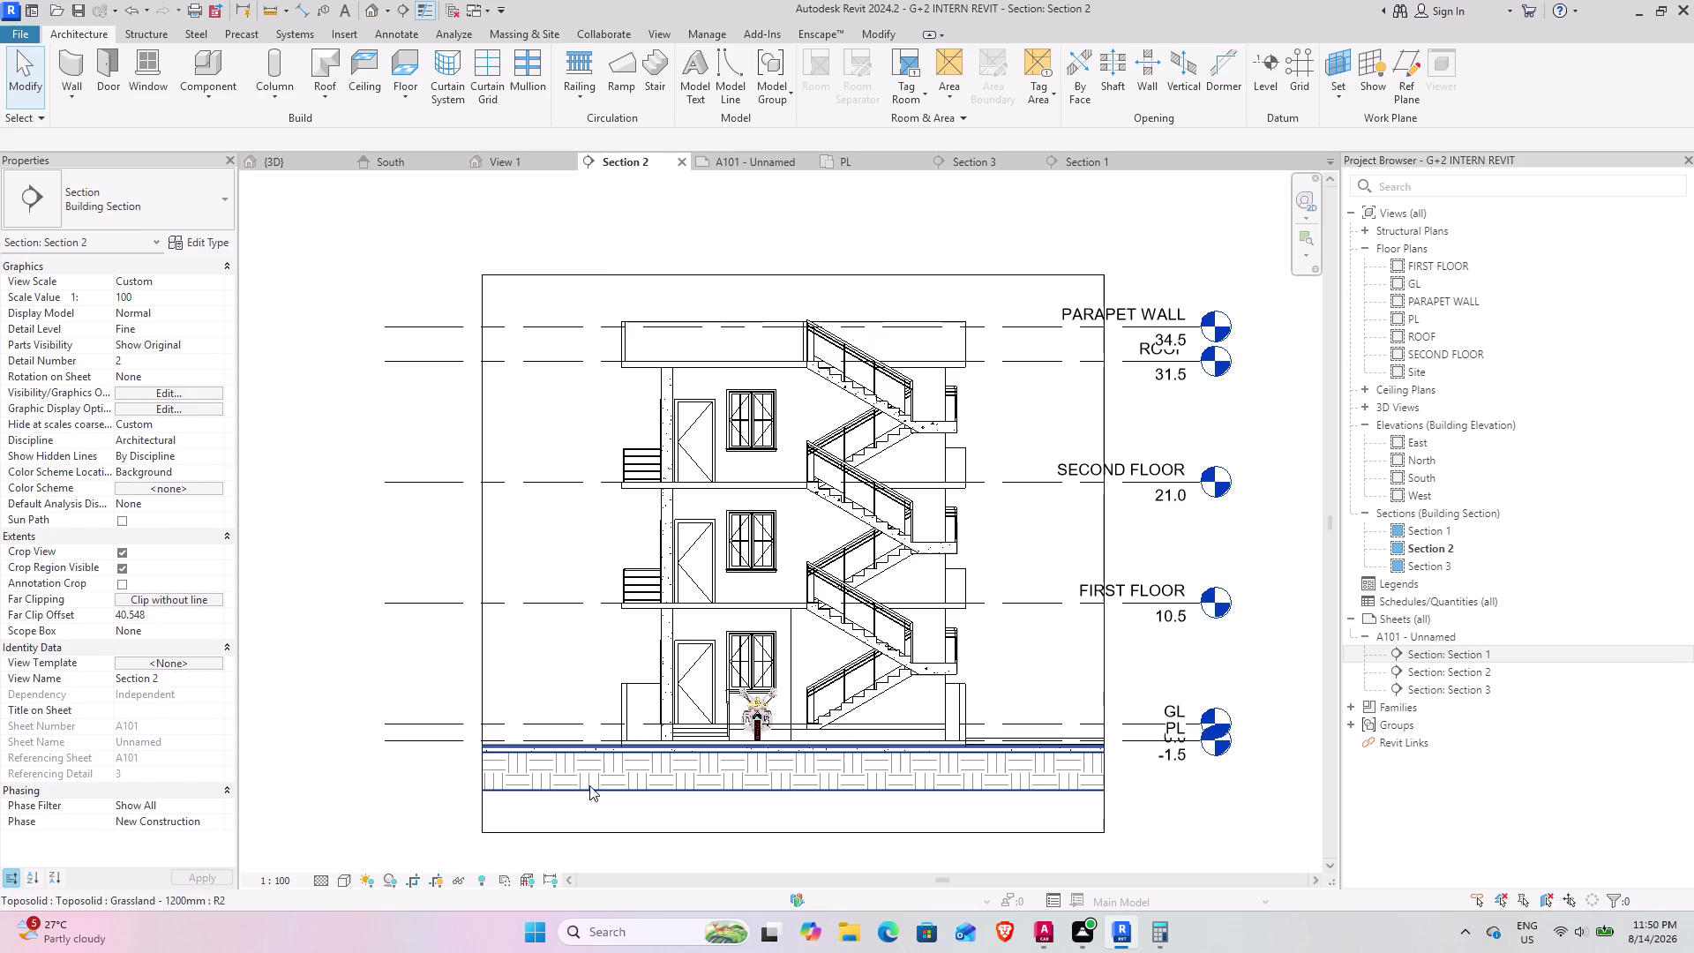
scroll(up, 3)
scroll(up, 3)
scroll(up, 3)
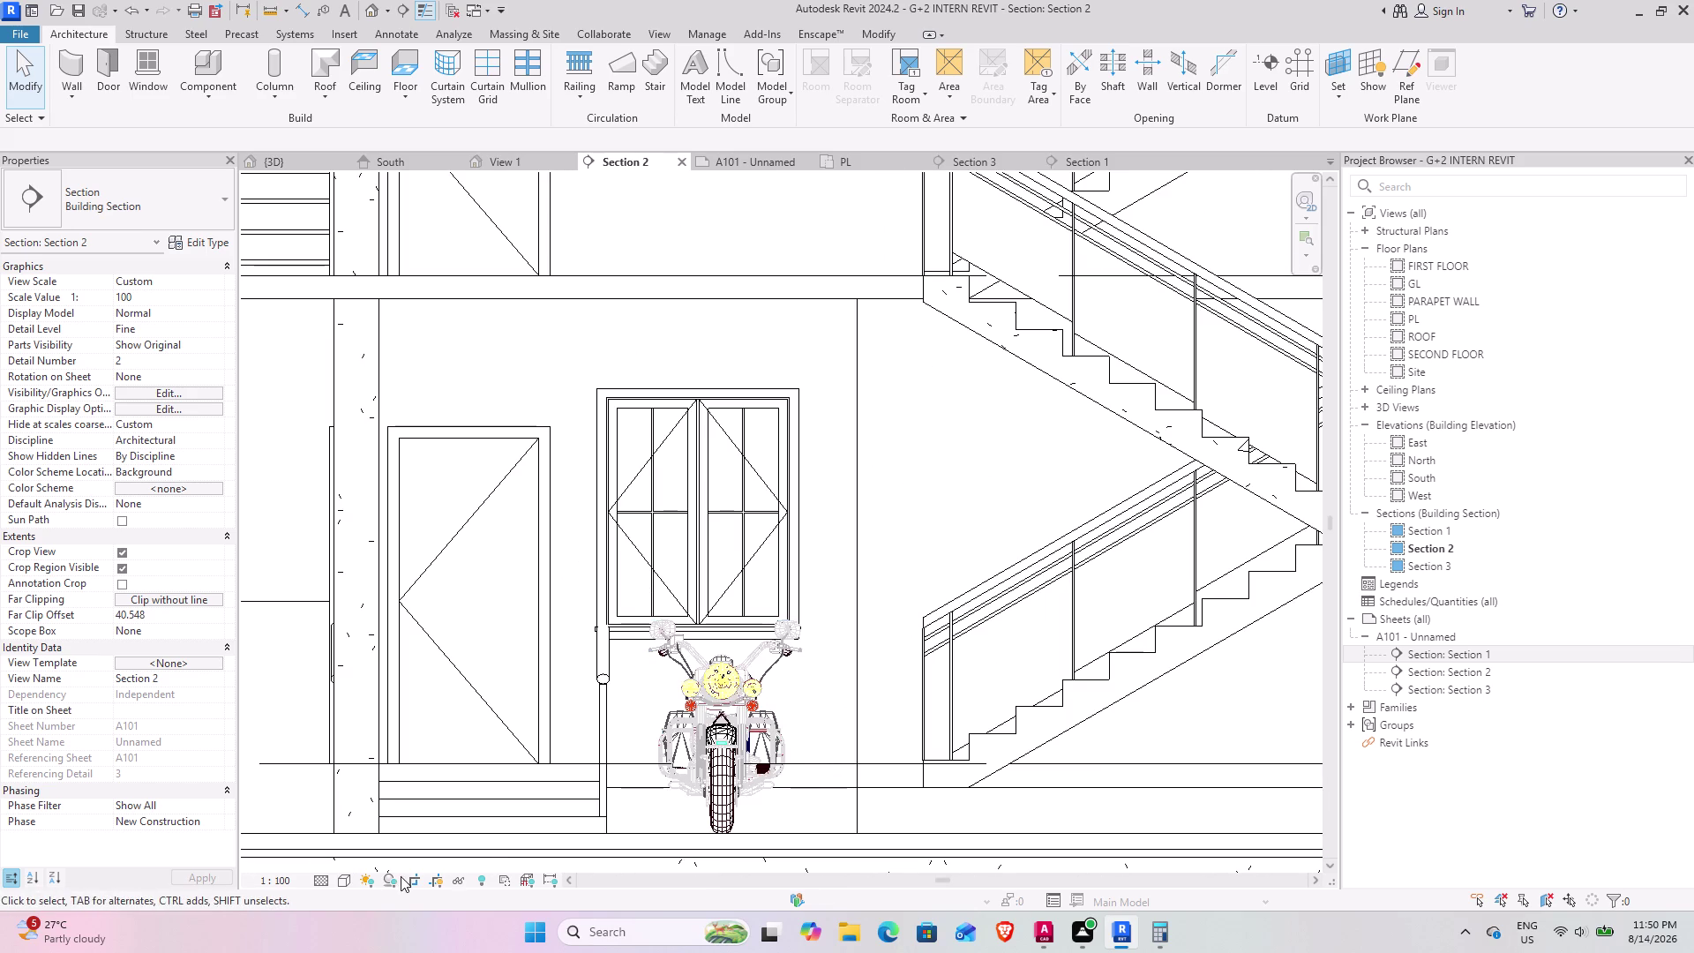
click(343, 879)
click(379, 773)
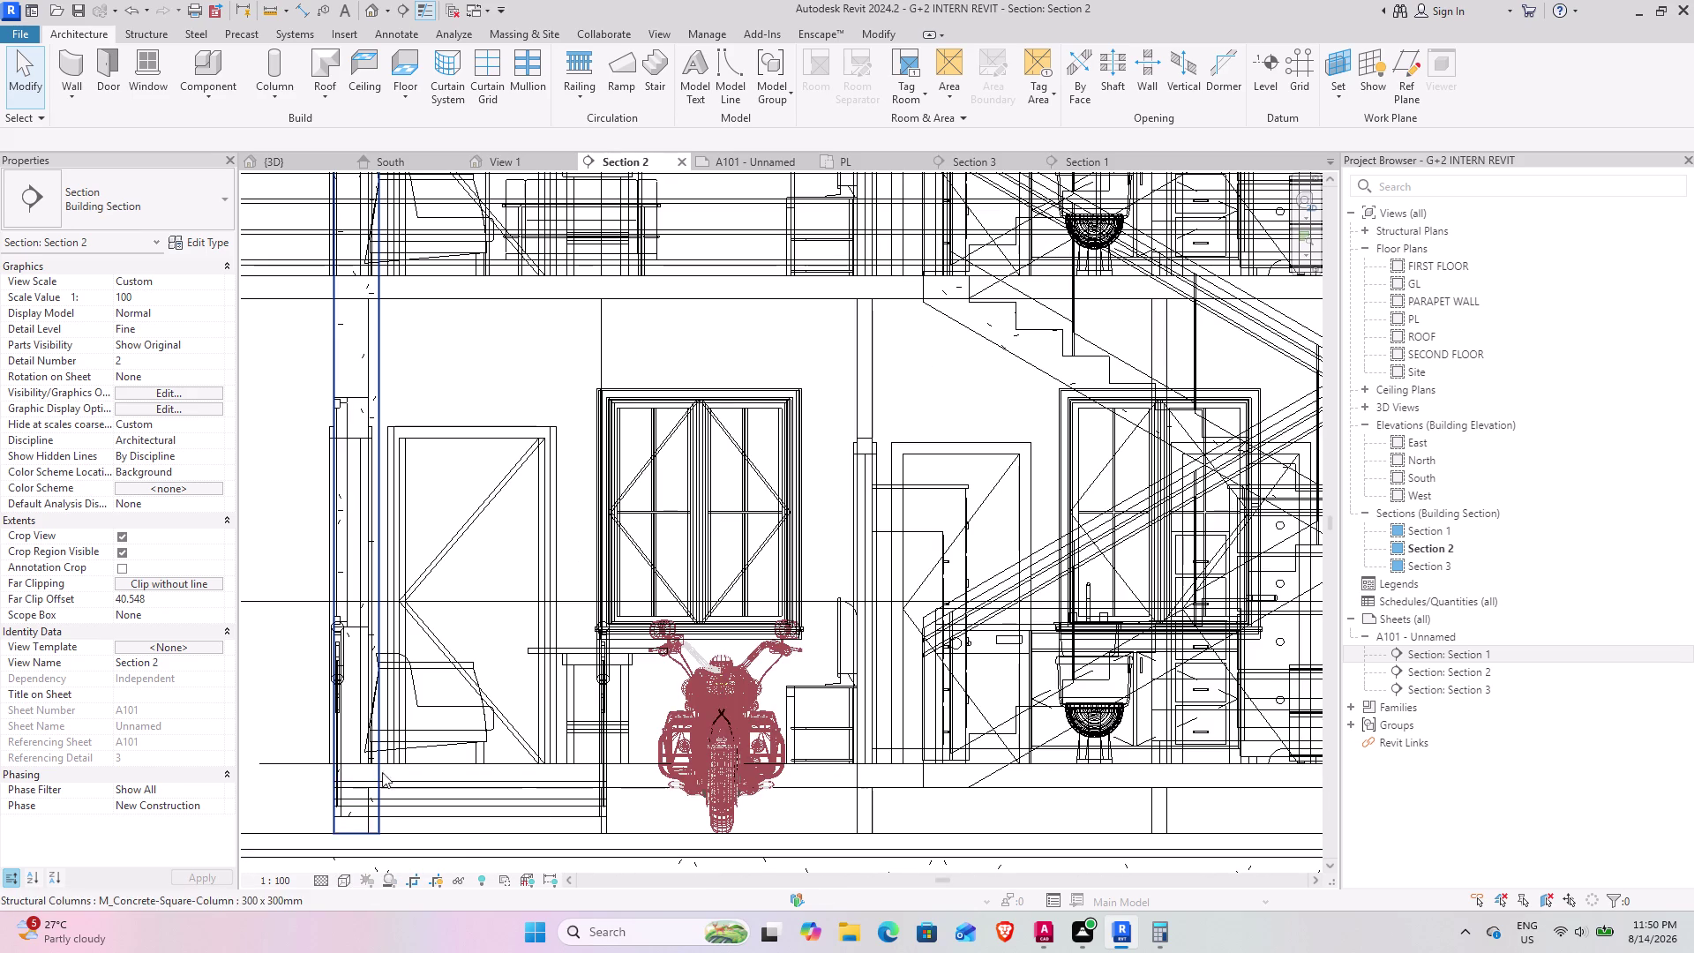
scroll(down, 3)
Set Section 2 to Shaded, then Realistic, and return to the 3D view.
scroll(down, 3)
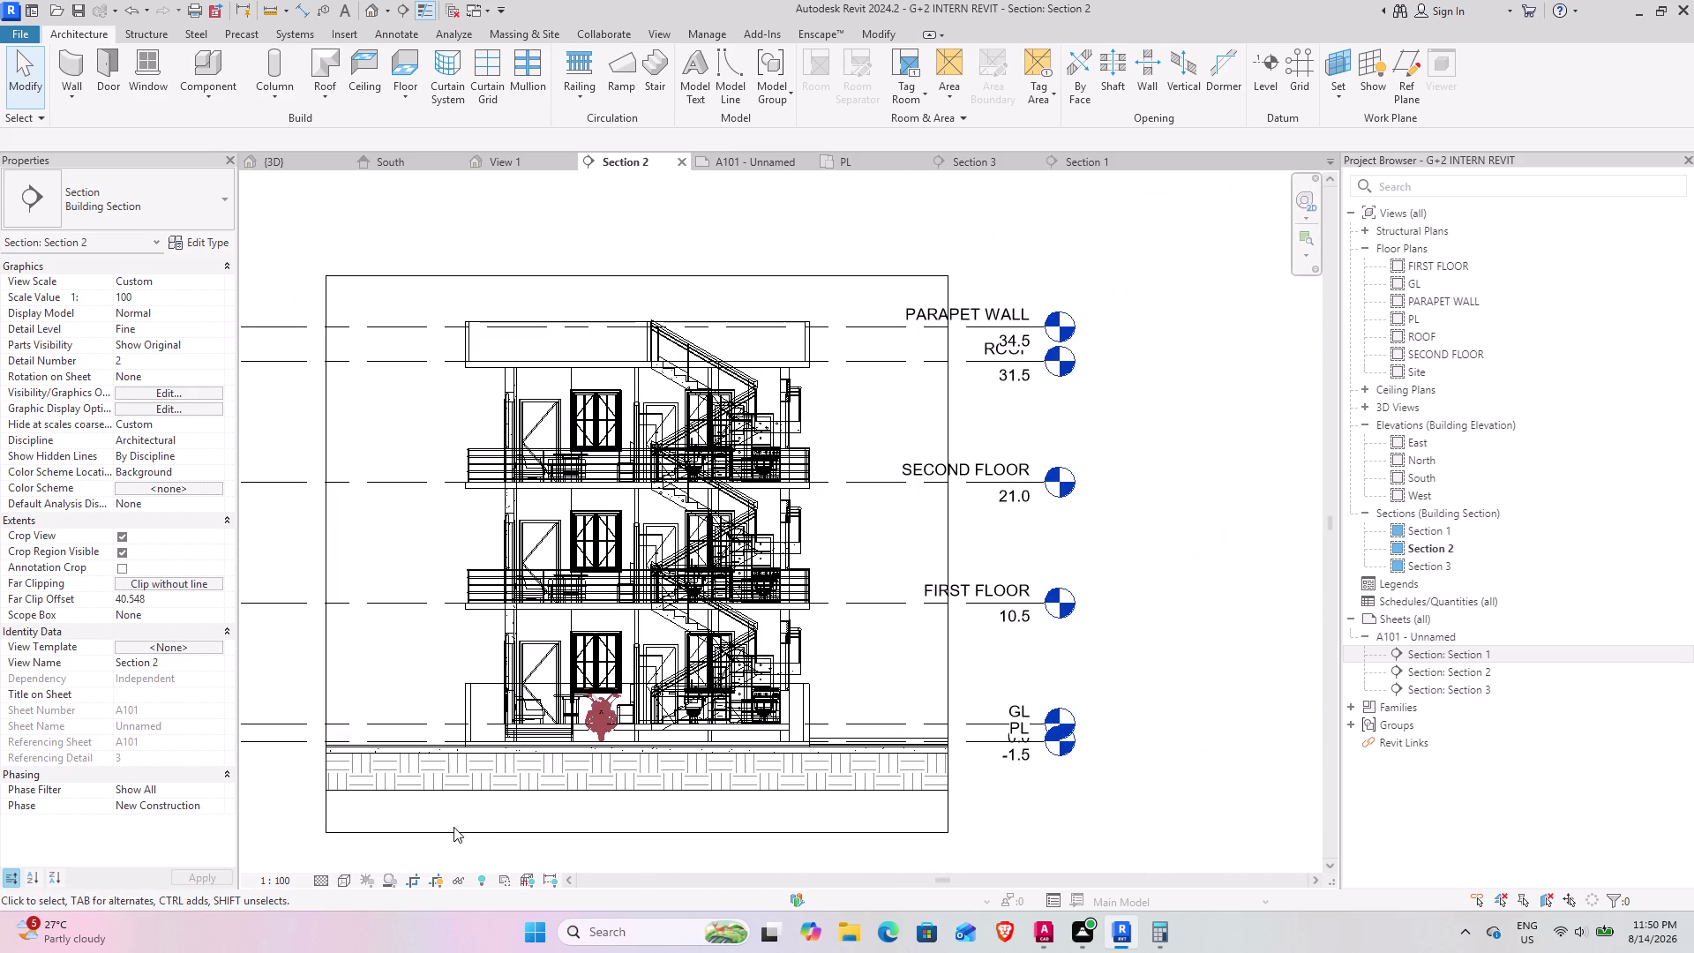
click(345, 880)
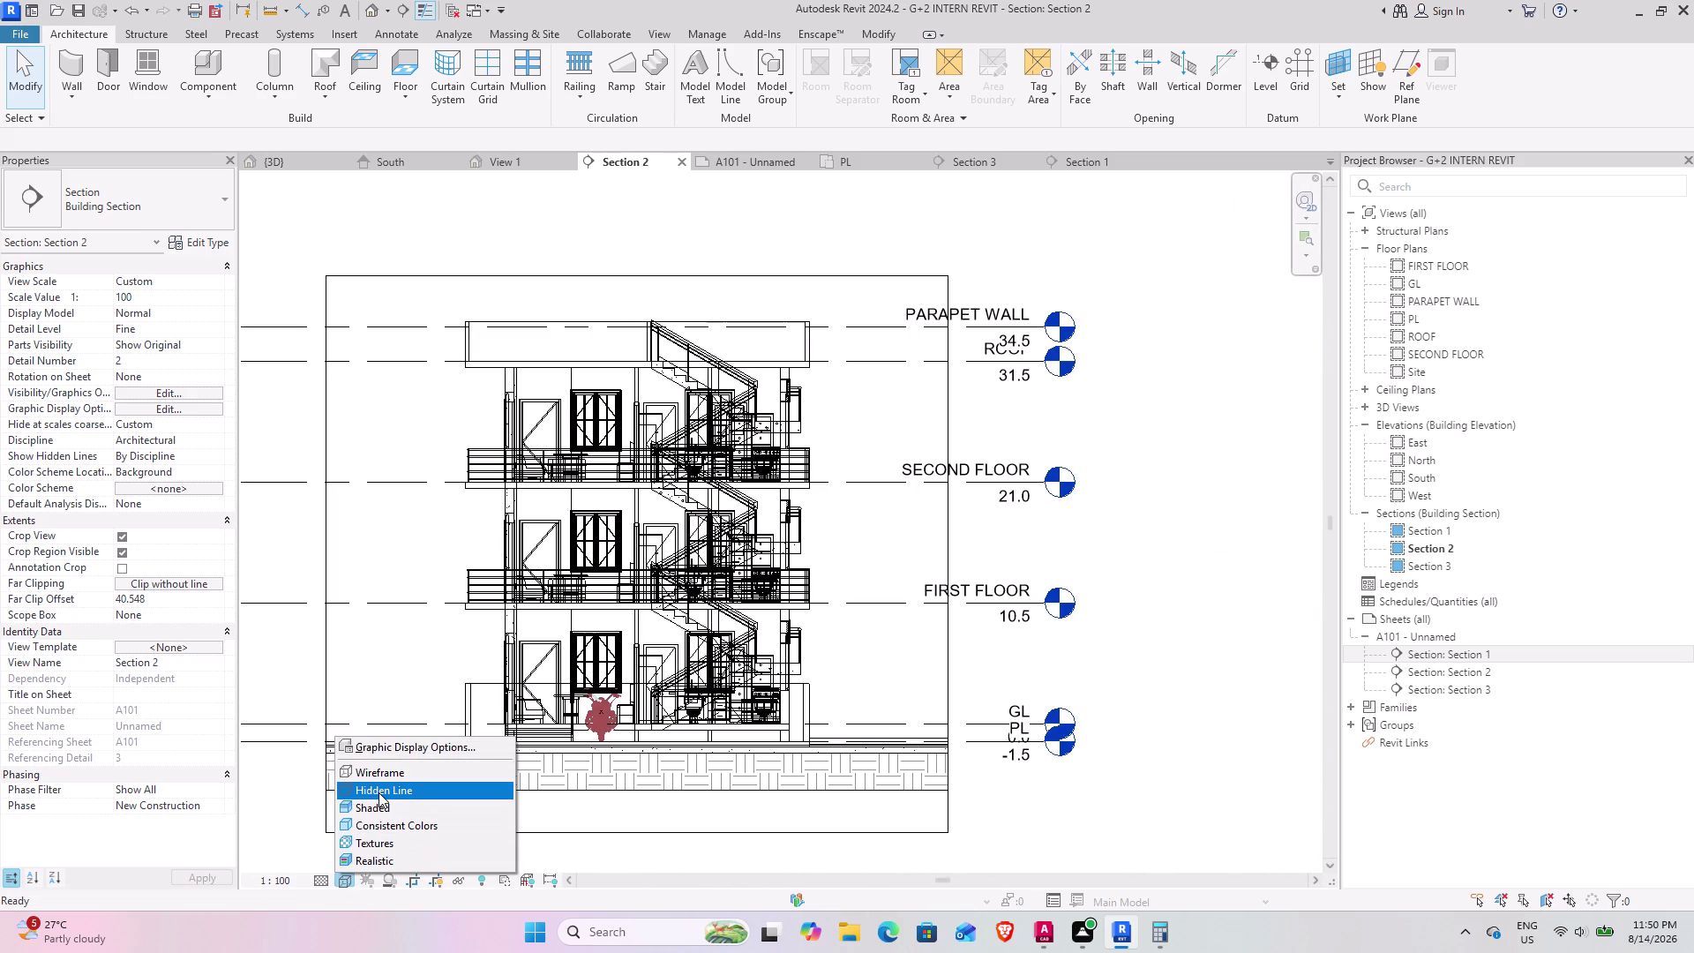
click(376, 812)
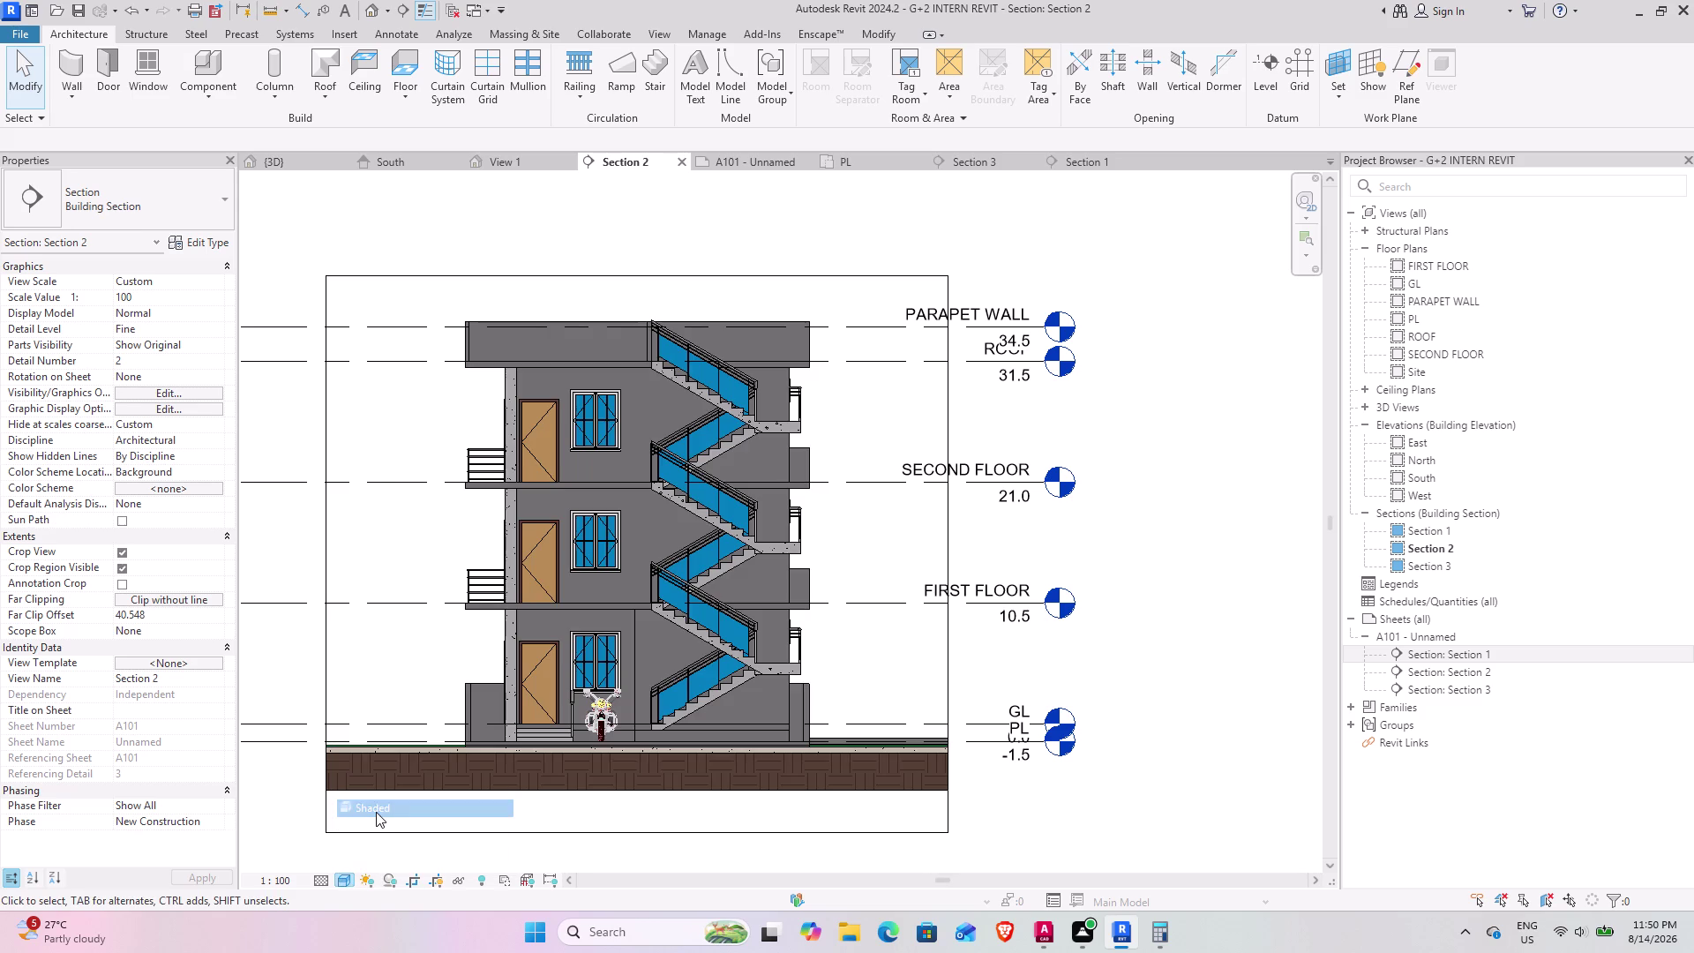
scroll(down, 3)
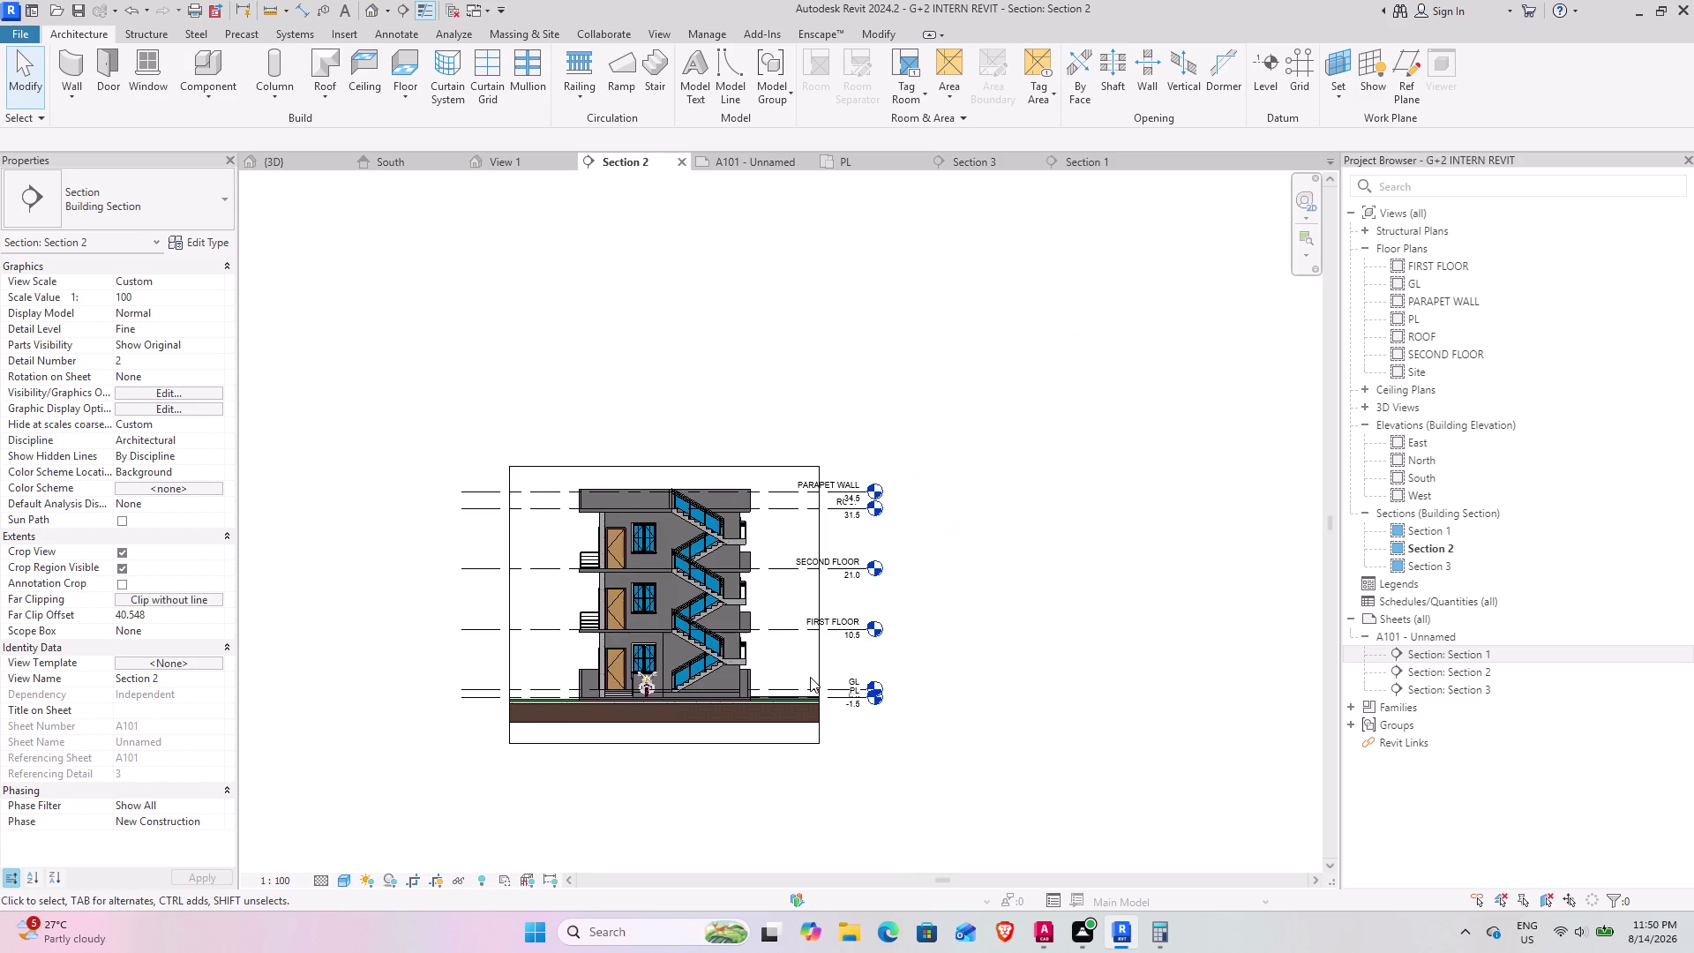
scroll(up, 3)
scroll(up, 3)
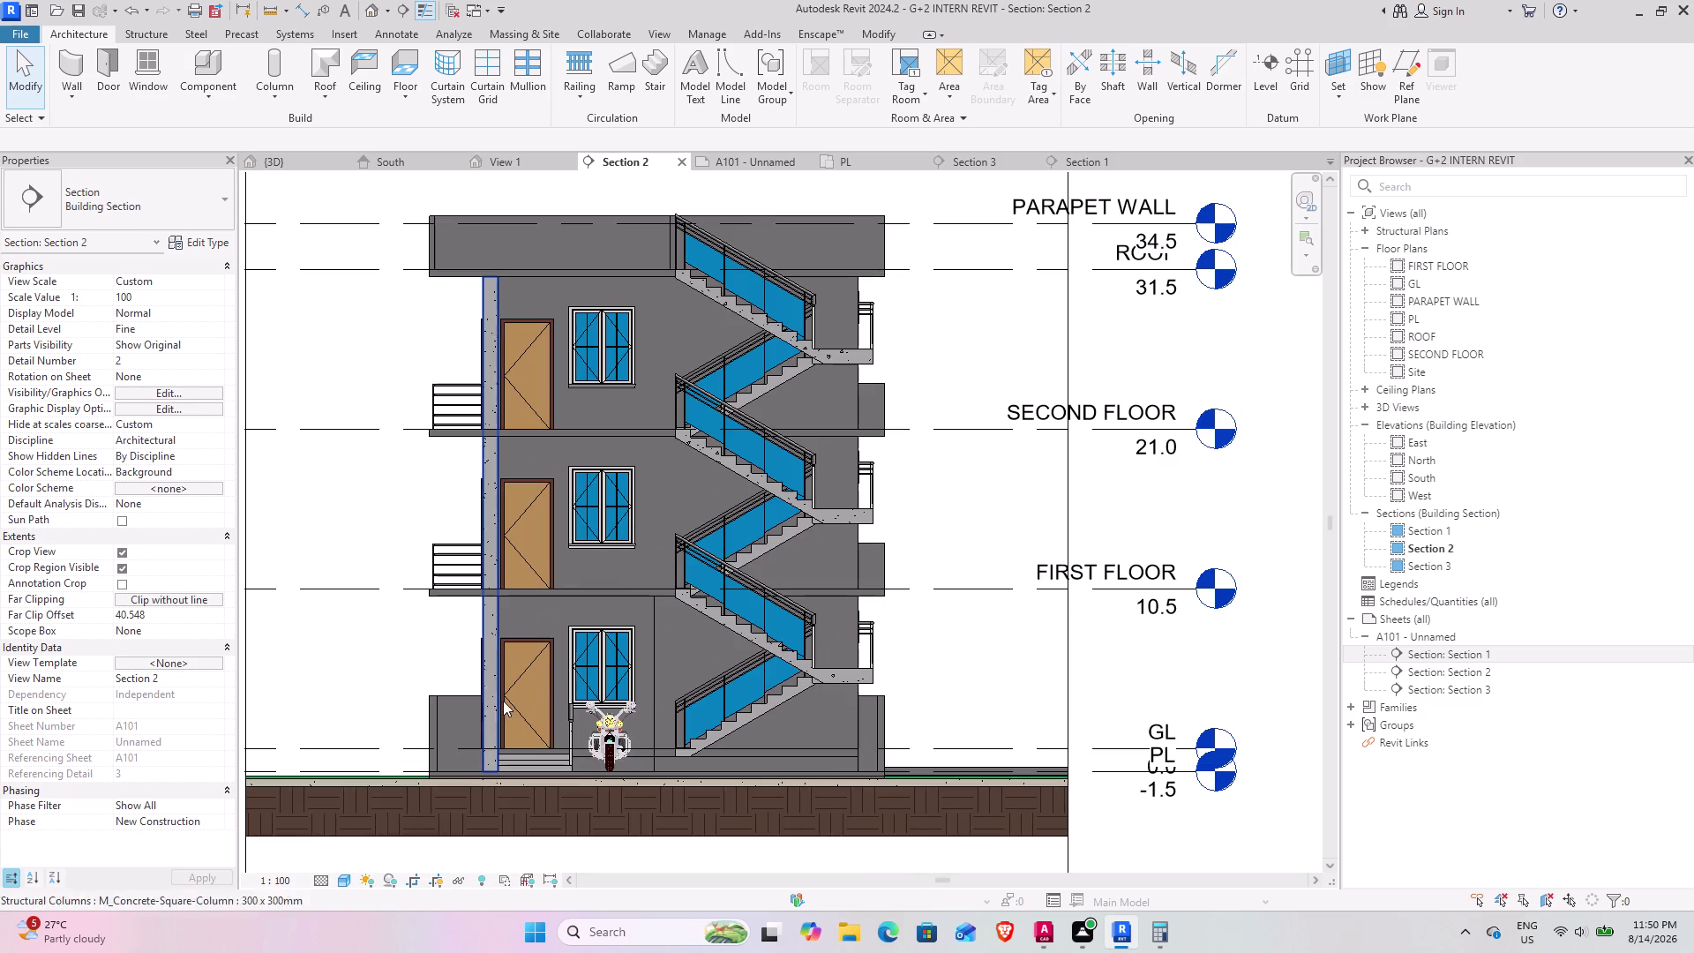
click(345, 882)
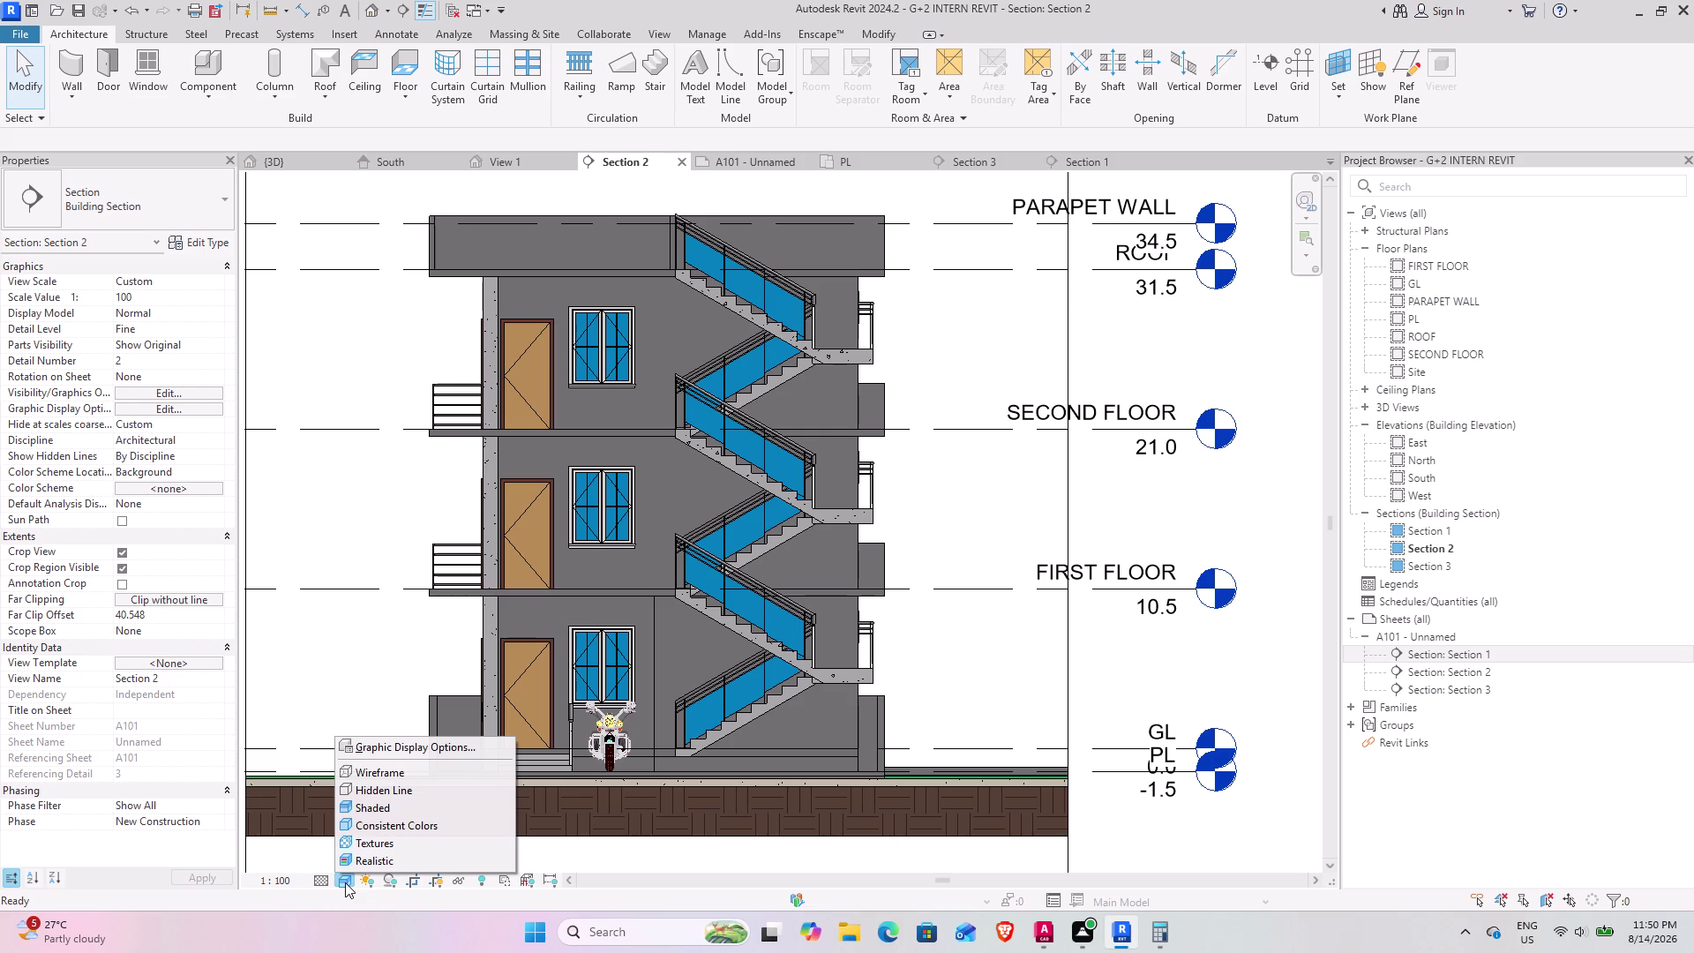
click(354, 857)
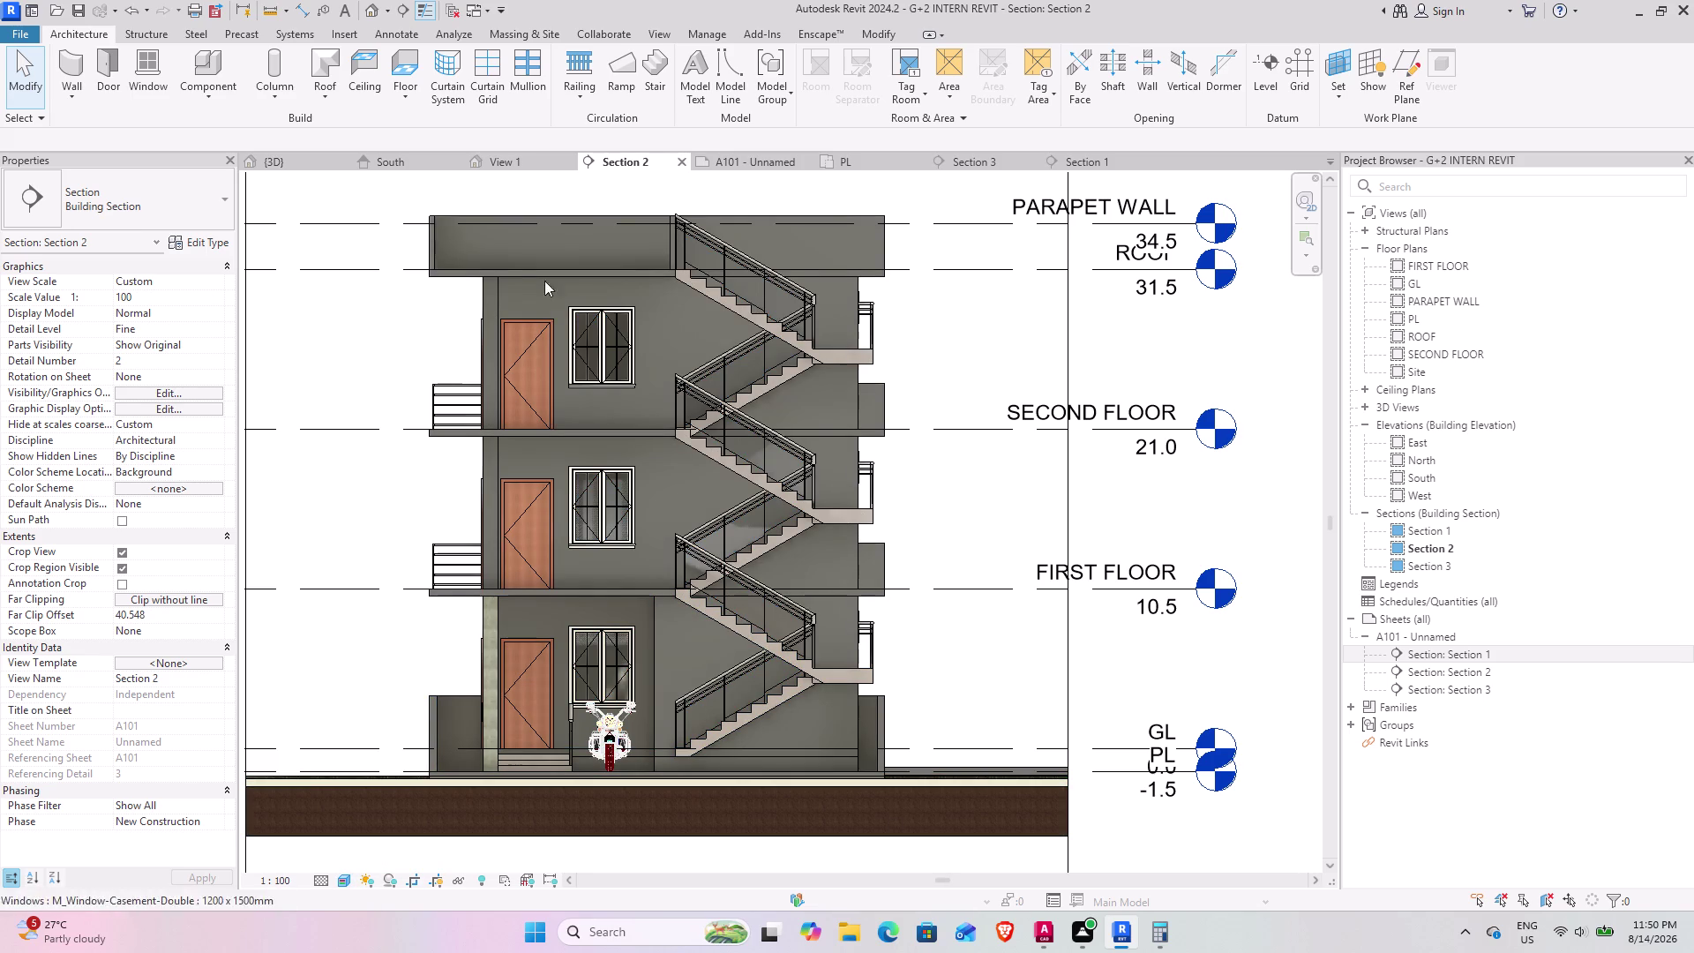
click(297, 165)
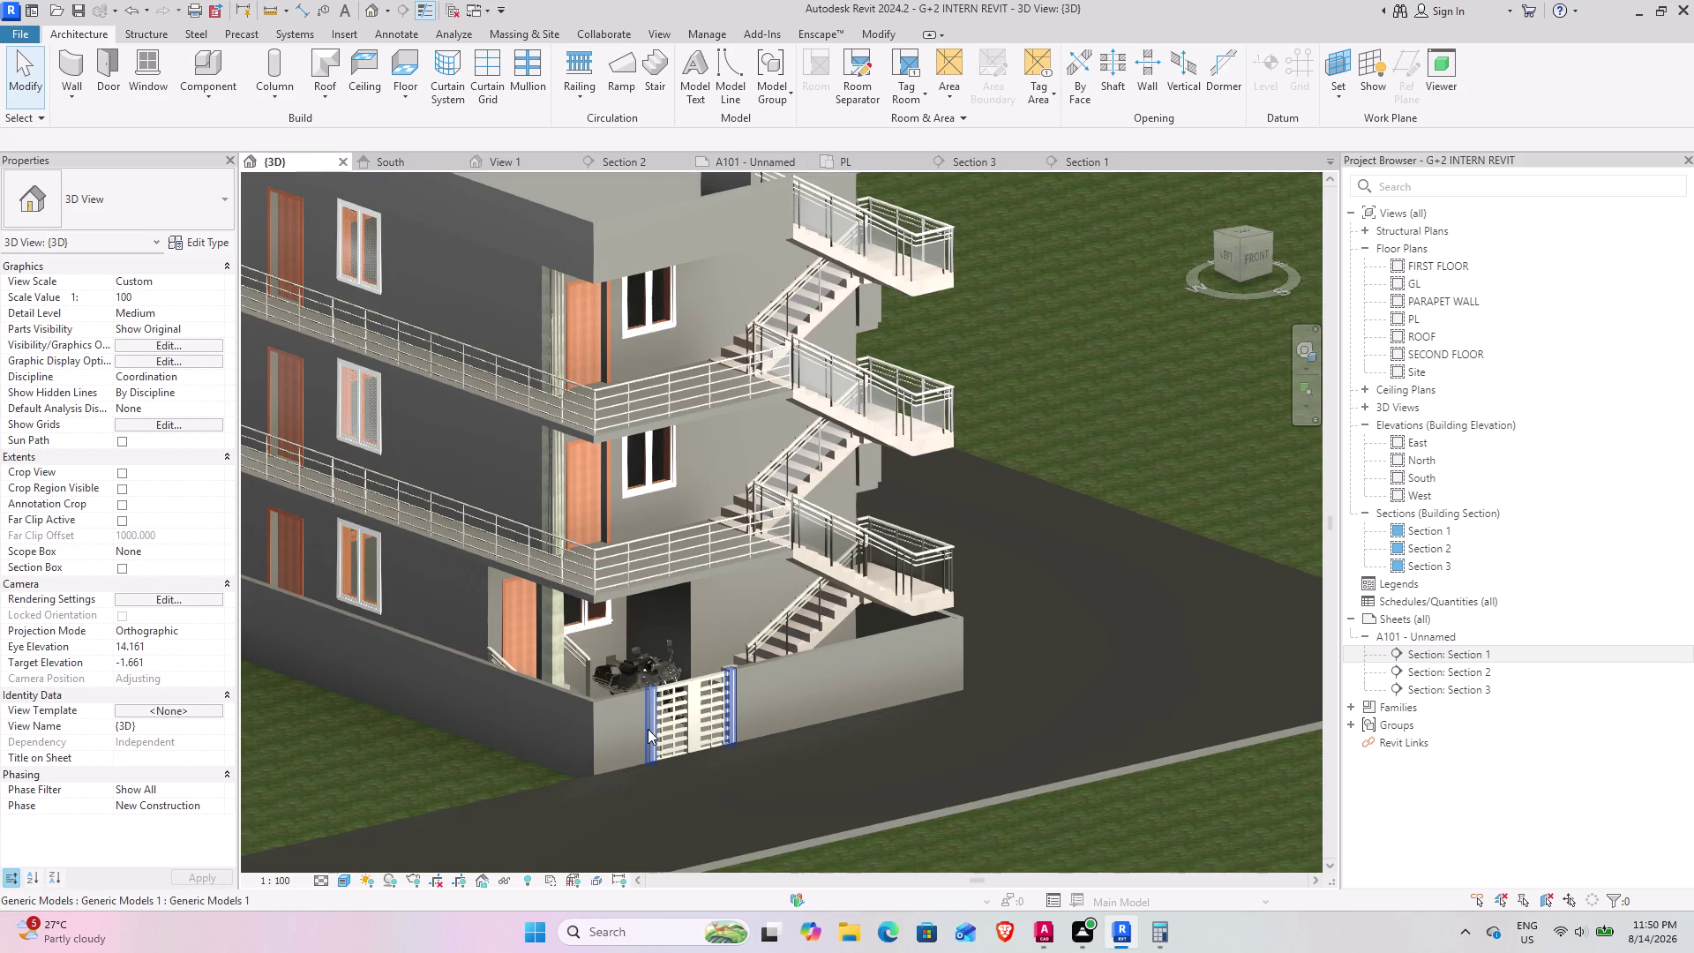
Orbit past the motorcycle, compound wall, gate and road, then select the road's 6" floor.
middle_drag(648, 729, 728, 830)
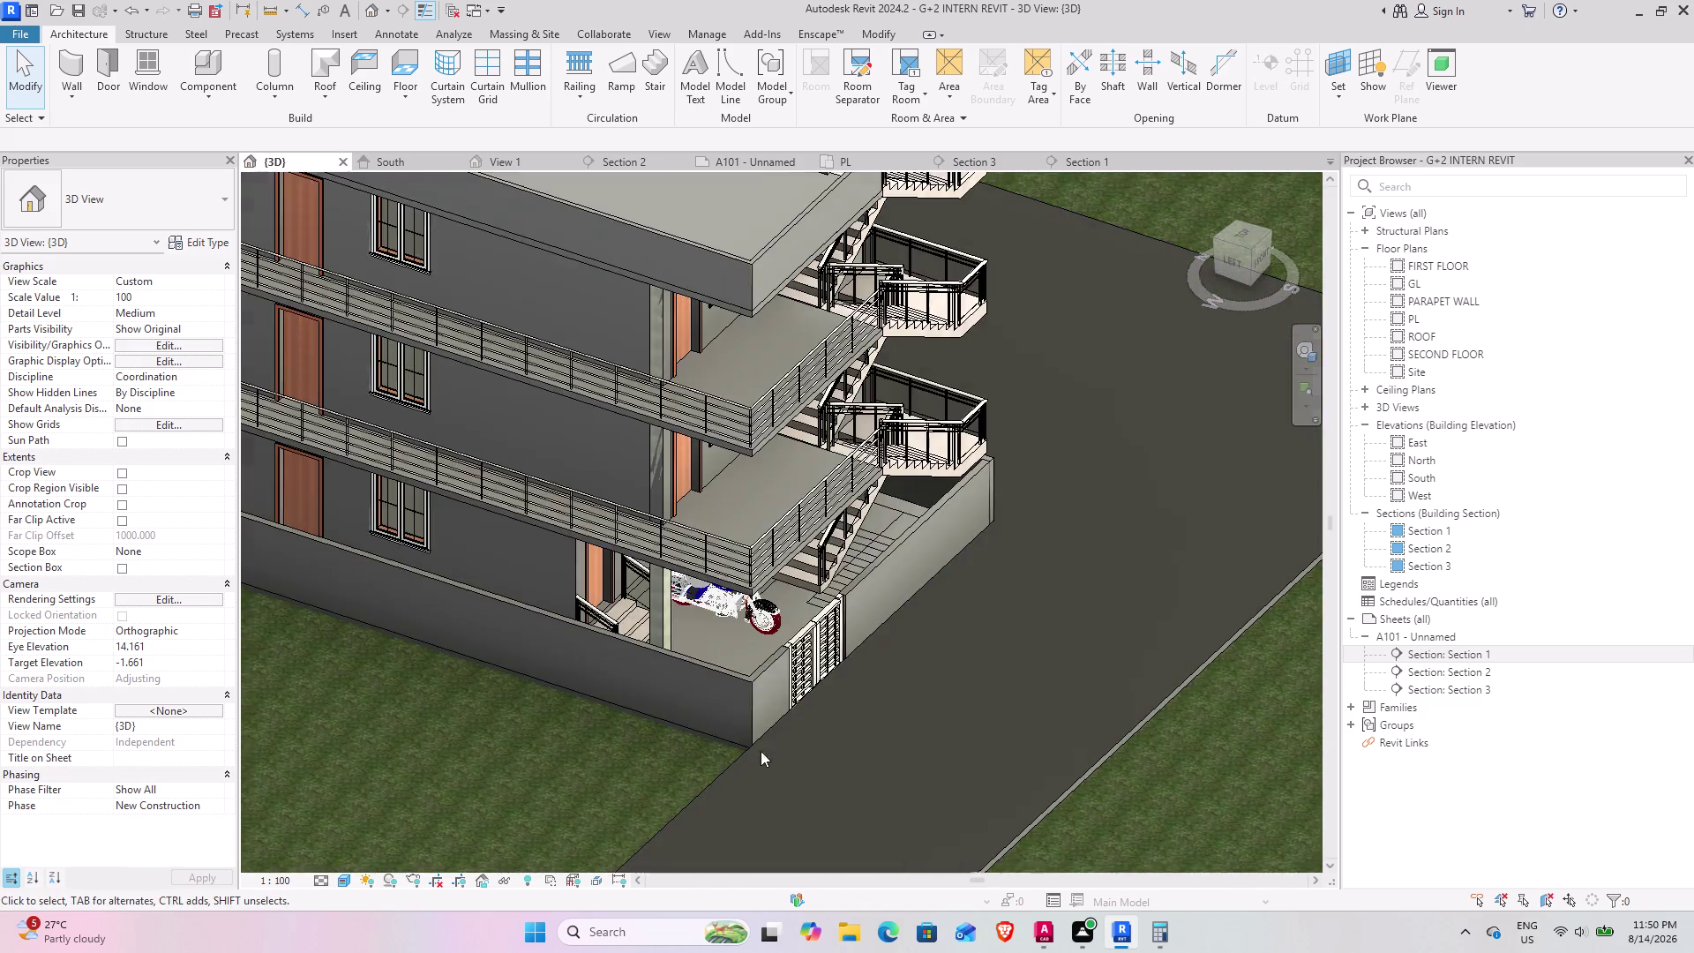
scroll(up, 3)
scroll(up, 3)
middle_drag(673, 633, 706, 561)
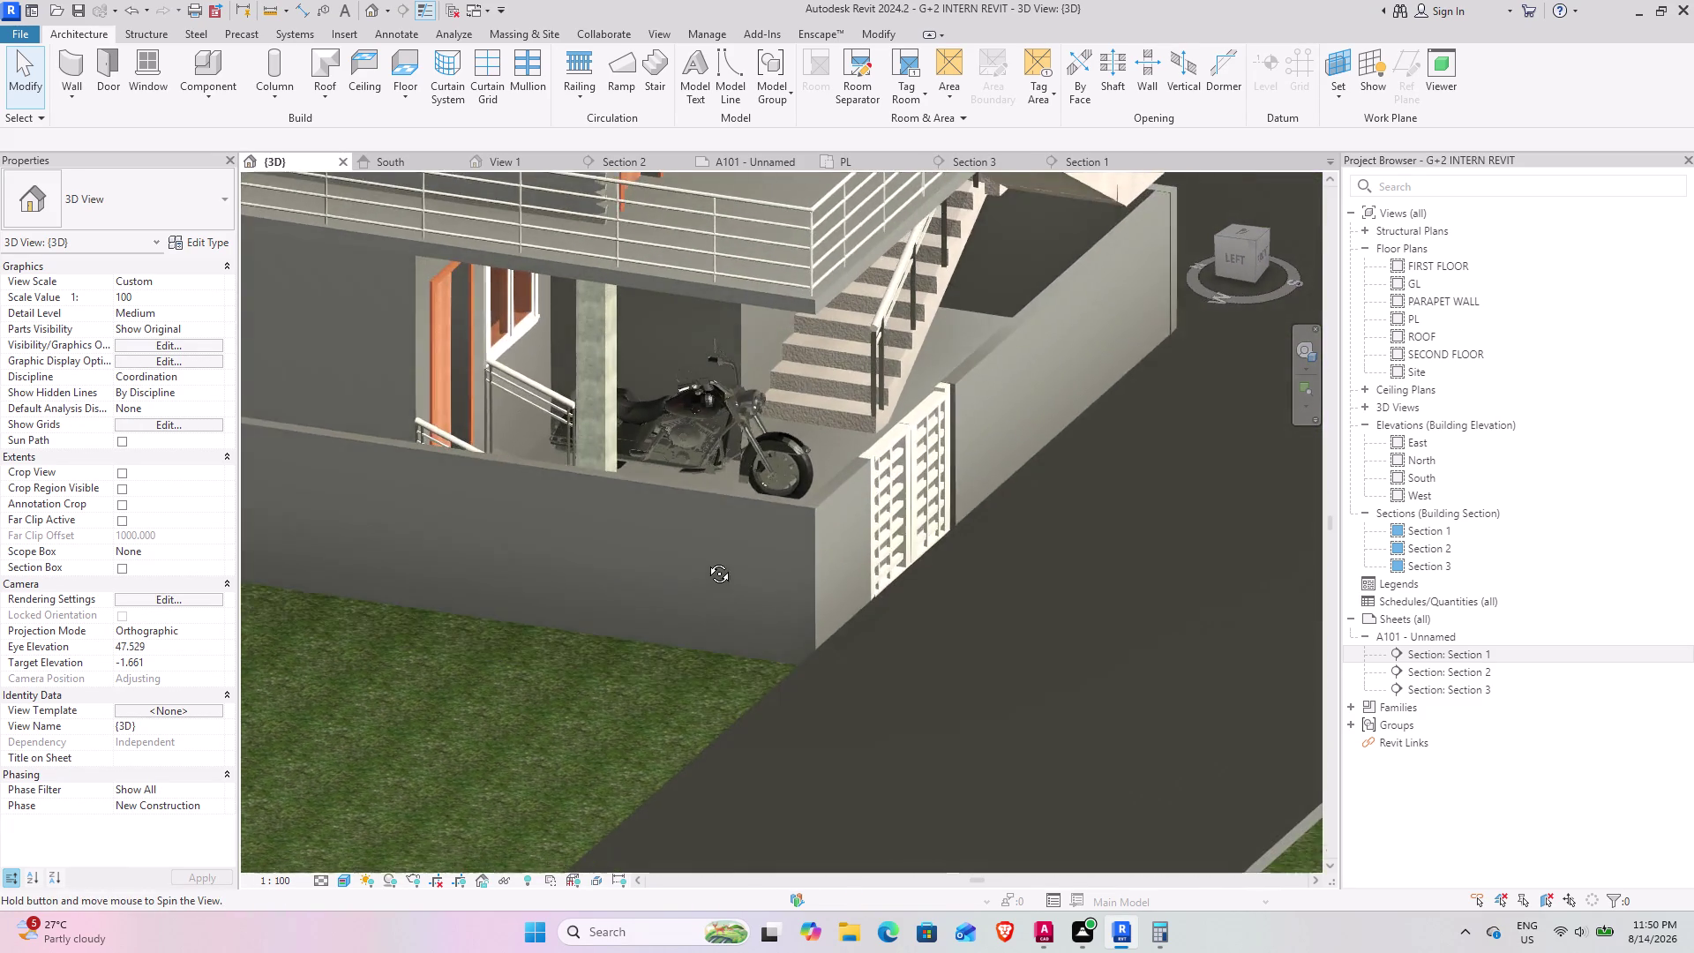
middle_drag(706, 561, 646, 525)
middle_drag(594, 620, 707, 654)
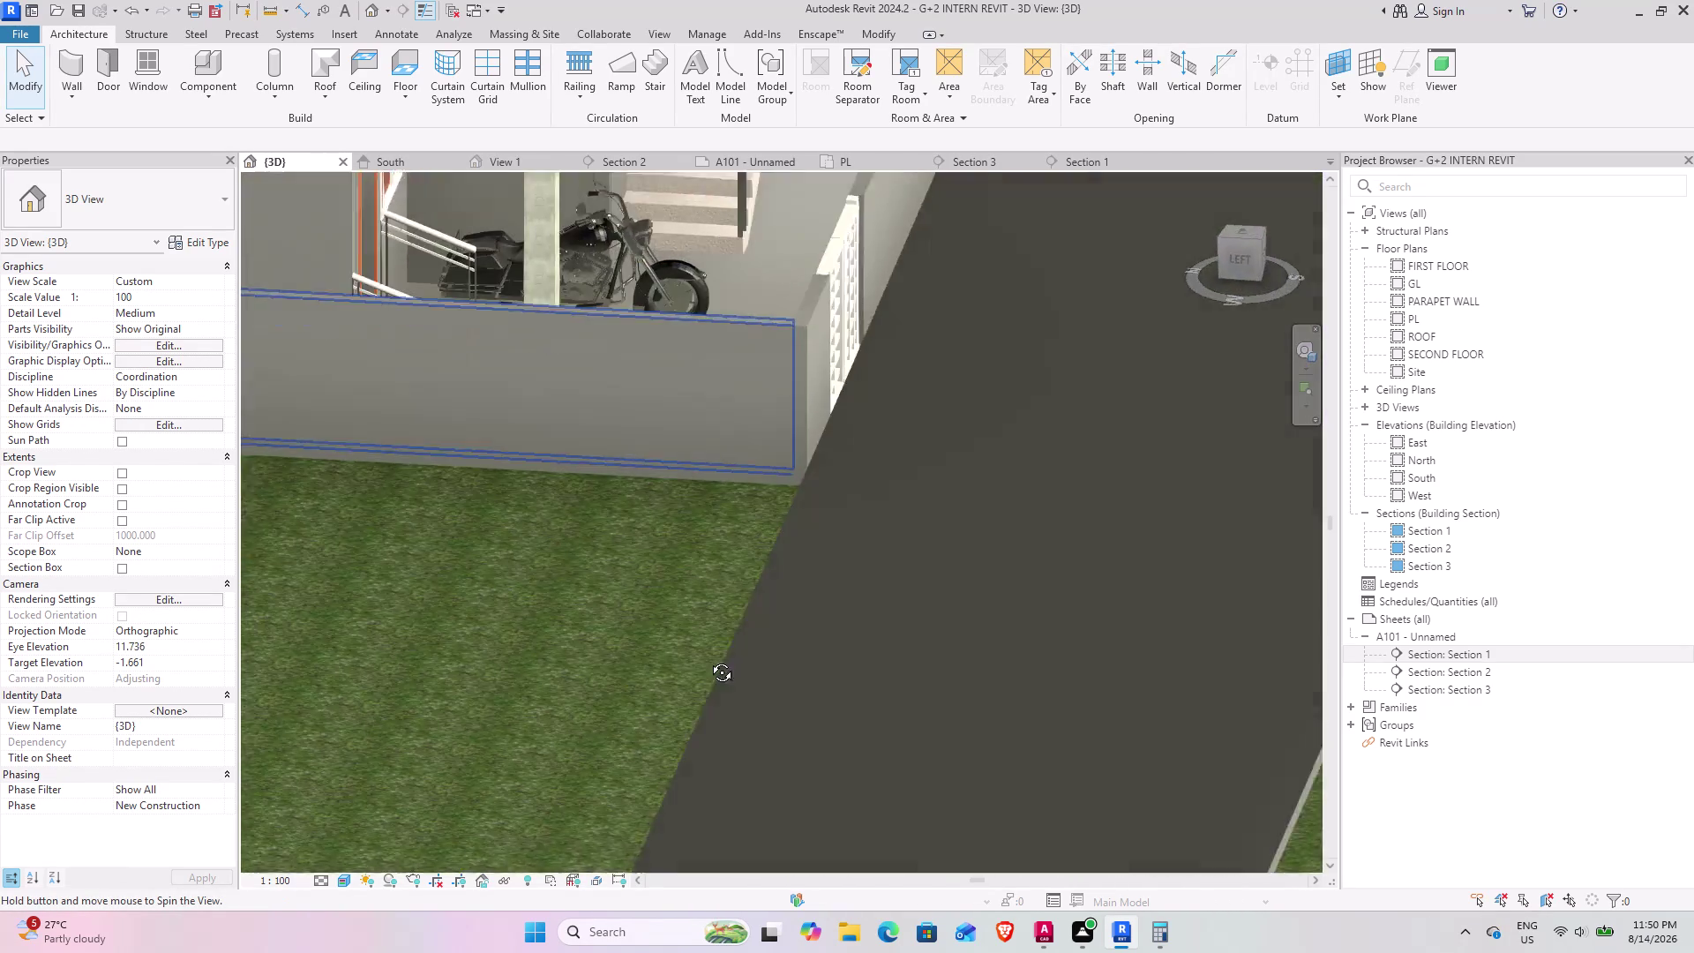
middle_drag(707, 654, 639, 554)
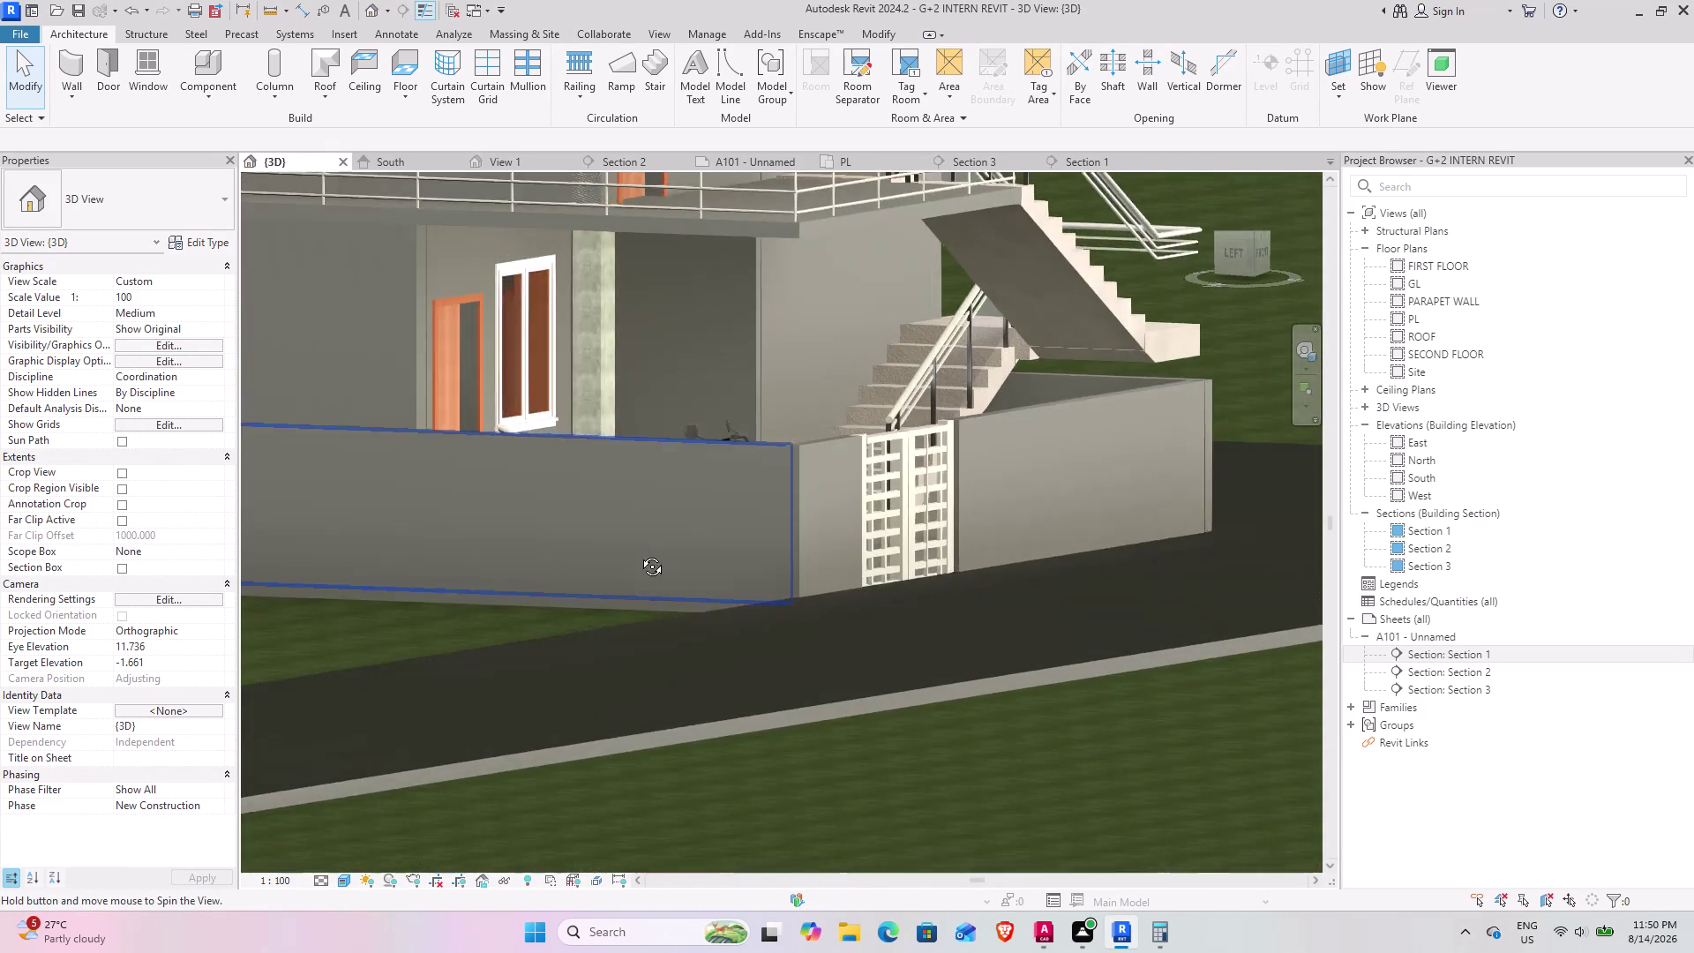
middle_drag(639, 553, 636, 557)
middle_drag(701, 724, 744, 780)
middle_drag(748, 775, 663, 620)
click(963, 791)
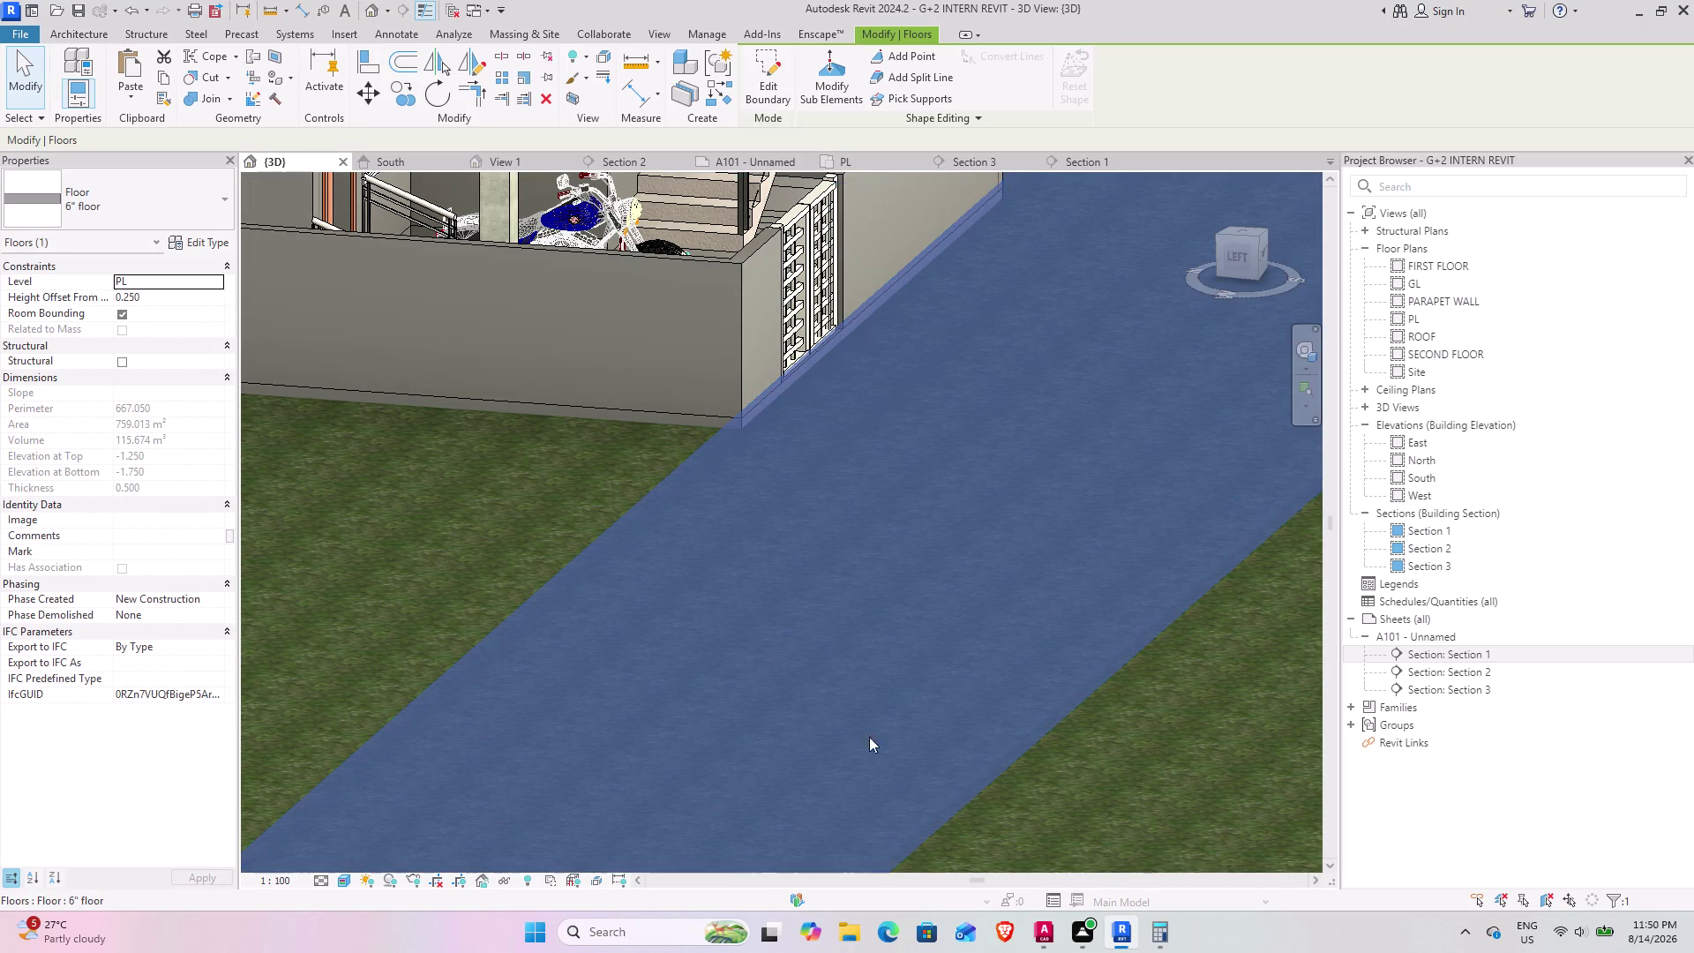
click(182, 300)
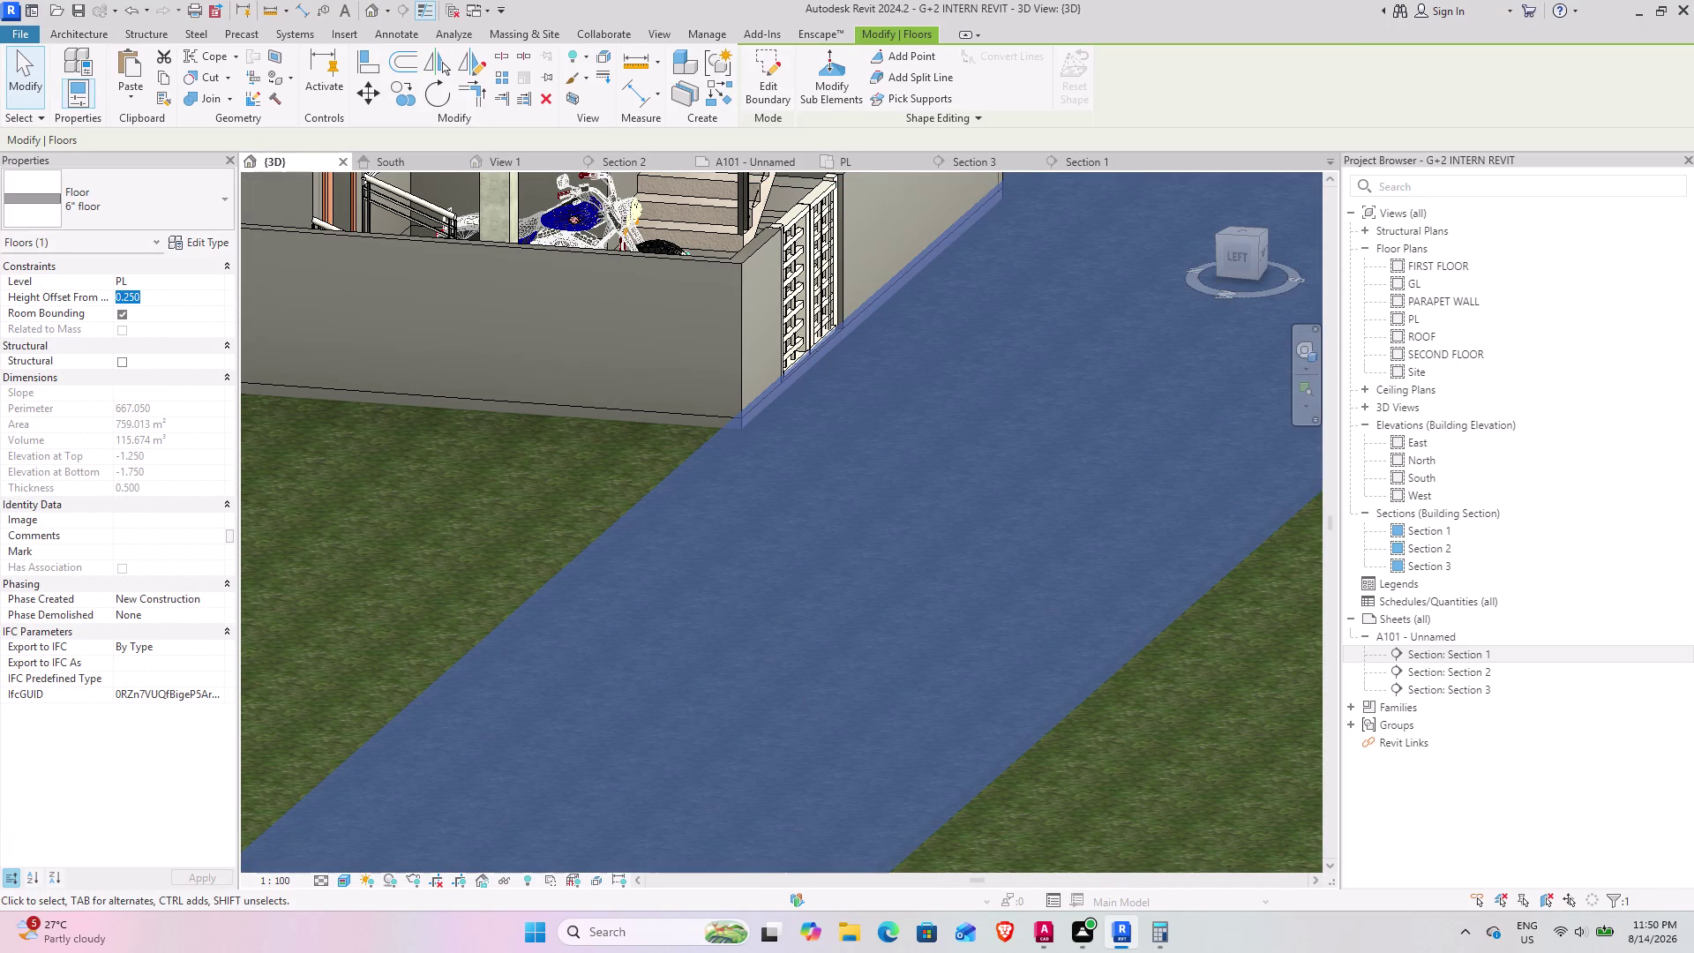
key(minus)
key(5)
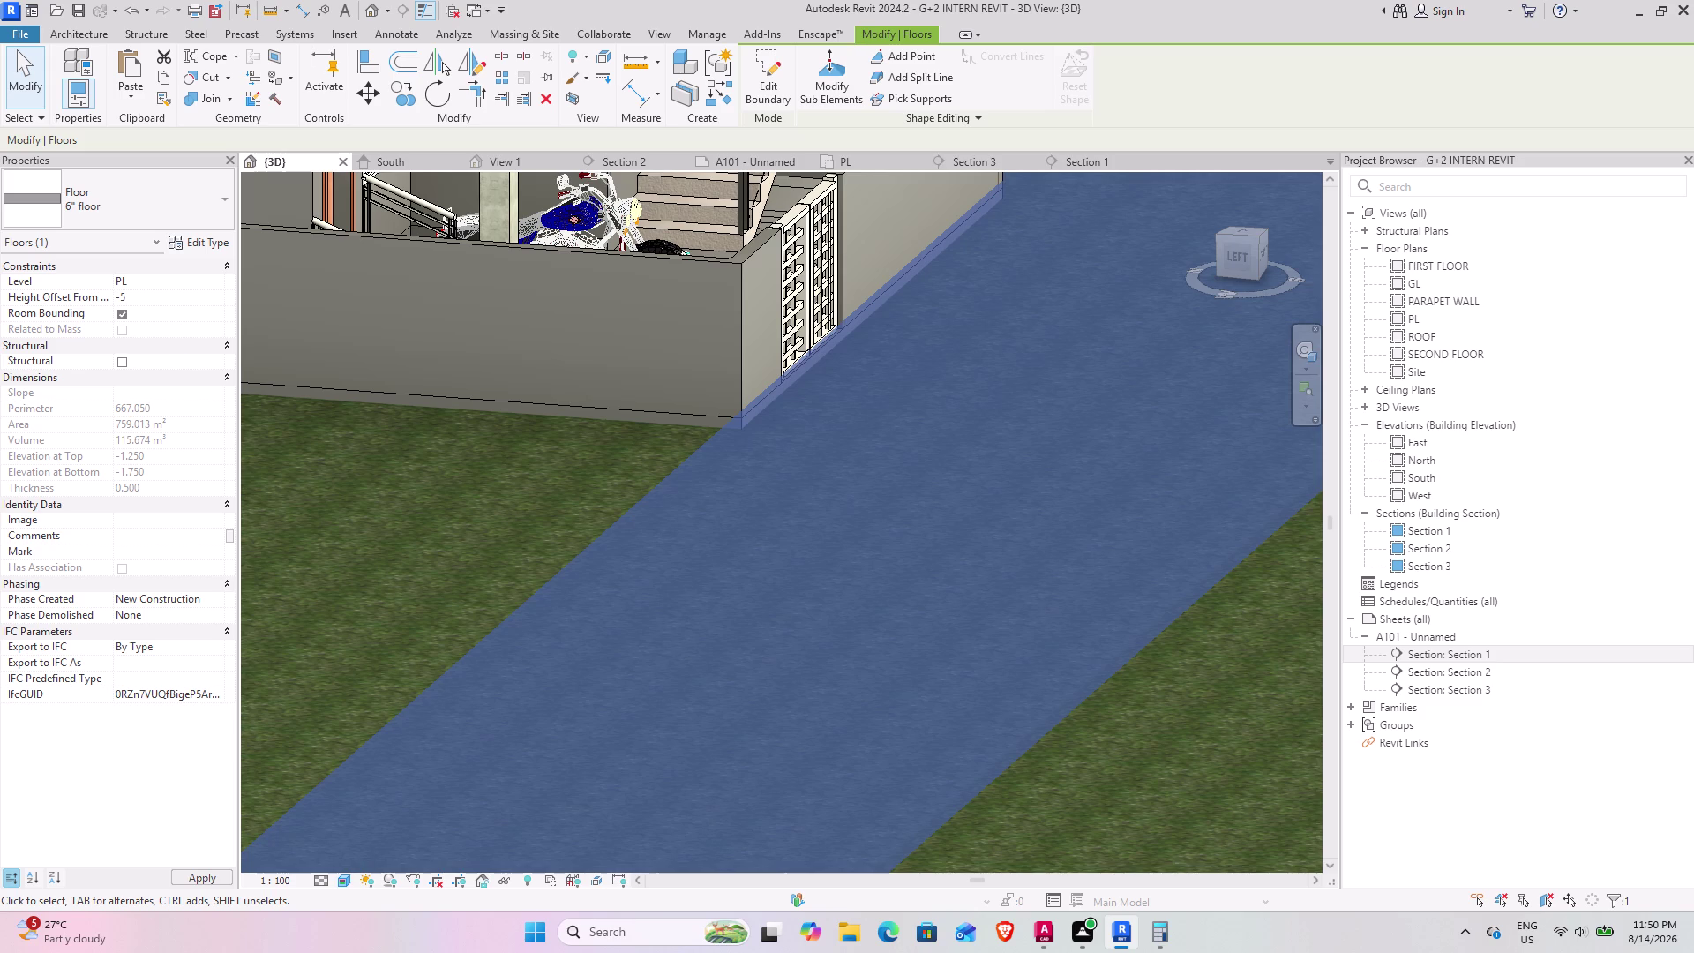
key(BackSpace)
text(5)
text(")
key(Return)
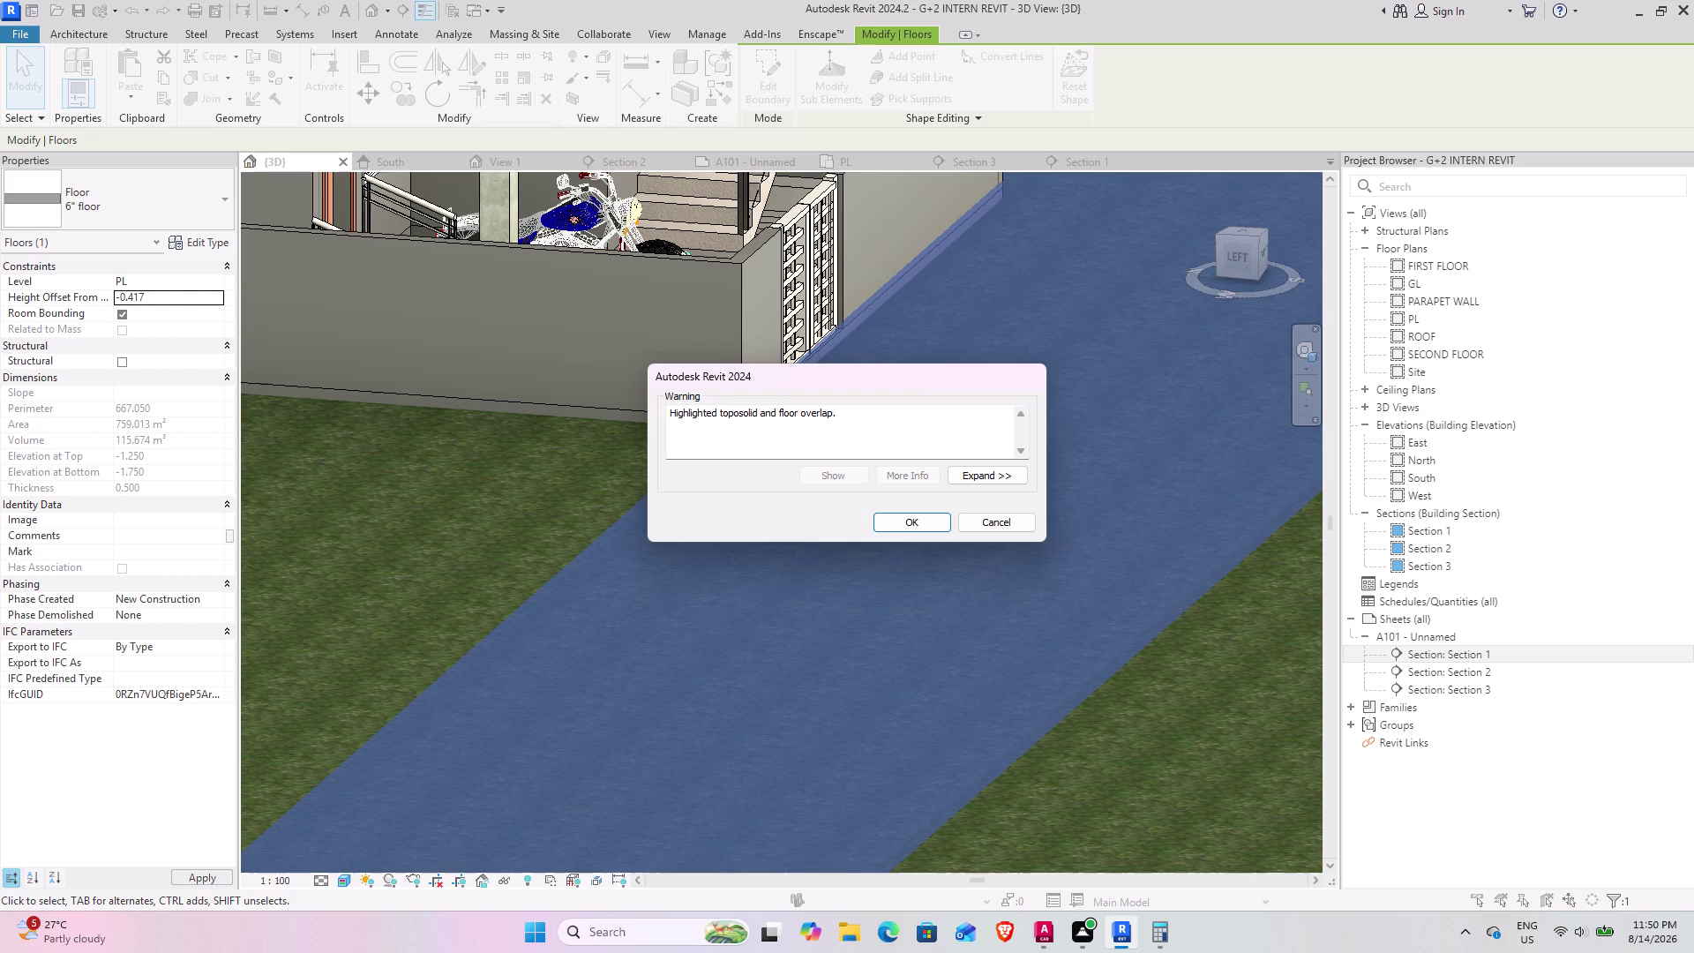
click(902, 525)
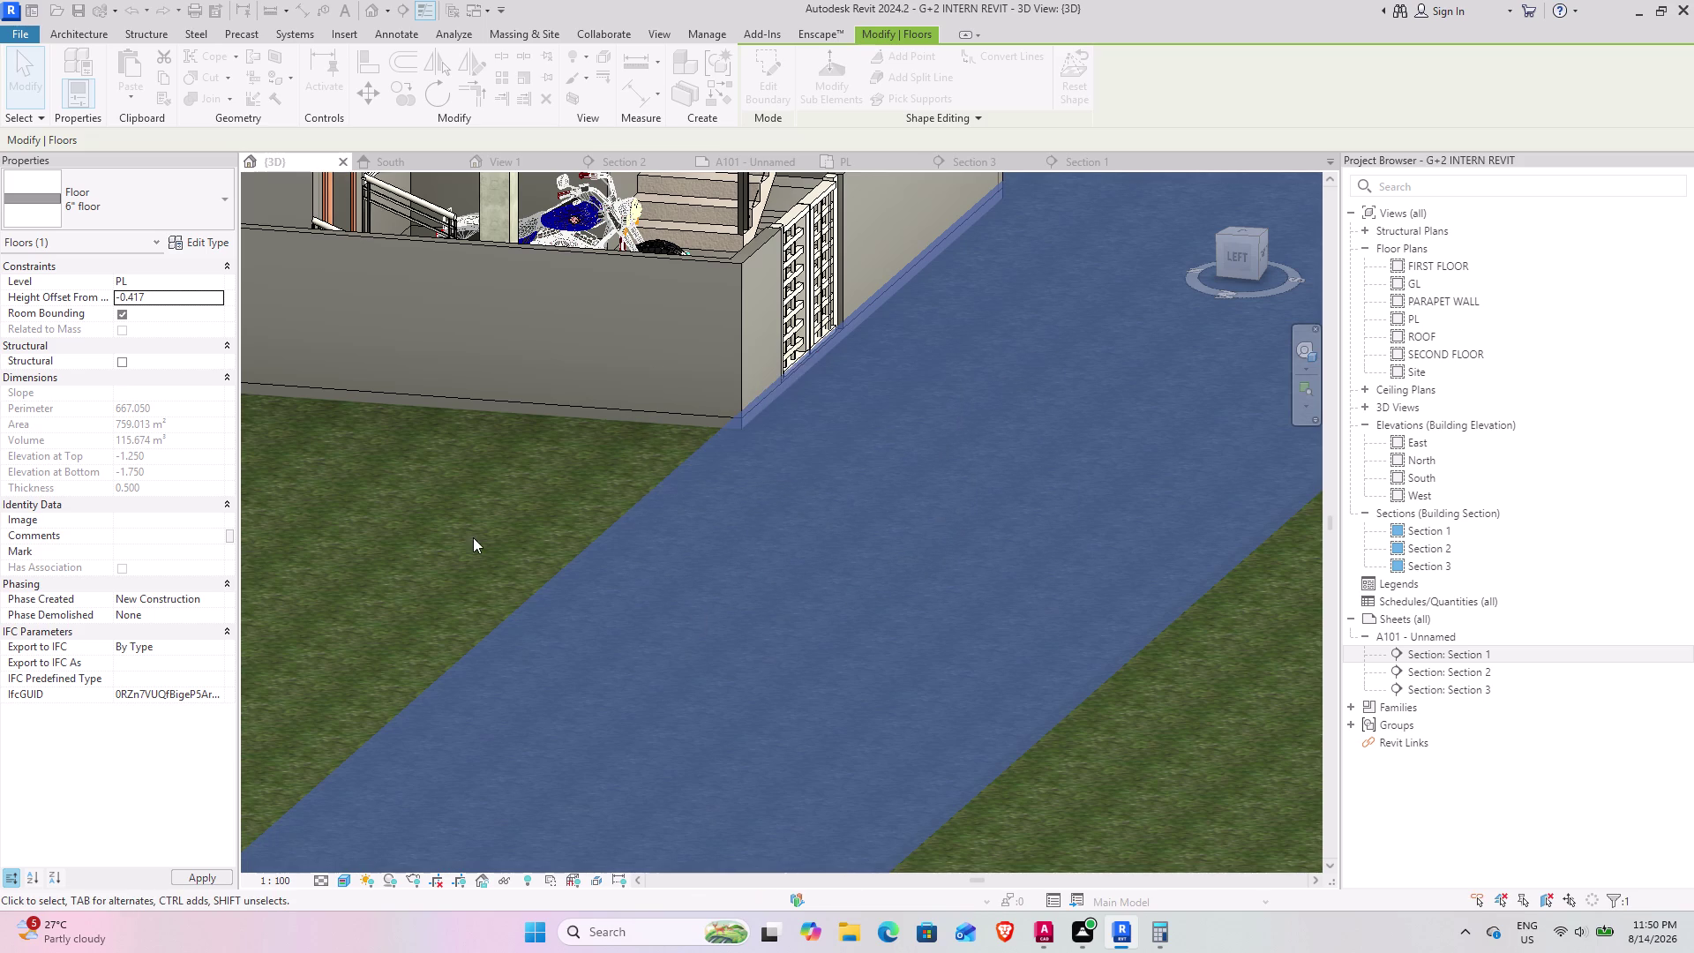
scroll(down, 3)
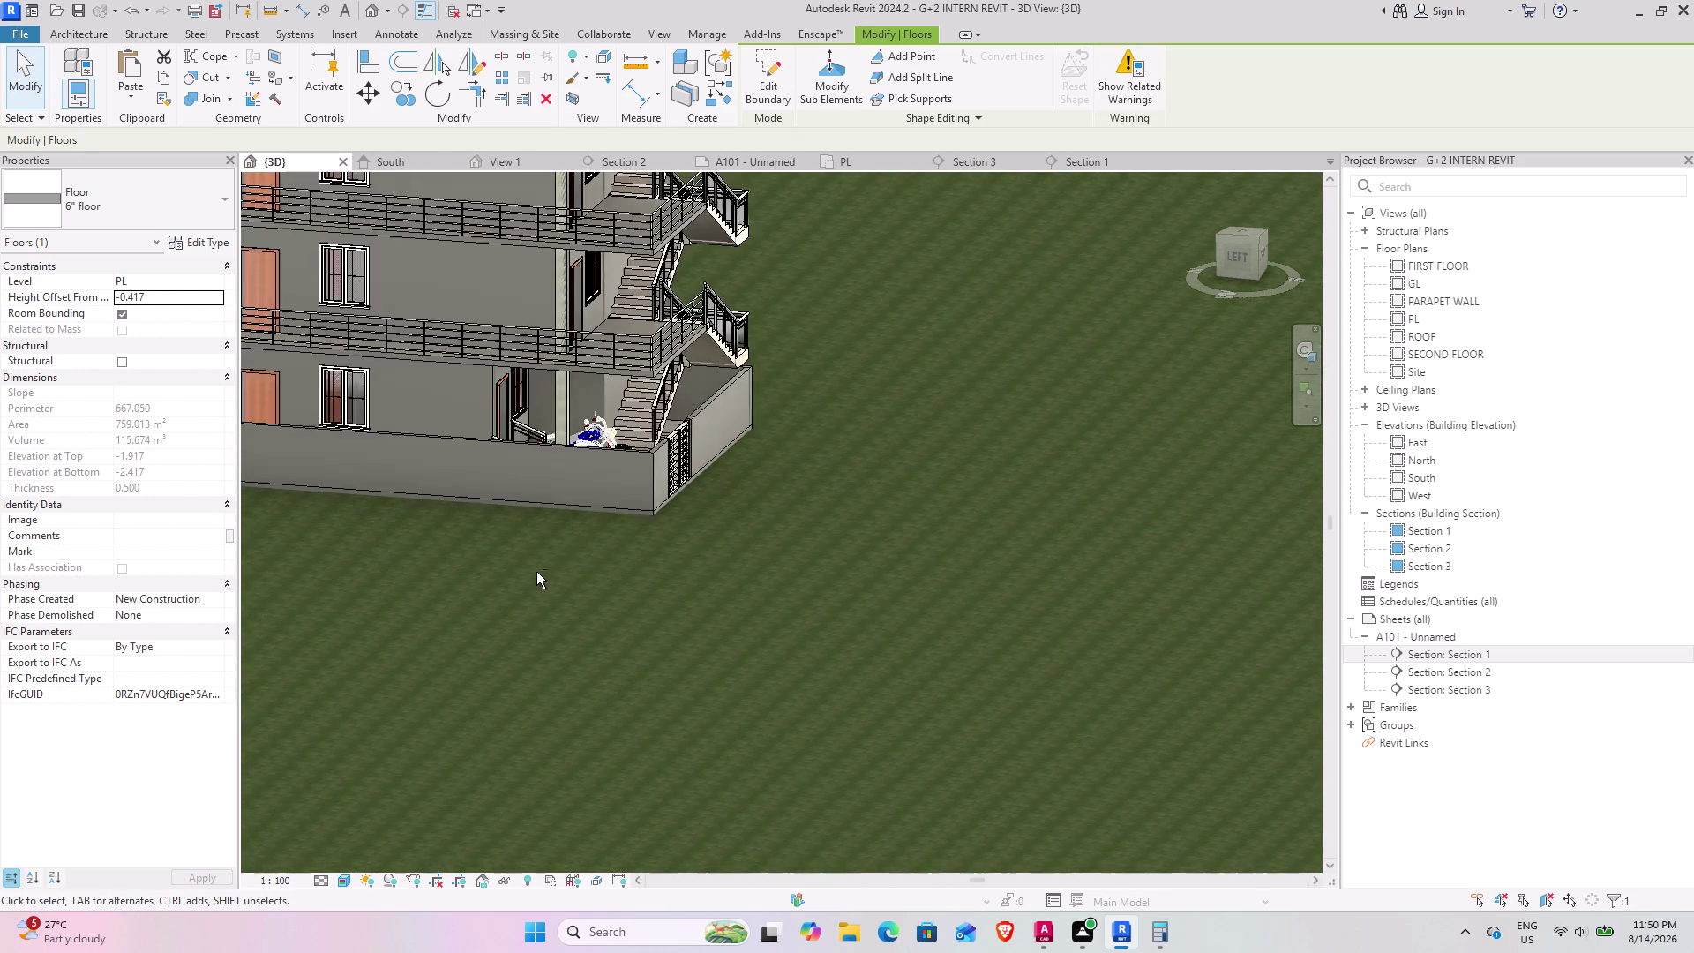
middle_drag(536, 571, 608, 496)
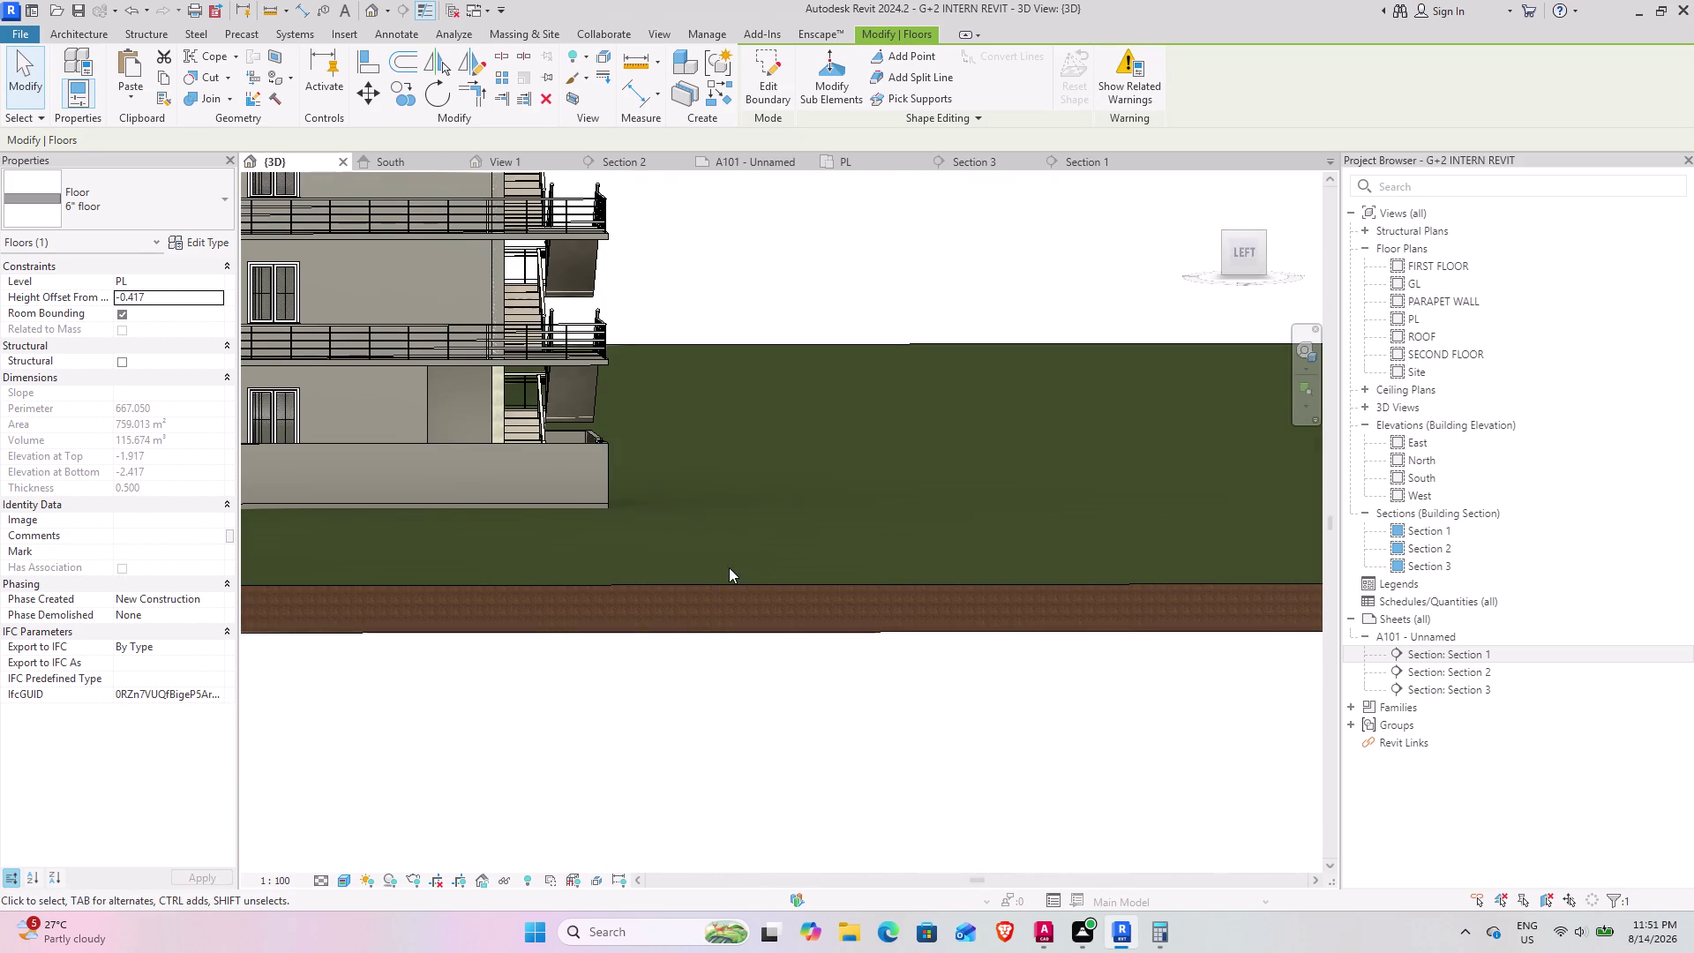
middle_drag(736, 544, 596, 670)
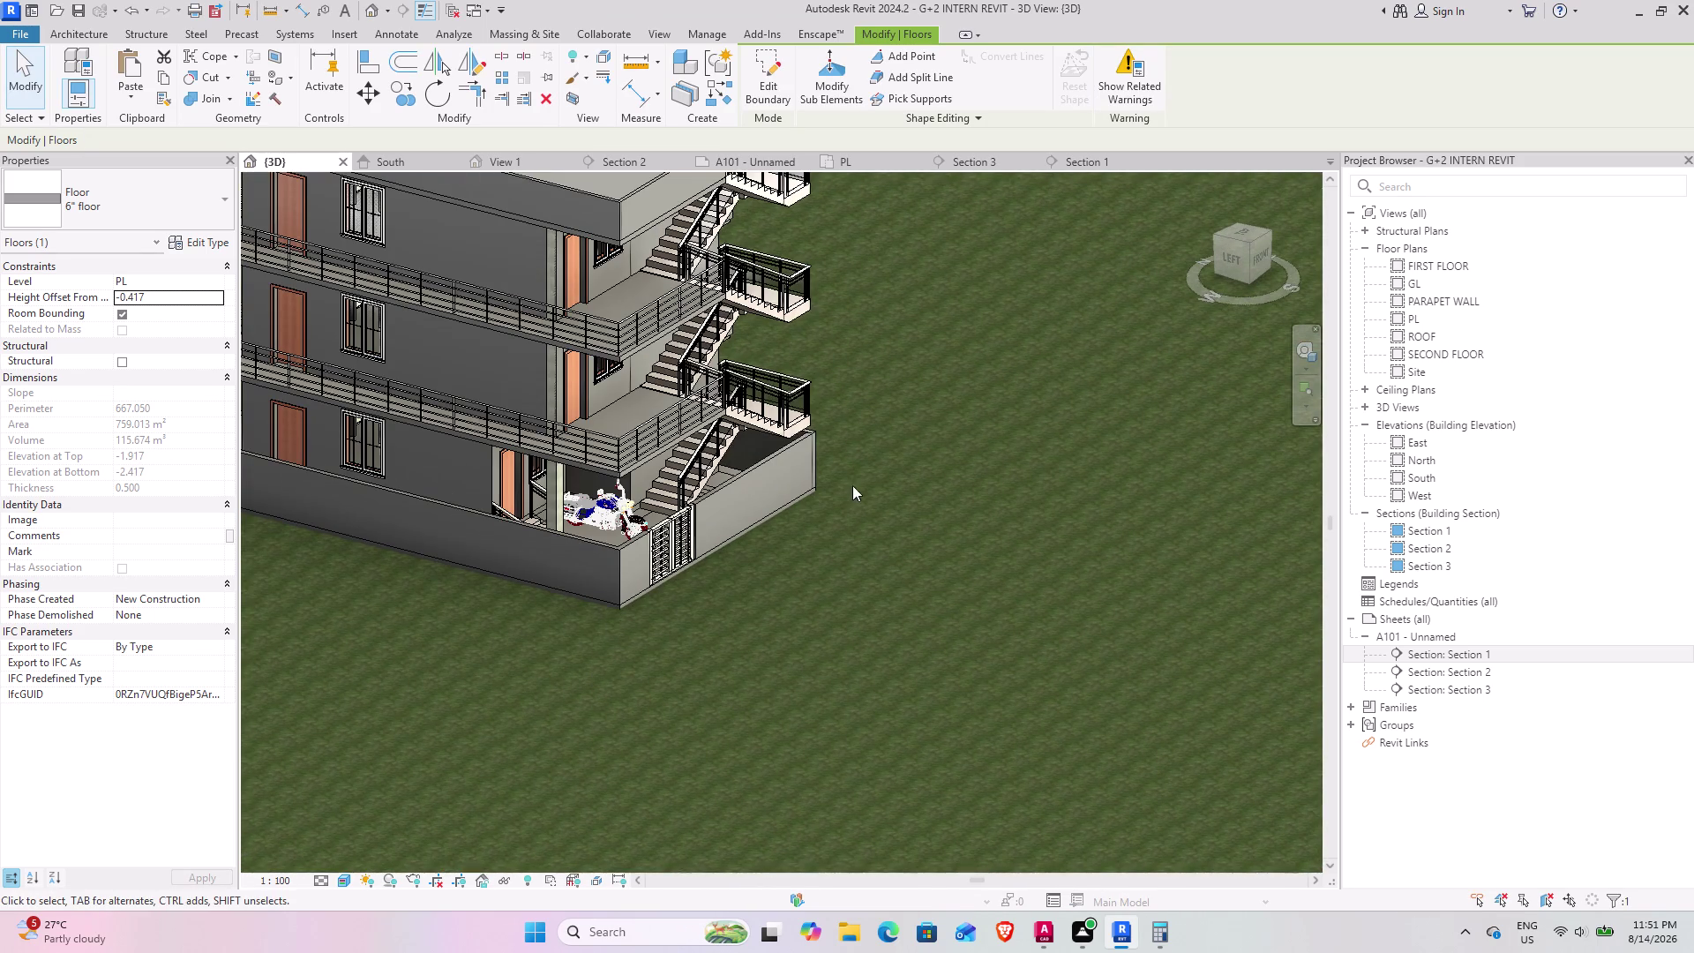
key(ctrl+z)
click(599, 626)
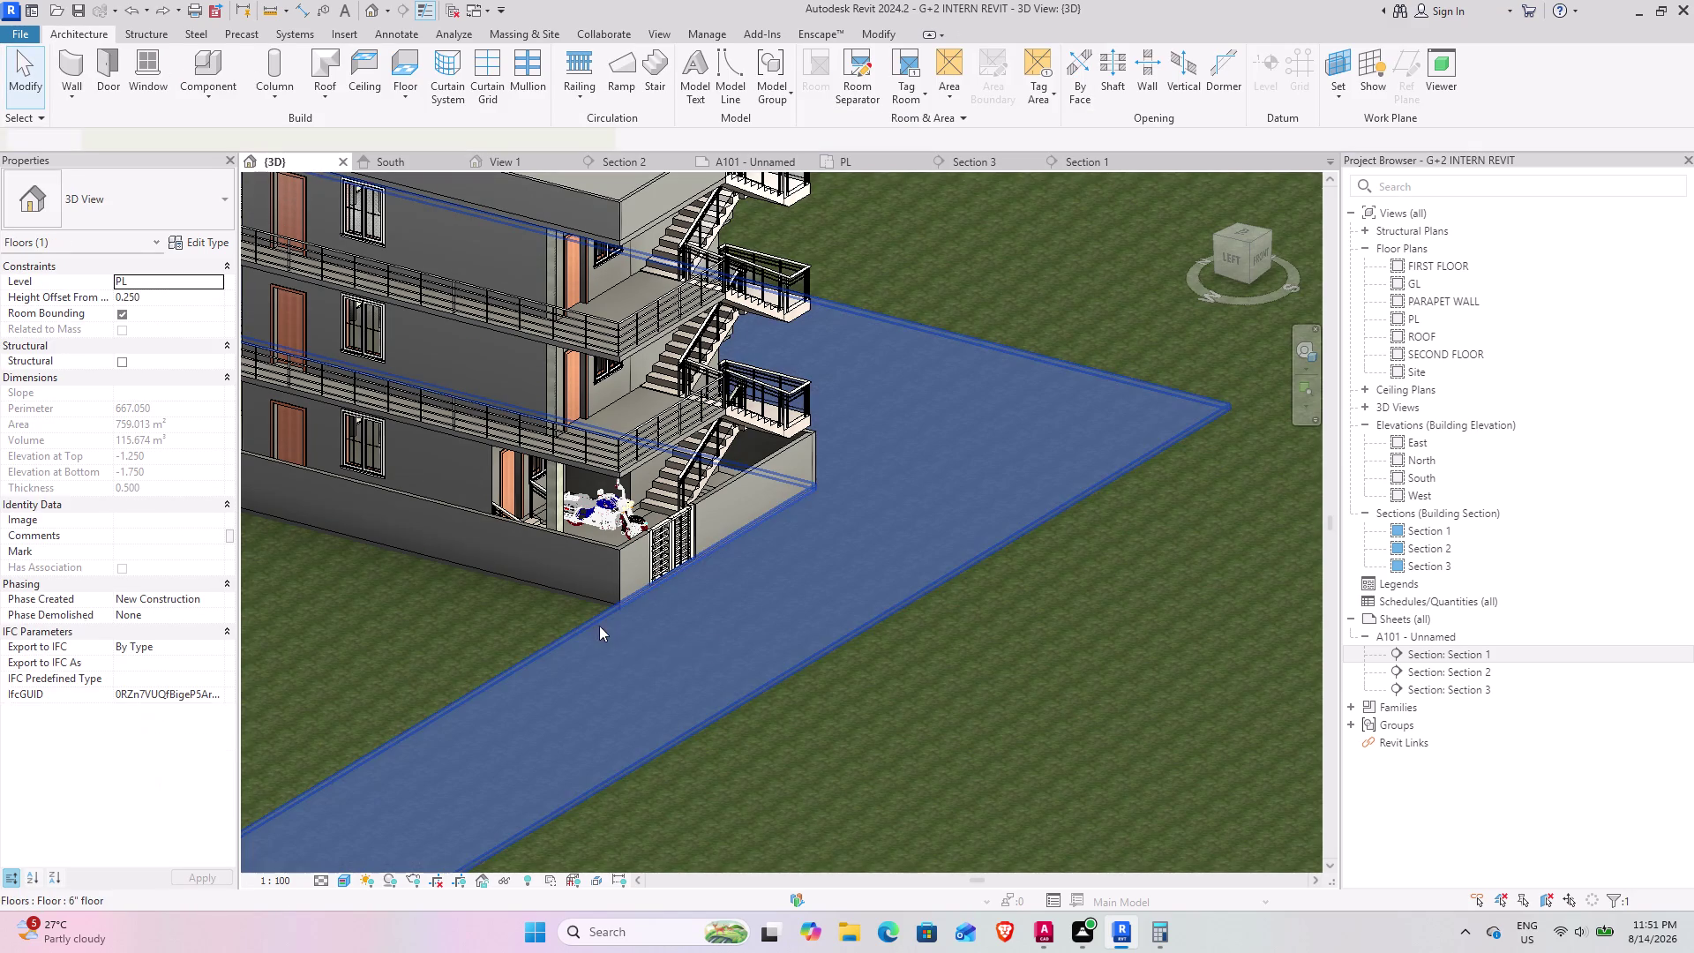
middle_drag(726, 696, 745, 584)
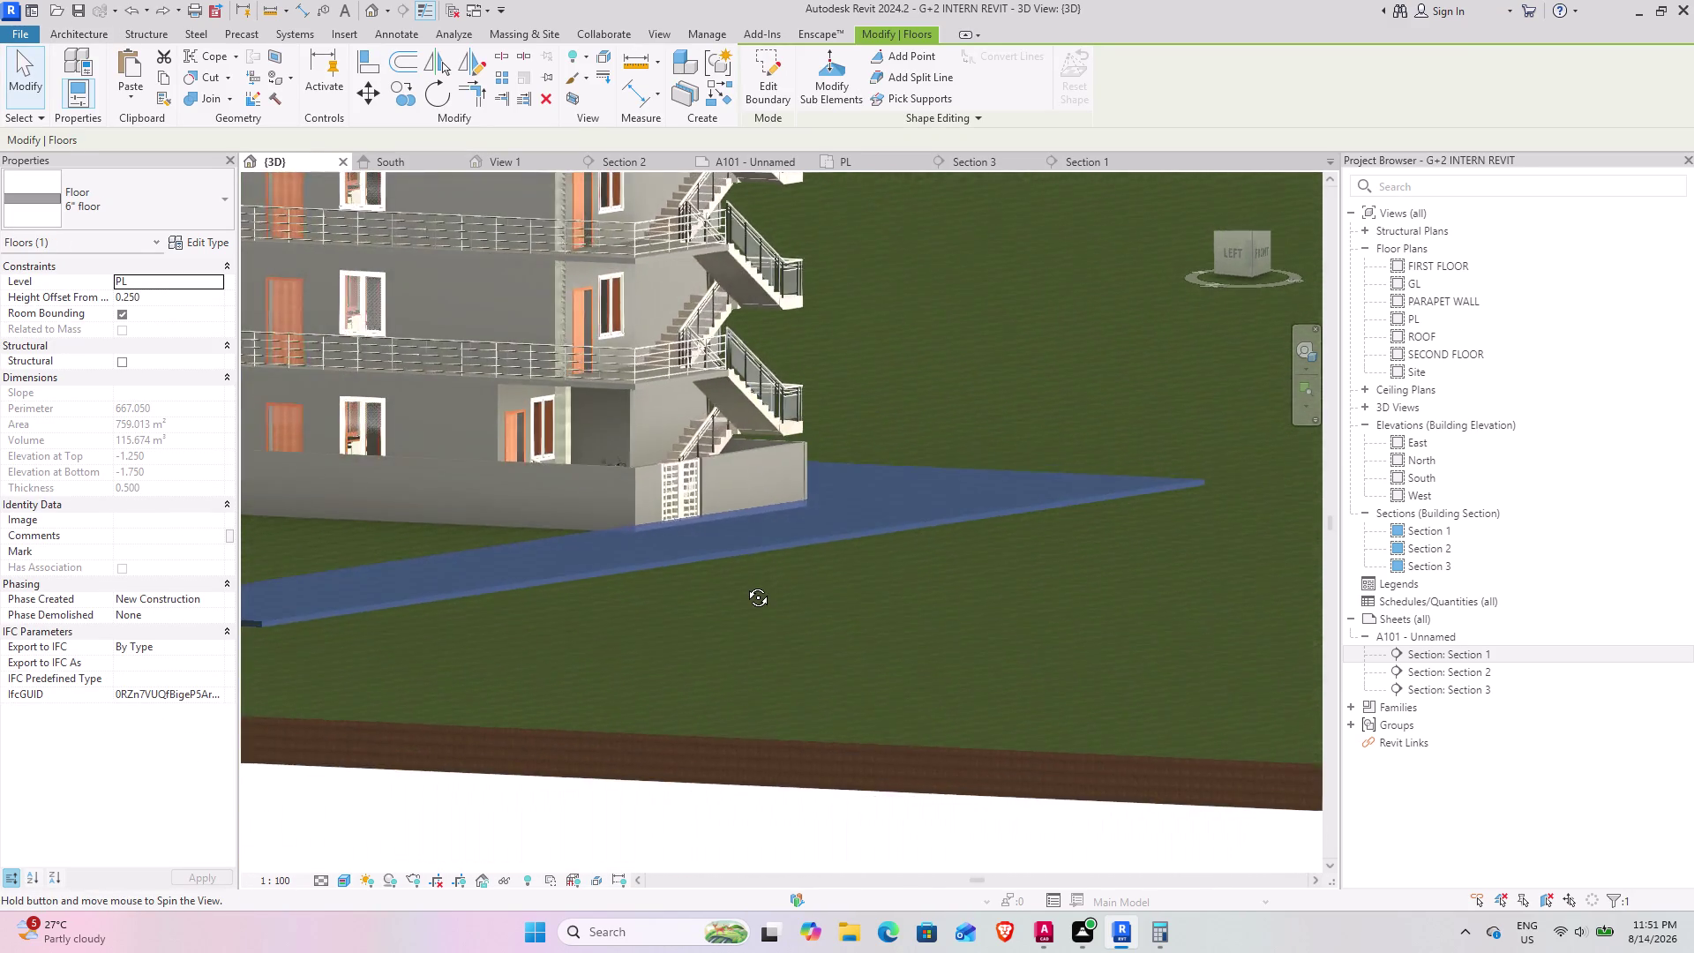
middle_drag(744, 584, 770, 684)
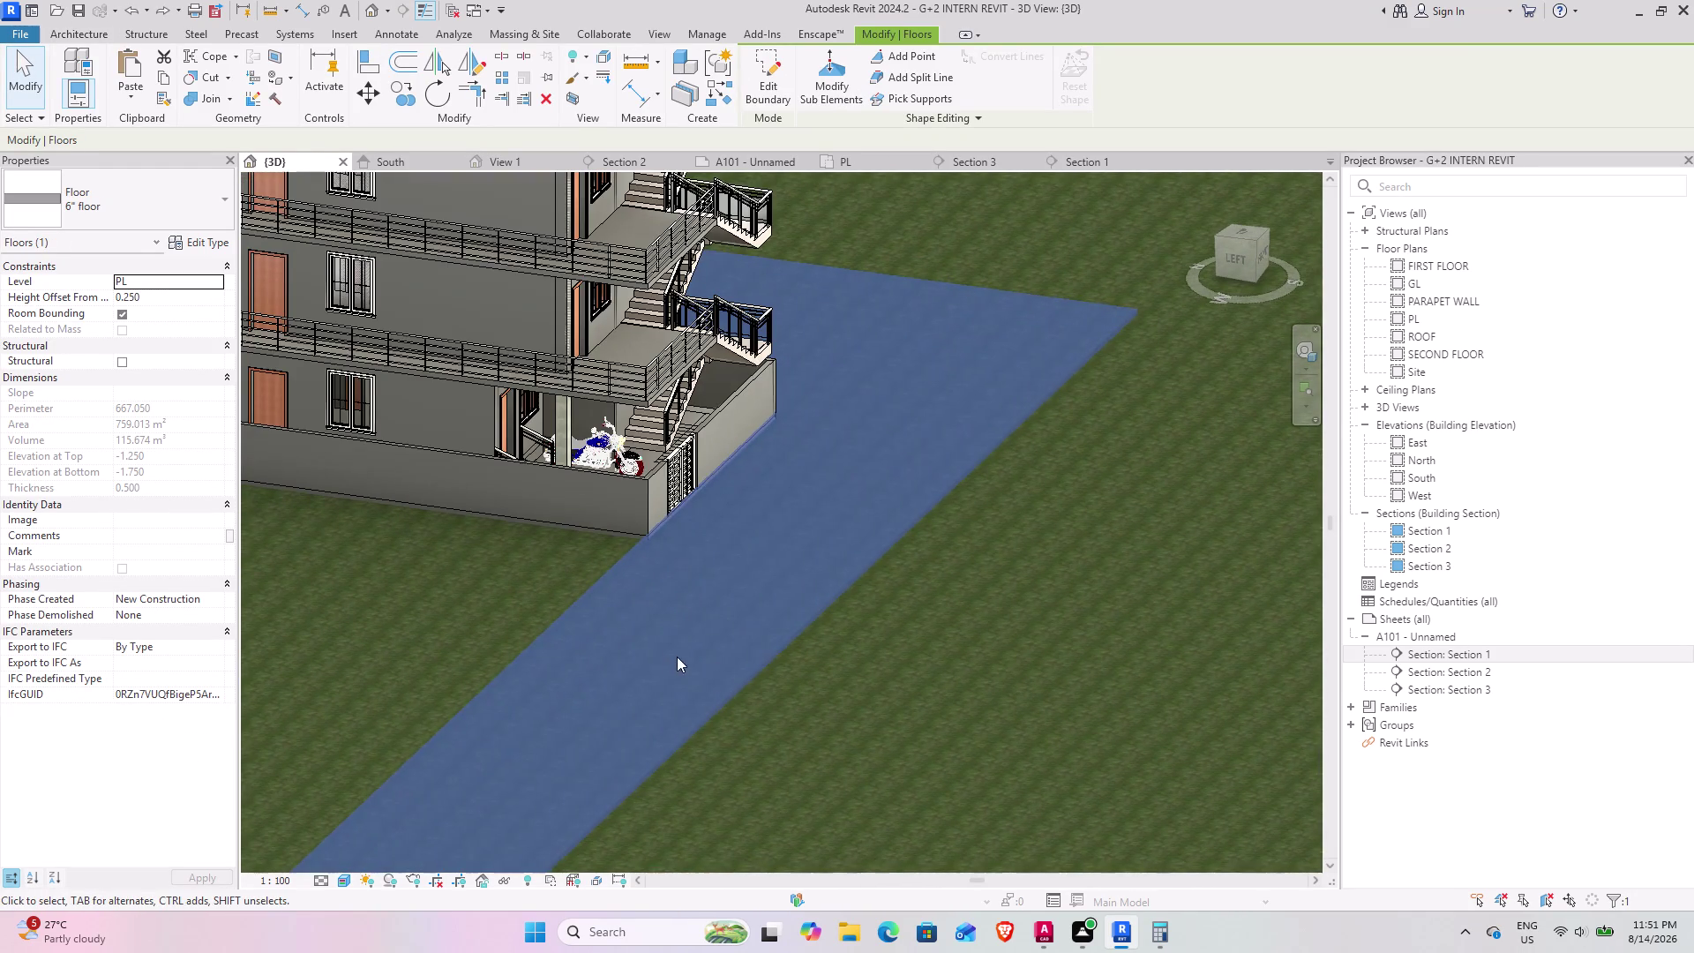
click(826, 752)
scroll(up, 3)
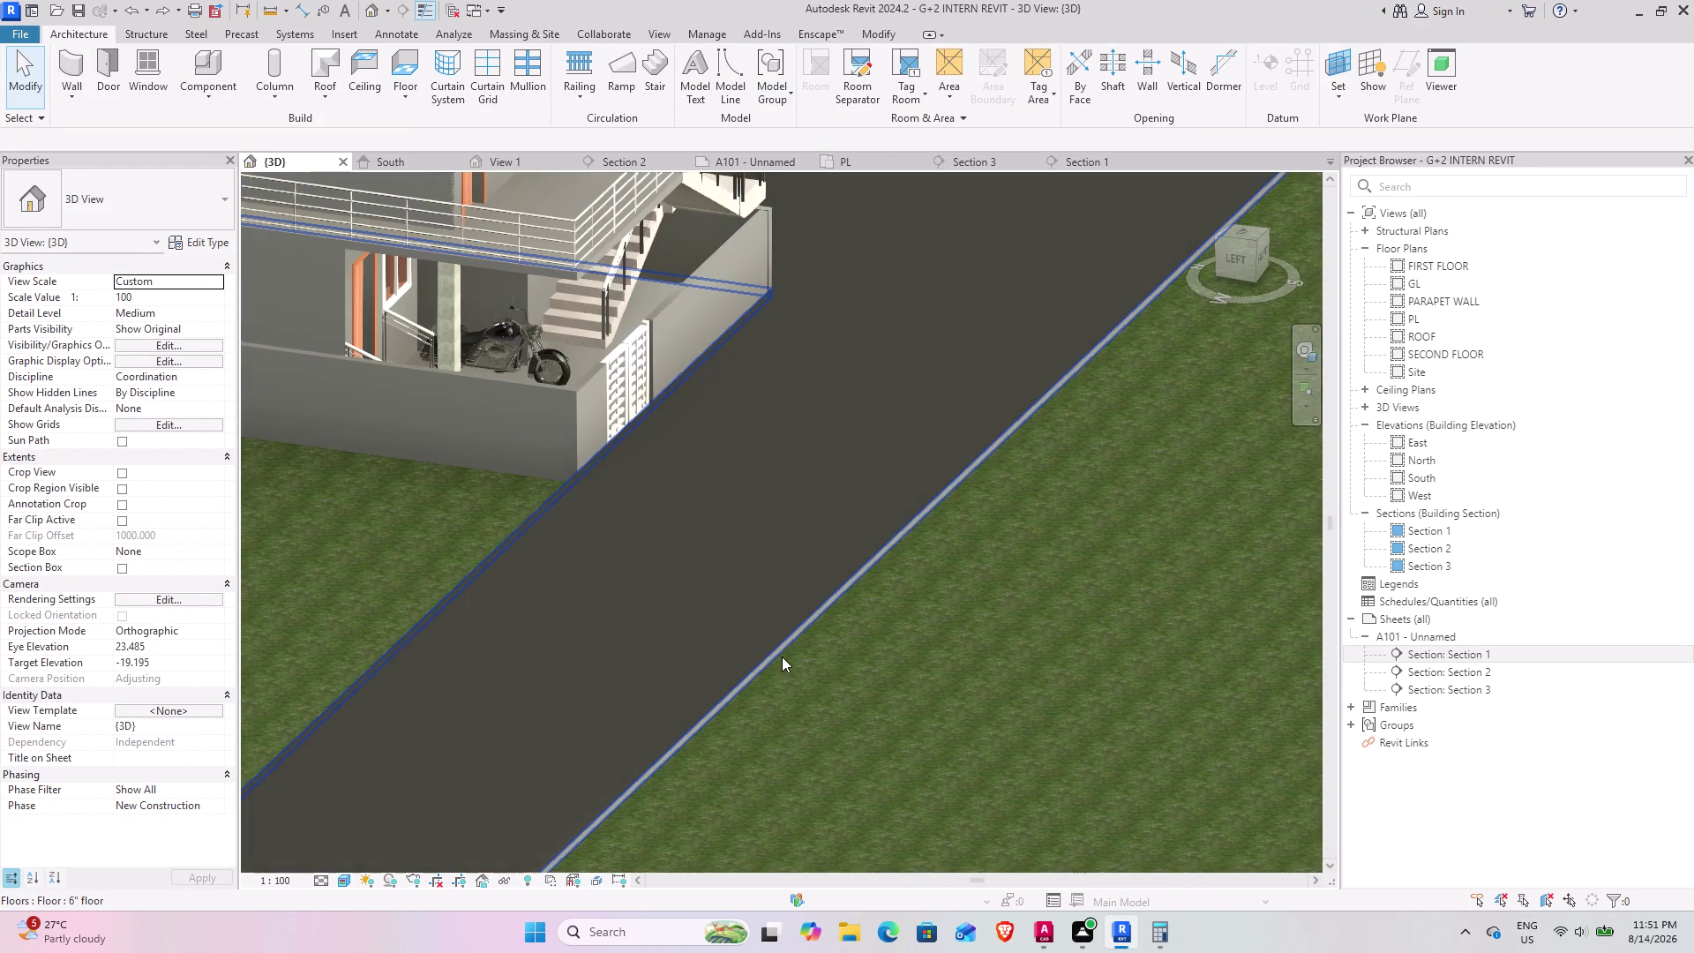
scroll(up, 3)
middle_drag(778, 658, 799, 656)
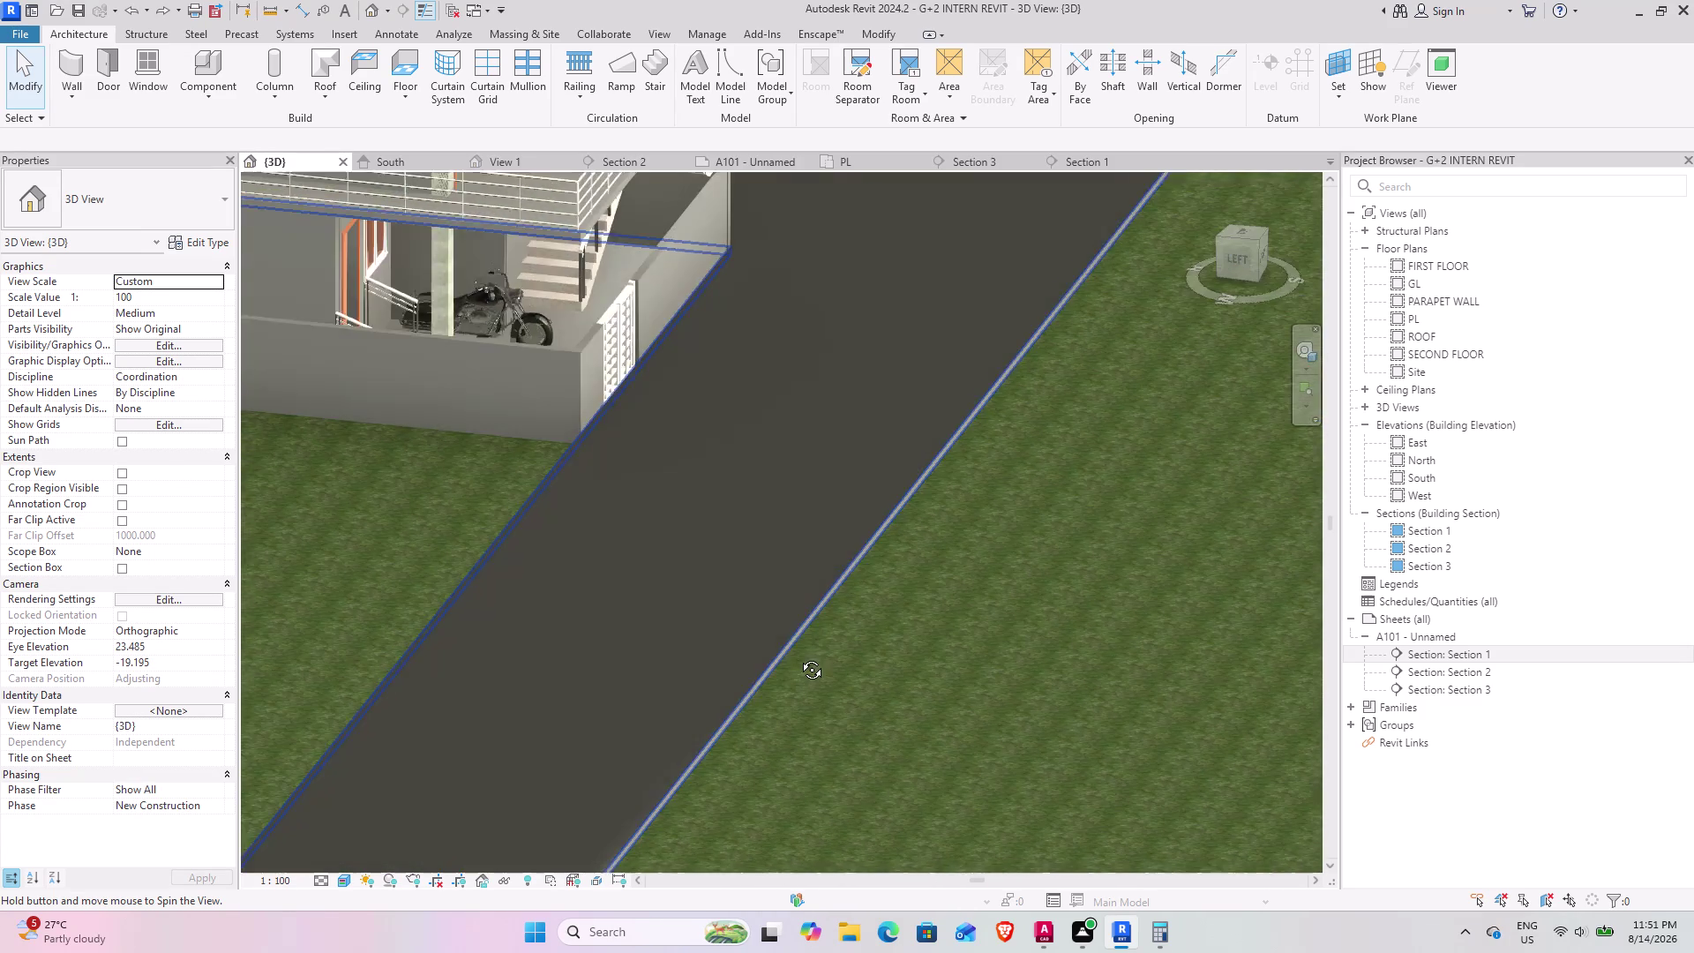
middle_drag(799, 657, 800, 656)
scroll(up, 3)
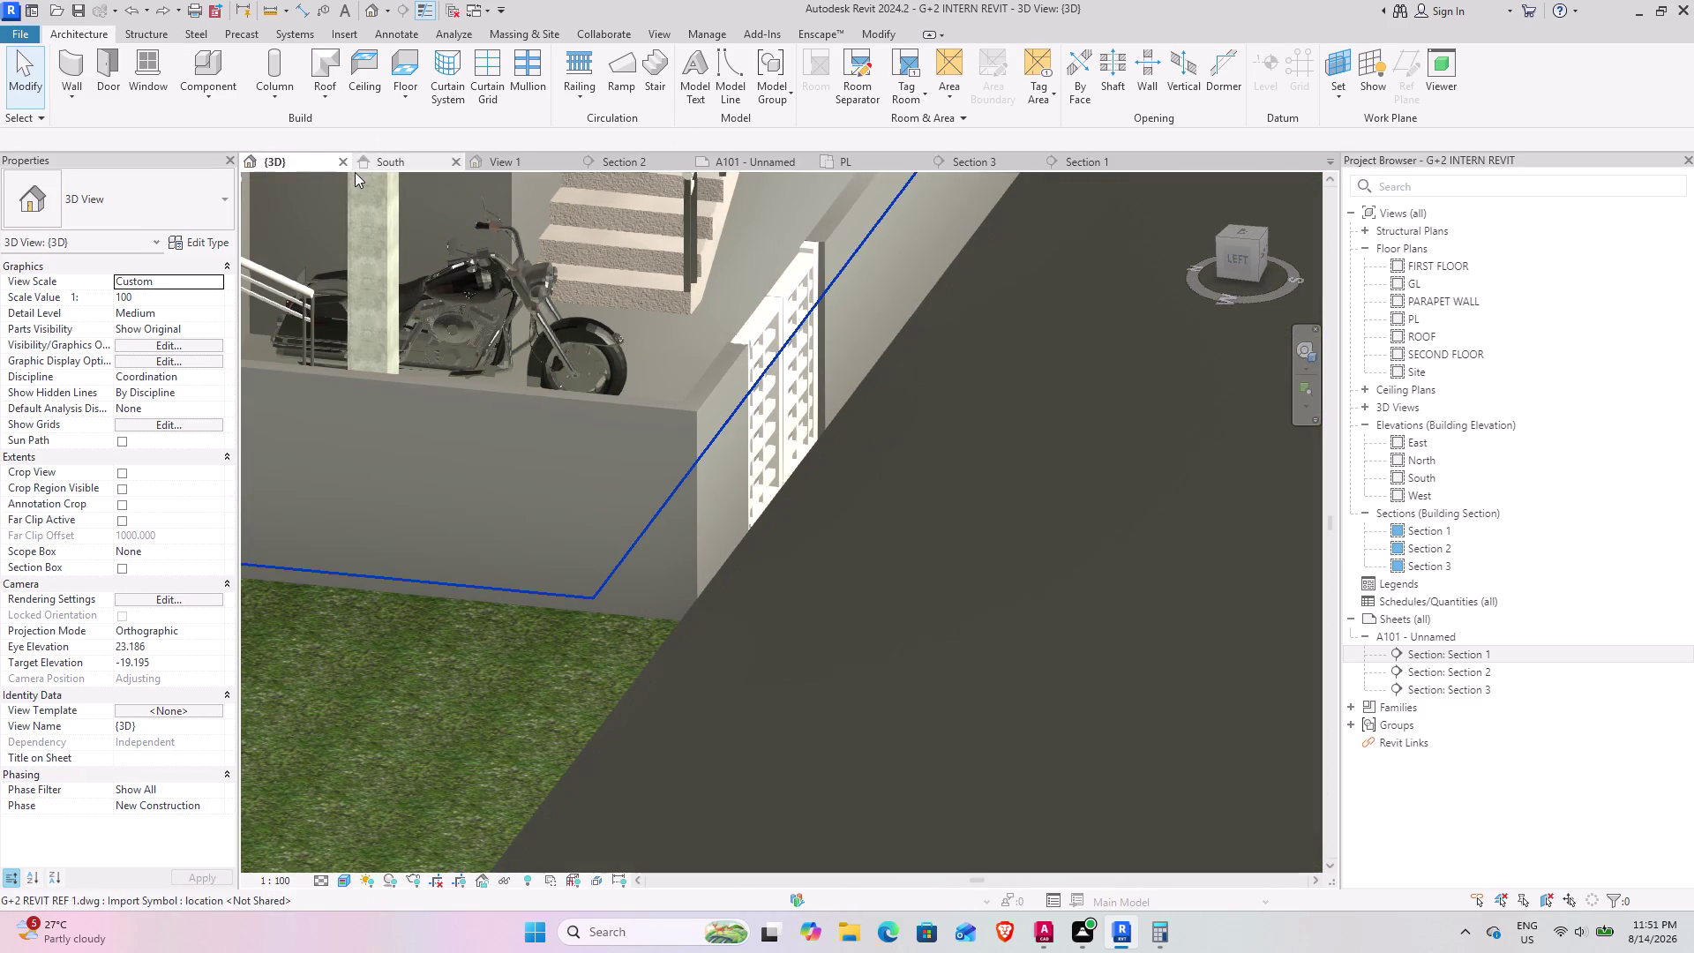
Open the South elevation and pan to the entrance gate at ground level.
click(401, 155)
scroll(down, 3)
middle_drag(514, 597, 550, 578)
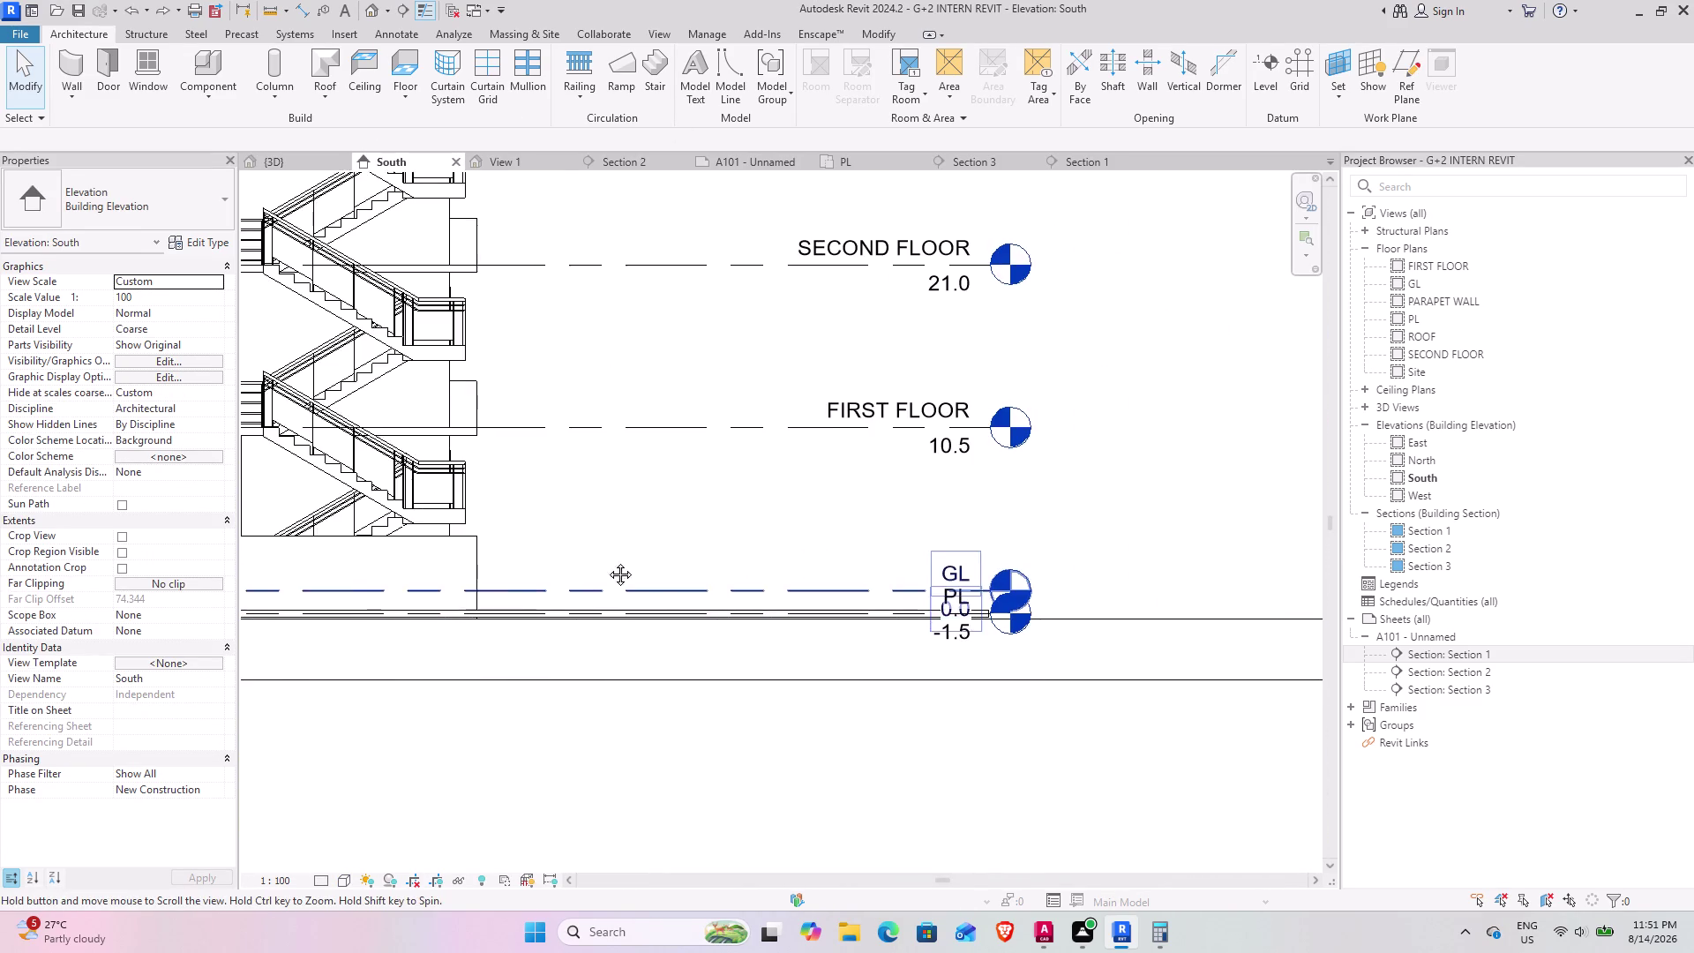
middle_drag(551, 577, 1161, 551)
middle_drag(648, 563, 1000, 512)
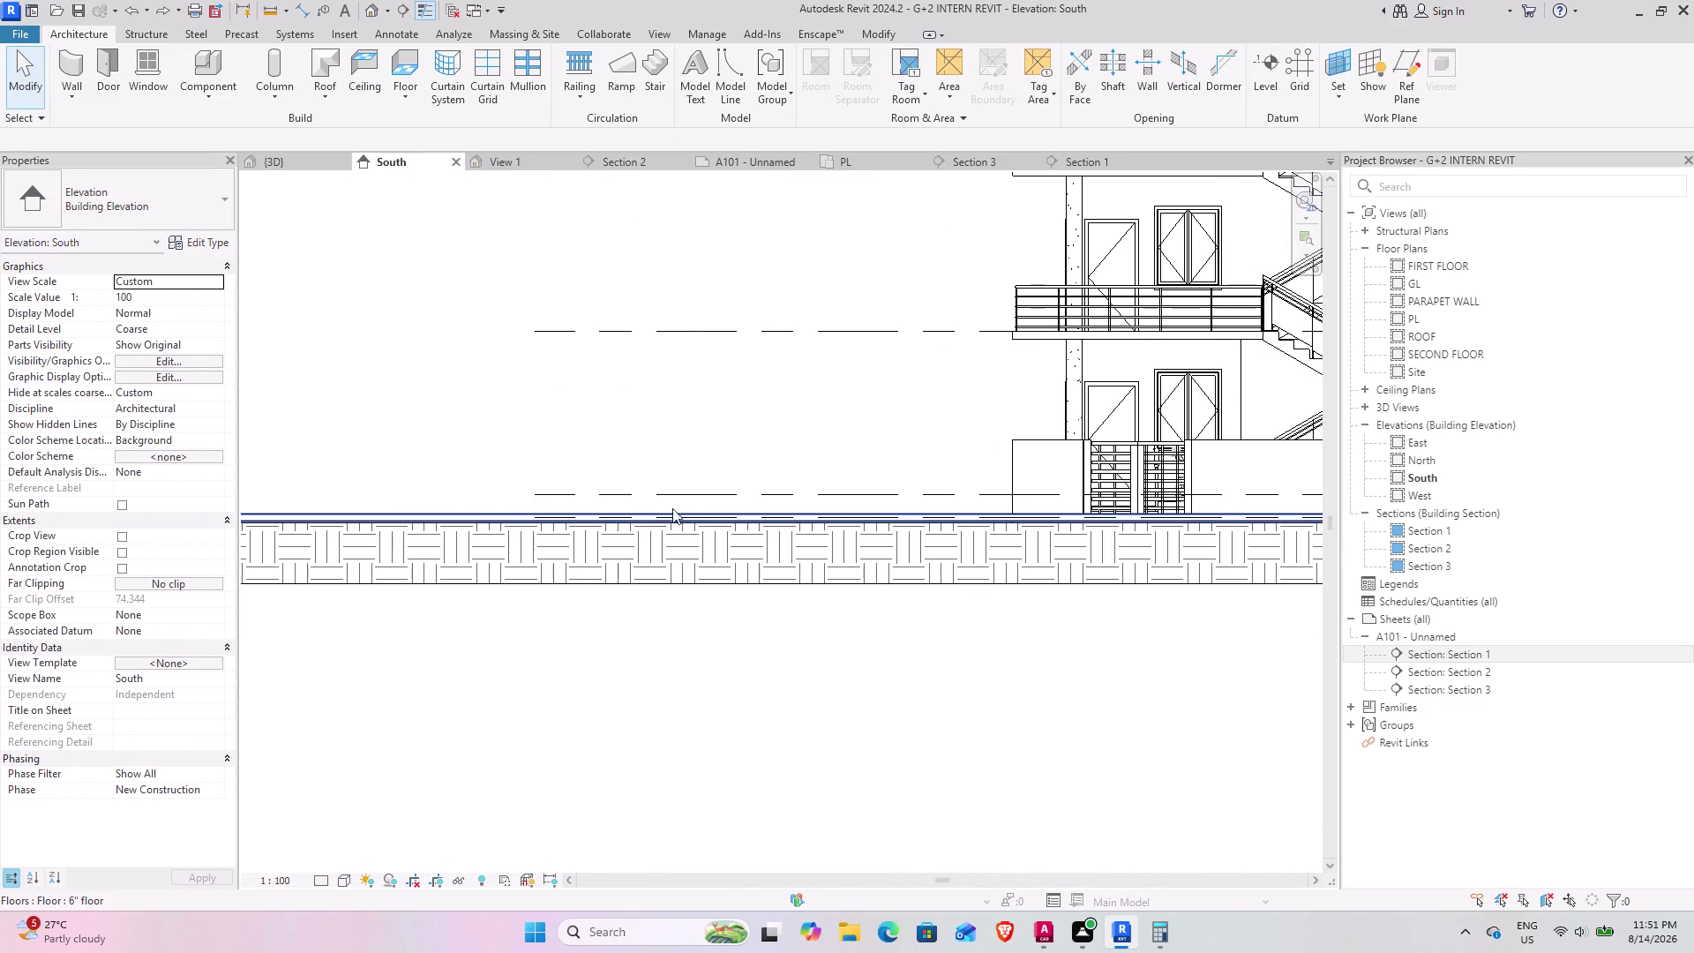
scroll(up, 3)
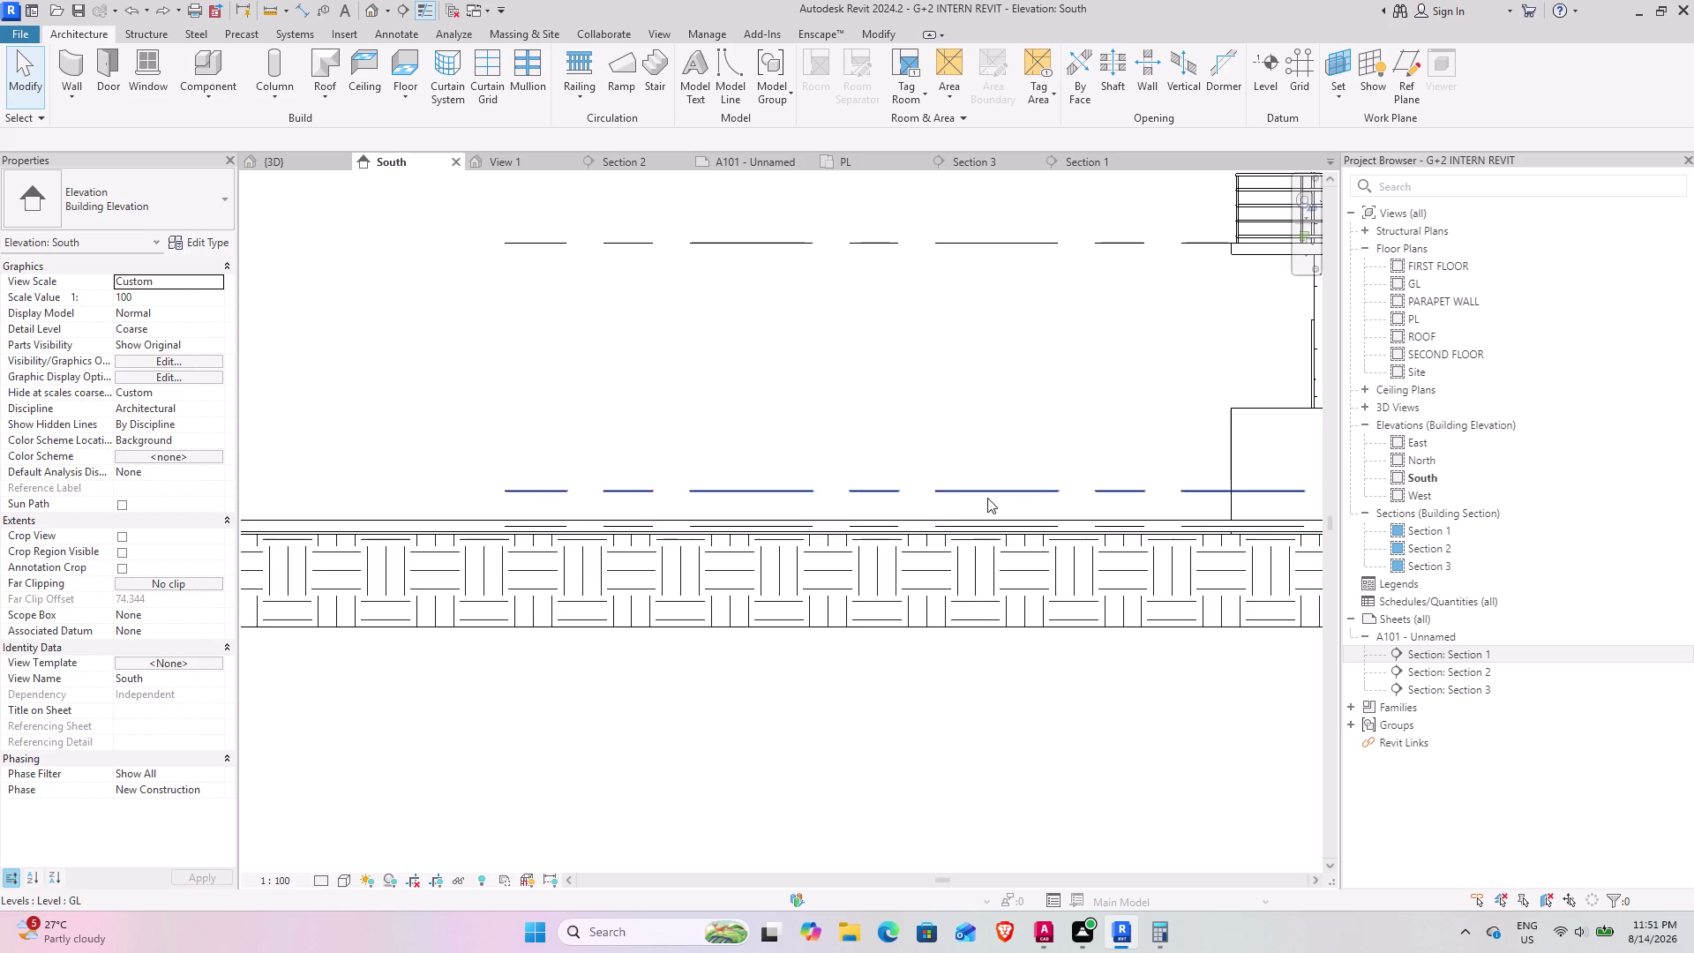
middle_drag(988, 498, 305, 538)
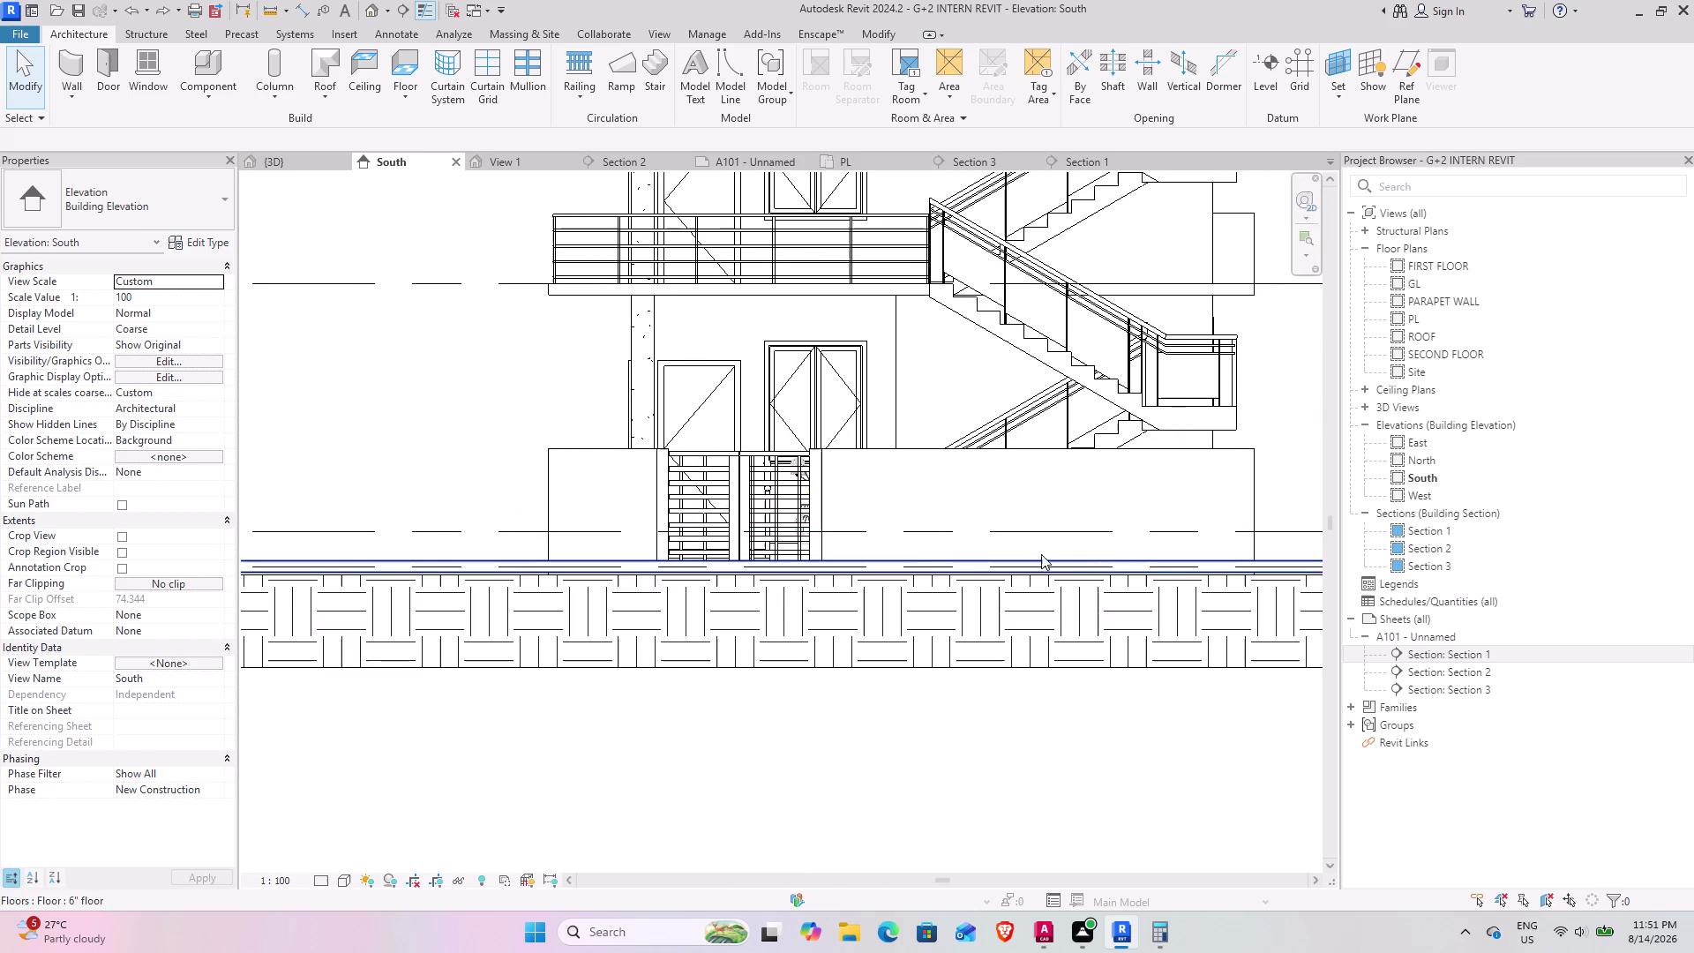
middle_drag(937, 555, 293, 572)
middle_drag(909, 567, 355, 577)
scroll(up, 3)
scroll(up, 3)
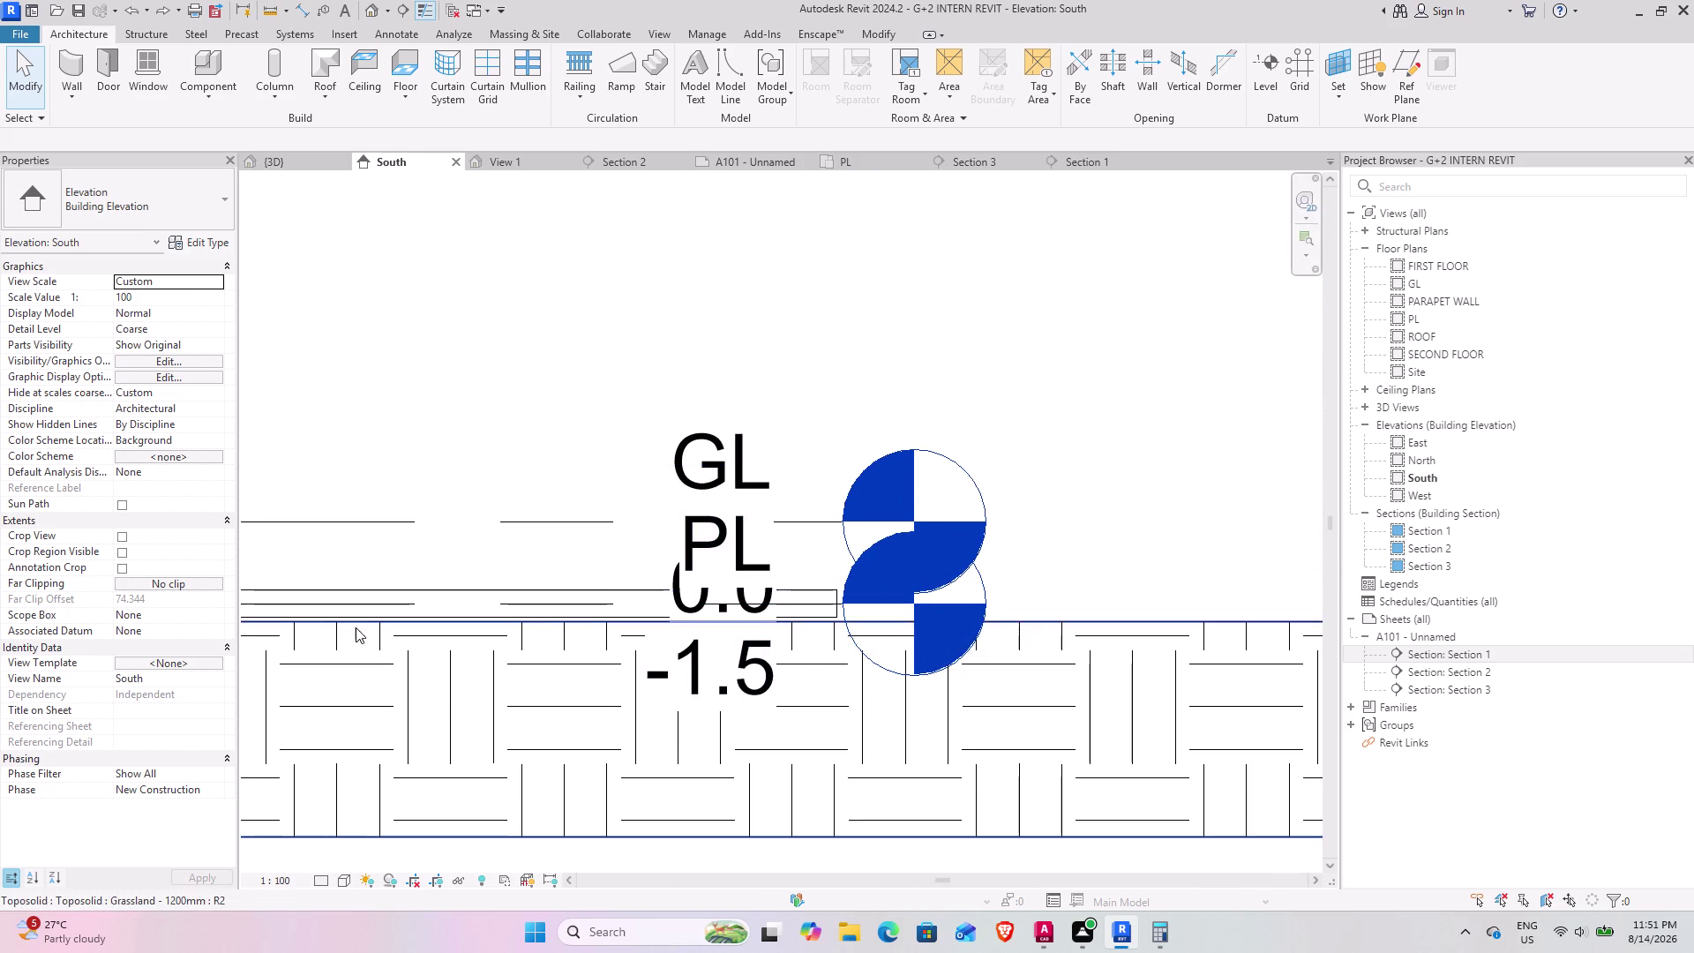
scroll(down, 3)
Select the road slab at PL, compare it with the level lines, deselect it, and return to 3D.
click(578, 602)
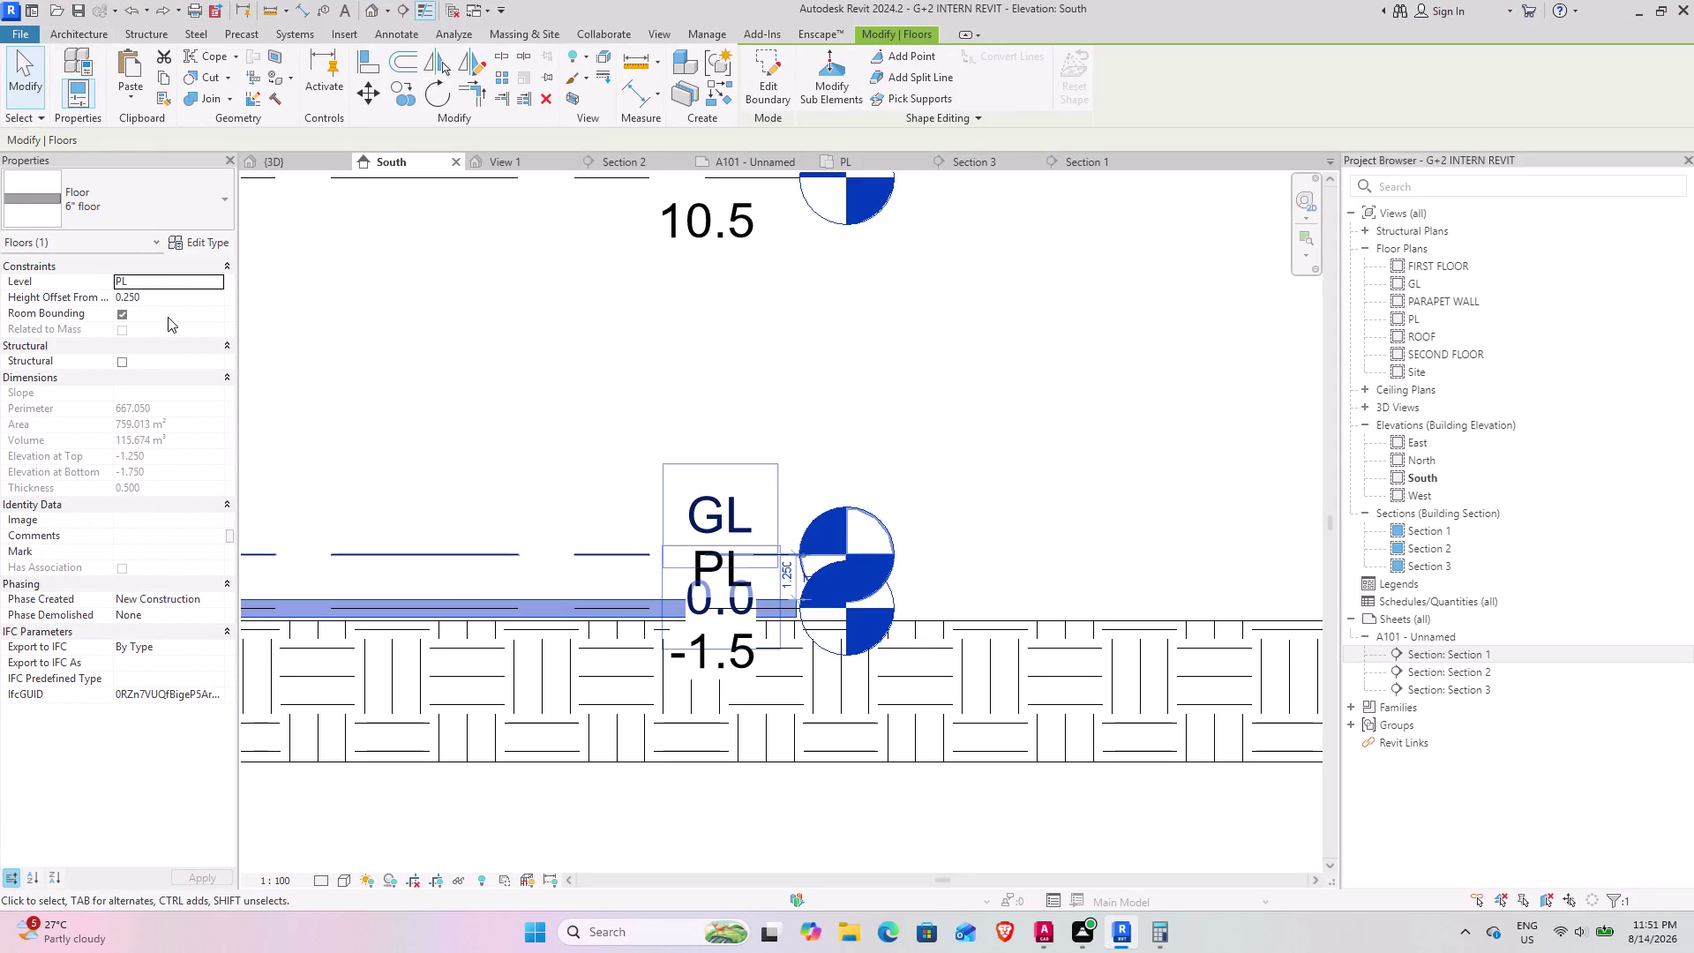
scroll(down, 3)
middle_drag(421, 521, 1085, 688)
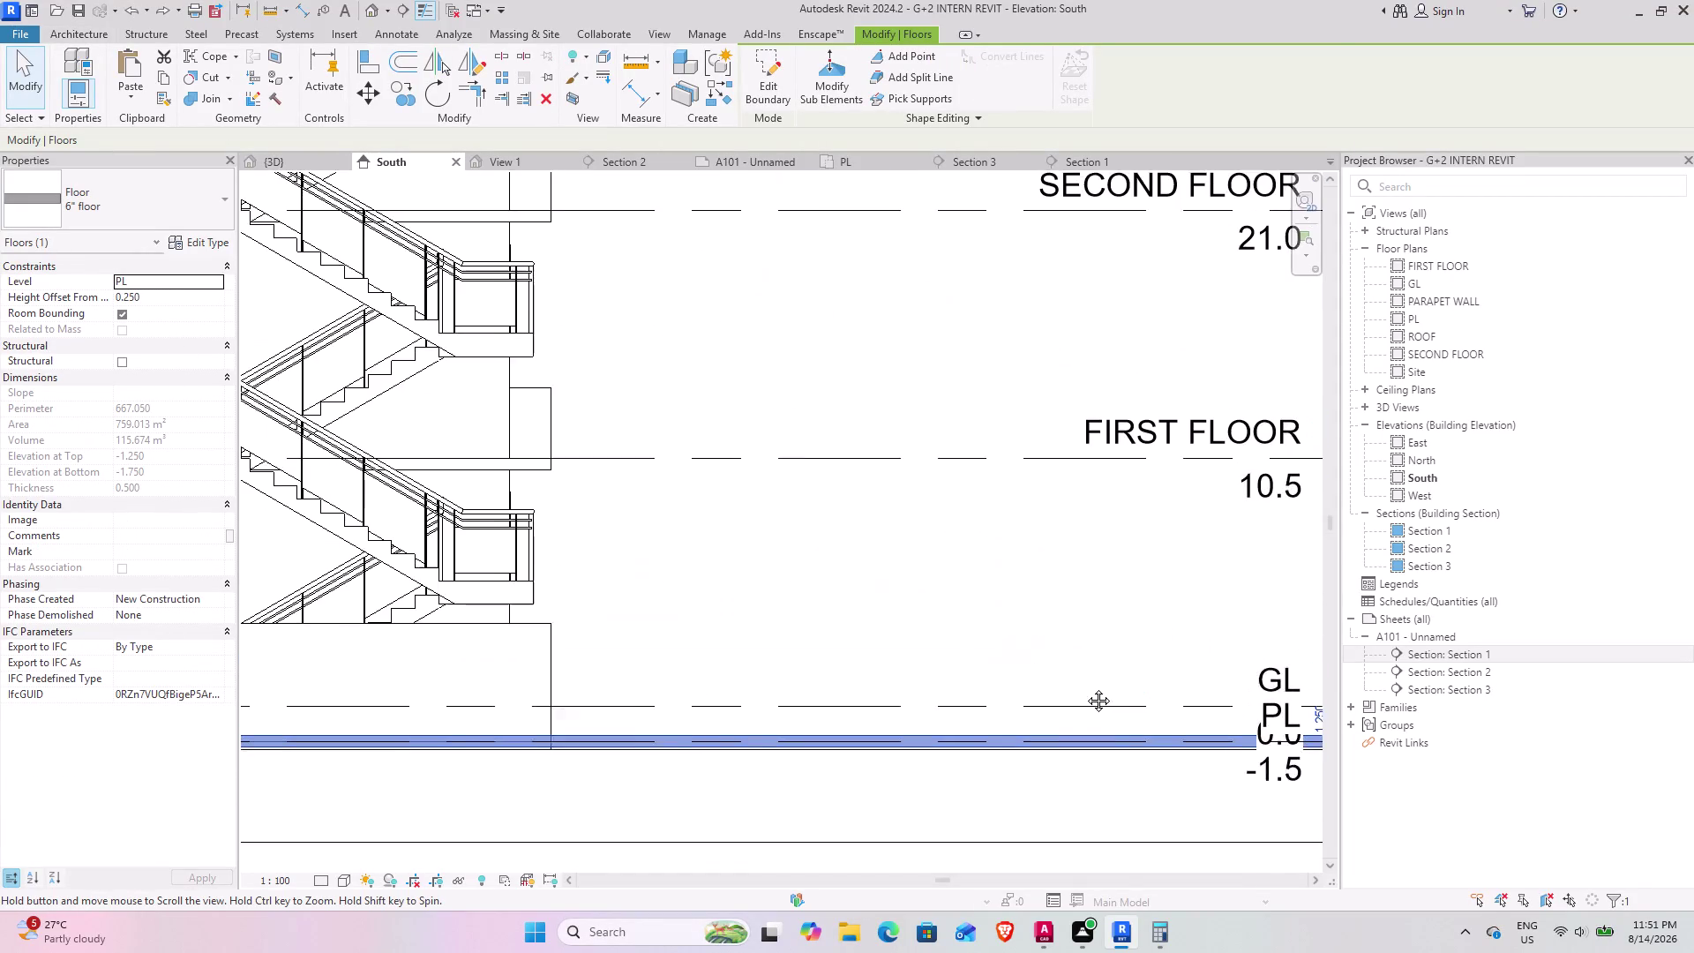
middle_drag(1085, 687, 685, 572)
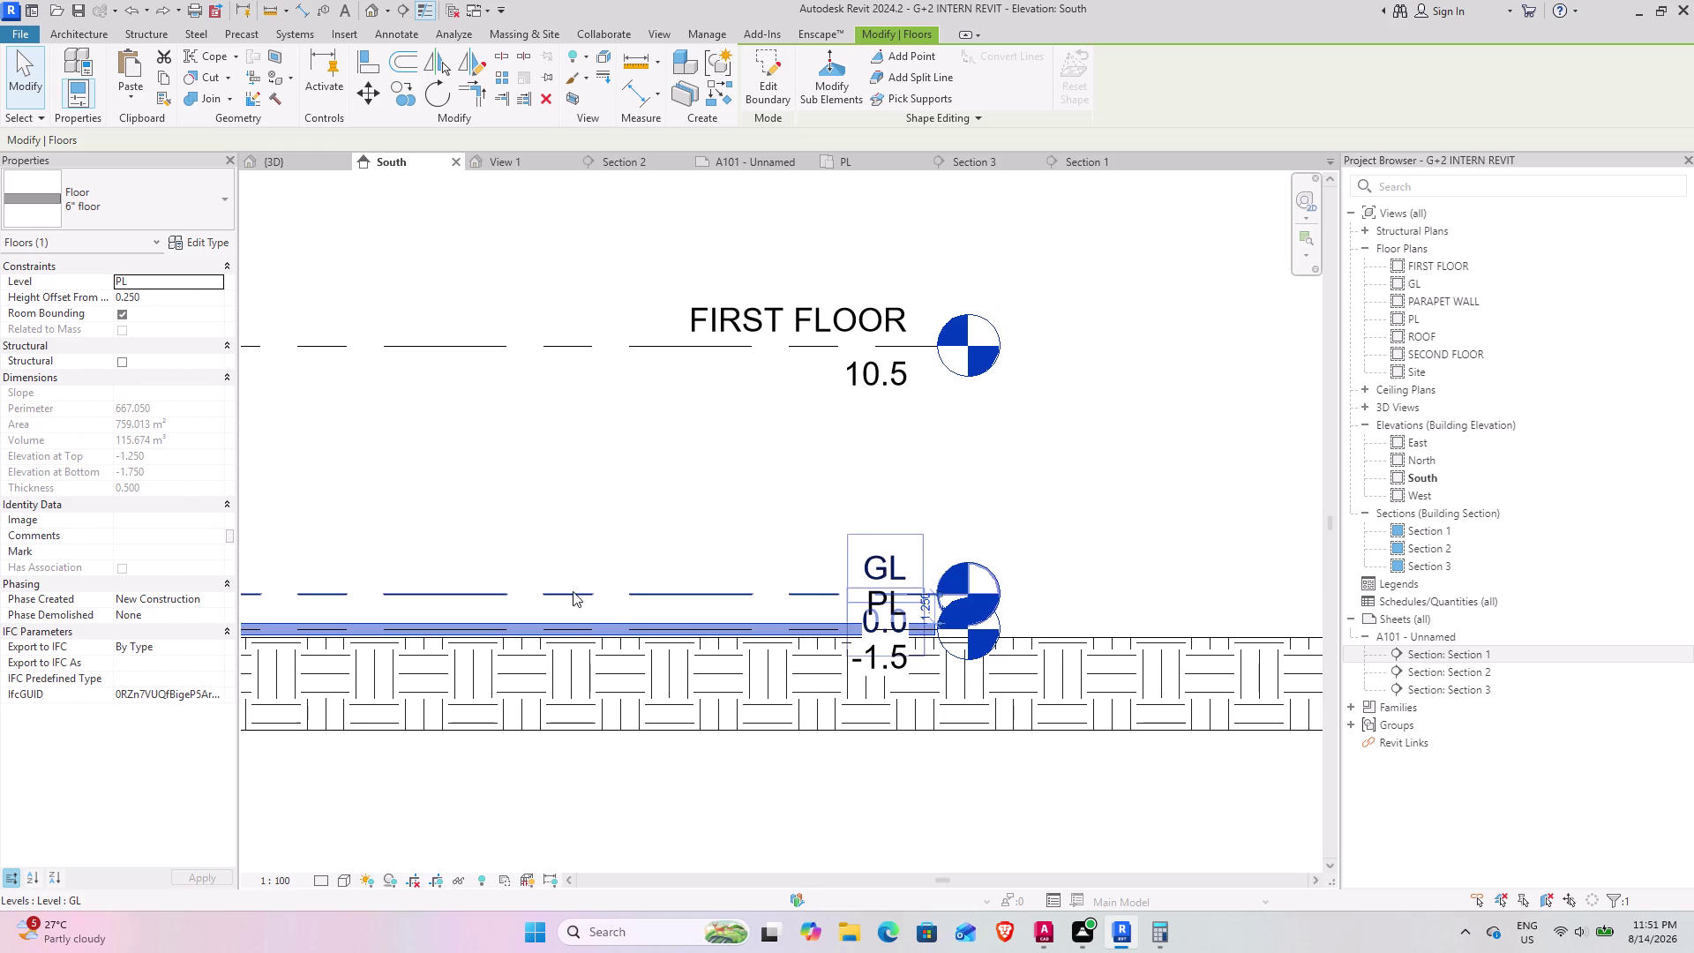
scroll(down, 3)
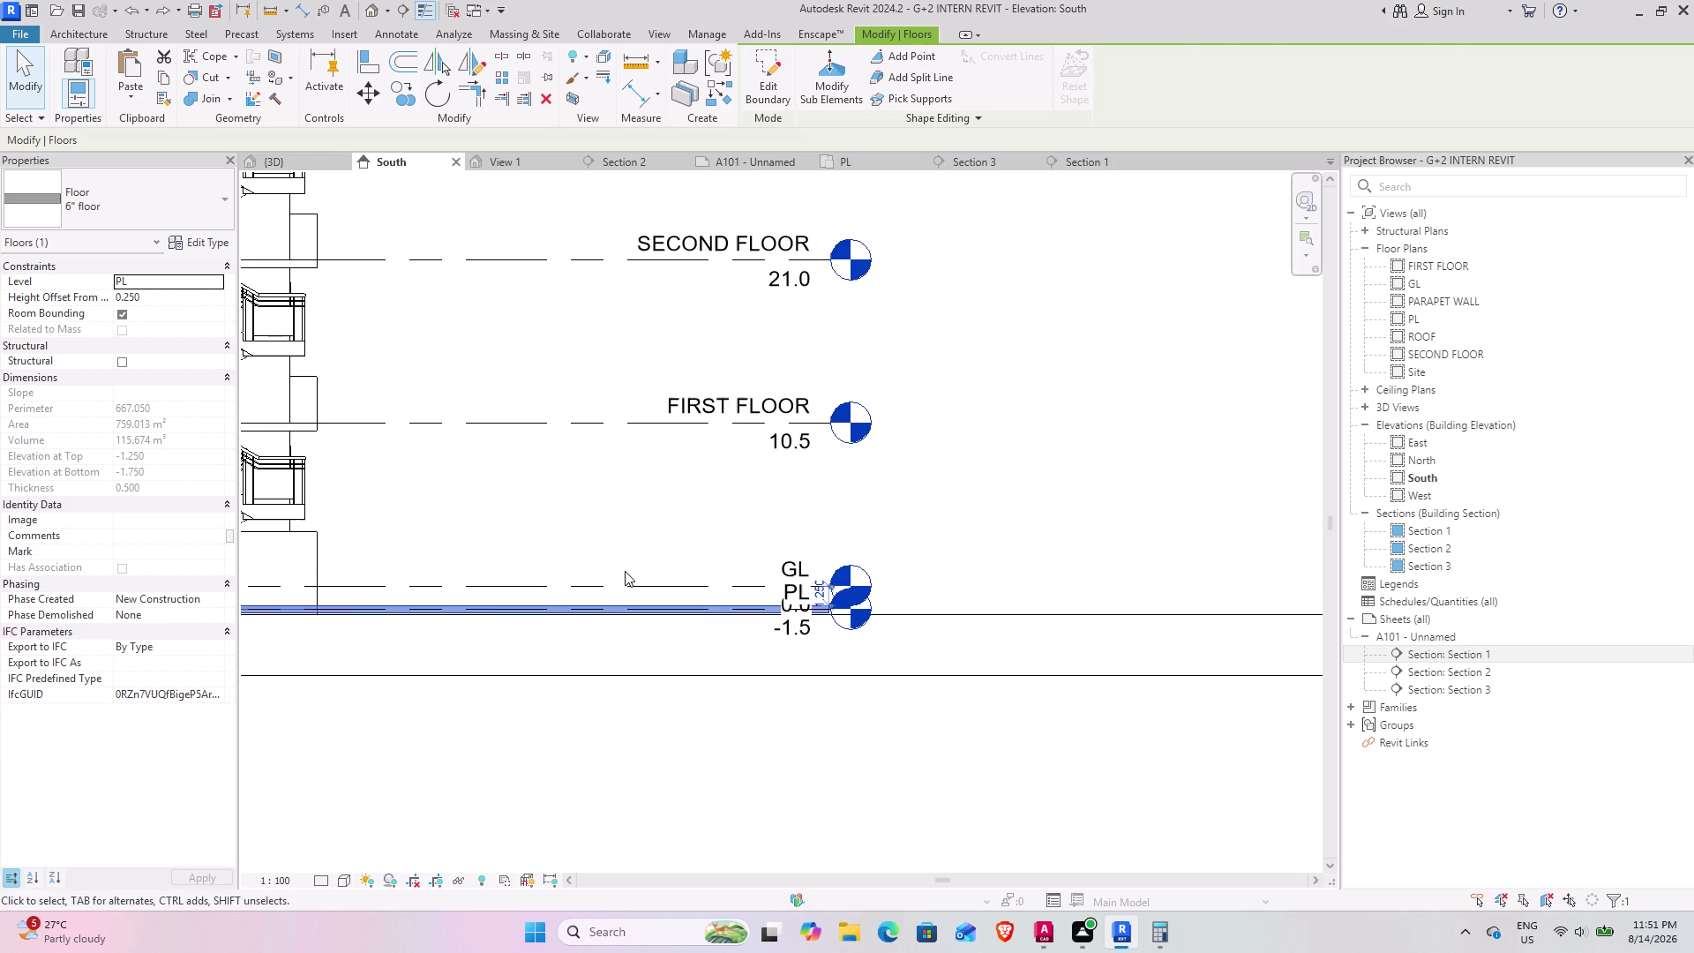
click(596, 523)
middle_drag(549, 583, 685, 686)
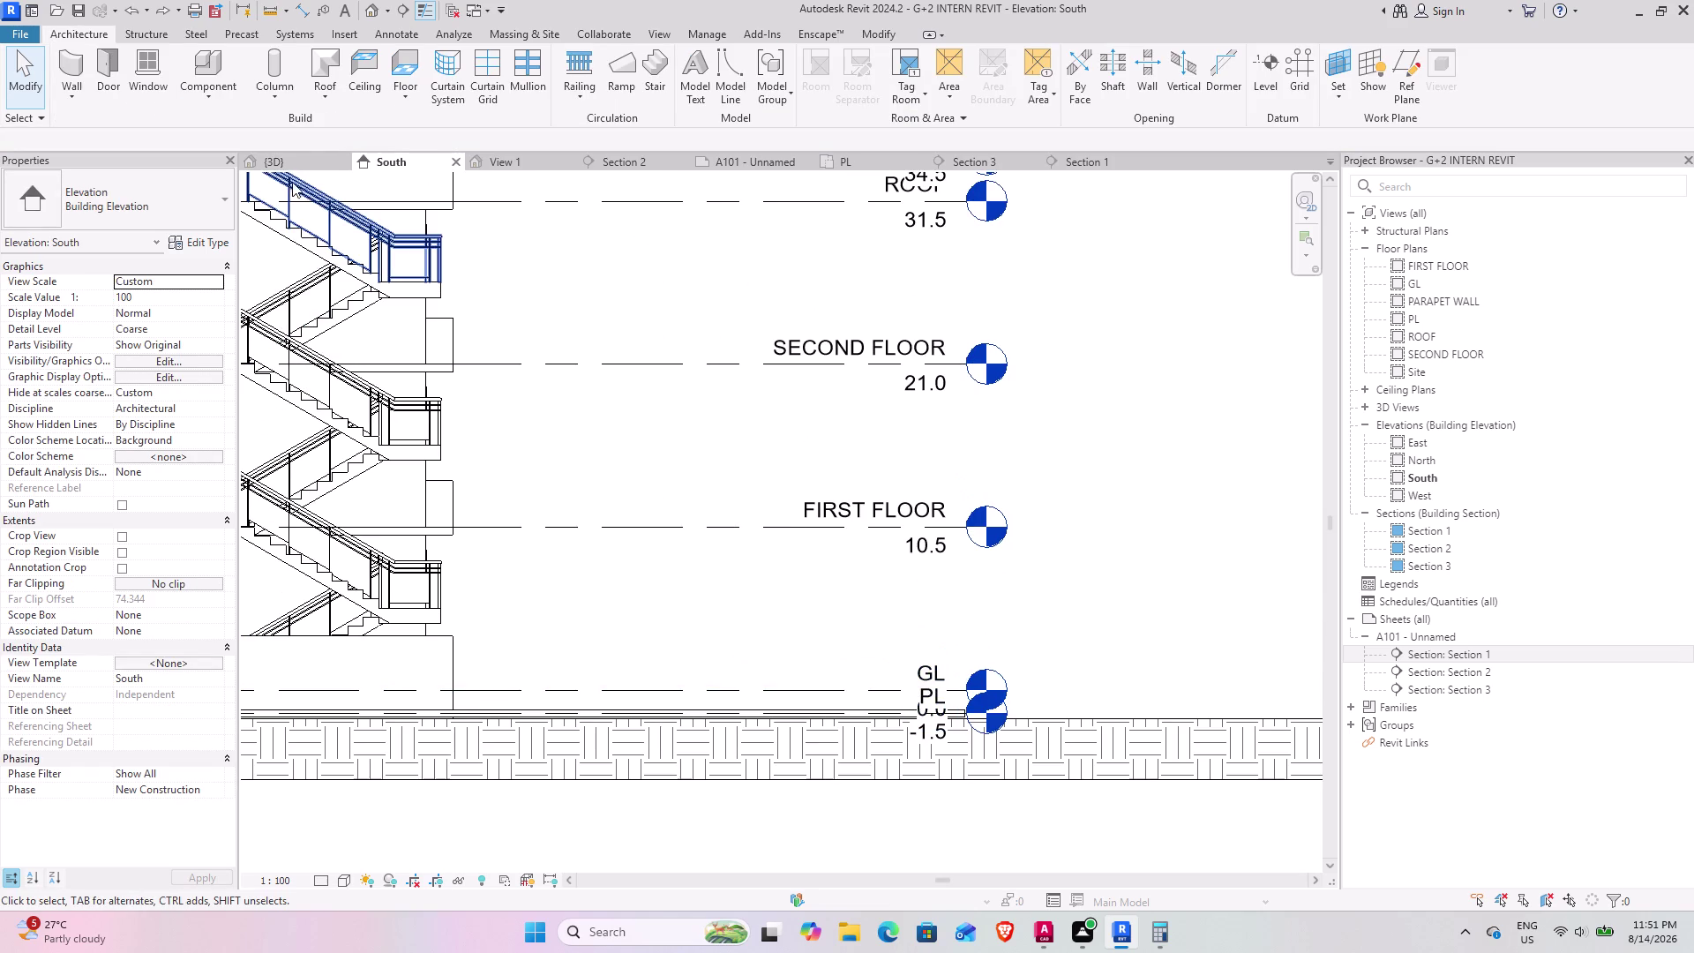
click(286, 156)
Orbit and zoom the 3D view around the parked motorcycle, upper landing and balcony railings.
middle_drag(673, 633, 669, 669)
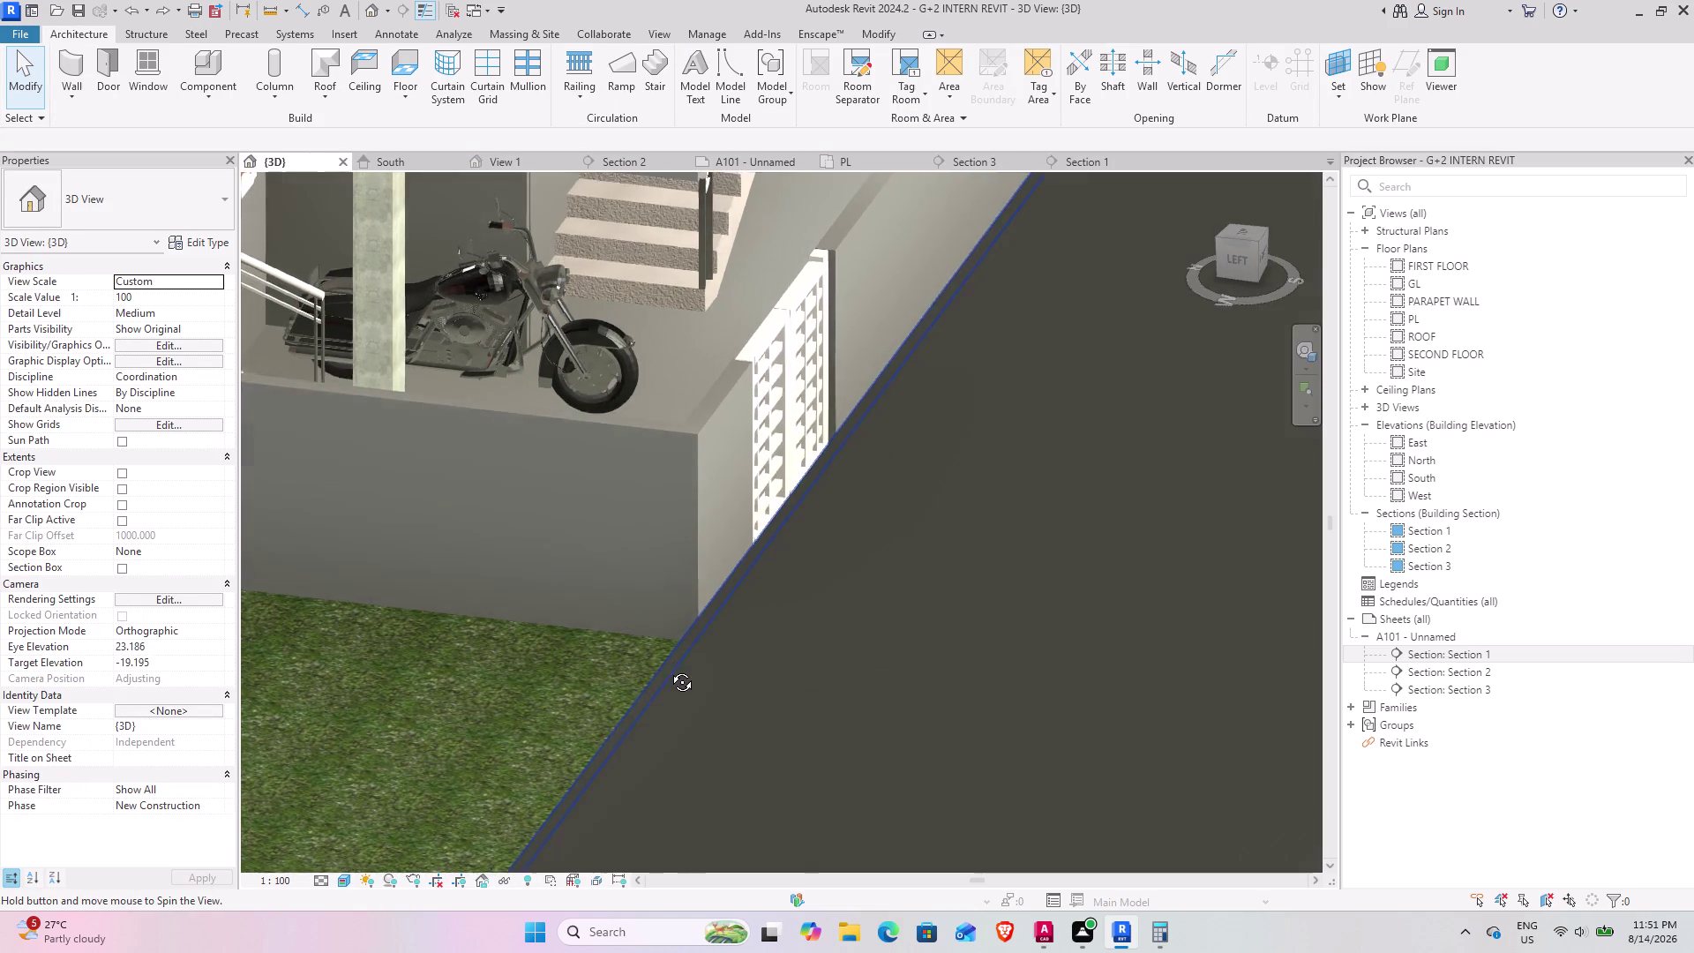
middle_drag(668, 668, 624, 700)
scroll(up, 3)
middle_drag(490, 477, 488, 437)
scroll(up, 3)
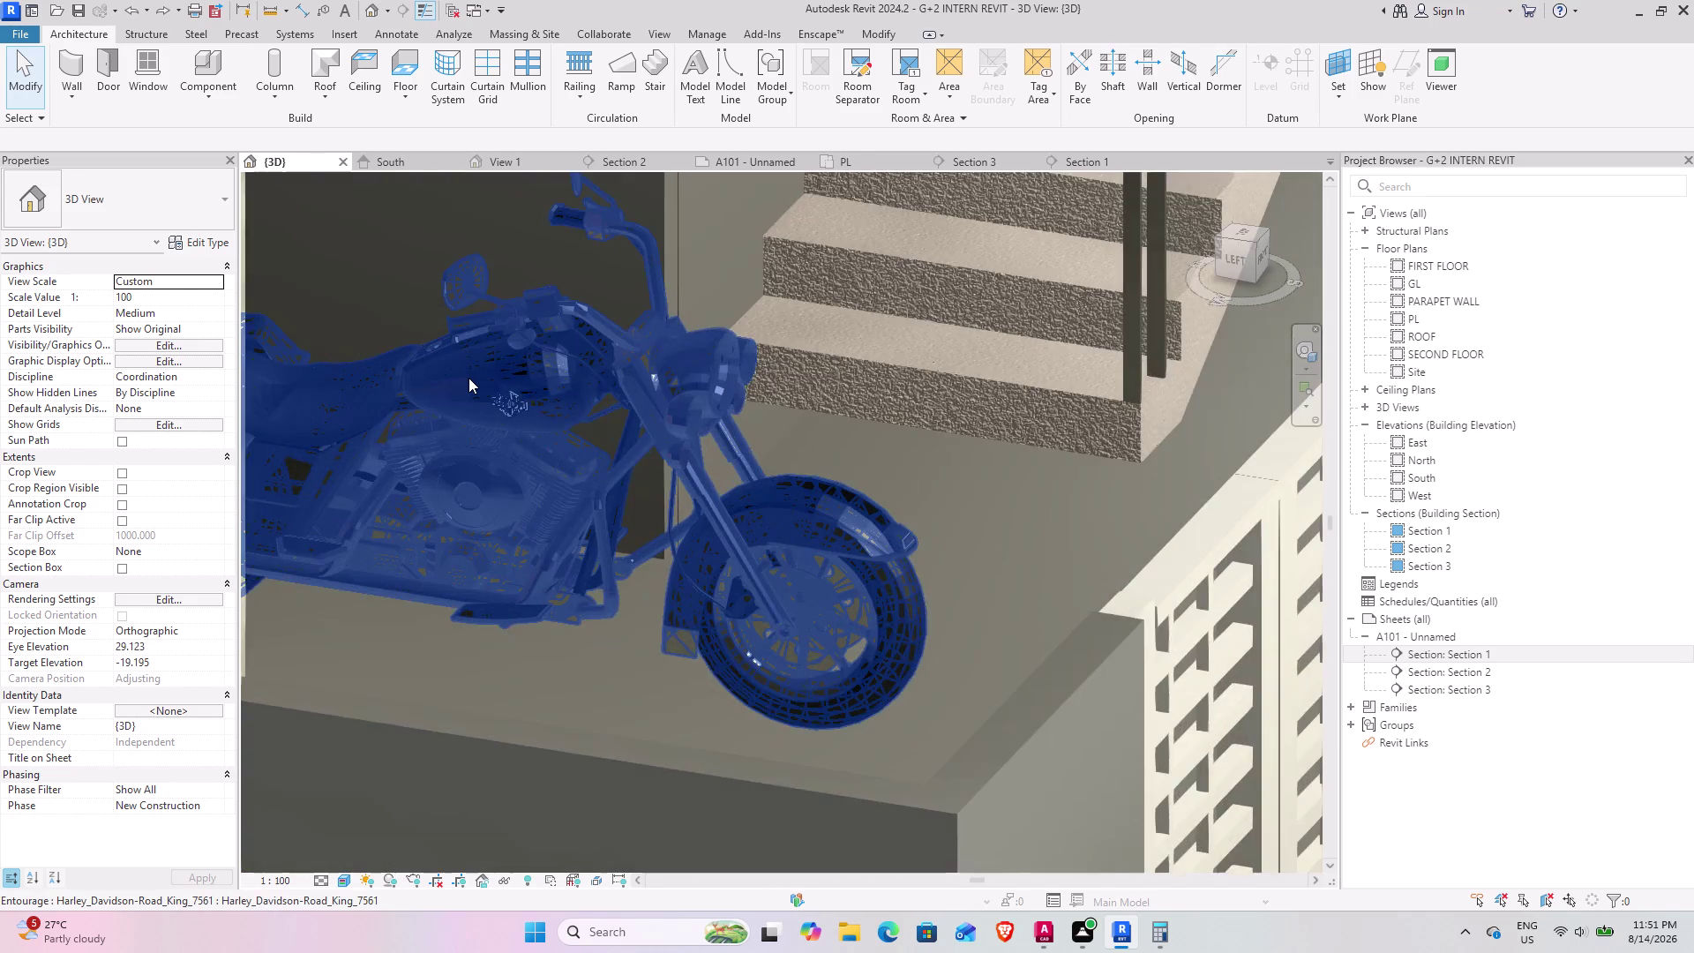
scroll(up, 3)
click(704, 796)
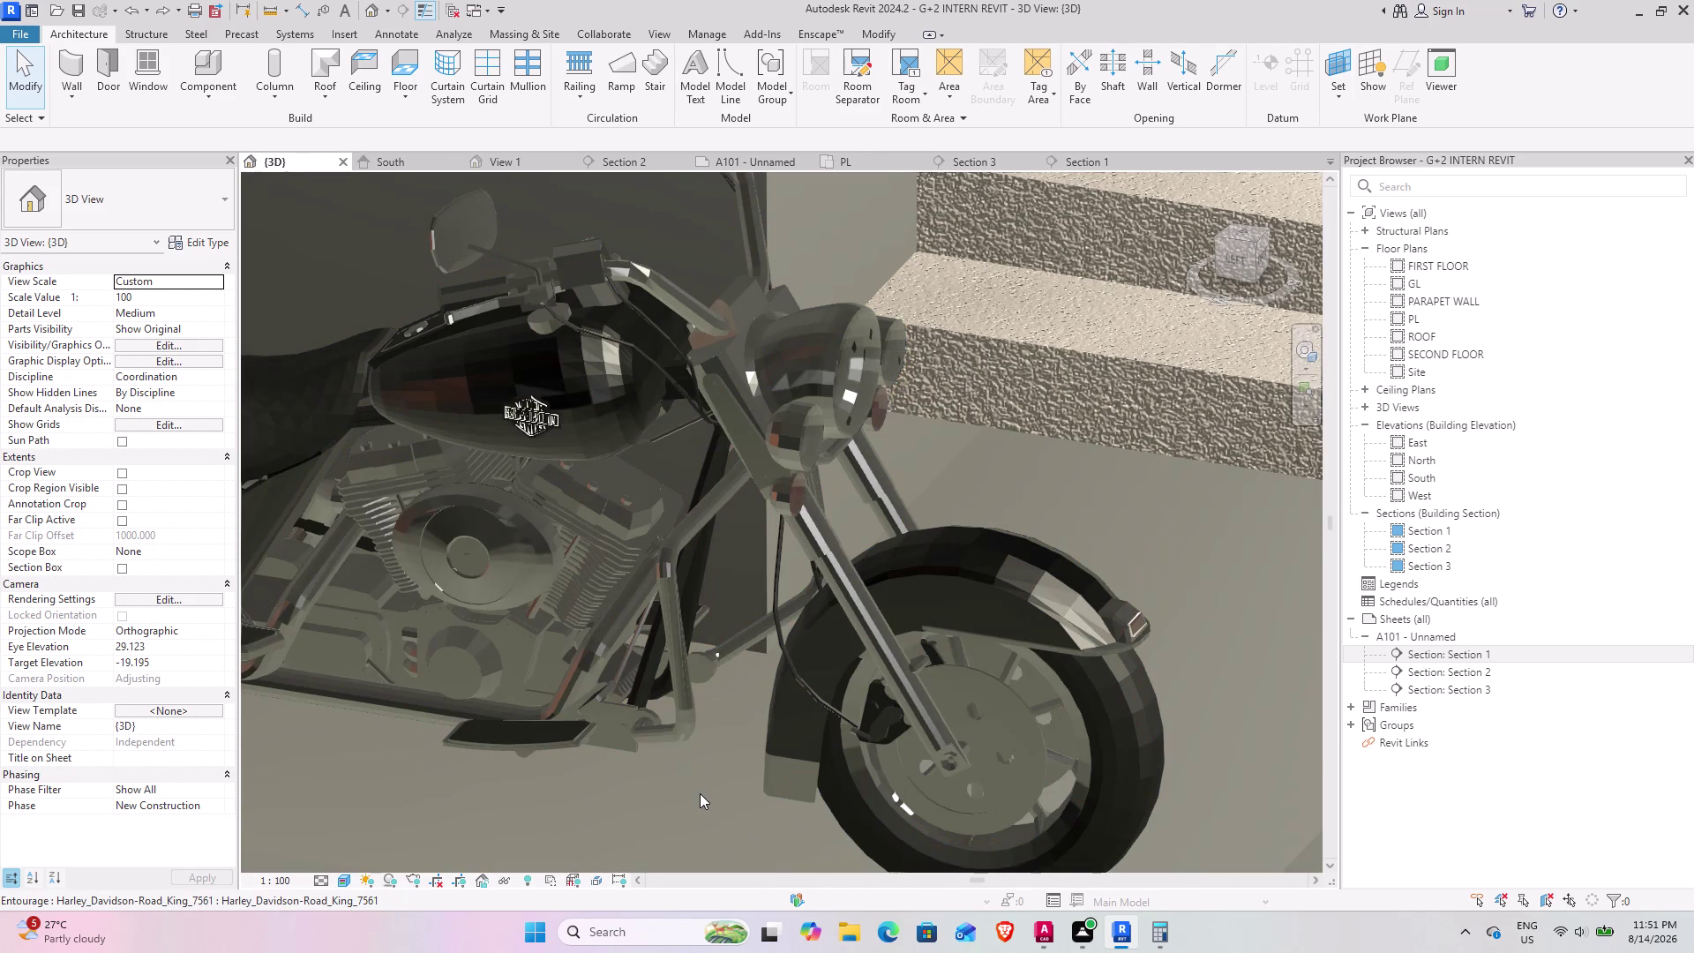
scroll(down, 3)
scroll(down, 3)
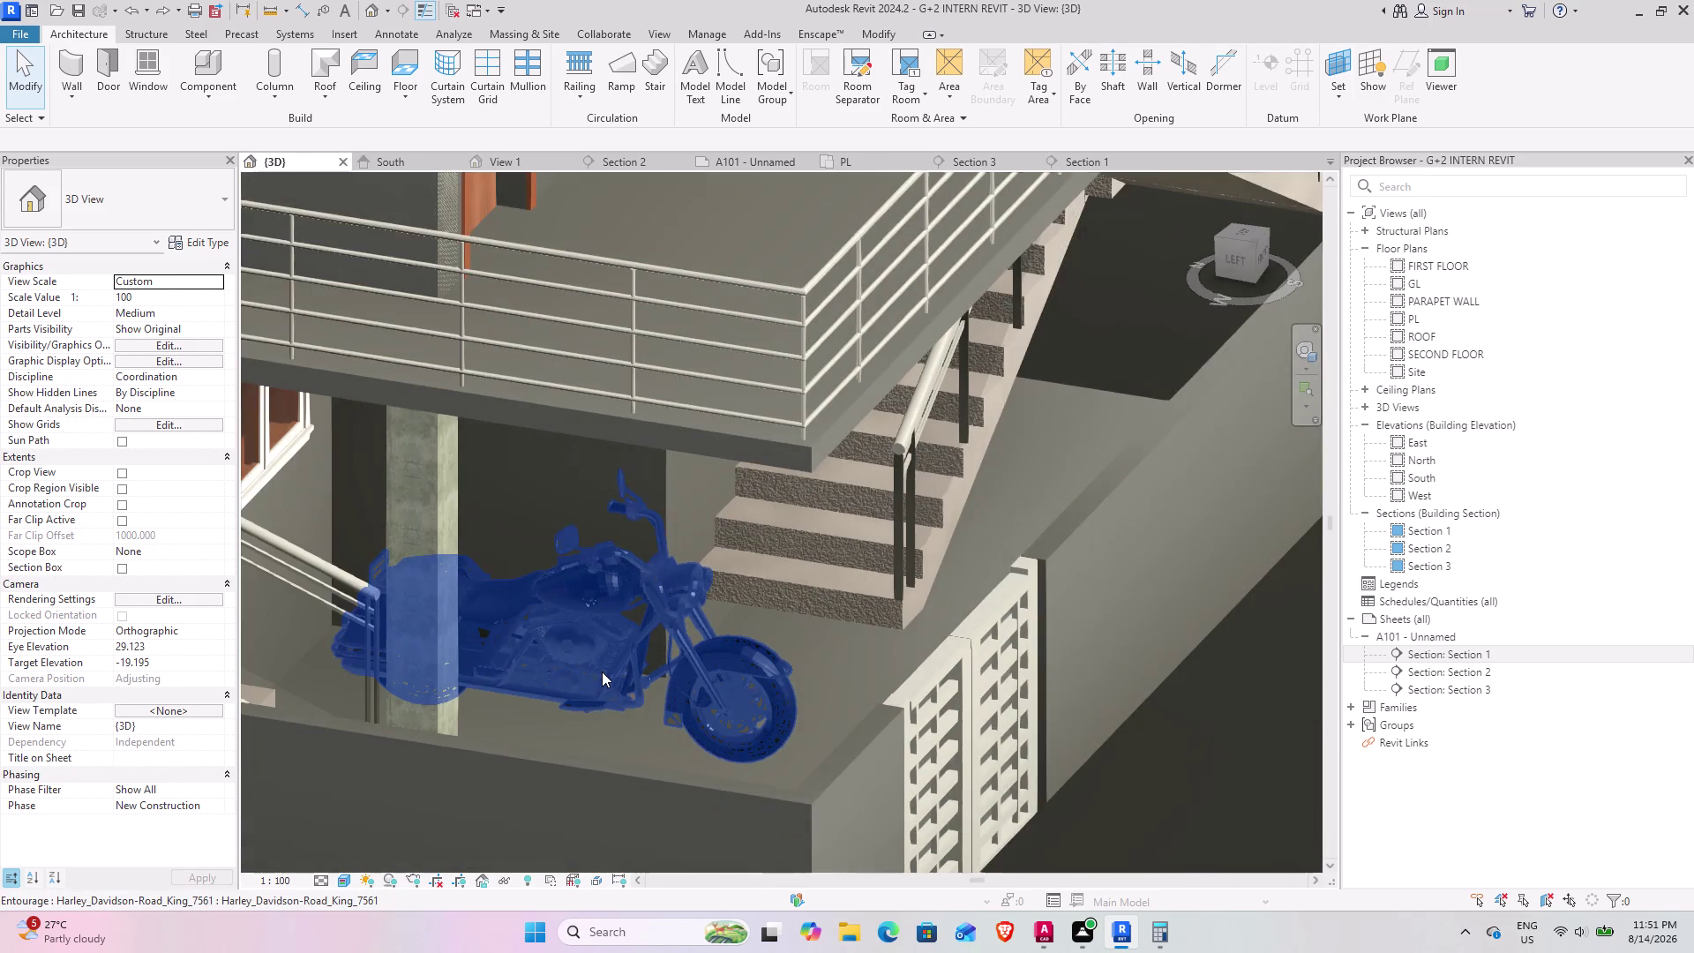
middle_drag(601, 690, 546, 707)
middle_drag(802, 553, 994, 389)
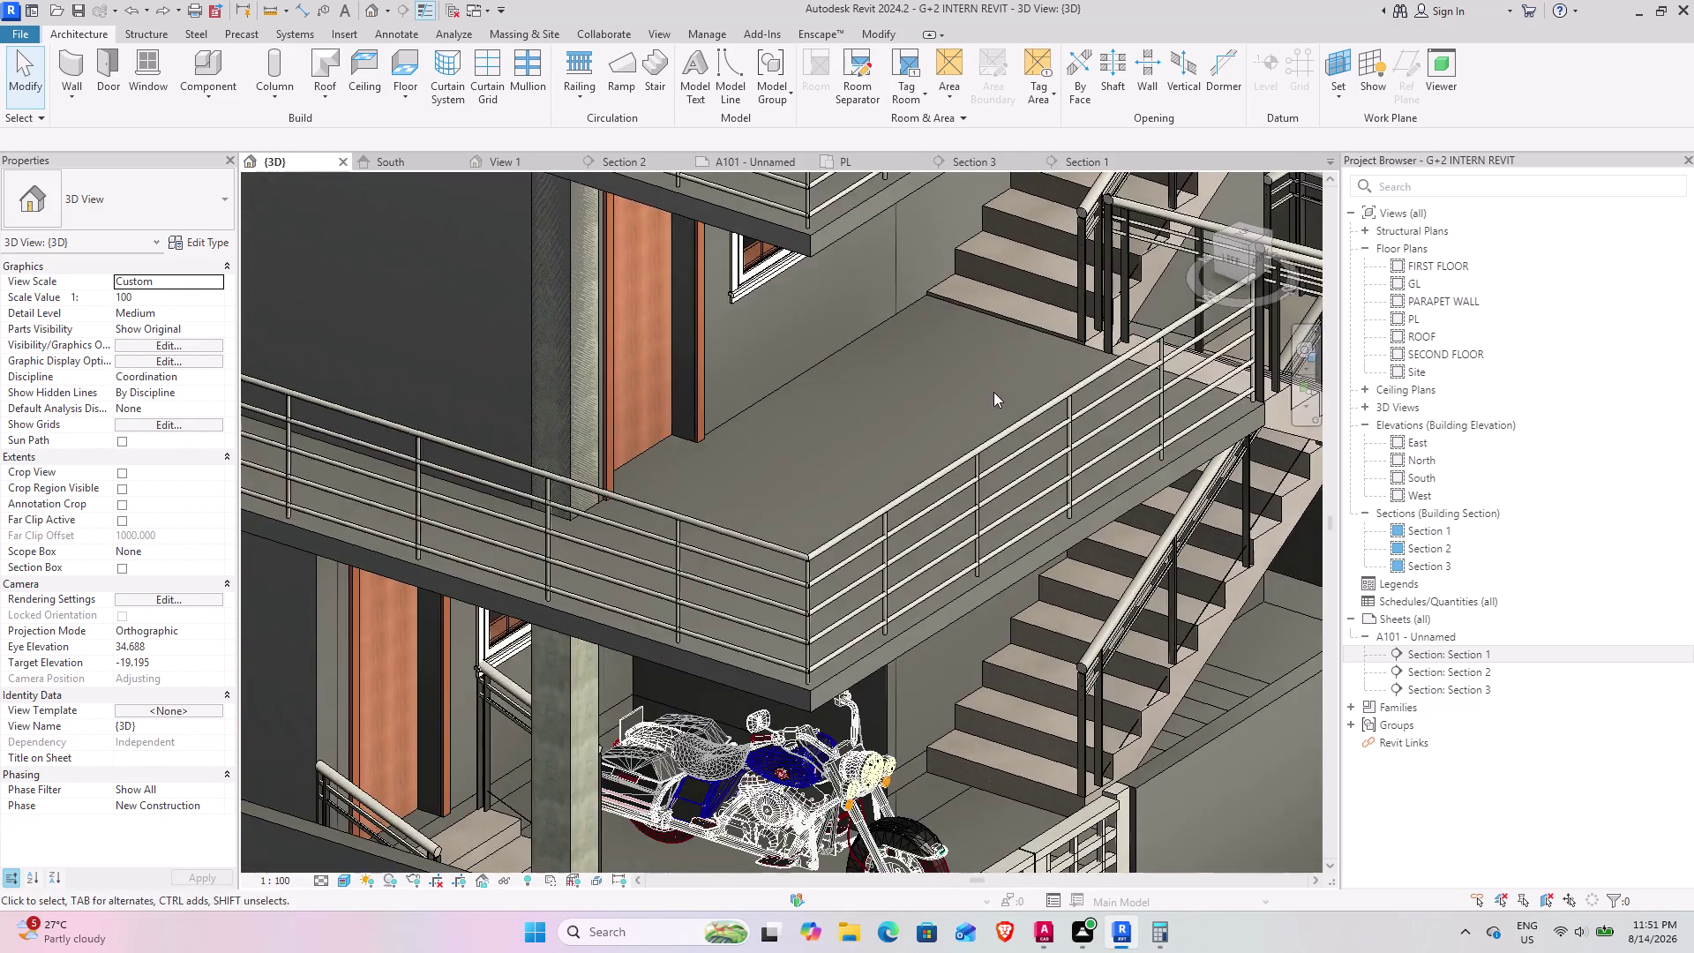
scroll(down, 3)
Orbit around the building corner, stair block, front gate and road side.
middle_drag(610, 747, 561, 753)
middle_drag(569, 752, 921, 427)
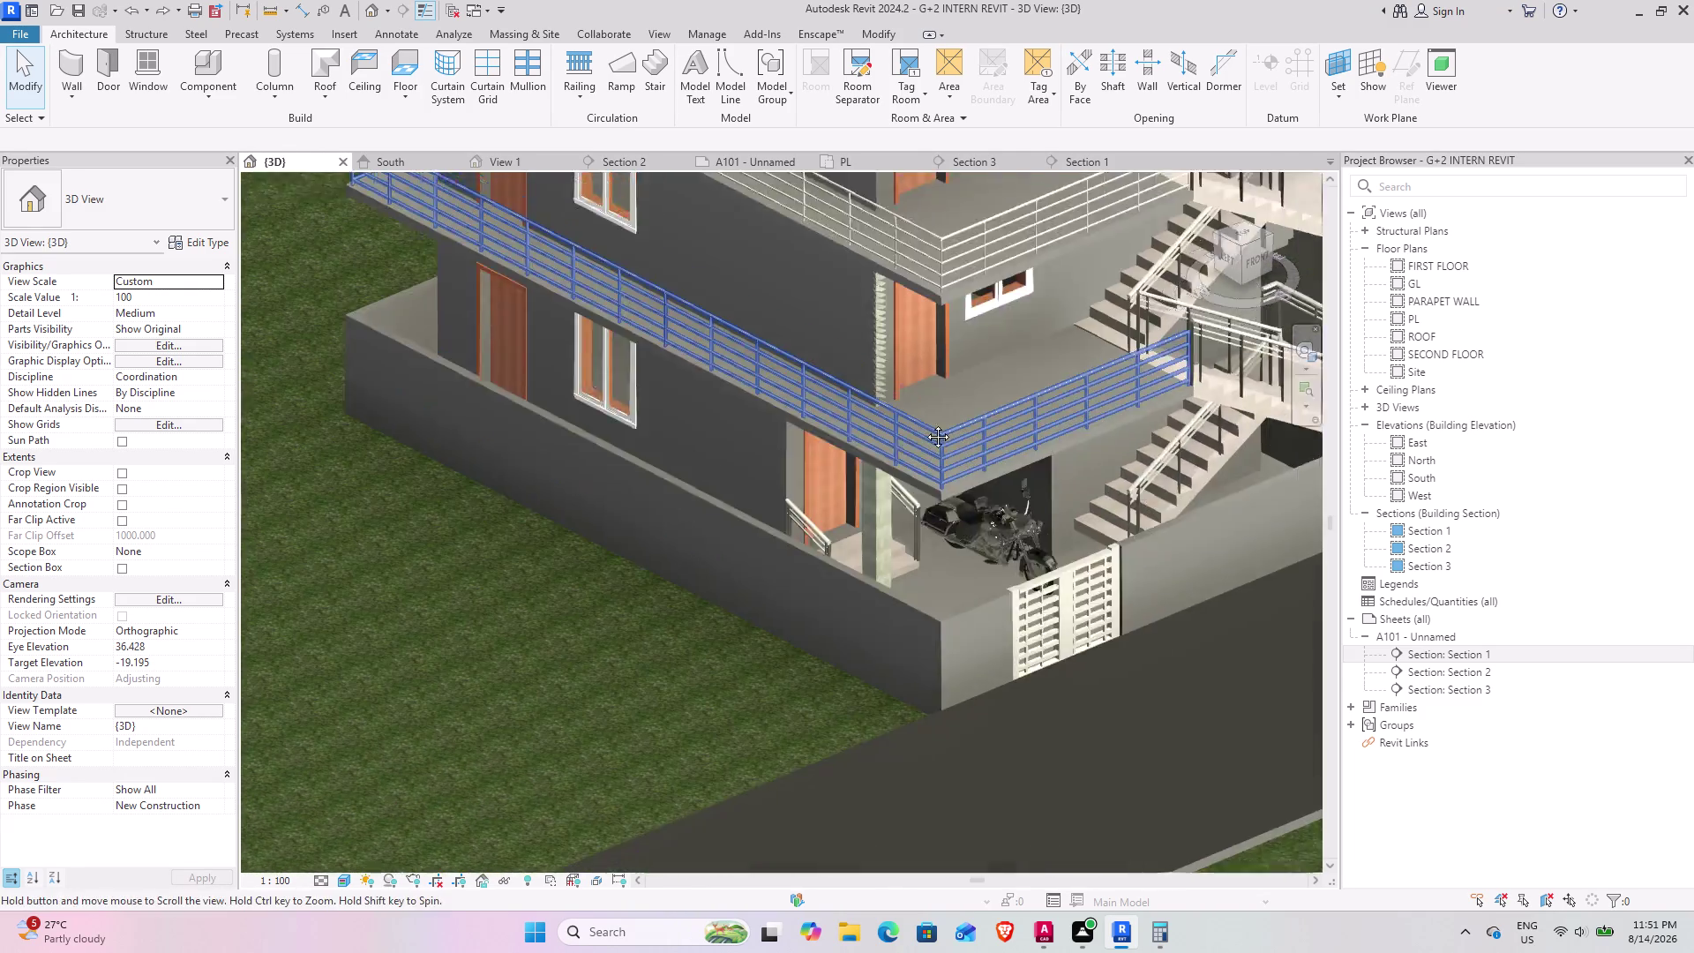
middle_drag(921, 427, 924, 423)
middle_drag(785, 650, 730, 659)
scroll(up, 3)
scroll(up, 3)
middle_drag(786, 728, 757, 715)
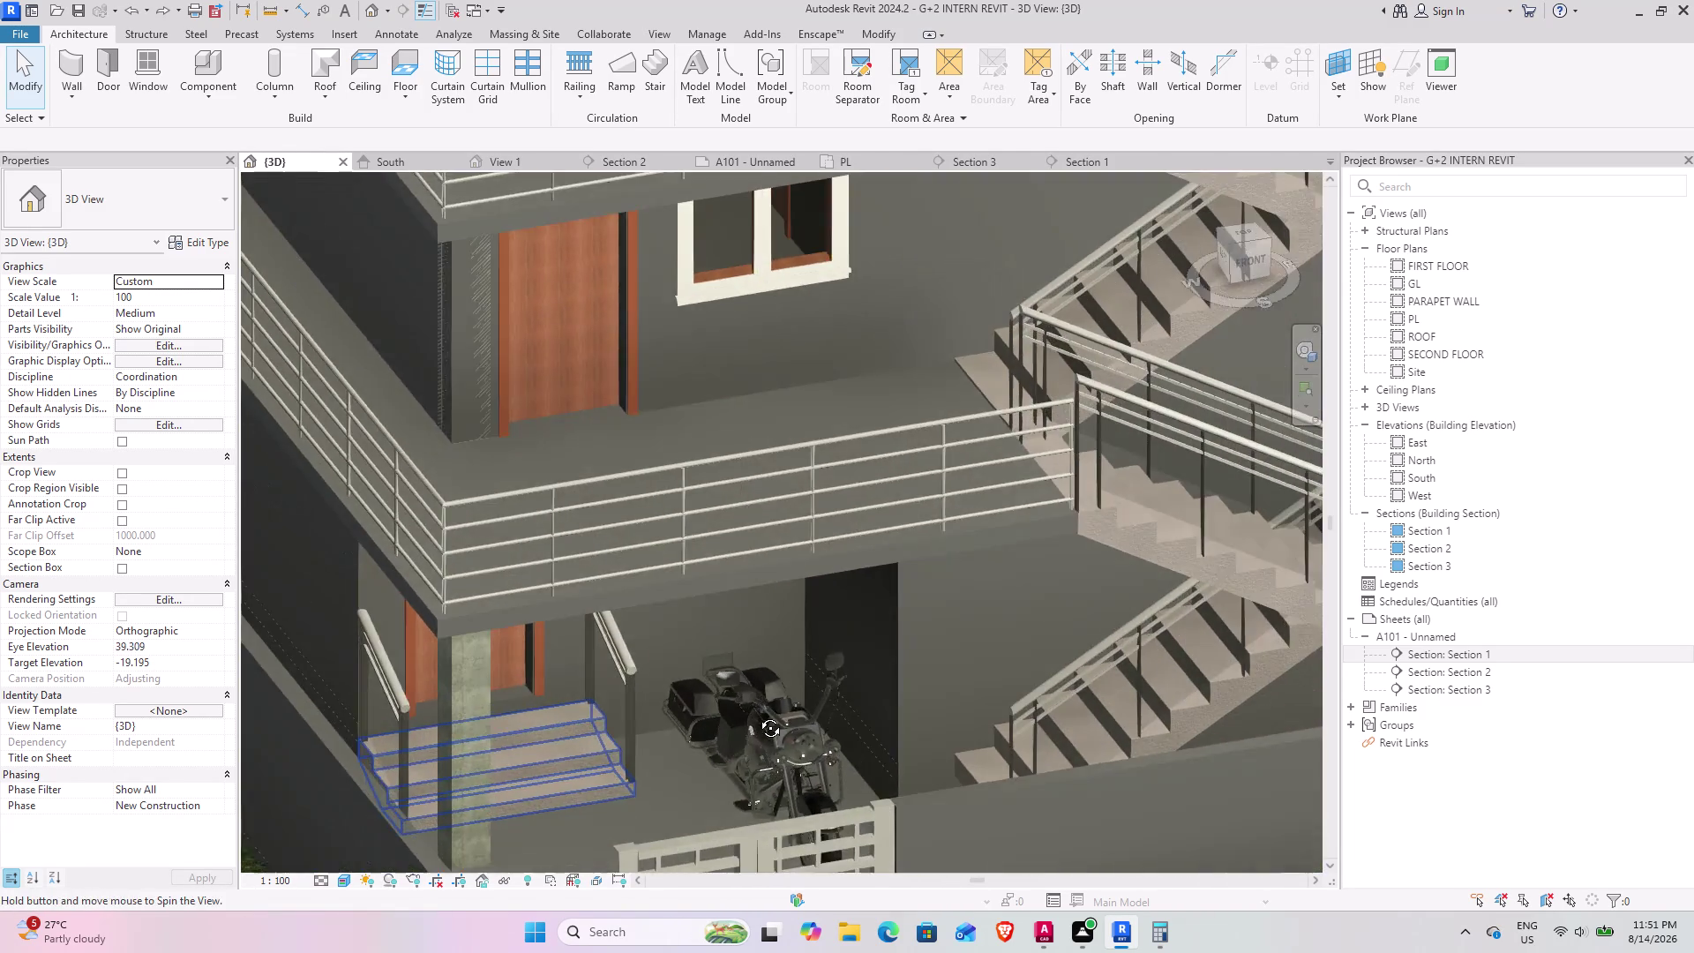
middle_drag(757, 715, 757, 713)
middle_drag(750, 691, 907, 421)
middle_drag(536, 675, 524, 674)
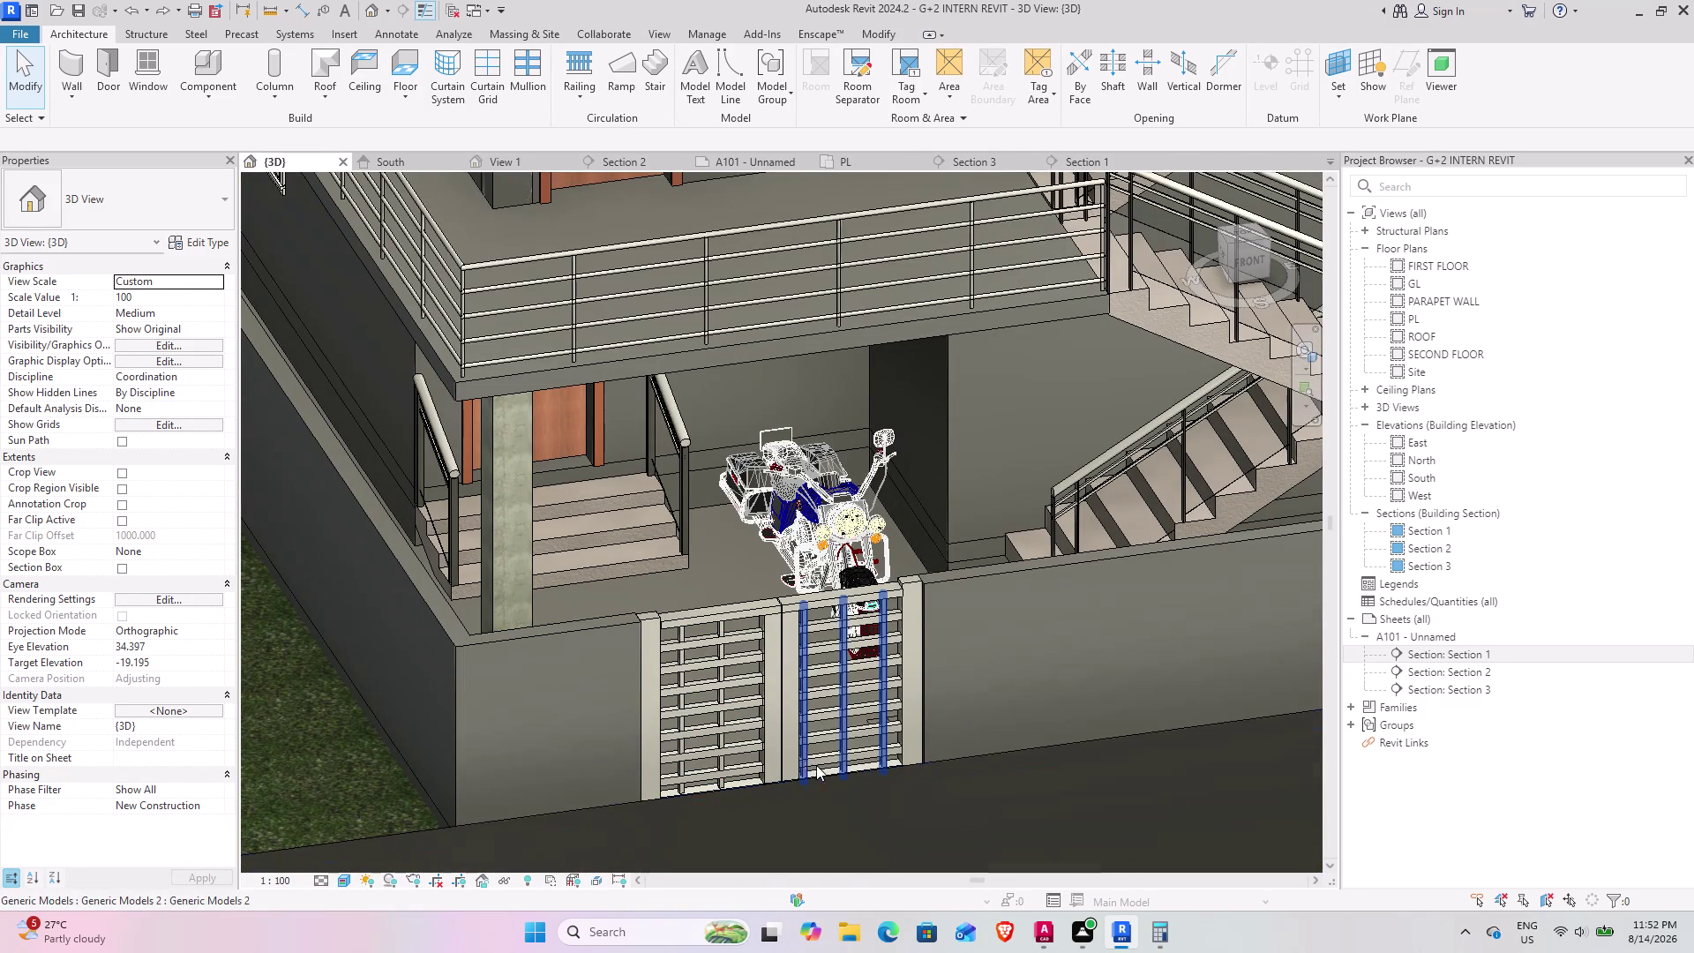
scroll(down, 3)
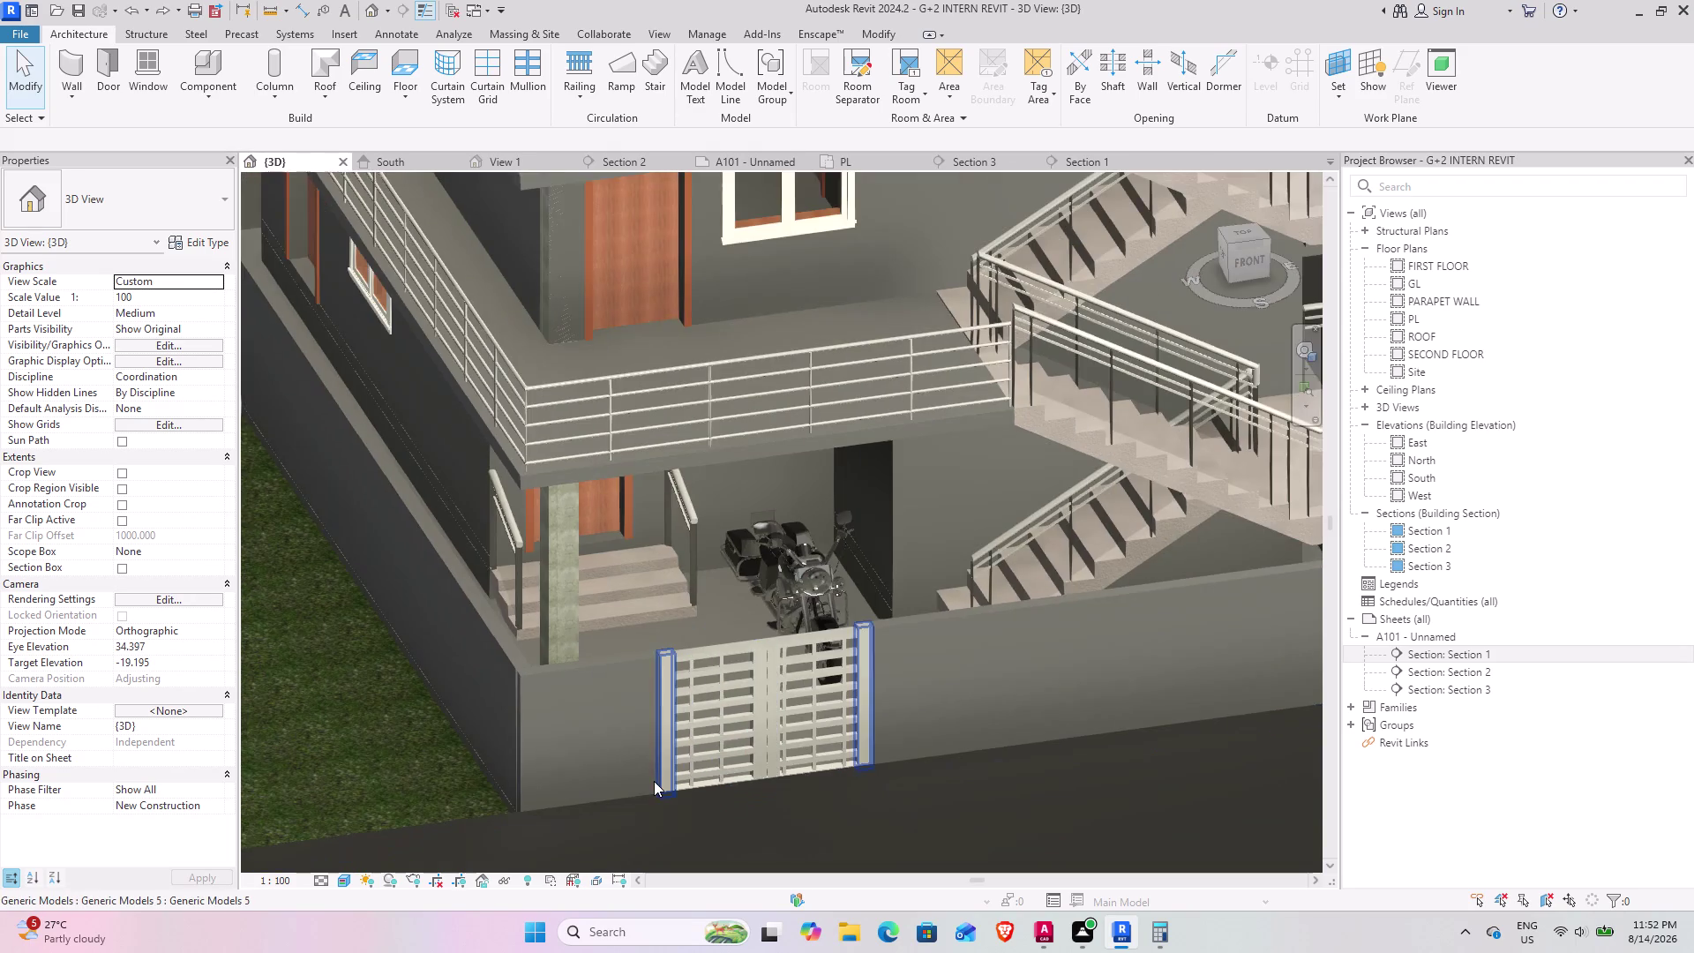
middle_drag(660, 774, 754, 737)
middle_drag(881, 654, 557, 709)
scroll(down, 3)
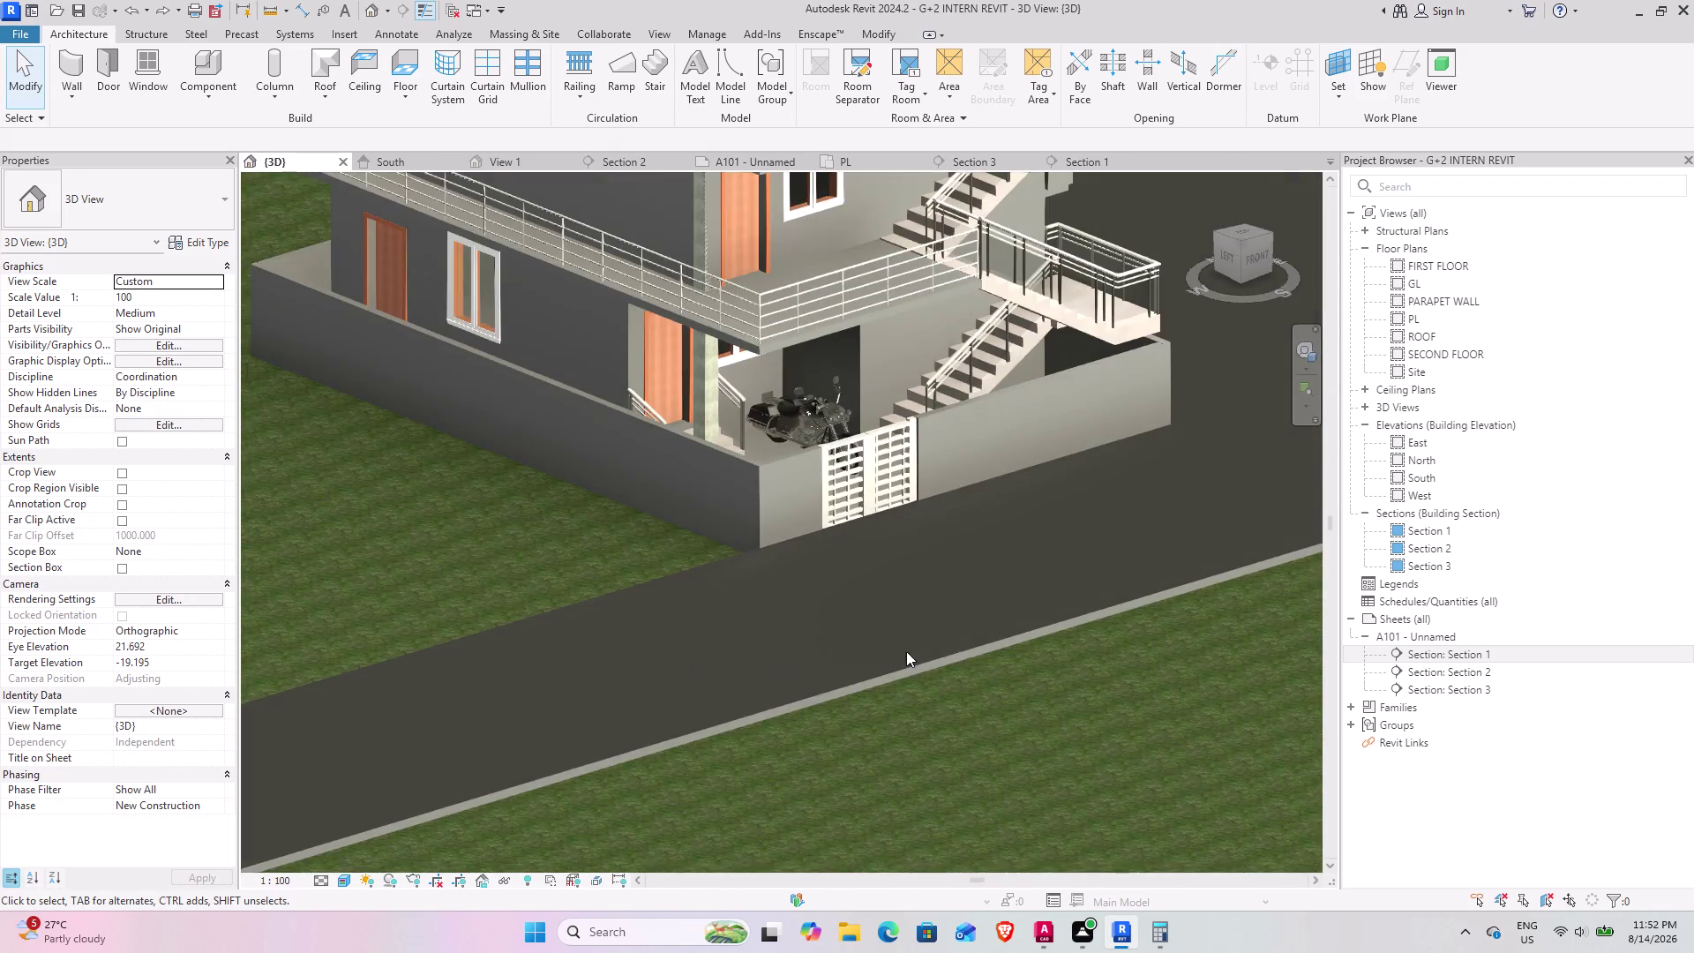
middle_drag(907, 651, 763, 705)
middle_drag(717, 726, 1011, 451)
middle_drag(760, 635, 766, 679)
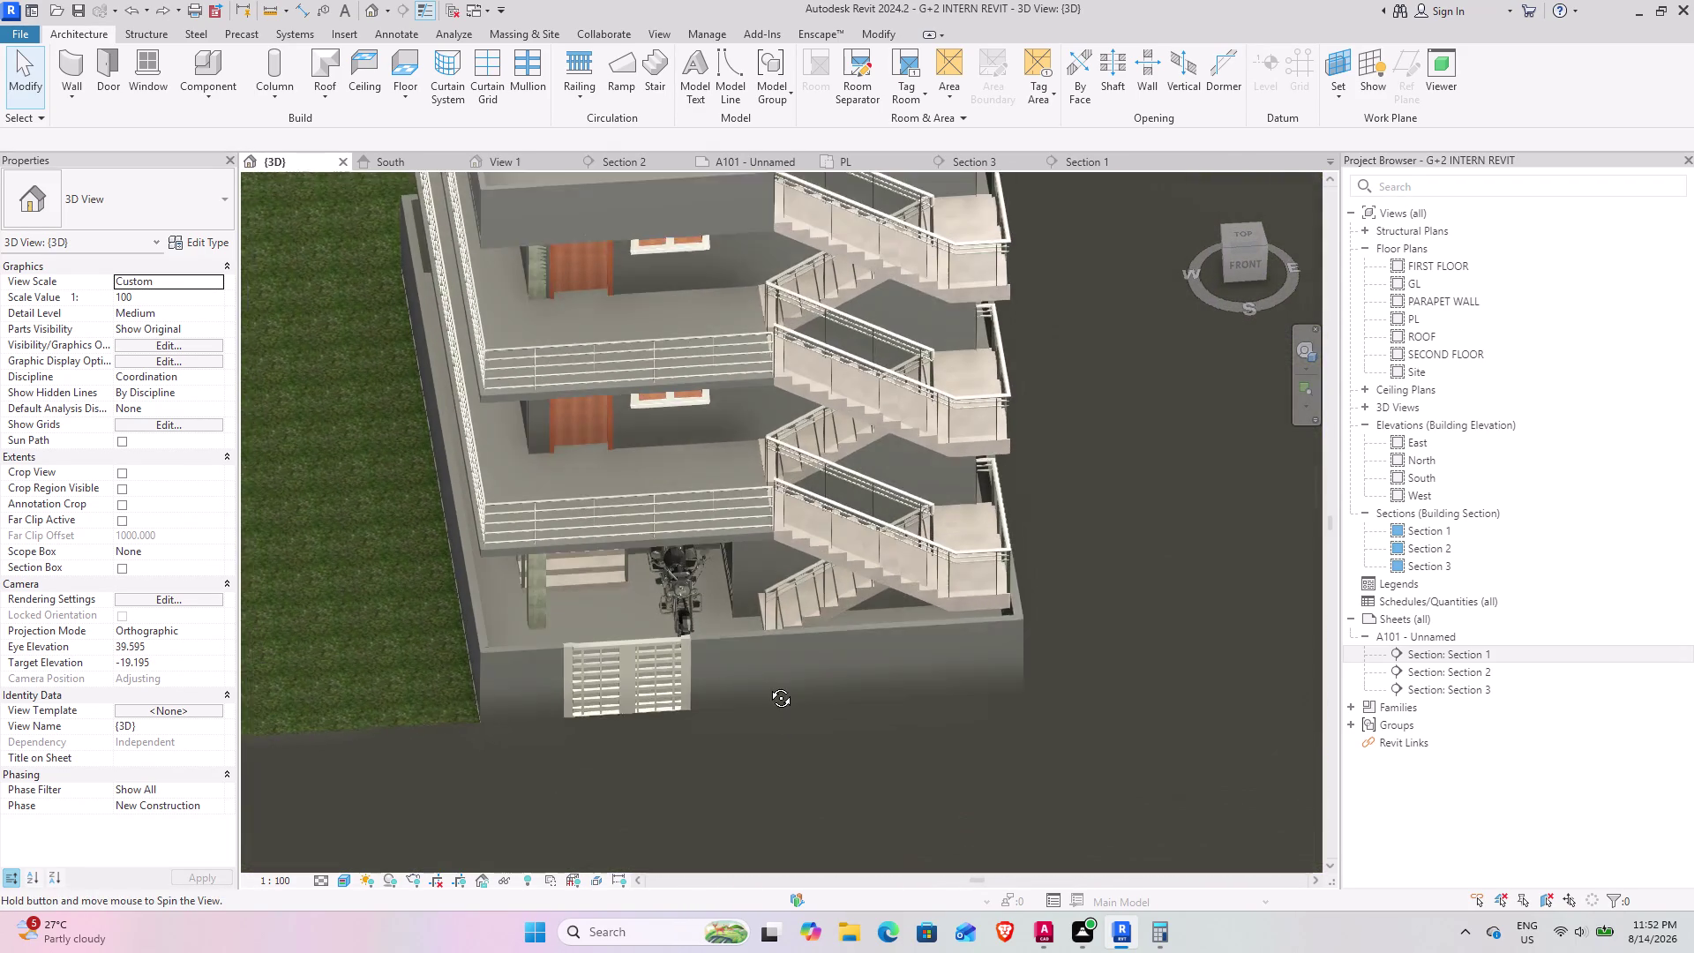
middle_drag(766, 678, 761, 589)
Look over the gate at the motorcycle and down onto the roof, then open sheet A101.
scroll(up, 3)
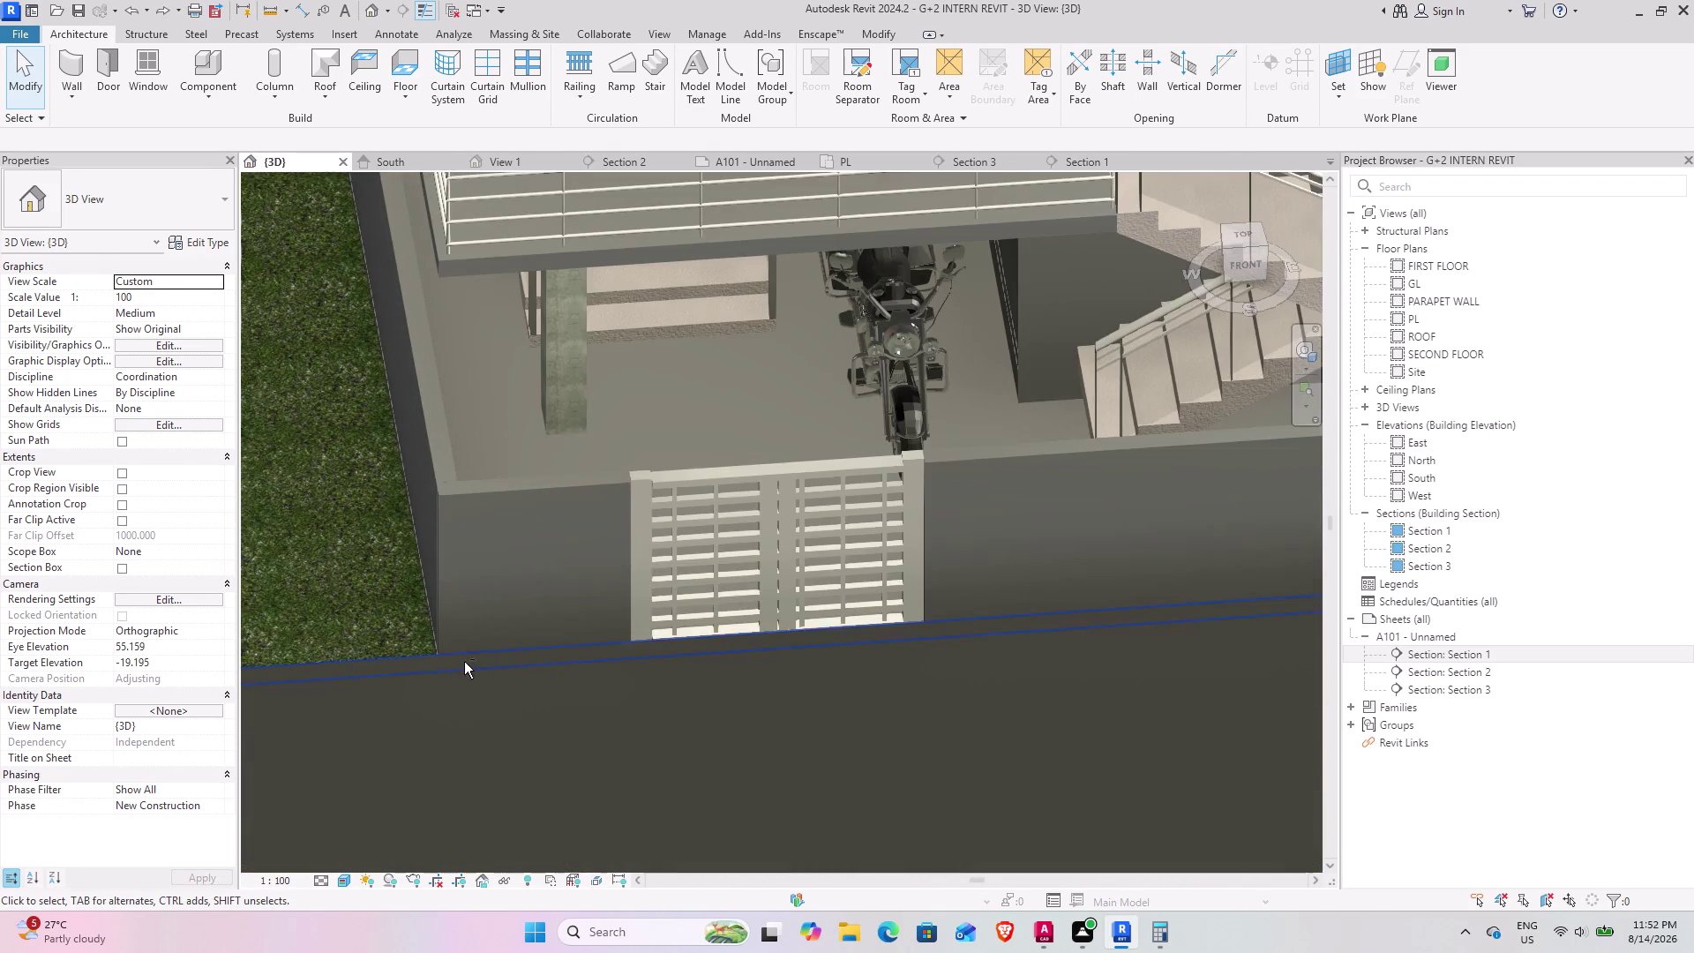
middle_drag(464, 662, 473, 658)
middle_drag(639, 653, 621, 657)
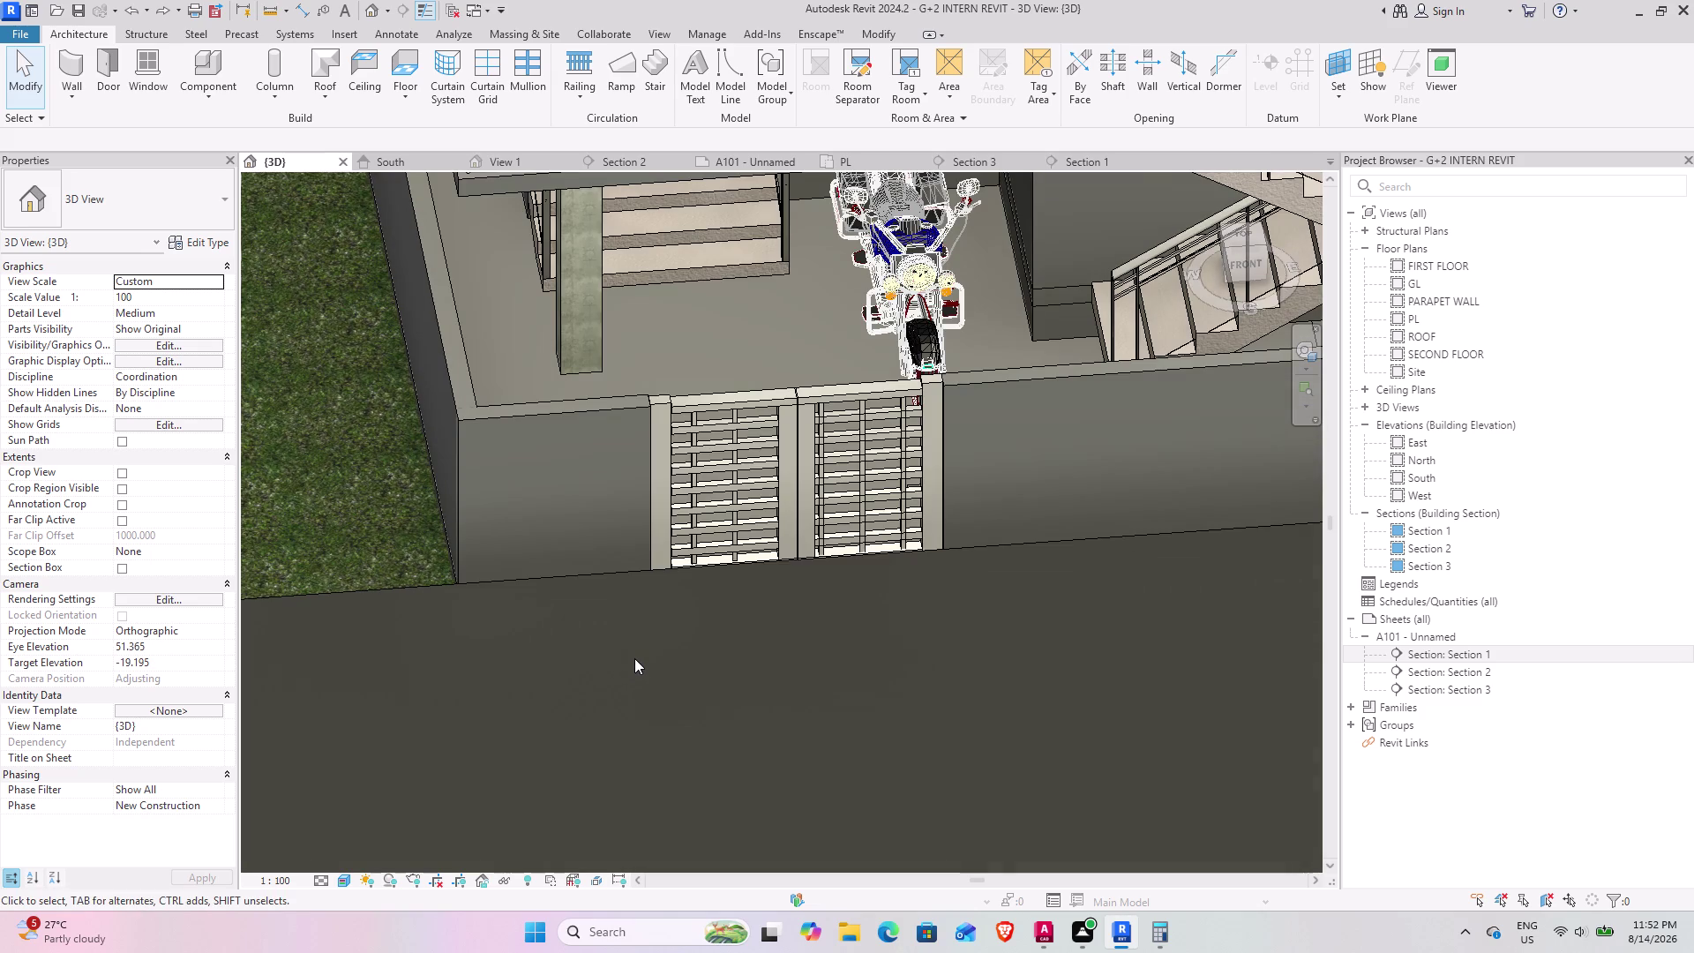
scroll(down, 3)
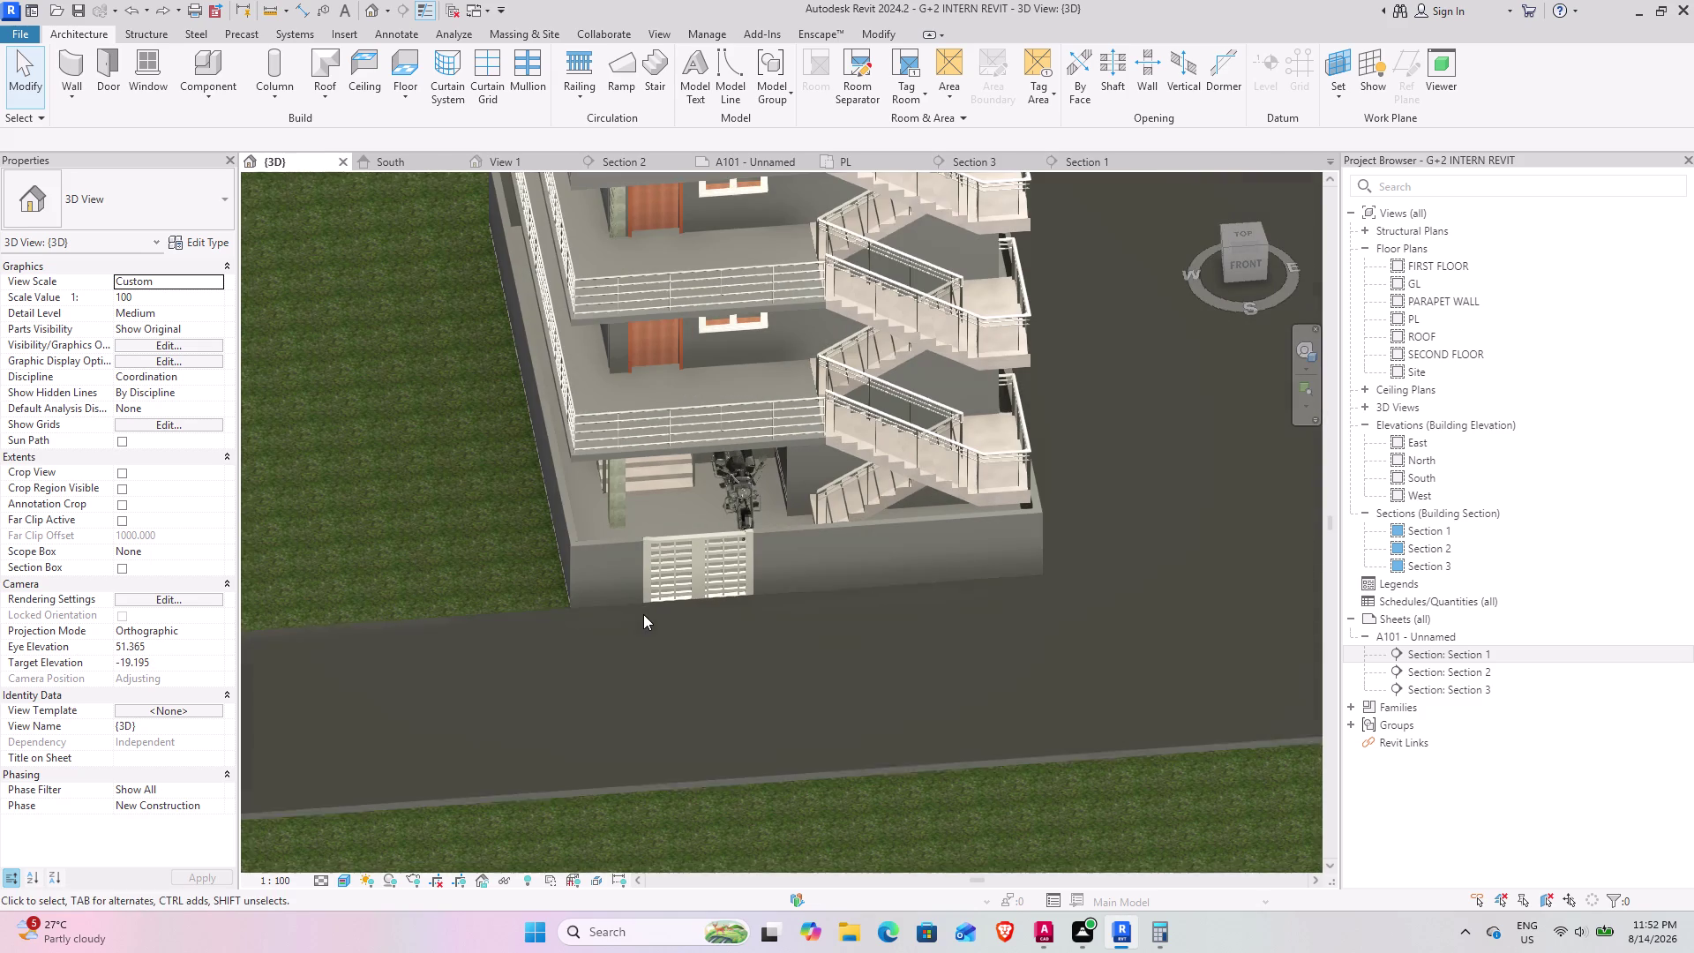
scroll(down, 3)
scroll(down, 3)
scroll(up, 3)
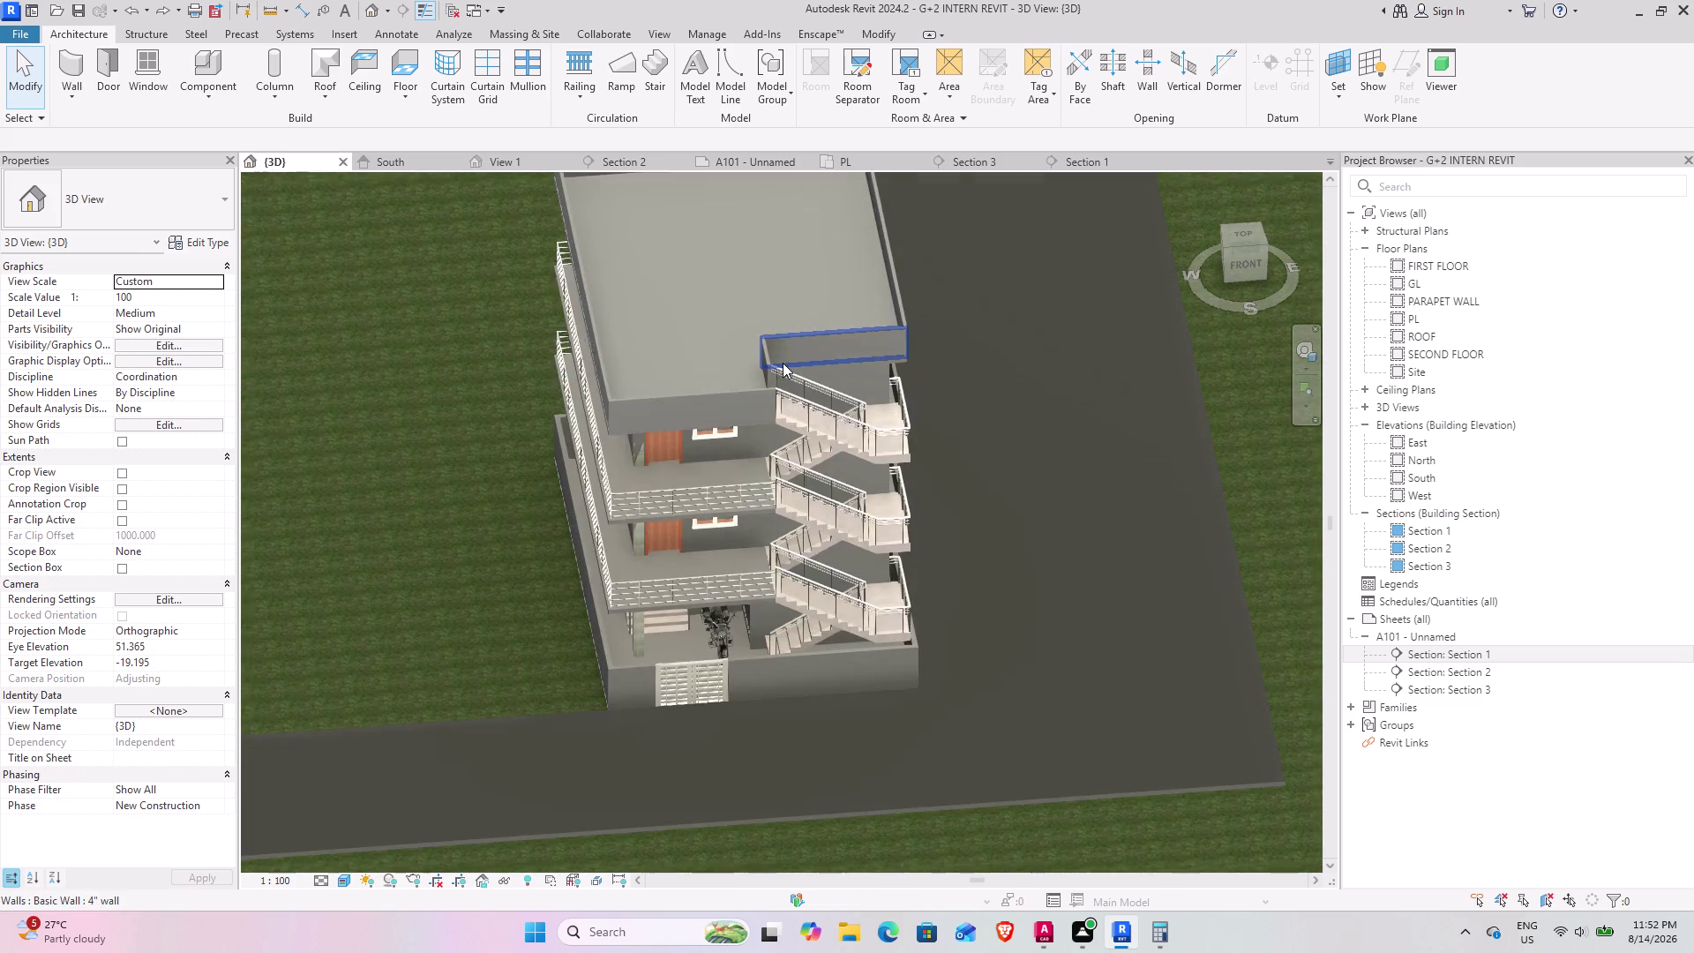
scroll(up, 3)
middle_drag(759, 365, 682, 427)
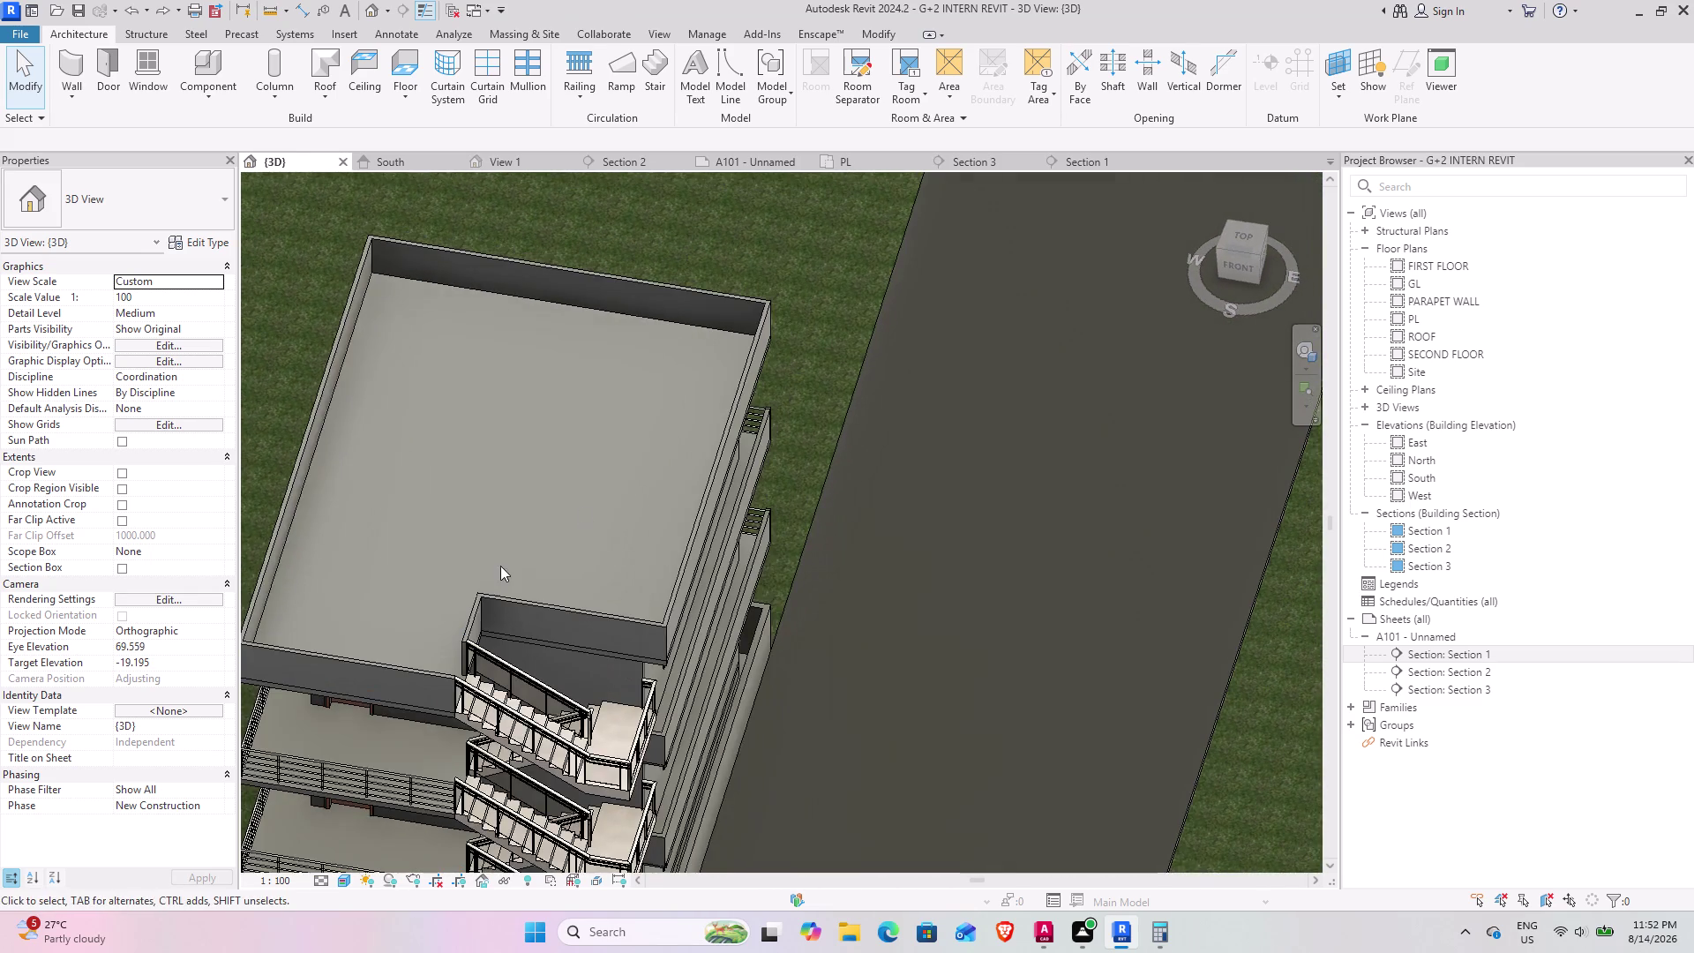
middle_drag(486, 565, 543, 442)
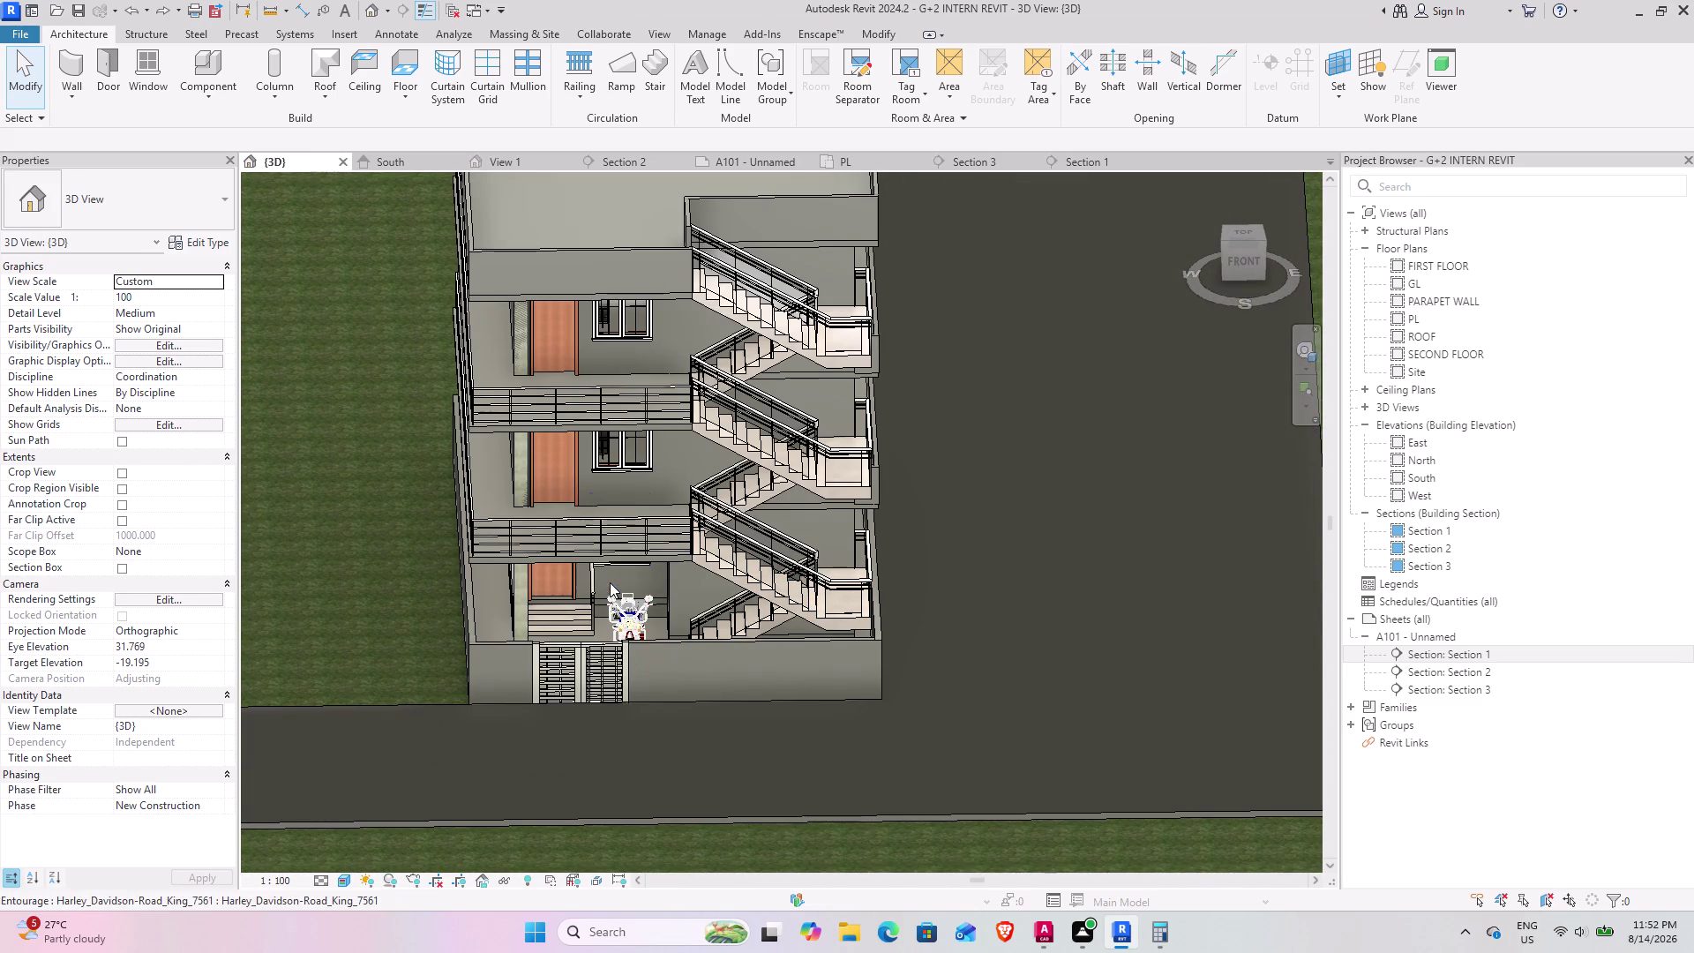
click(737, 160)
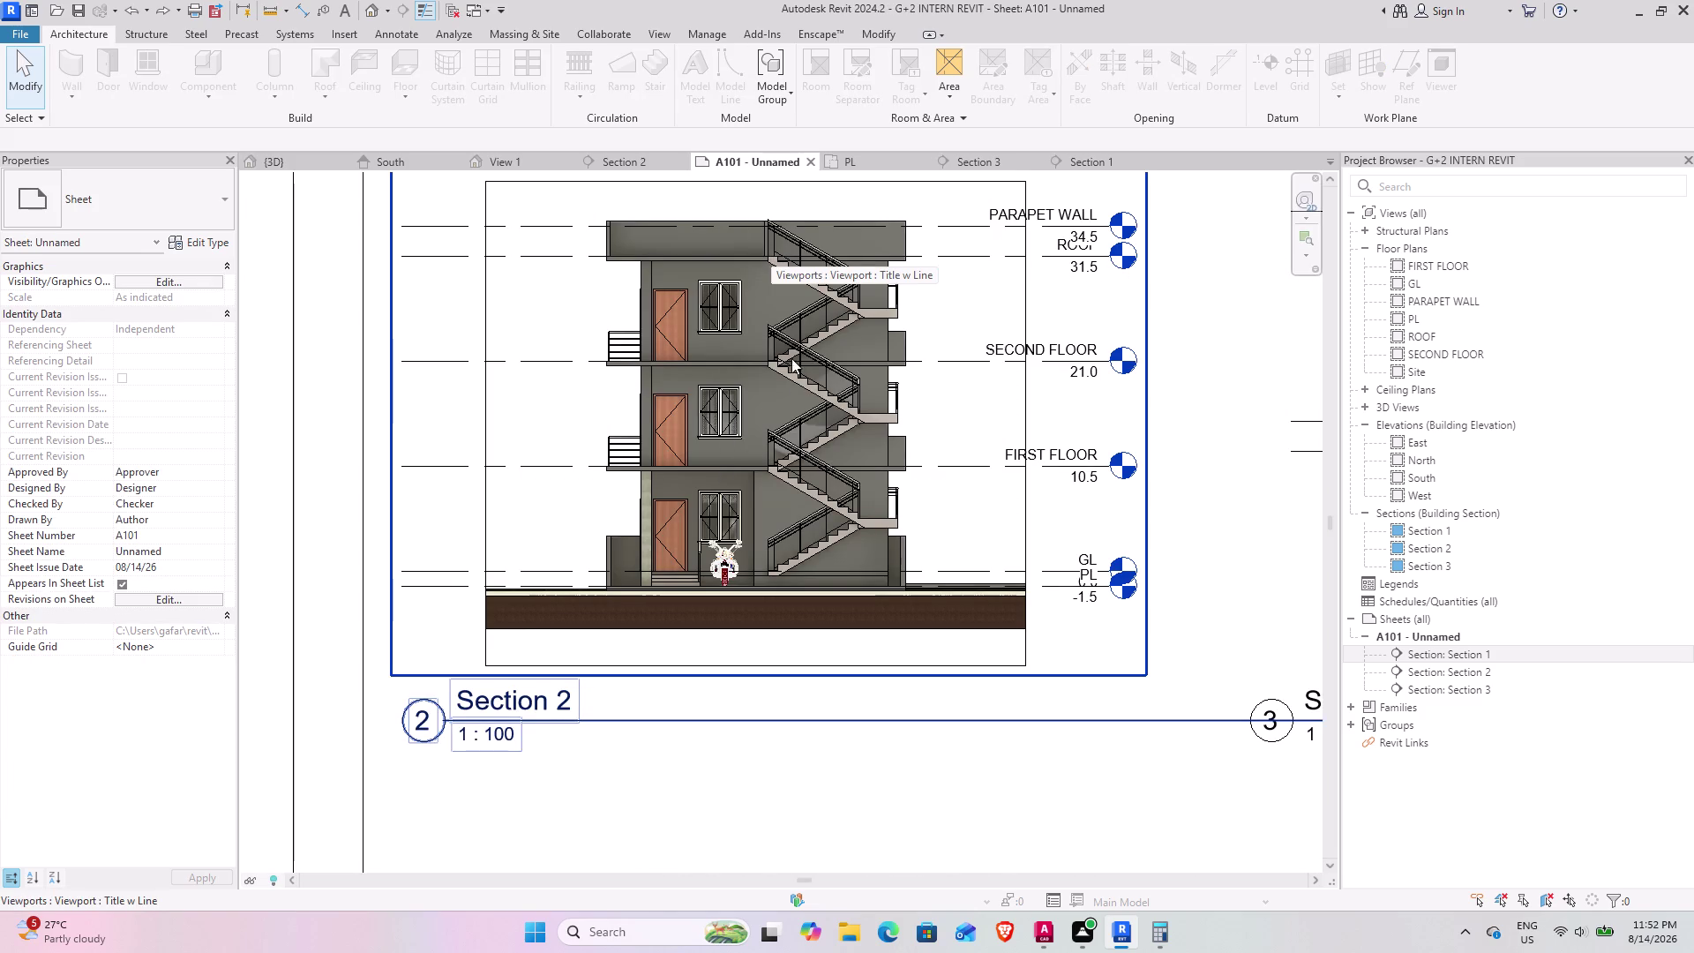
Pan and zoom across sheet A101's three sections to center the motorcycle, and select the Section 1 viewport.
scroll(down, 3)
middle_drag(1015, 417, 929, 529)
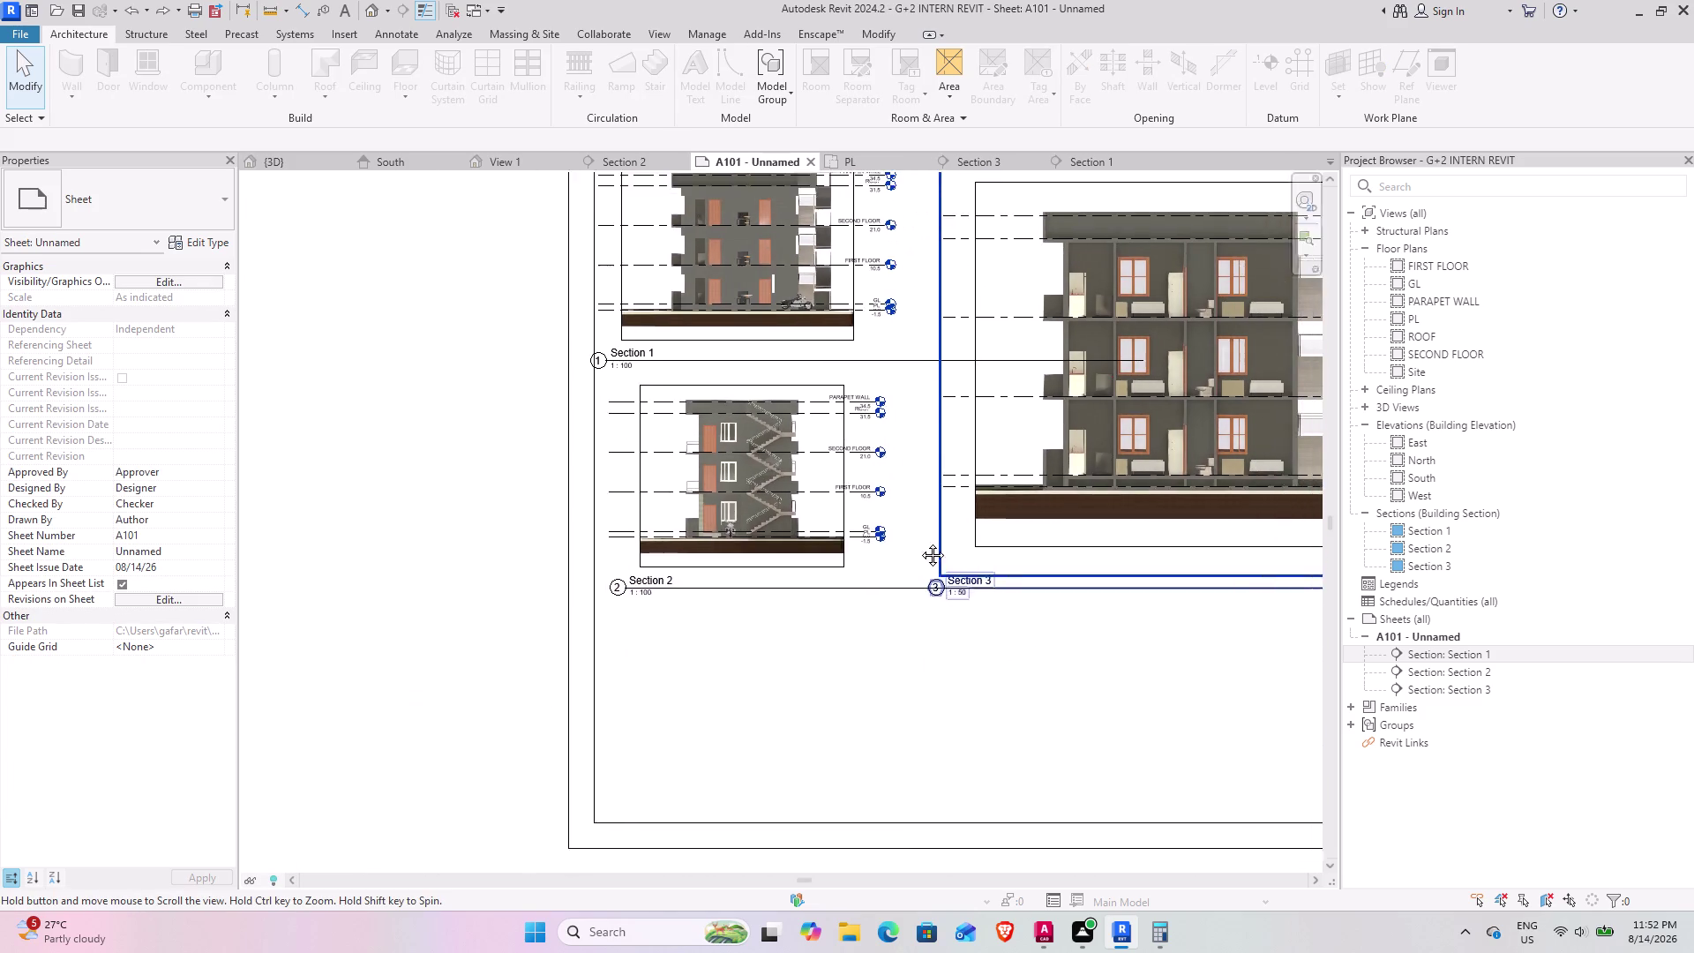
middle_drag(929, 529, 727, 615)
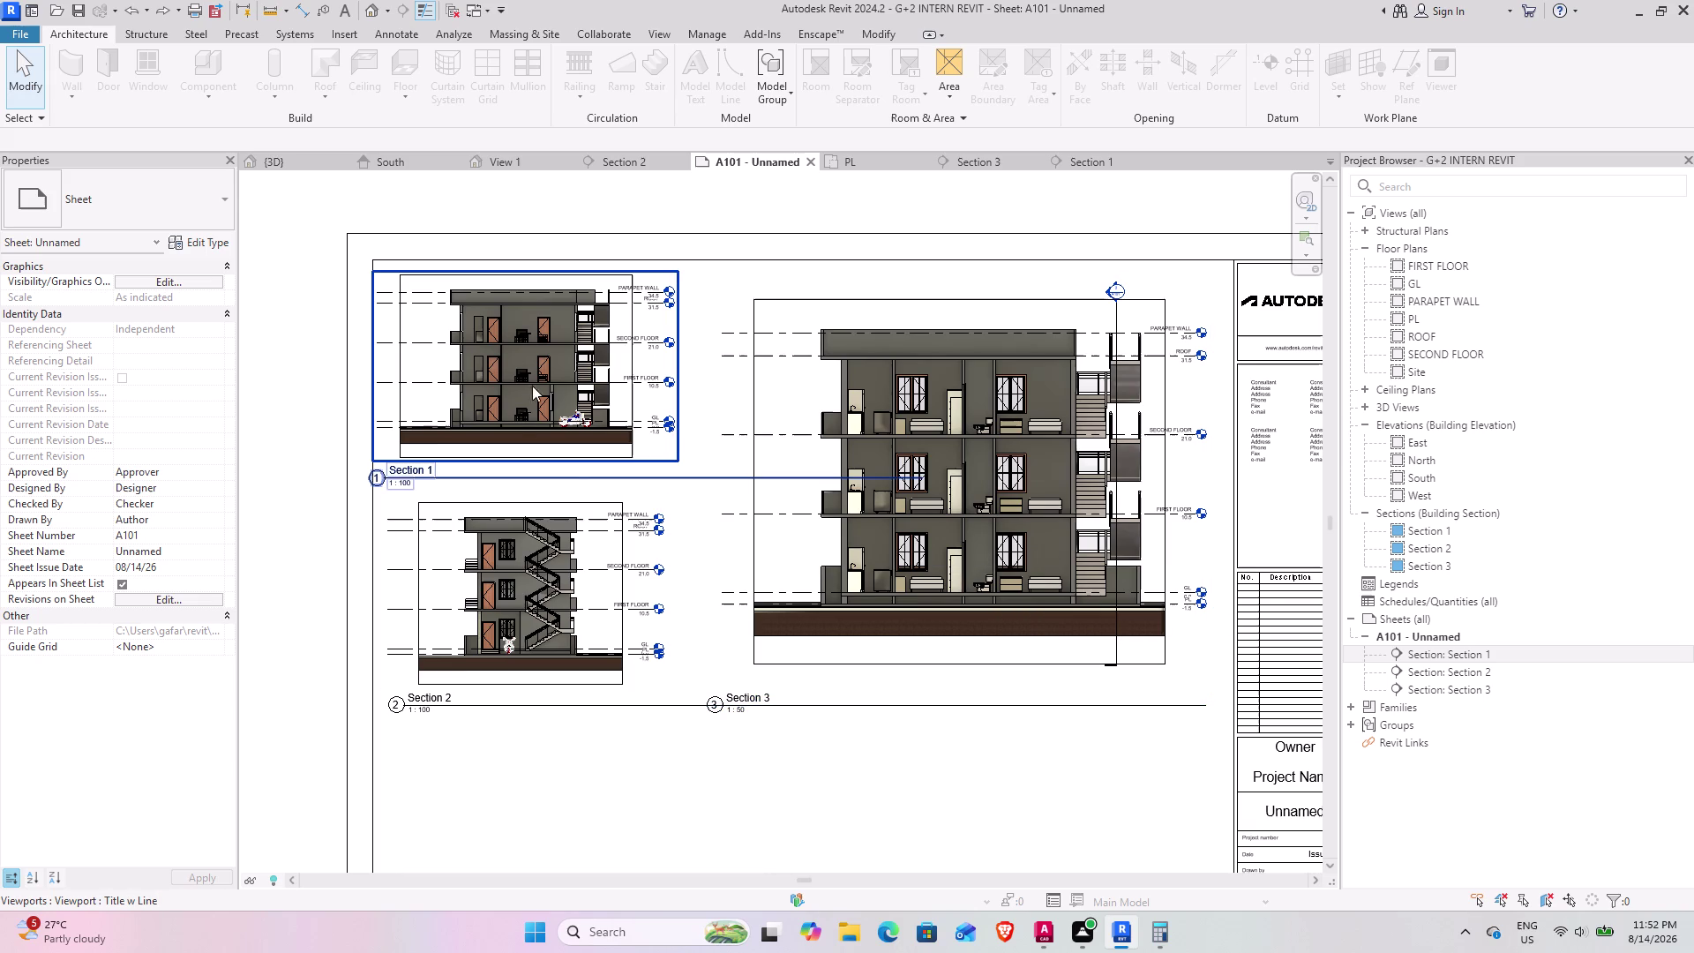
scroll(up, 3)
scroll(up, 3)
scroll(up, 3)
scroll(up, 3)
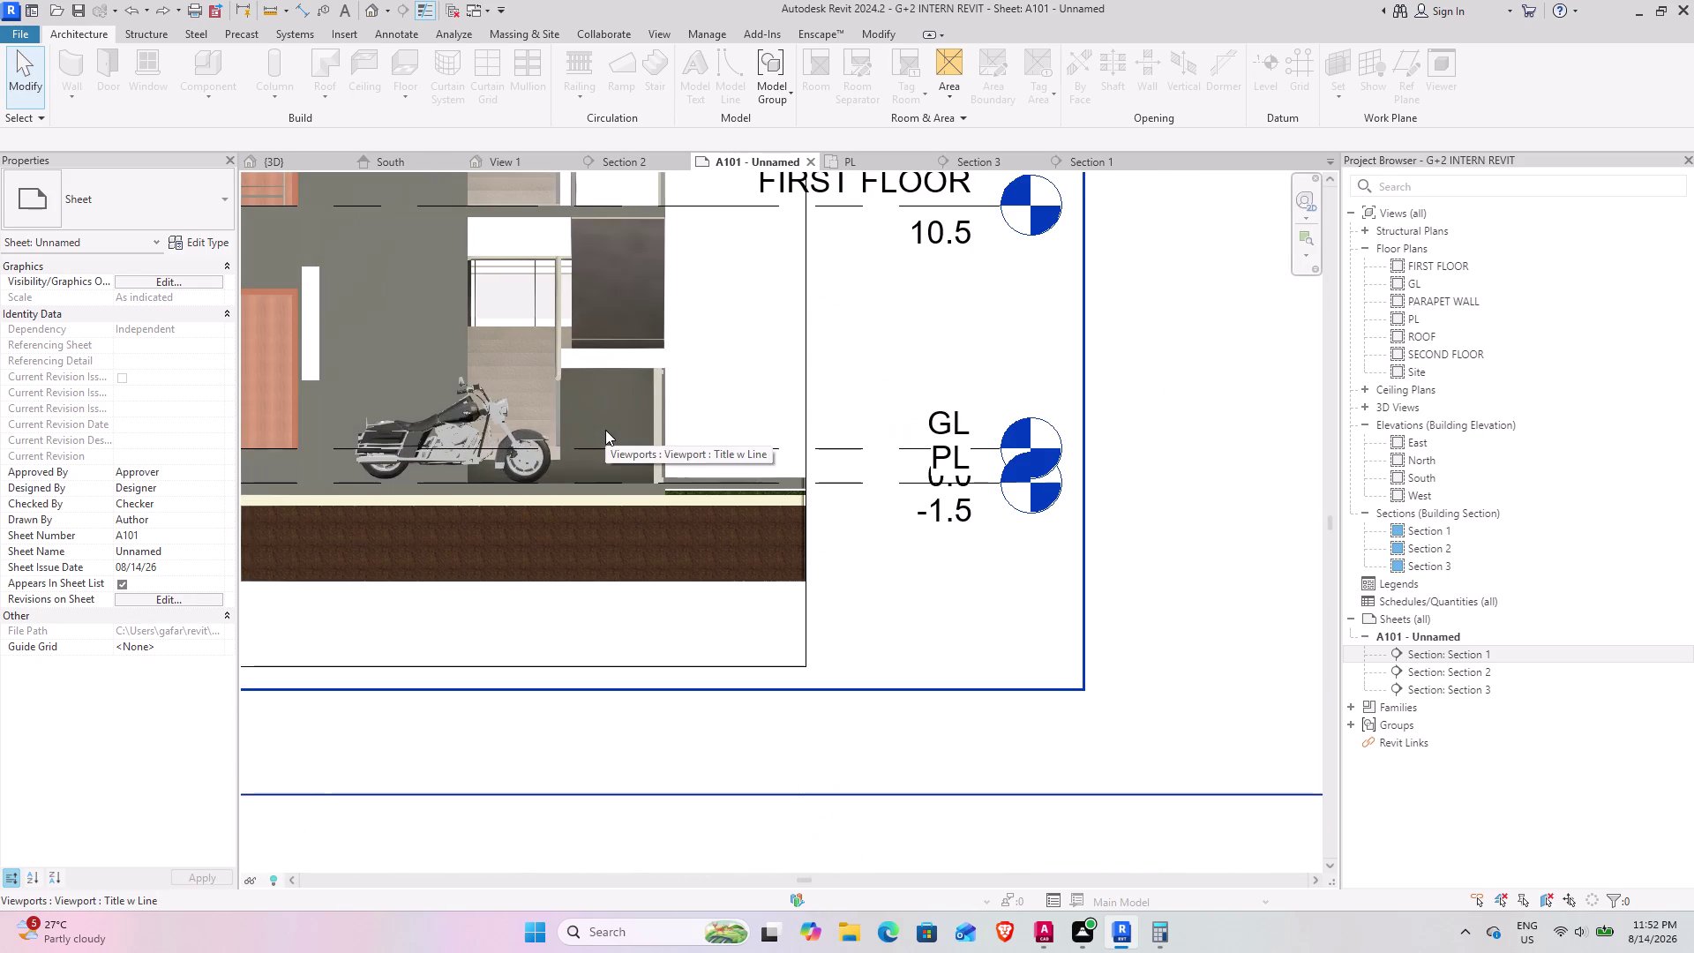
middle_drag(540, 632, 735, 637)
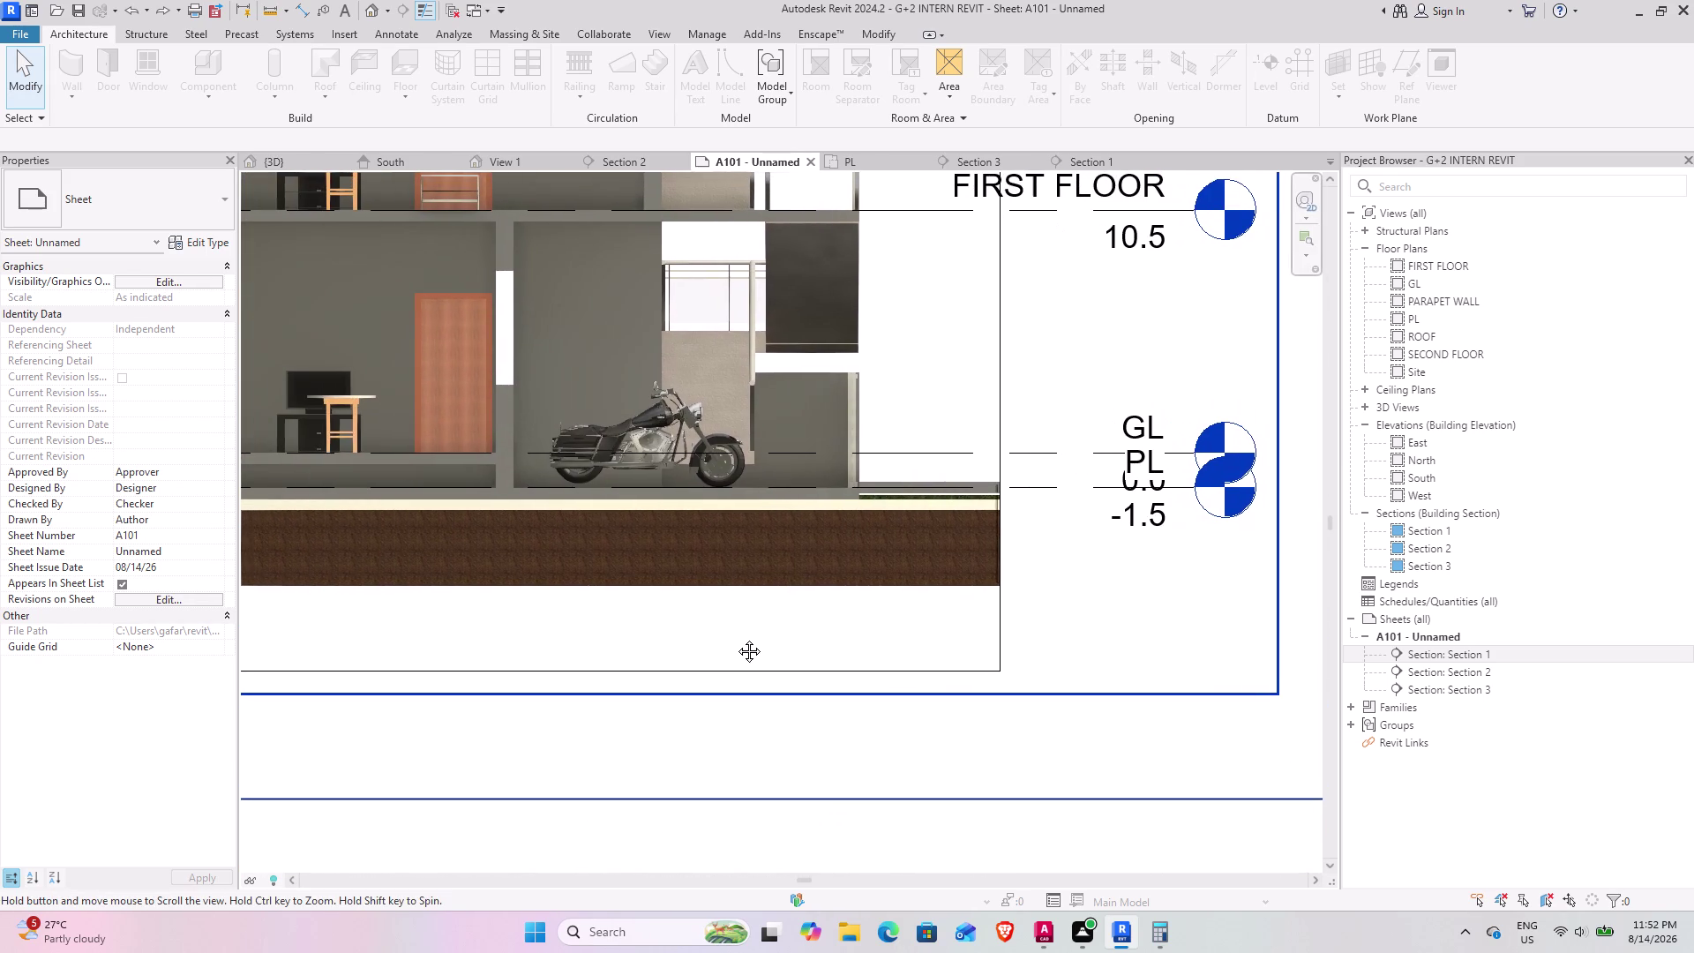
middle_drag(735, 637, 736, 638)
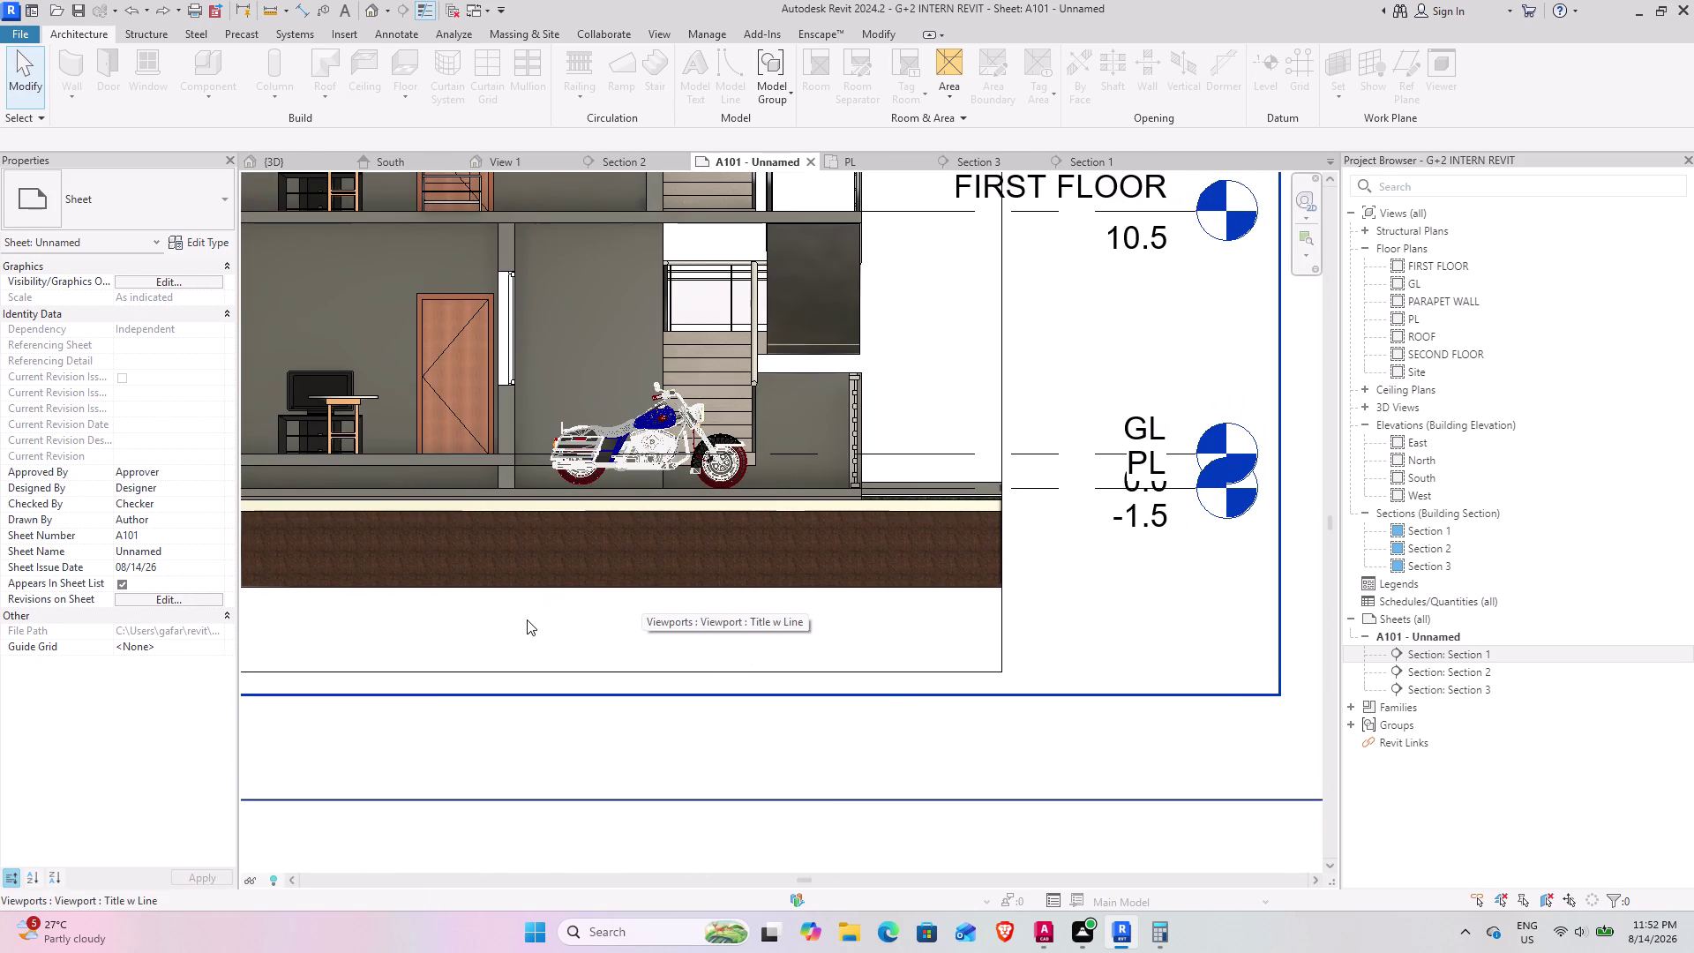
middle_drag(537, 625, 617, 627)
click(772, 619)
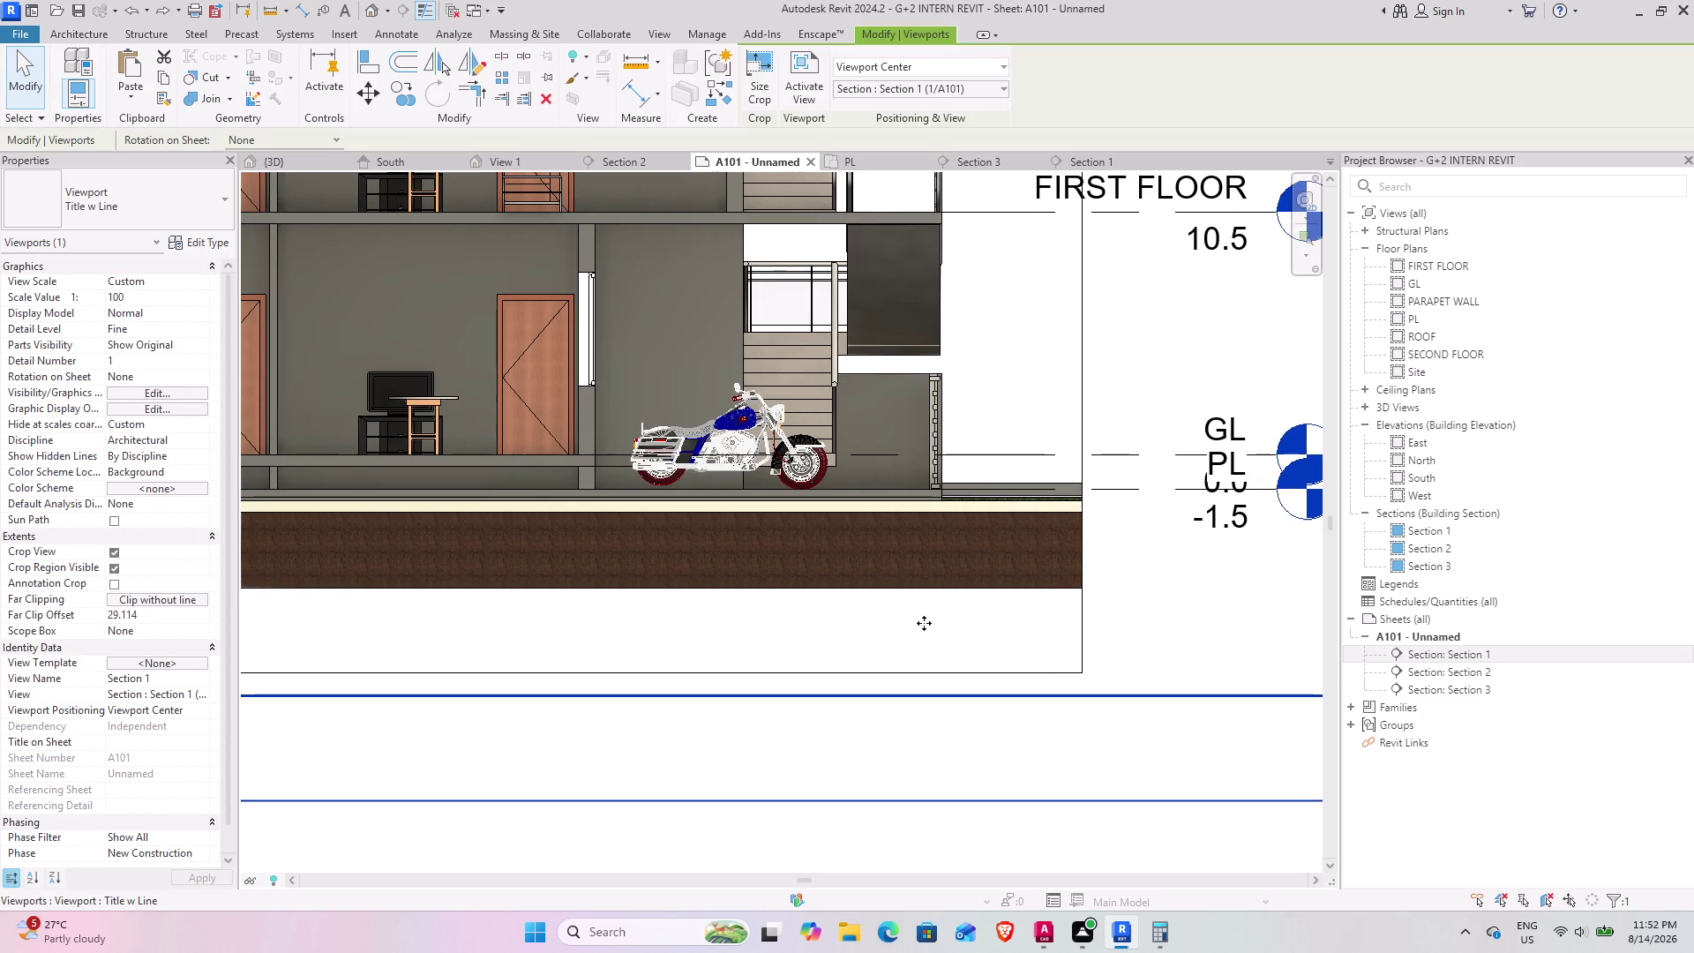
click(989, 747)
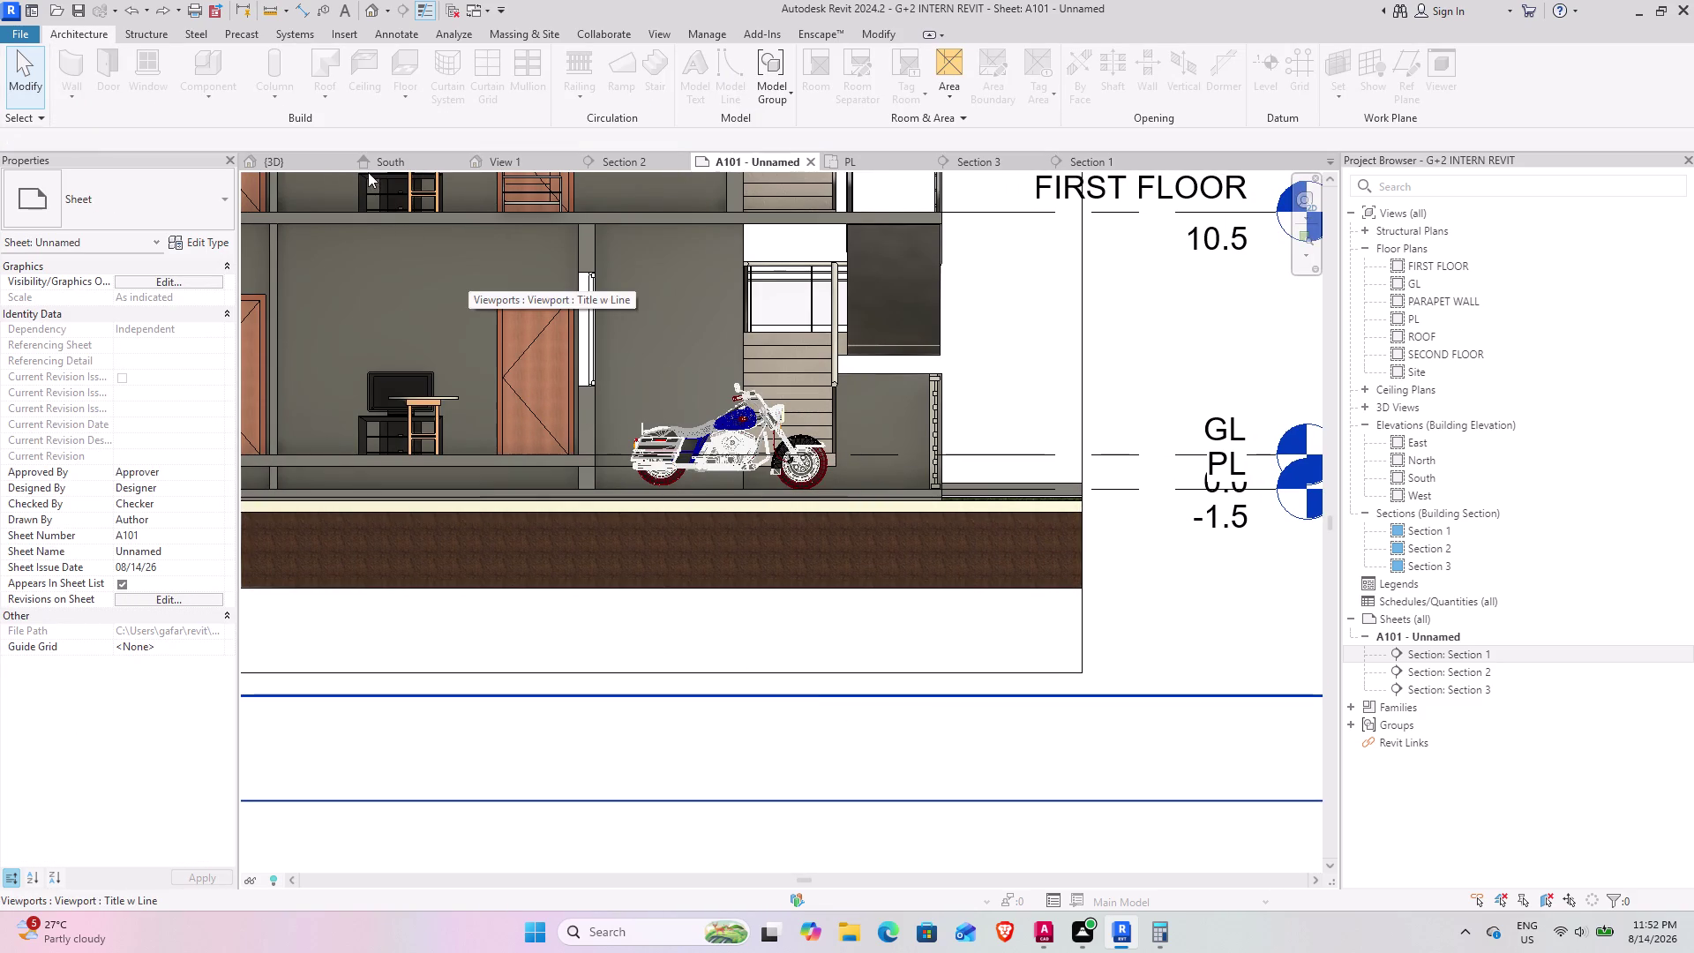
Check the motorcycle in the PL floor plan, return to A101, and open Section 3.
click(876, 162)
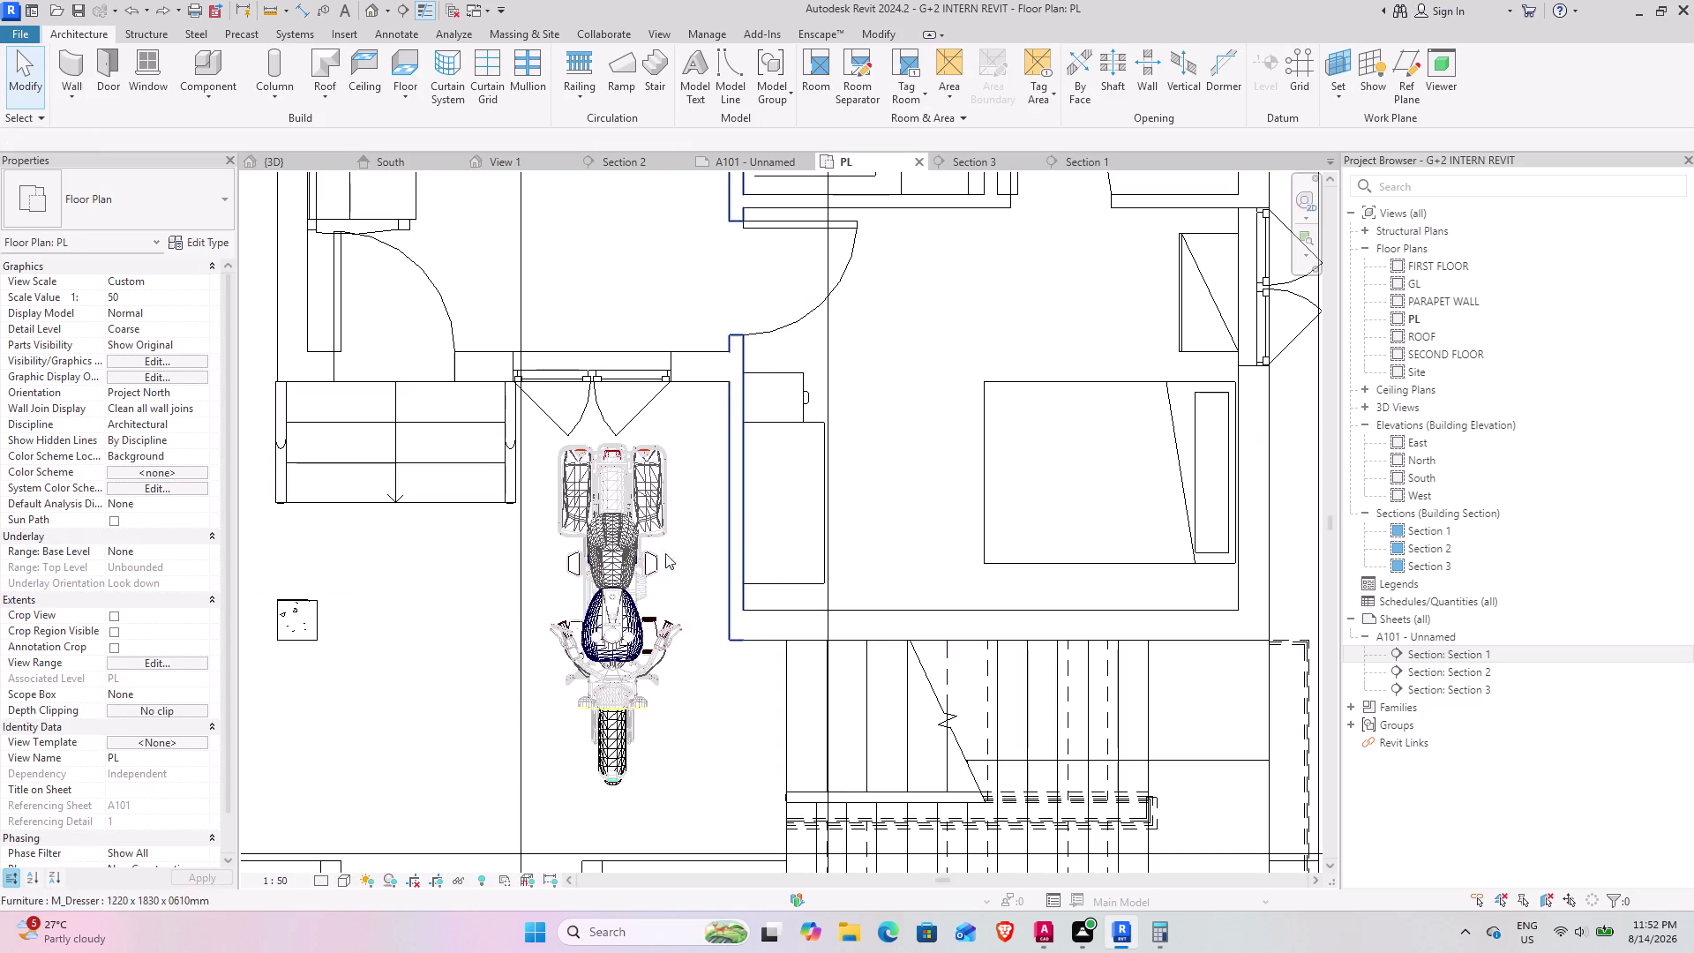
scroll(down, 3)
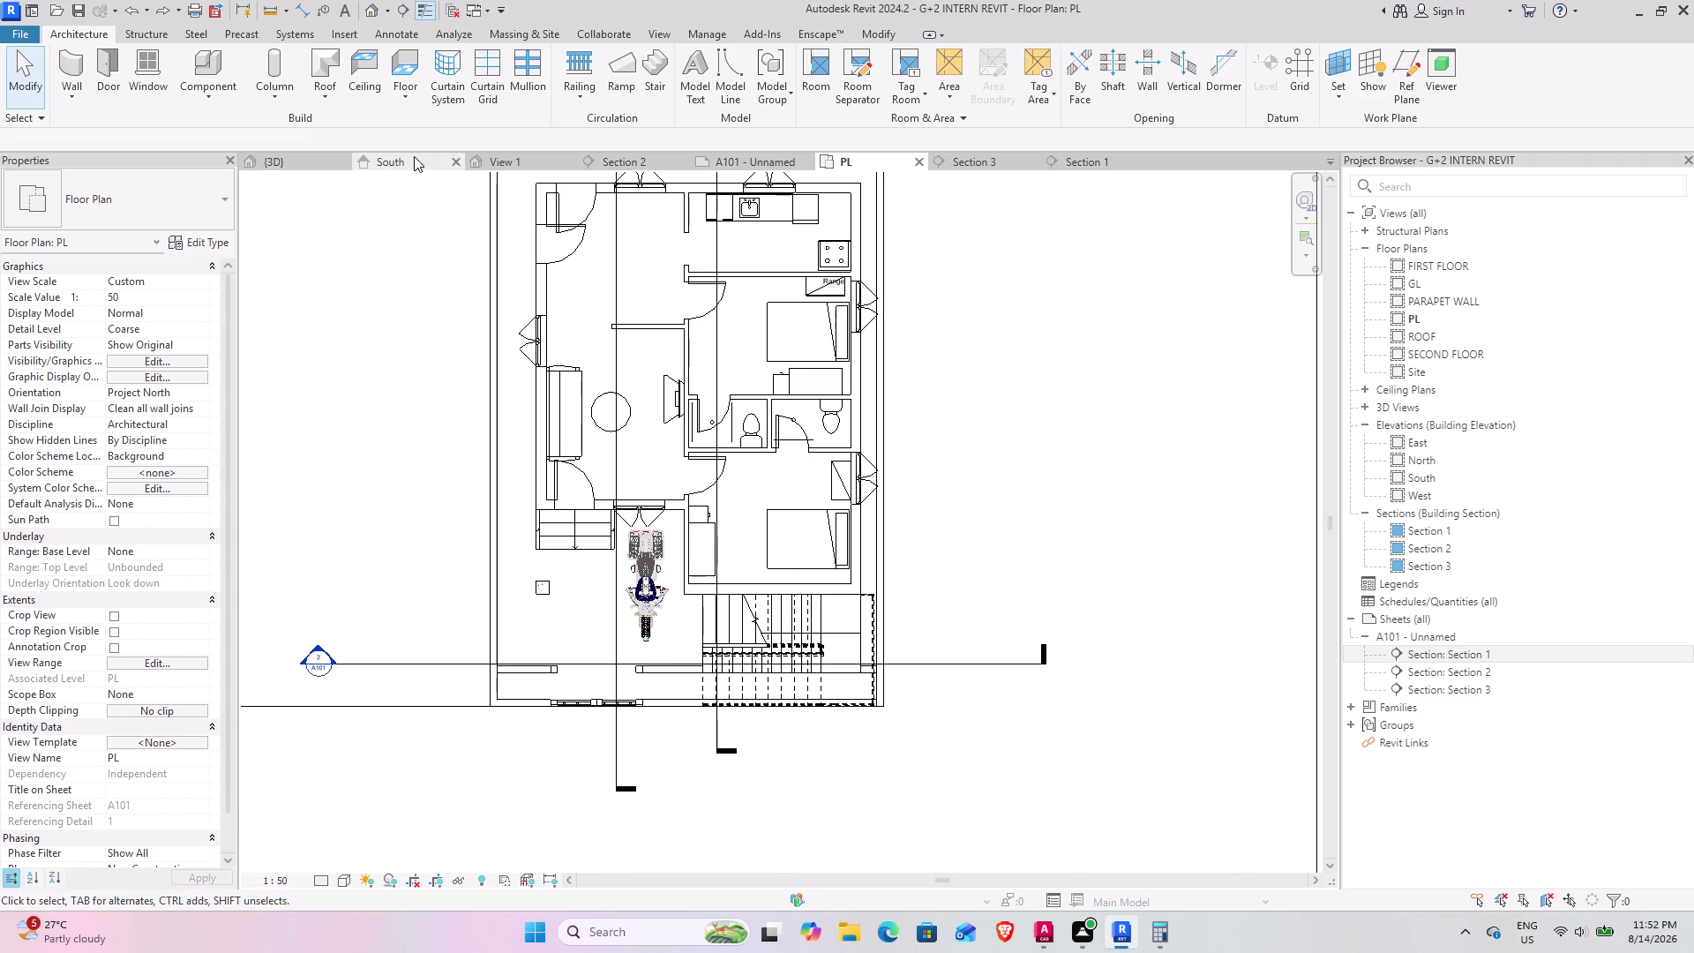
click(756, 154)
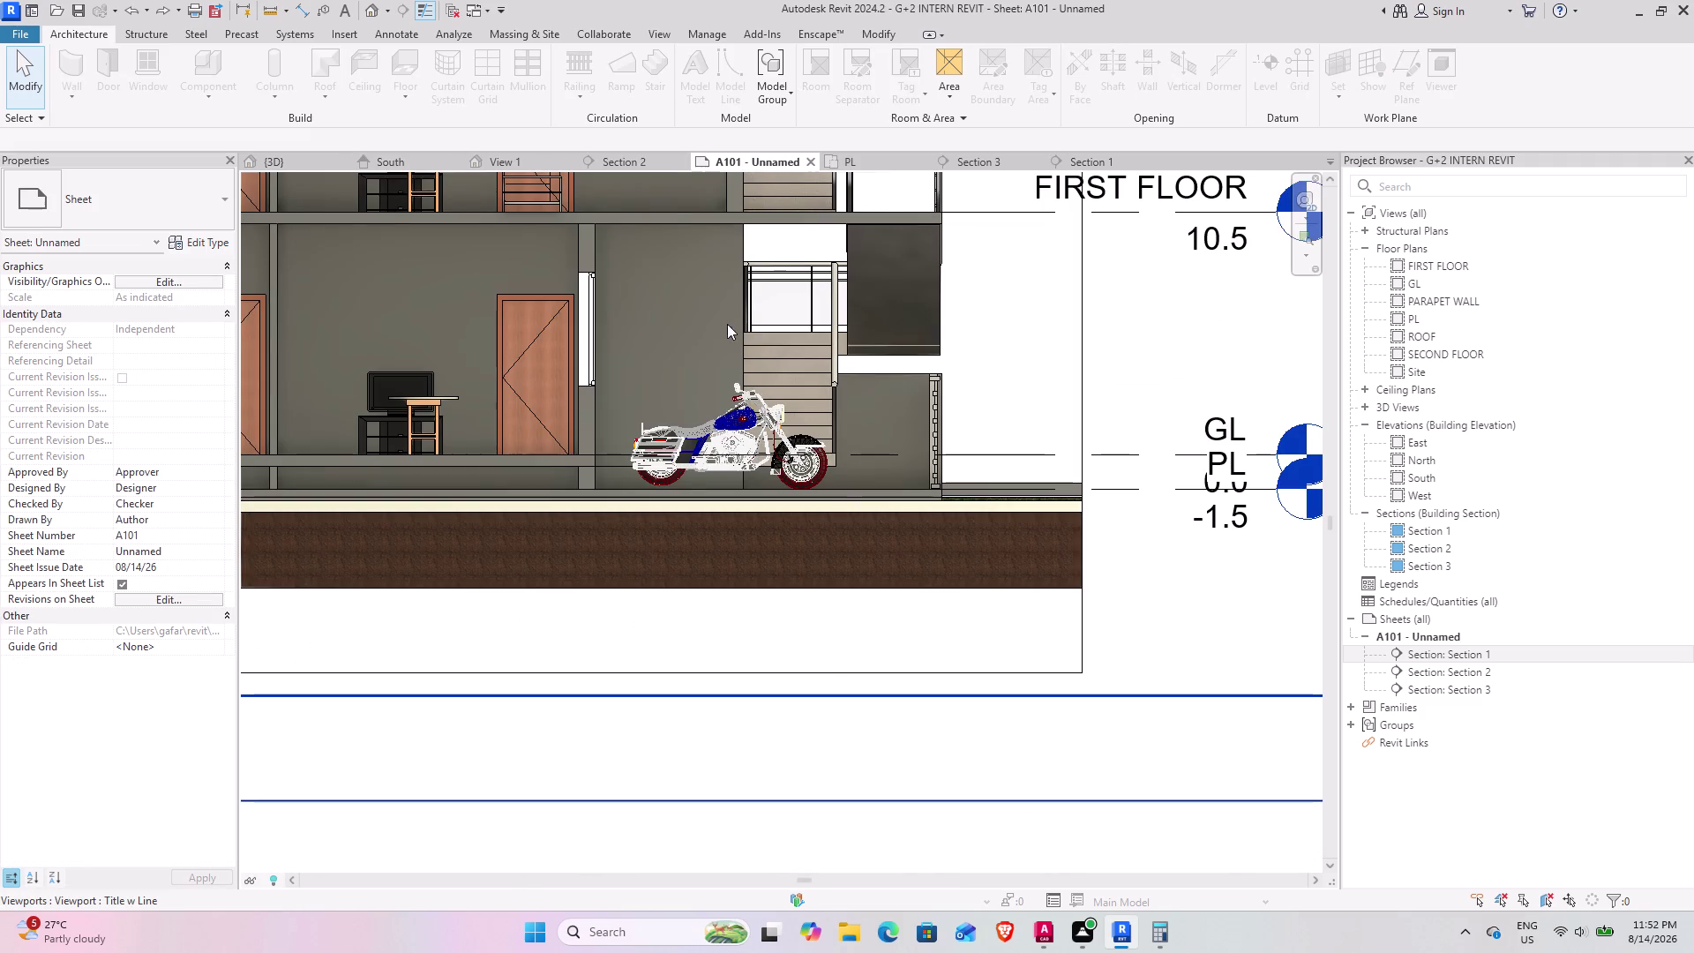
click(989, 160)
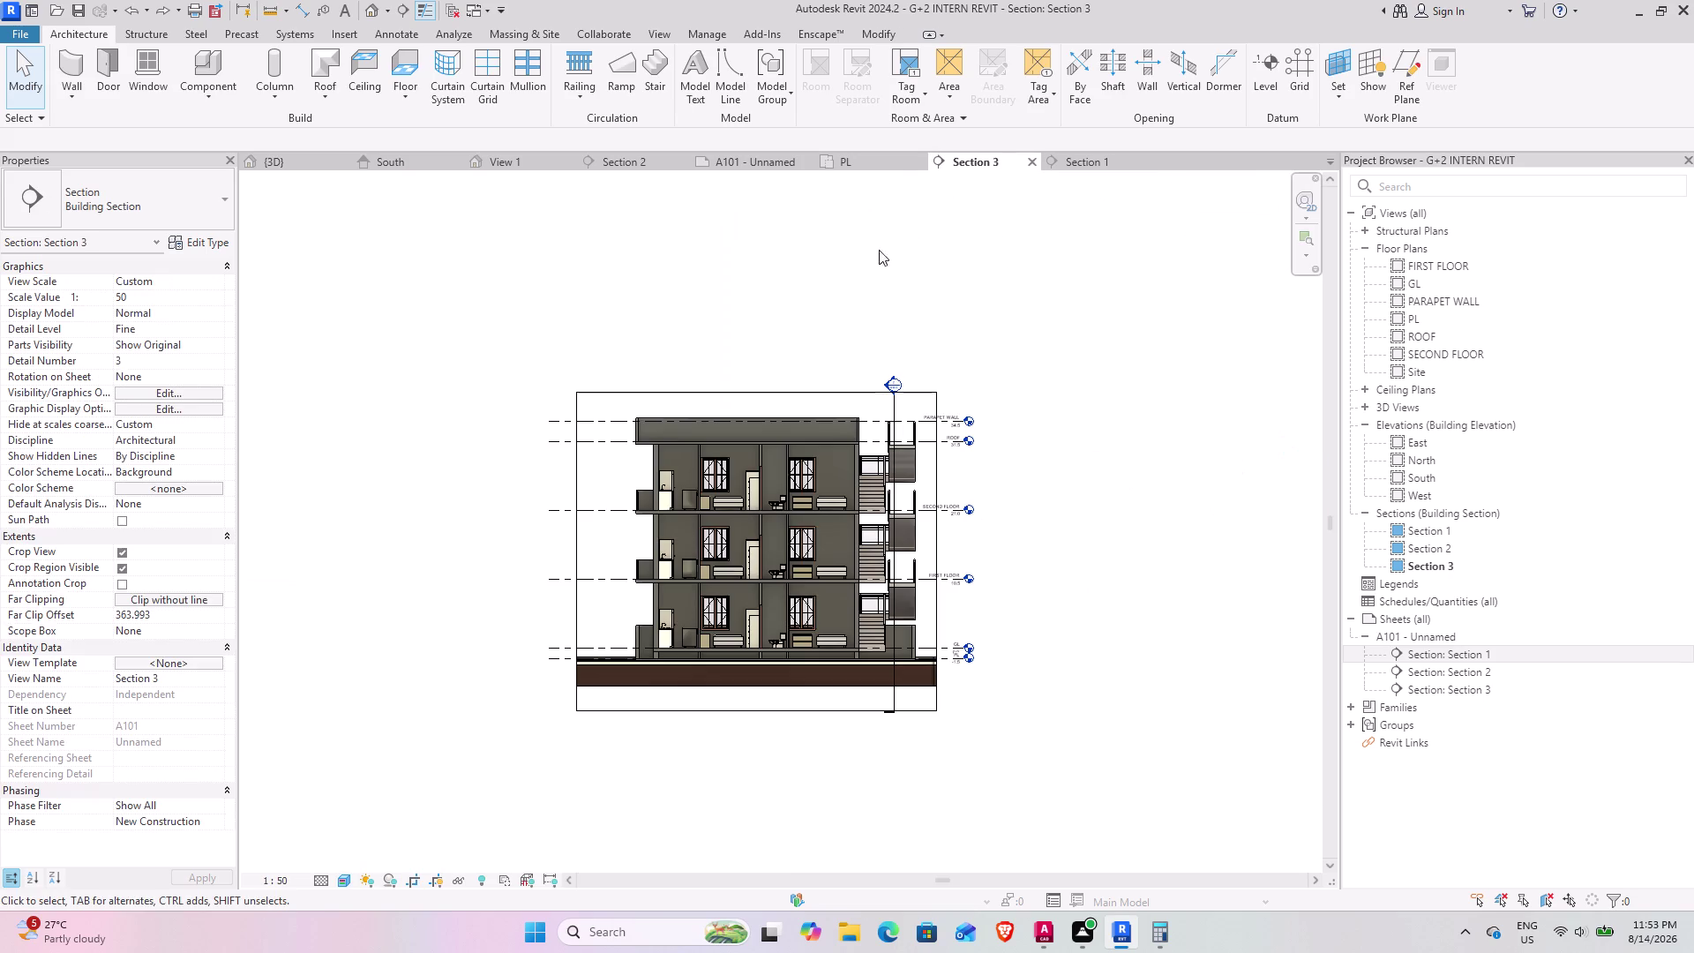
Set the Section 1 view's visual style to Realistic.
click(1086, 160)
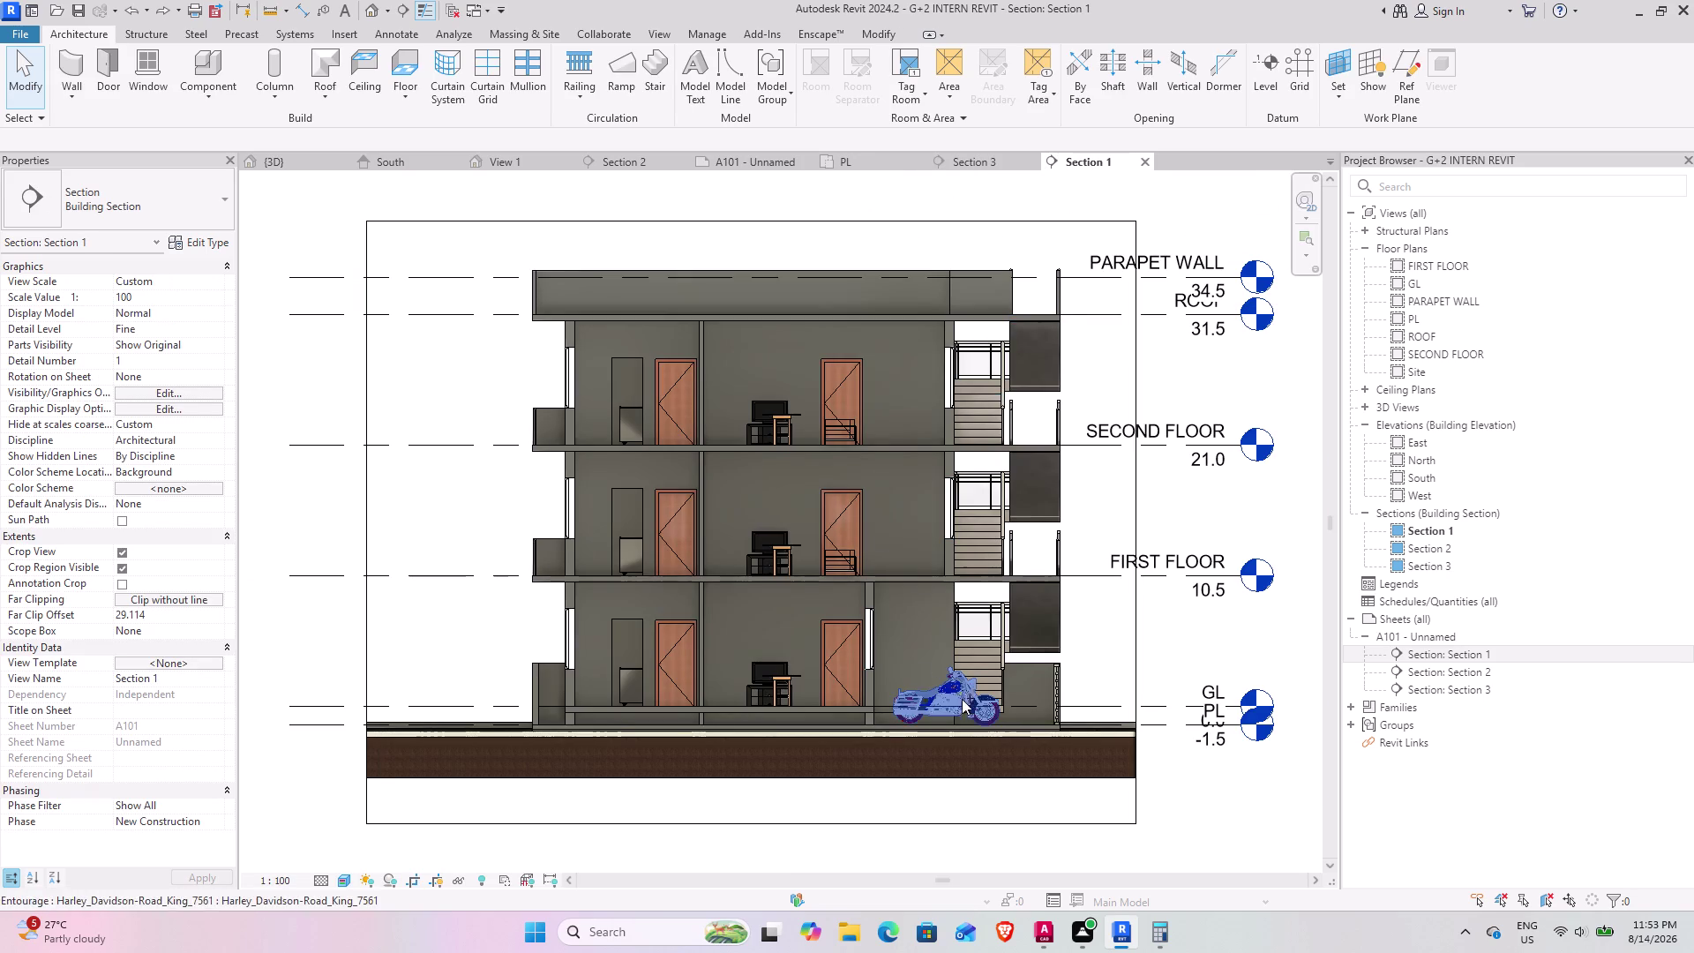
click(353, 884)
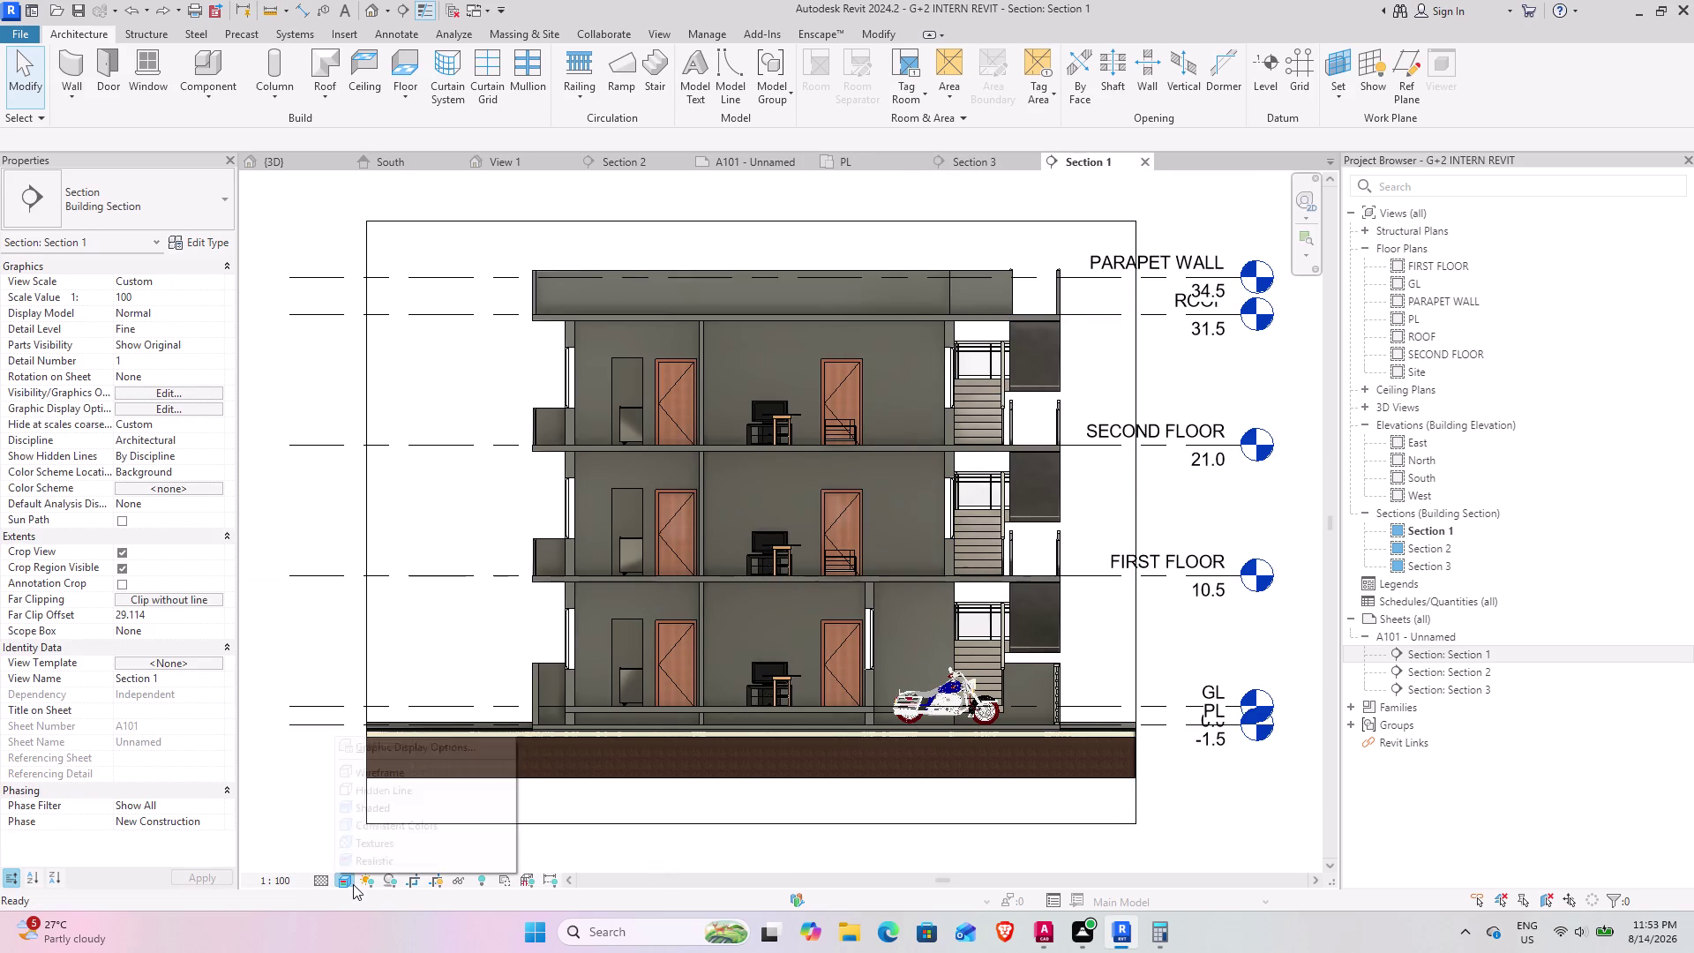
click(365, 857)
click(348, 878)
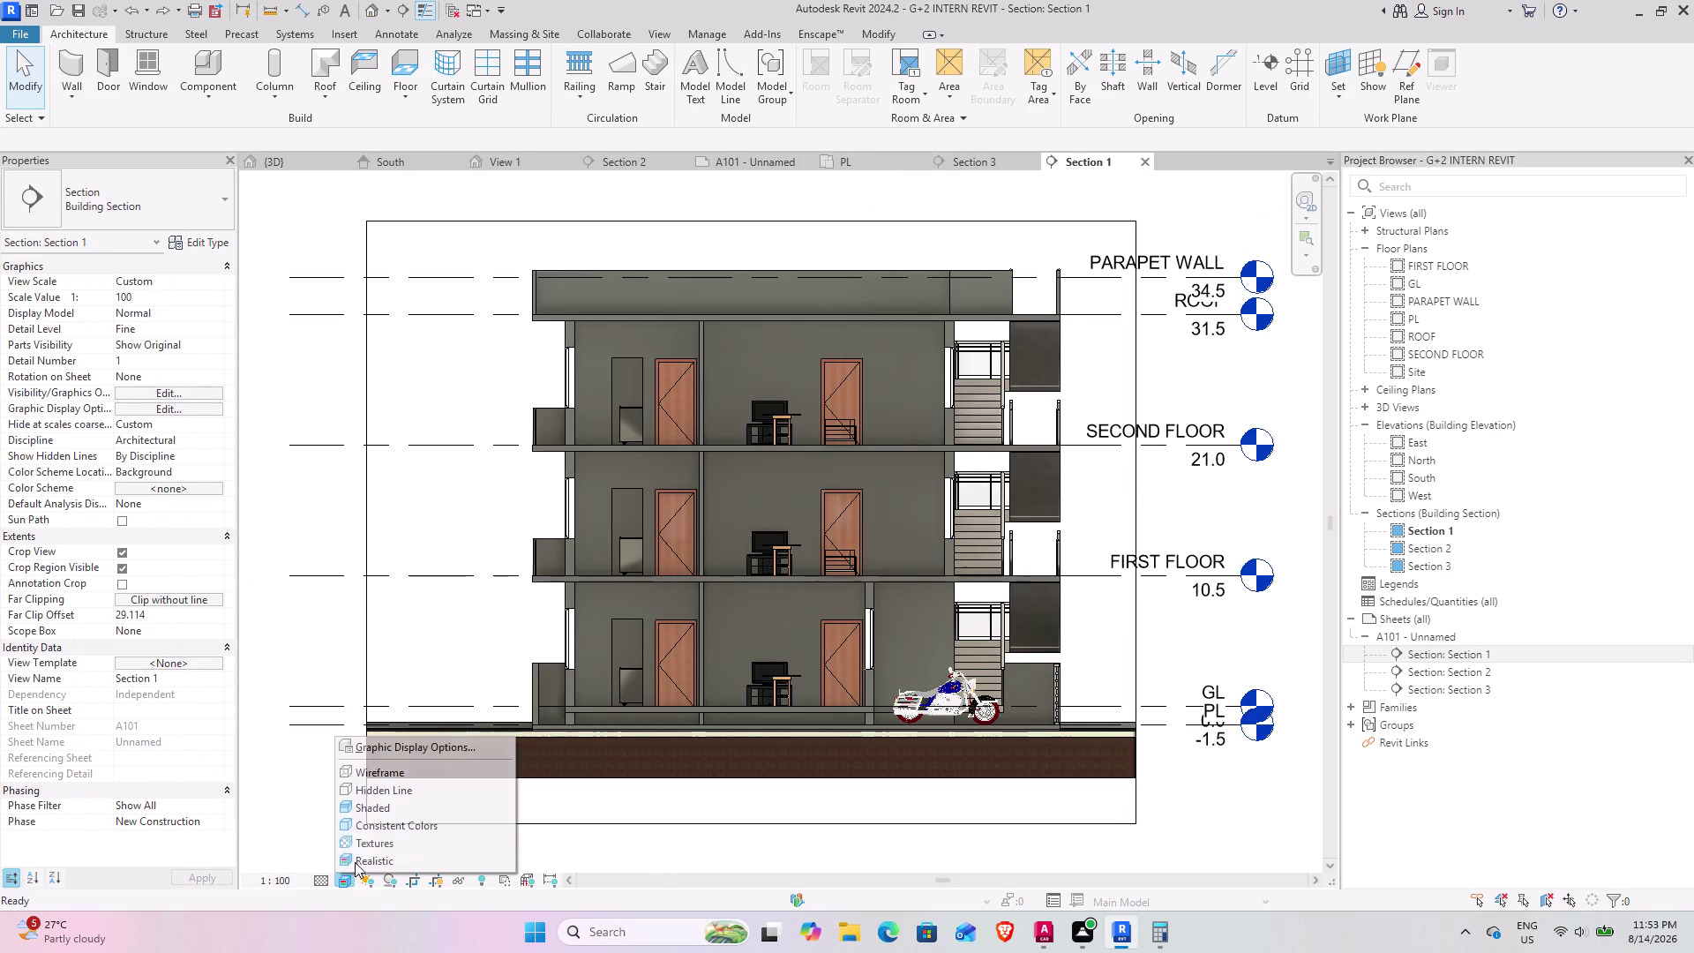
click(377, 808)
scroll(up, 3)
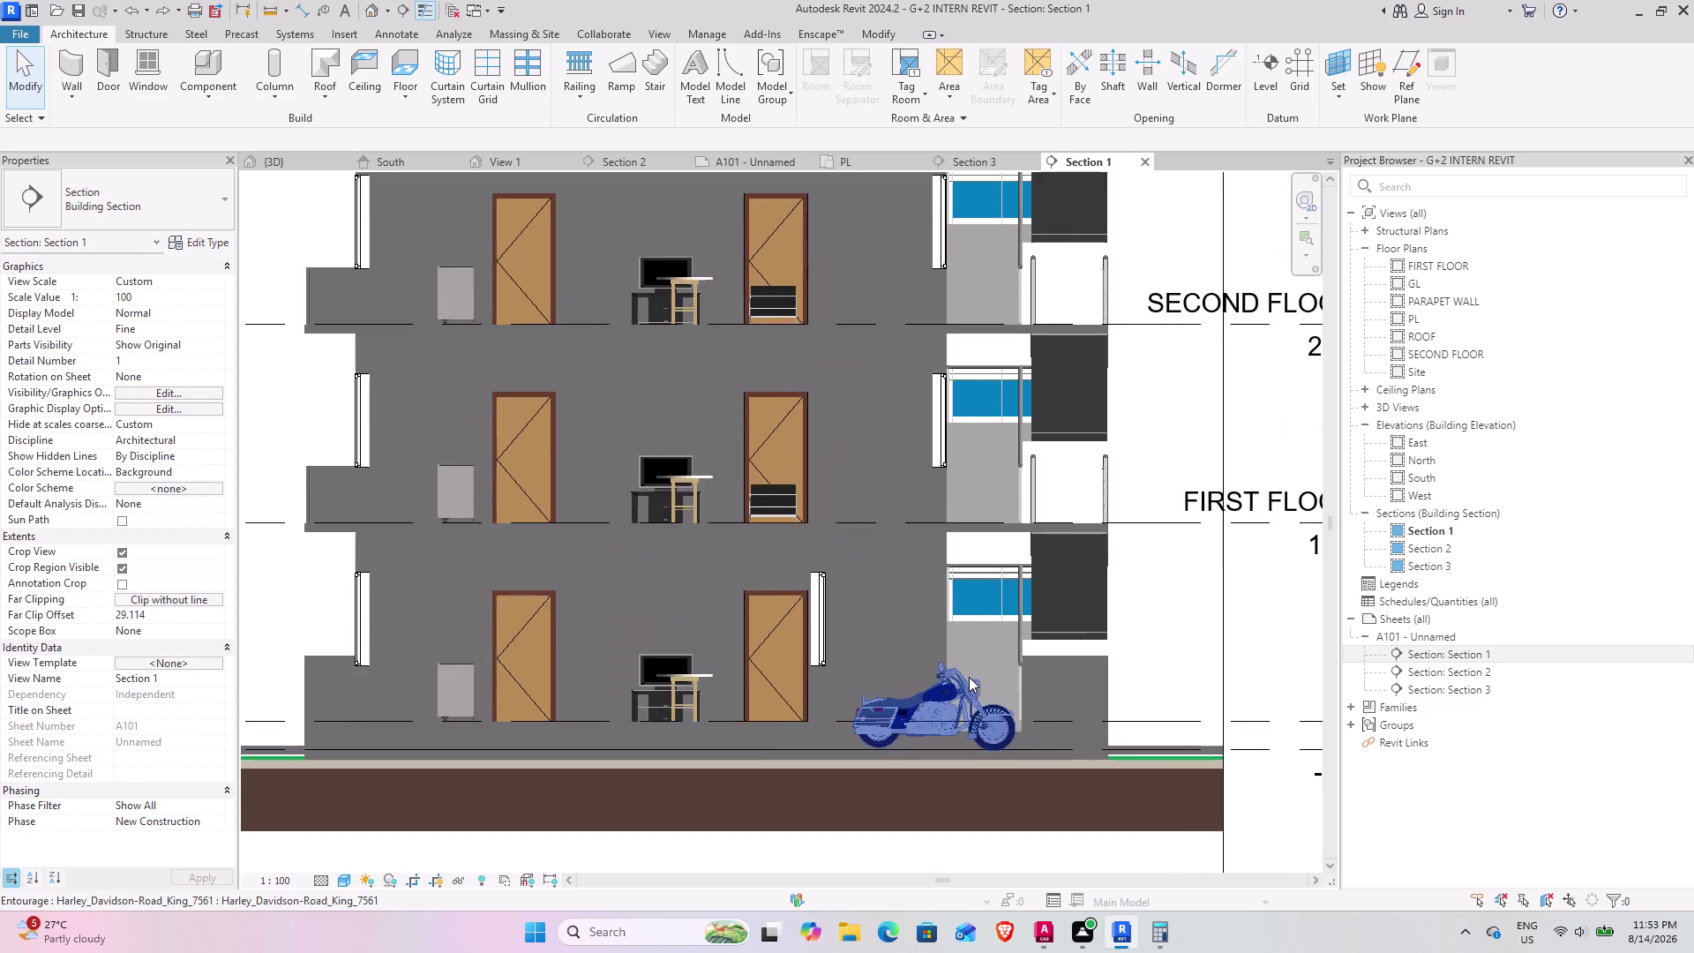
scroll(up, 3)
scroll(down, 3)
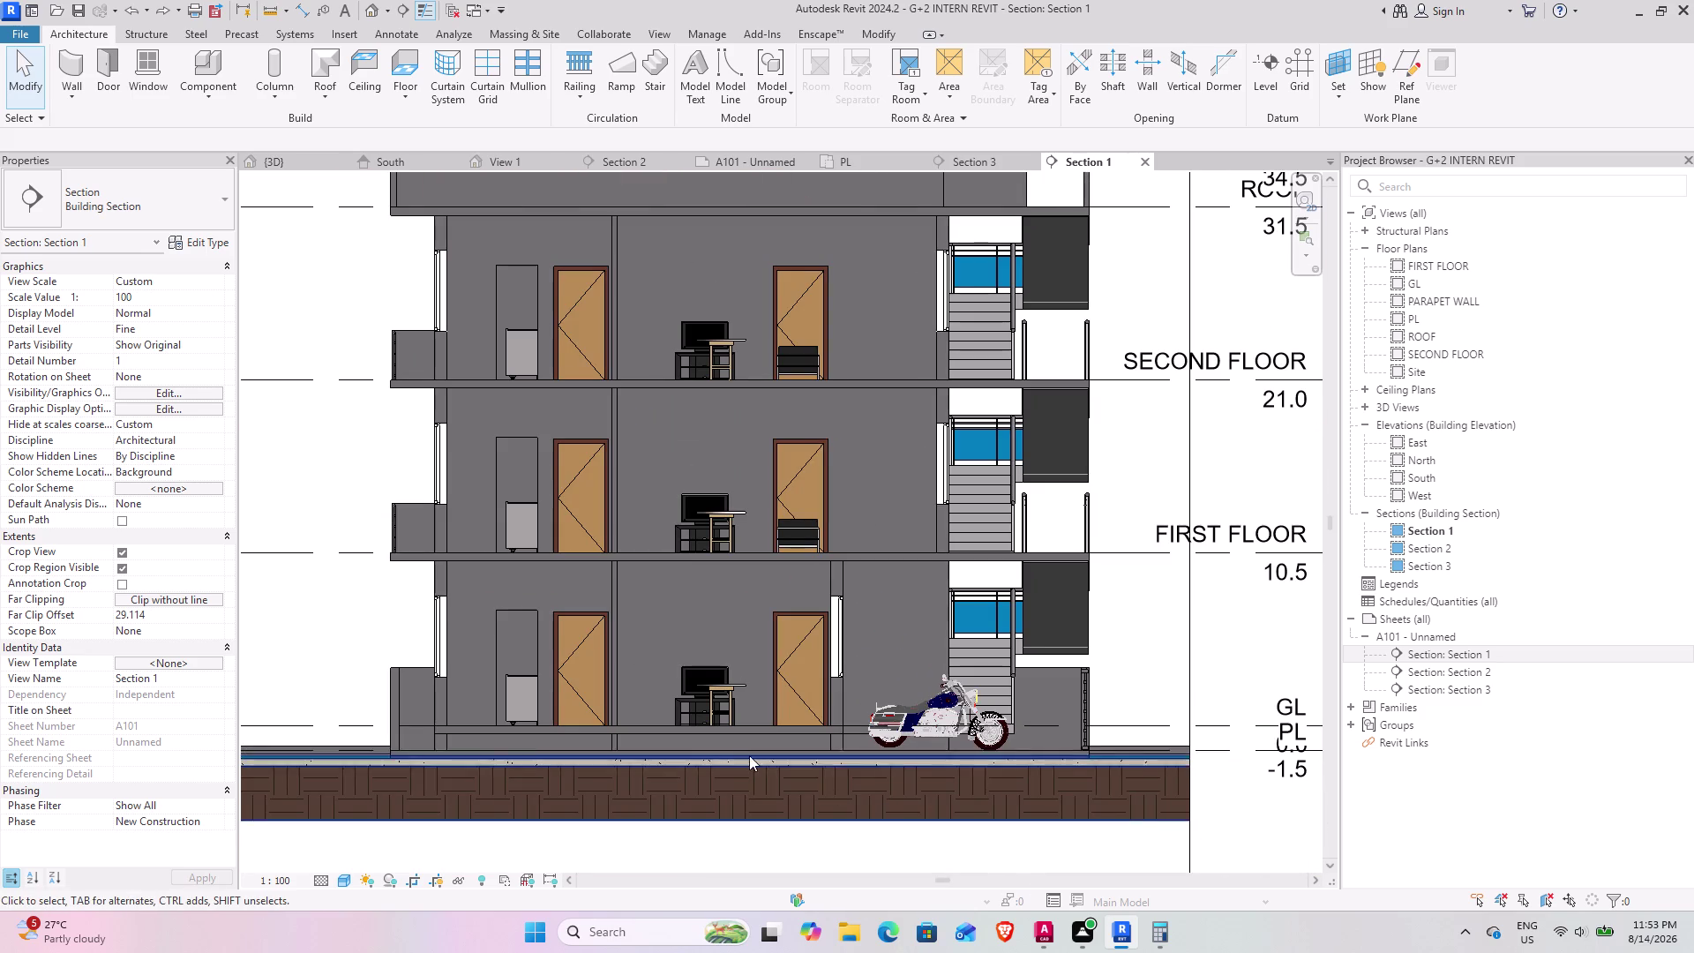
scroll(down, 3)
scroll(down, 3)
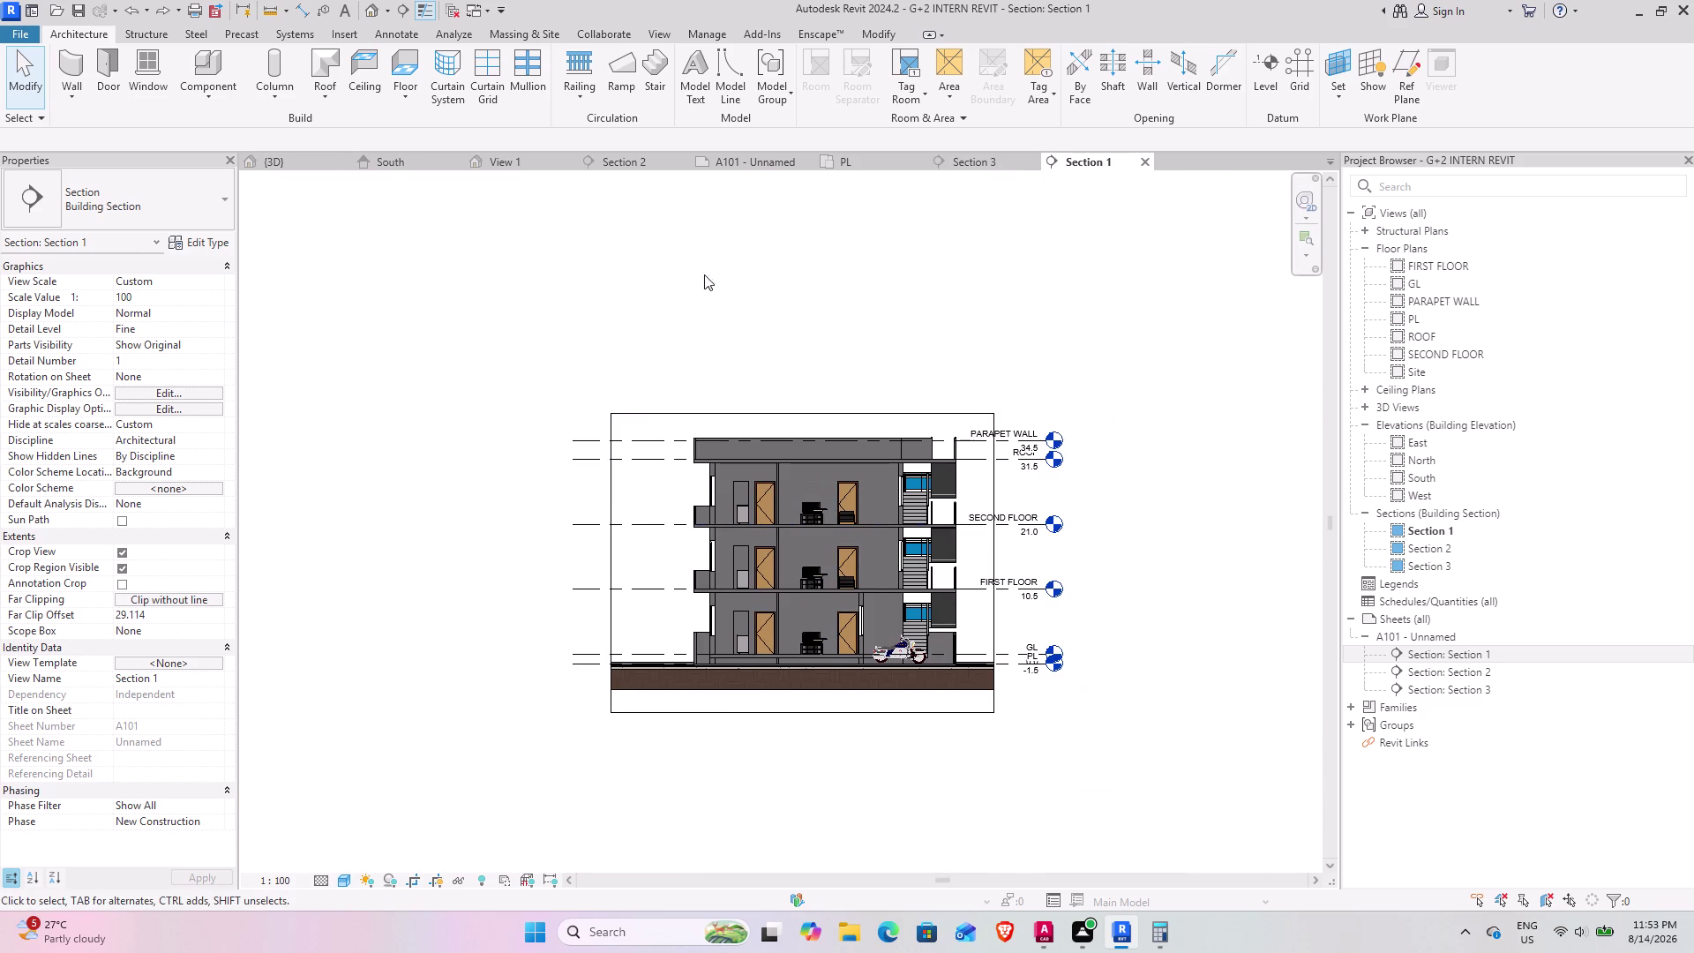
Set Section 3 to Realistic, reapply Realistic to Section 1, and return to sheet A101.
click(997, 164)
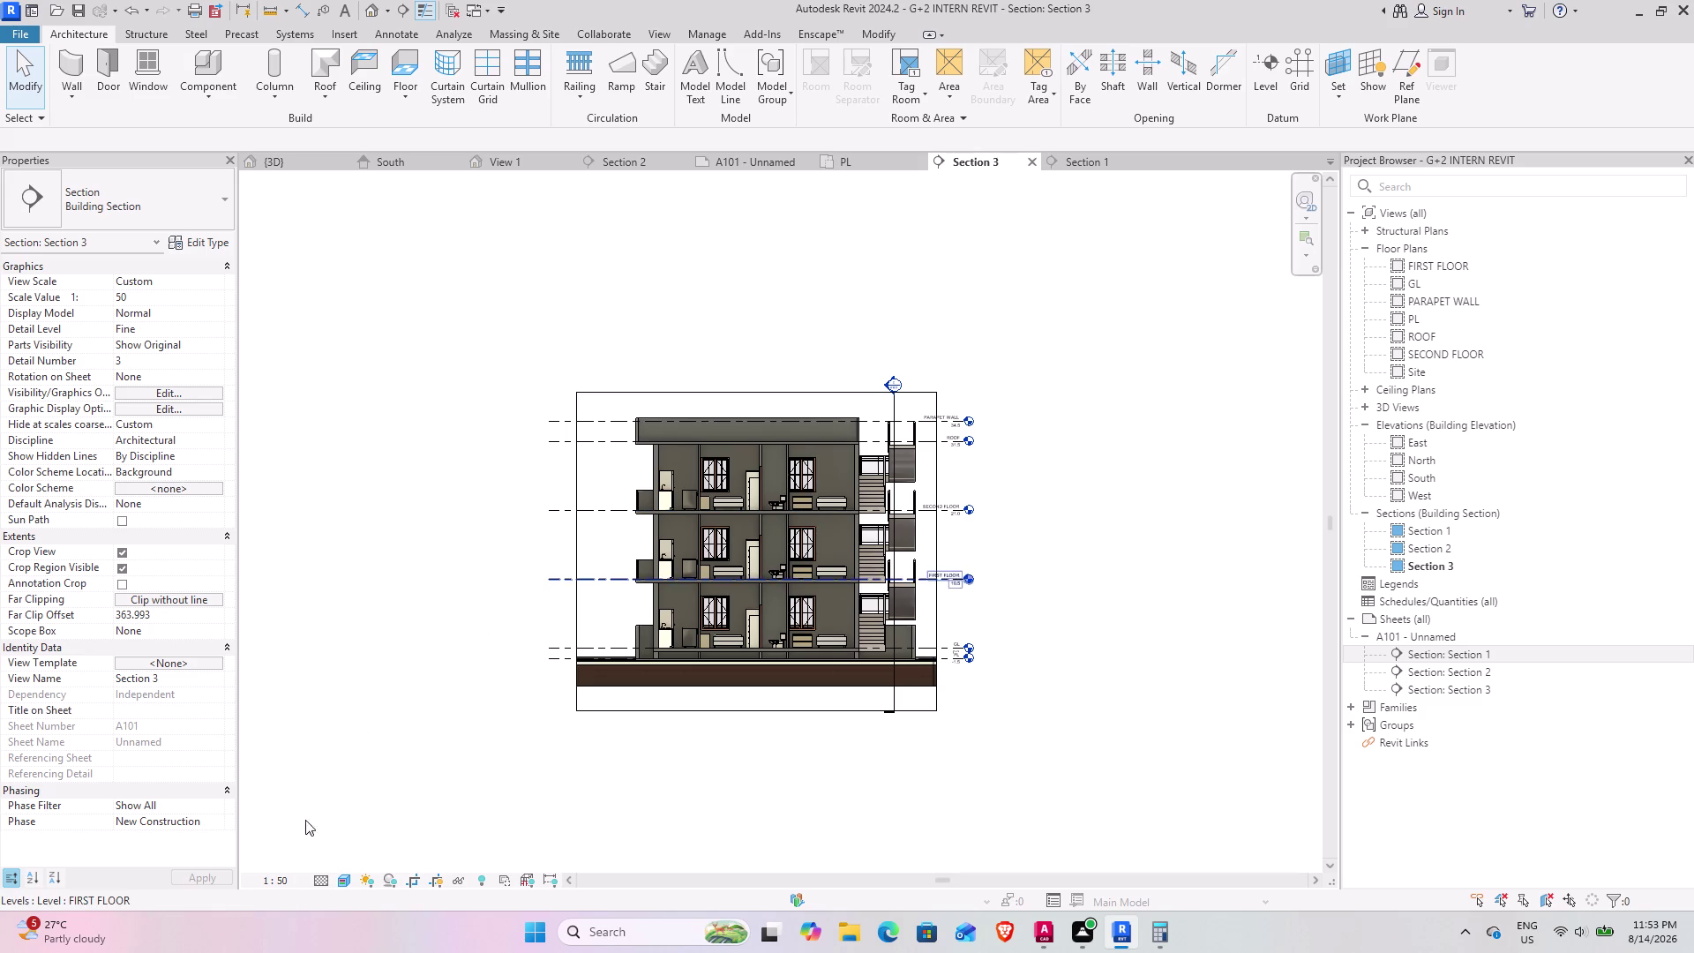
click(353, 882)
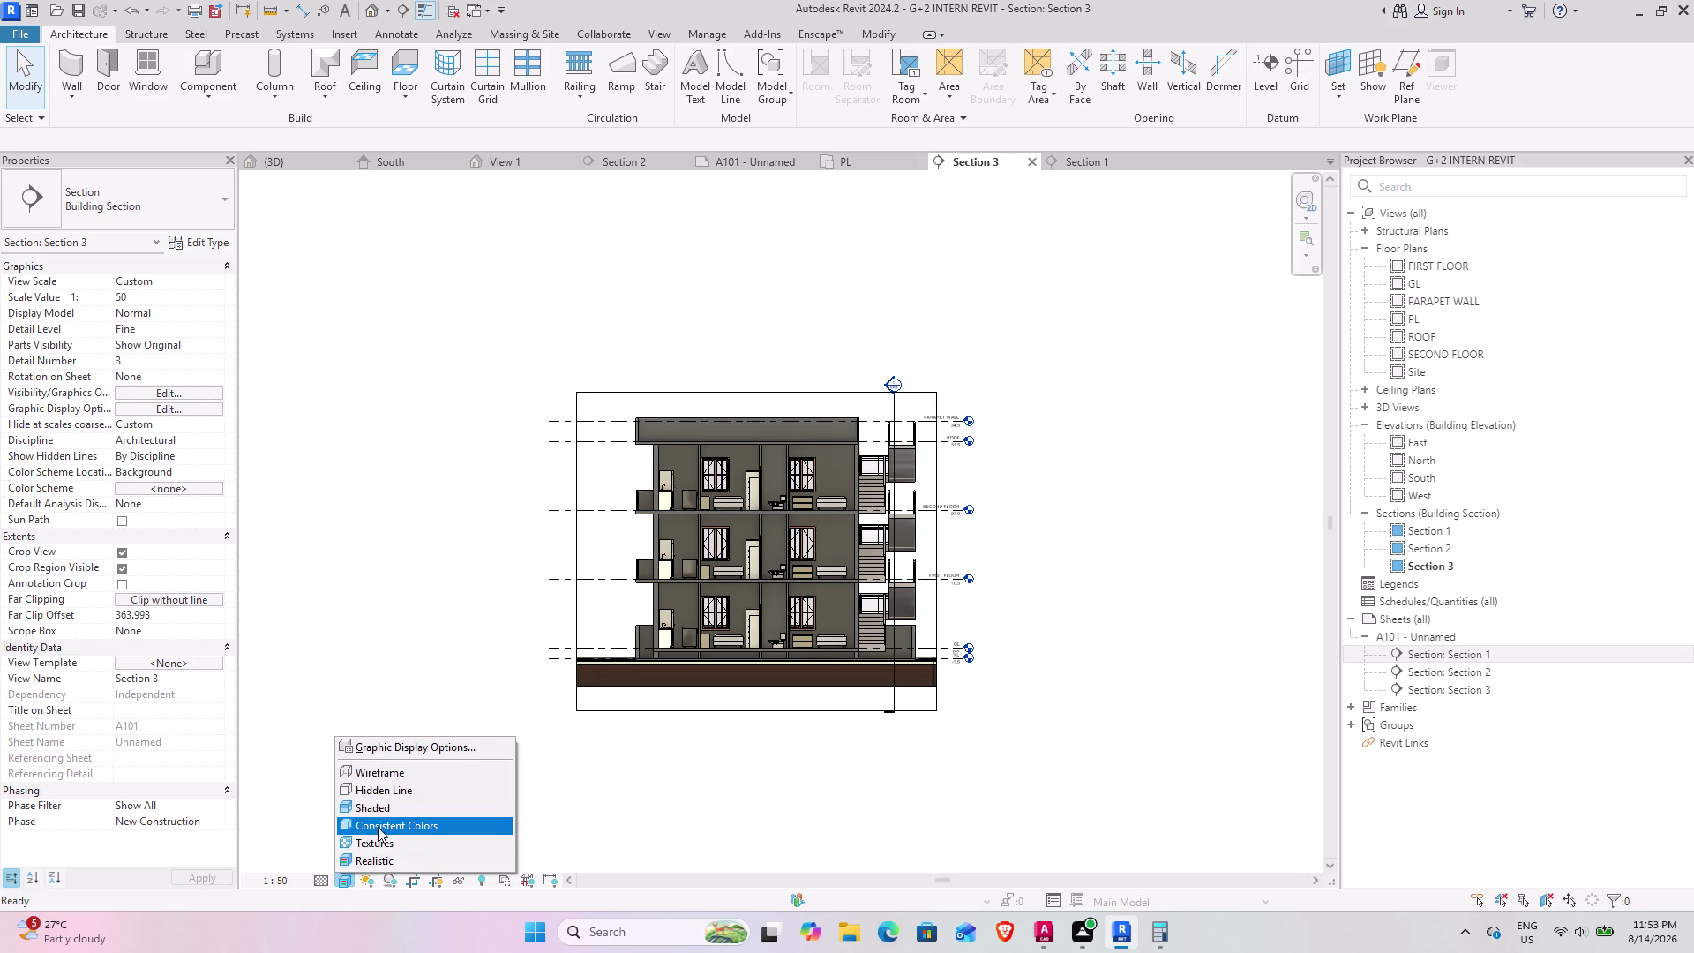
click(380, 817)
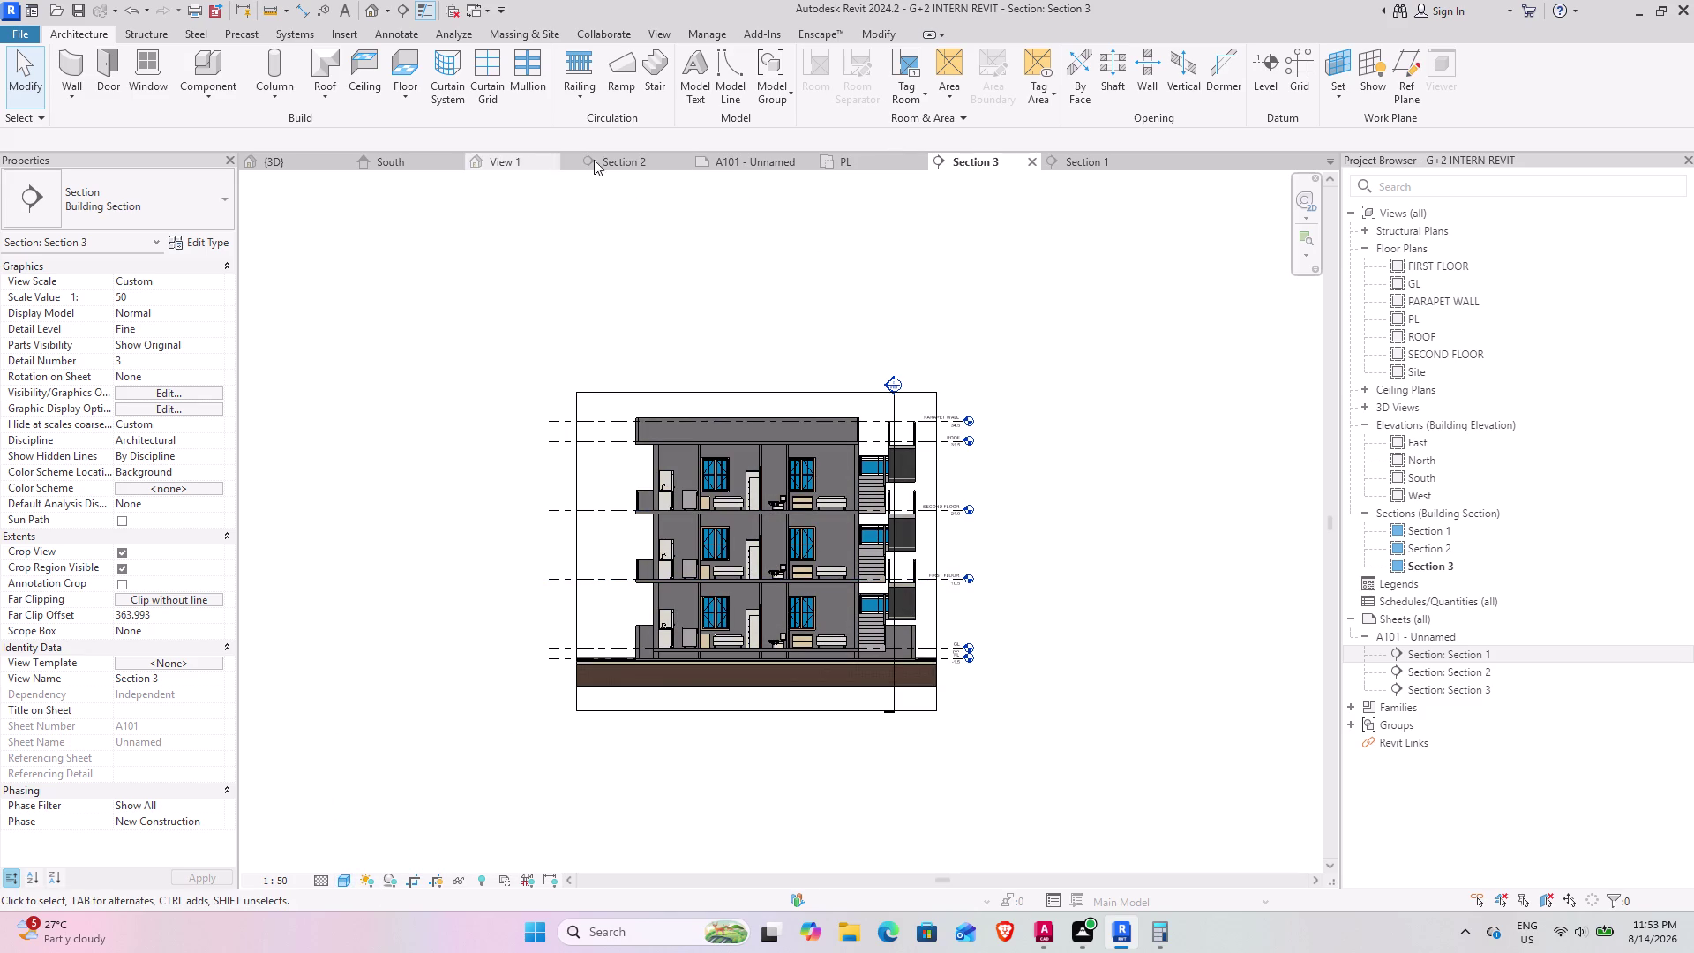
click(1072, 174)
click(1072, 168)
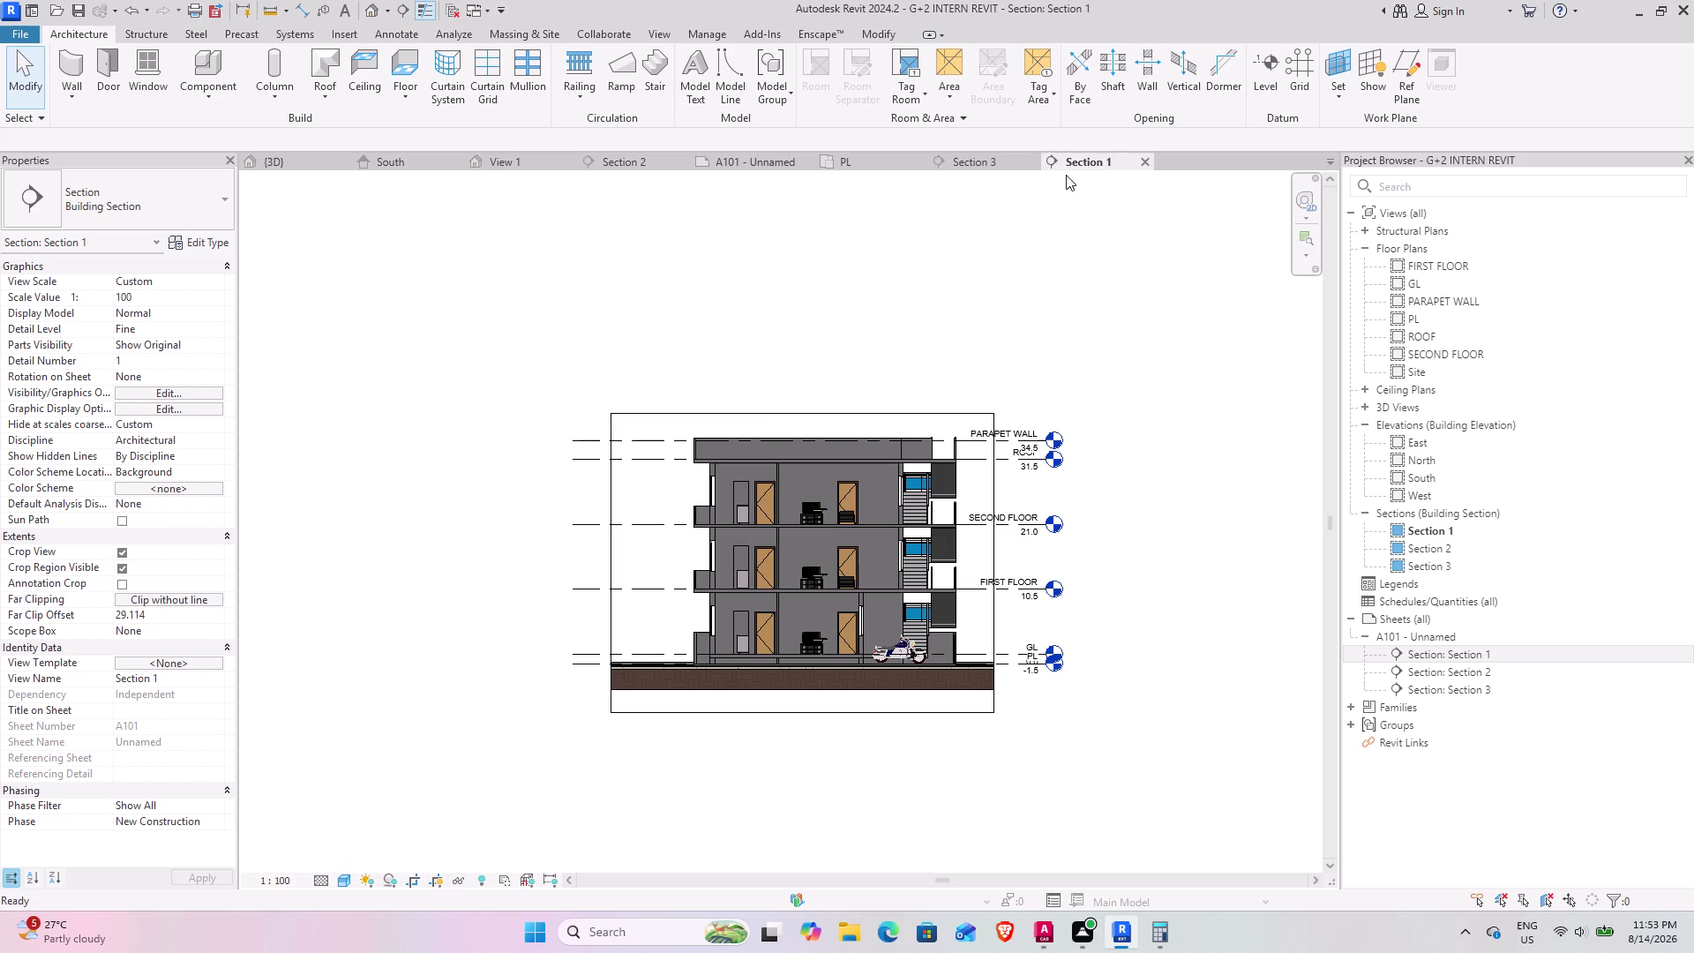
click(345, 878)
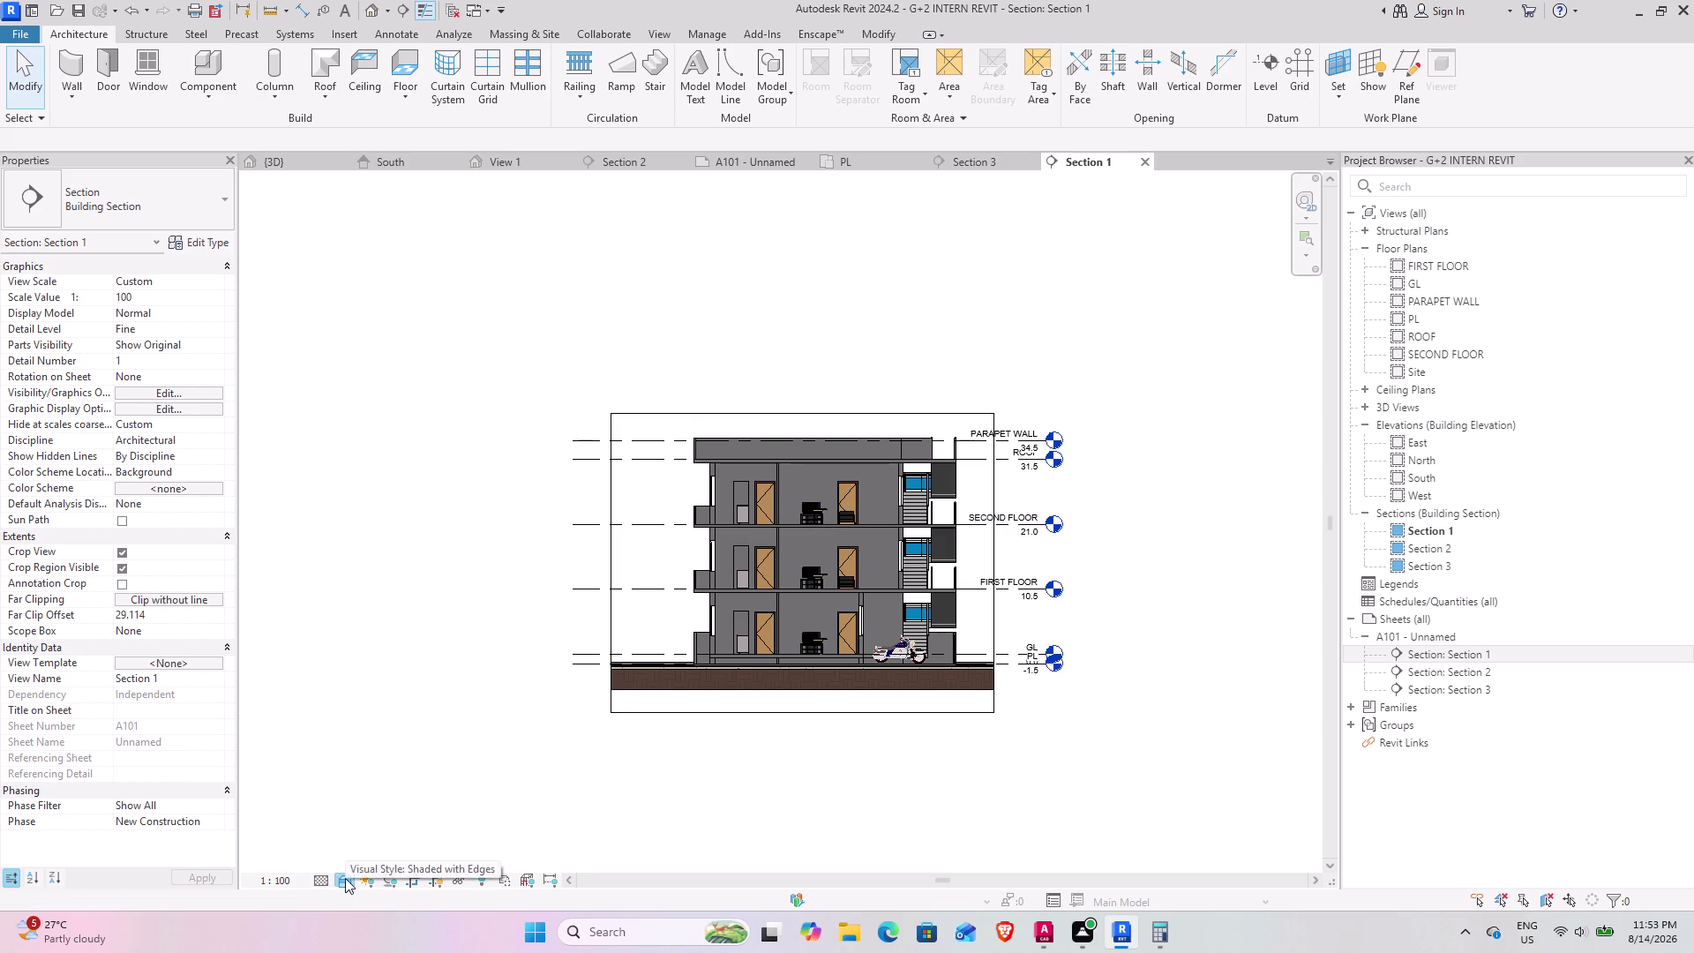
click(381, 806)
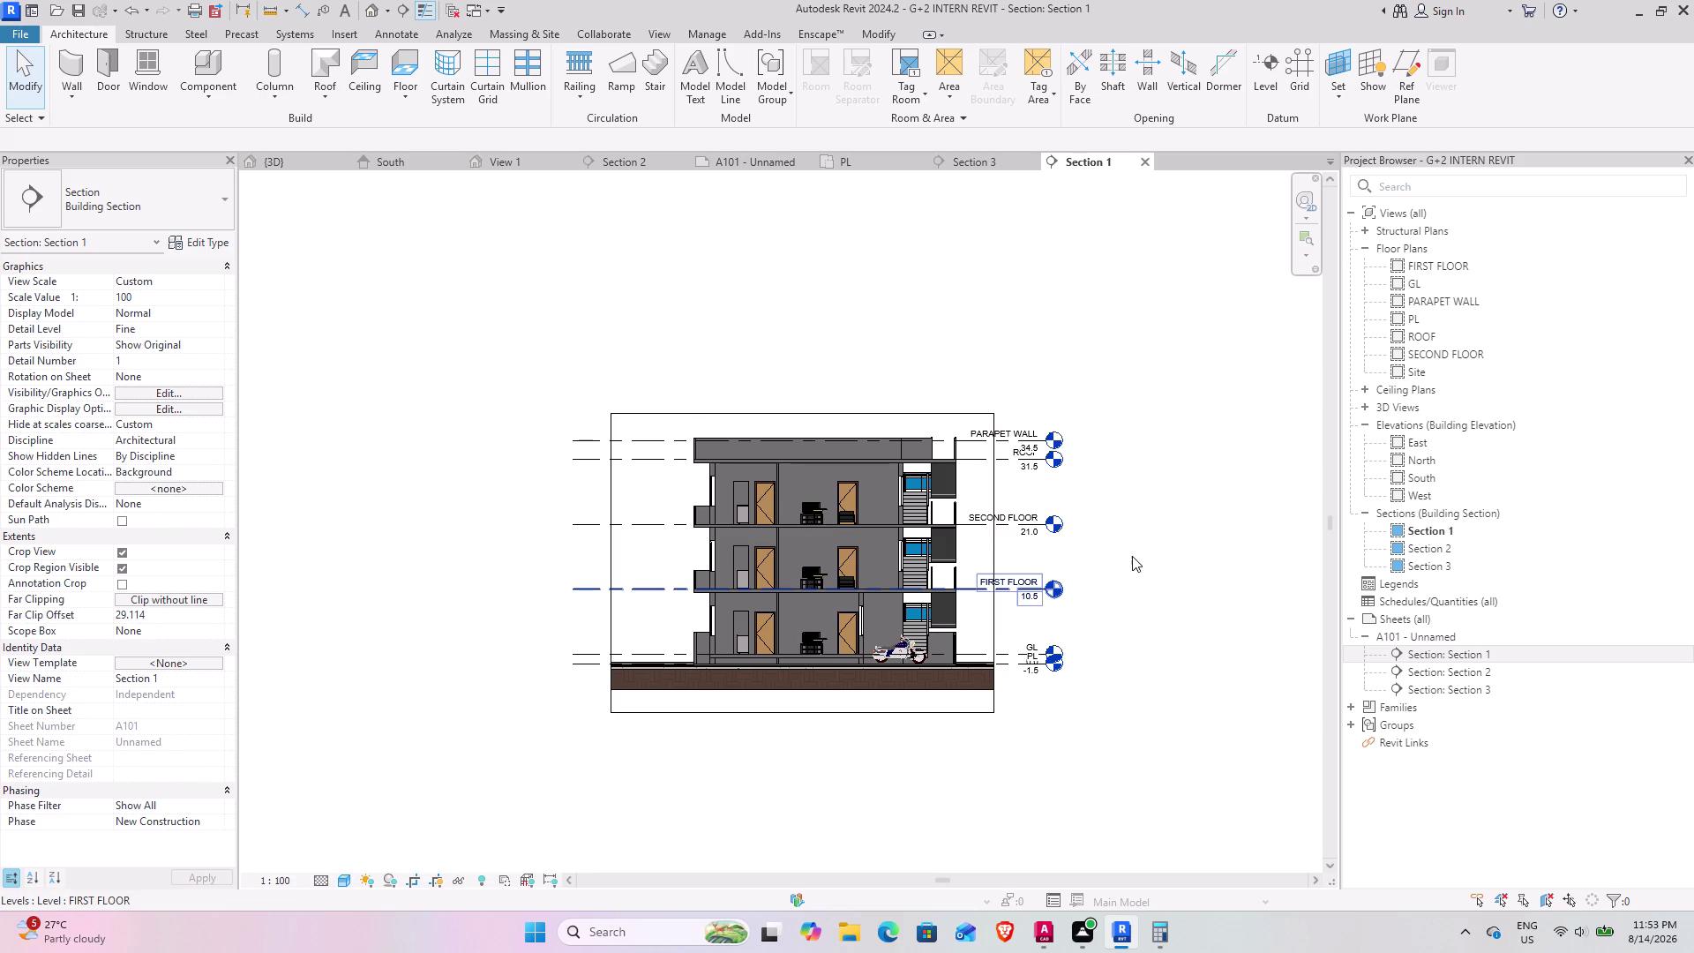
click(749, 167)
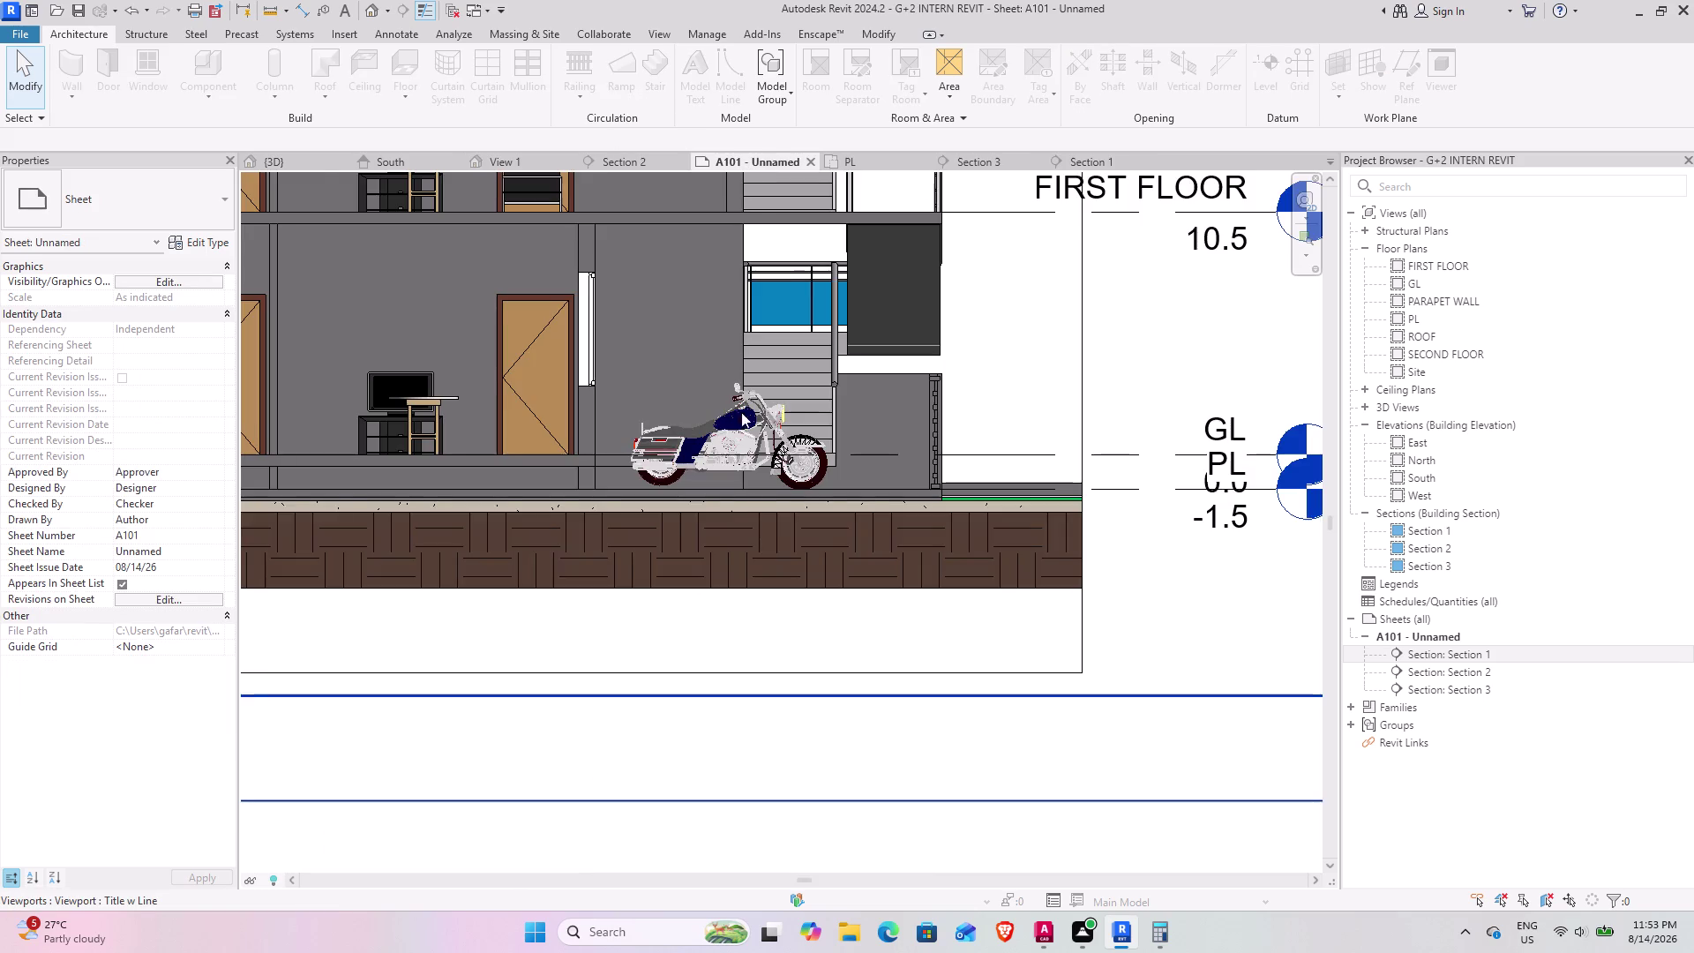
scroll(down, 3)
middle_drag(974, 651, 776, 564)
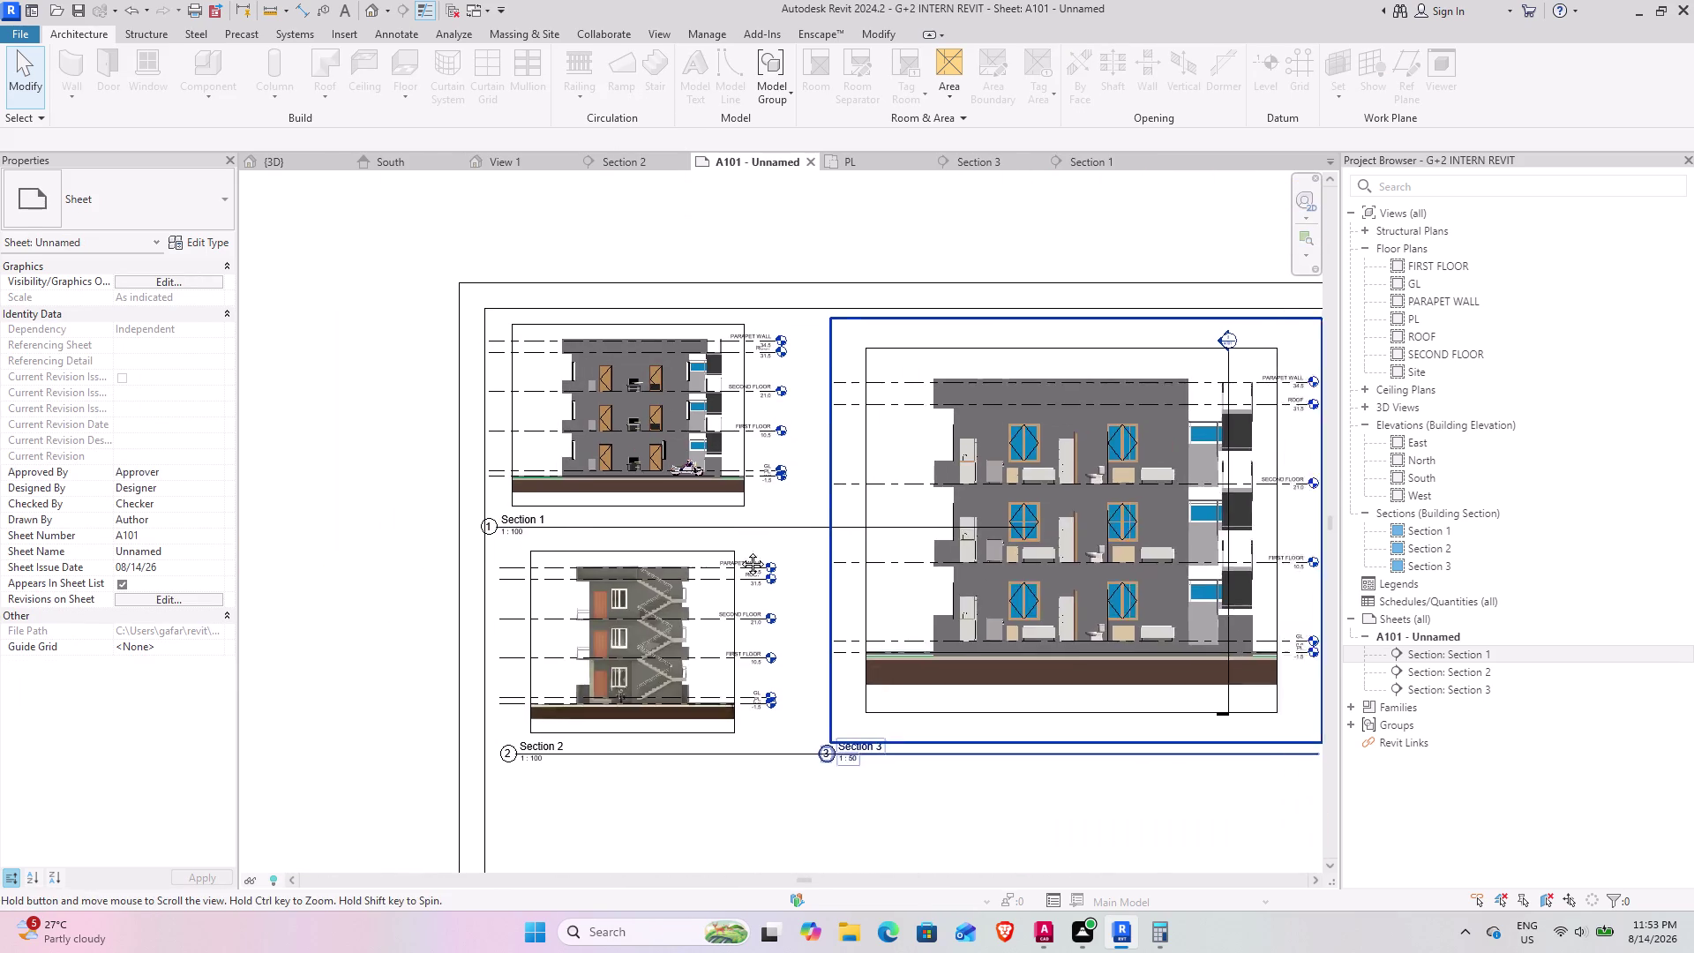
middle_drag(776, 564, 669, 546)
middle_drag(714, 700, 807, 743)
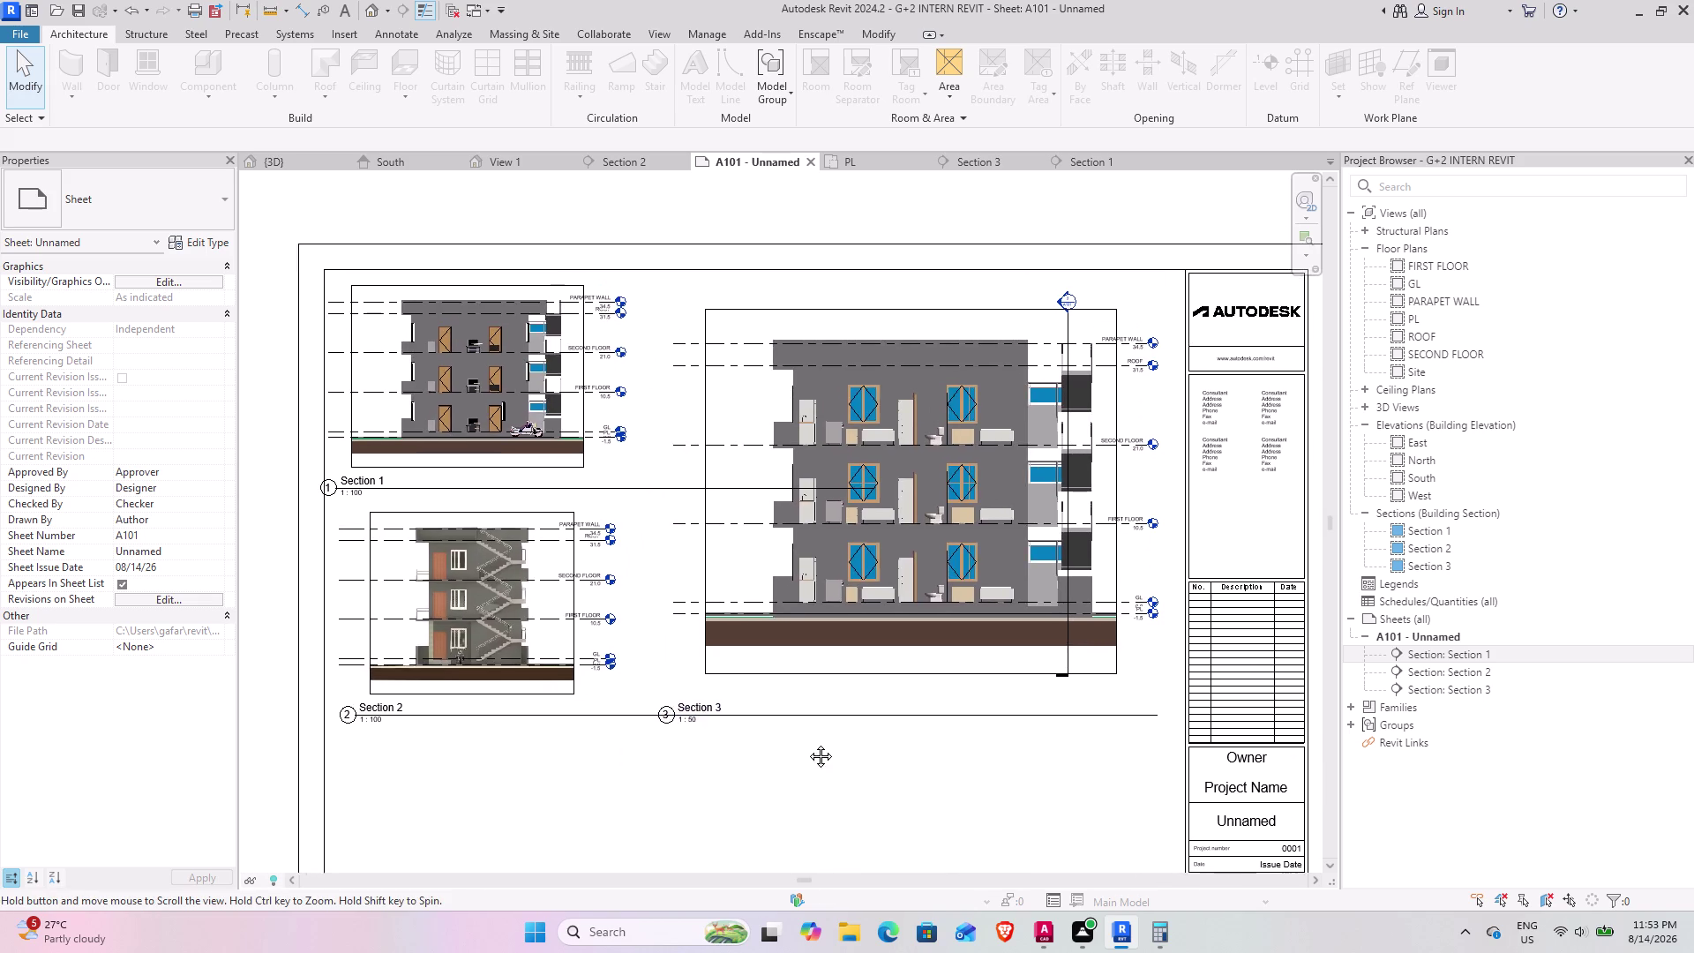
middle_drag(808, 743, 815, 740)
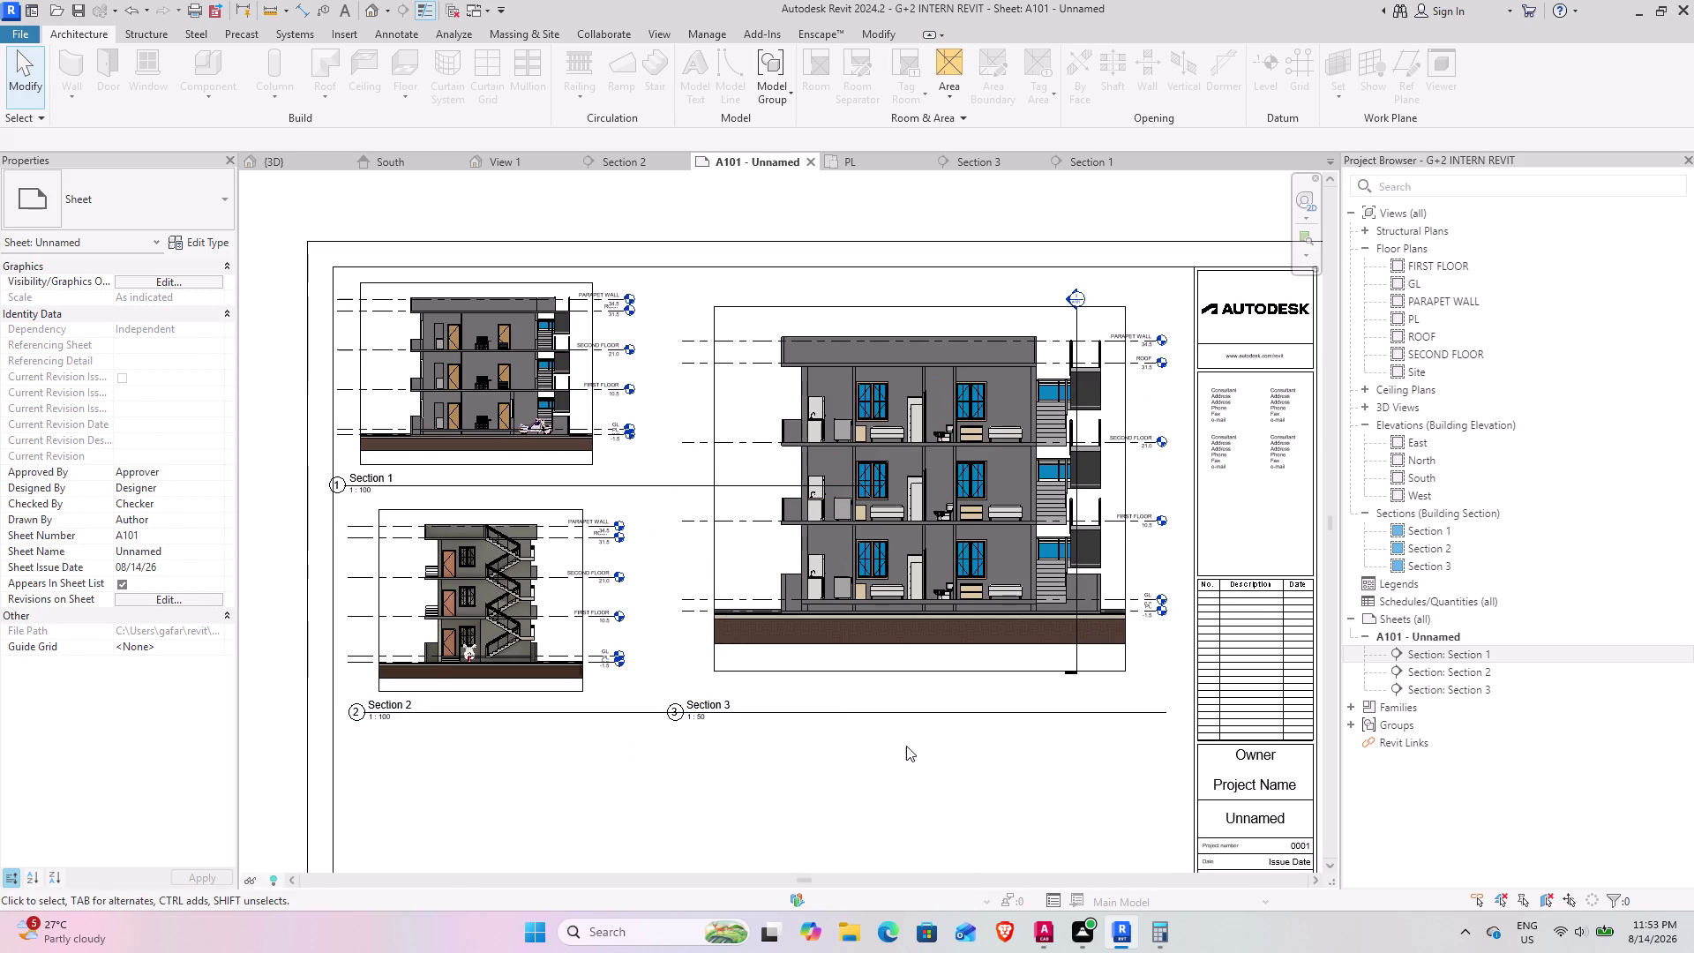
scroll(down, 3)
middle_drag(951, 790, 864, 725)
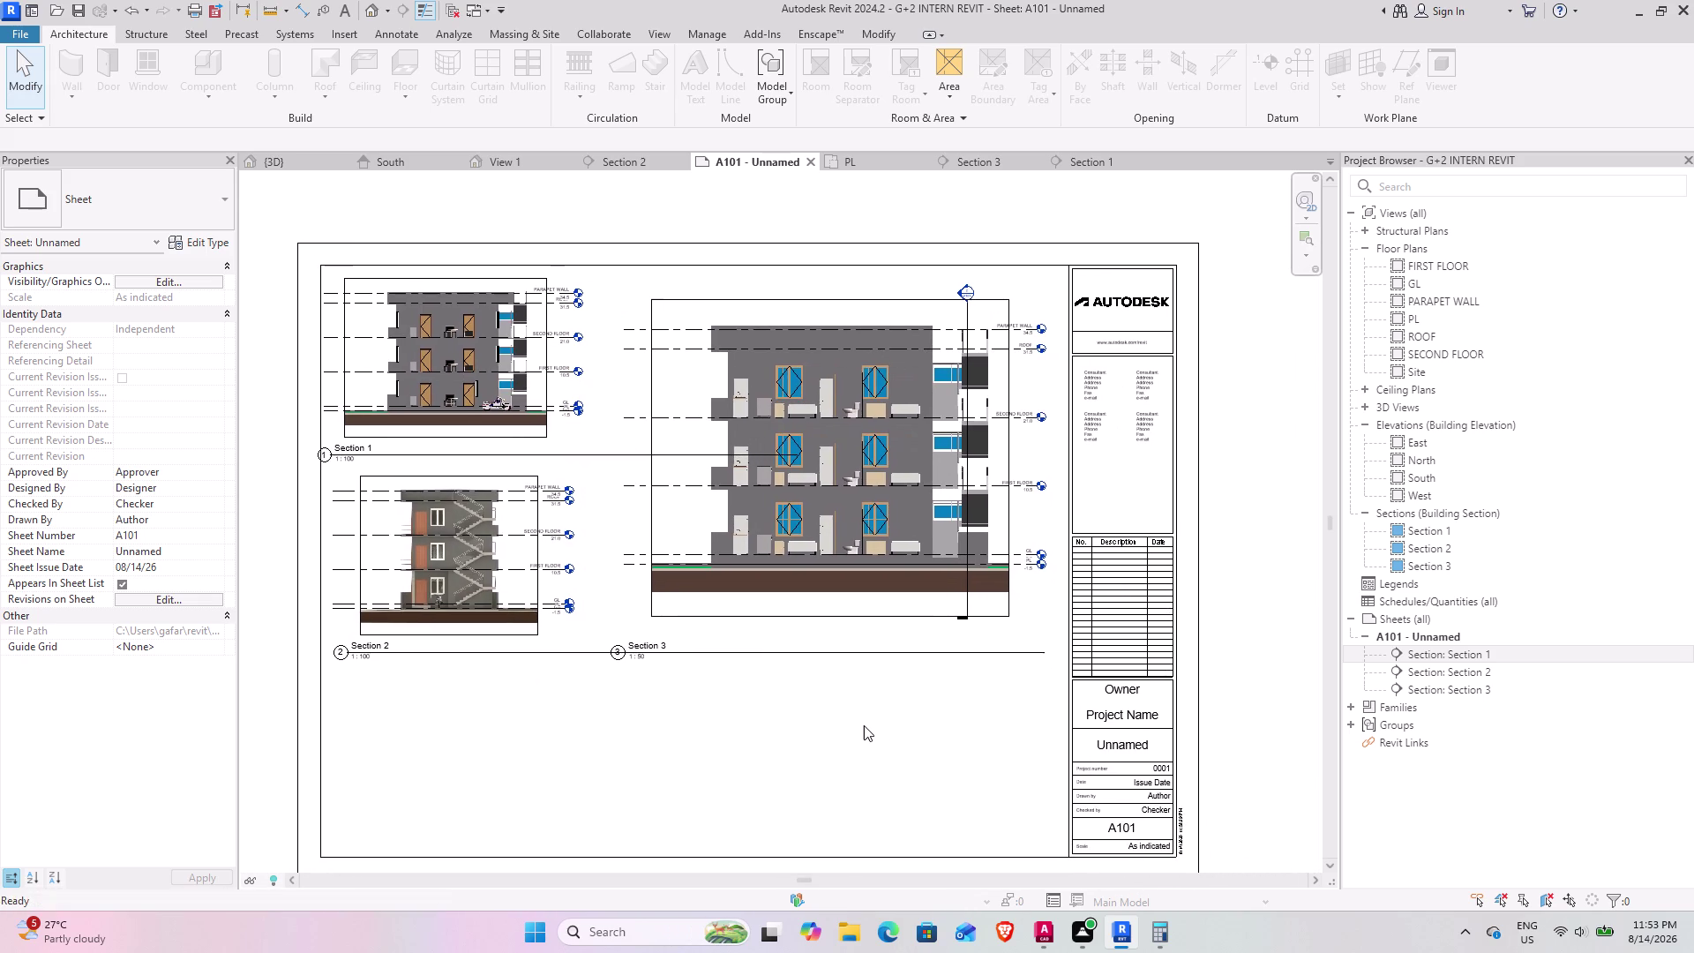
middle_drag(841, 683, 842, 564)
scroll(up, 3)
scroll(up, 3)
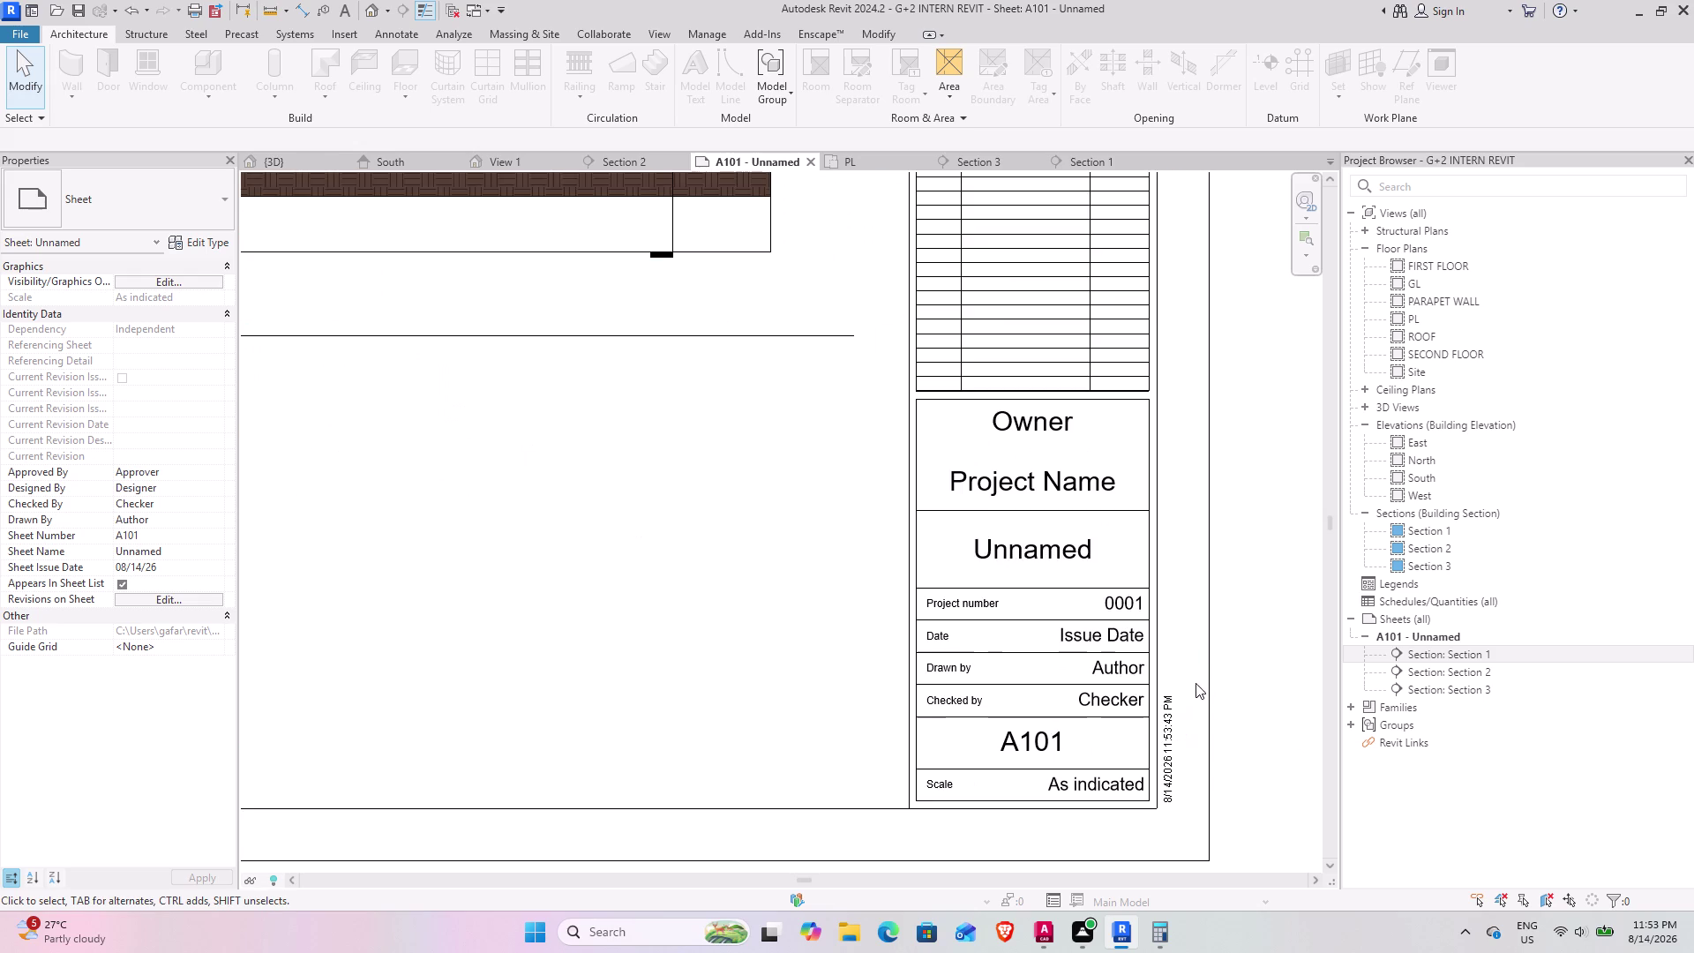
scroll(down, 3)
scroll(down, 3)
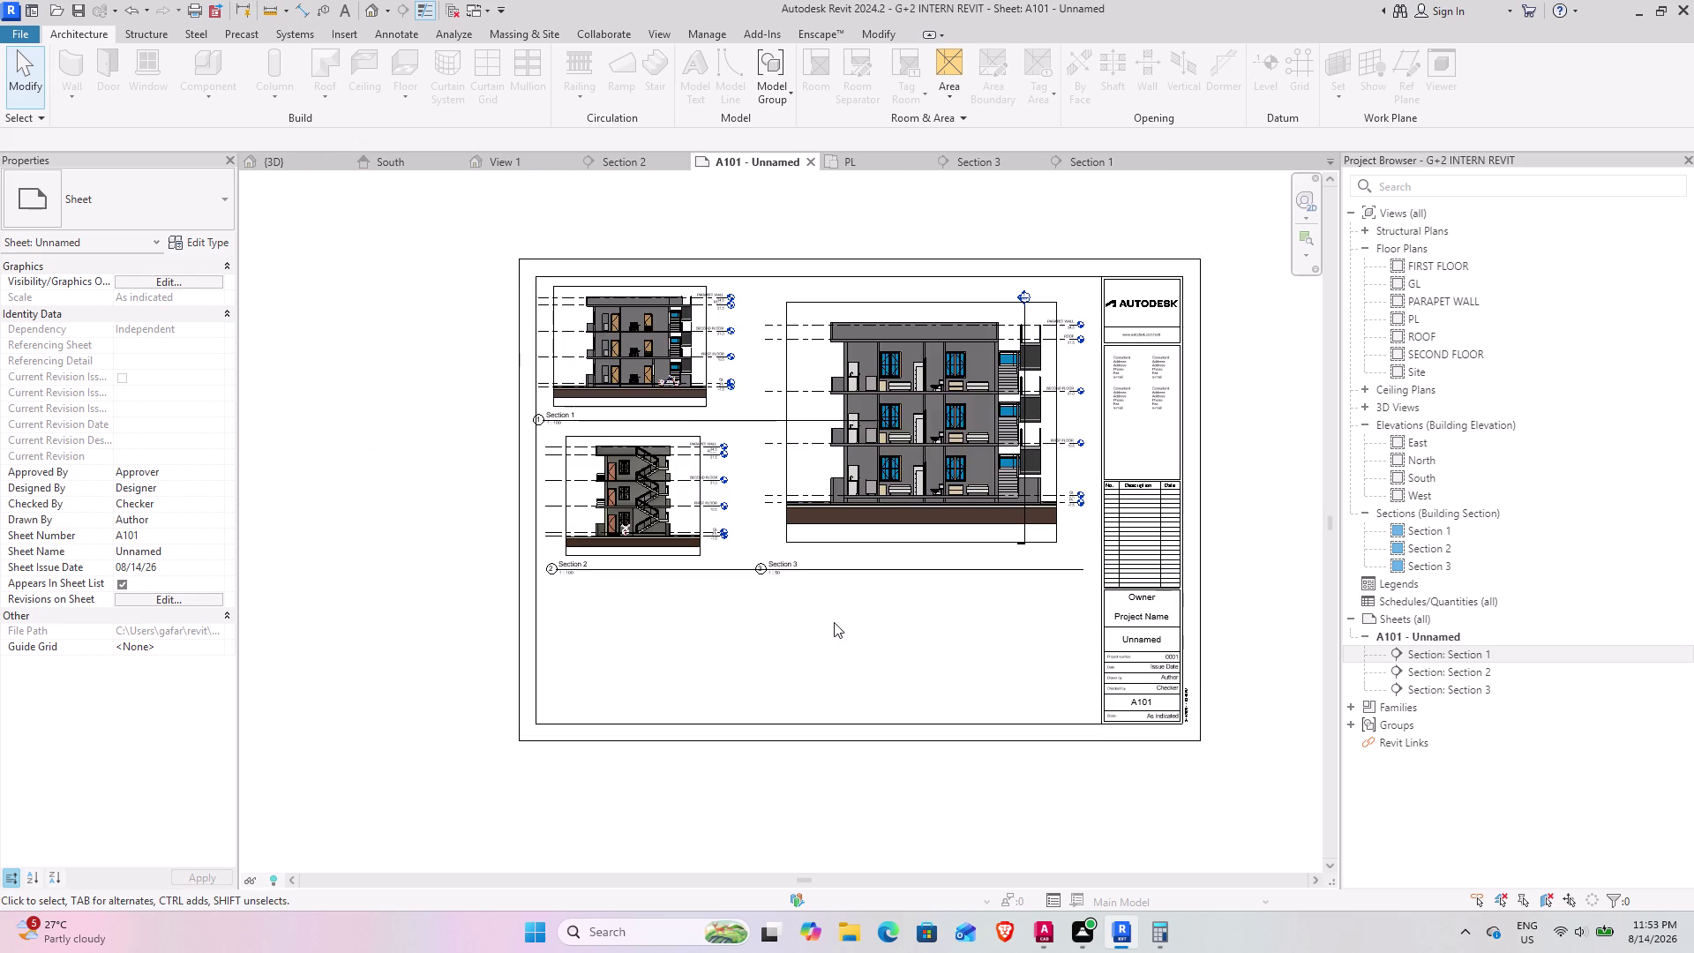
middle_drag(833, 625, 795, 760)
scroll(up, 3)
scroll(up, 3)
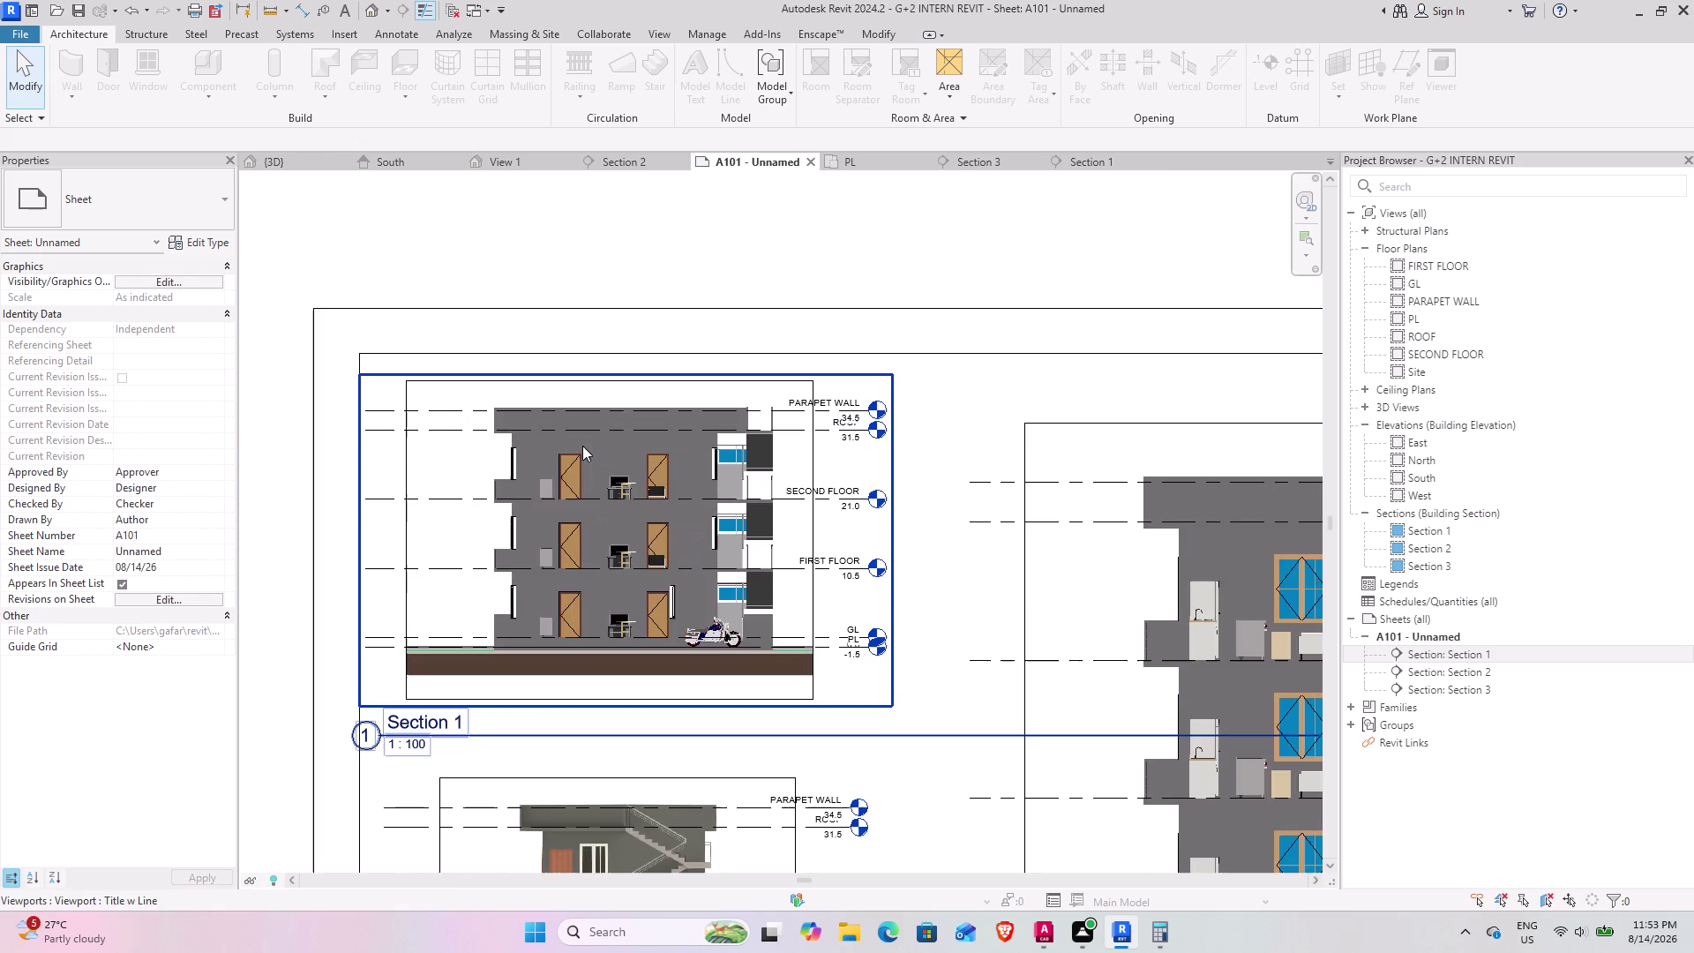
scroll(up, 3)
scroll(up, 3)
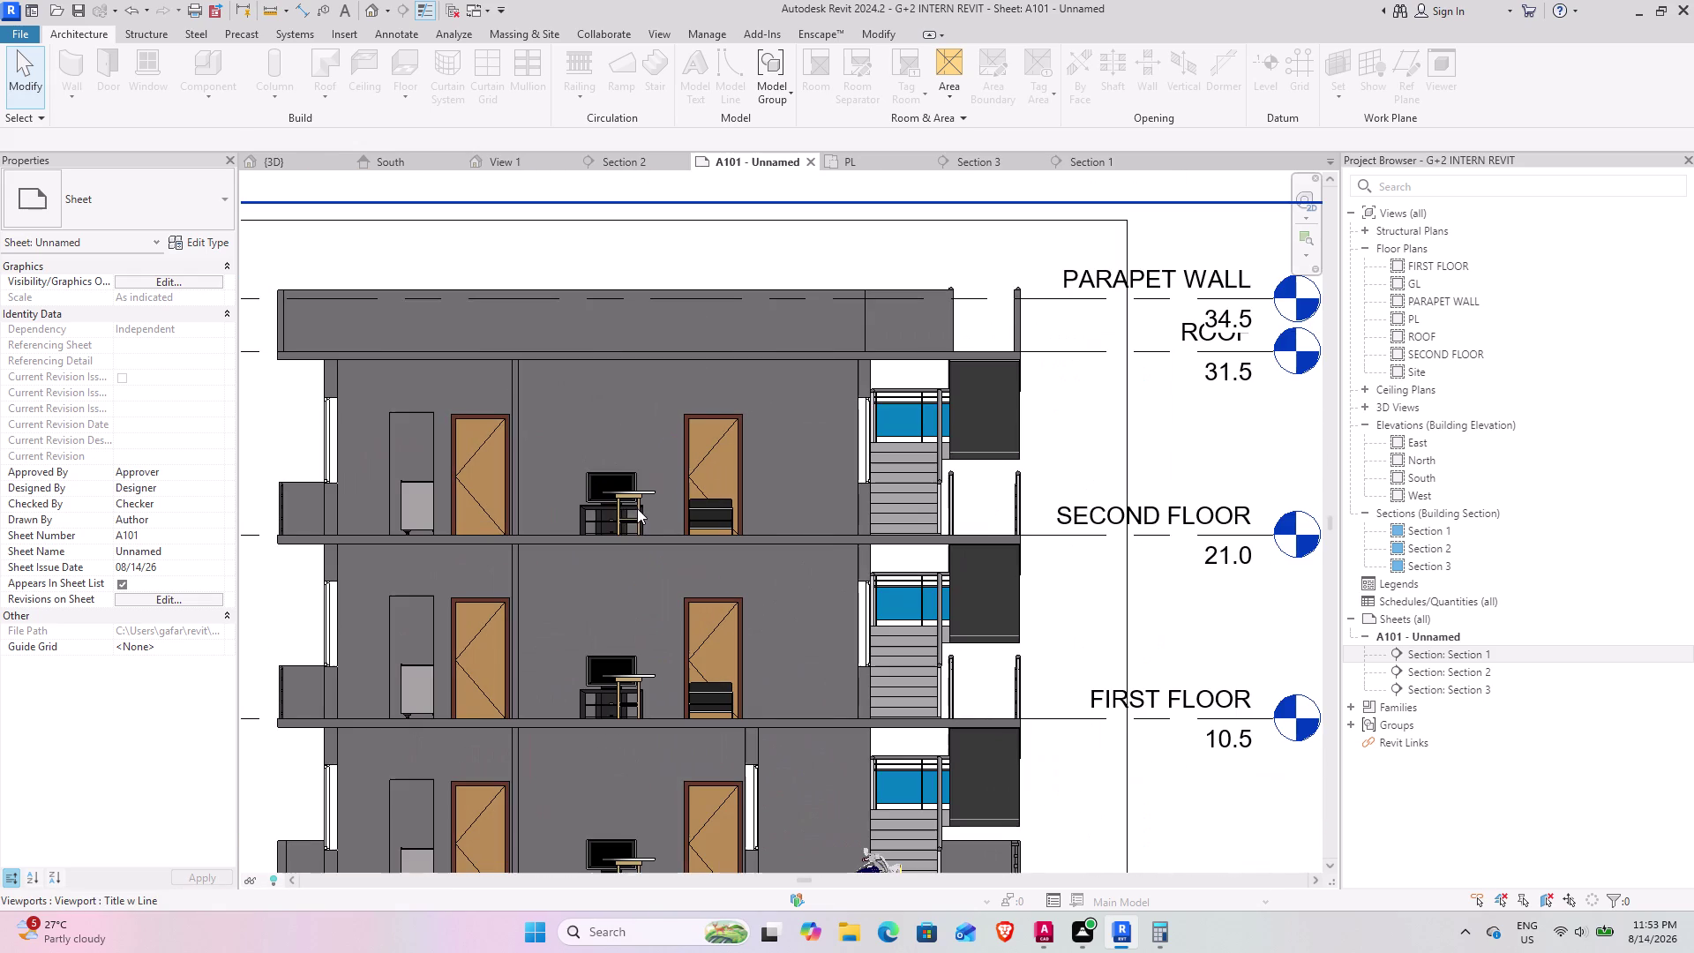
scroll(down, 3)
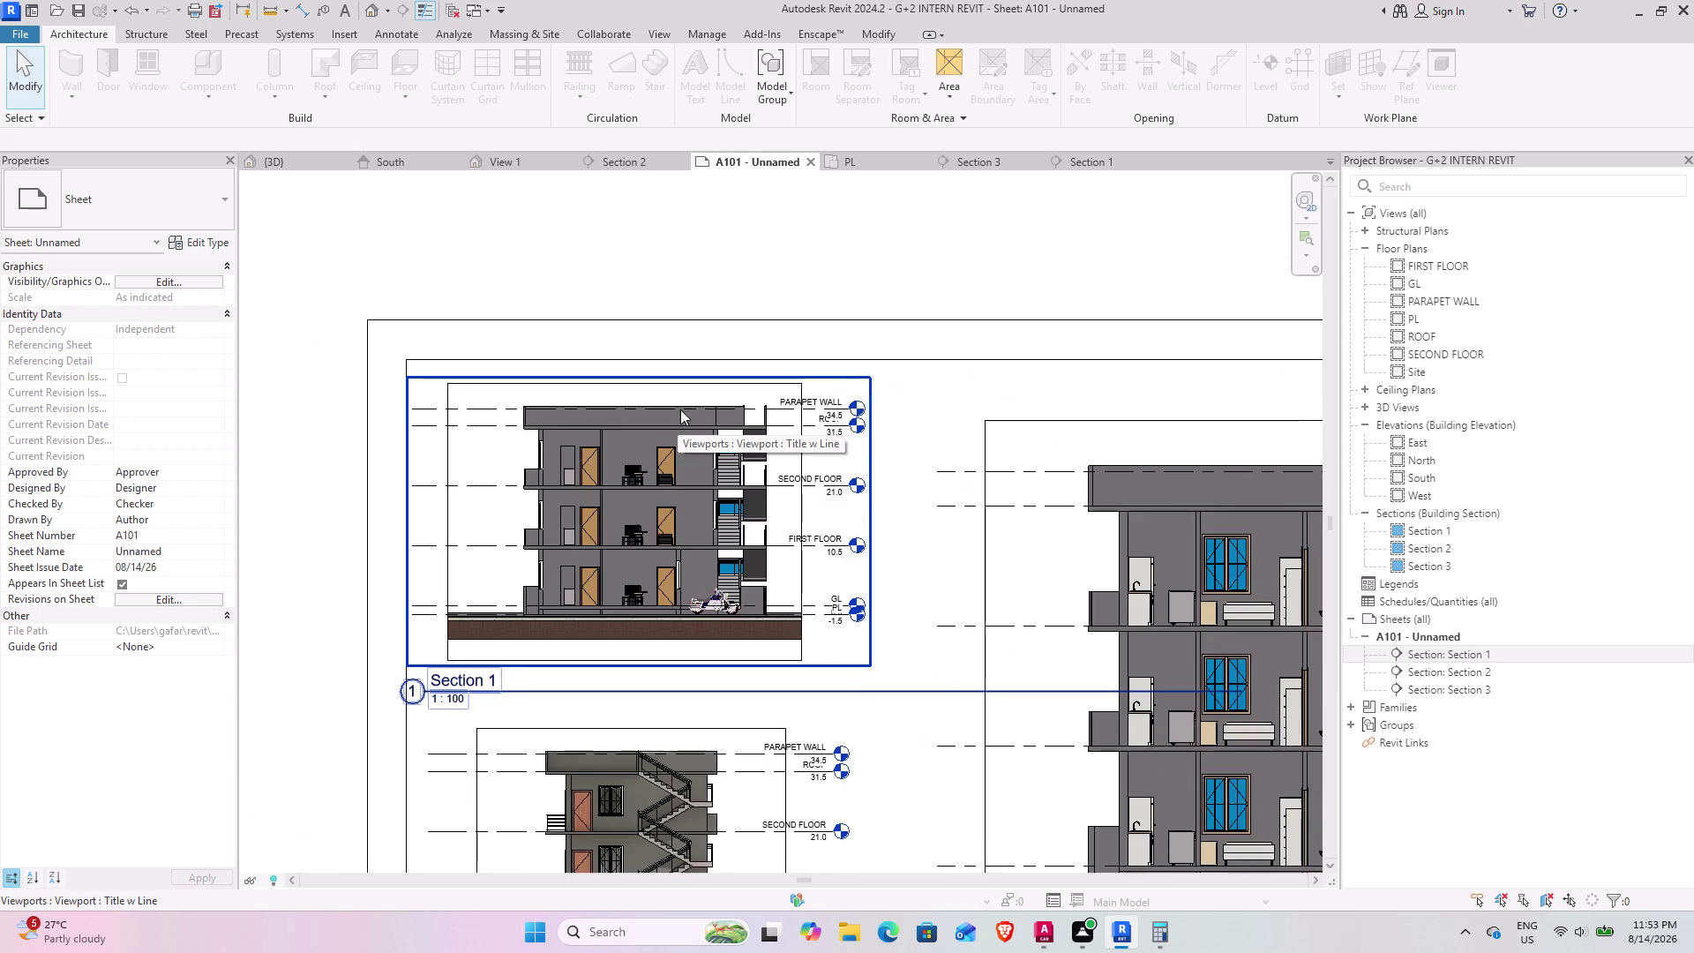
middle_drag(658, 394, 601, 269)
scroll(down, 3)
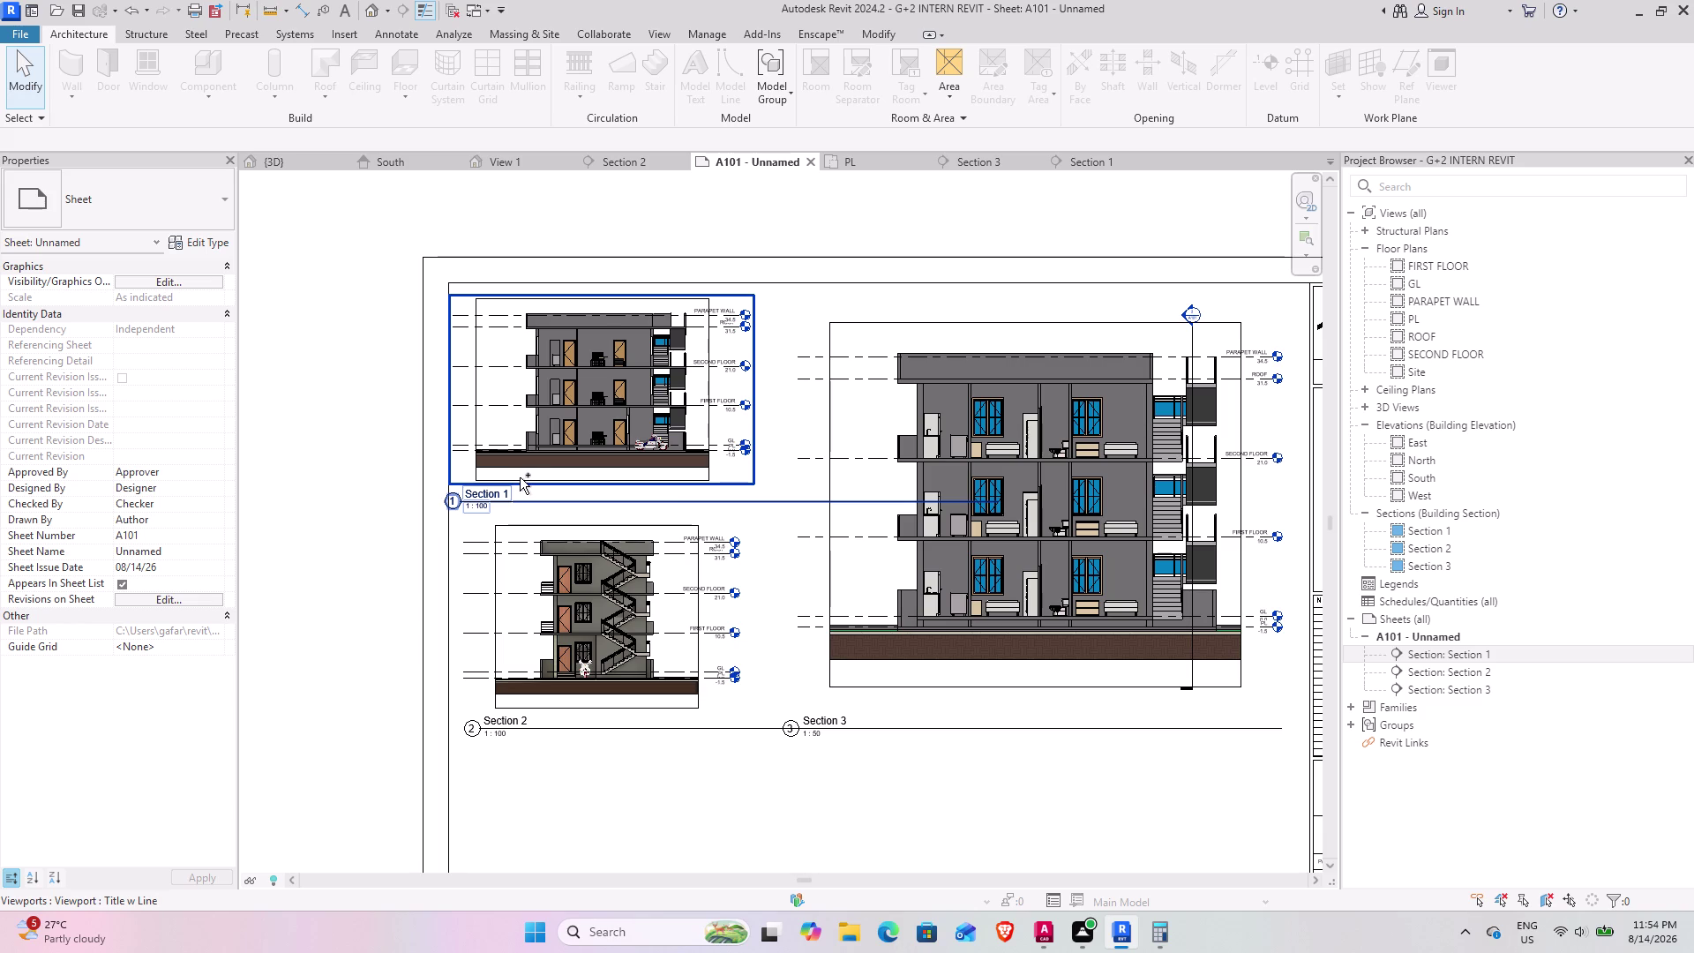
key(ctrl+s)
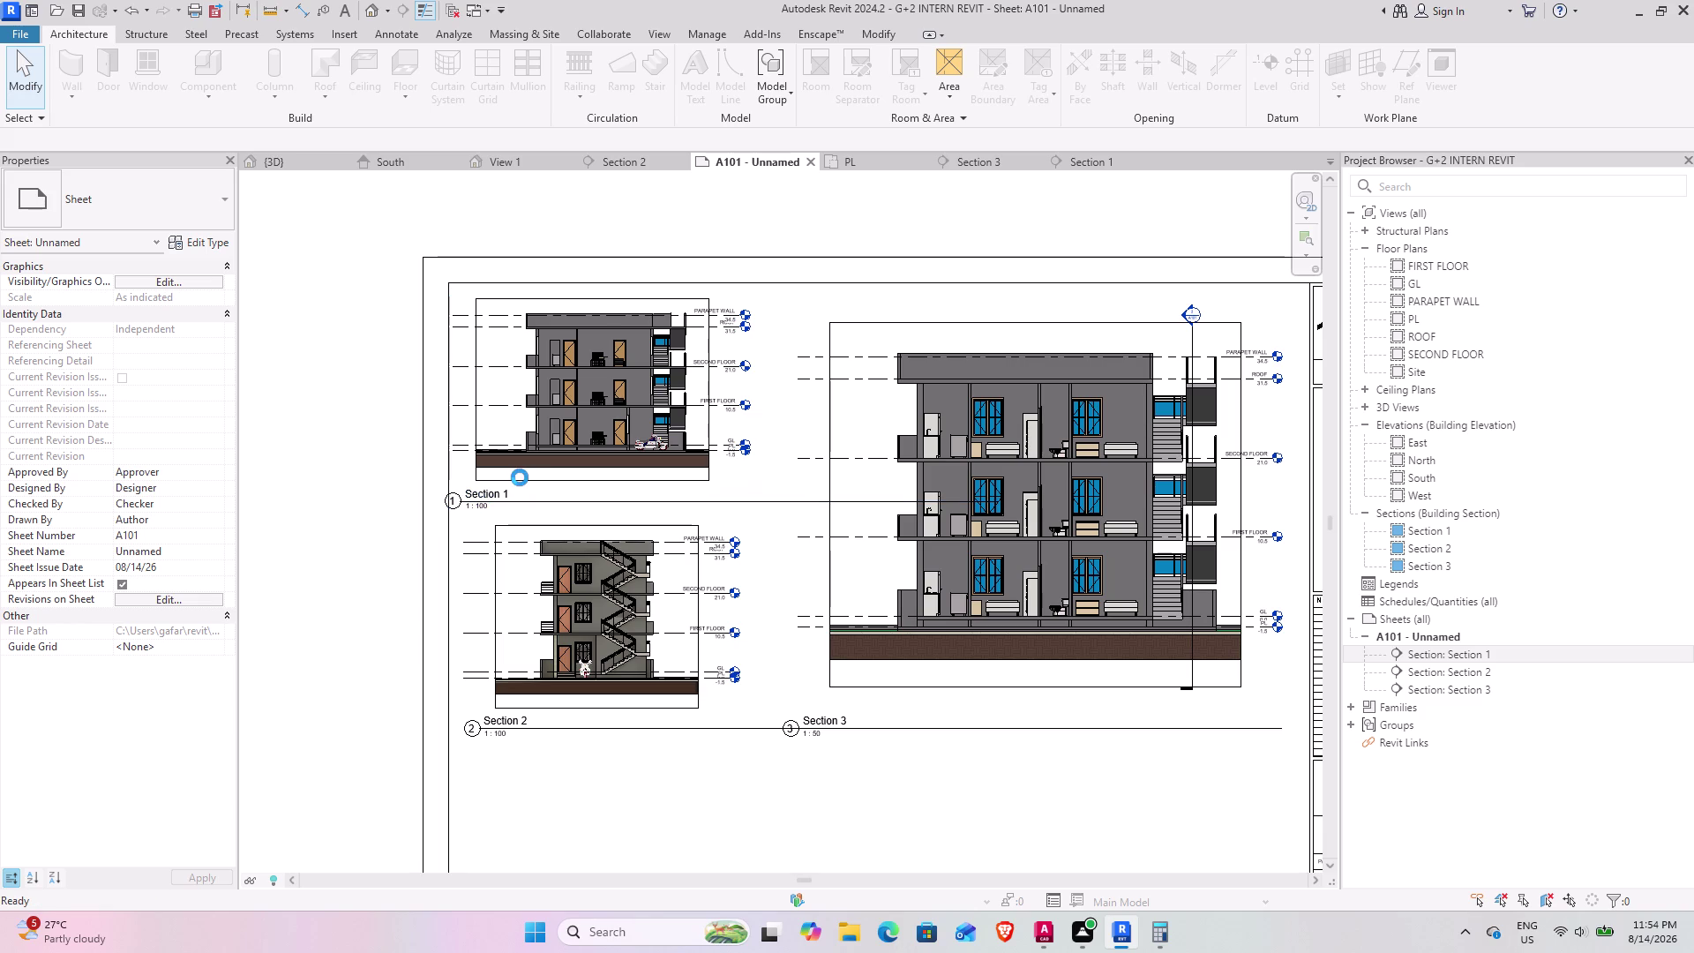